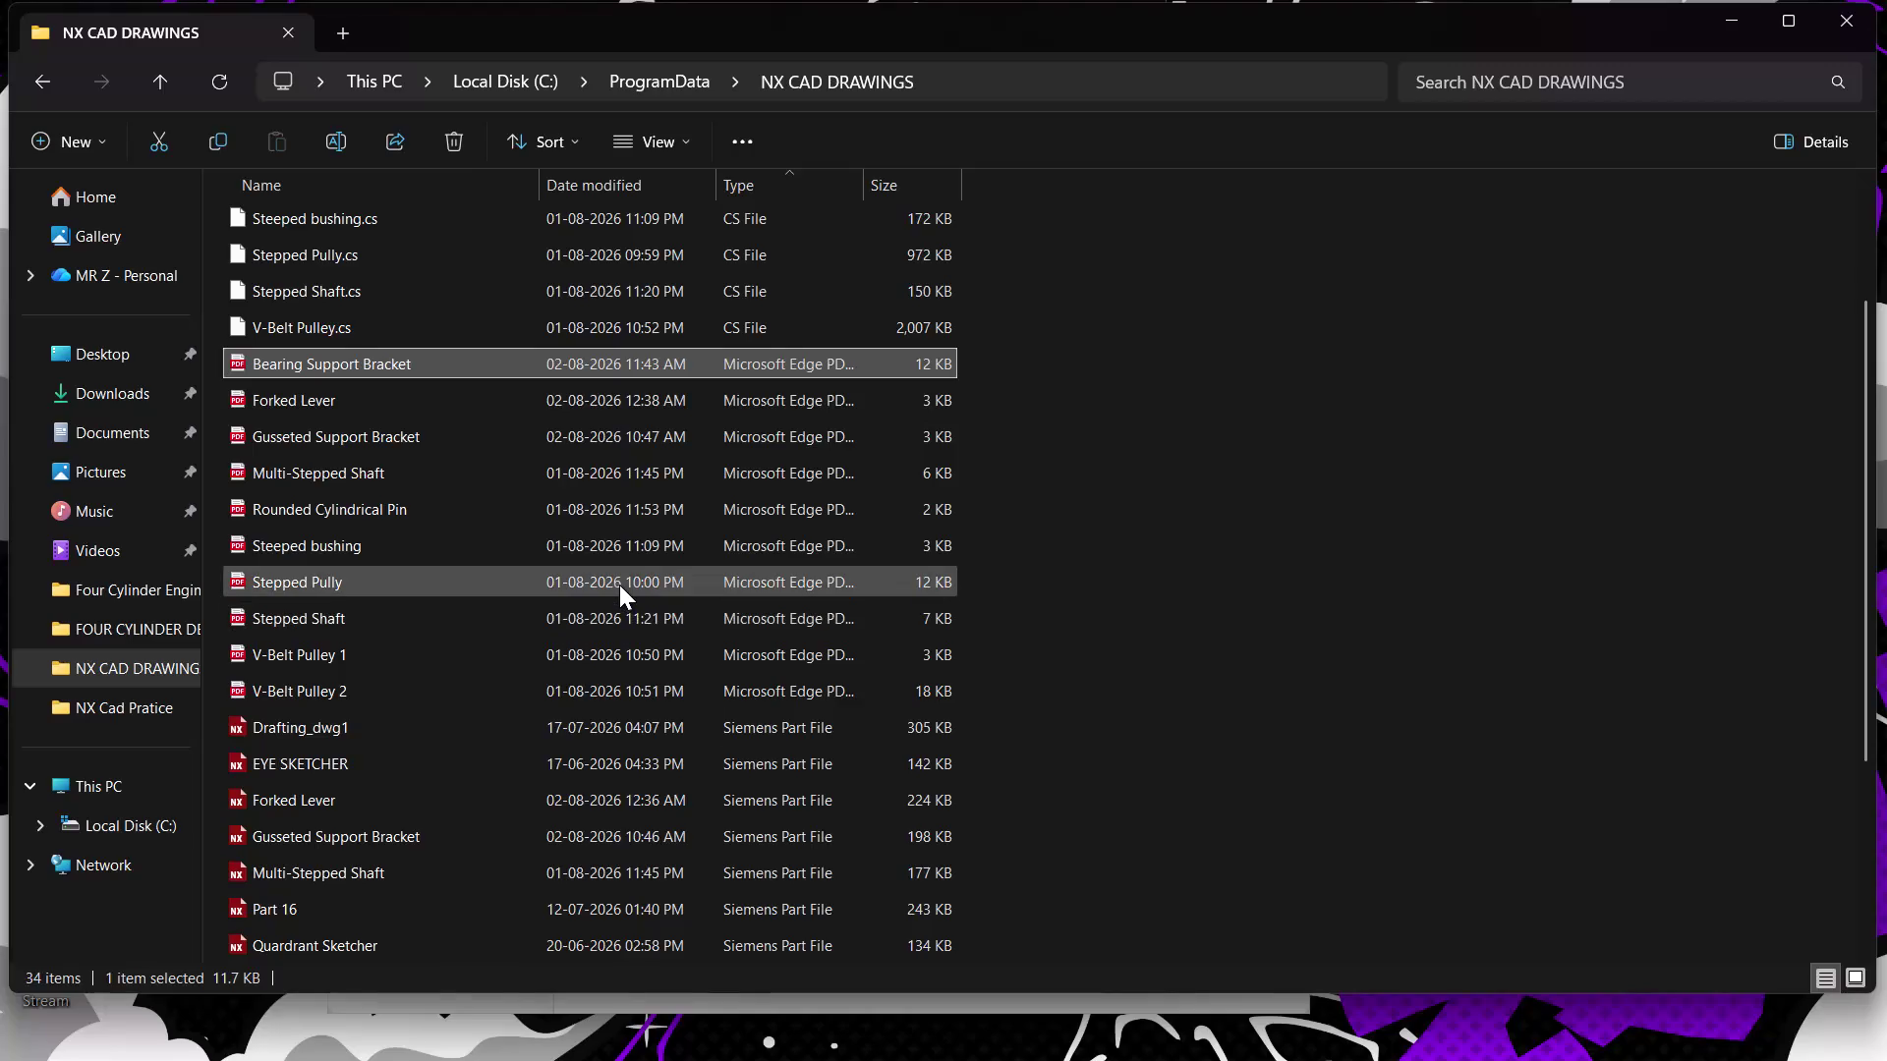
Switch to the NX window and expand the Today history group.
scroll(down, 3)
scroll(up, 3)
scroll(down, 3)
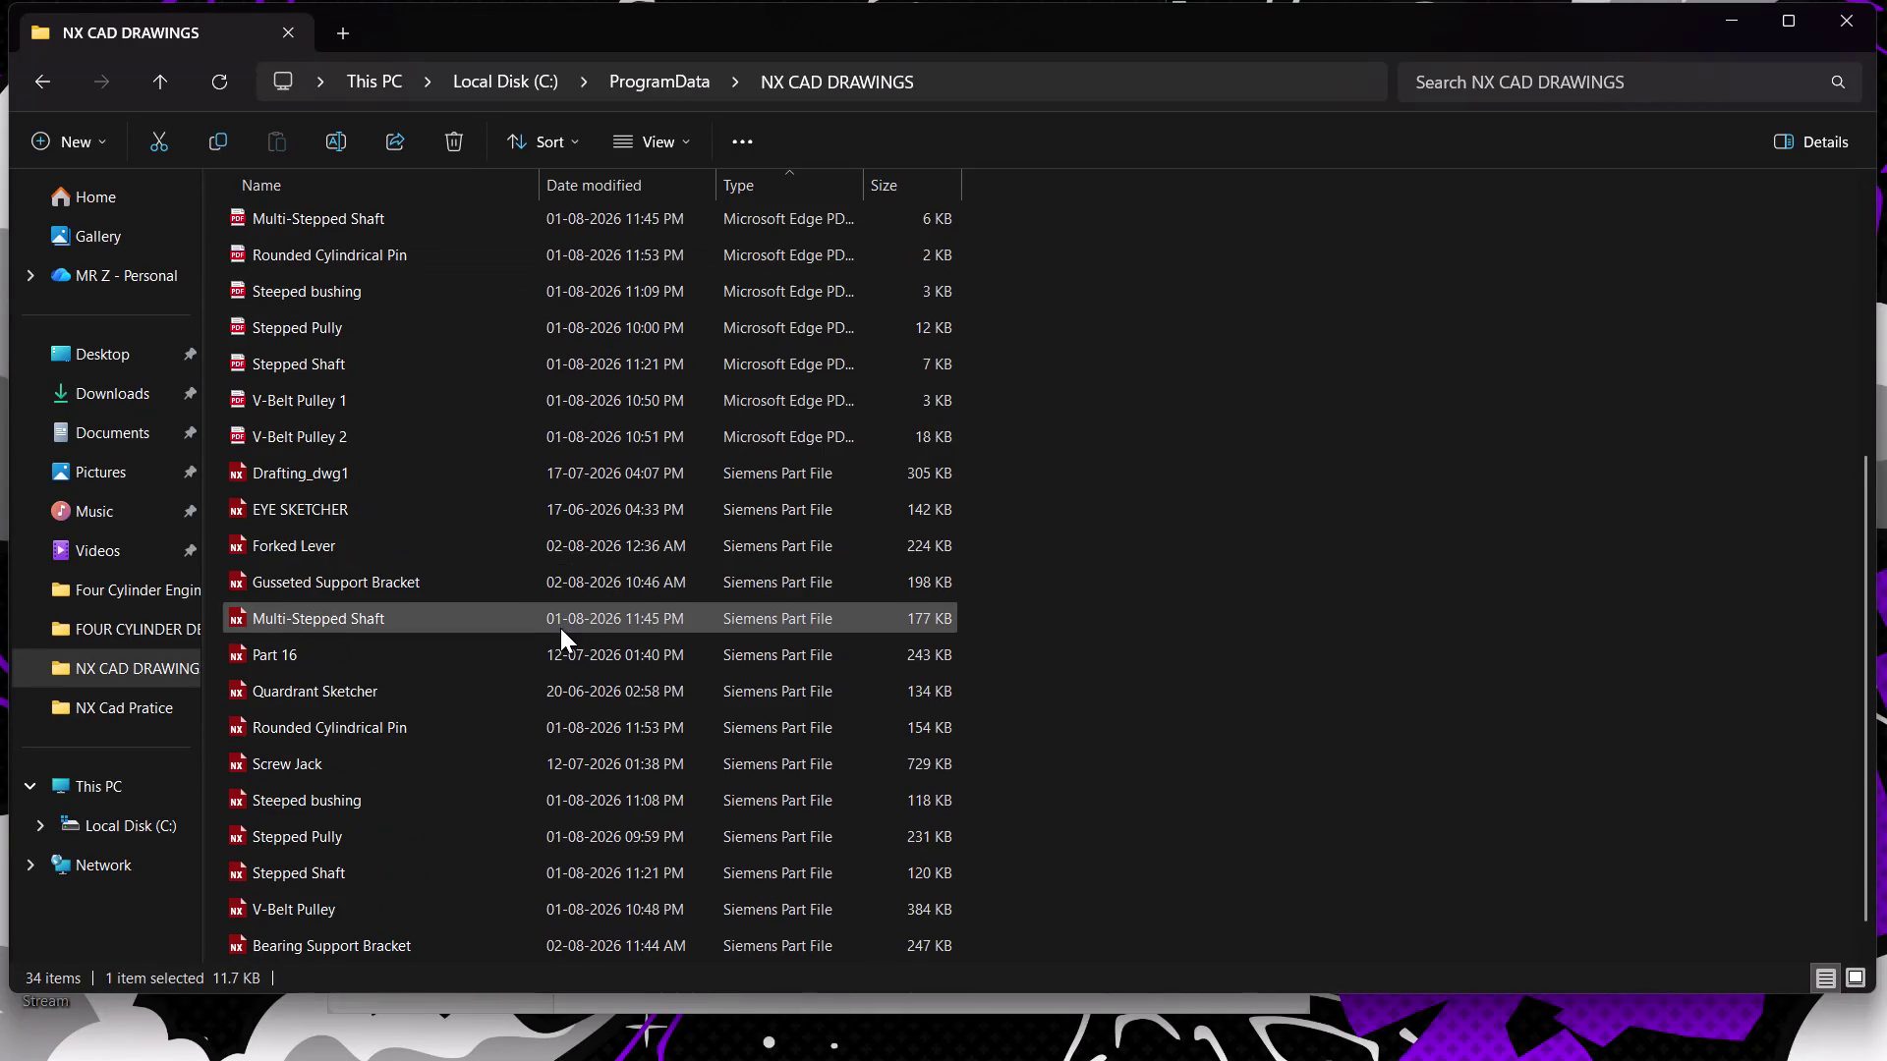
scroll(down, 3)
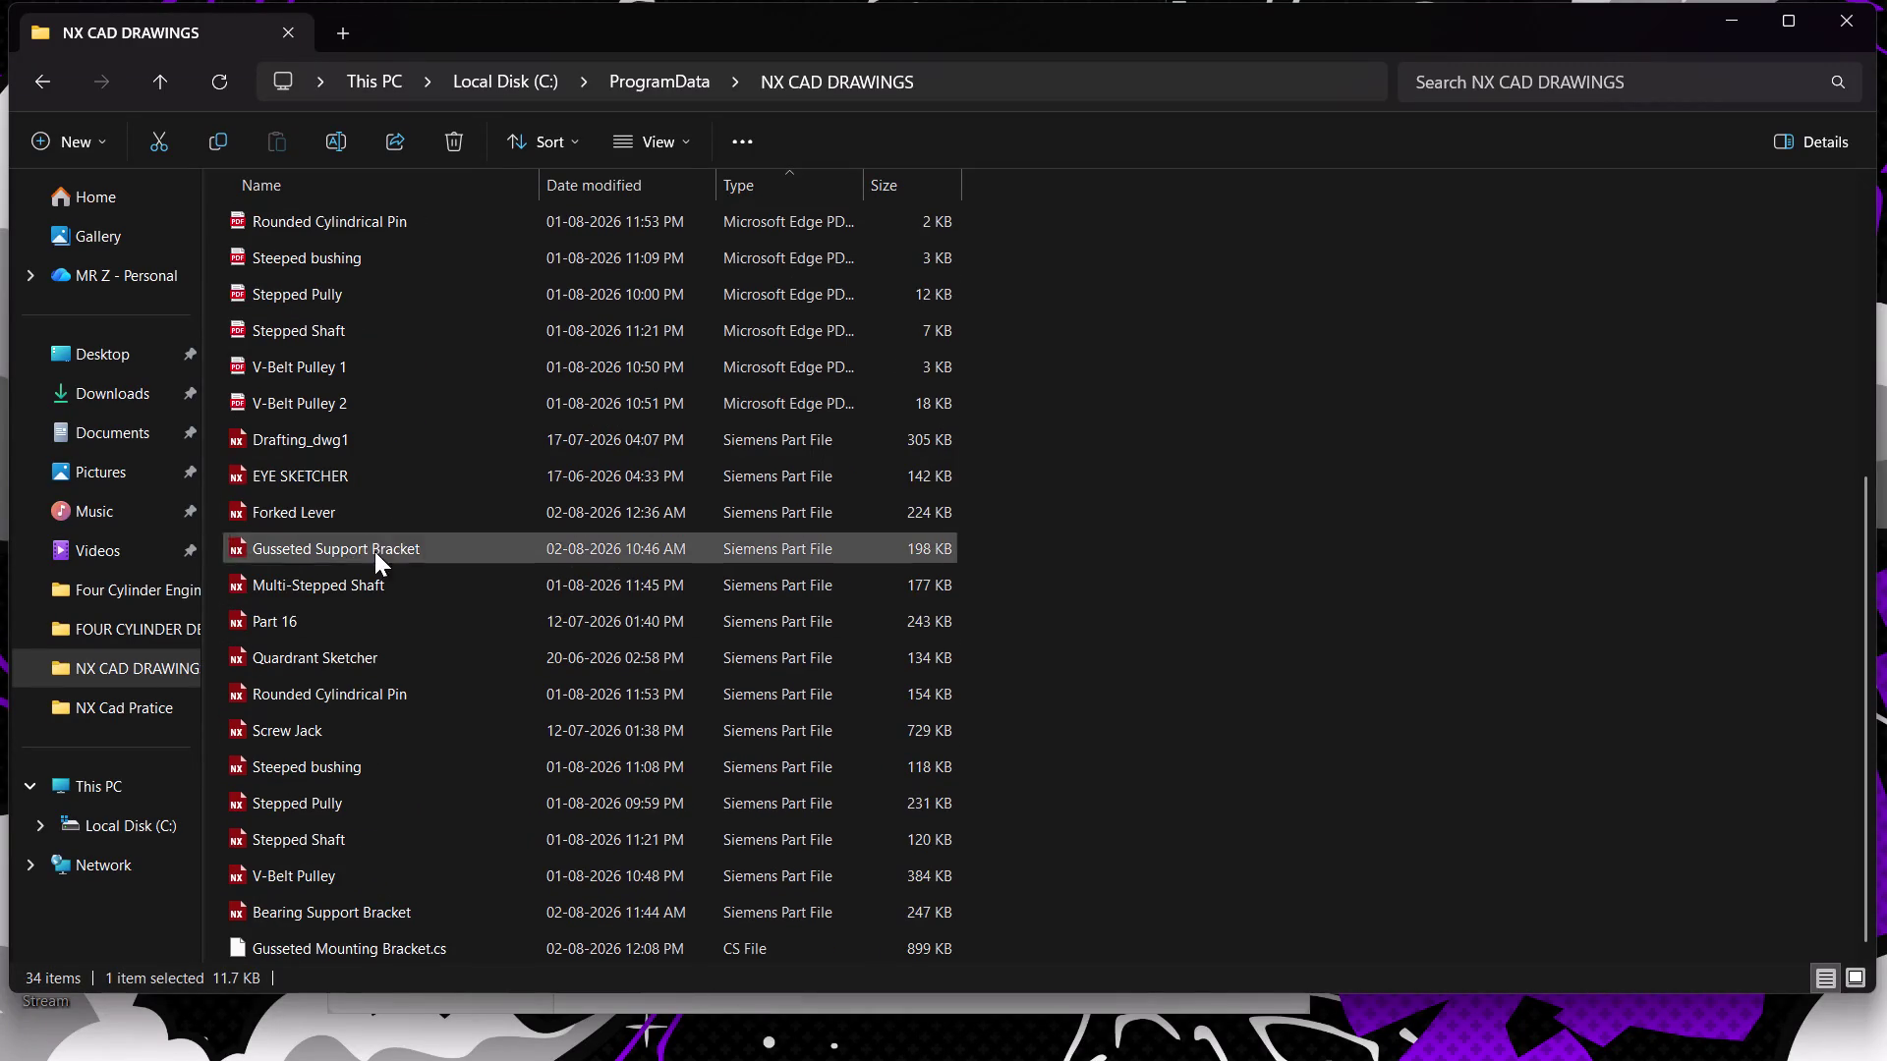
scroll(down, 3)
scroll(down, 3)
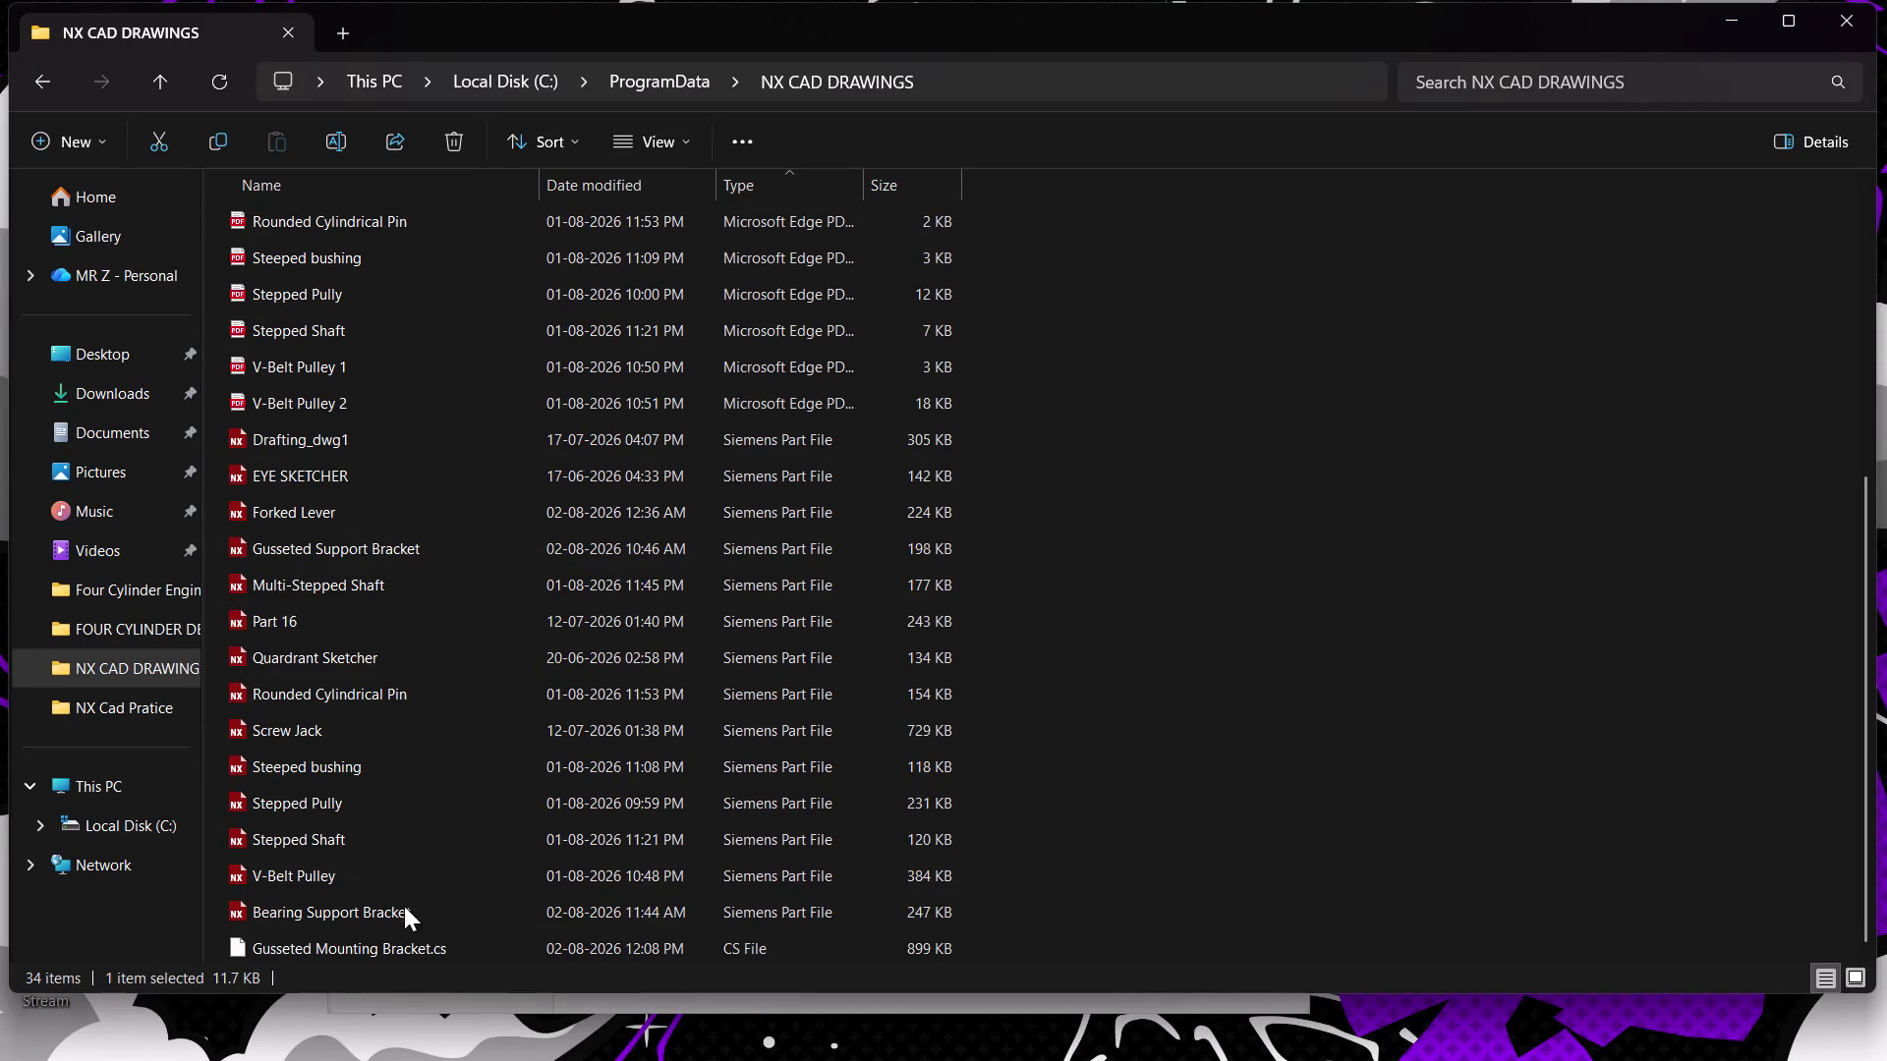
scroll(down, 3)
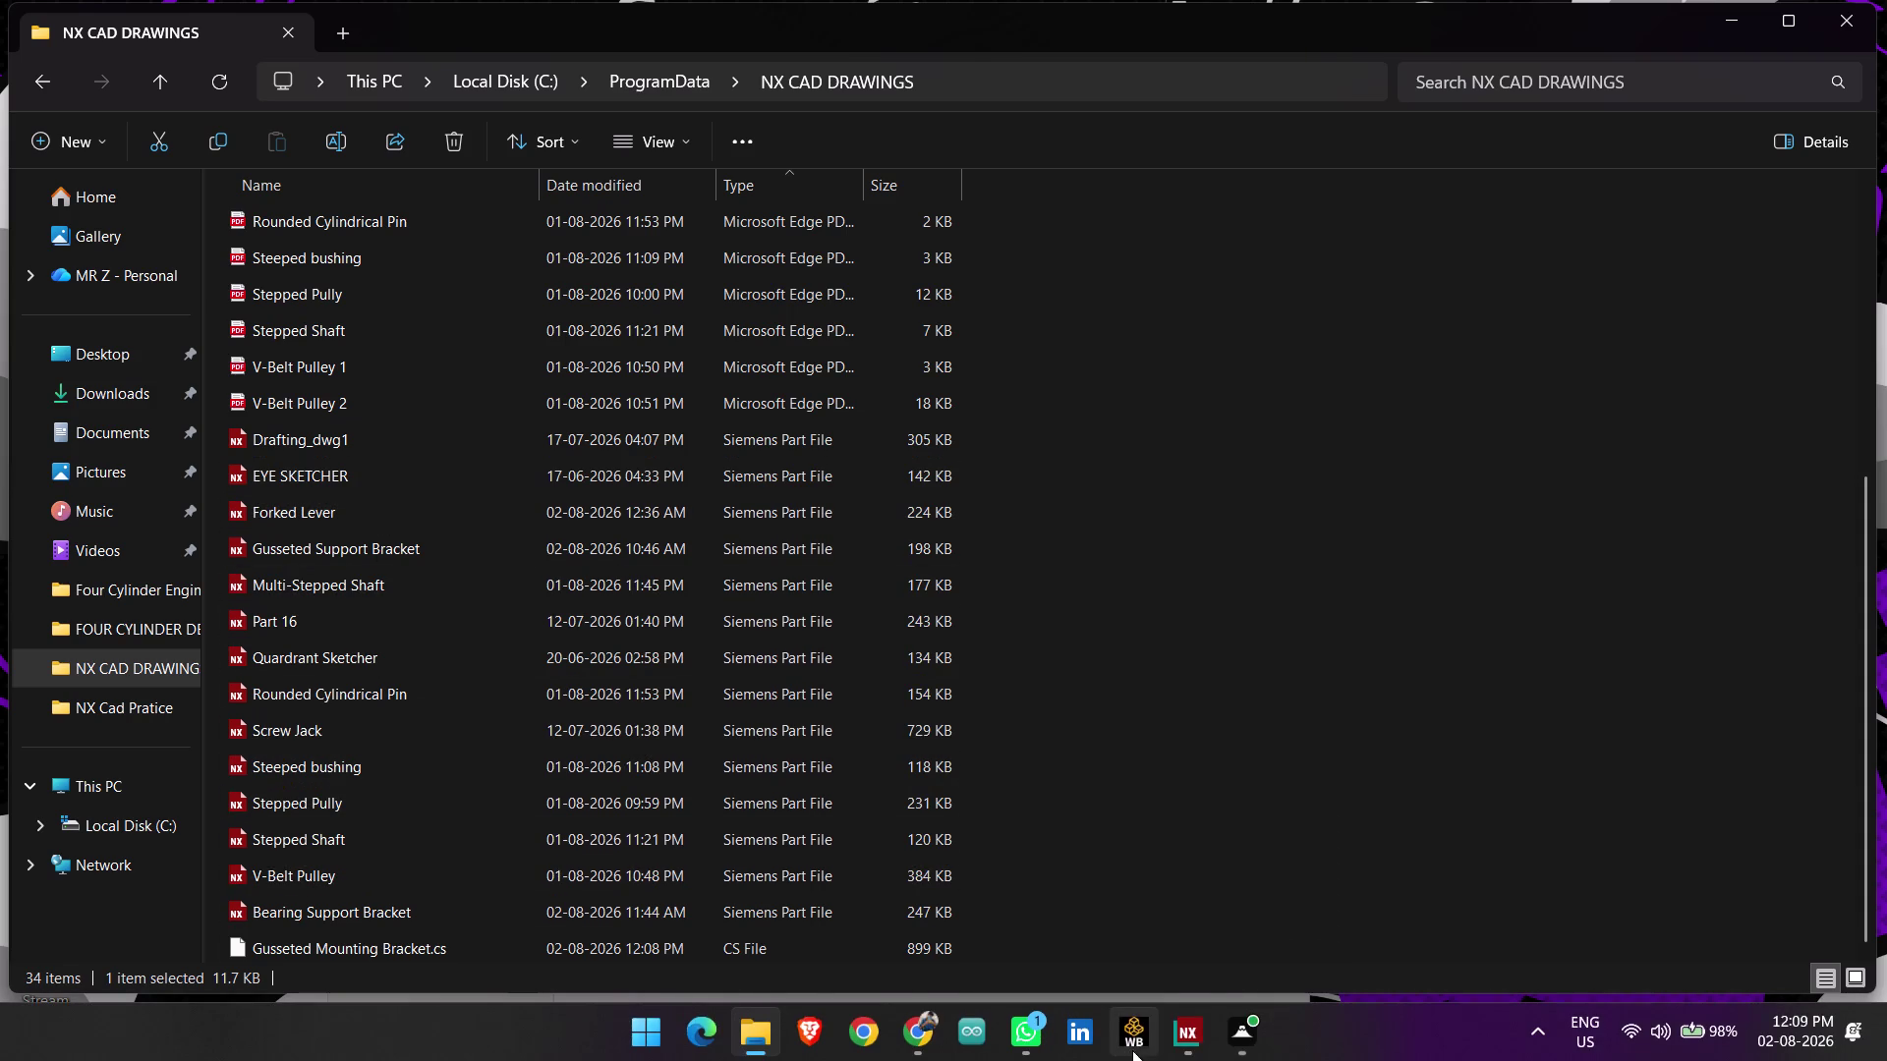
click(1195, 904)
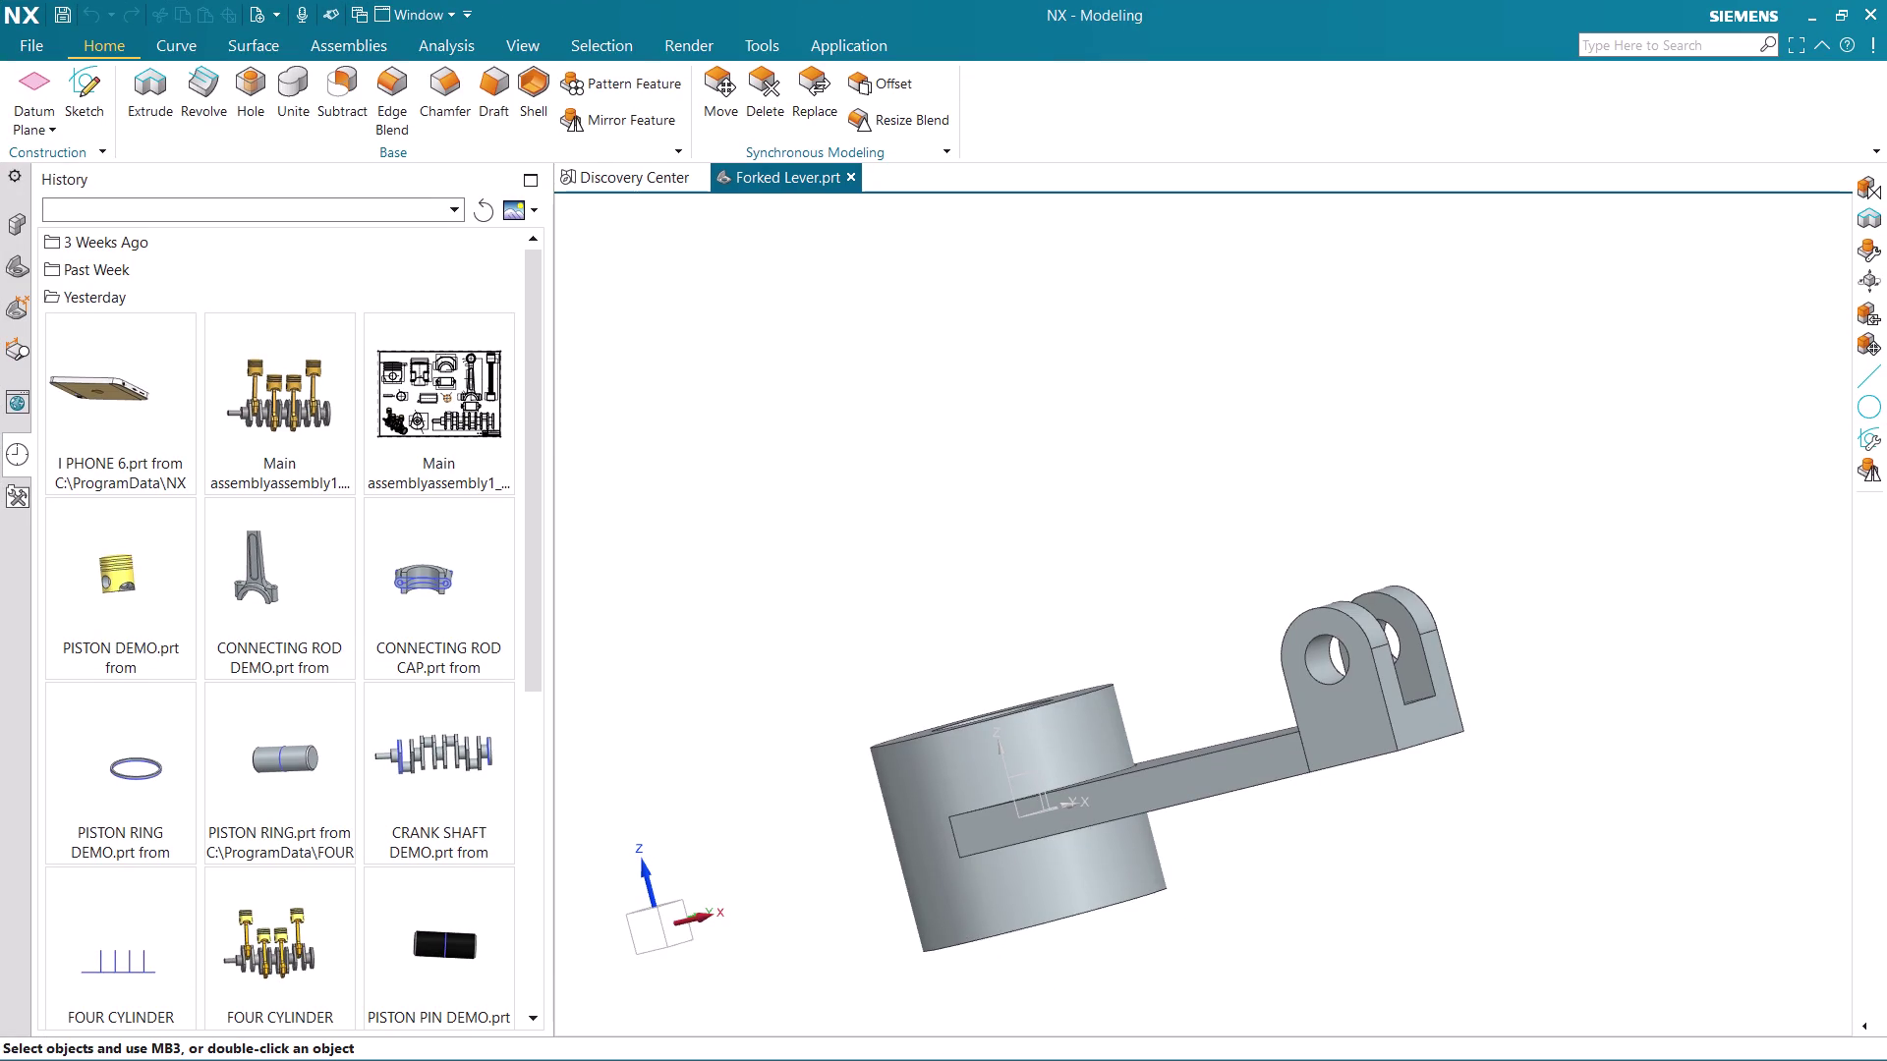
click(1682, 47)
scroll(down, 3)
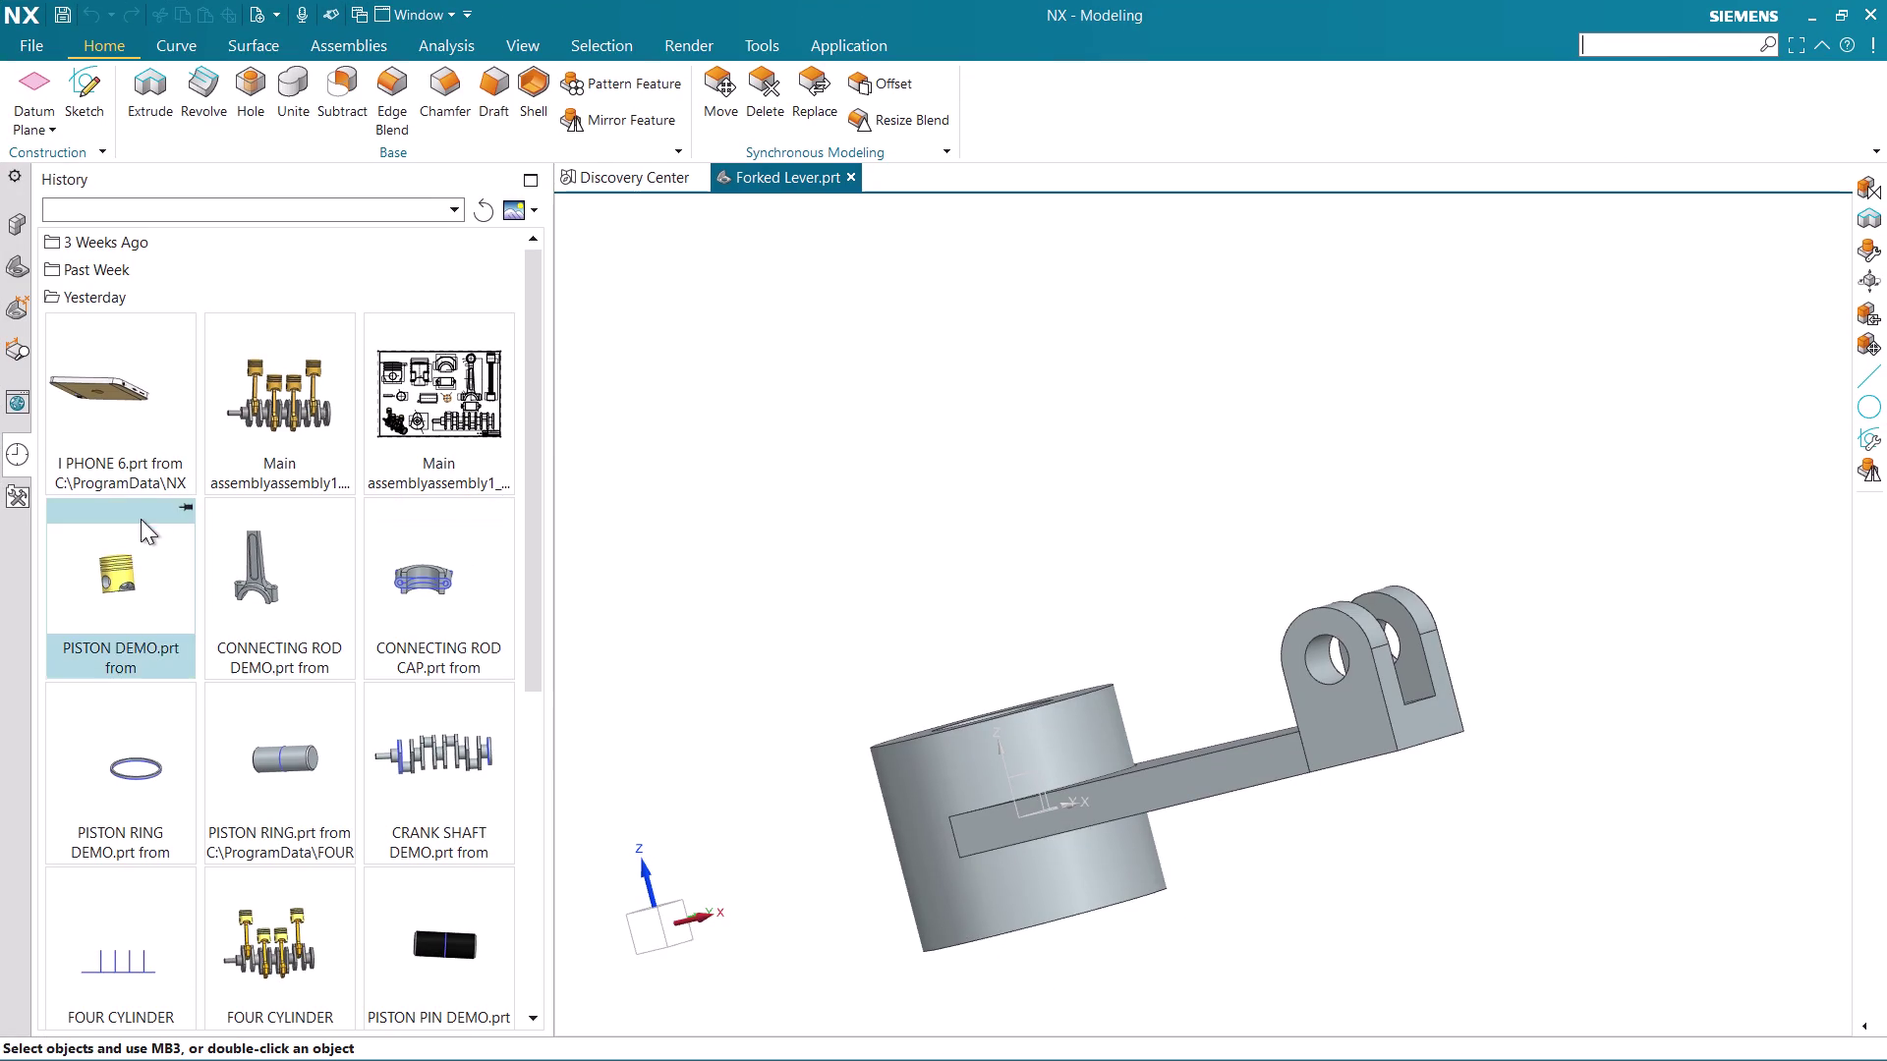
scroll(down, 3)
click(109, 298)
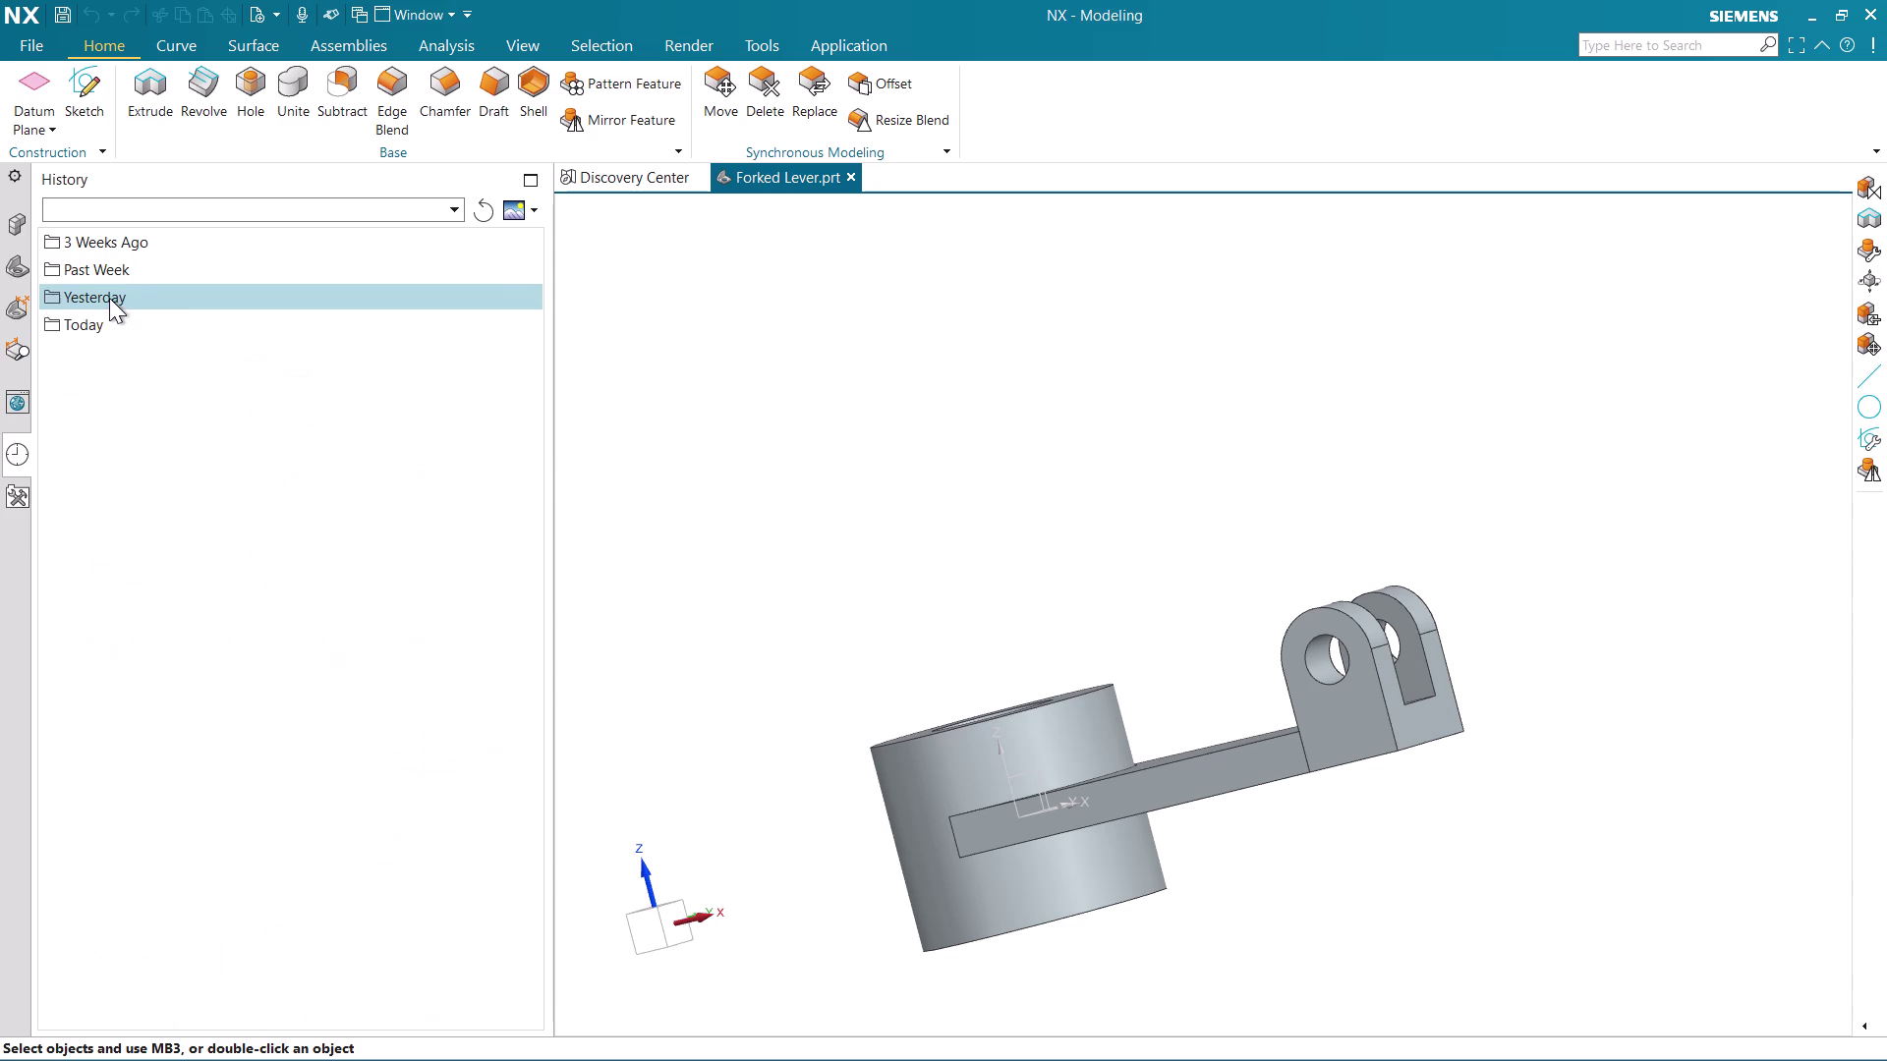
click(114, 321)
Search Command Finder for 'journal' and browse results such as Stop Journal Recording.
click(1725, 53)
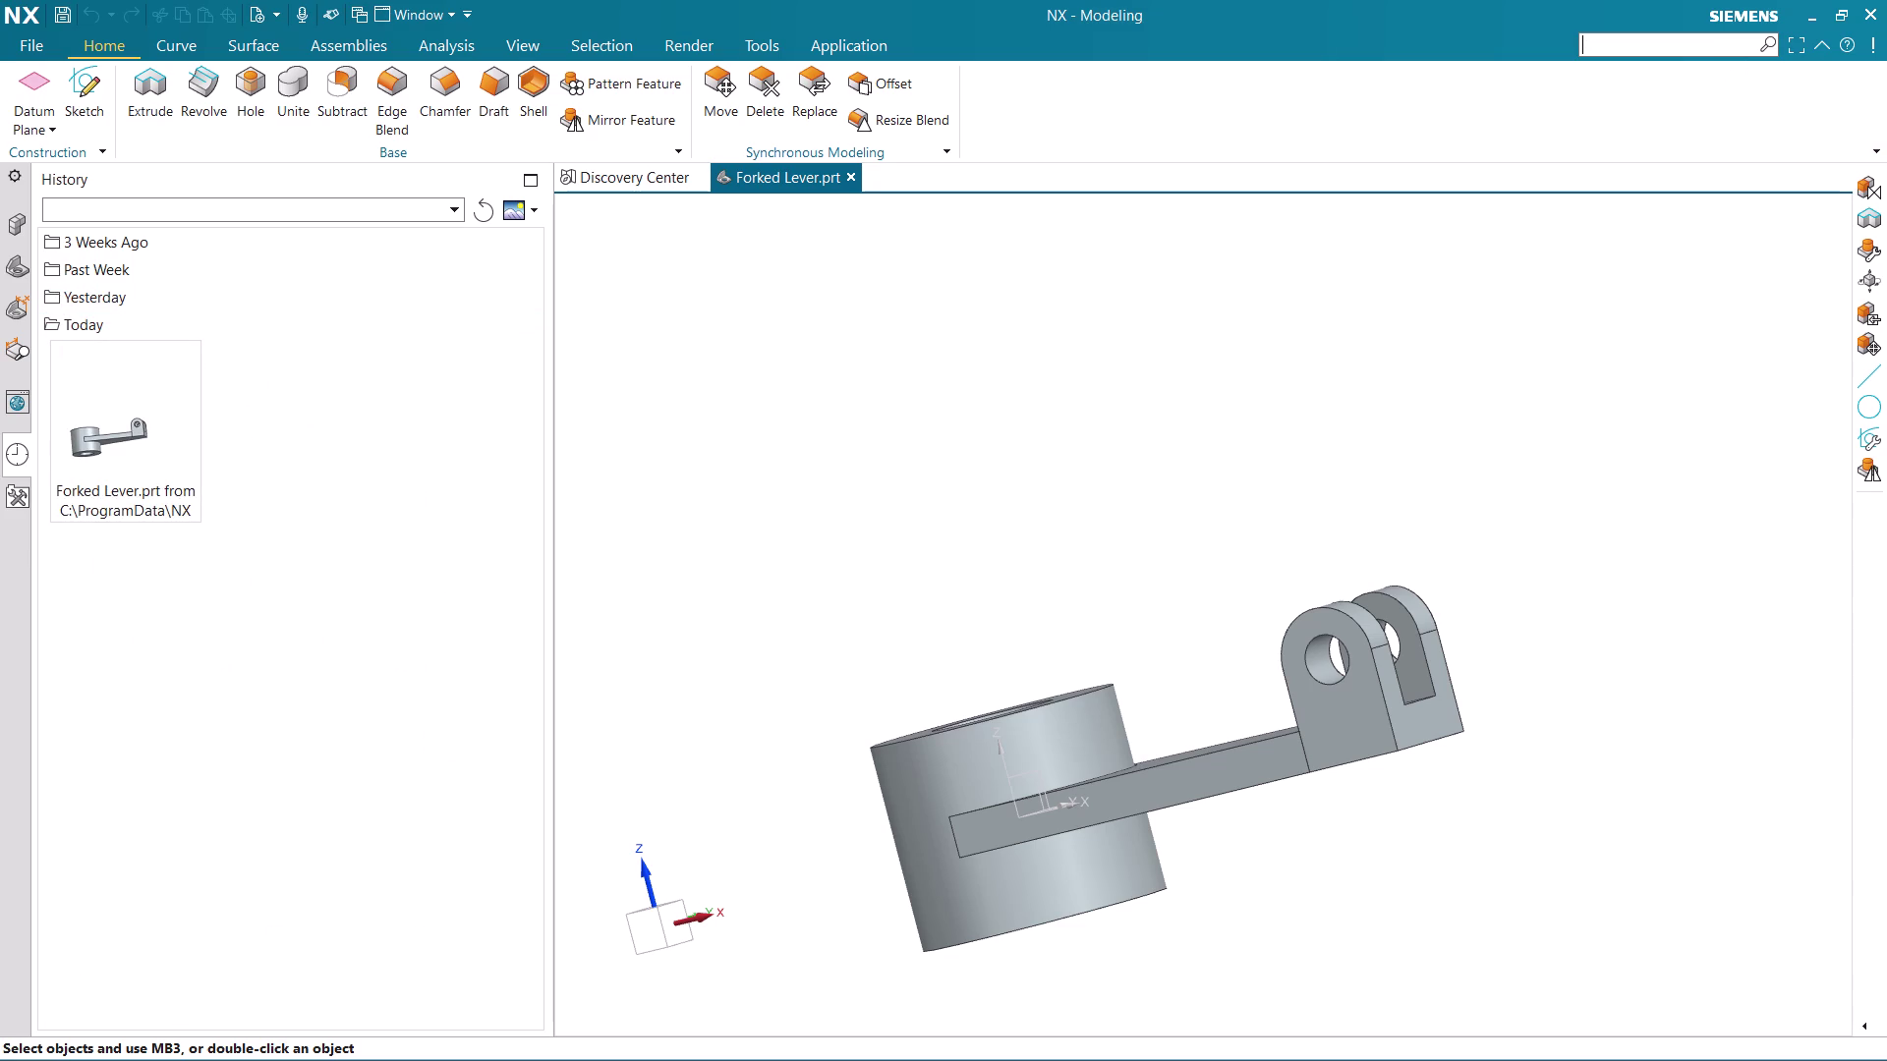
key(j)
key(o)
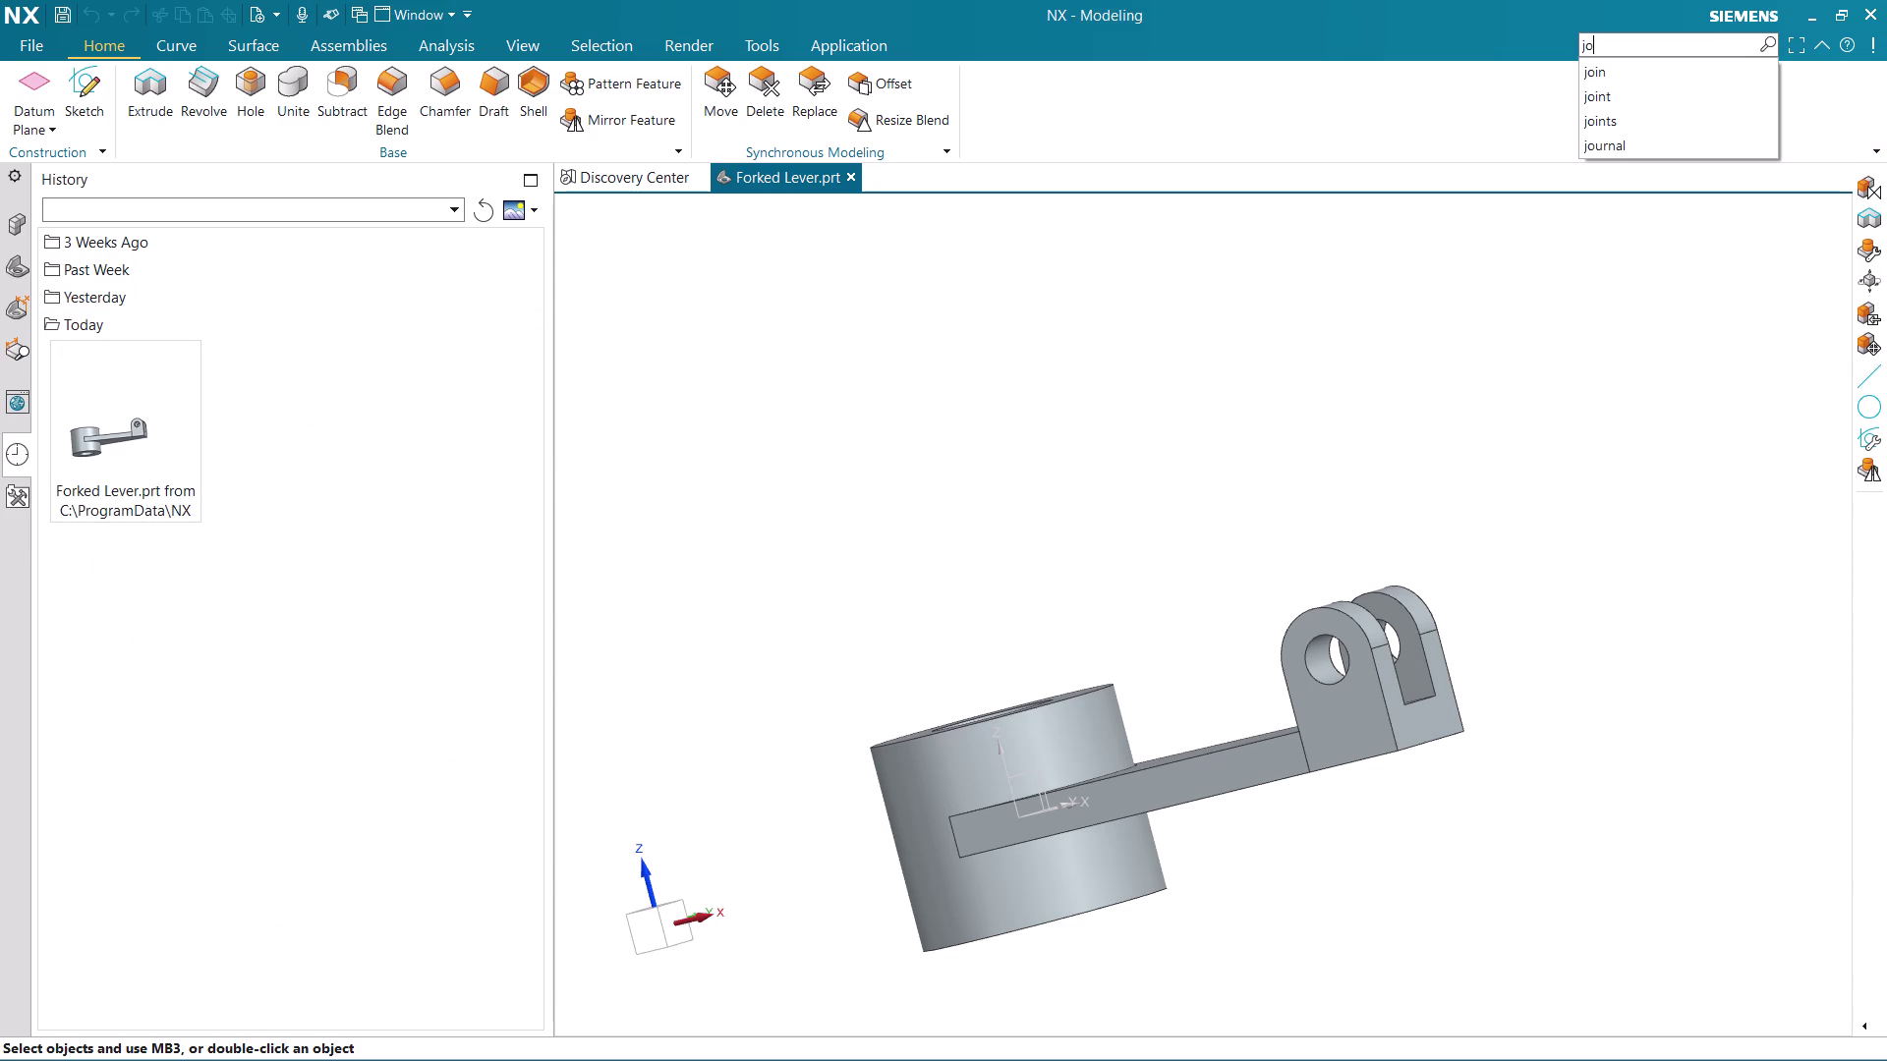
click(1706, 139)
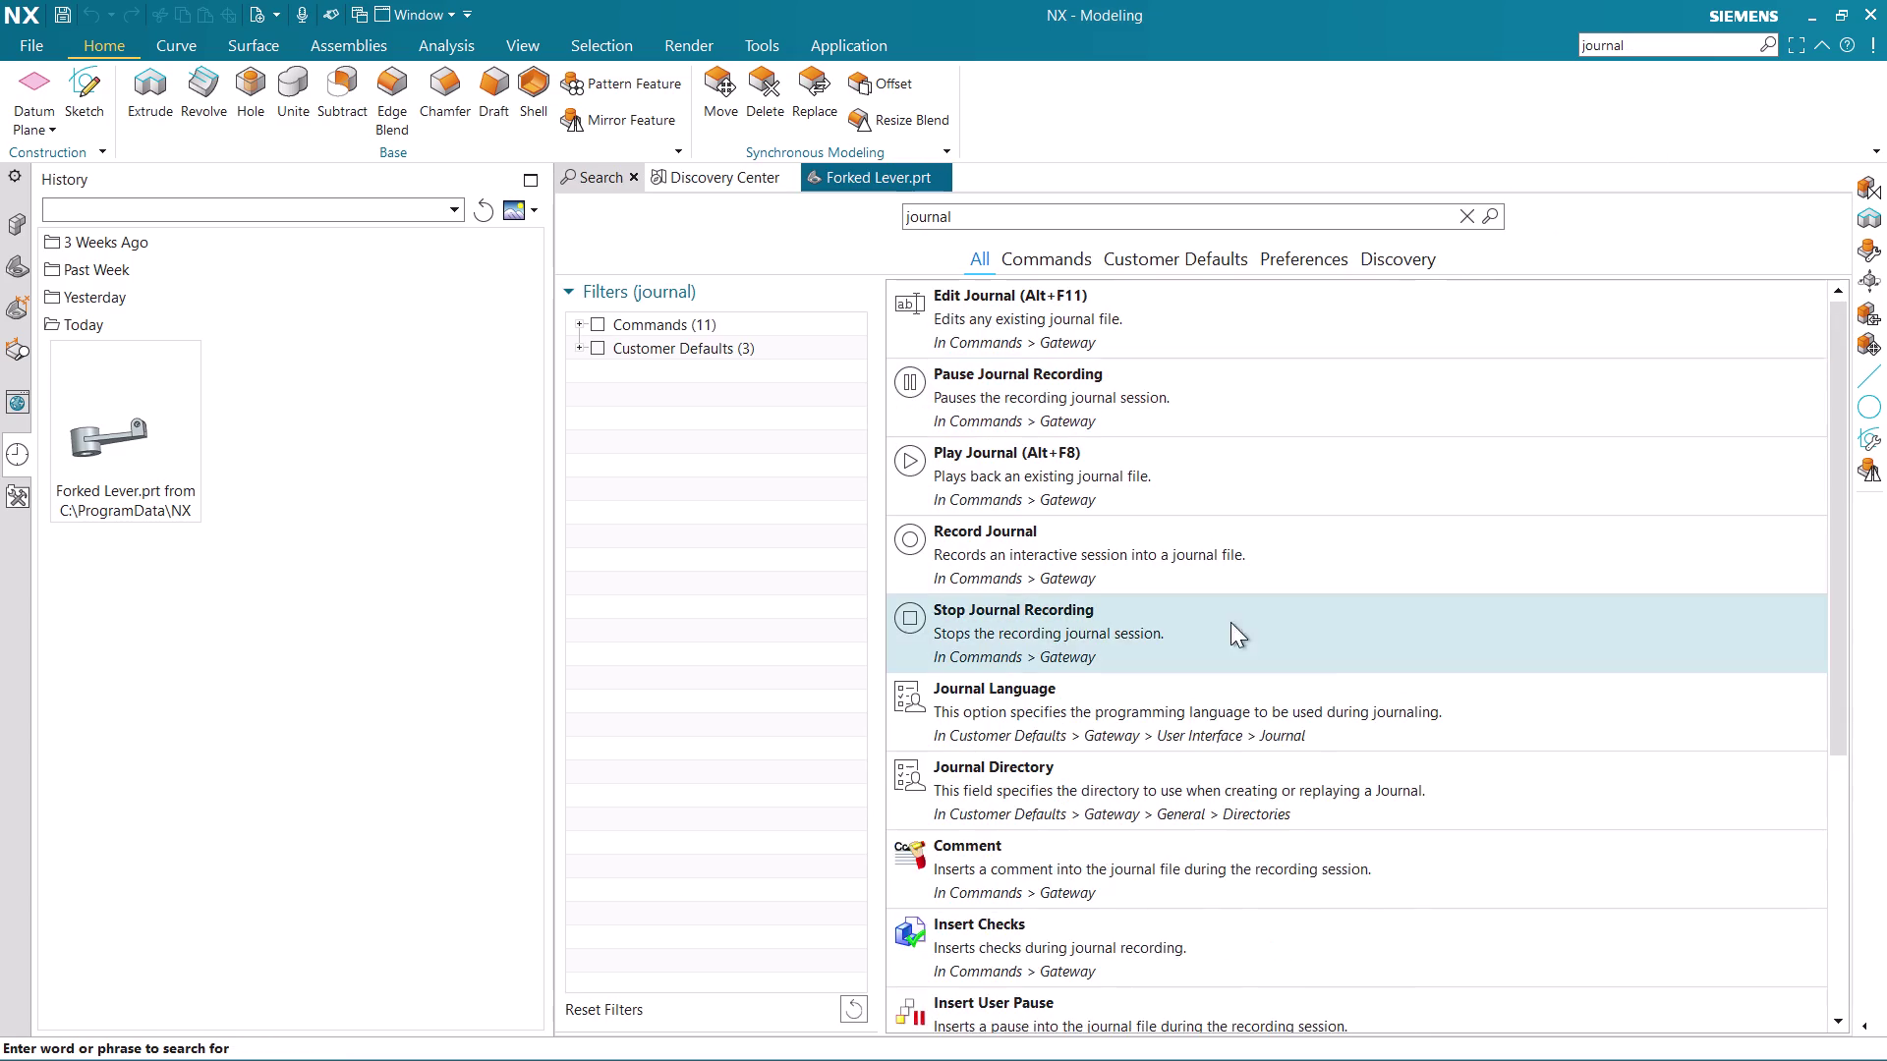
click(1030, 689)
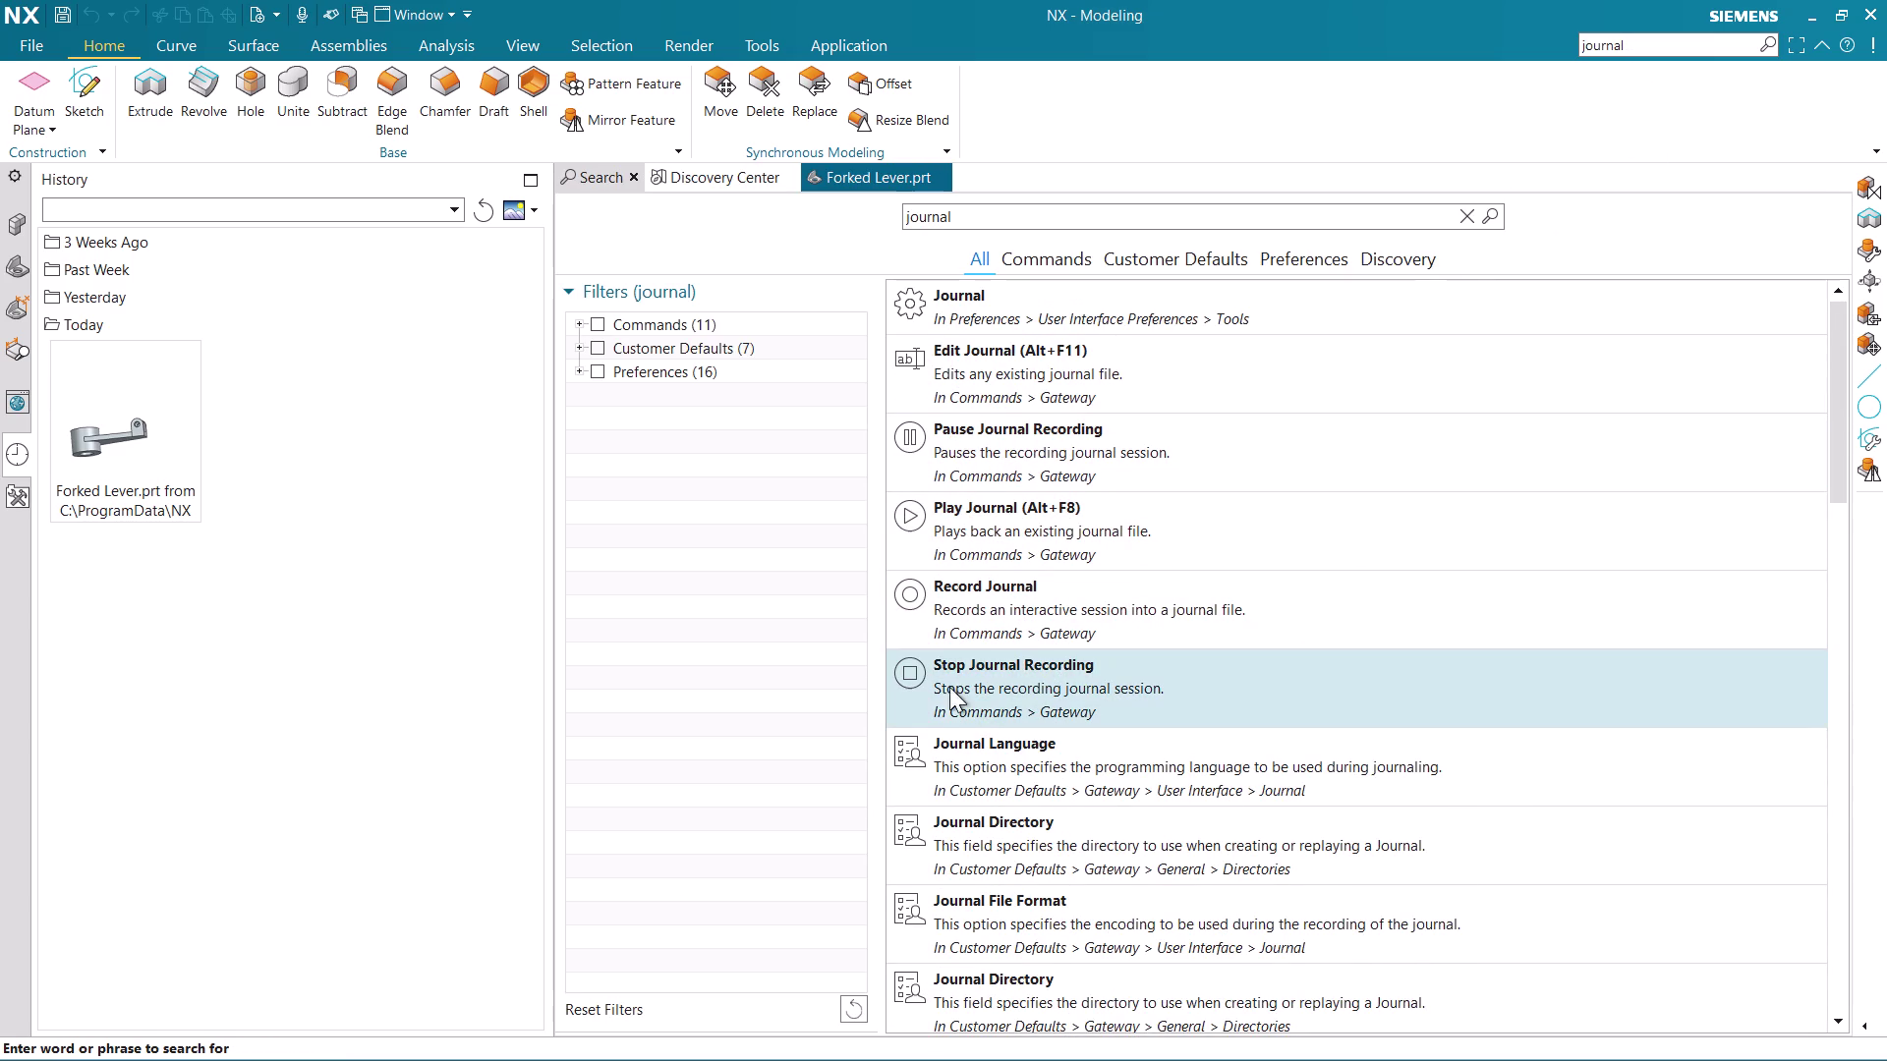
click(919, 683)
click(1473, 217)
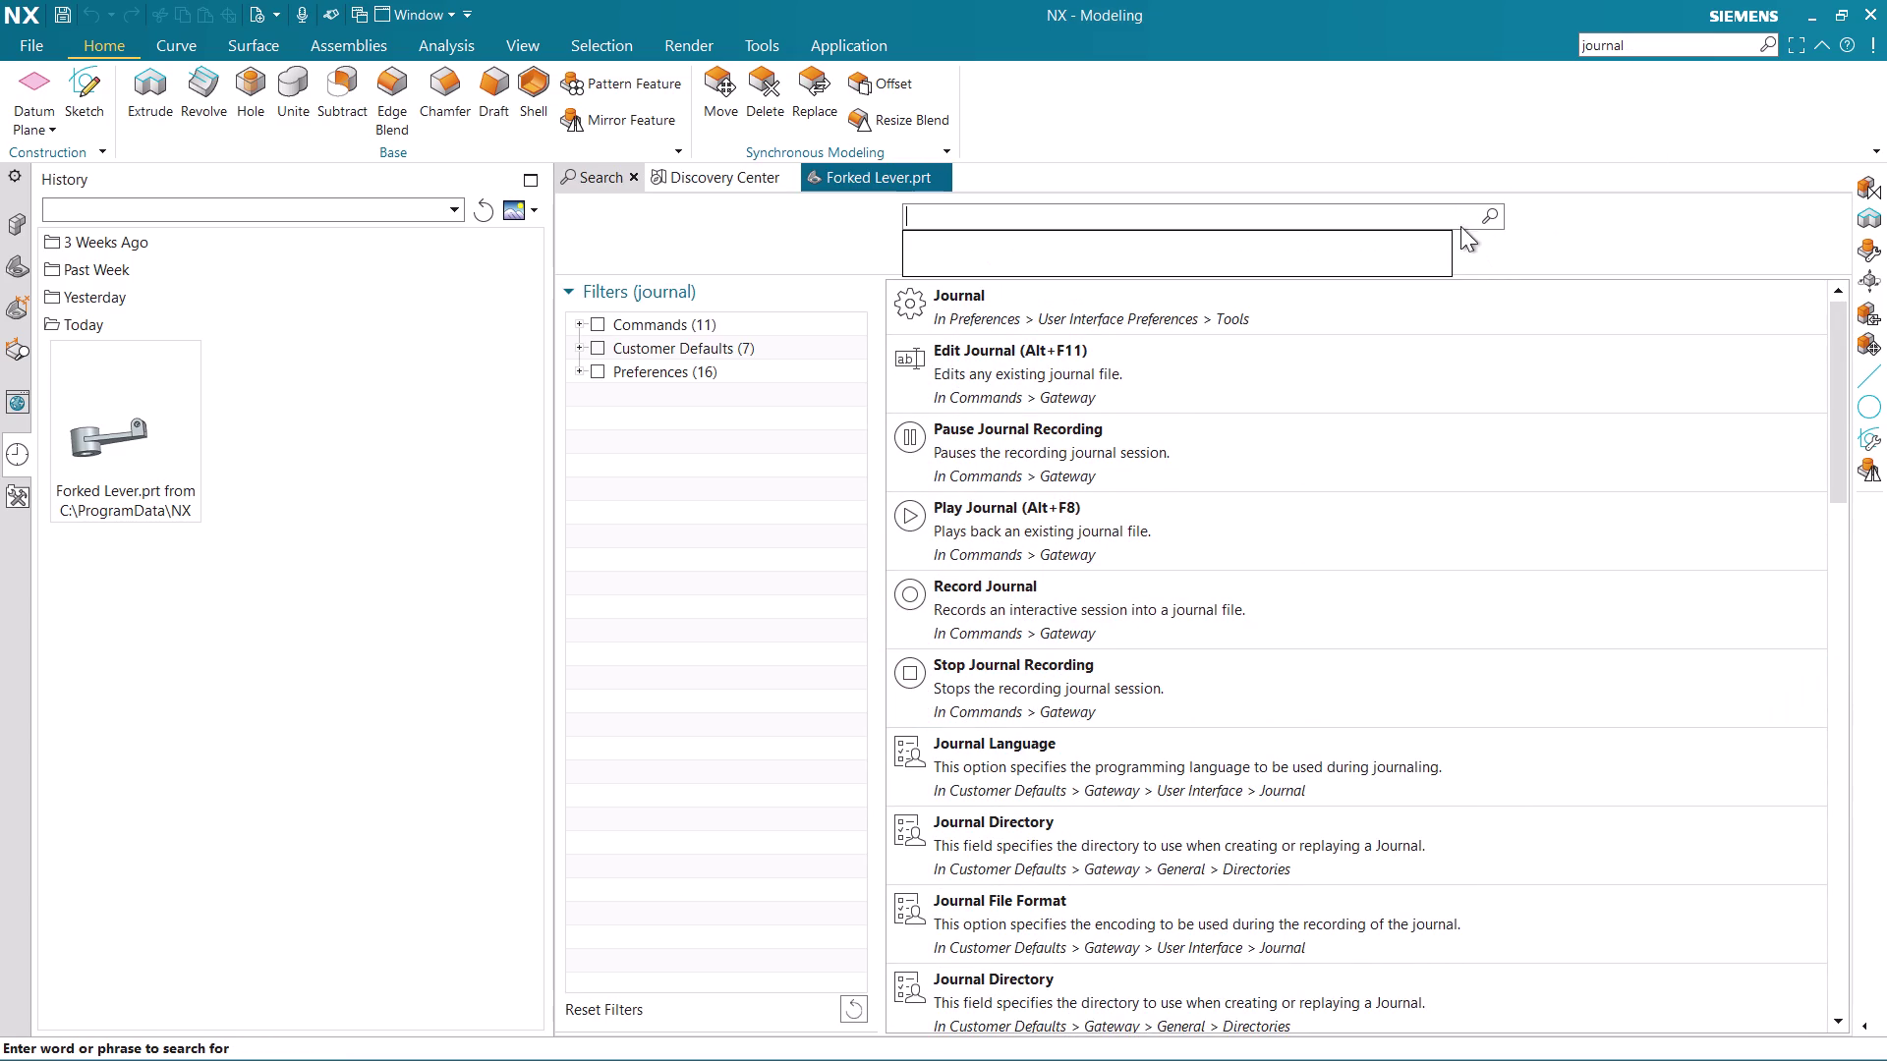
click(842, 181)
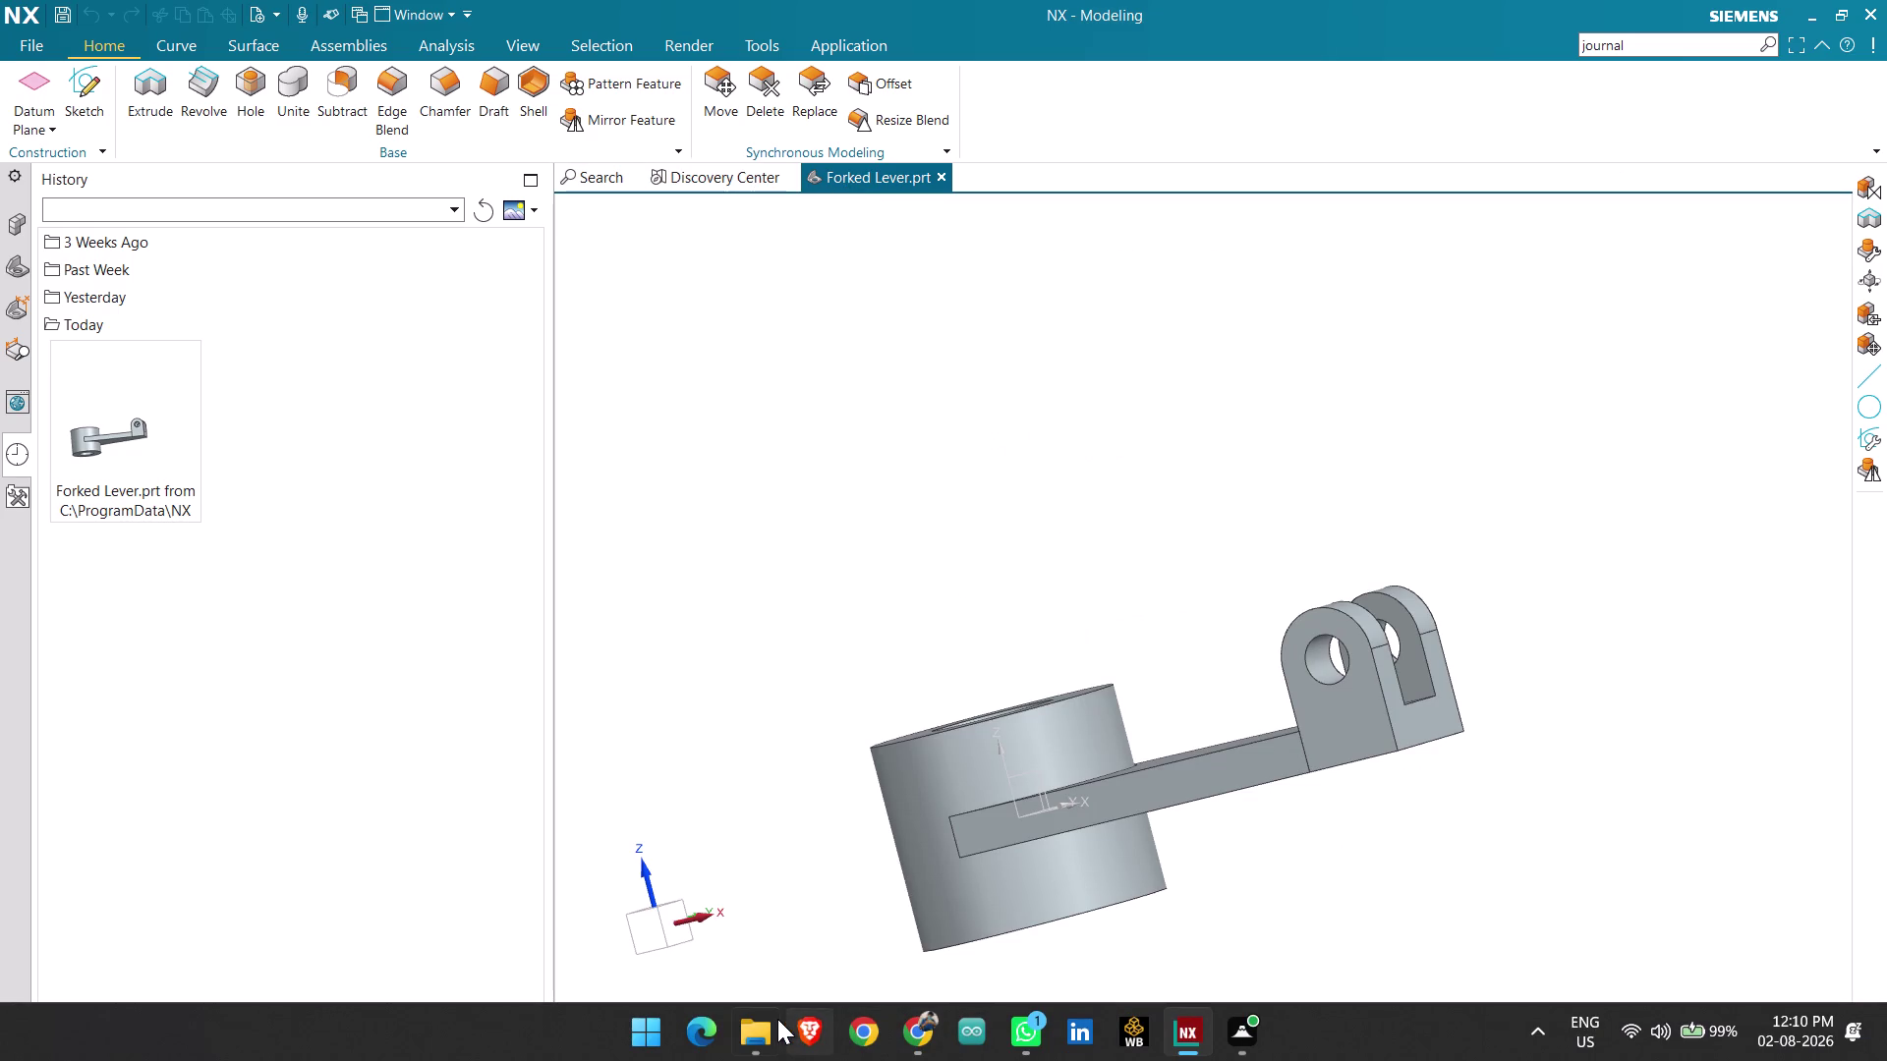
Delete Gusseted Mounting Bracket.cs from NX CAD DRAWINGS, restoring once before deleting it again.
click(741, 938)
scroll(down, 3)
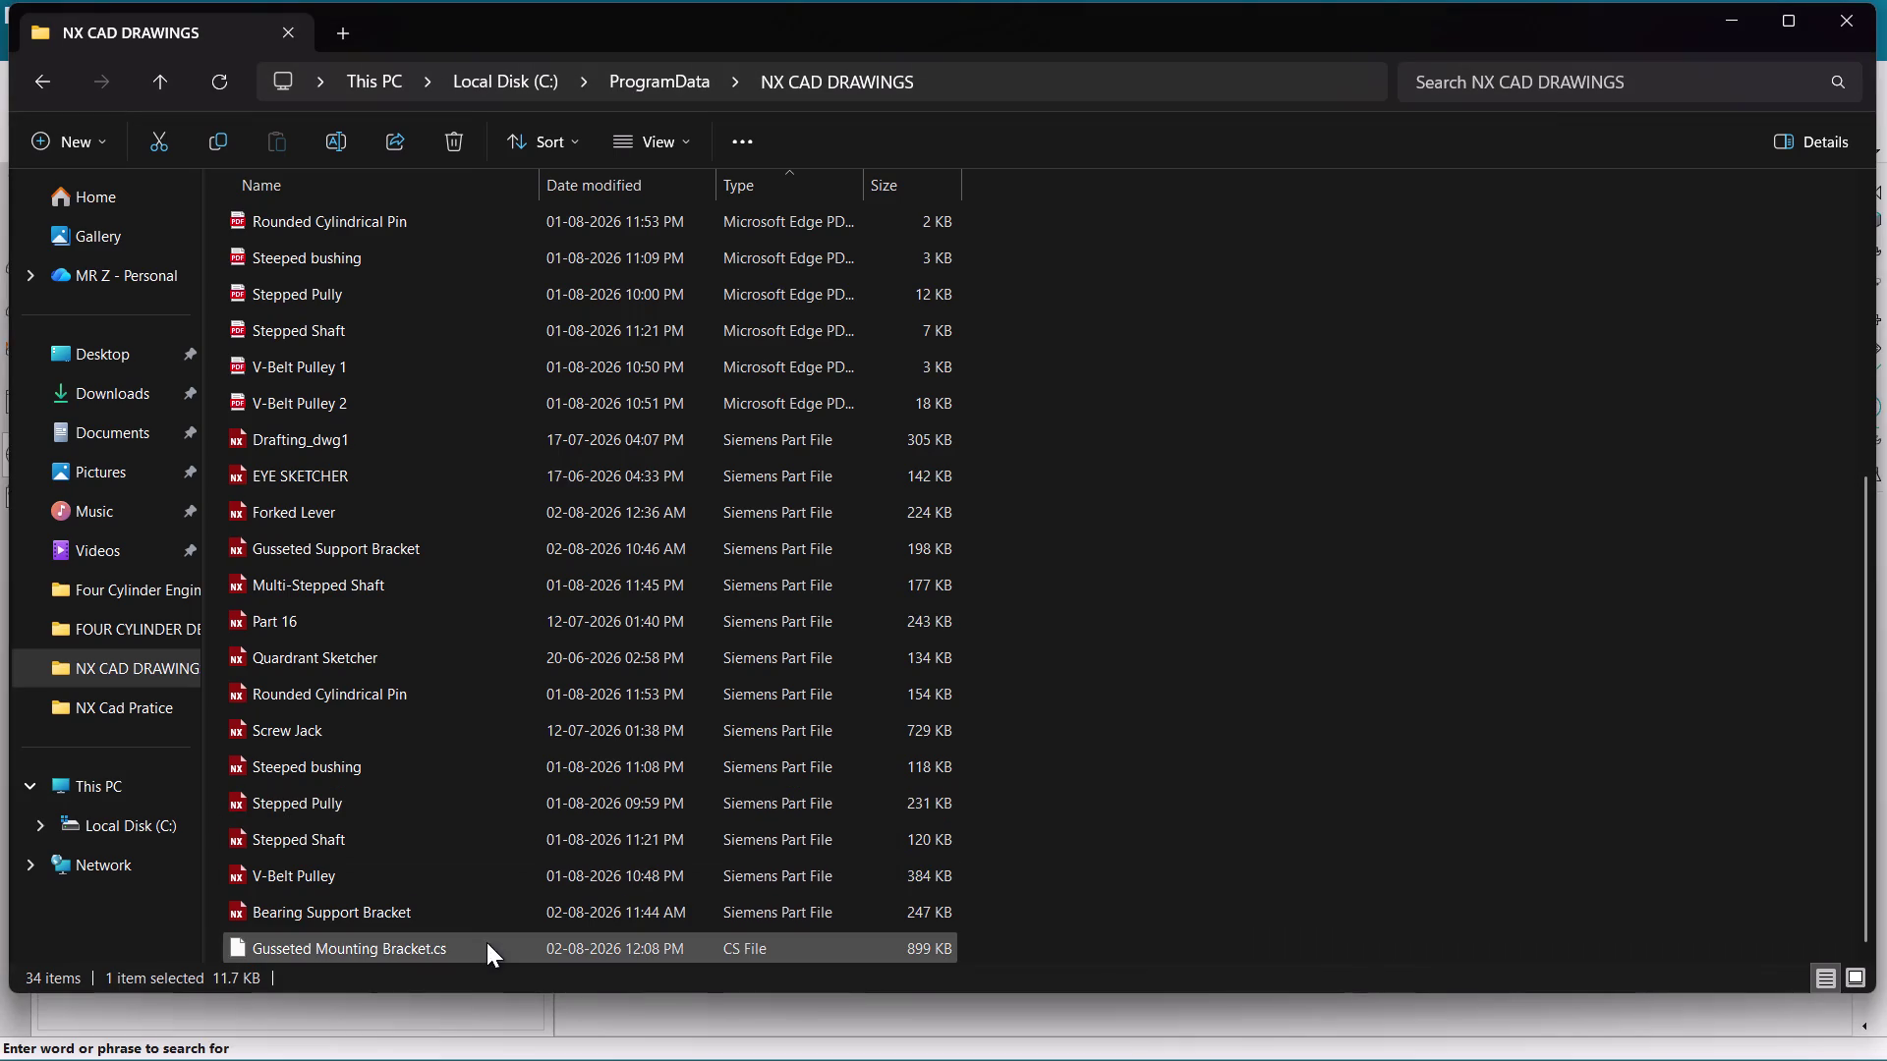
click(486, 942)
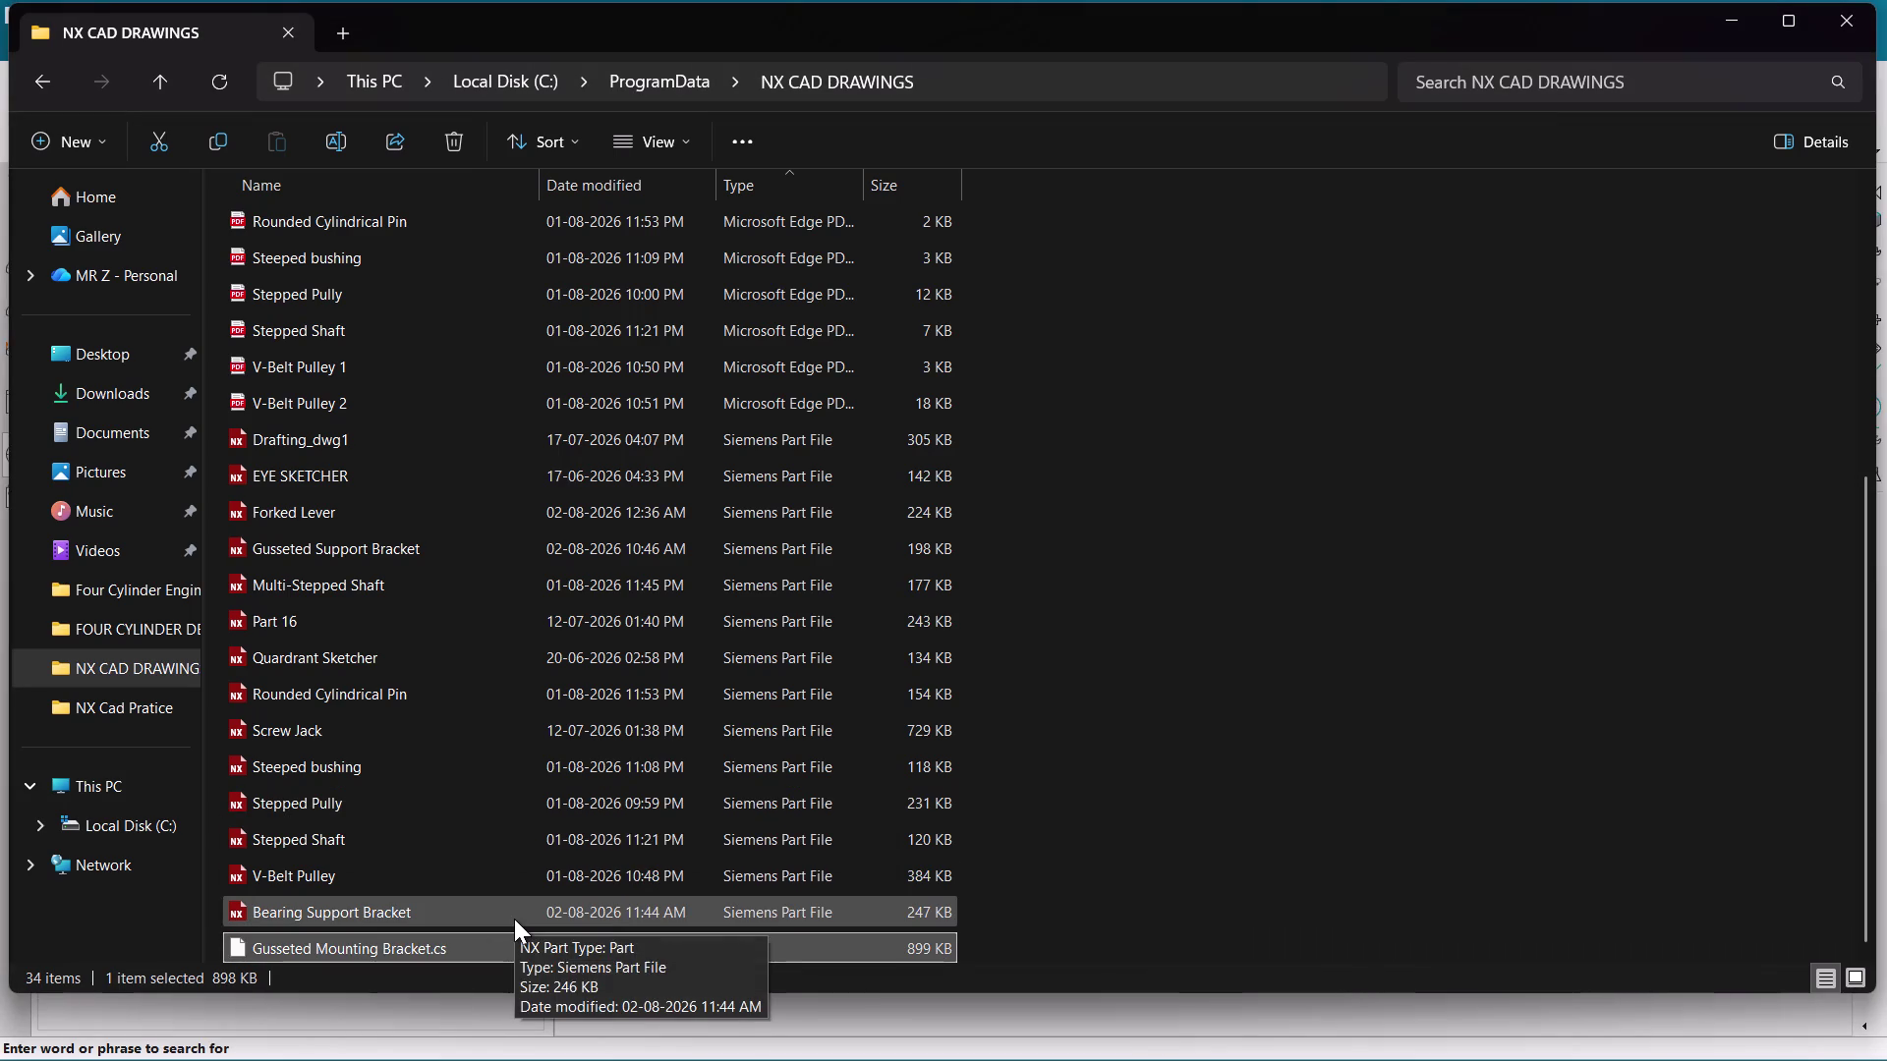
key(Delete)
click(1432, 466)
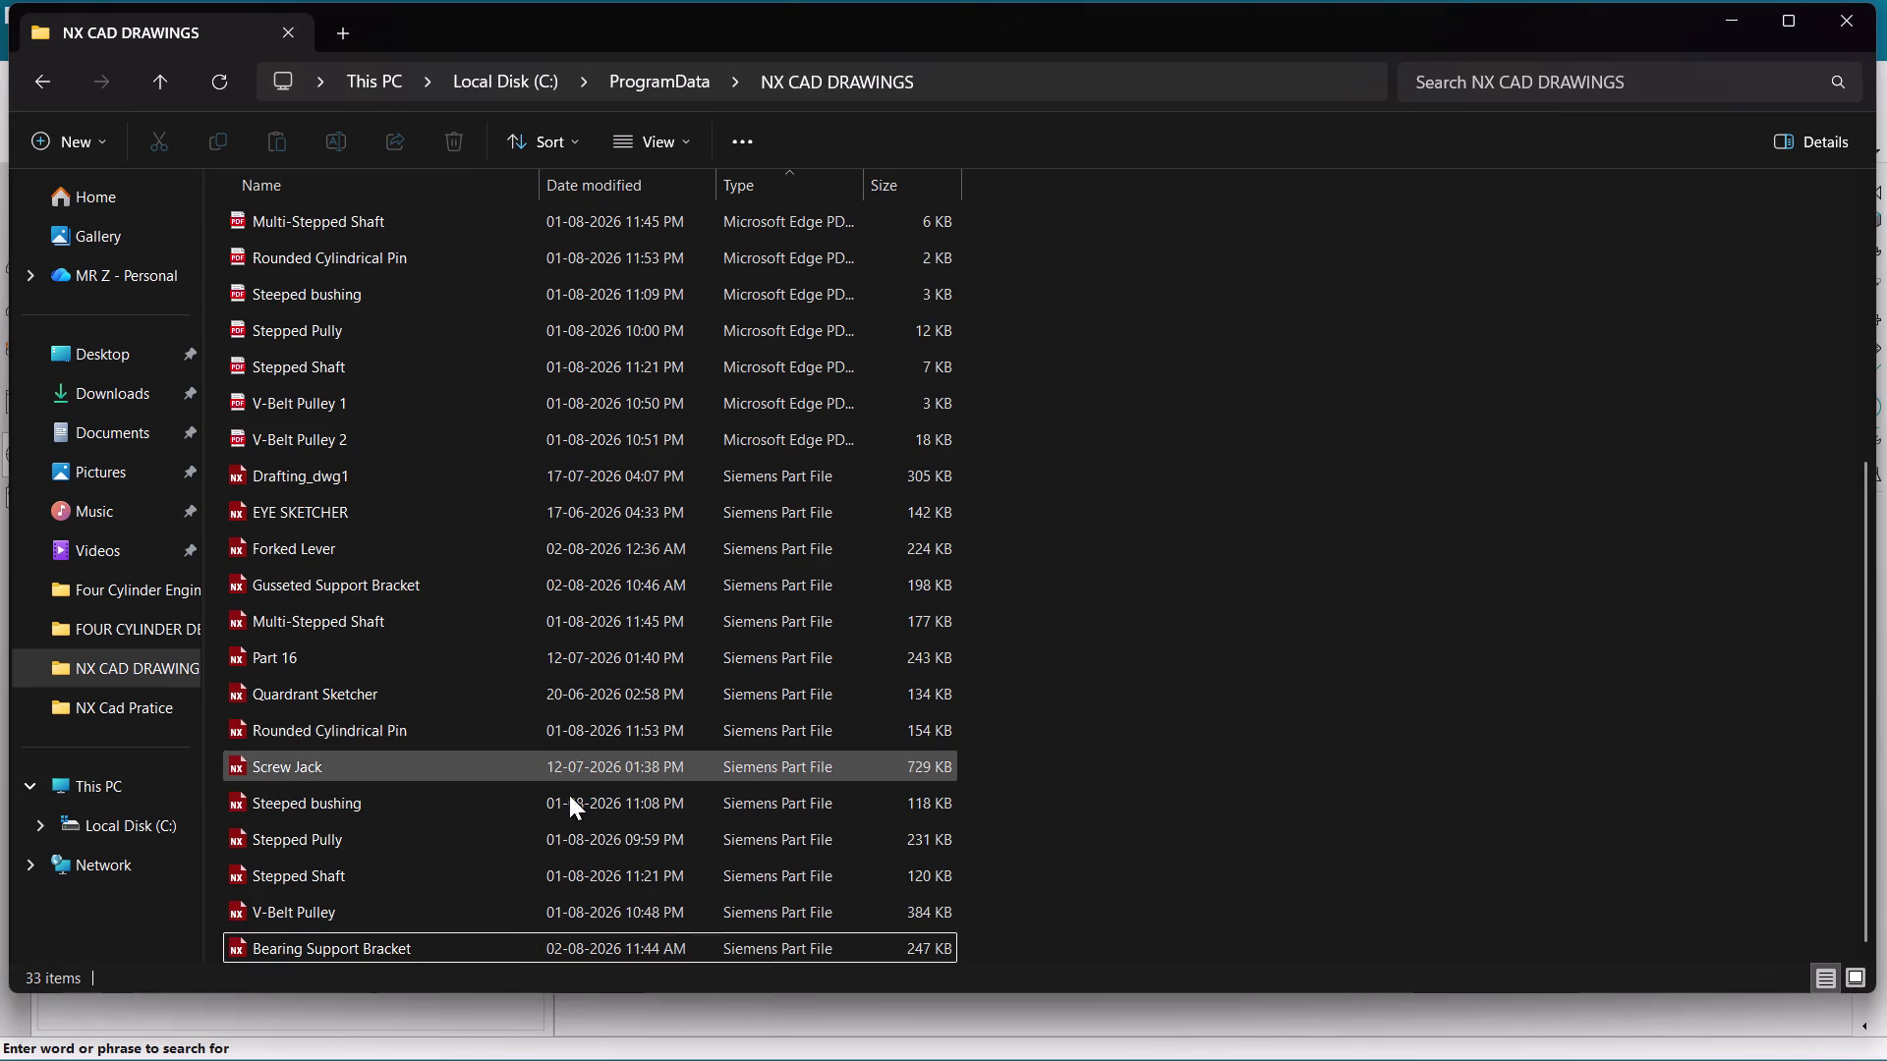
key(ctrl+z)
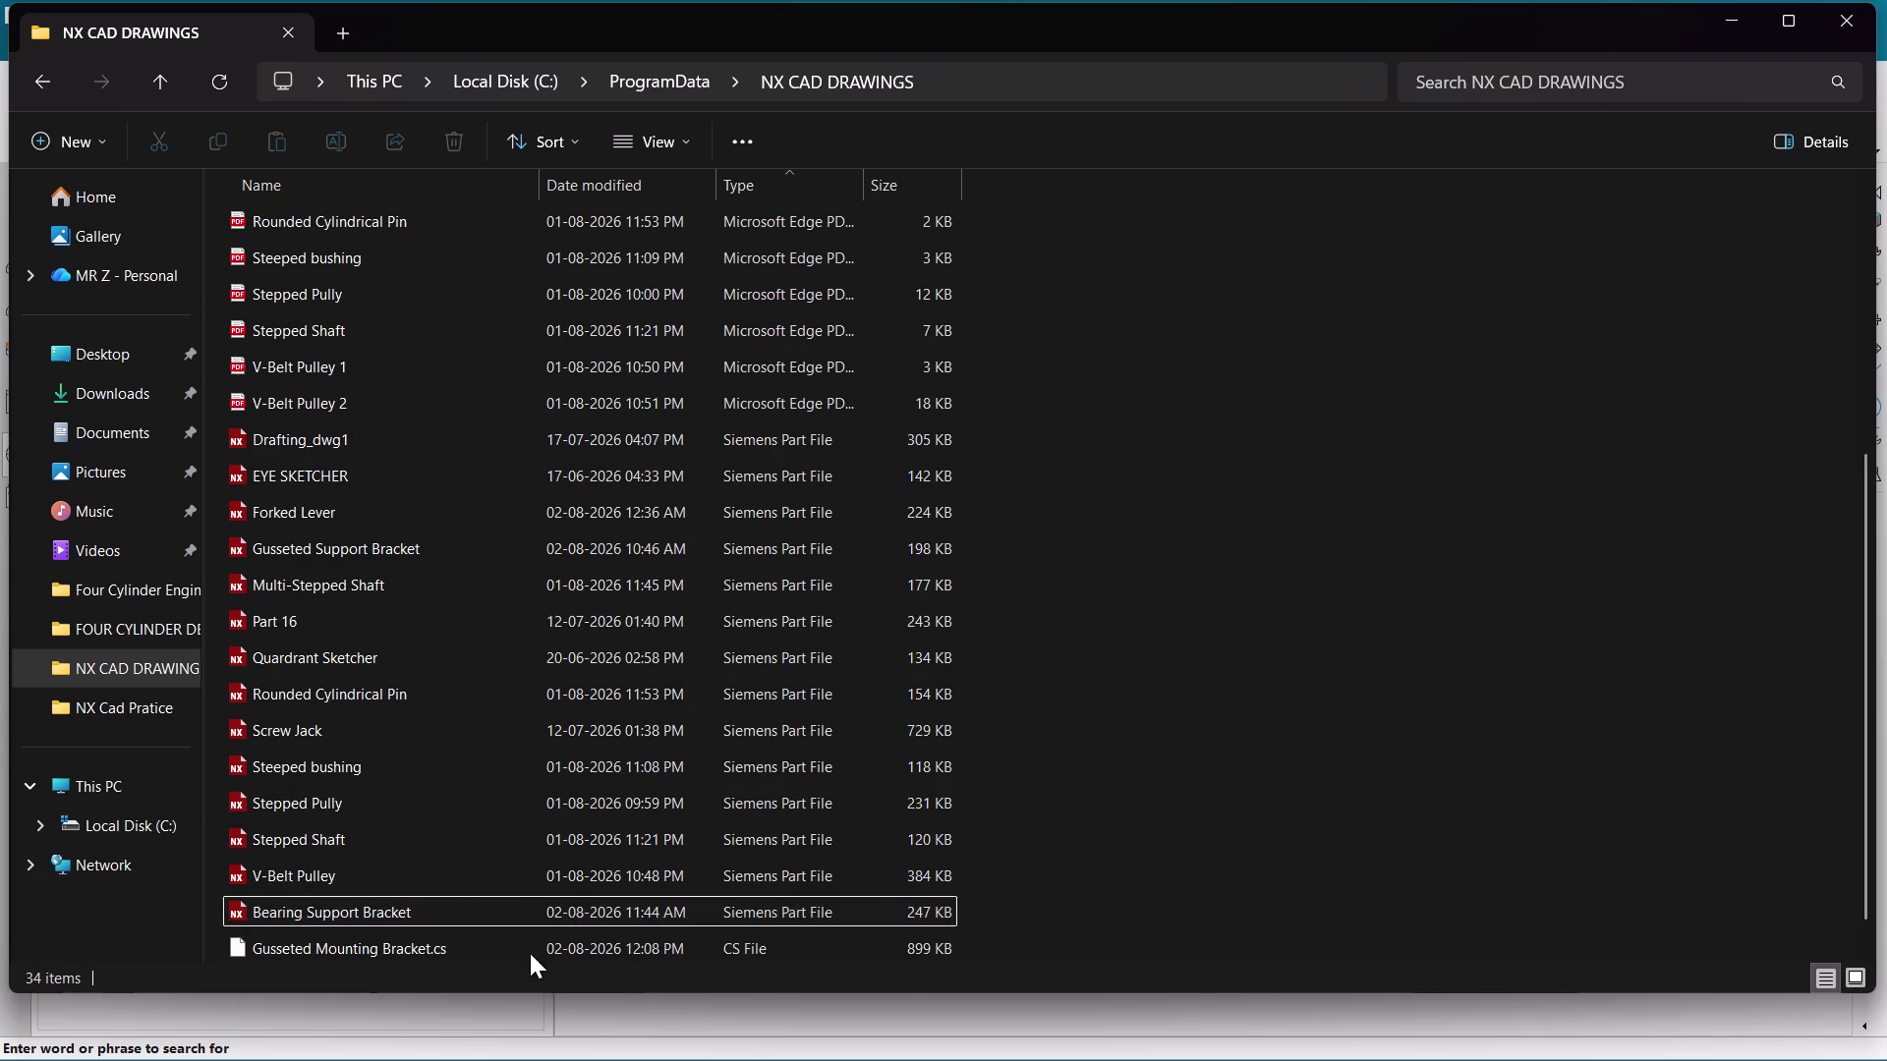
click(529, 953)
key(Delete)
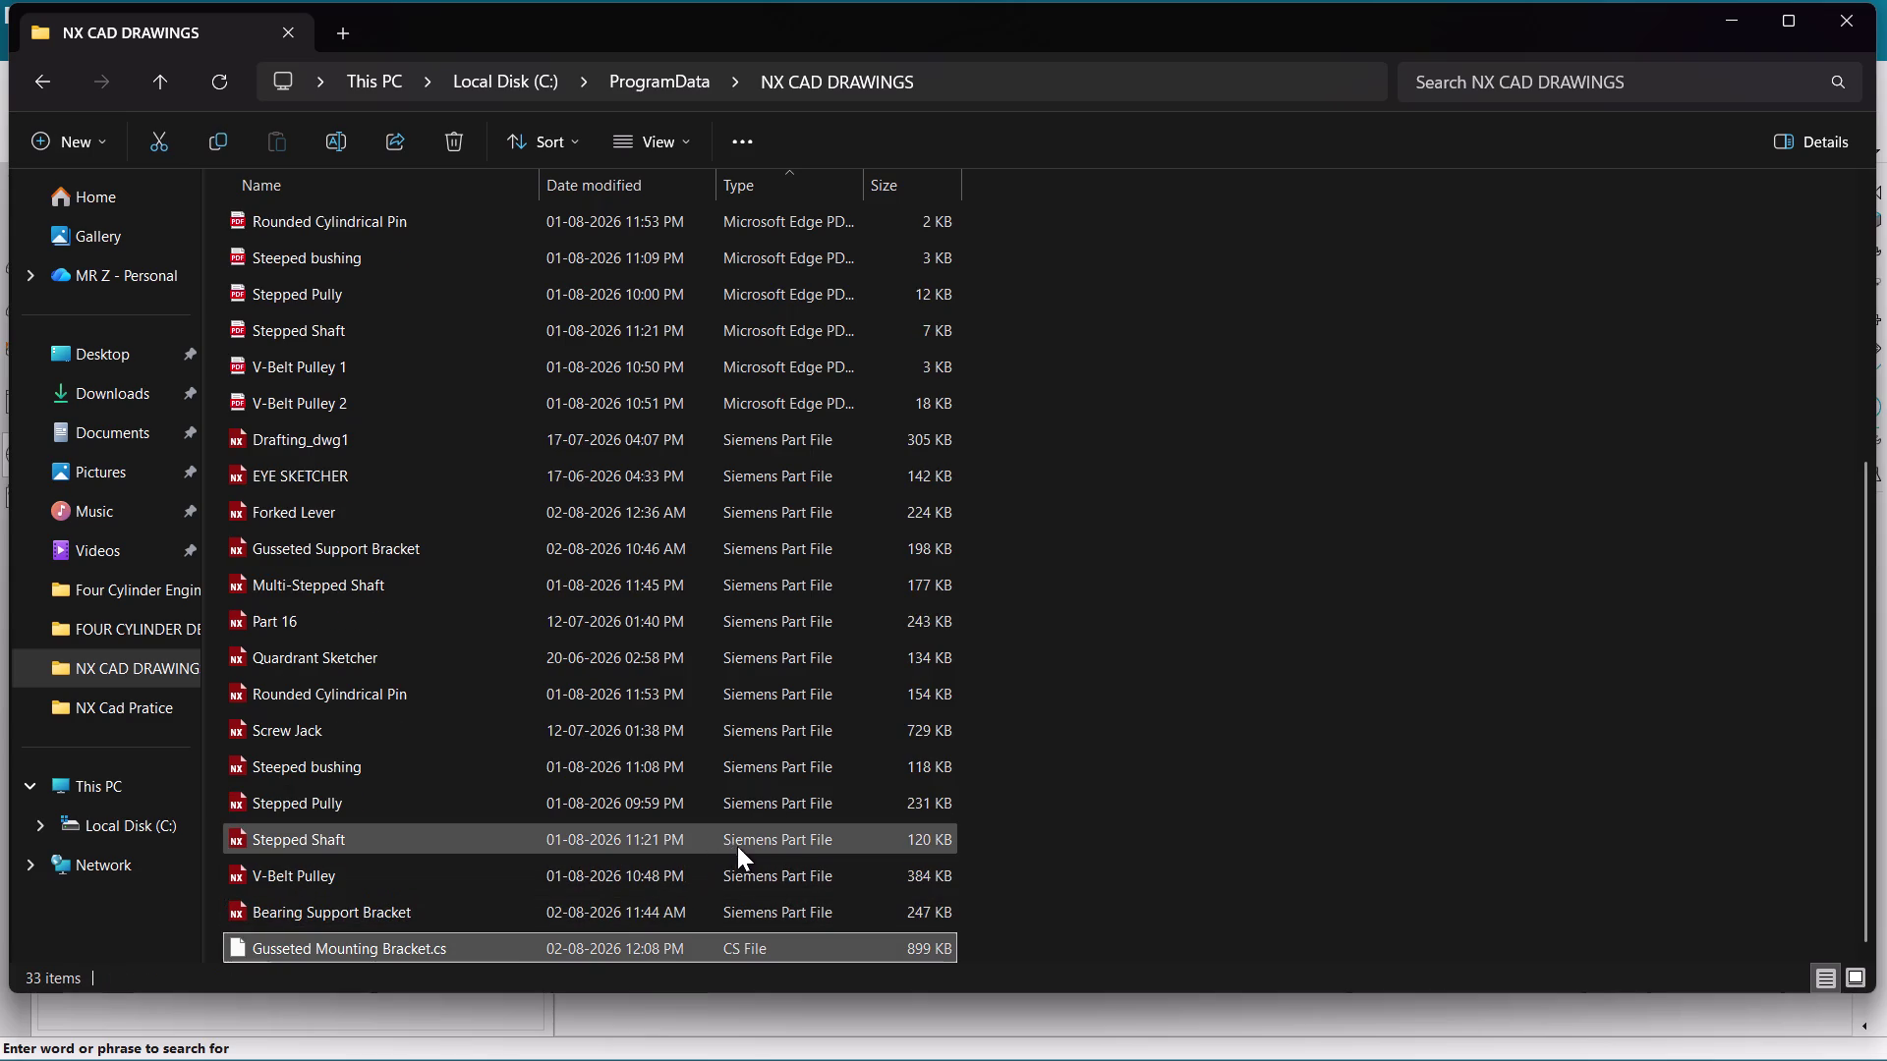
click(1725, 30)
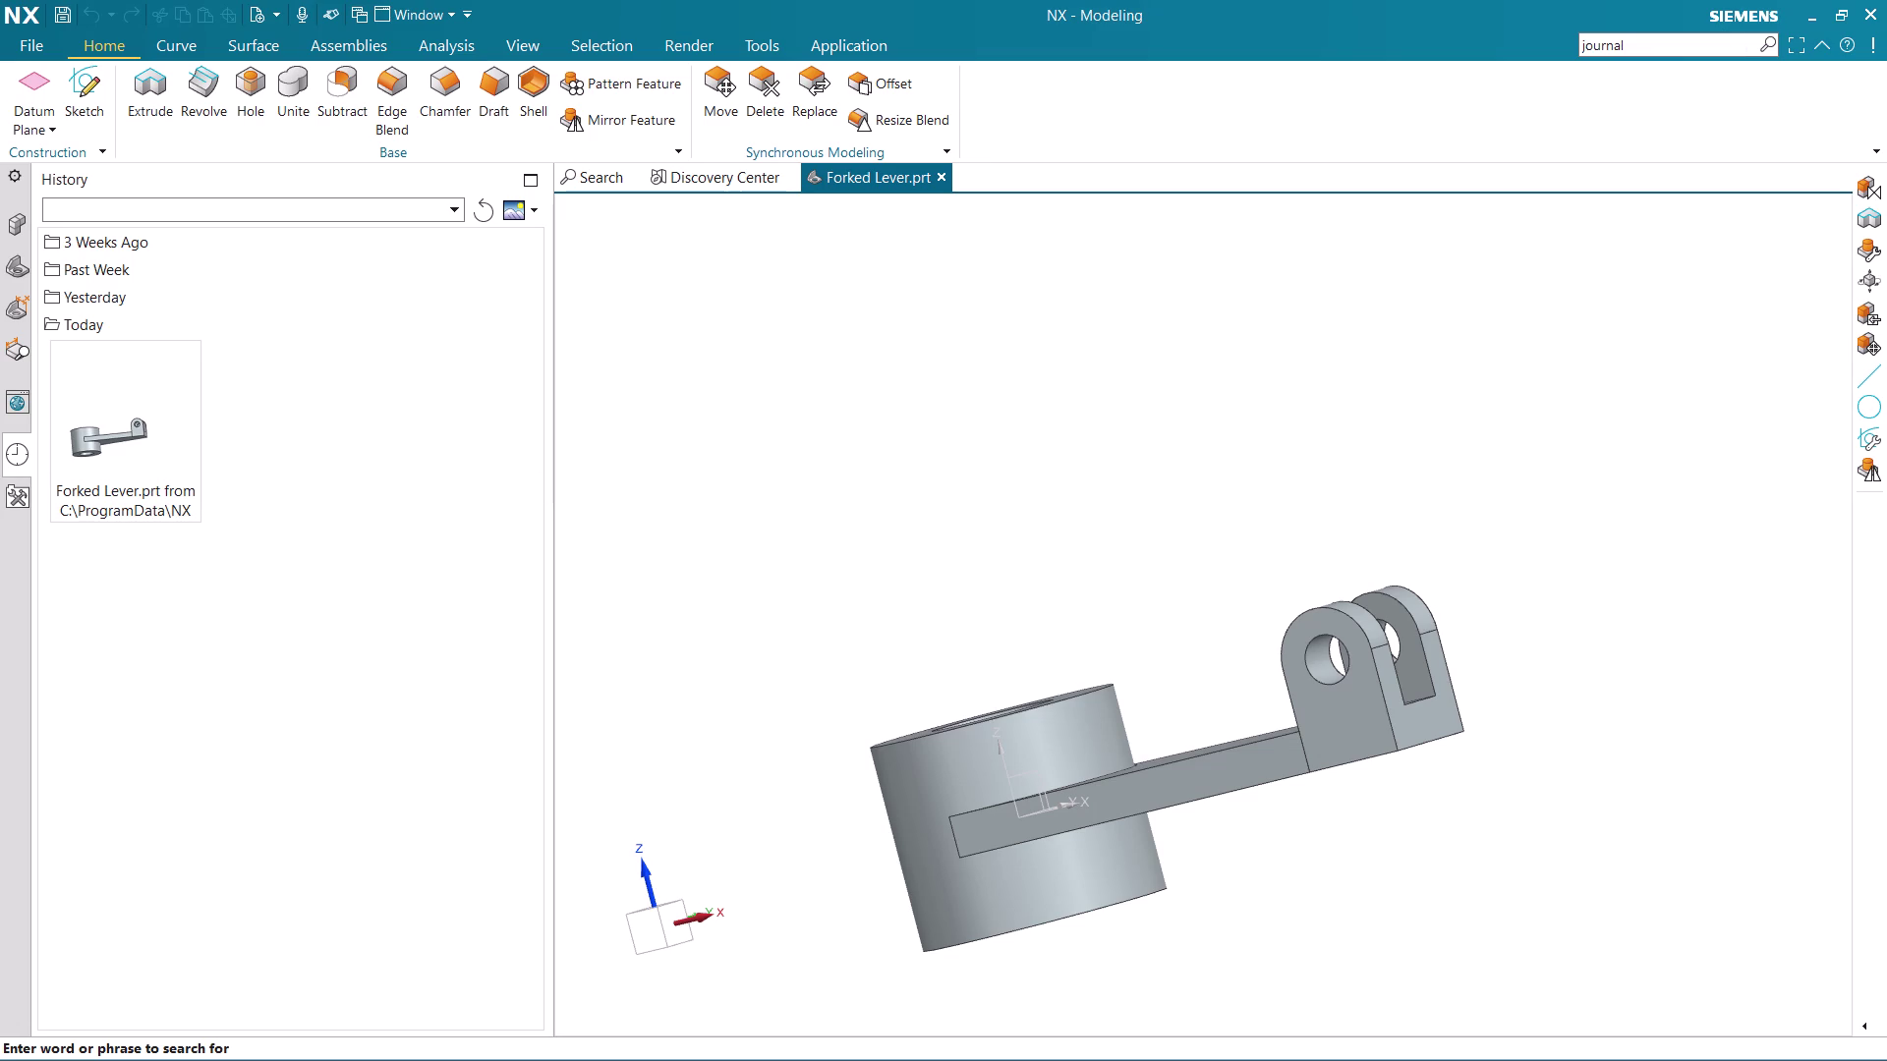
Create a new Model part named 'Gusseted Mounting Bracket'.
key(ctrl+n)
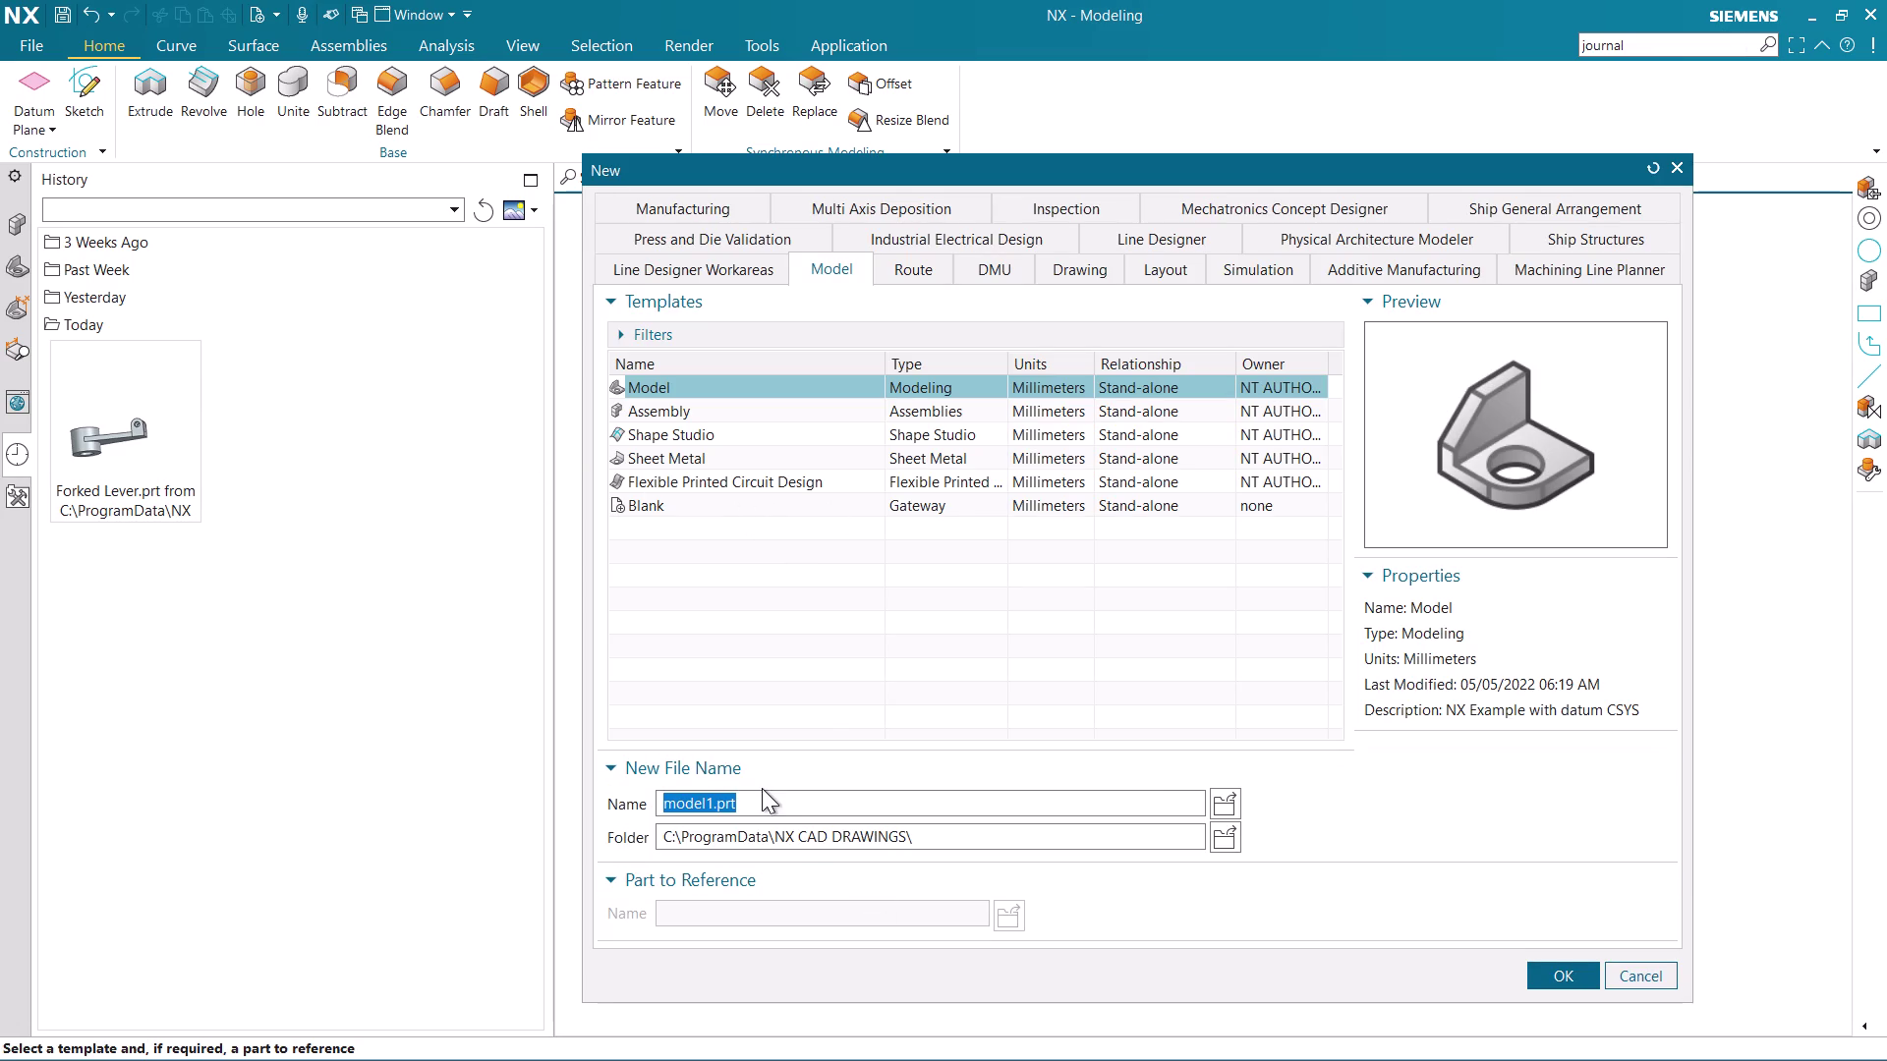
key(BackSpace)
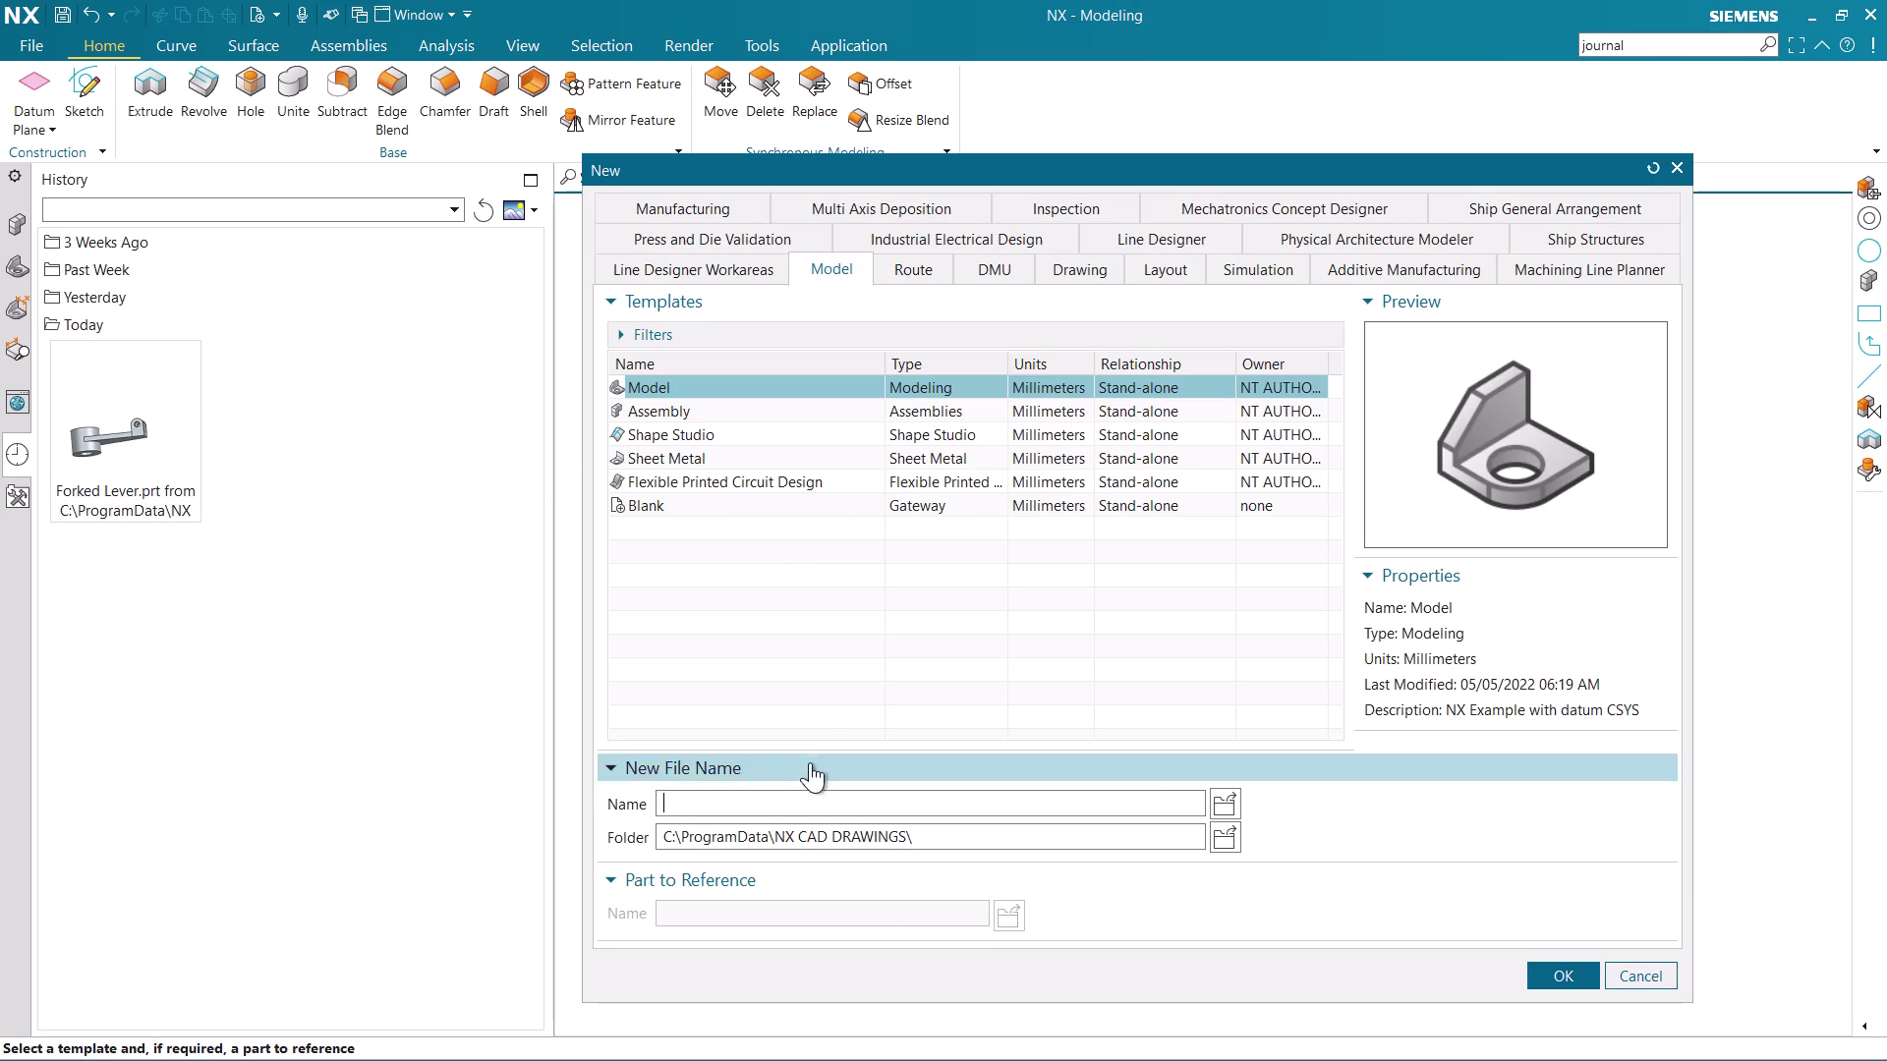
key(super+v)
click(799, 632)
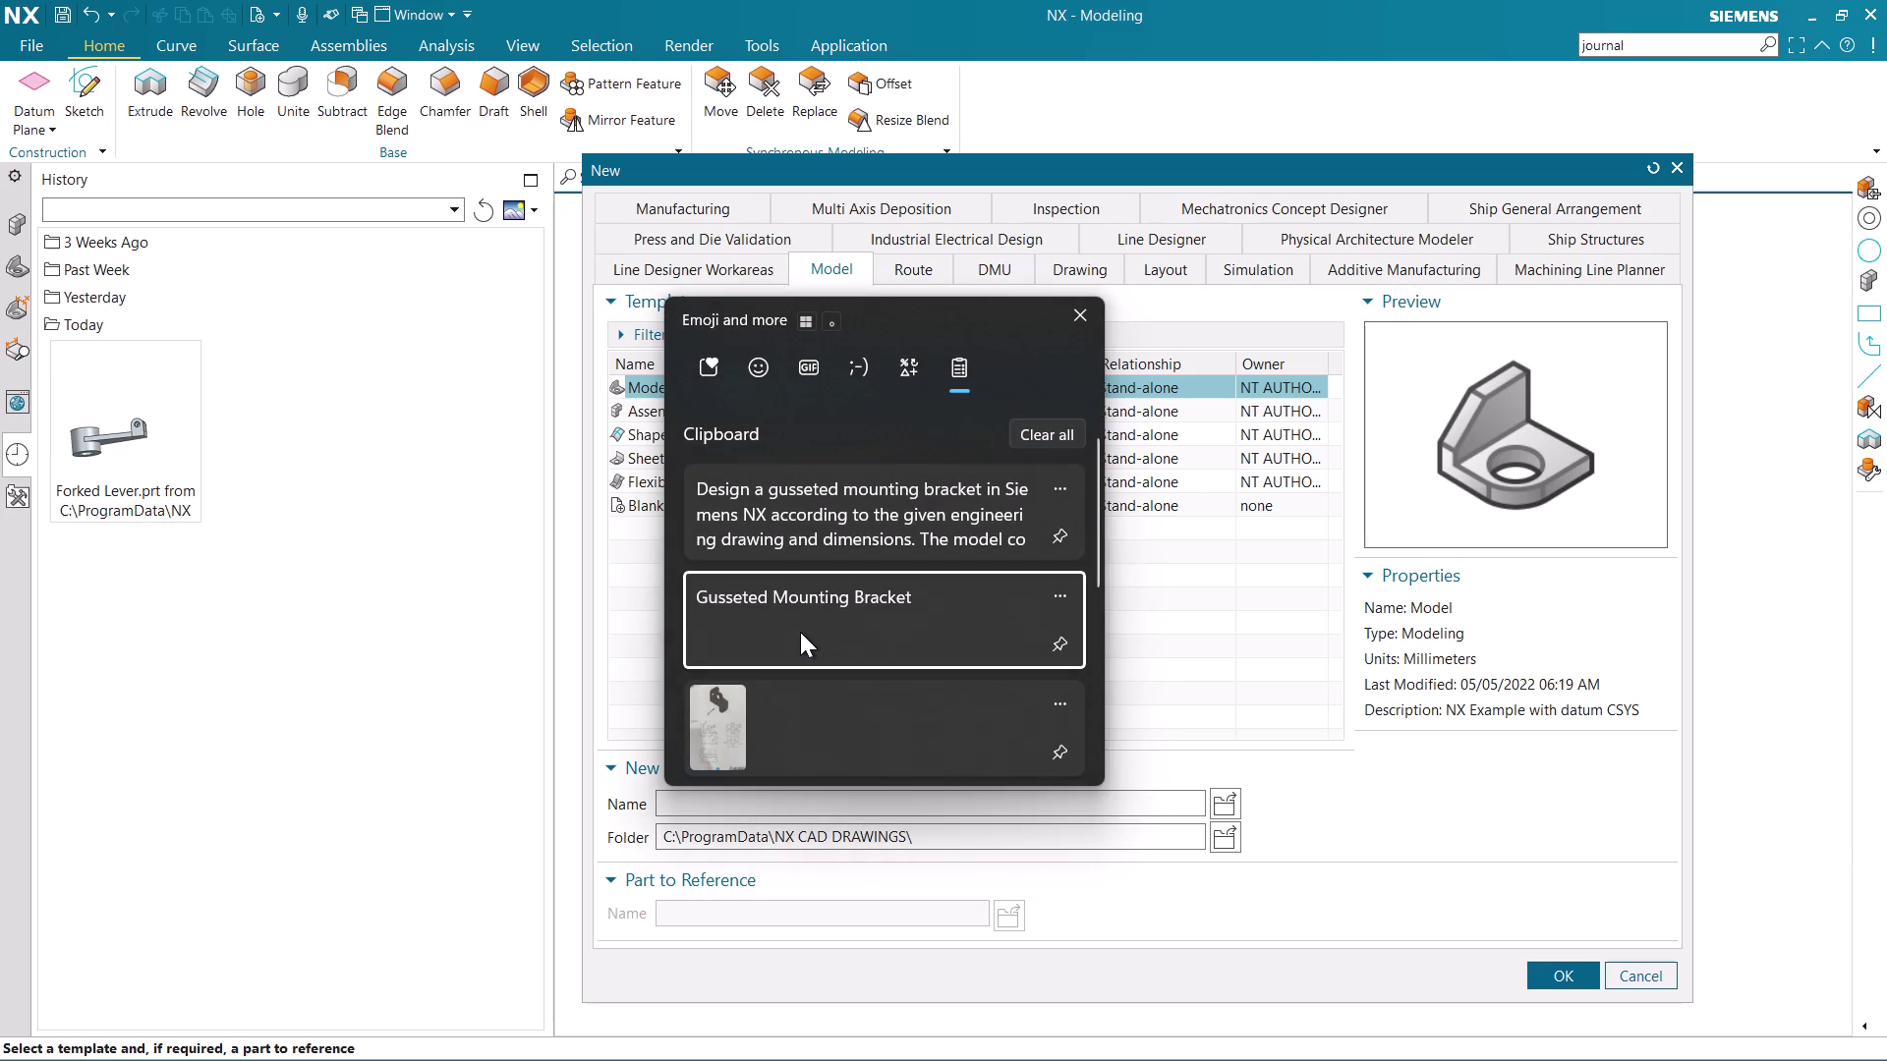
key(ctrl+v)
click(1542, 982)
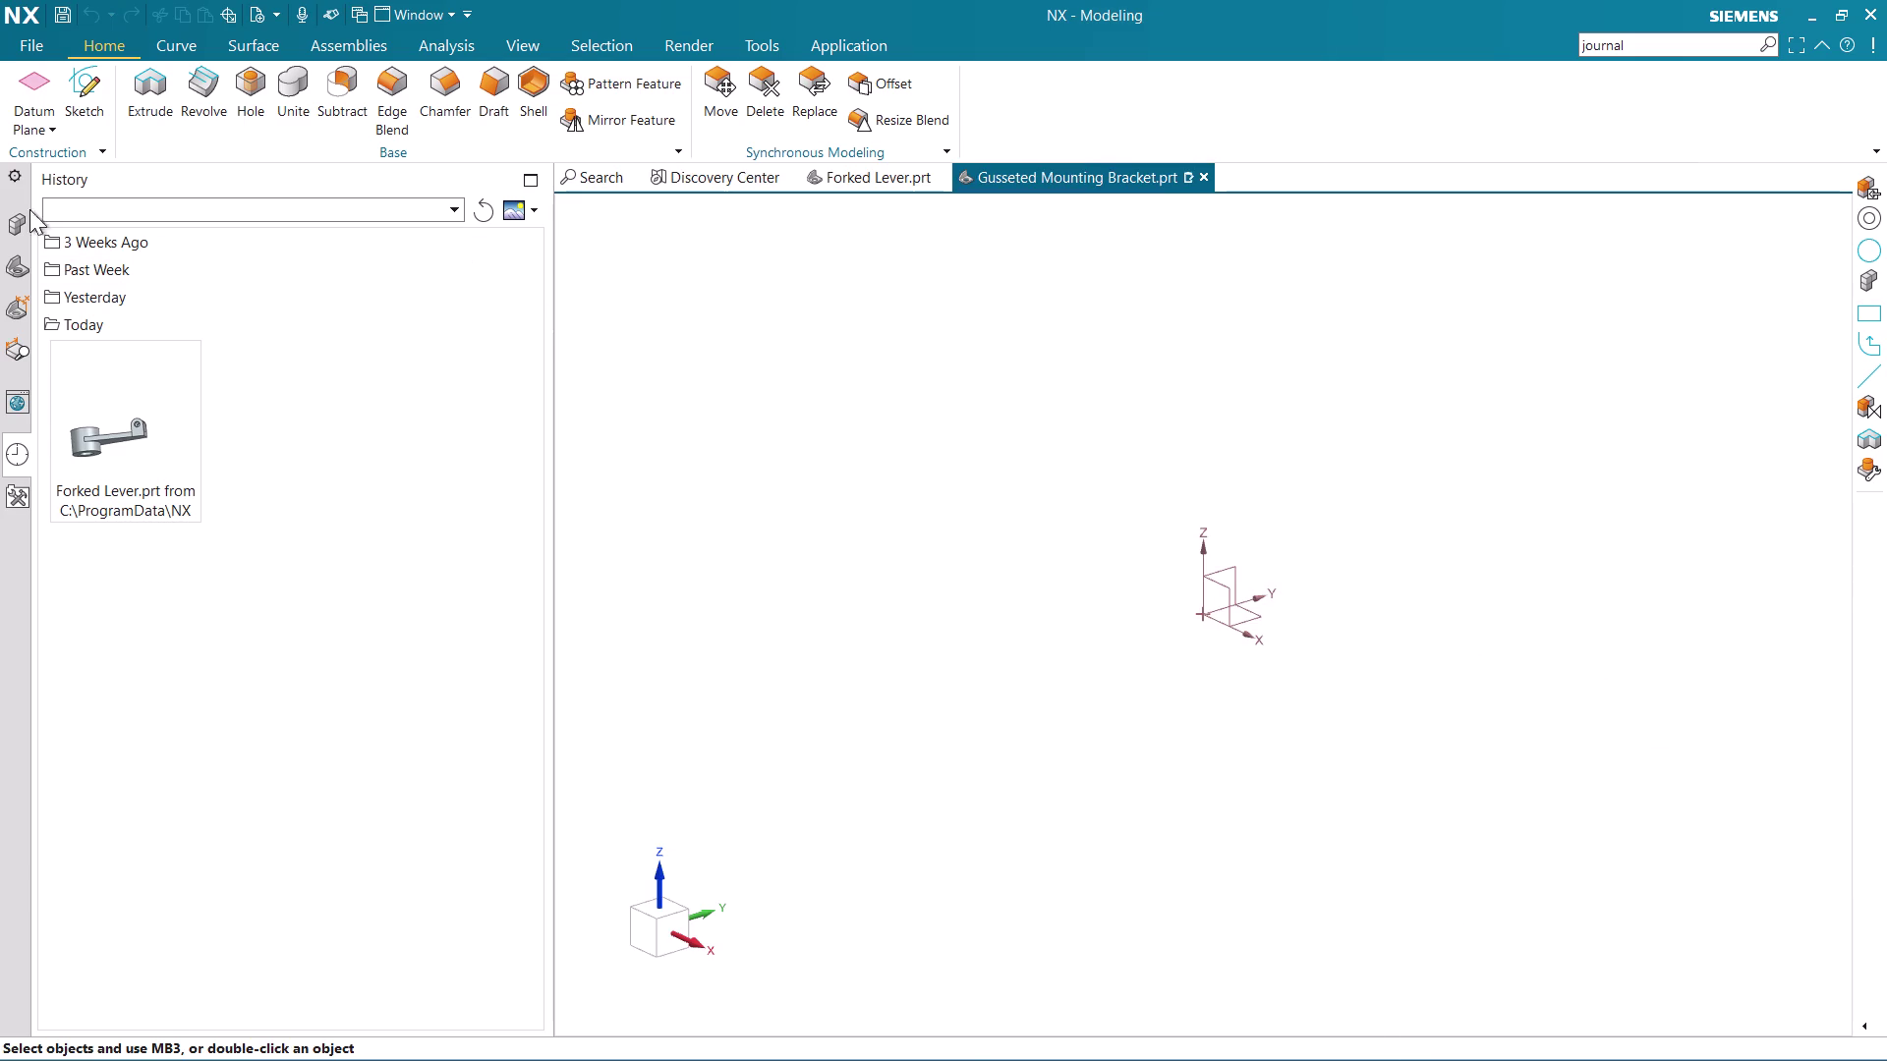
Start a sketch on the XZ front plane.
click(90, 89)
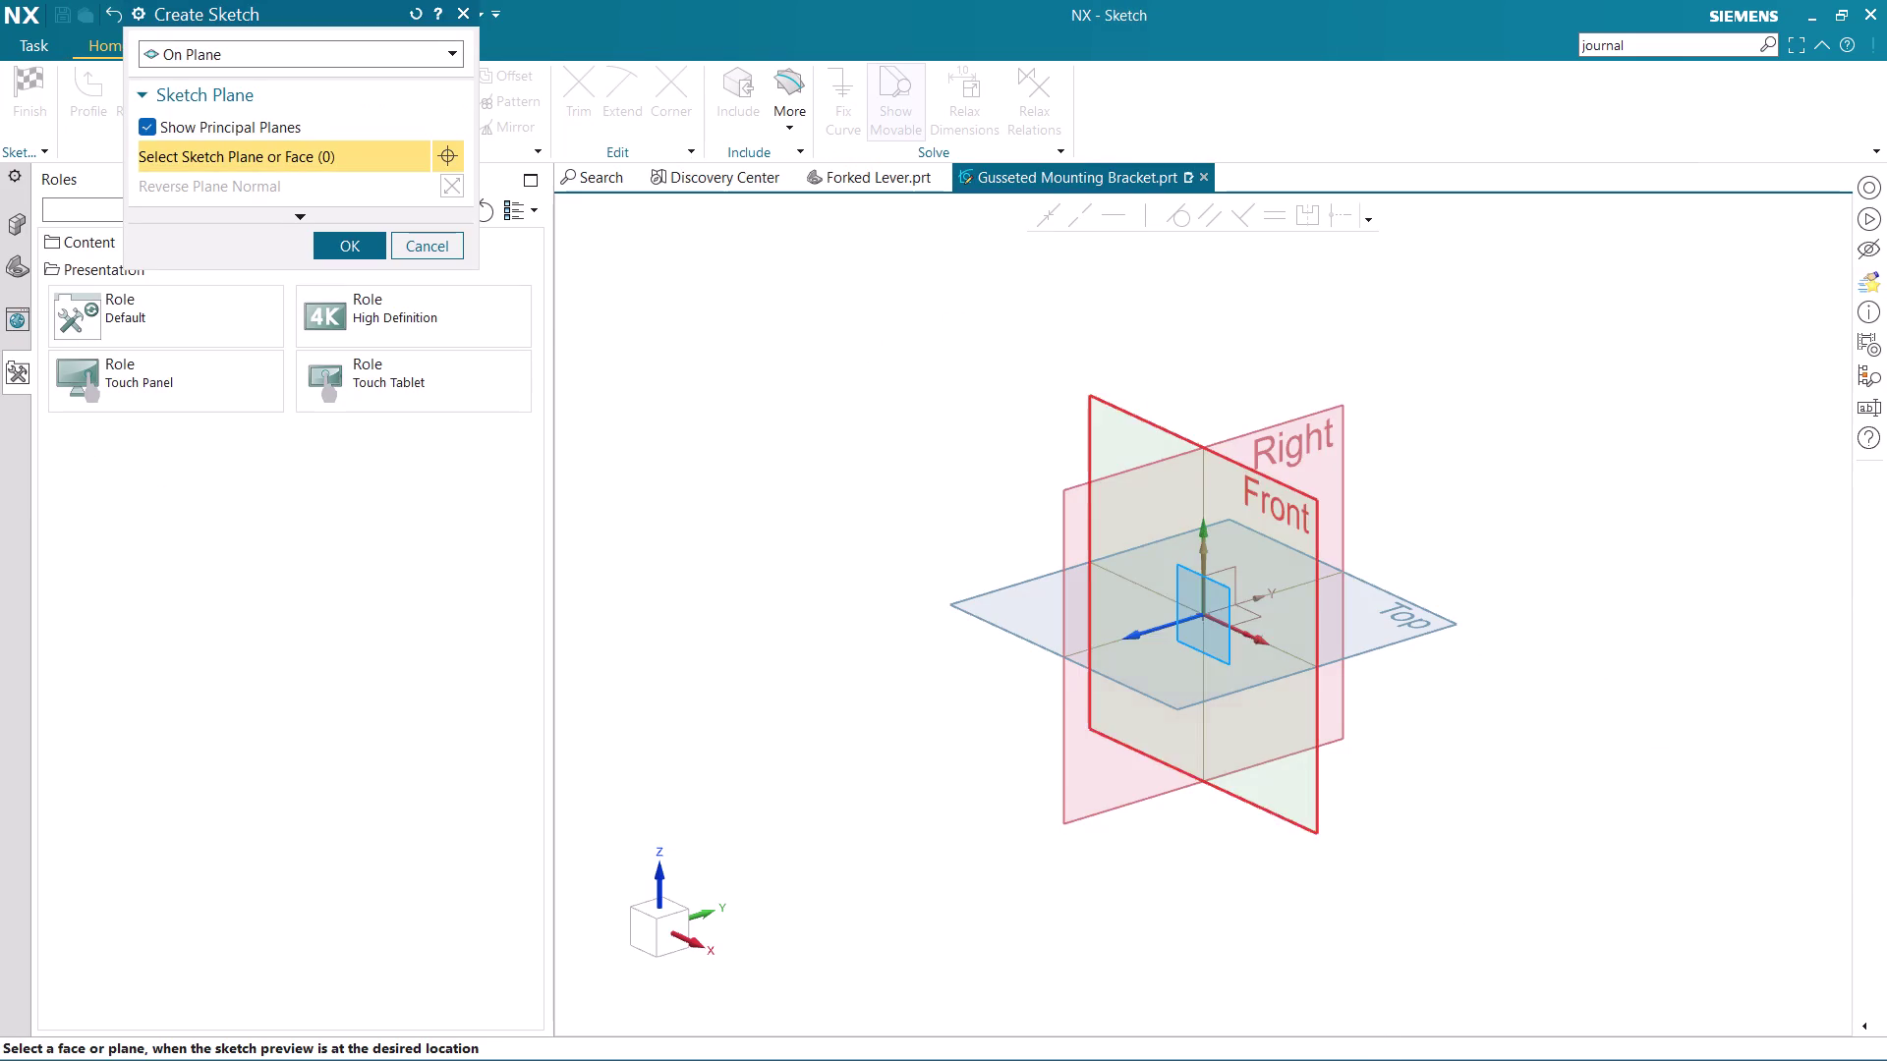
click(1156, 425)
middle_click(1134, 414)
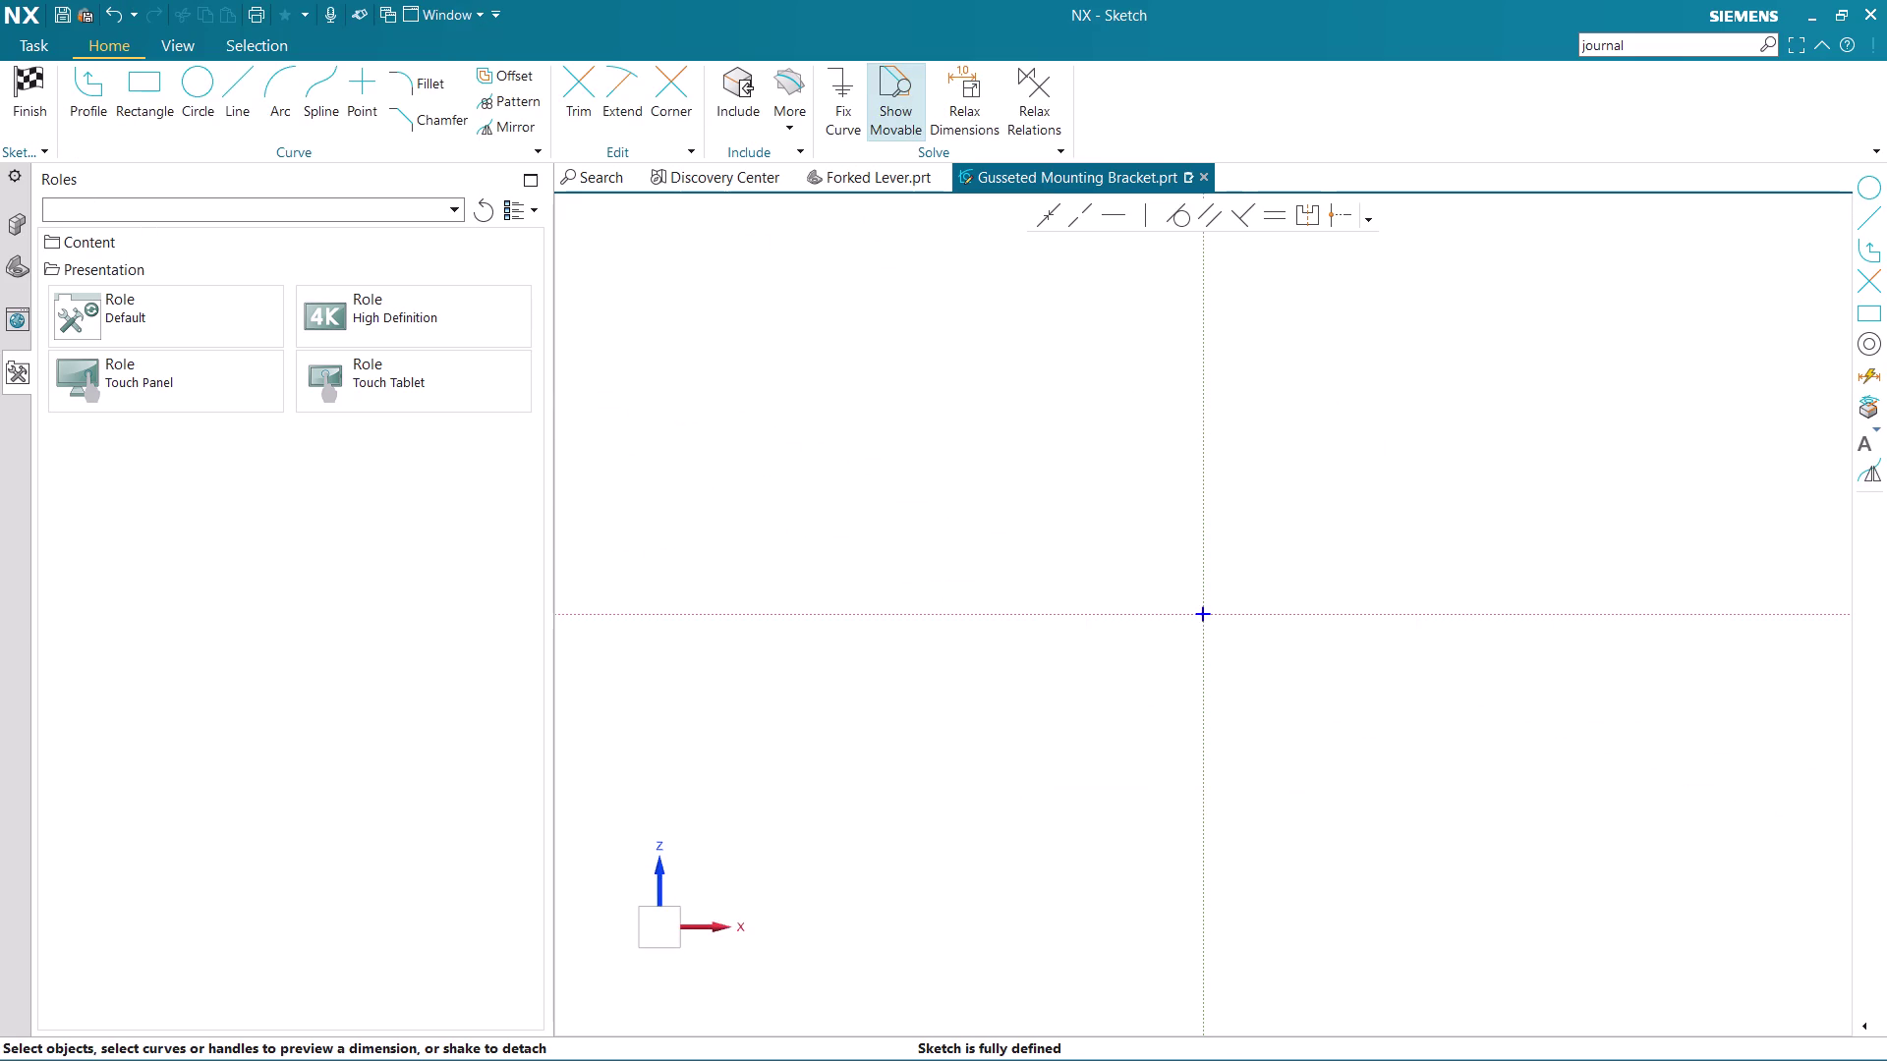
Draw the profile from the origin around the stepped base, undoing the wrong diagonal.
click(6, 225)
click(16, 253)
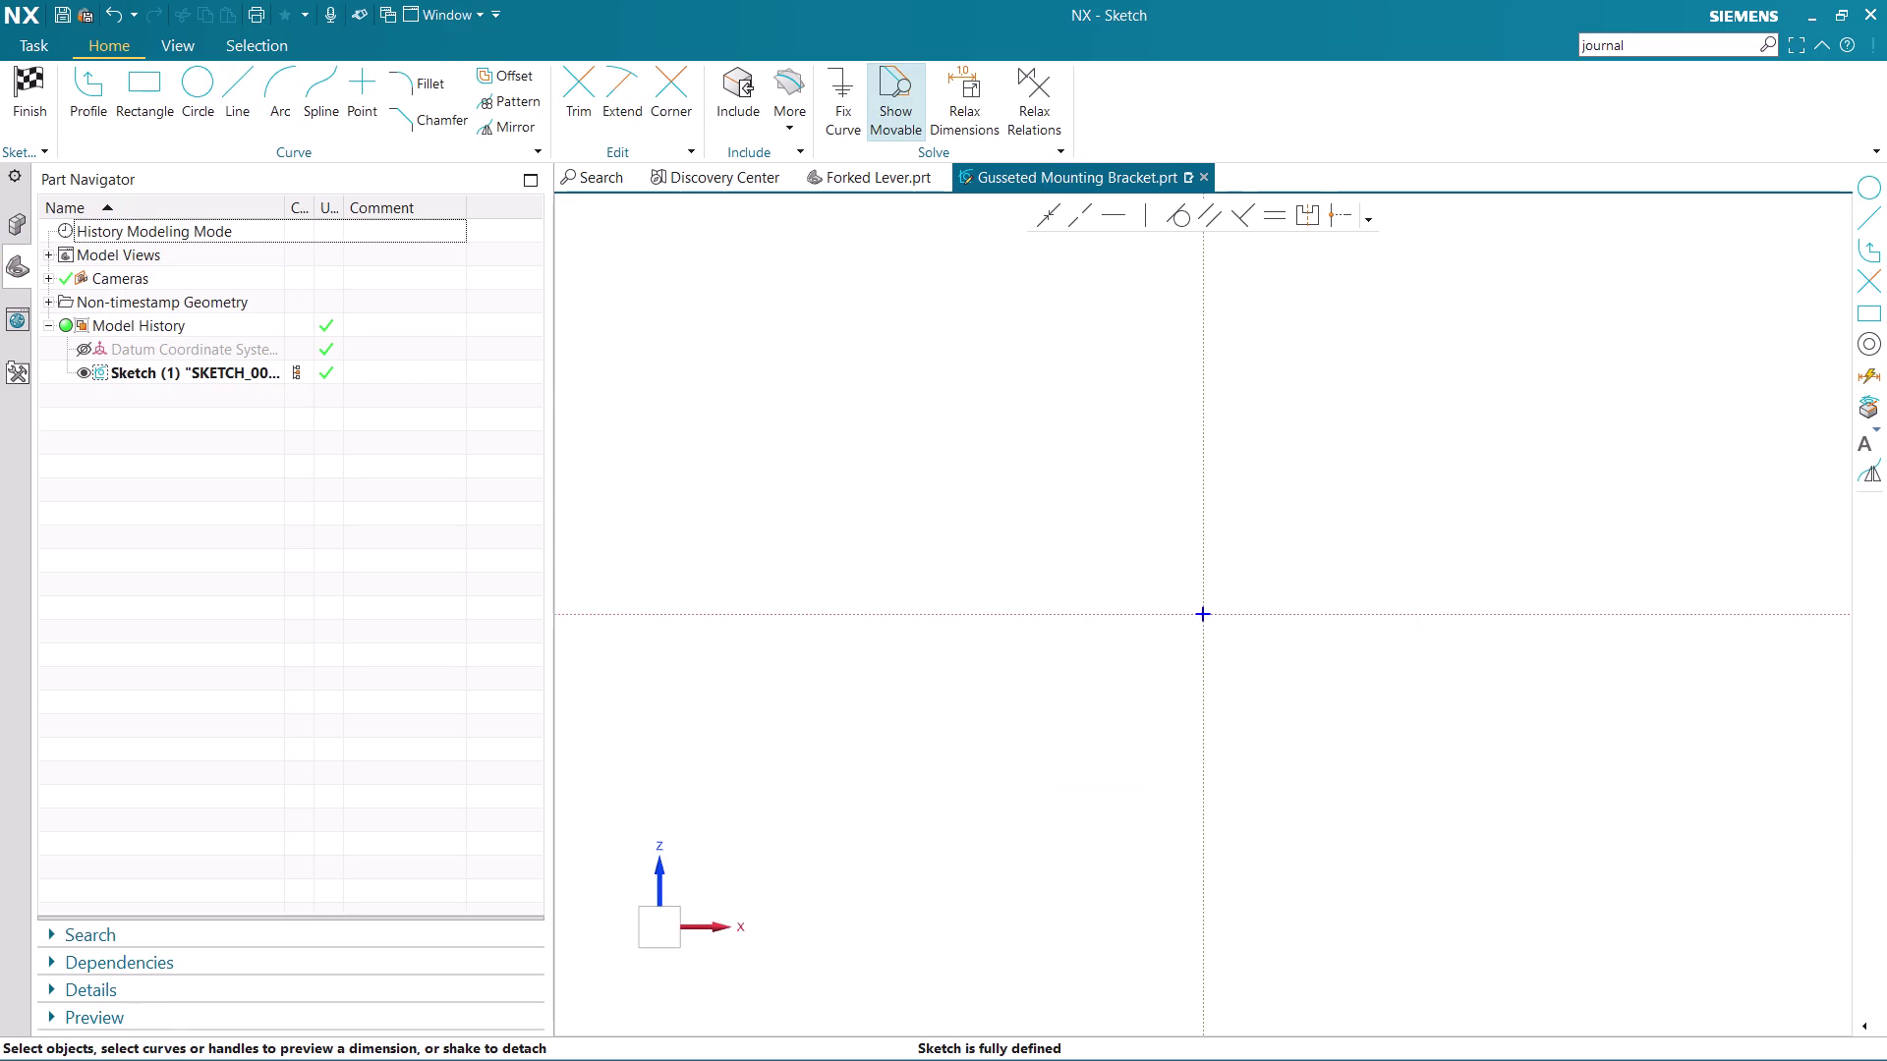
click(93, 93)
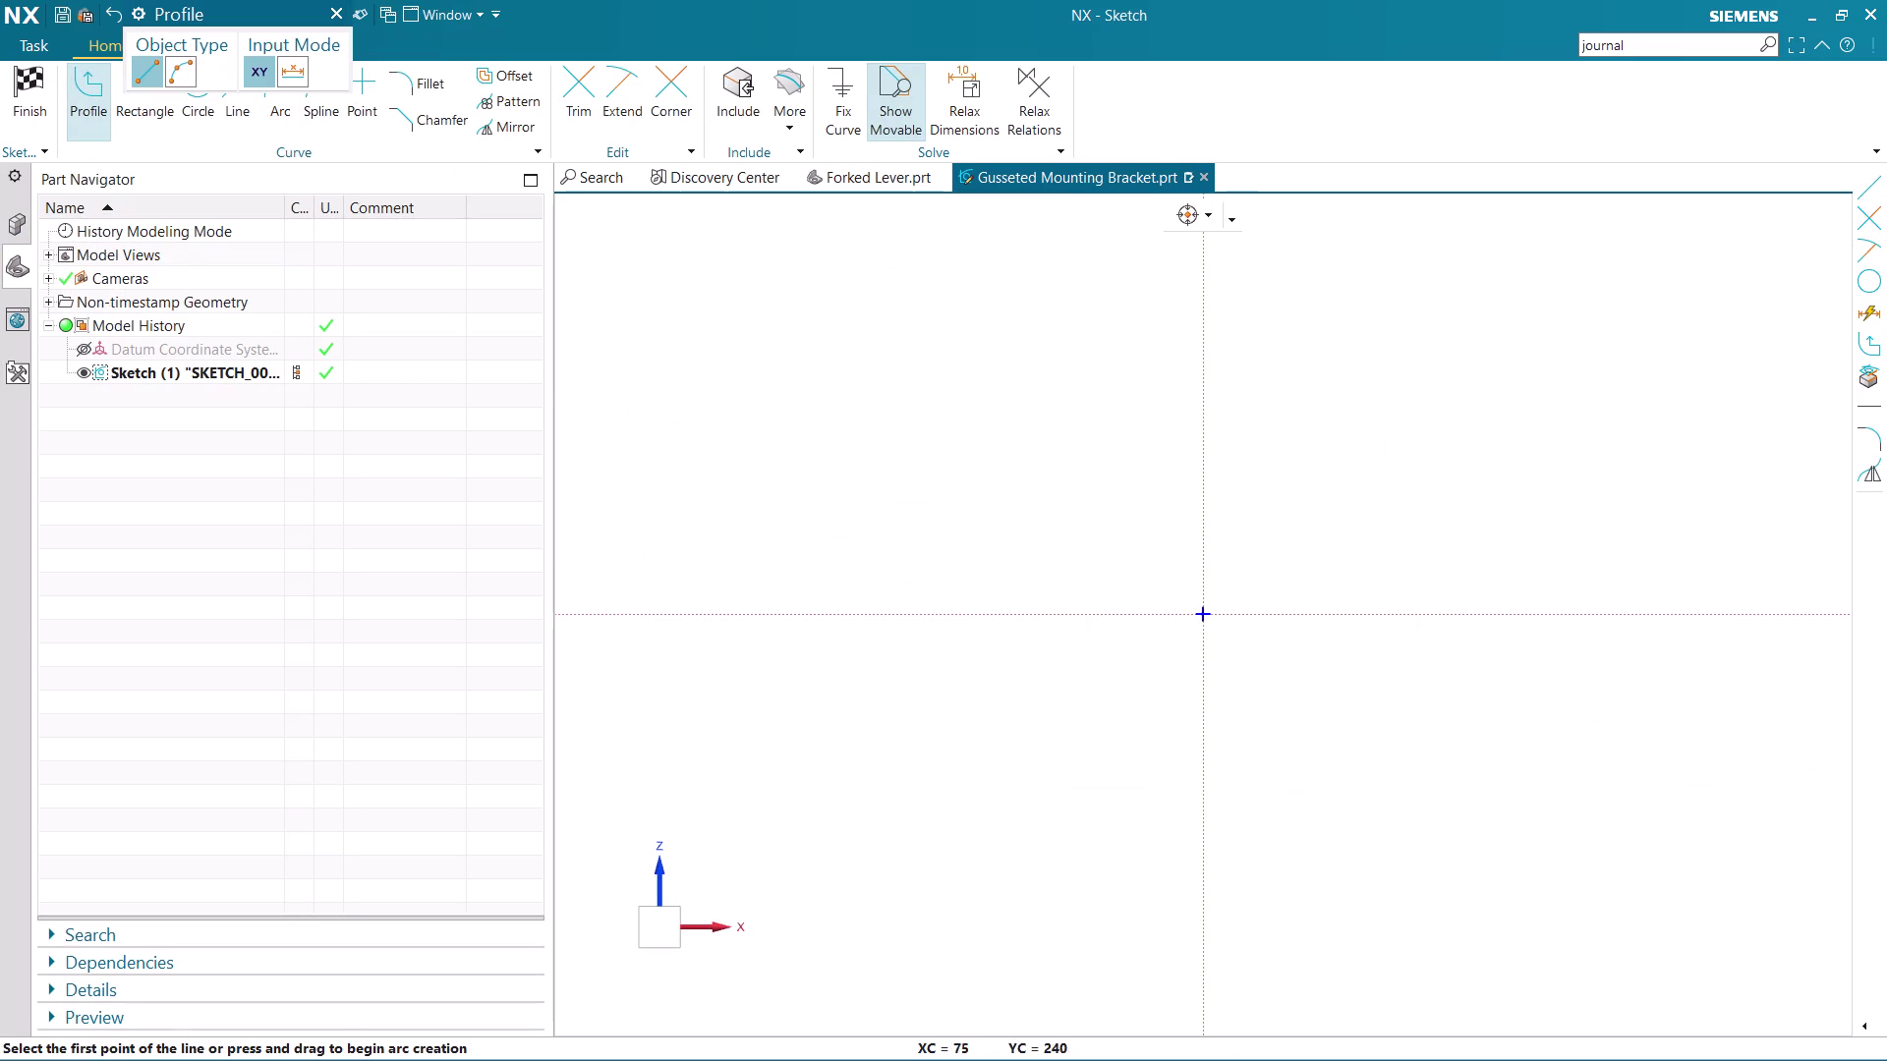
click(1203, 446)
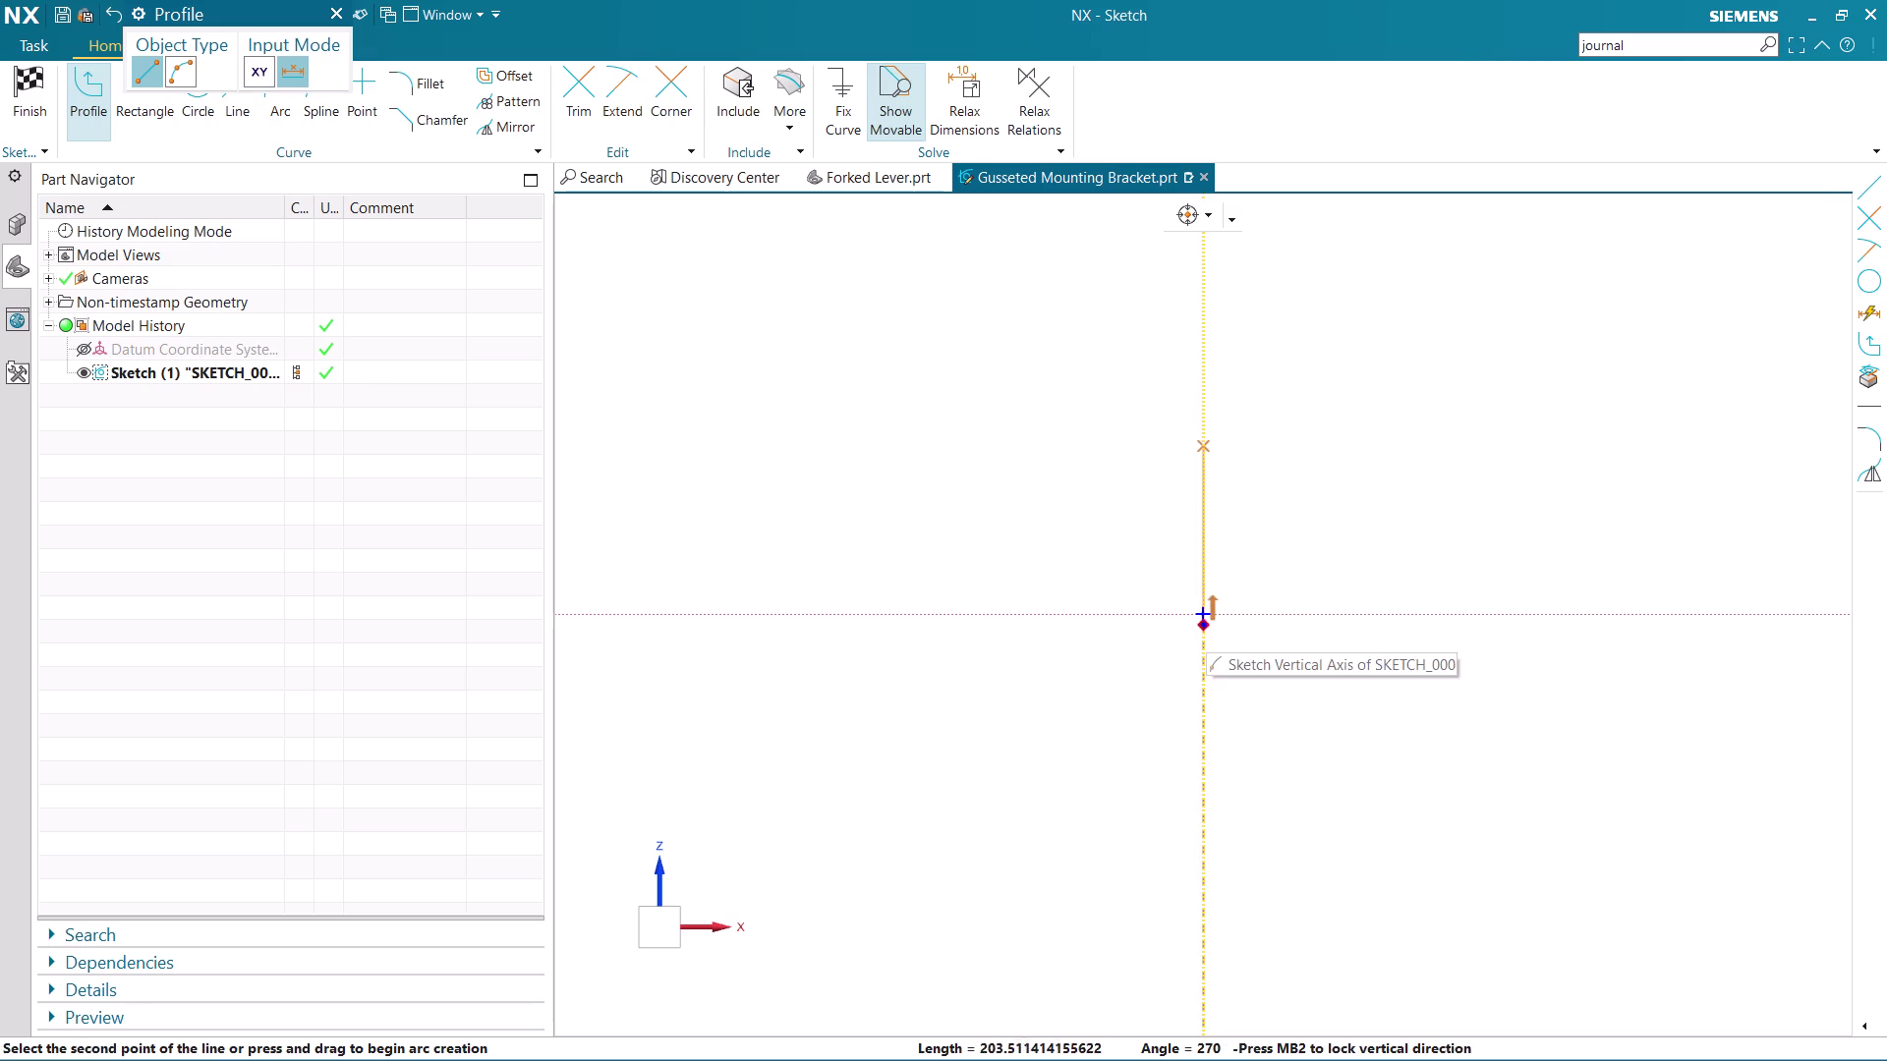
click(1202, 614)
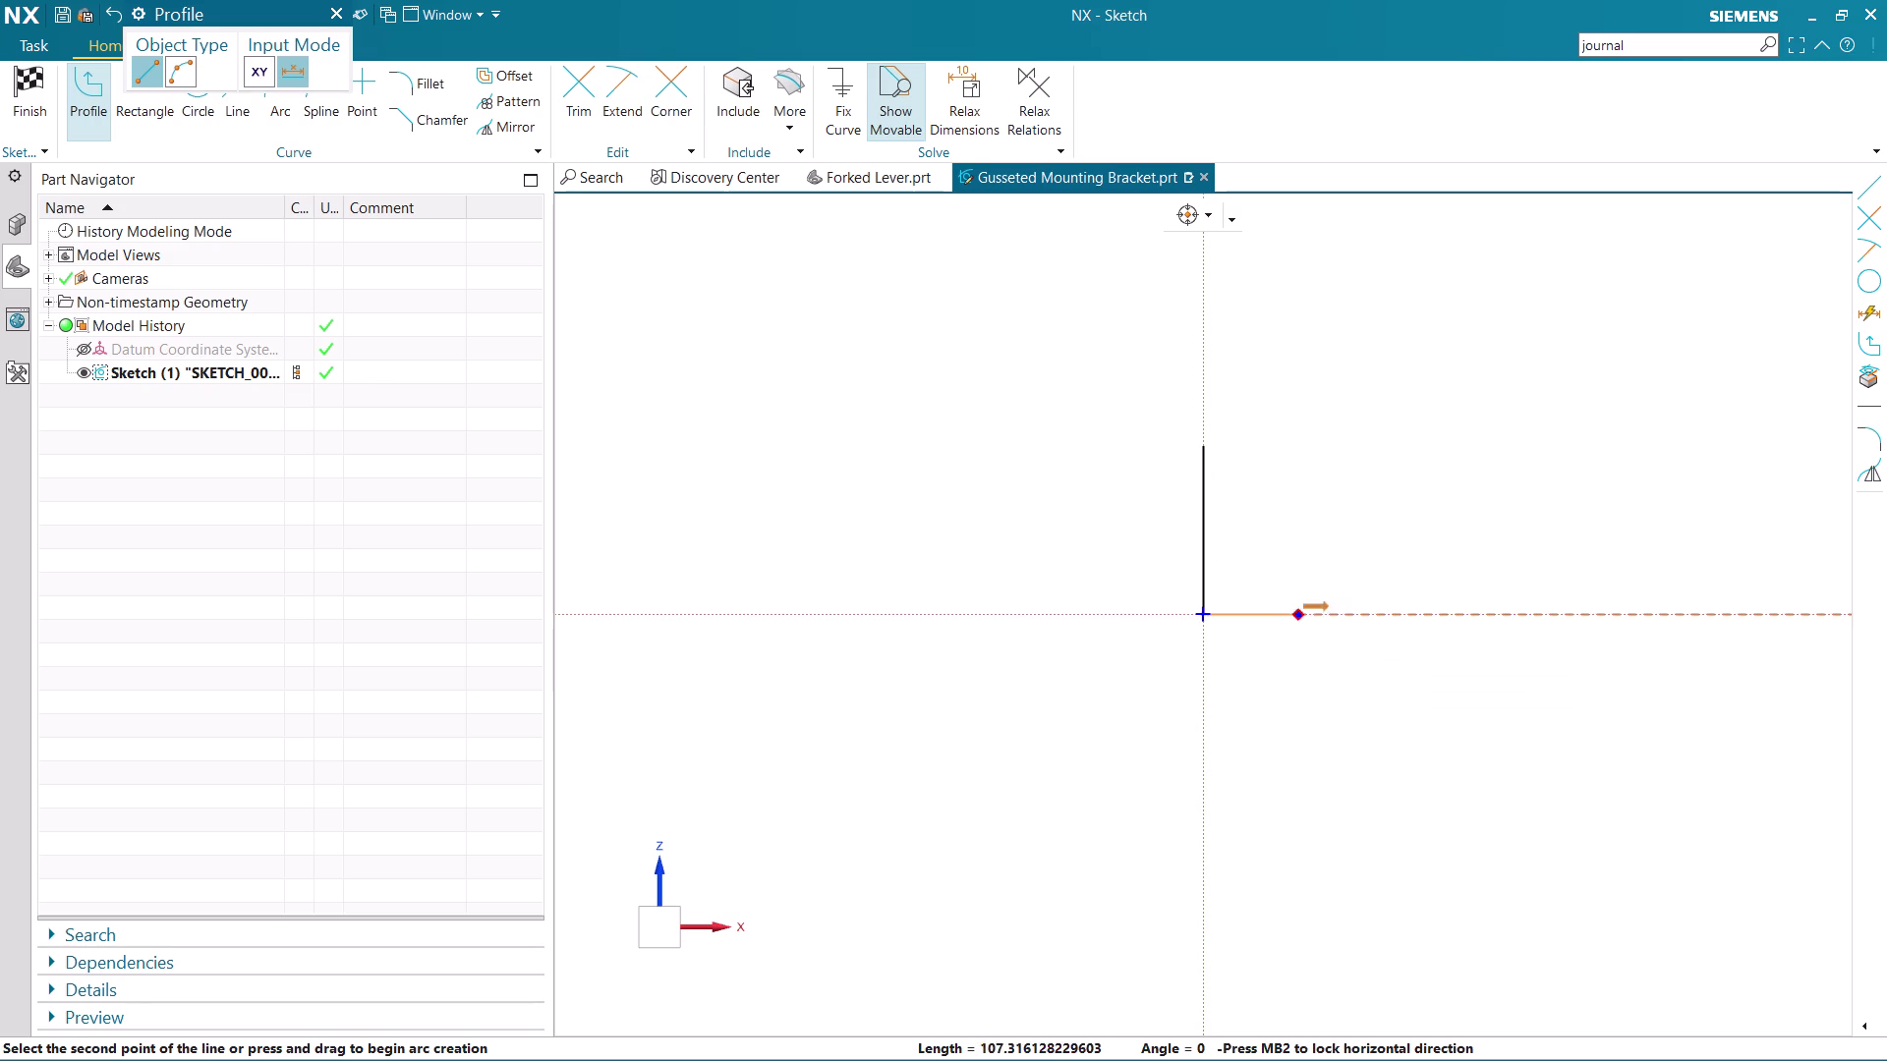
scroll(up, 3)
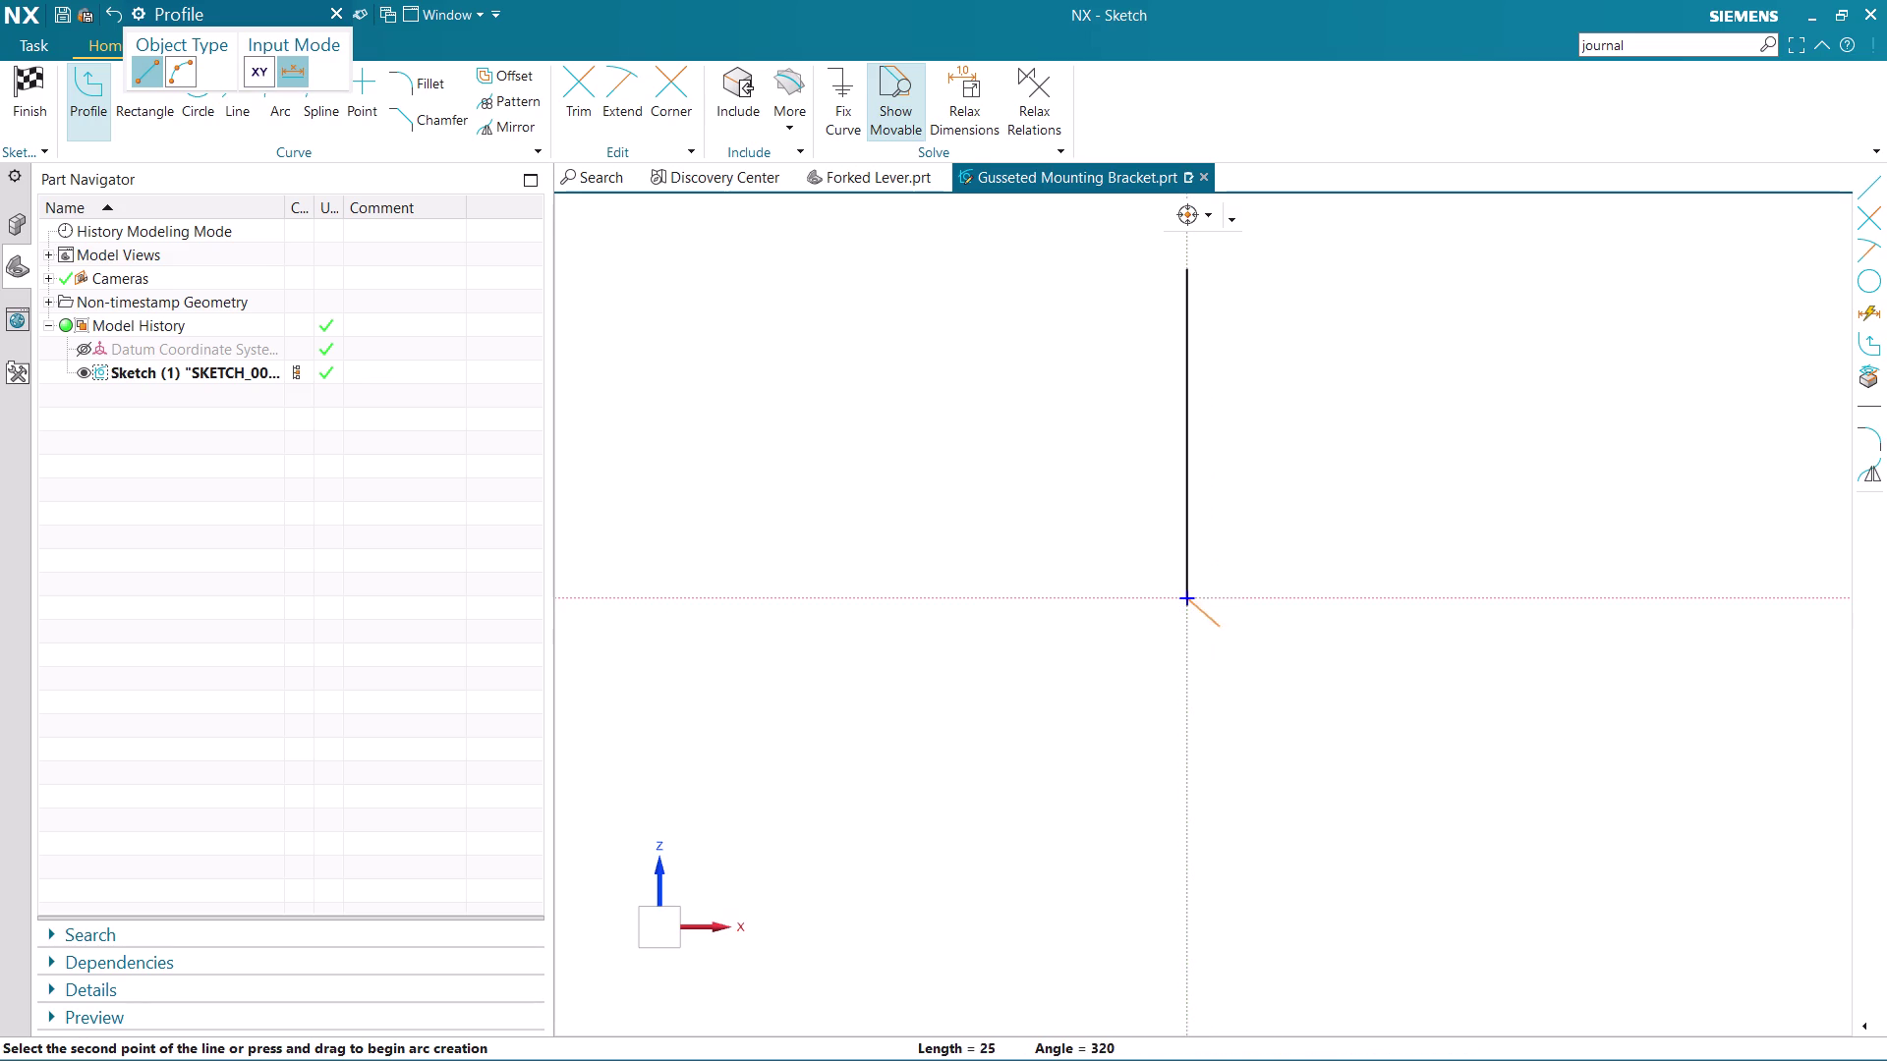
click(1451, 595)
click(1452, 563)
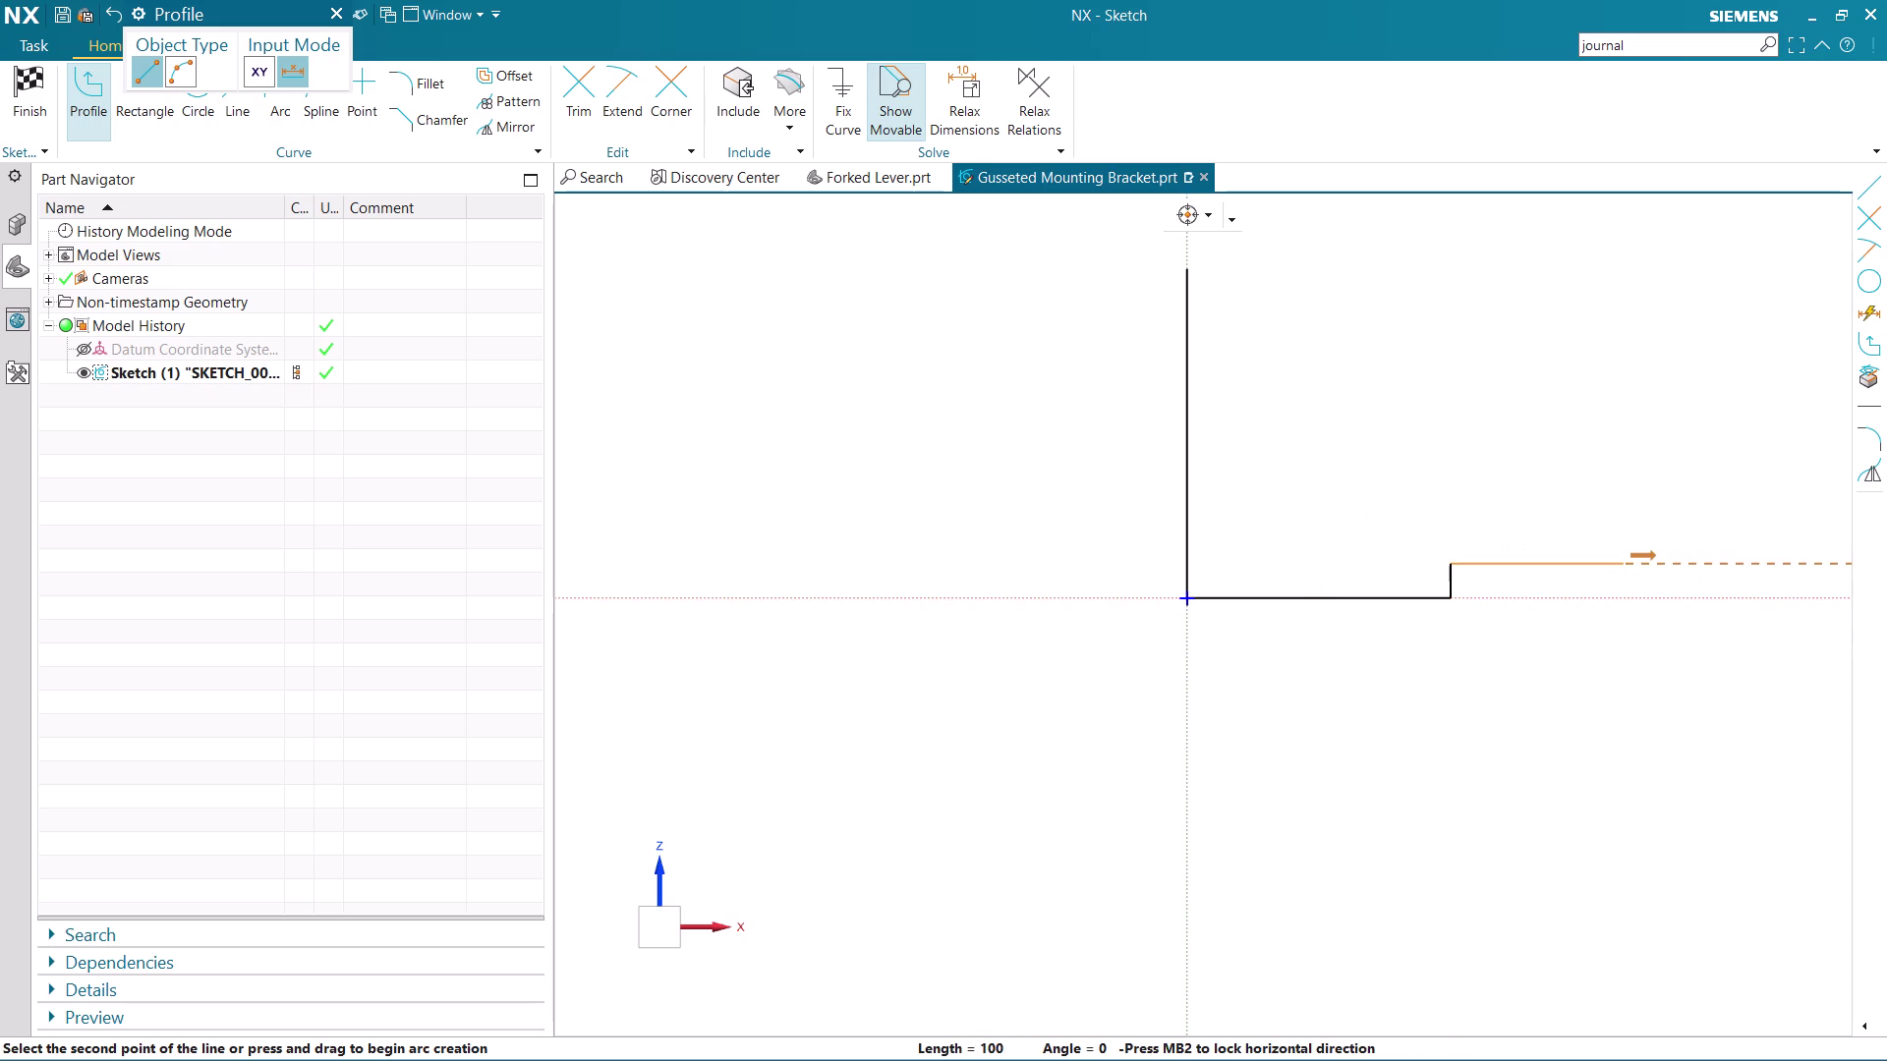
click(1625, 569)
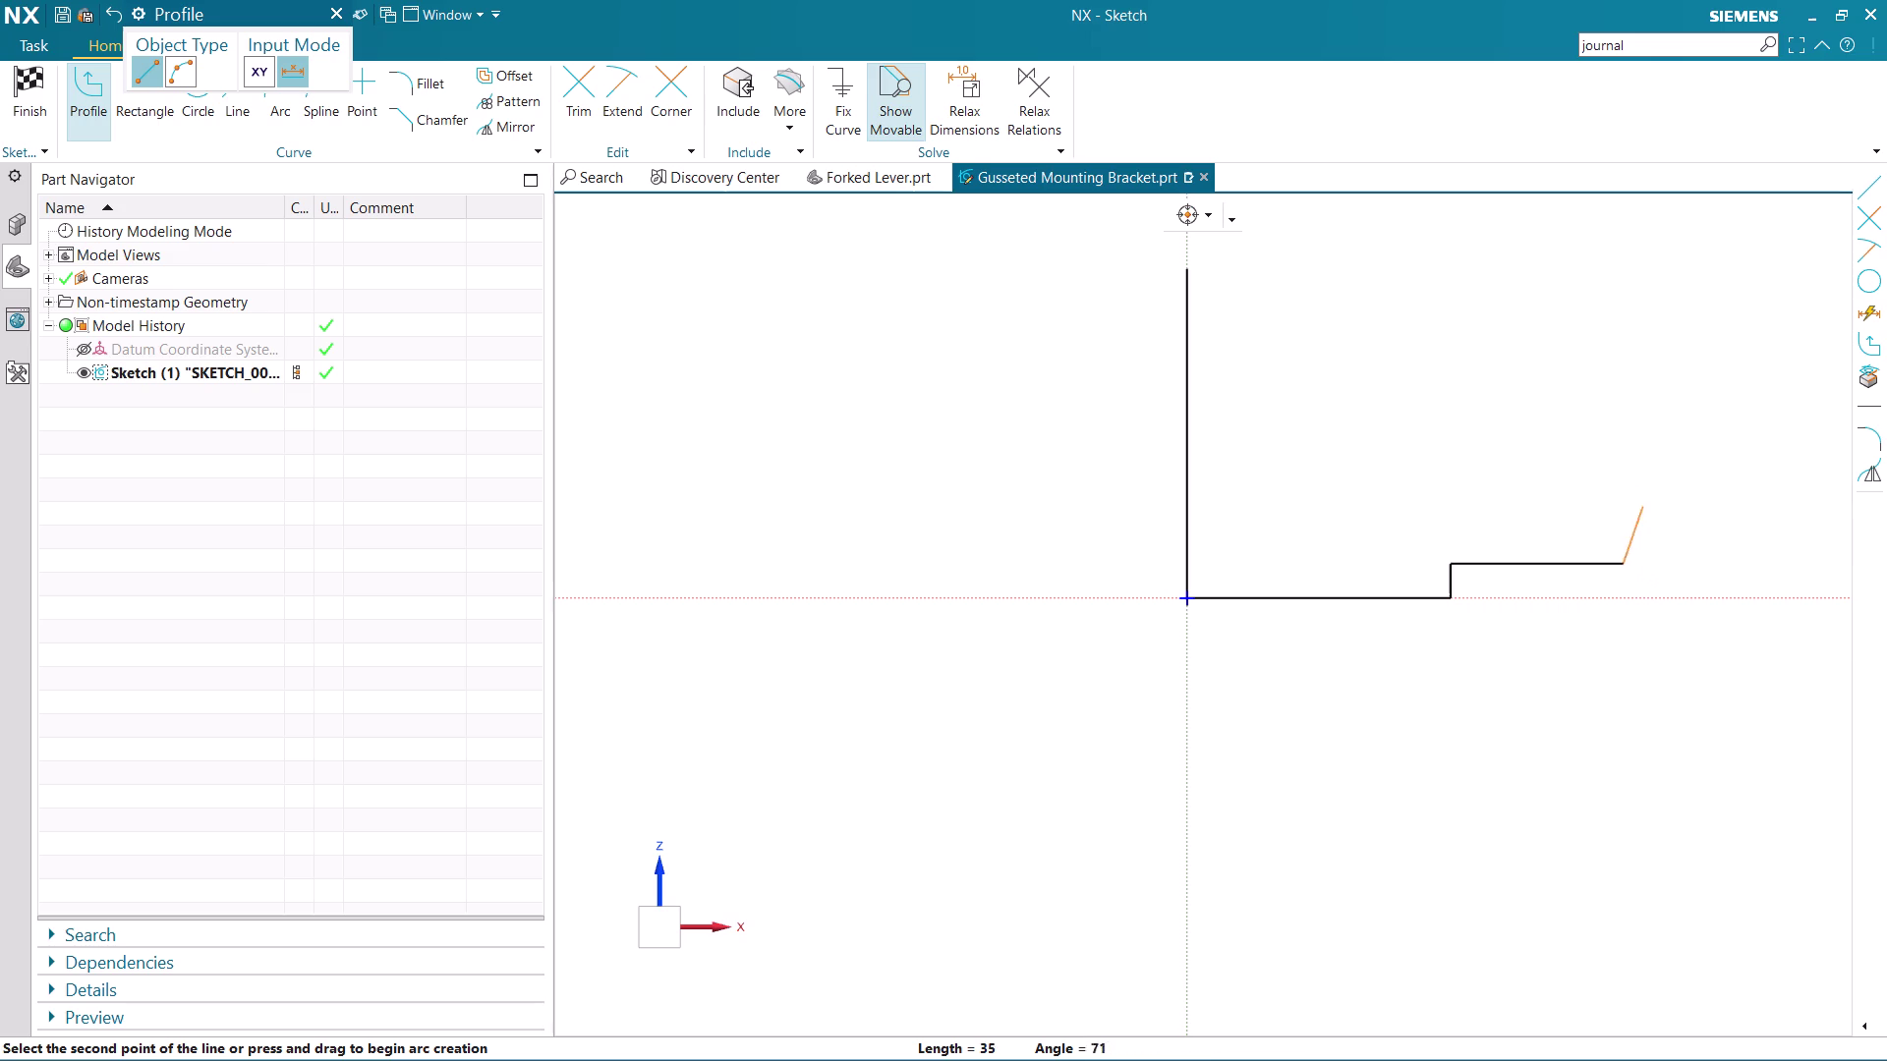
click(1620, 511)
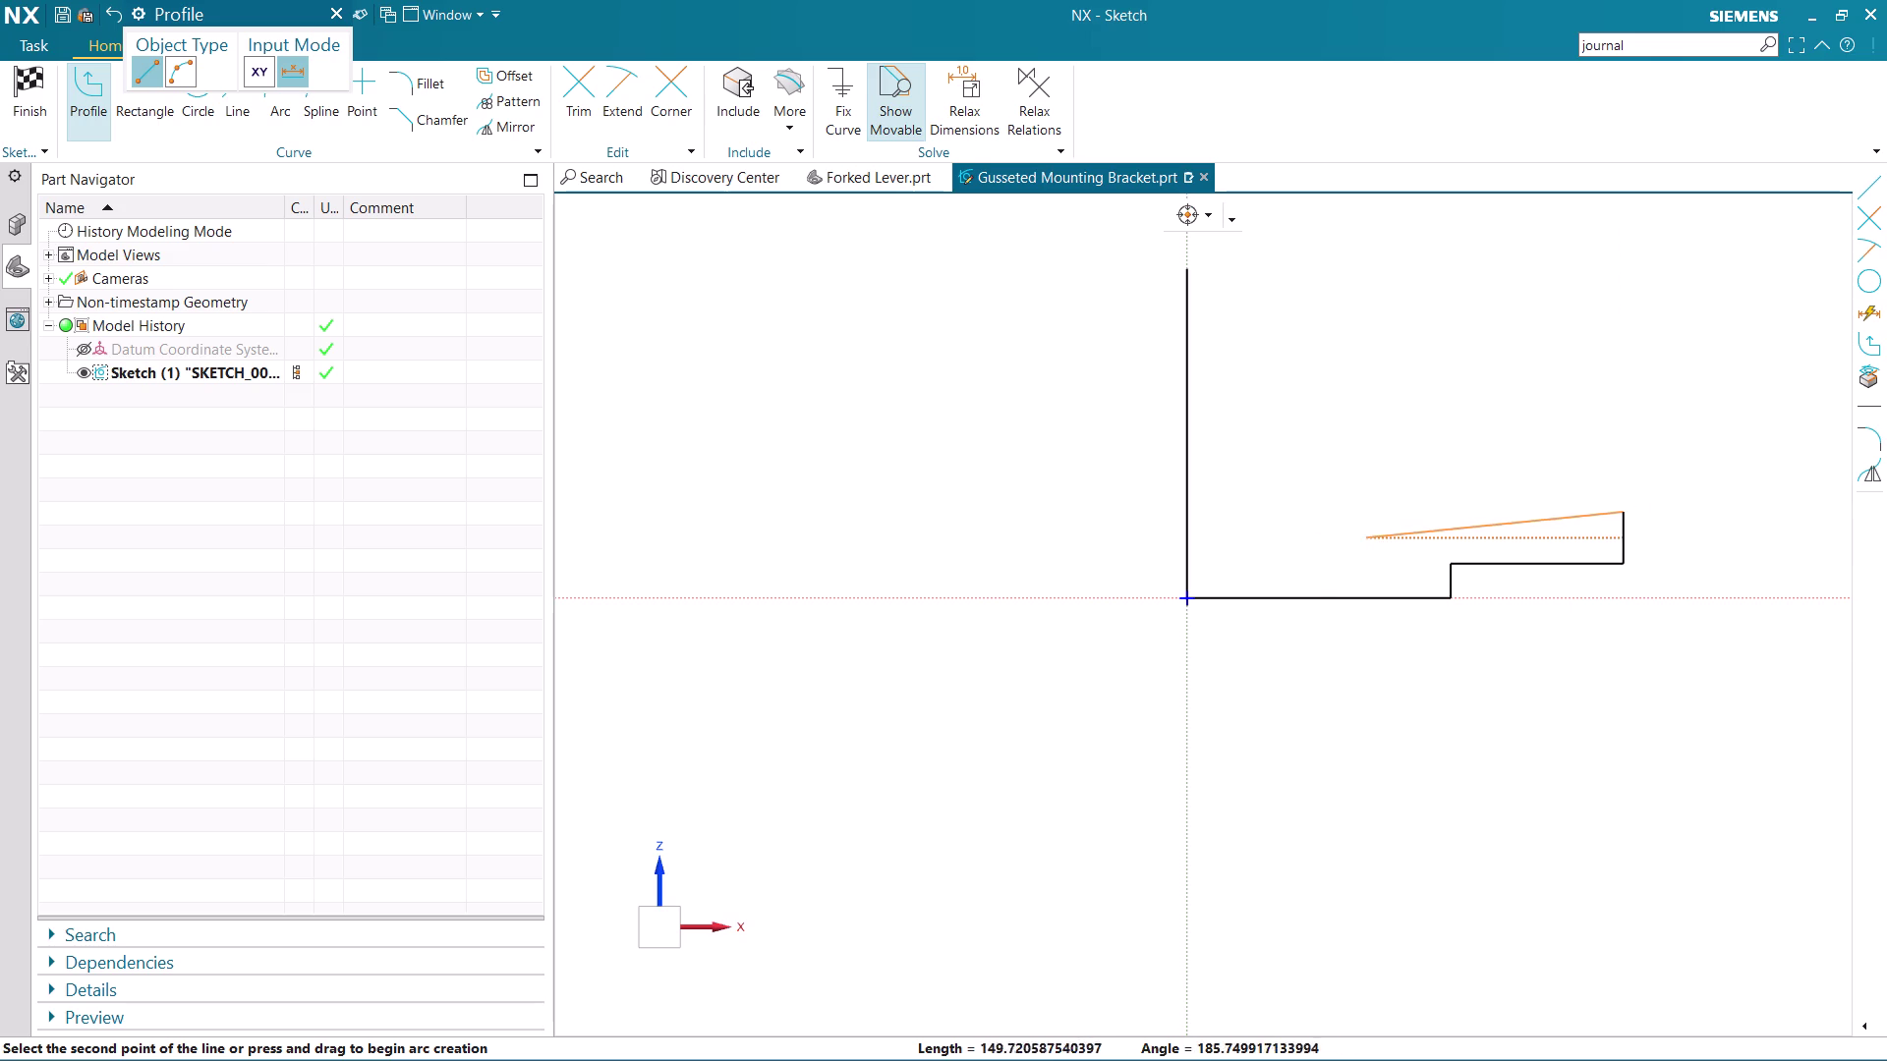
click(1229, 272)
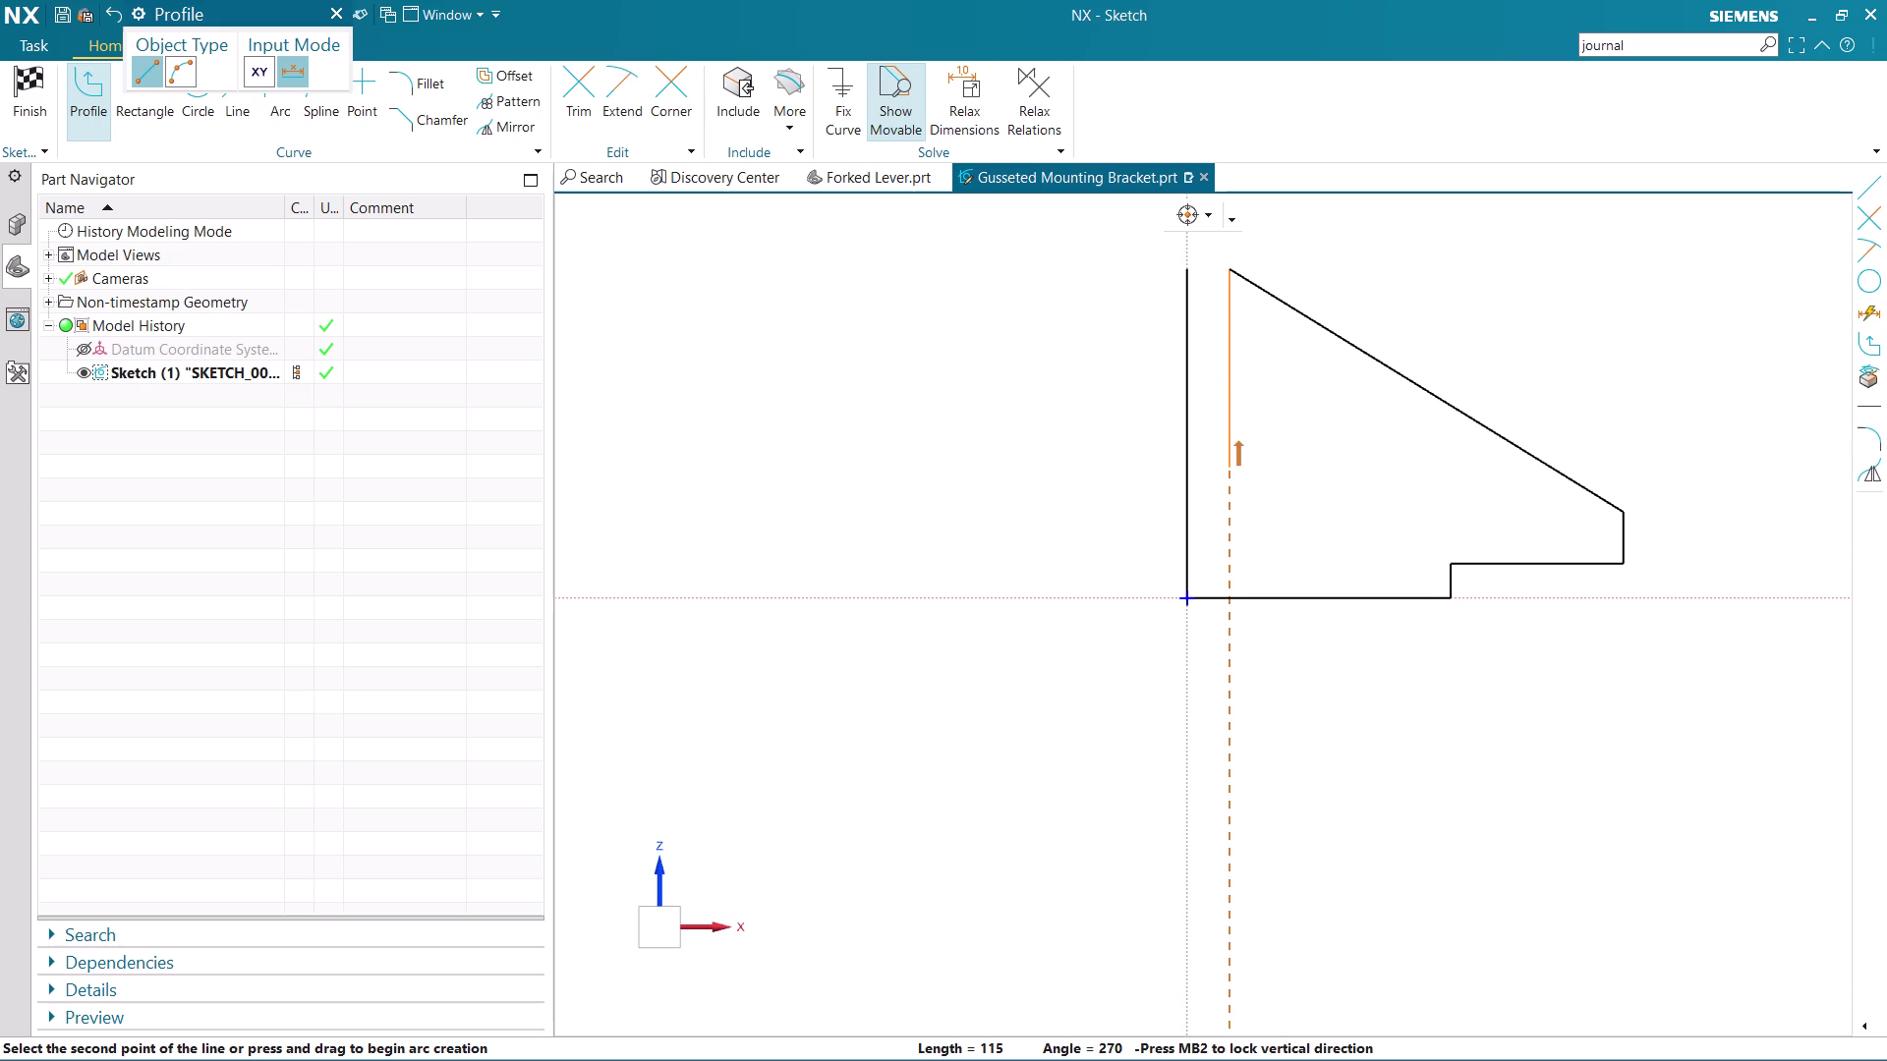
key(ctrl+z)
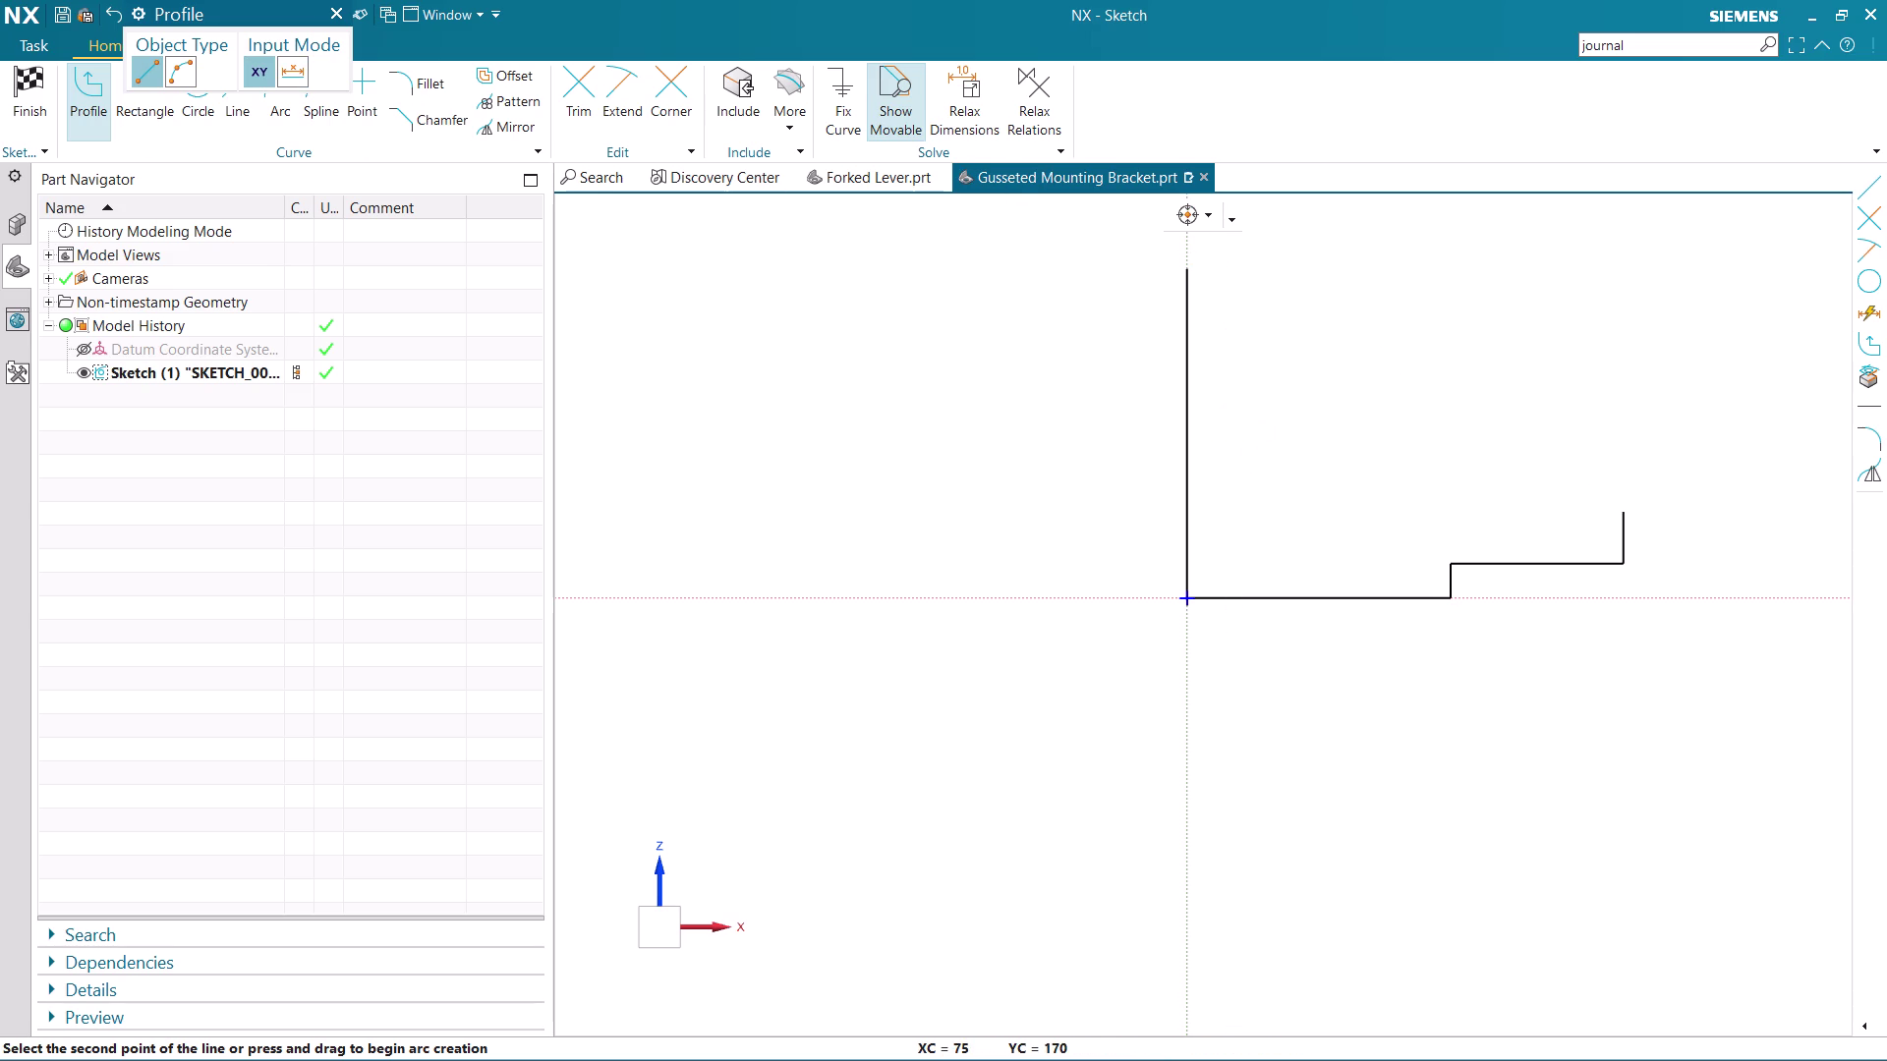
Draw the top edge and slanted inner edge to close the outline.
click(1188, 272)
click(1228, 271)
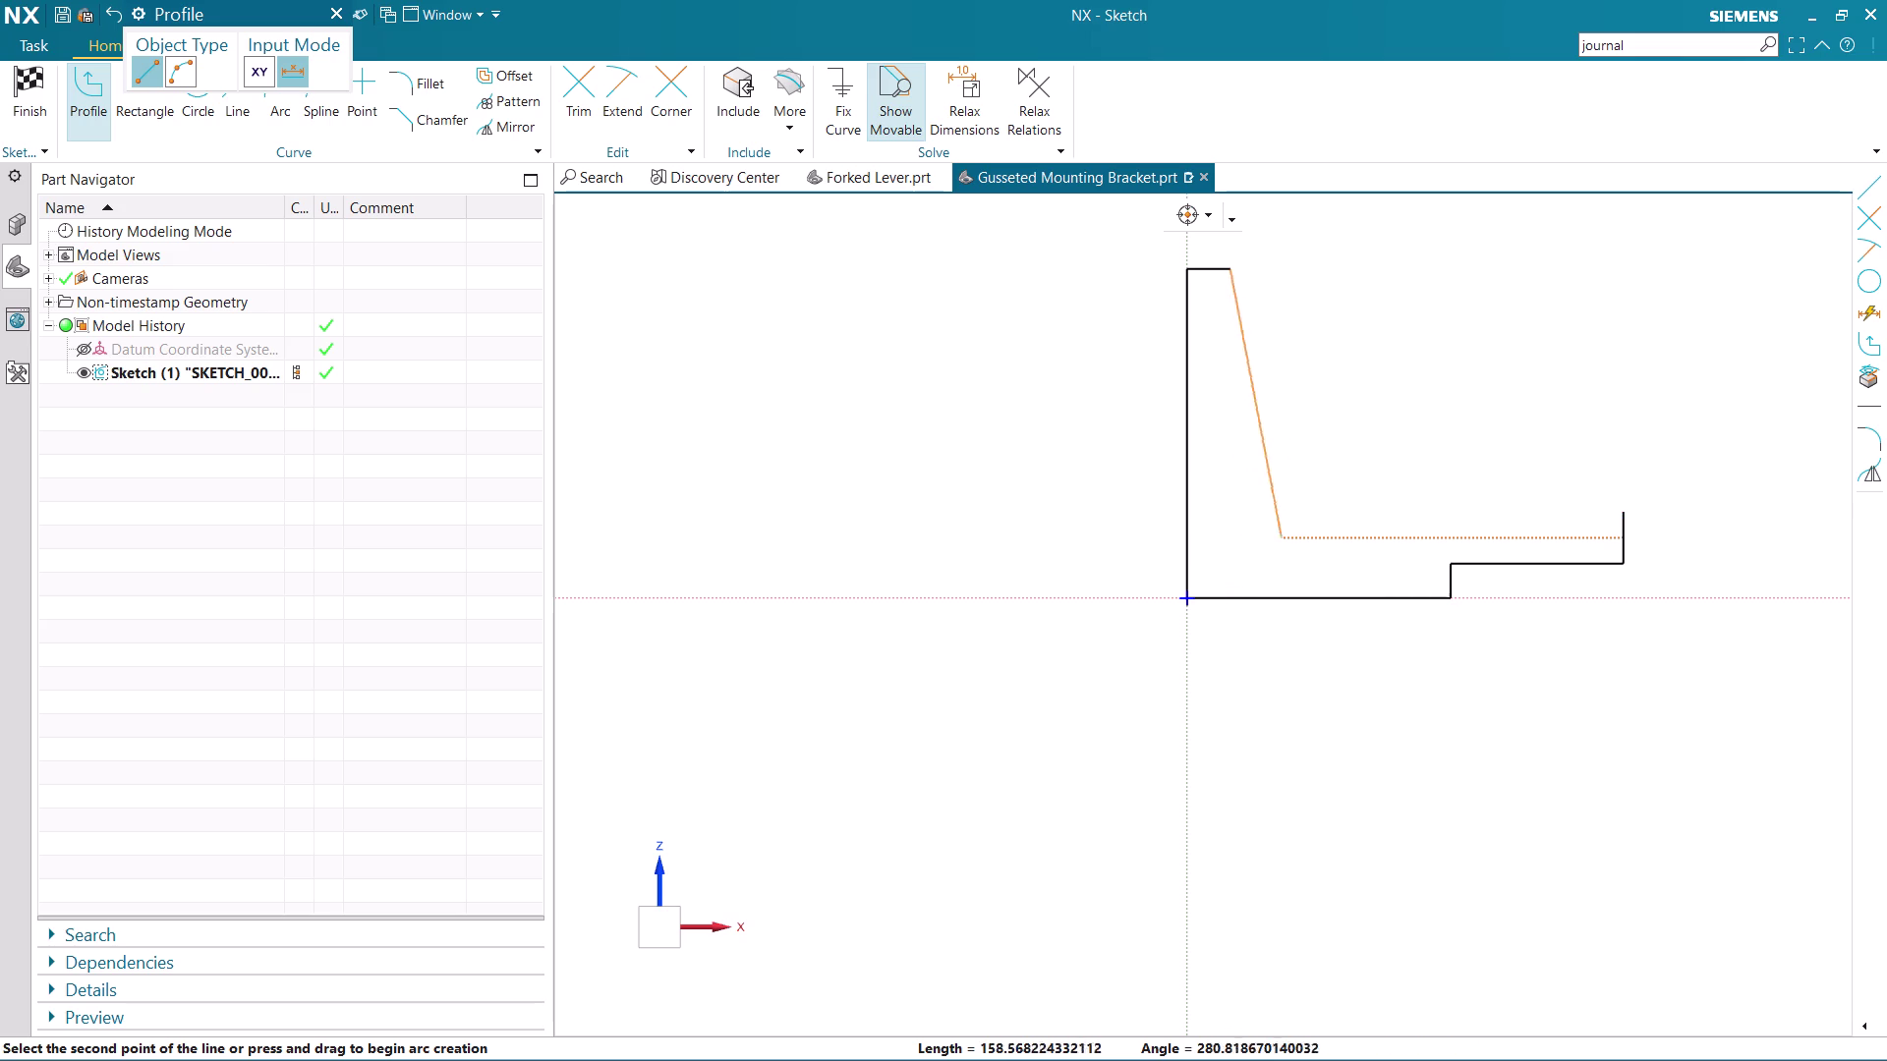
click(1248, 539)
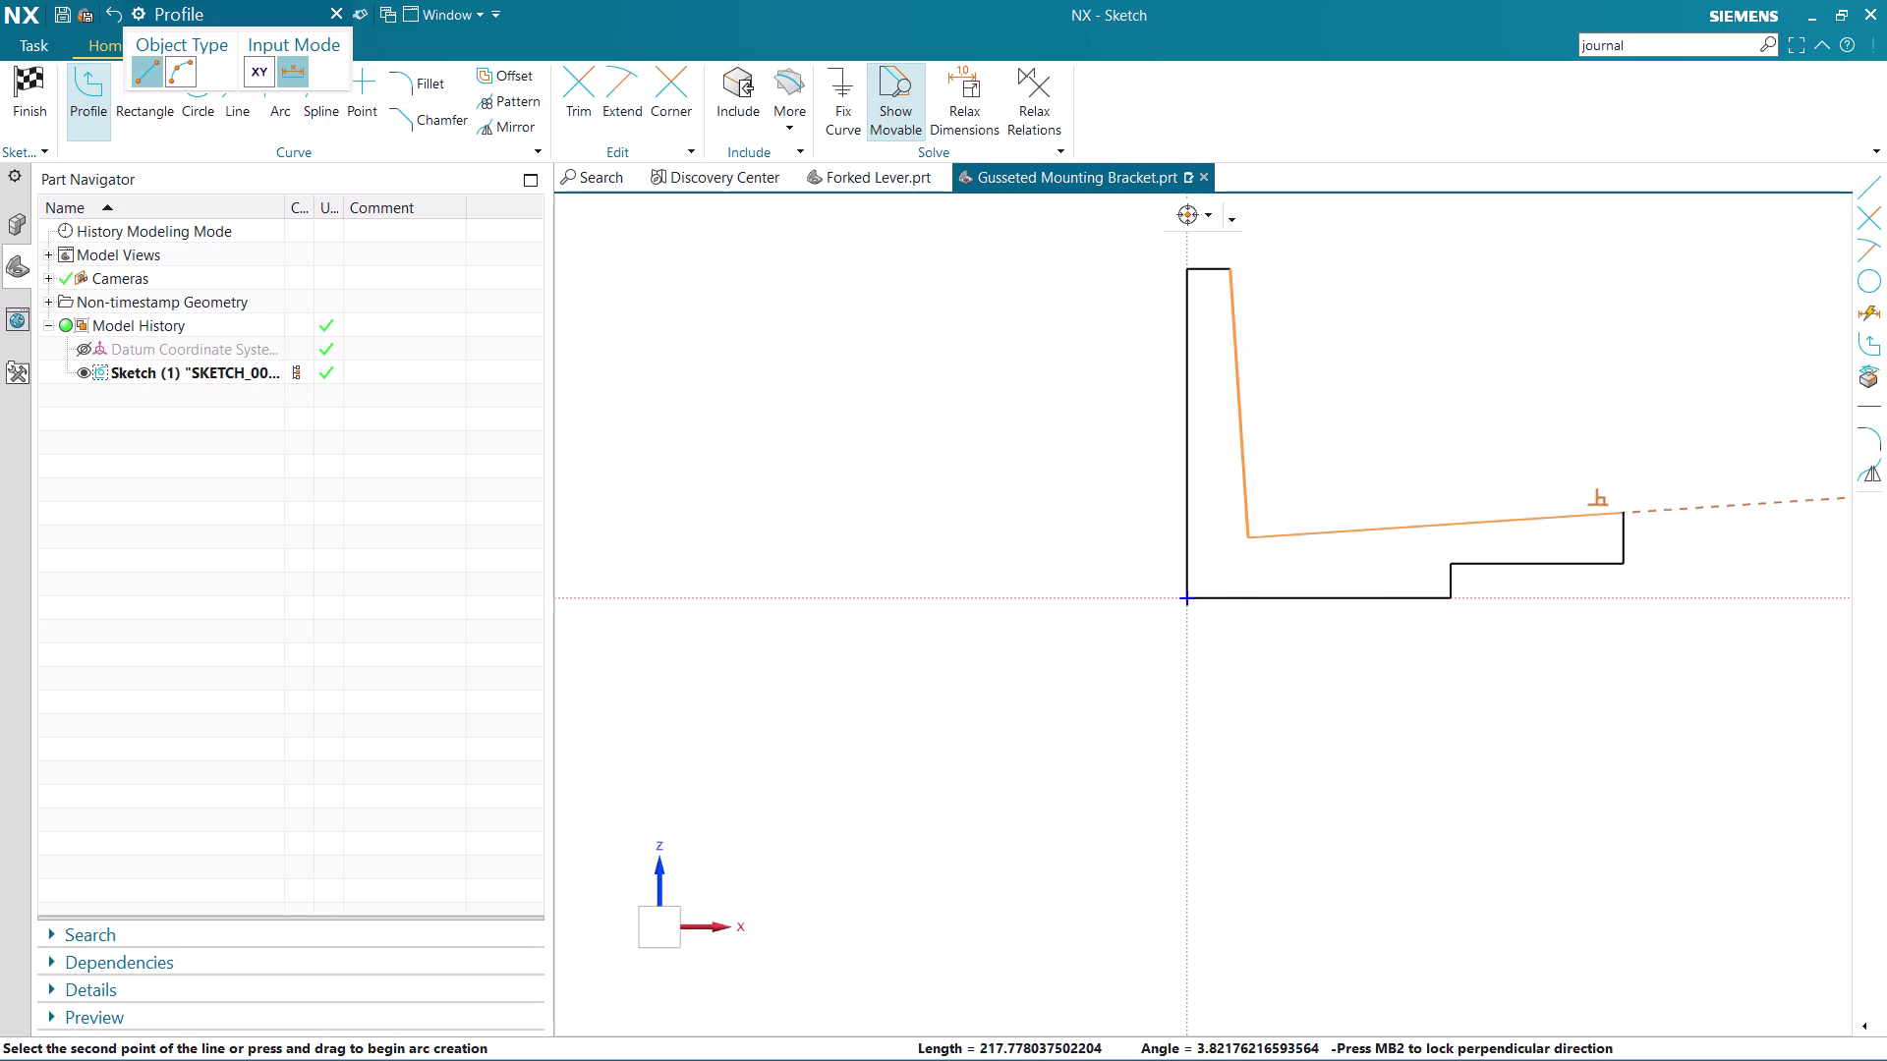
click(1629, 521)
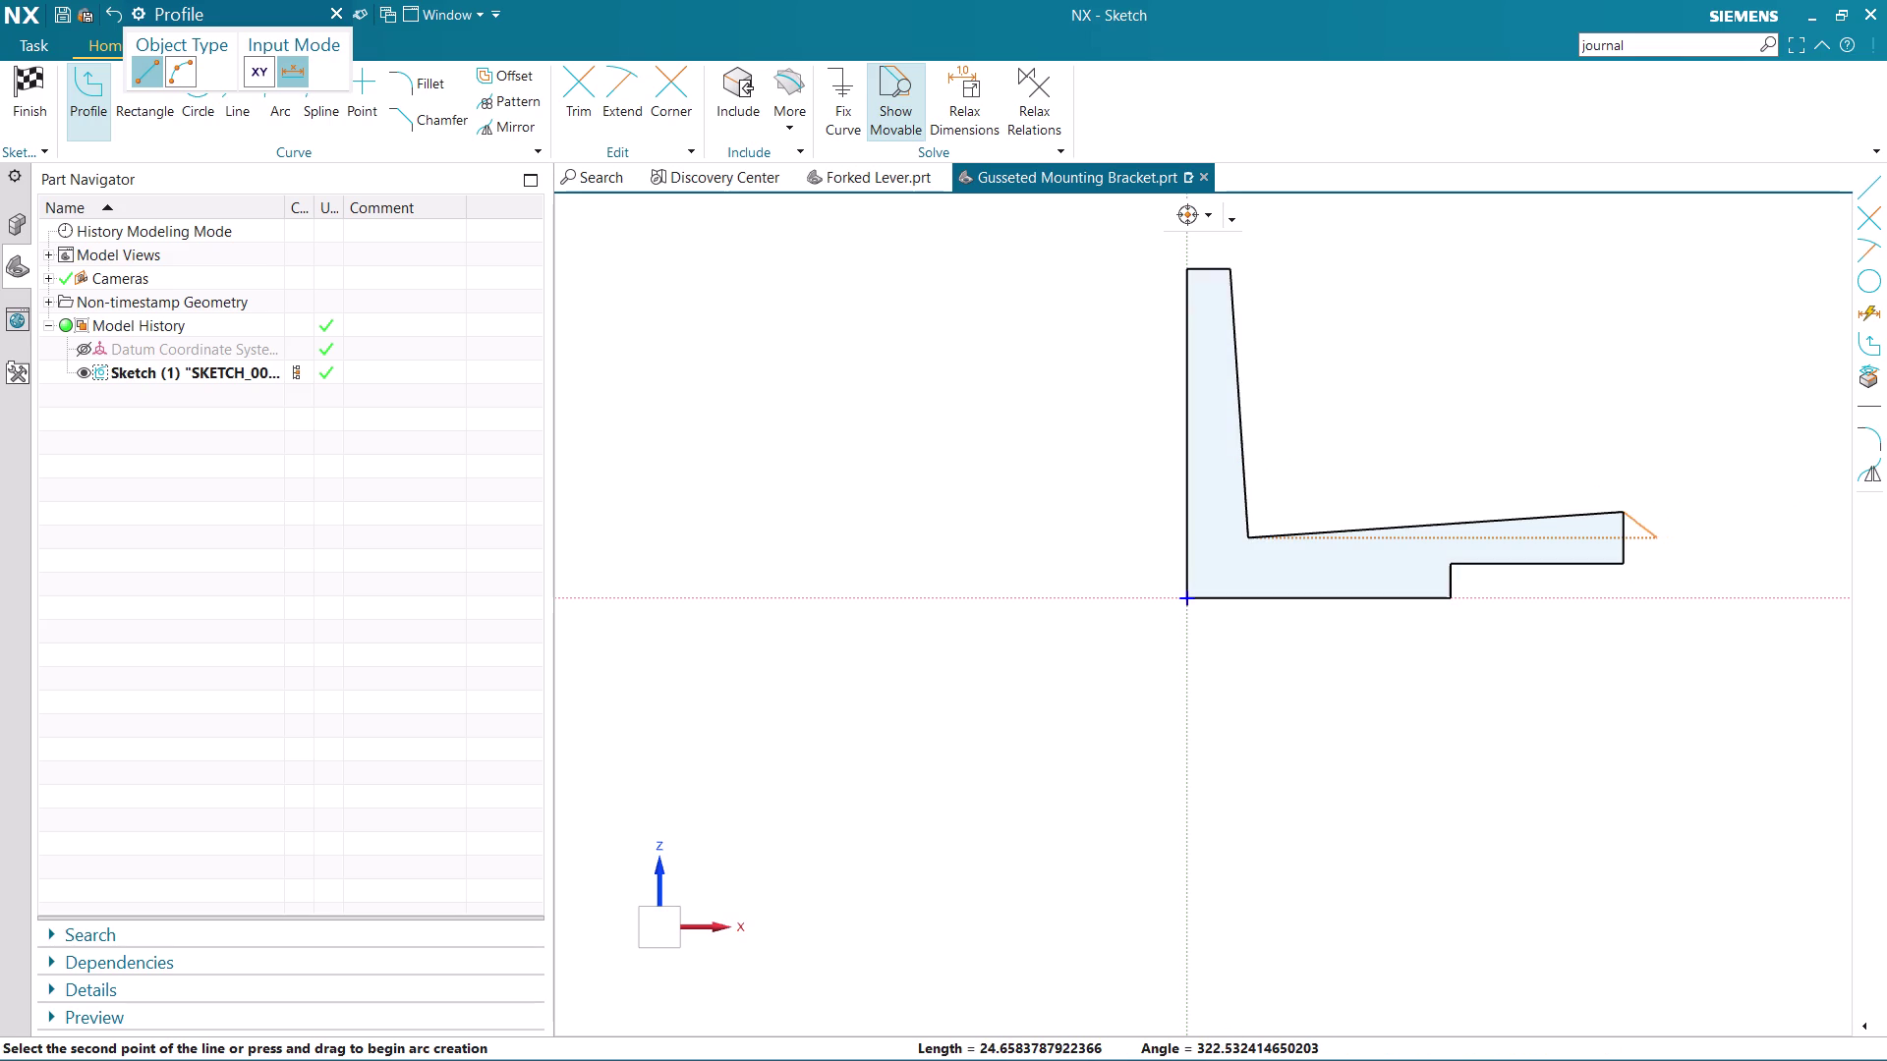
key(Escape)
scroll(up, 3)
key(Escape)
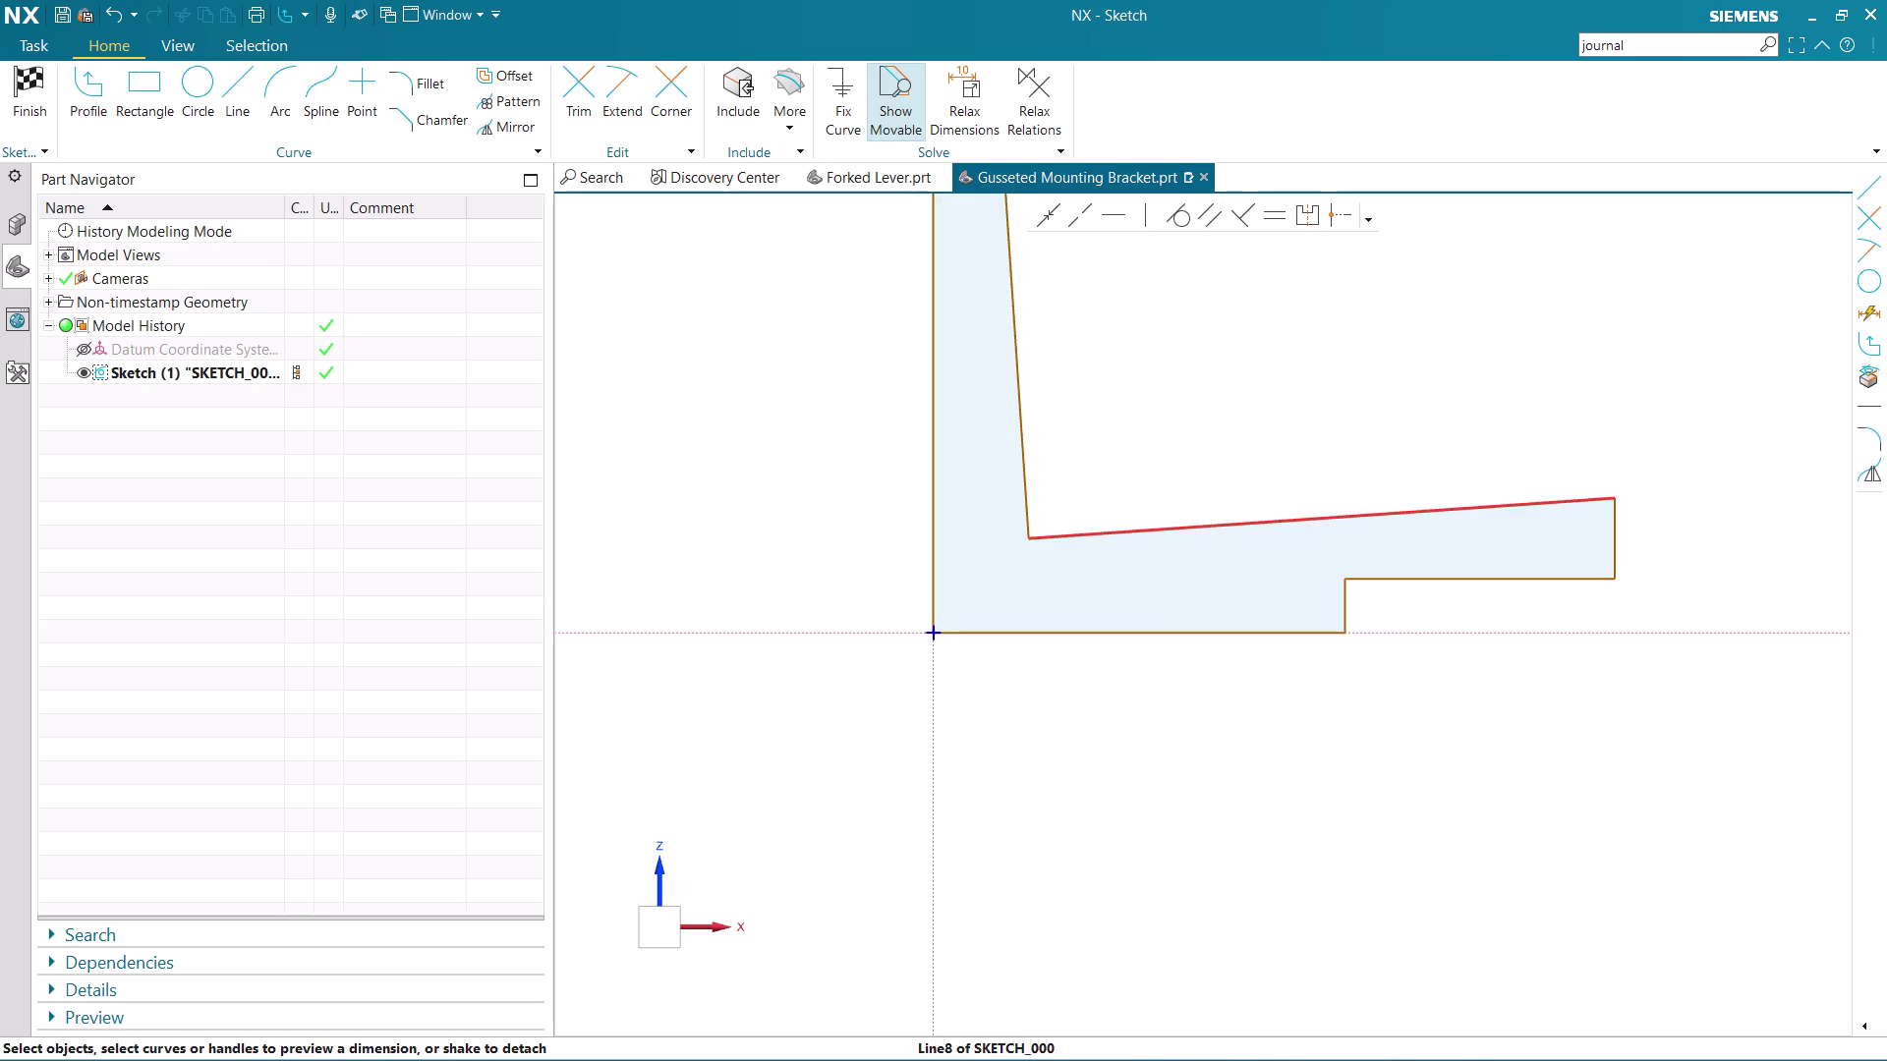
Remove the two slanted inner edges from the outline.
key(ctrl+z)
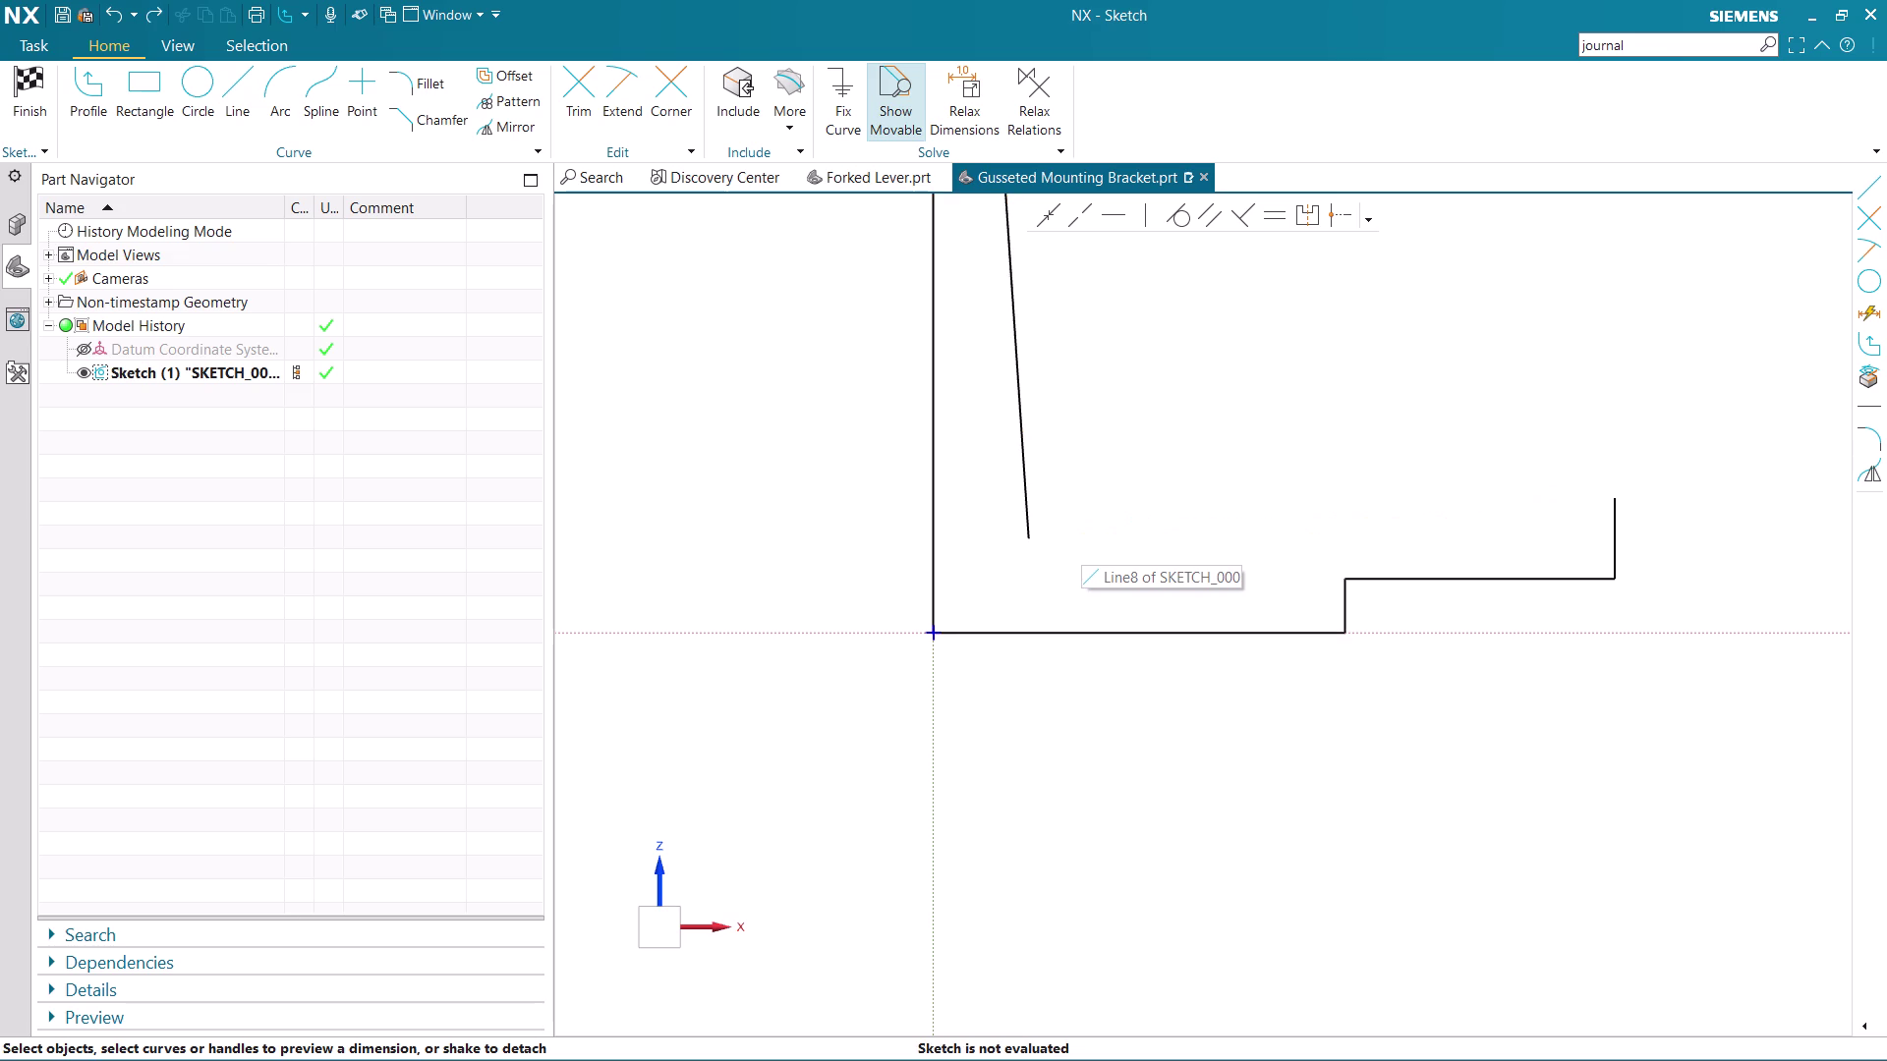
key(ctrl+z)
scroll(down, 3)
scroll(up, 3)
click(74, 97)
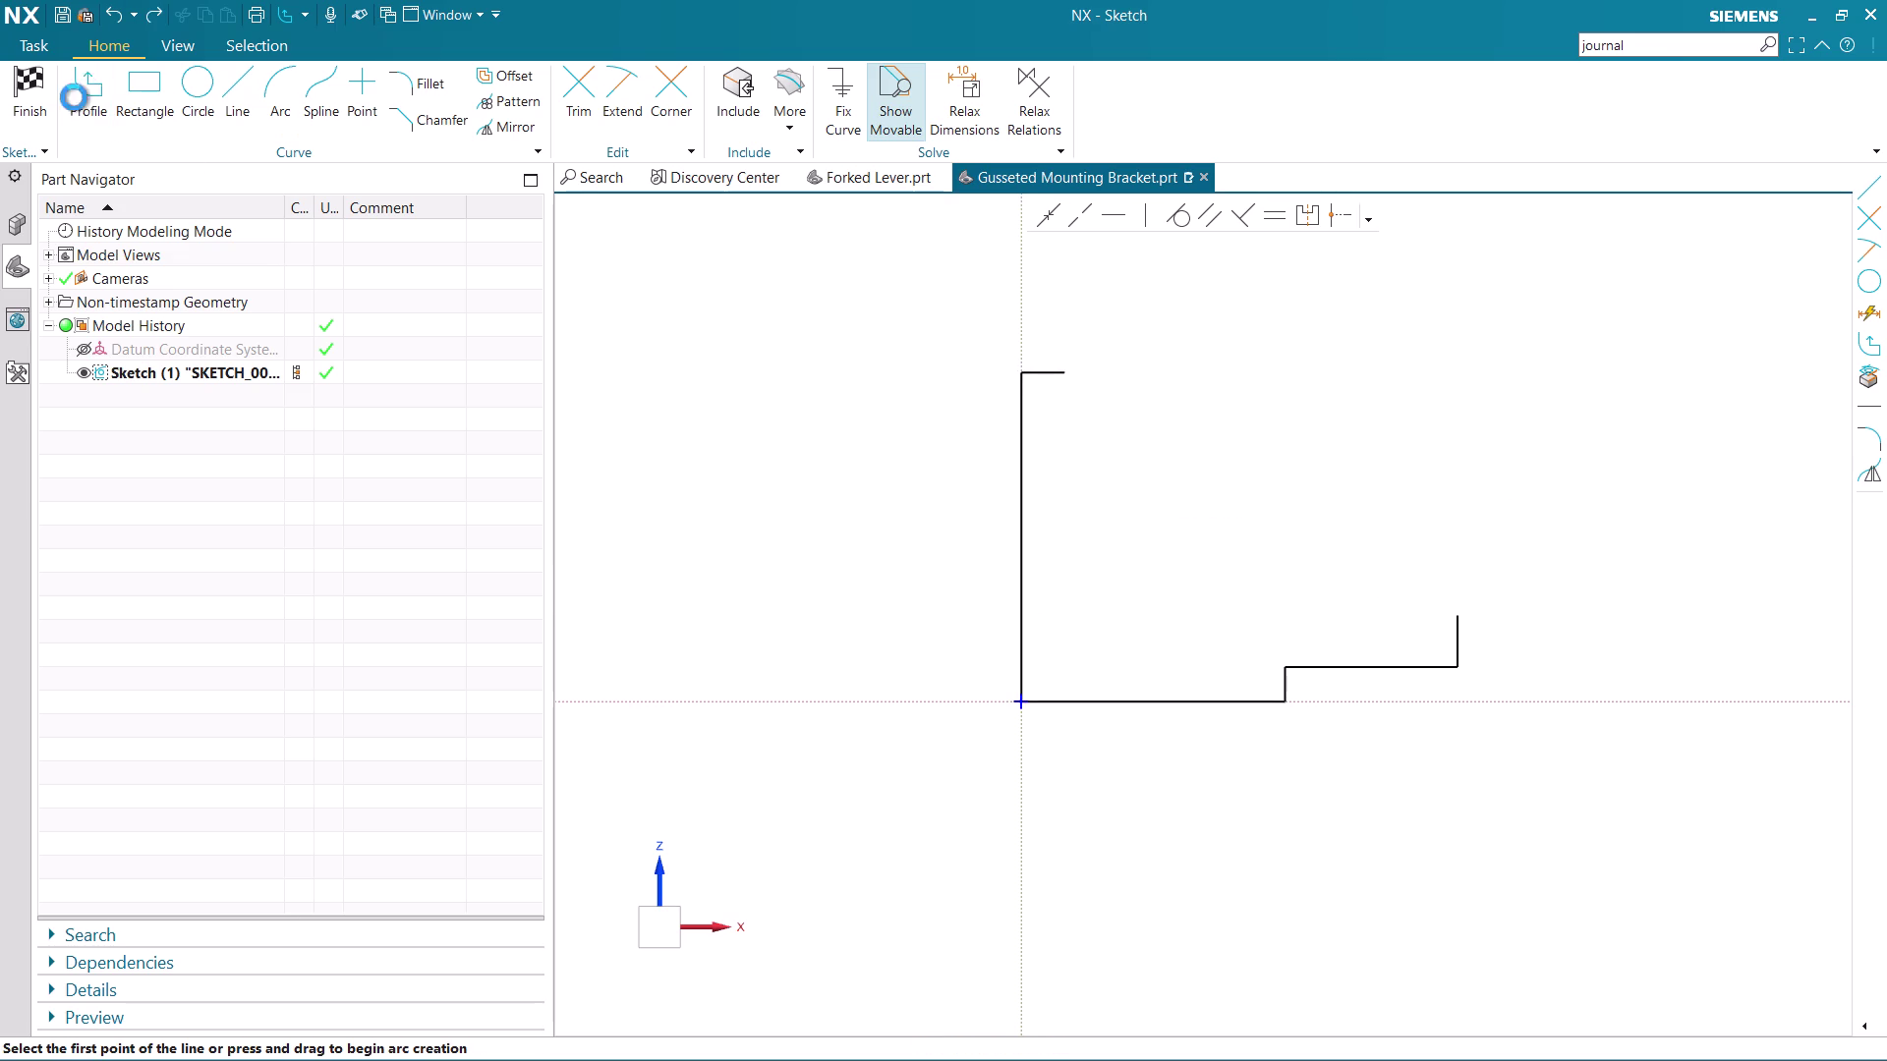
key(Escape)
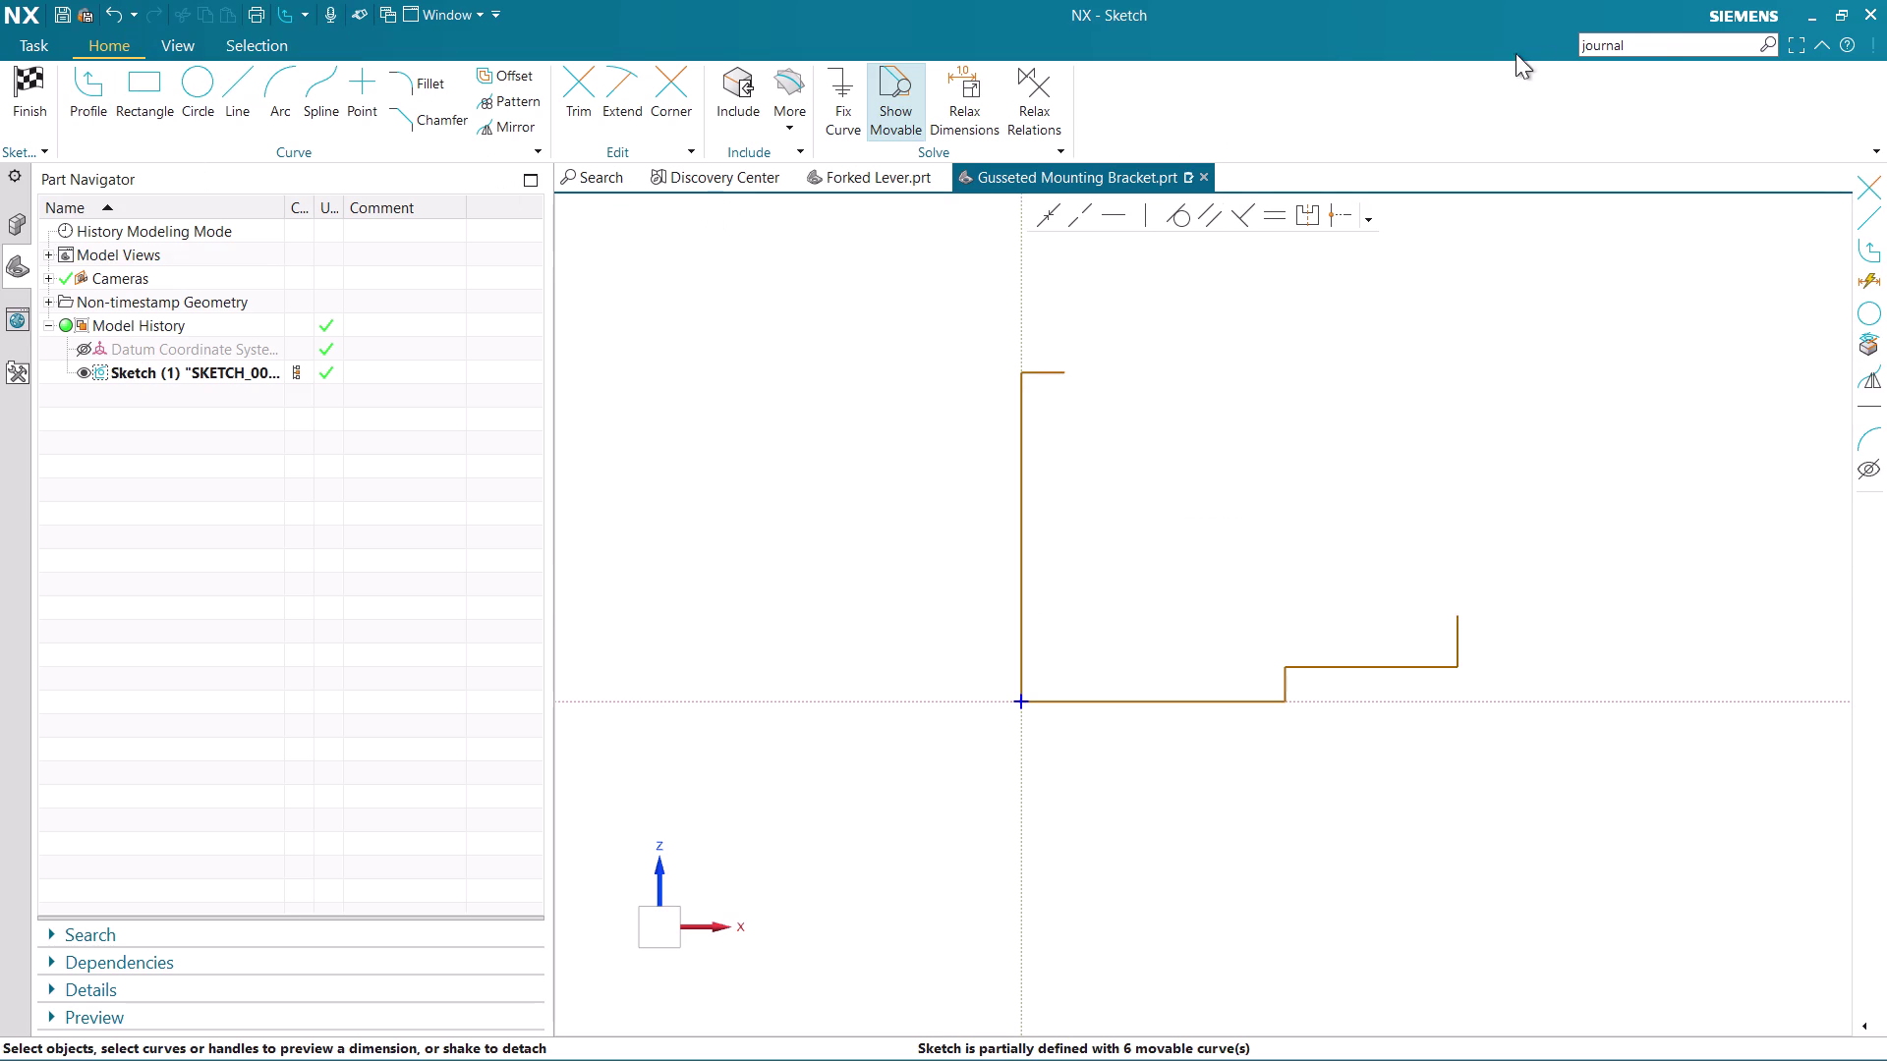
Record a journal named 'Gusseted Mounting Bracket' in the NX CAD DRAWINGS folder.
click(1638, 56)
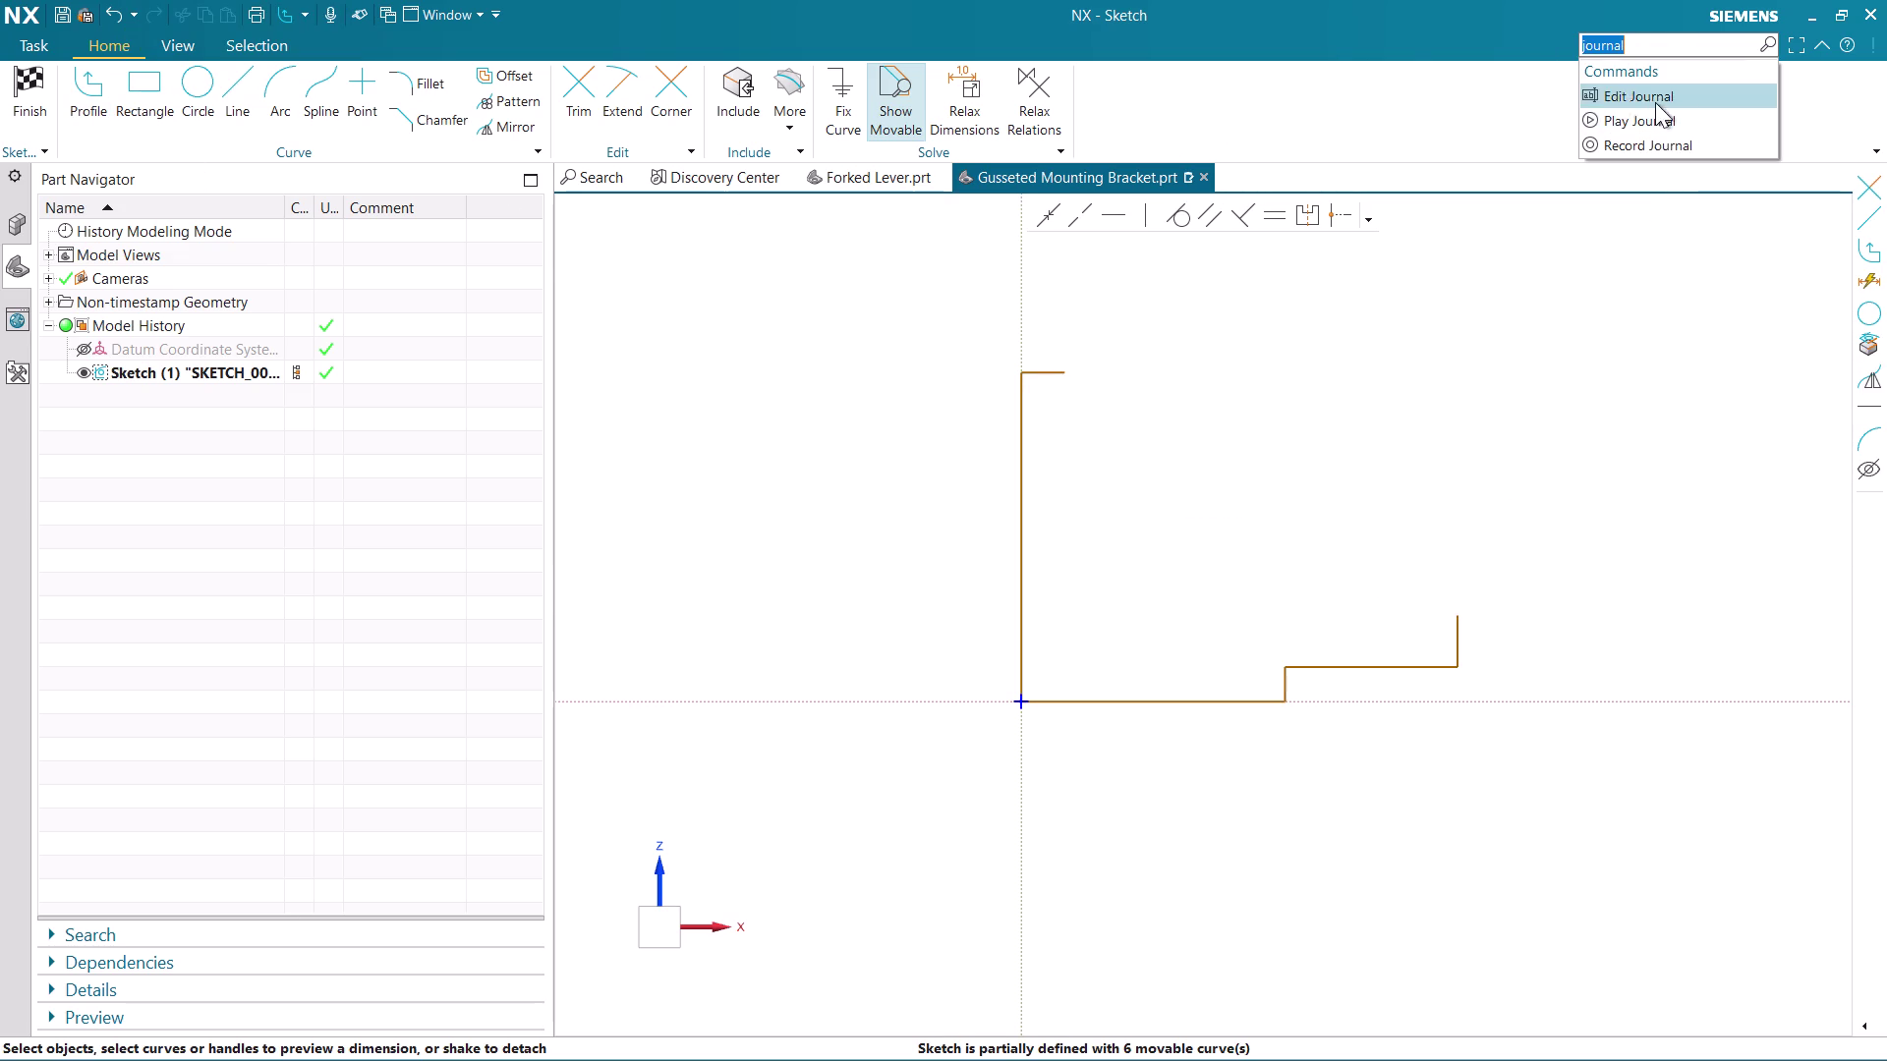
click(1637, 135)
click(550, 647)
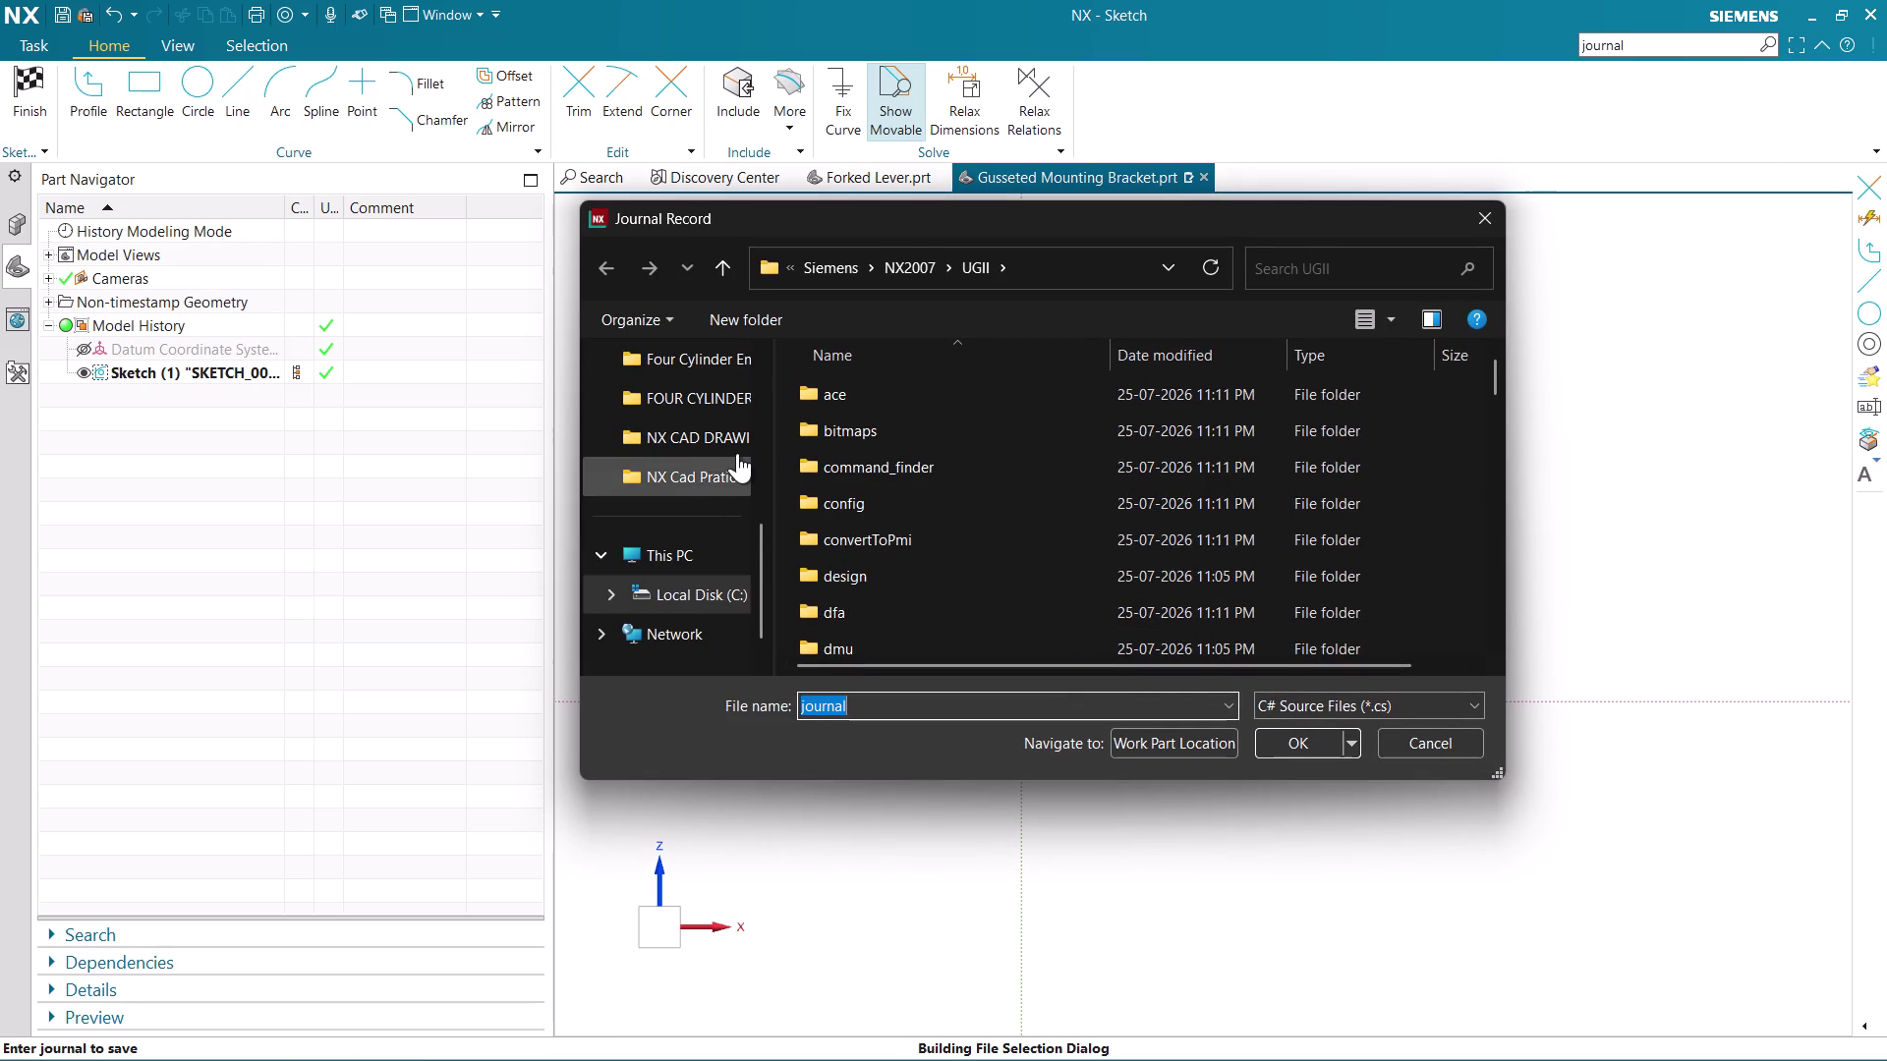
click(664, 440)
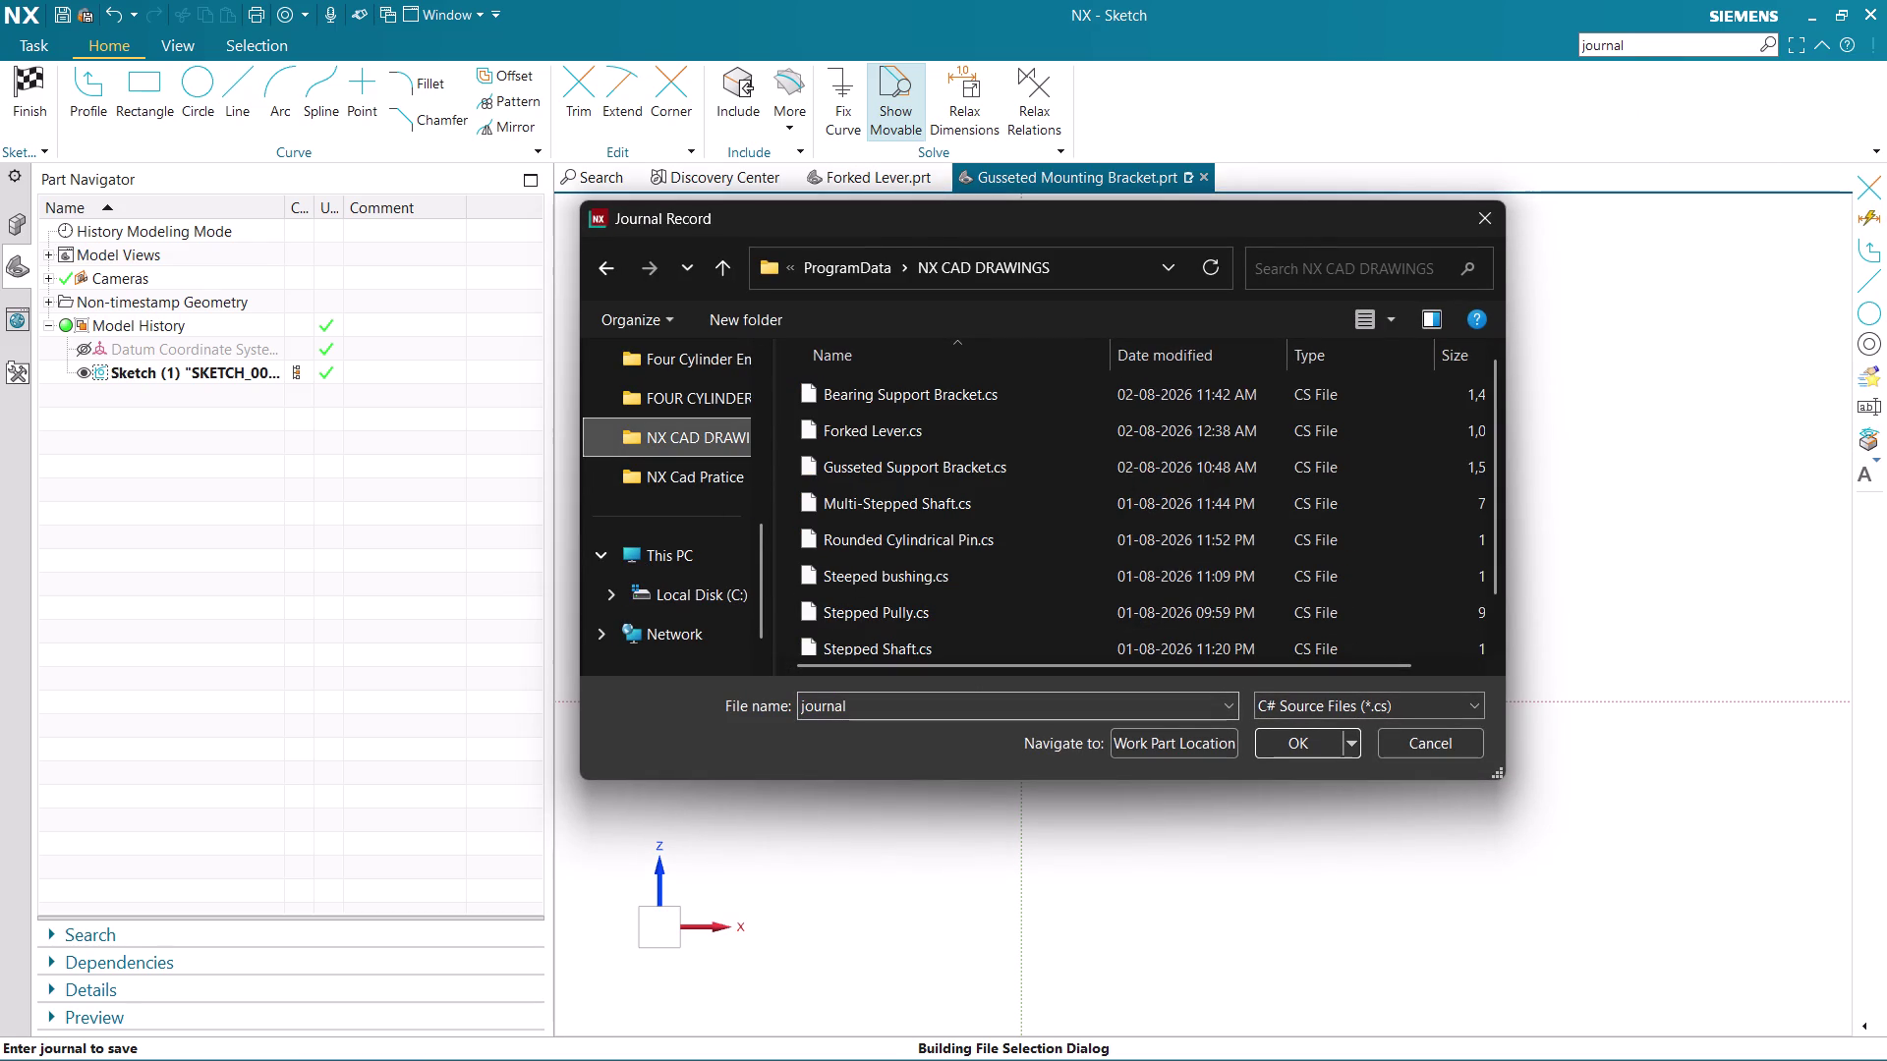
key(BackSpace)
key(super+v)
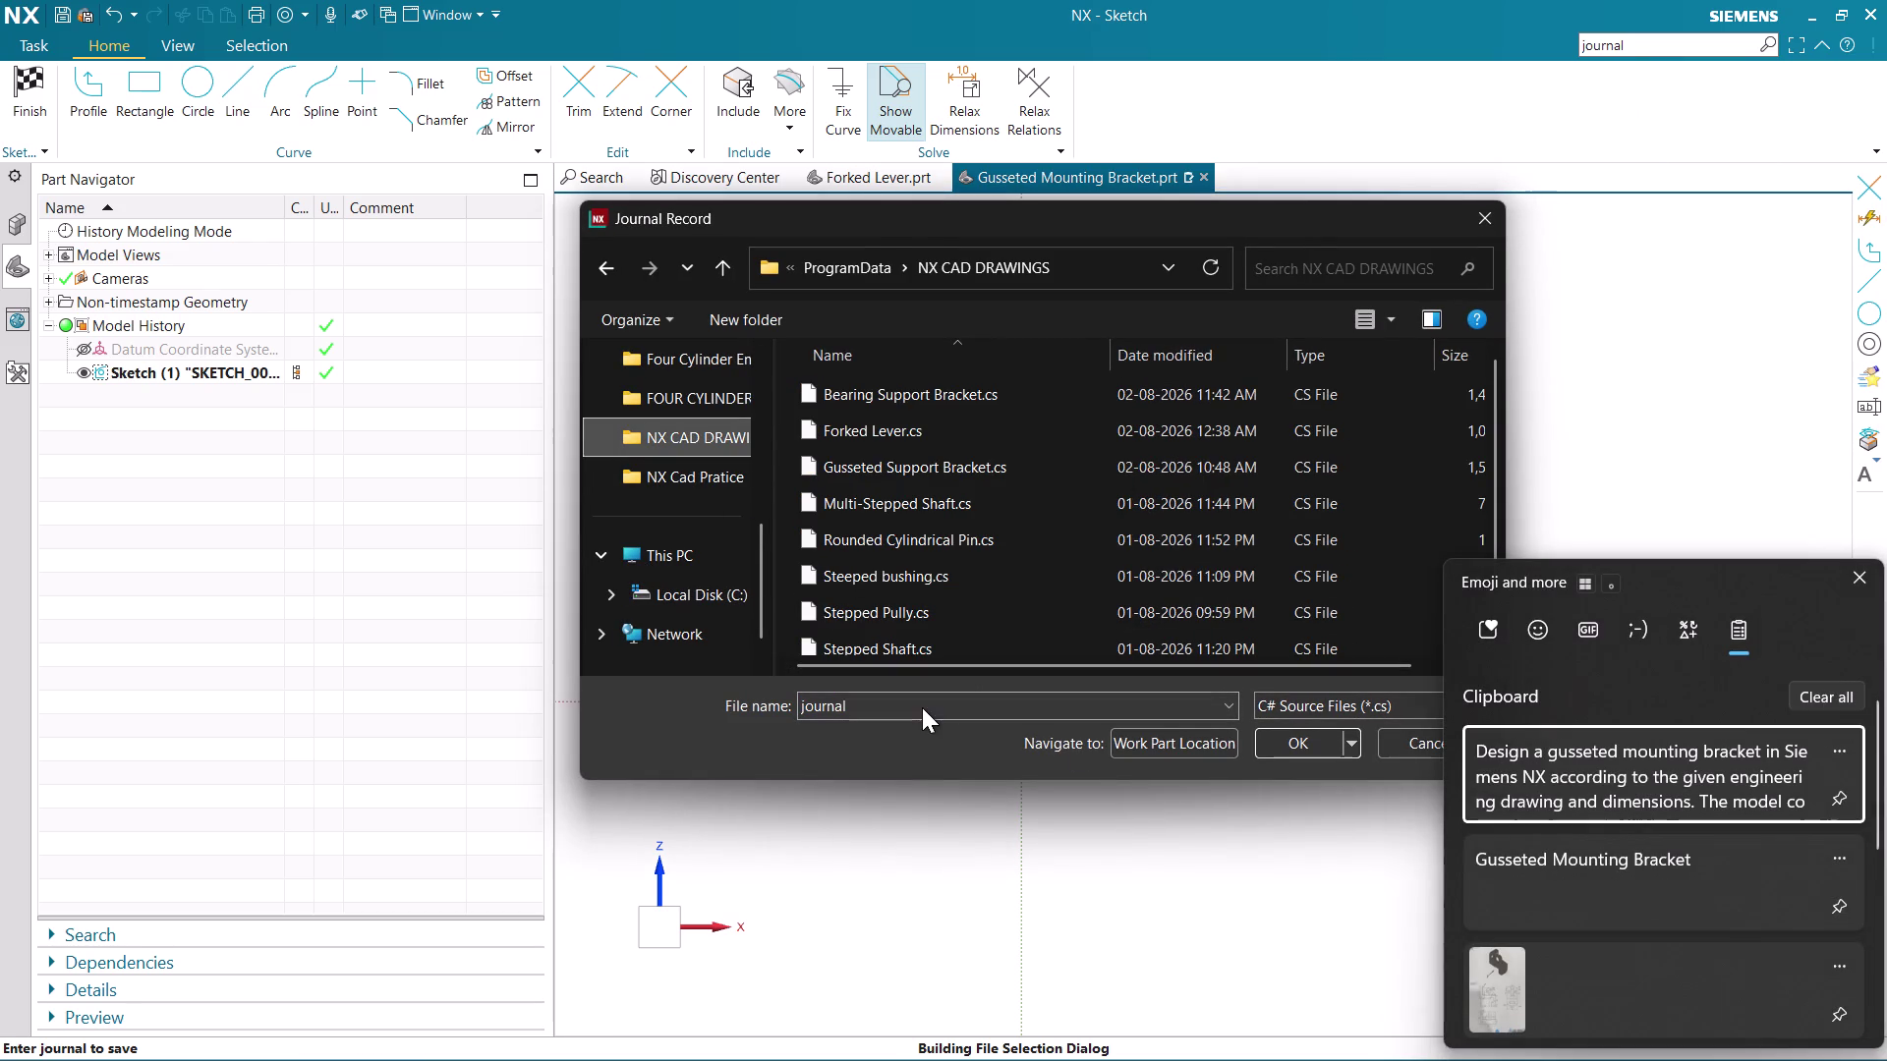
click(1610, 868)
key(ctrl+v)
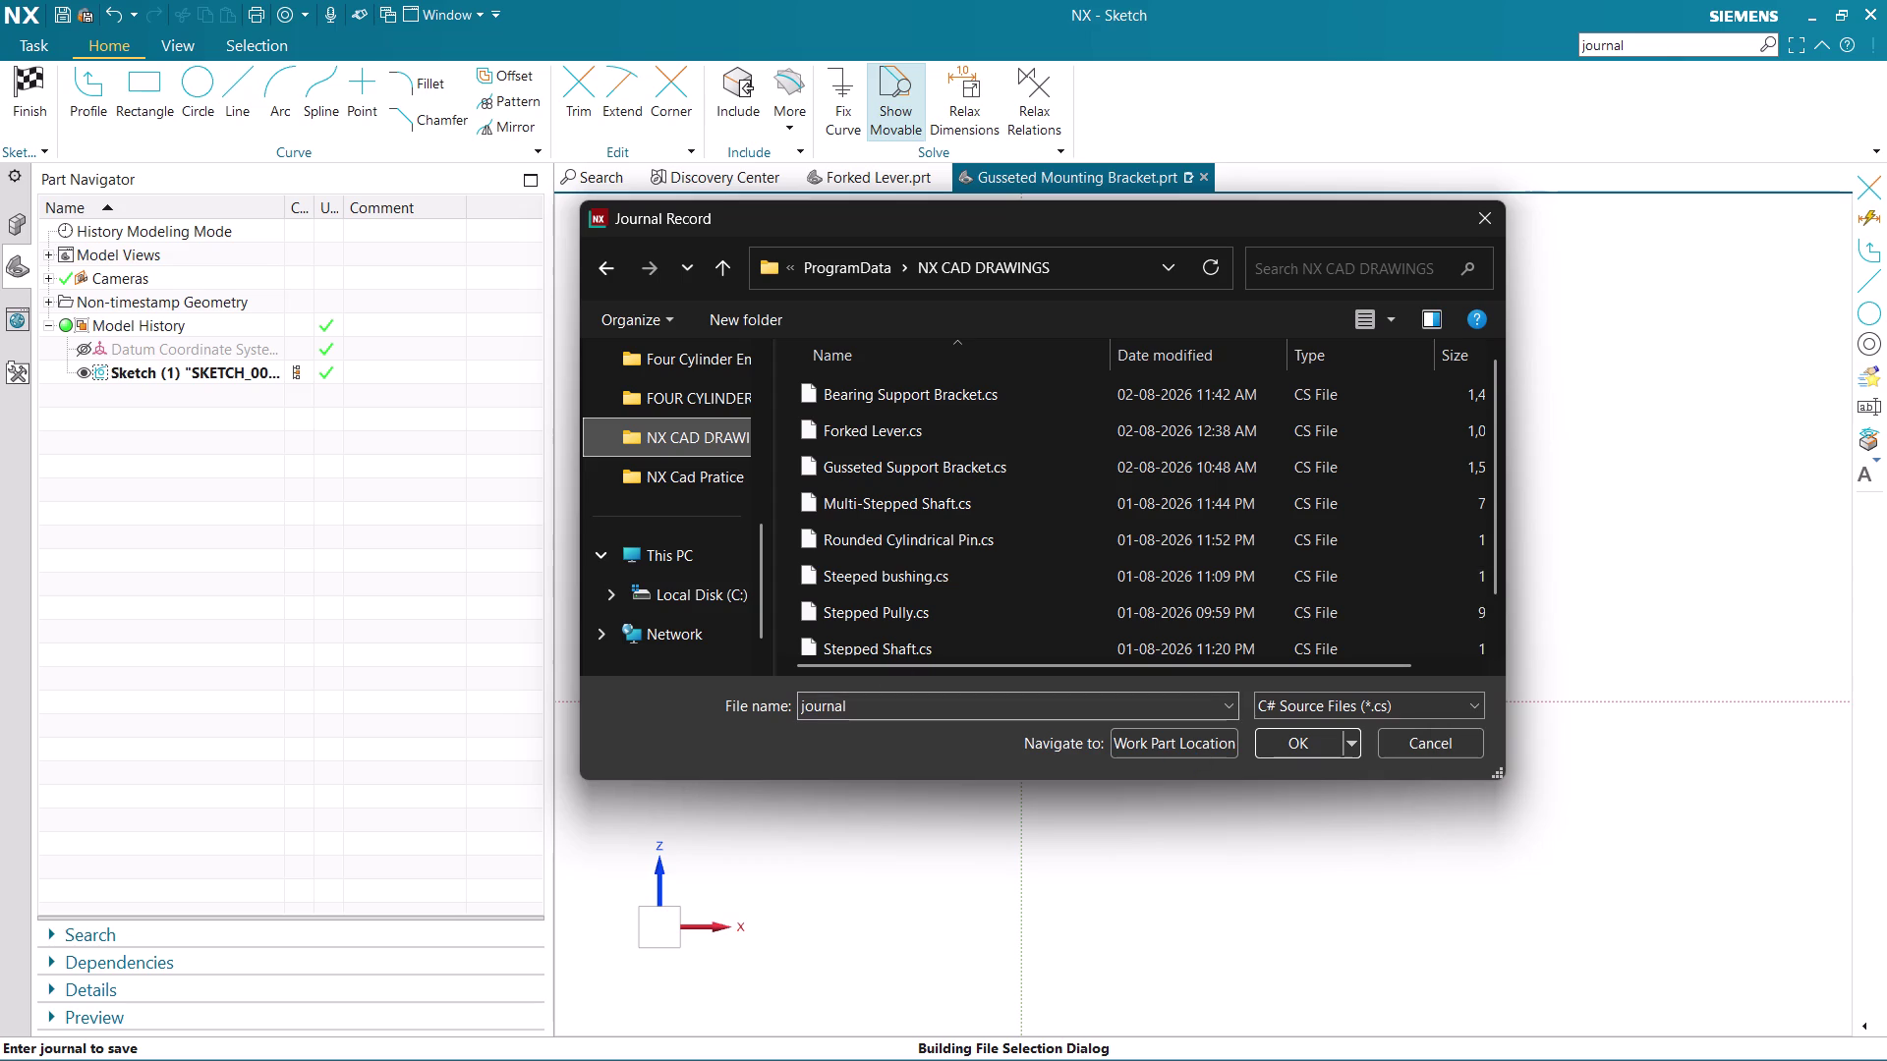
drag(869, 703, 744, 710)
key(BackSpace)
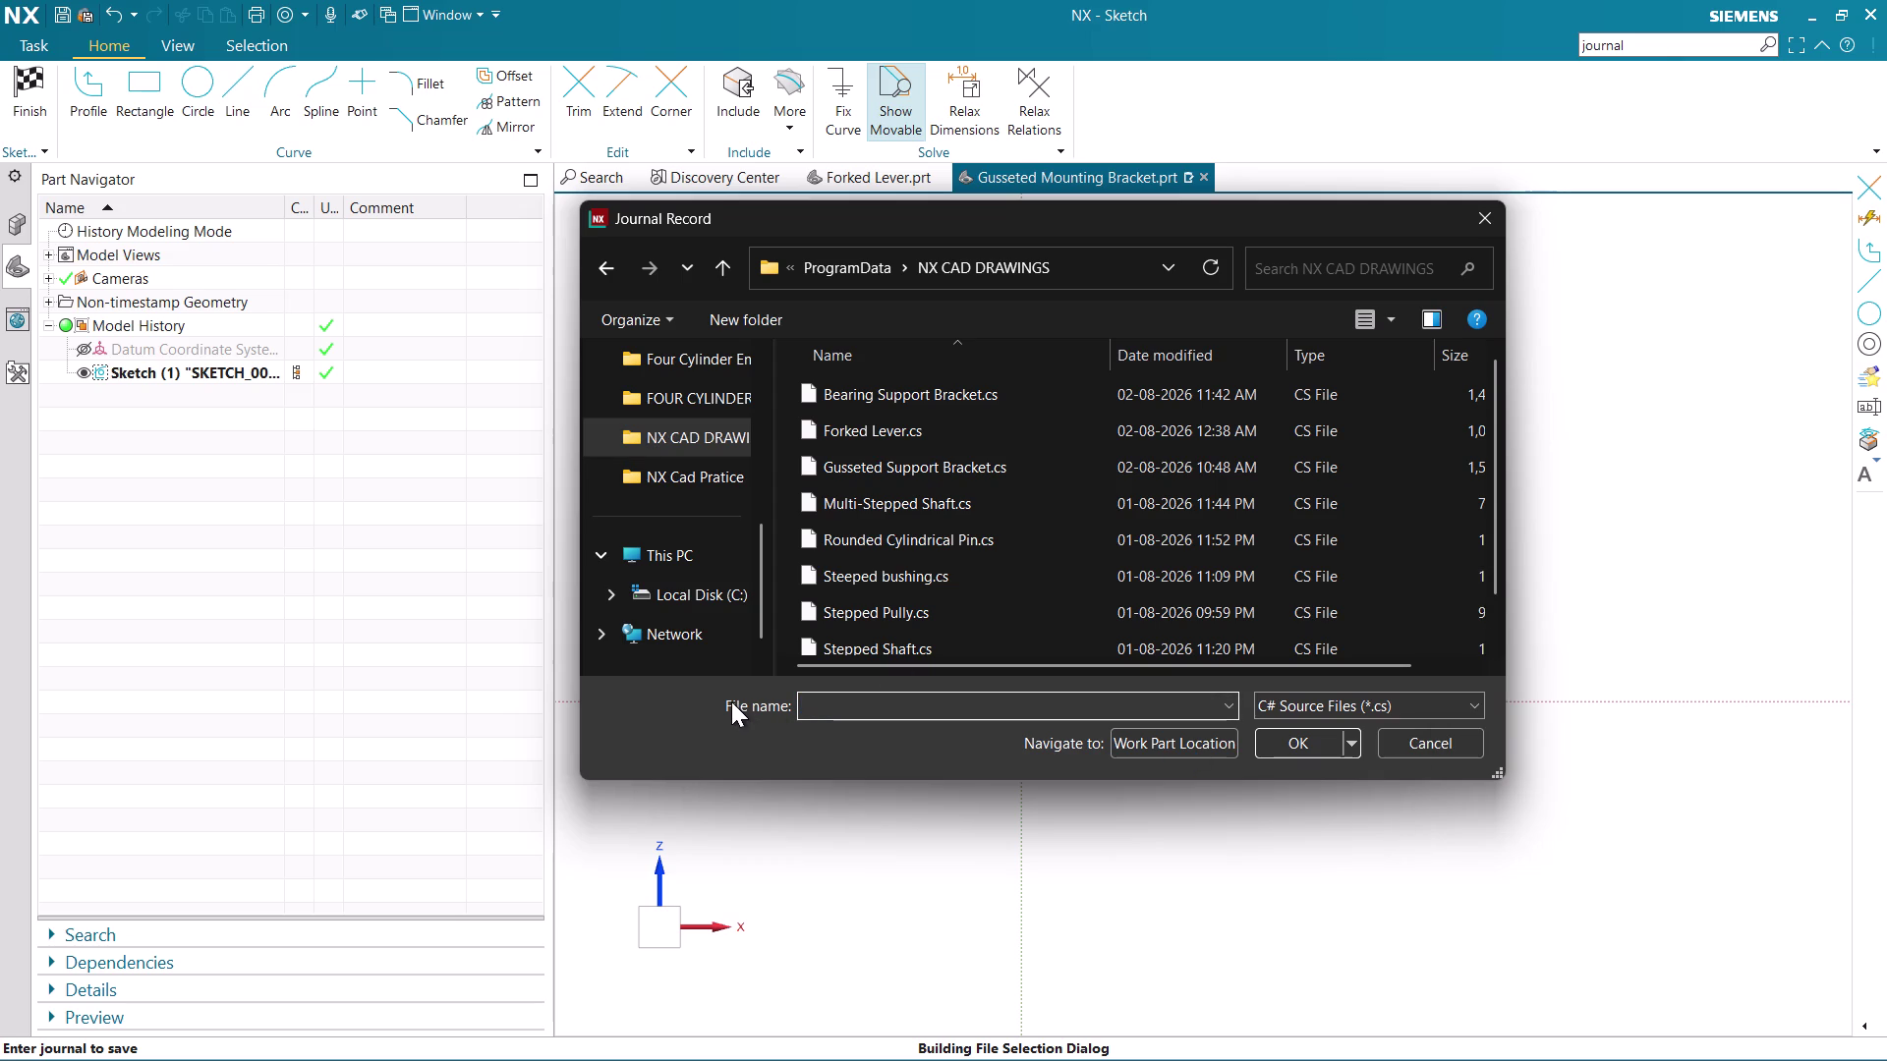
key(super+v)
click(988, 503)
key(ctrl+v)
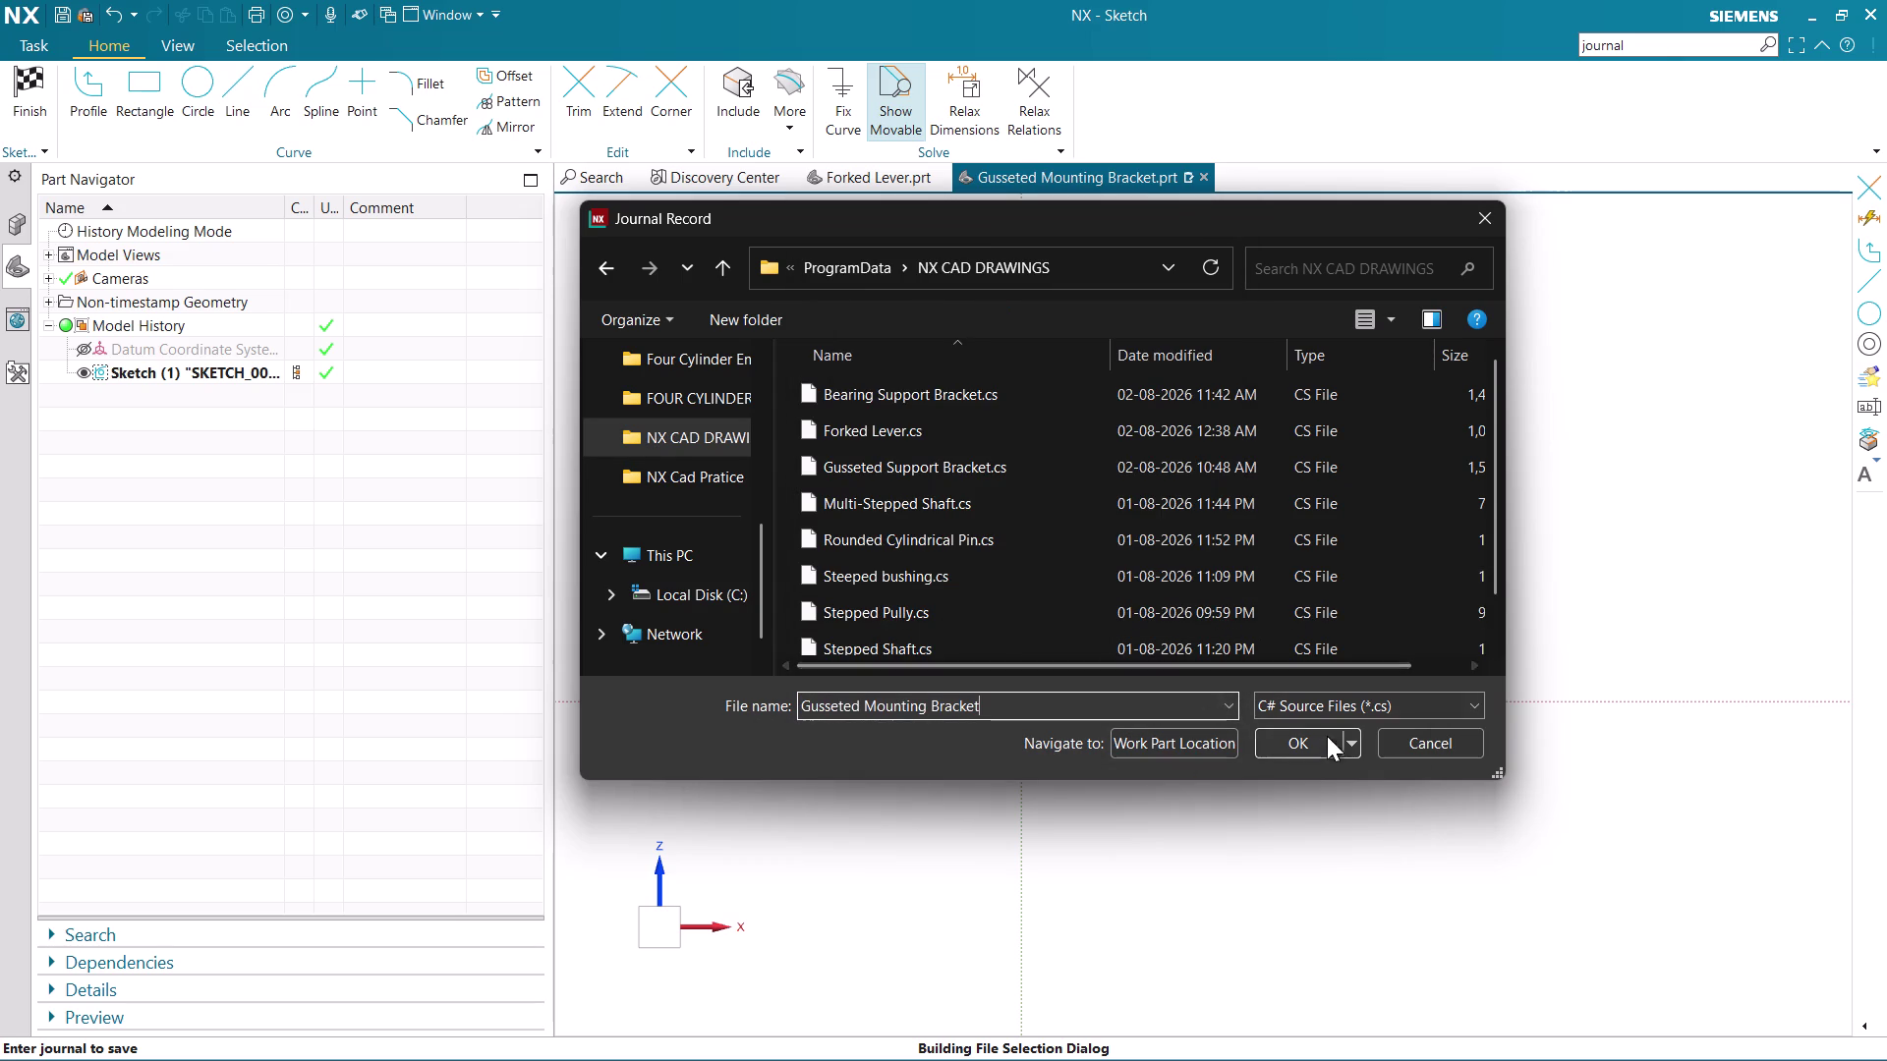
click(1294, 746)
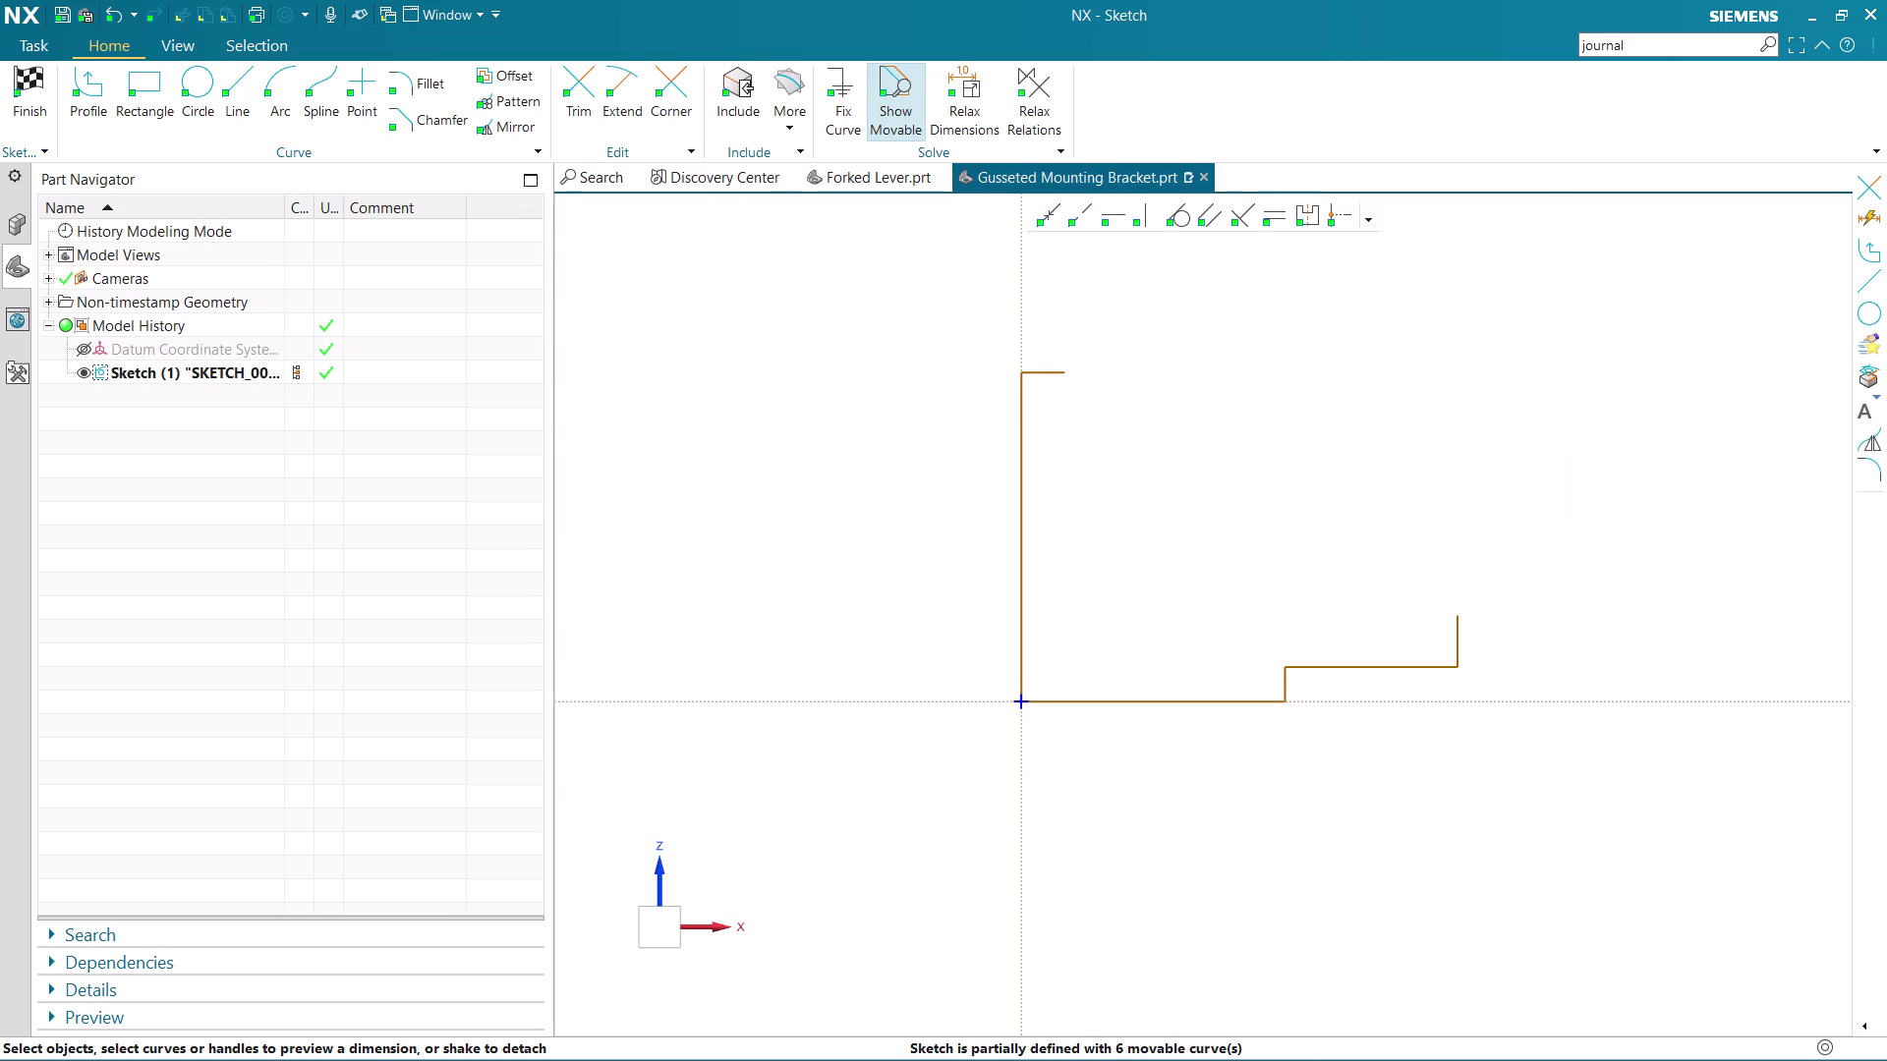
Draw a vertical inner edge down from the top edge and a horizontal edge to the right end.
key(ctrl+s)
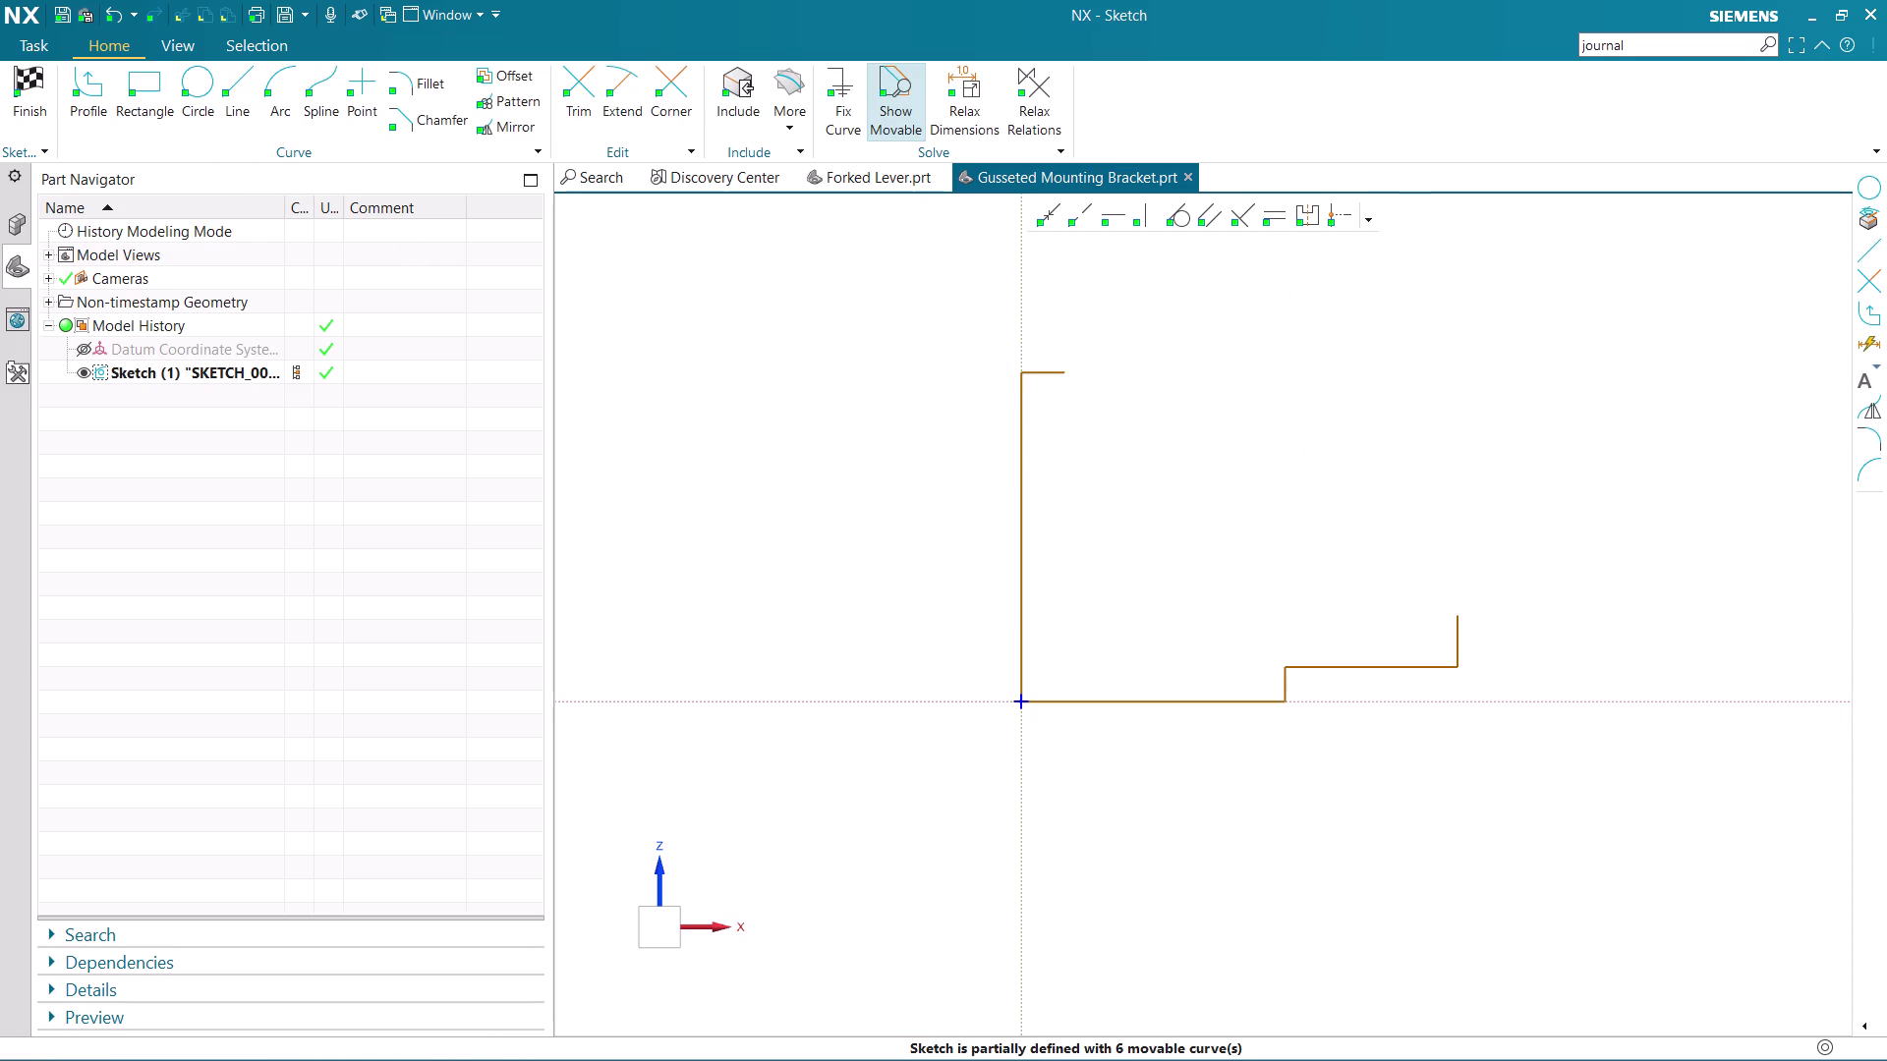
click(86, 78)
click(1066, 375)
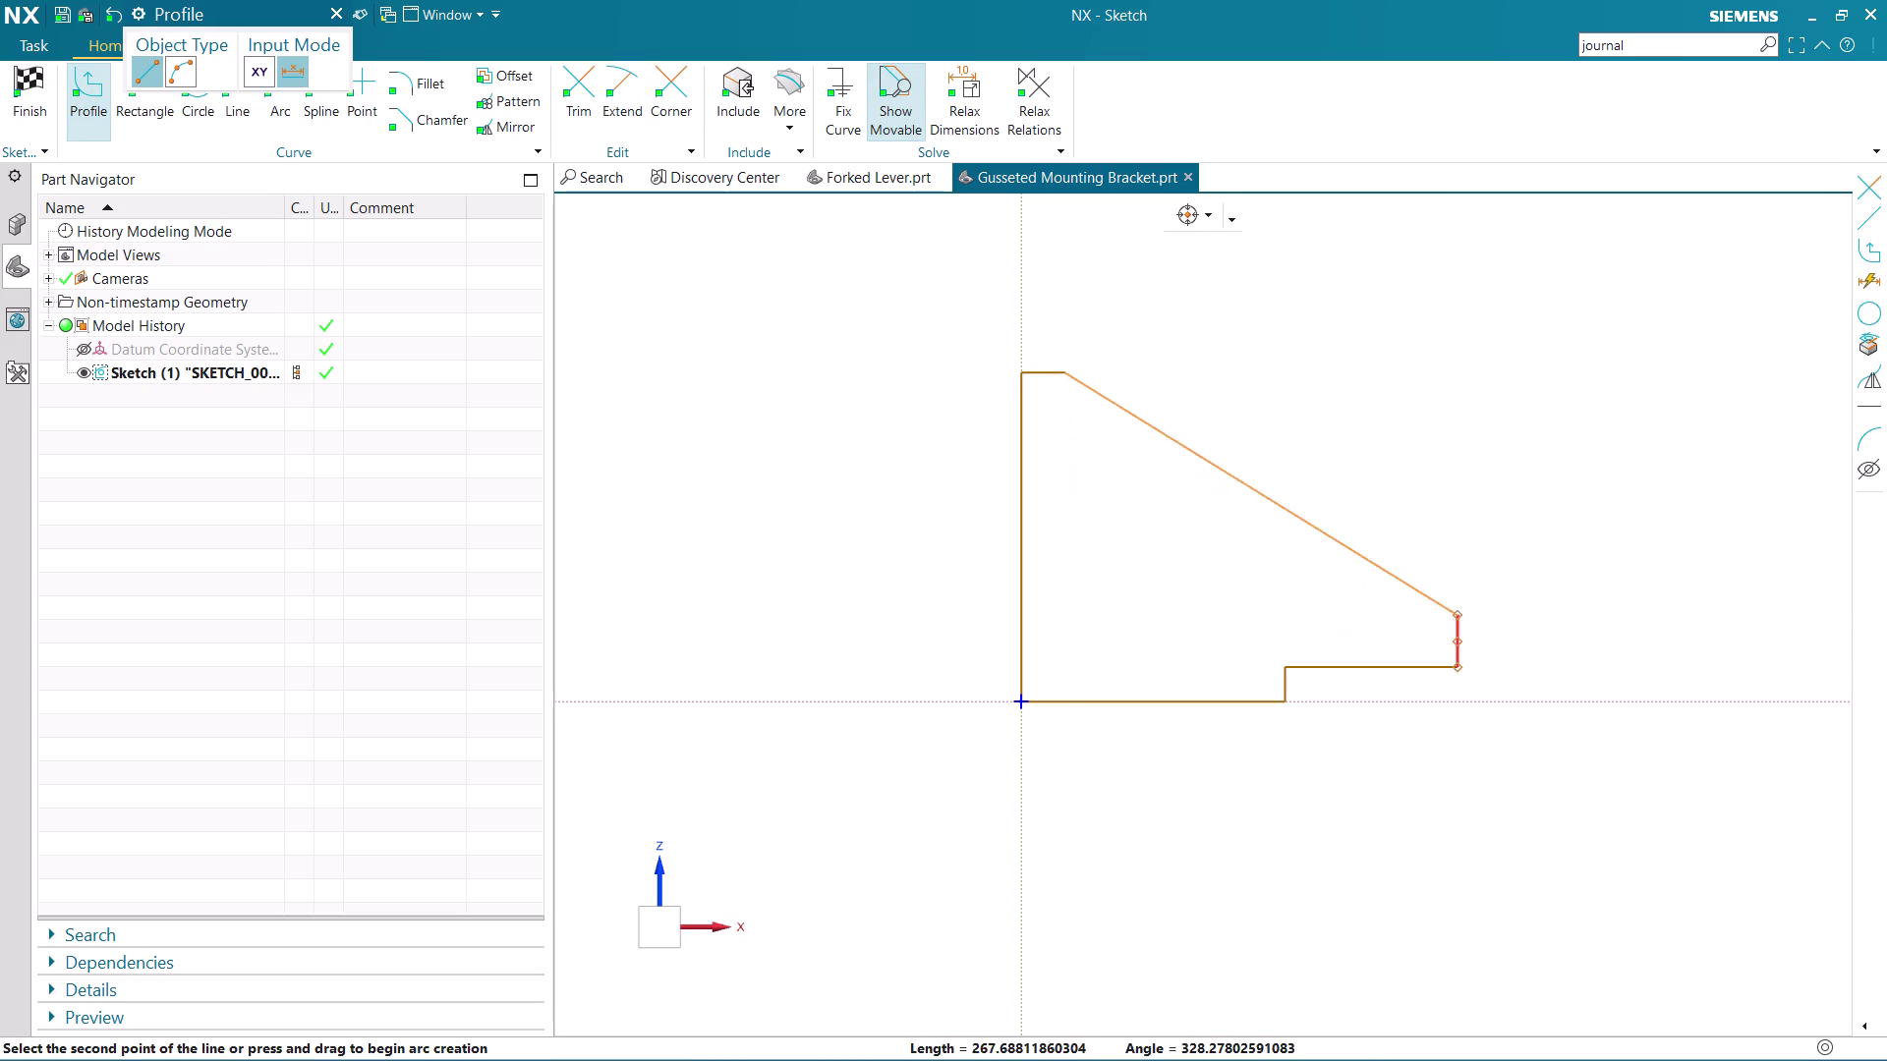
click(1067, 613)
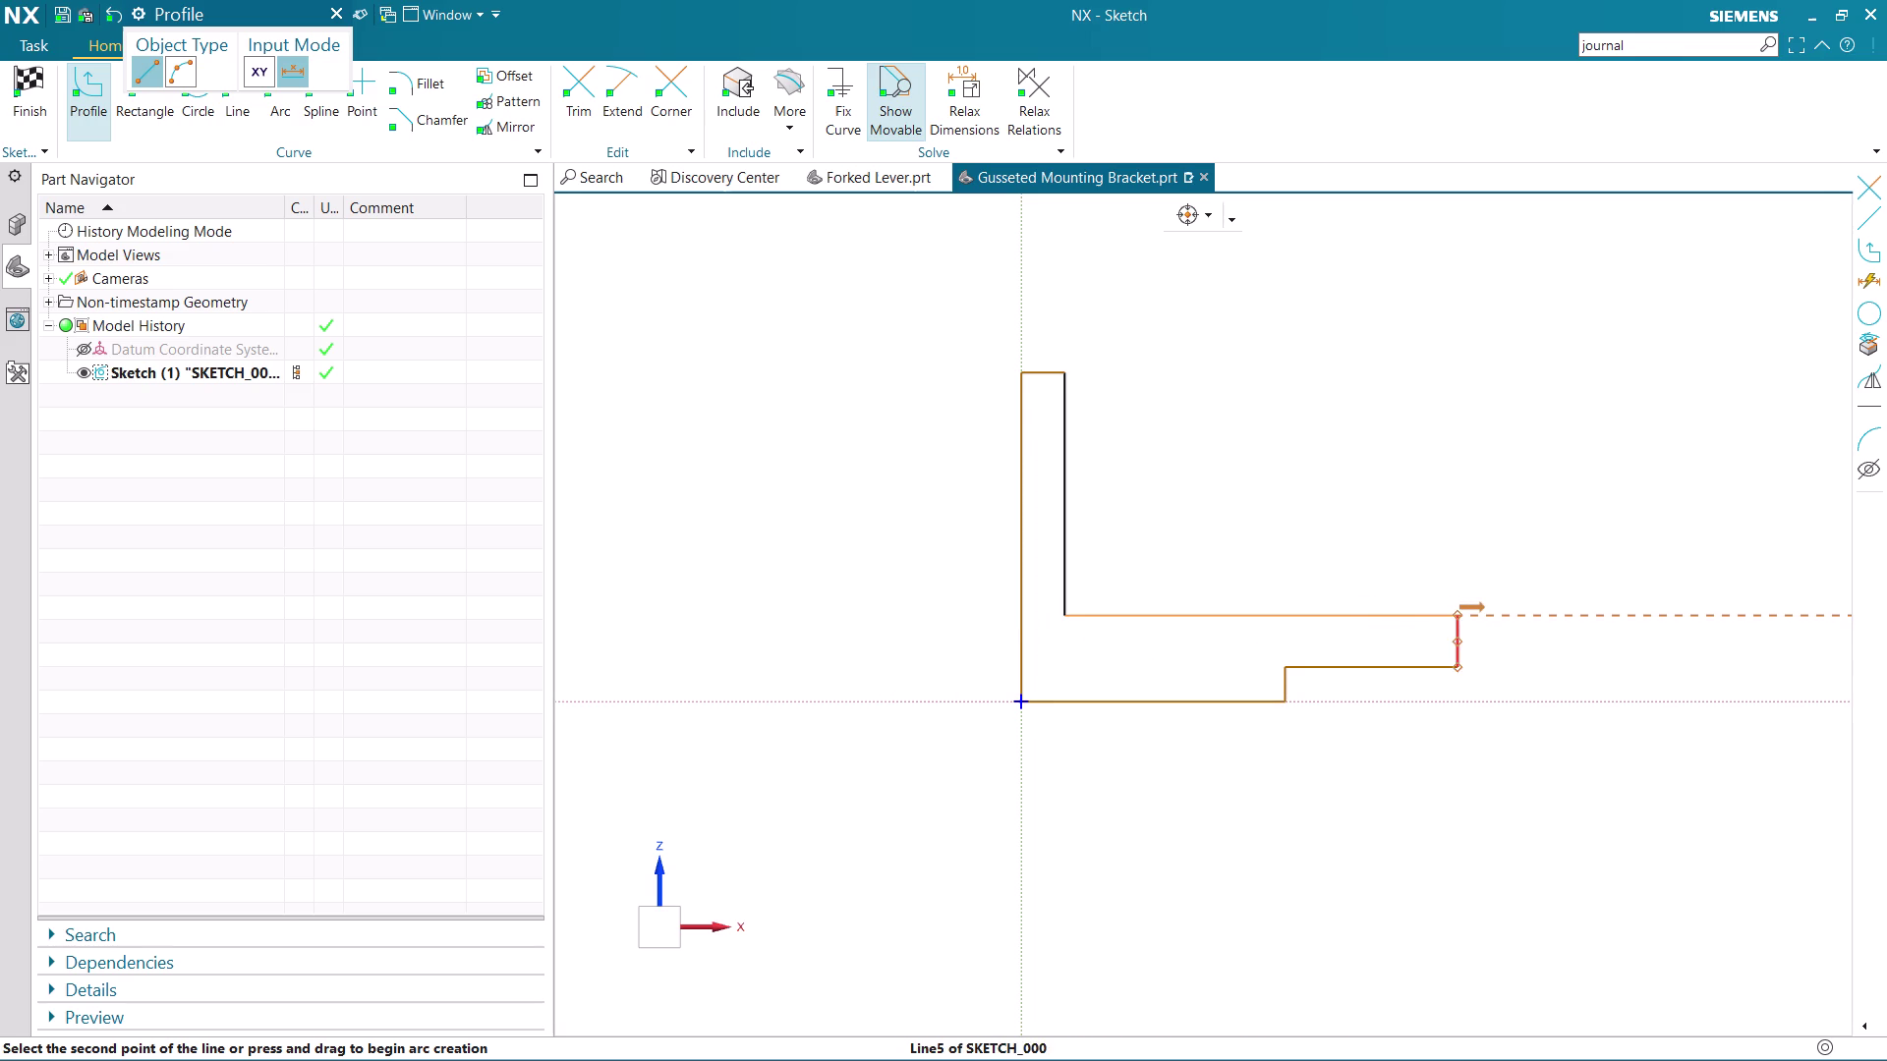
click(1458, 613)
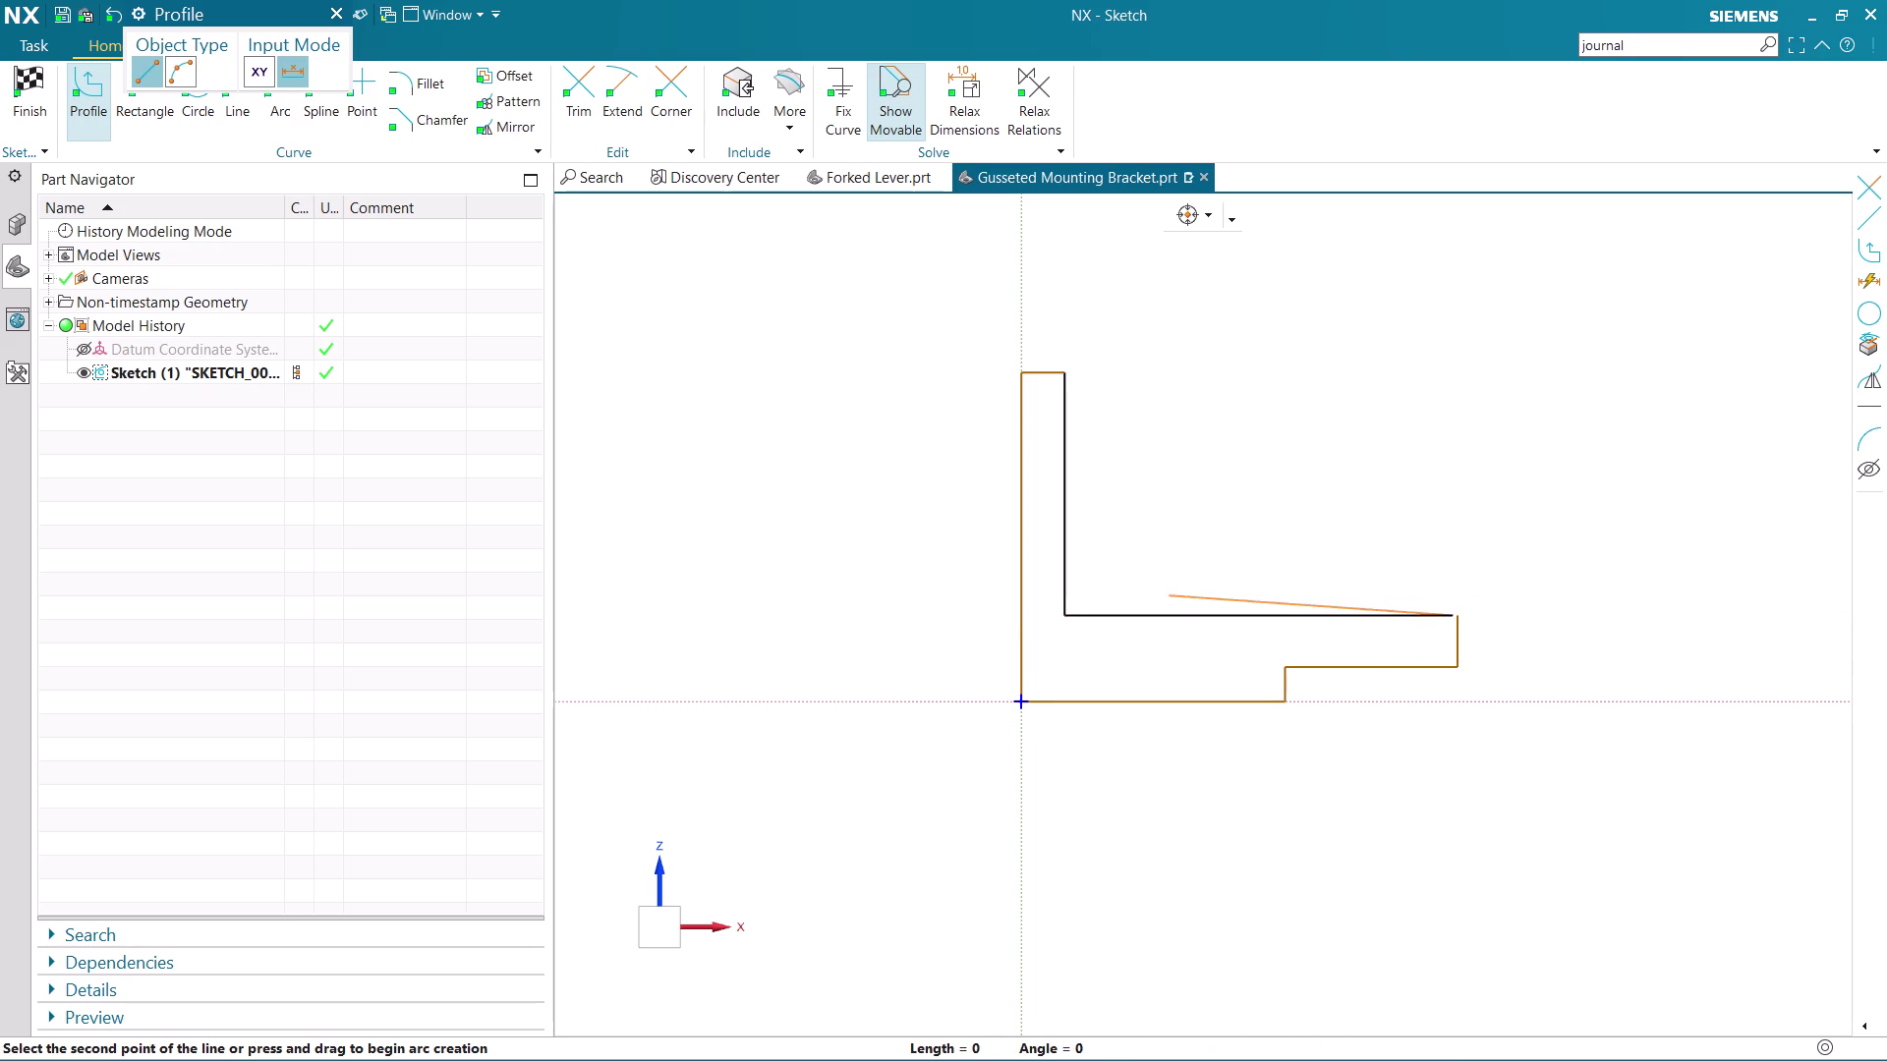
key(ctrl+z)
click(1068, 615)
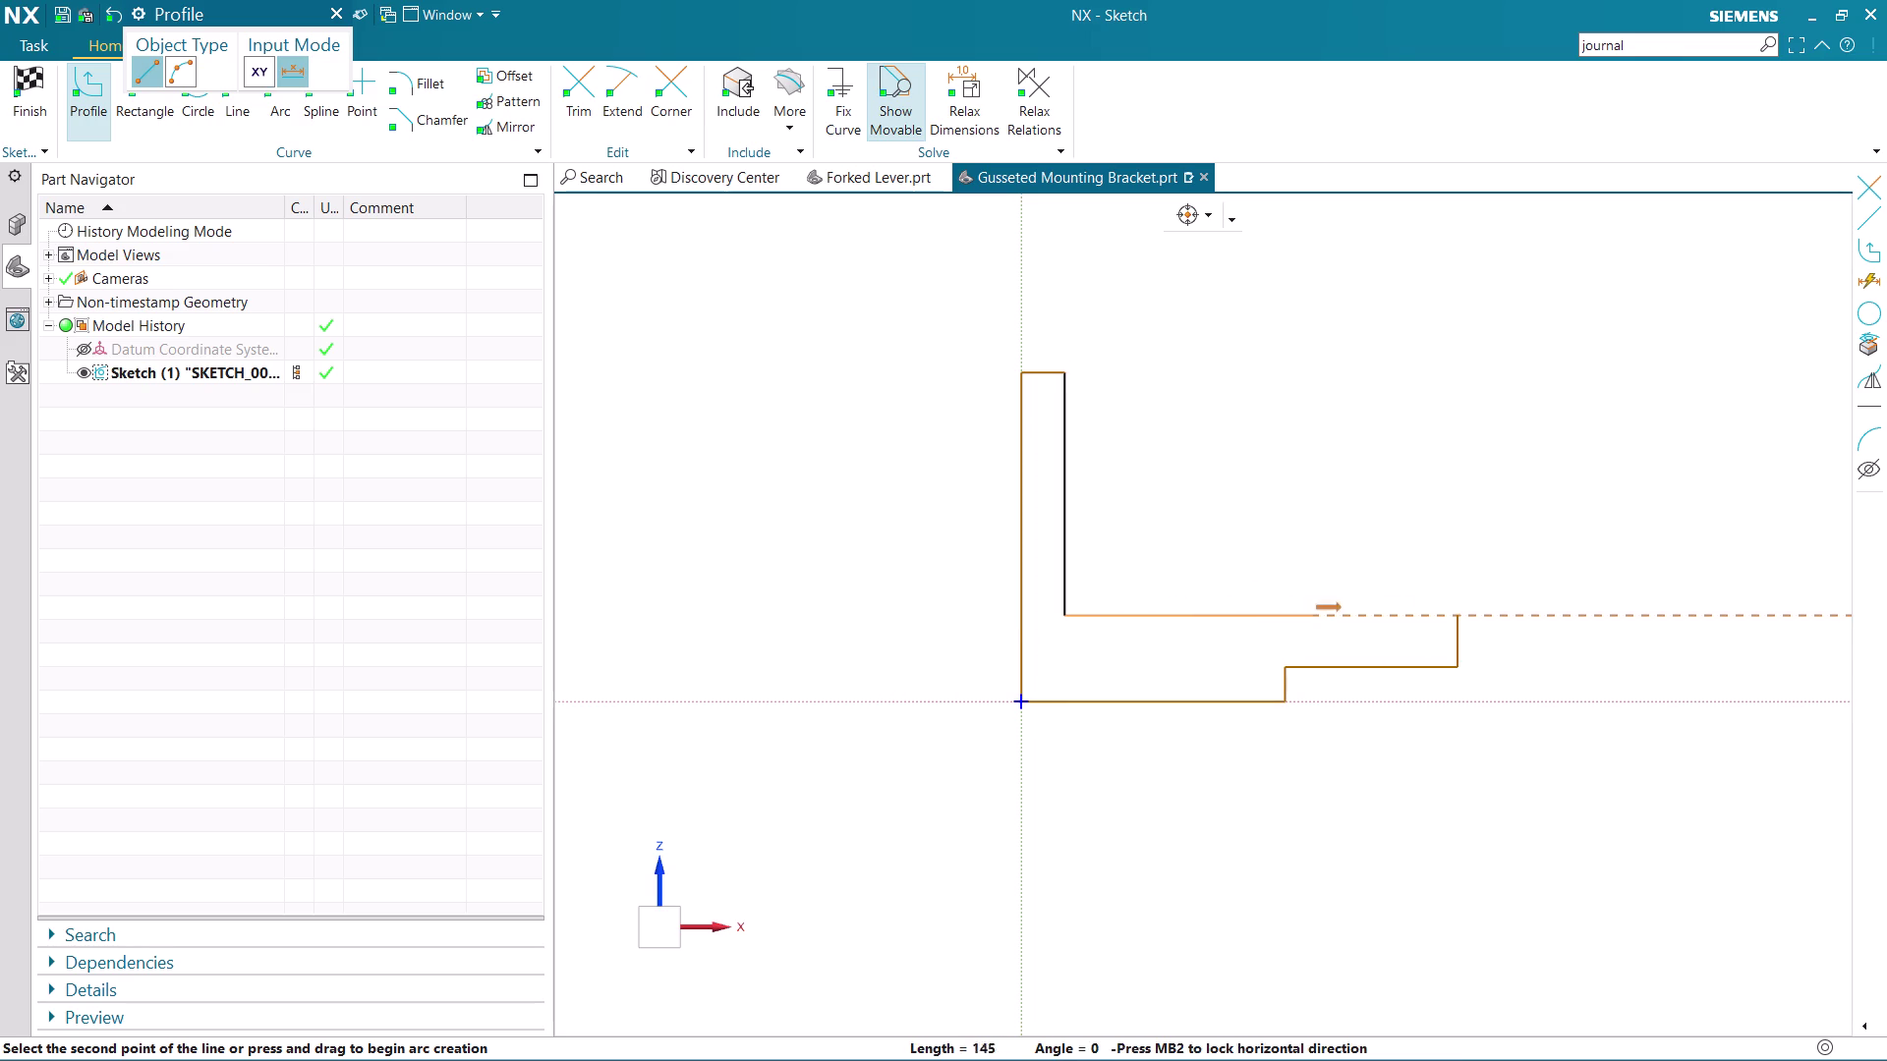
click(1456, 615)
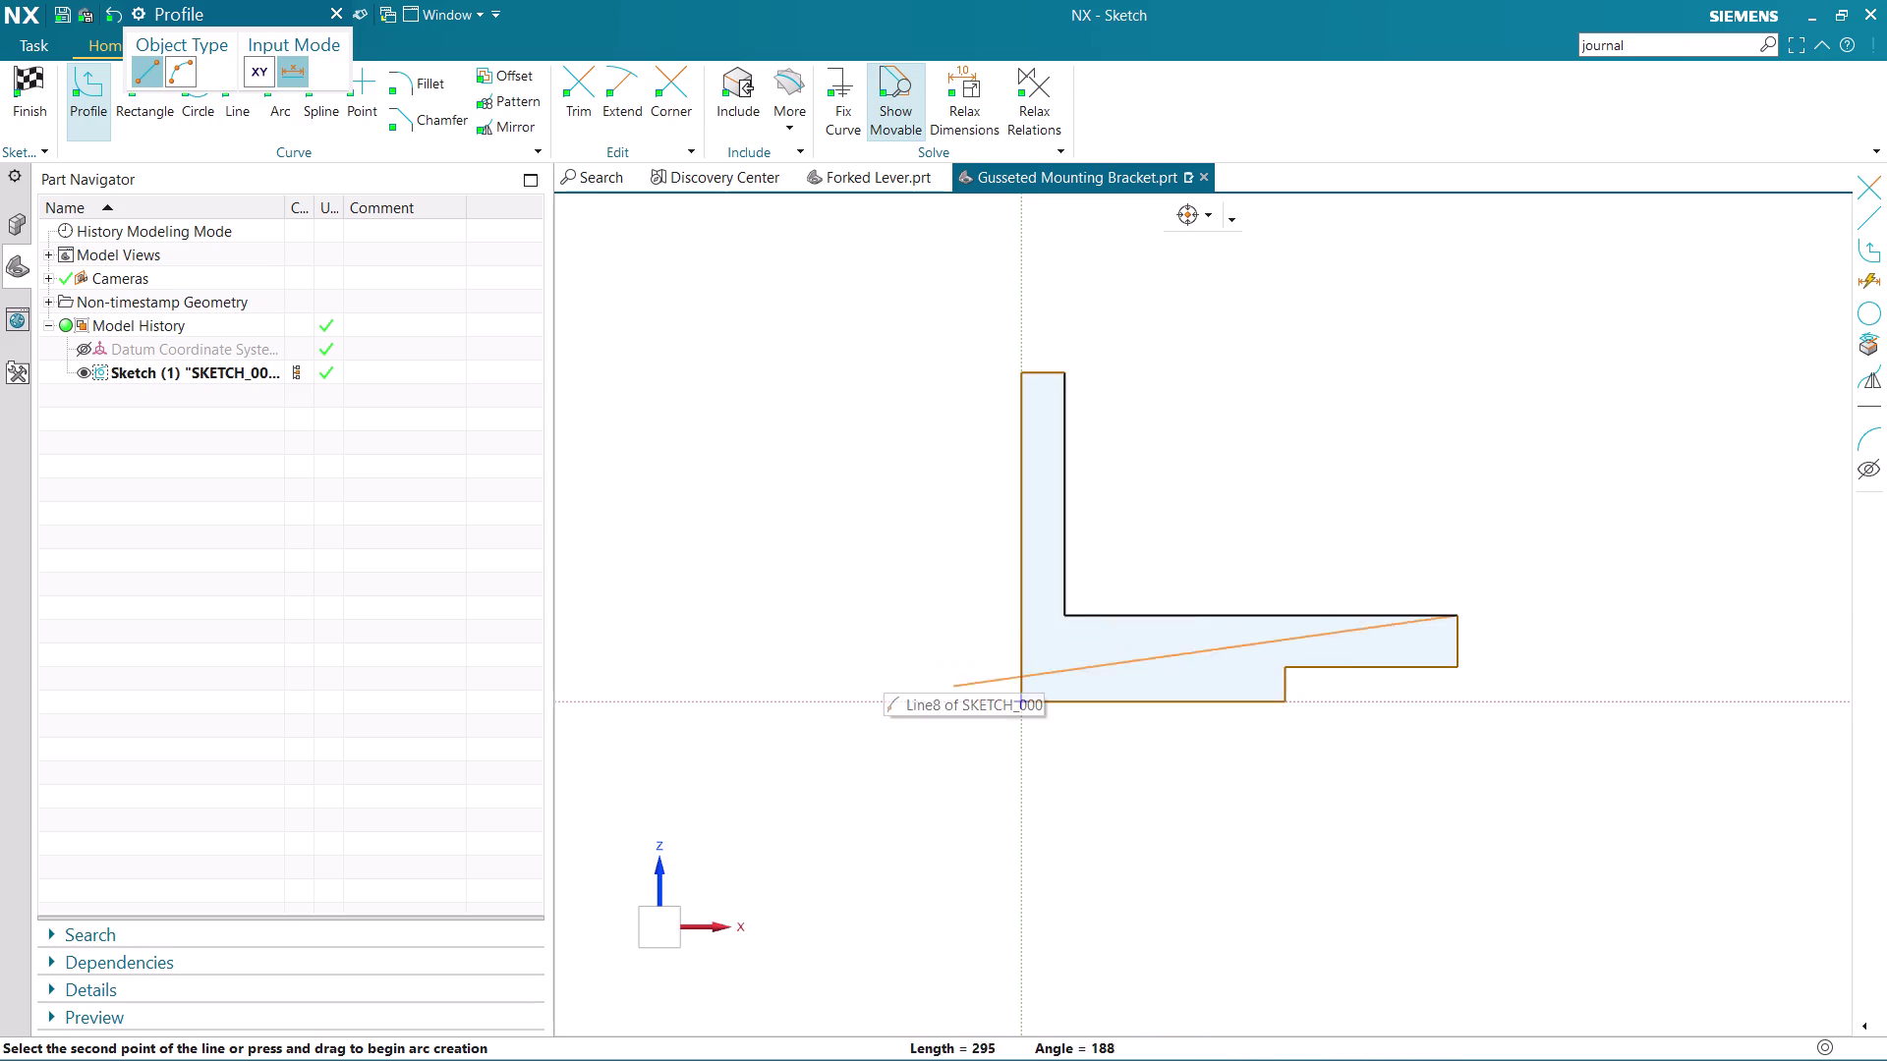
key(Escape)
key(Escape)
click(1214, 620)
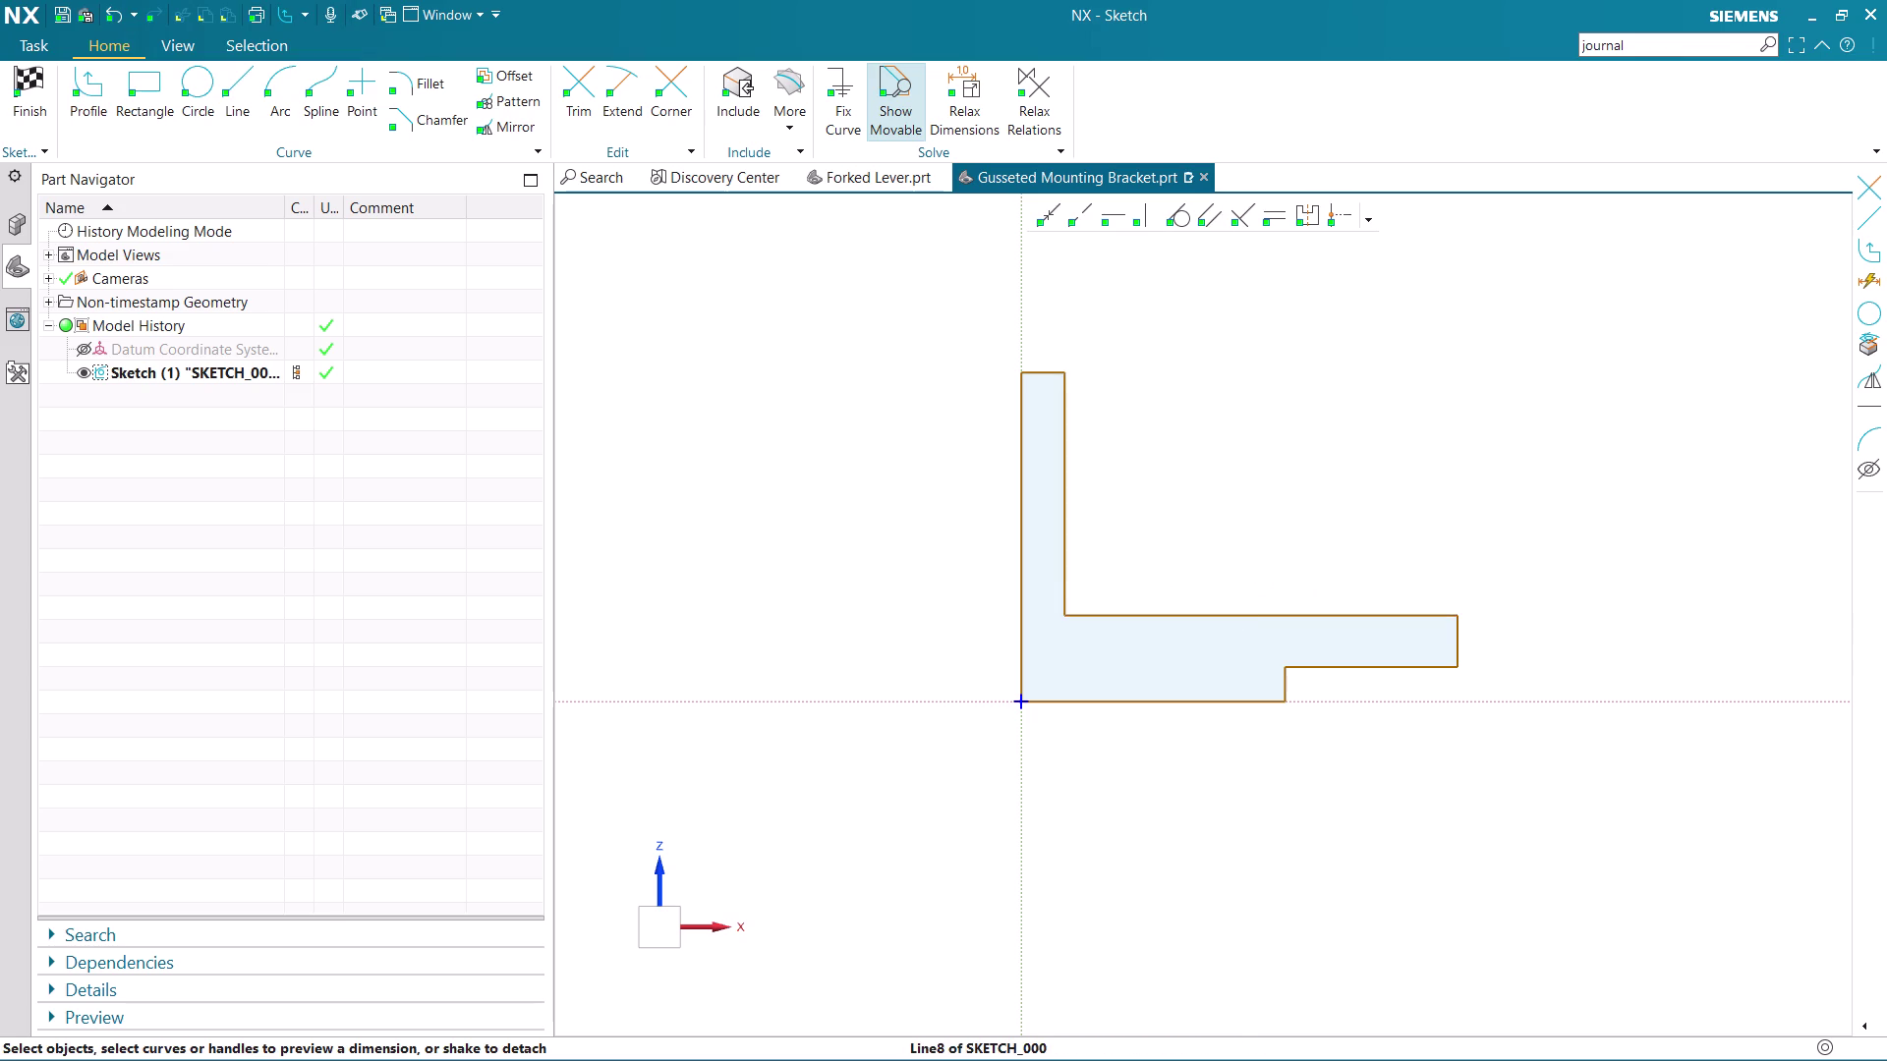
click(1120, 218)
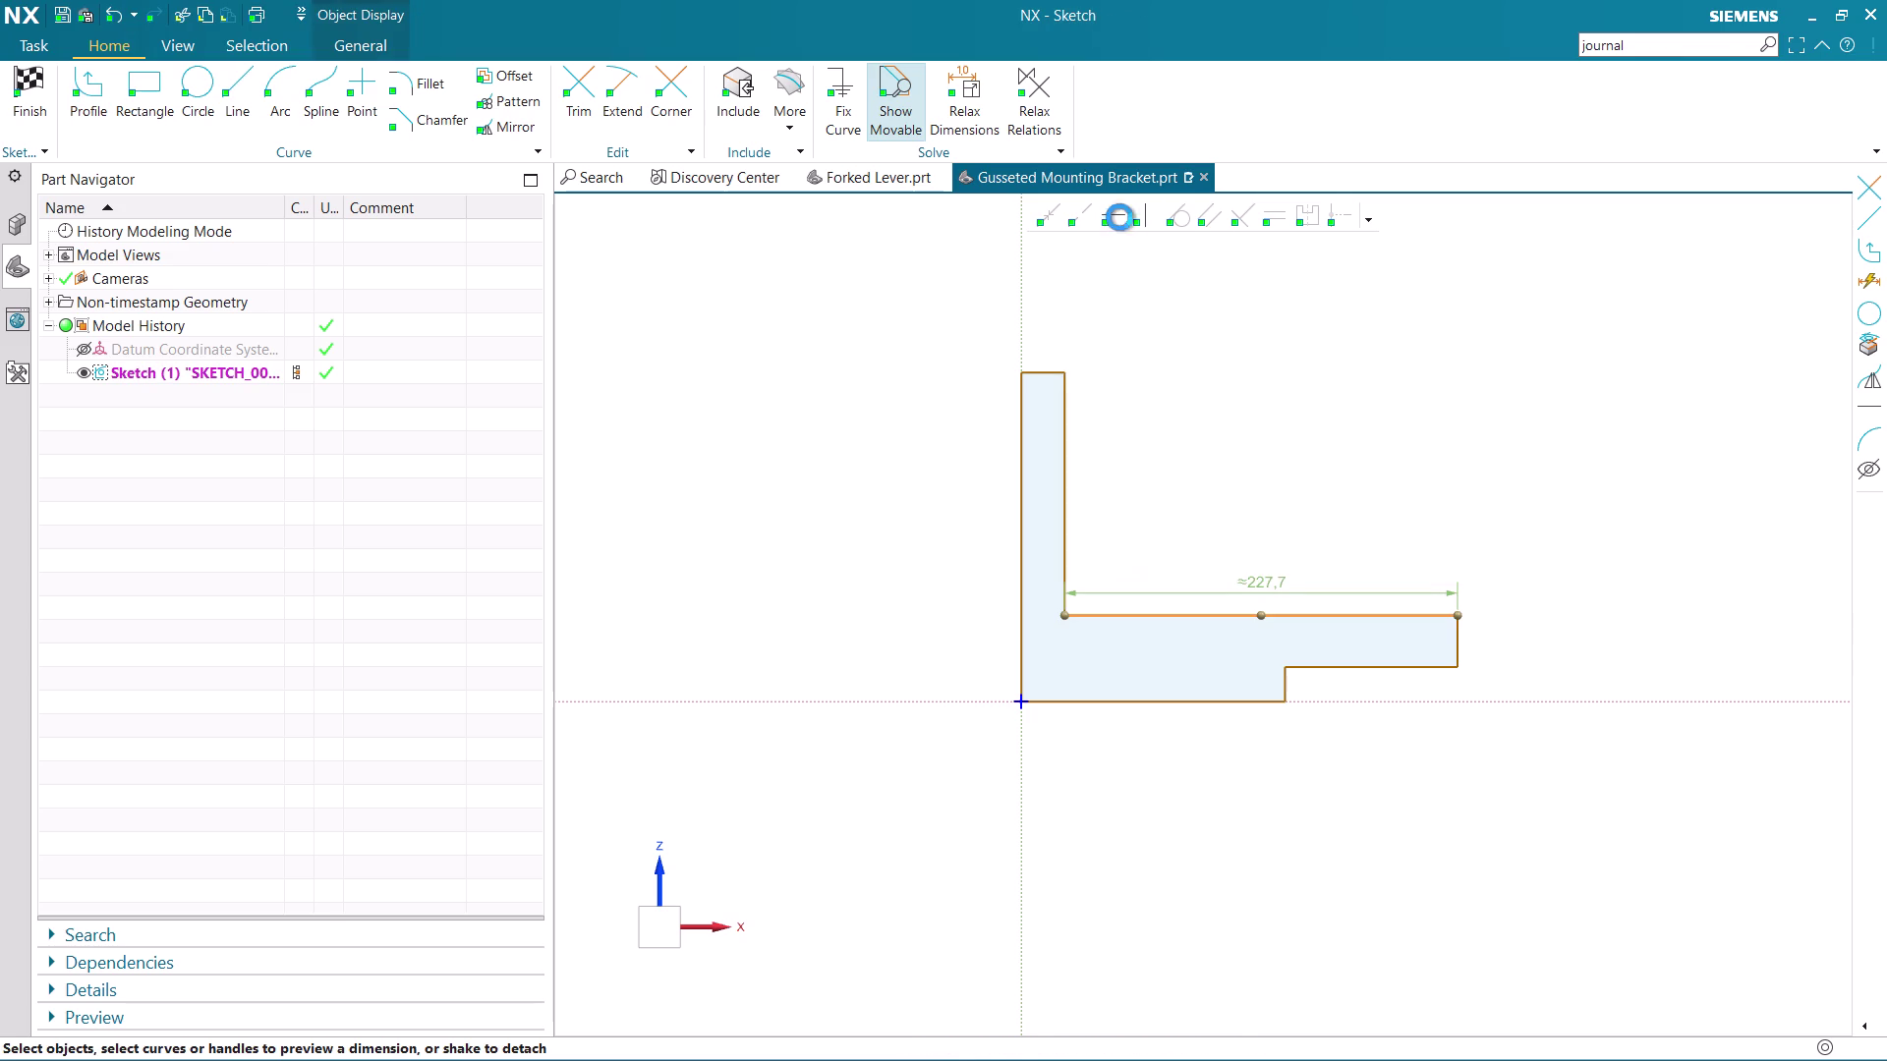
Dimension the tall left edge to 50, scaling the whole sketch to fit.
click(1063, 513)
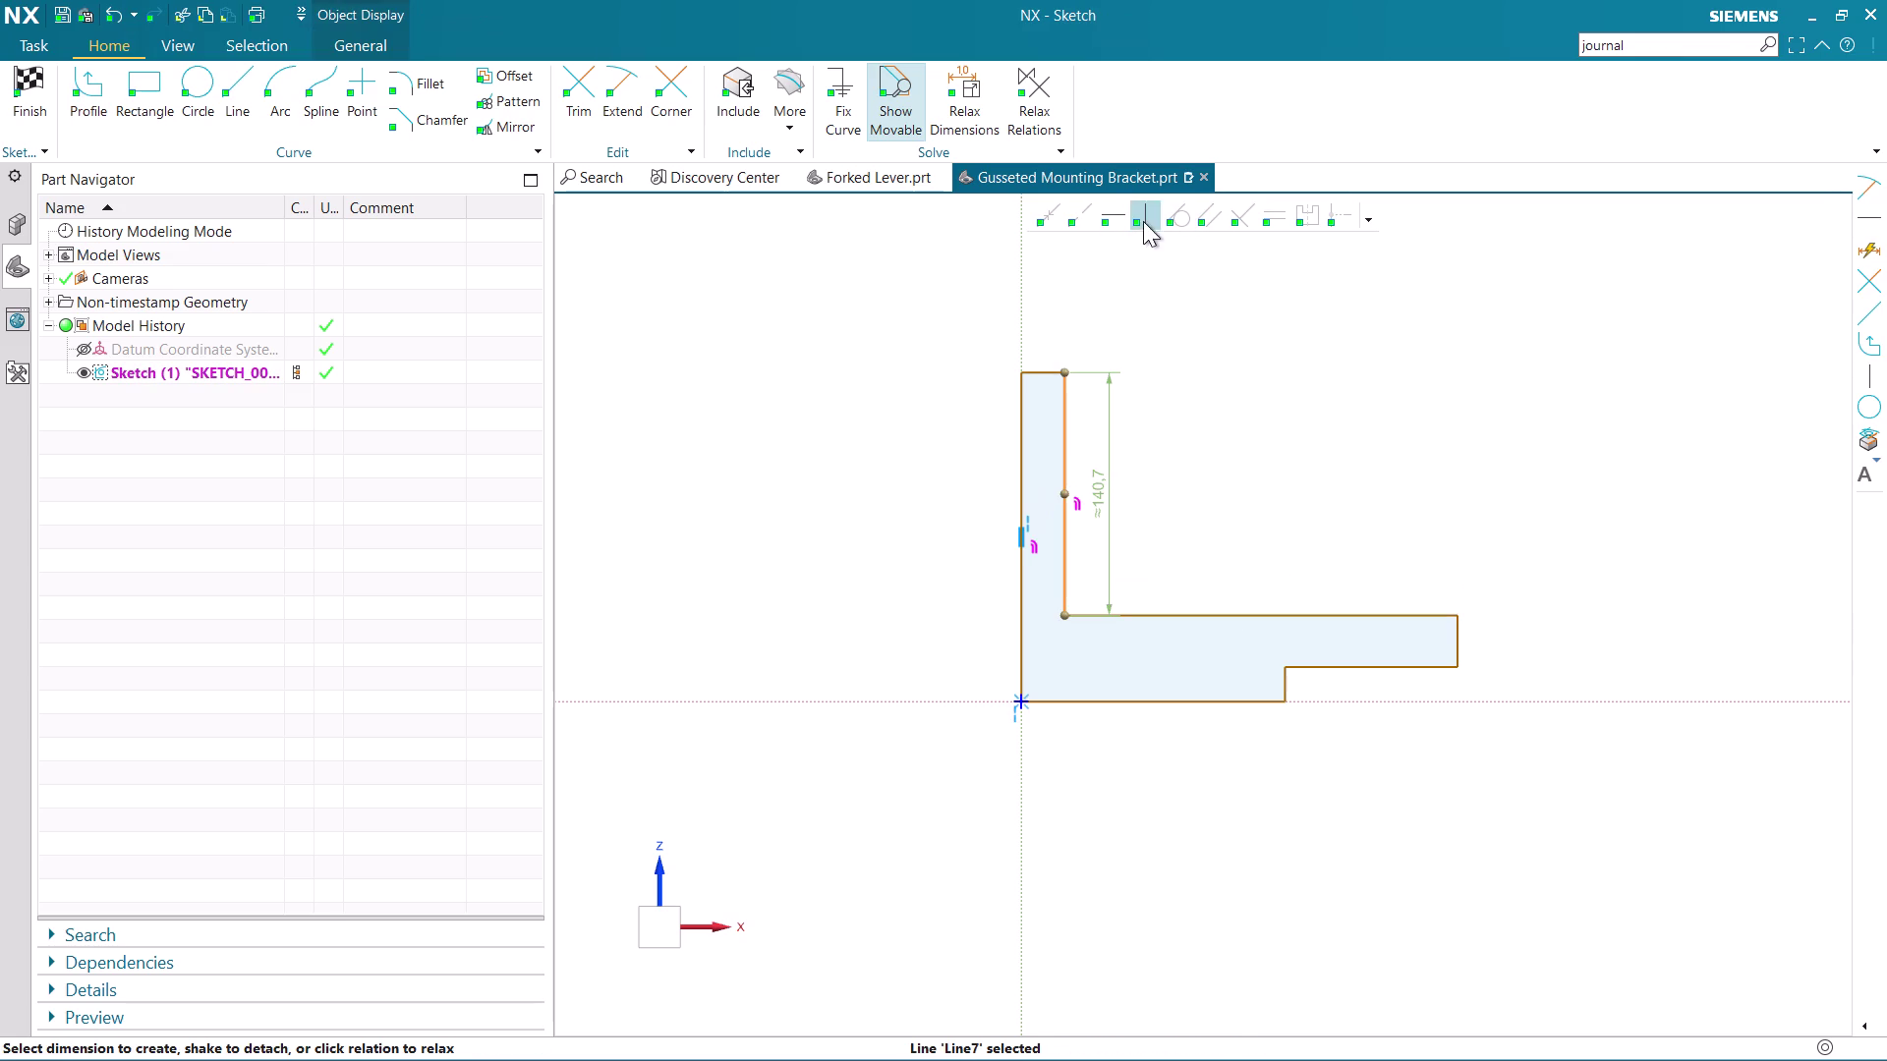
click(1143, 222)
key(Escape)
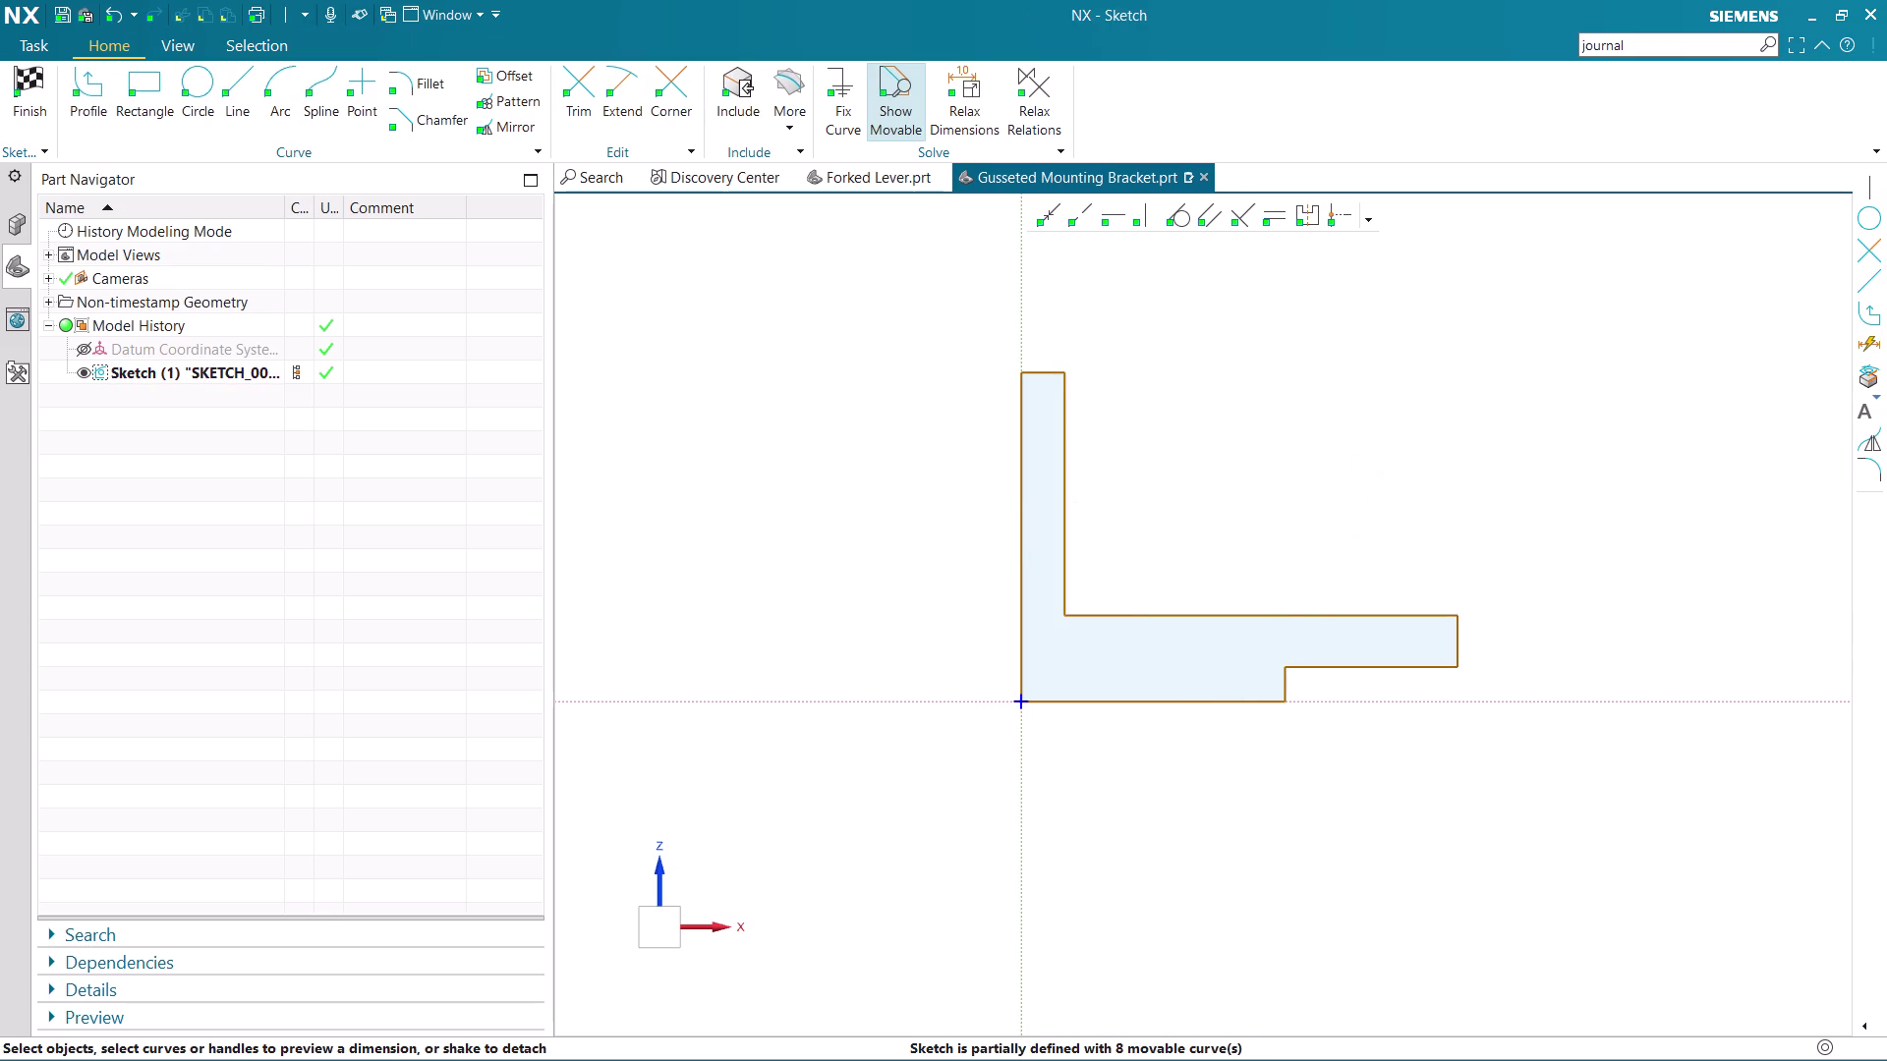
scroll(up, 3)
scroll(down, 3)
scroll(up, 3)
click(973, 504)
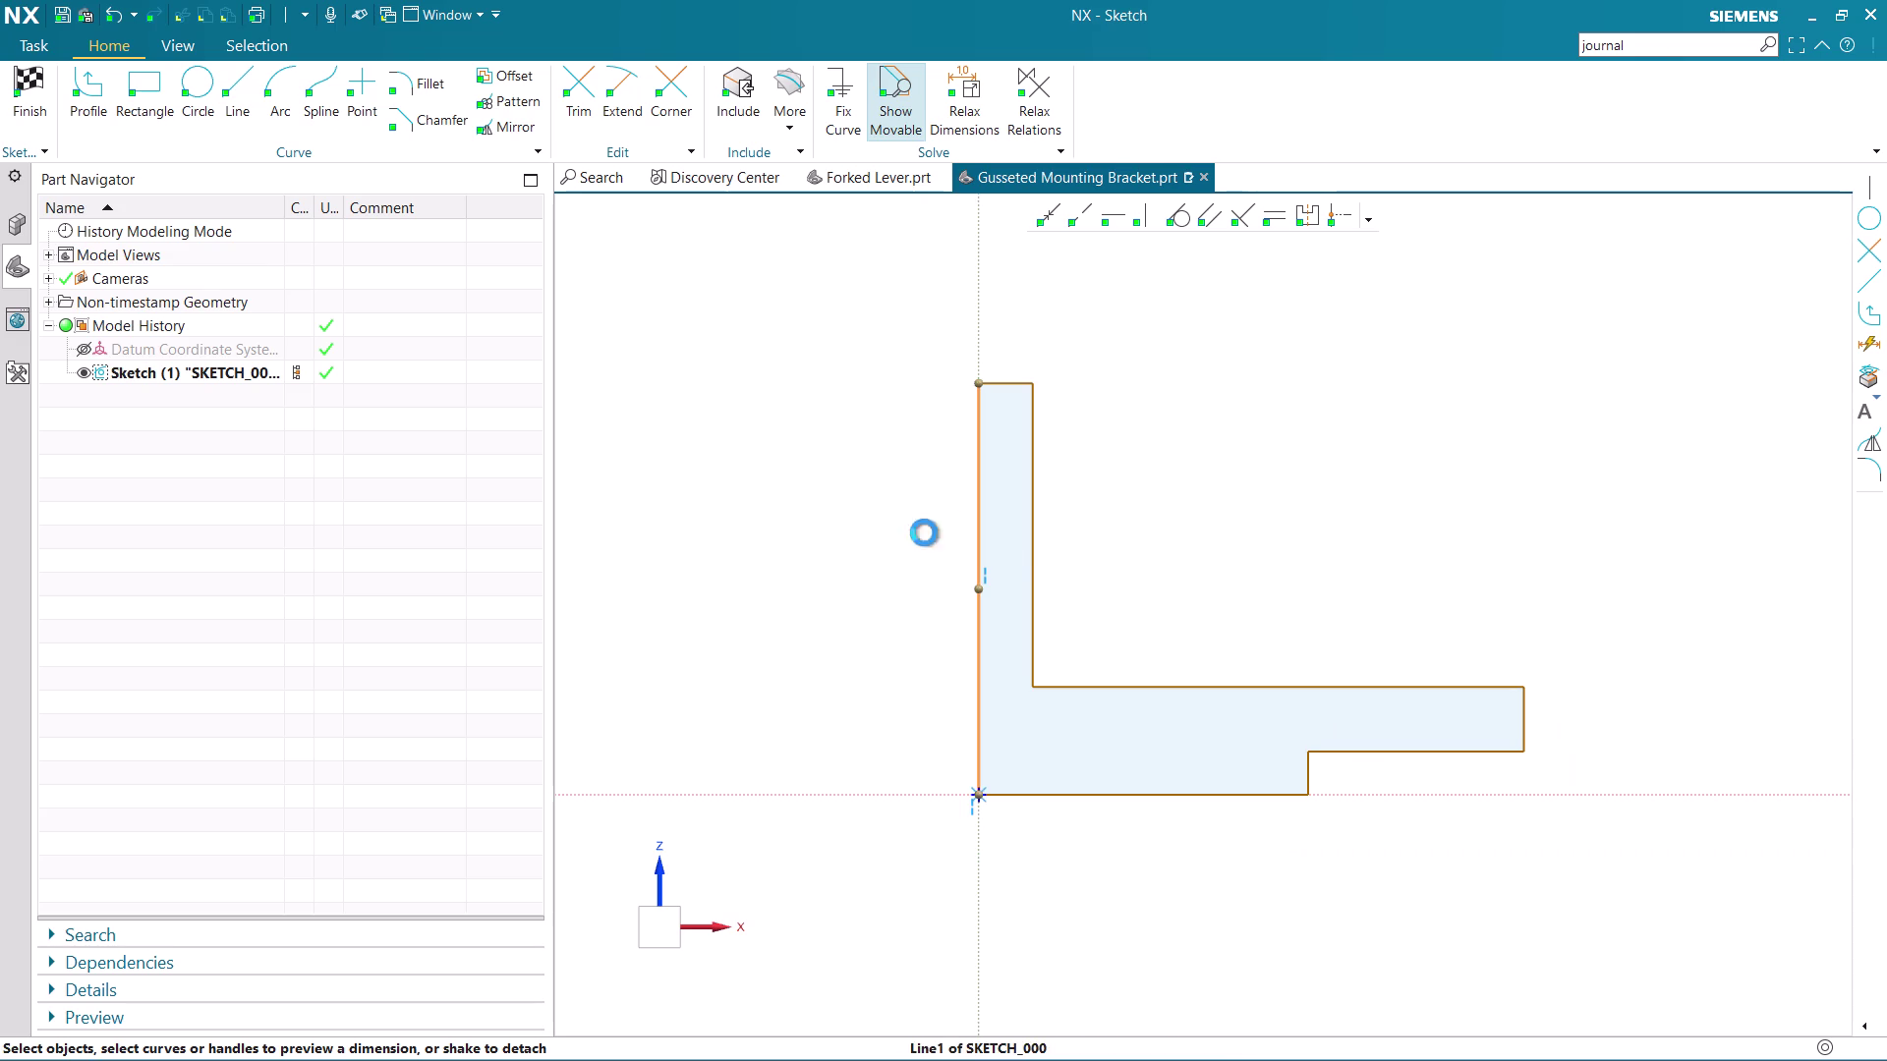
double_click(947, 587)
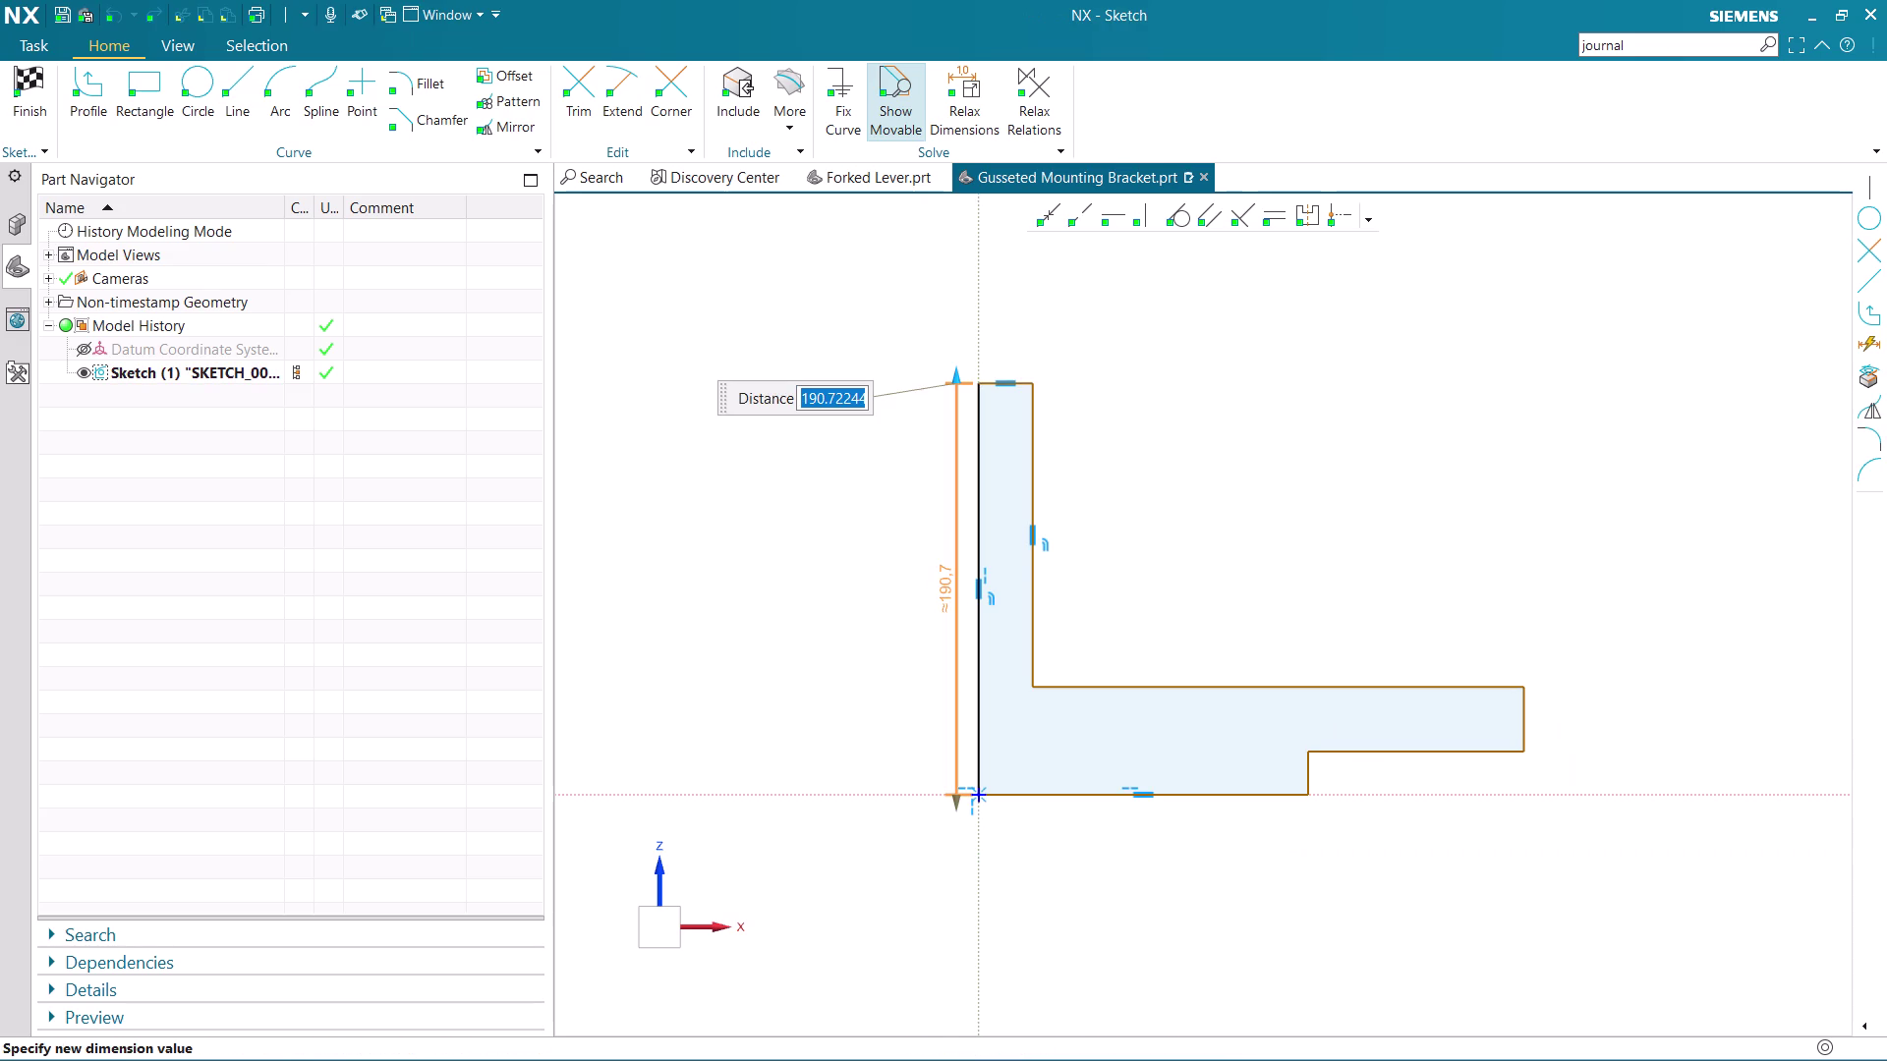
text(5)
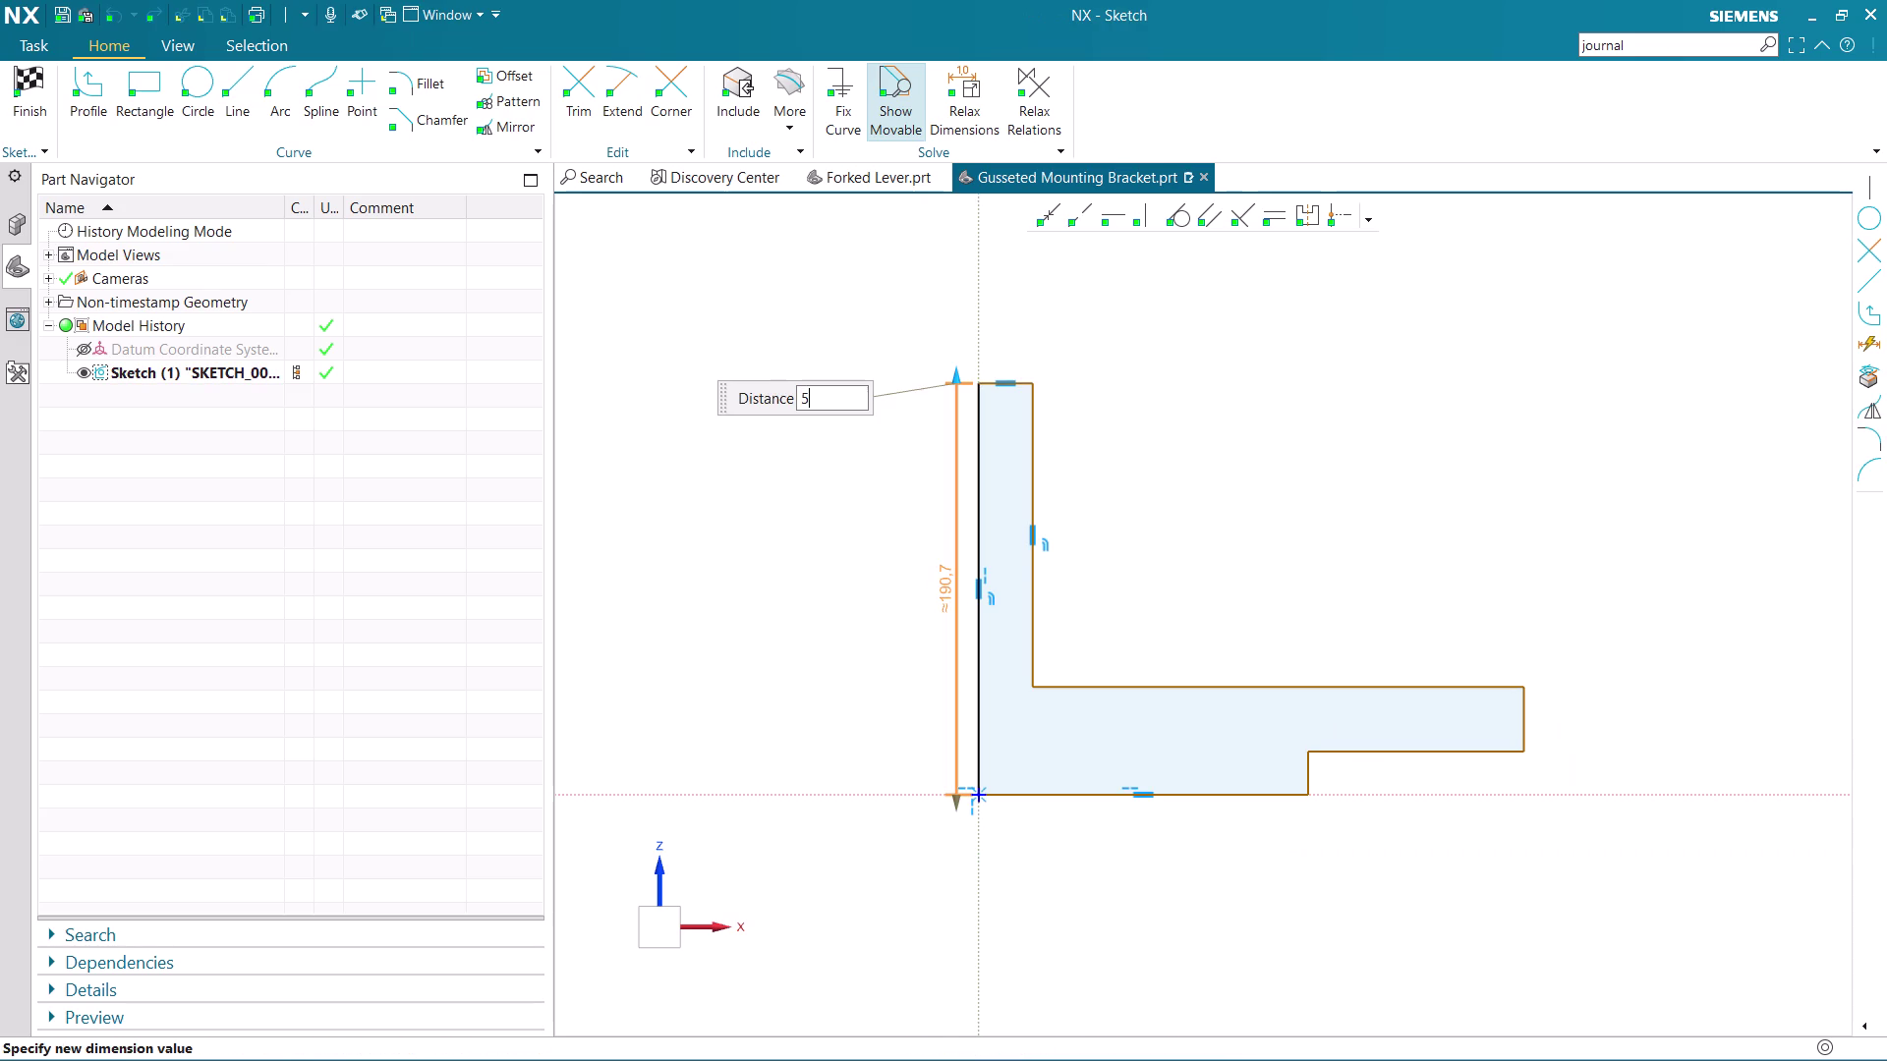
text(0)
key(Return)
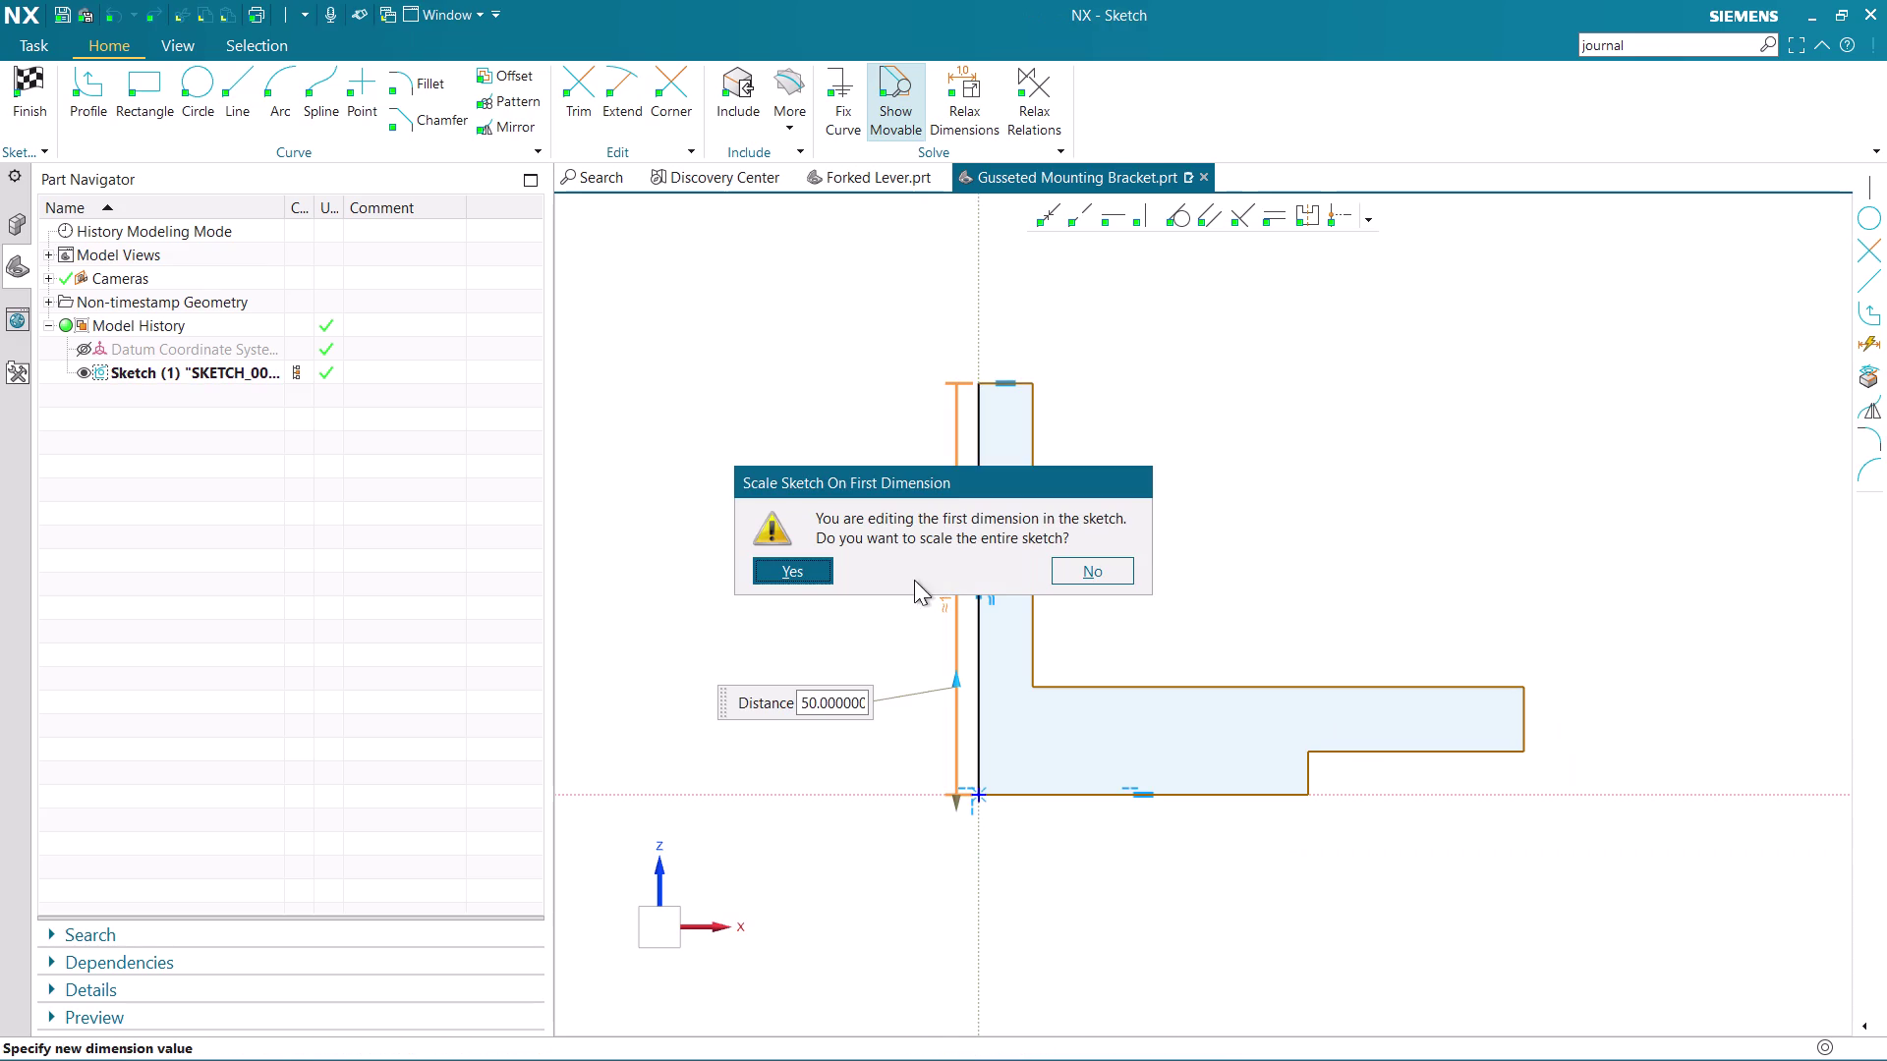
click(799, 583)
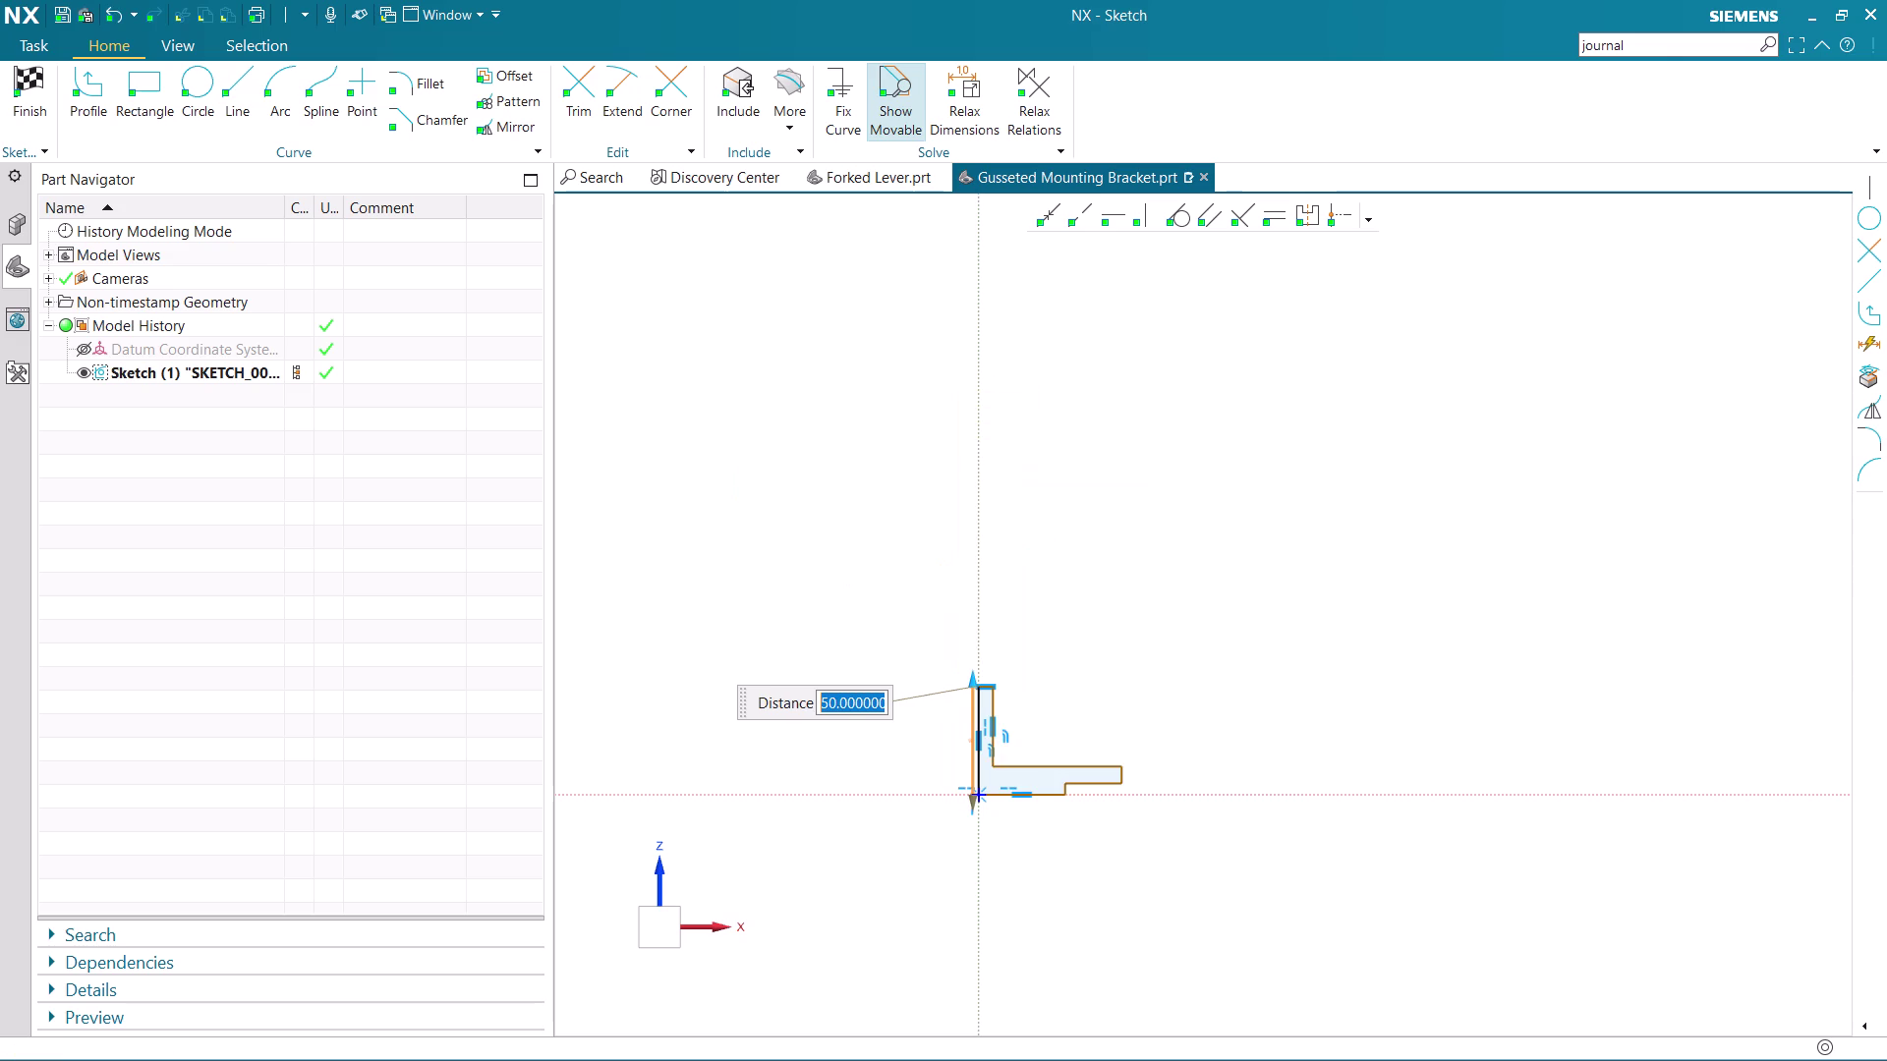
scroll(up, 3)
scroll(up, 3)
click(813, 707)
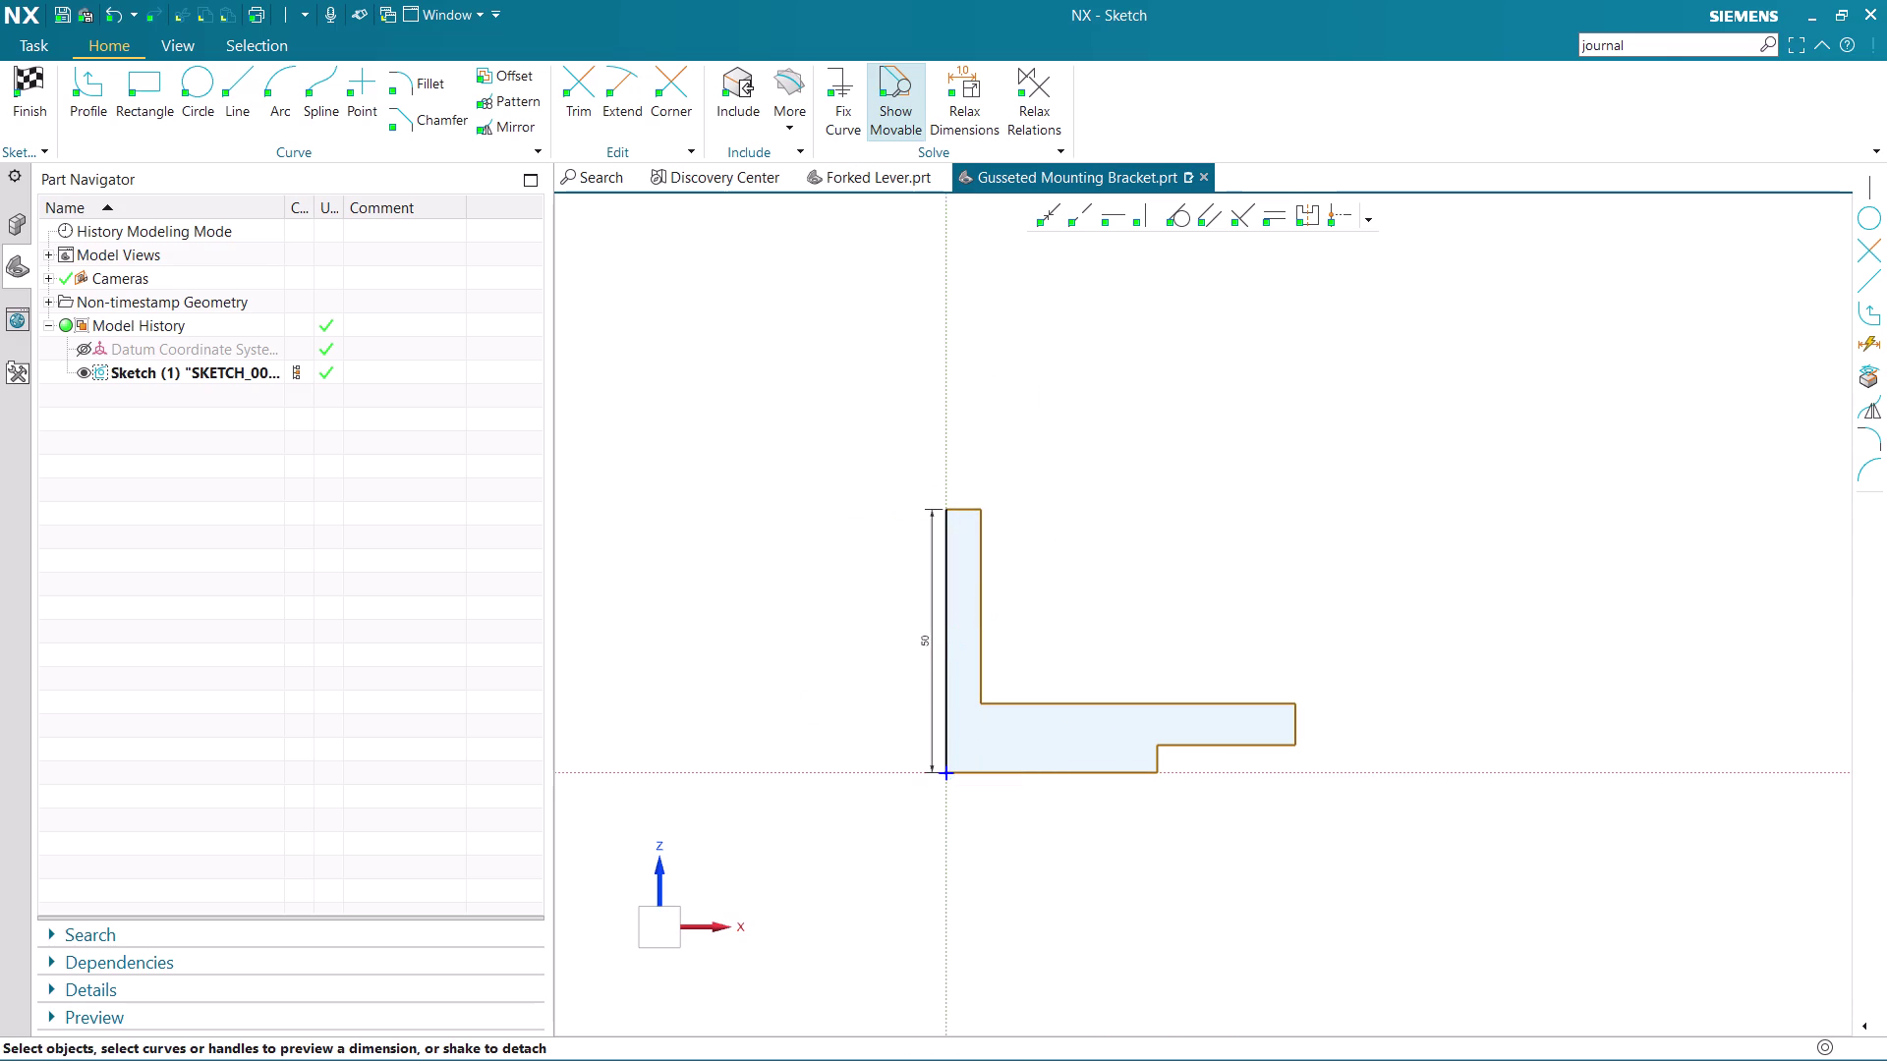
Dimension the bottom edge of the profile to 39.
scroll(up, 3)
click(1030, 810)
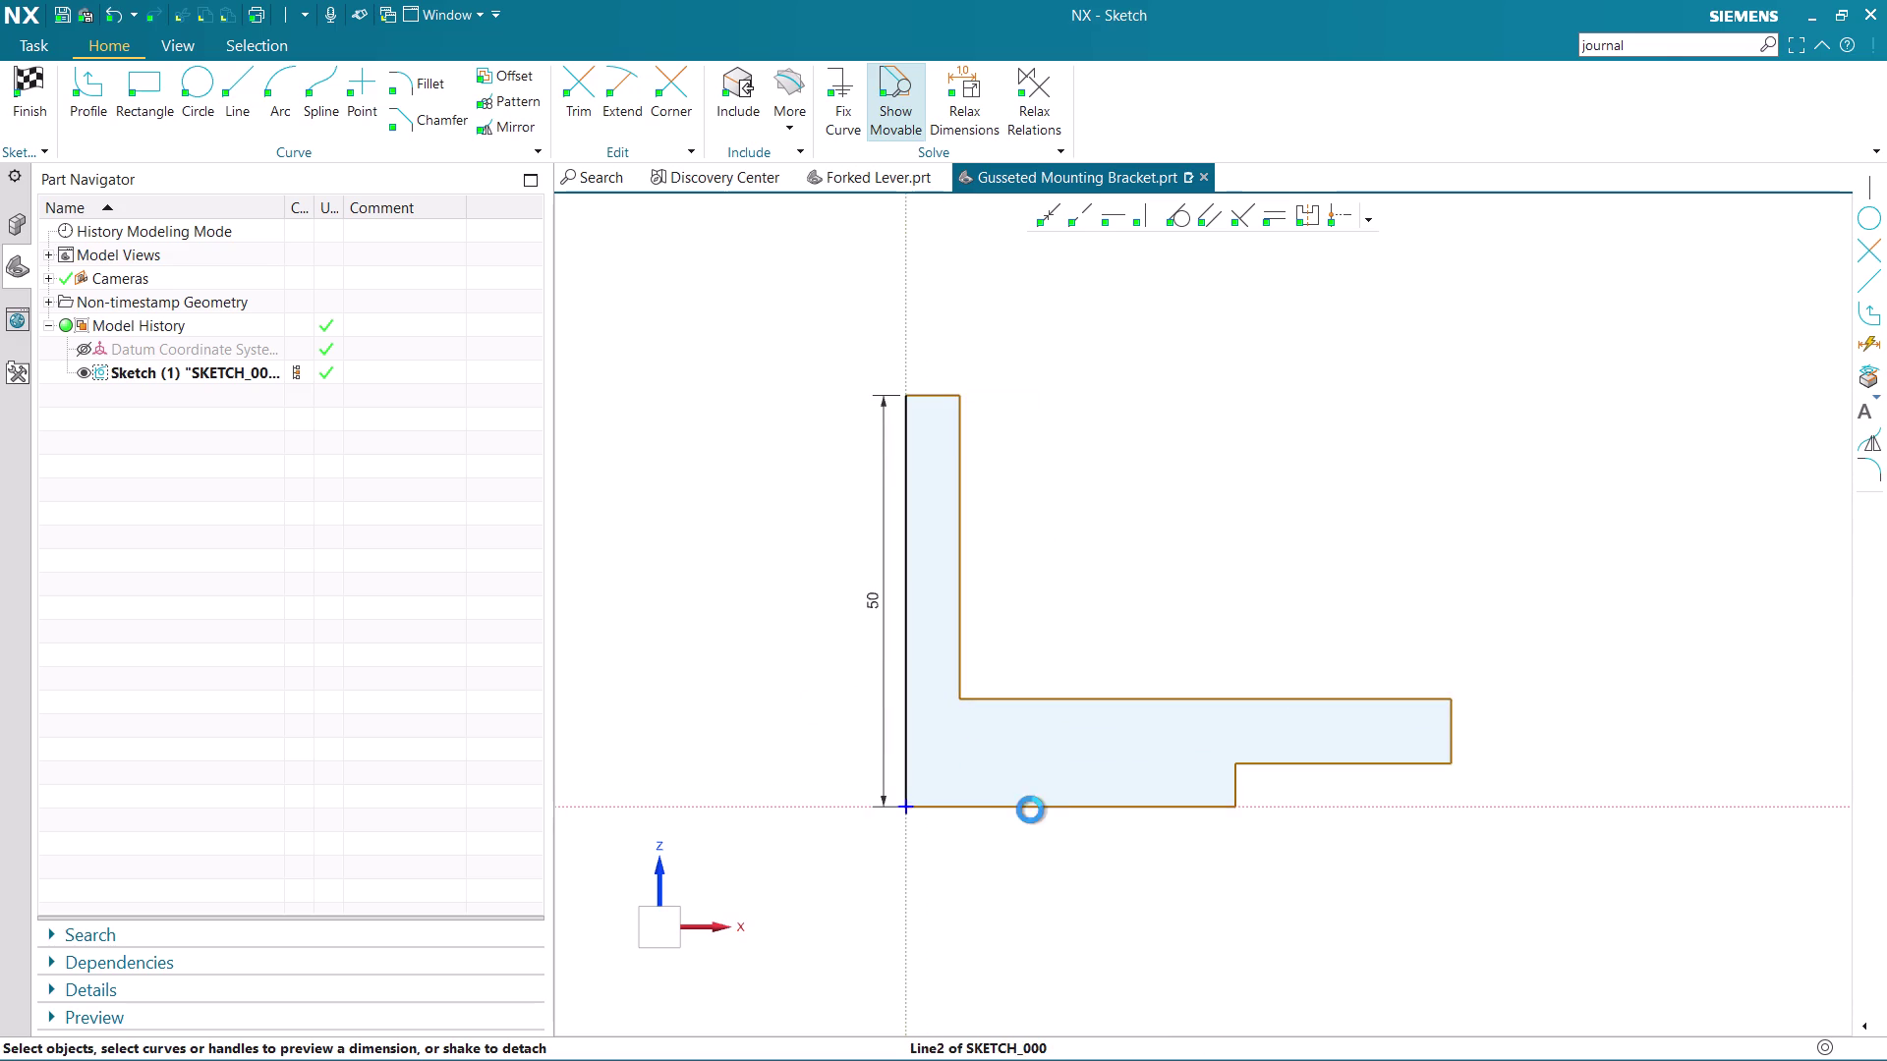
double_click(1088, 847)
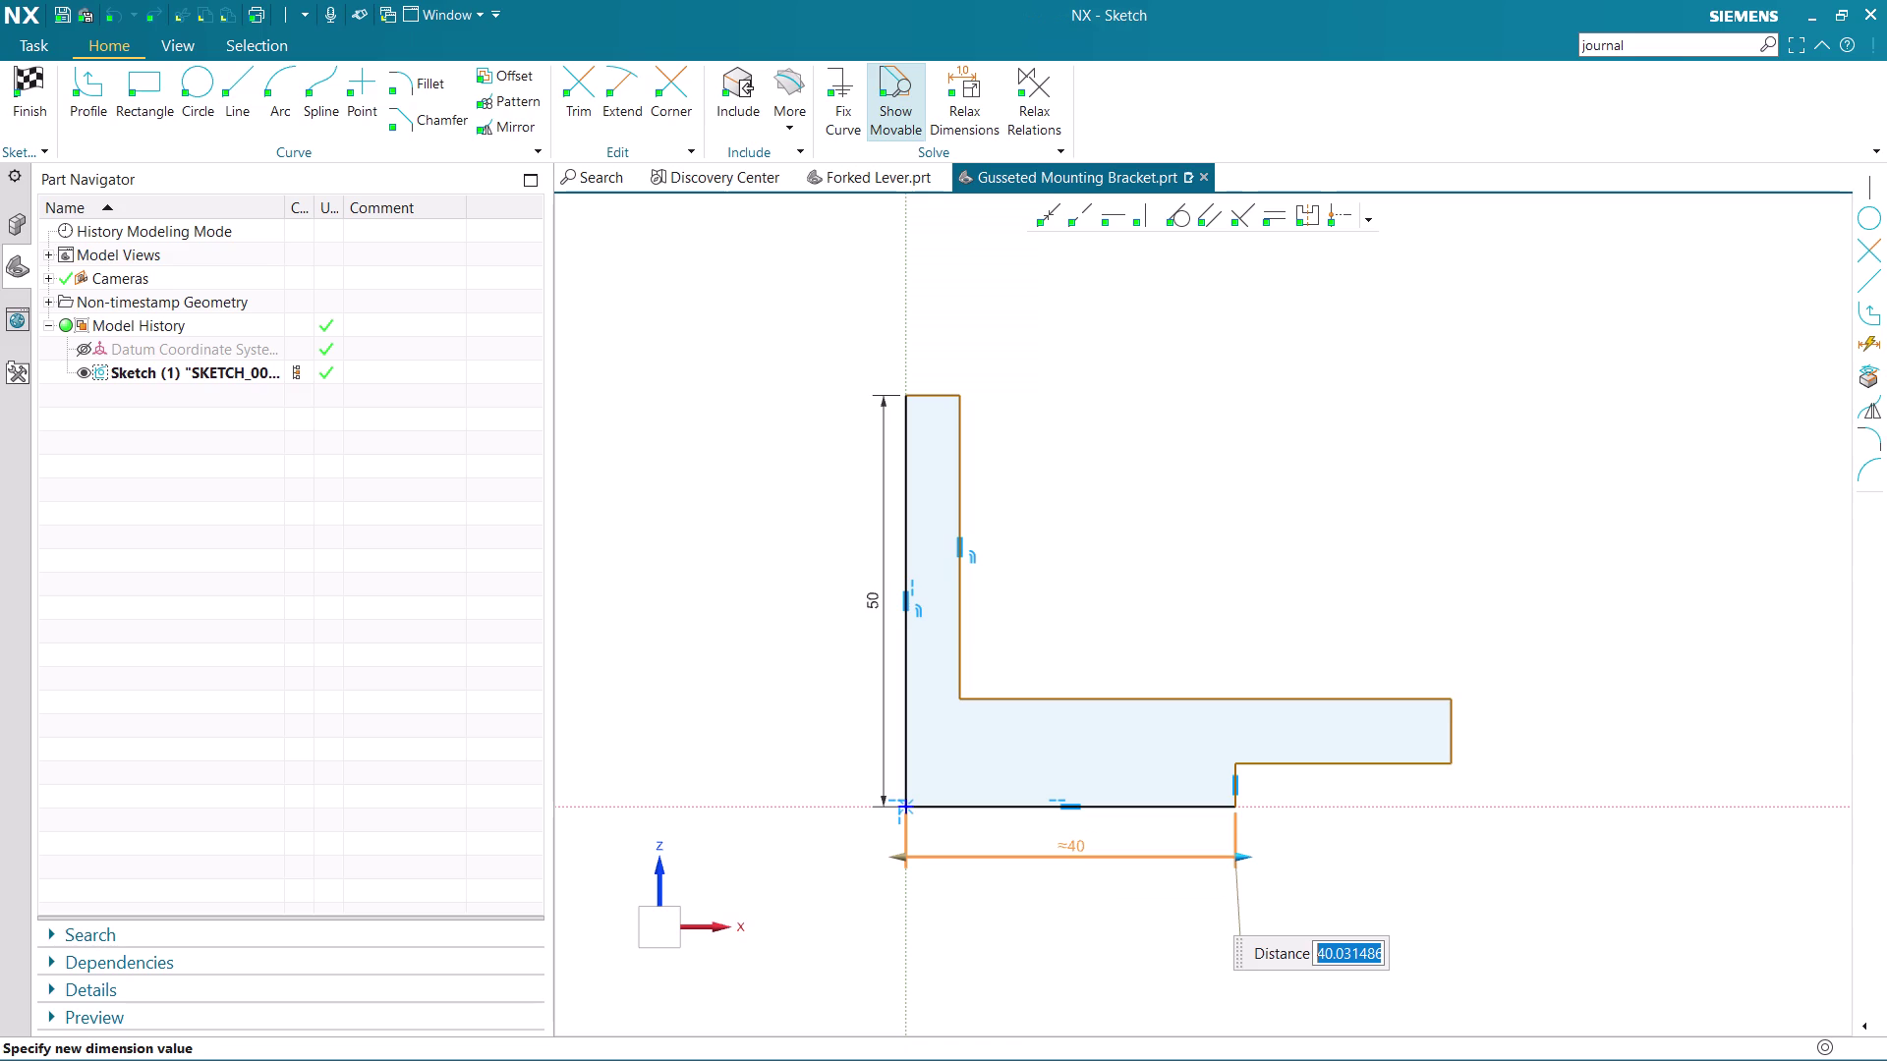
text(3)
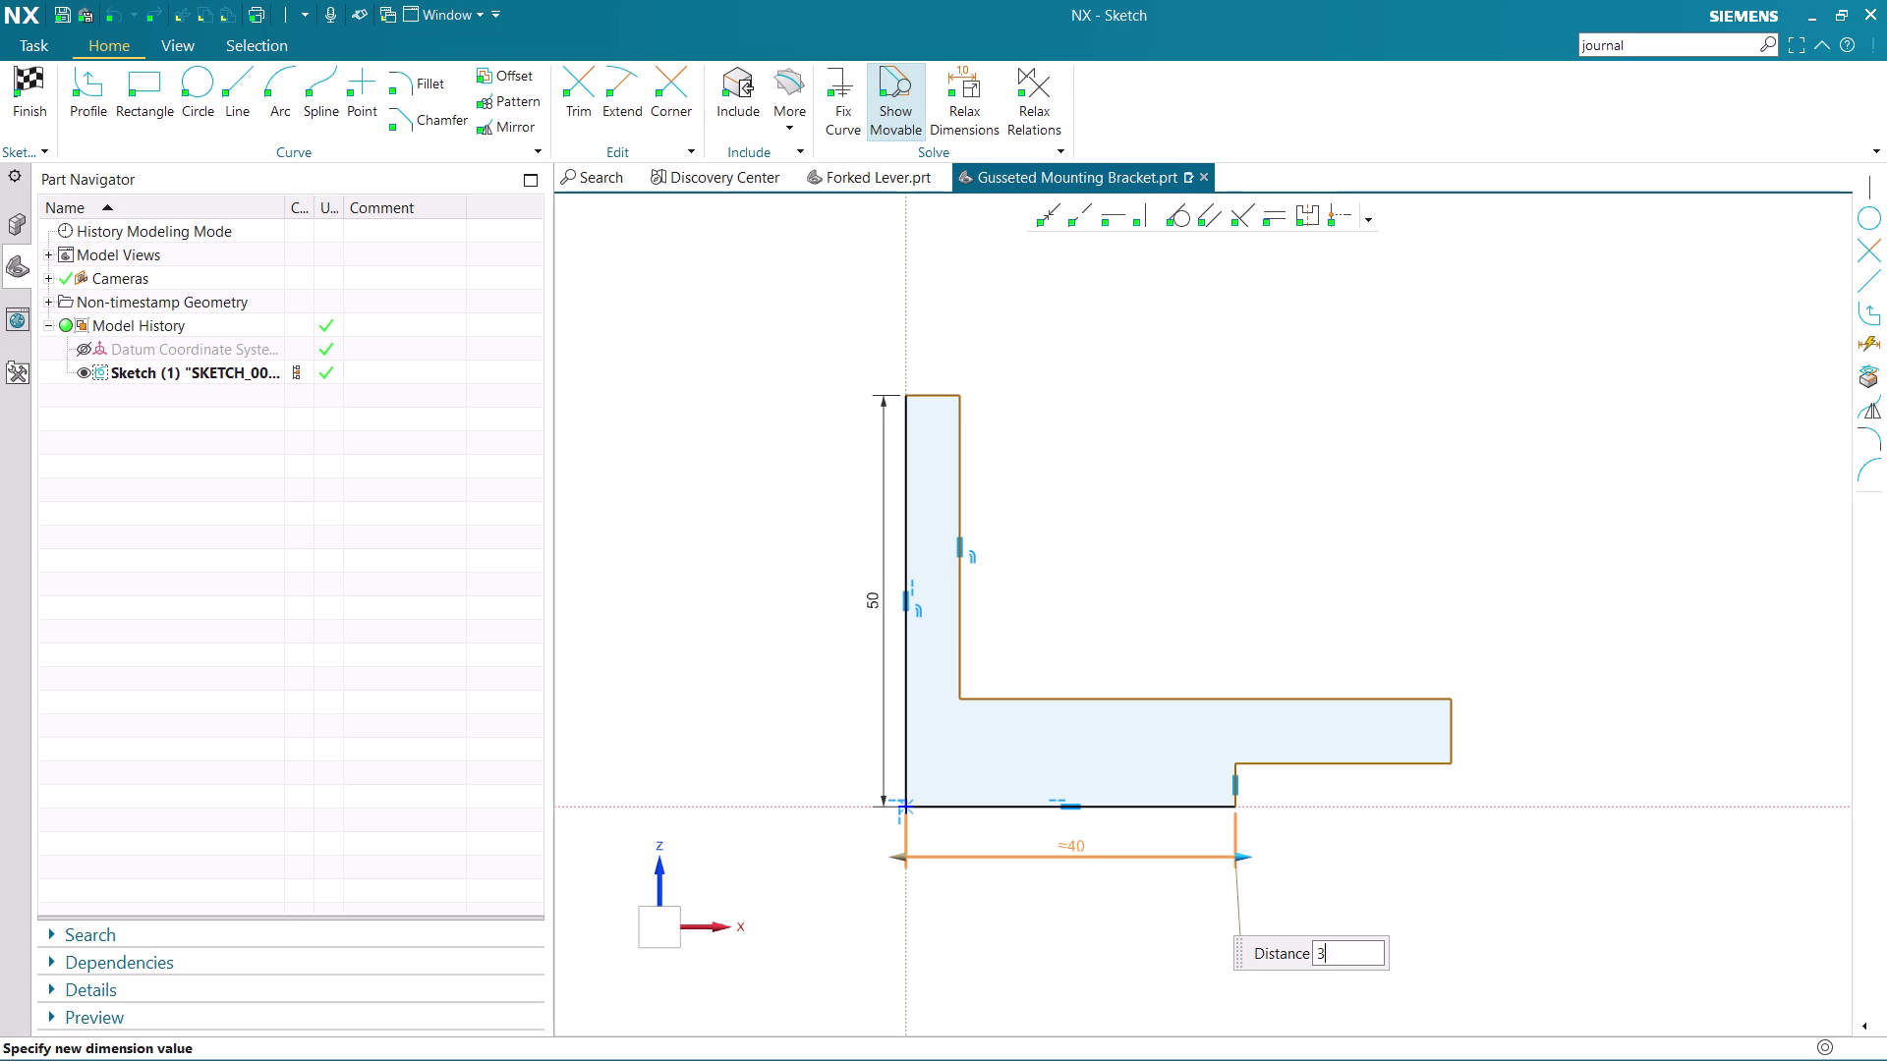
text(9)
key(Return)
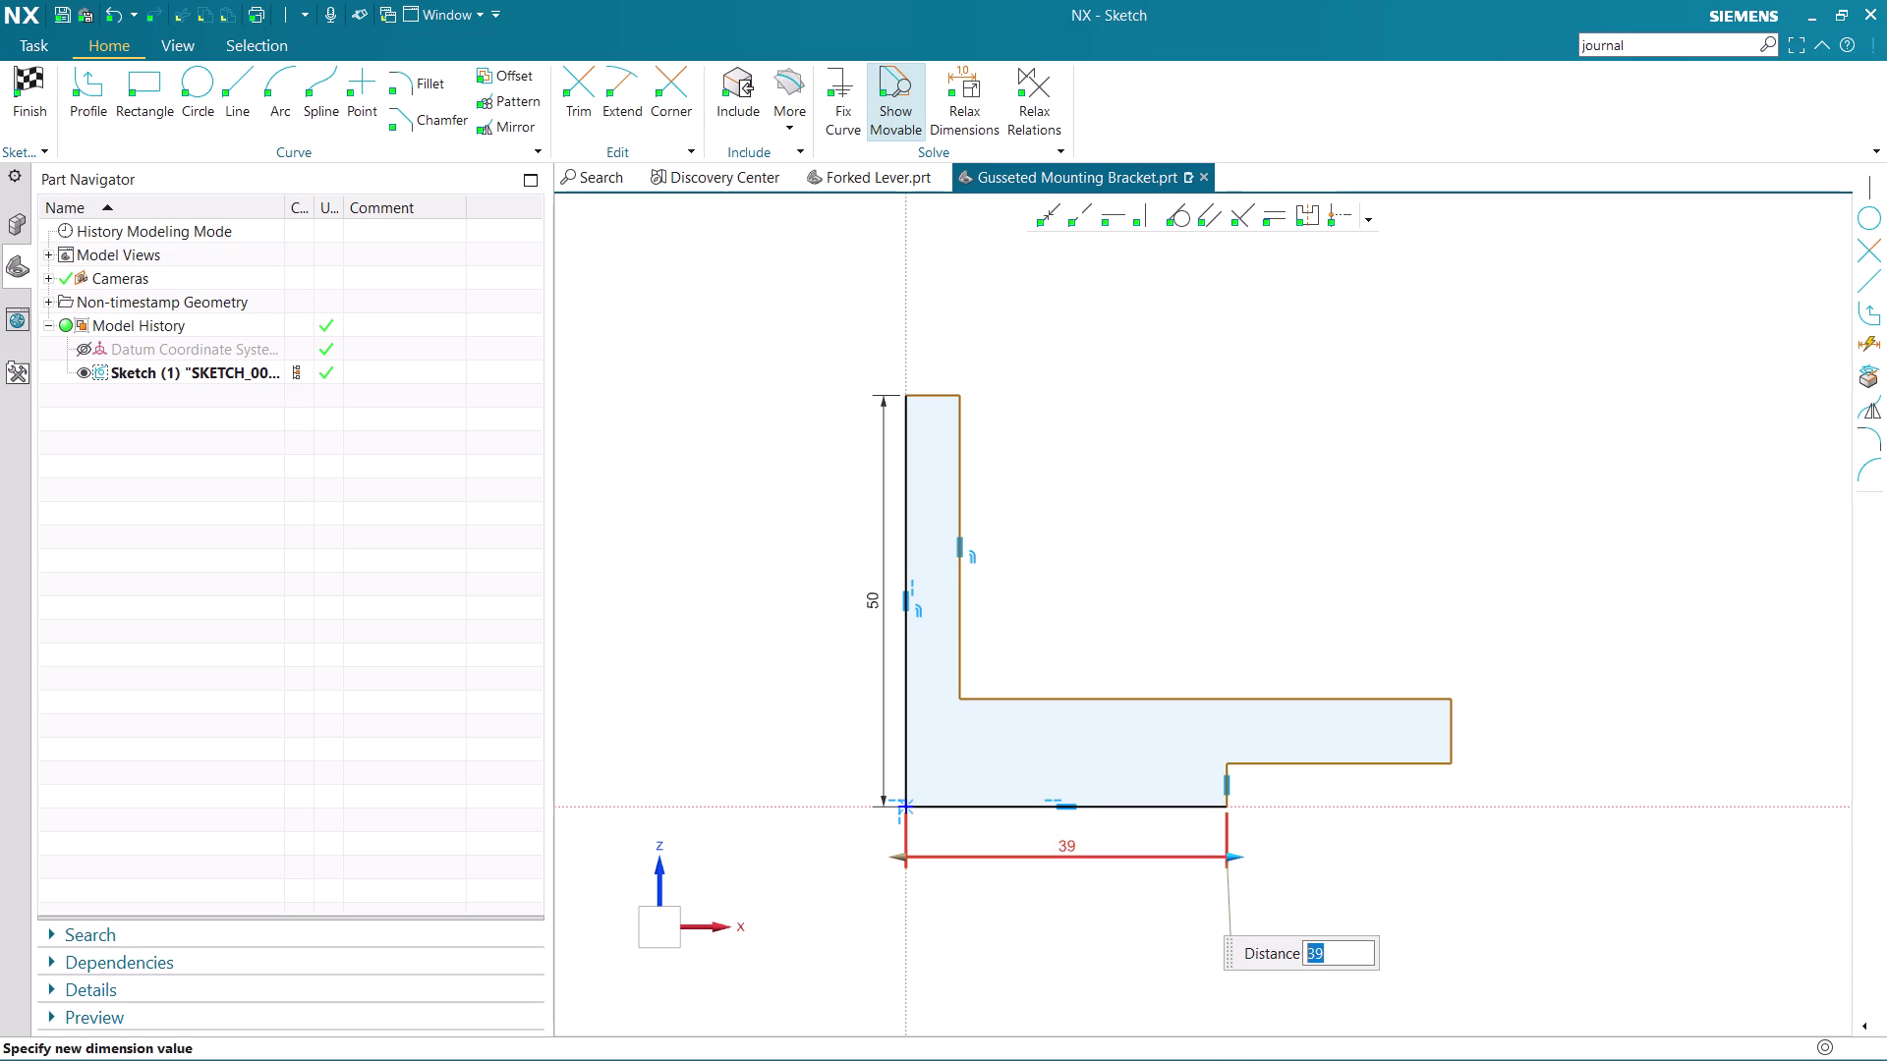
middle_click(1199, 864)
scroll(up, 3)
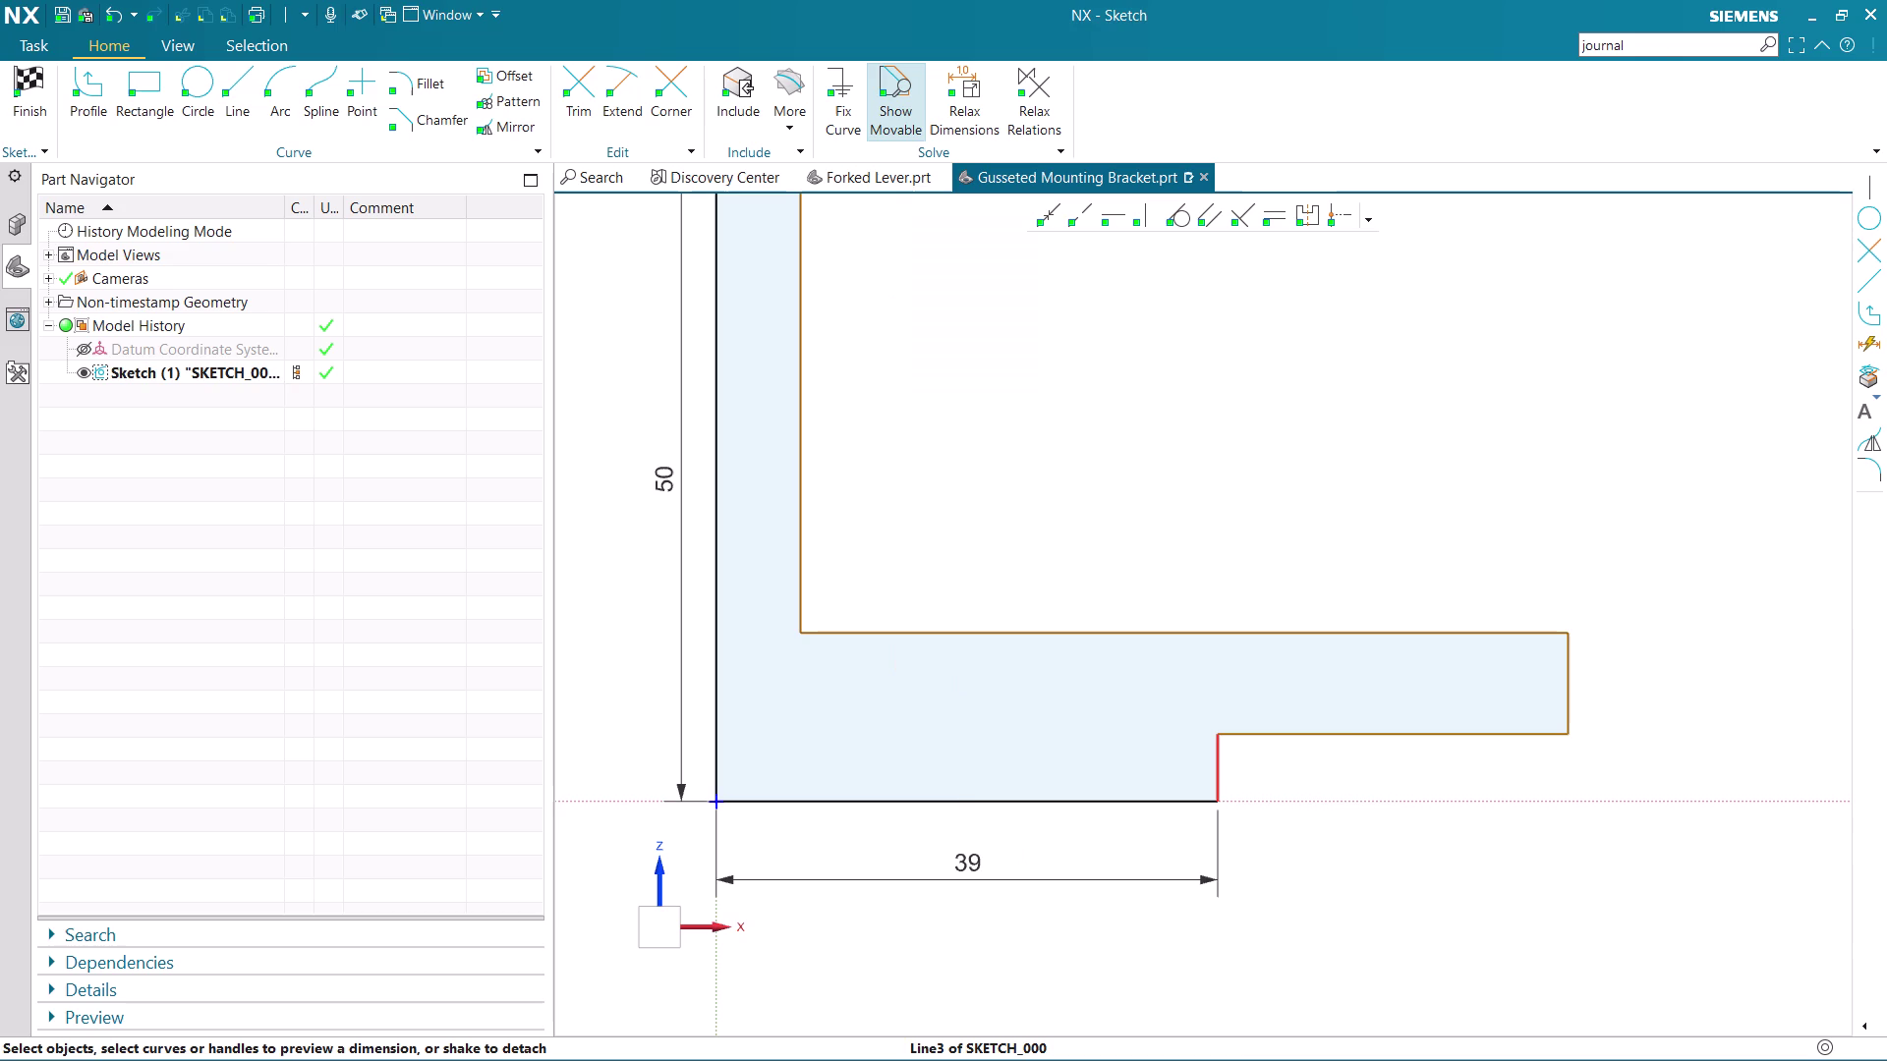
Dimension the short vertical step edge to a height of 3.
click(1224, 764)
double_click(1273, 774)
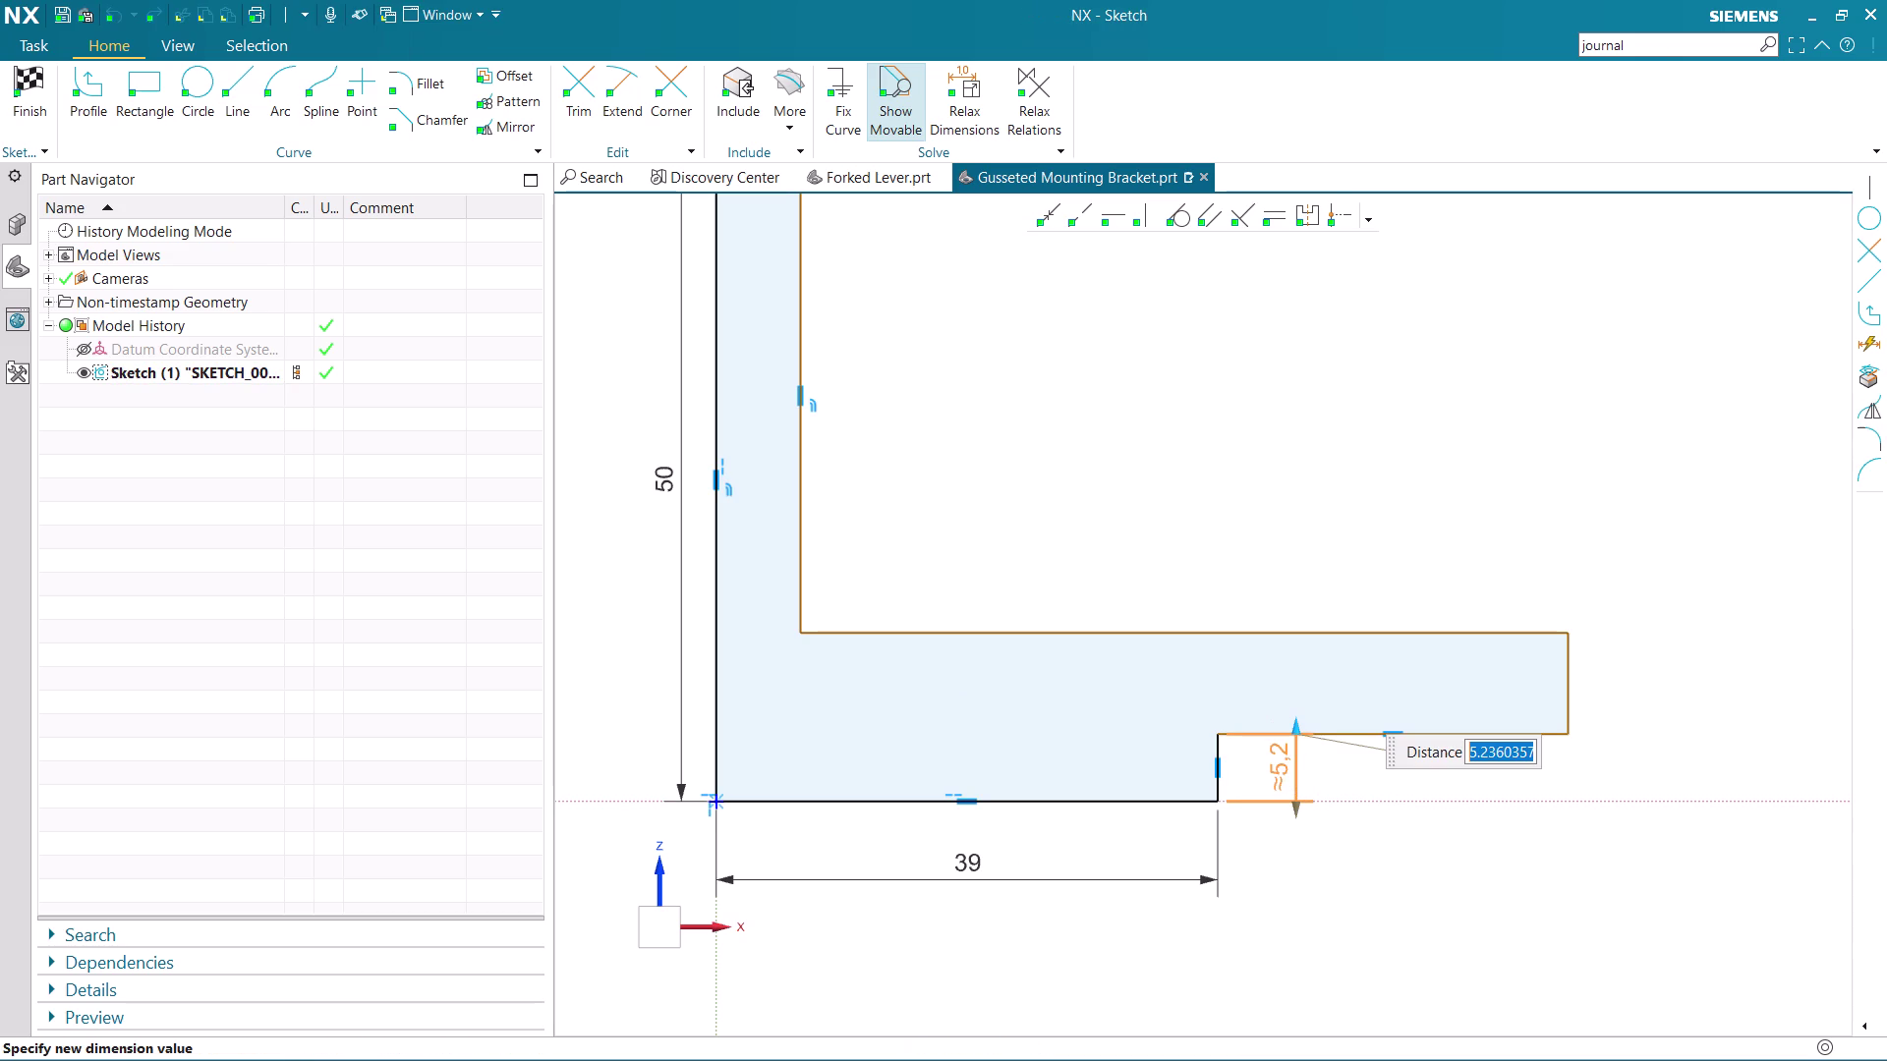
key(5)
key(BackSpace)
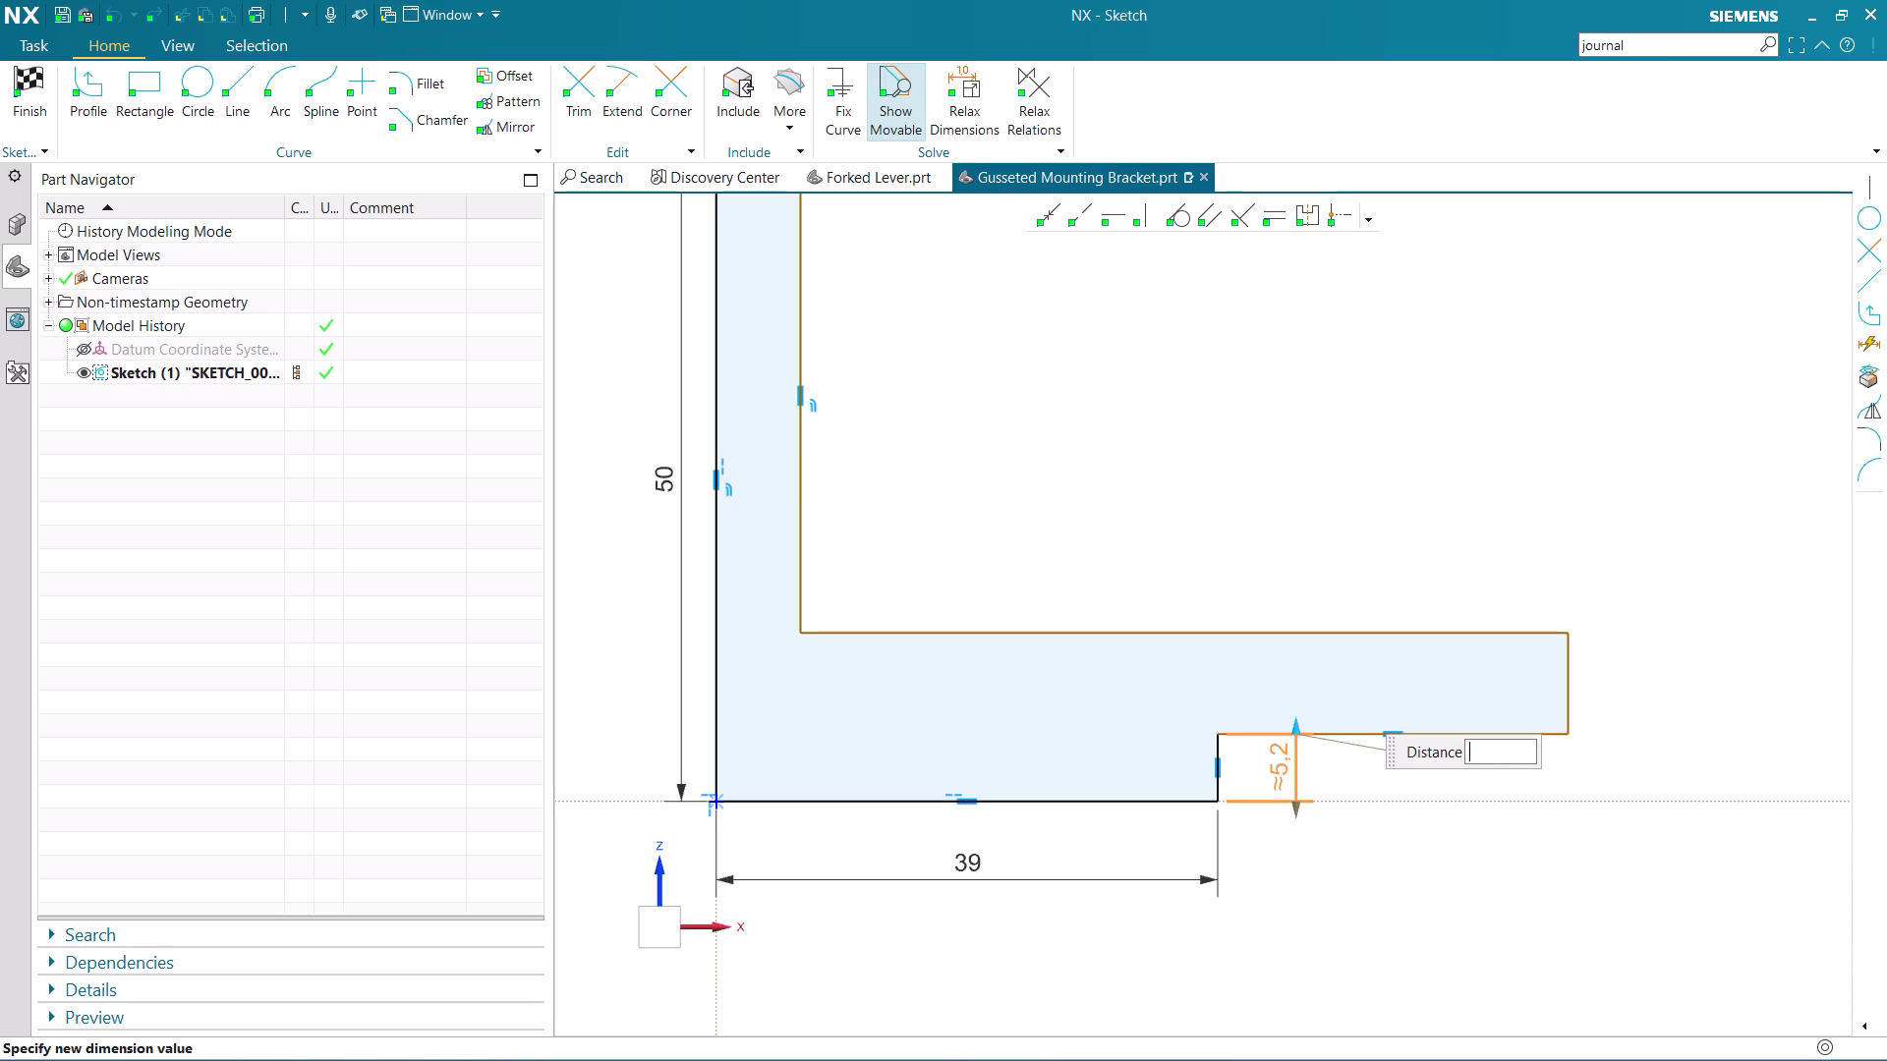
key(3)
key(Return)
scroll(up, 3)
middle_click(1274, 774)
click(1419, 834)
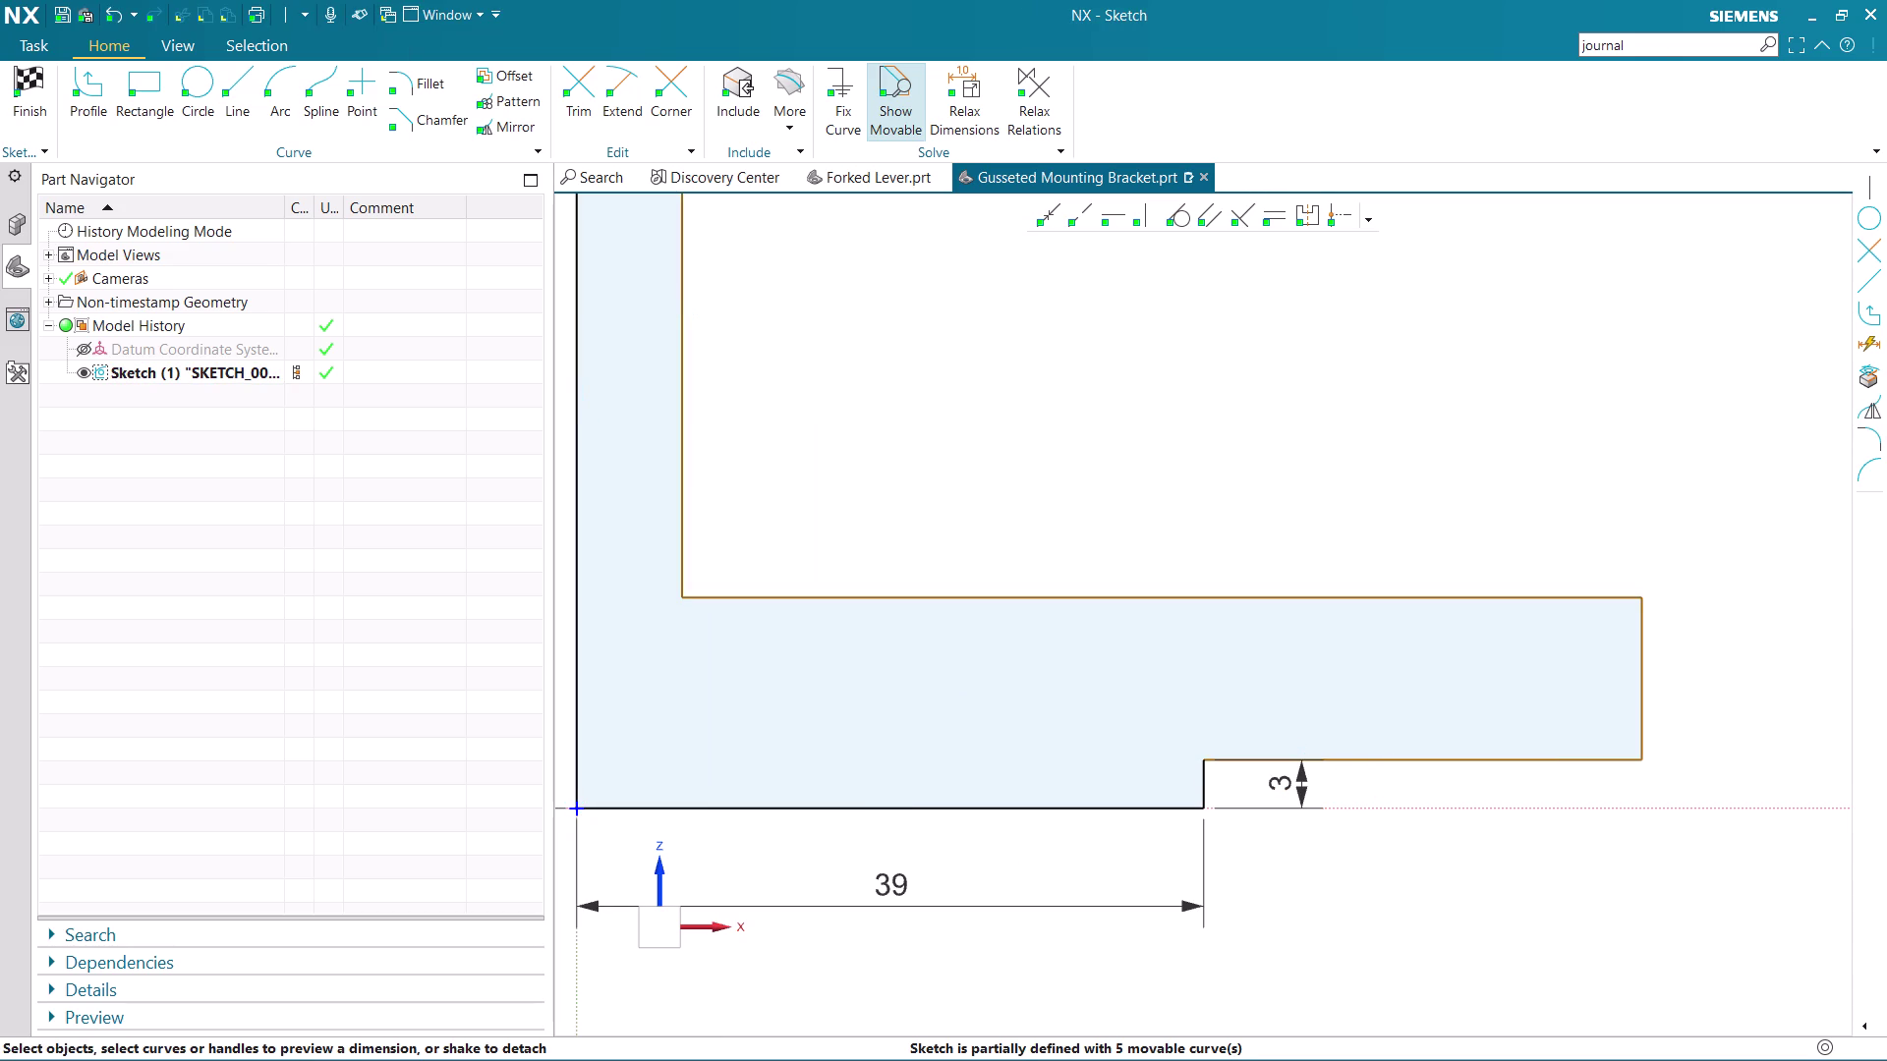
Dimension the foot's lower edge to 21 and its right end thickness to 9.
click(1409, 757)
double_click(1455, 835)
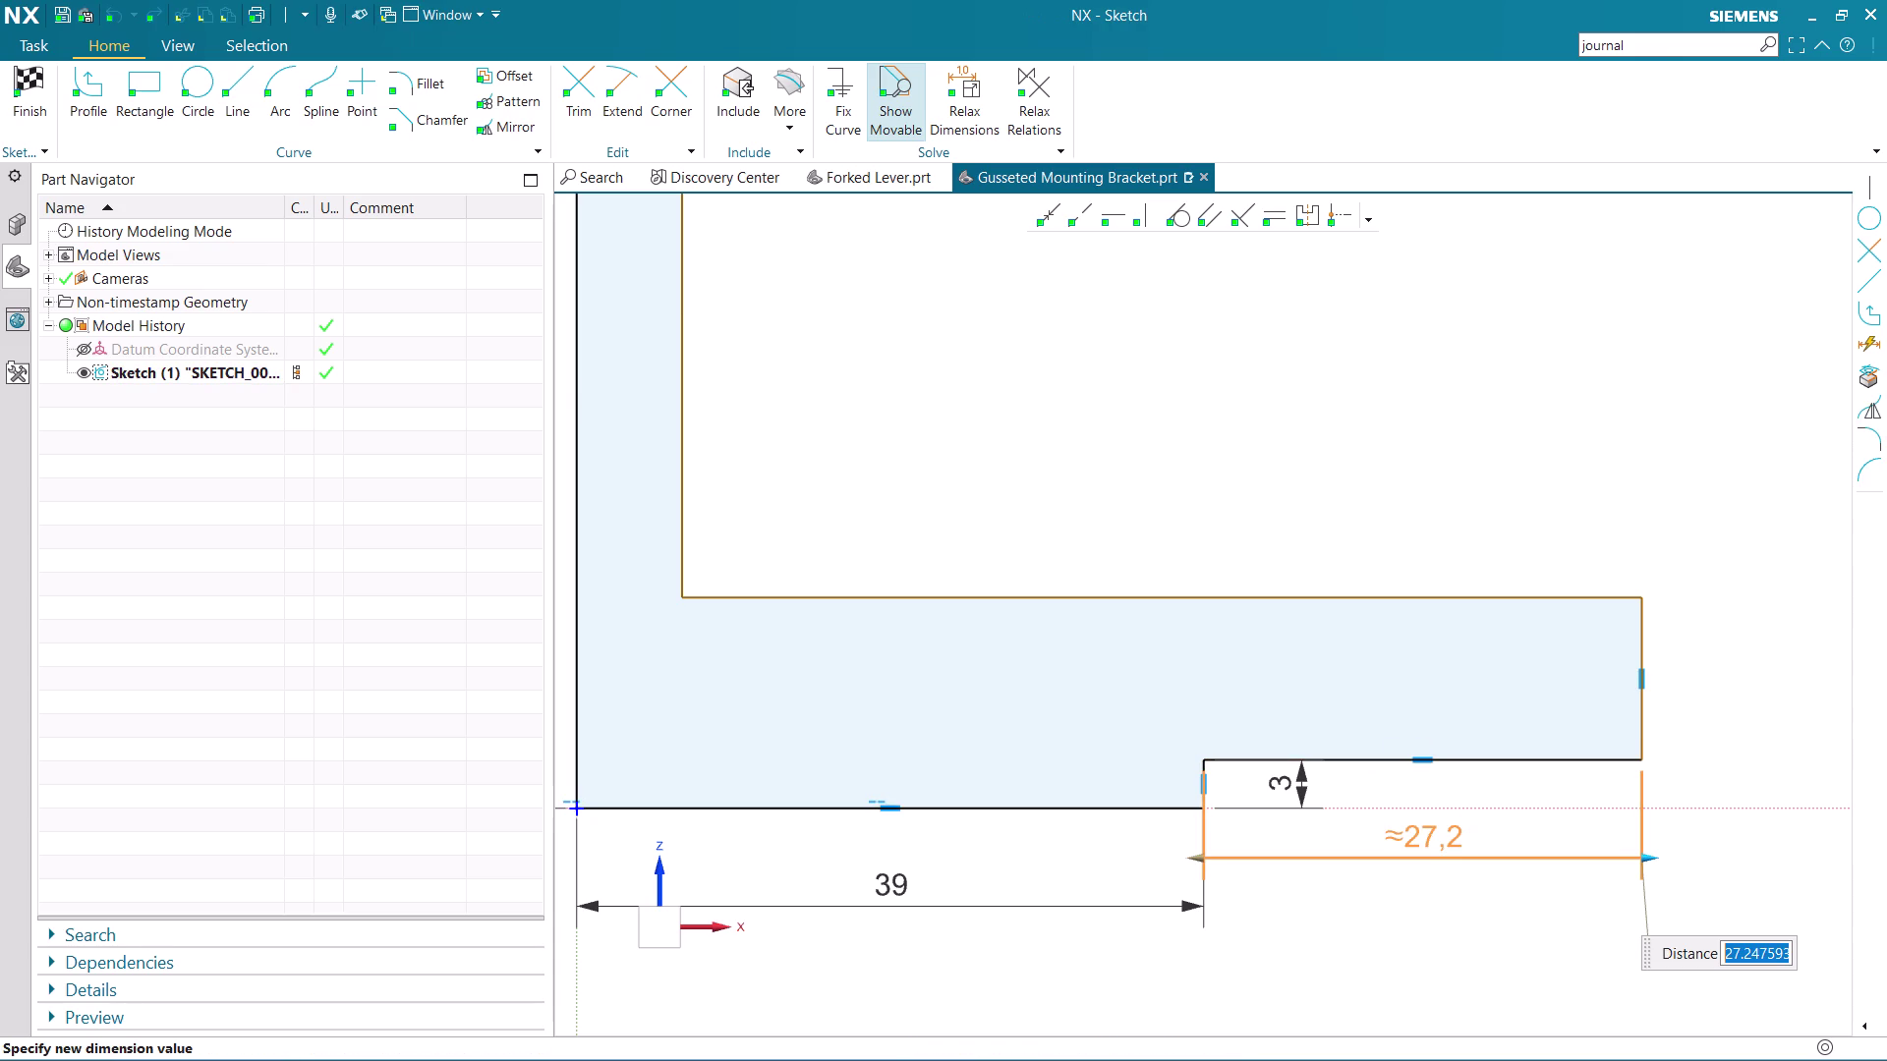
text(21)
key(Return)
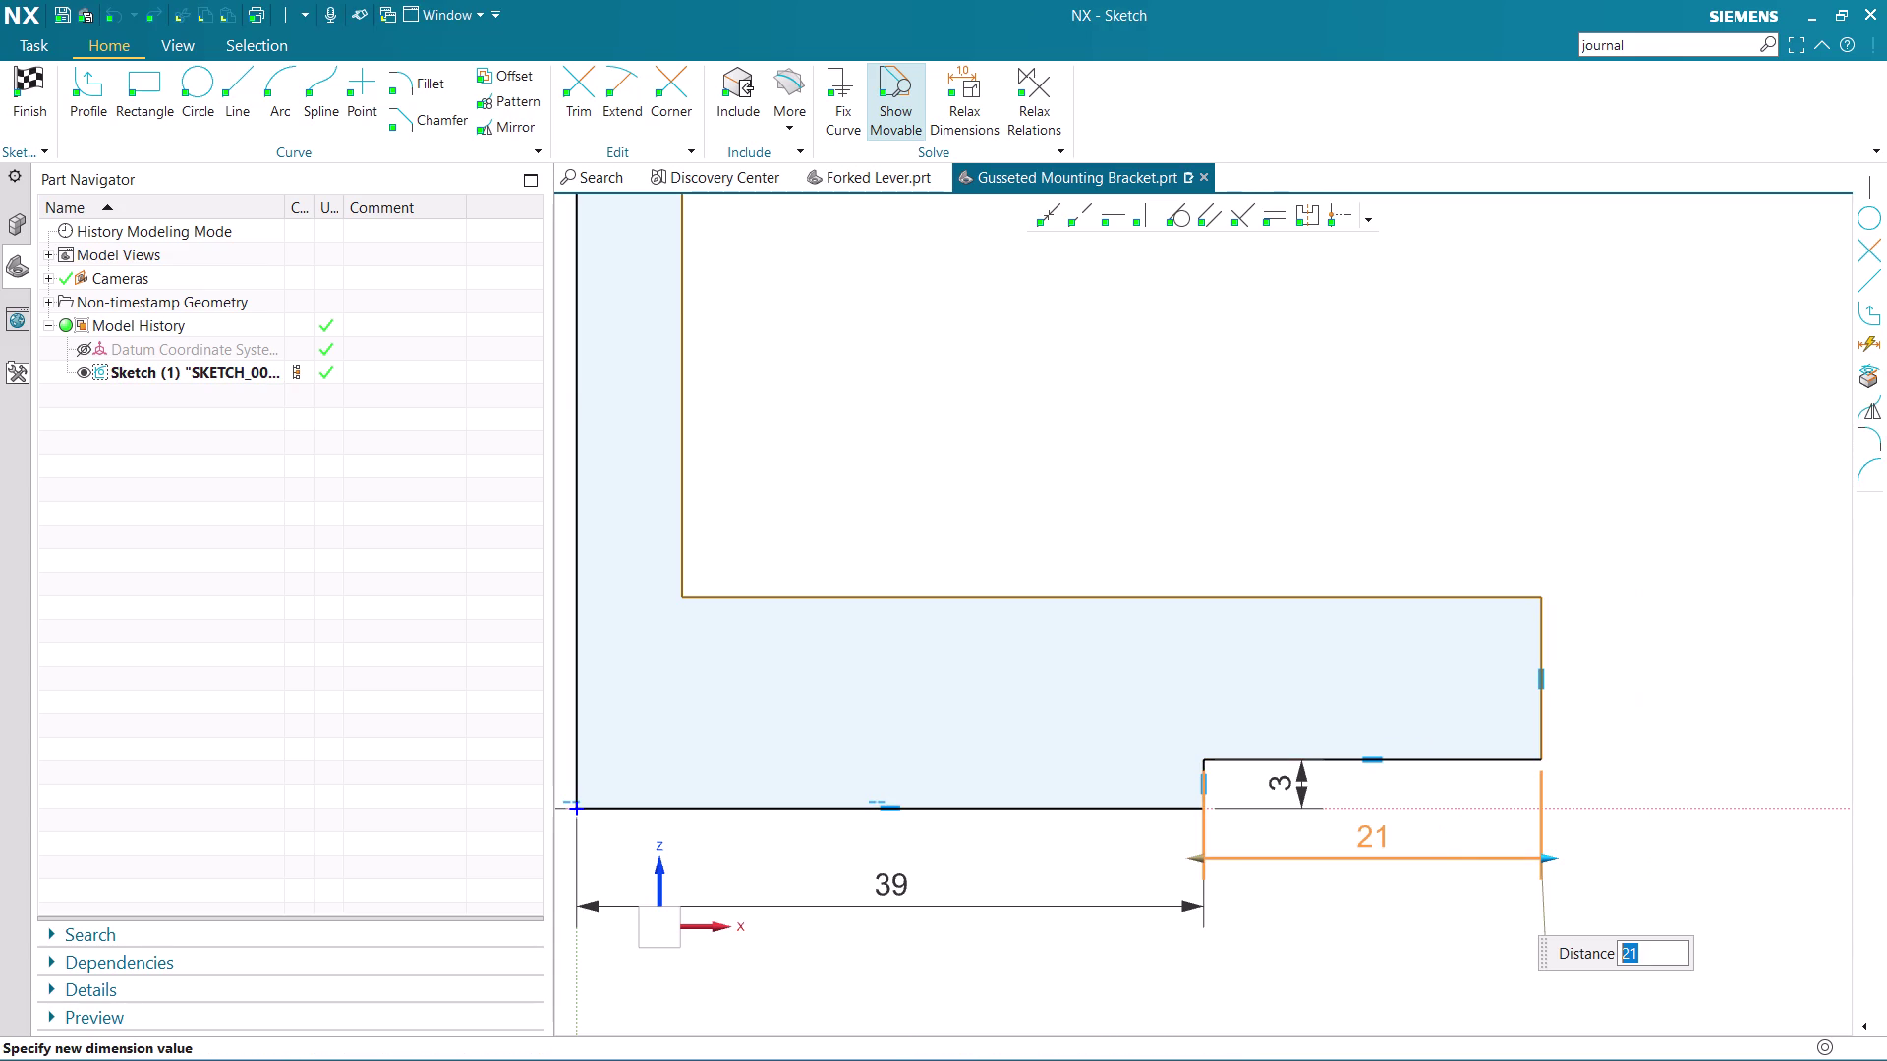
click(1455, 835)
click(1541, 661)
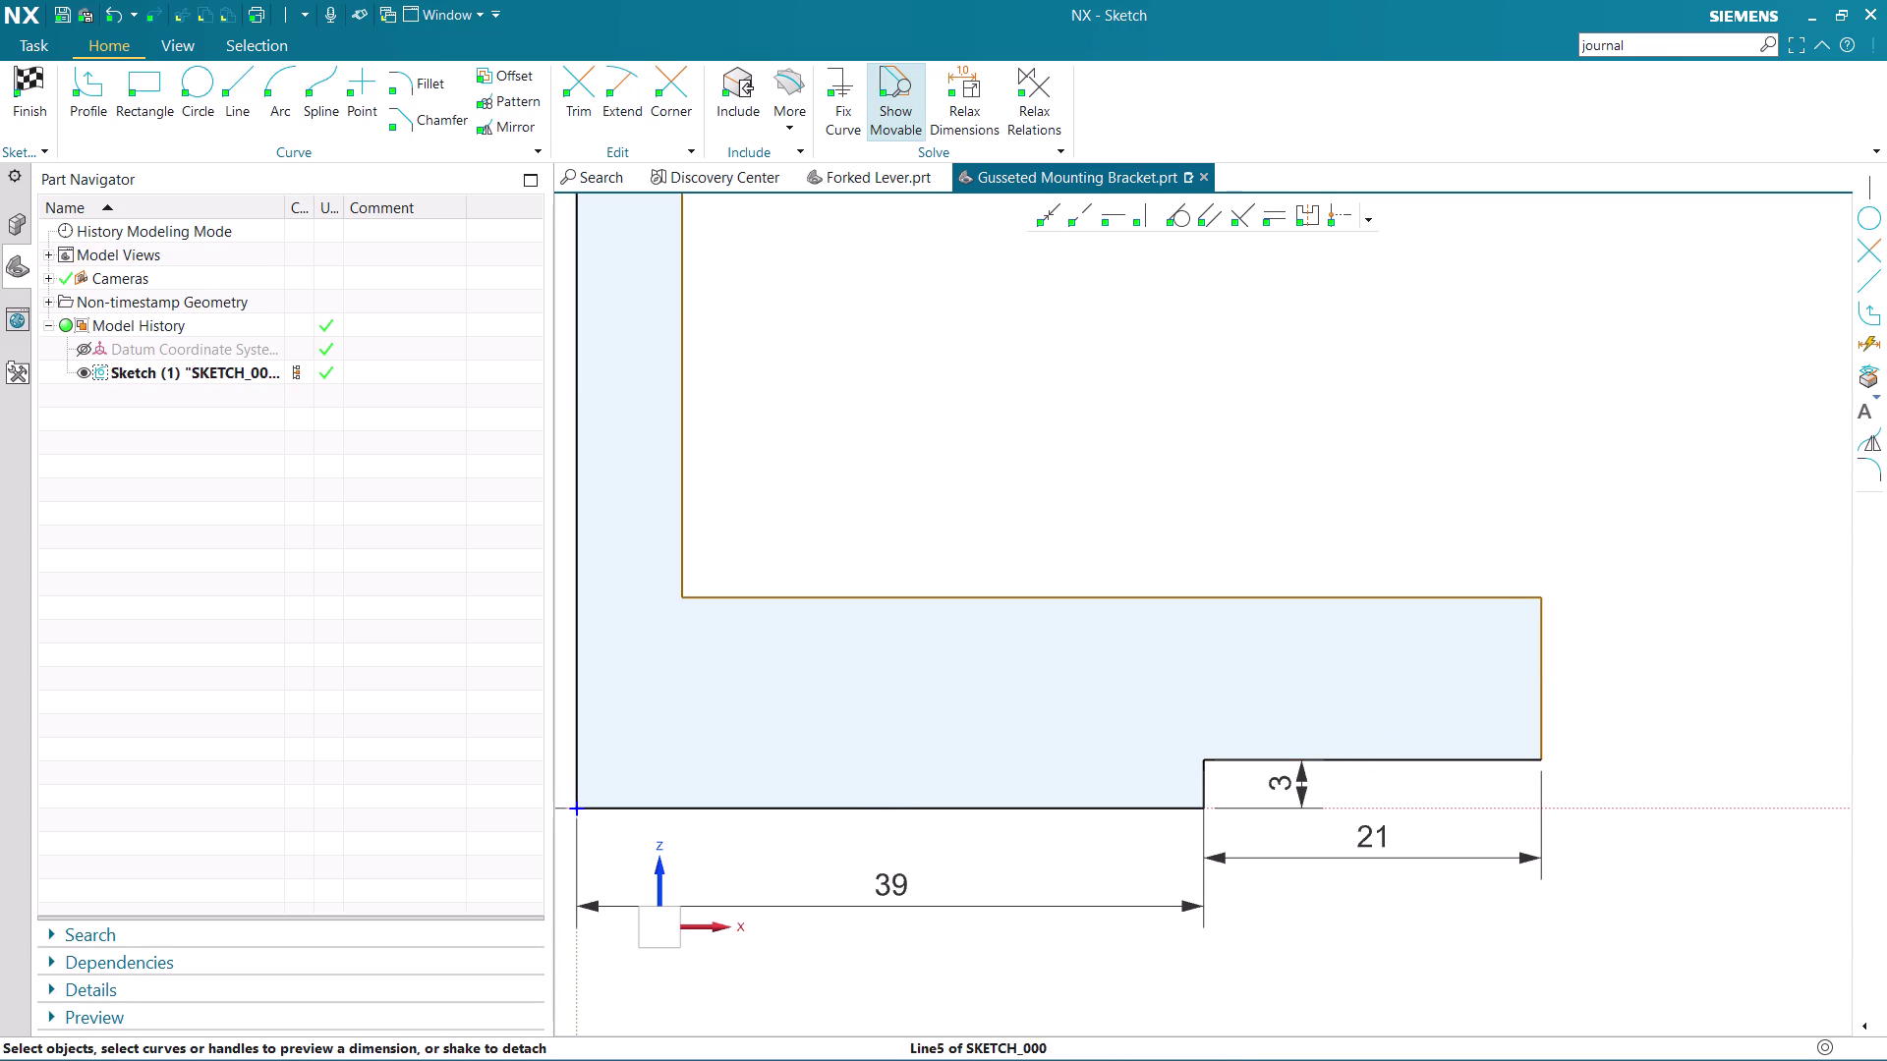
double_click(1608, 684)
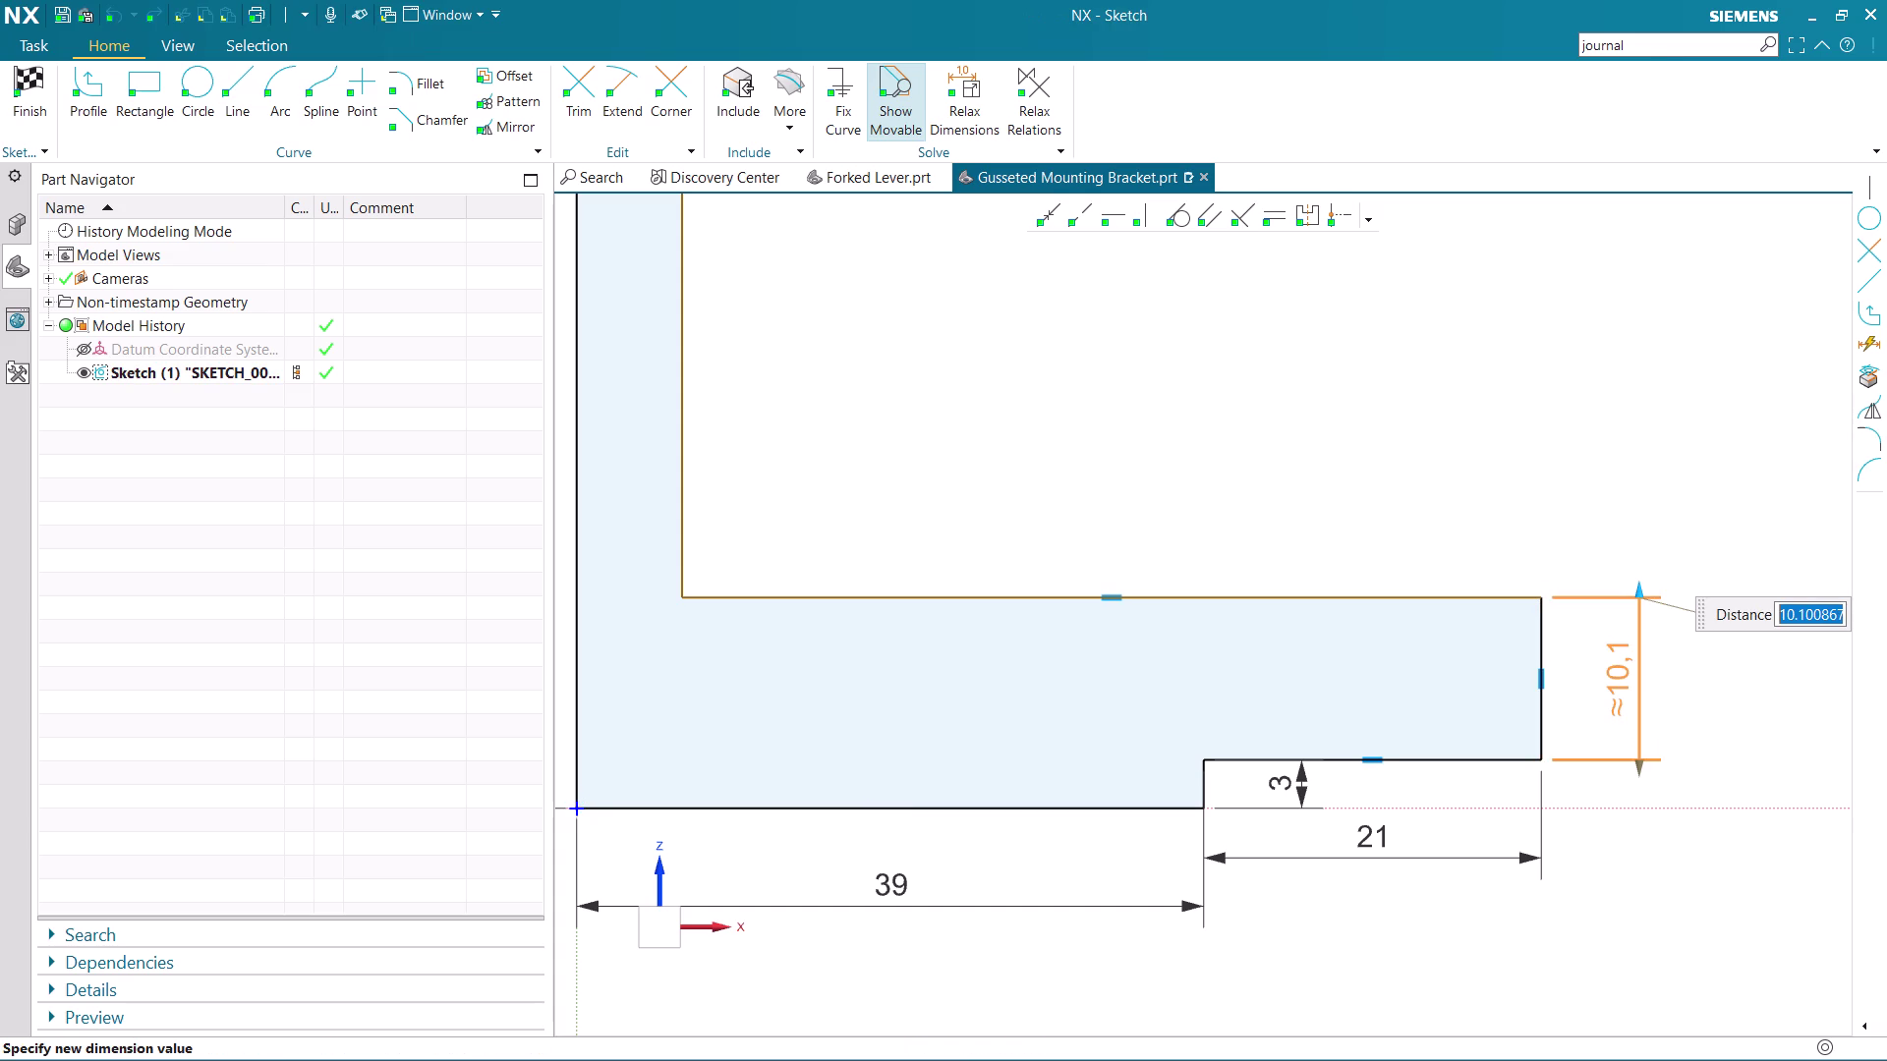
key(9)
key(Return)
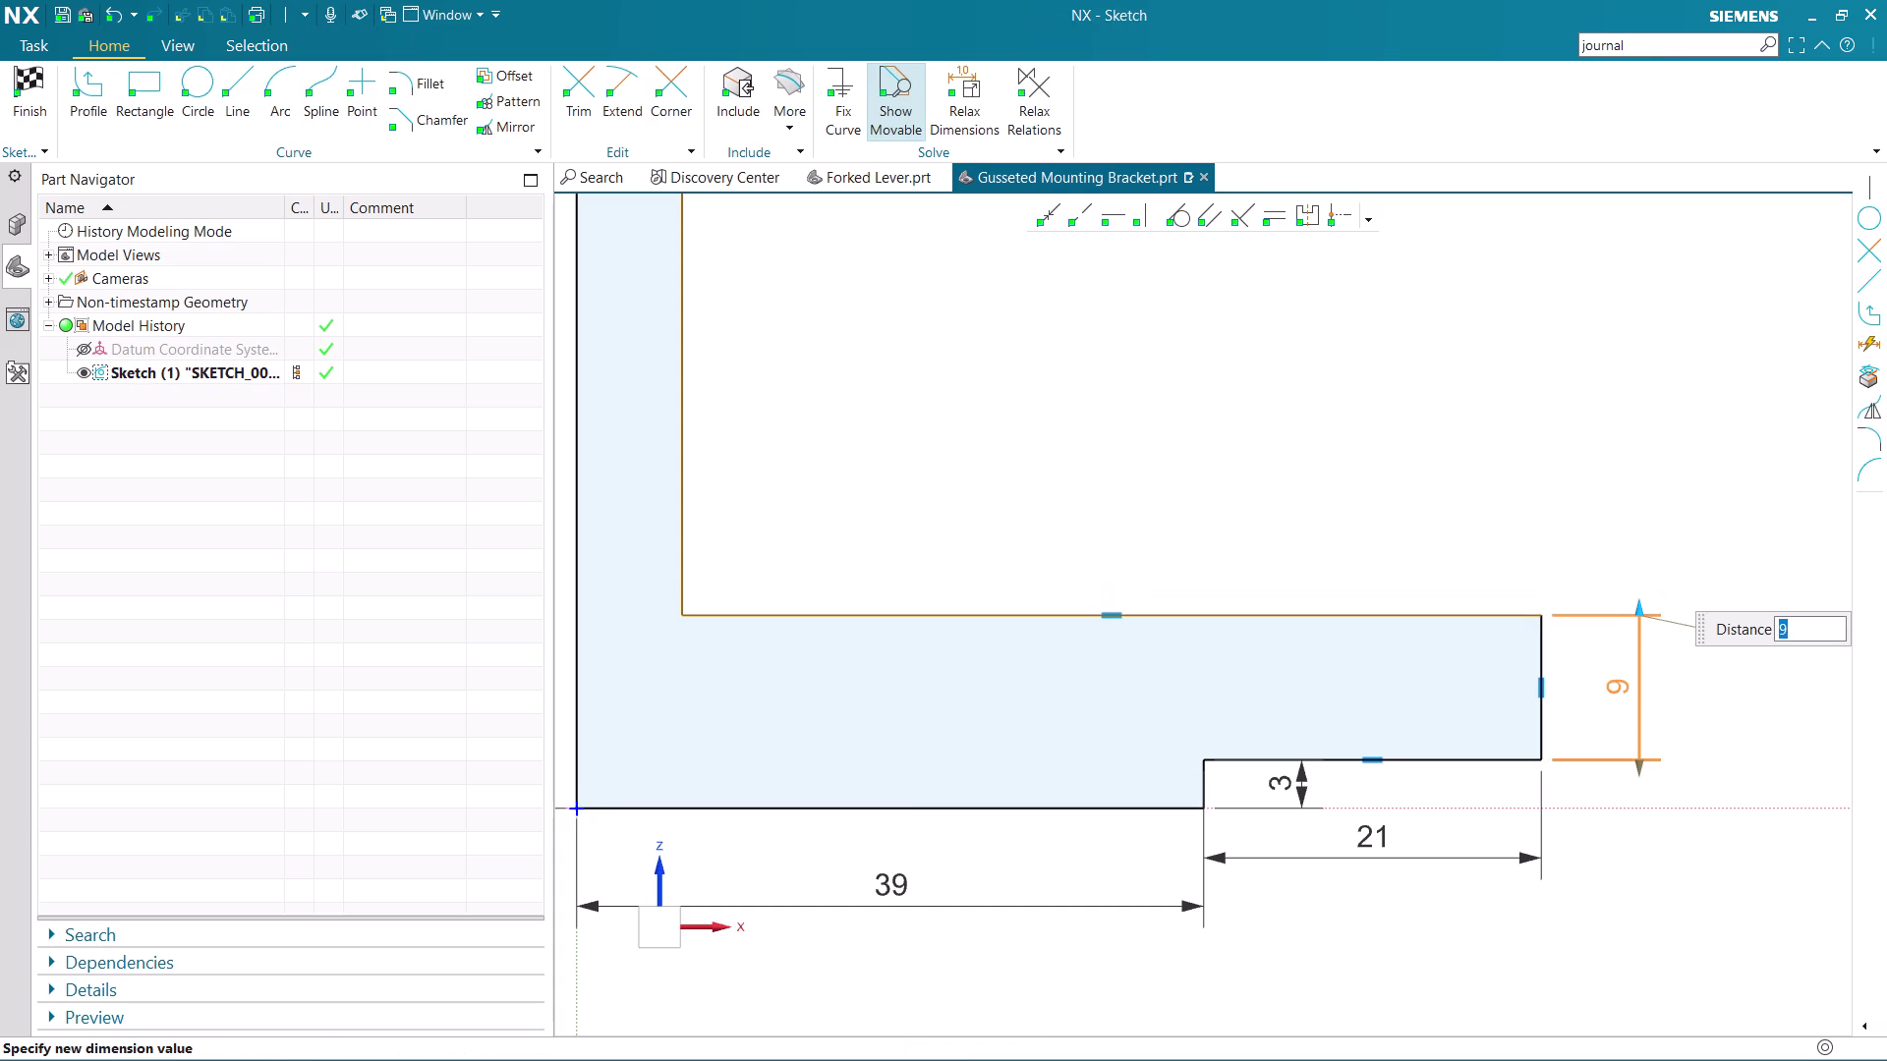
scroll(up, 3)
middle_click(1610, 684)
scroll(down, 3)
click(1167, 638)
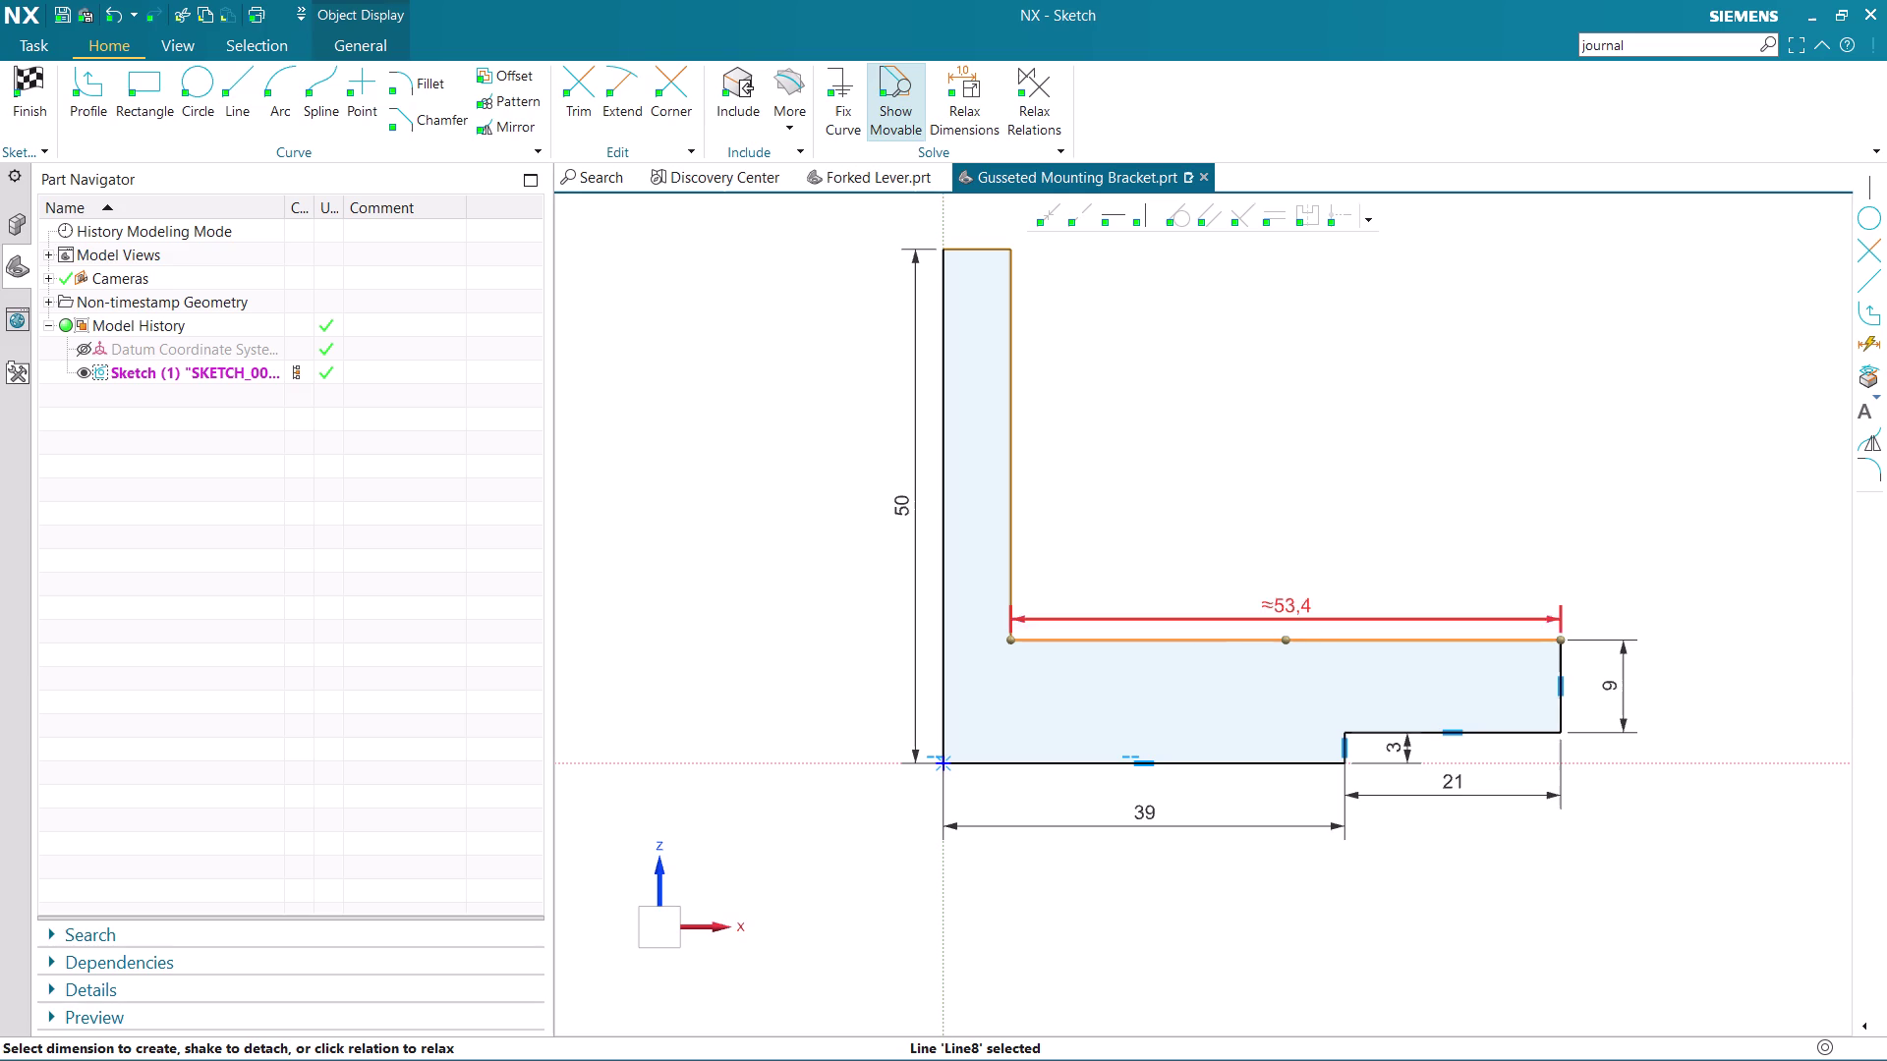
Try a new length on the 53.4 upper edge dimension, then undo the distorted profile.
double_click(1290, 604)
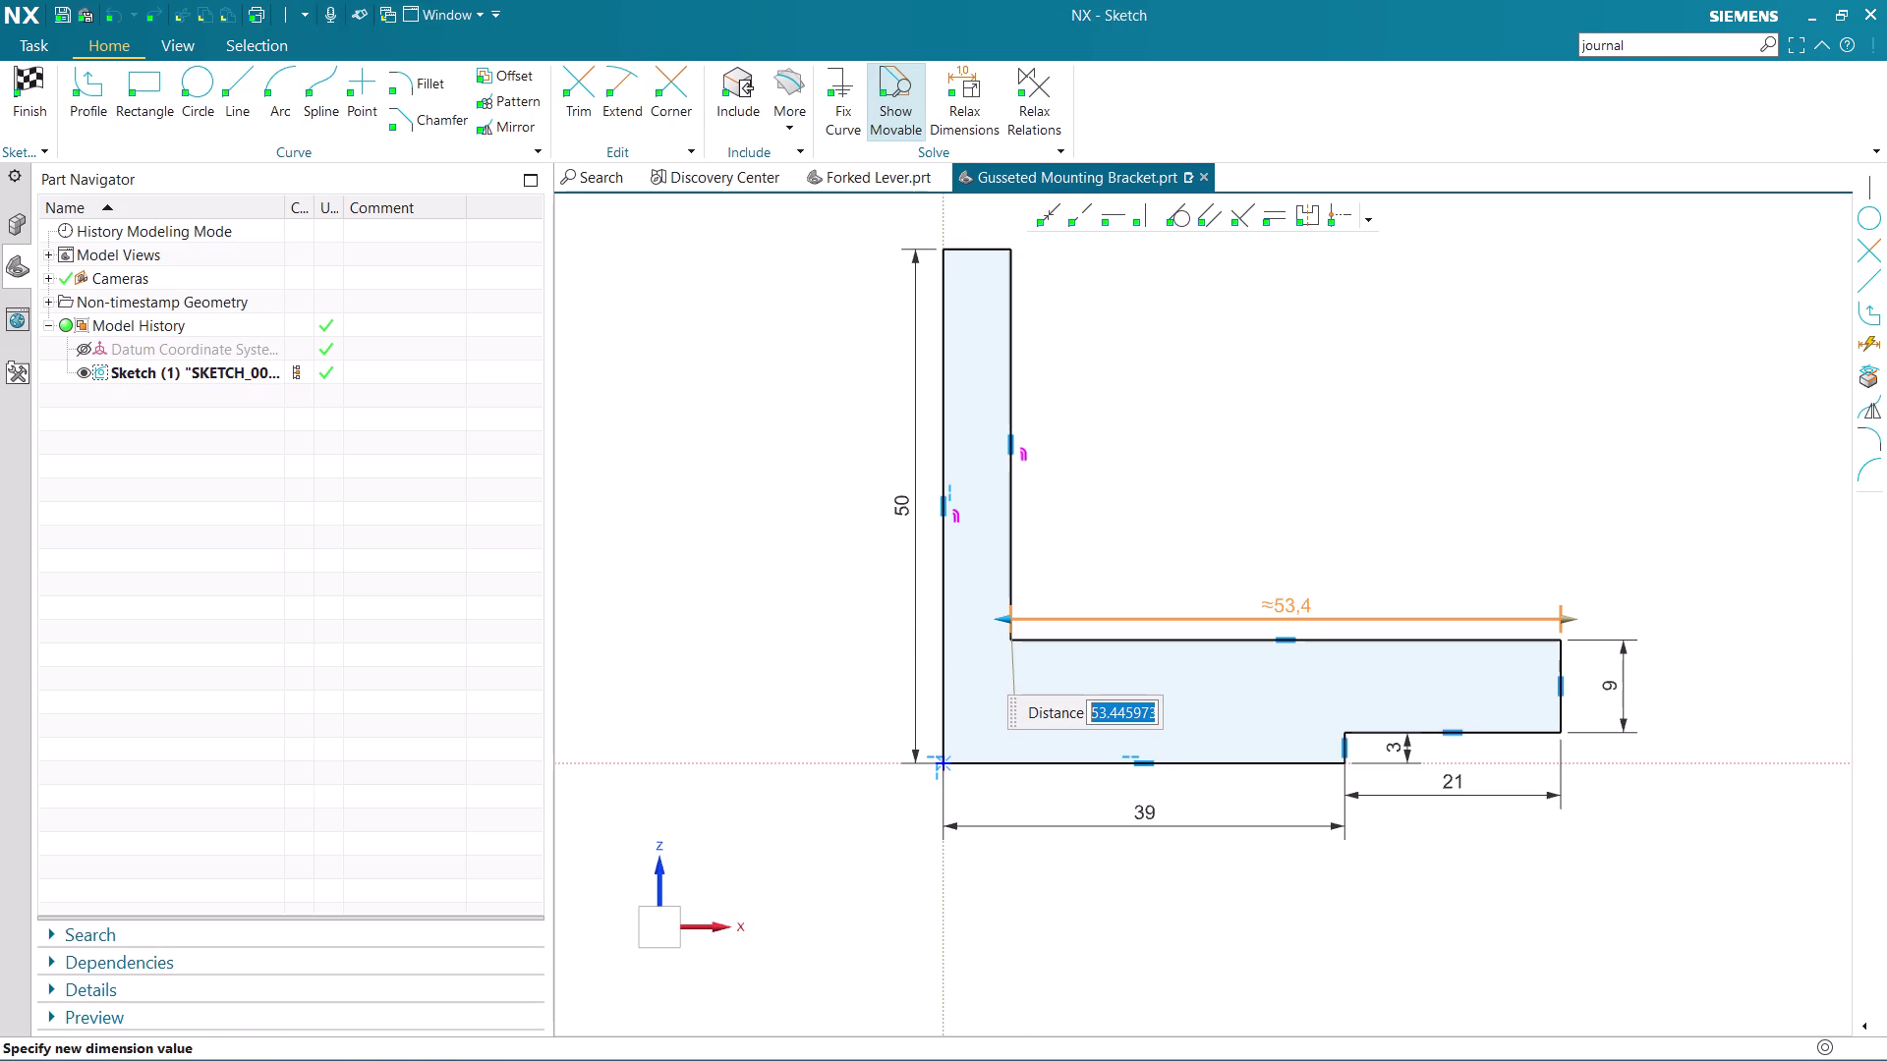
key(6)
key(Return)
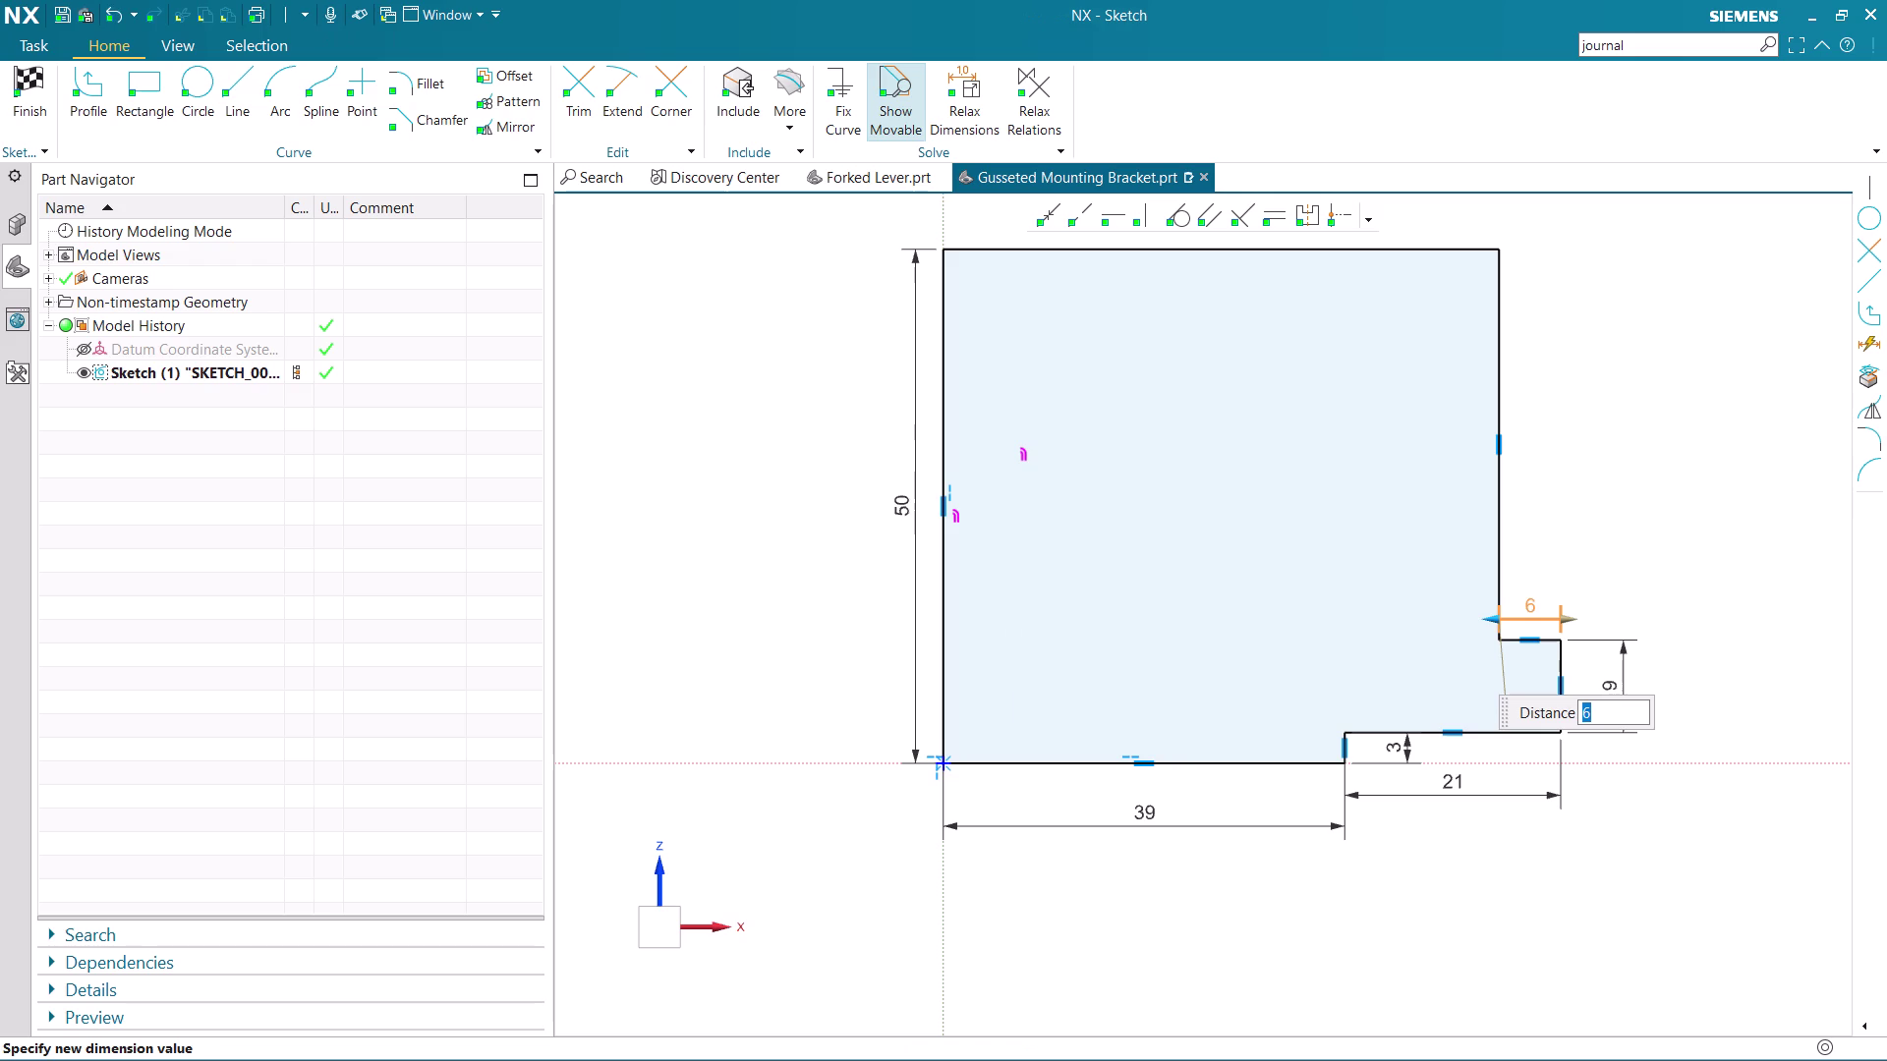
key(ctrl+z)
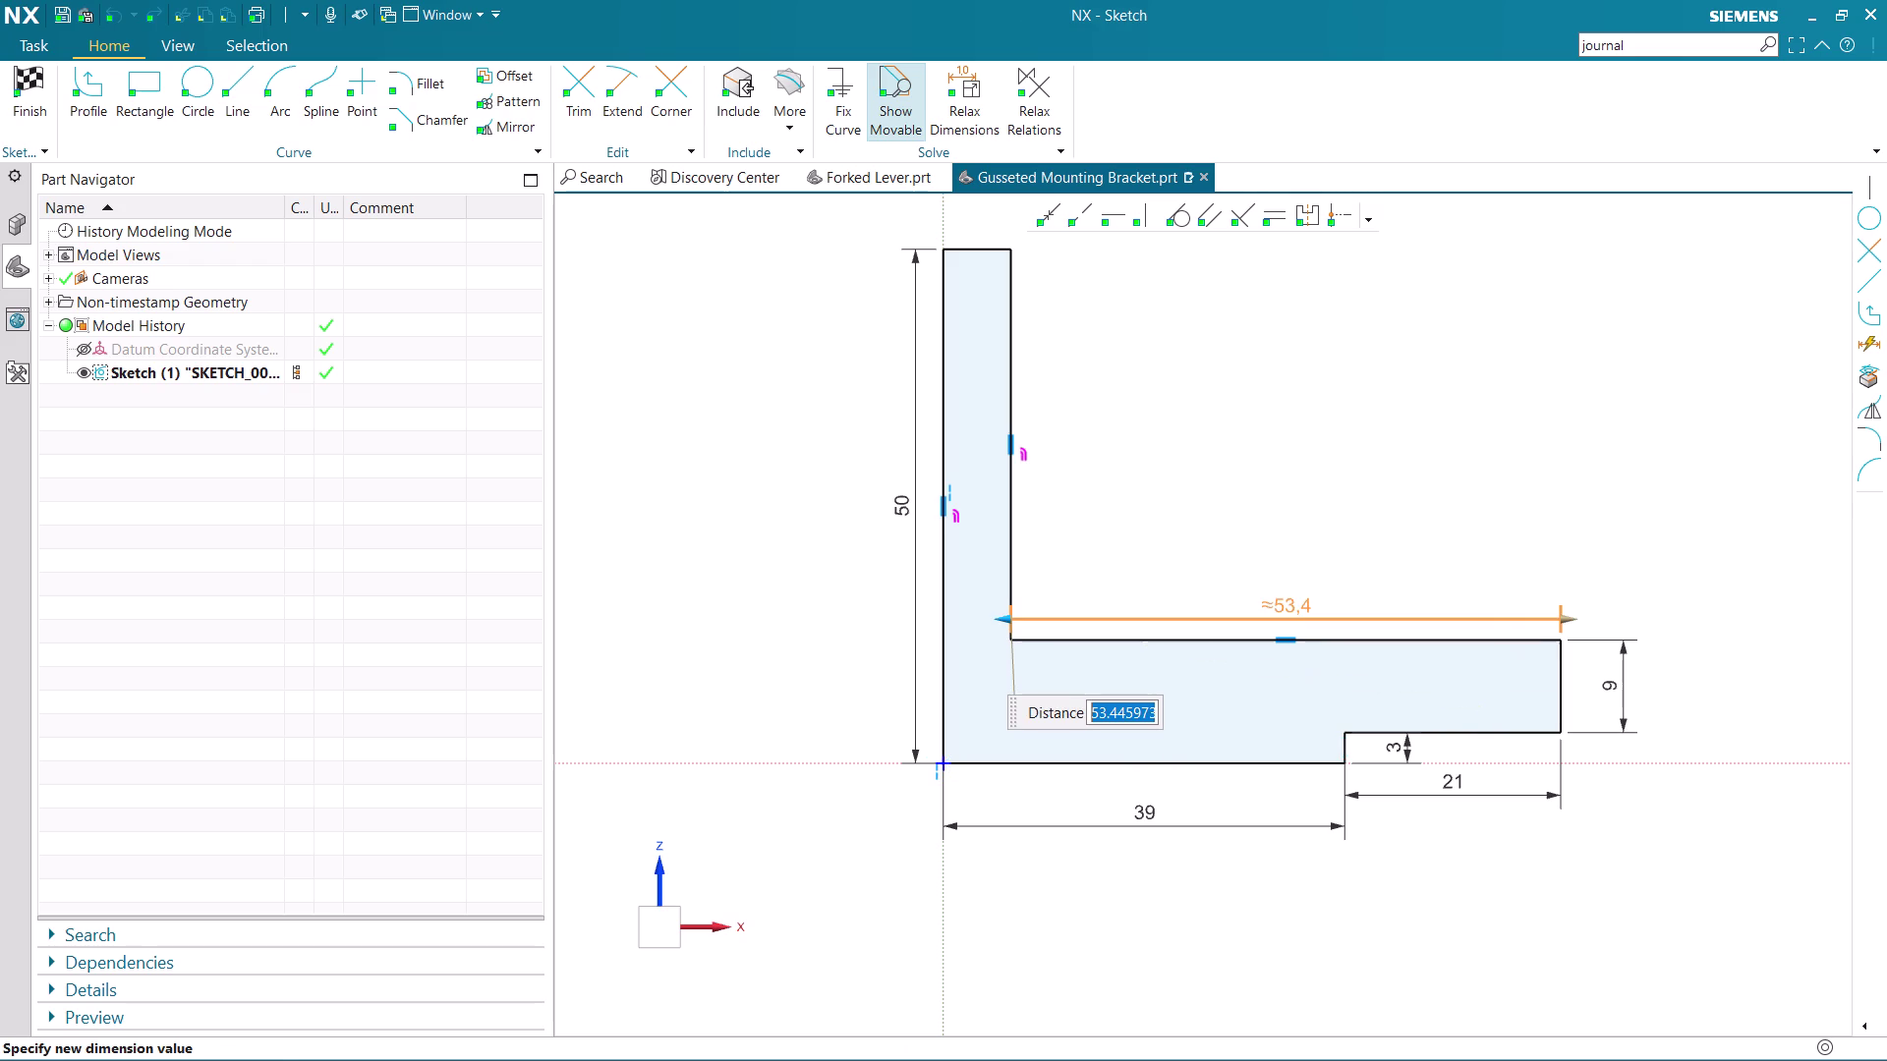
Set the upper foot edge to 60, accept the deleted-curves warning, then undo it.
double_click(1292, 602)
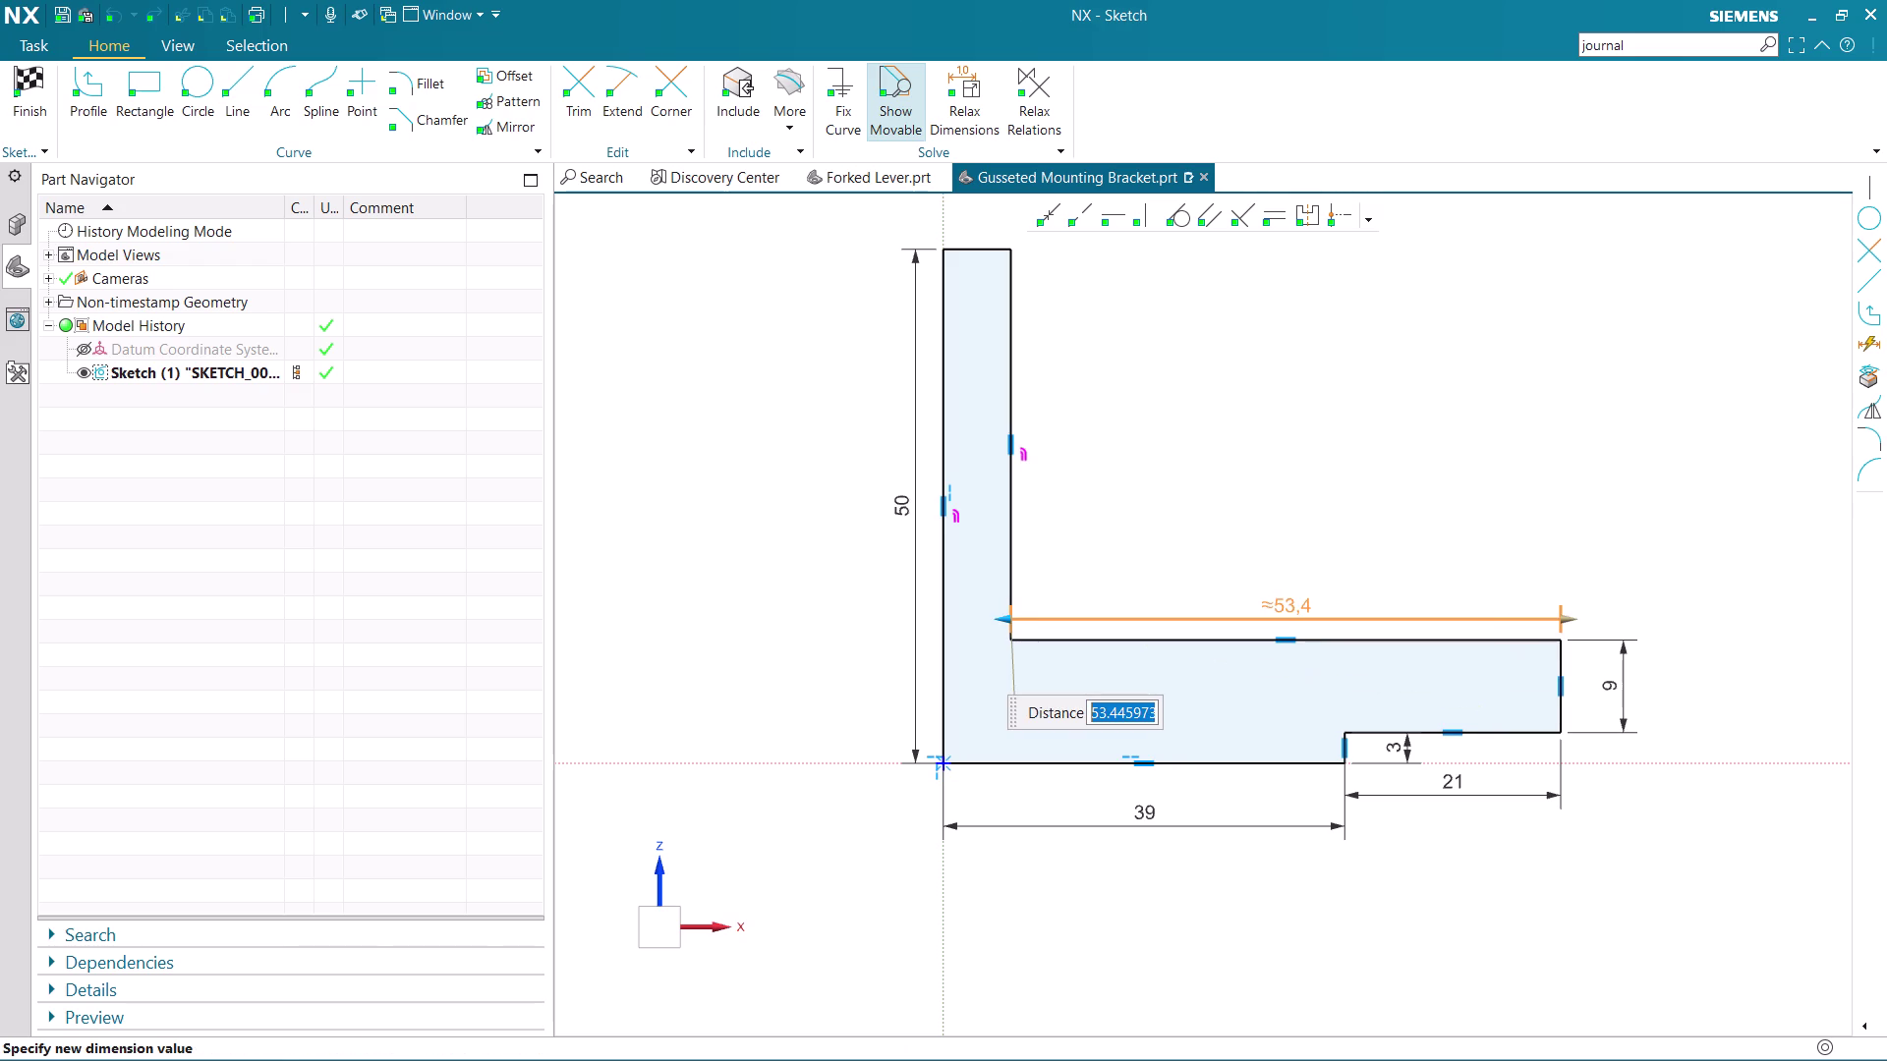
text(60)
key(Return)
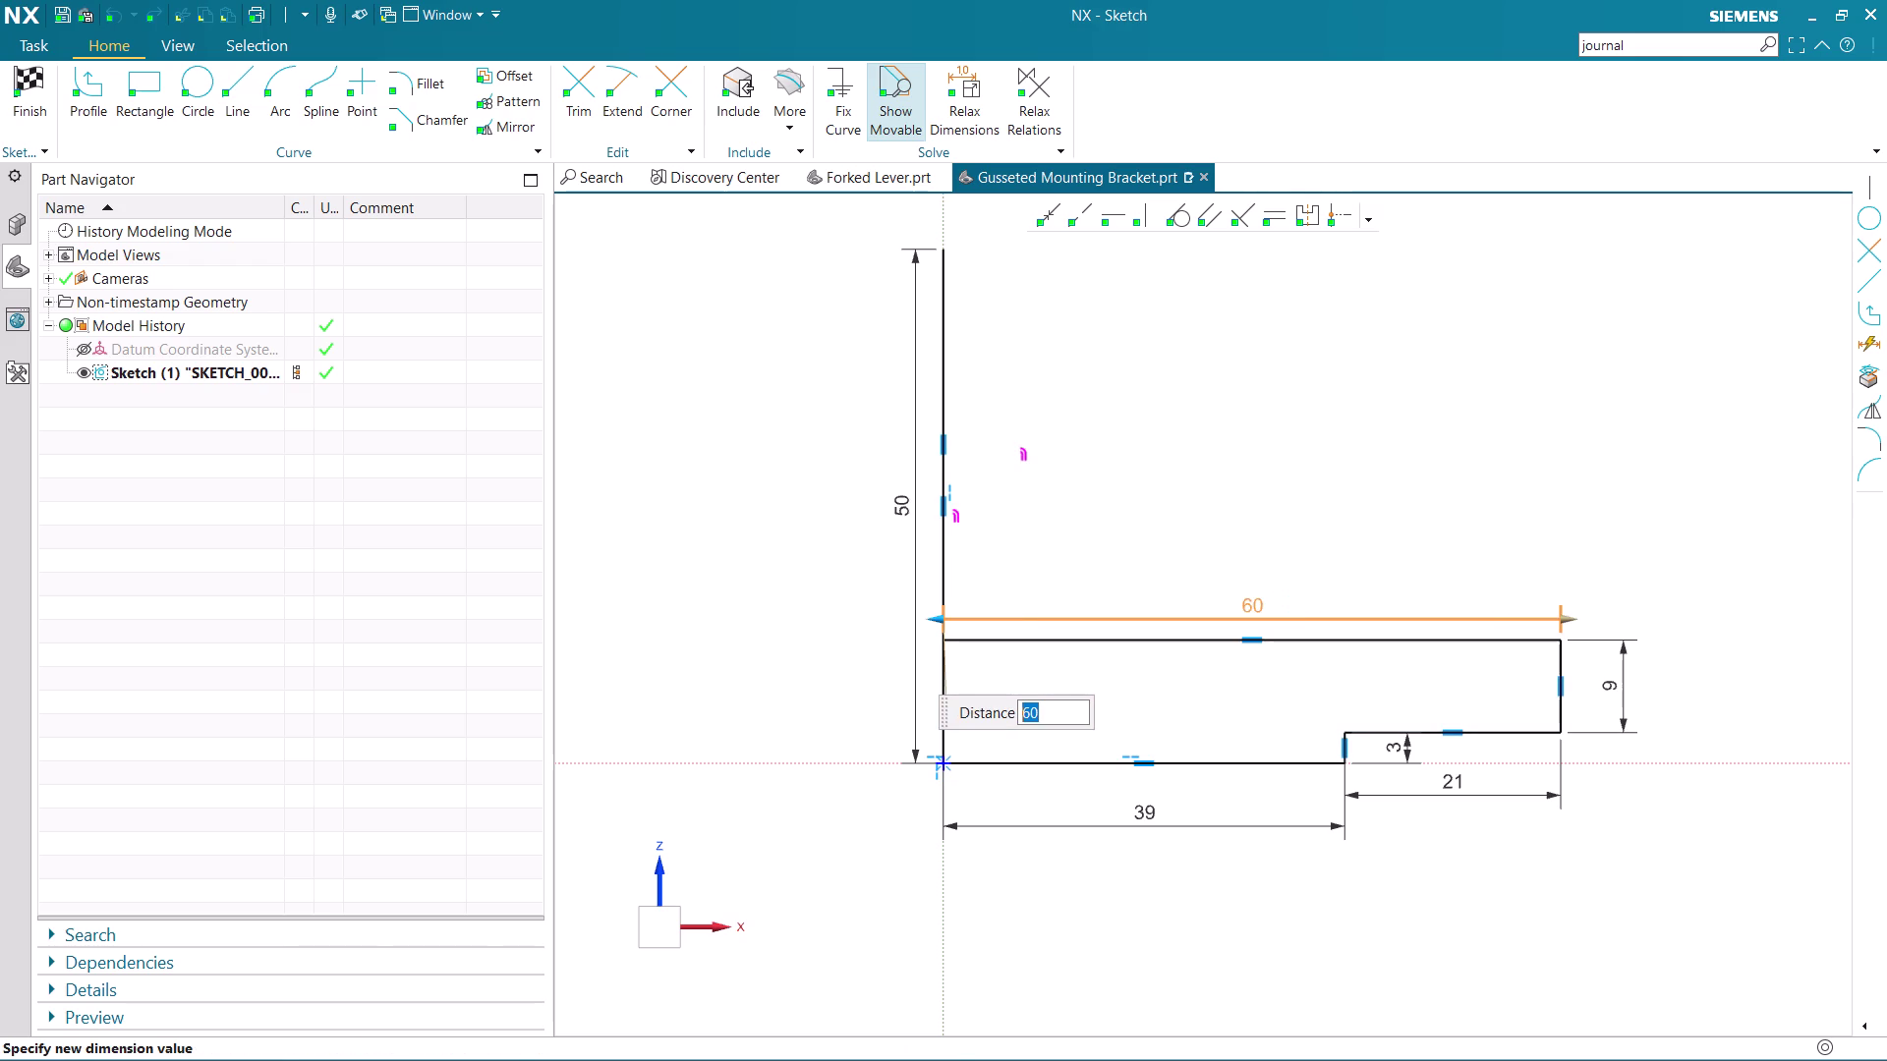
middle_click(1325, 572)
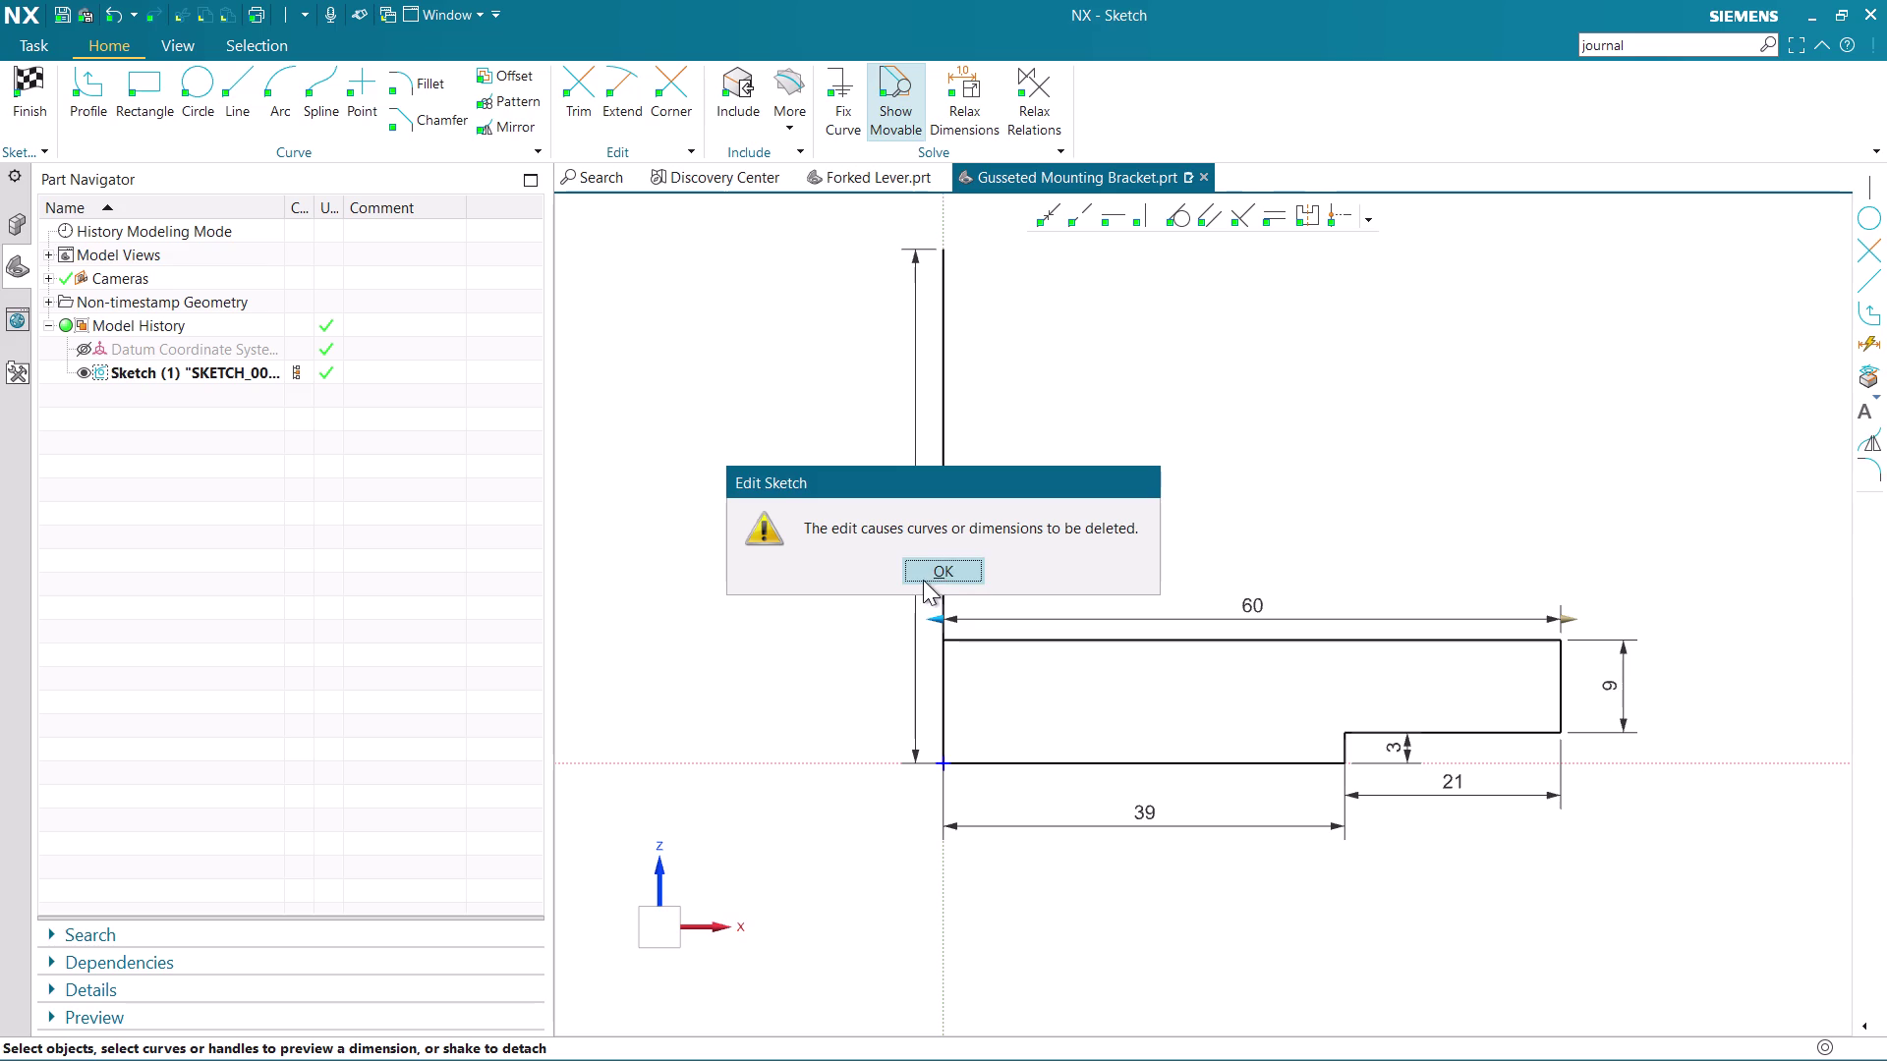
click(958, 580)
scroll(up, 3)
scroll(down, 3)
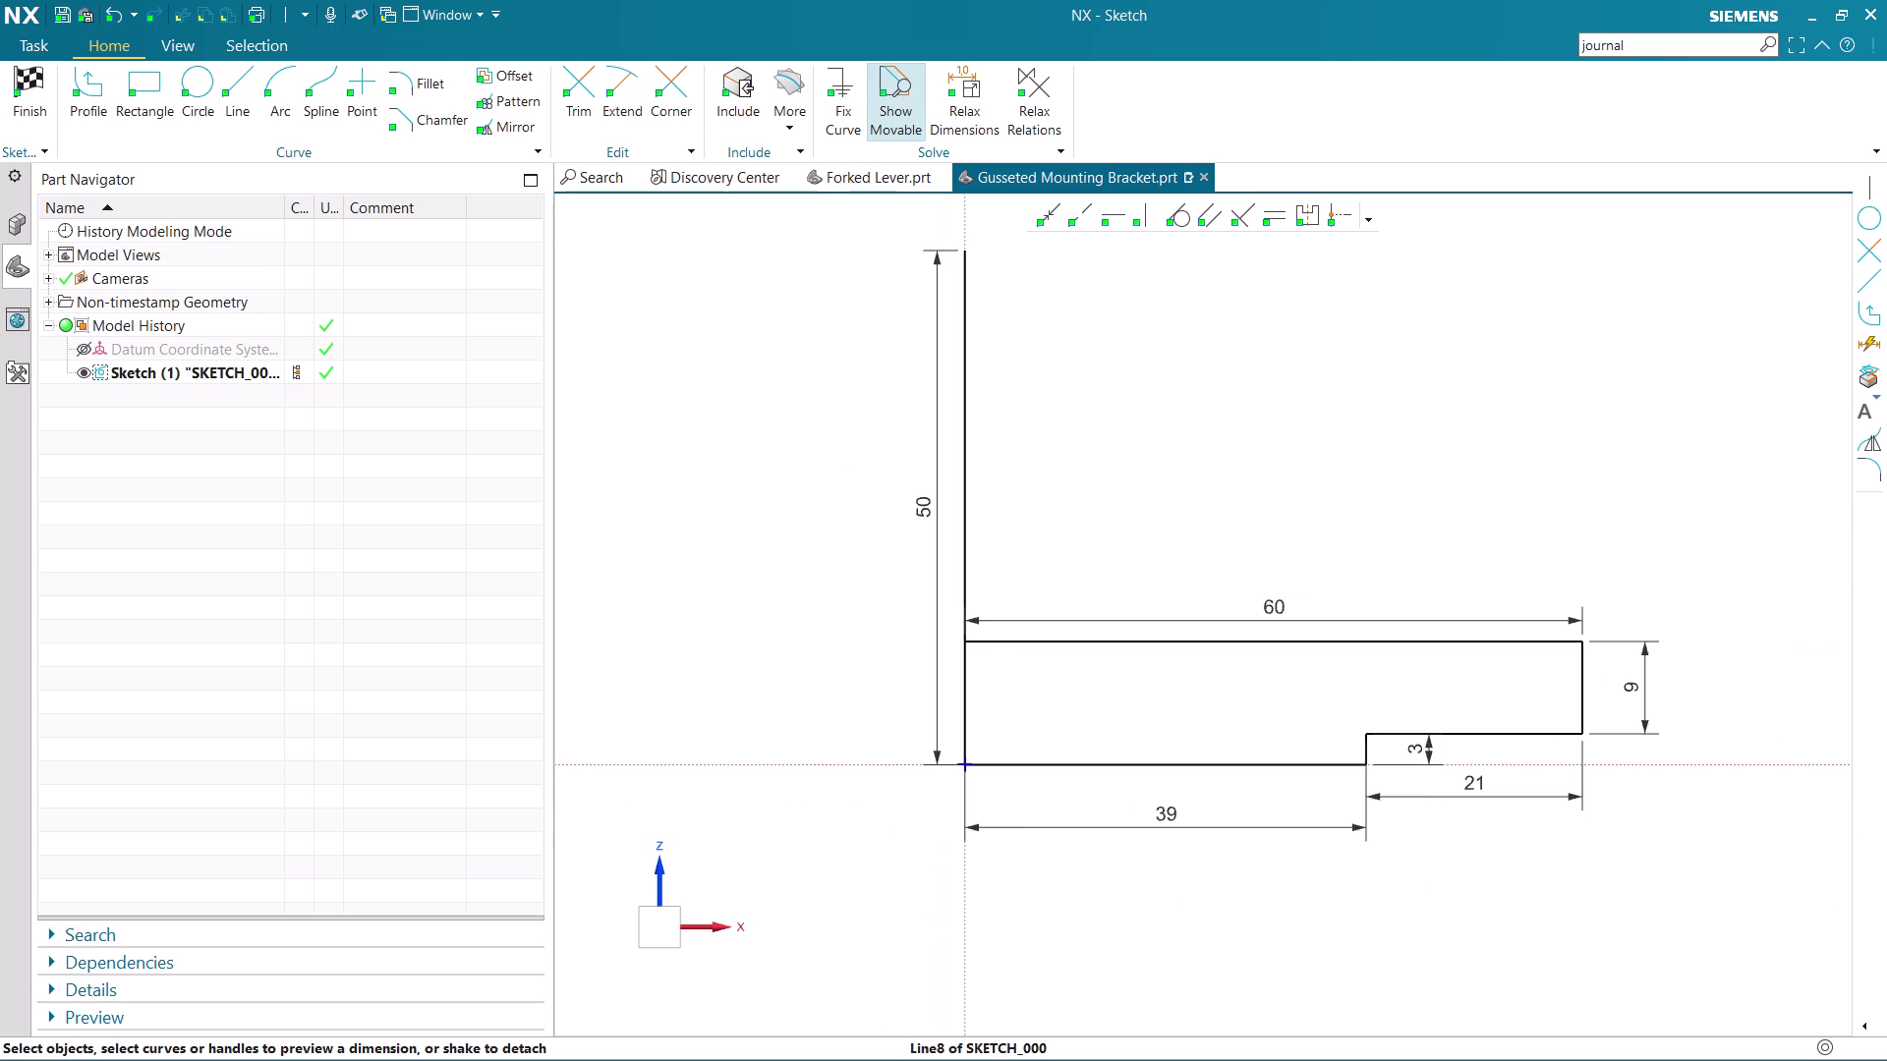
scroll(down, 3)
scroll(up, 3)
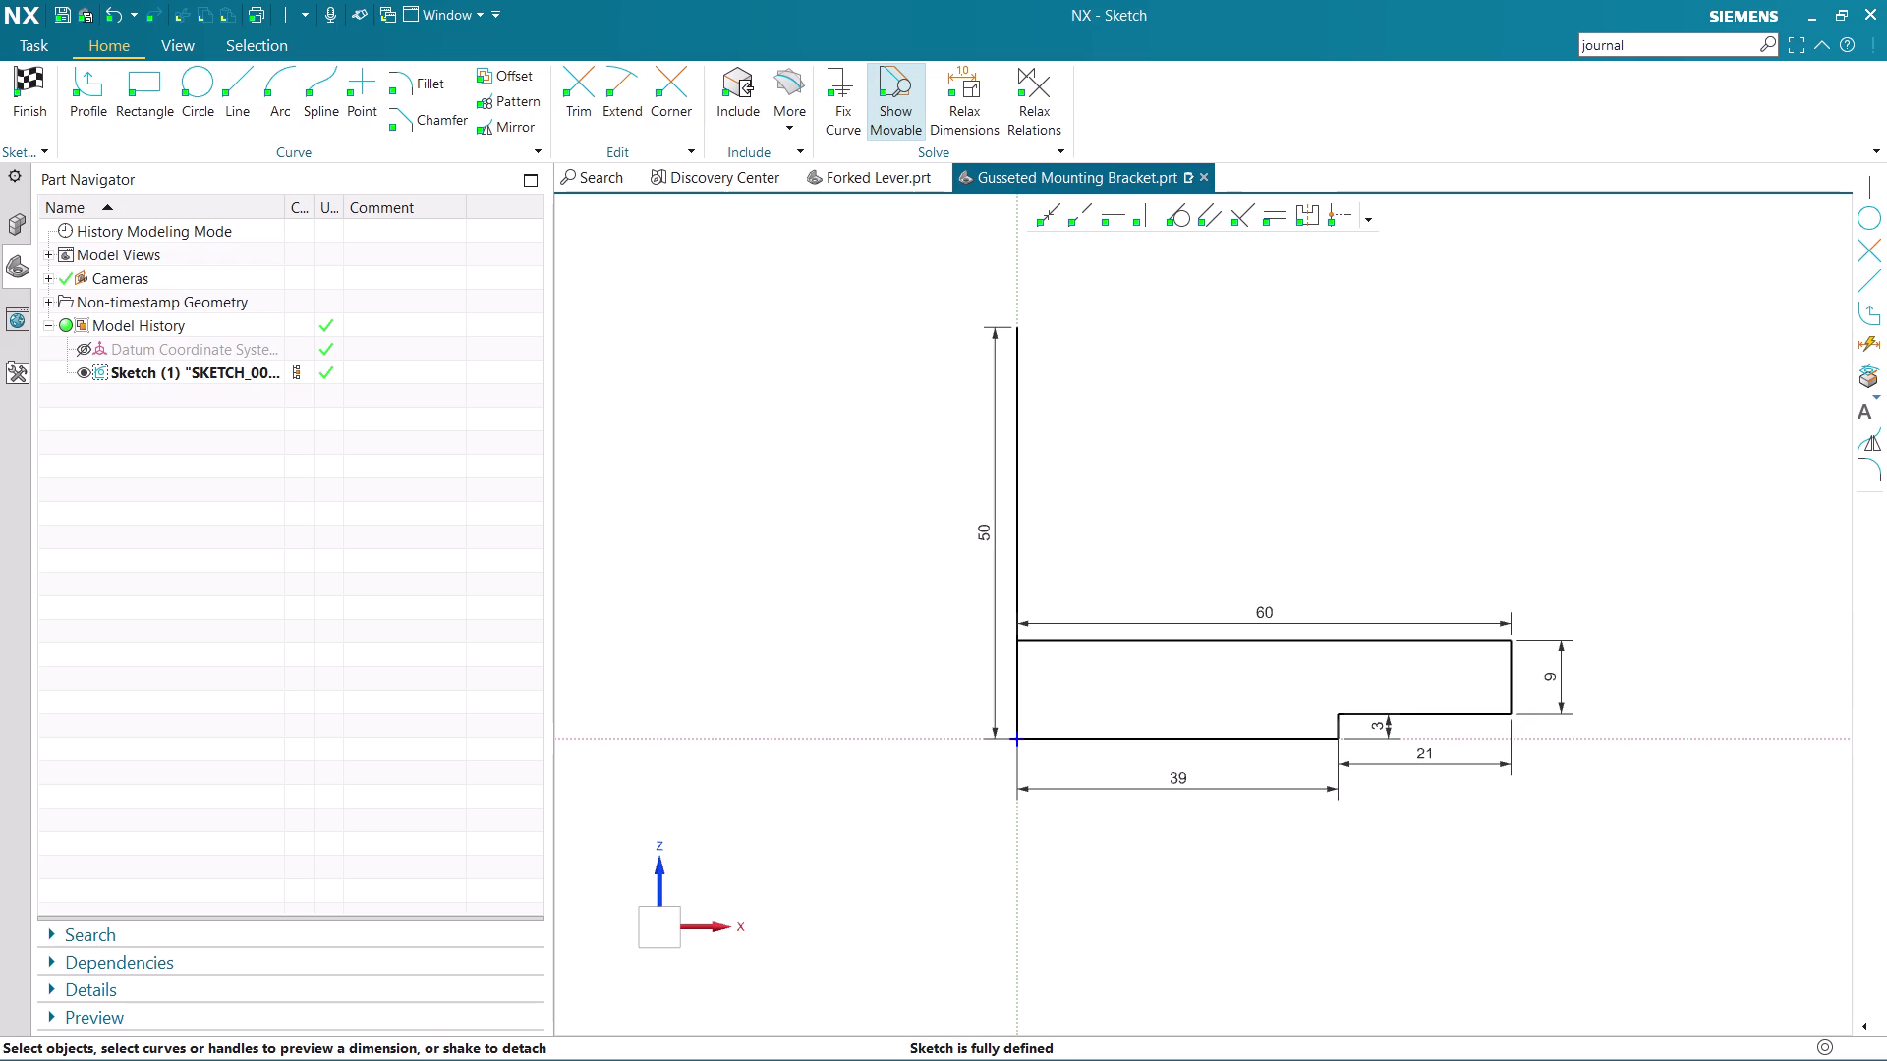
key(ctrl+z)
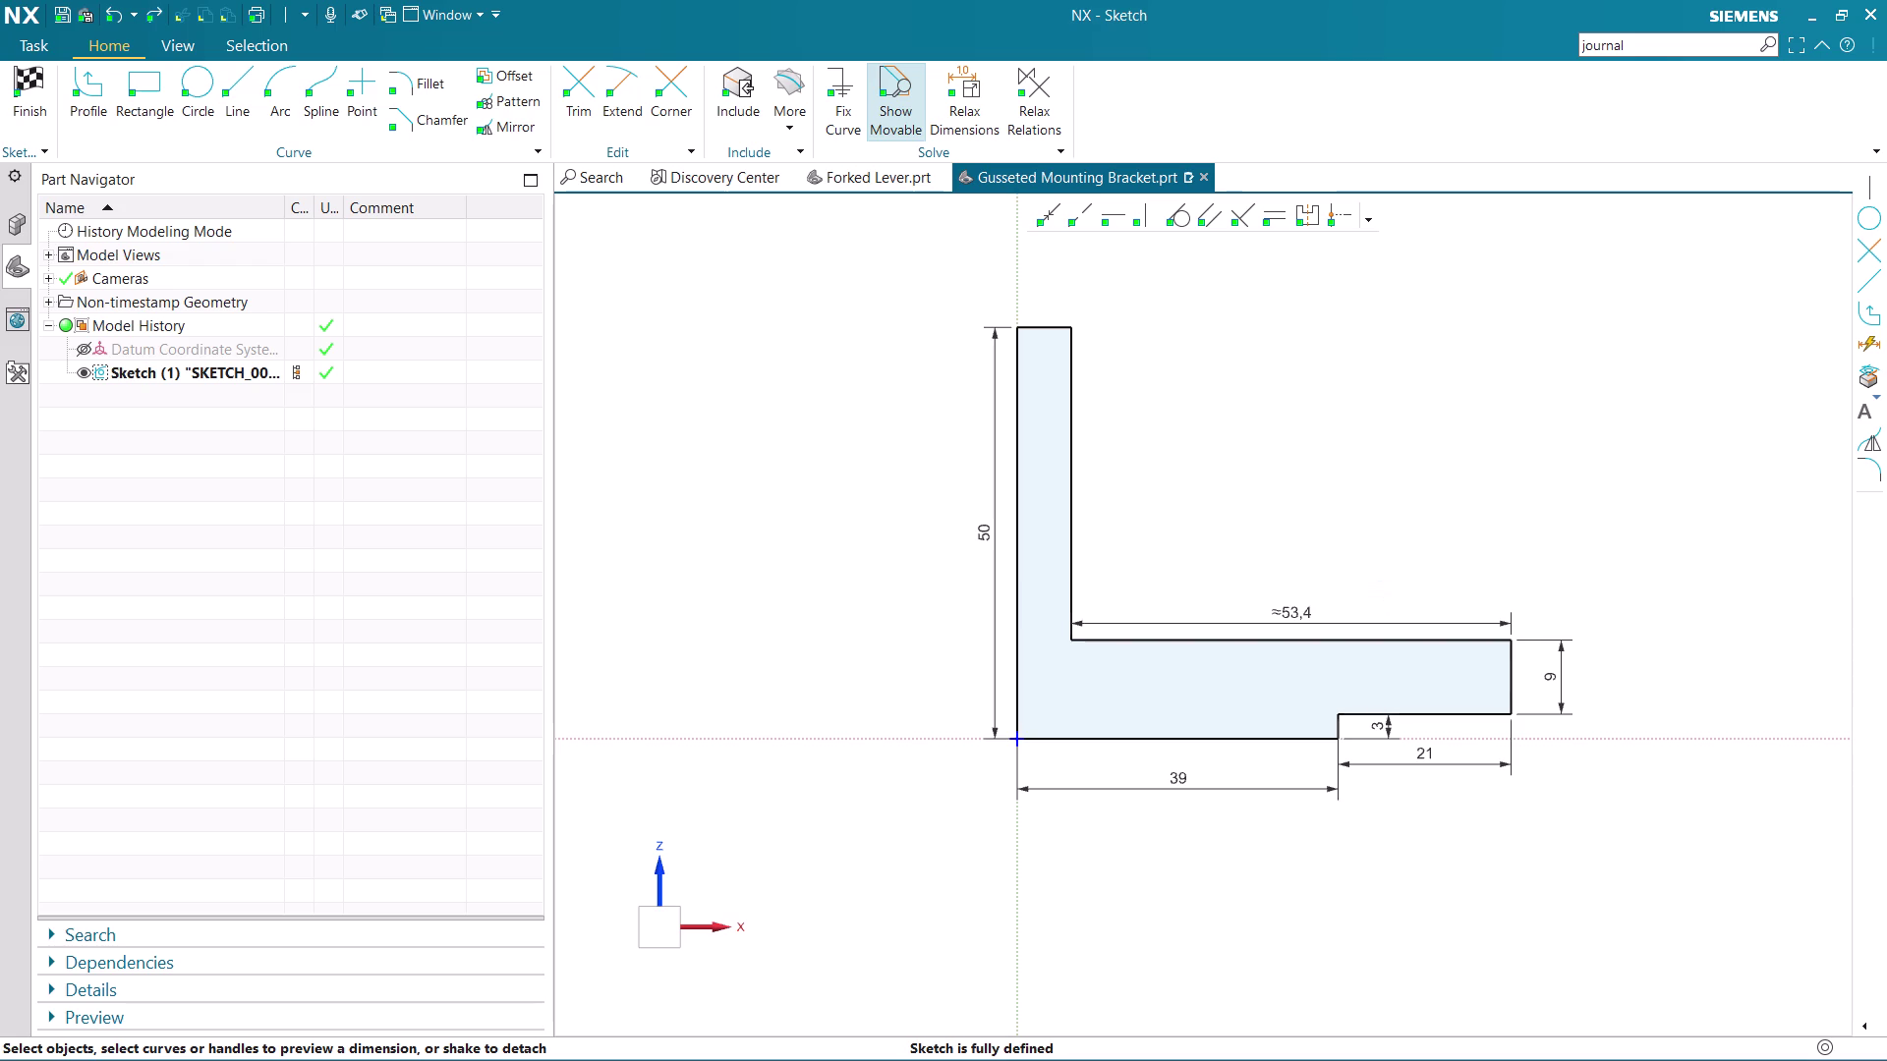
click(1057, 326)
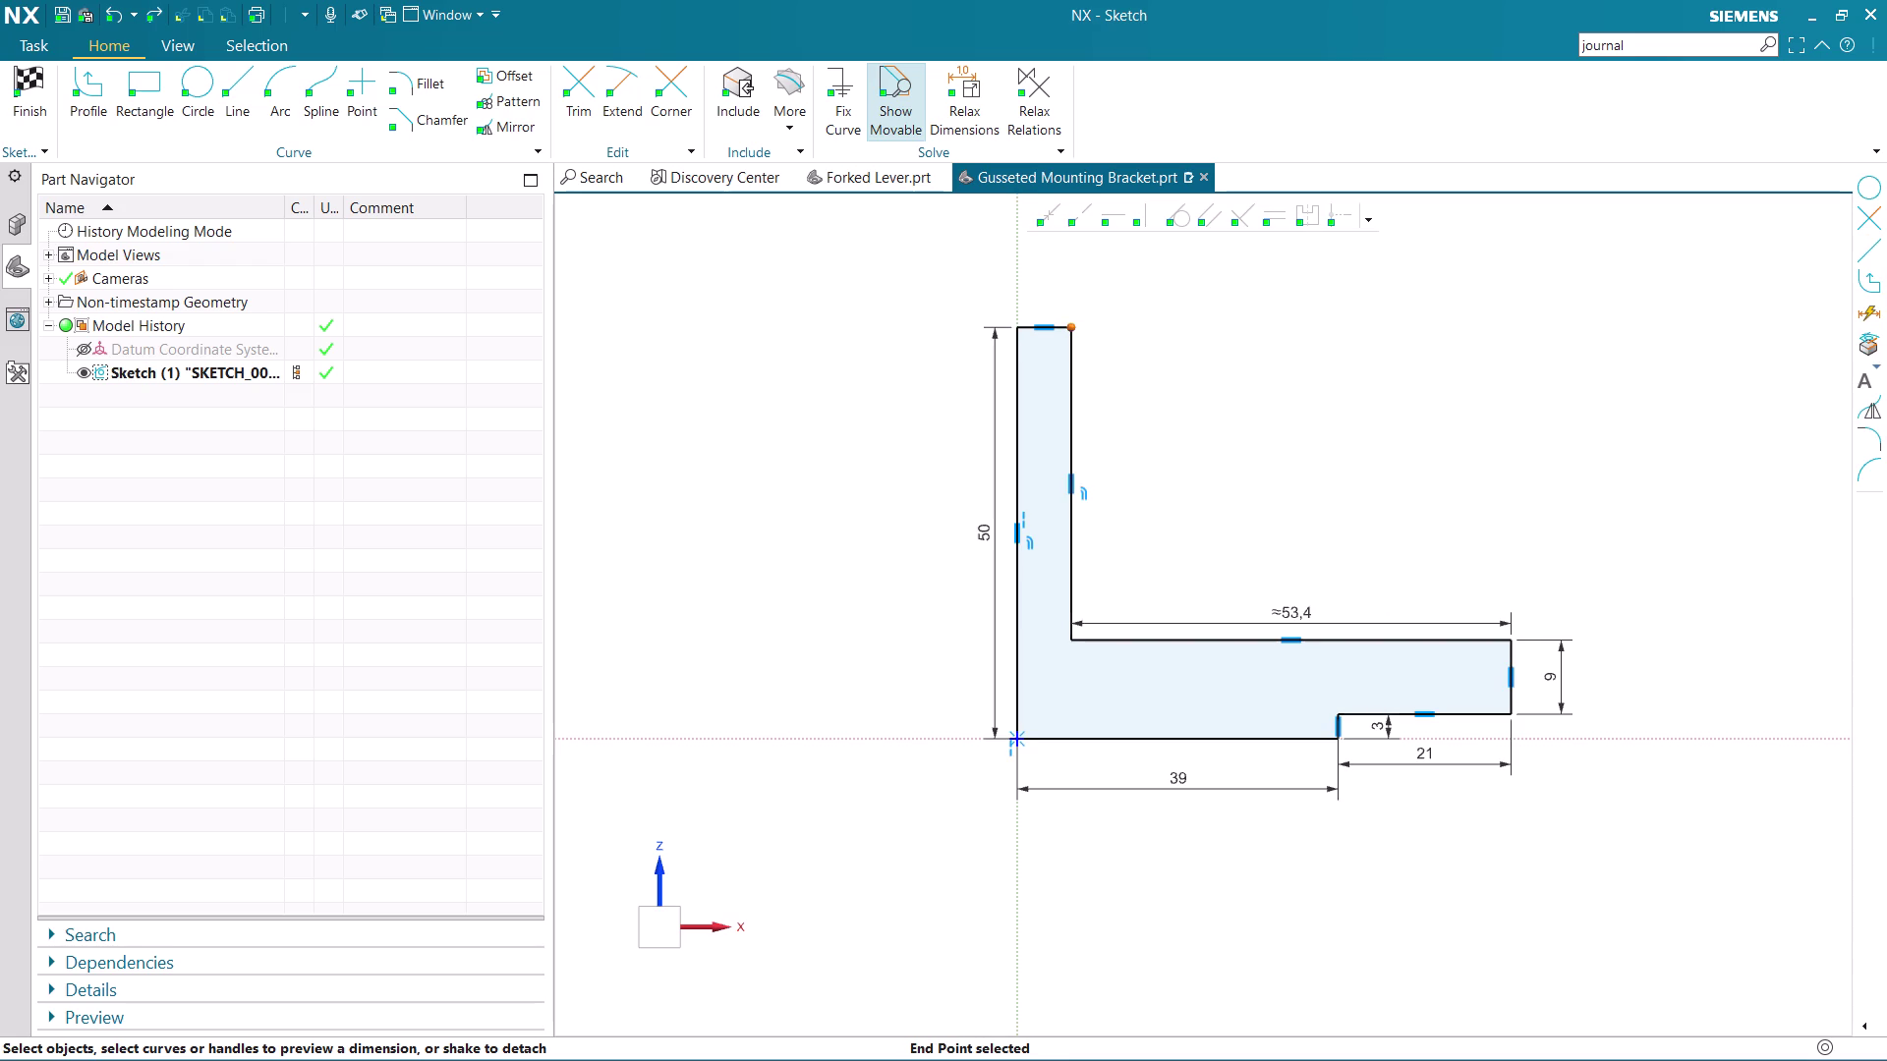
Change the upright leg's top width dimension to 9 mm.
scroll(up, 3)
key(Escape)
click(1043, 325)
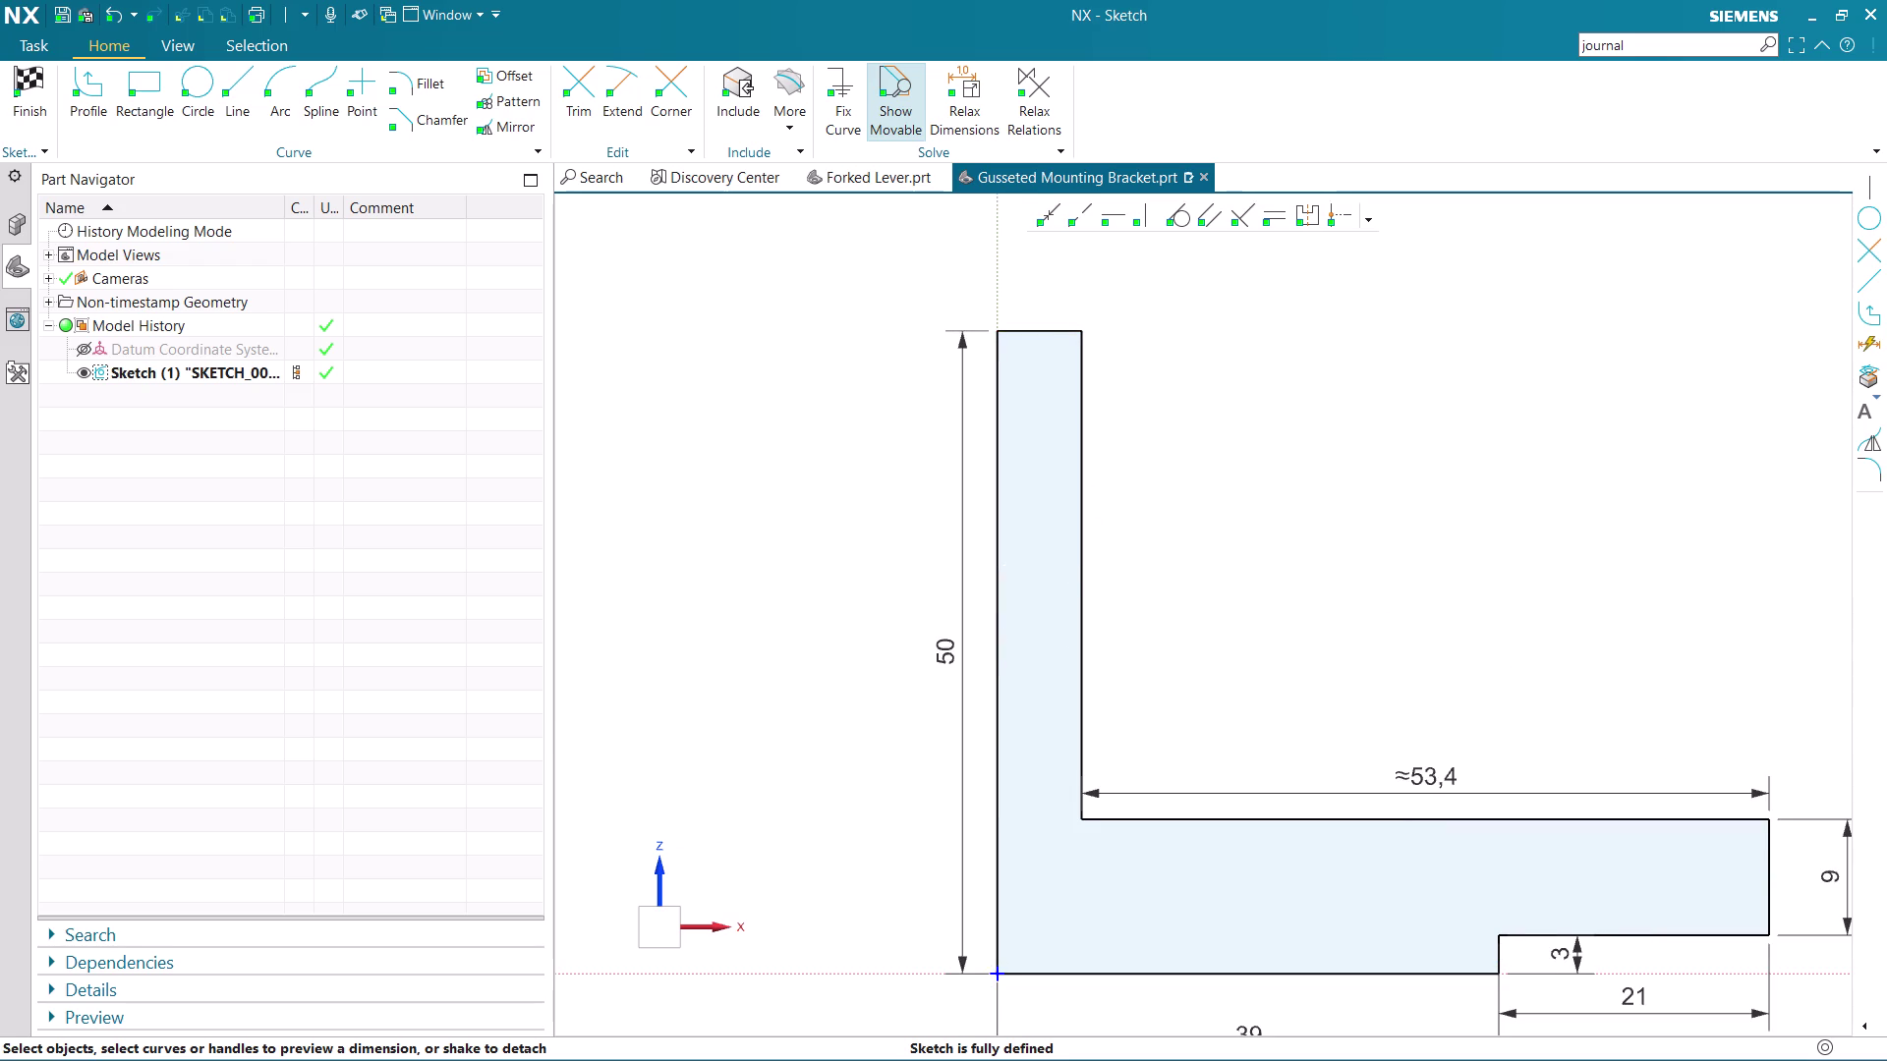
double_click(1054, 292)
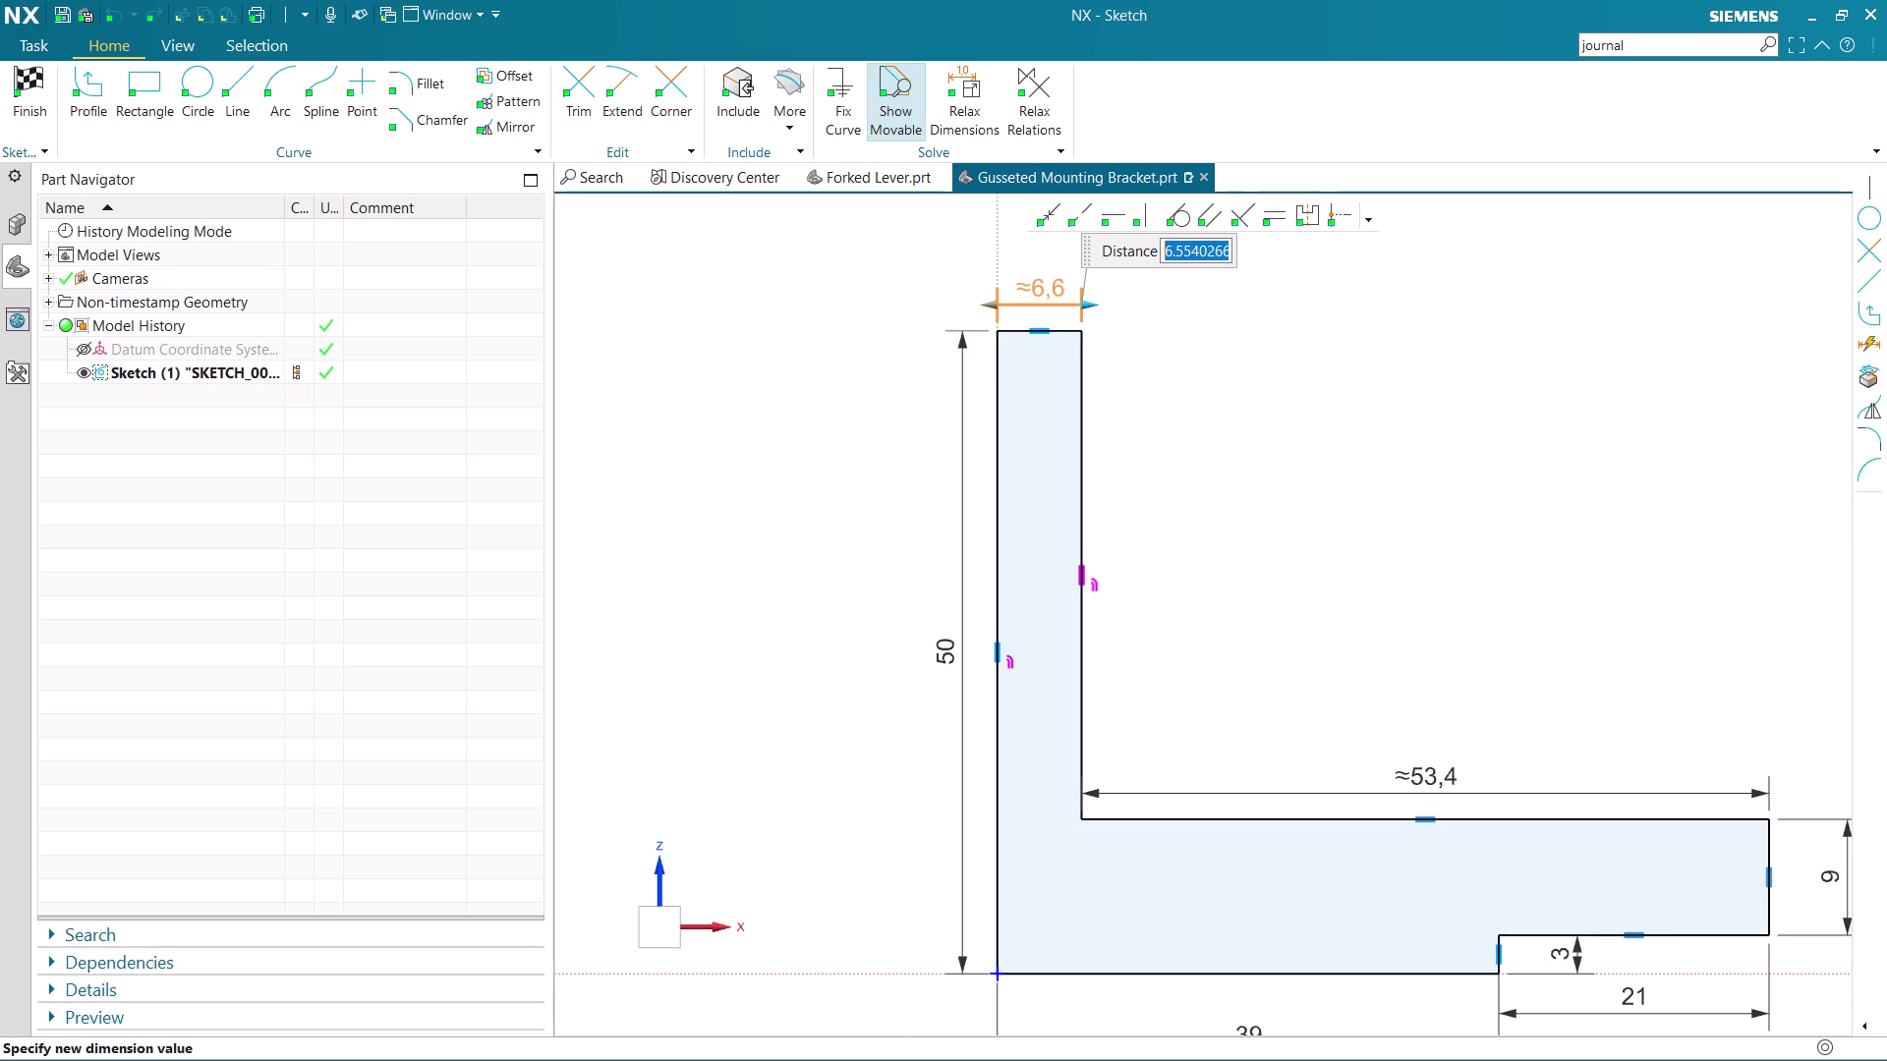
key(9)
key(Return)
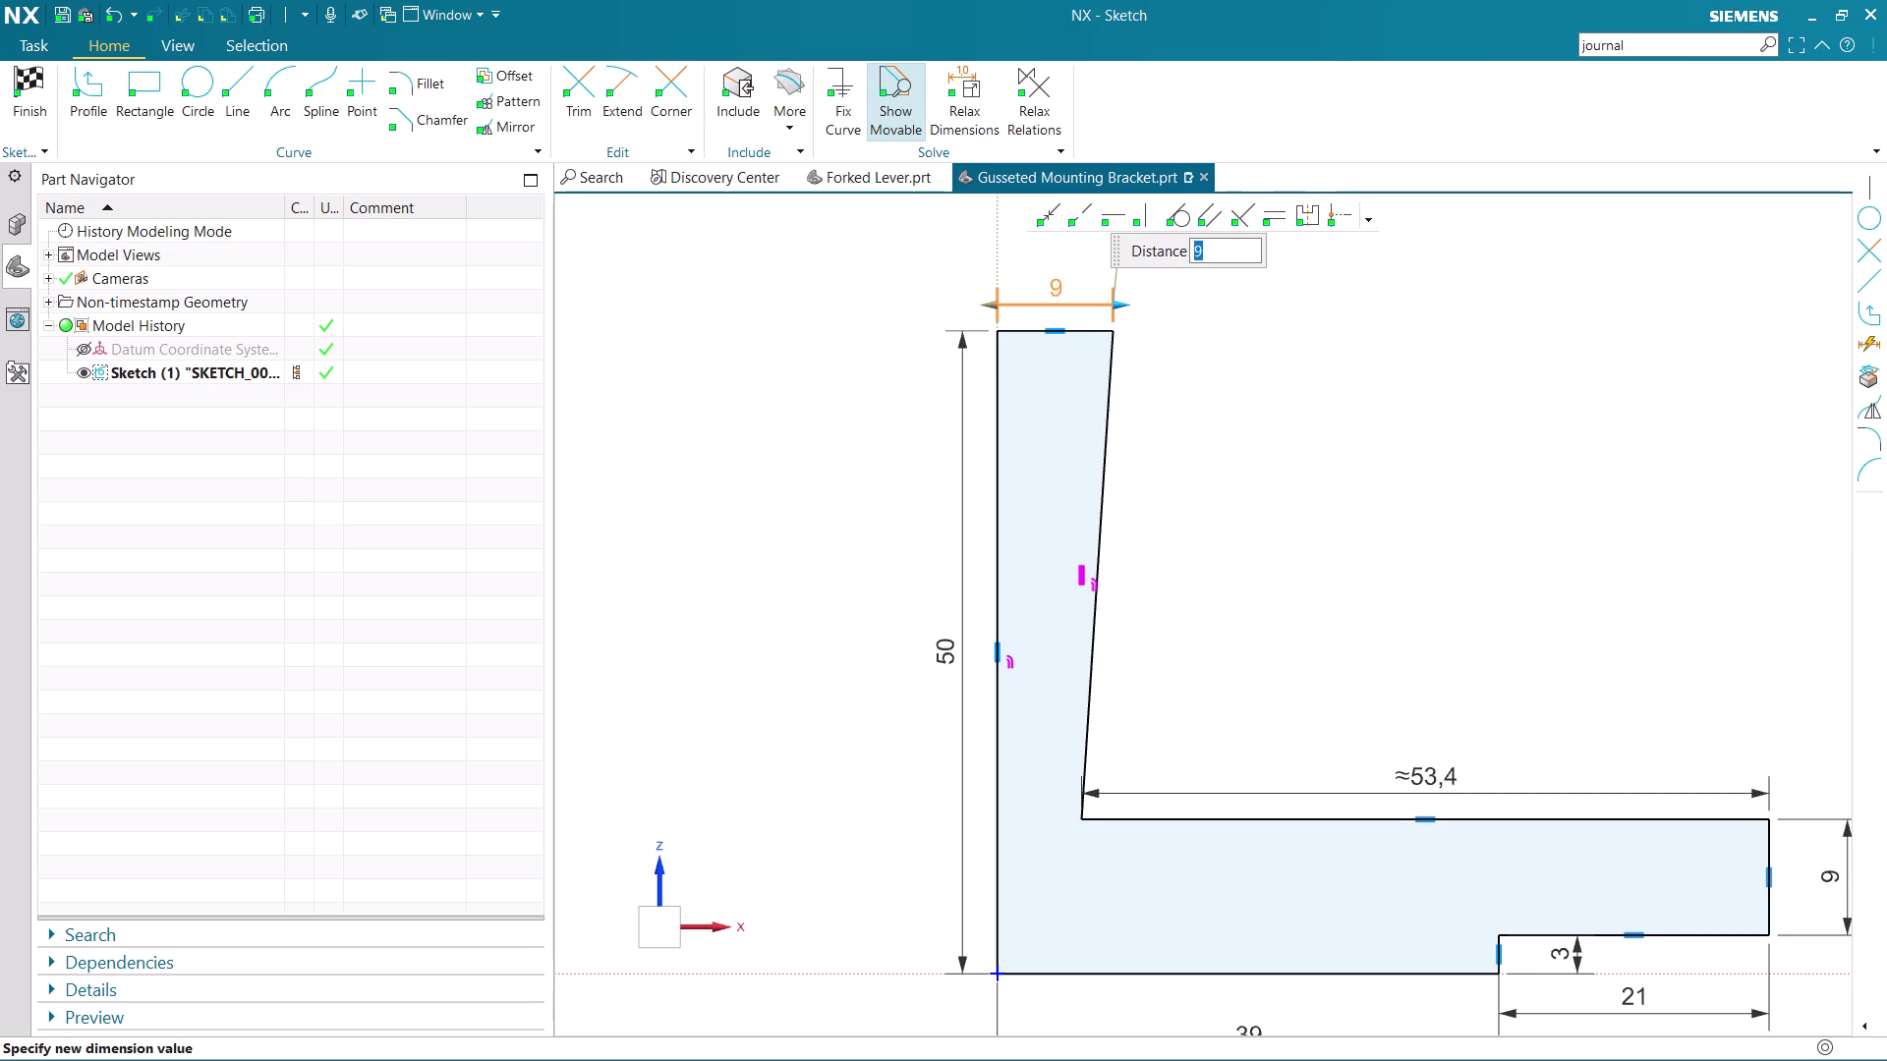
click(1387, 447)
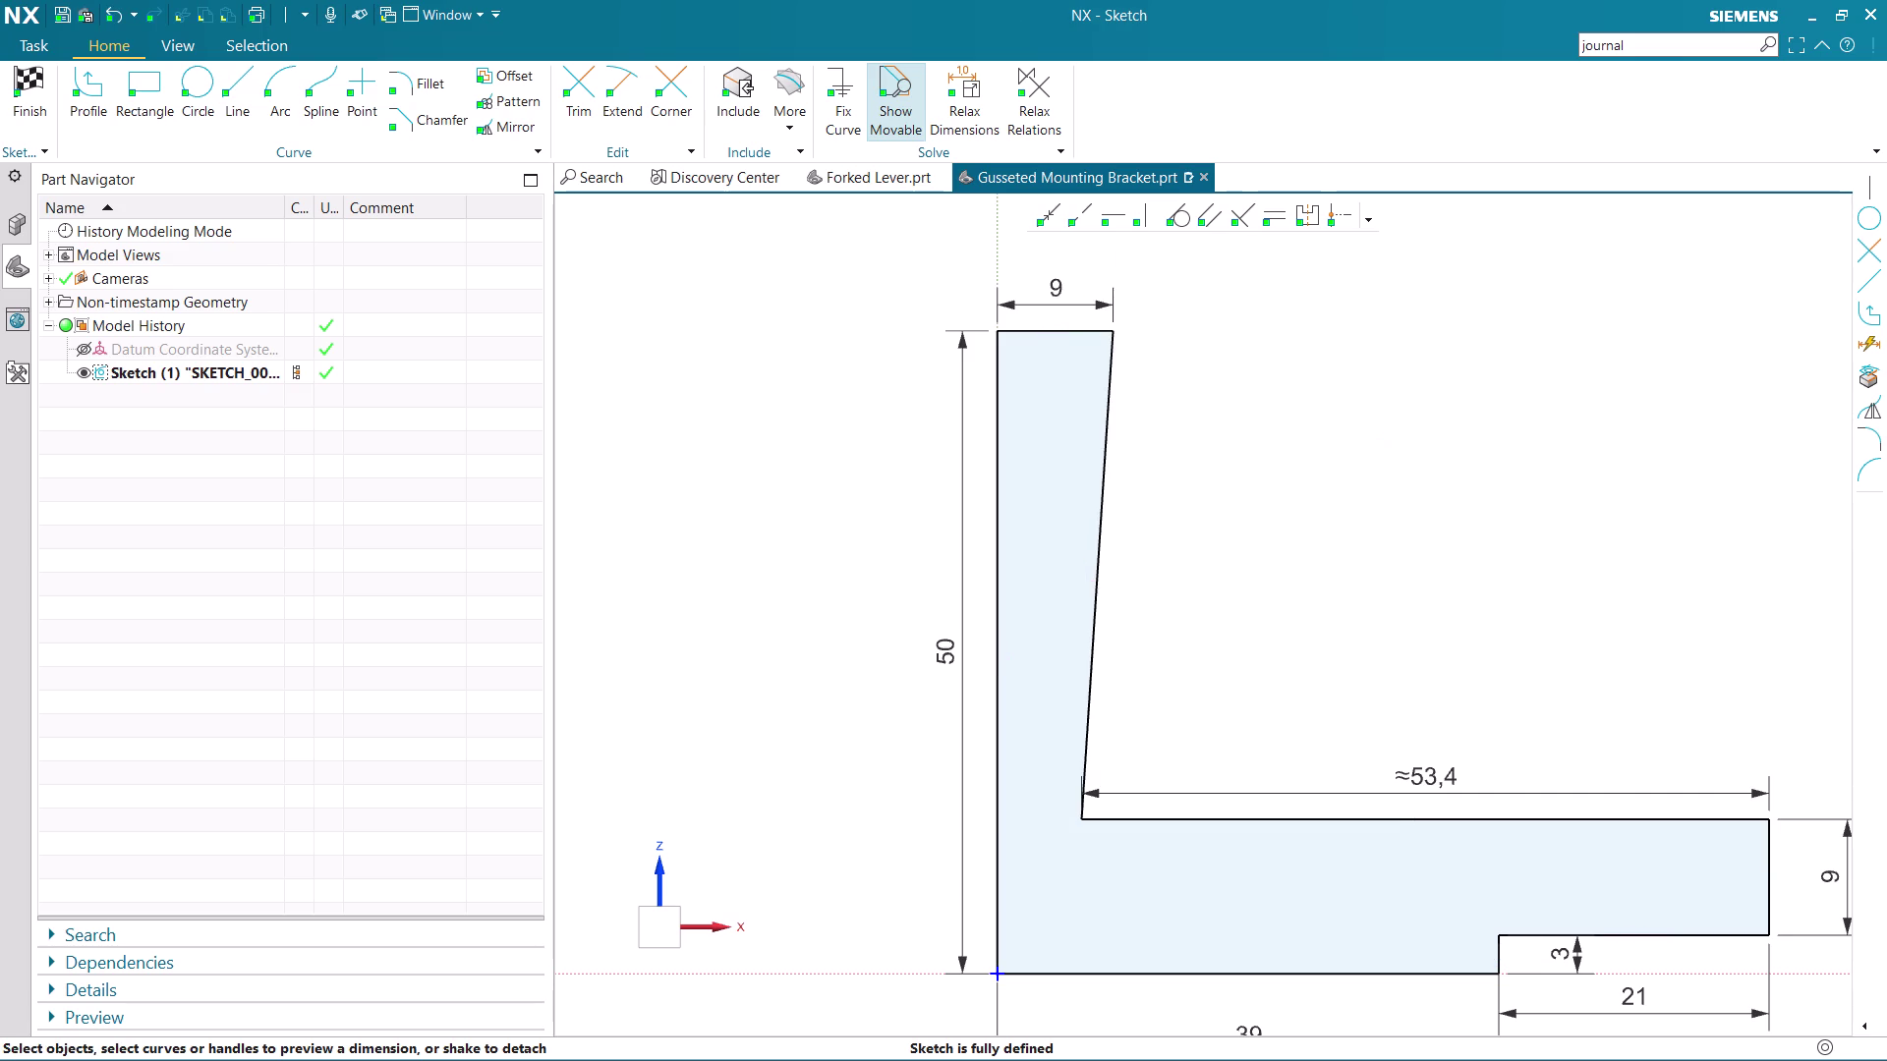
scroll(down, 3)
scroll(down, 3)
scroll(up, 3)
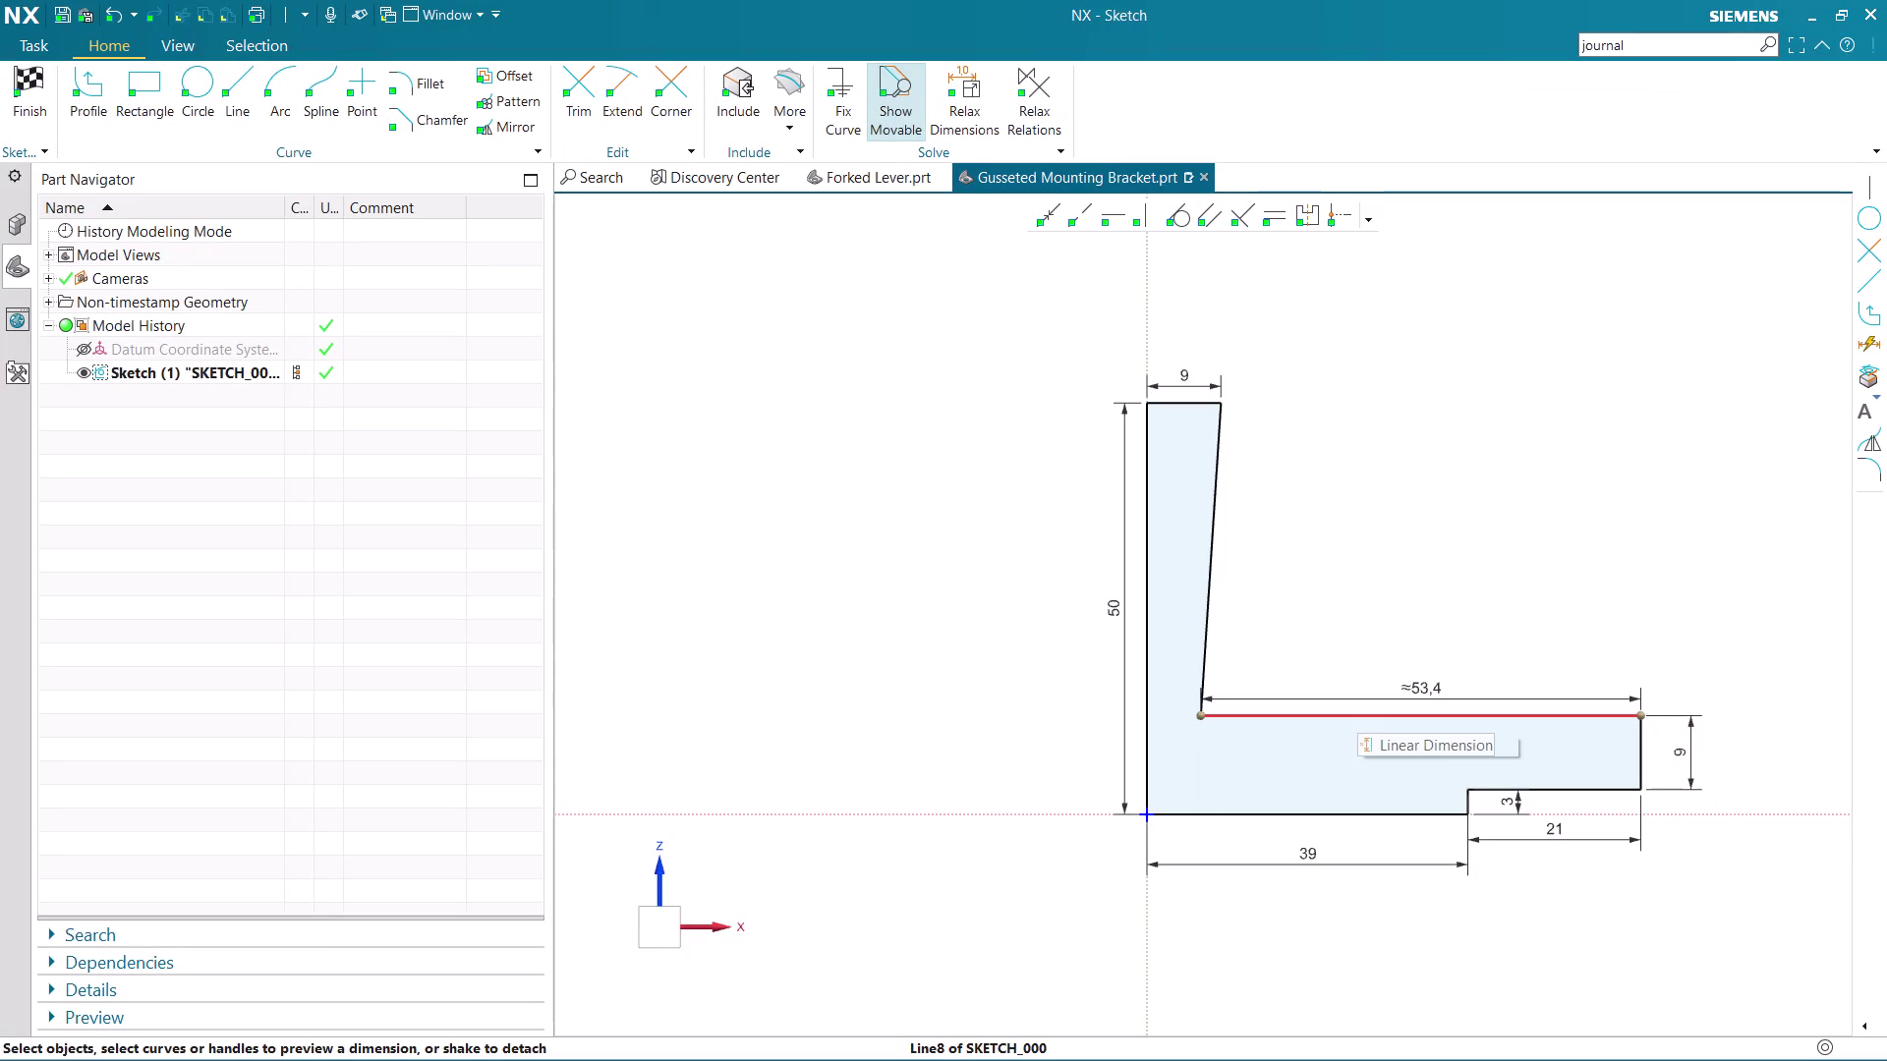
Undo the slanted leg and delete the approximate 53.4 length dimension.
key(ctrl+z)
click(1425, 685)
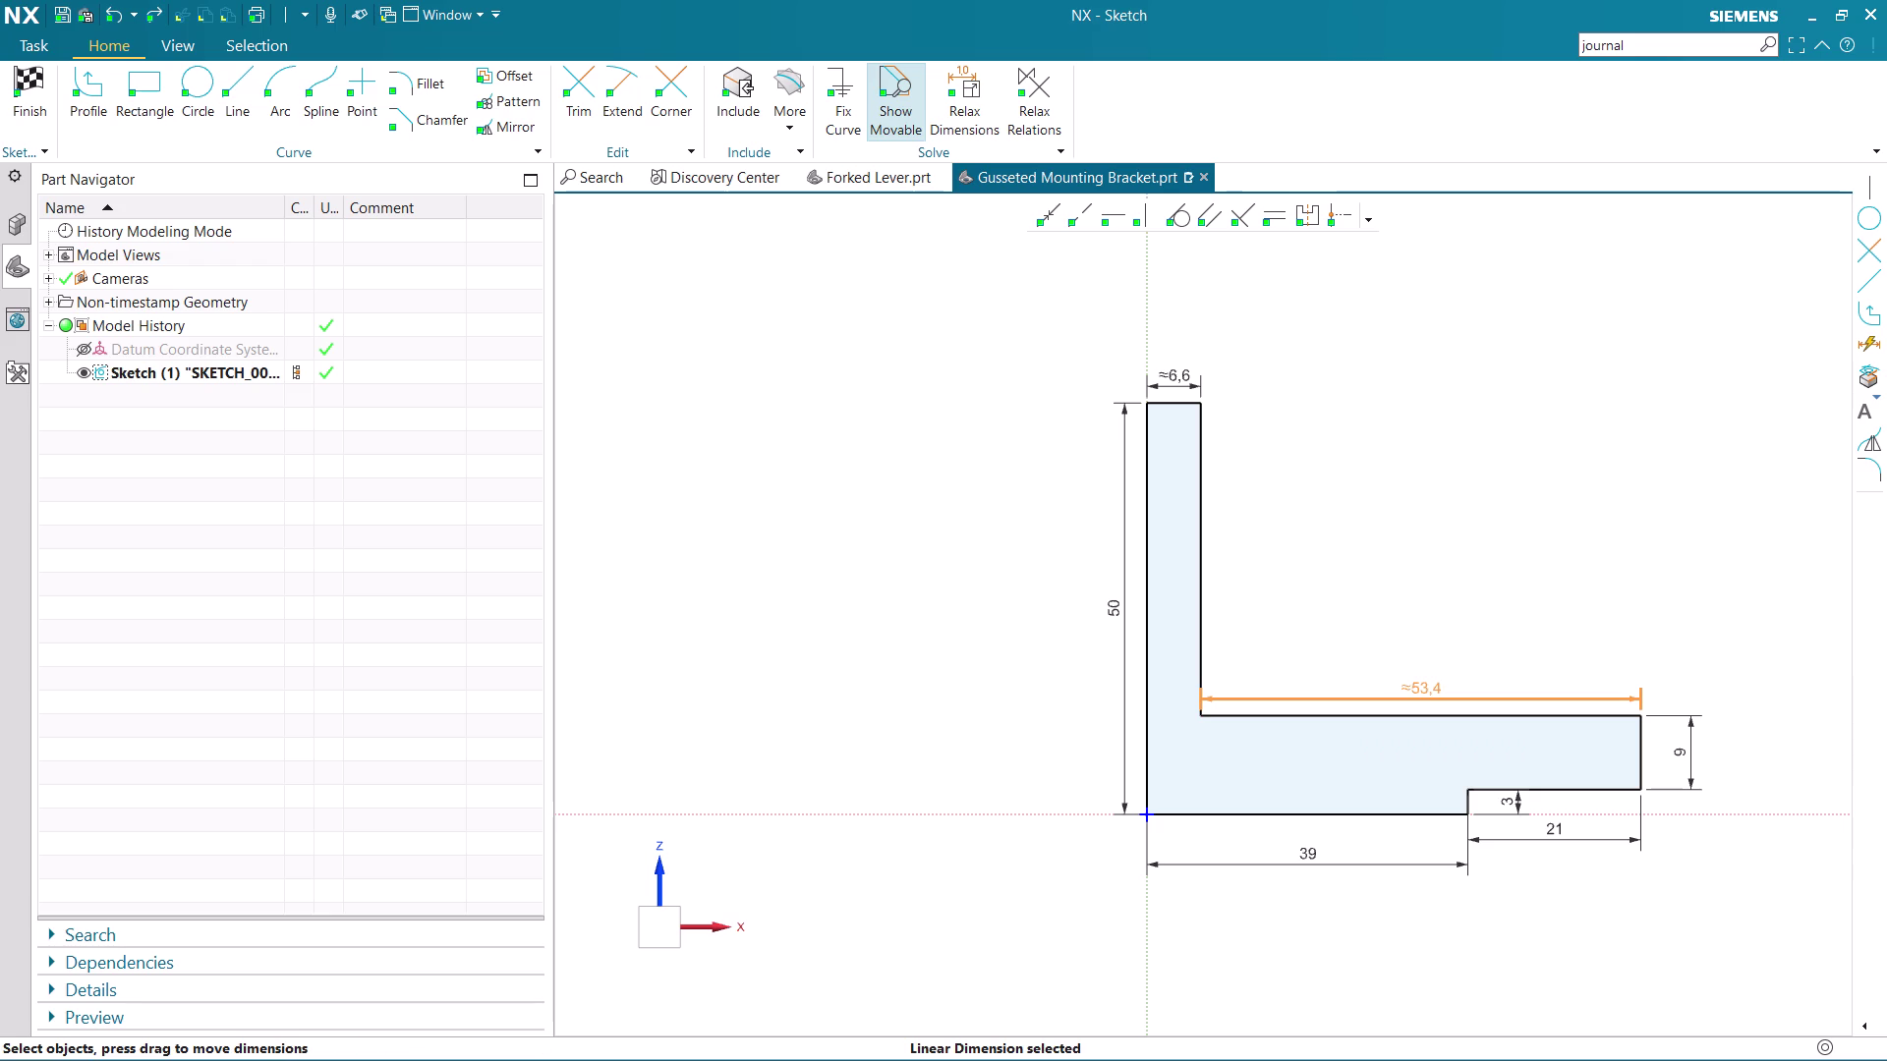
key(Delete)
Set the upright leg's top width to 9 mm again, keeping the inner edge vertical.
double_click(1181, 388)
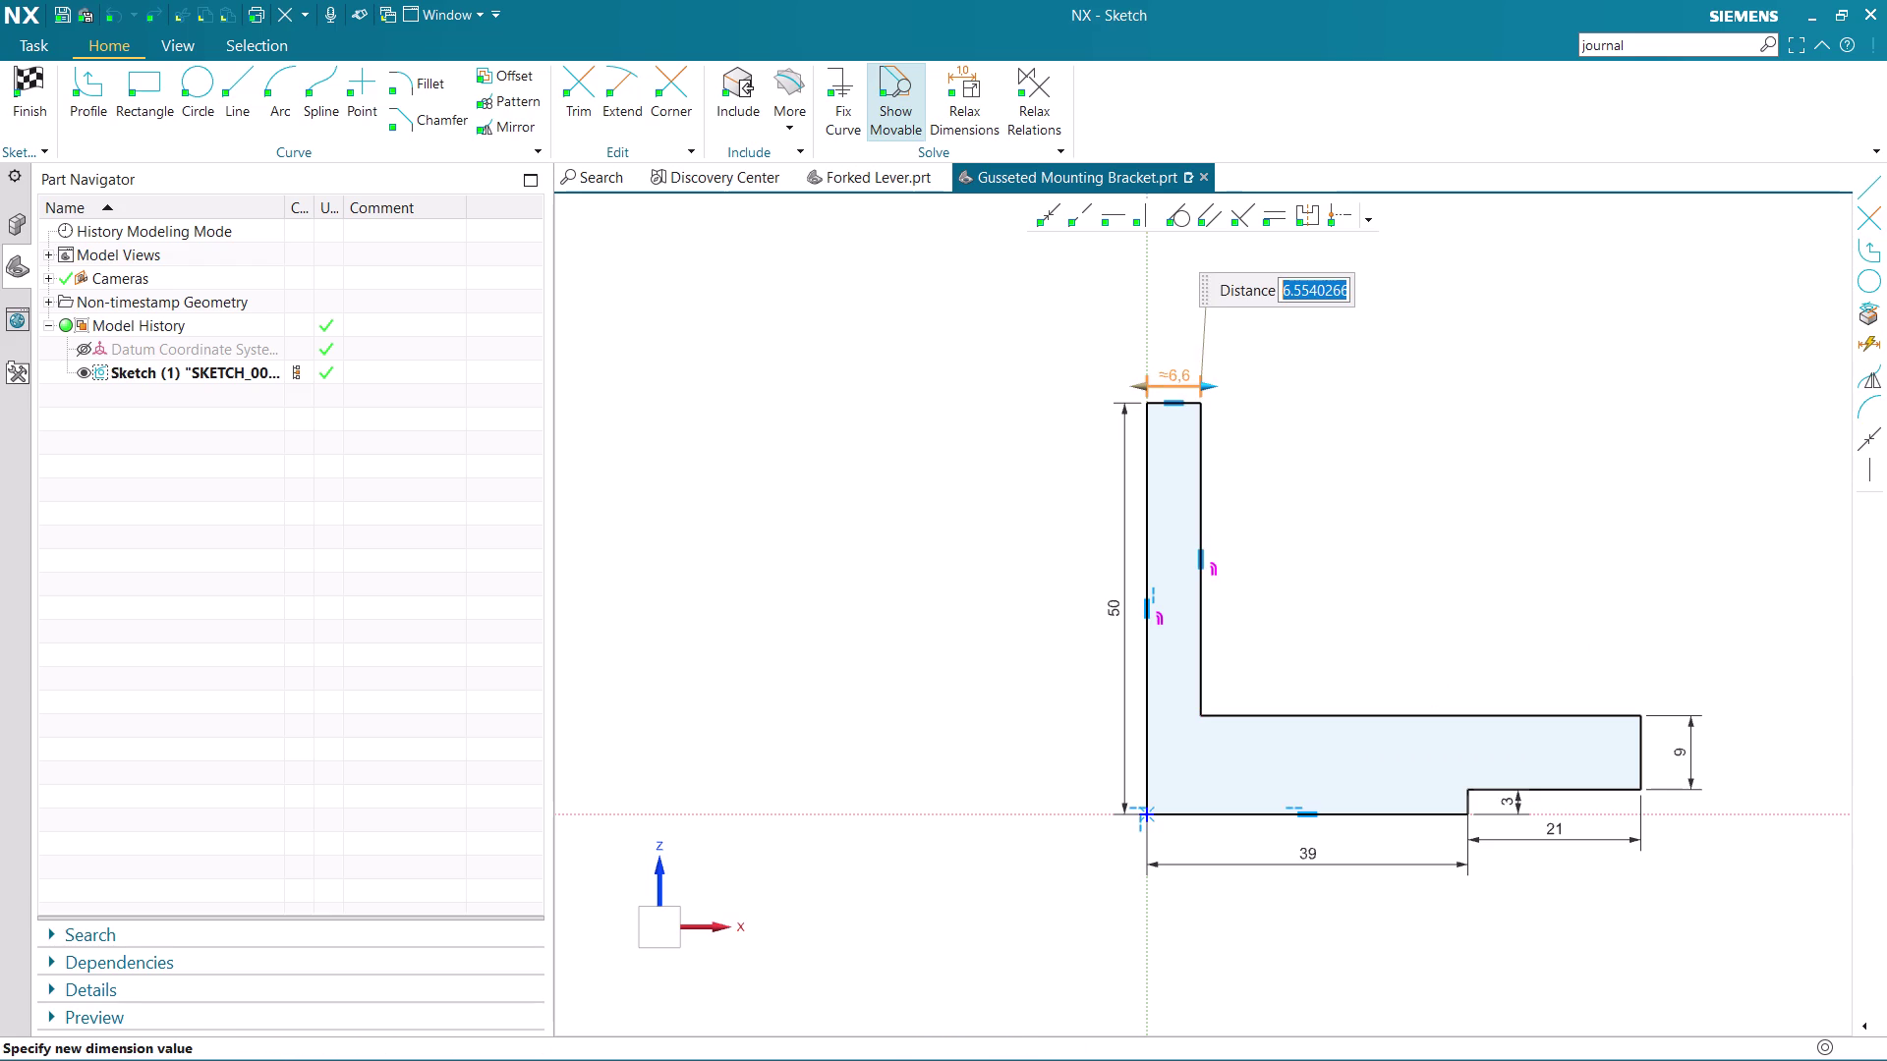
key(9)
key(Return)
scroll(up, 3)
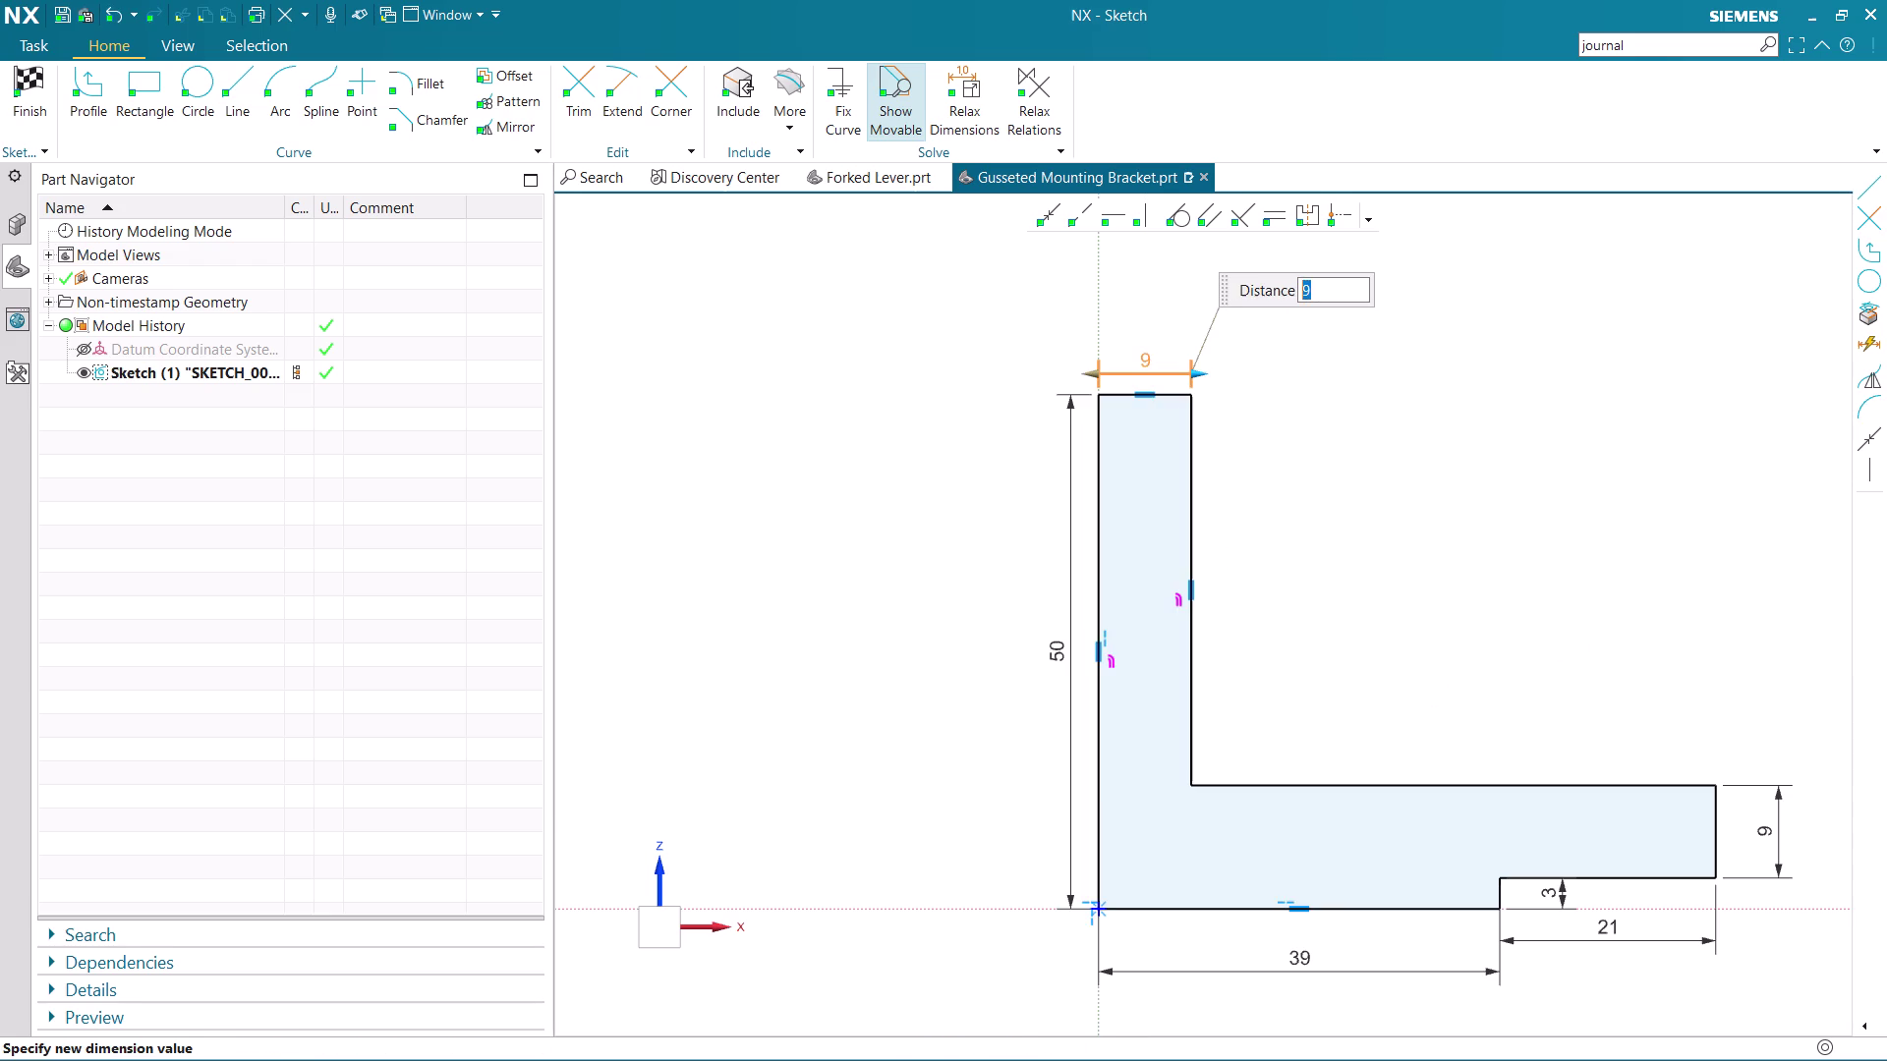
click(1340, 436)
scroll(down, 3)
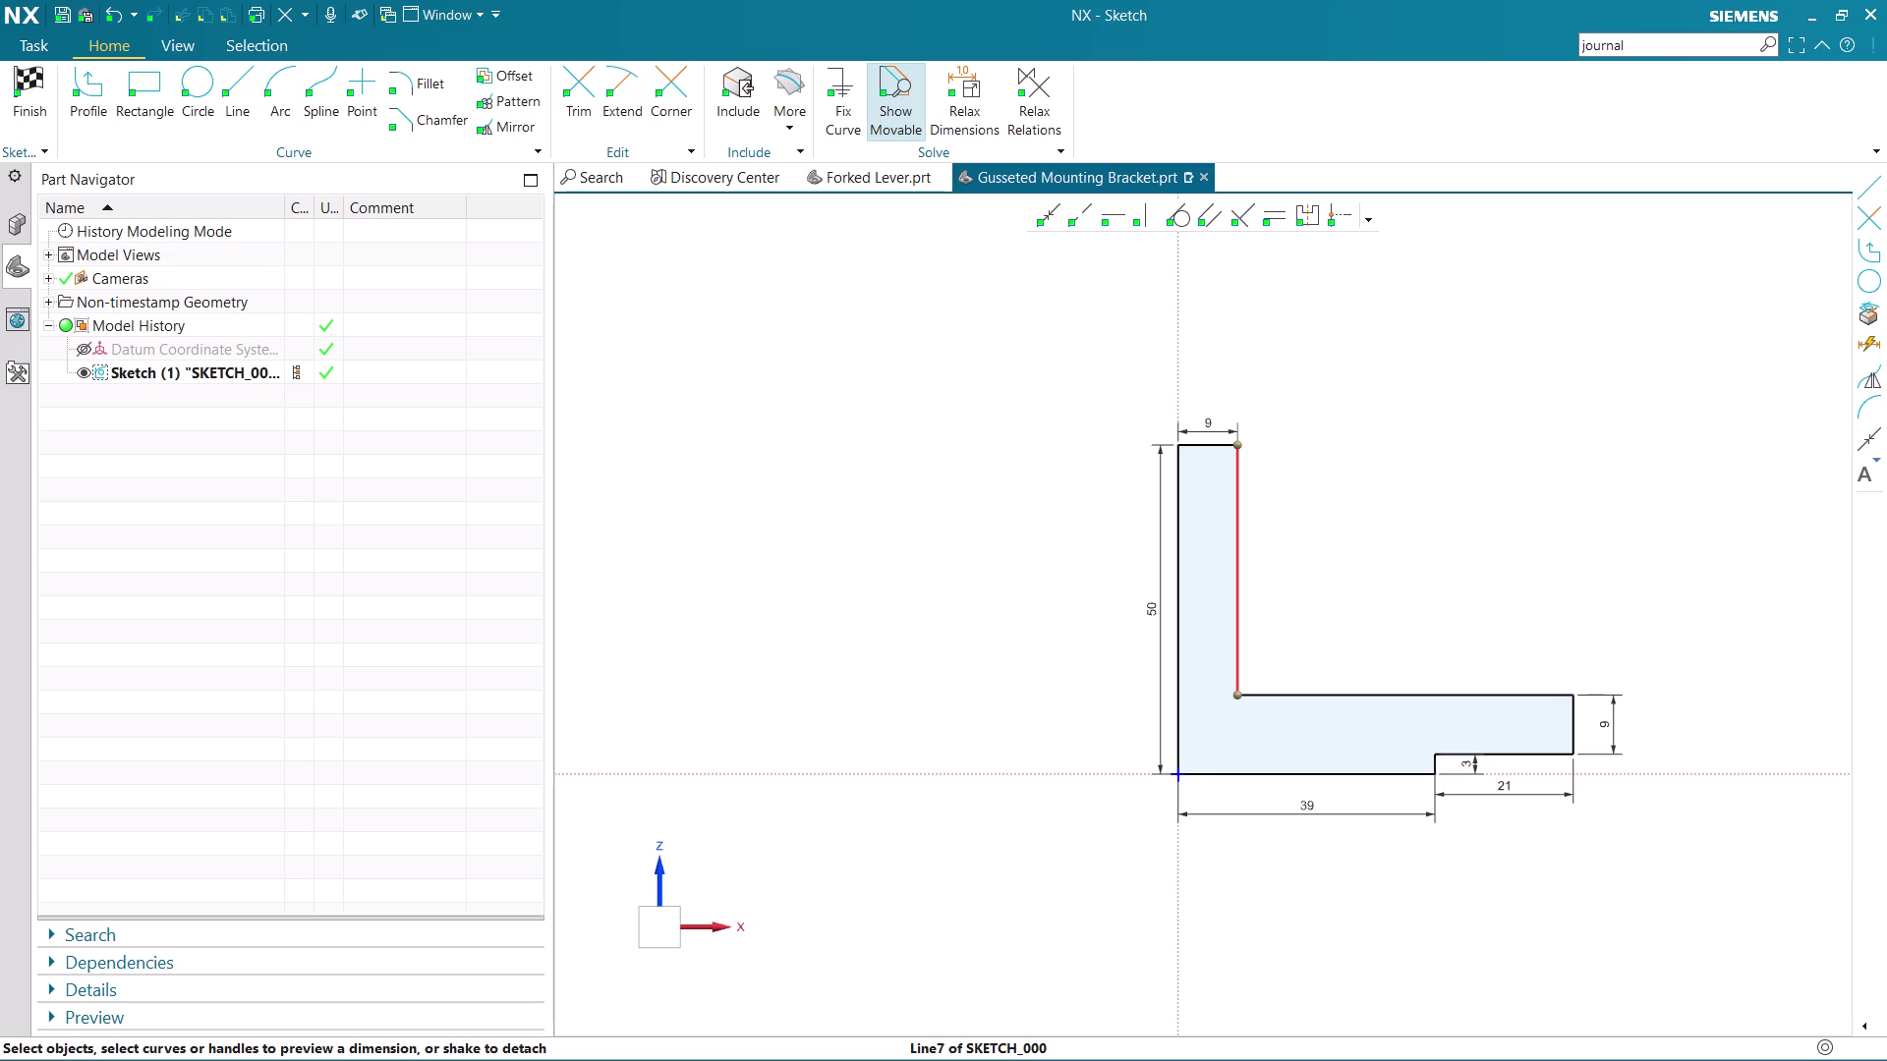
click(1379, 700)
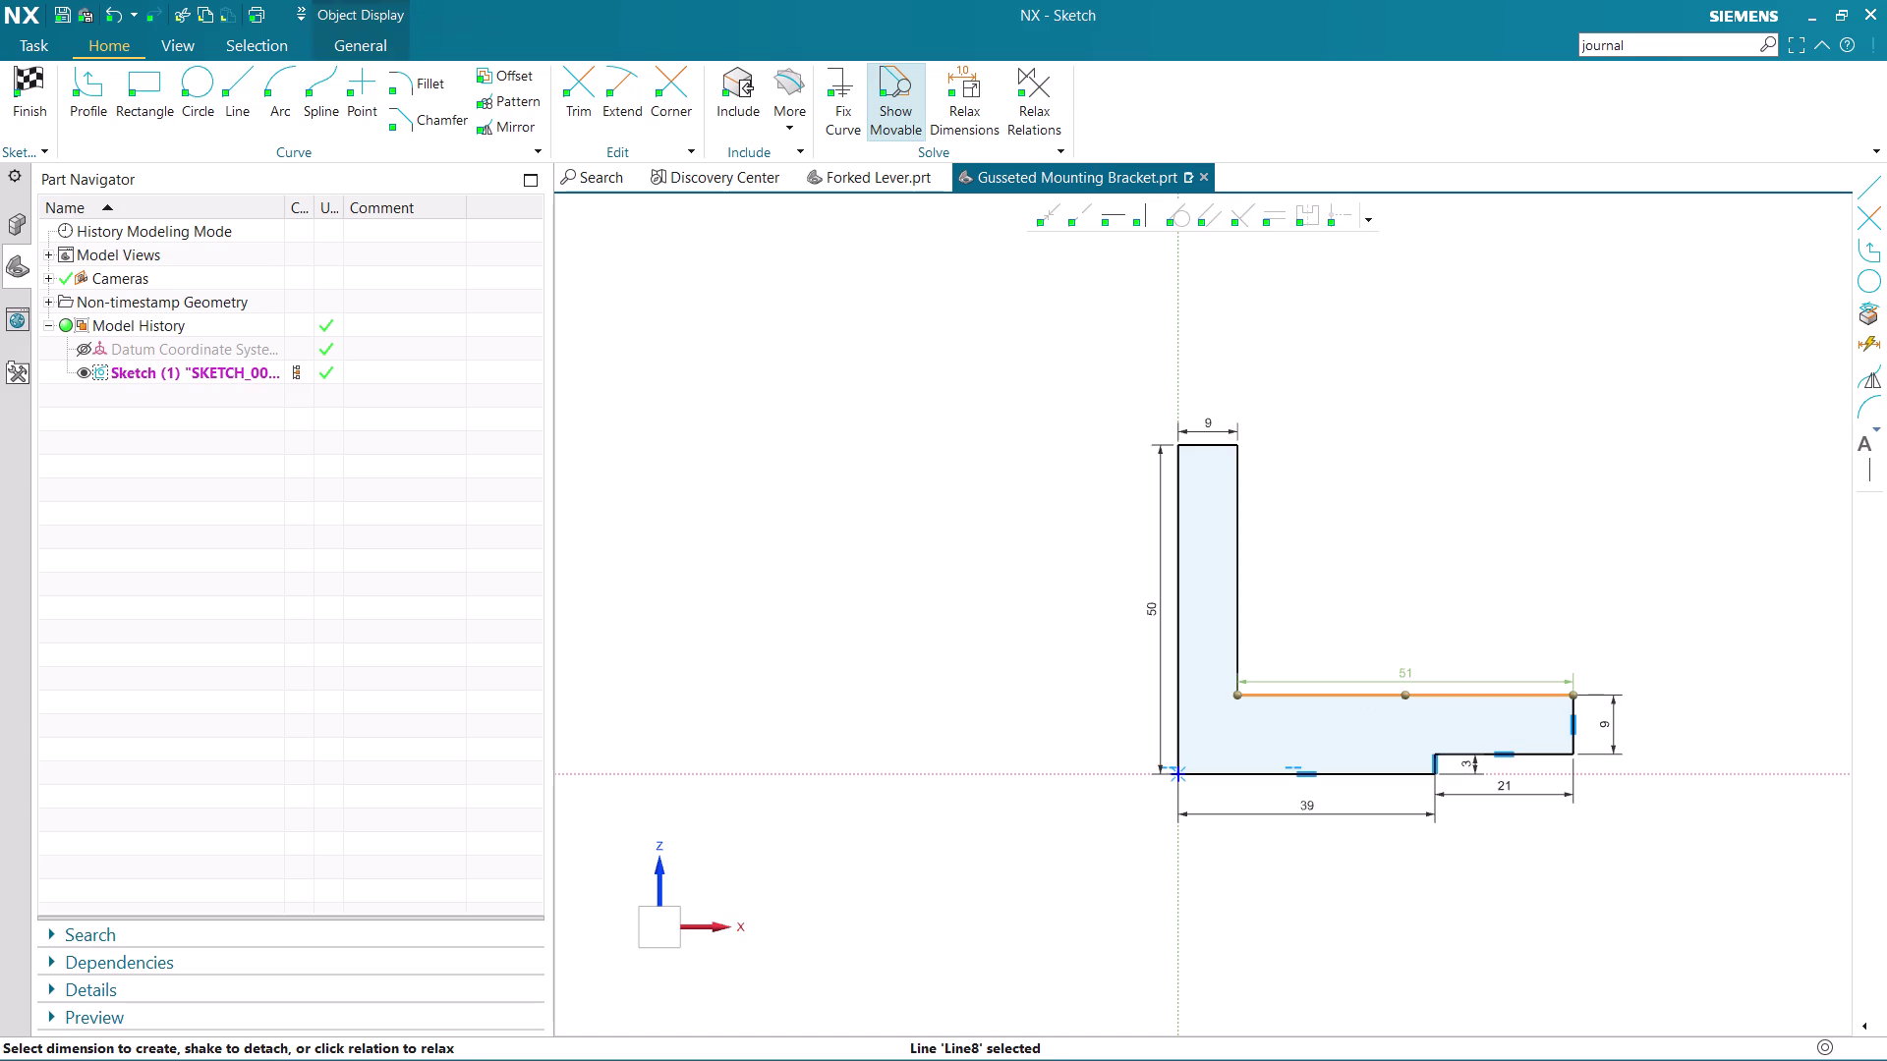
Dimension the inner foot edge at 51 mm and finish the sketch.
double_click(1418, 671)
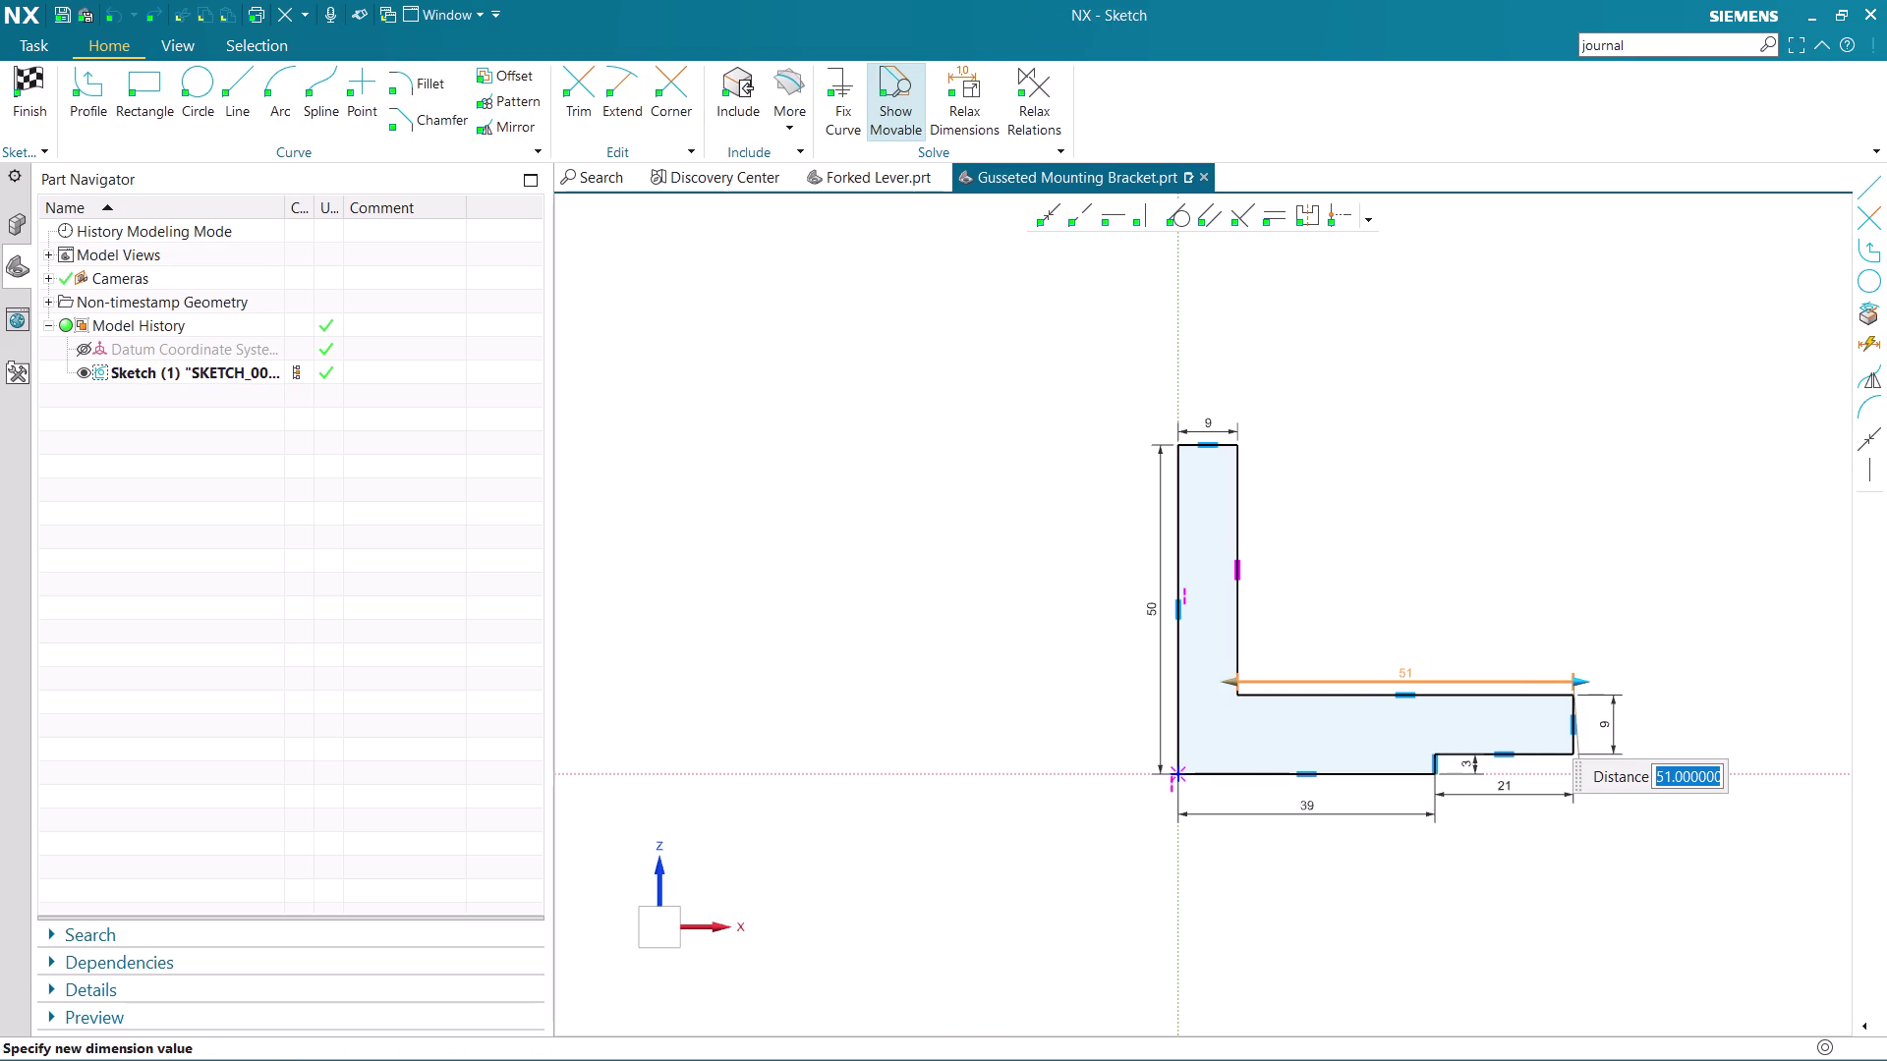
key(Escape)
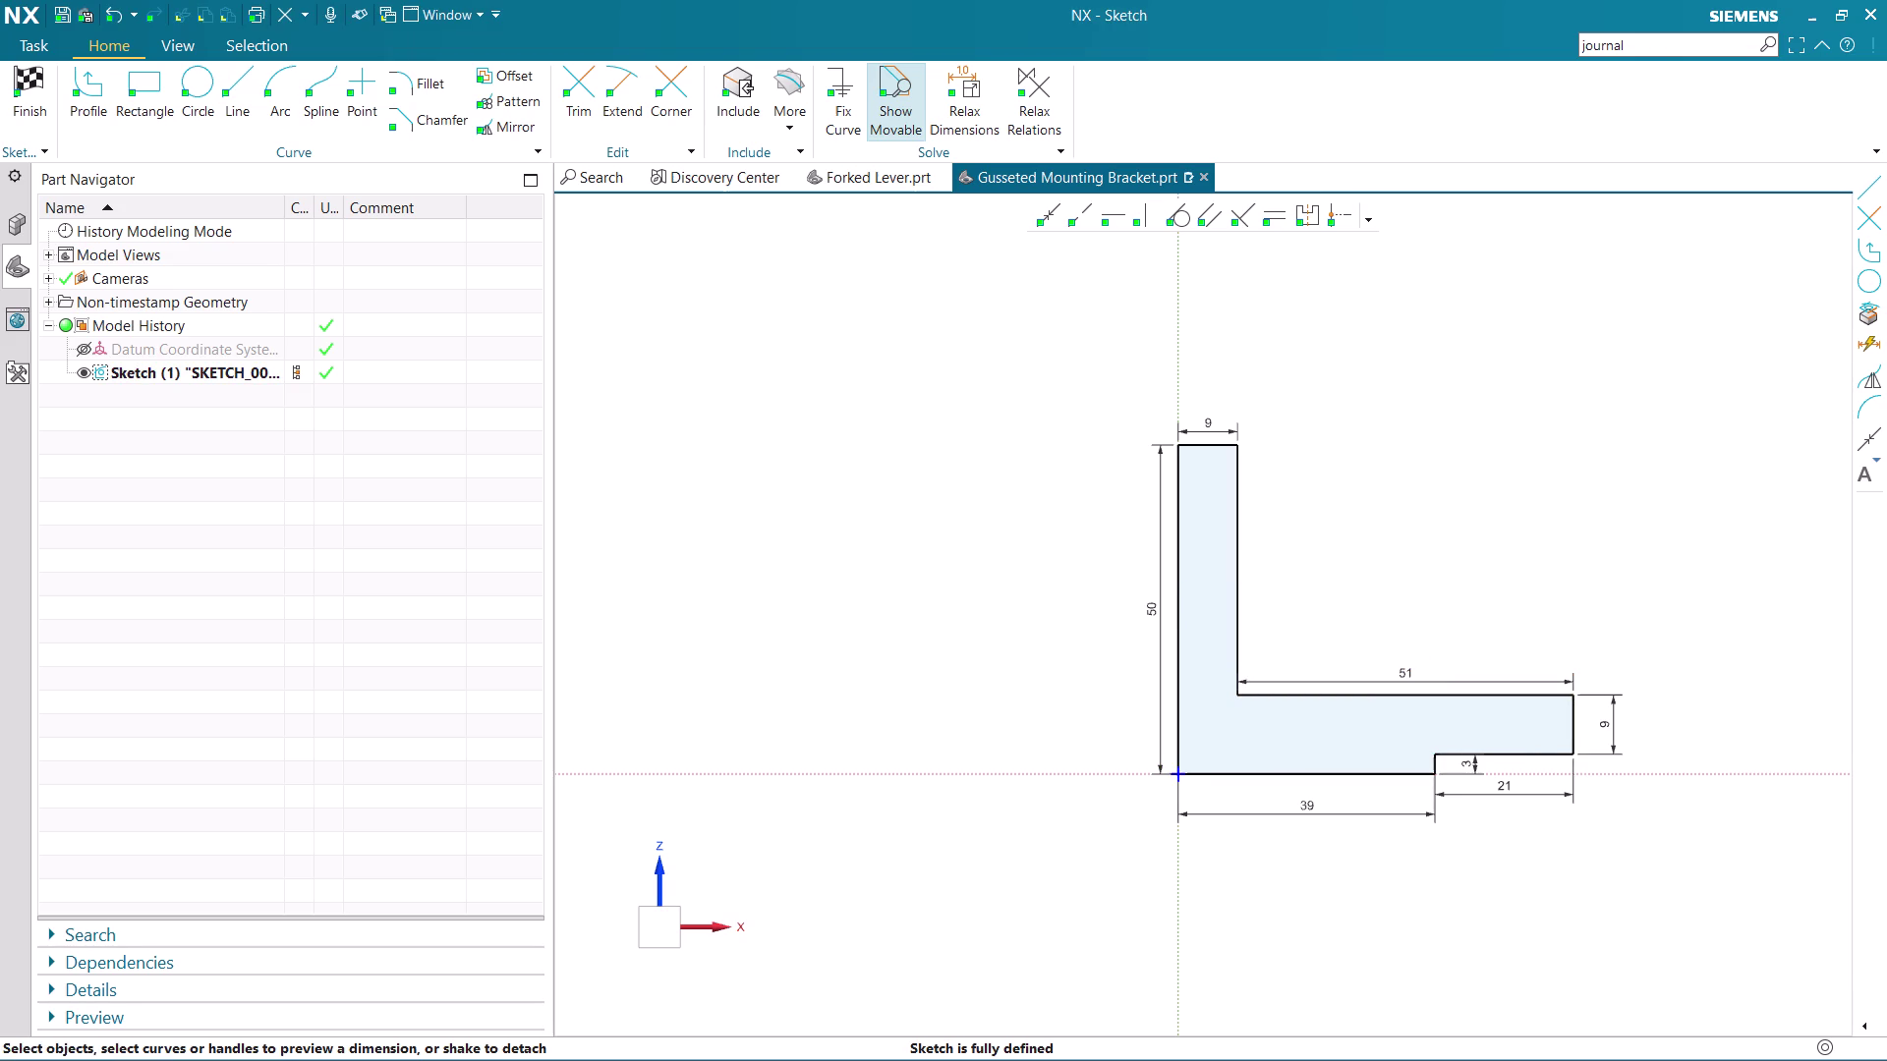
scroll(up, 3)
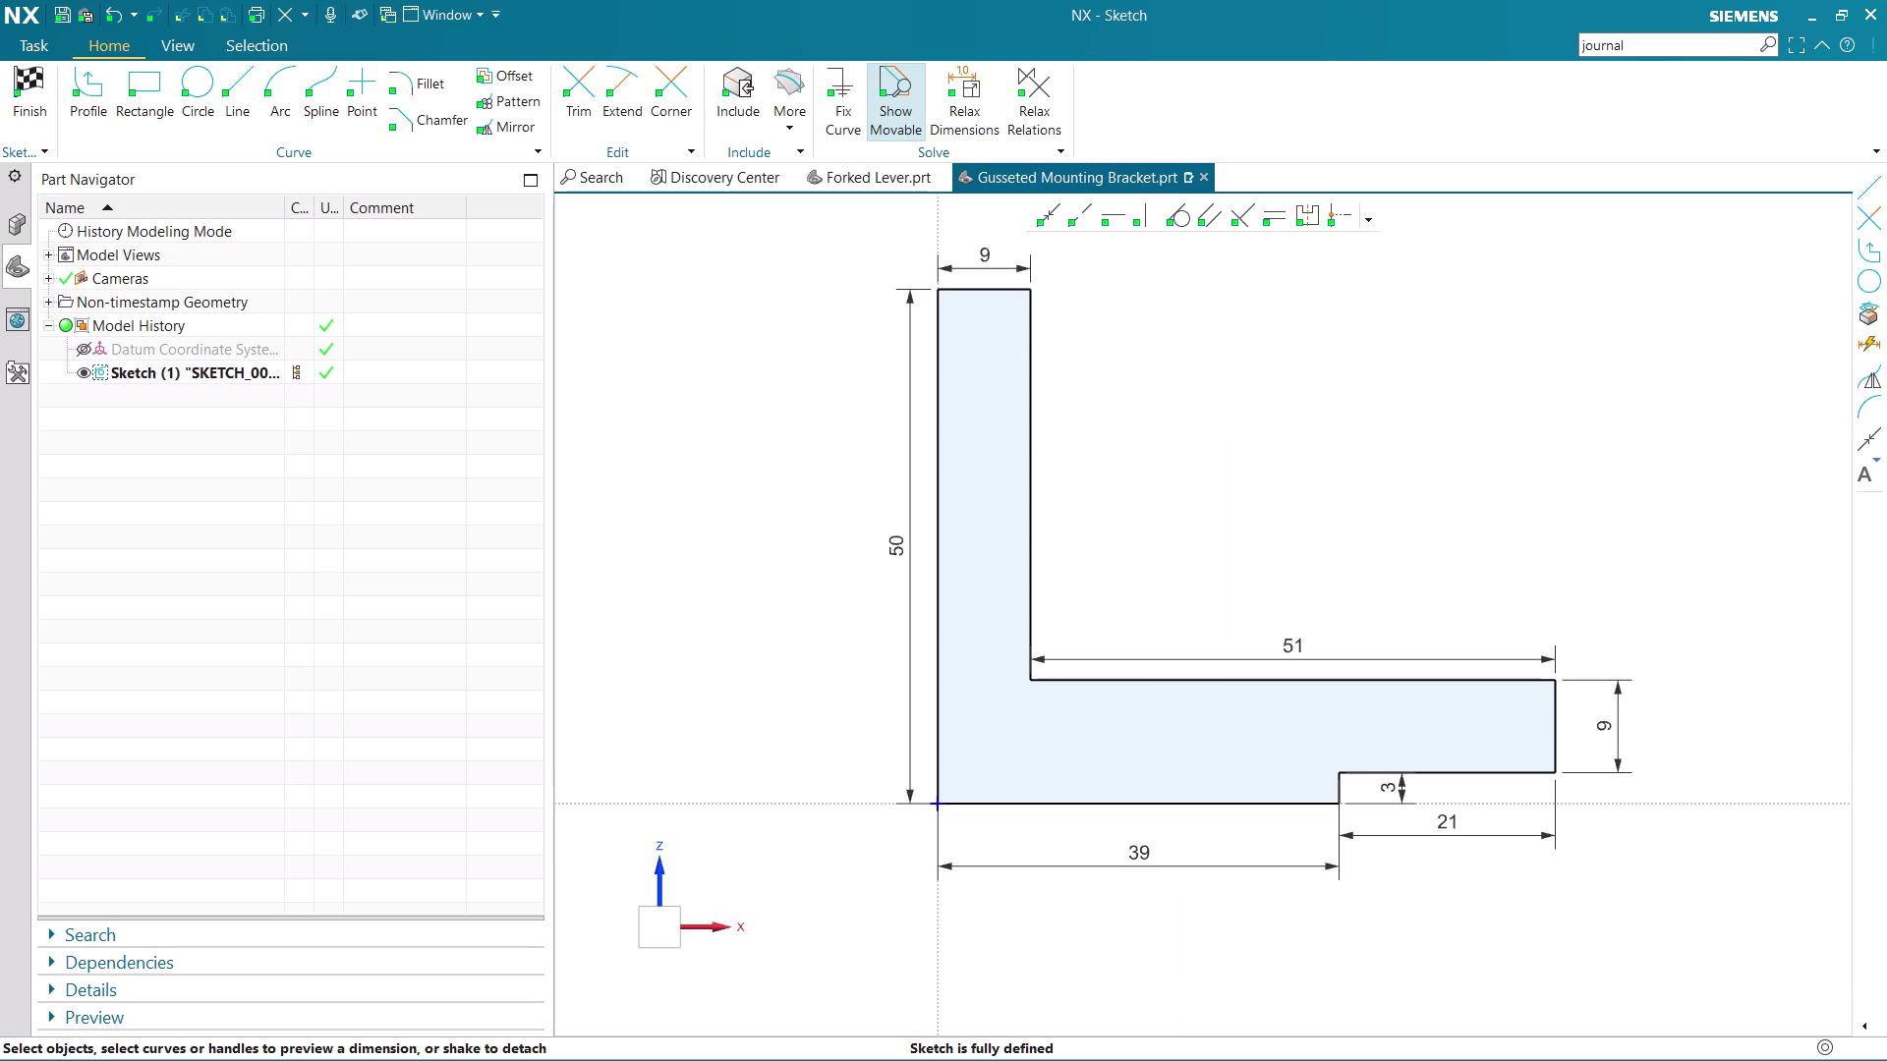
click(23, 99)
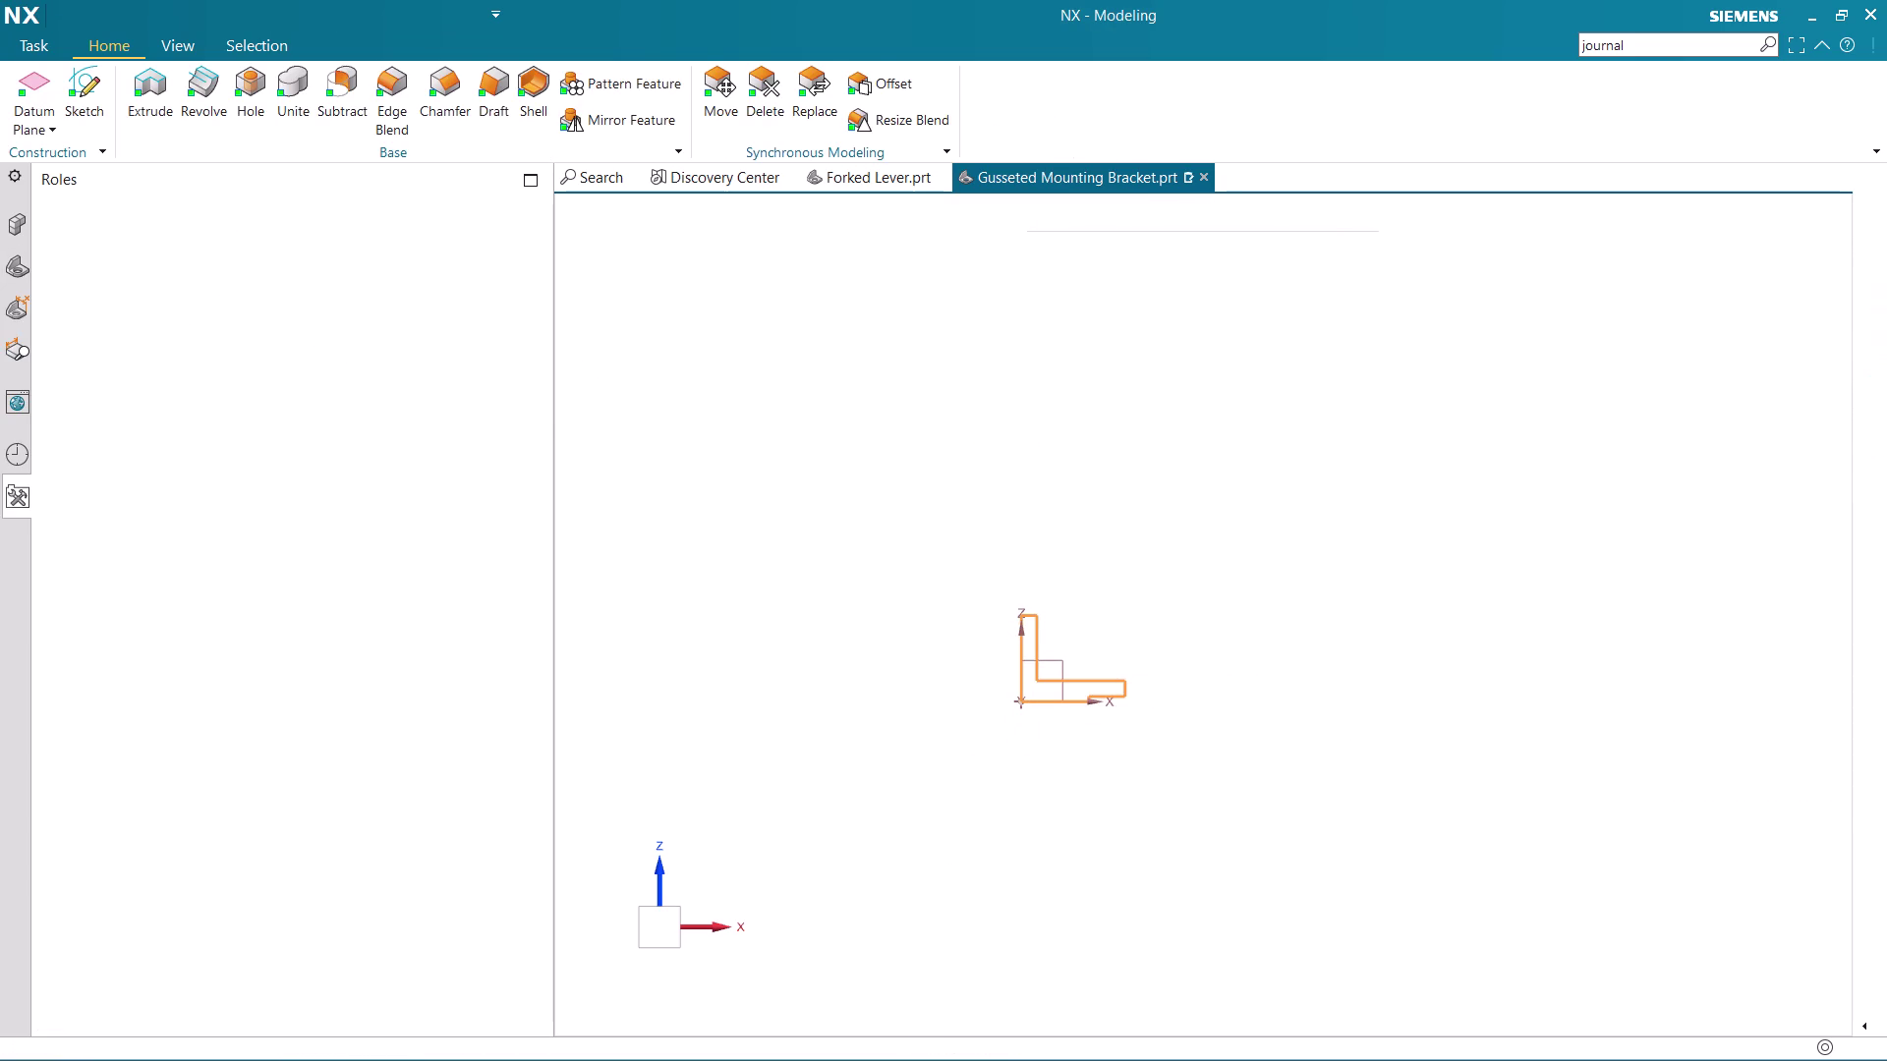
Extrude the bracket profile with Symmetric Value limits and a 50 mm distance.
click(151, 97)
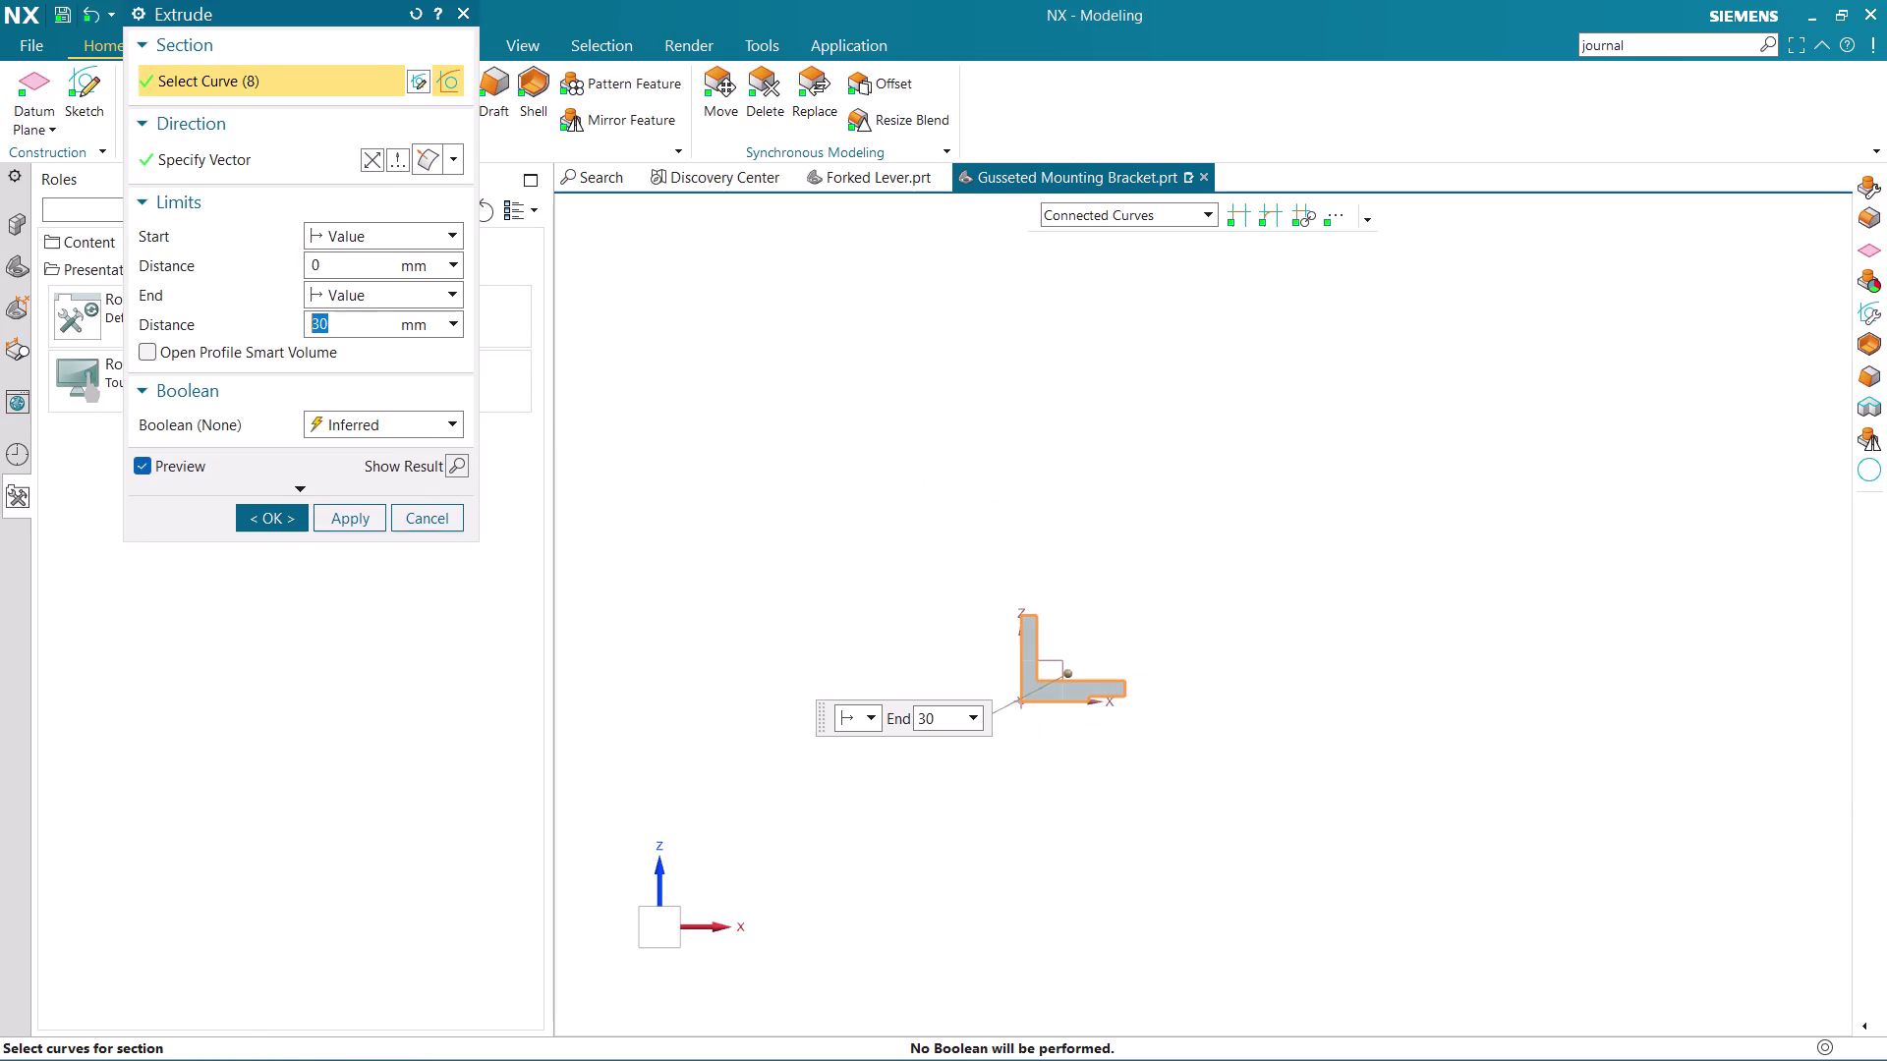
click(391, 237)
click(396, 280)
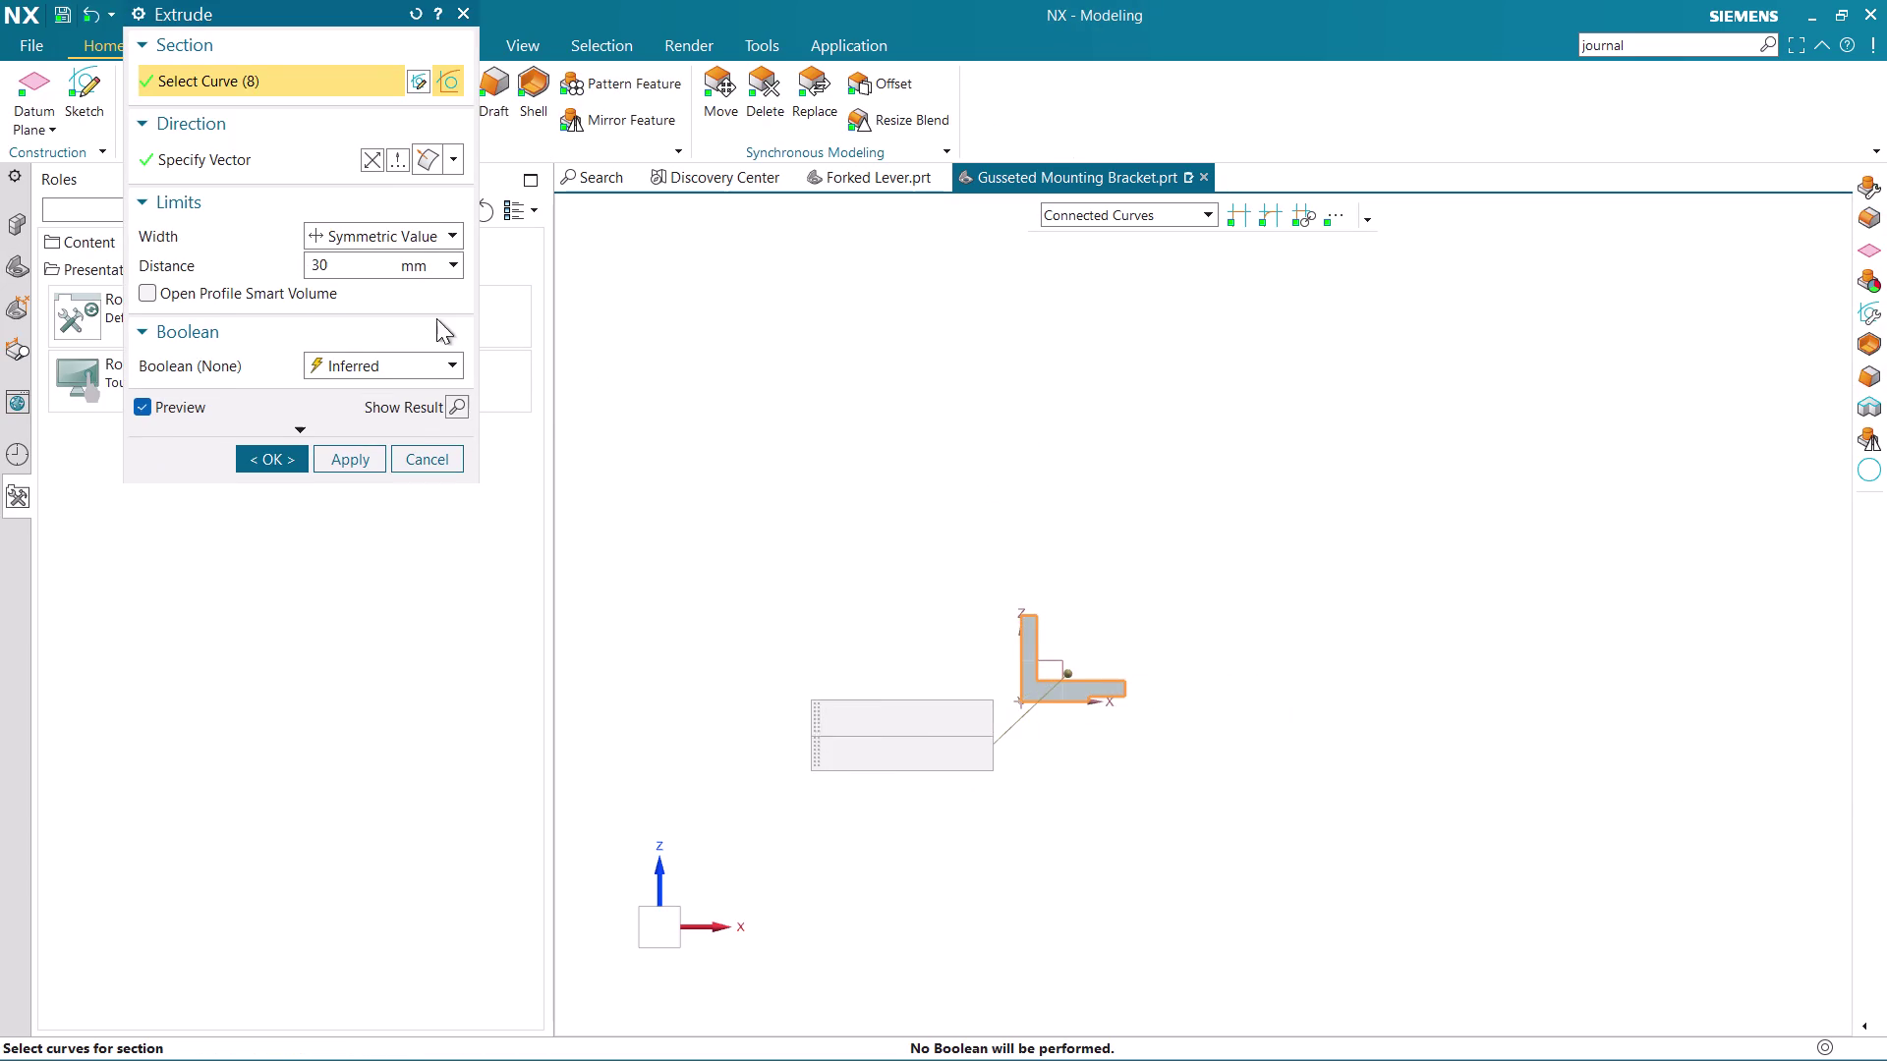
scroll(up, 3)
middle_drag(1182, 643, 1121, 710)
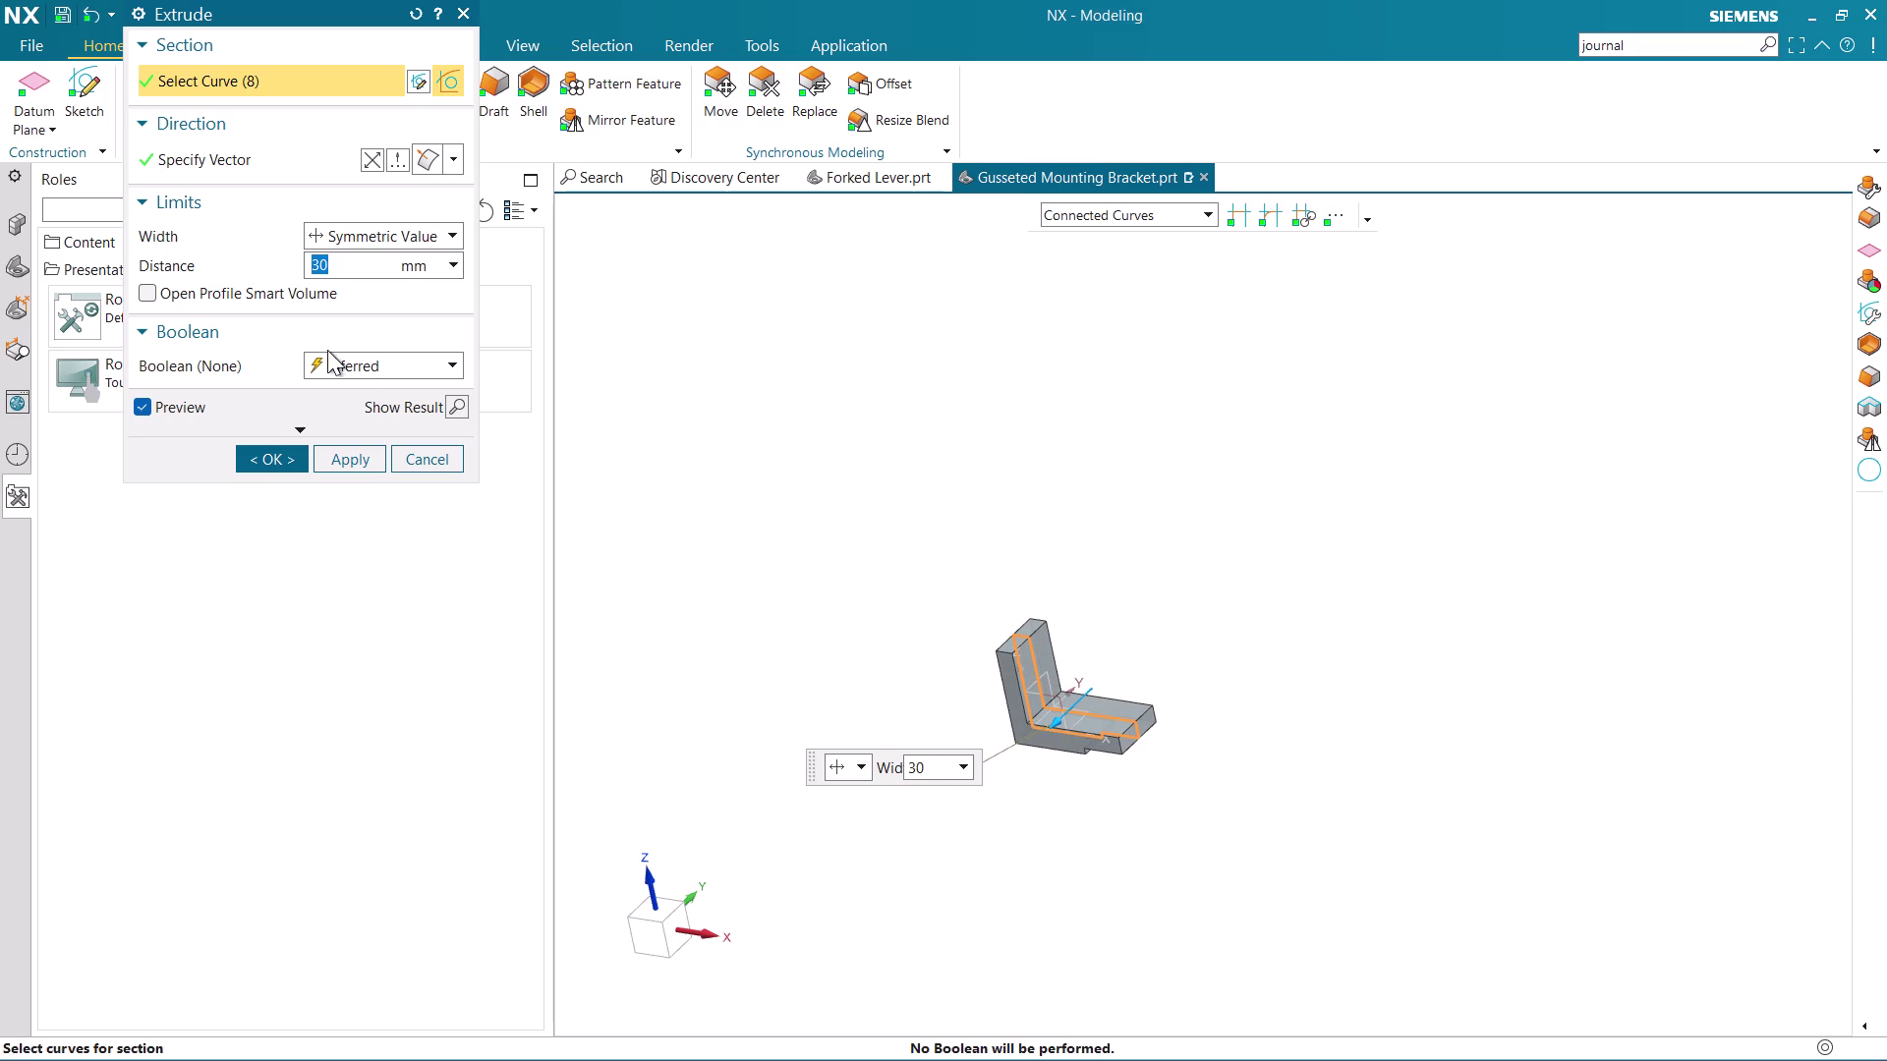
key(BackSpace)
text(5)
text(0)
key(Return)
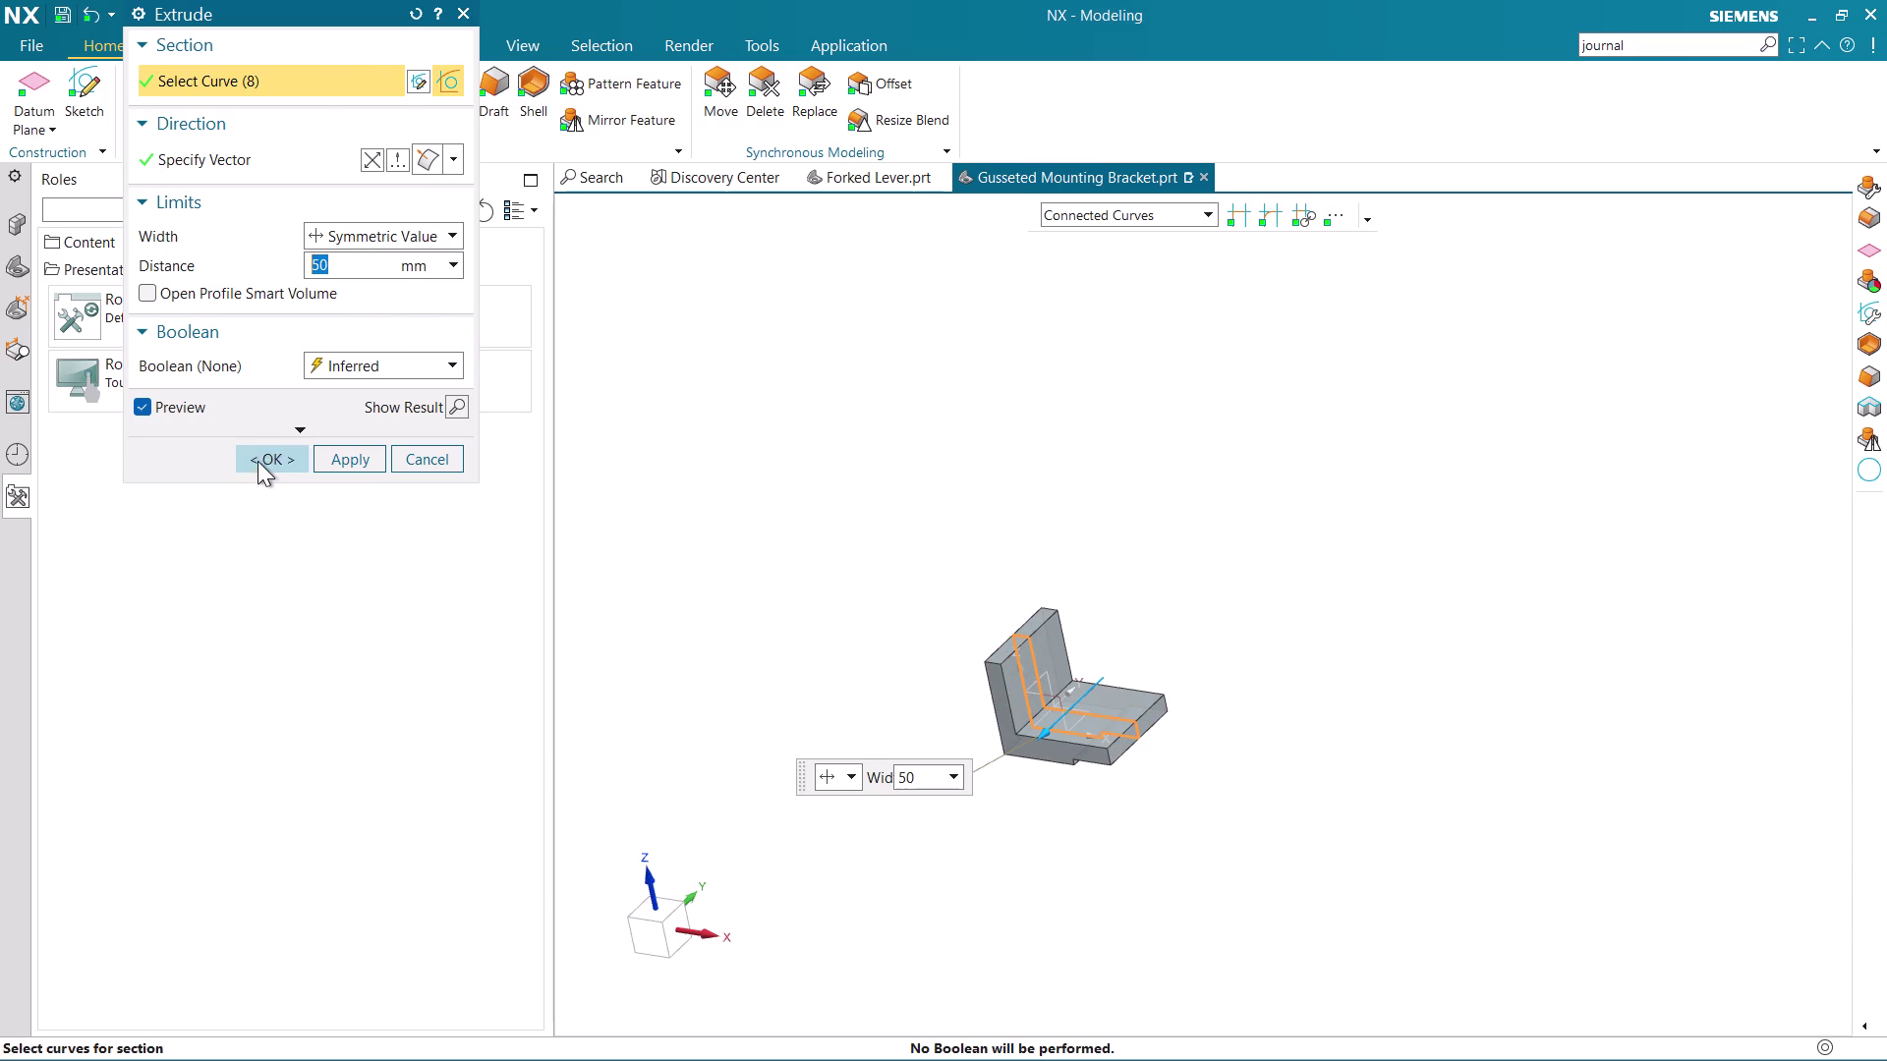
click(257, 461)
Orbit the new solid and show the model history to inspect it.
middle_drag(753, 668, 856, 588)
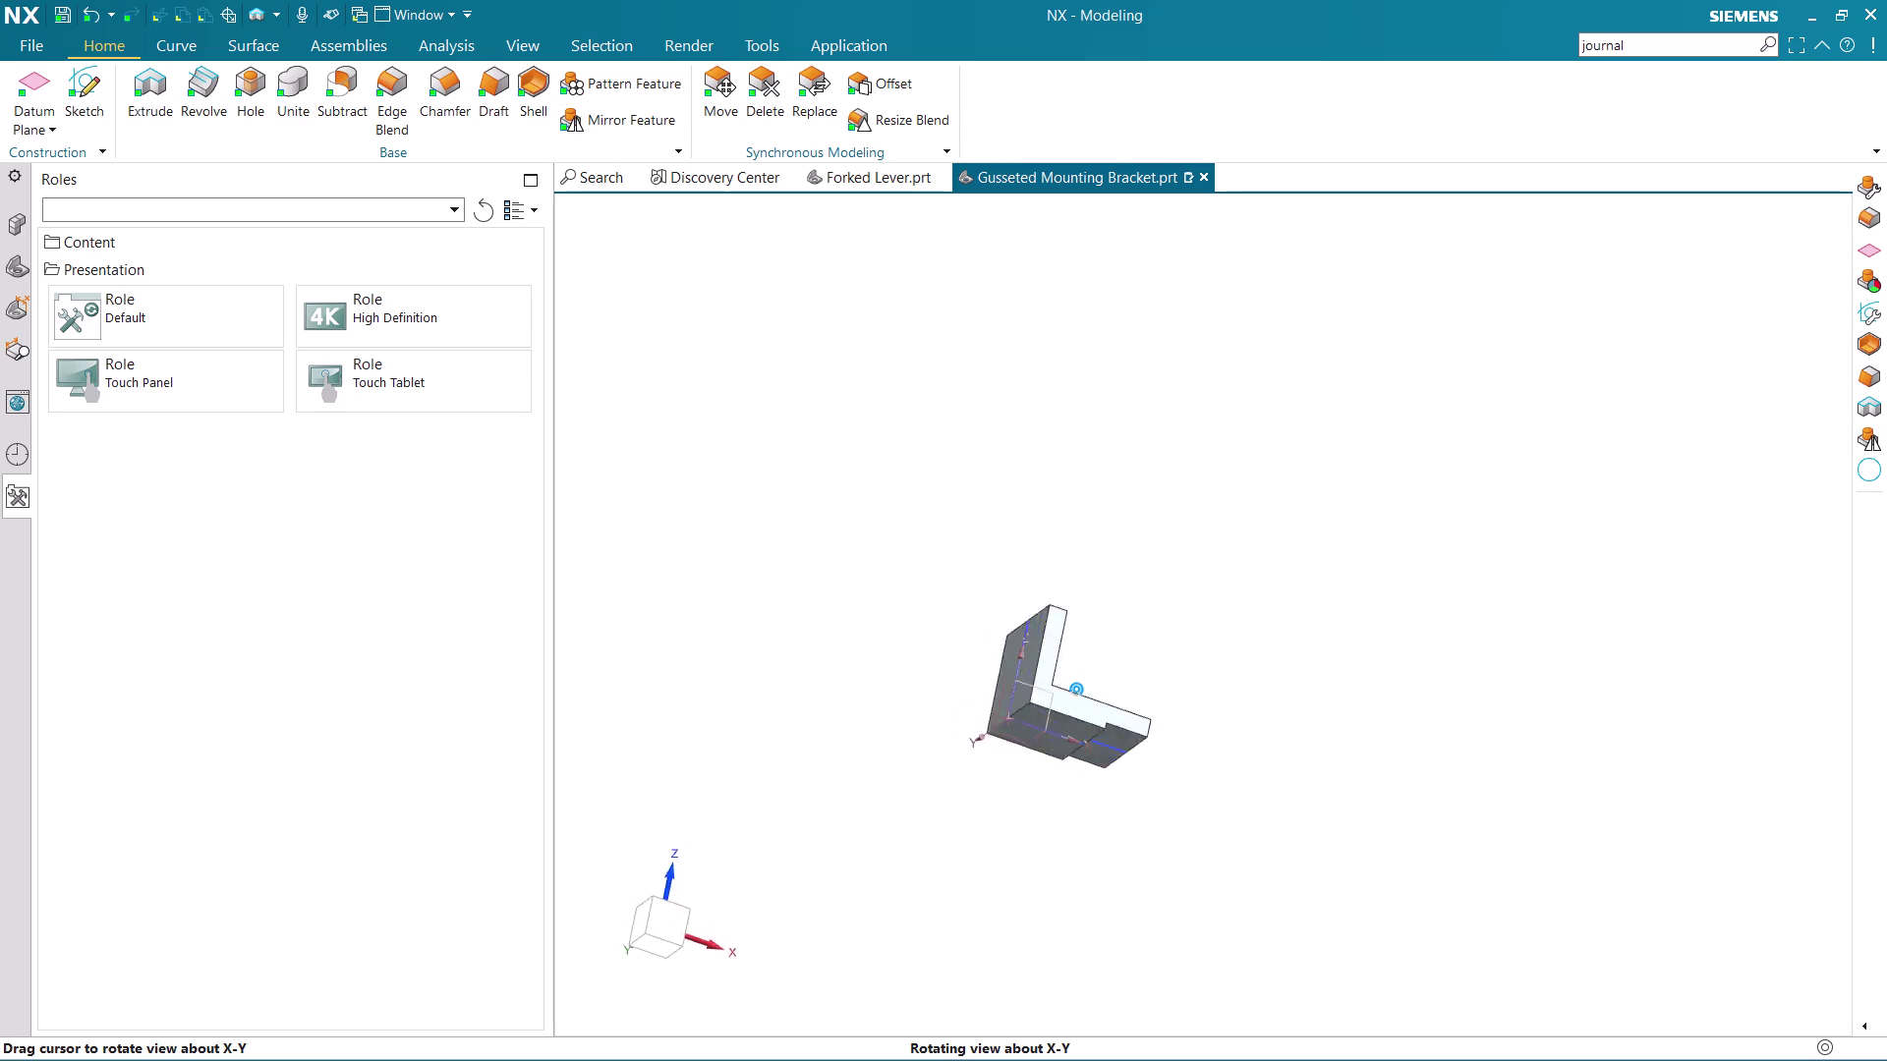
middle_drag(856, 587, 800, 627)
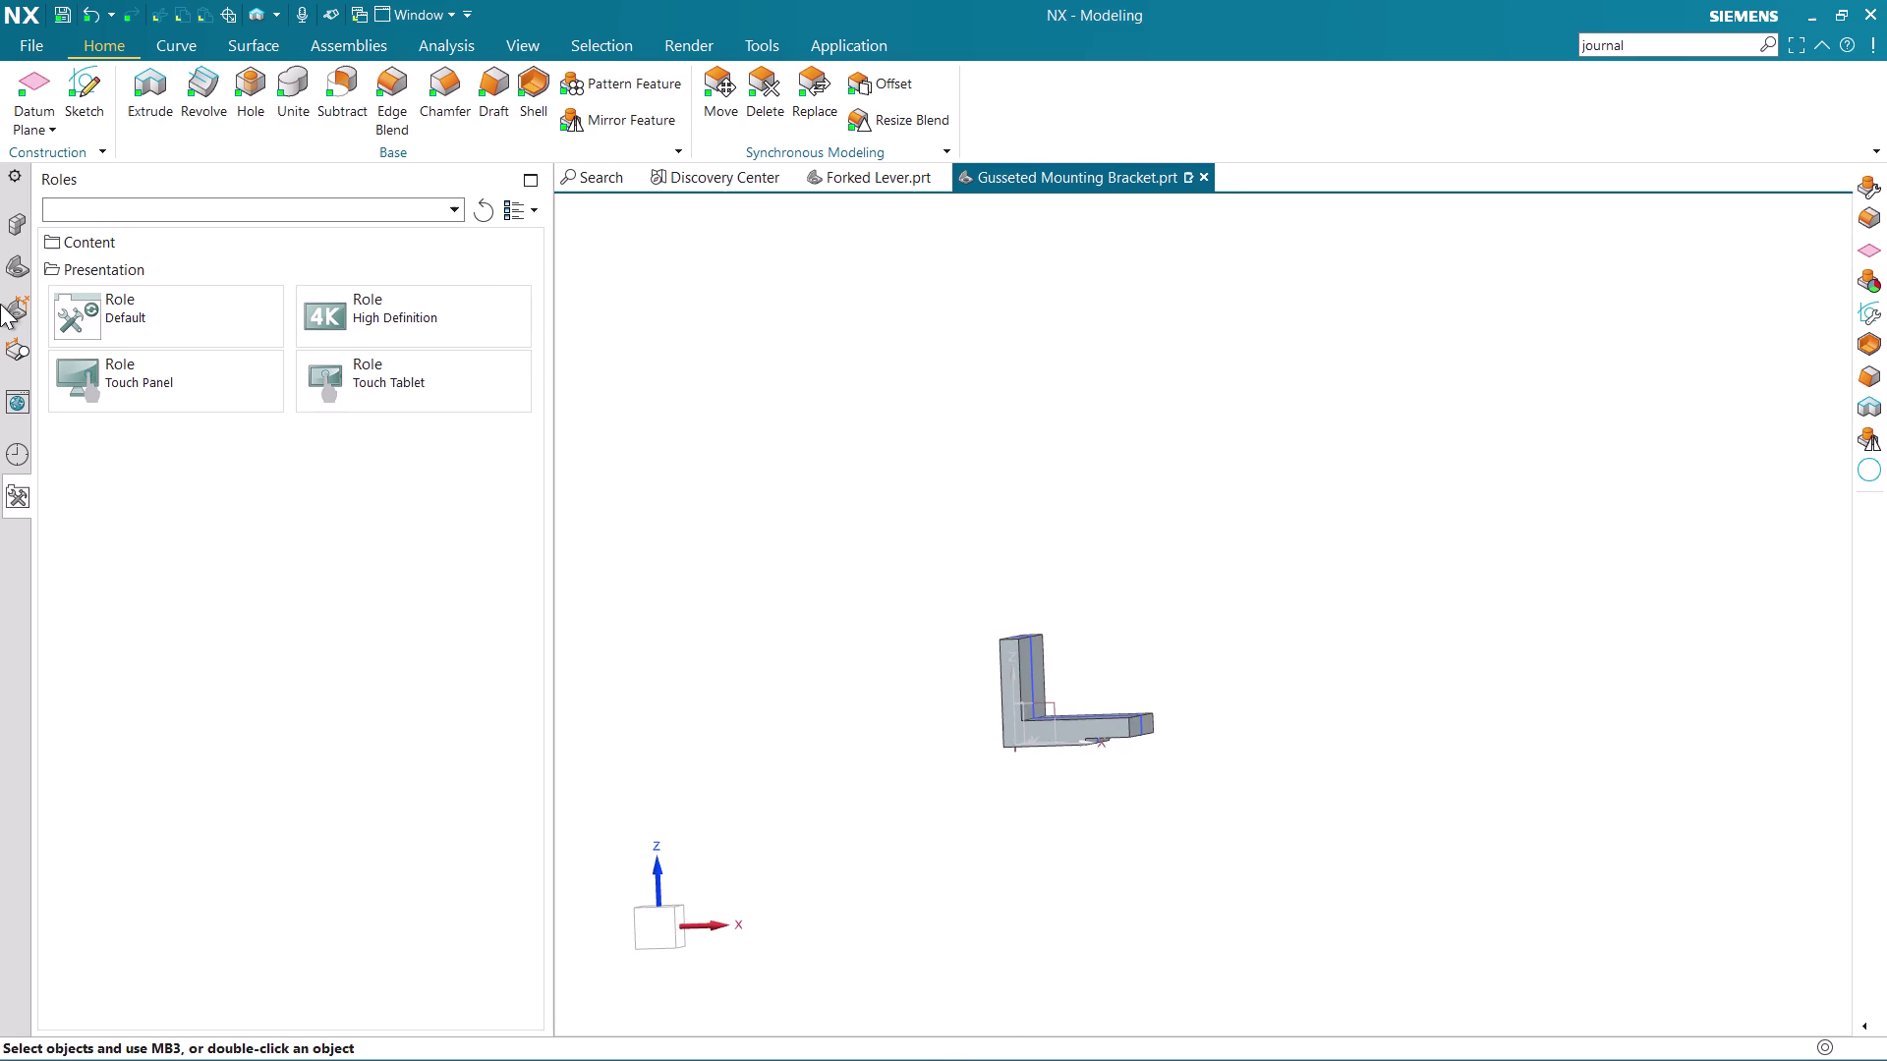
click(13, 271)
scroll(up, 3)
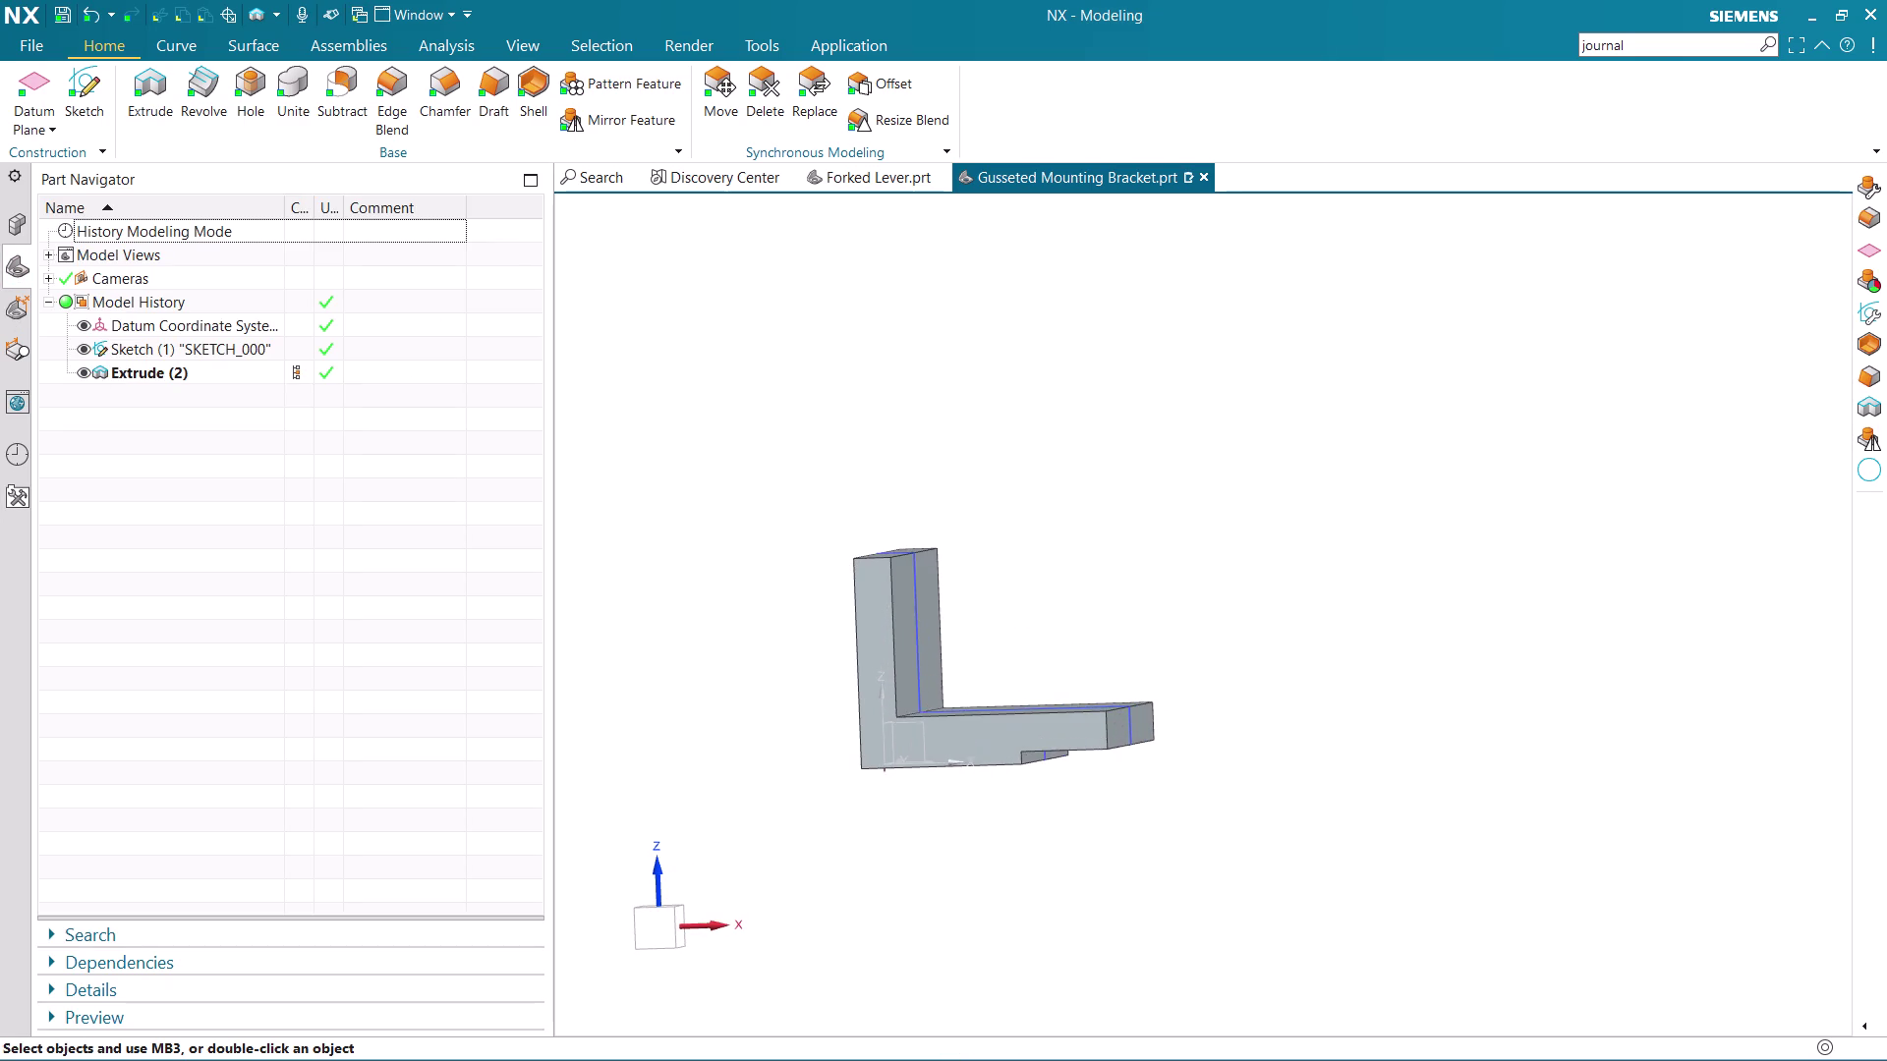
scroll(up, 3)
middle_drag(968, 756, 883, 759)
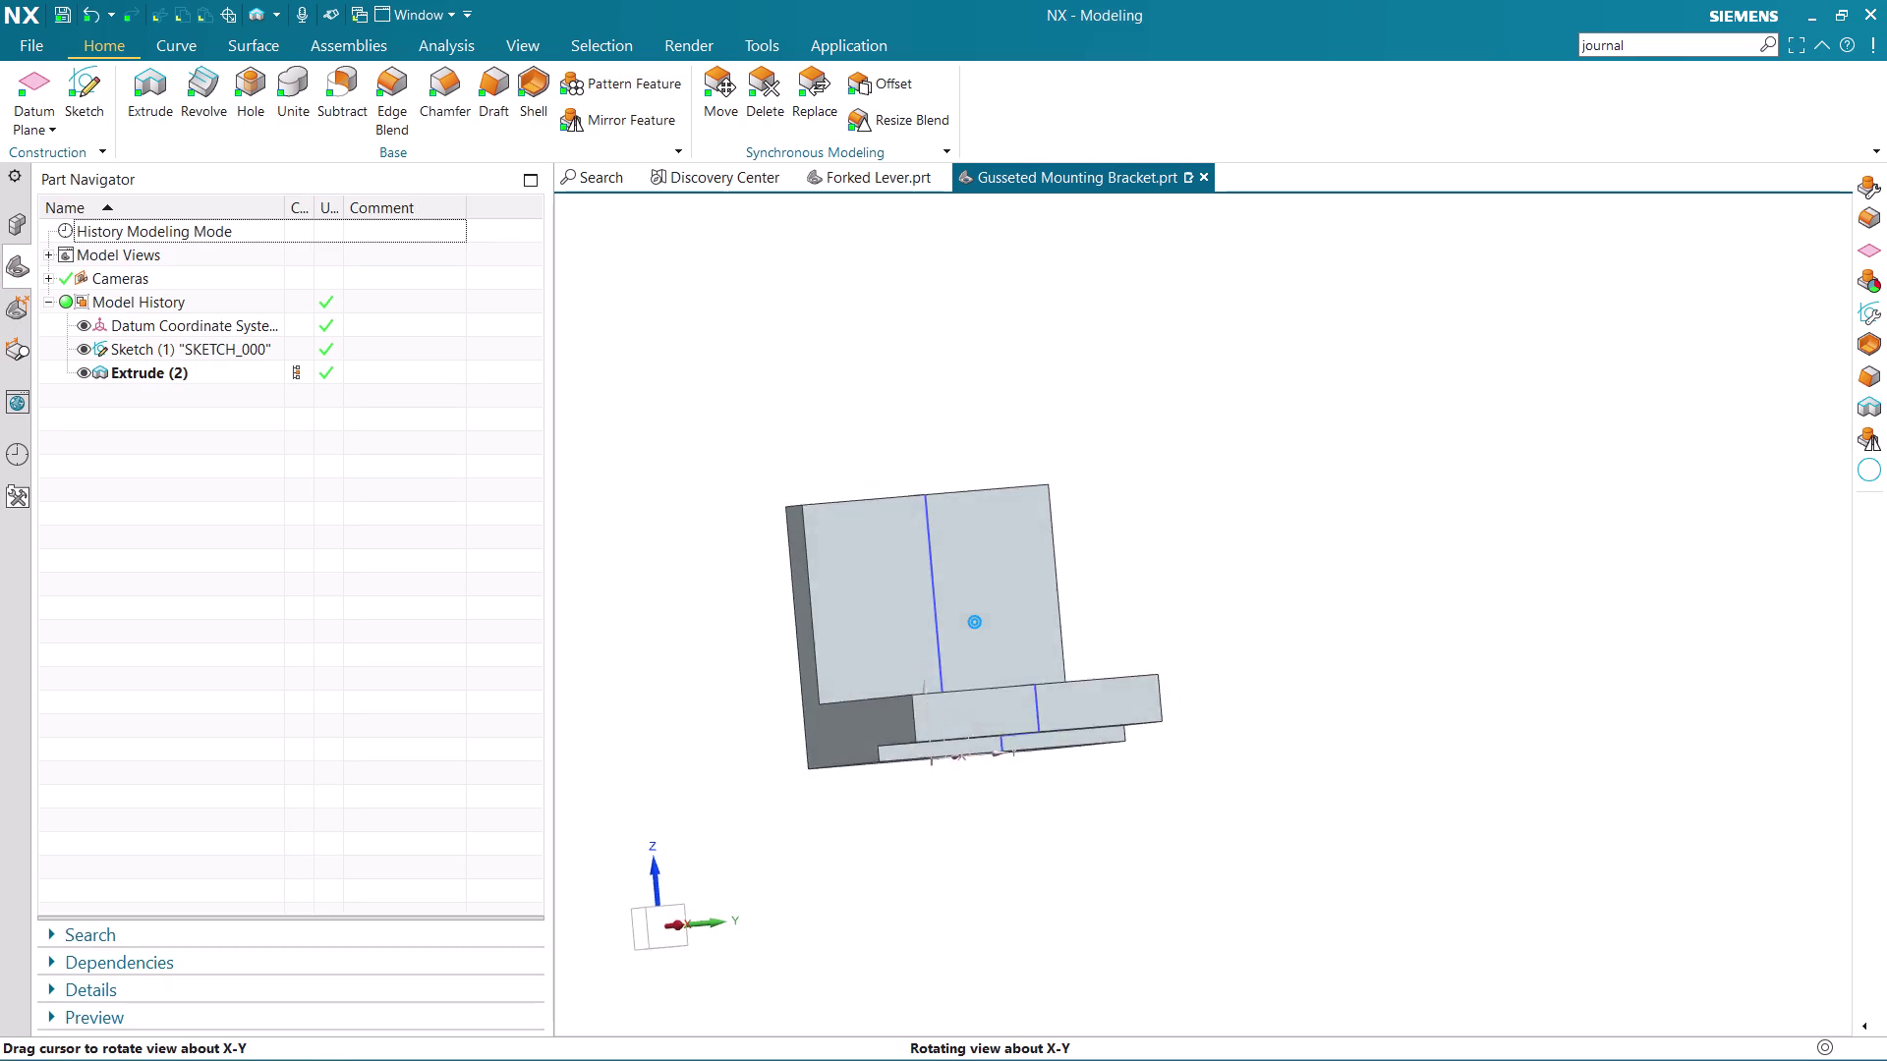
middle_drag(884, 758, 874, 770)
click(393, 76)
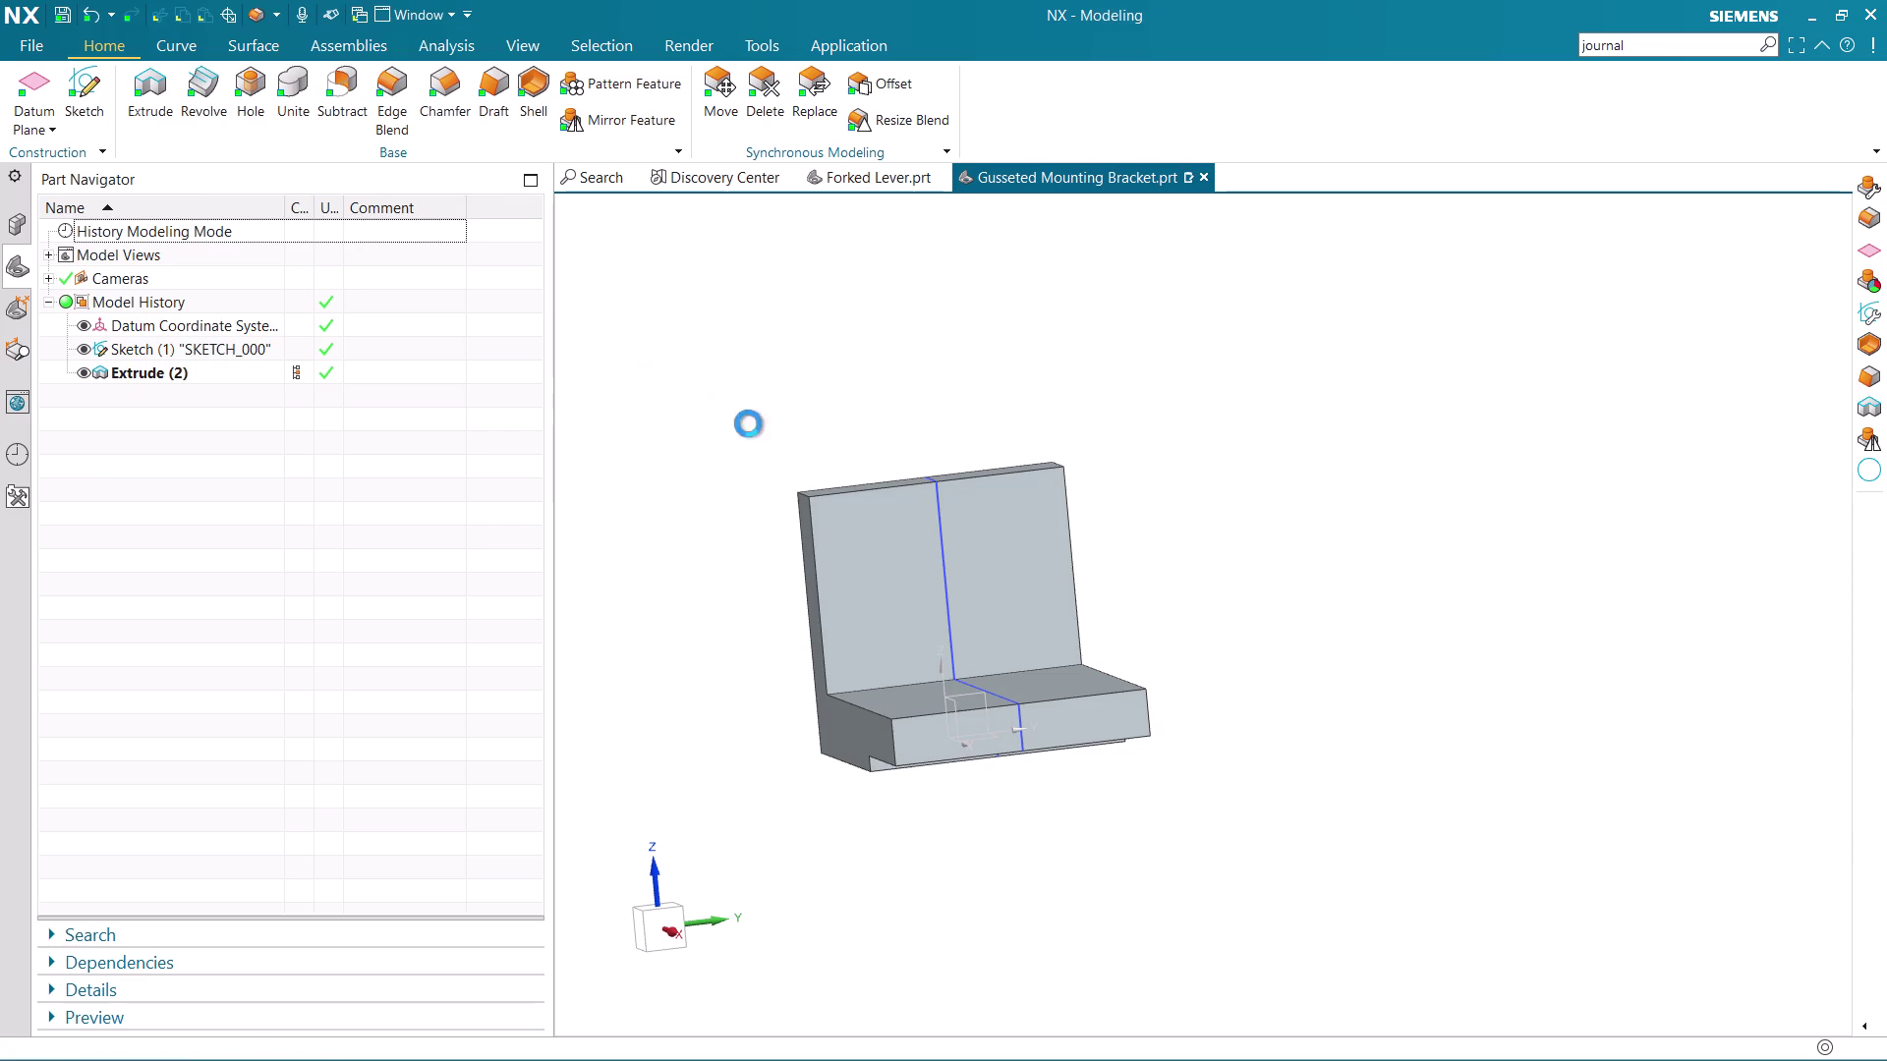
scroll(up, 3)
Blend the bracket's two top corner edges with a 9 mm radius.
click(809, 506)
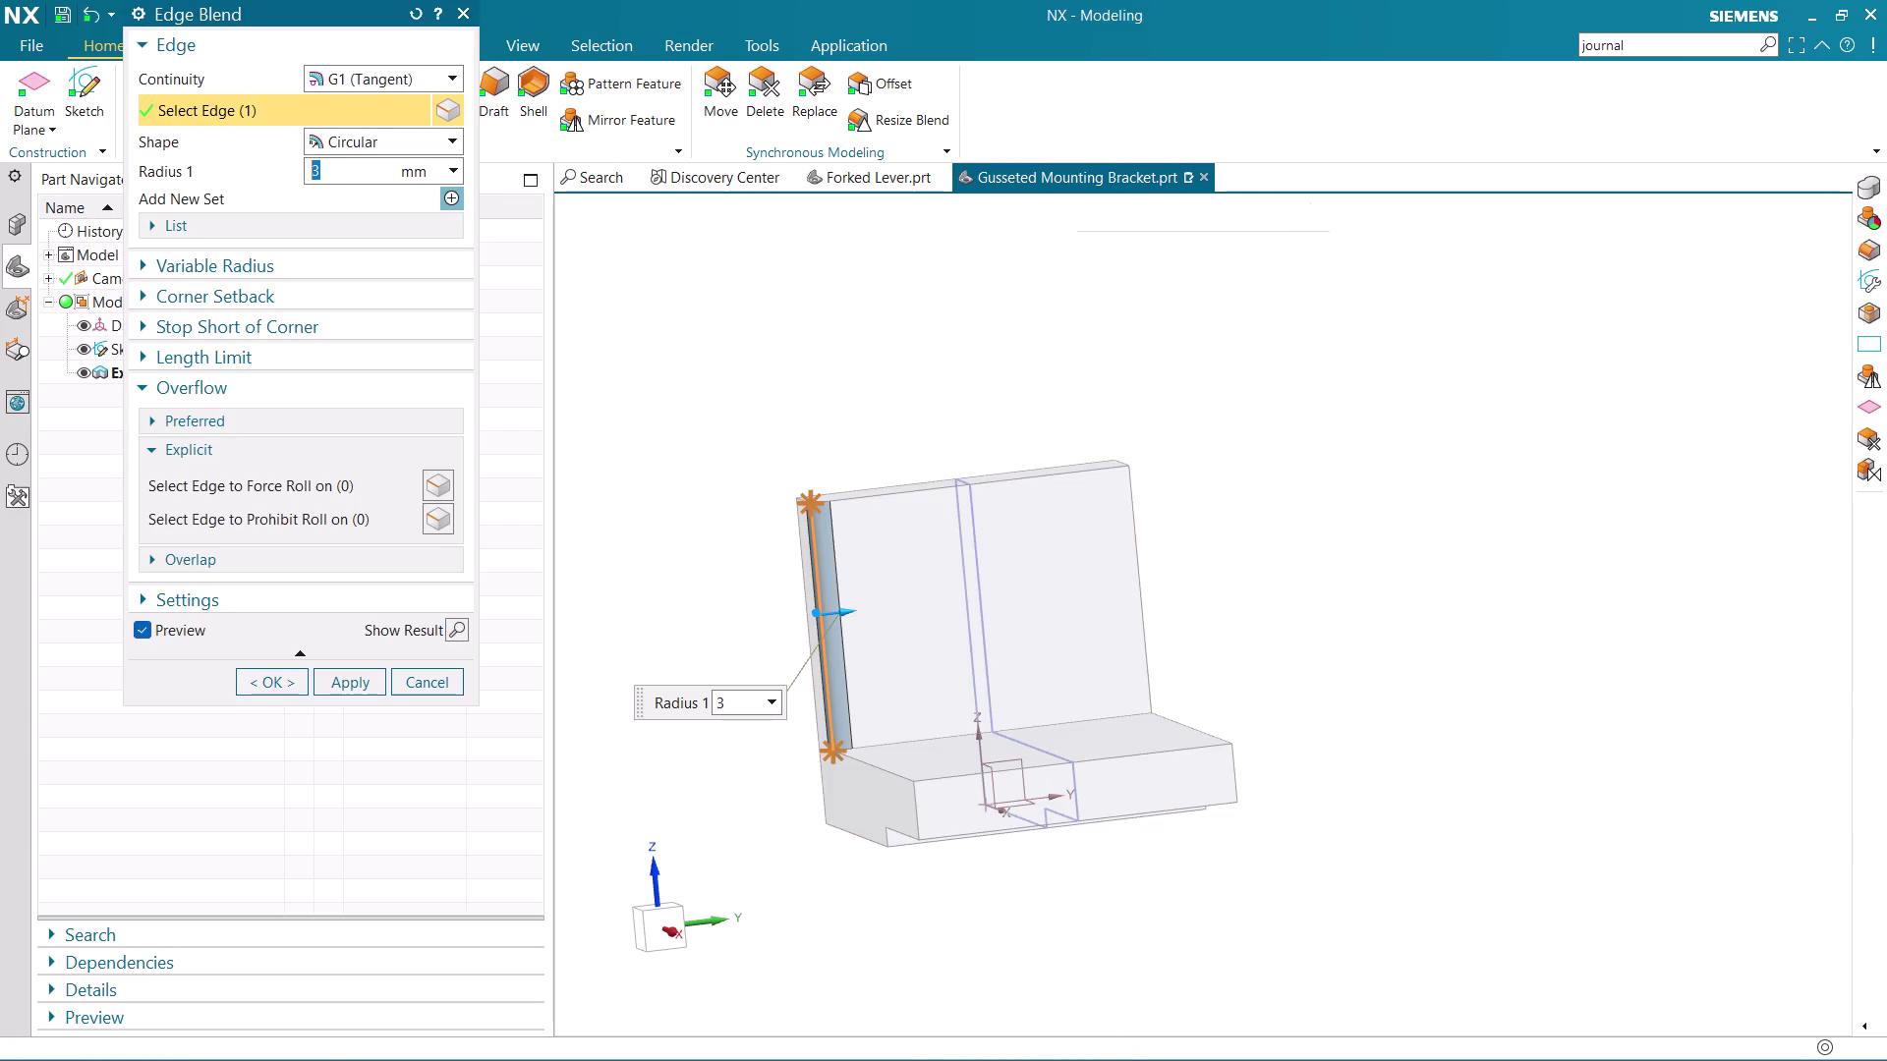
click(790, 370)
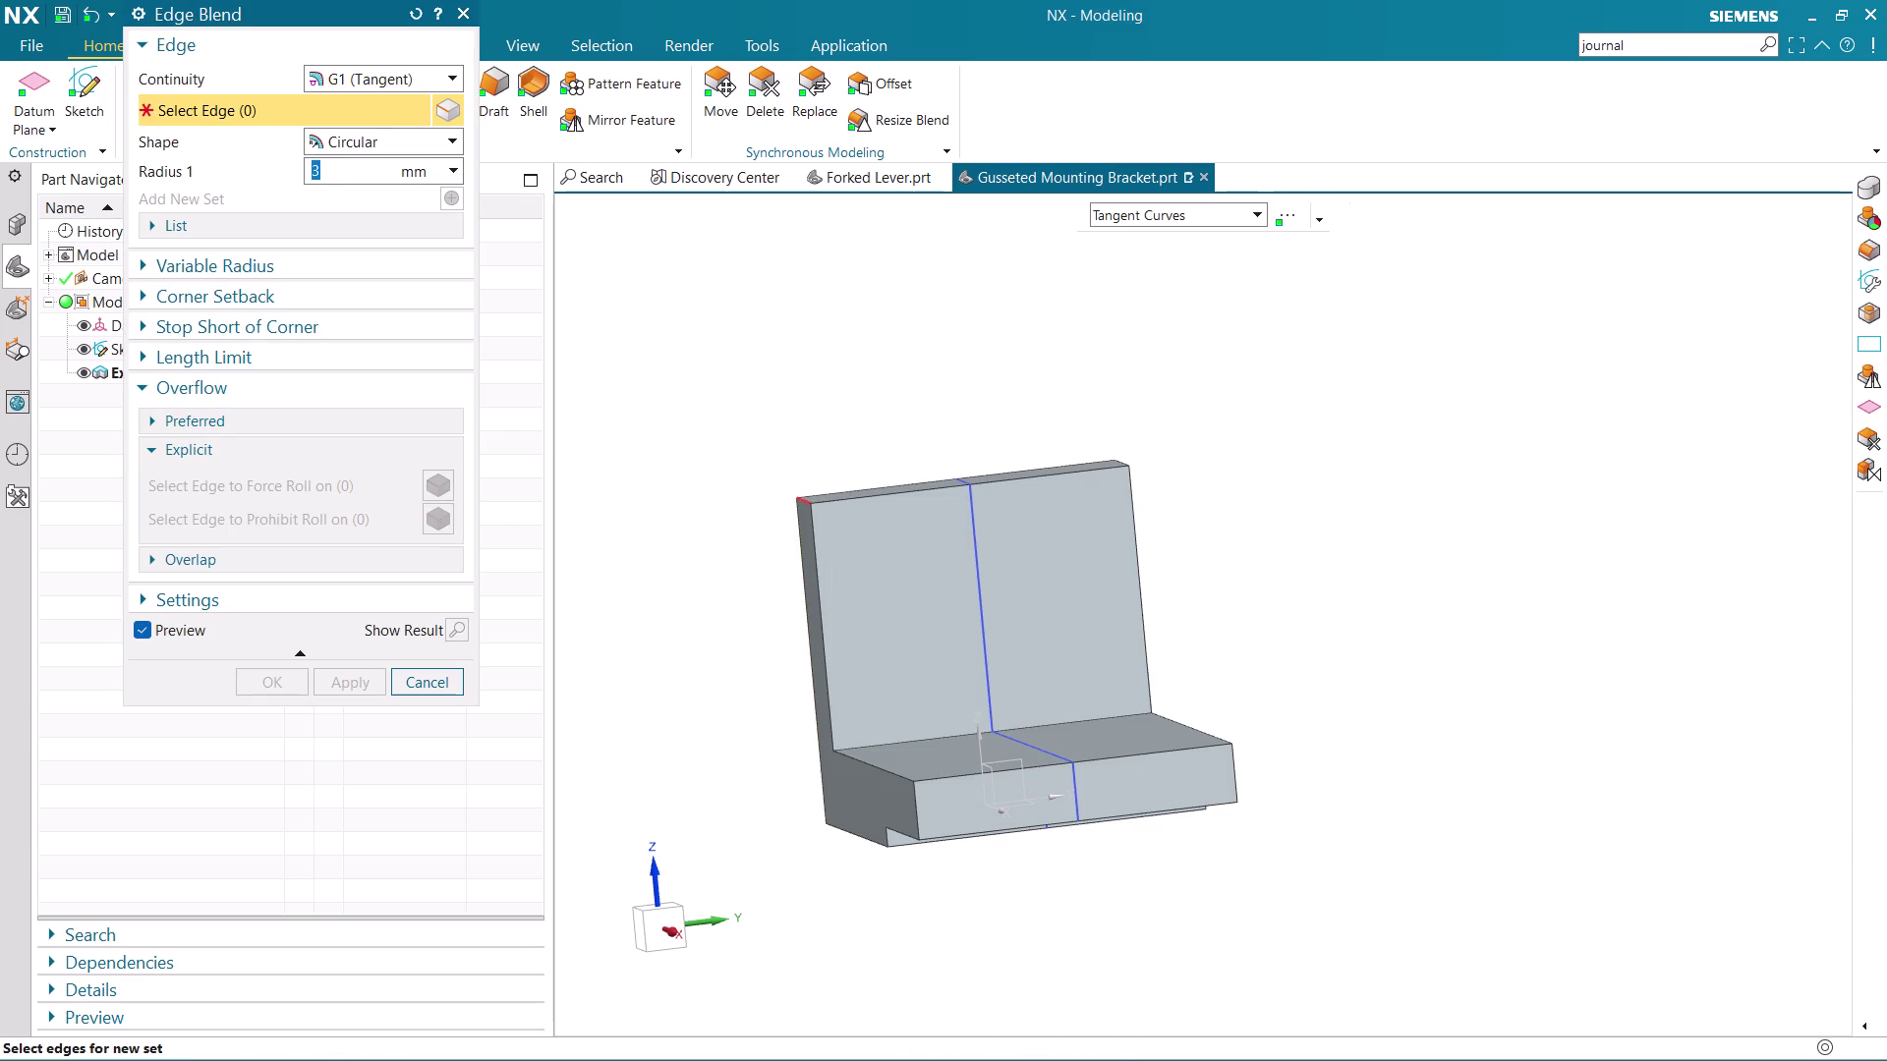
click(808, 504)
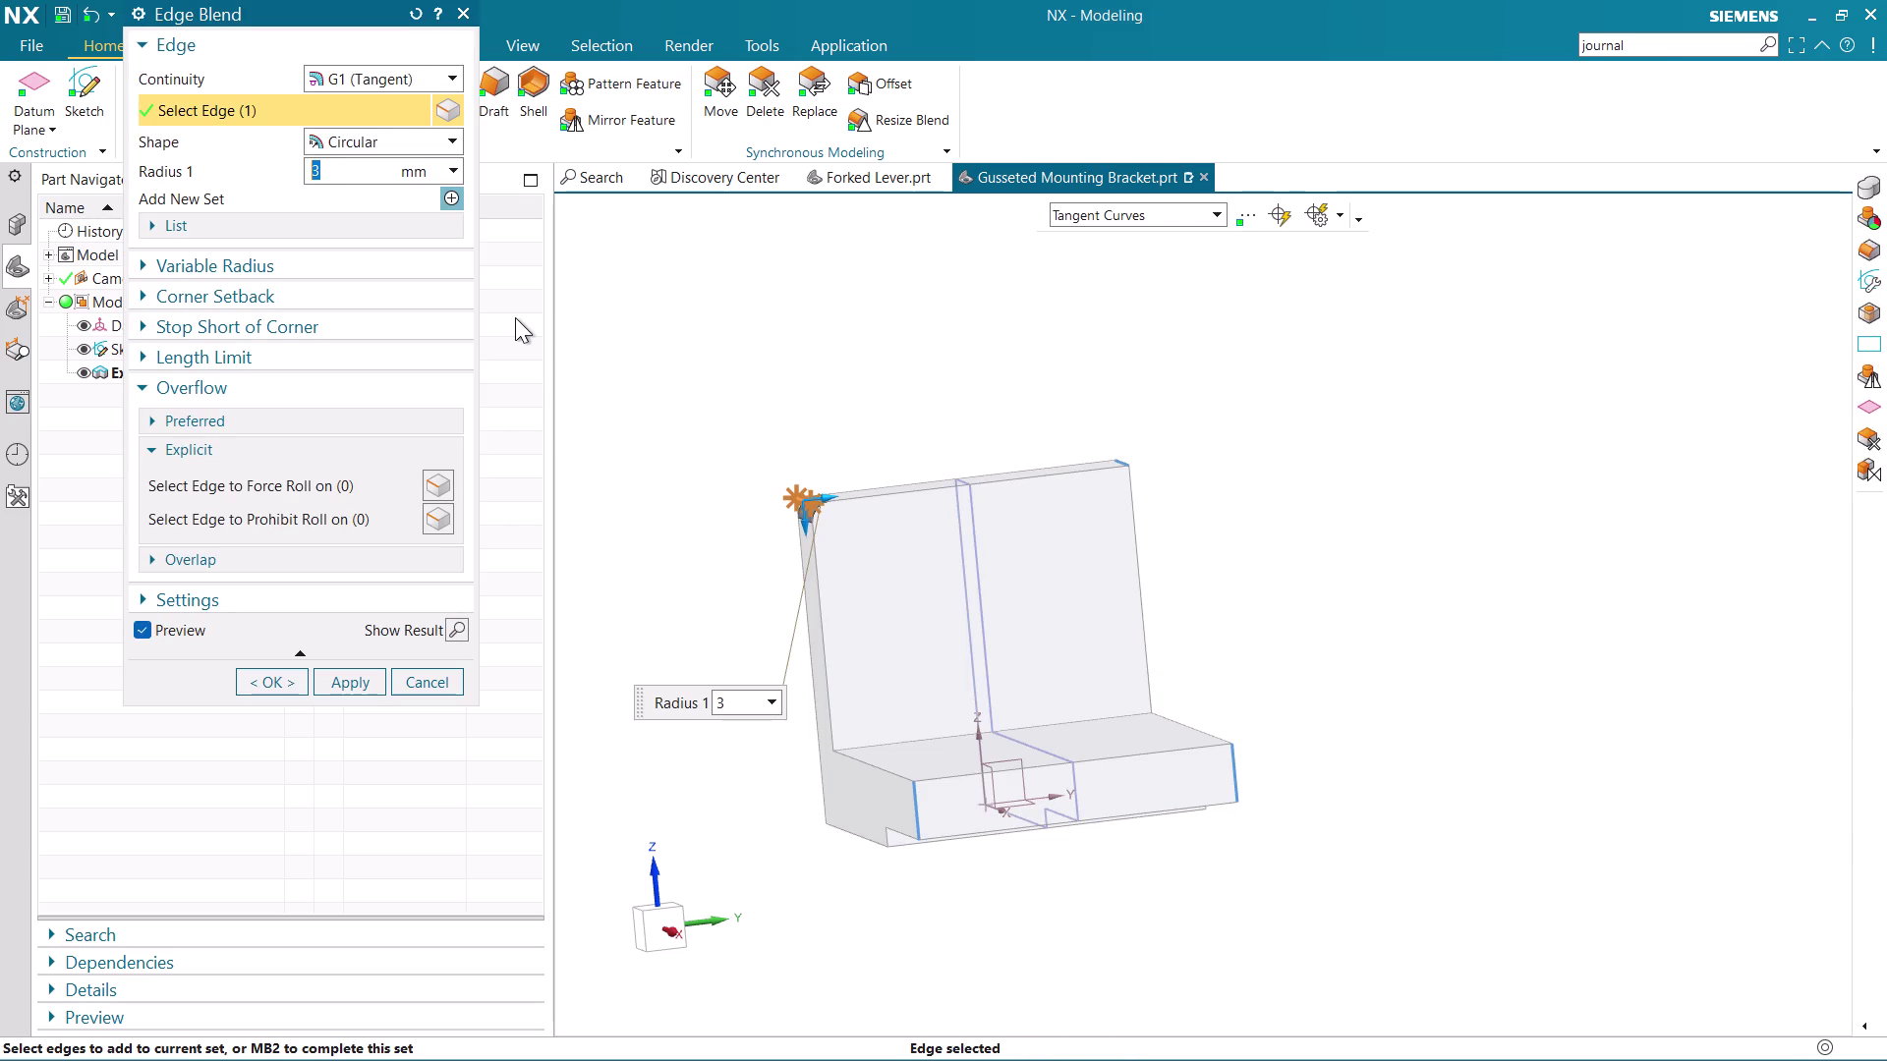
key(9)
key(Return)
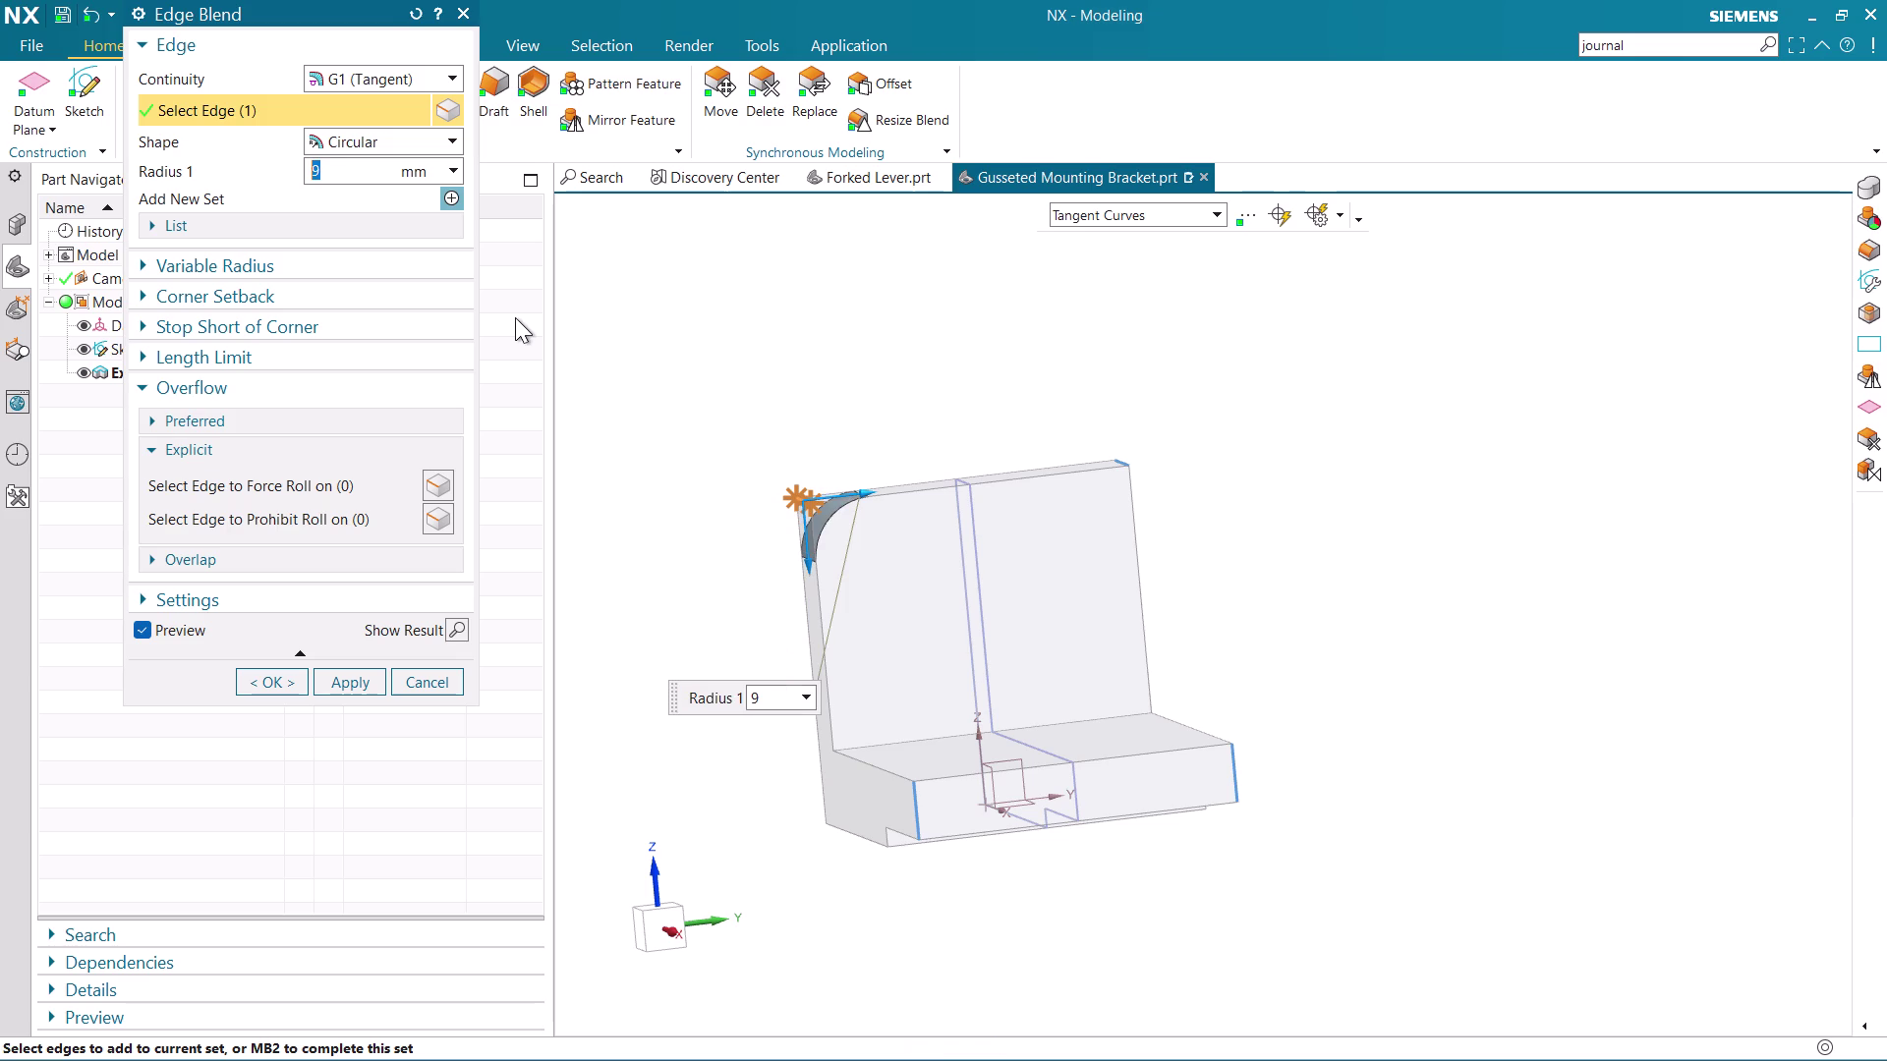
scroll(up, 3)
middle_drag(1430, 615, 1359, 636)
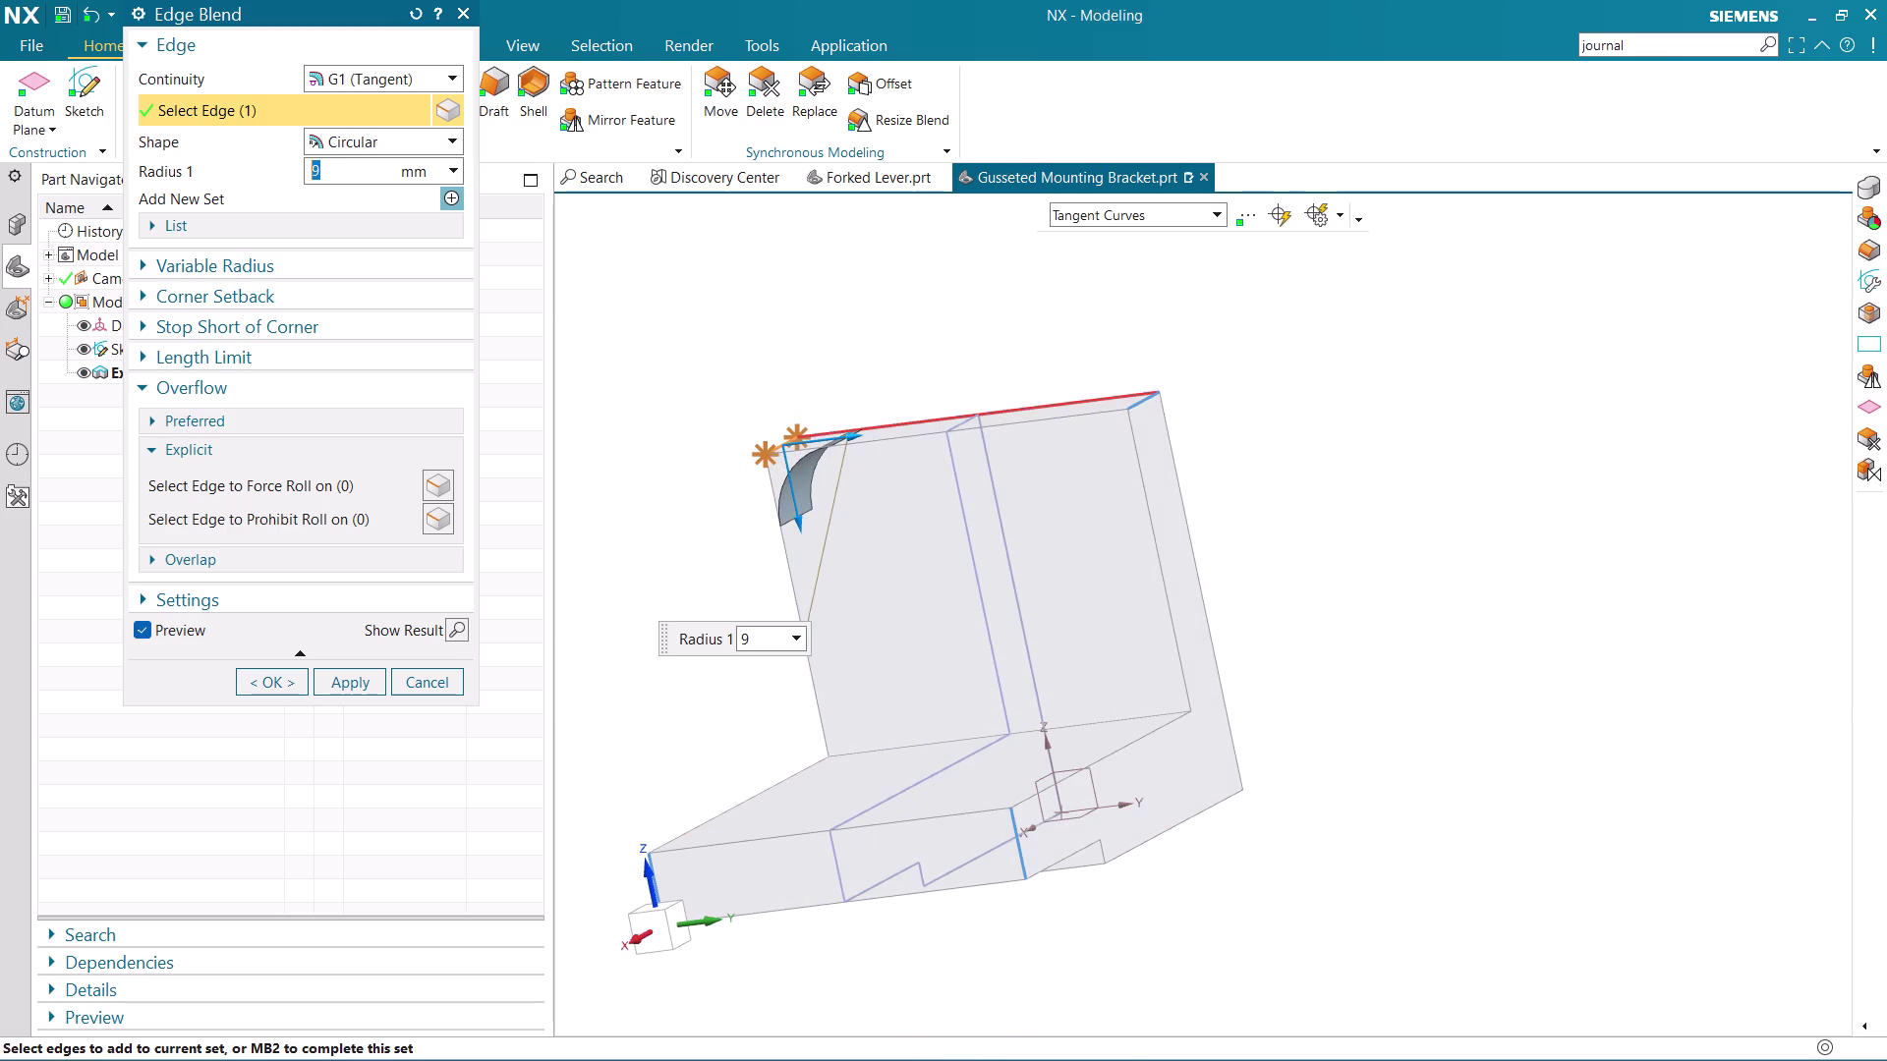
click(1143, 407)
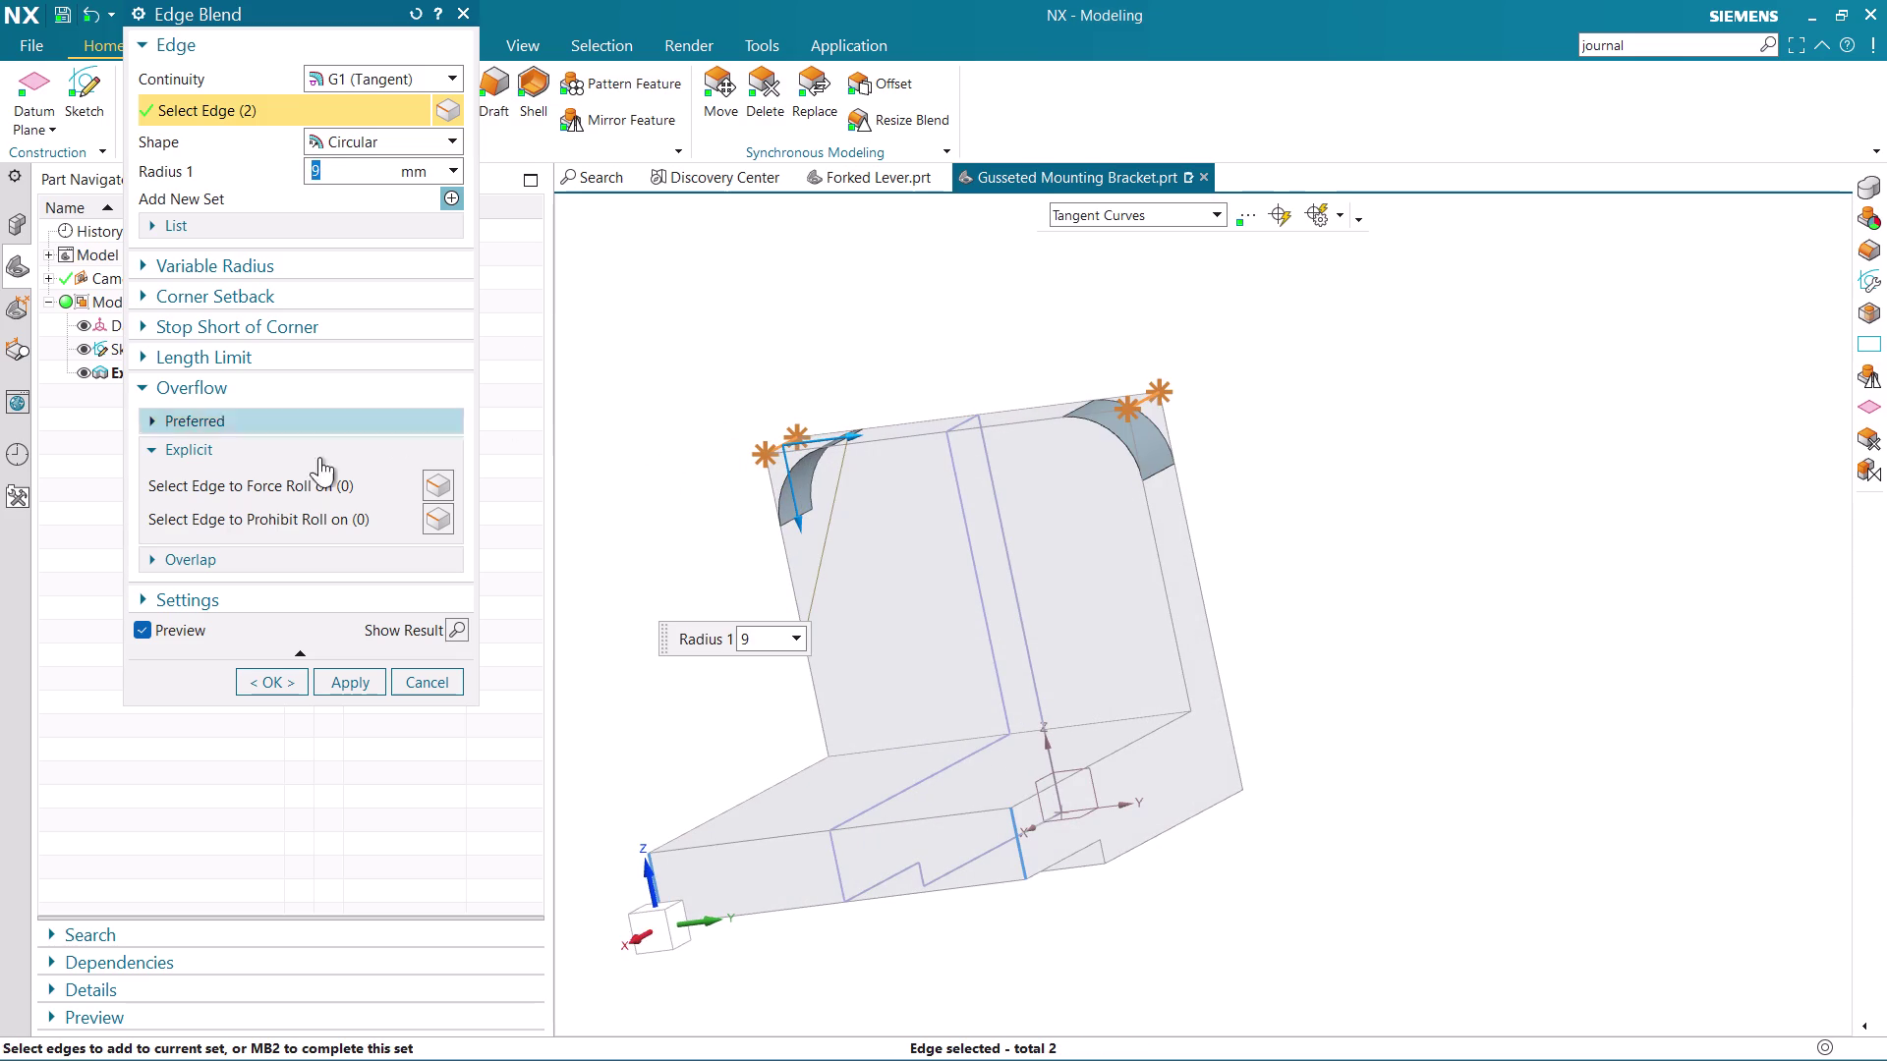
click(268, 680)
Orbit around the bracket and orient the view normal to its side face.
middle_drag(995, 598, 1046, 593)
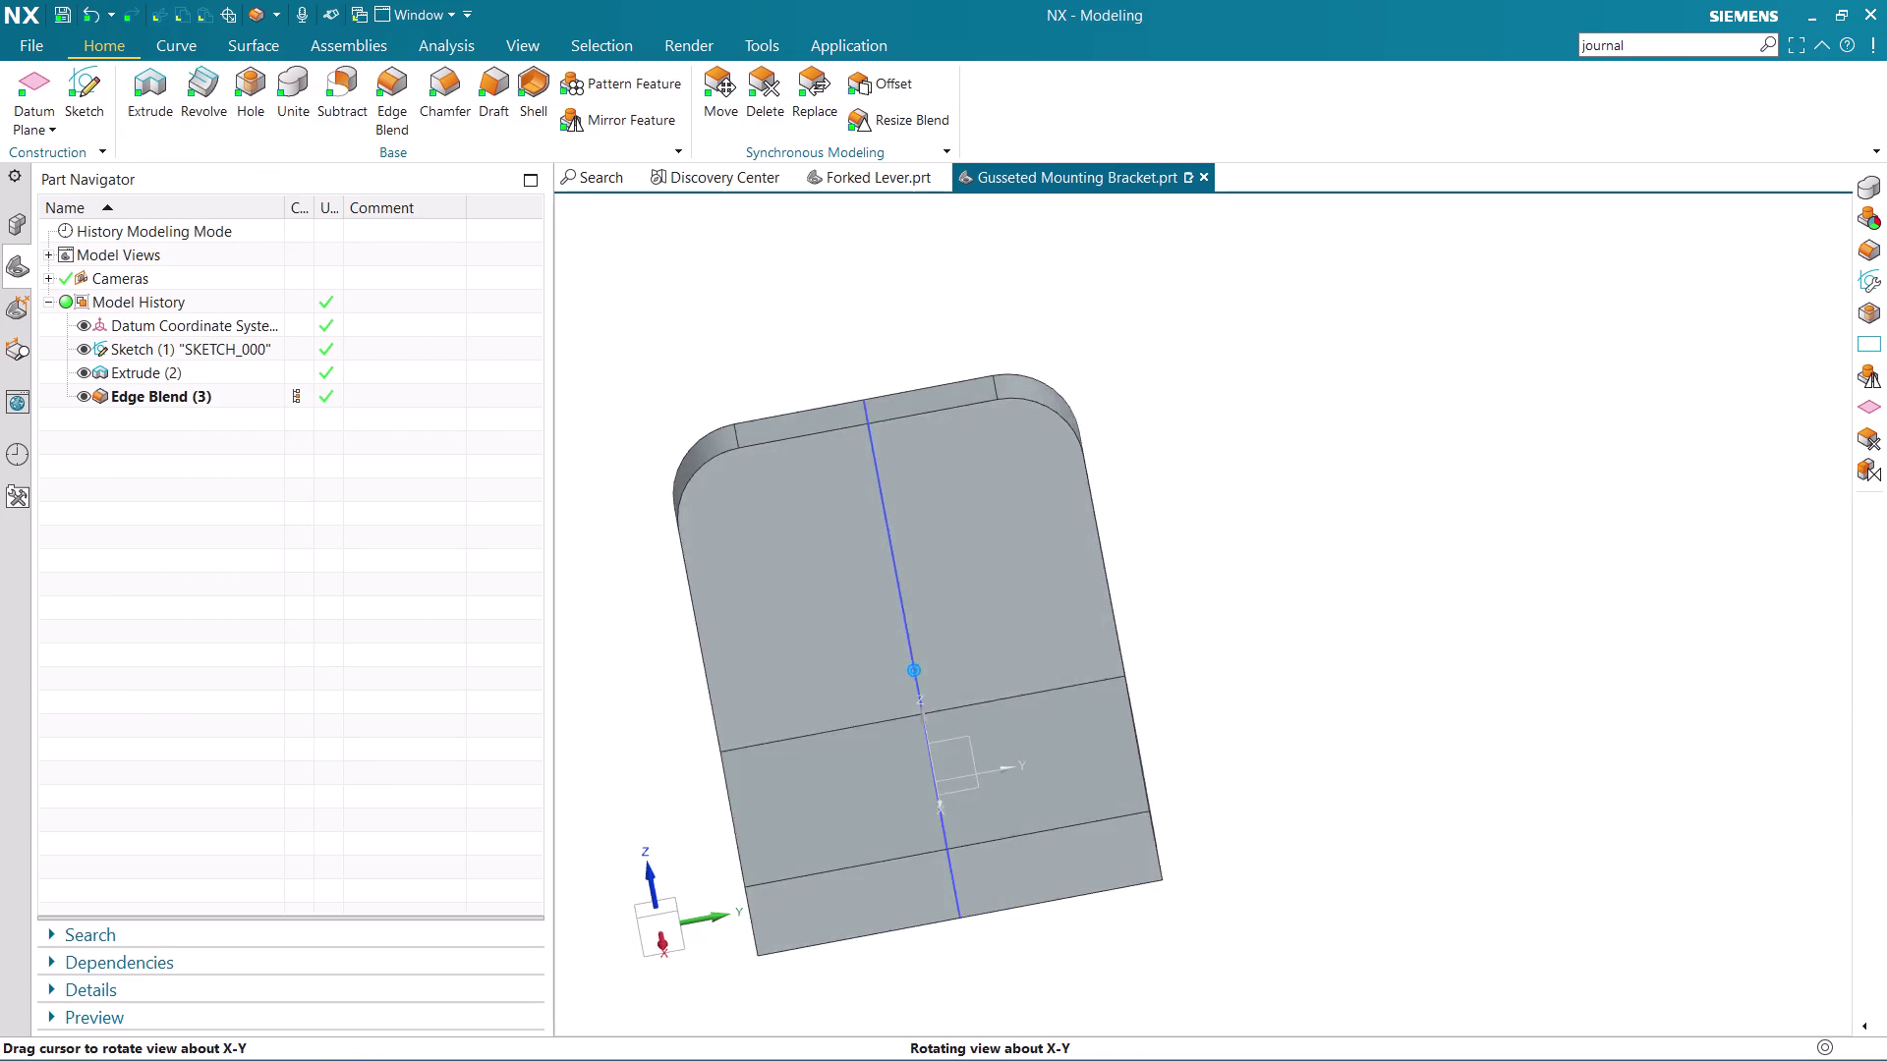
middle_drag(1045, 593, 1038, 586)
scroll(down, 3)
scroll(up, 3)
scroll(up, 3)
middle_drag(1189, 612, 1210, 589)
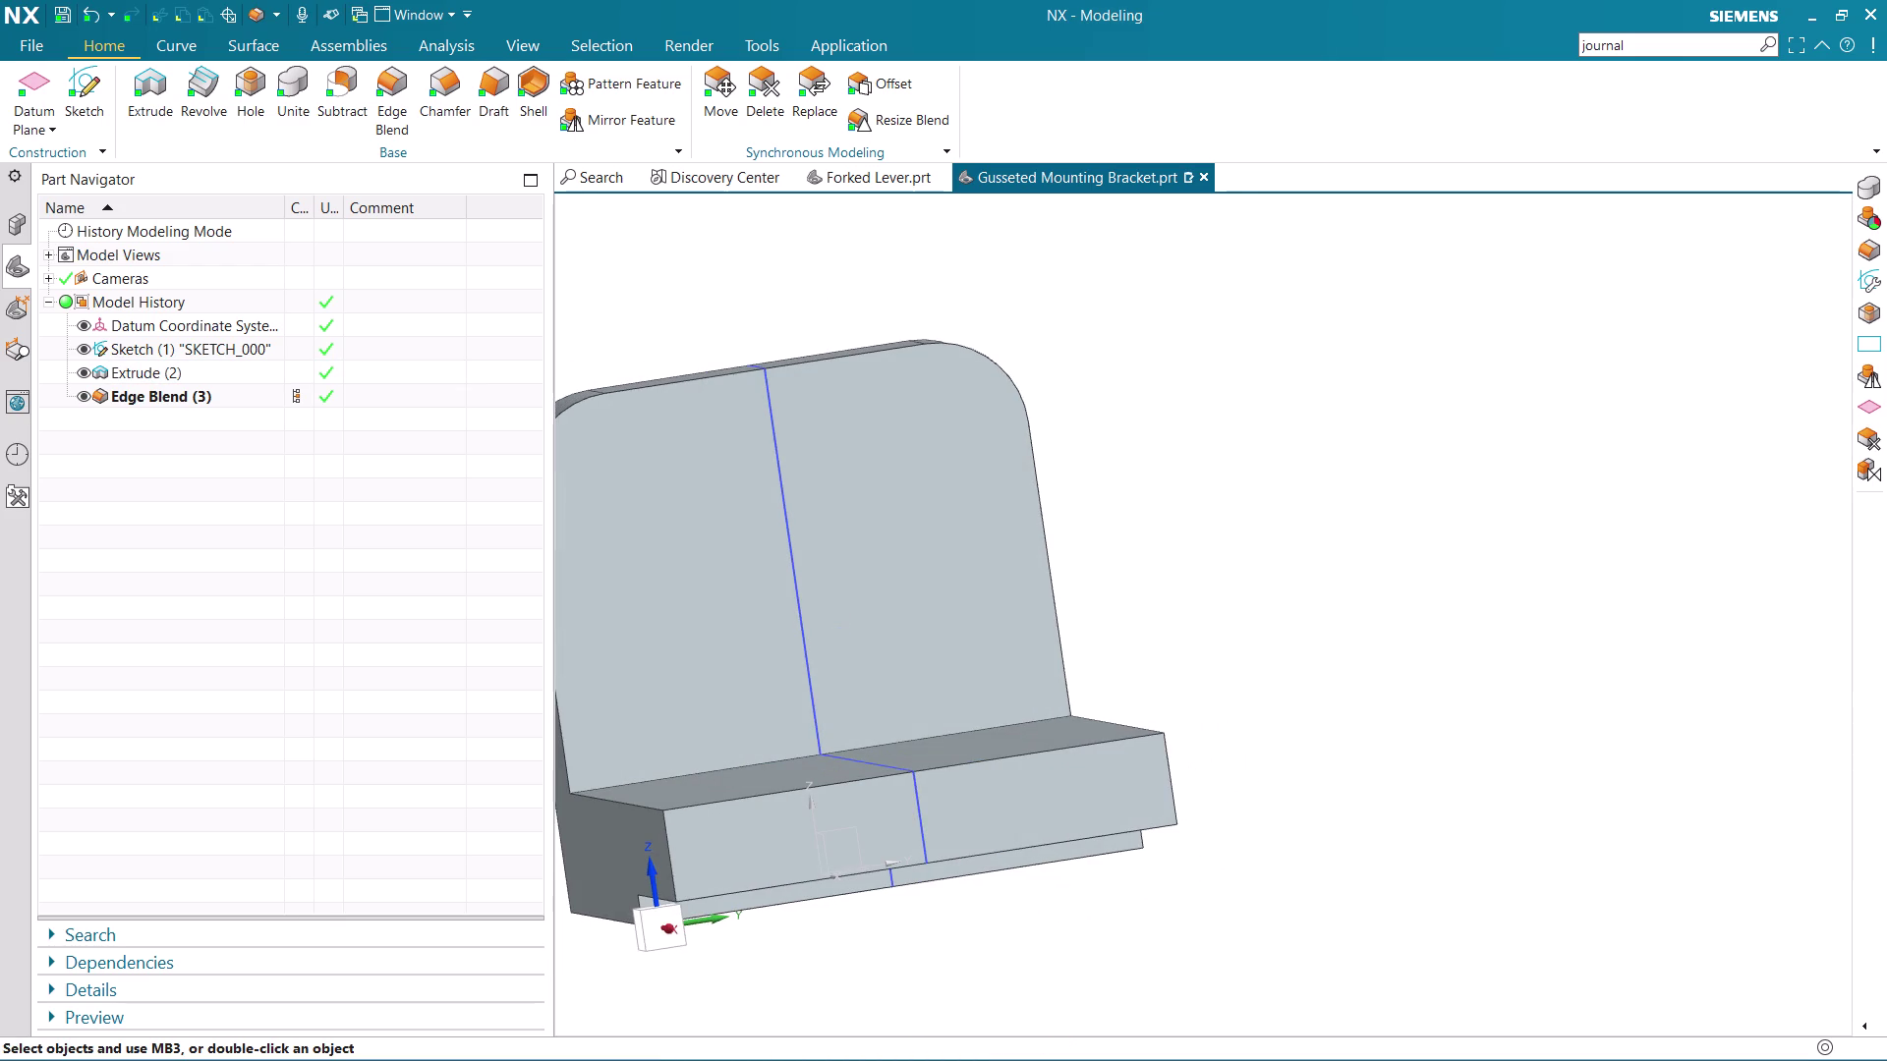
middle_drag(1356, 671, 1332, 675)
scroll(down, 3)
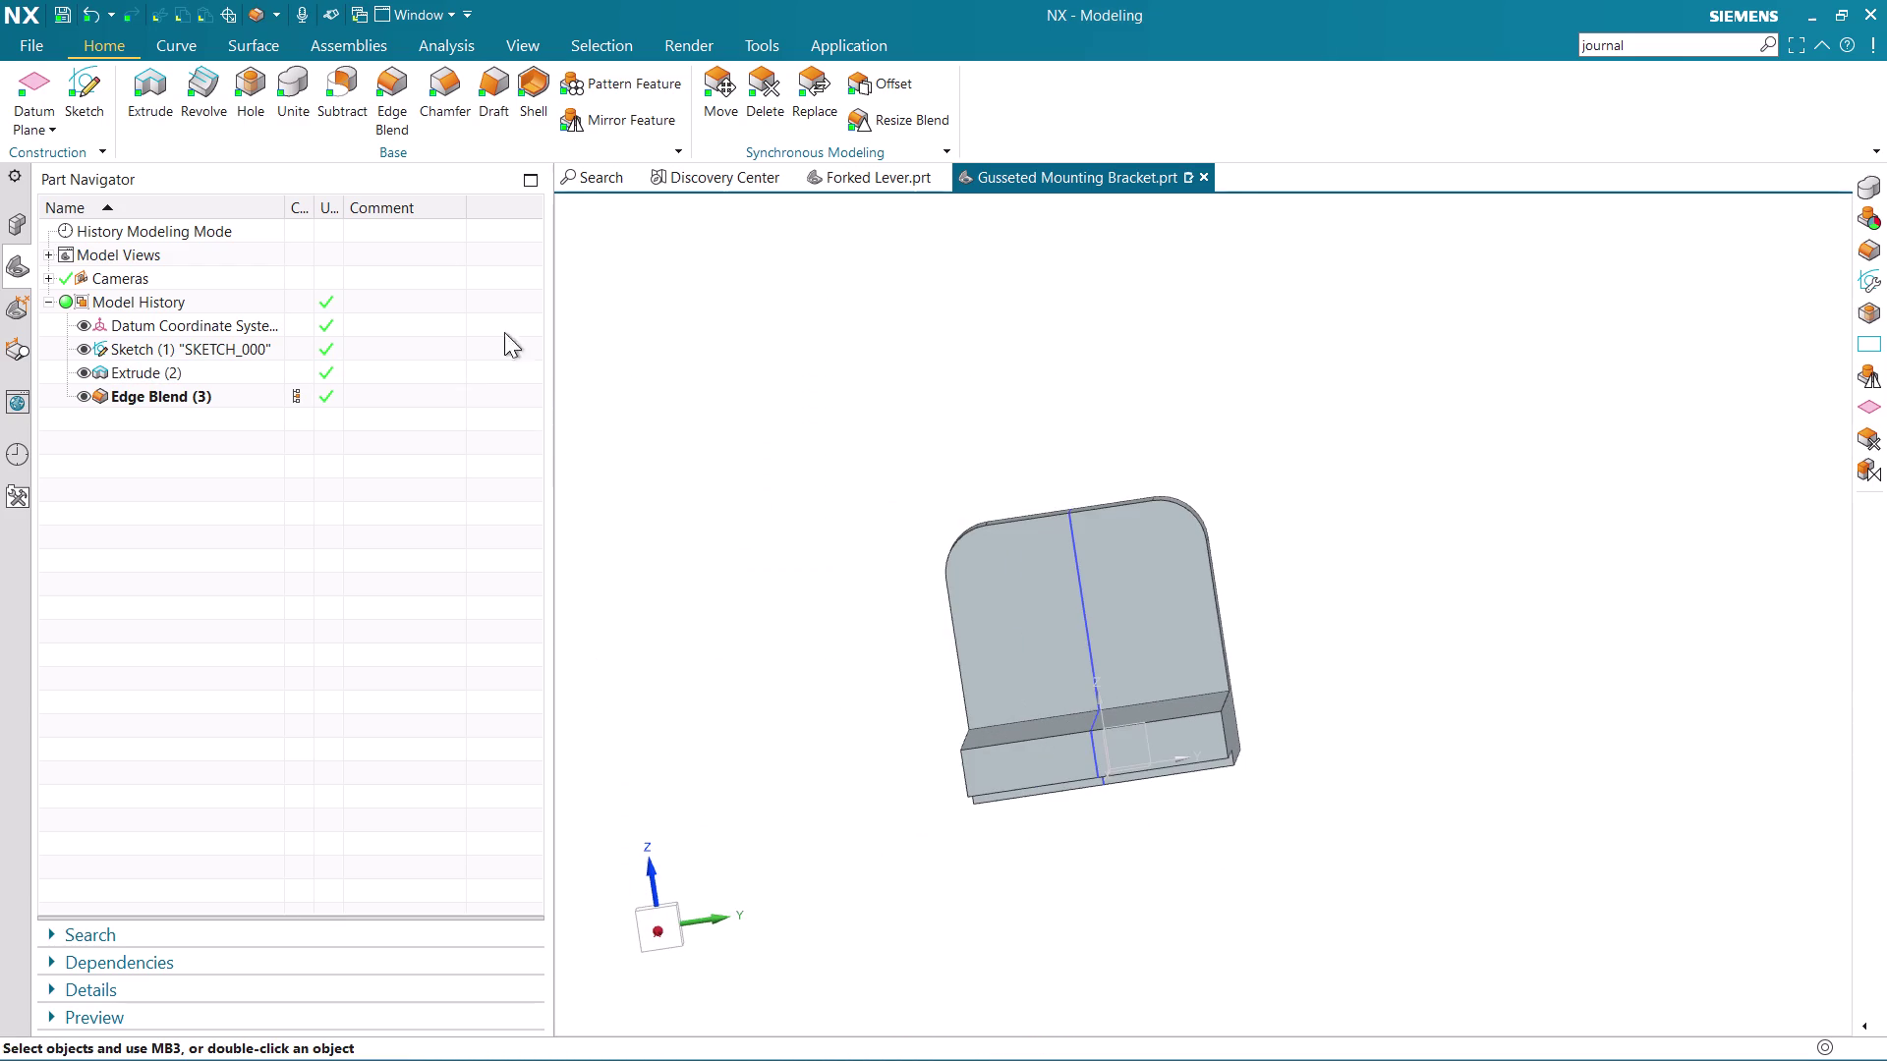
click(662, 923)
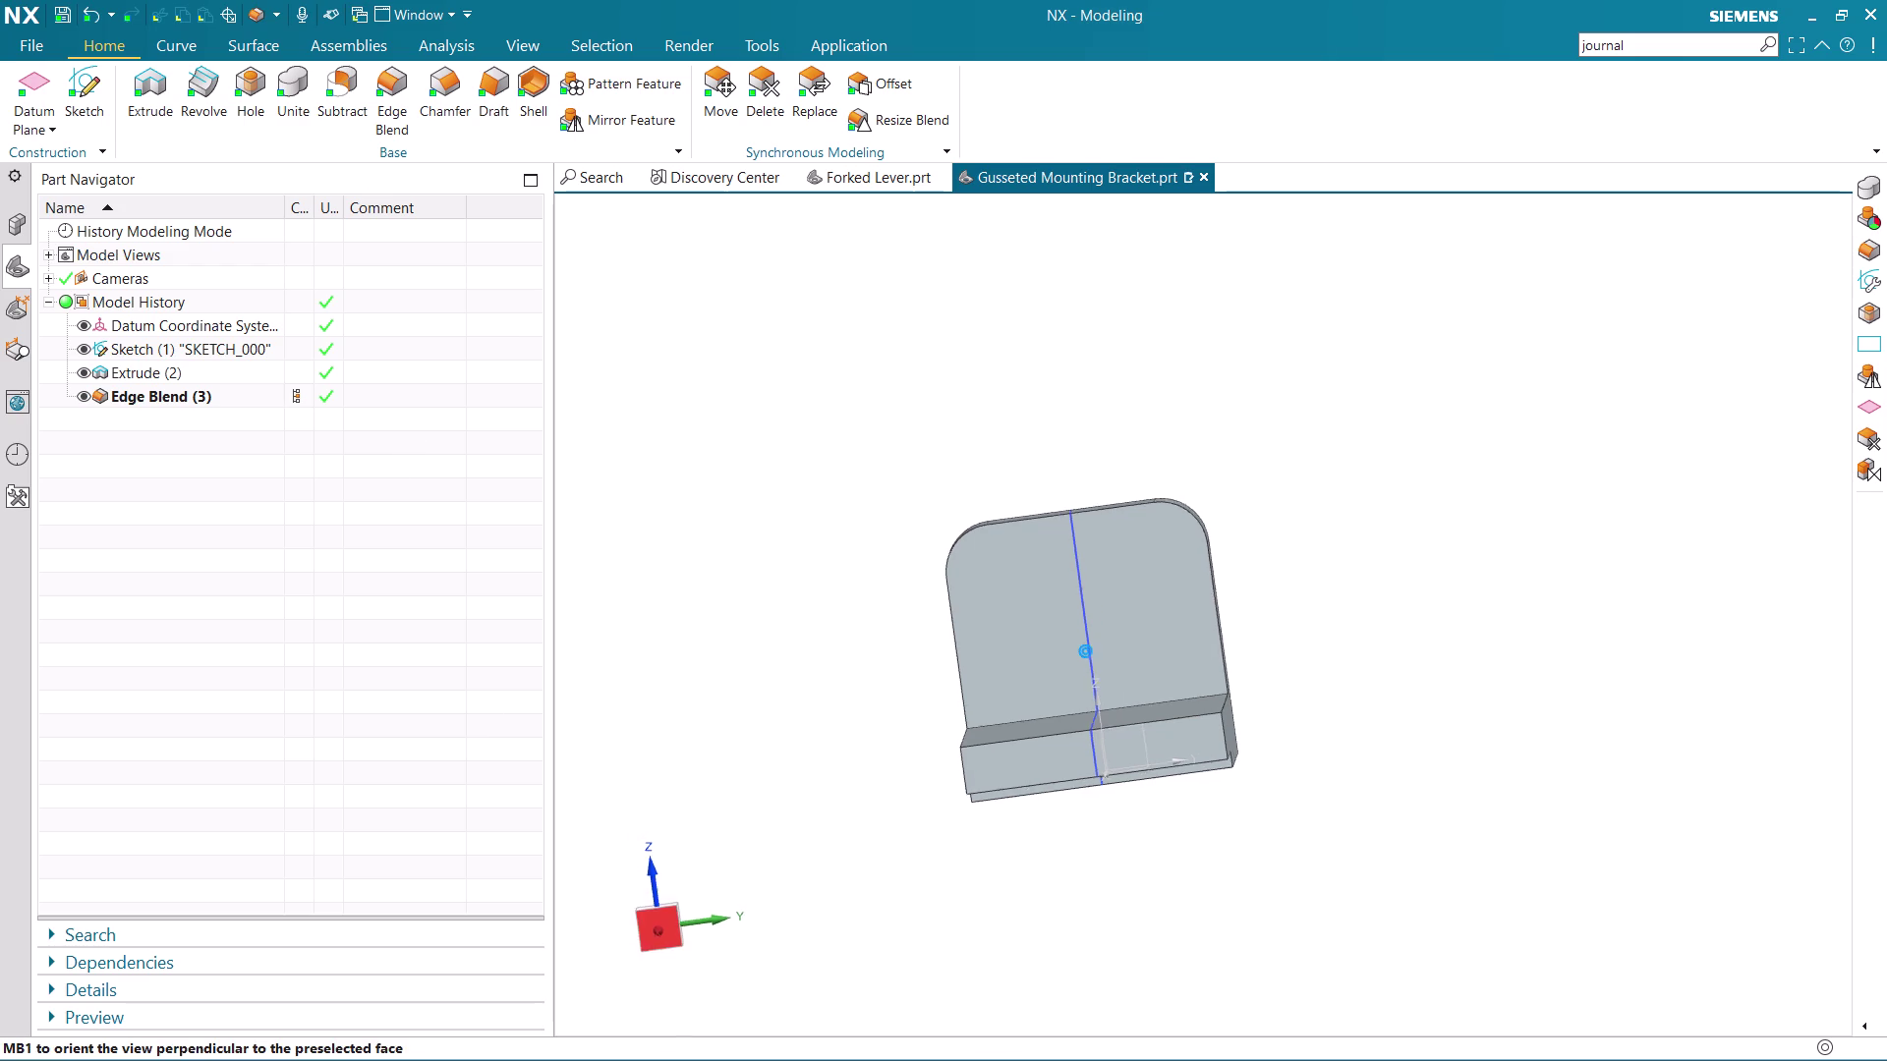
scroll(up, 3)
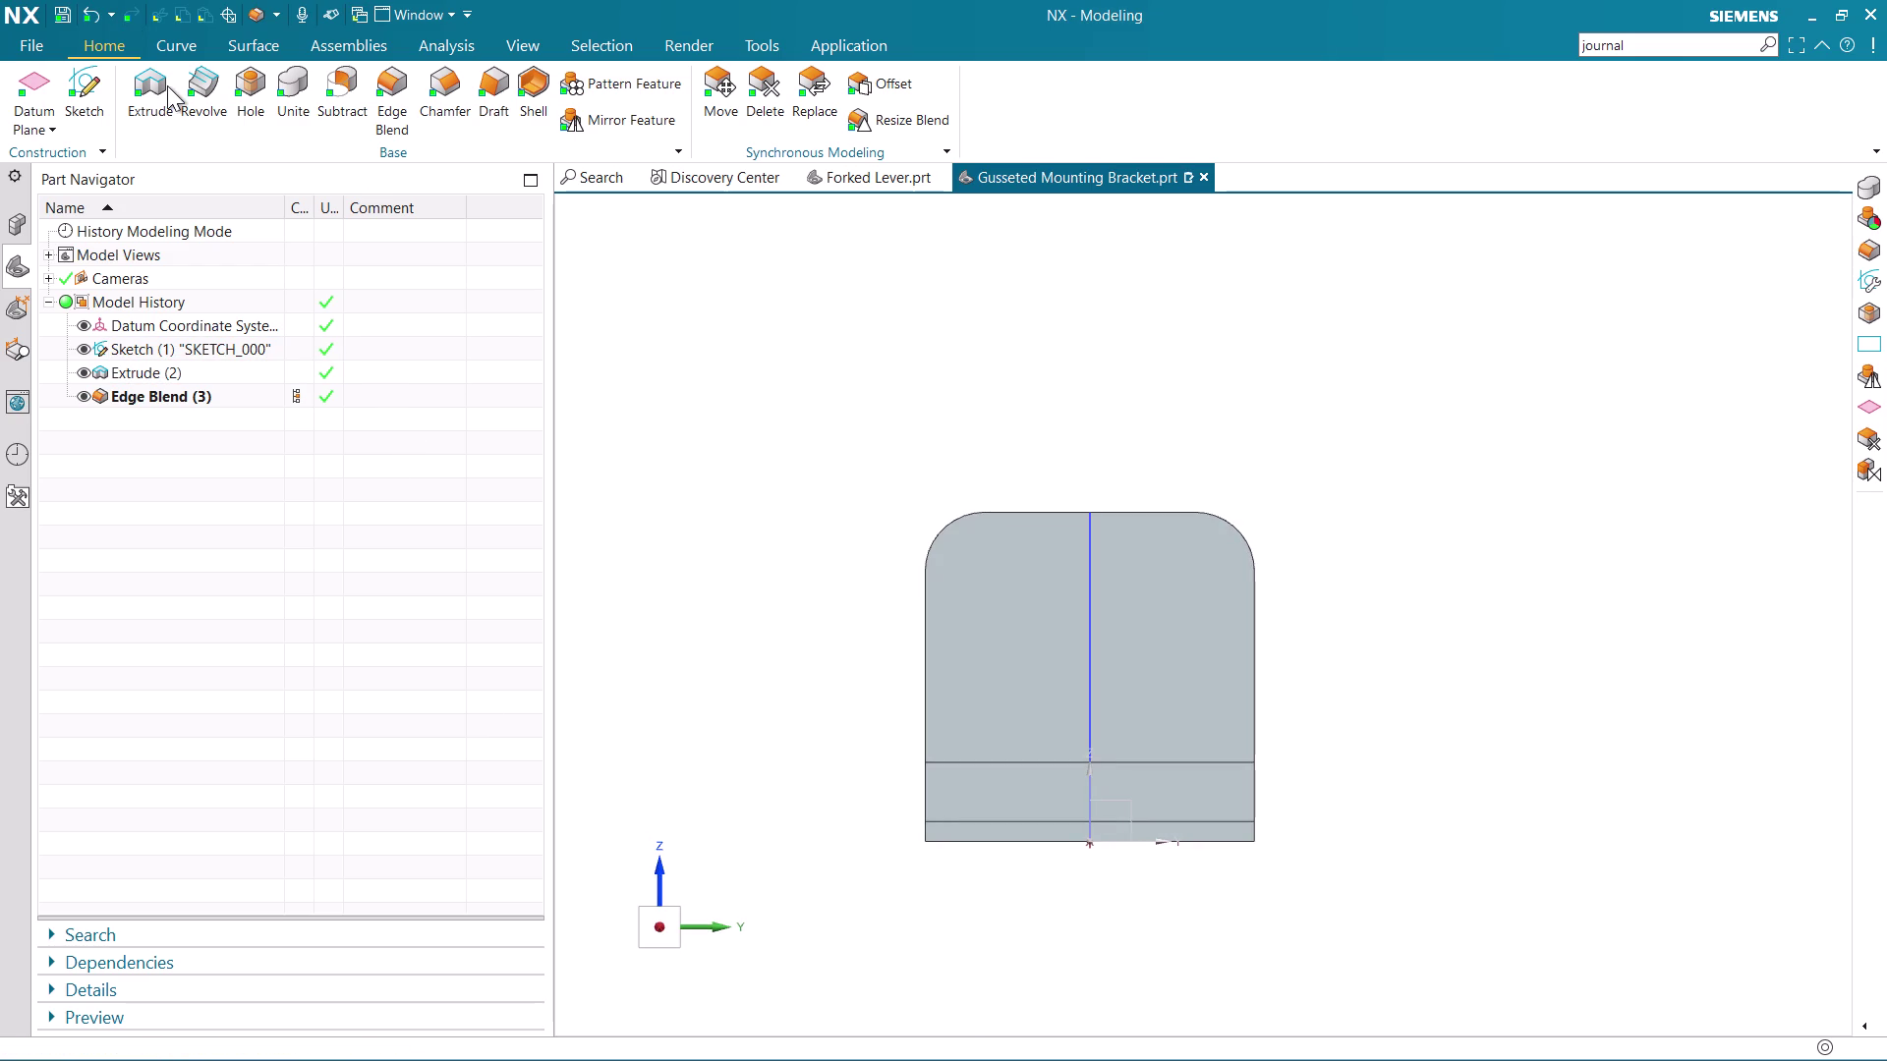
click(96, 68)
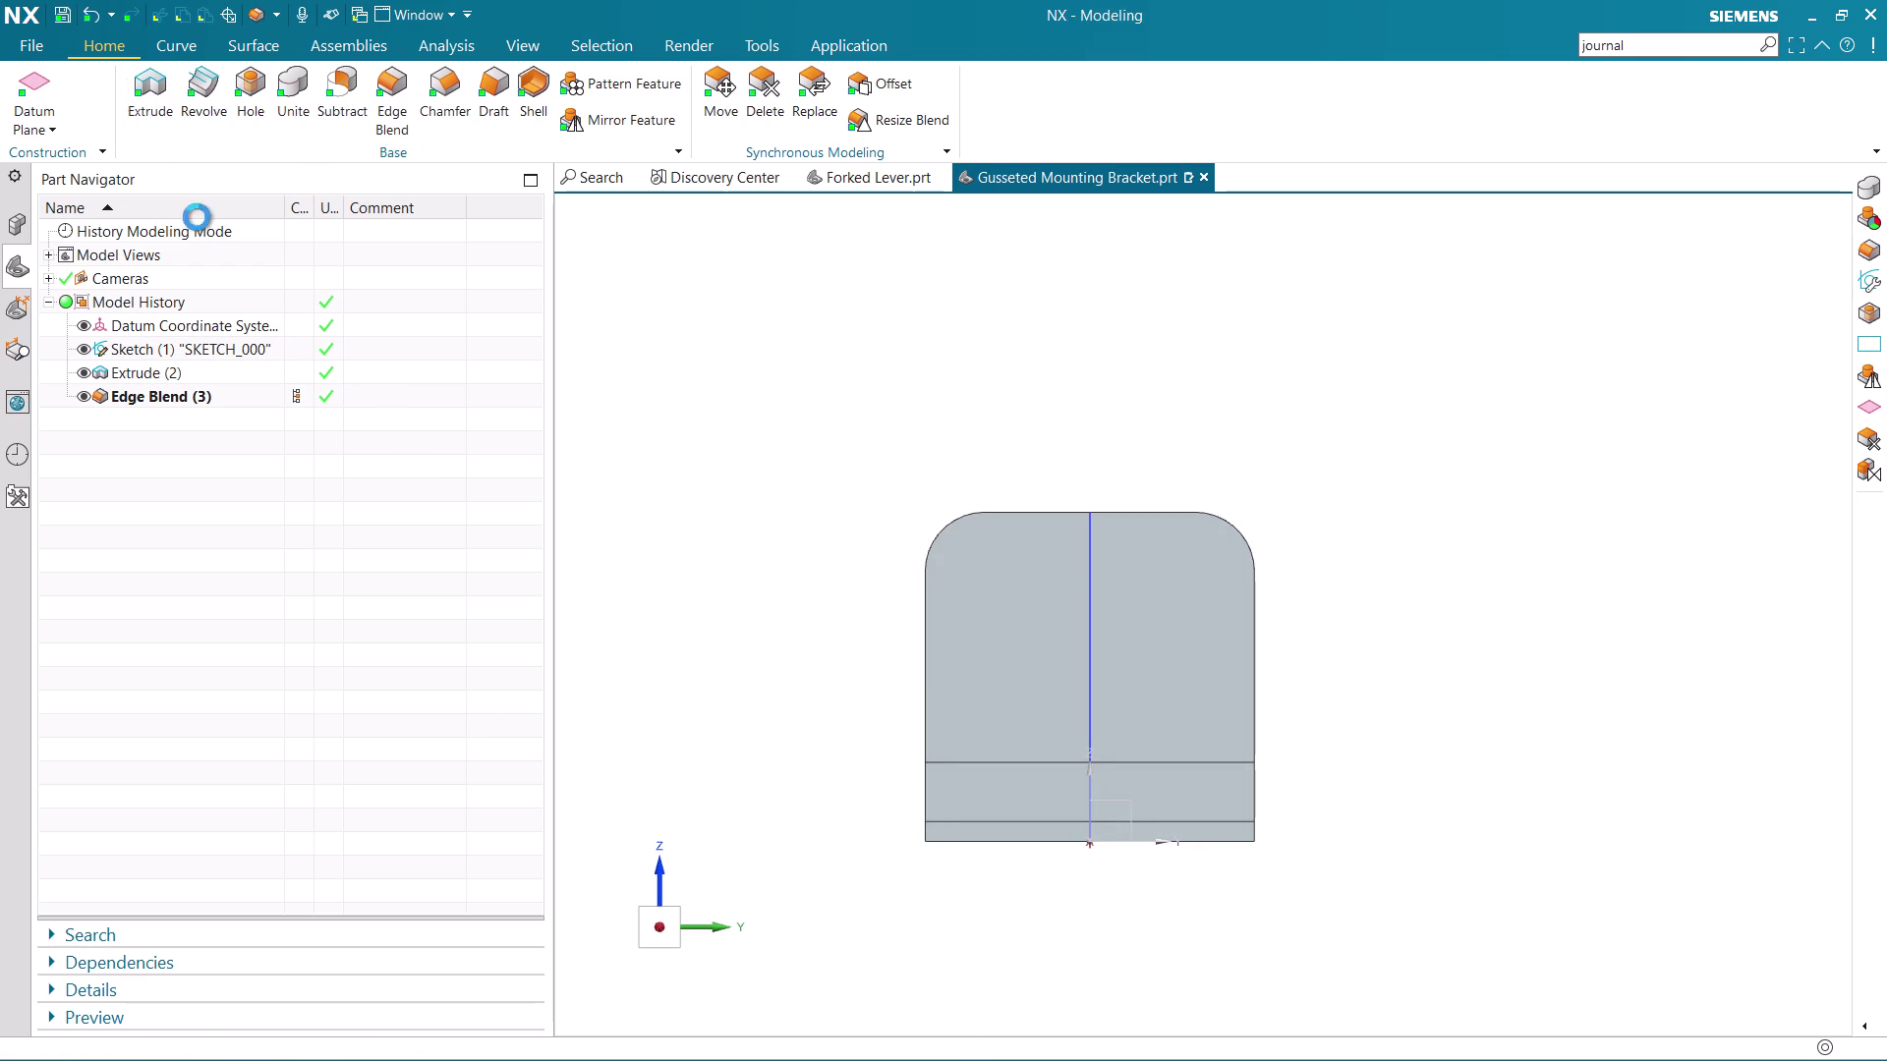
Place the new sketch on the base's front face and project the upright's bottom edge.
click(1034, 792)
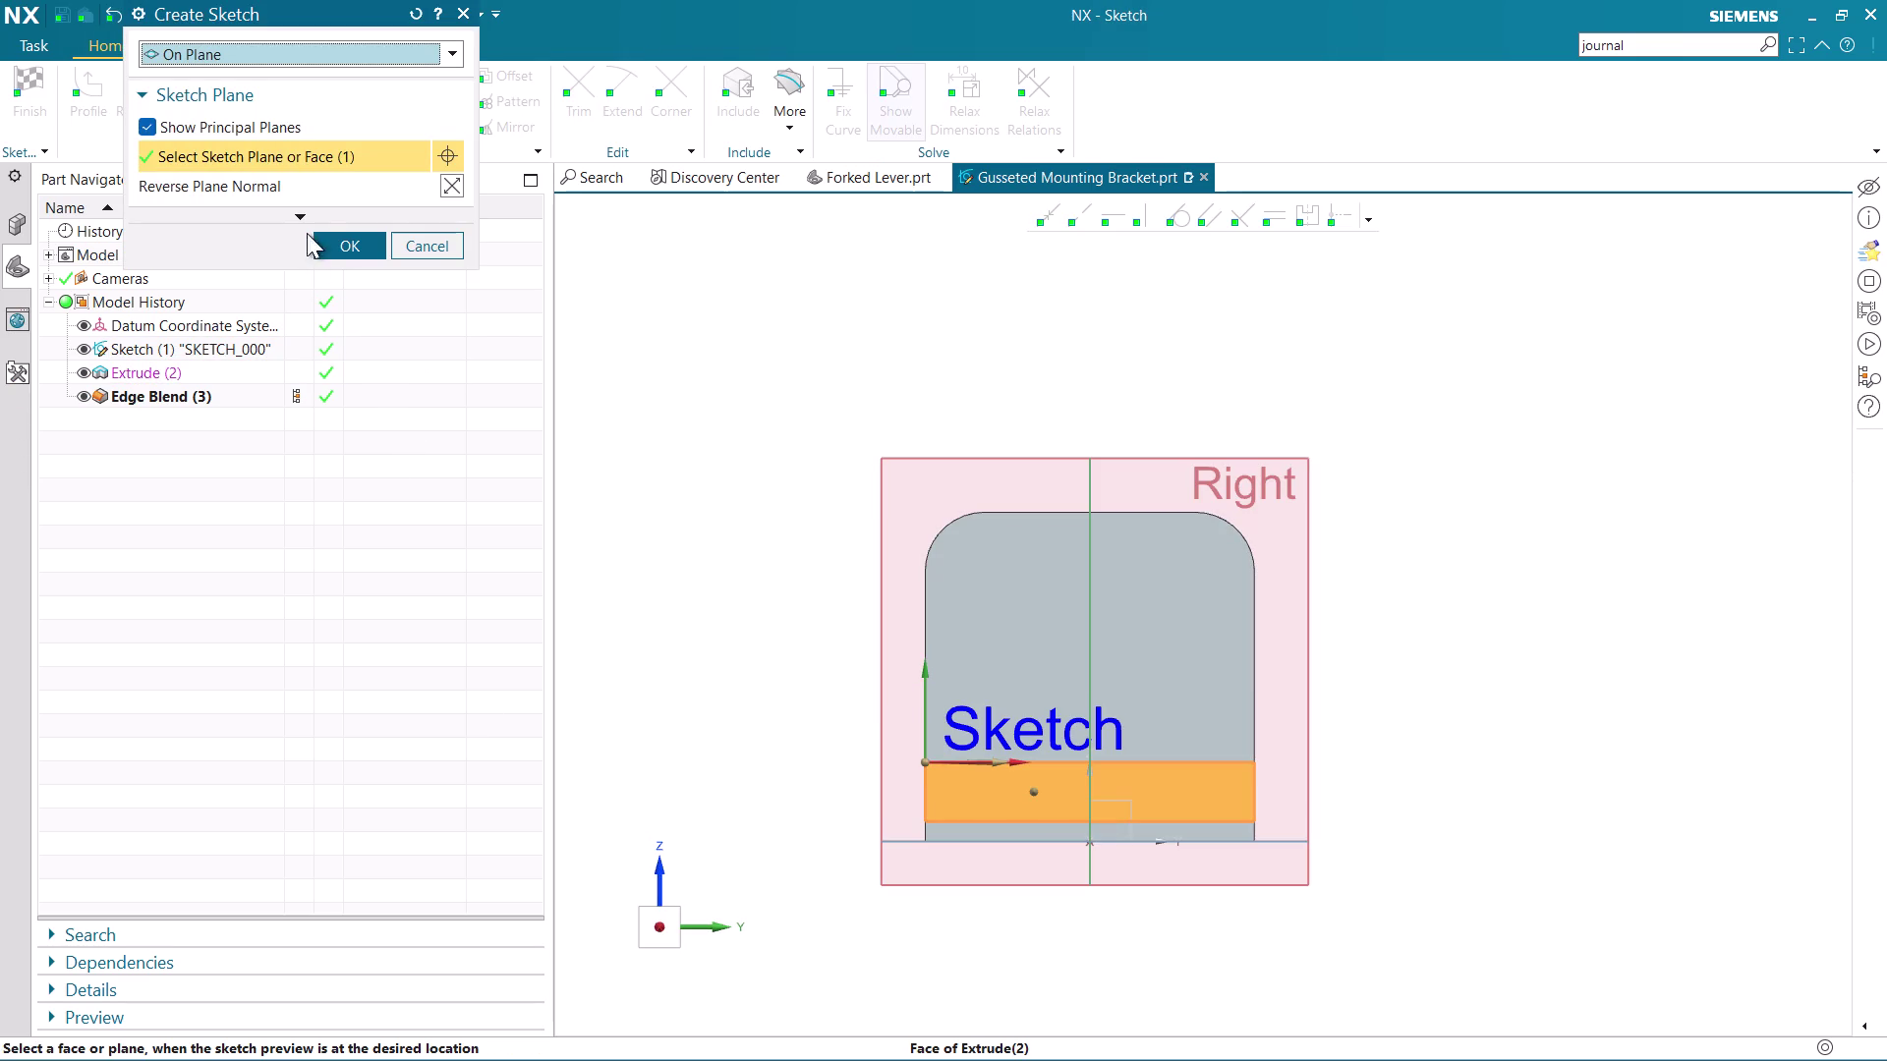
click(338, 242)
scroll(up, 3)
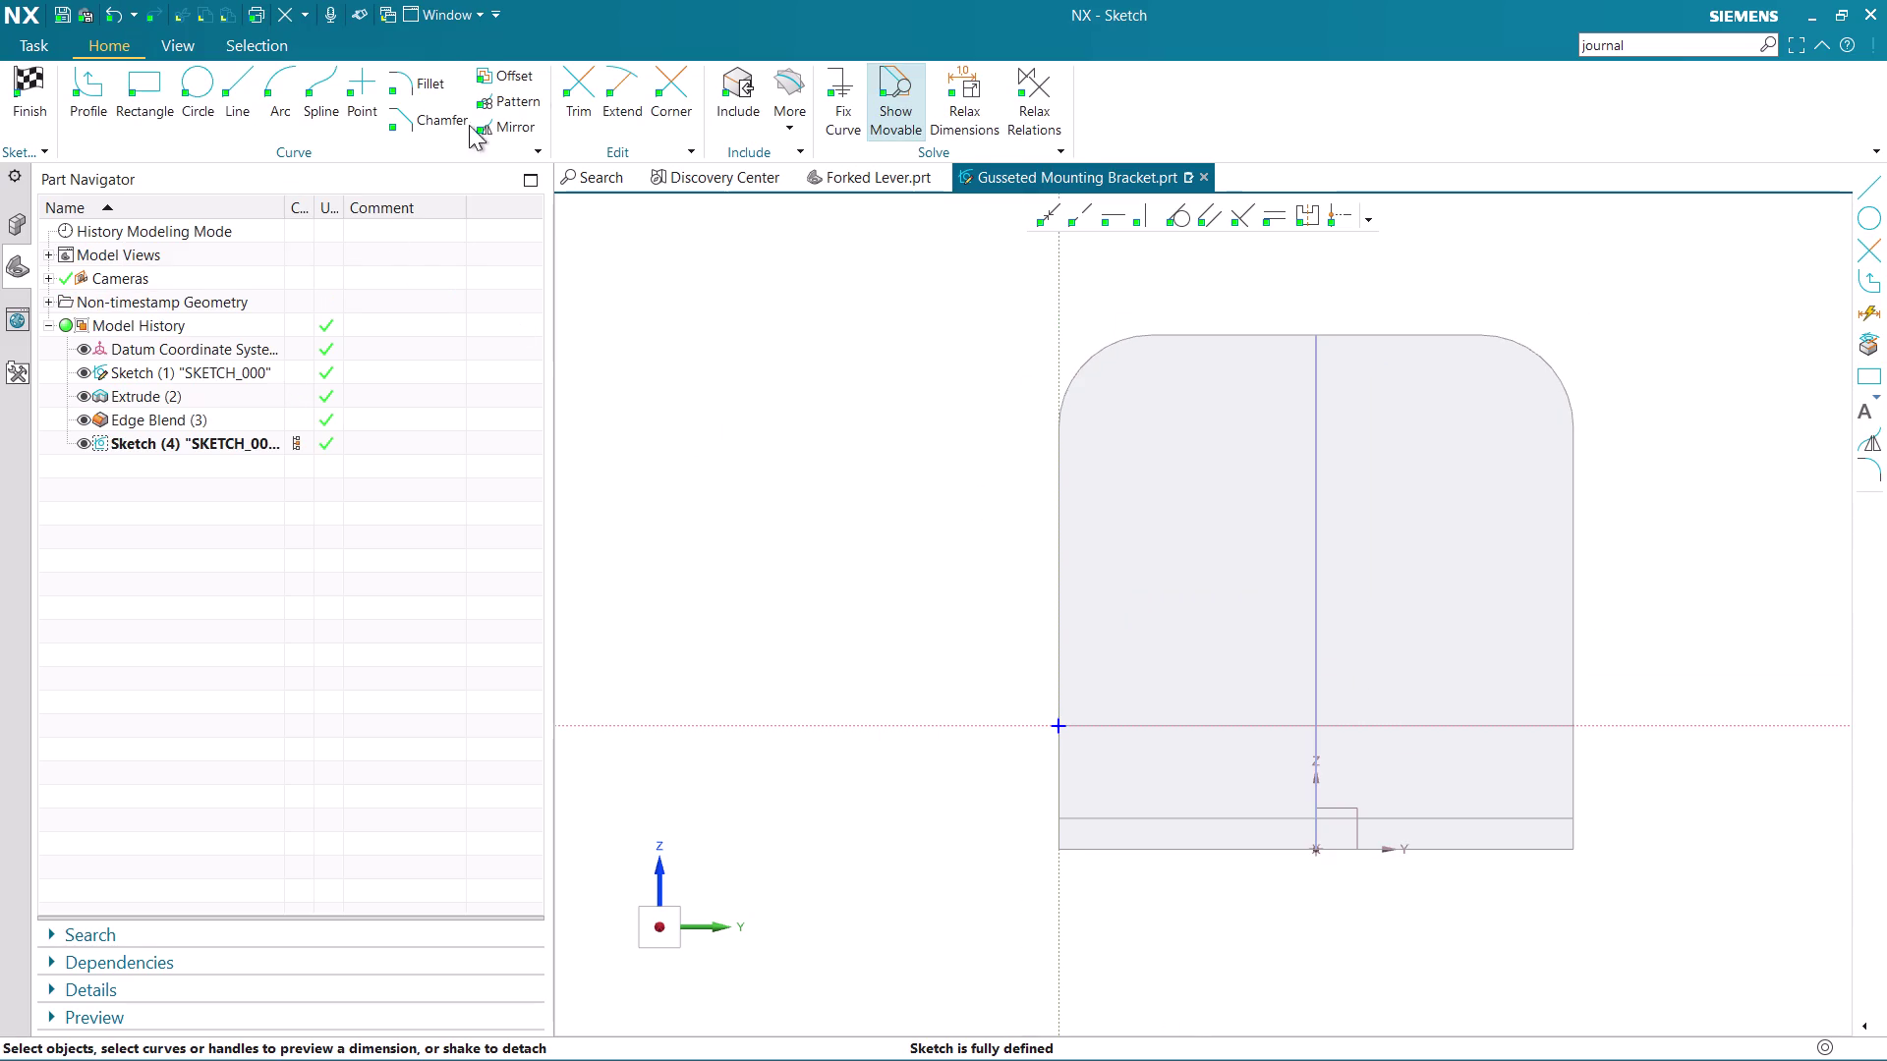
click(779, 81)
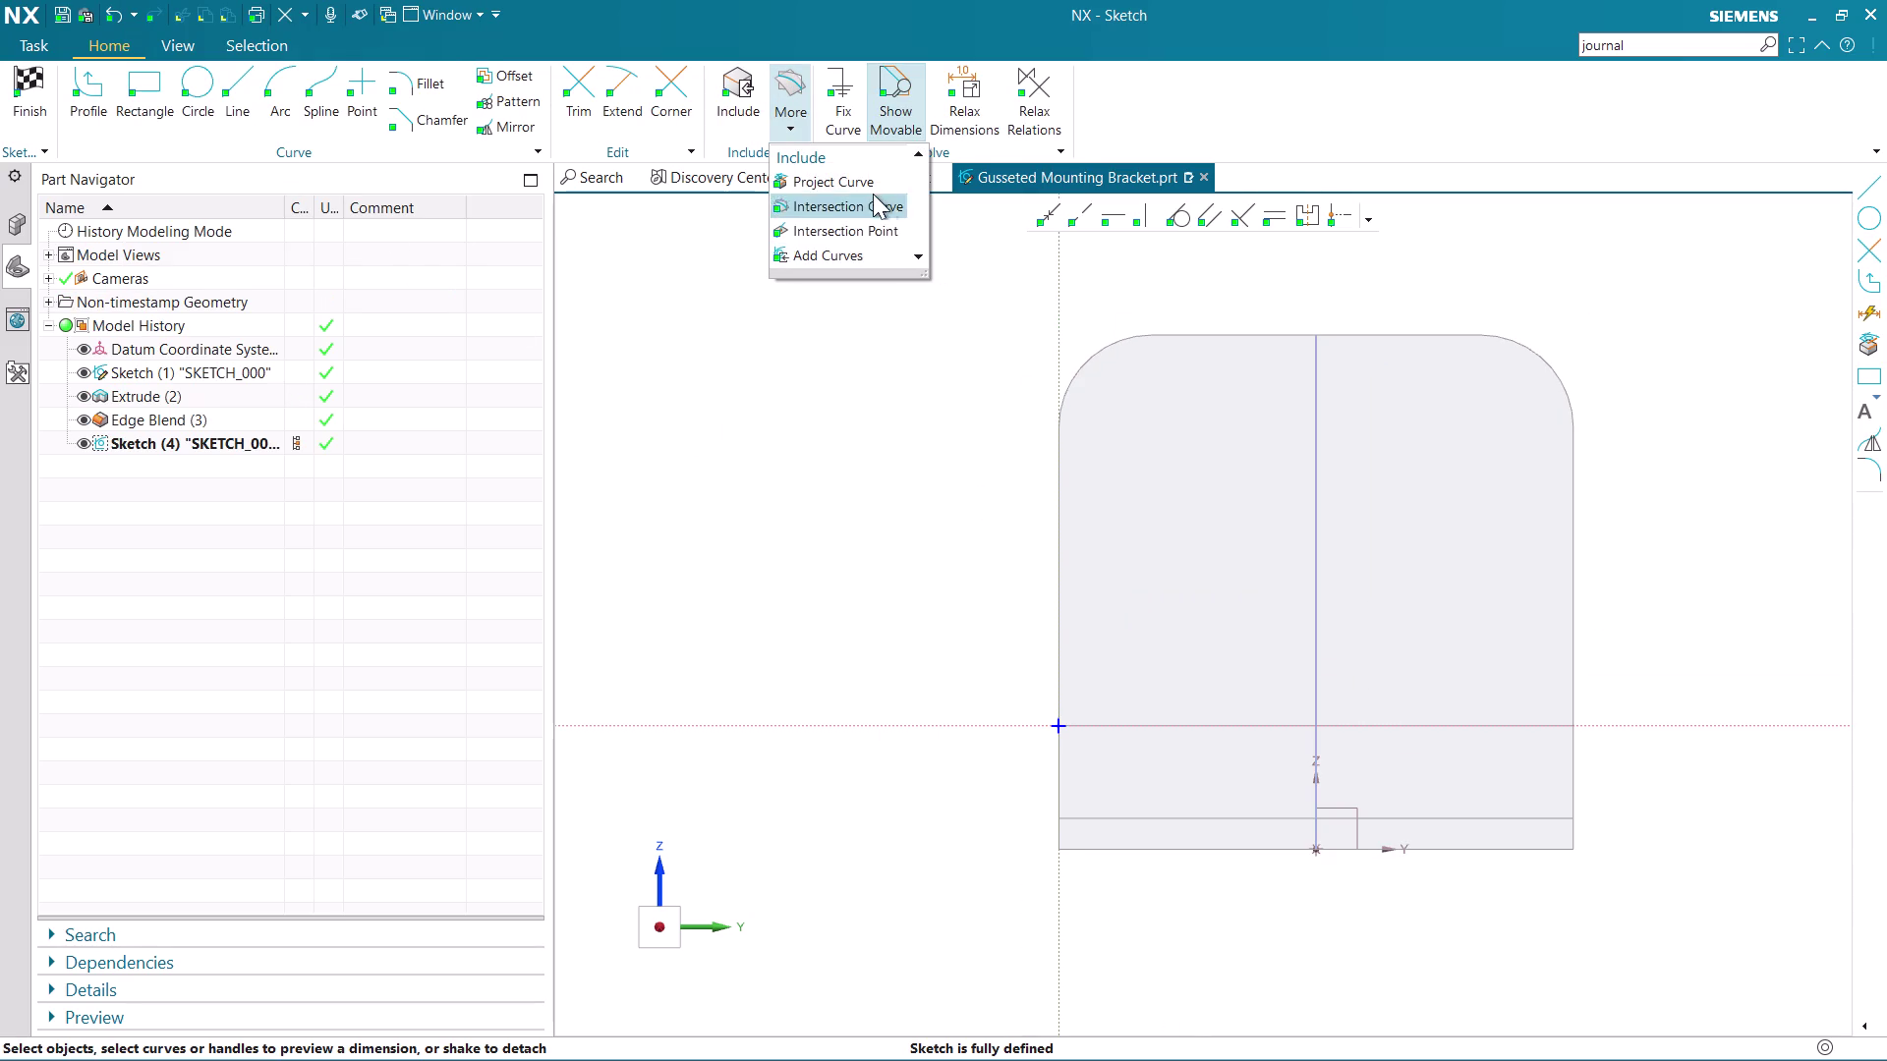
click(870, 192)
click(1159, 724)
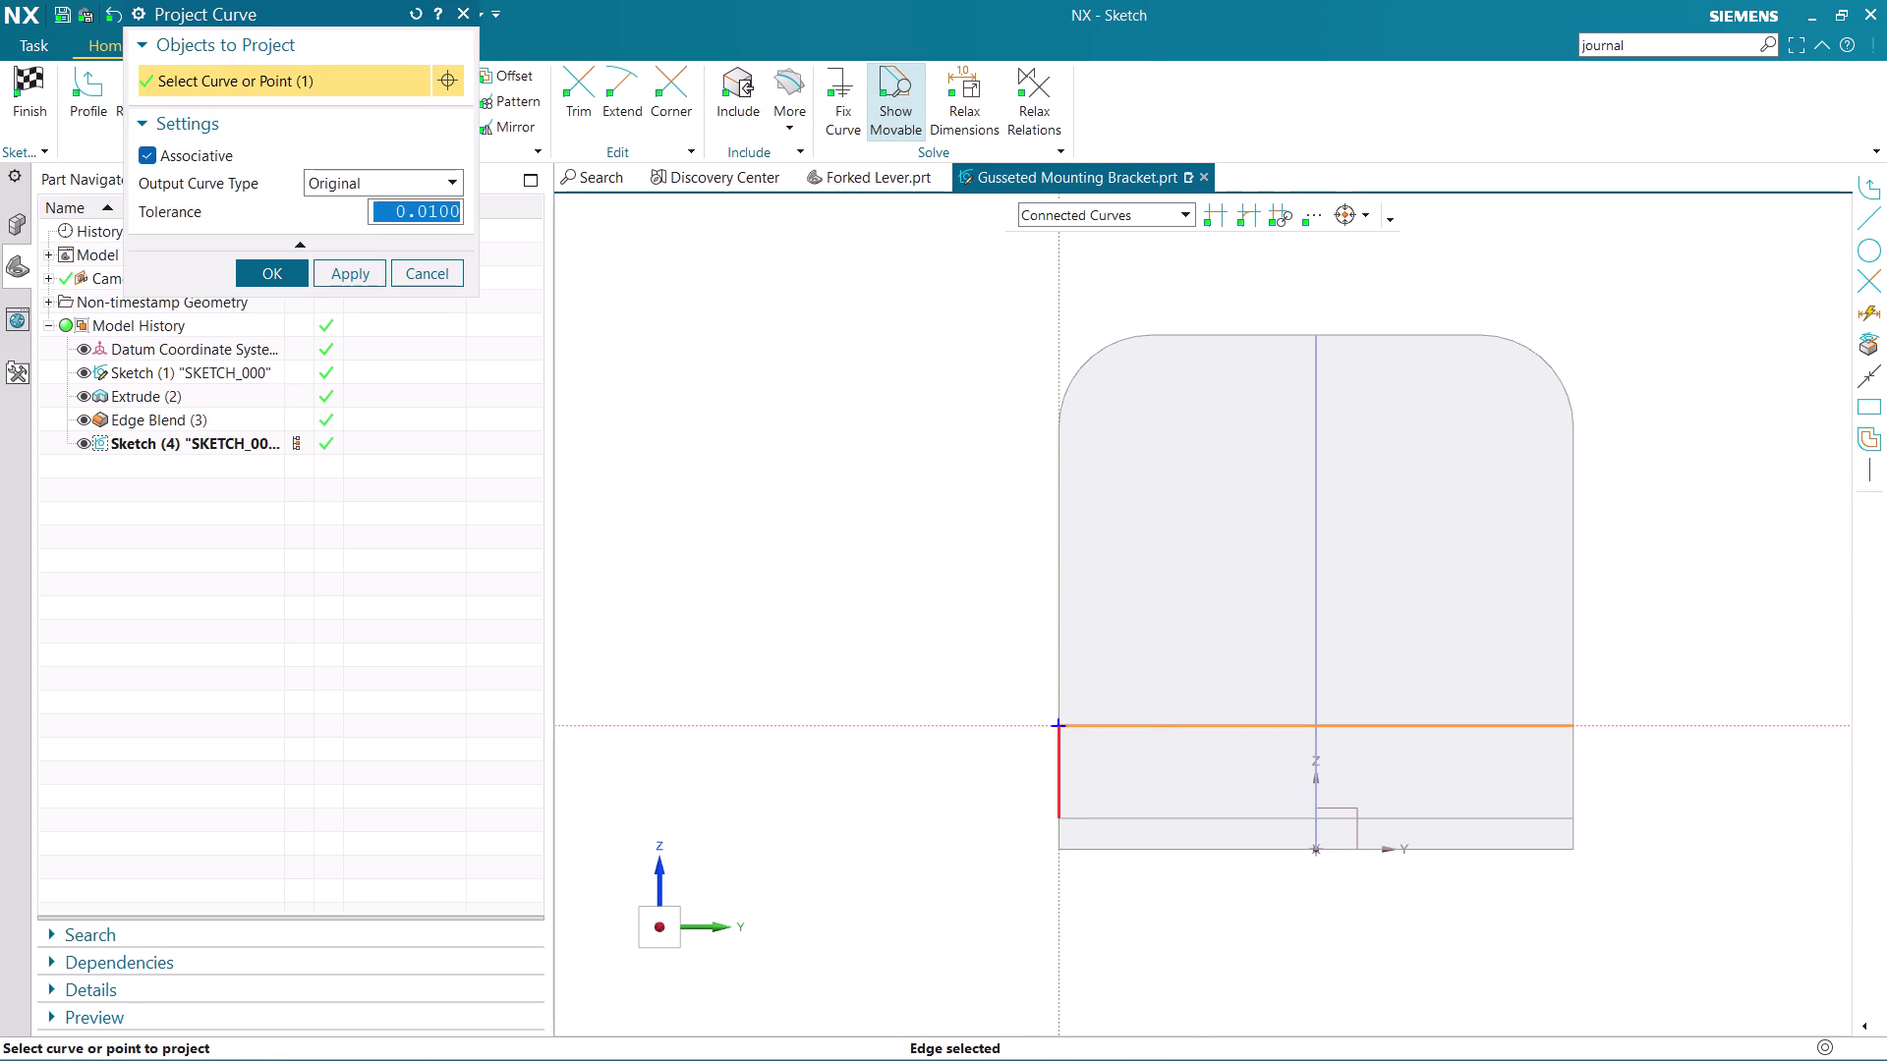
click(272, 278)
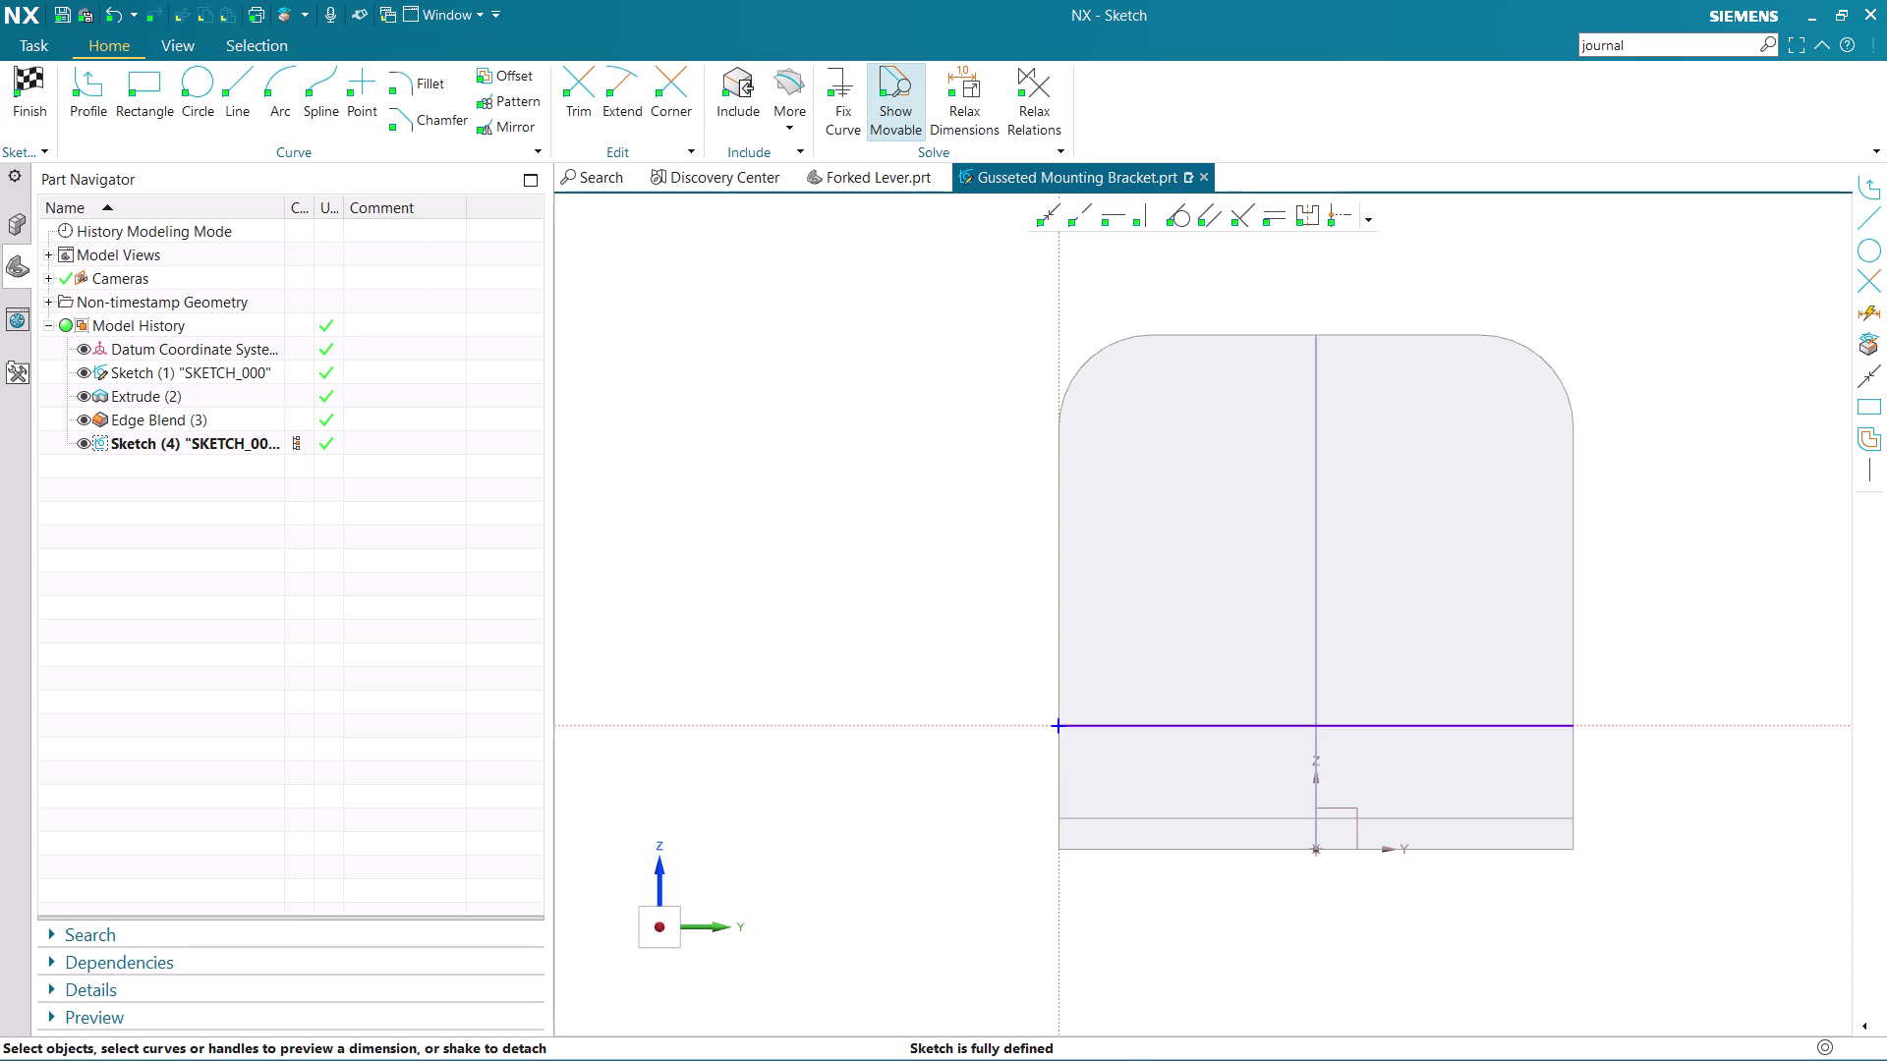
Project the upright's left and right outline edges, including the rounded corners.
click(799, 88)
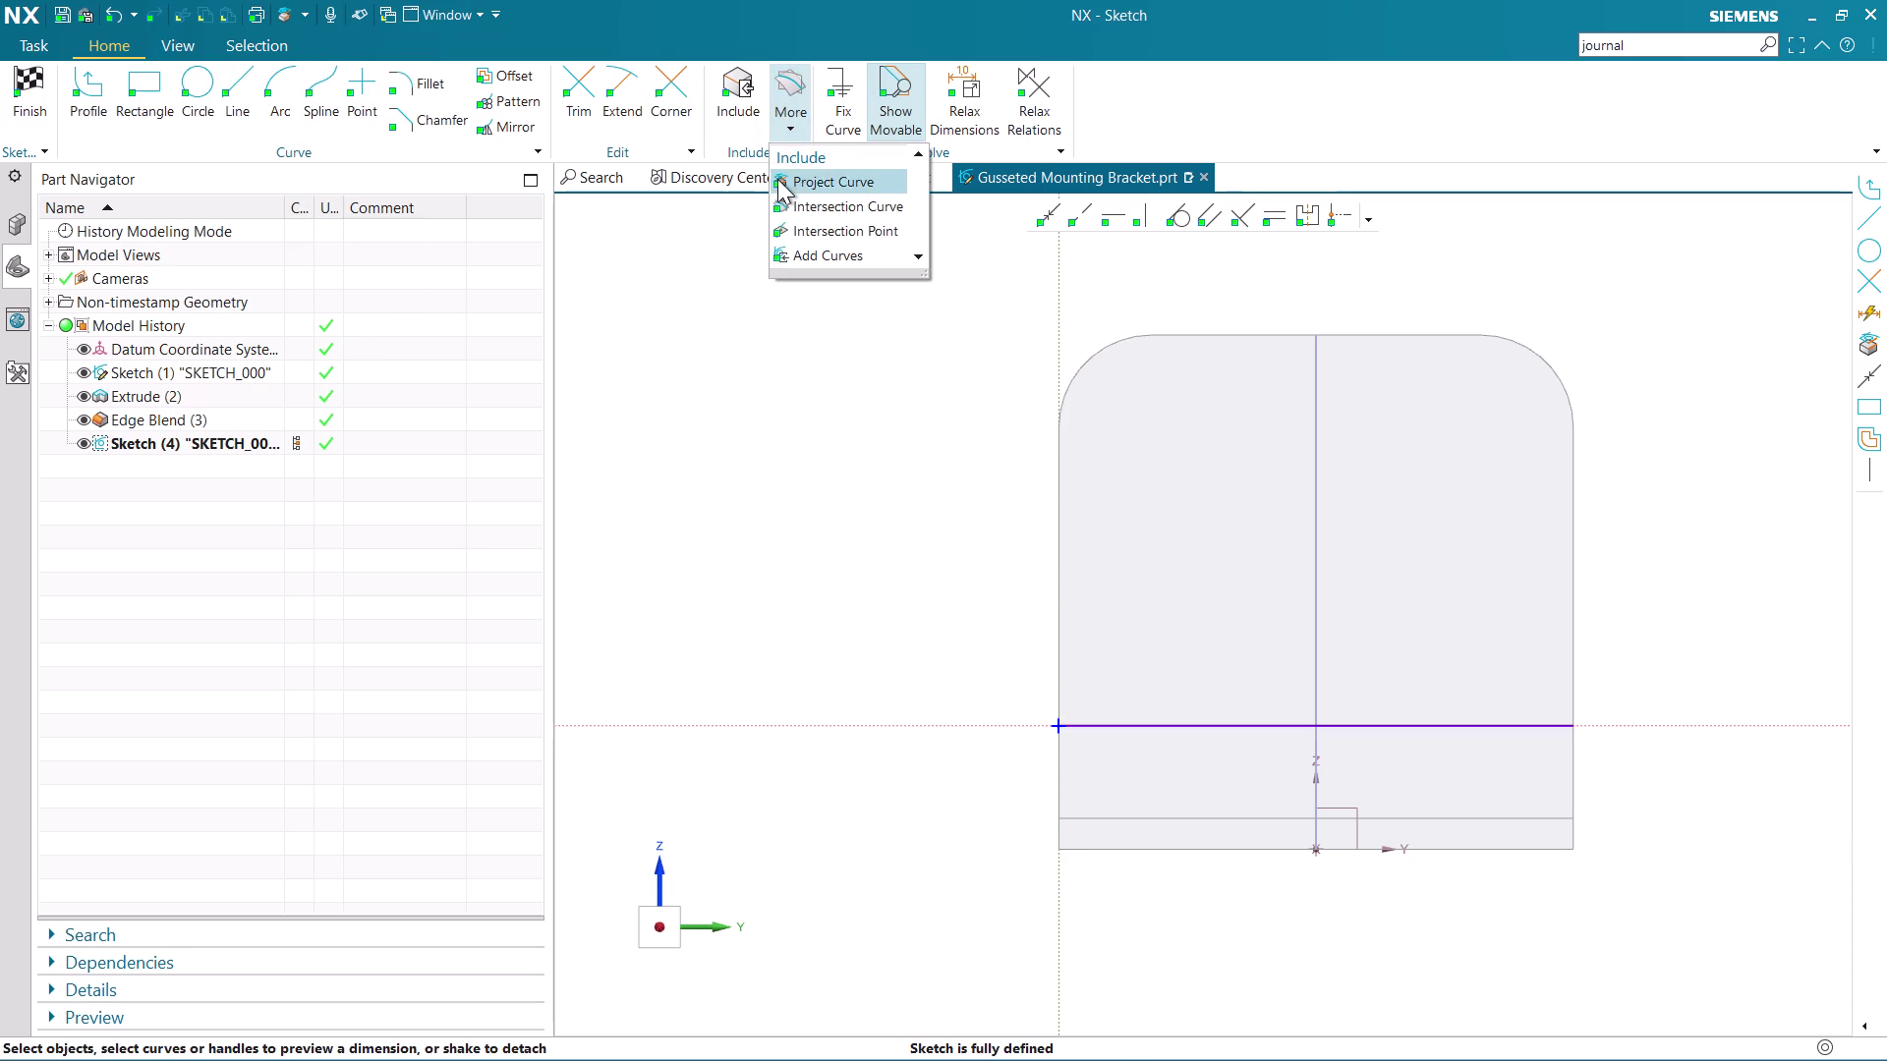
click(778, 178)
click(1081, 371)
click(1067, 468)
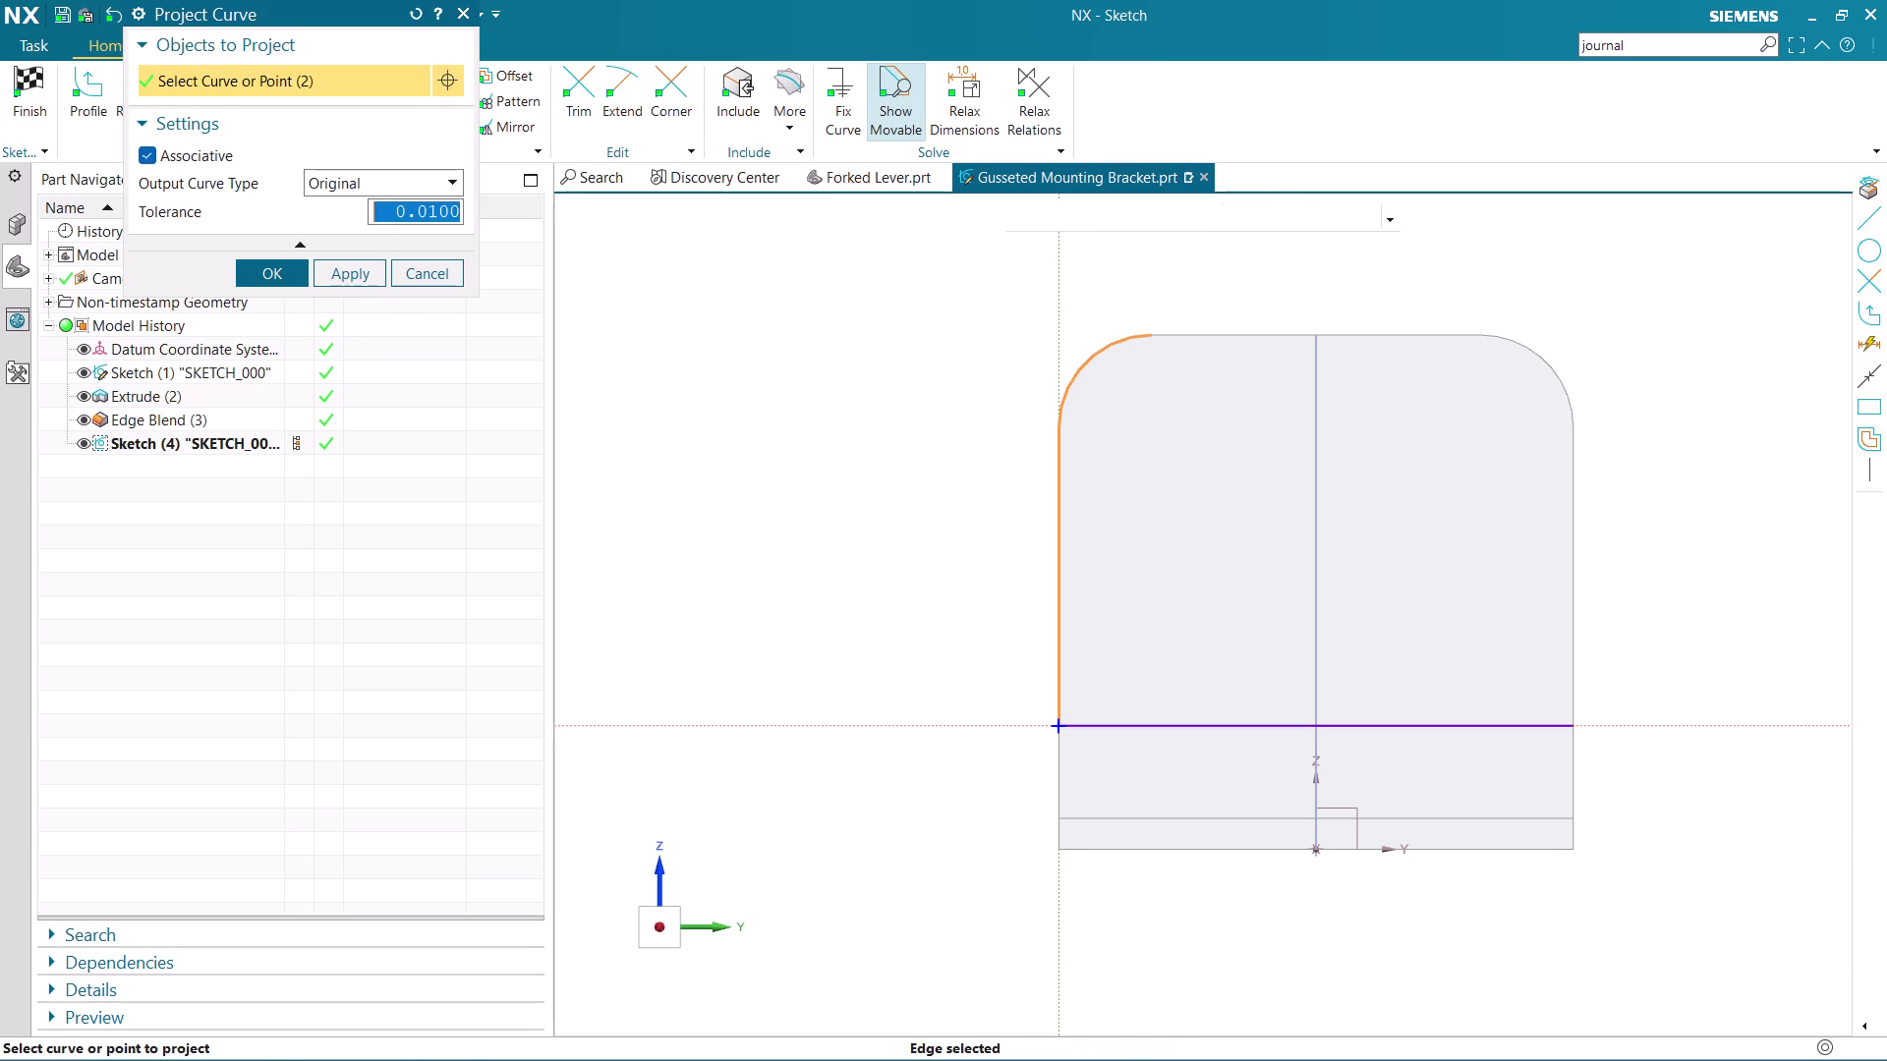
click(1518, 348)
click(1572, 496)
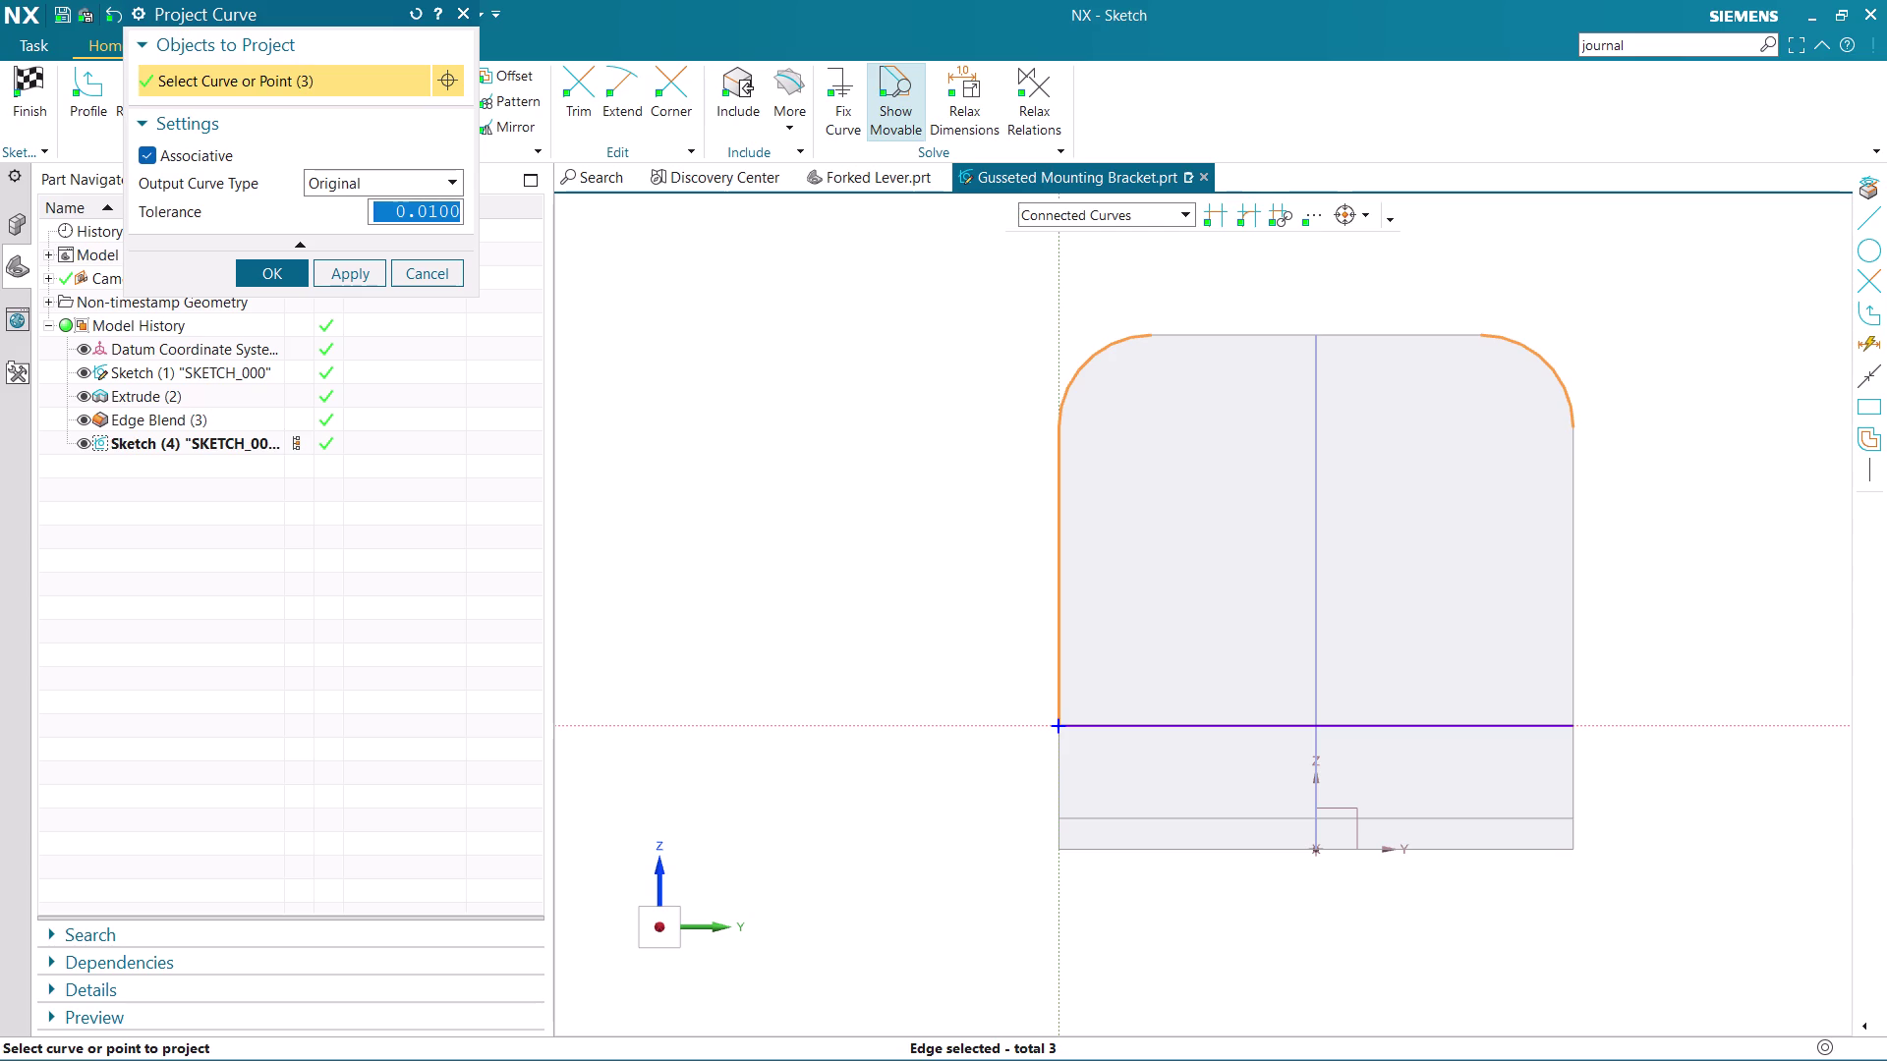
click(287, 277)
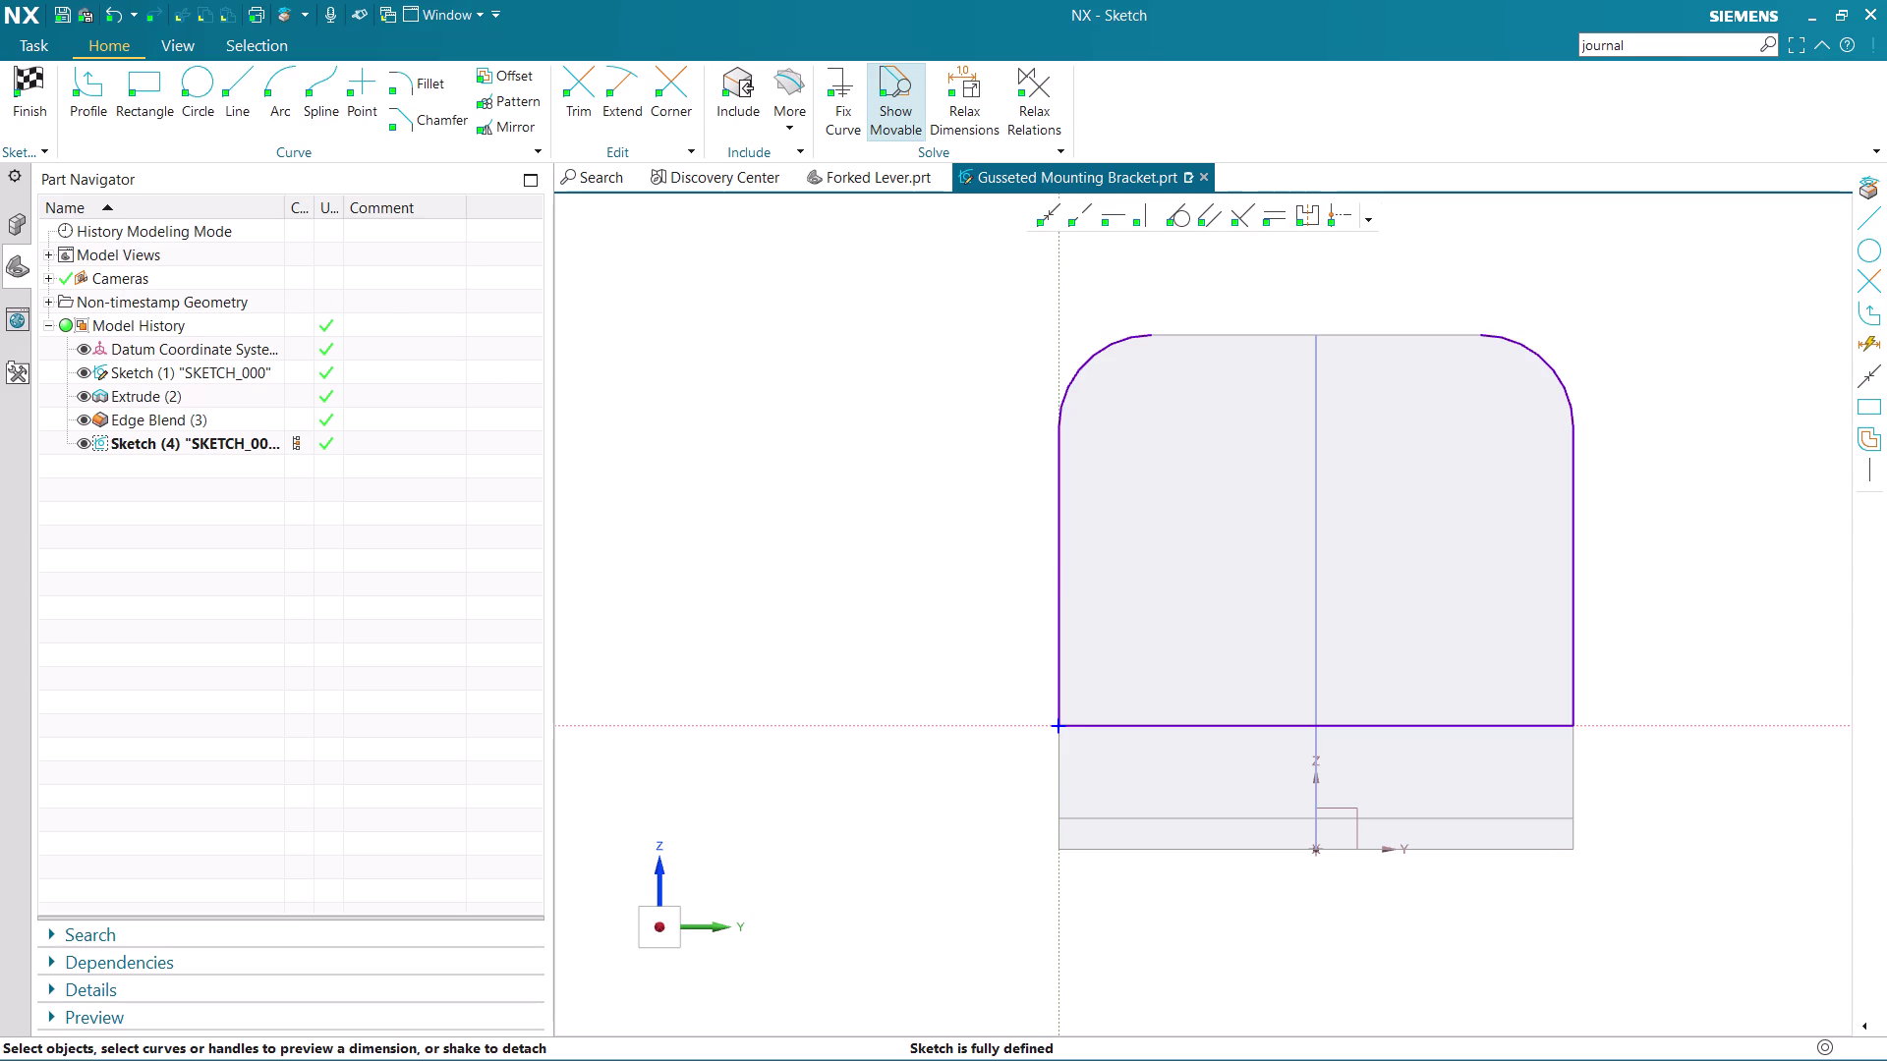
Project the bracket's vertical centre line and change an option from its context menu.
click(781, 83)
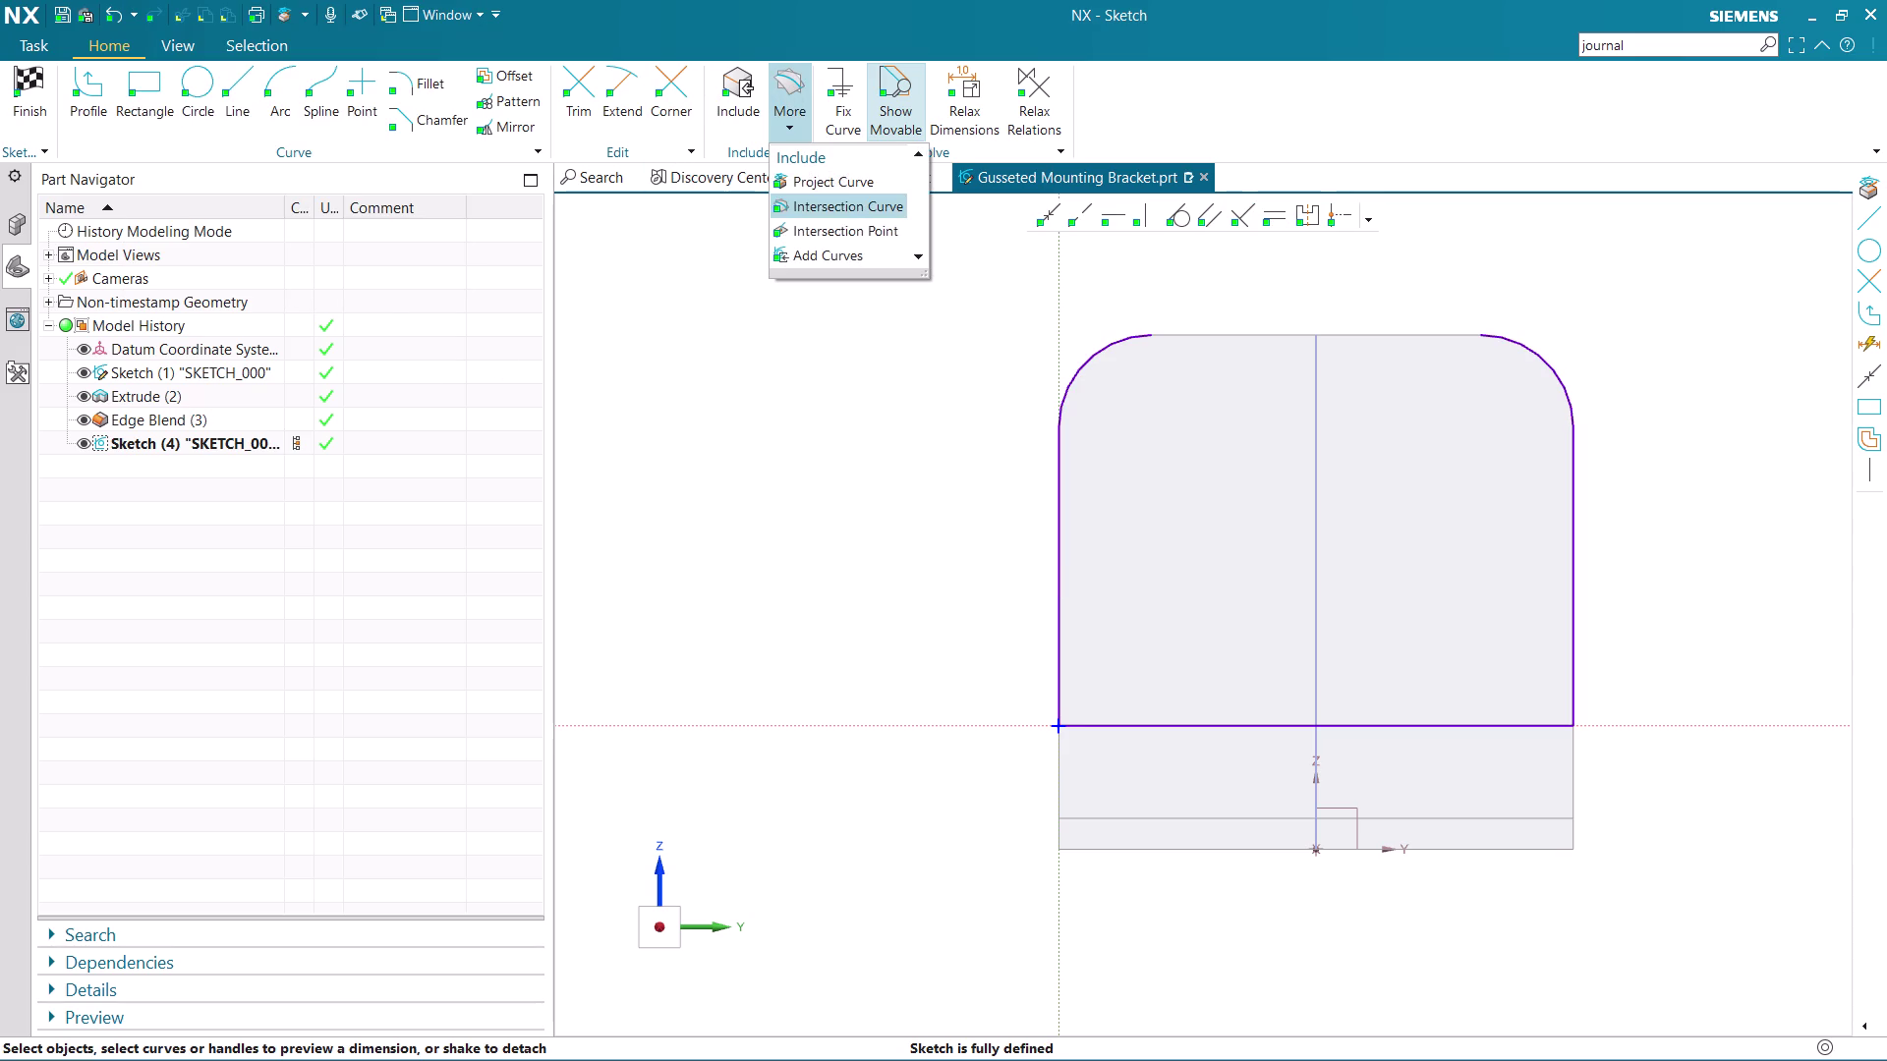
click(896, 178)
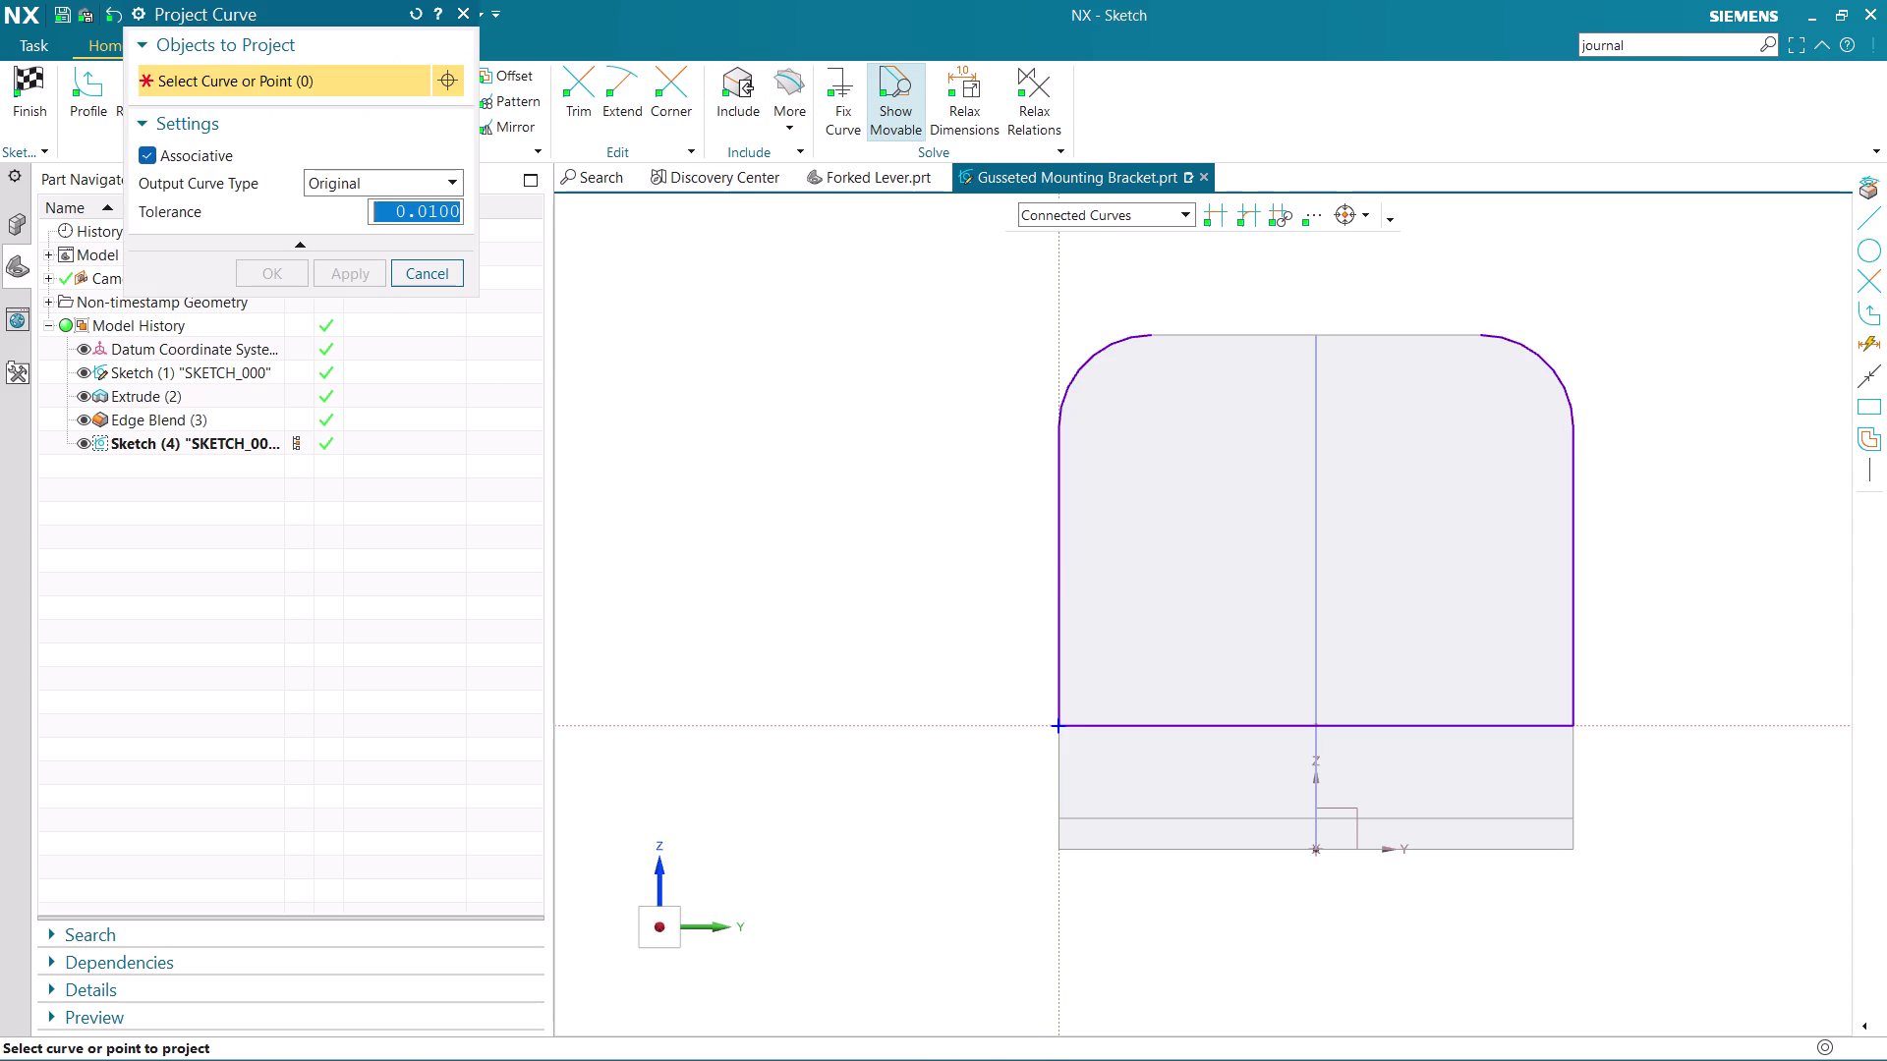
click(1319, 474)
click(266, 271)
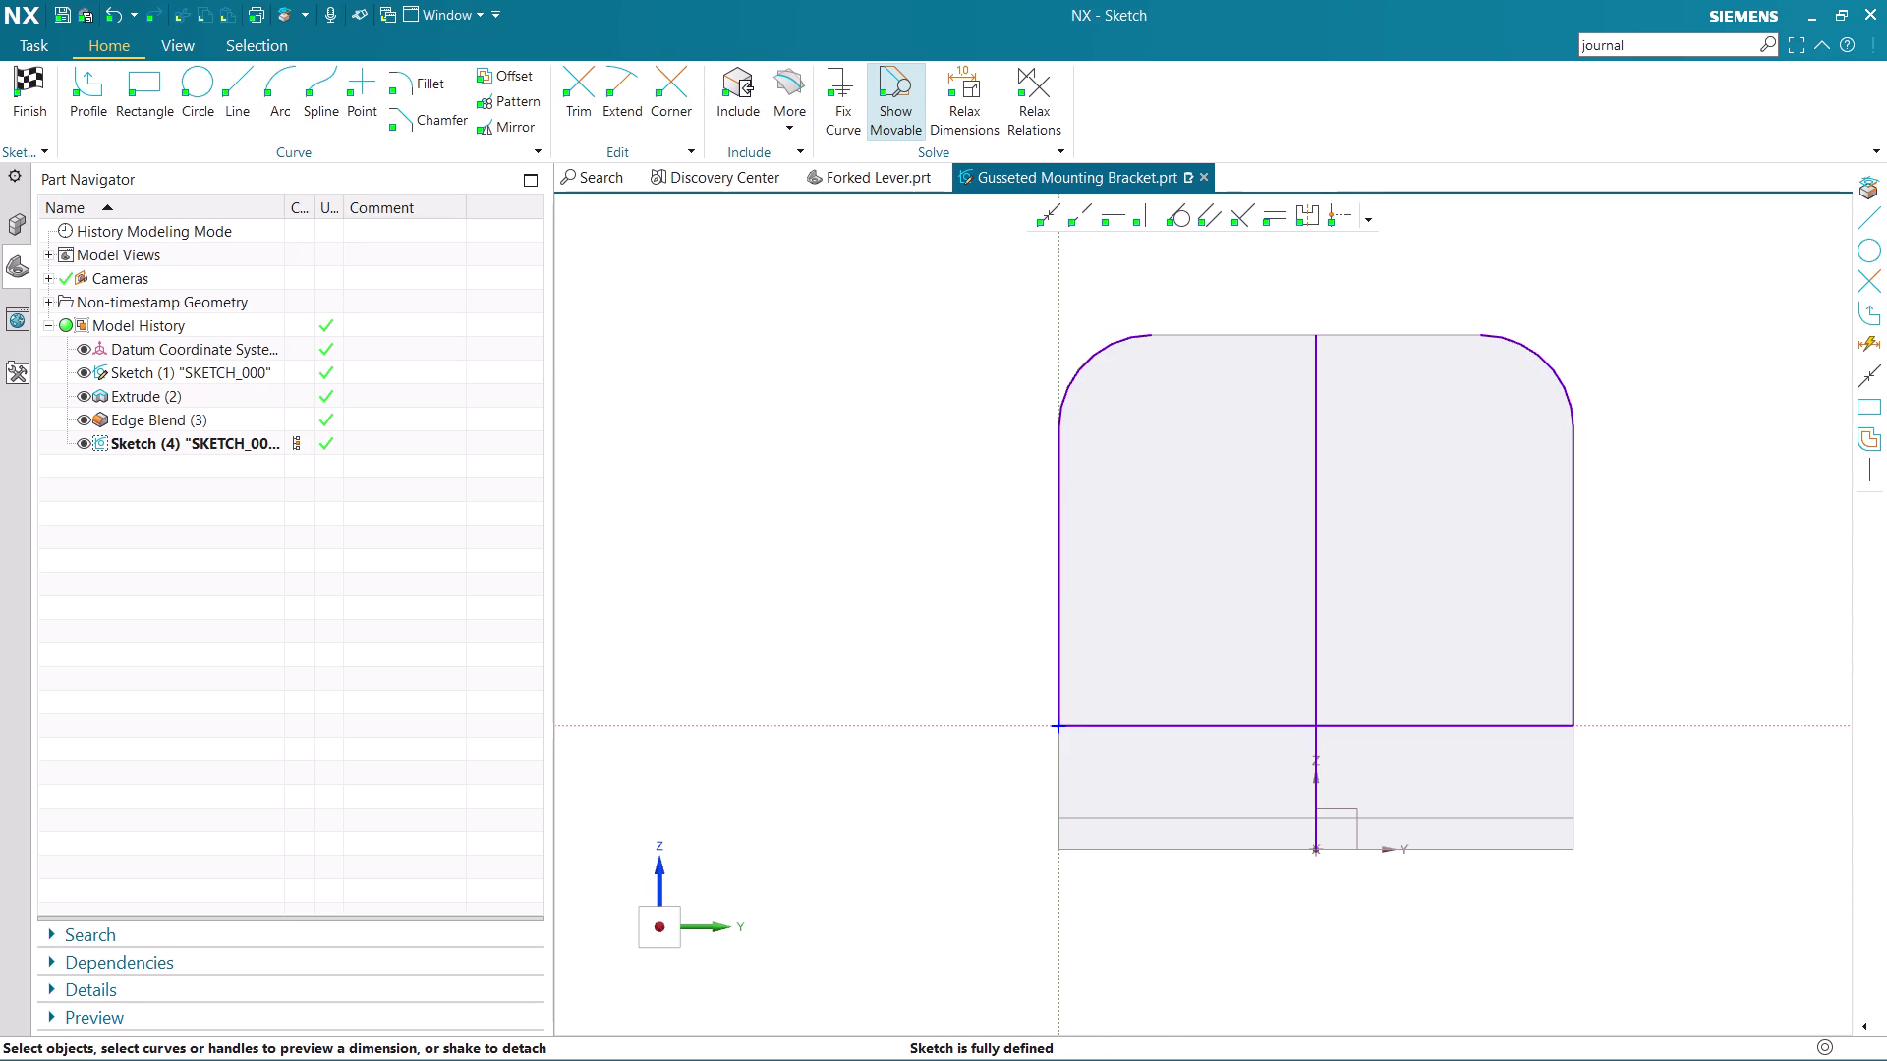
scroll(down, 3)
scroll(up, 3)
scroll(up, 3)
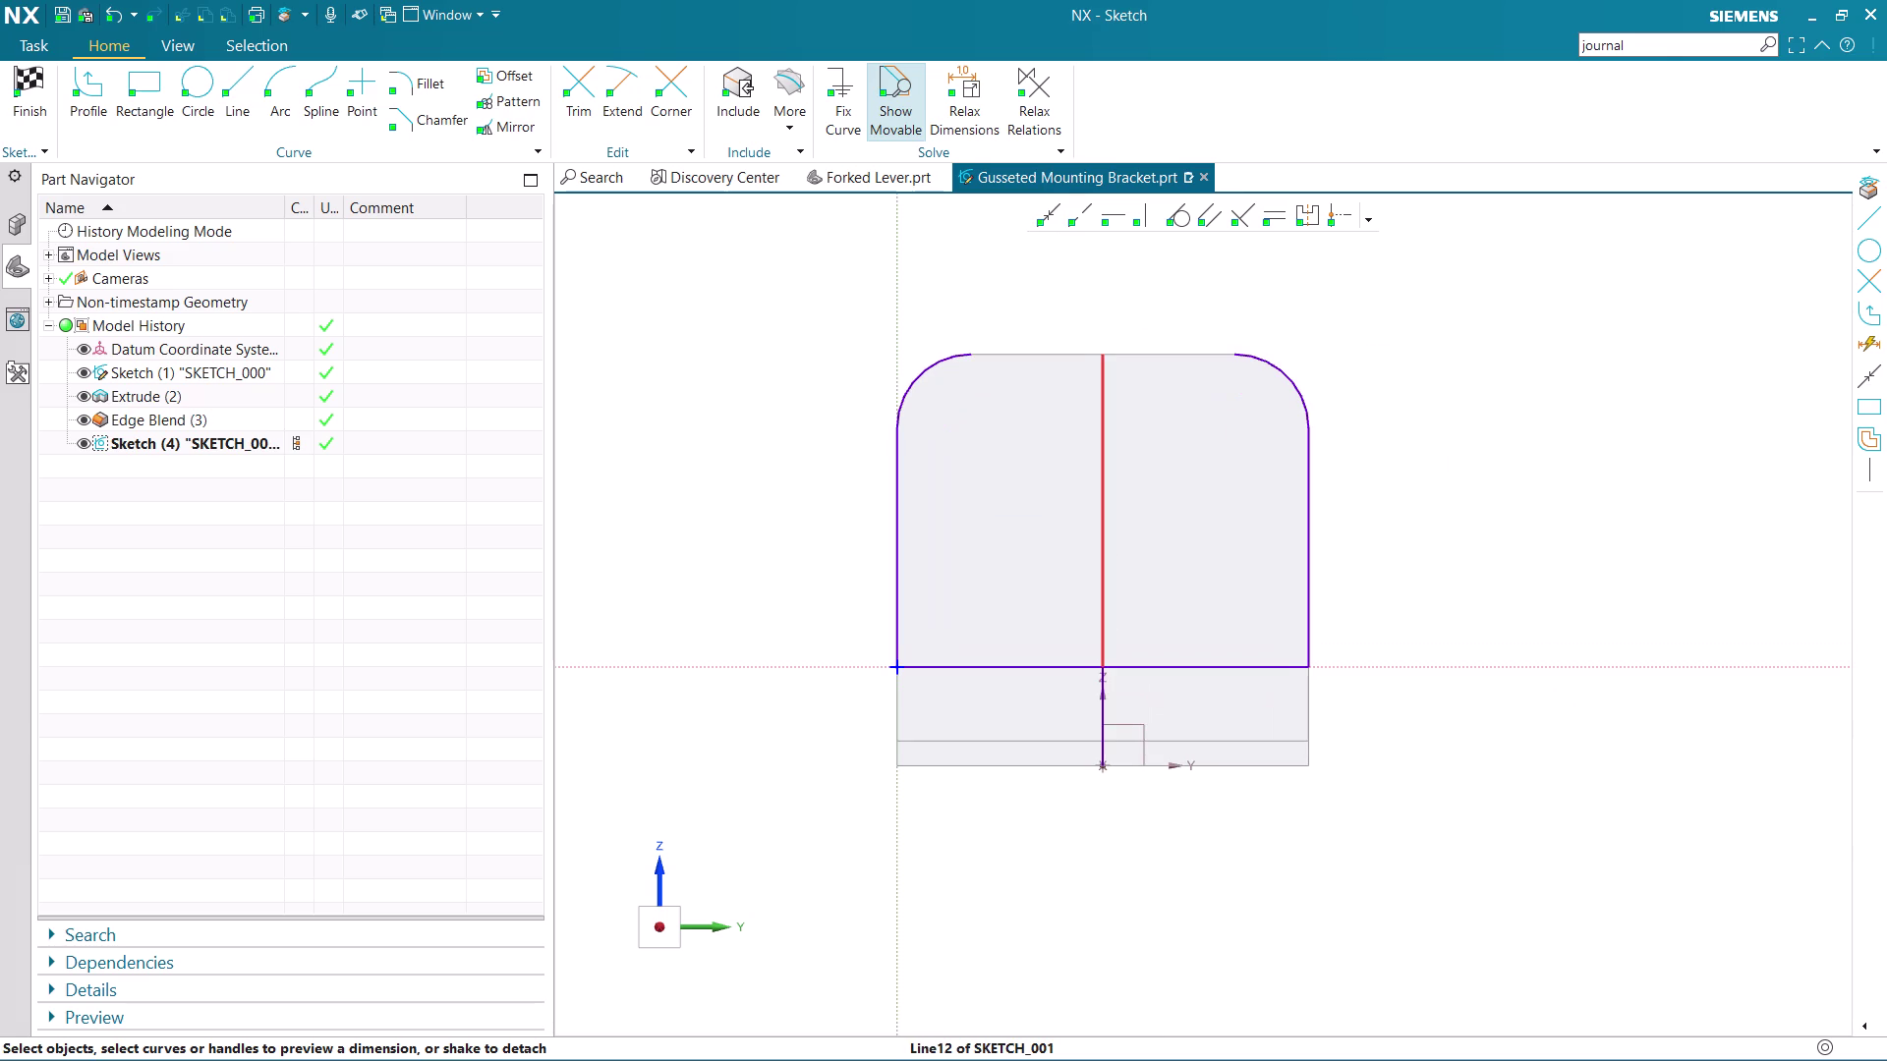
right_click(1106, 480)
click(1136, 449)
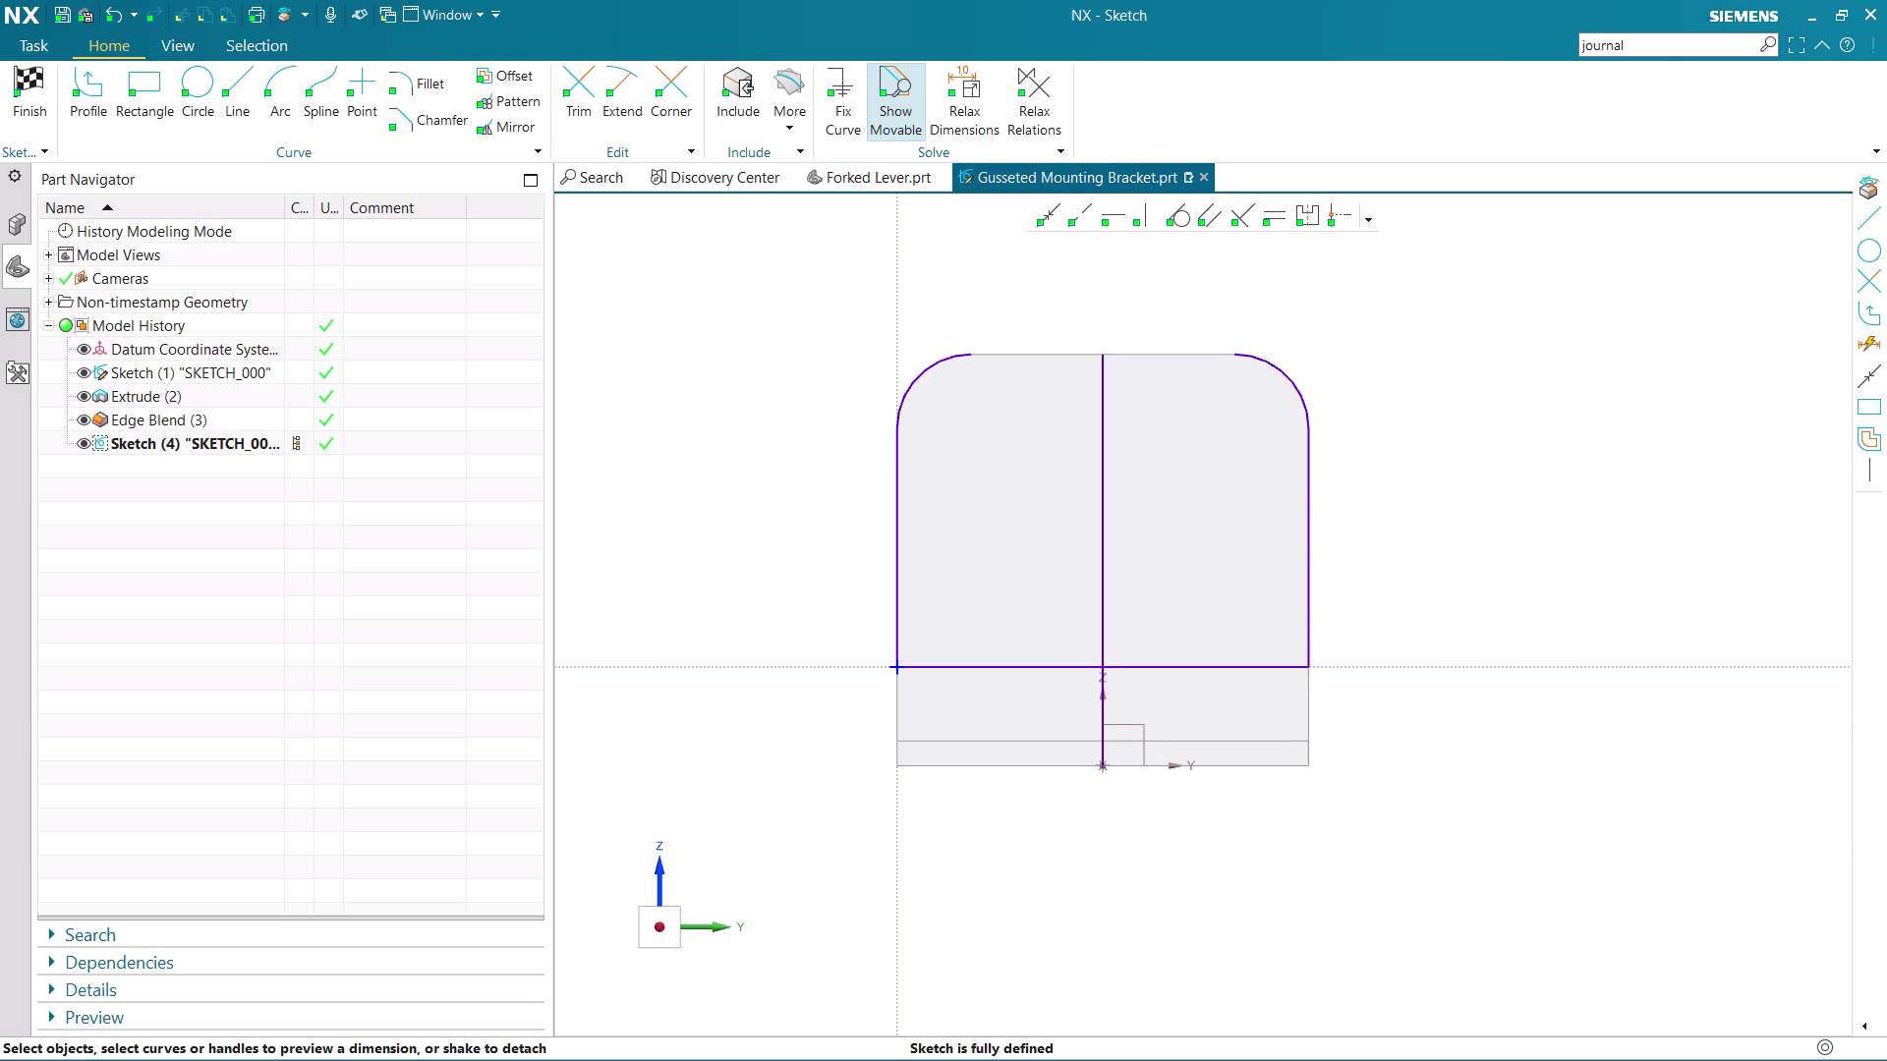
scroll(up, 3)
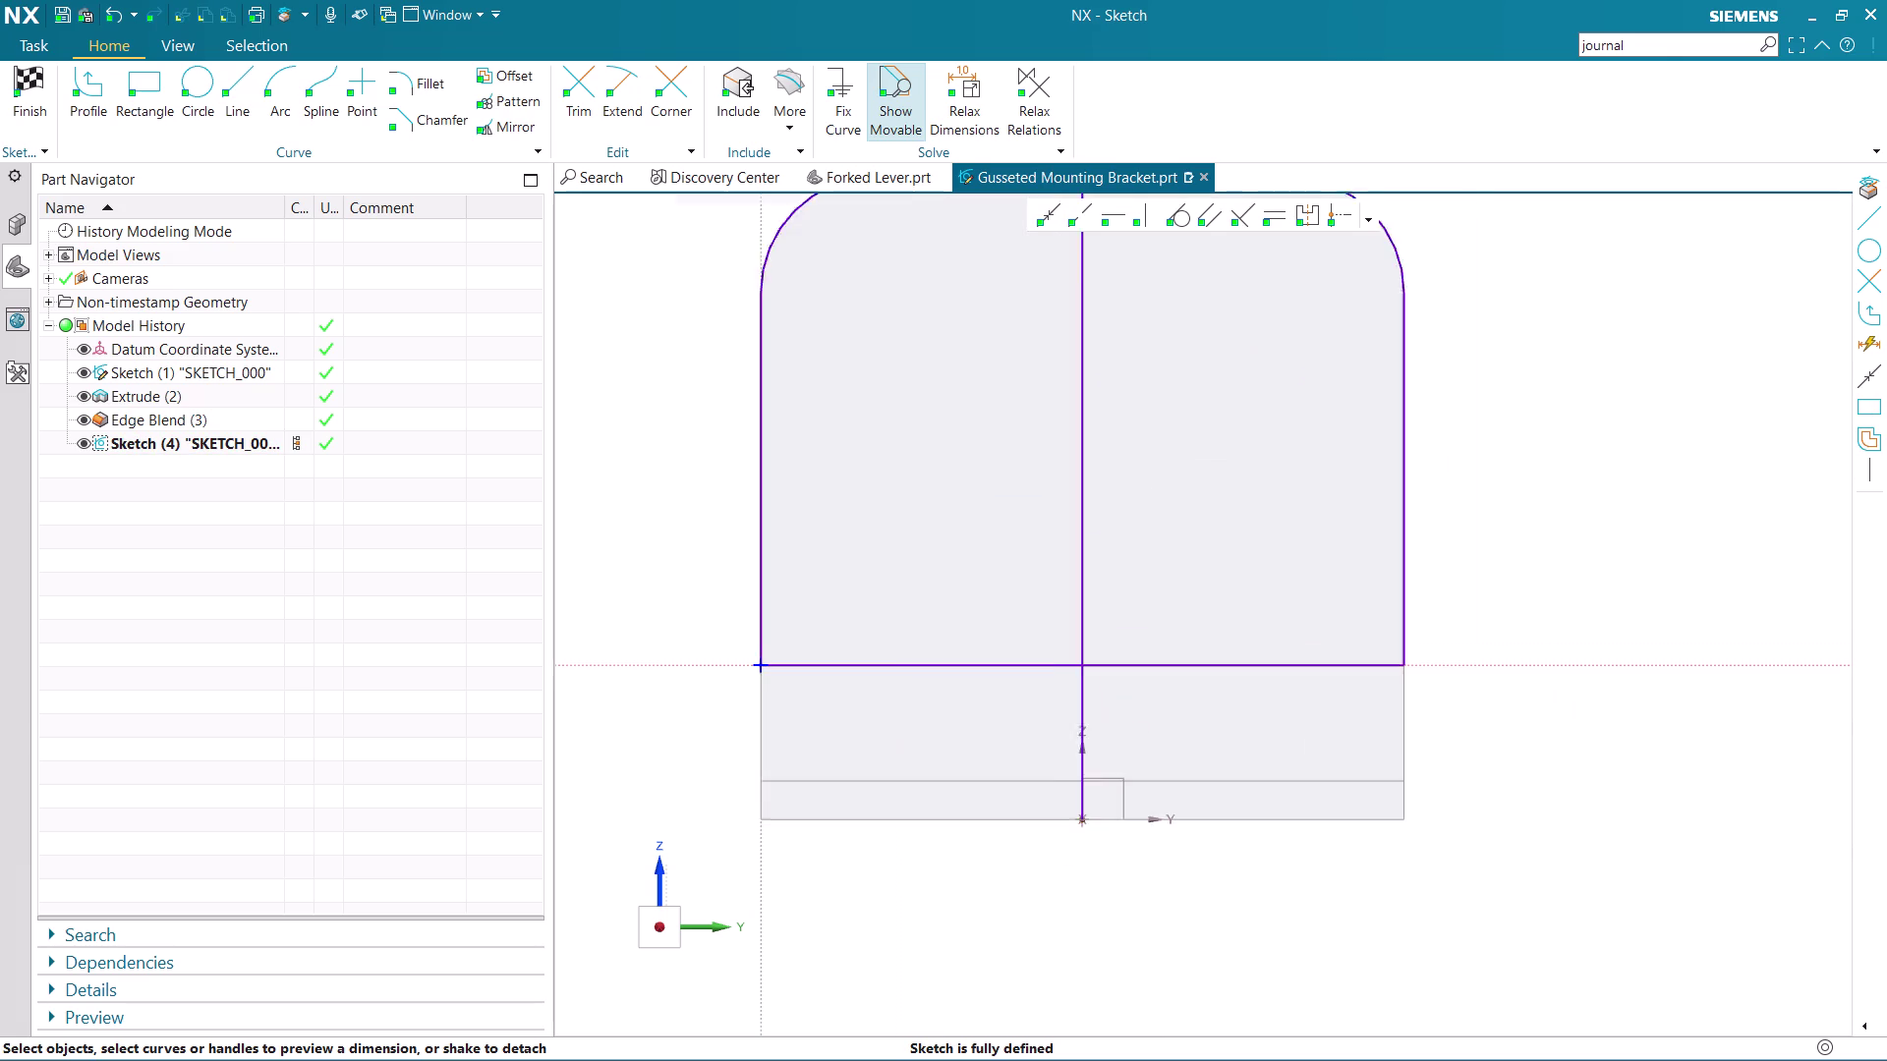
scroll(down, 3)
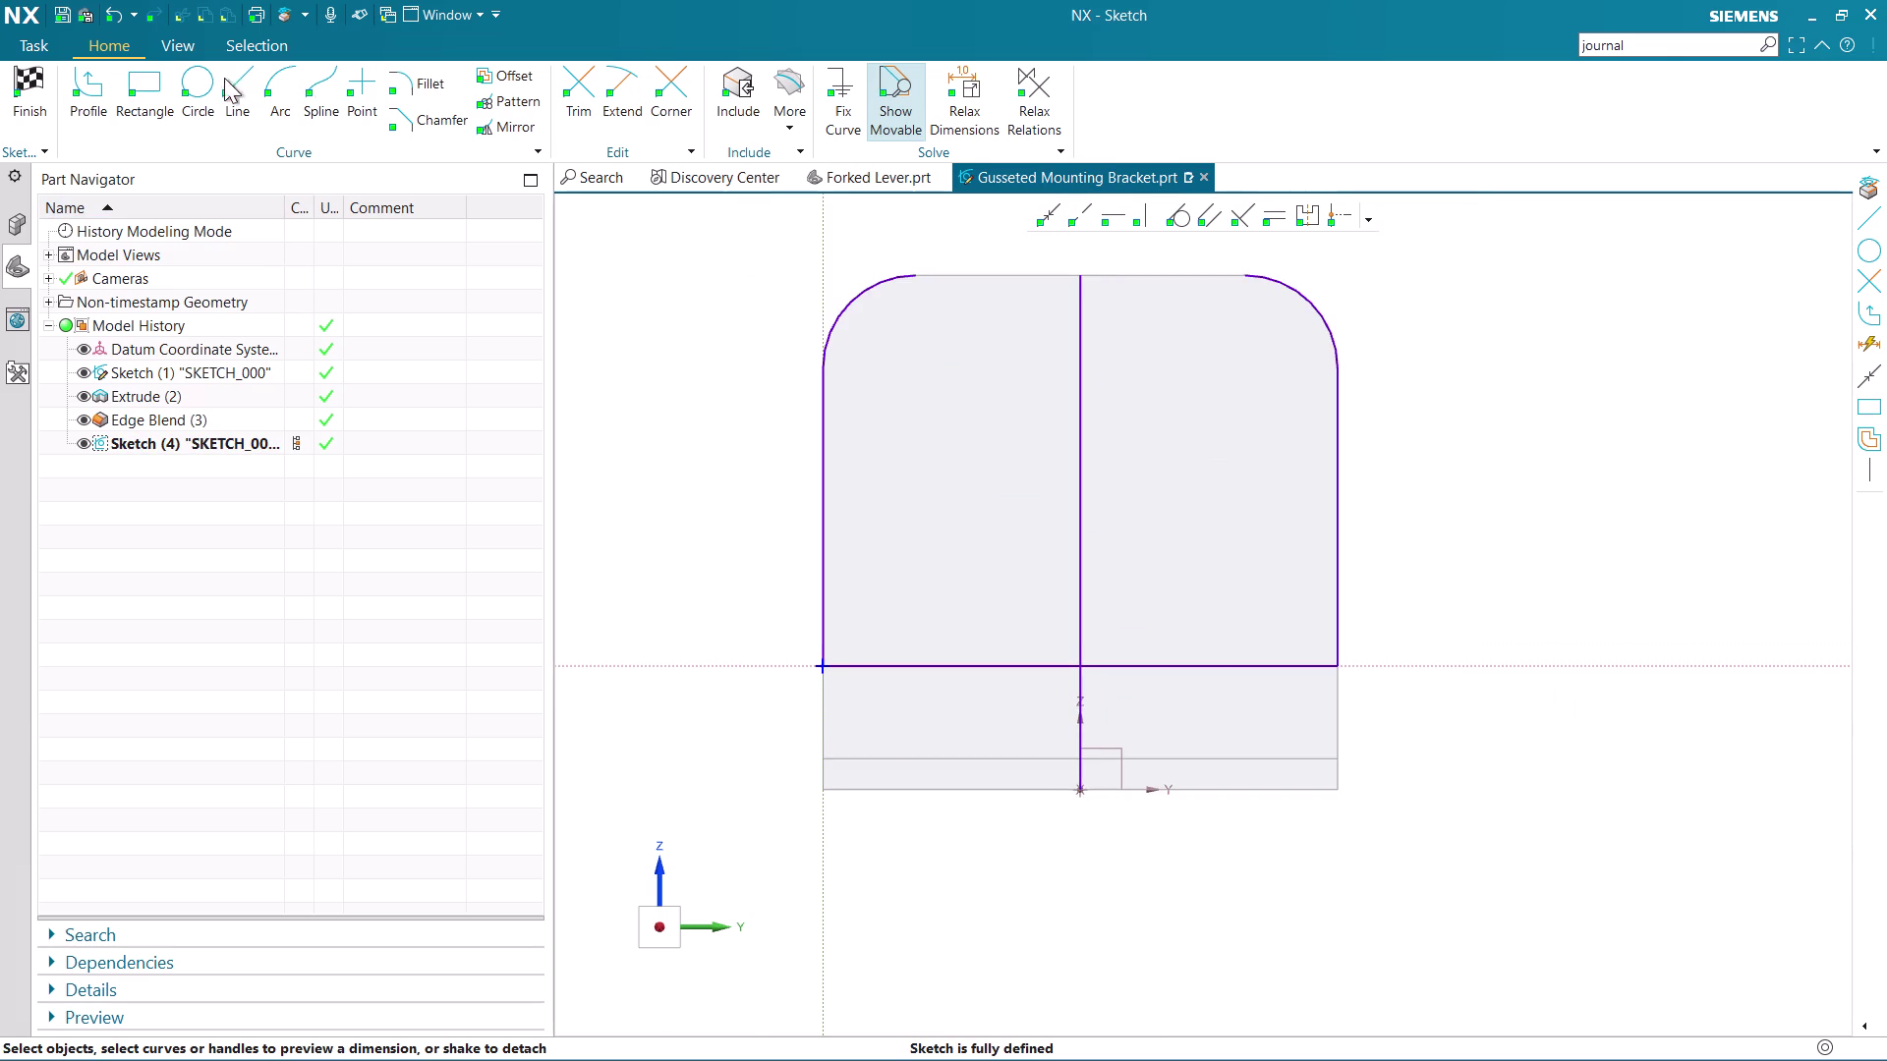
click(91, 98)
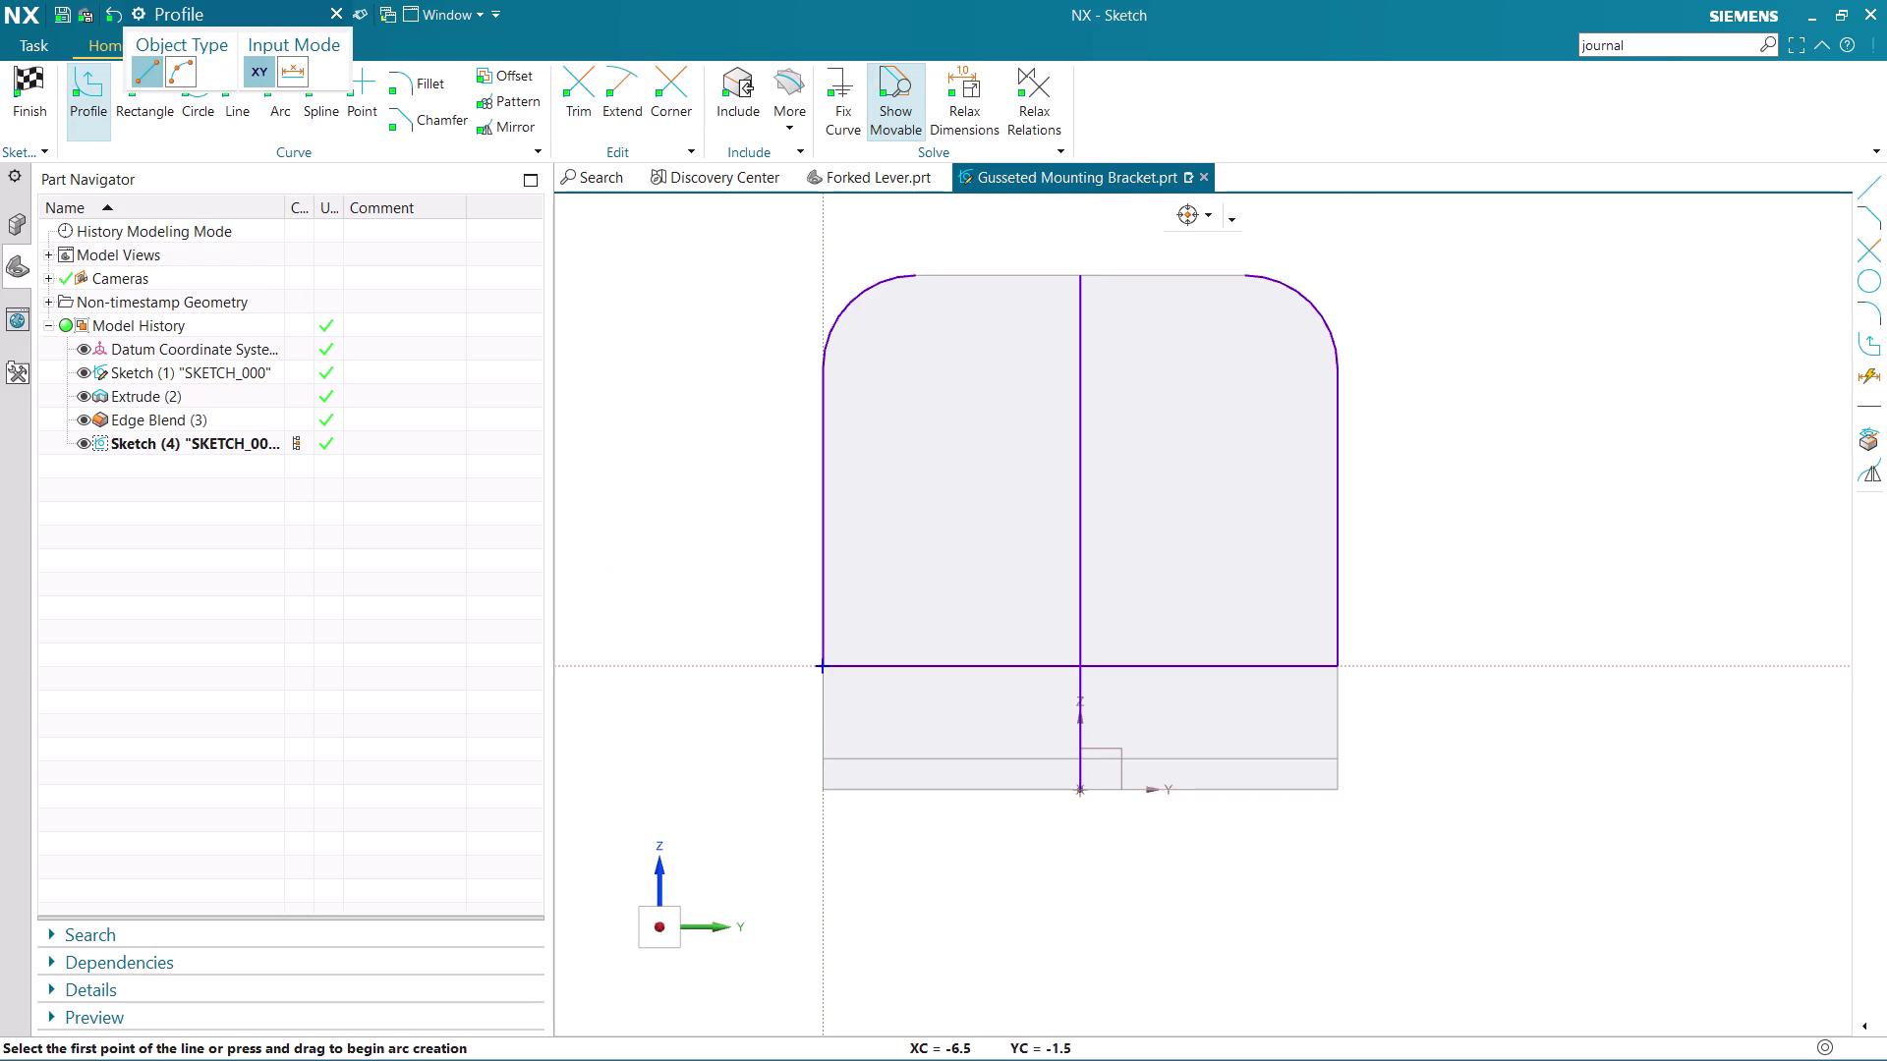
Draw a 40 mm line downward from the upright's lower-left corner.
click(829, 665)
scroll(down, 3)
scroll(up, 3)
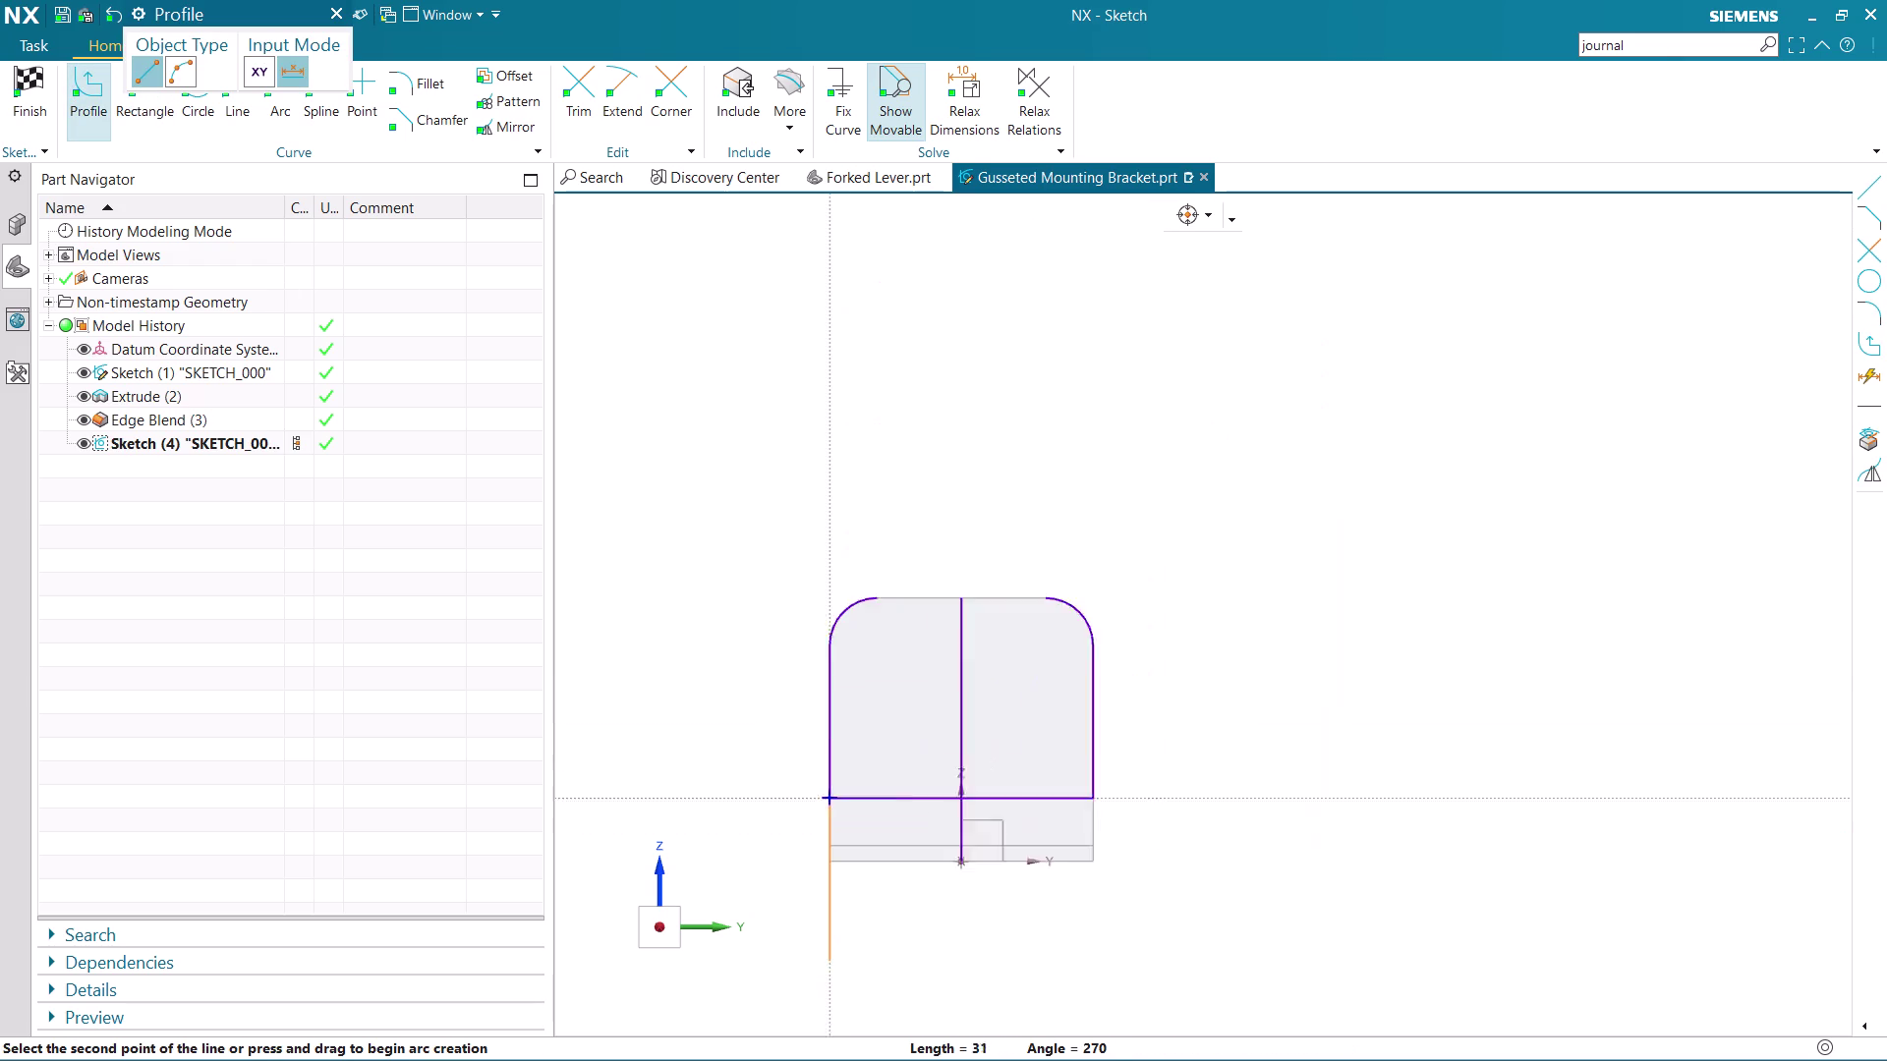
scroll(up, 3)
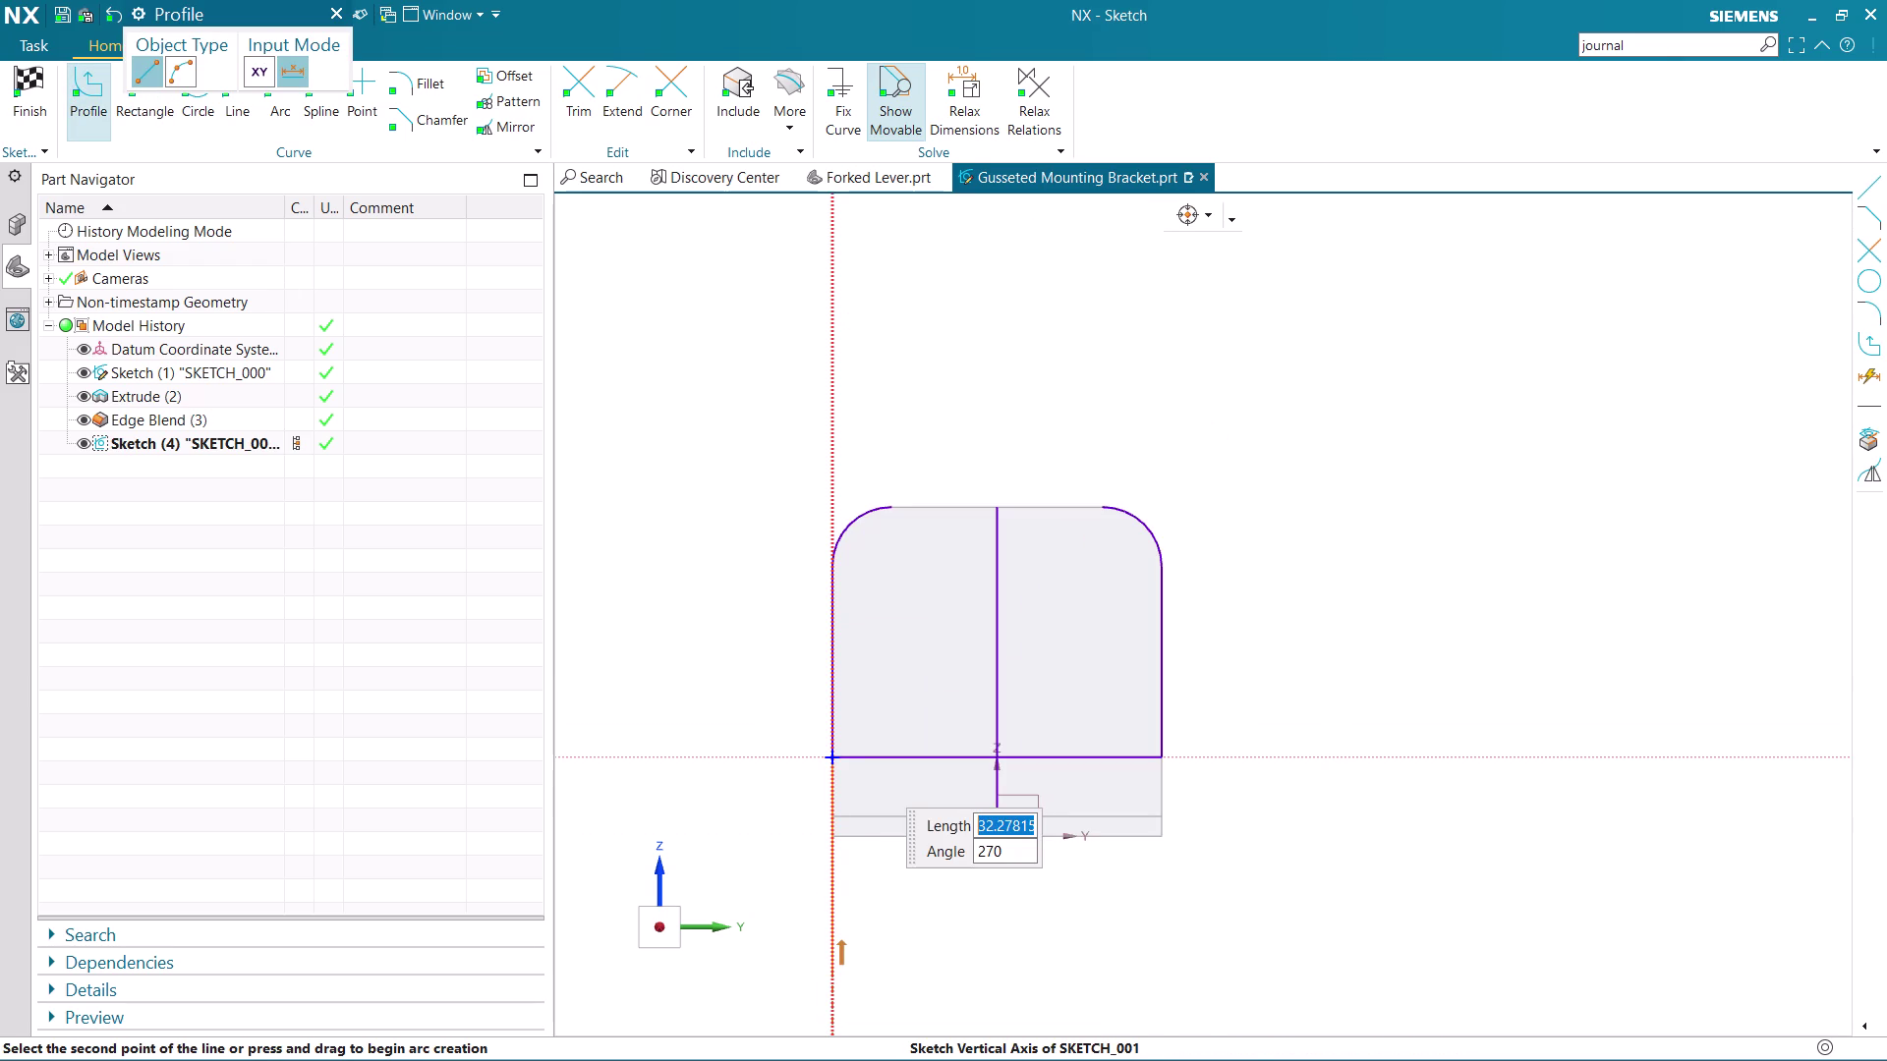
text(40)
key(Return)
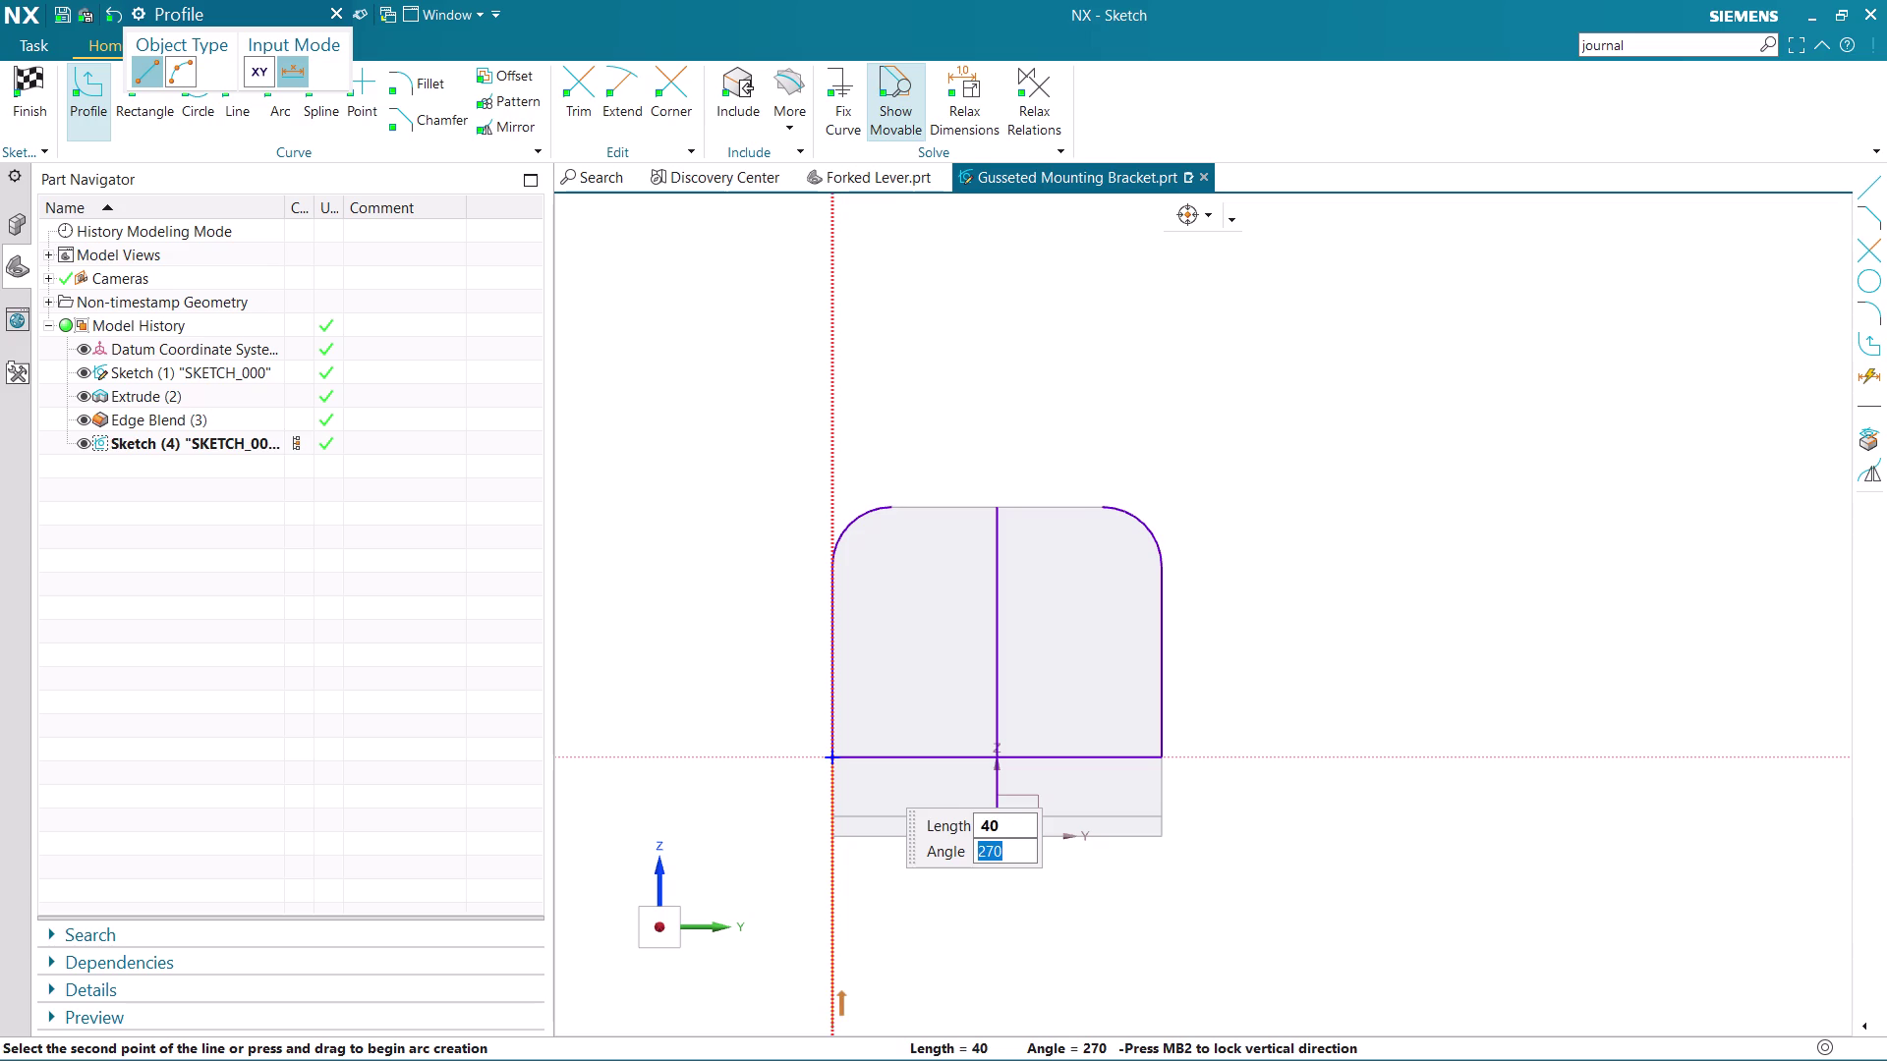
click(838, 972)
Draw the bottom edge and close the rectangle at the upright's right corner.
scroll(down, 3)
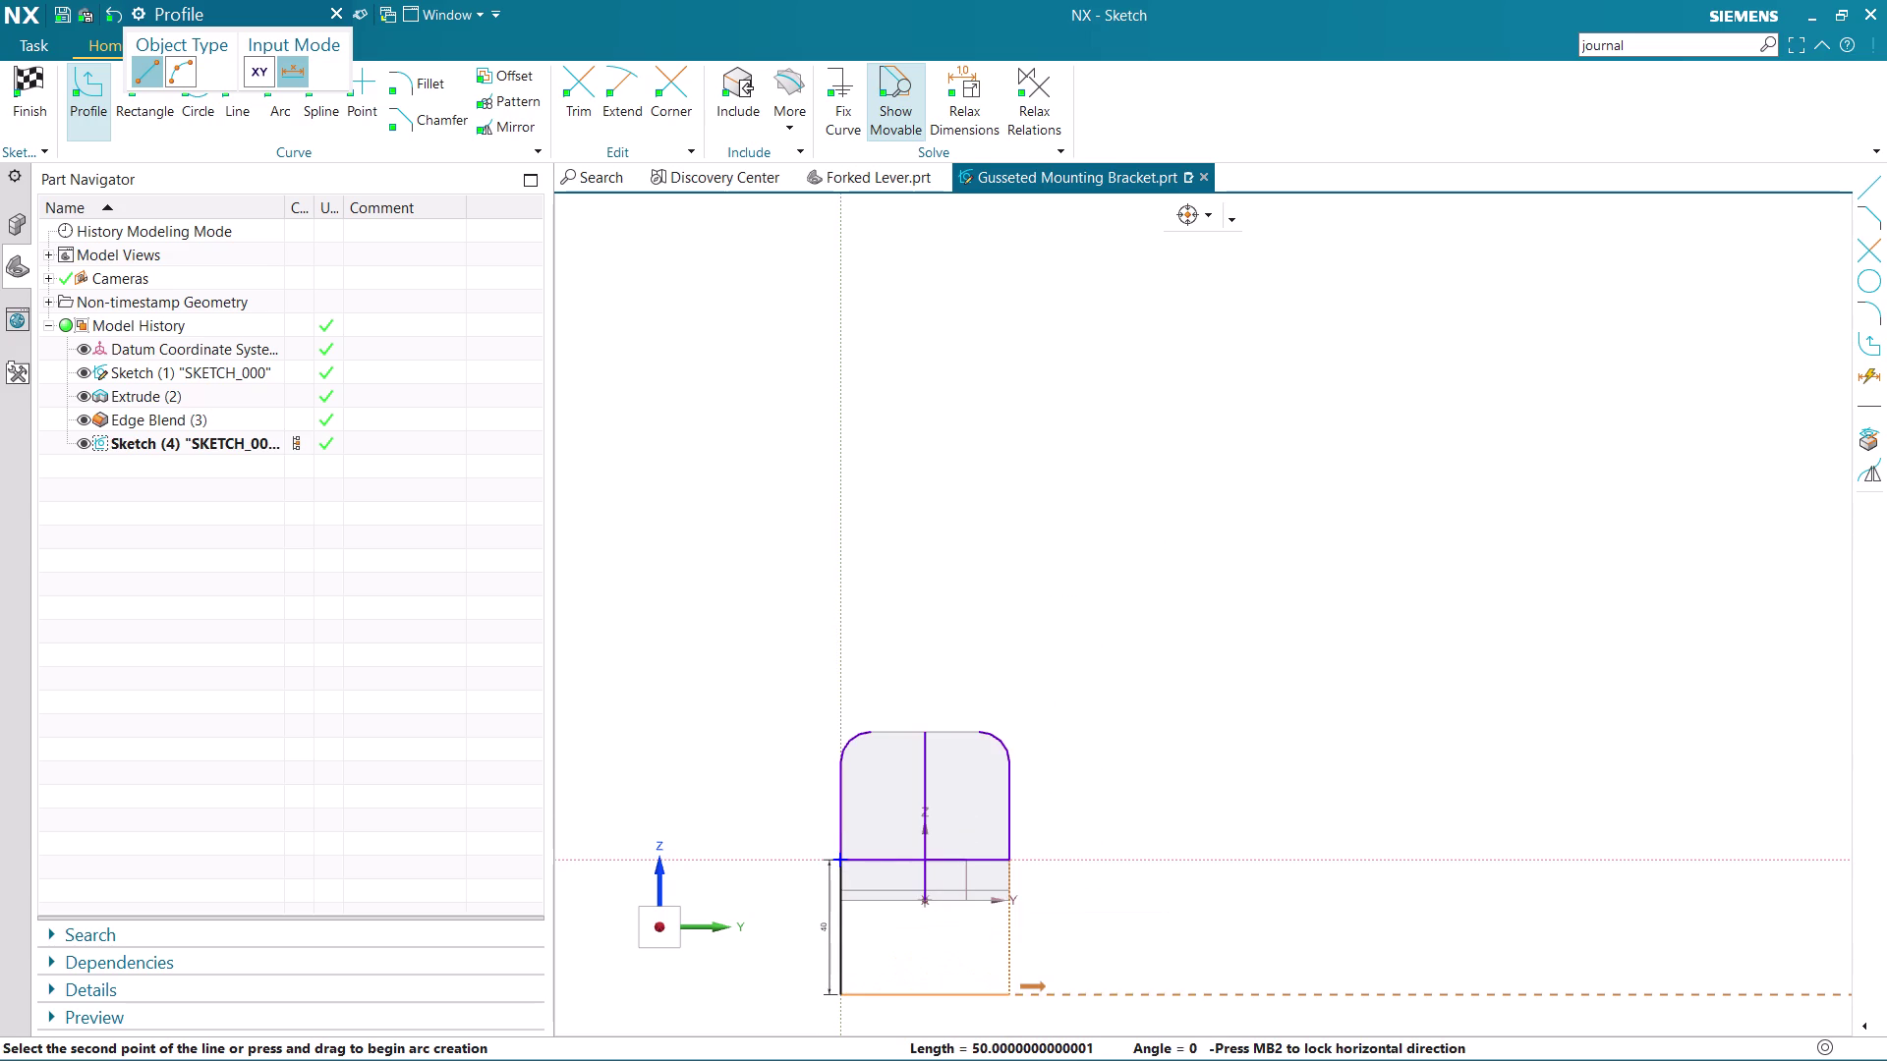
click(1015, 1000)
click(1006, 860)
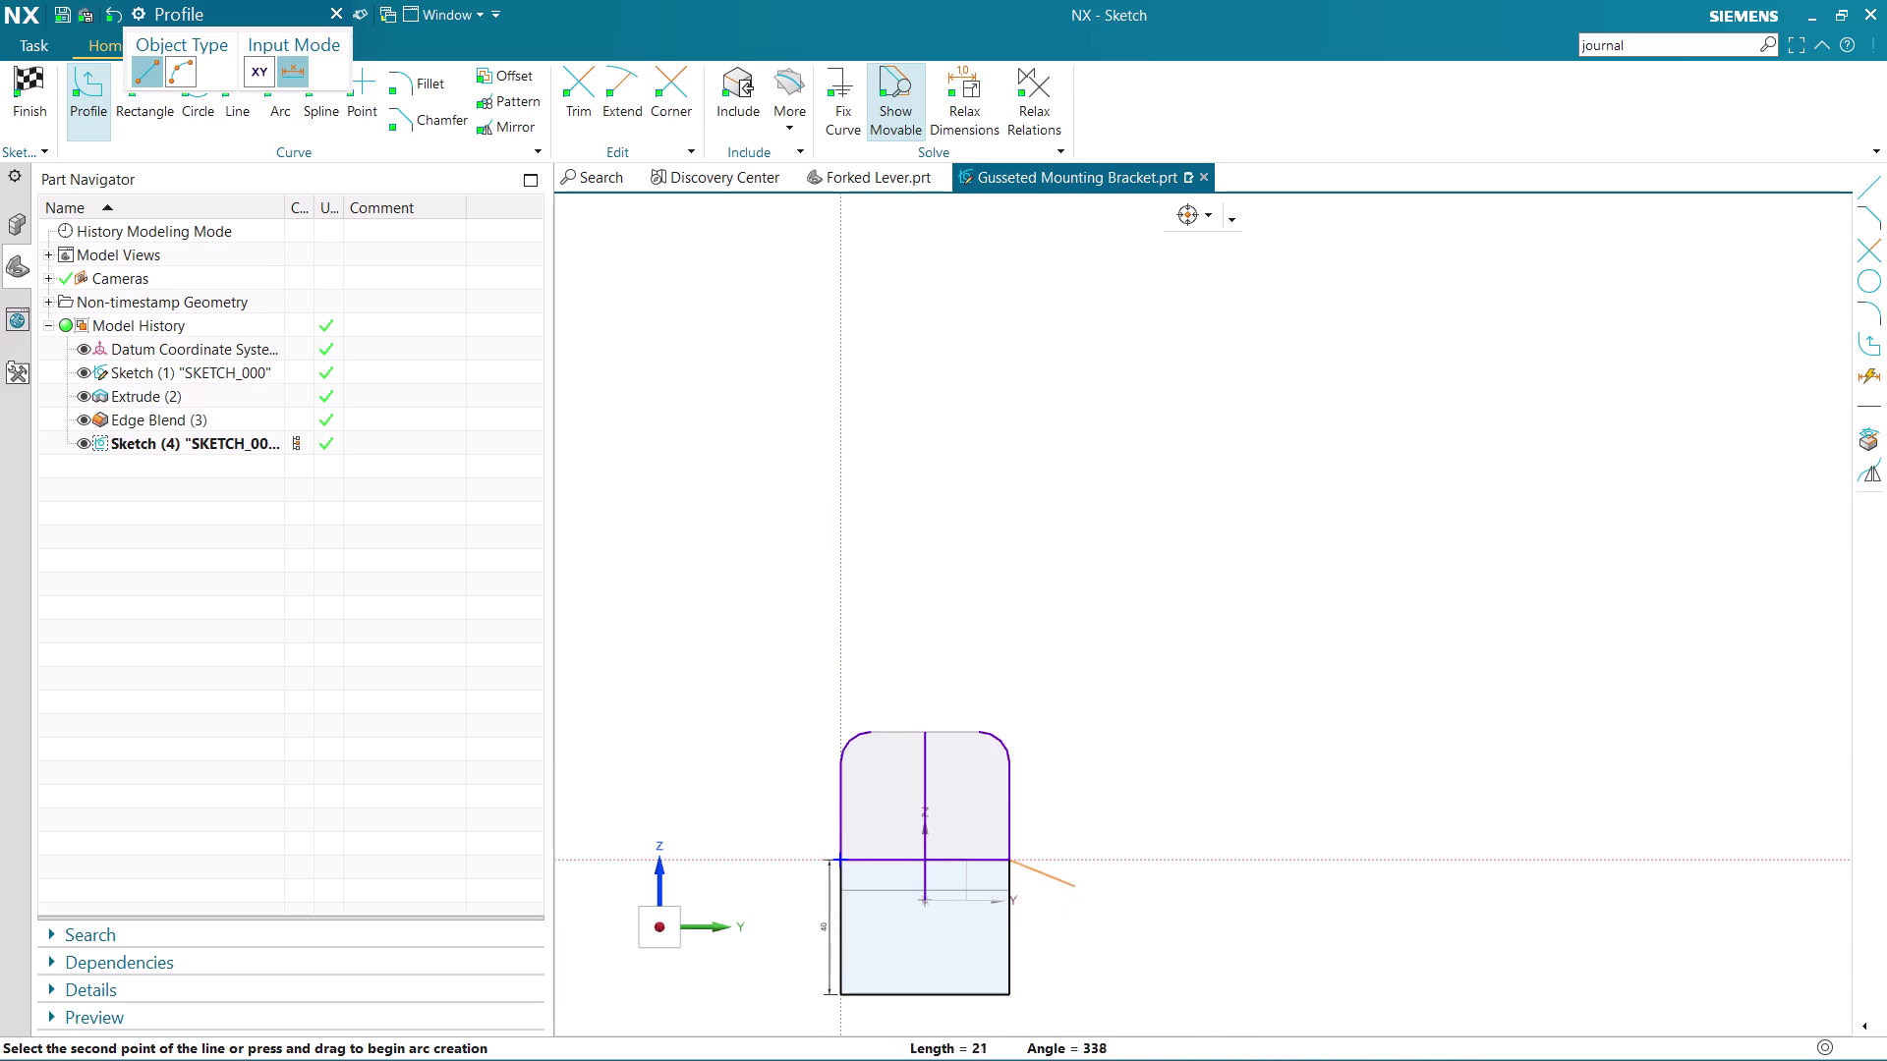
key(Escape)
scroll(down, 3)
scroll(up, 3)
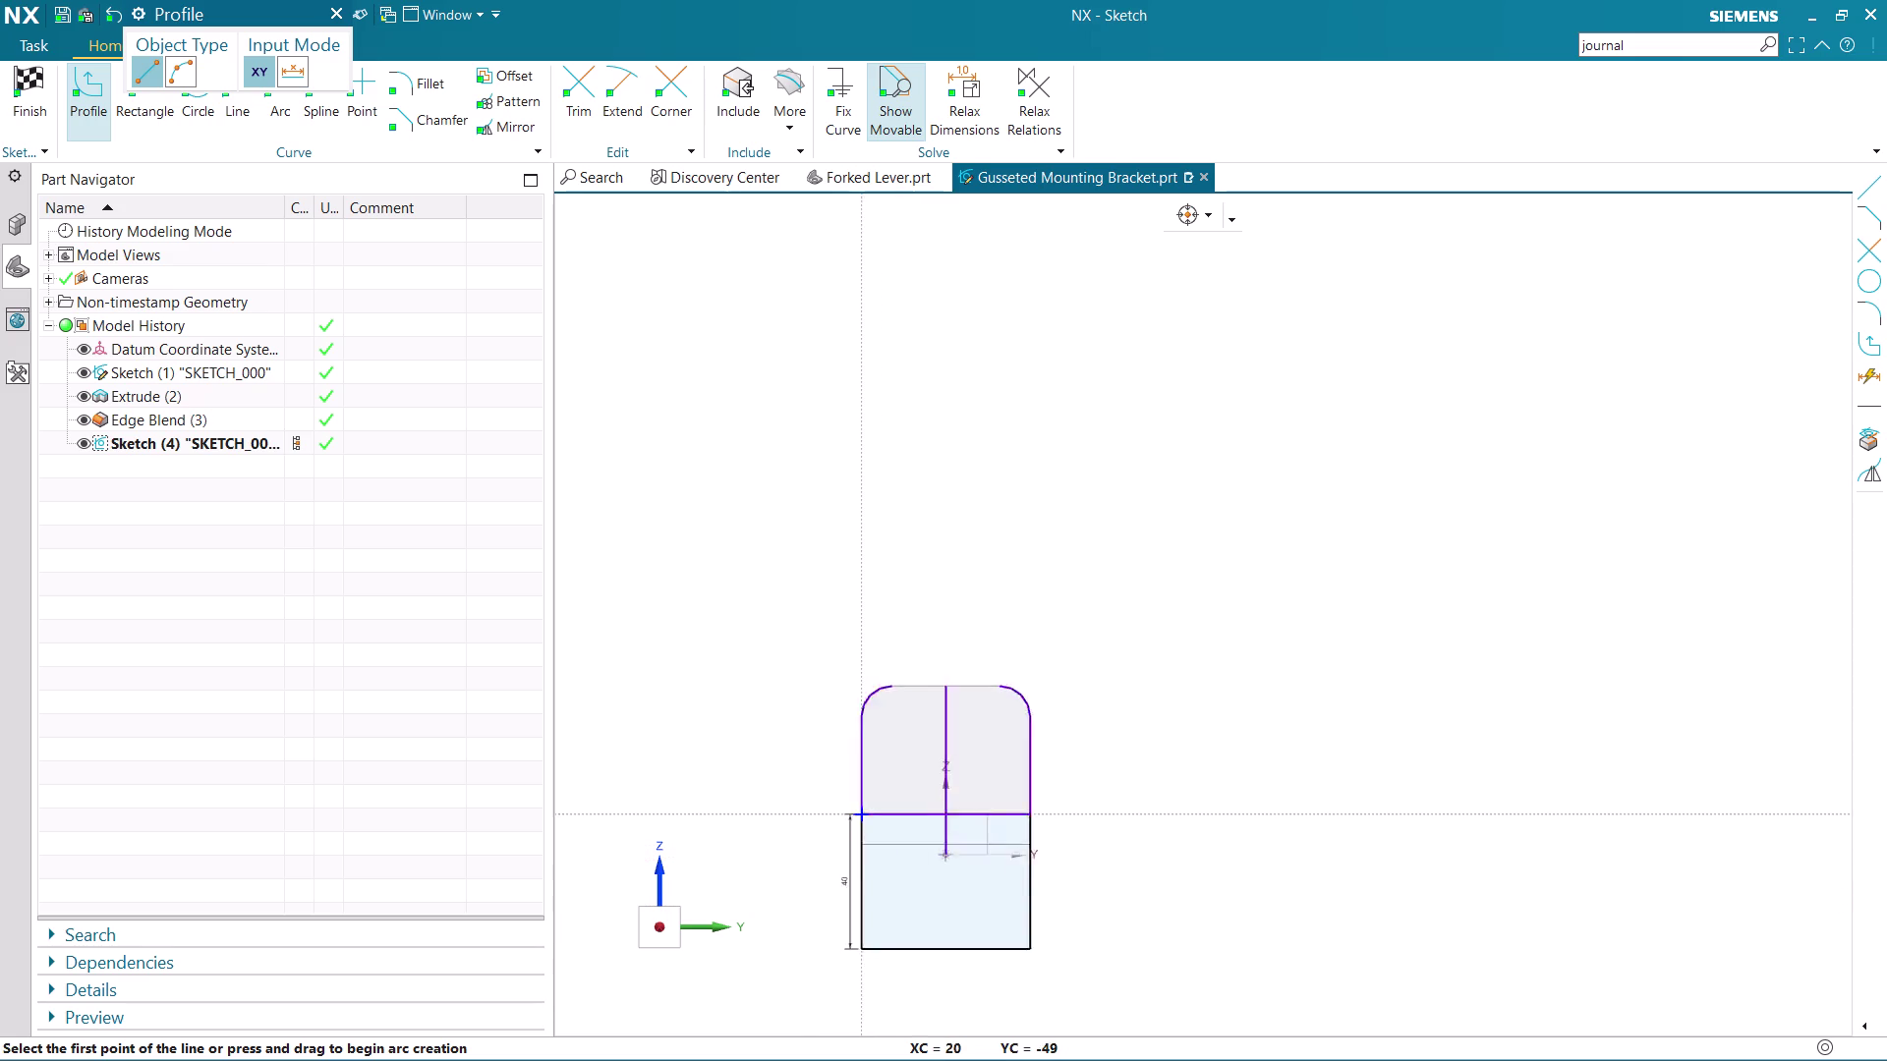
scroll(up, 3)
key(Escape)
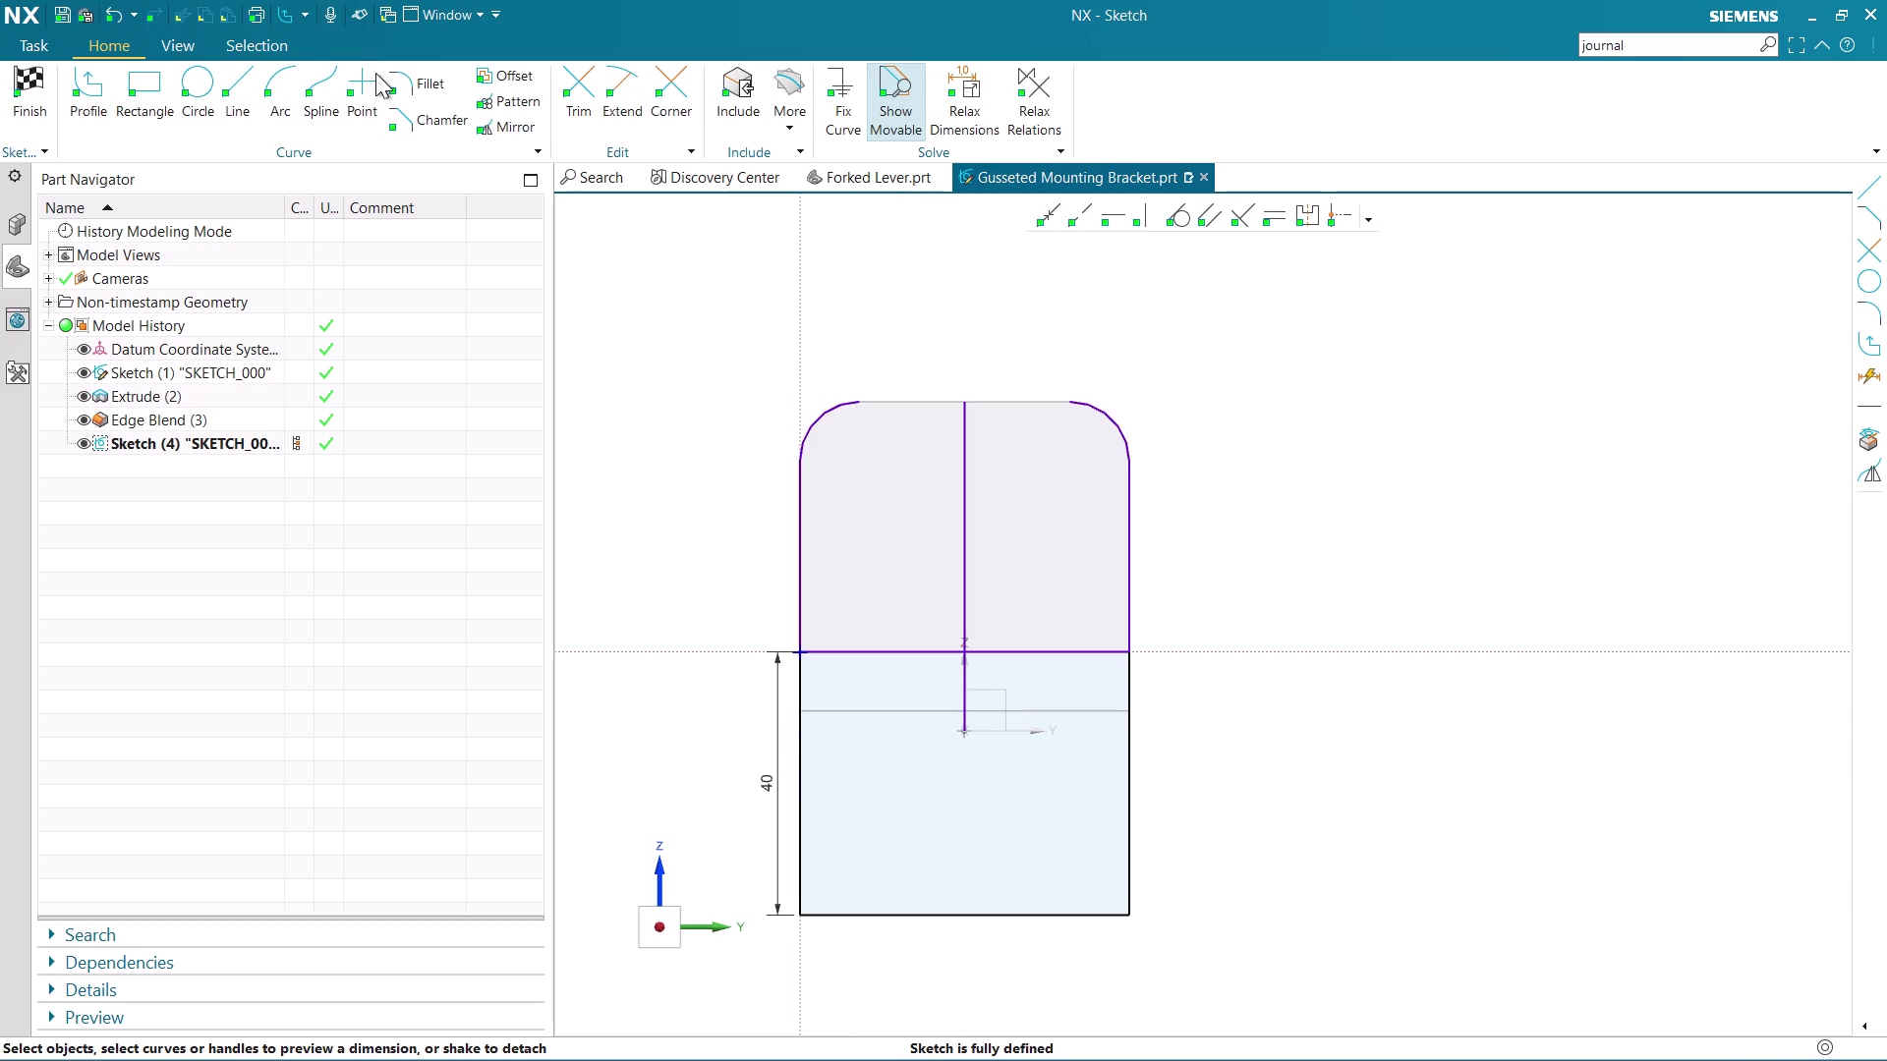
click(429, 92)
Fillet the rectangle's bottom-left and bottom-right corners with 16 mm radius.
click(805, 878)
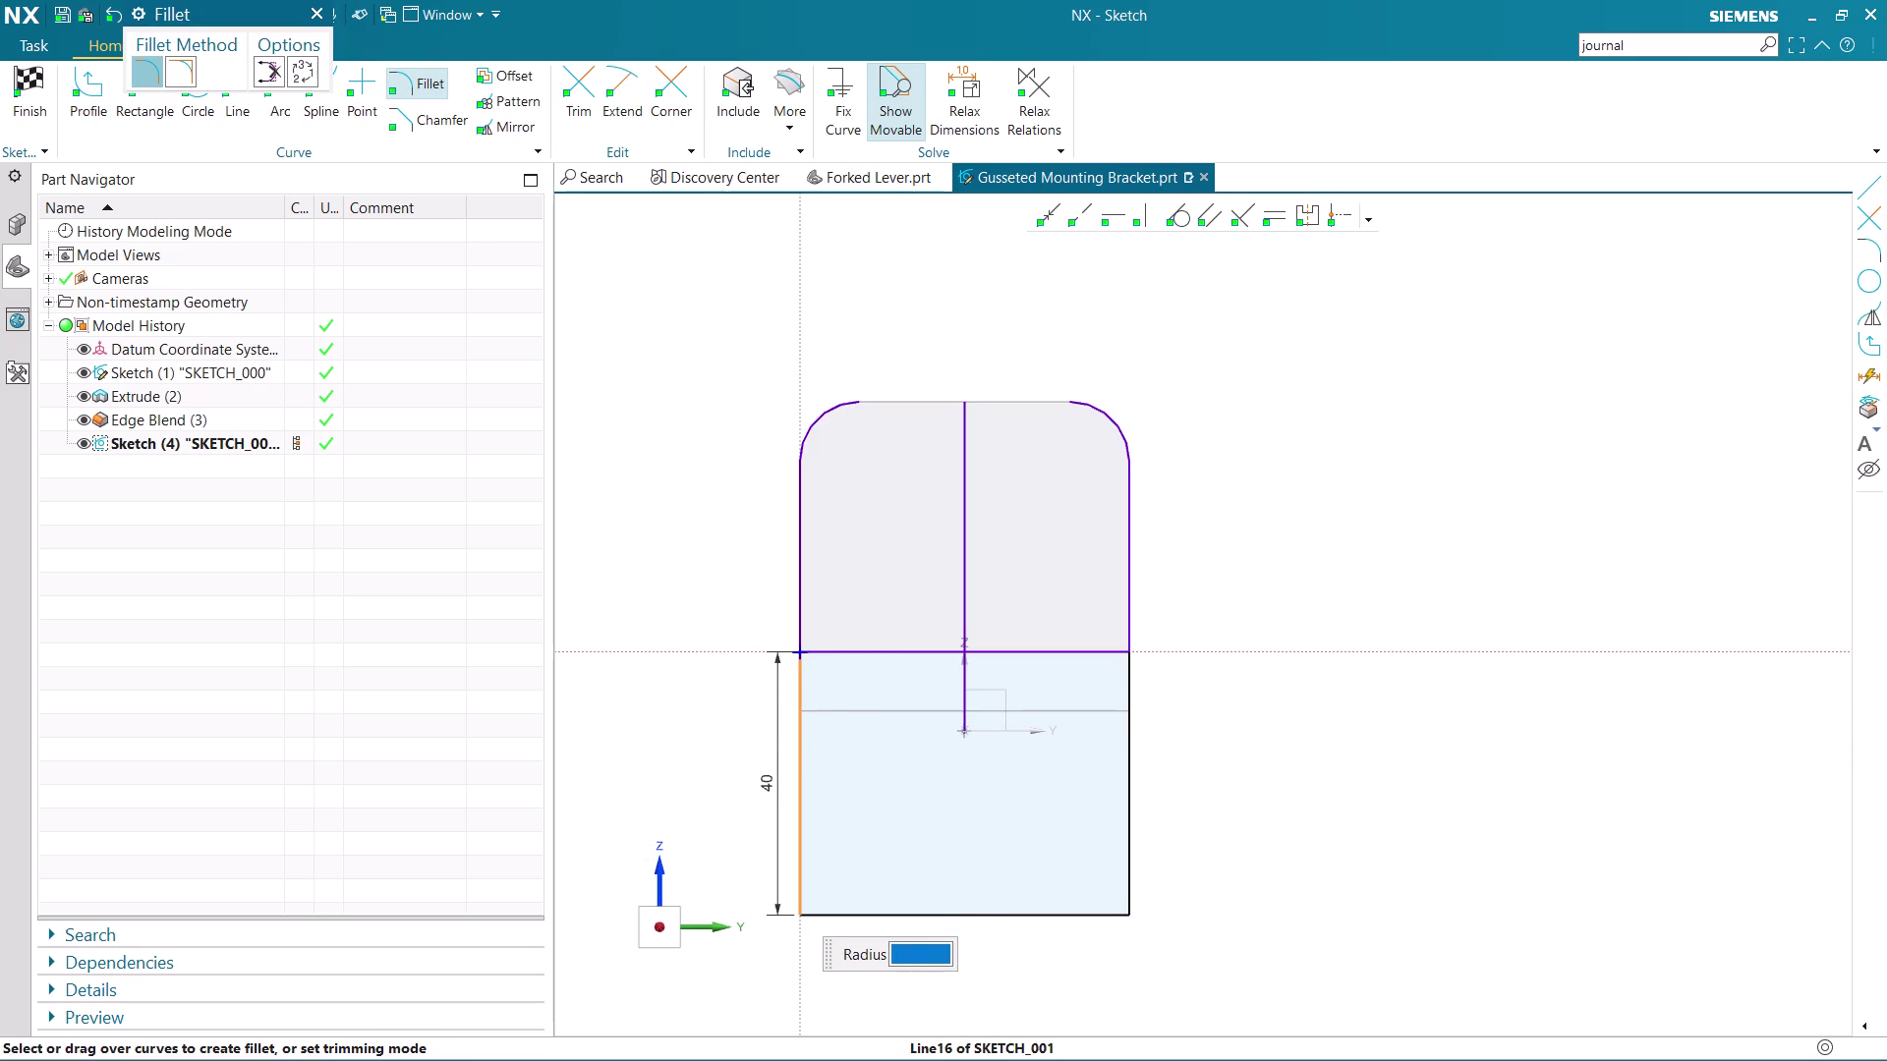
click(833, 918)
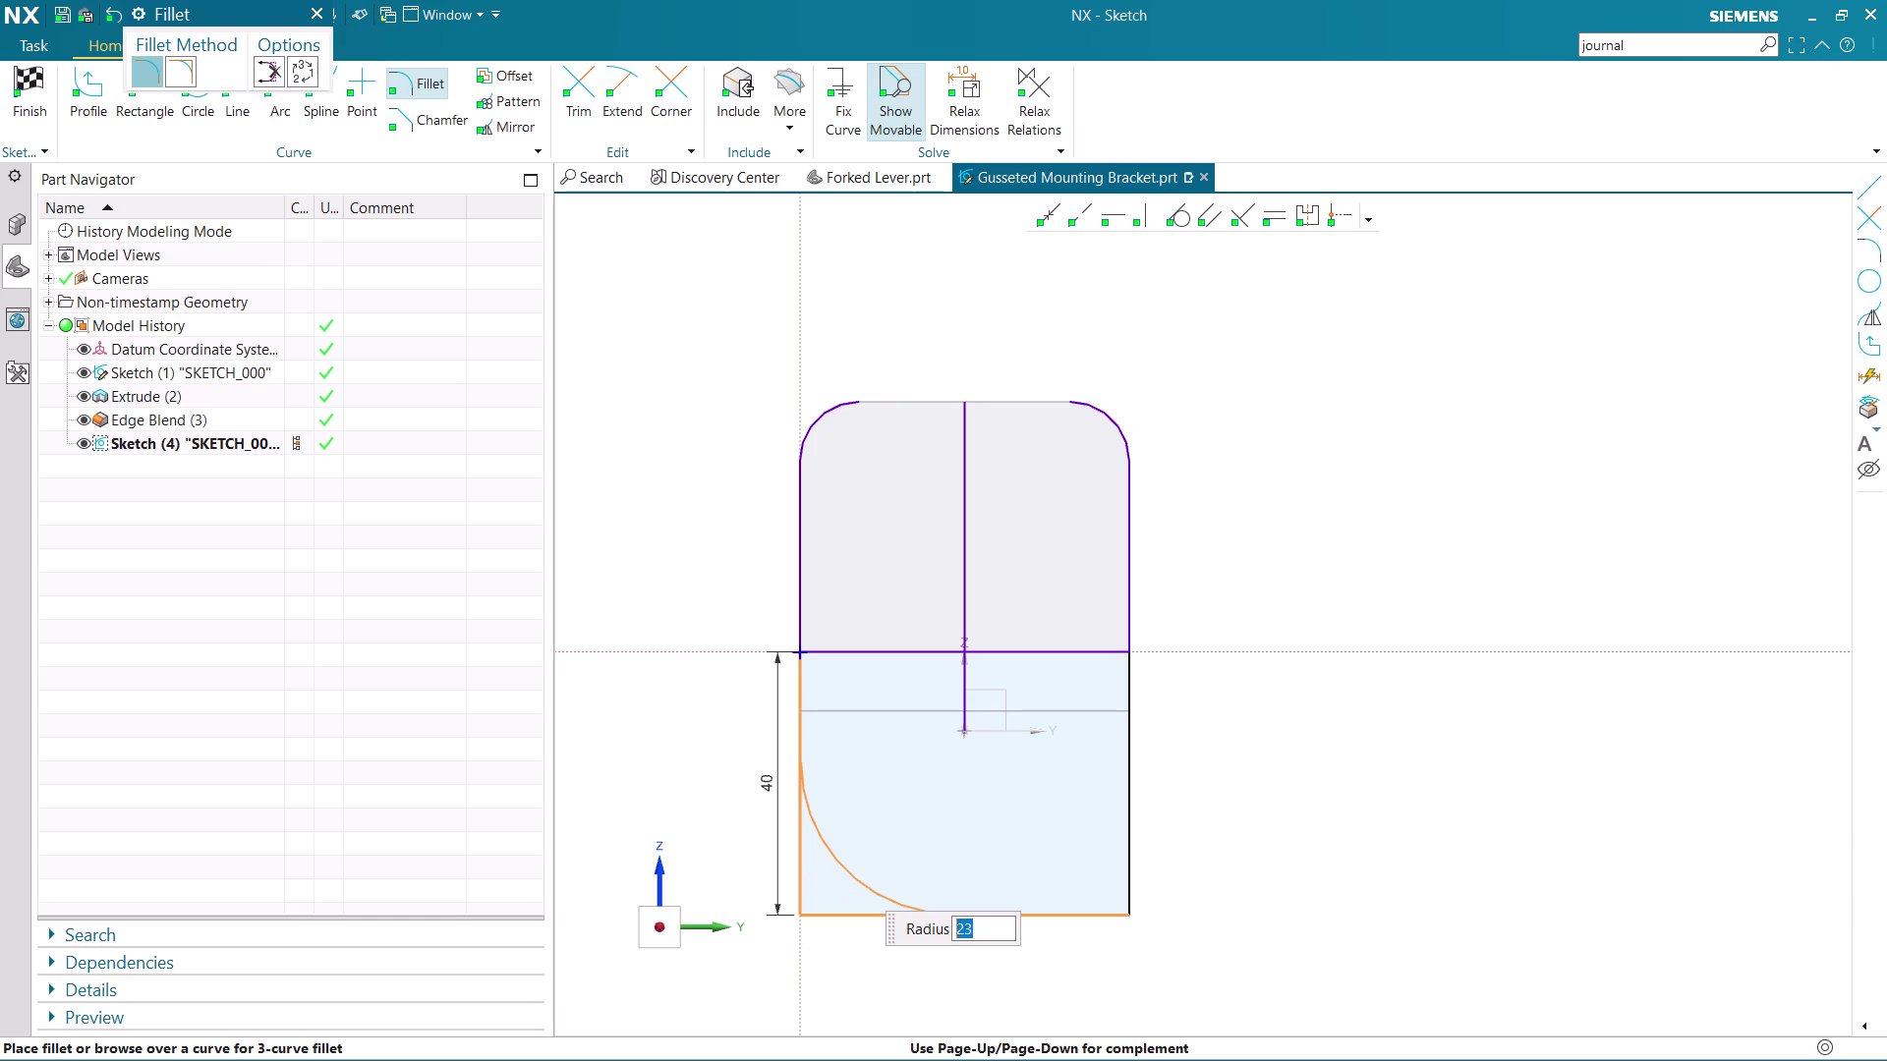
text(16)
key(Return)
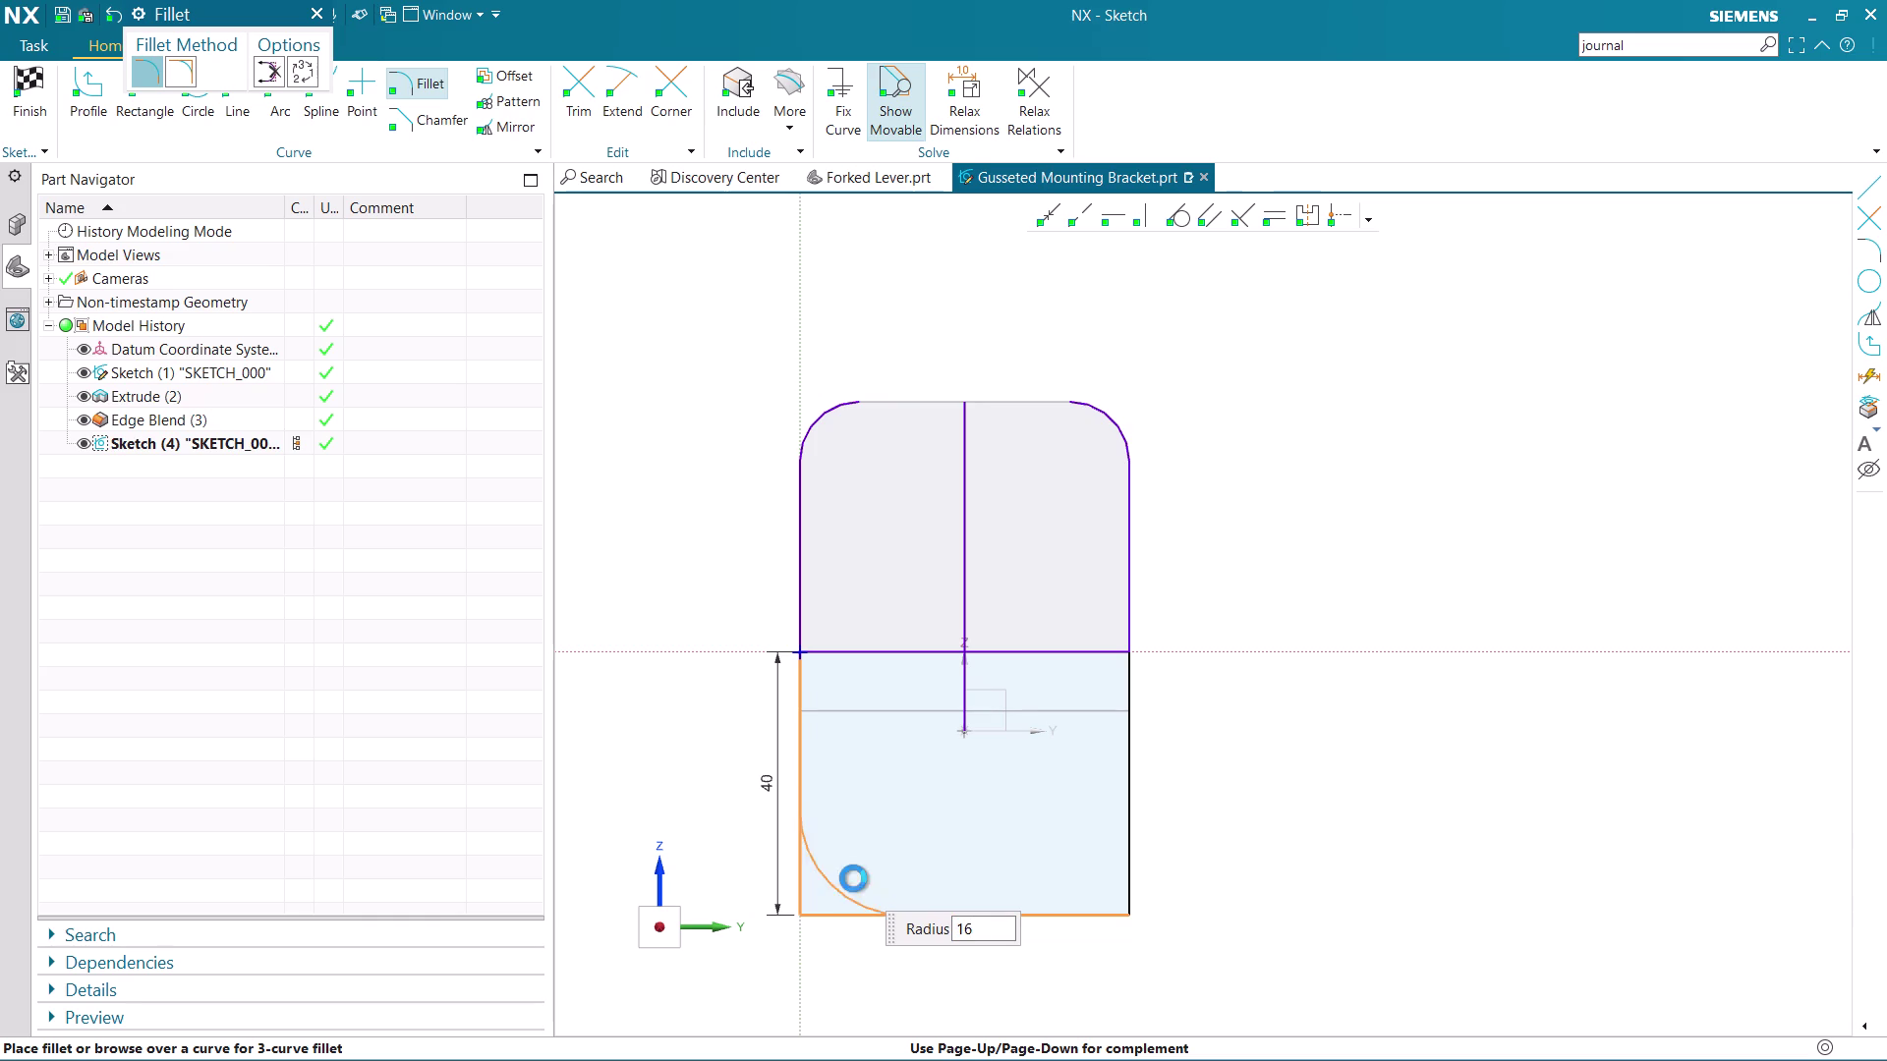
scroll(up, 3)
click(1104, 925)
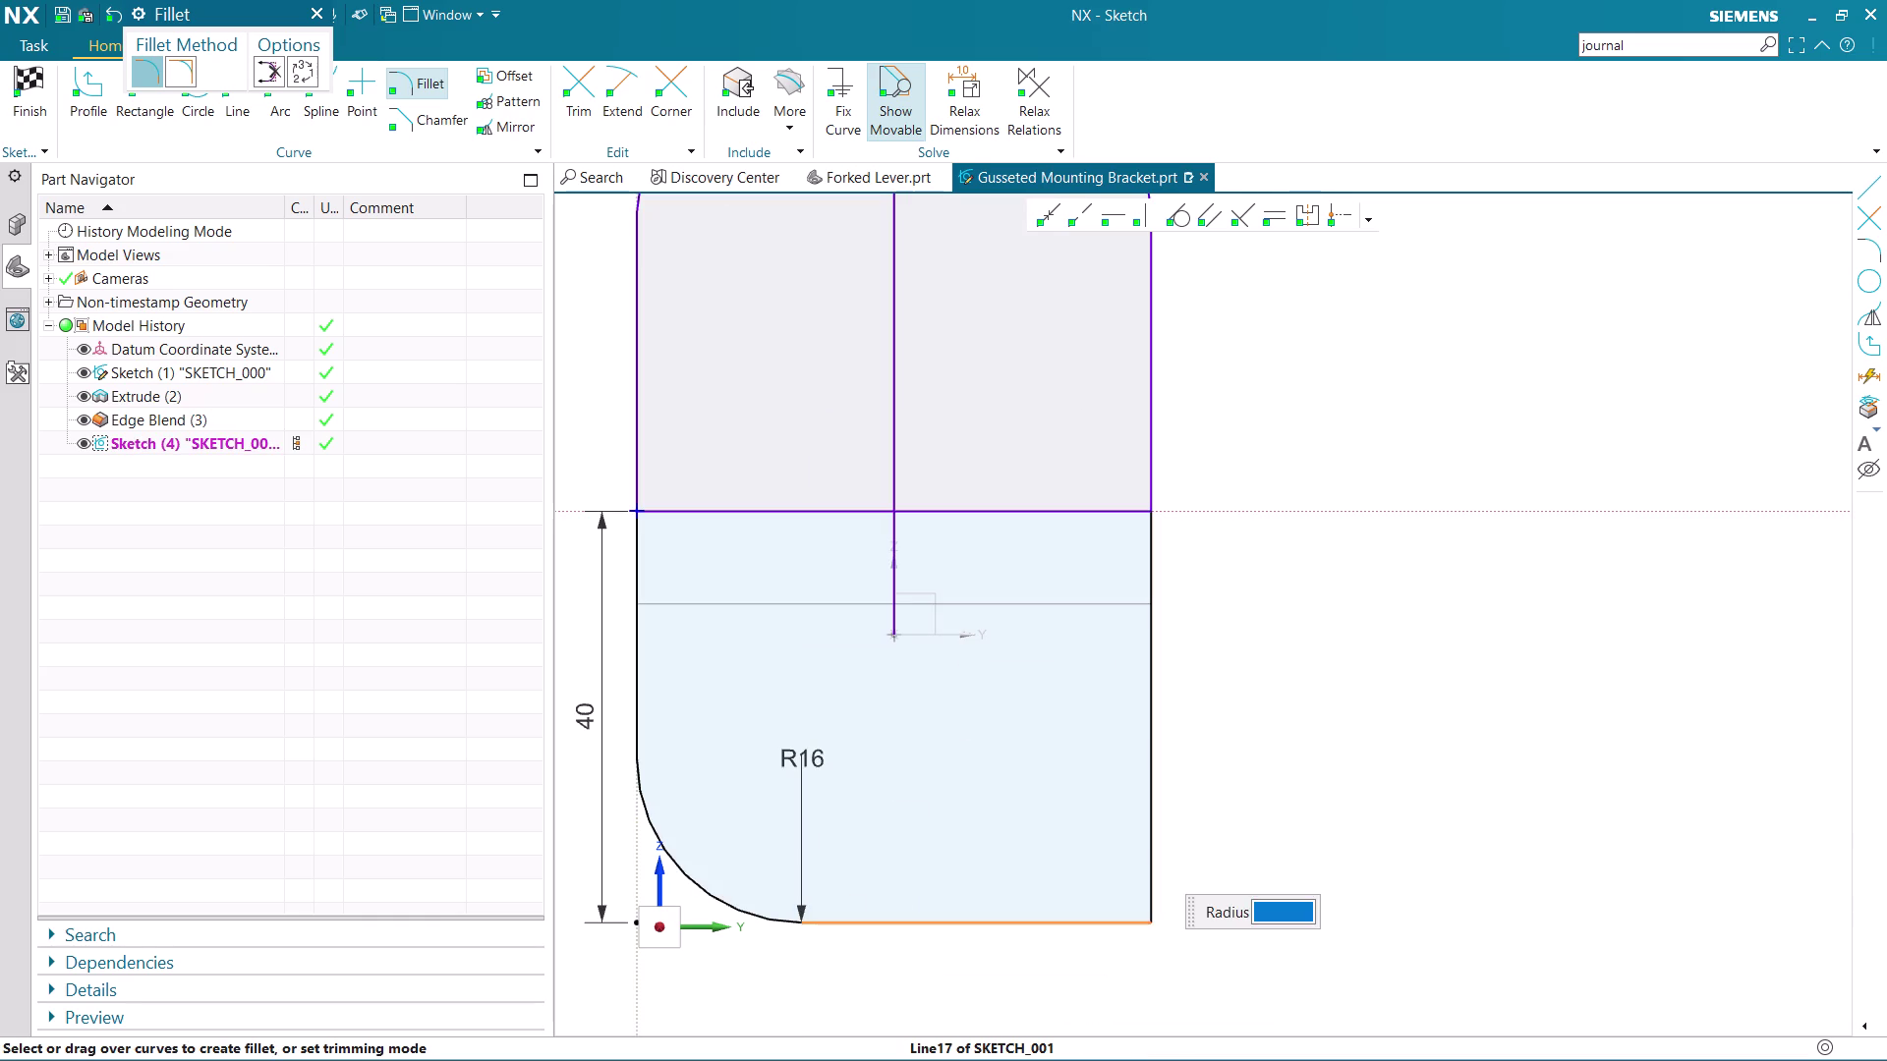
click(1153, 858)
key(1)
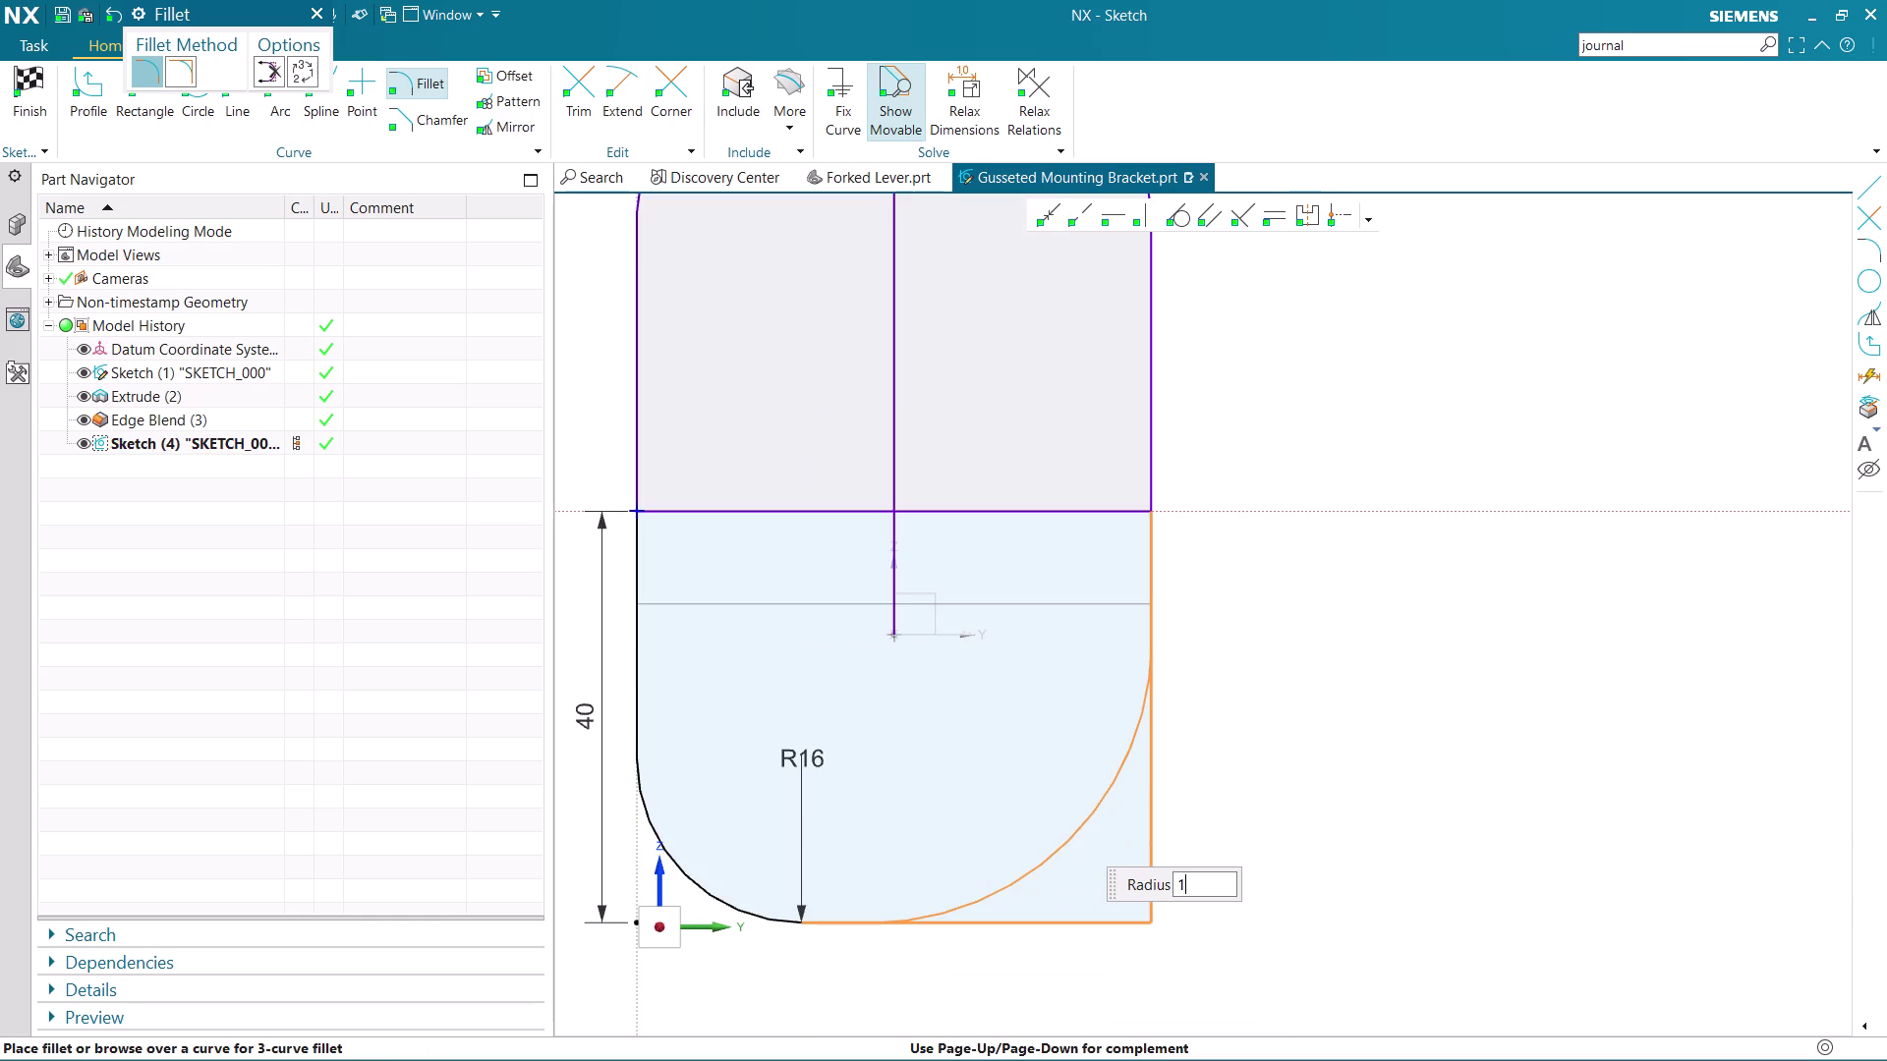
key(6)
key(Return)
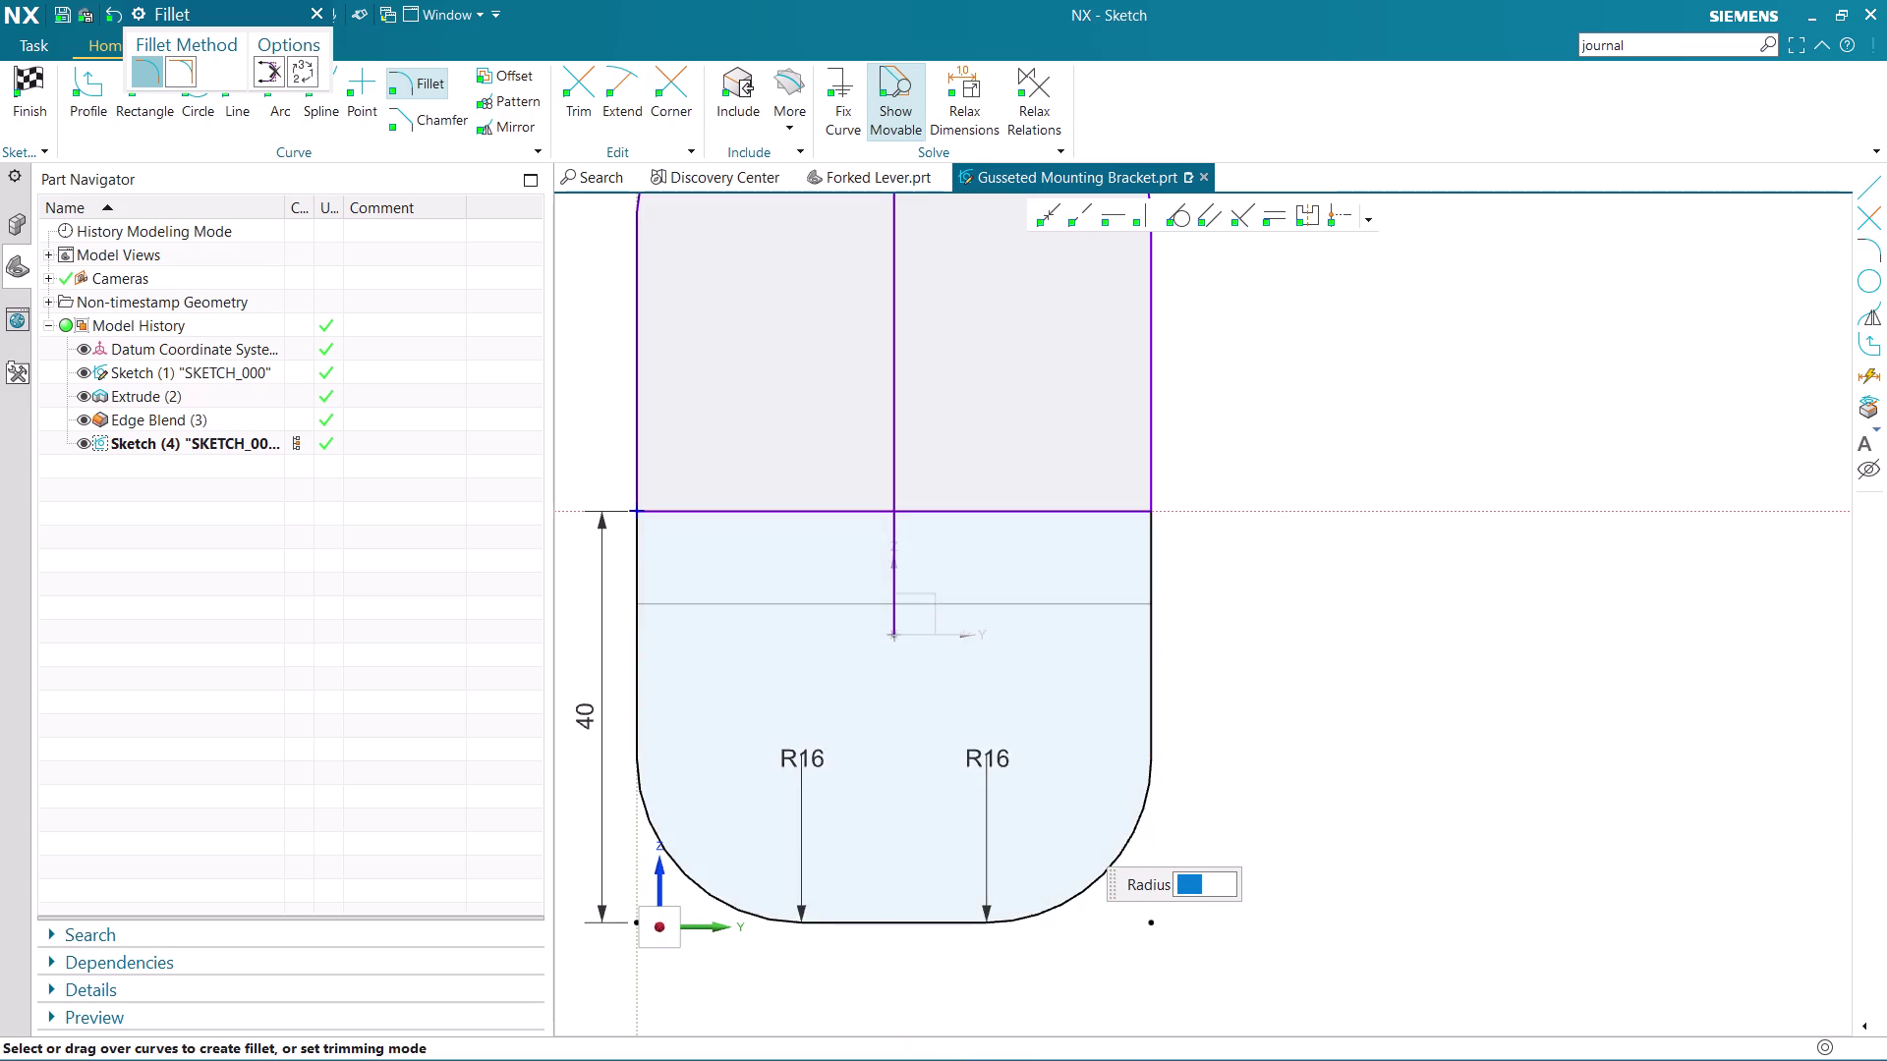
scroll(down, 3)
scroll(up, 3)
scroll(down, 3)
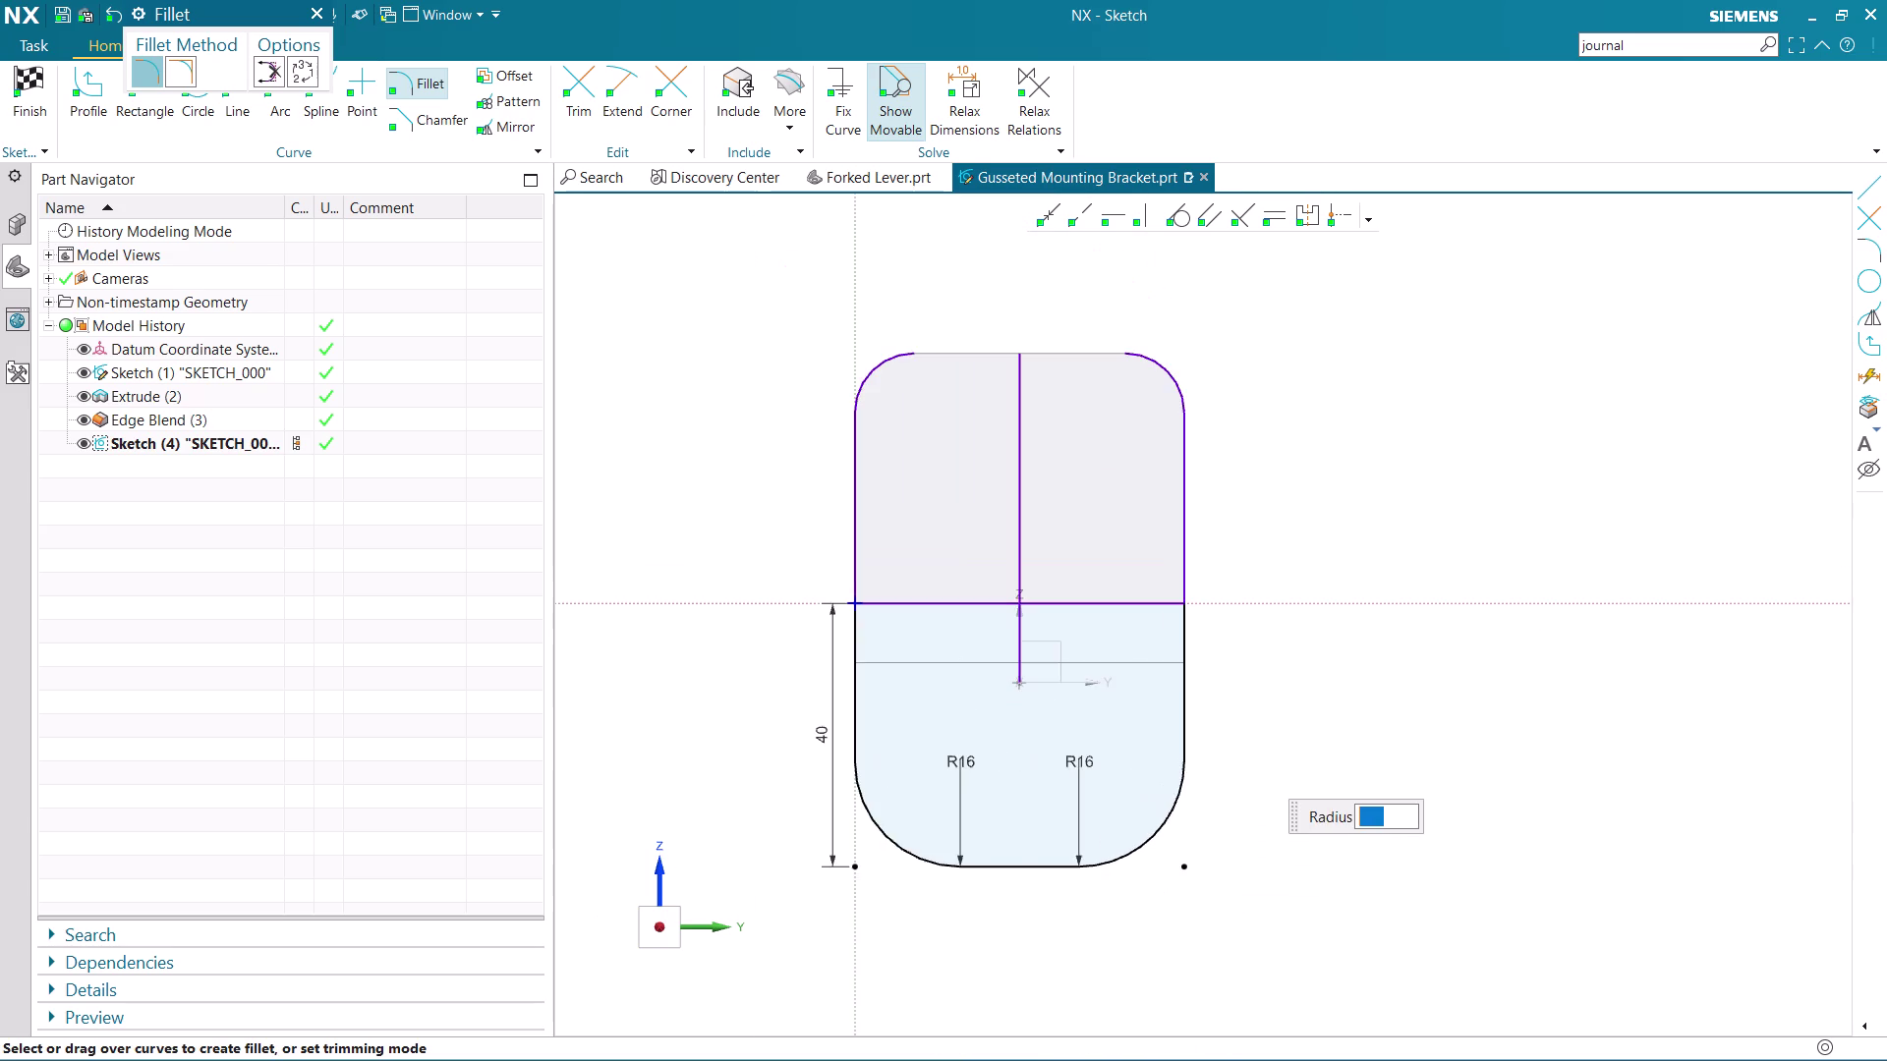
scroll(up, 3)
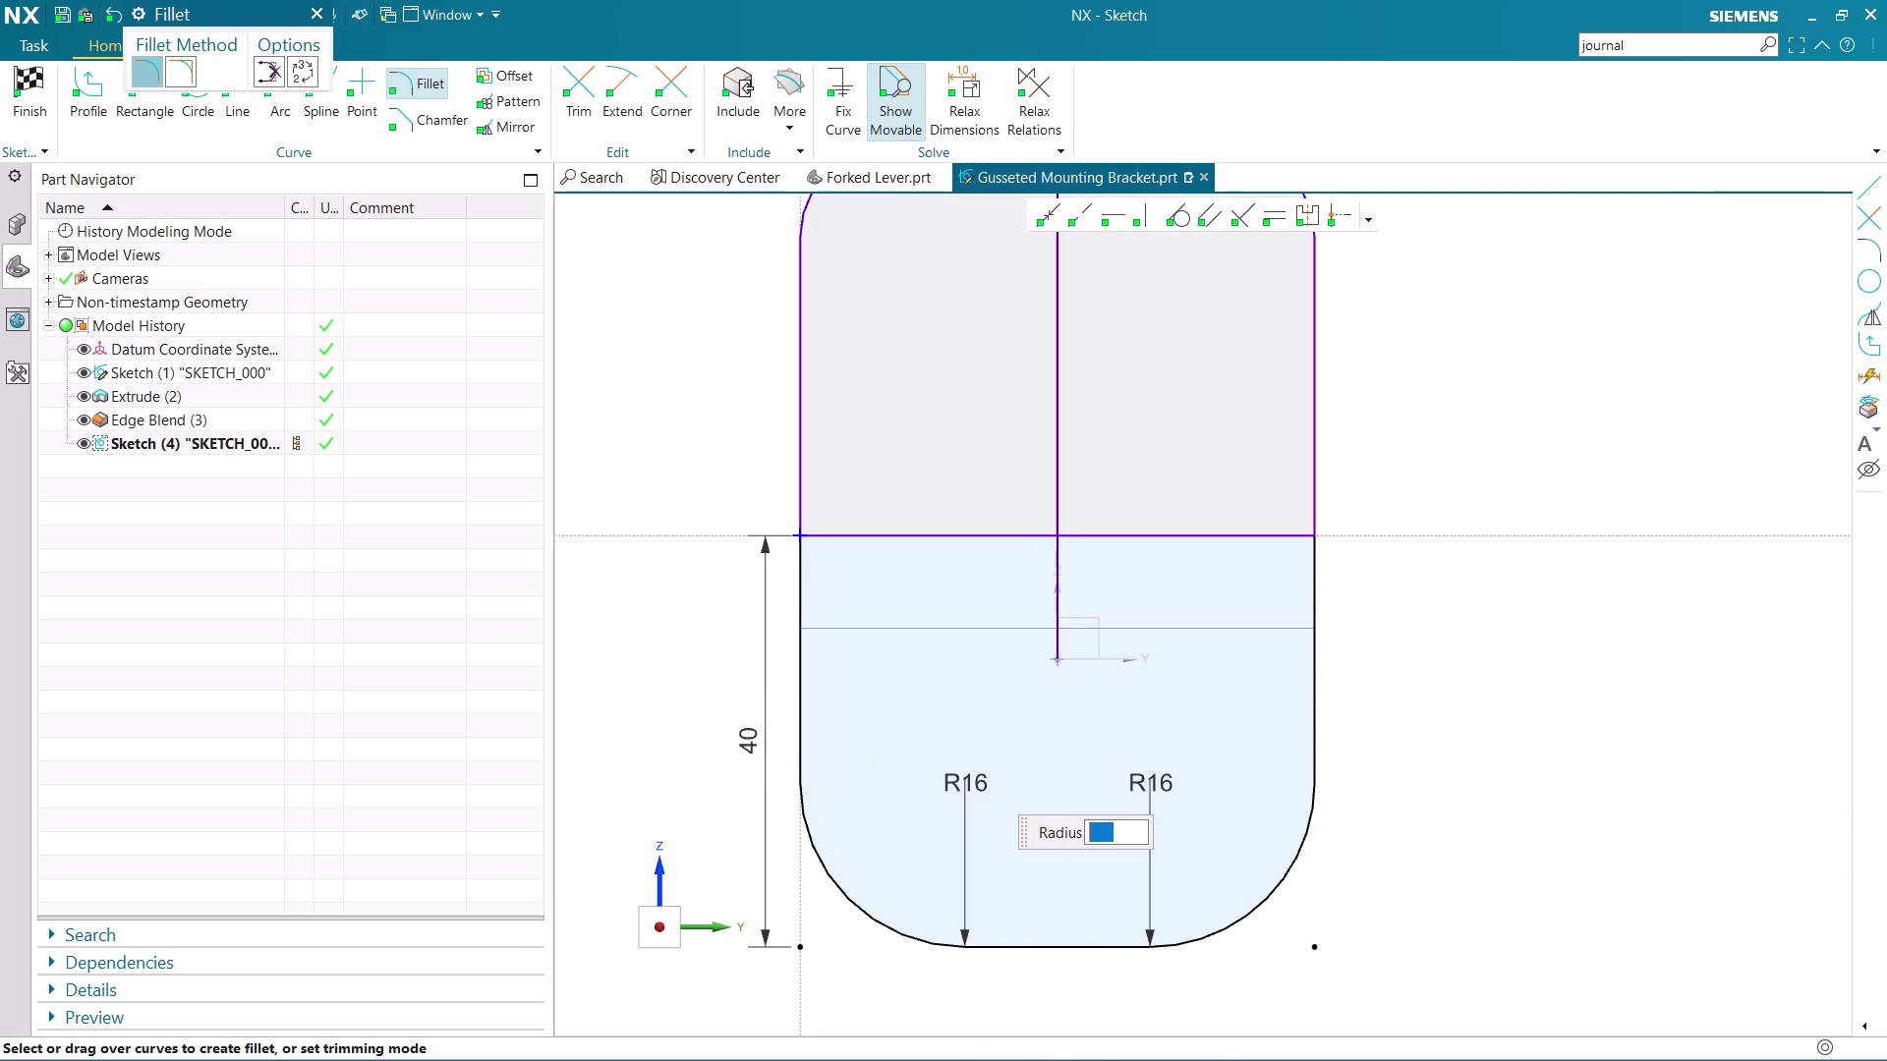
key(Escape)
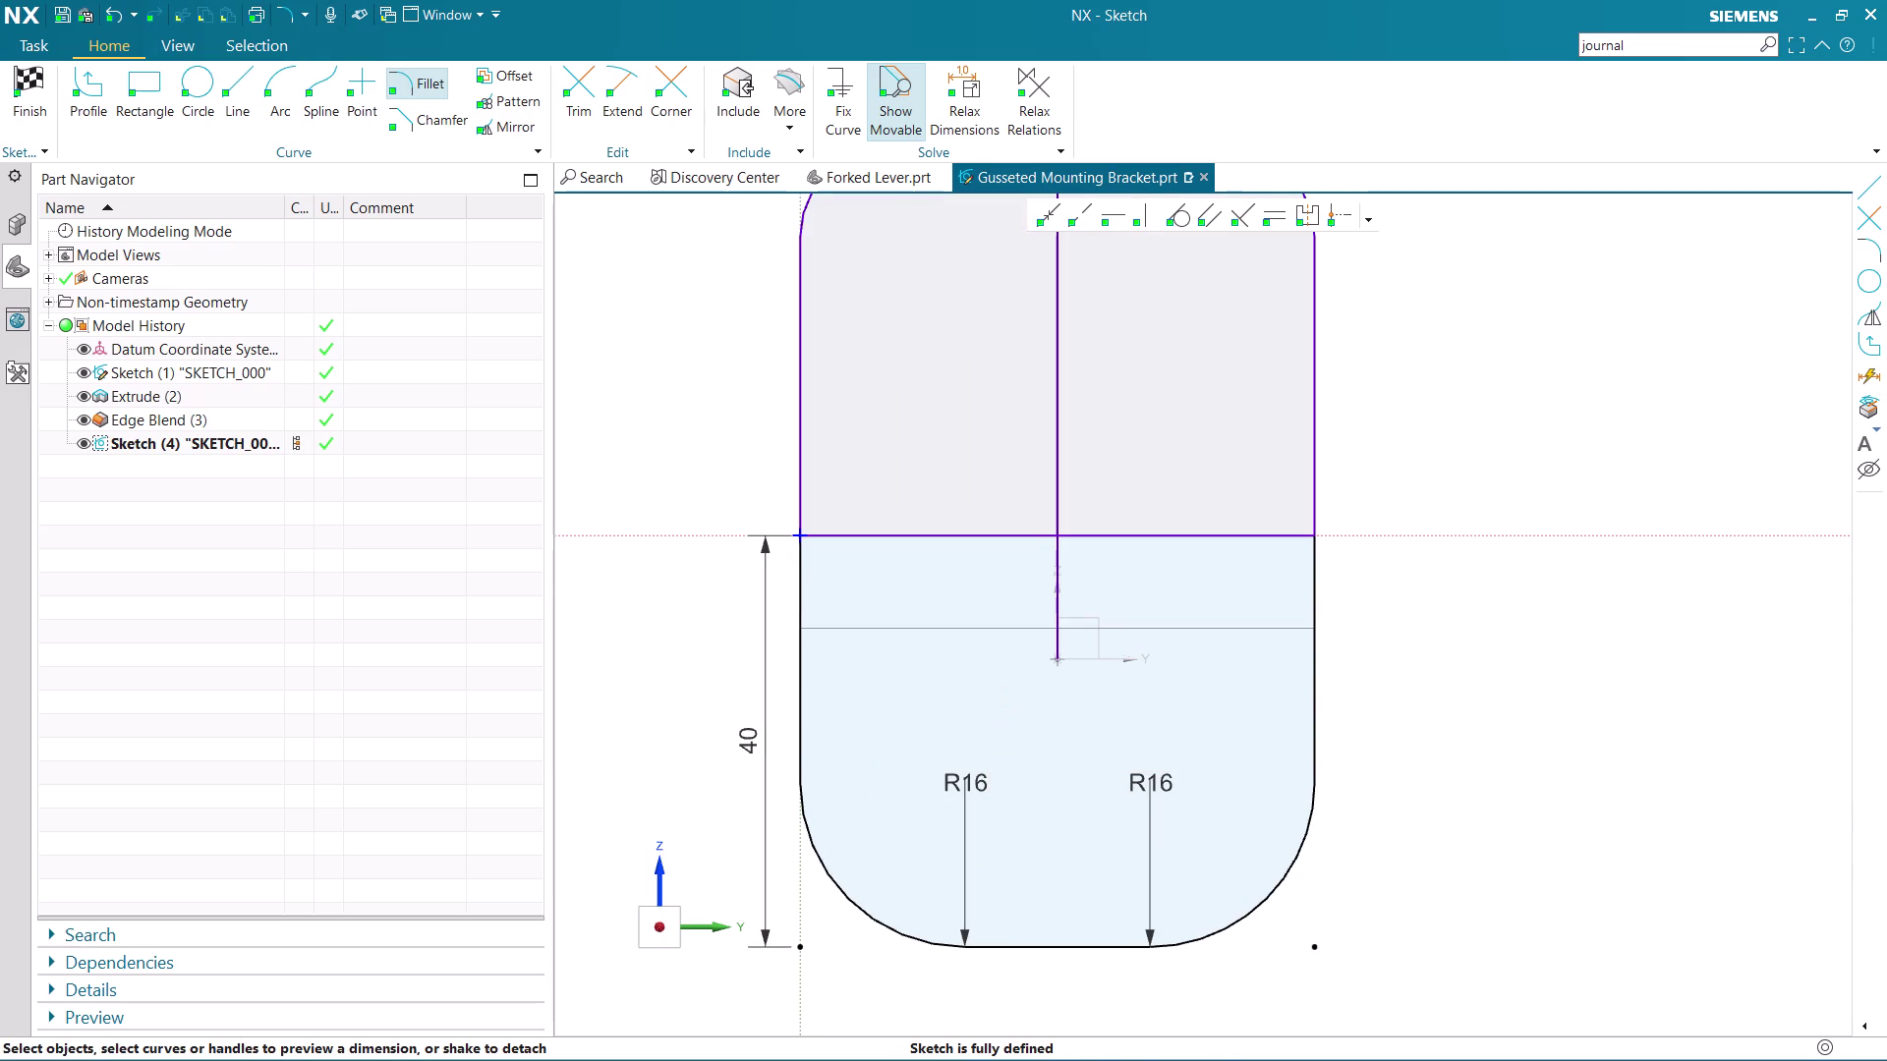
Drag the two R16 dimension labels onto their corners.
drag(970, 781, 965, 782)
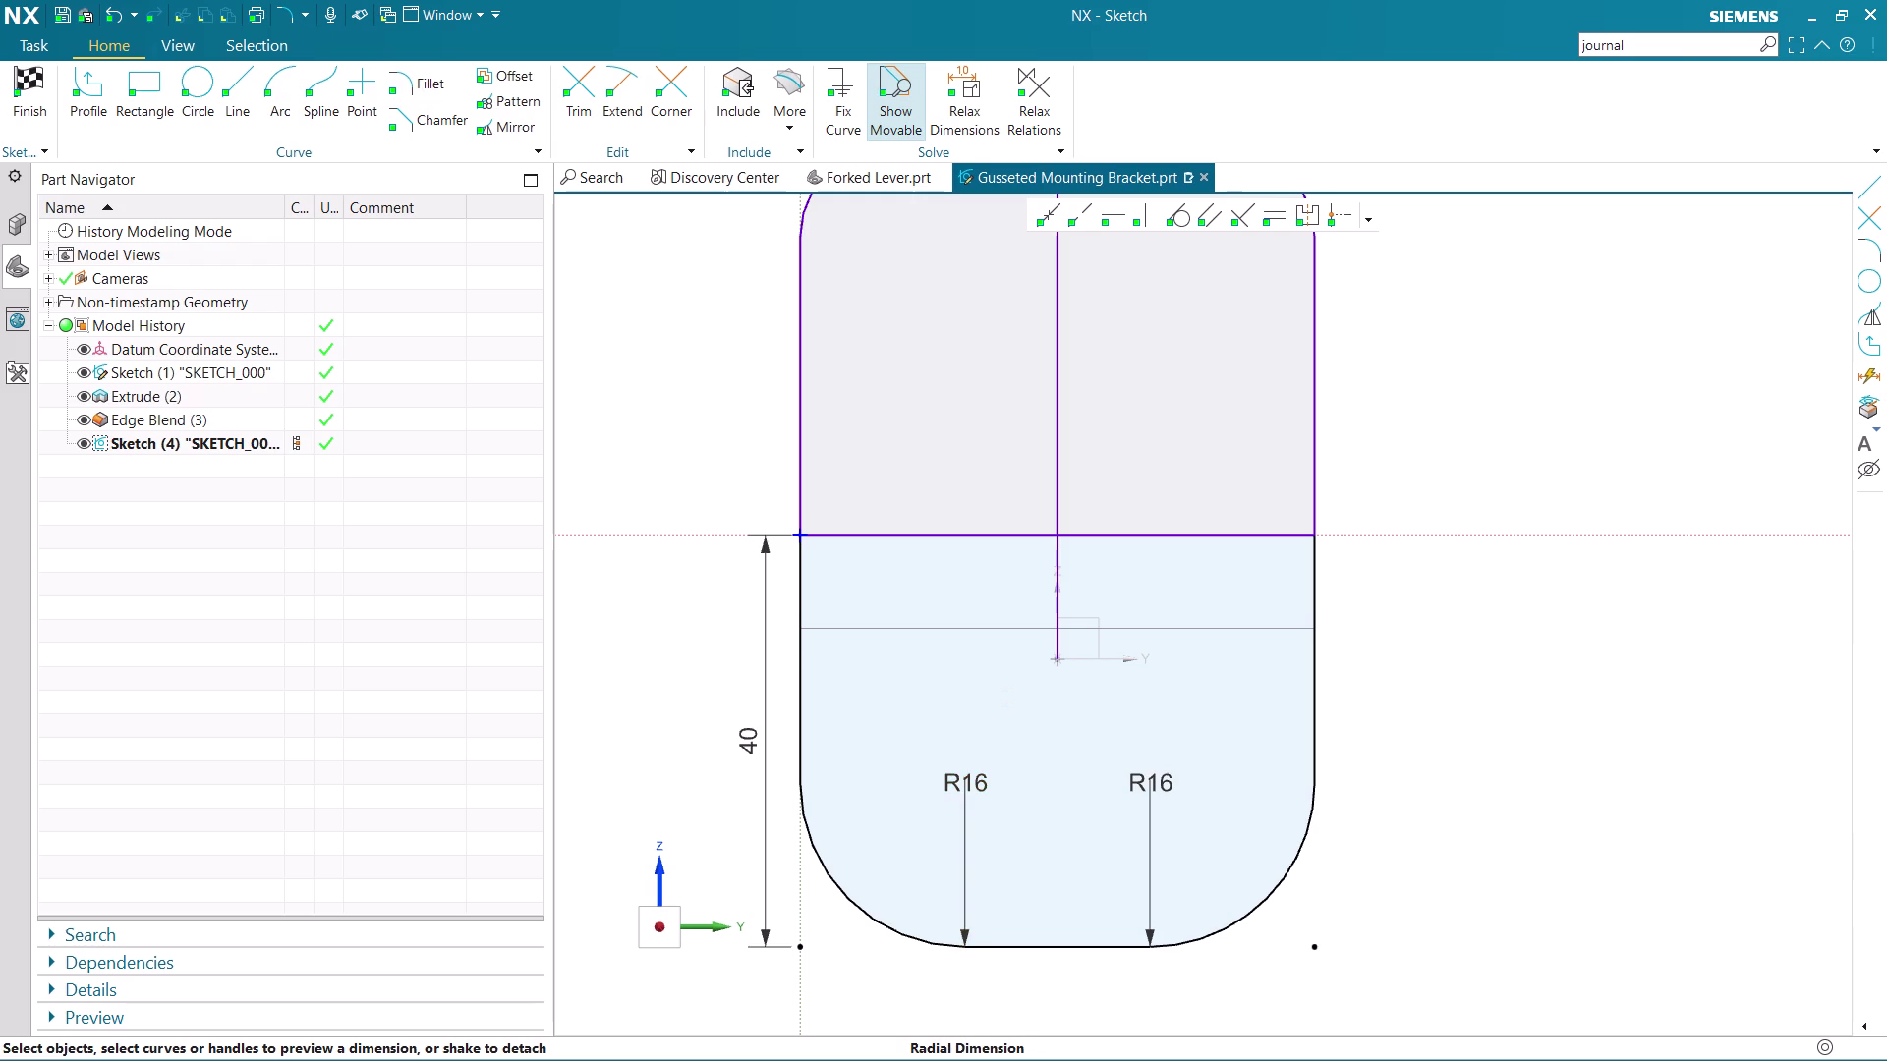
drag(965, 783, 812, 931)
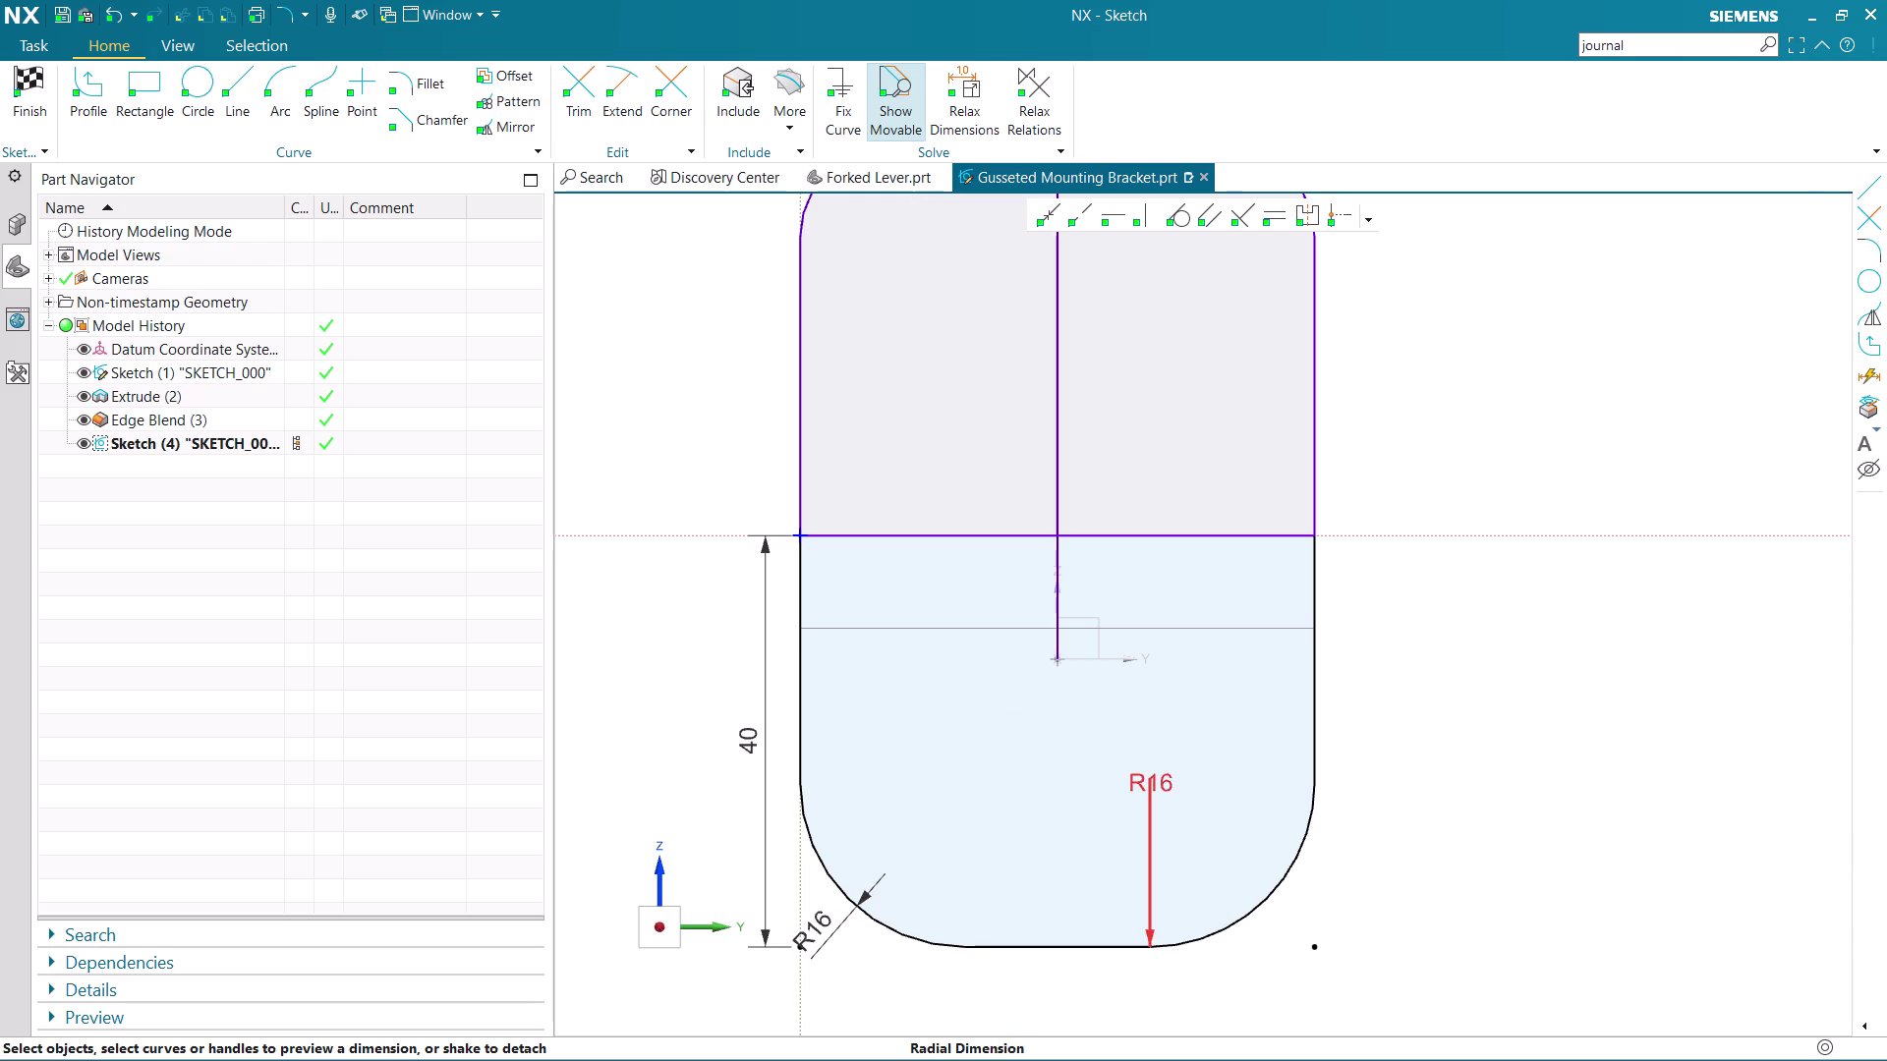
drag(1142, 787, 1362, 922)
scroll(down, 3)
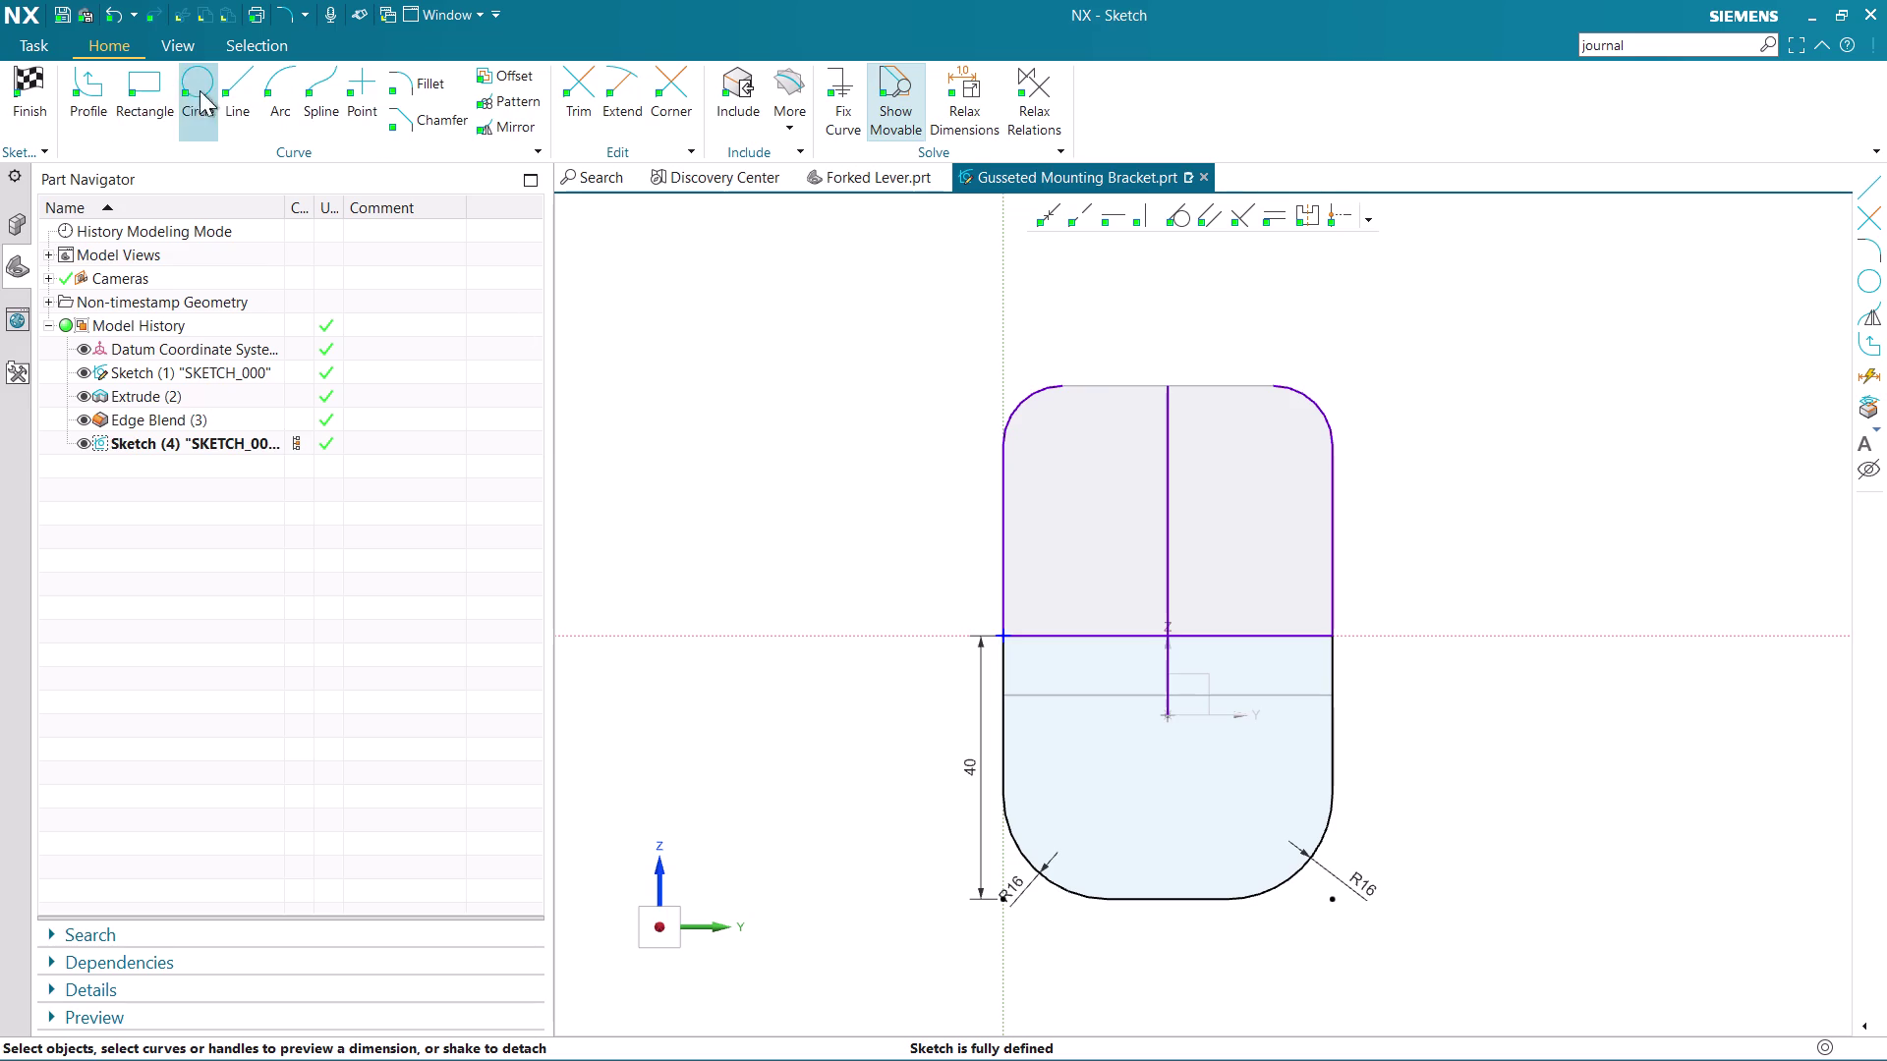
click(241, 78)
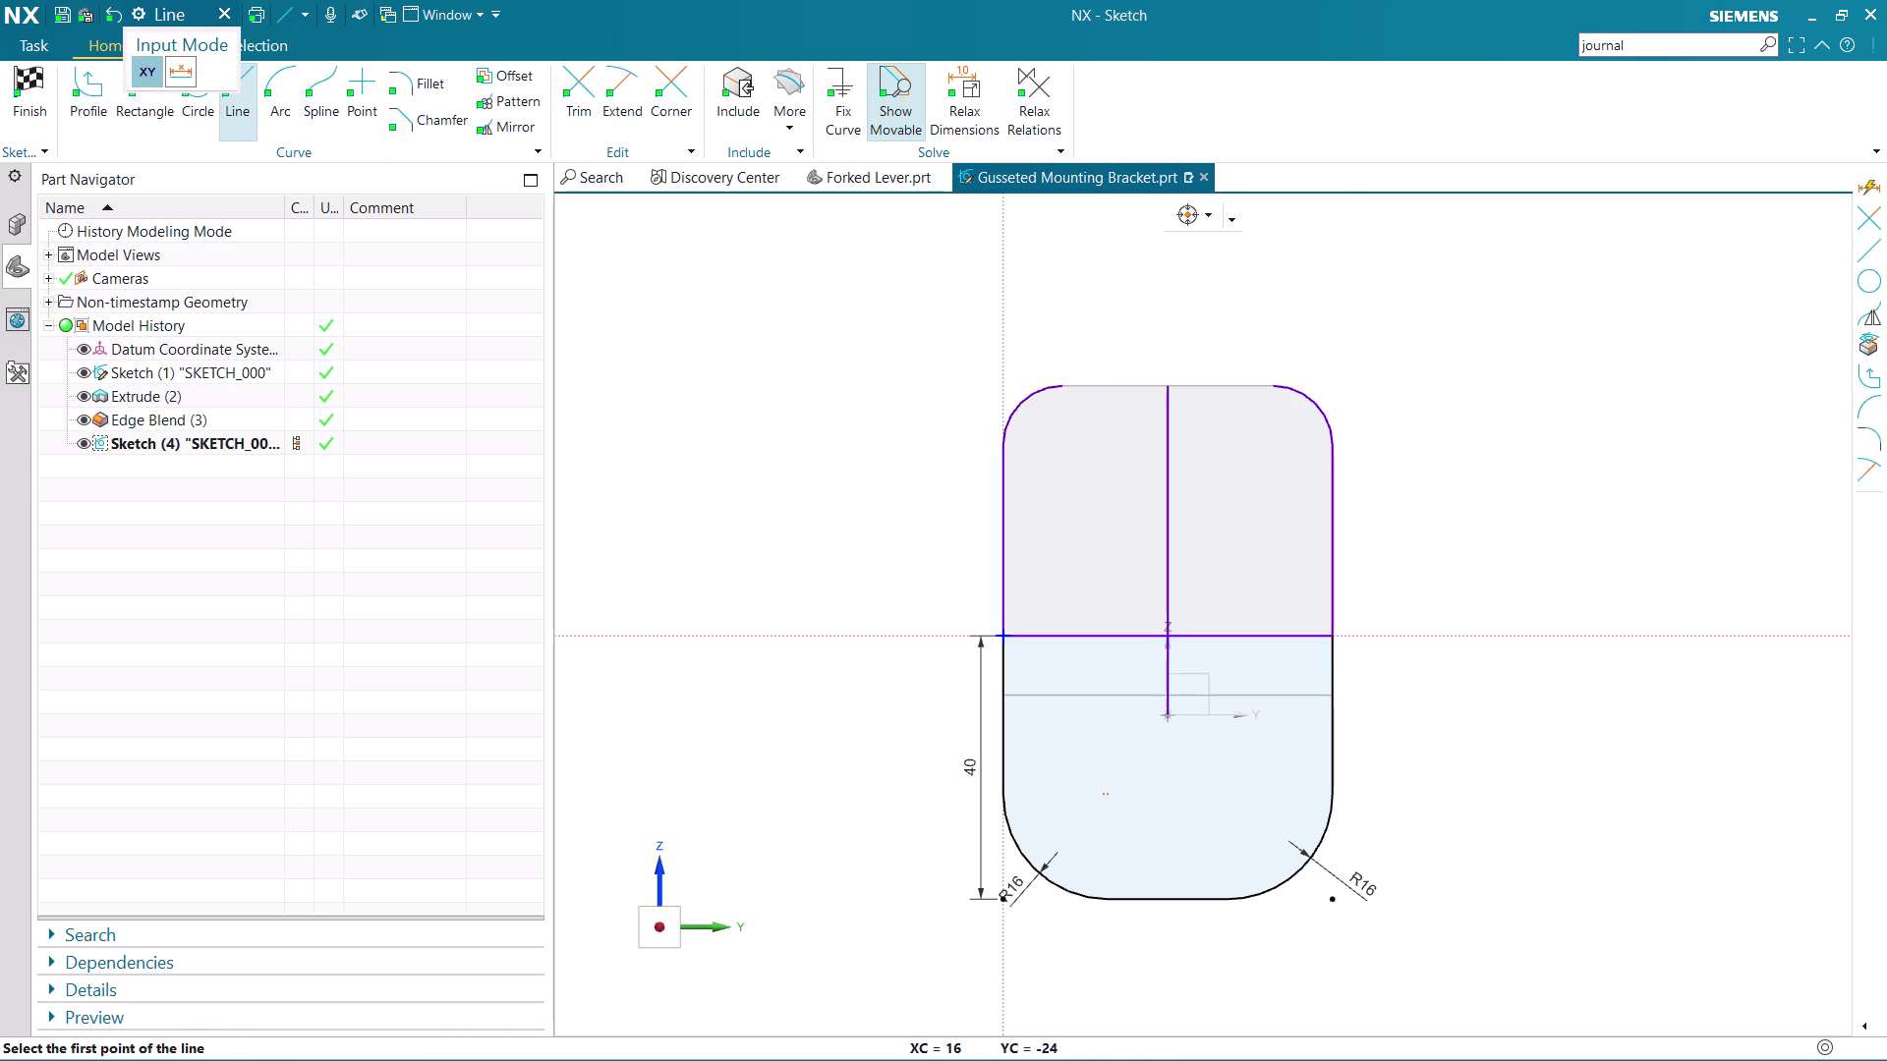
click(1104, 799)
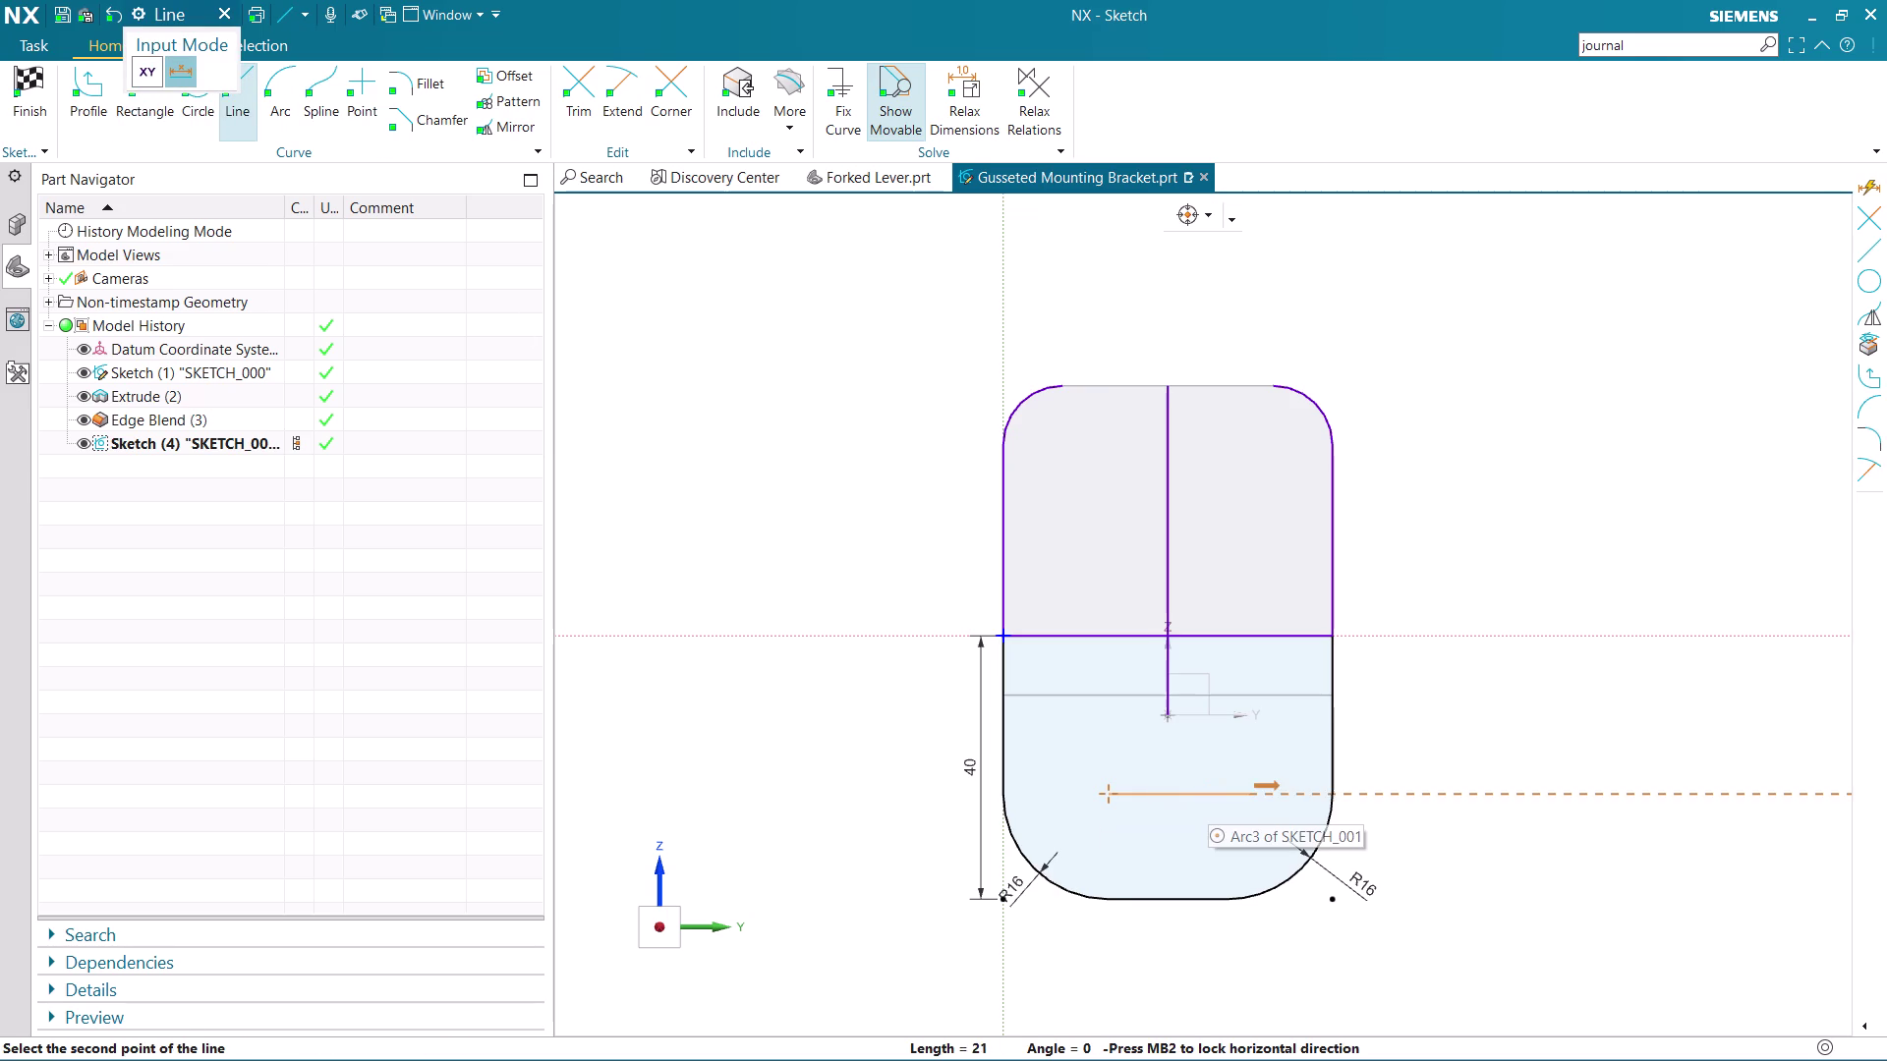
click(1248, 799)
key(Escape)
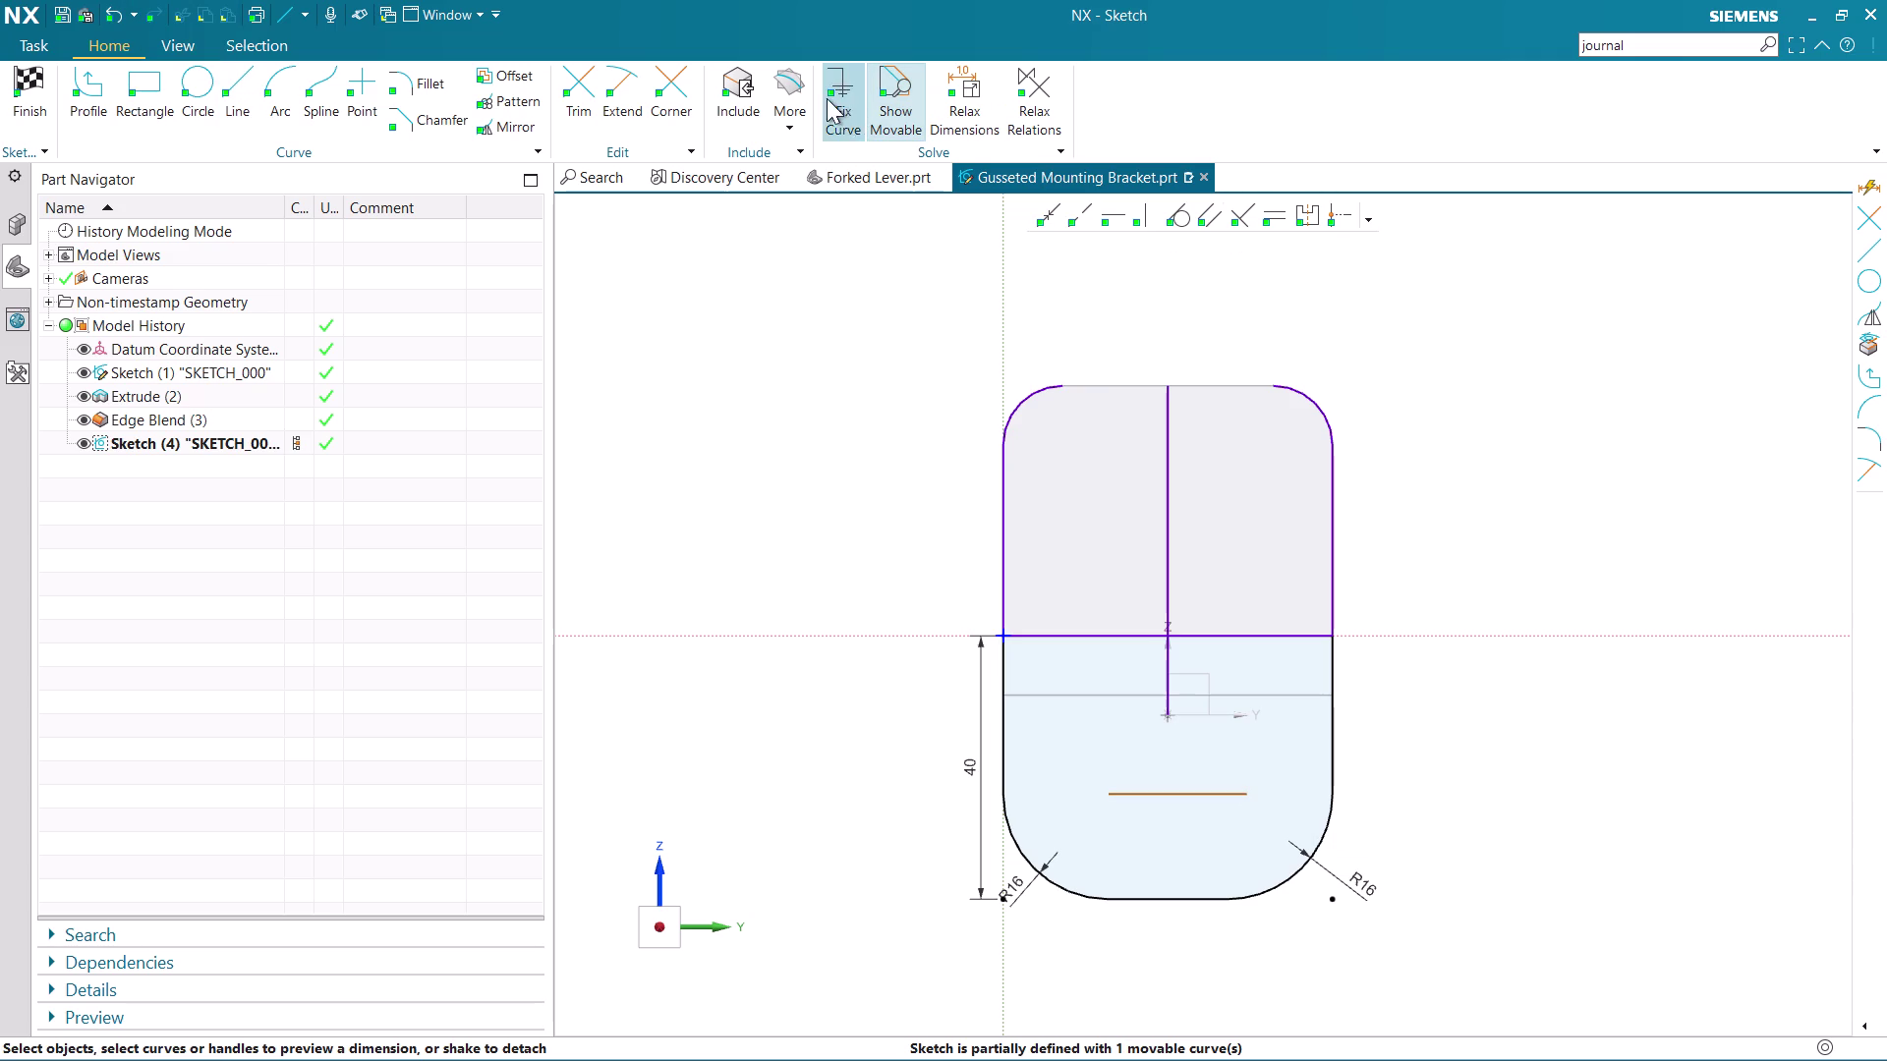
click(1053, 224)
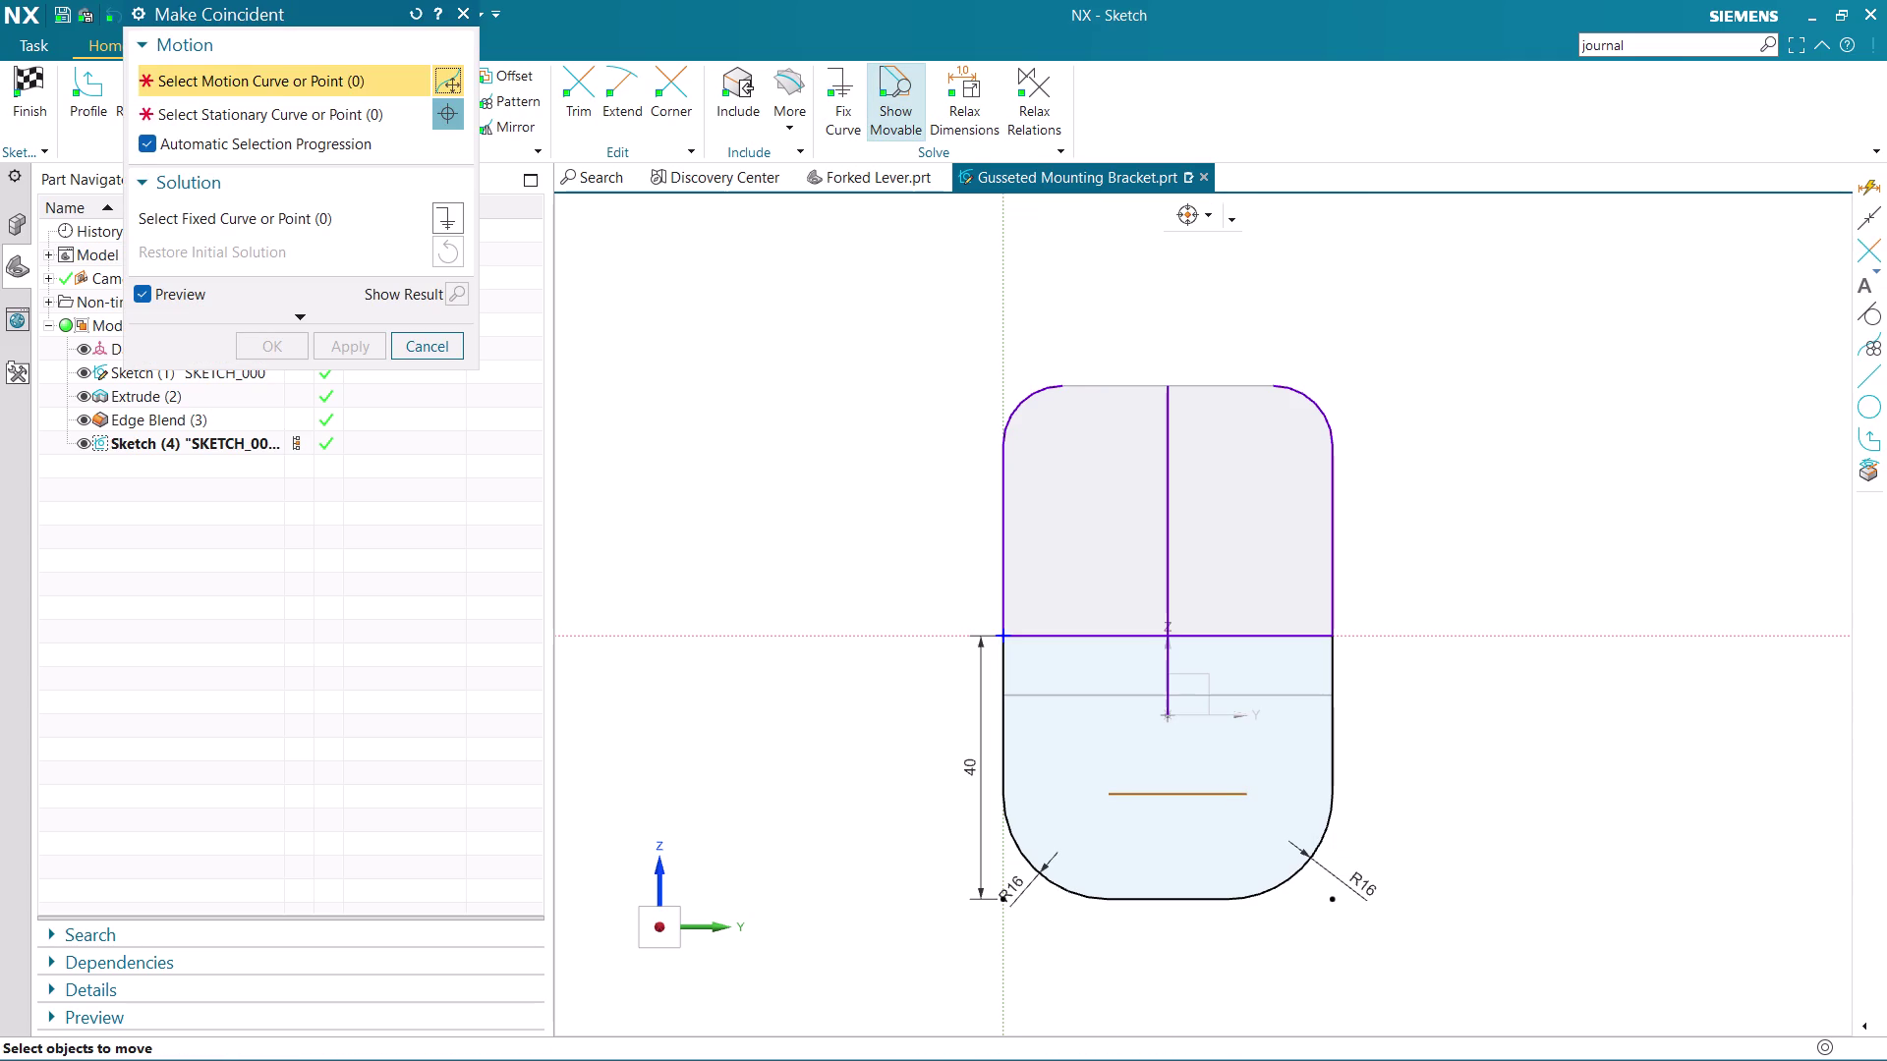
scroll(up, 3)
click(1166, 793)
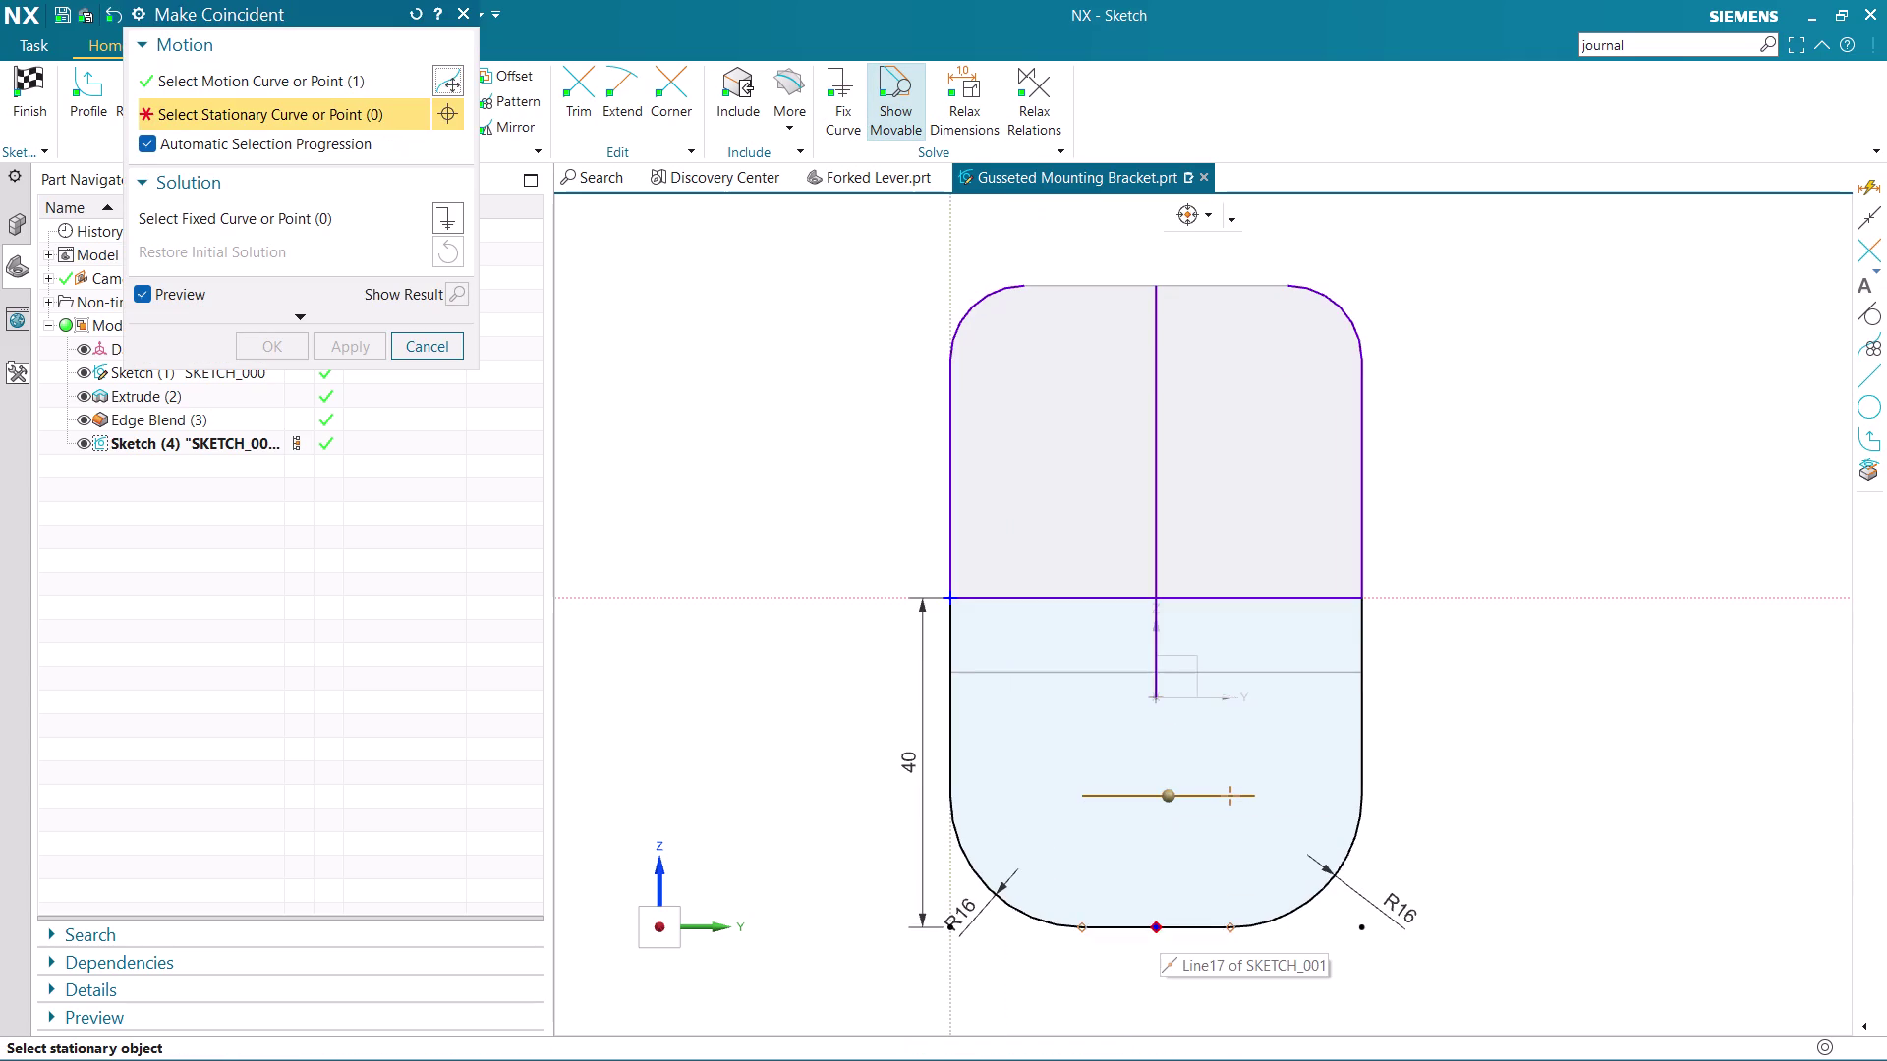
click(1155, 926)
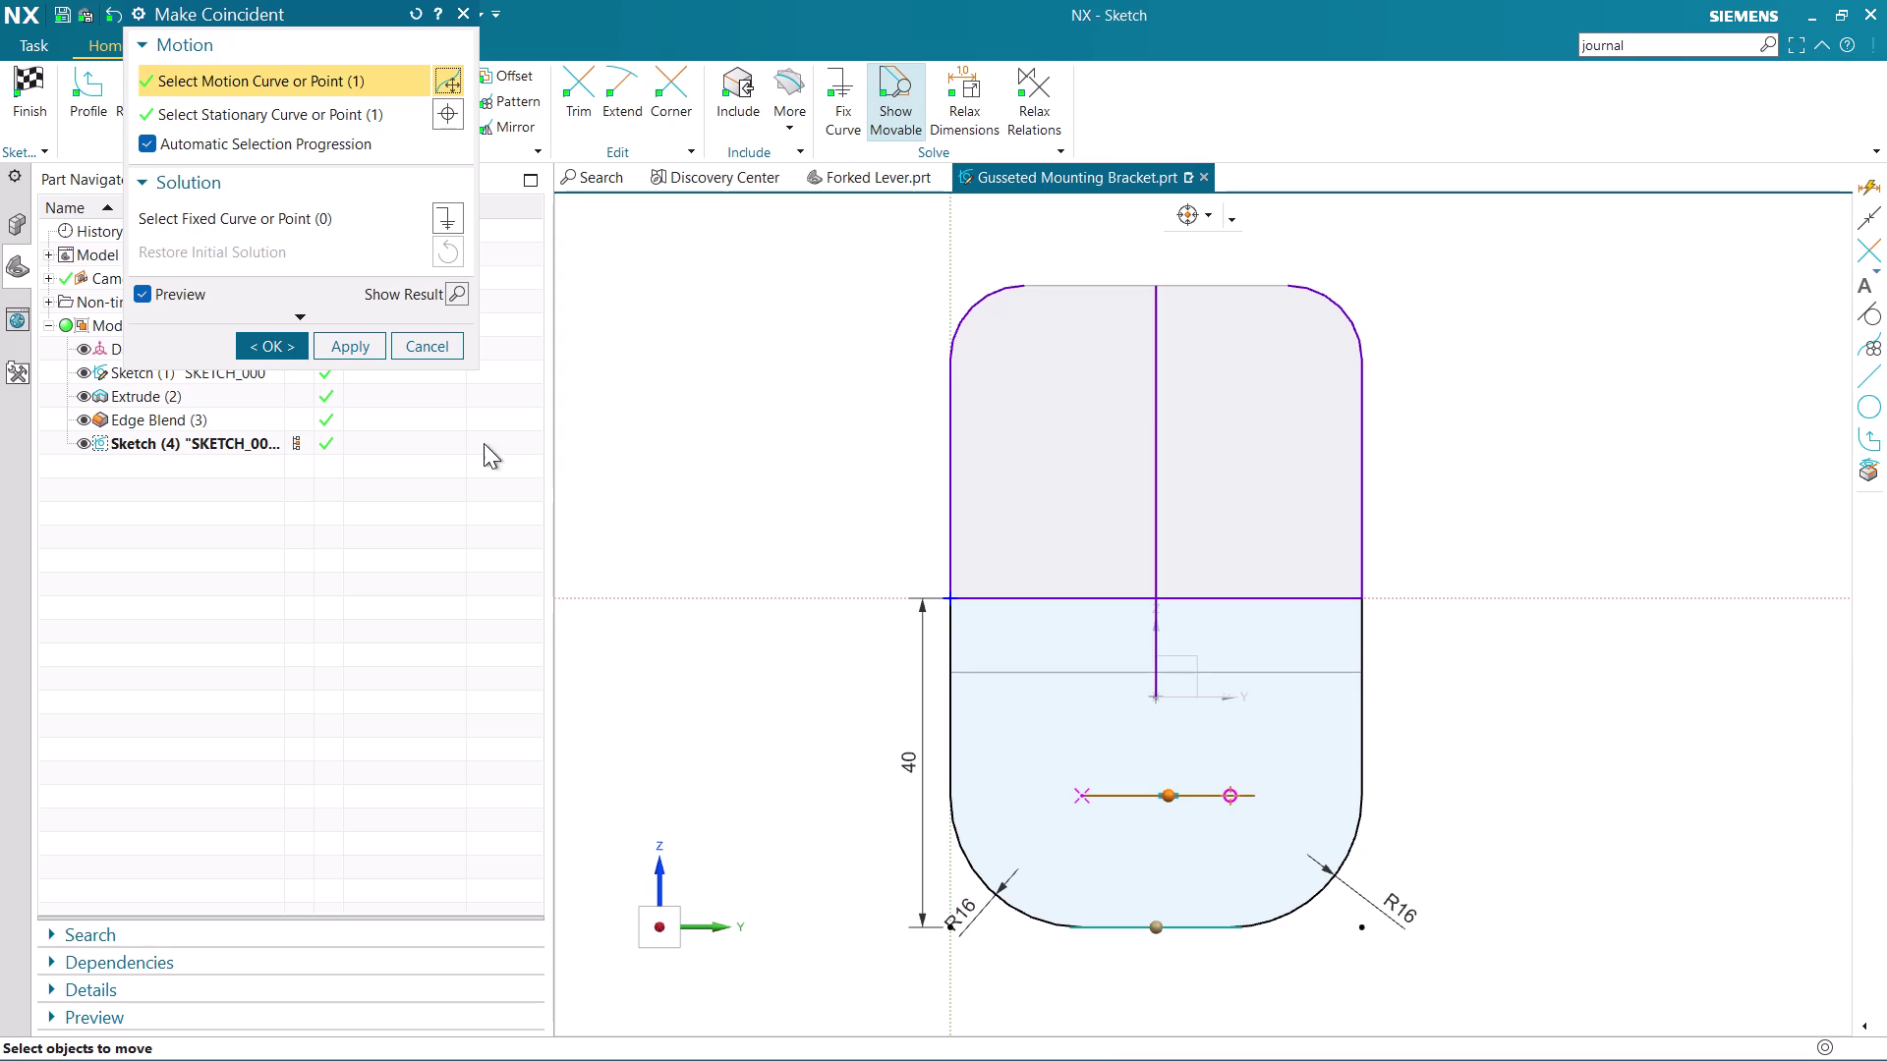
click(264, 340)
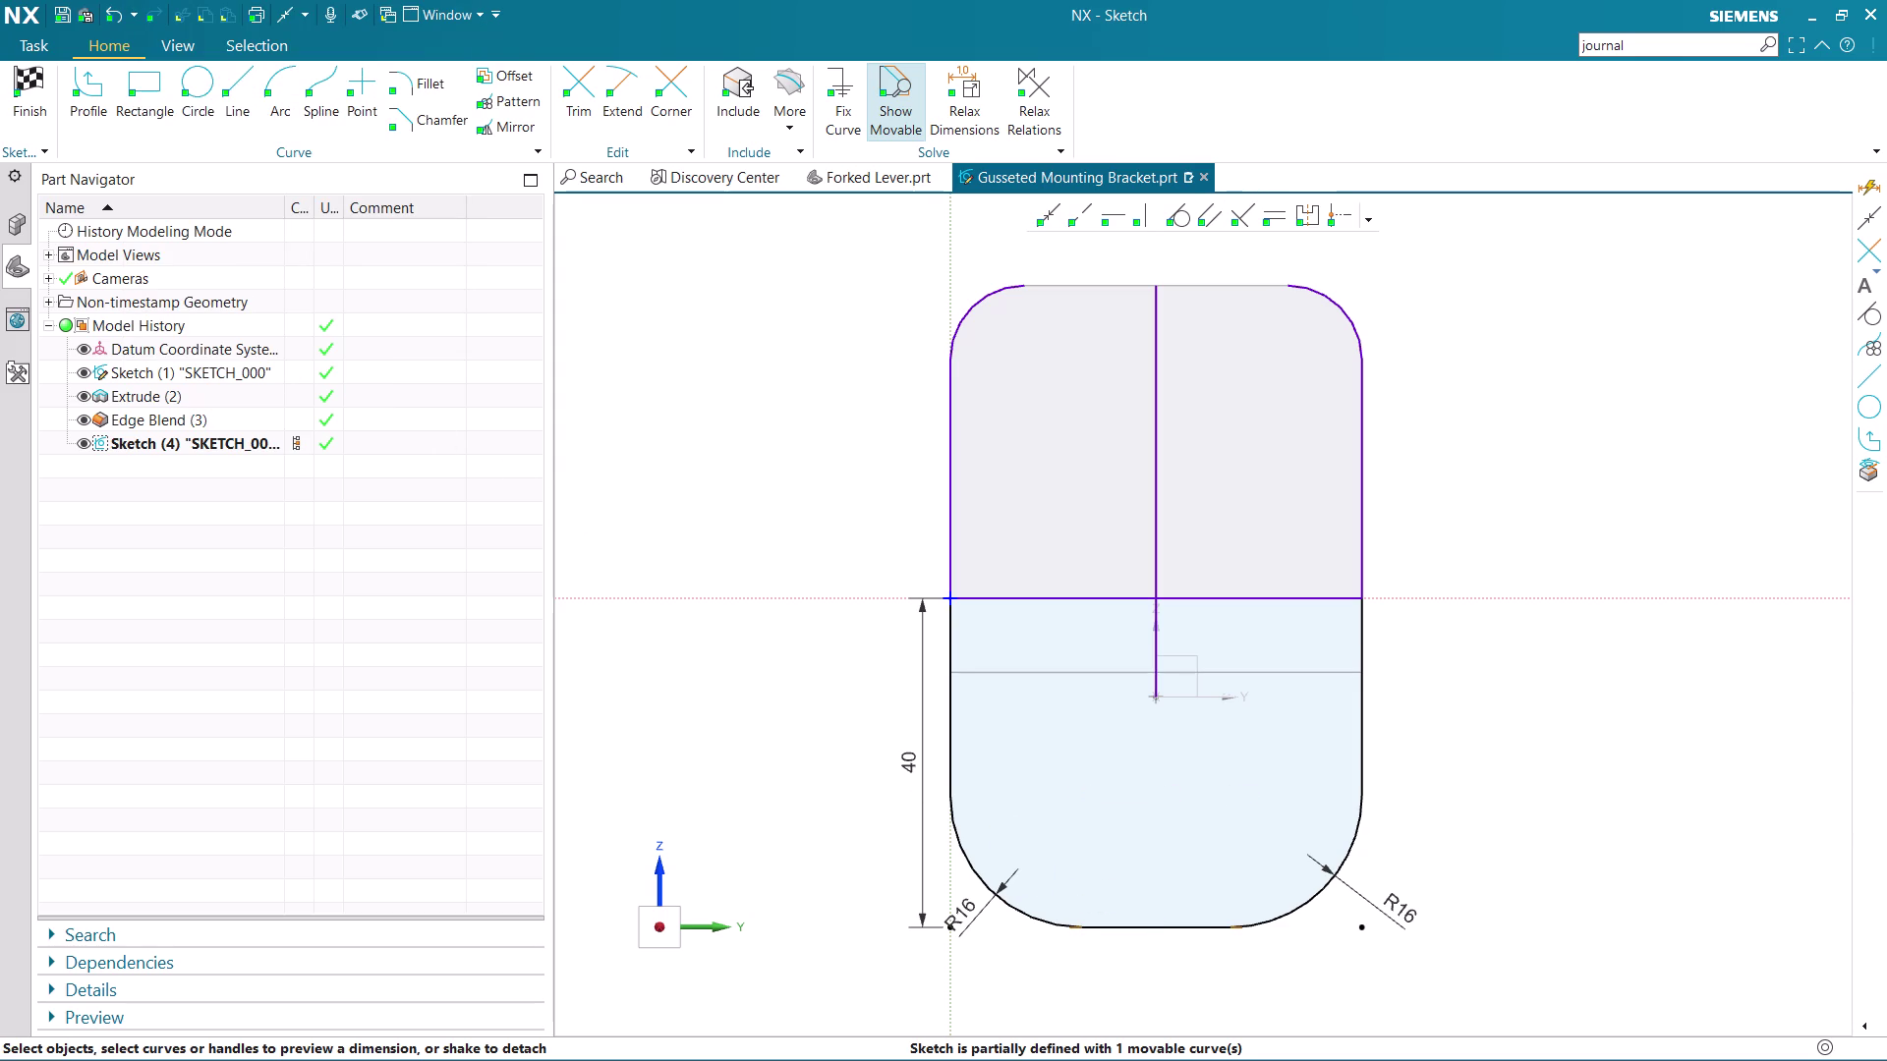
key(ctrl+z)
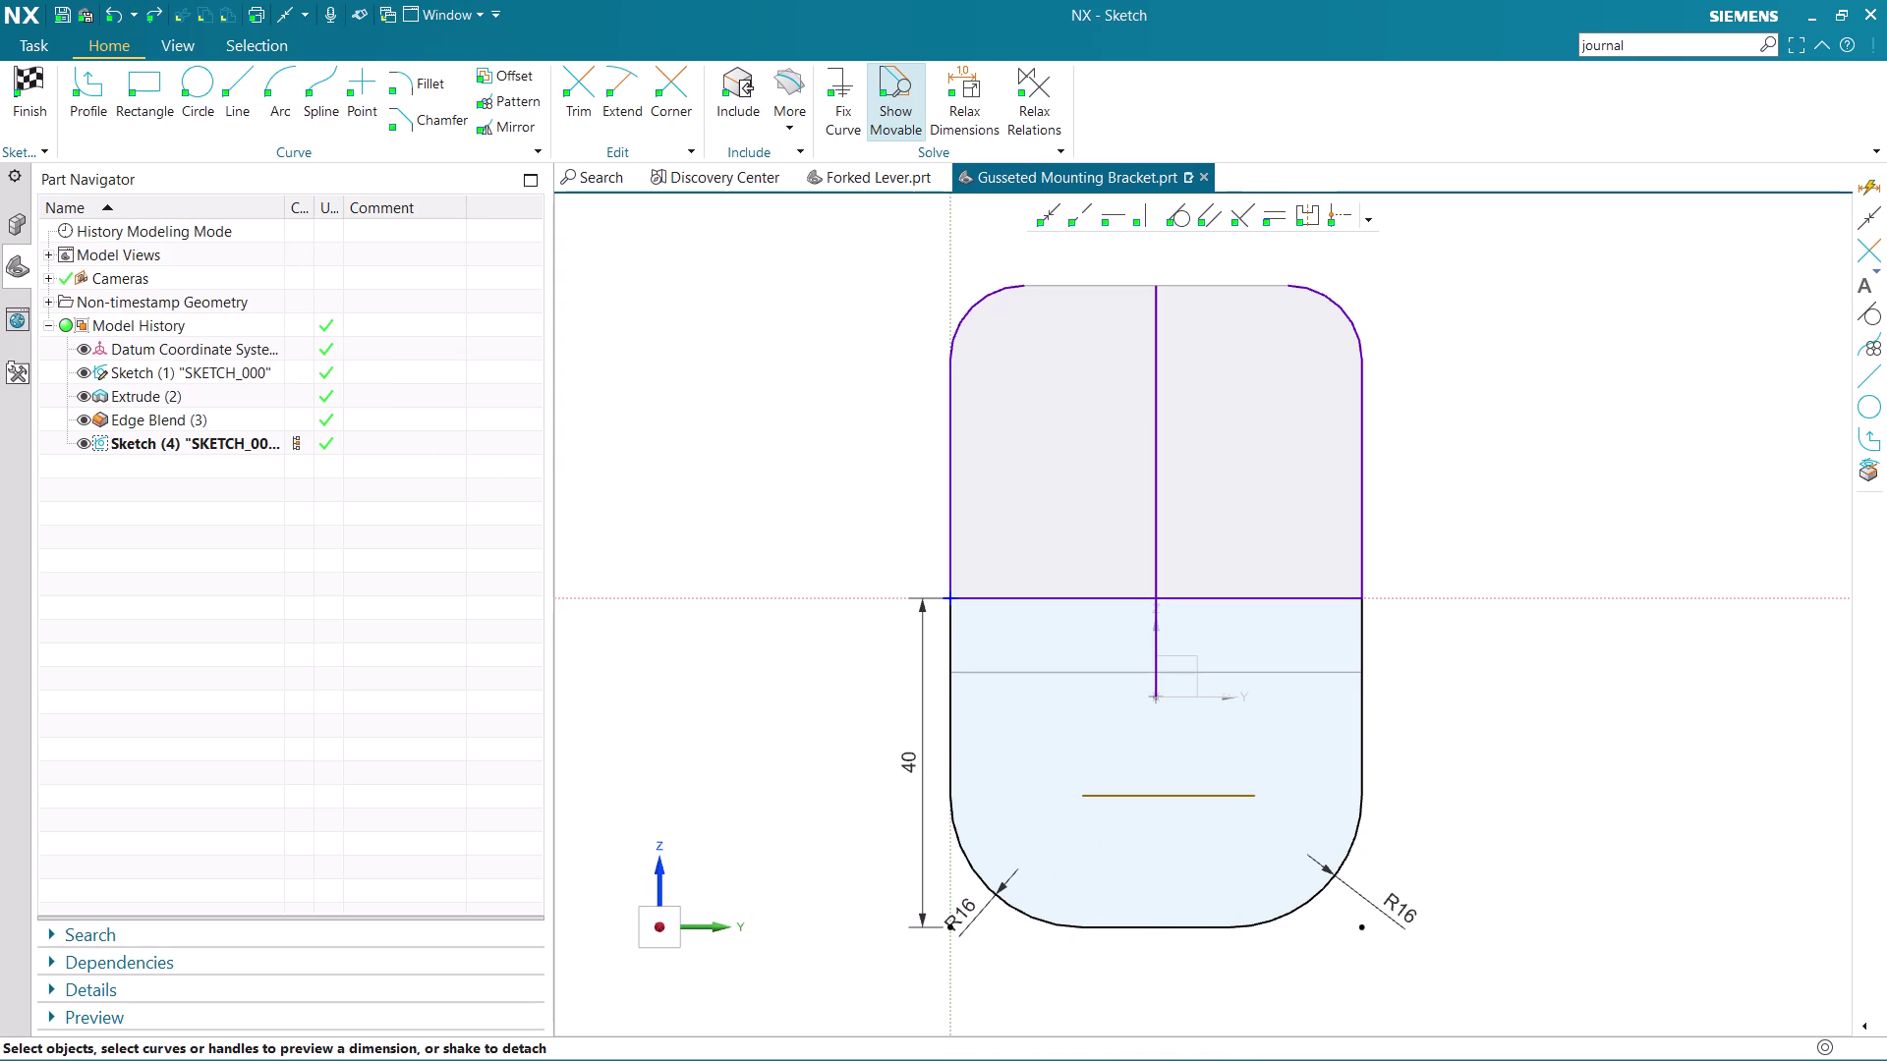
click(1180, 792)
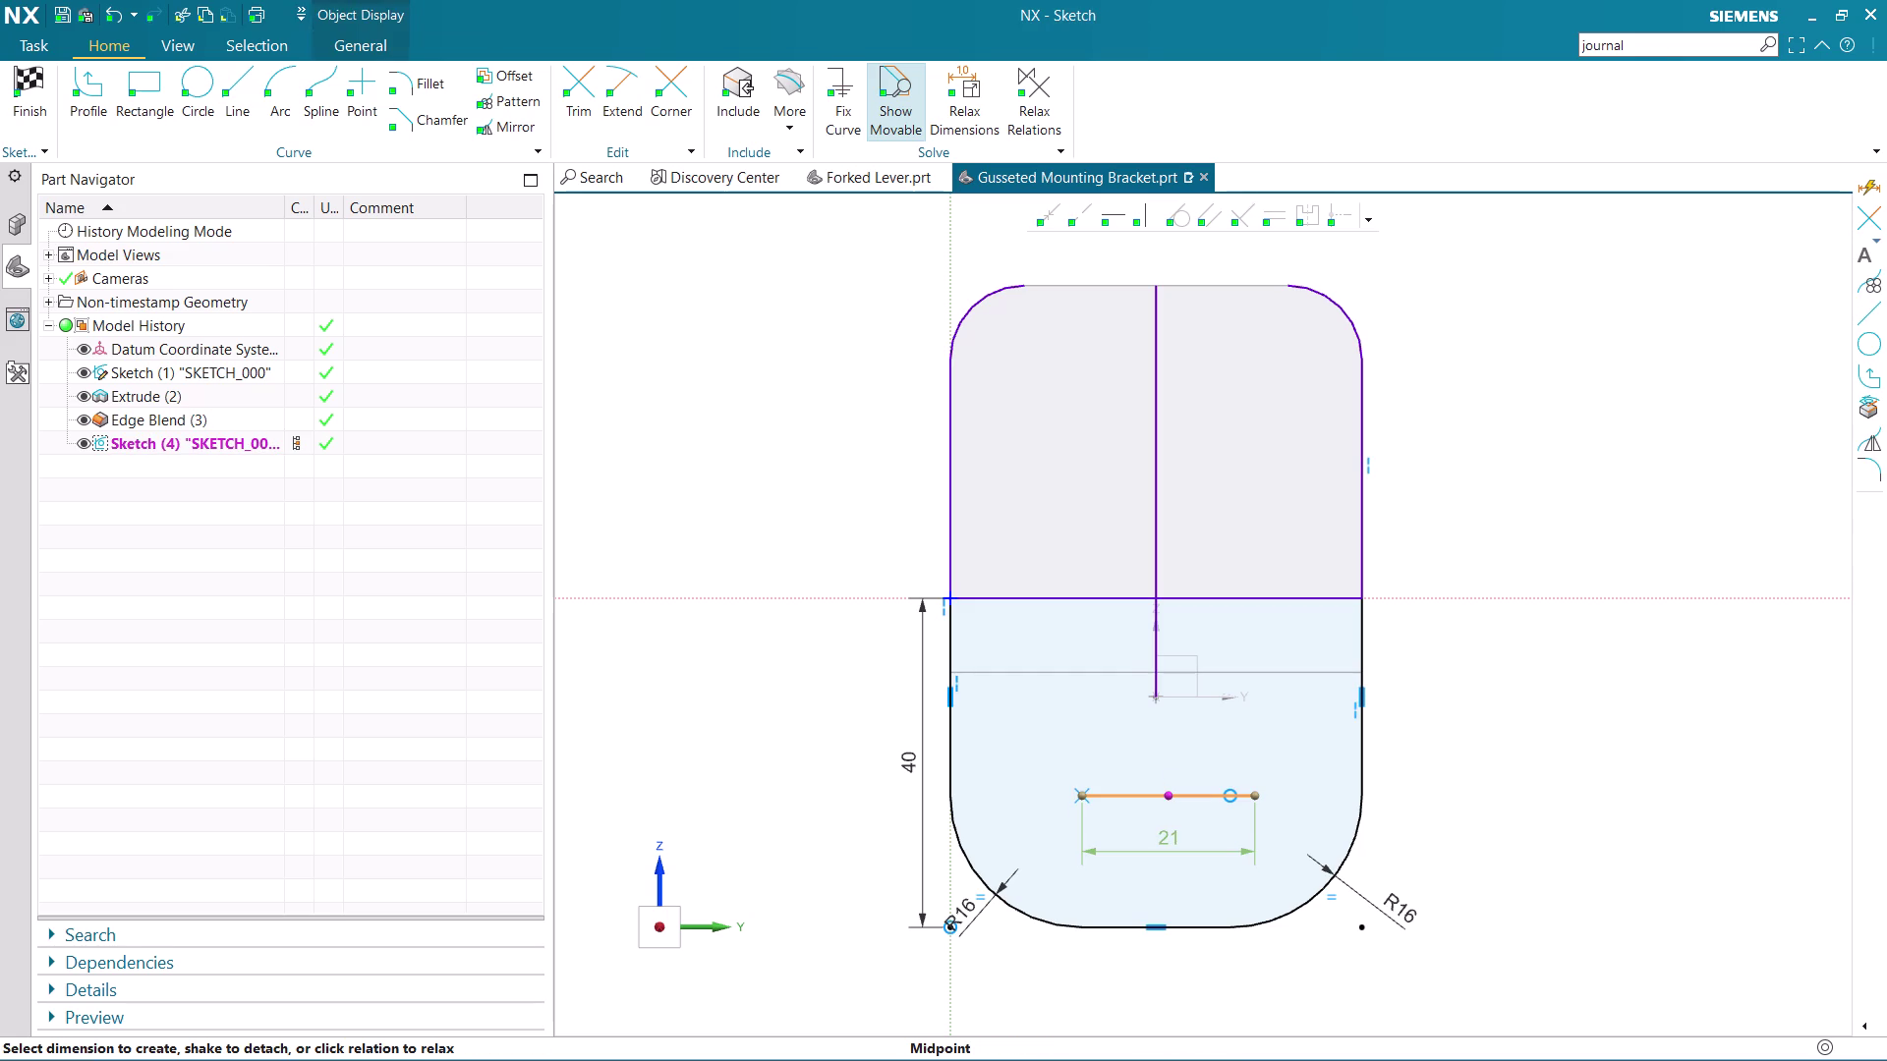
drag(1168, 797, 1140, 815)
key(ctrl+z)
key(ctrl+z)
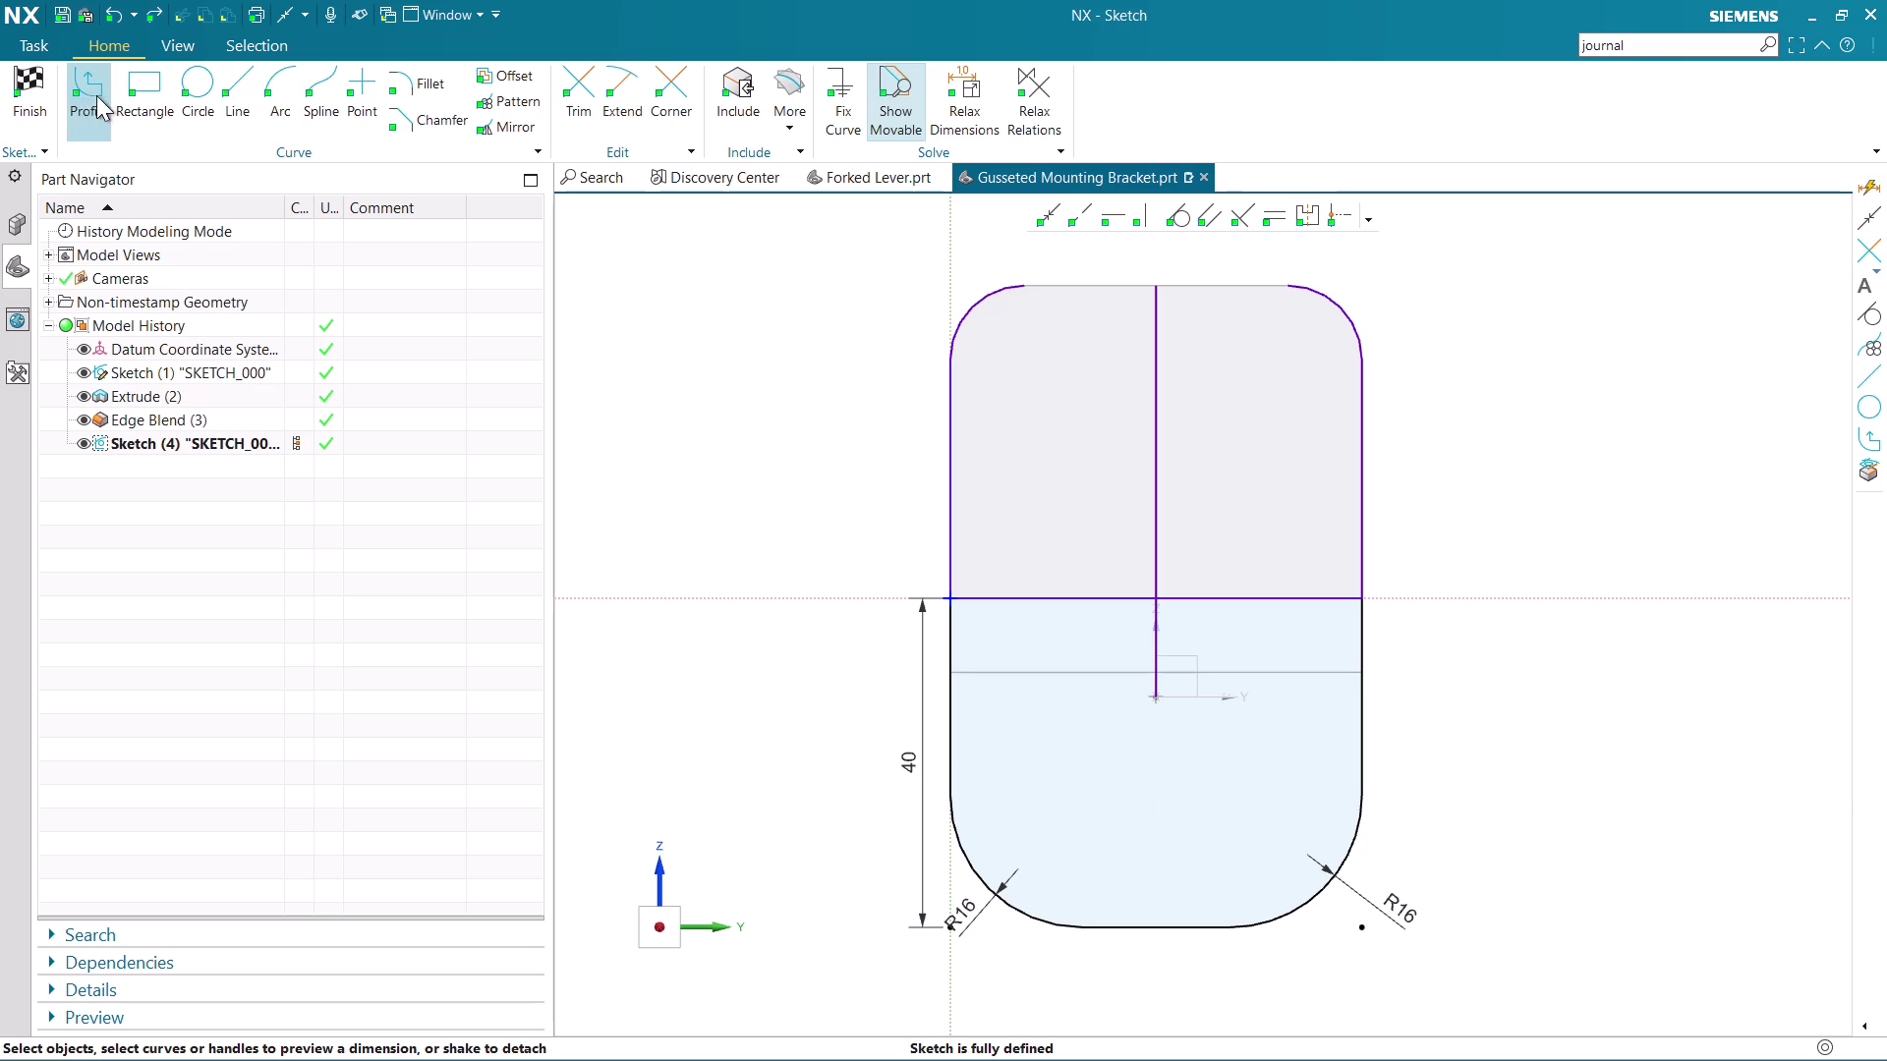
Draw a short horizontal line just above the sketch's bottom edge.
click(251, 78)
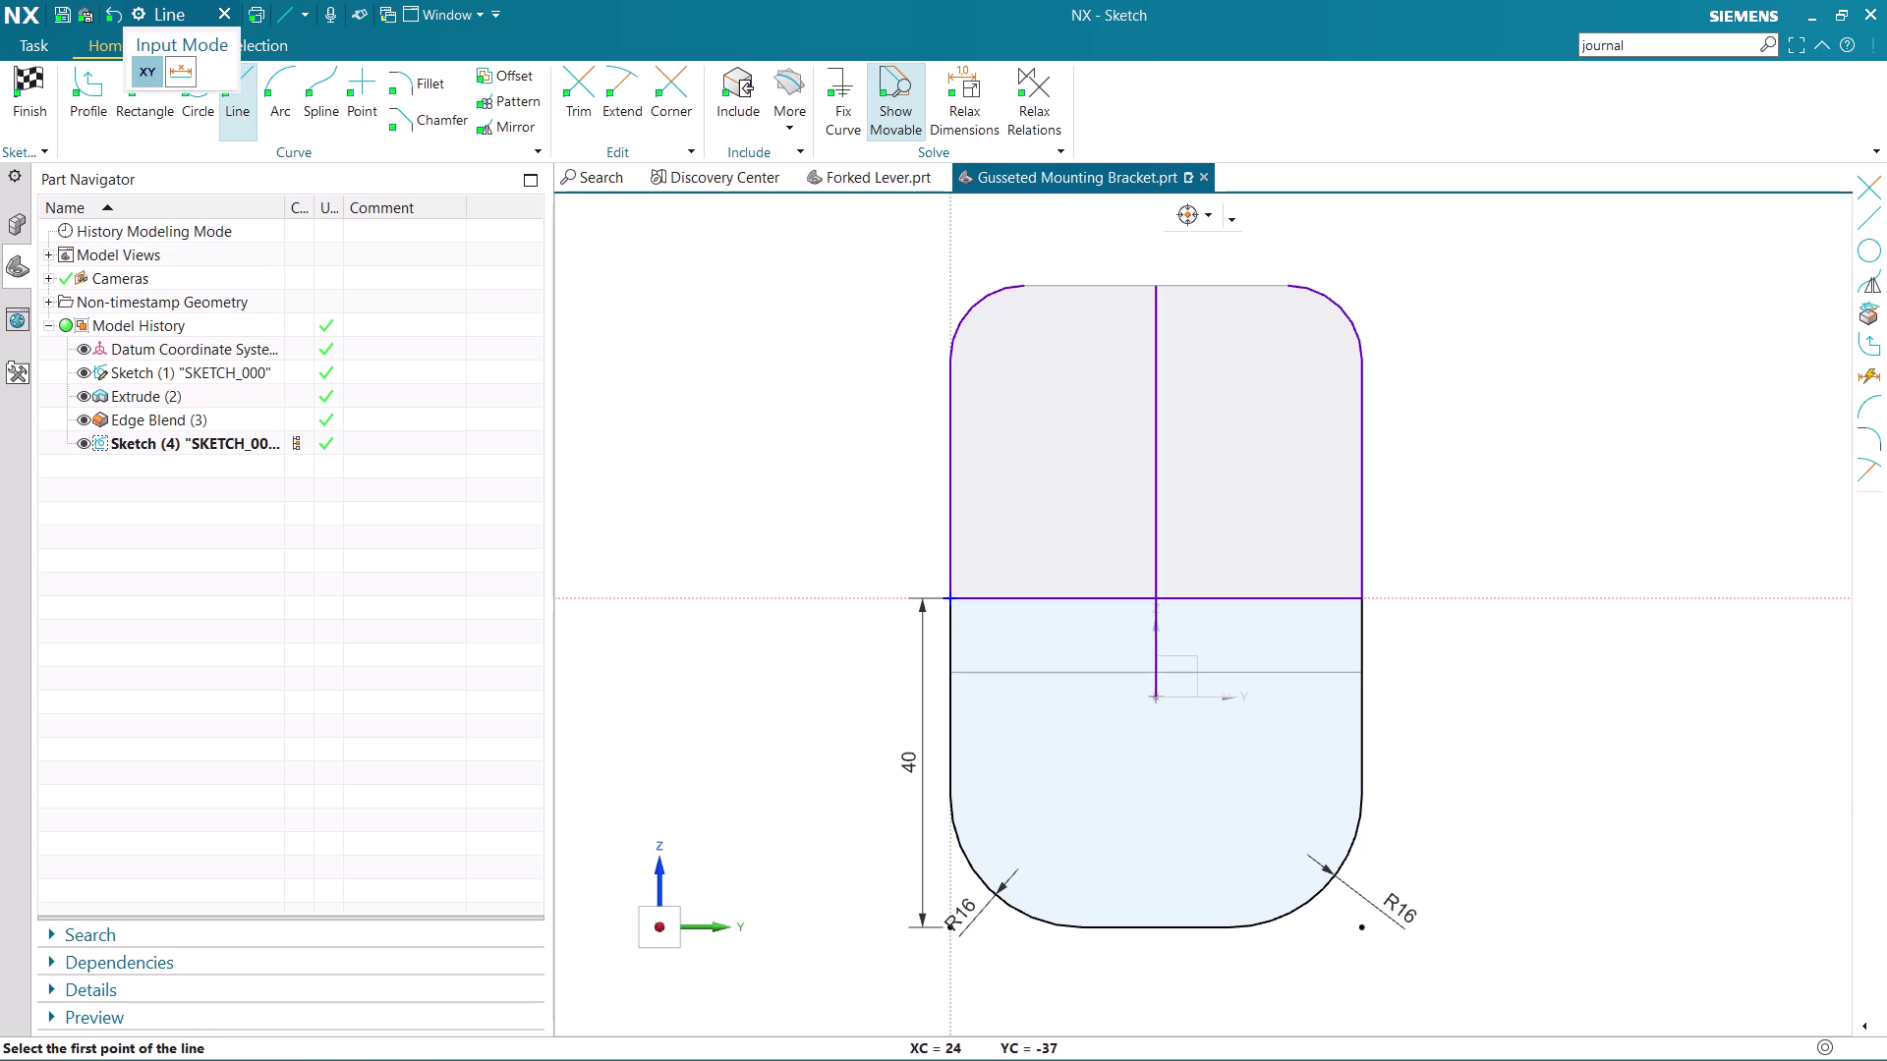
click(1091, 849)
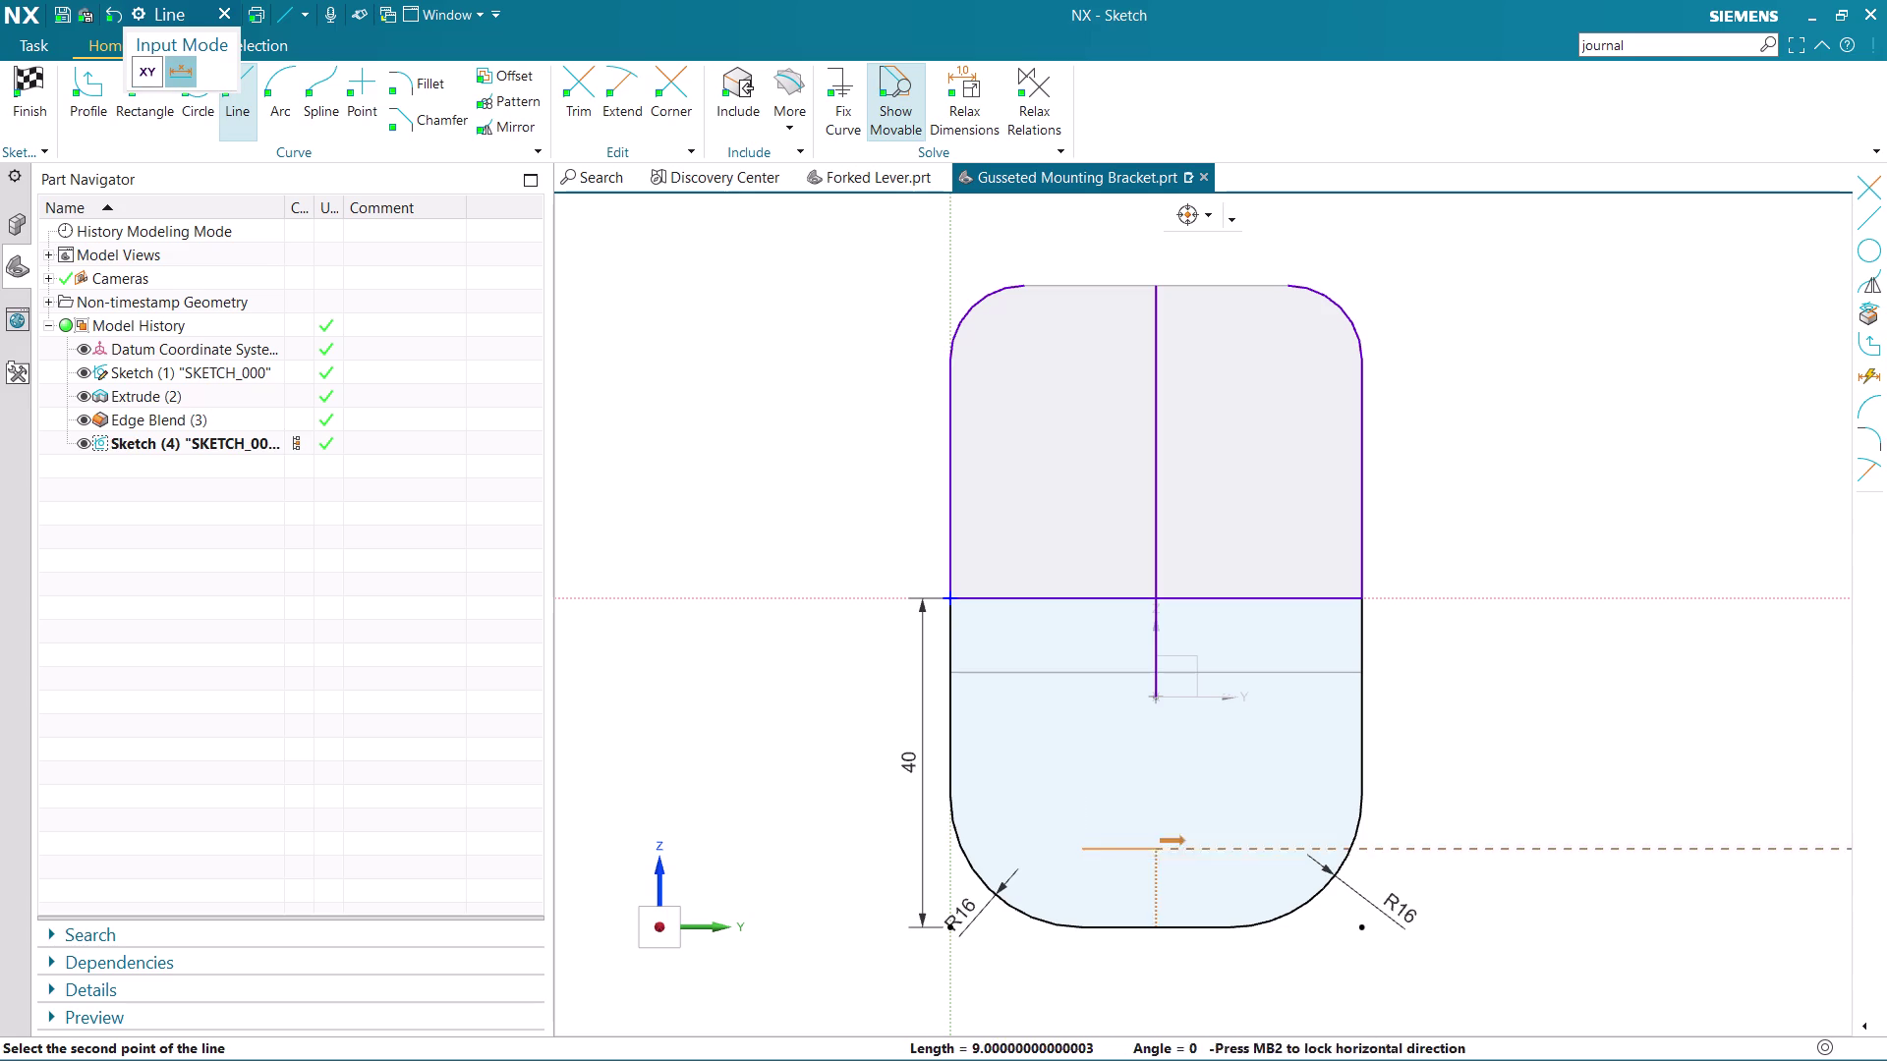
key(Escape)
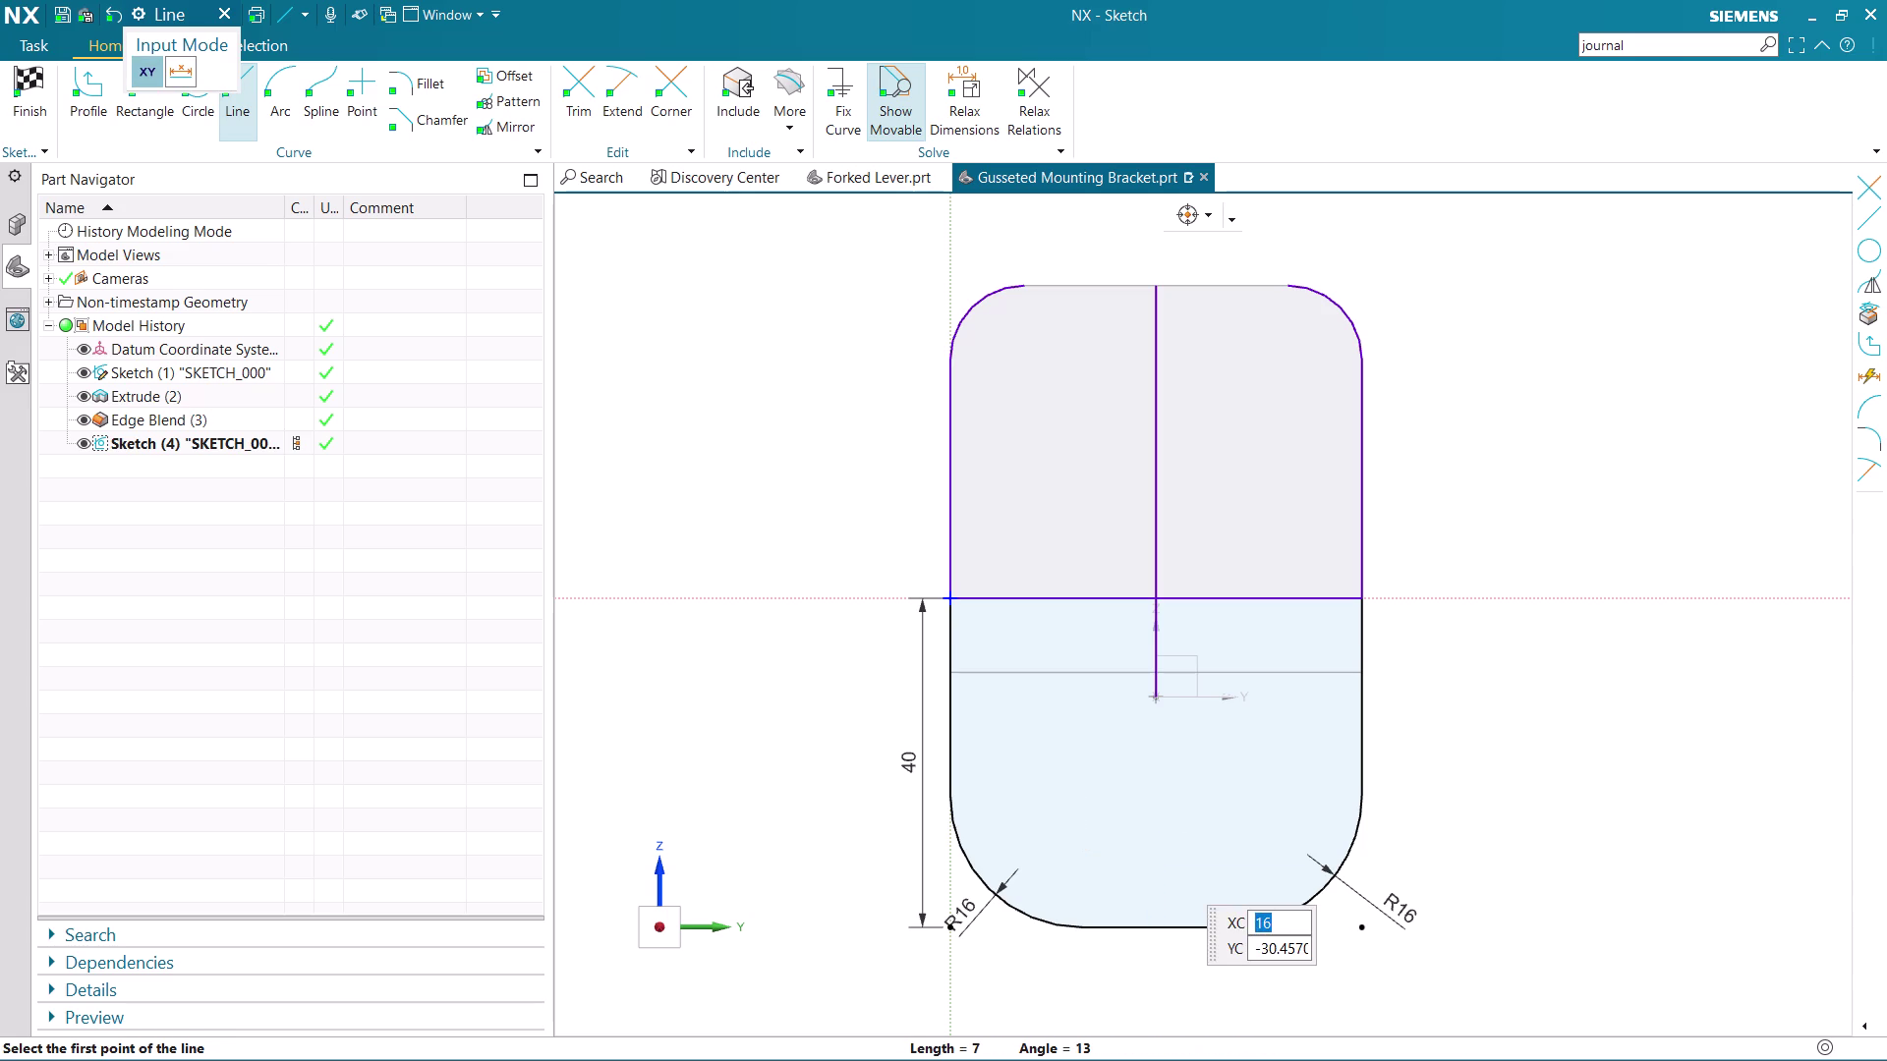
click(1098, 838)
click(1260, 829)
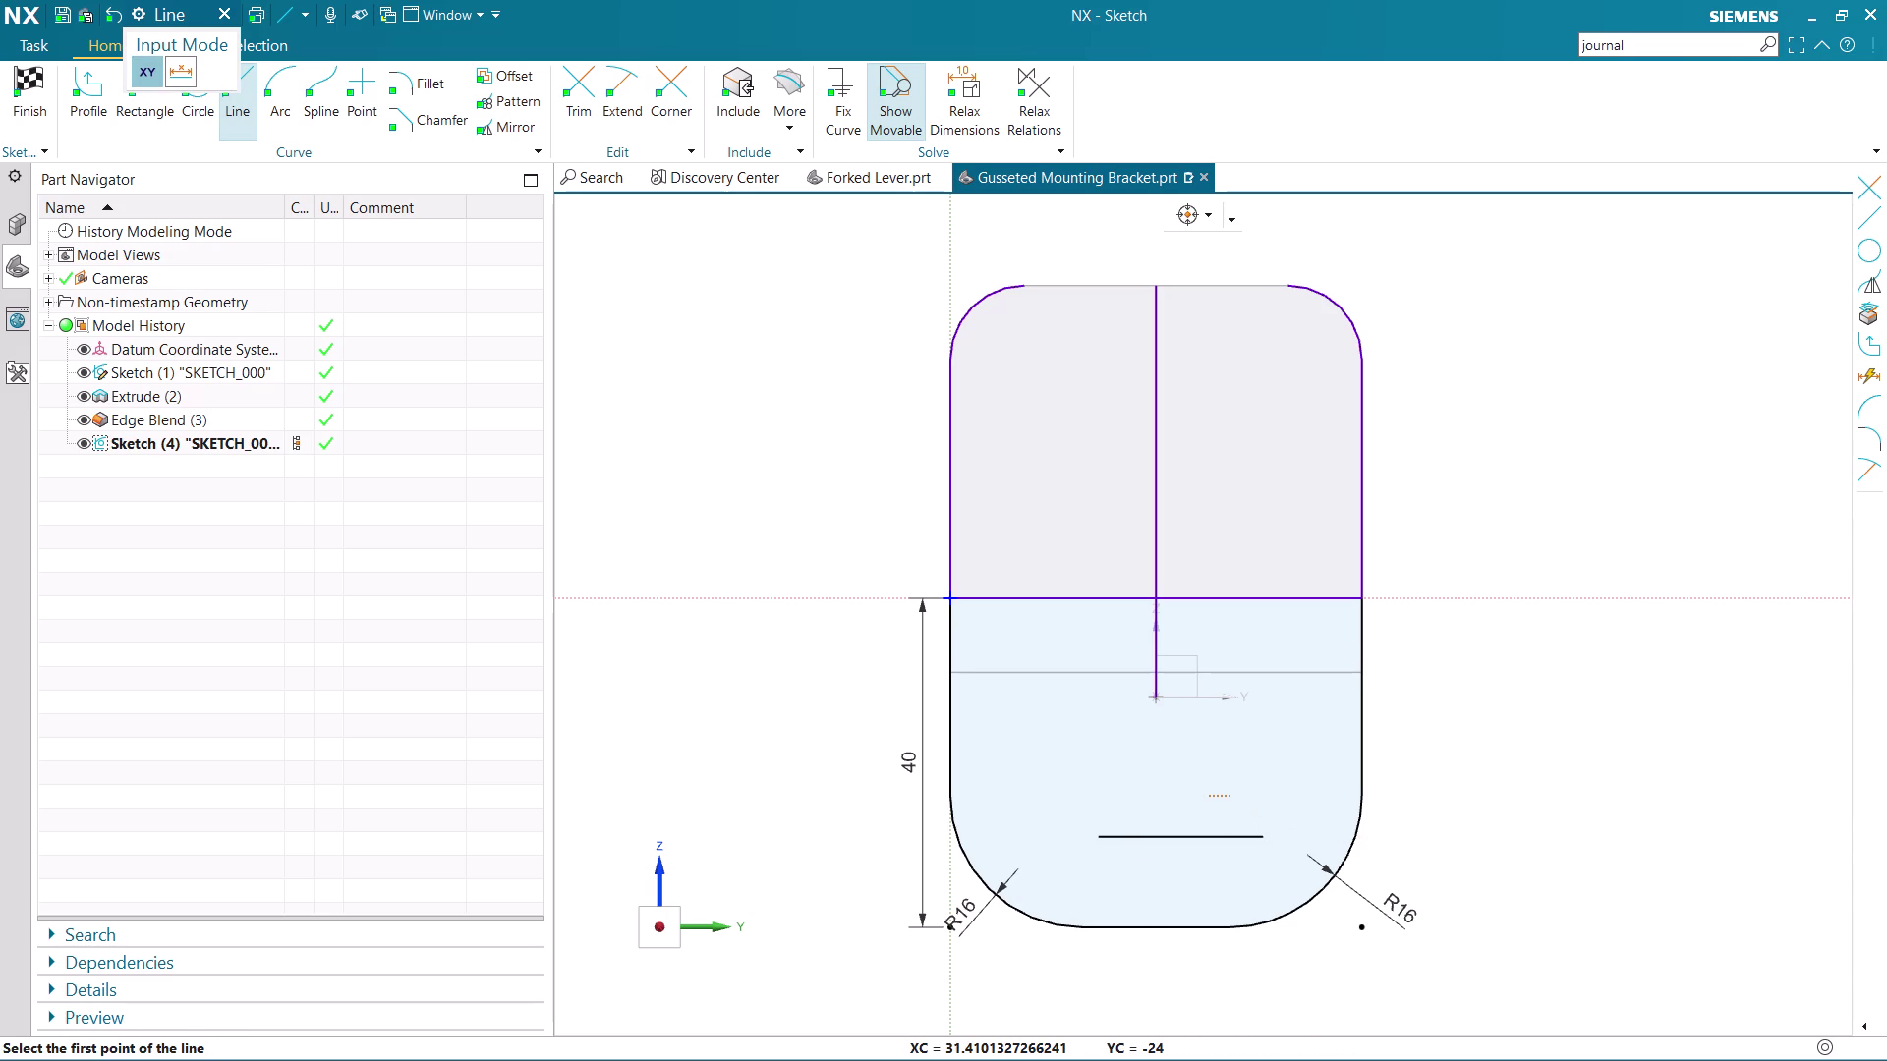
key(Escape)
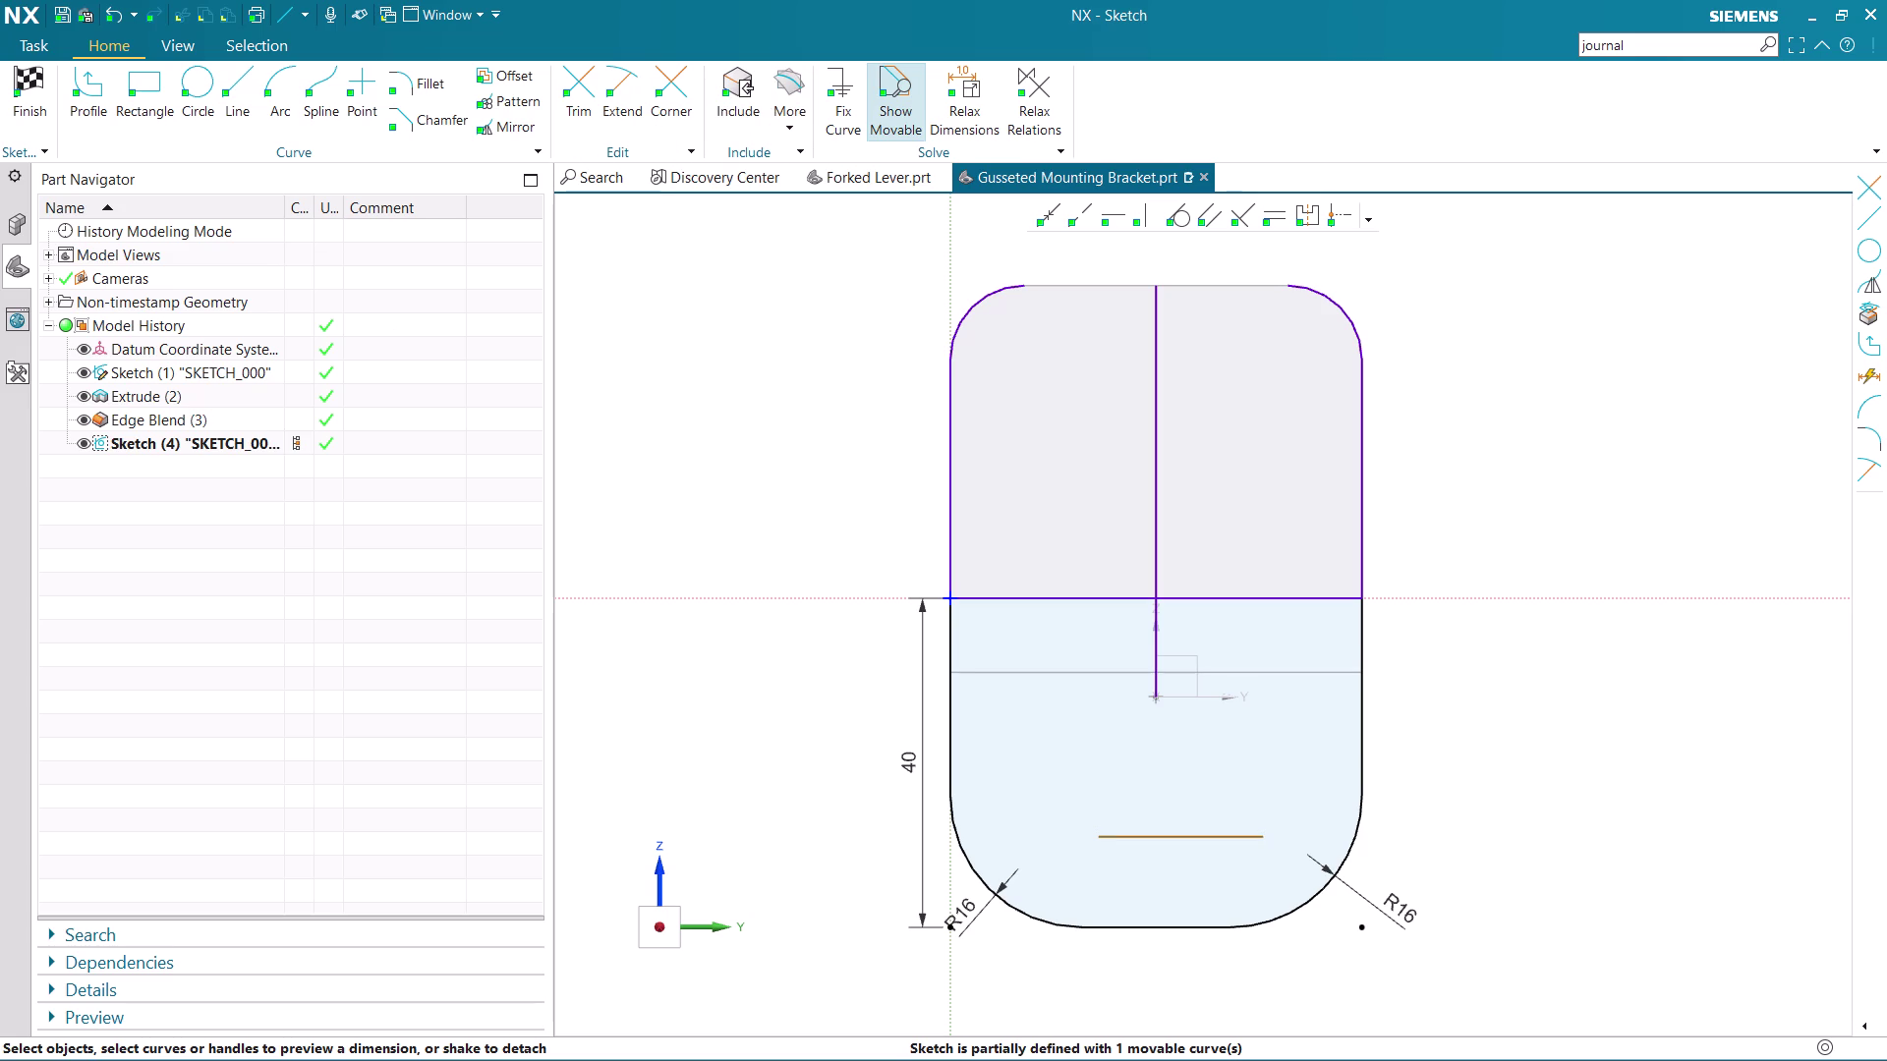
key(d)
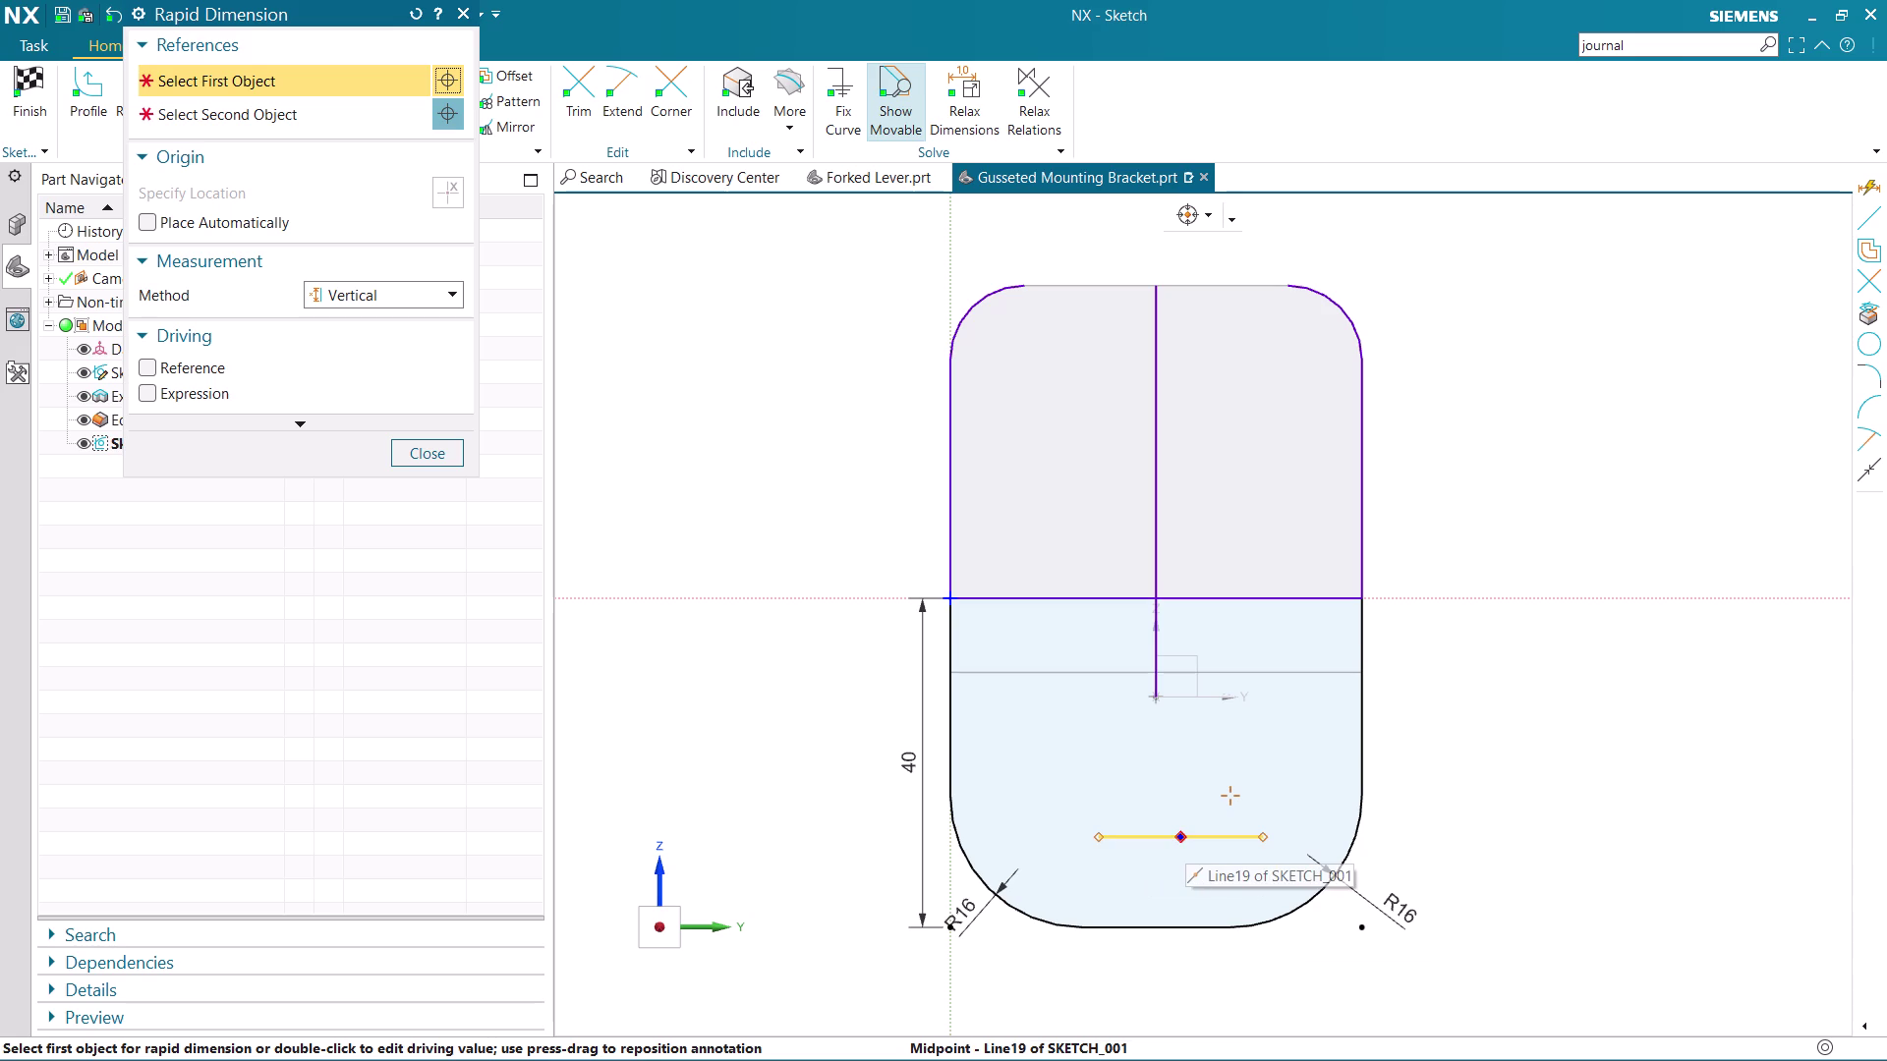
Dimension the short line's height above the bottom edge, changing 11 mm to 9 mm.
click(1188, 840)
click(1161, 926)
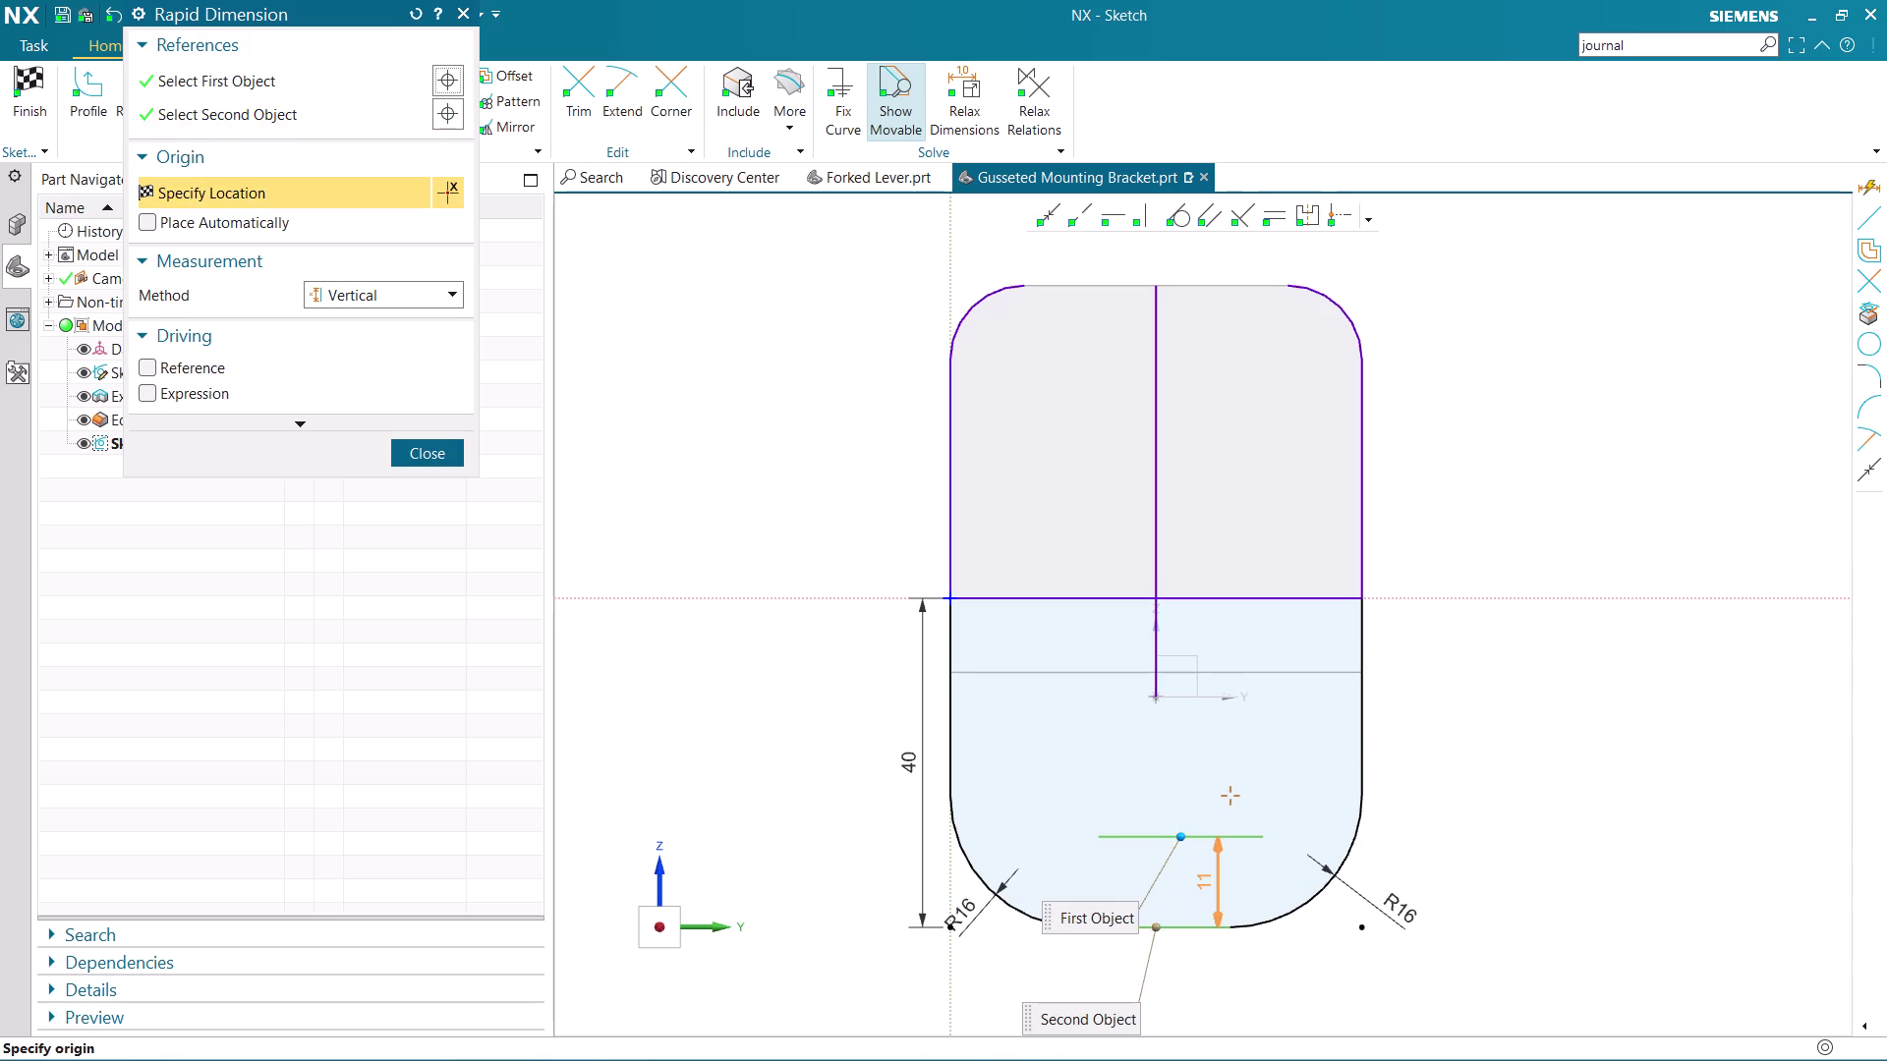
click(1204, 891)
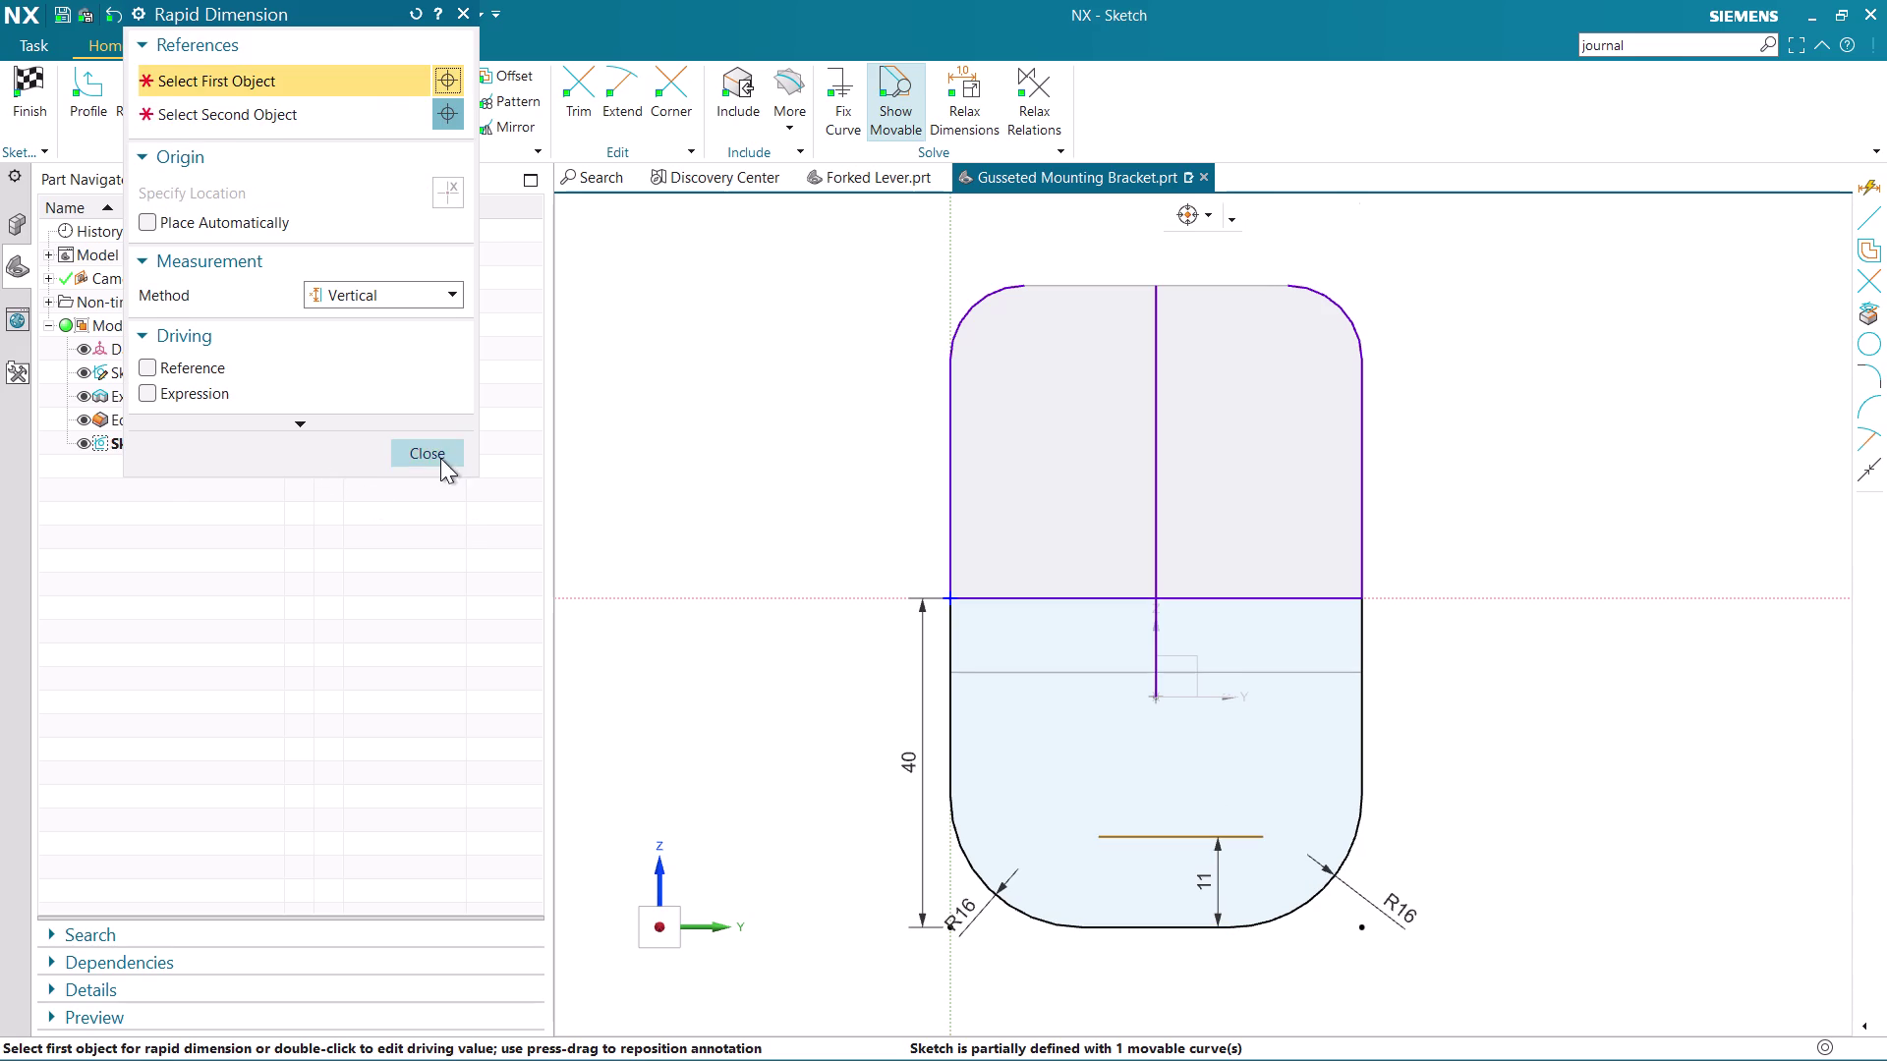
click(439, 456)
double_click(1212, 891)
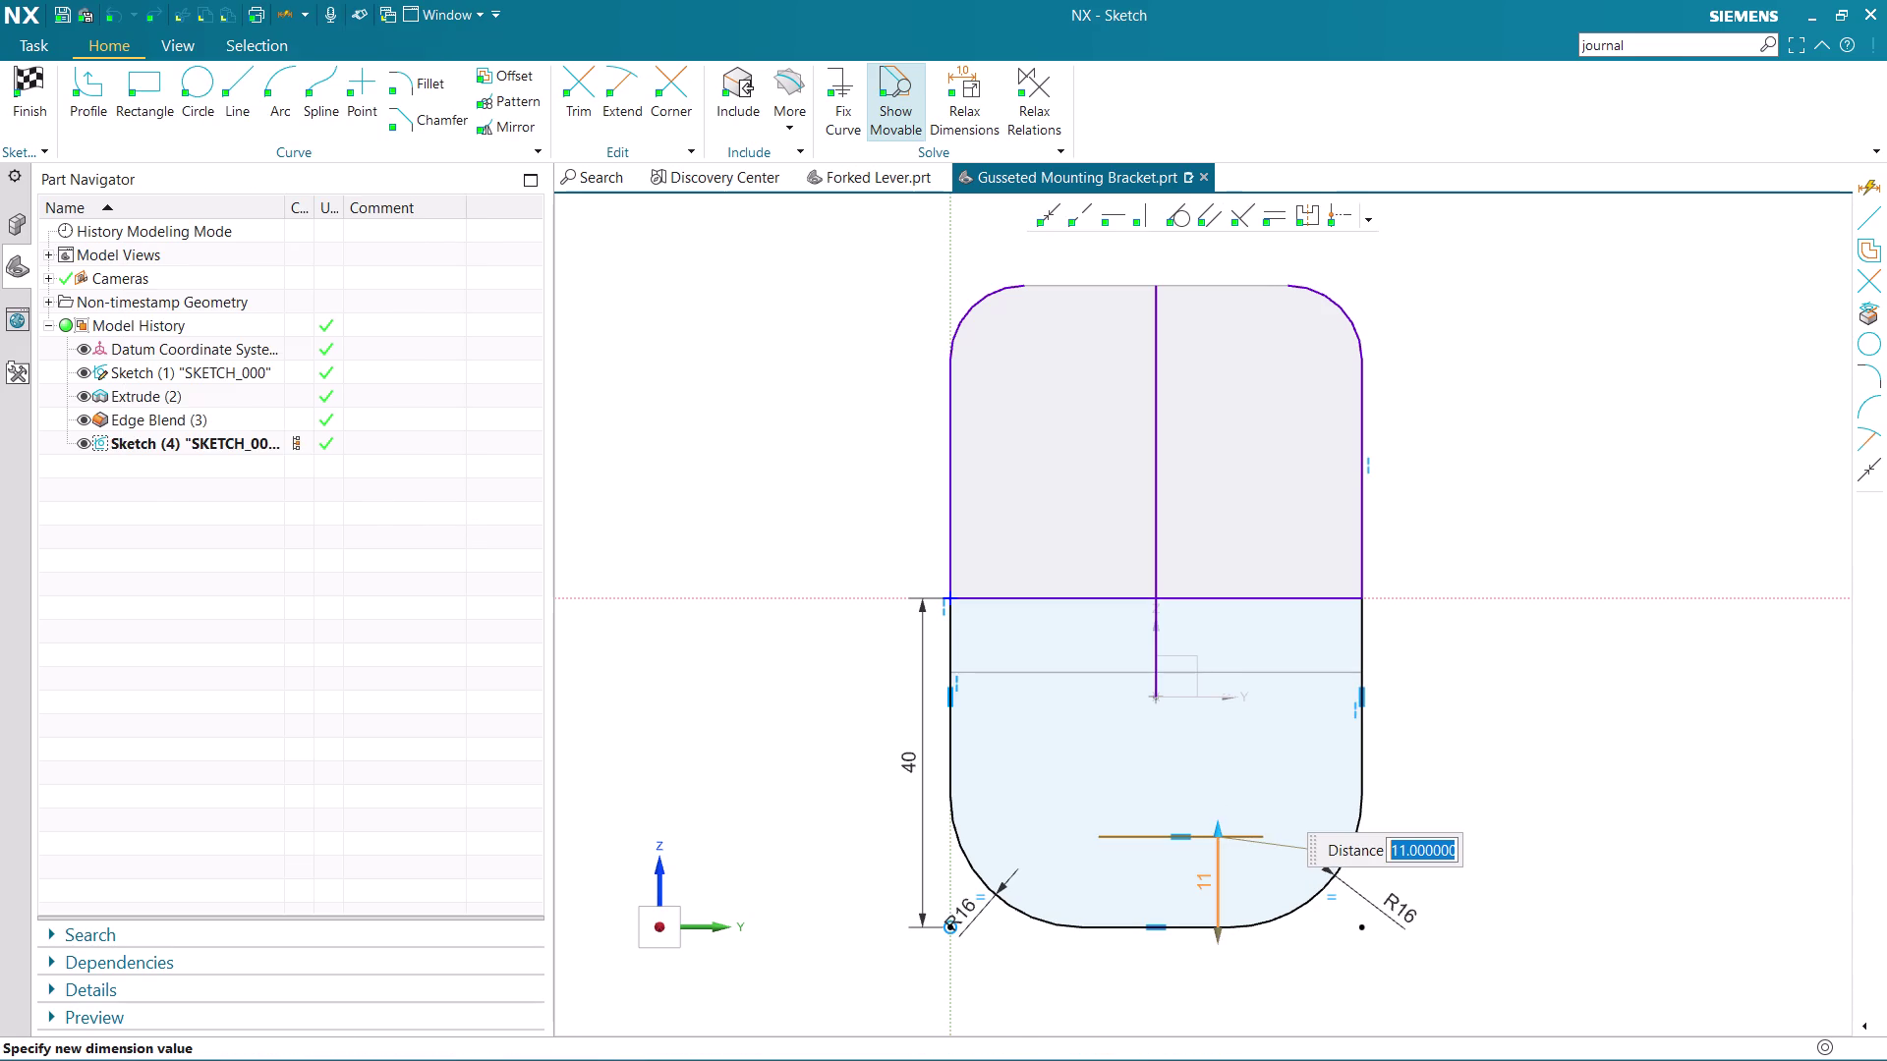
key(9)
key(Return)
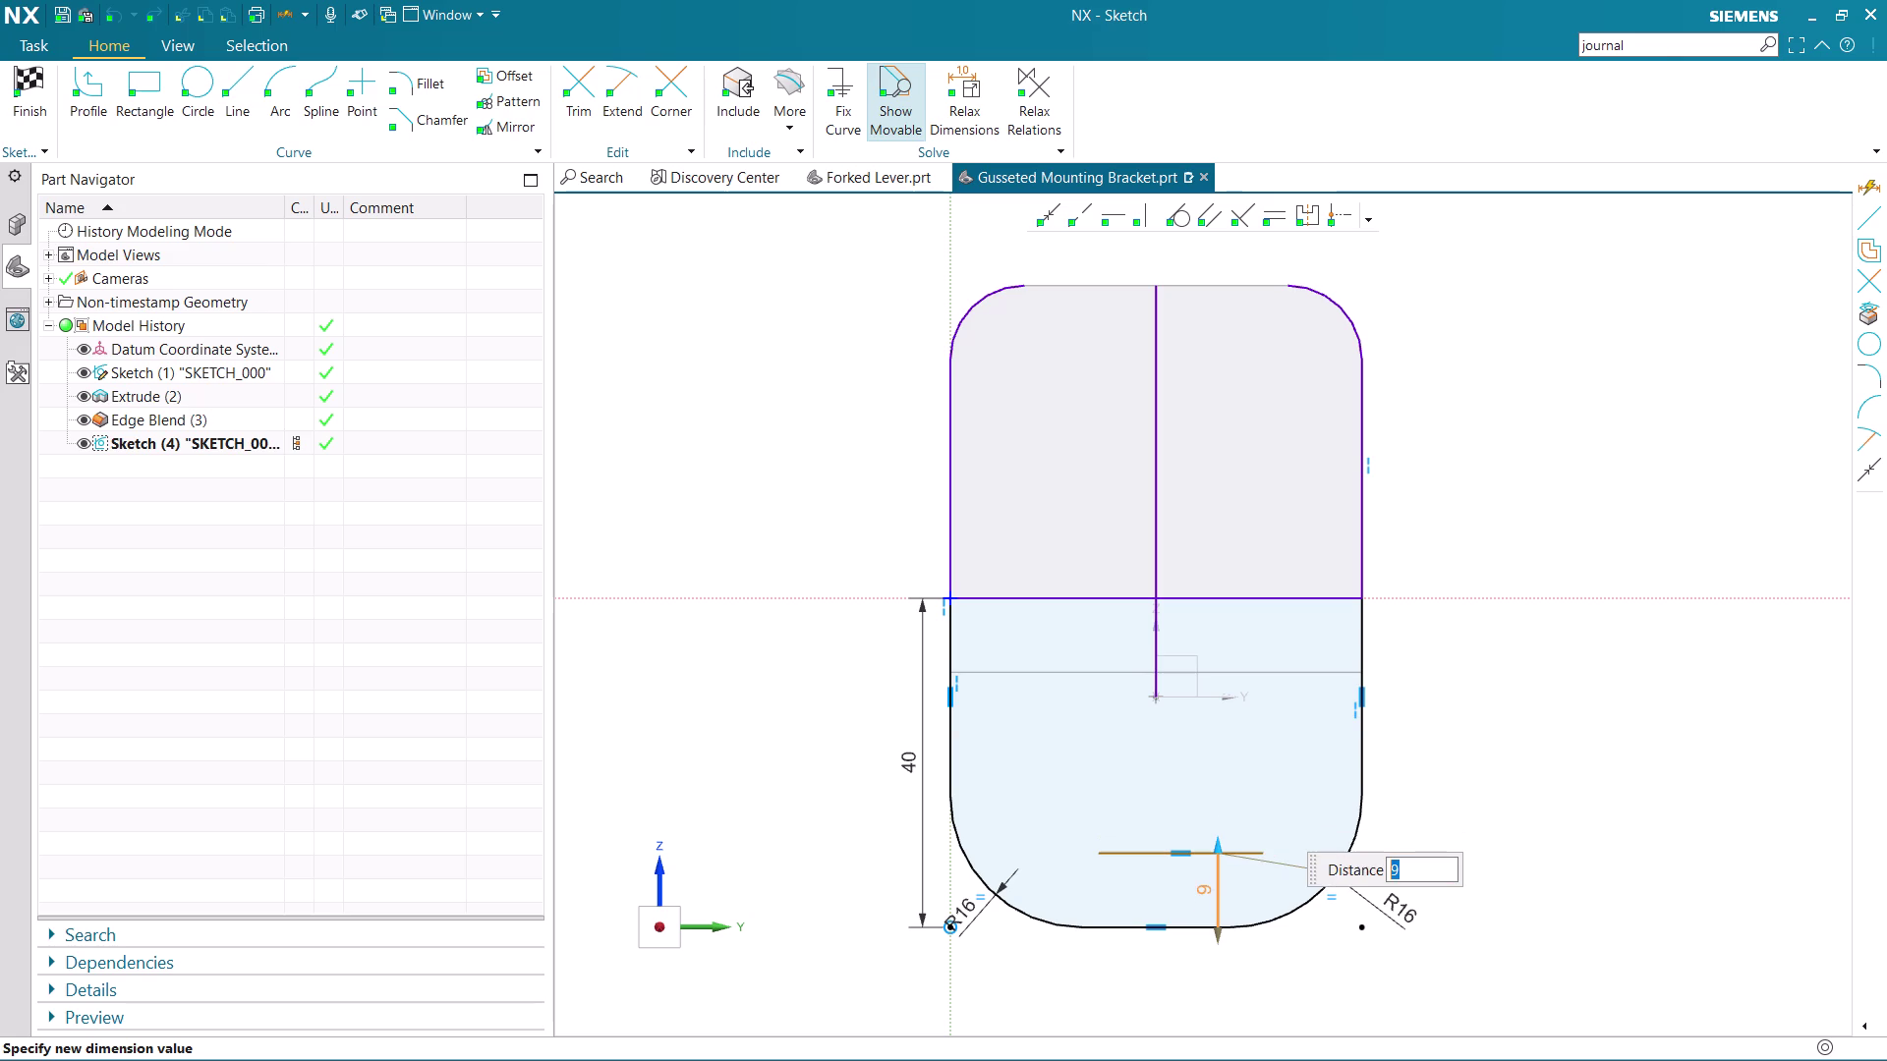
middle_click(1233, 876)
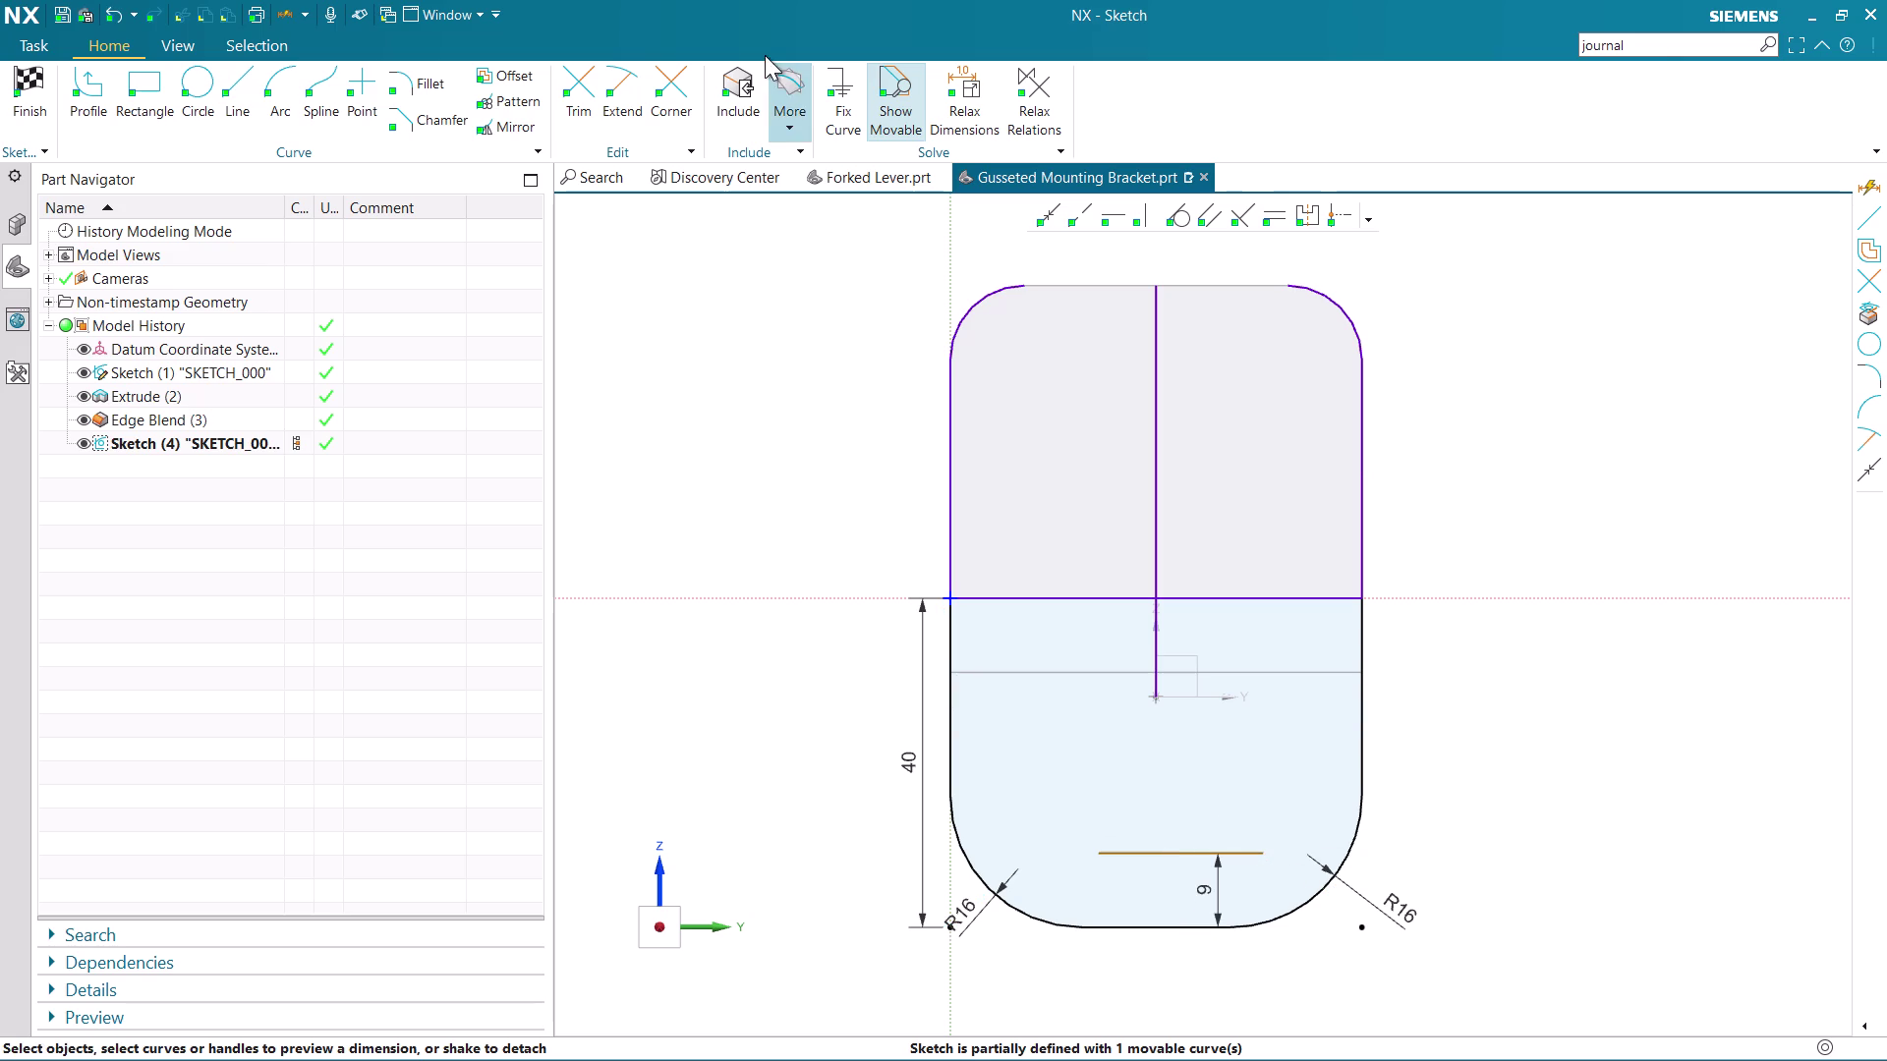
click(1058, 210)
scroll(up, 3)
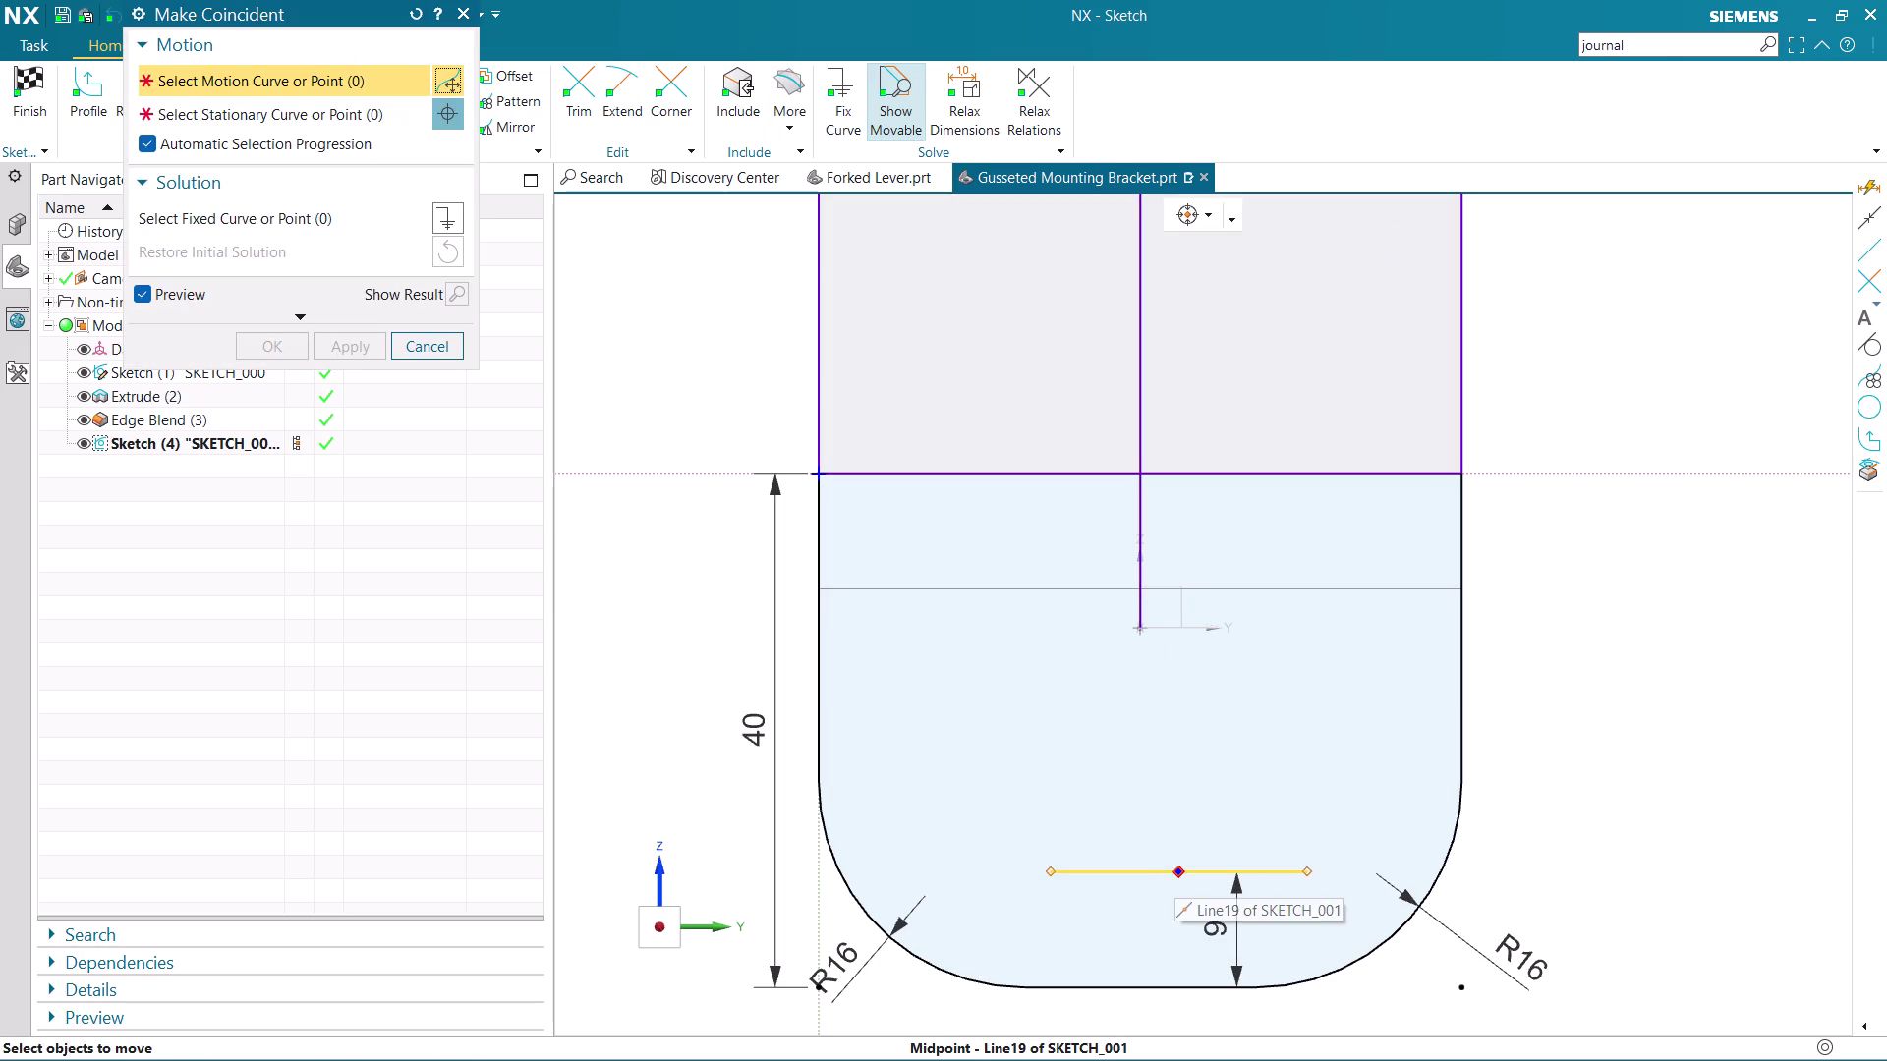
click(1174, 872)
click(1144, 990)
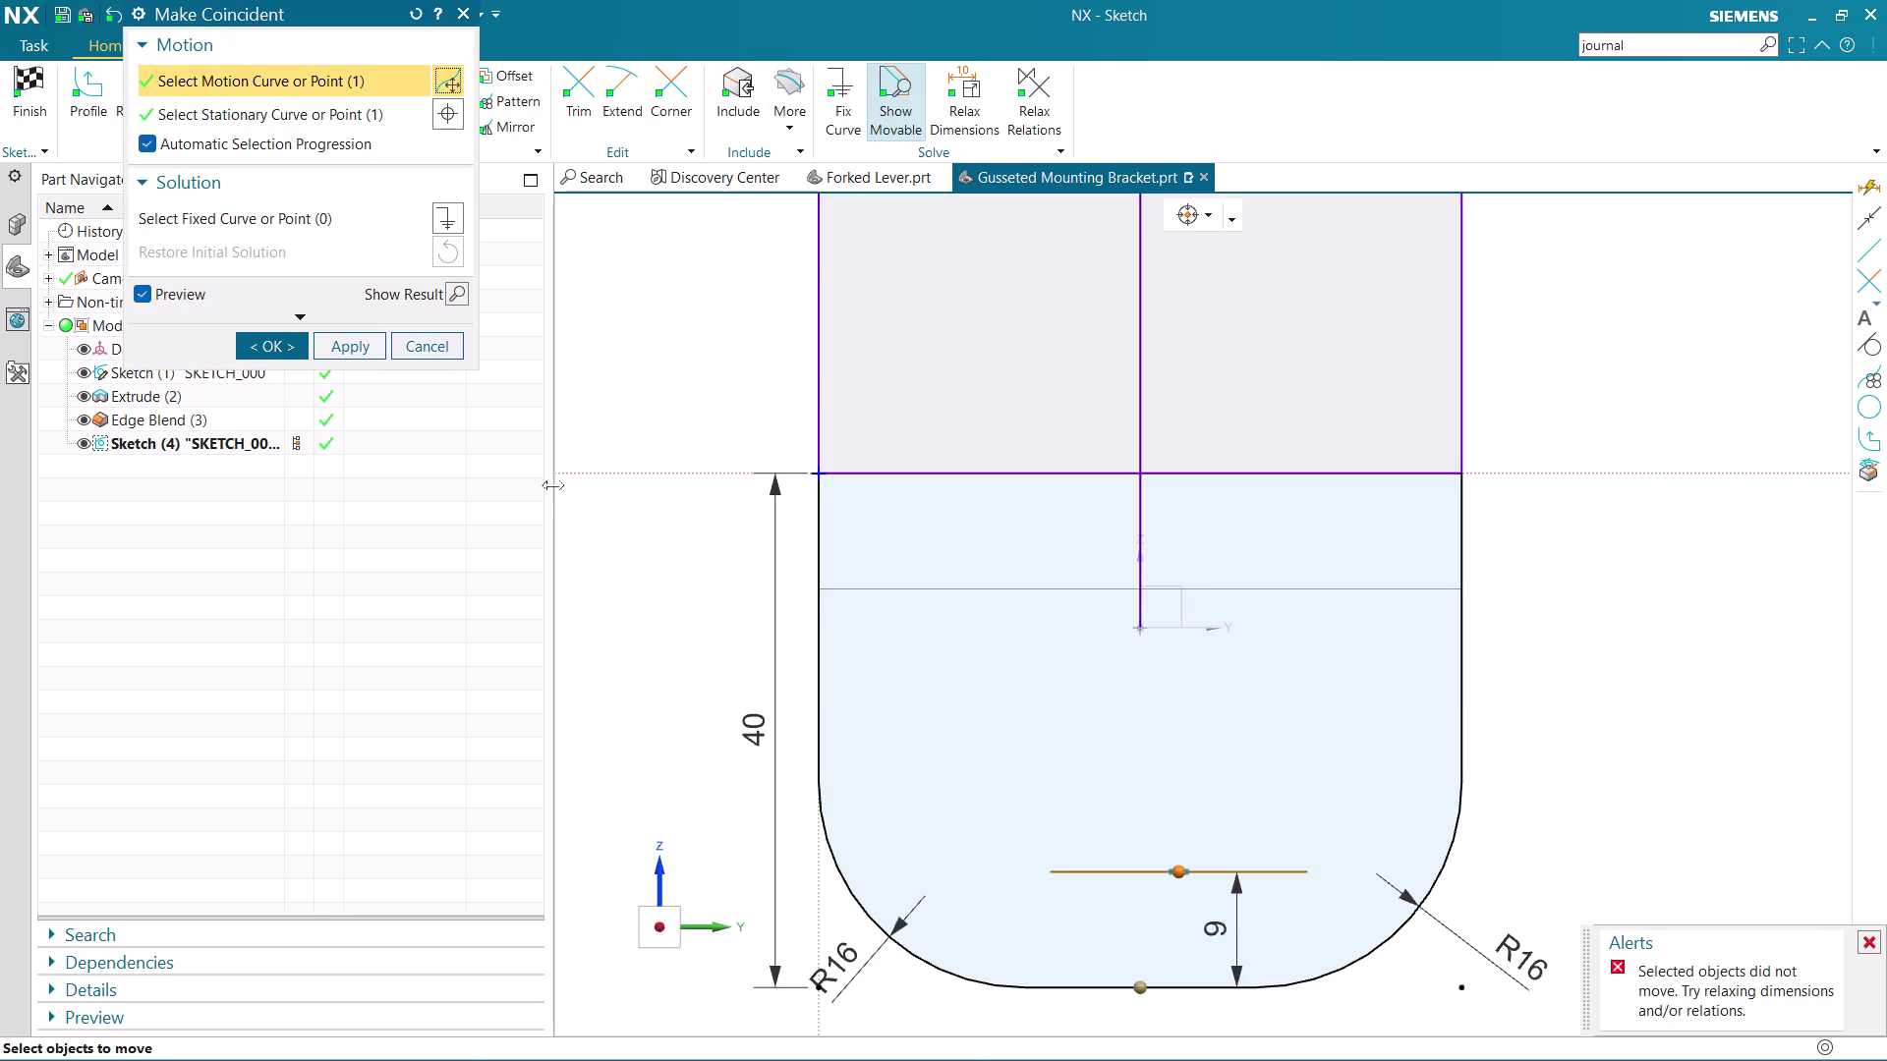
click(356, 341)
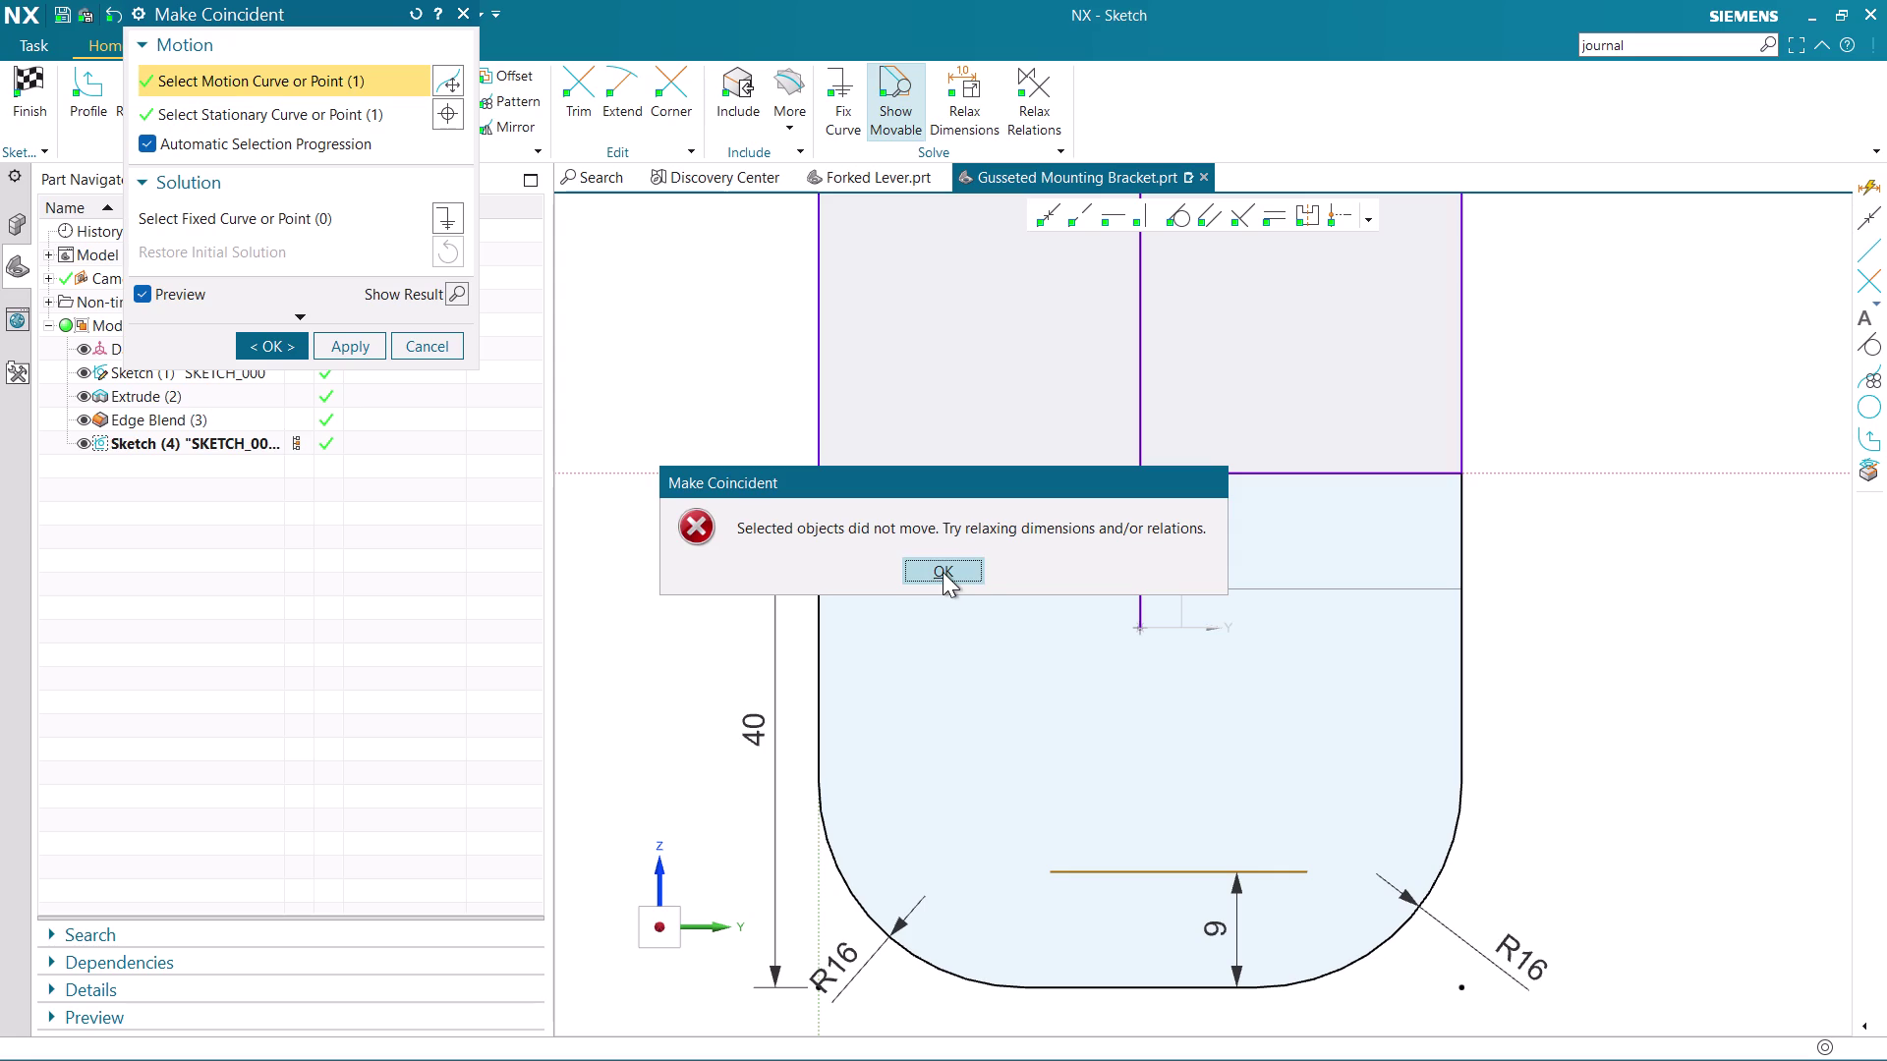
click(943, 572)
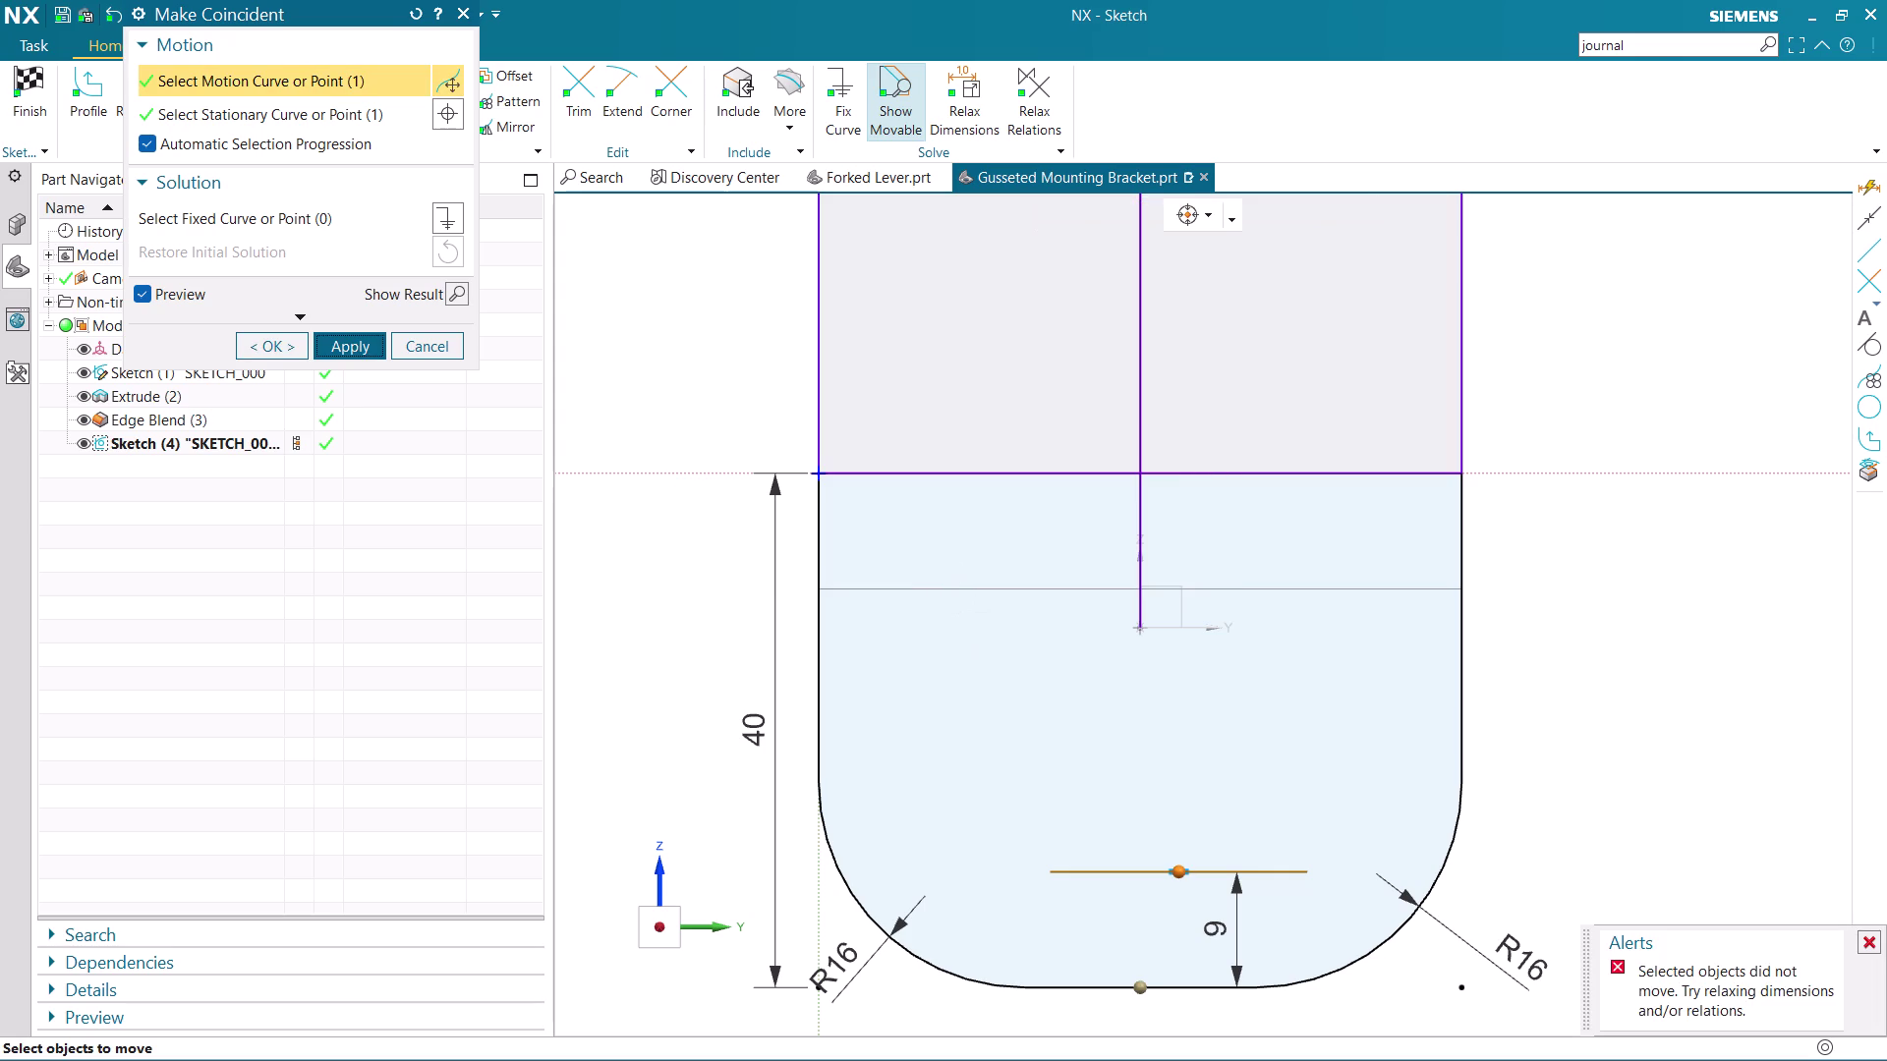
click(442, 348)
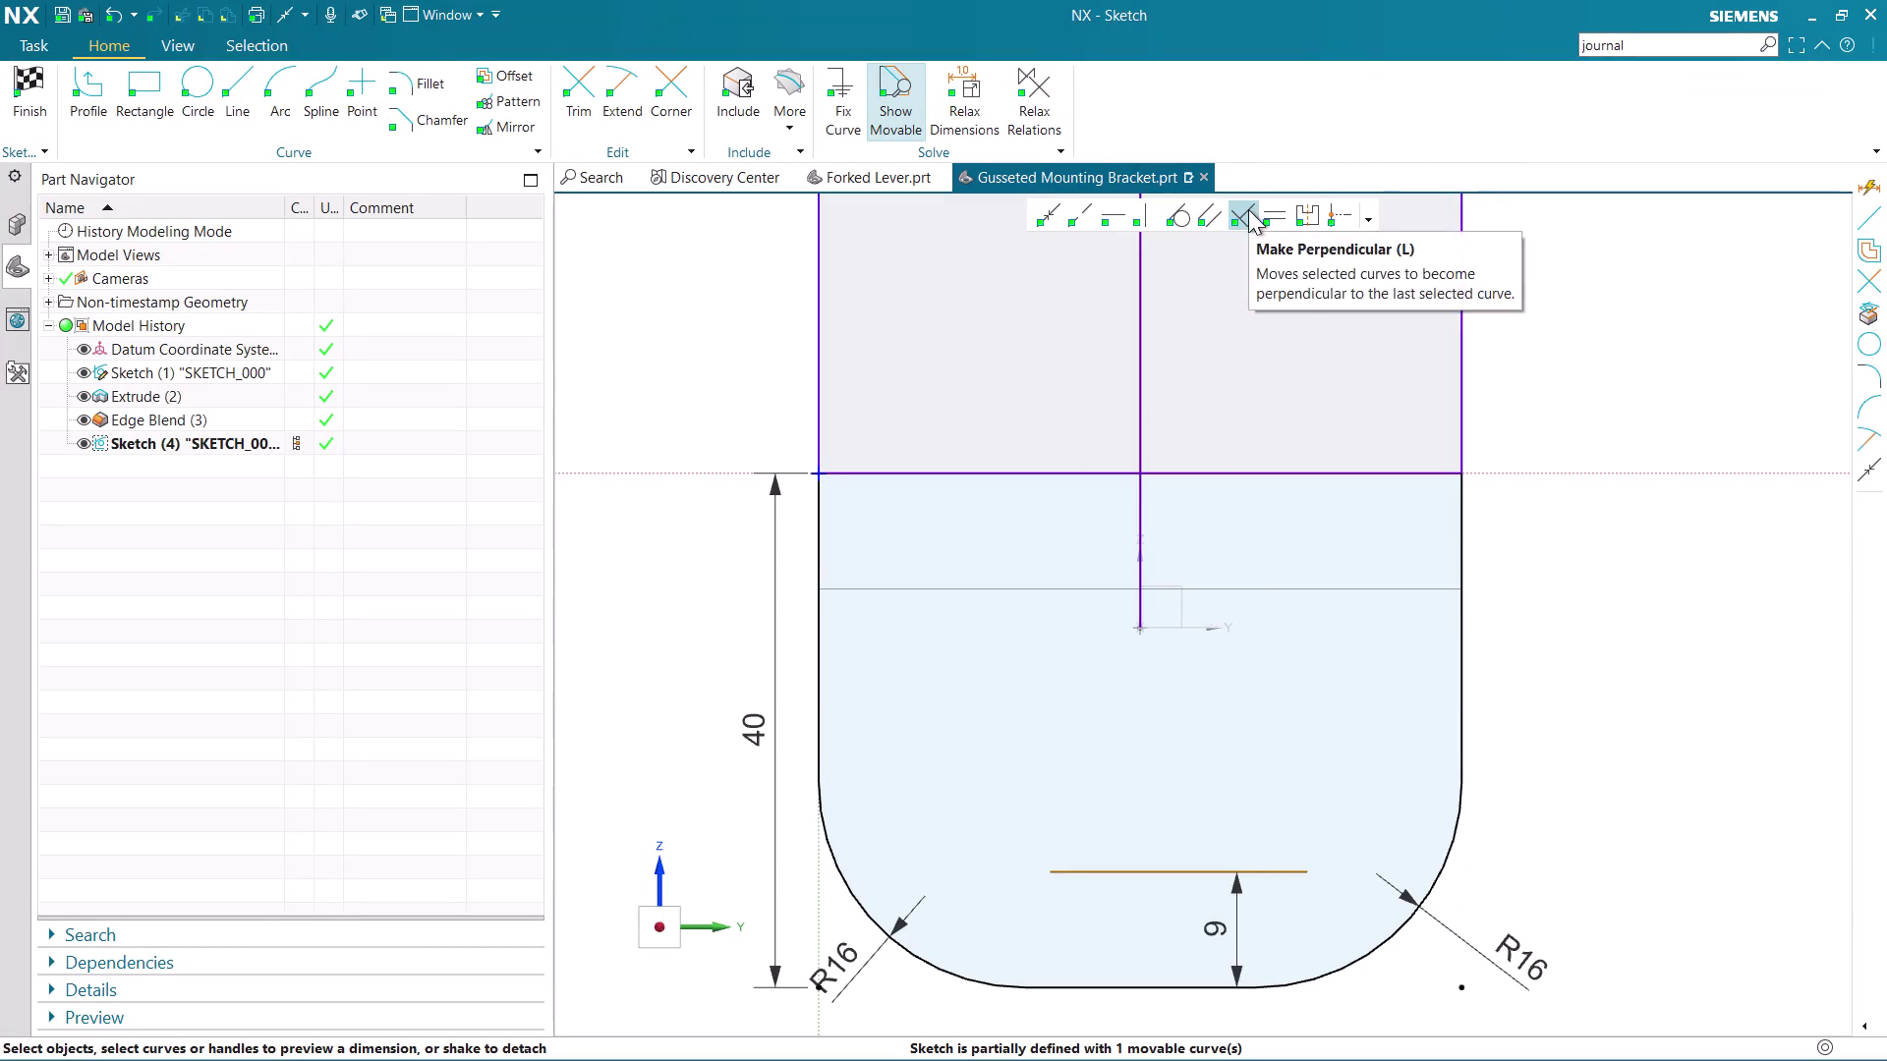
Make the short line's midpoint aligned with the bottom edge's midpoint.
click(1327, 214)
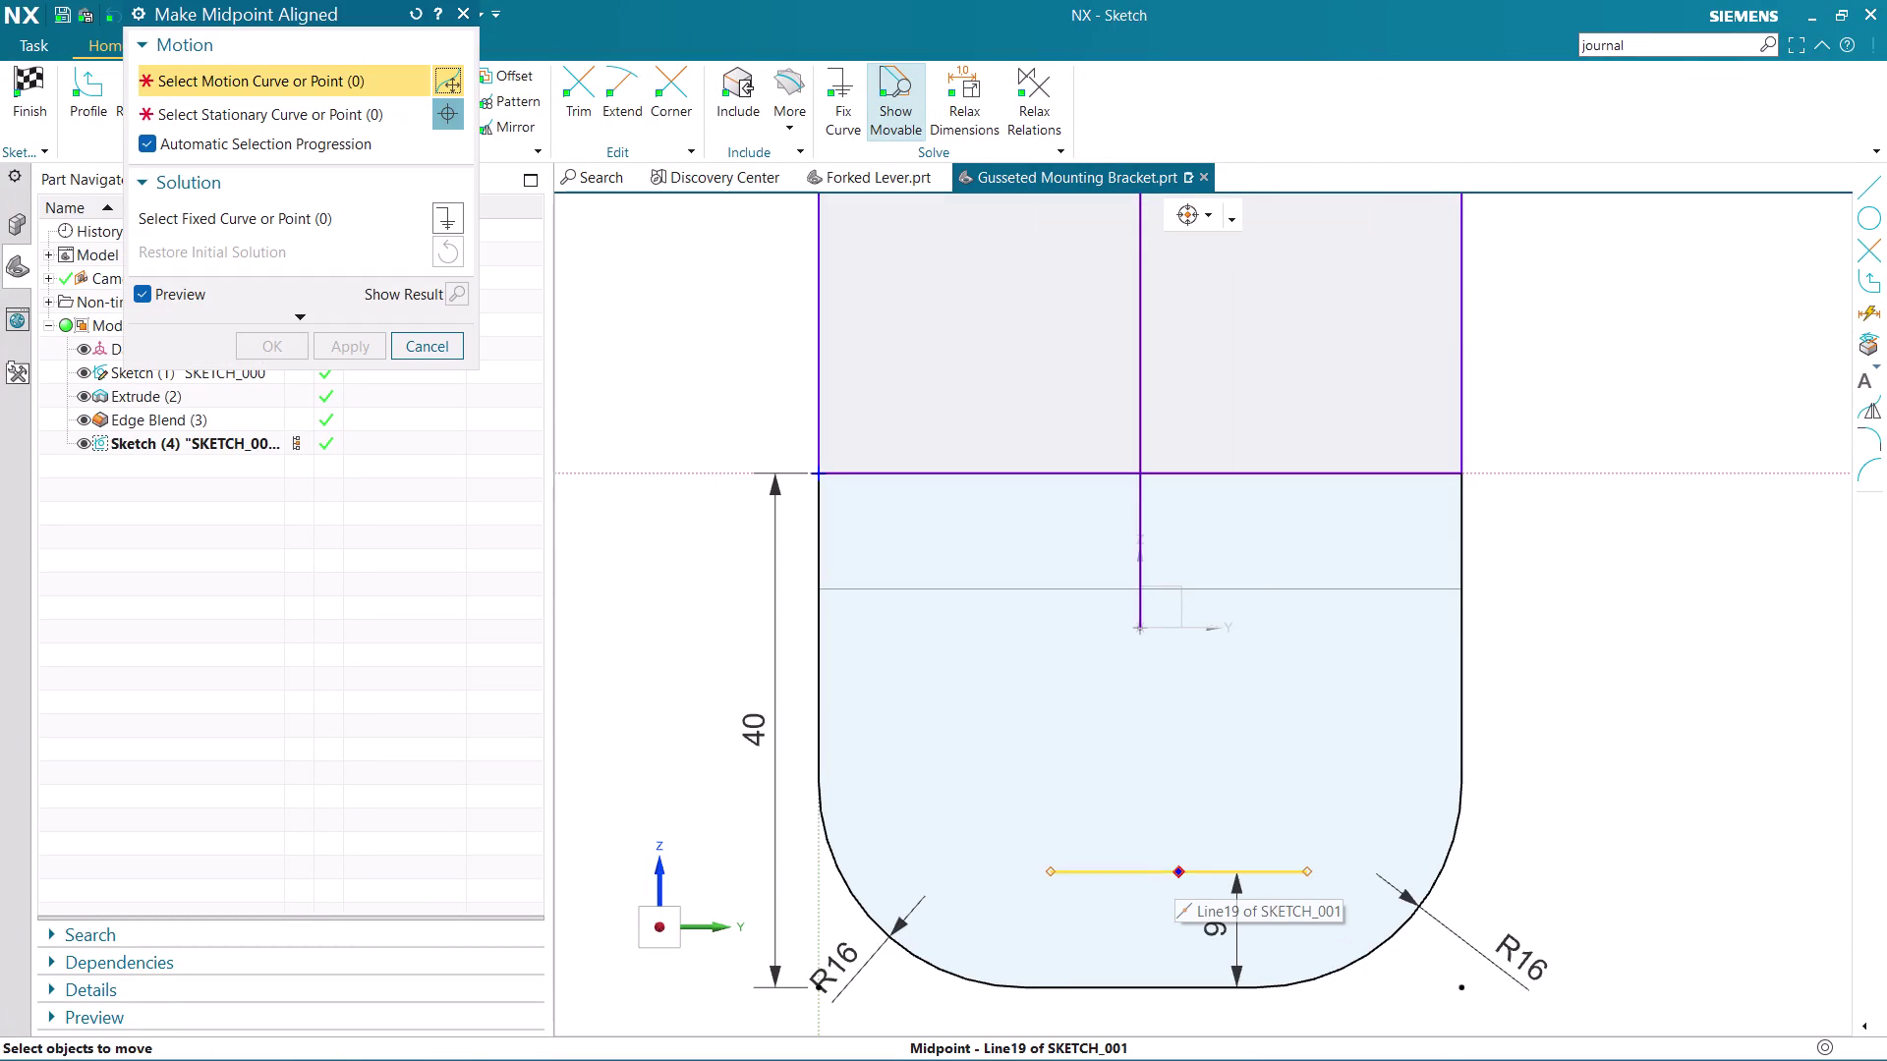
scroll(down, 3)
scroll(up, 3)
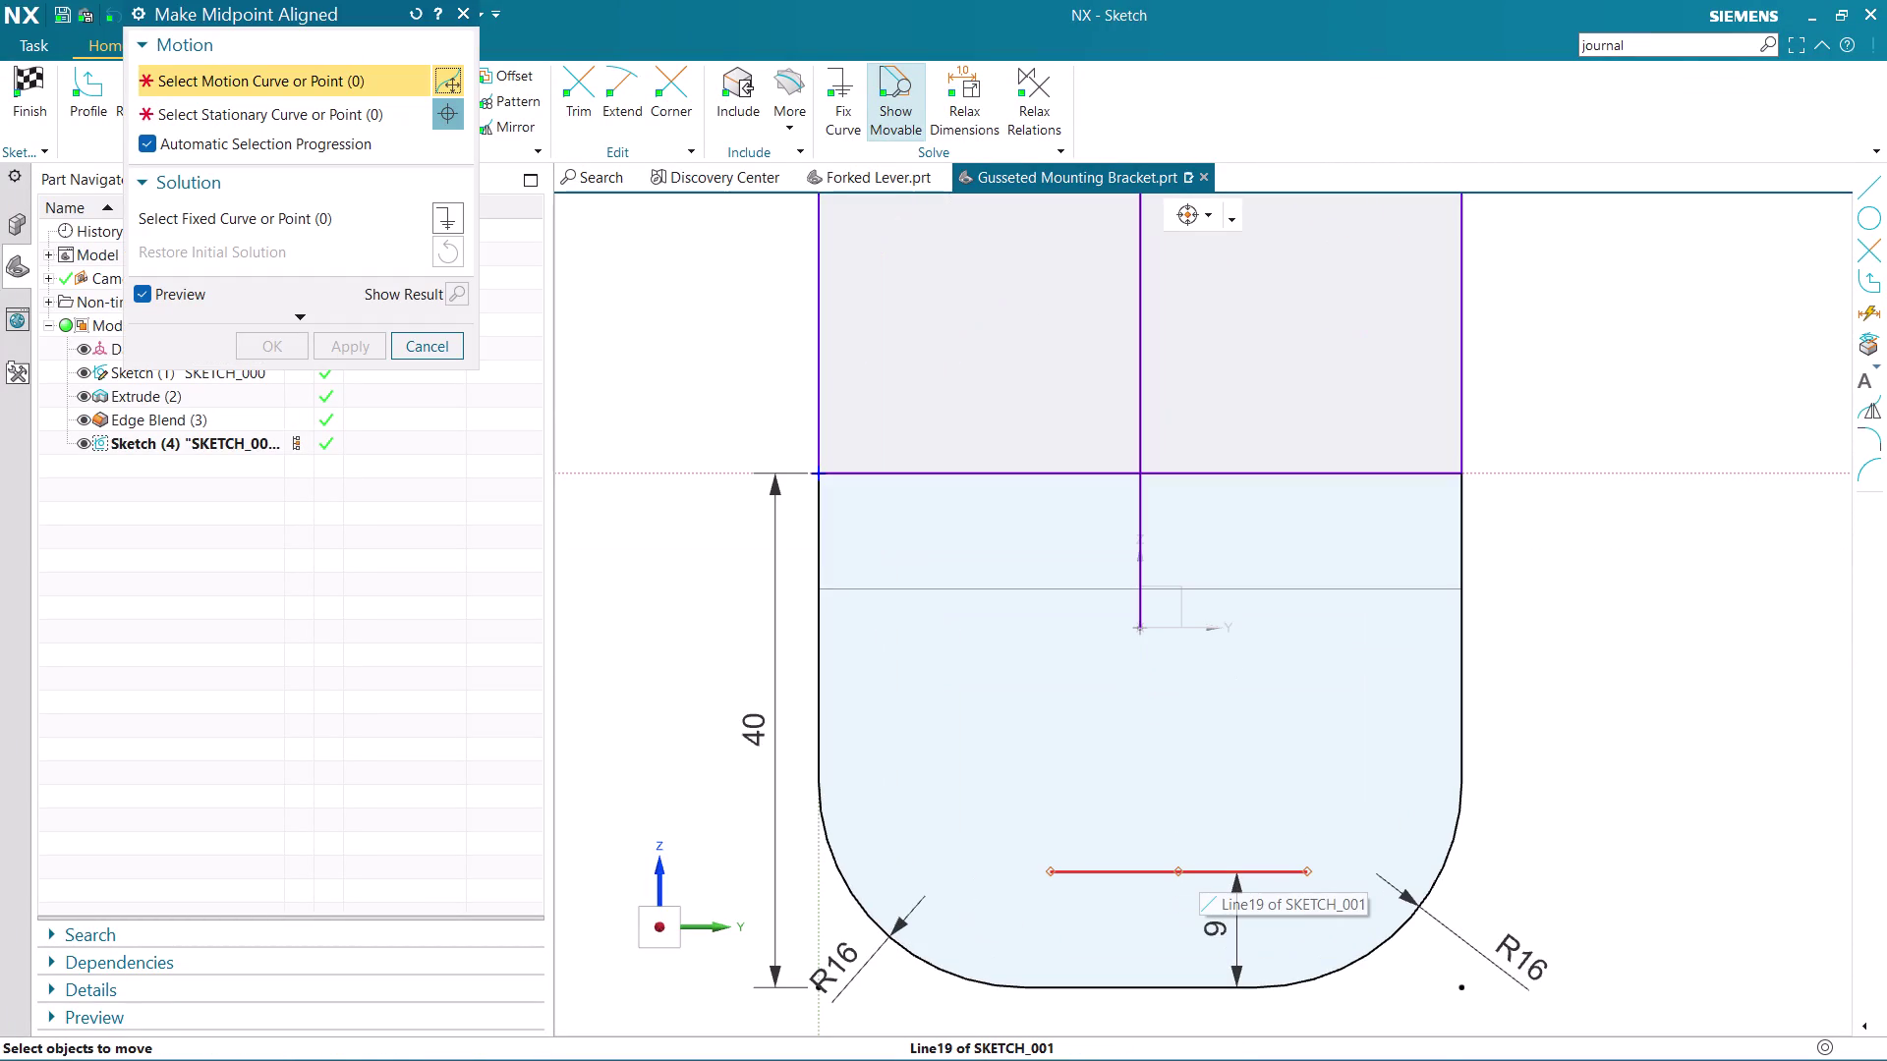
click(1174, 875)
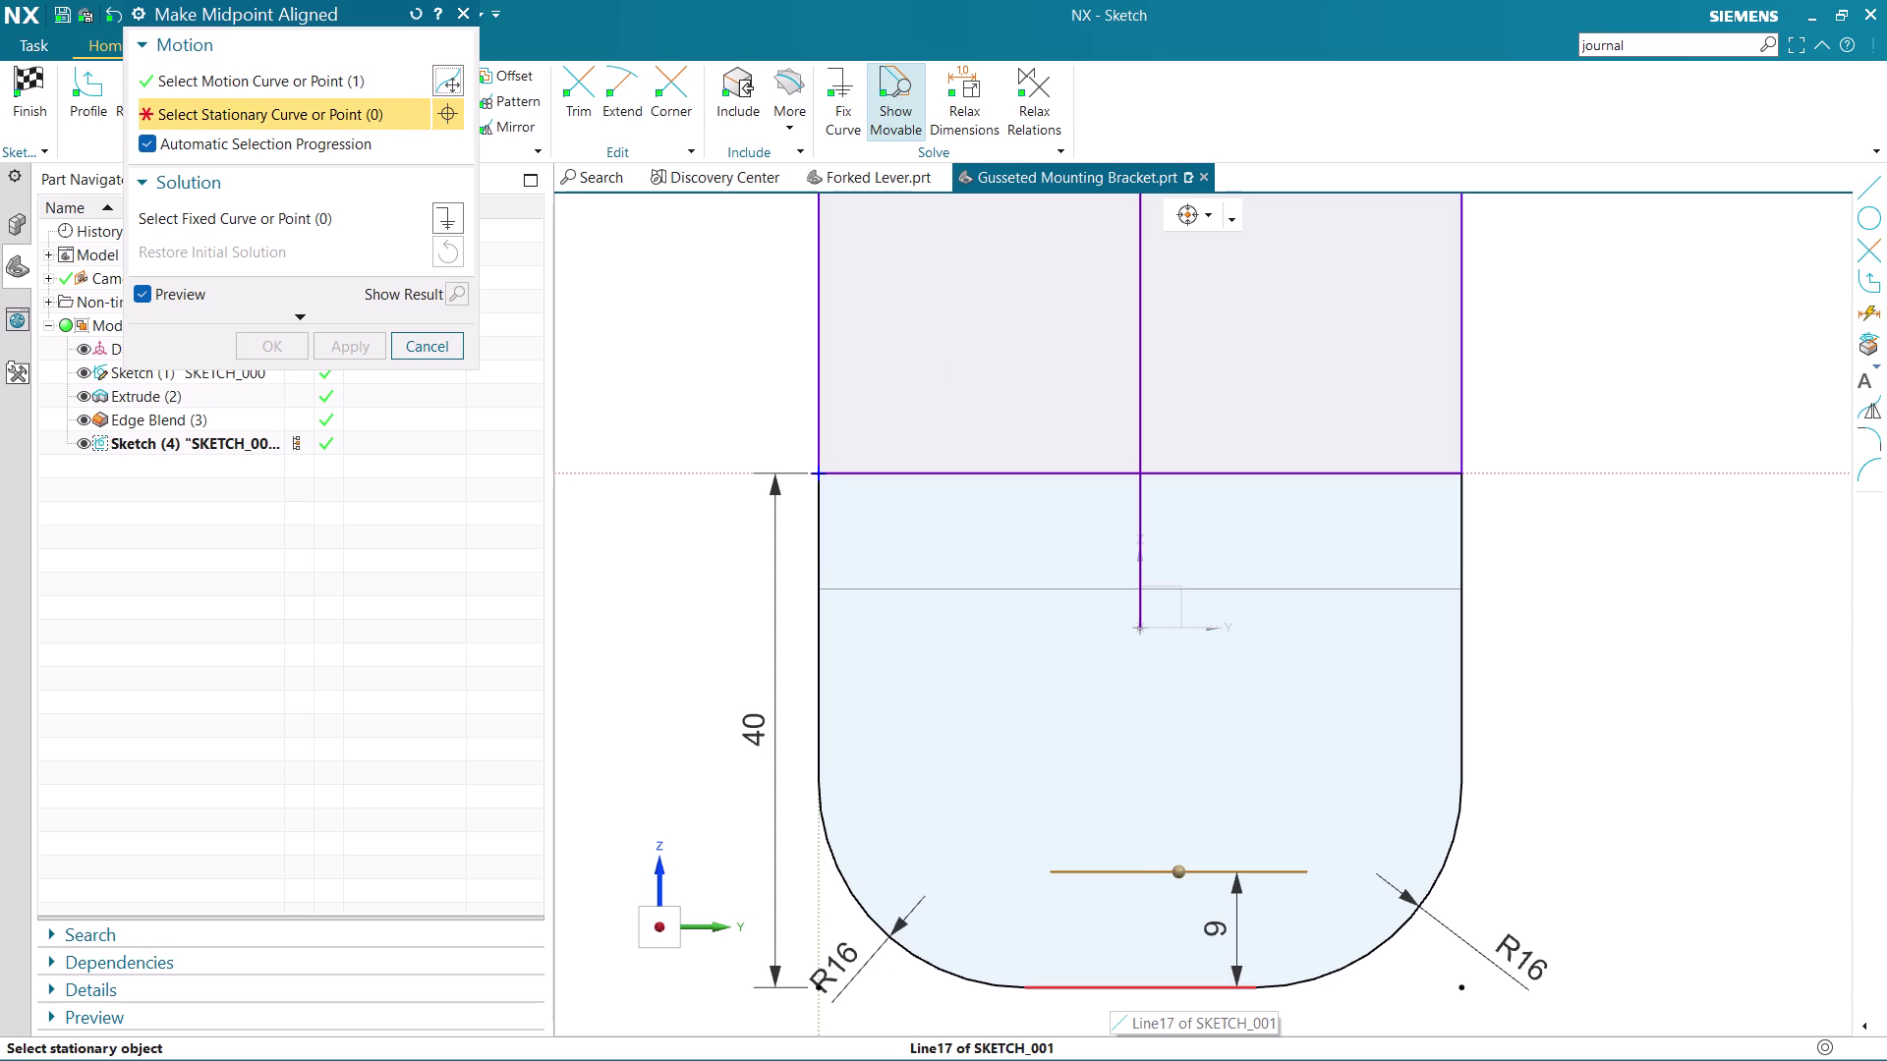
scroll(up, 3)
click(1147, 997)
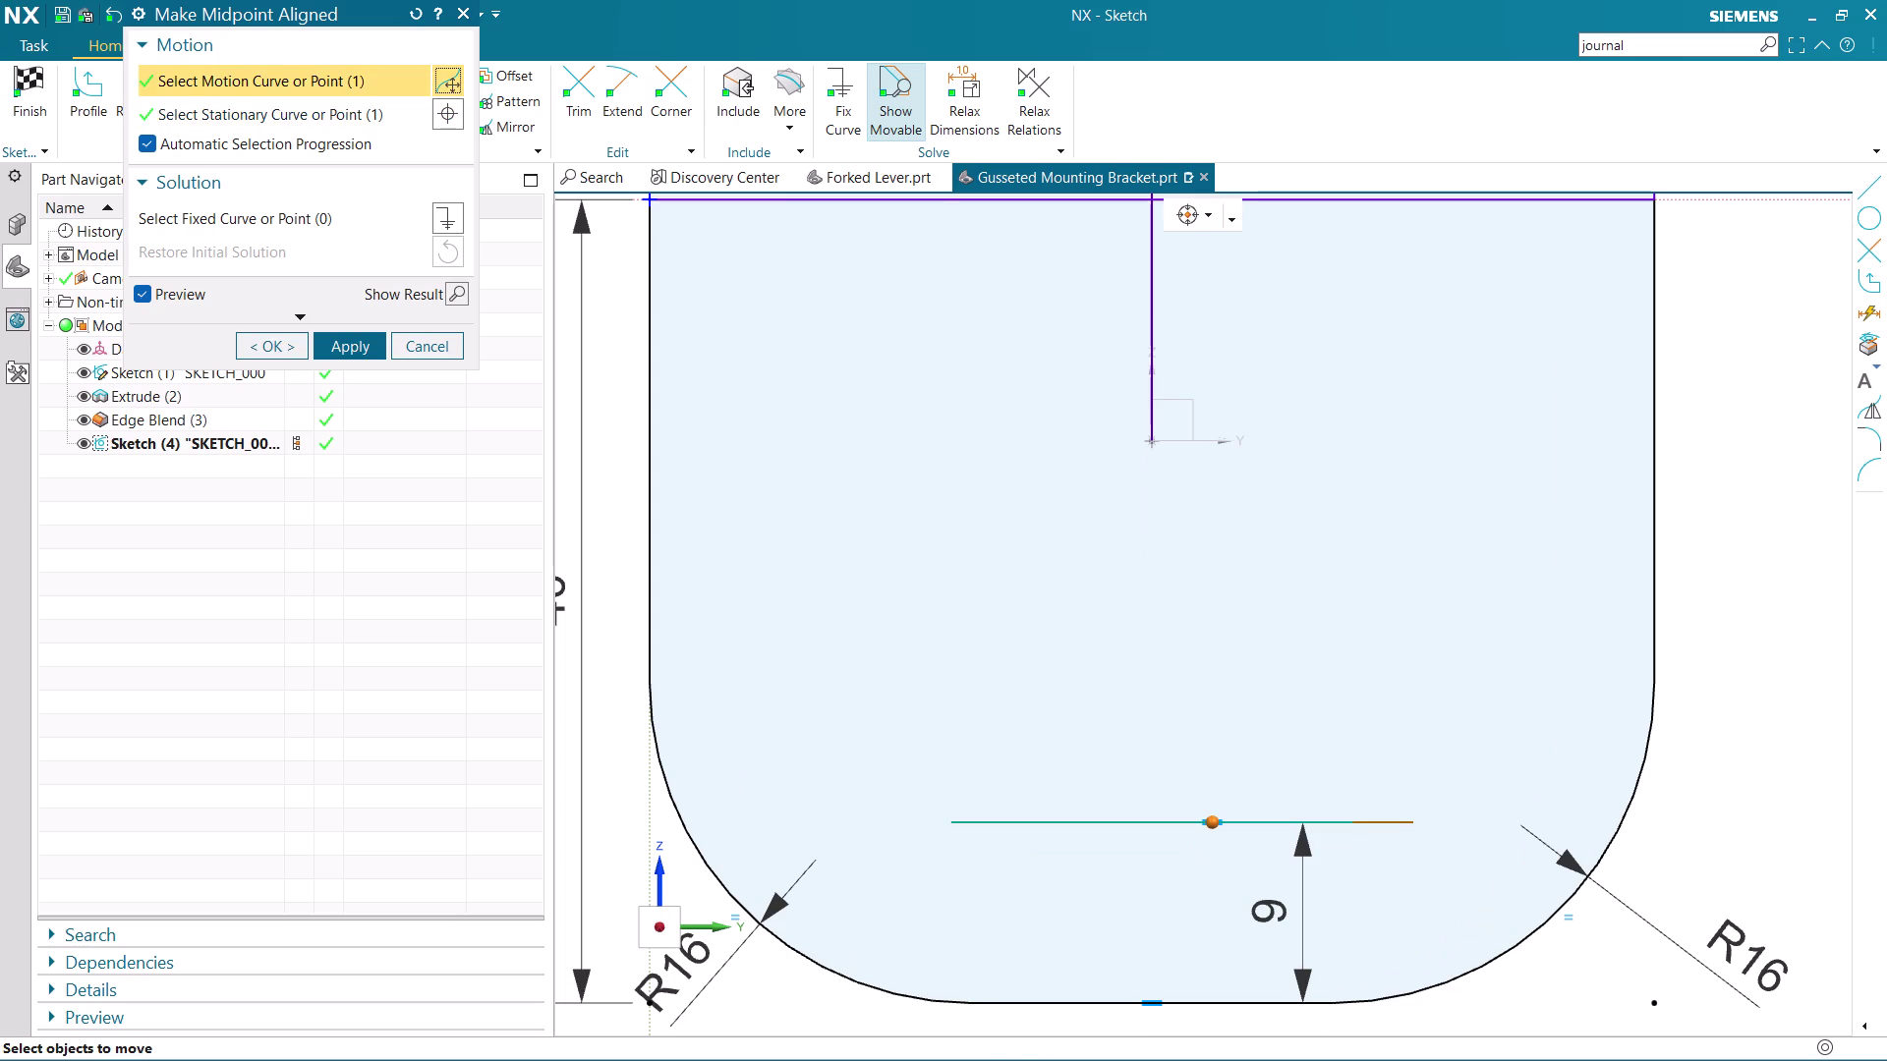
click(362, 346)
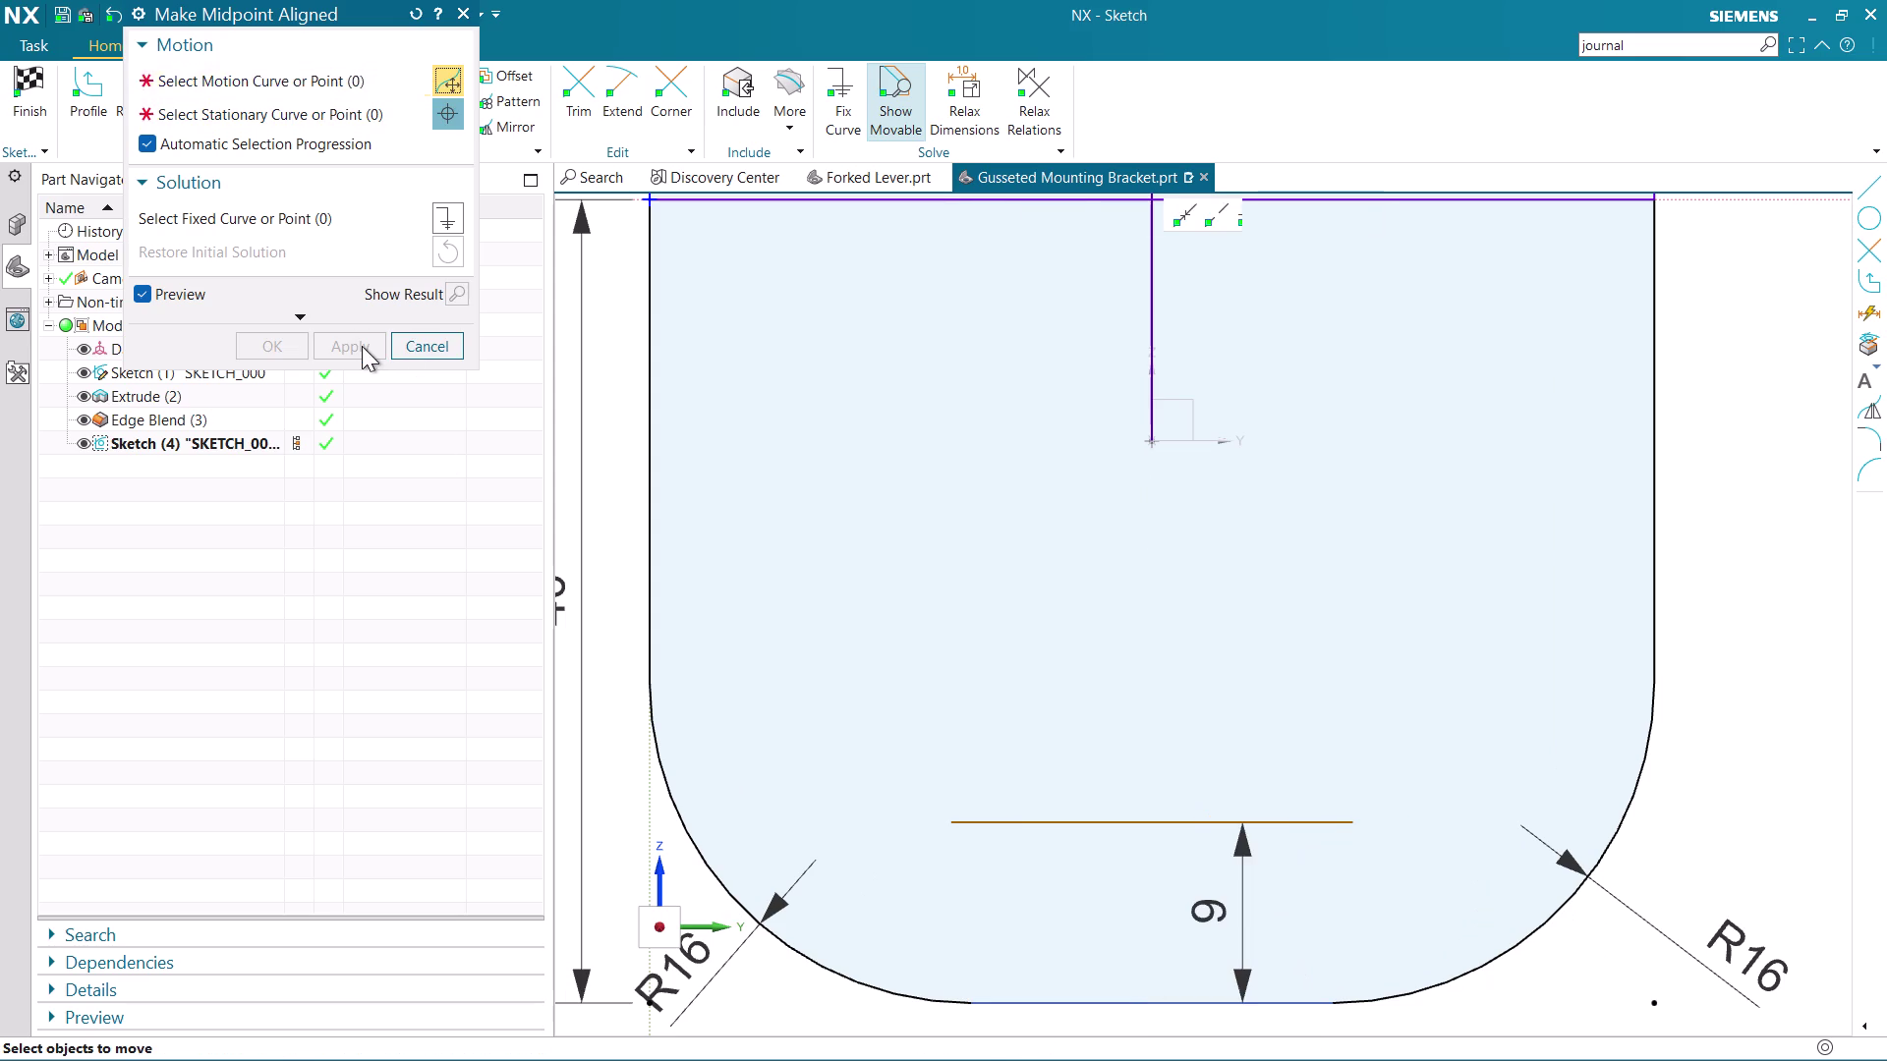
scroll(down, 3)
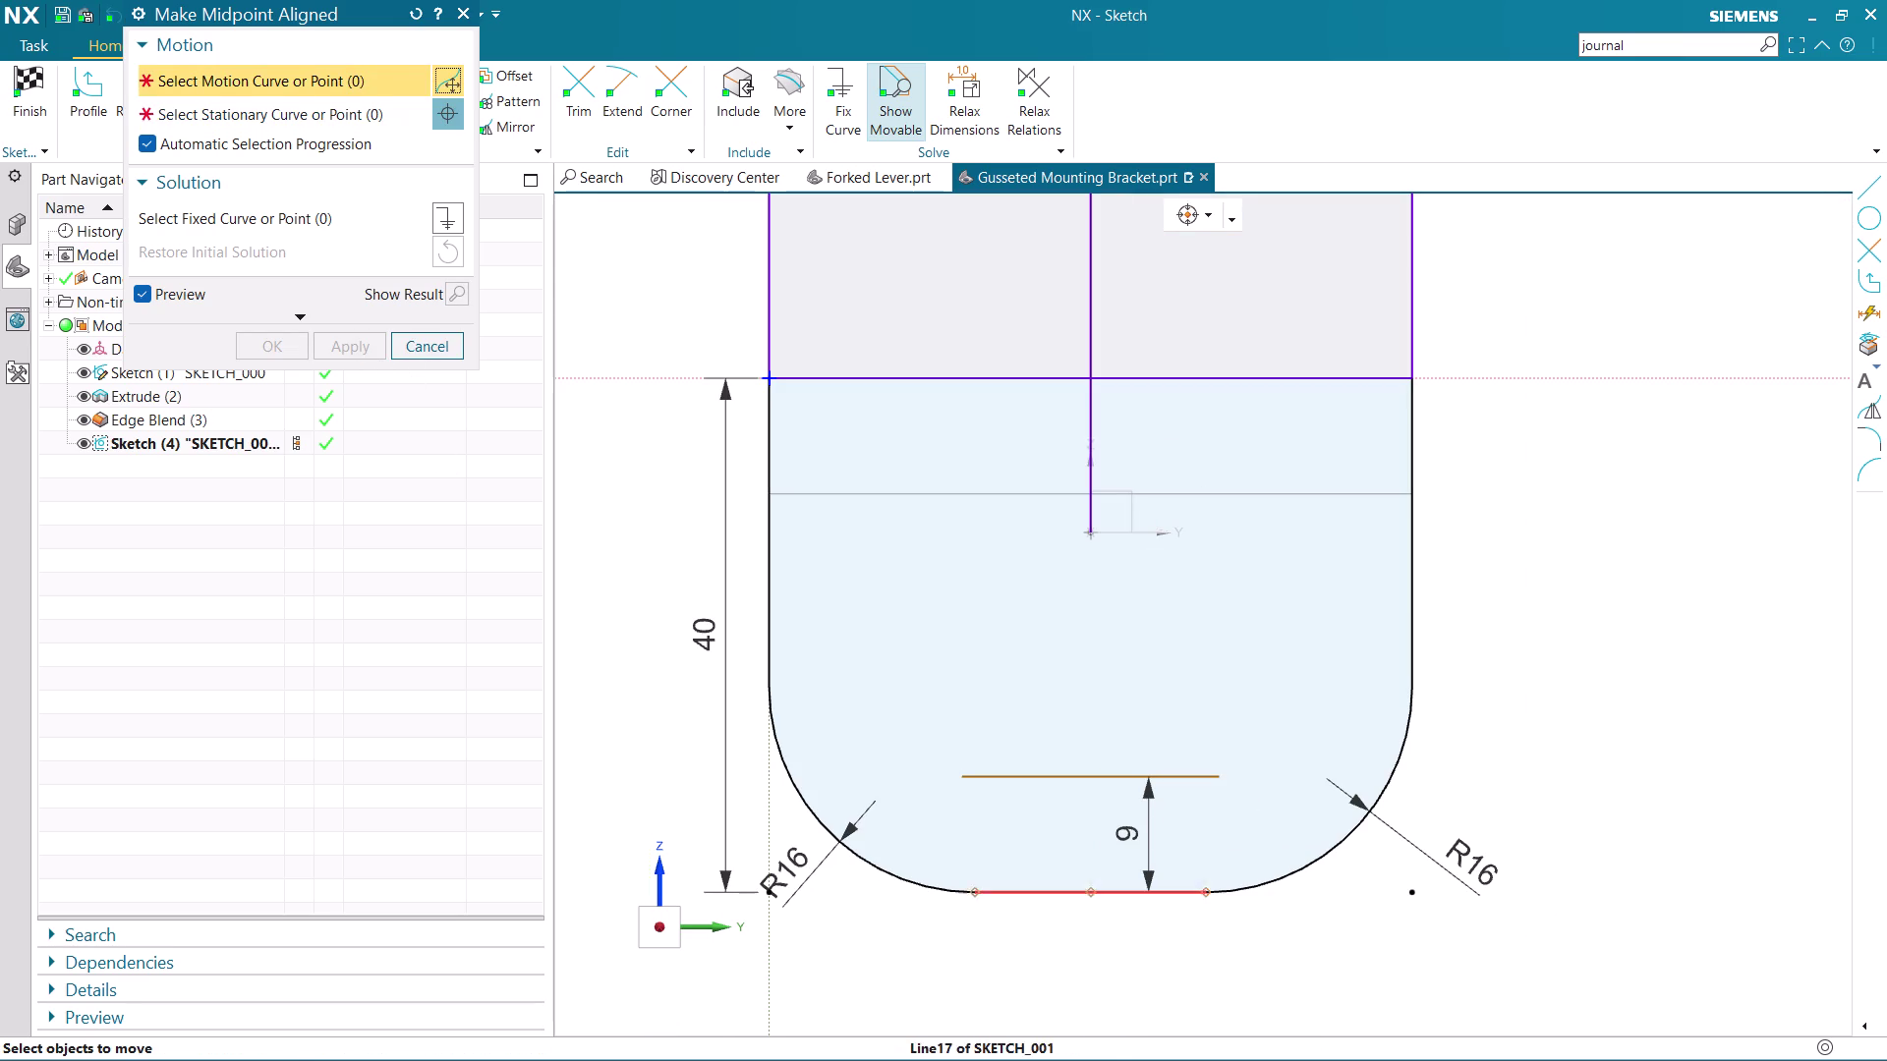
click(432, 350)
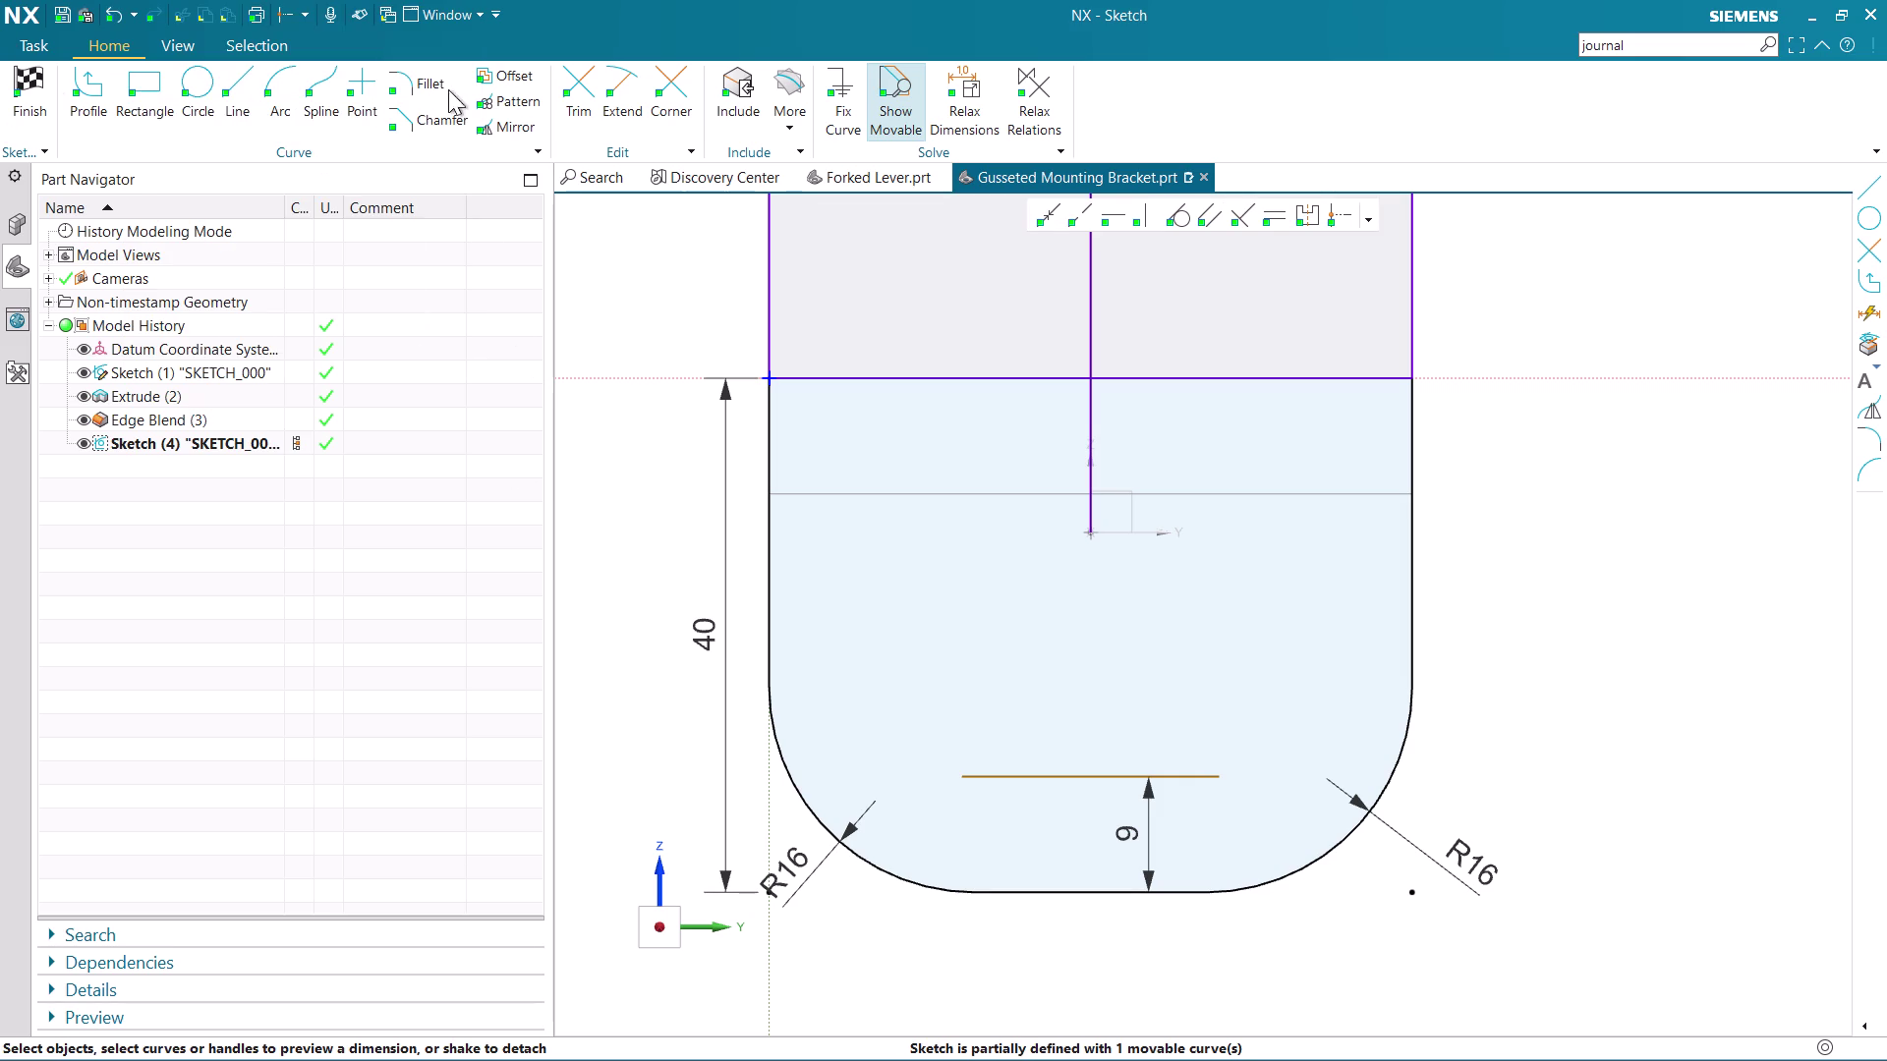
Offset the short line 9 mm upward to create a parallel copy.
click(495, 78)
click(986, 776)
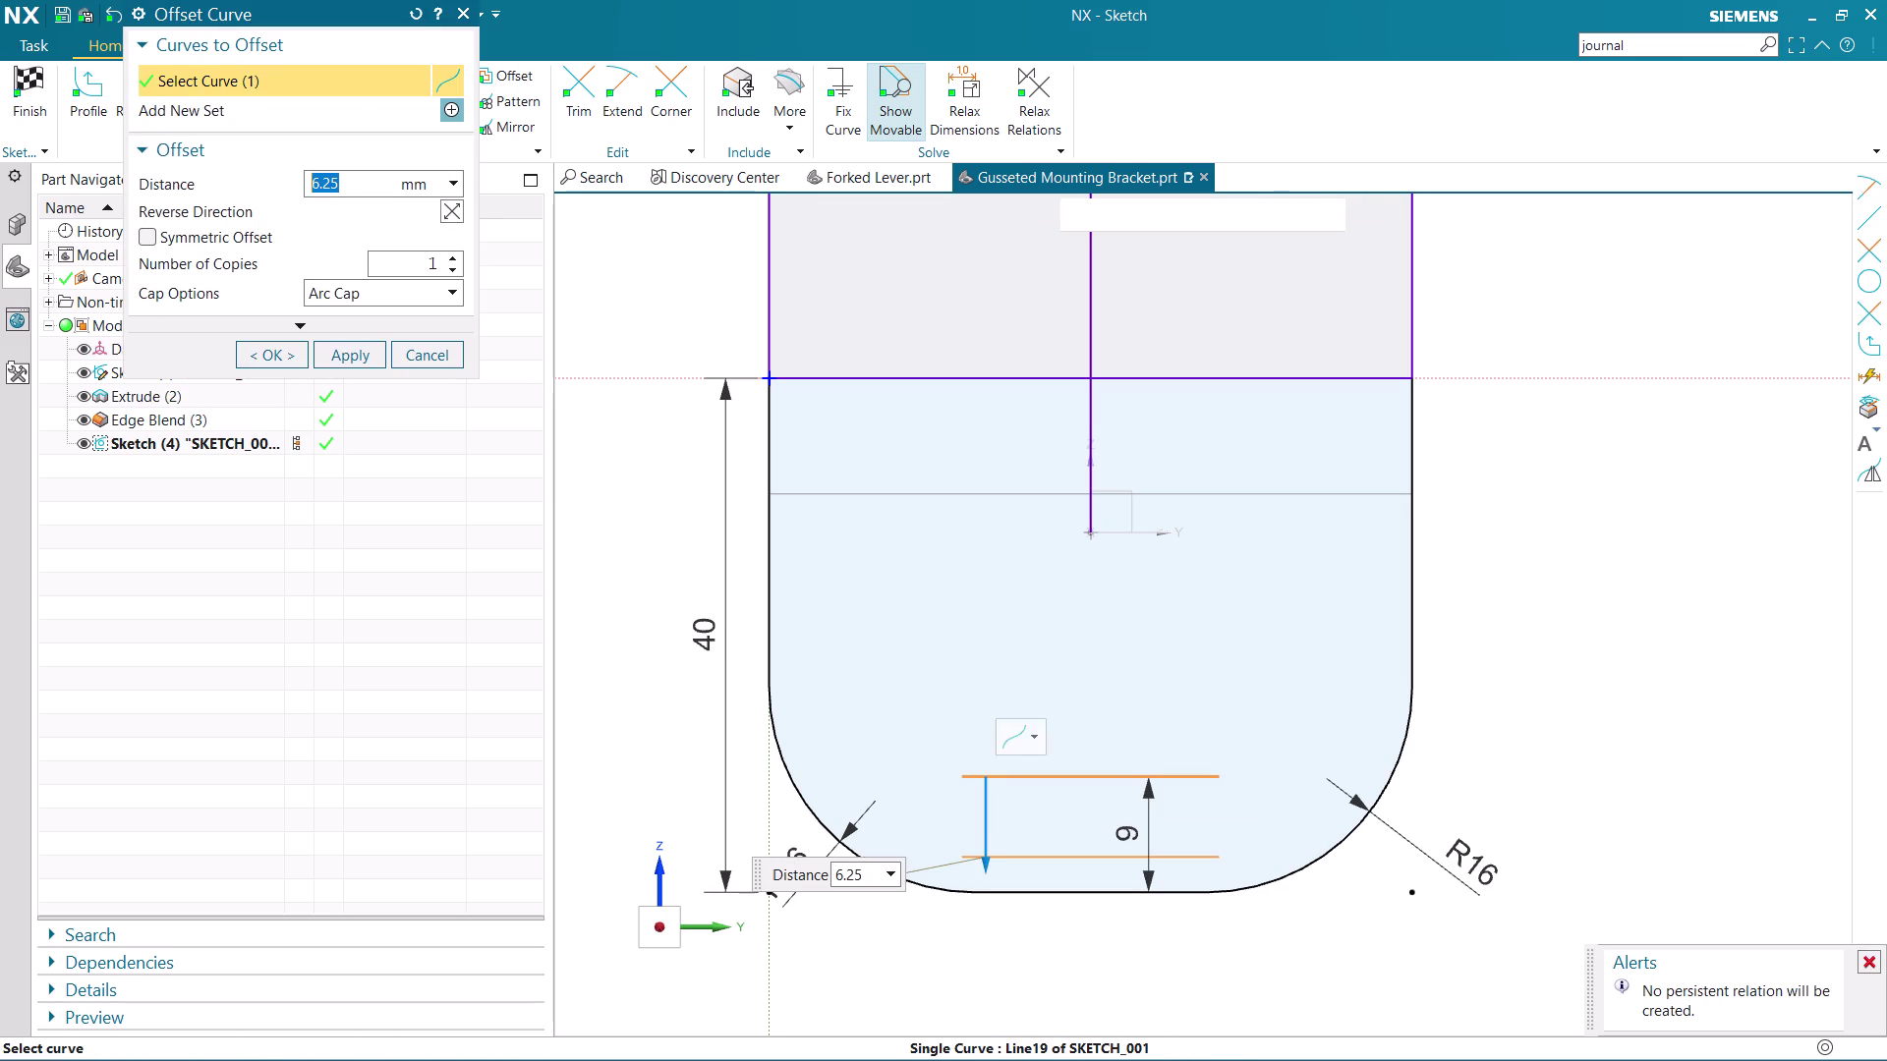
click(457, 219)
drag(345, 183, 276, 181)
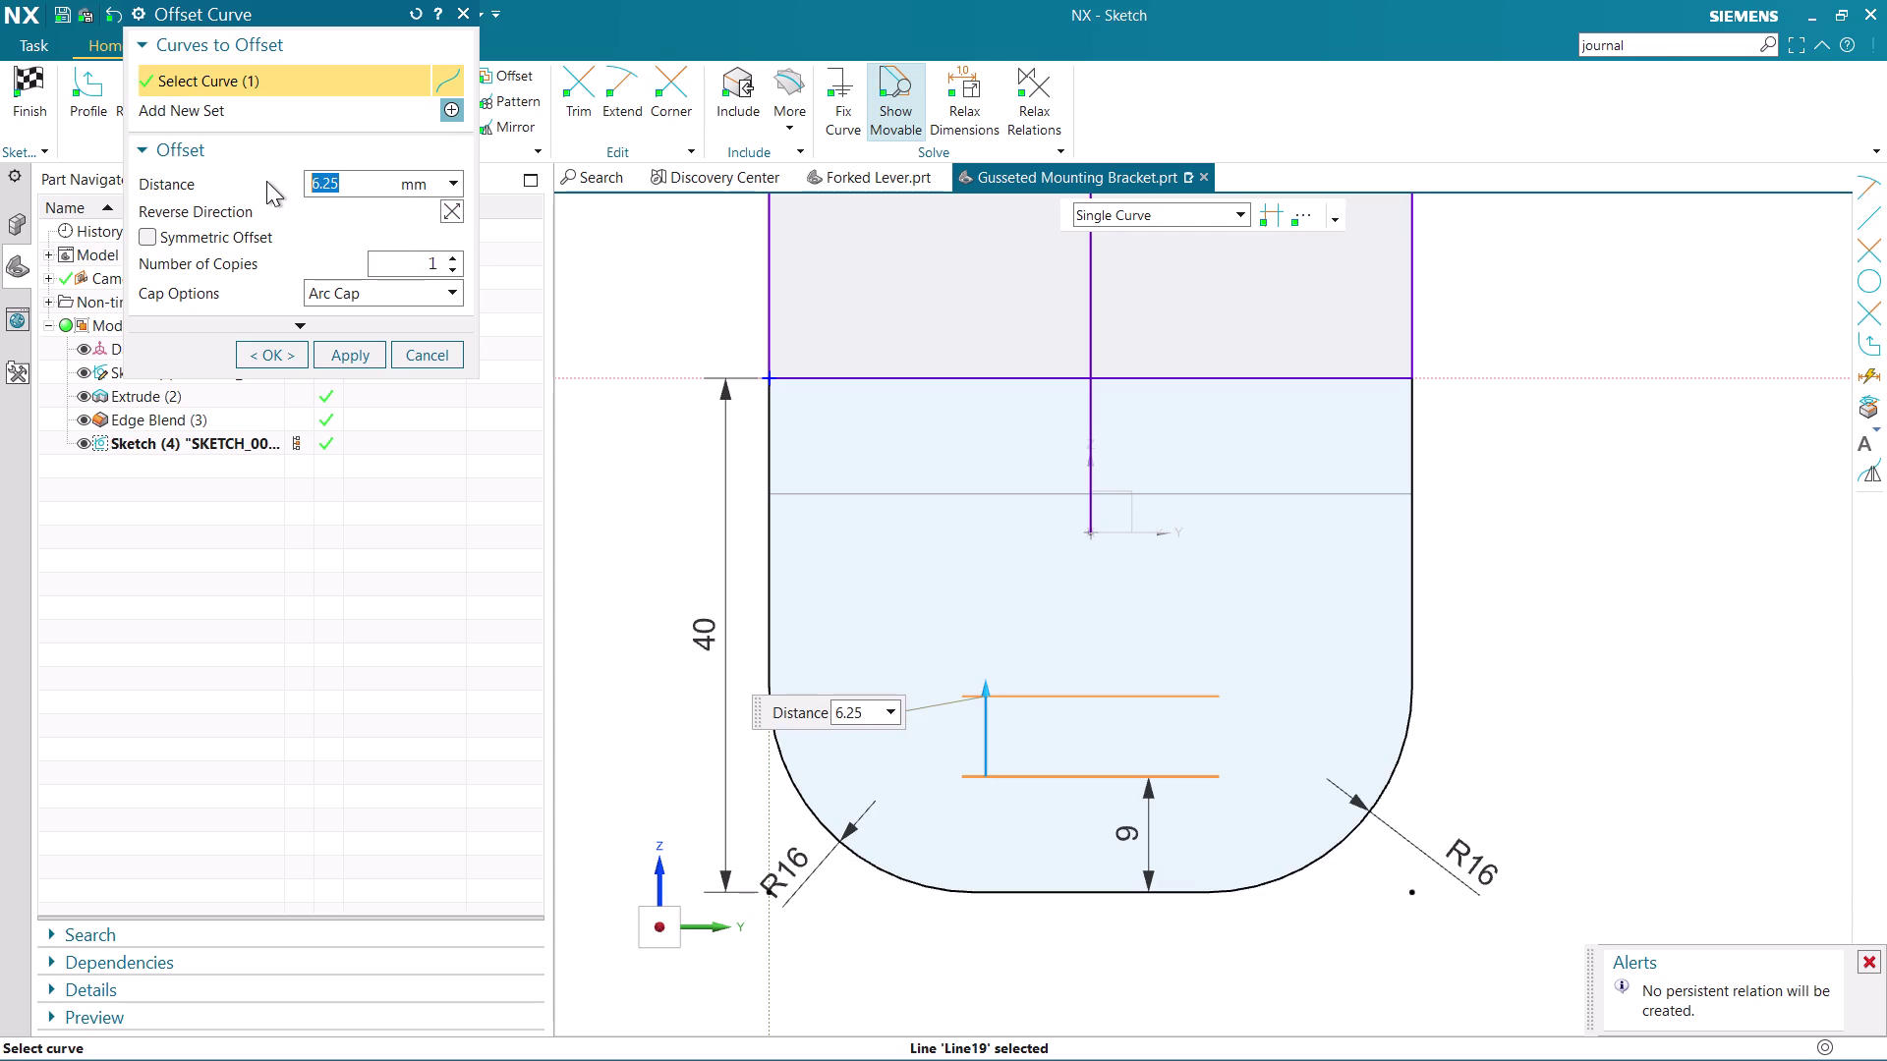
key(BackSpace)
key(9)
key(Return)
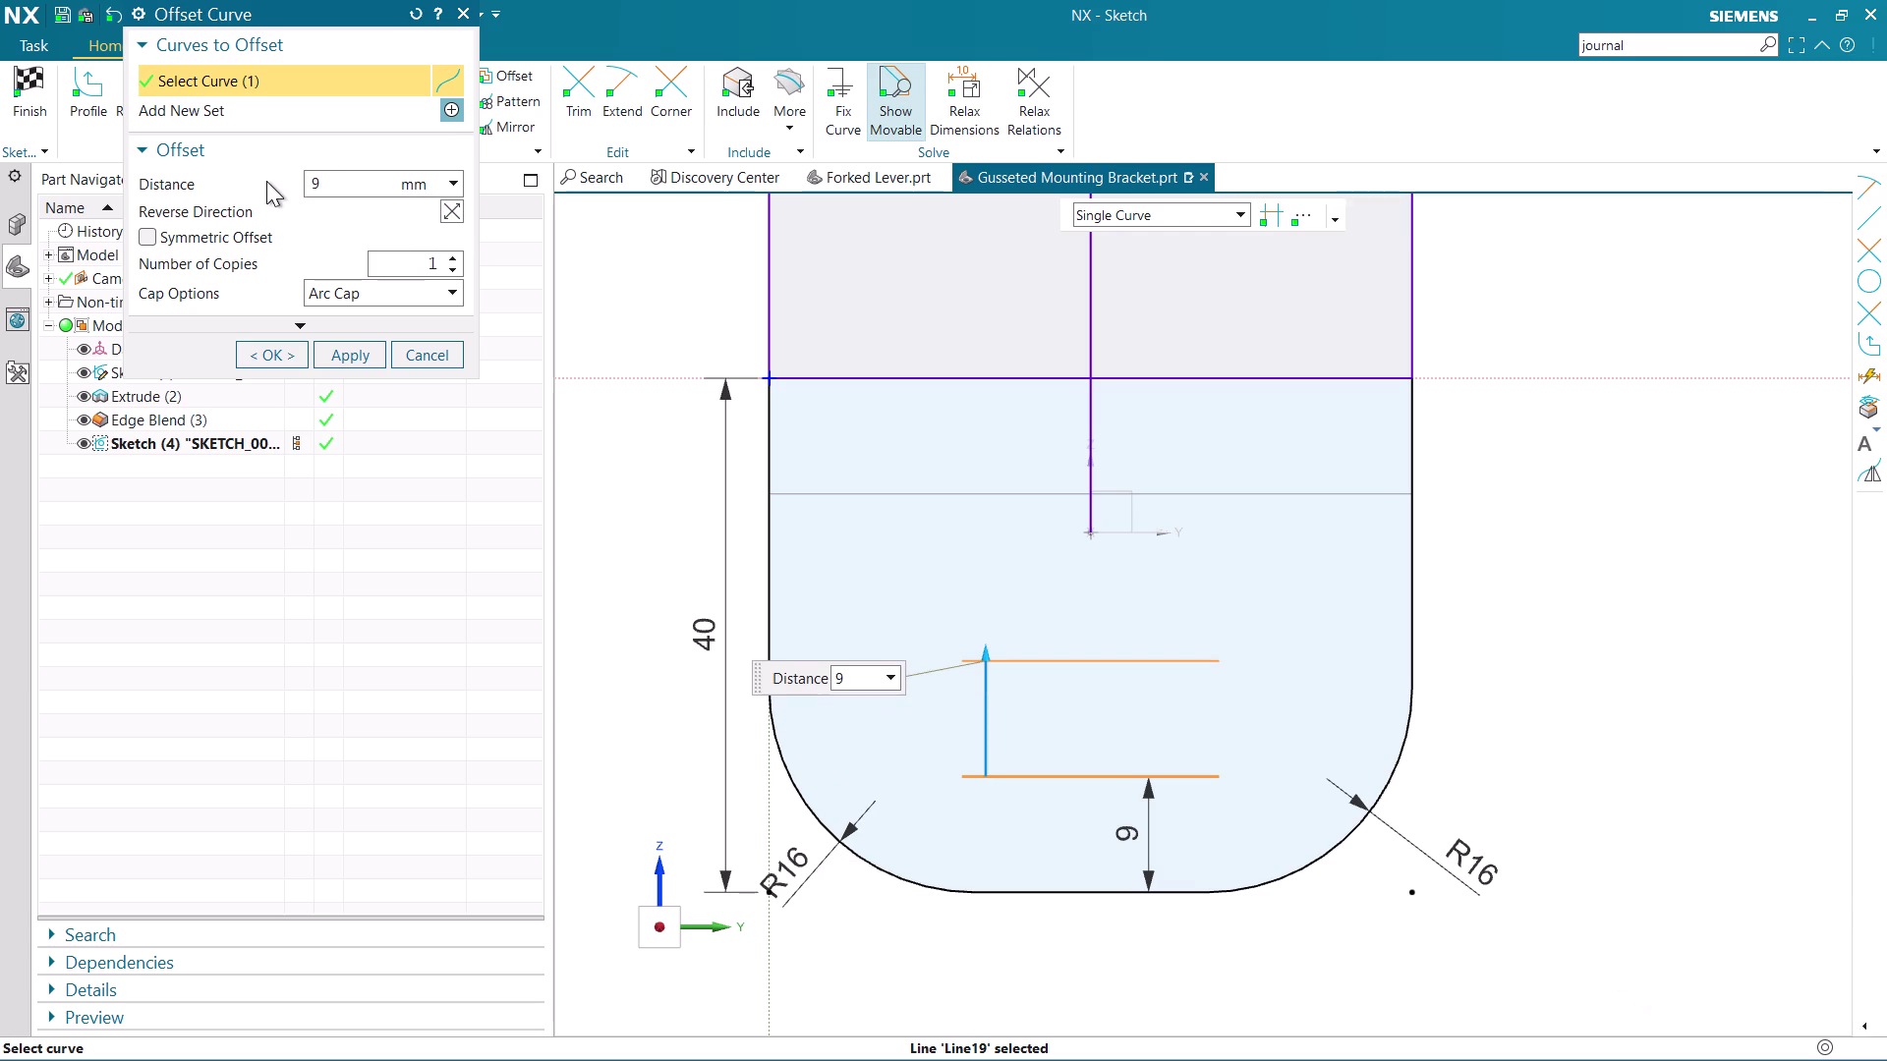
click(260, 357)
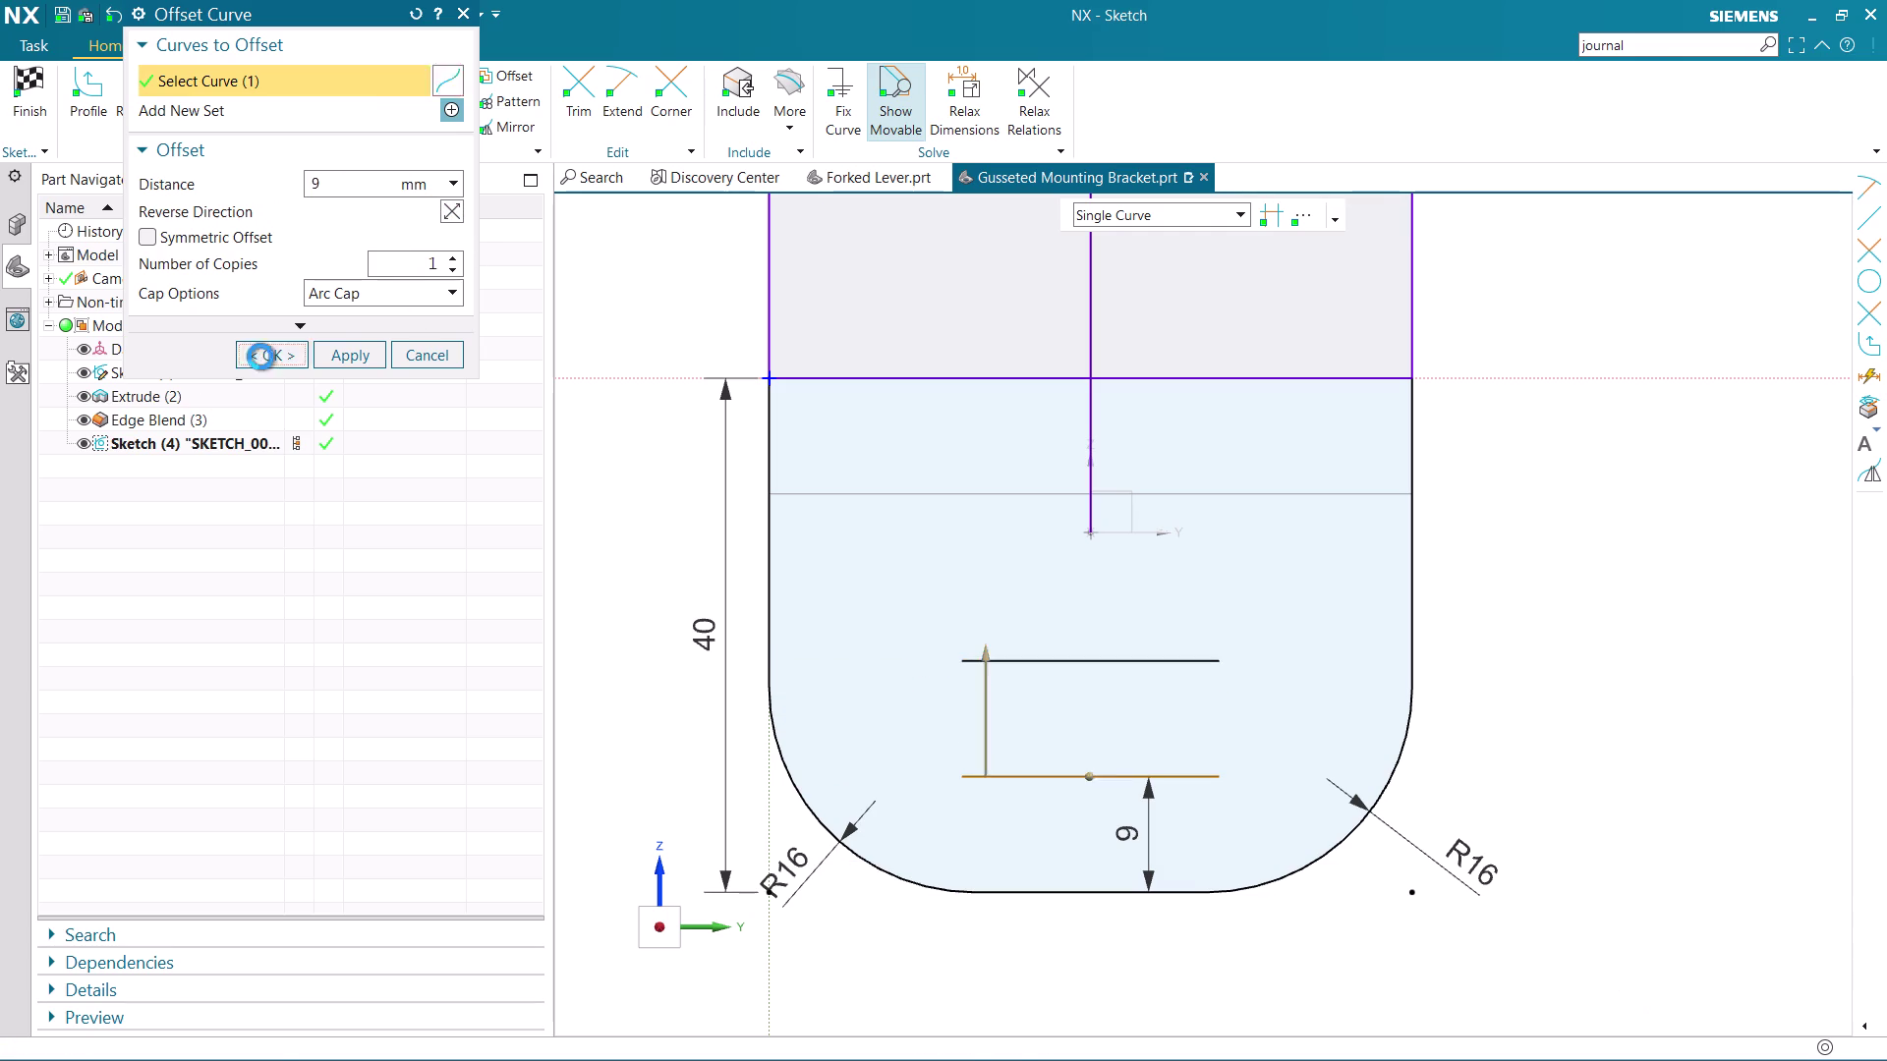
click(186, 79)
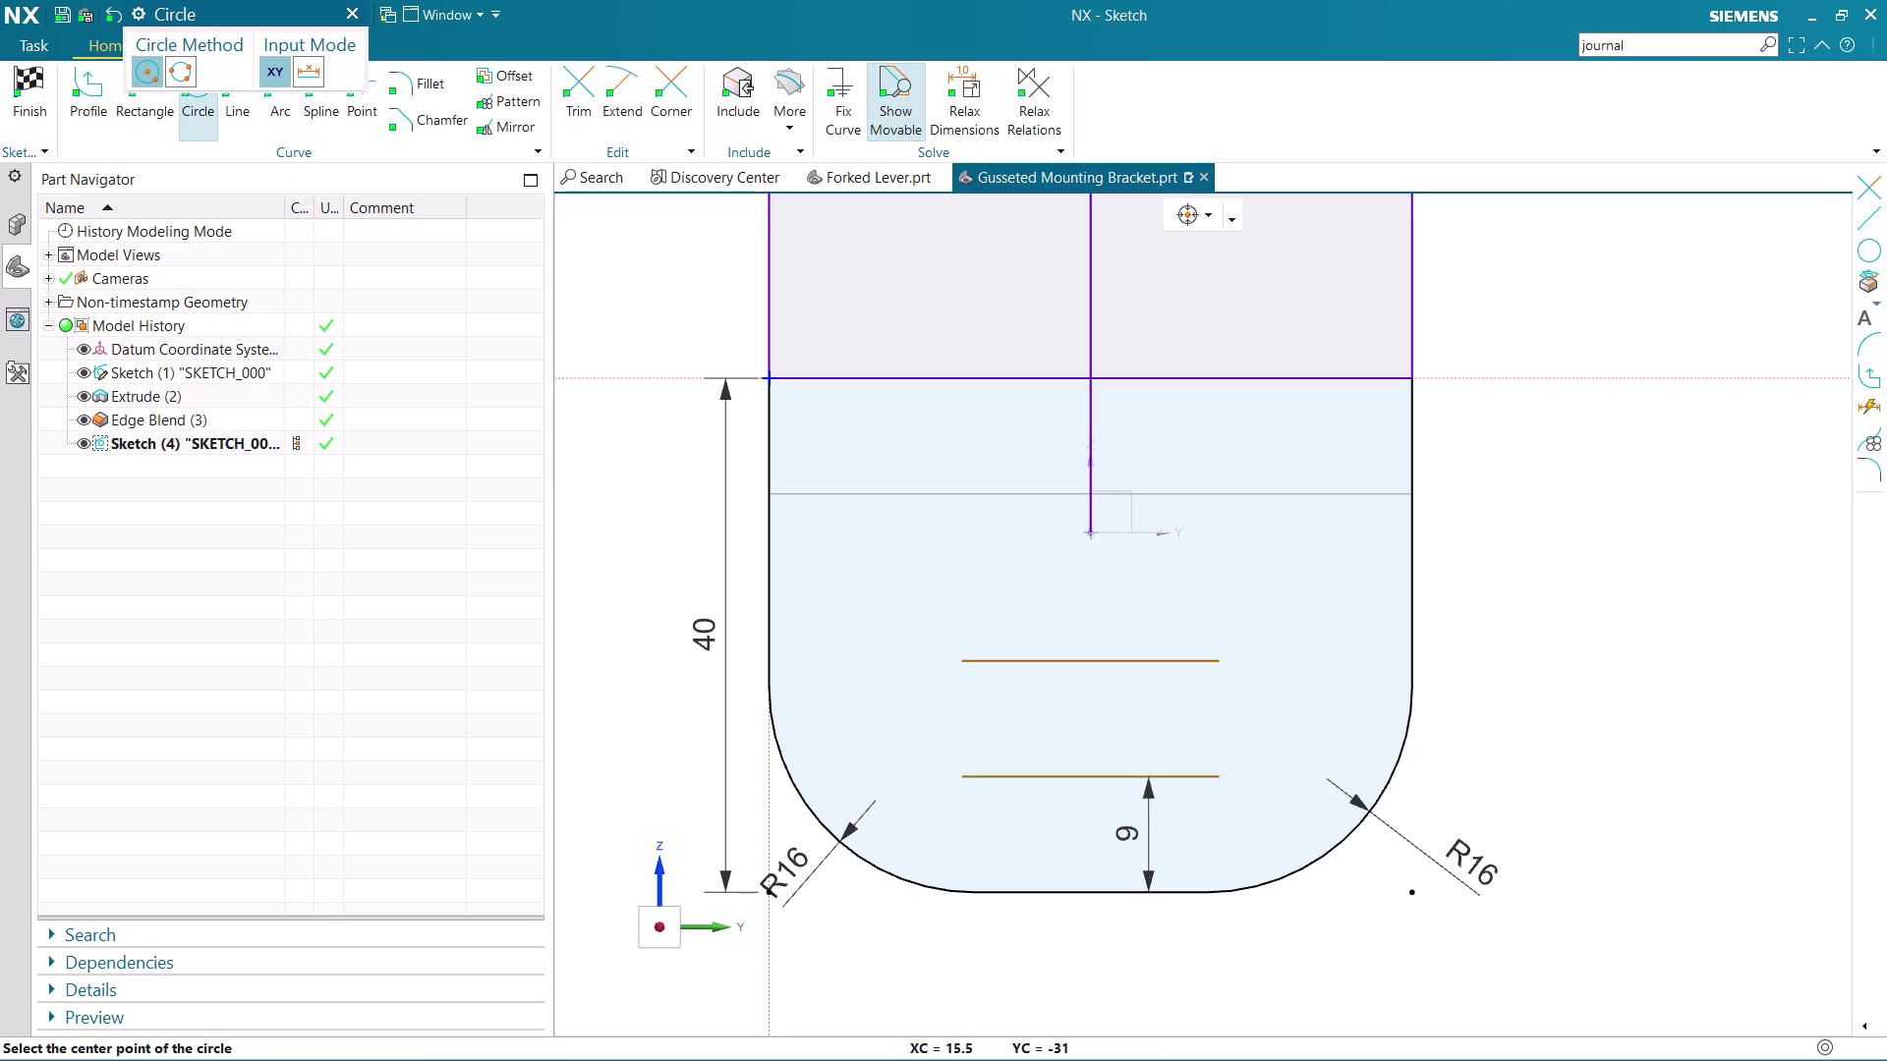
Draw three-point circles through the left and right ends of both lines.
click(182, 69)
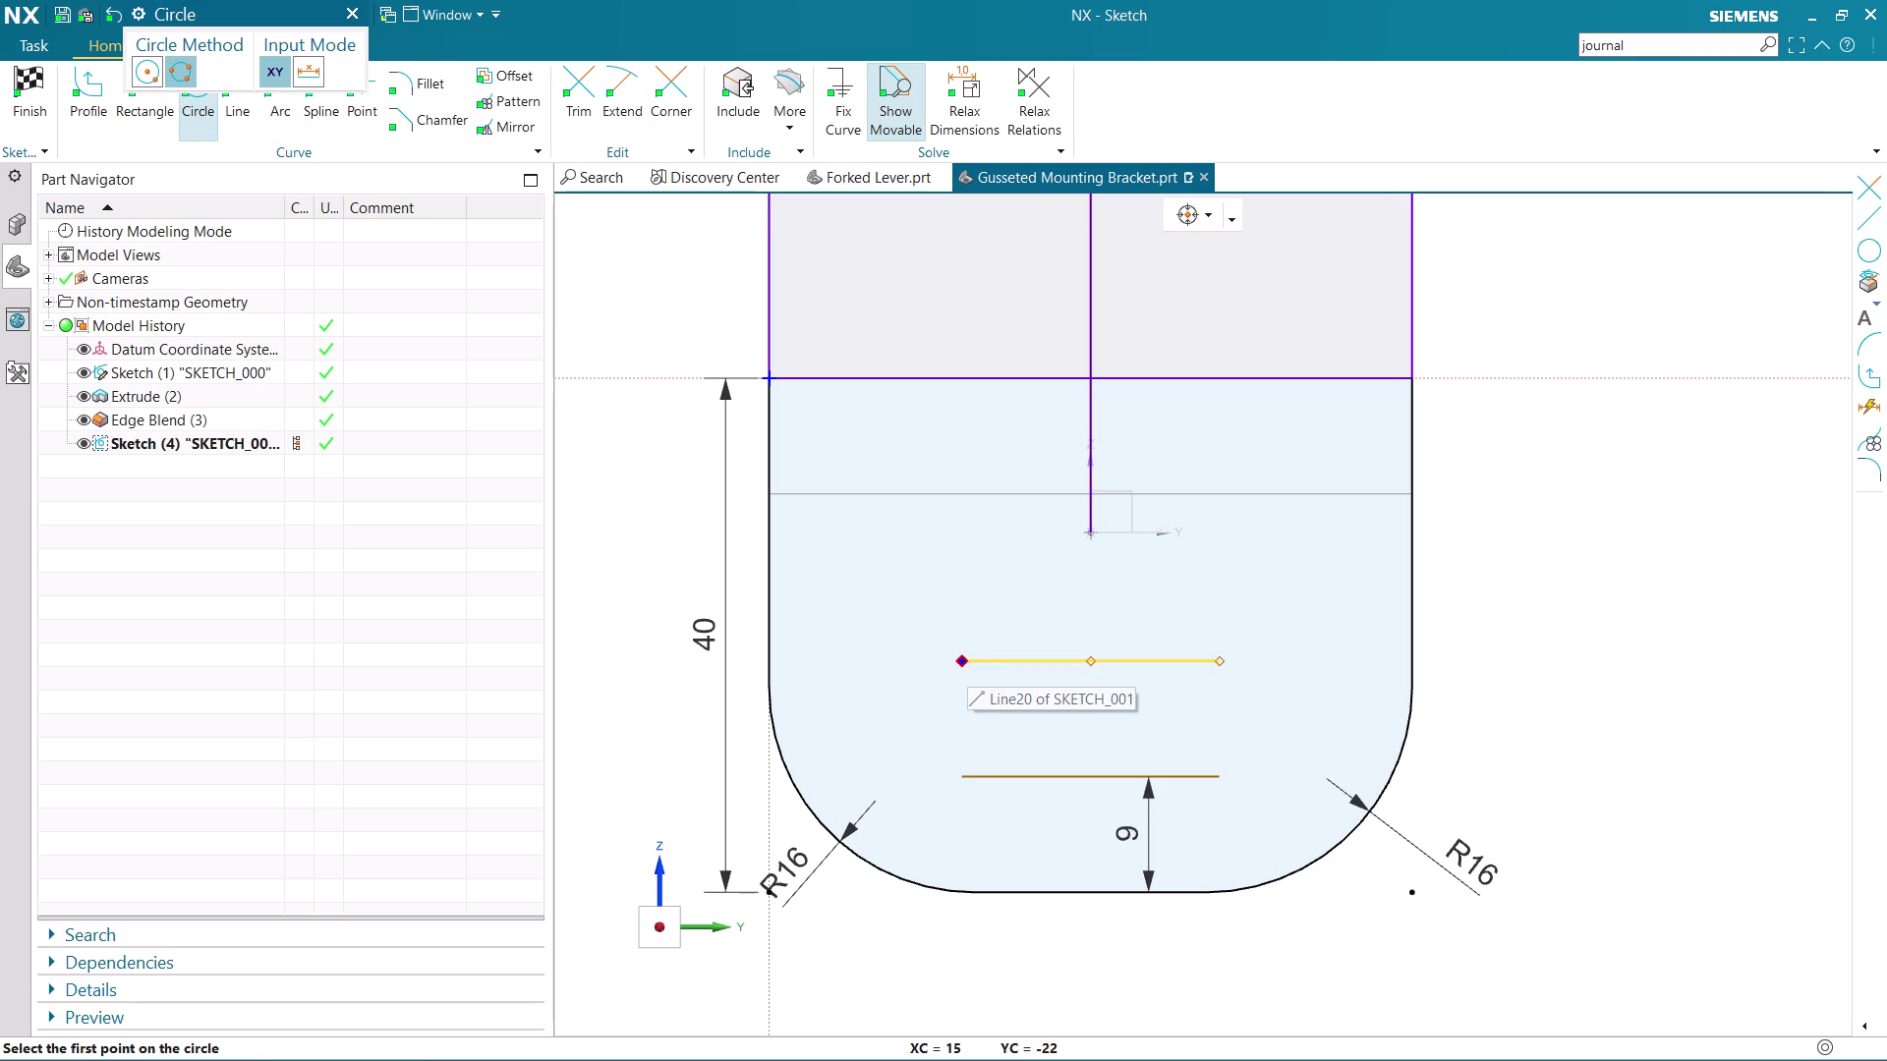
click(958, 658)
click(967, 775)
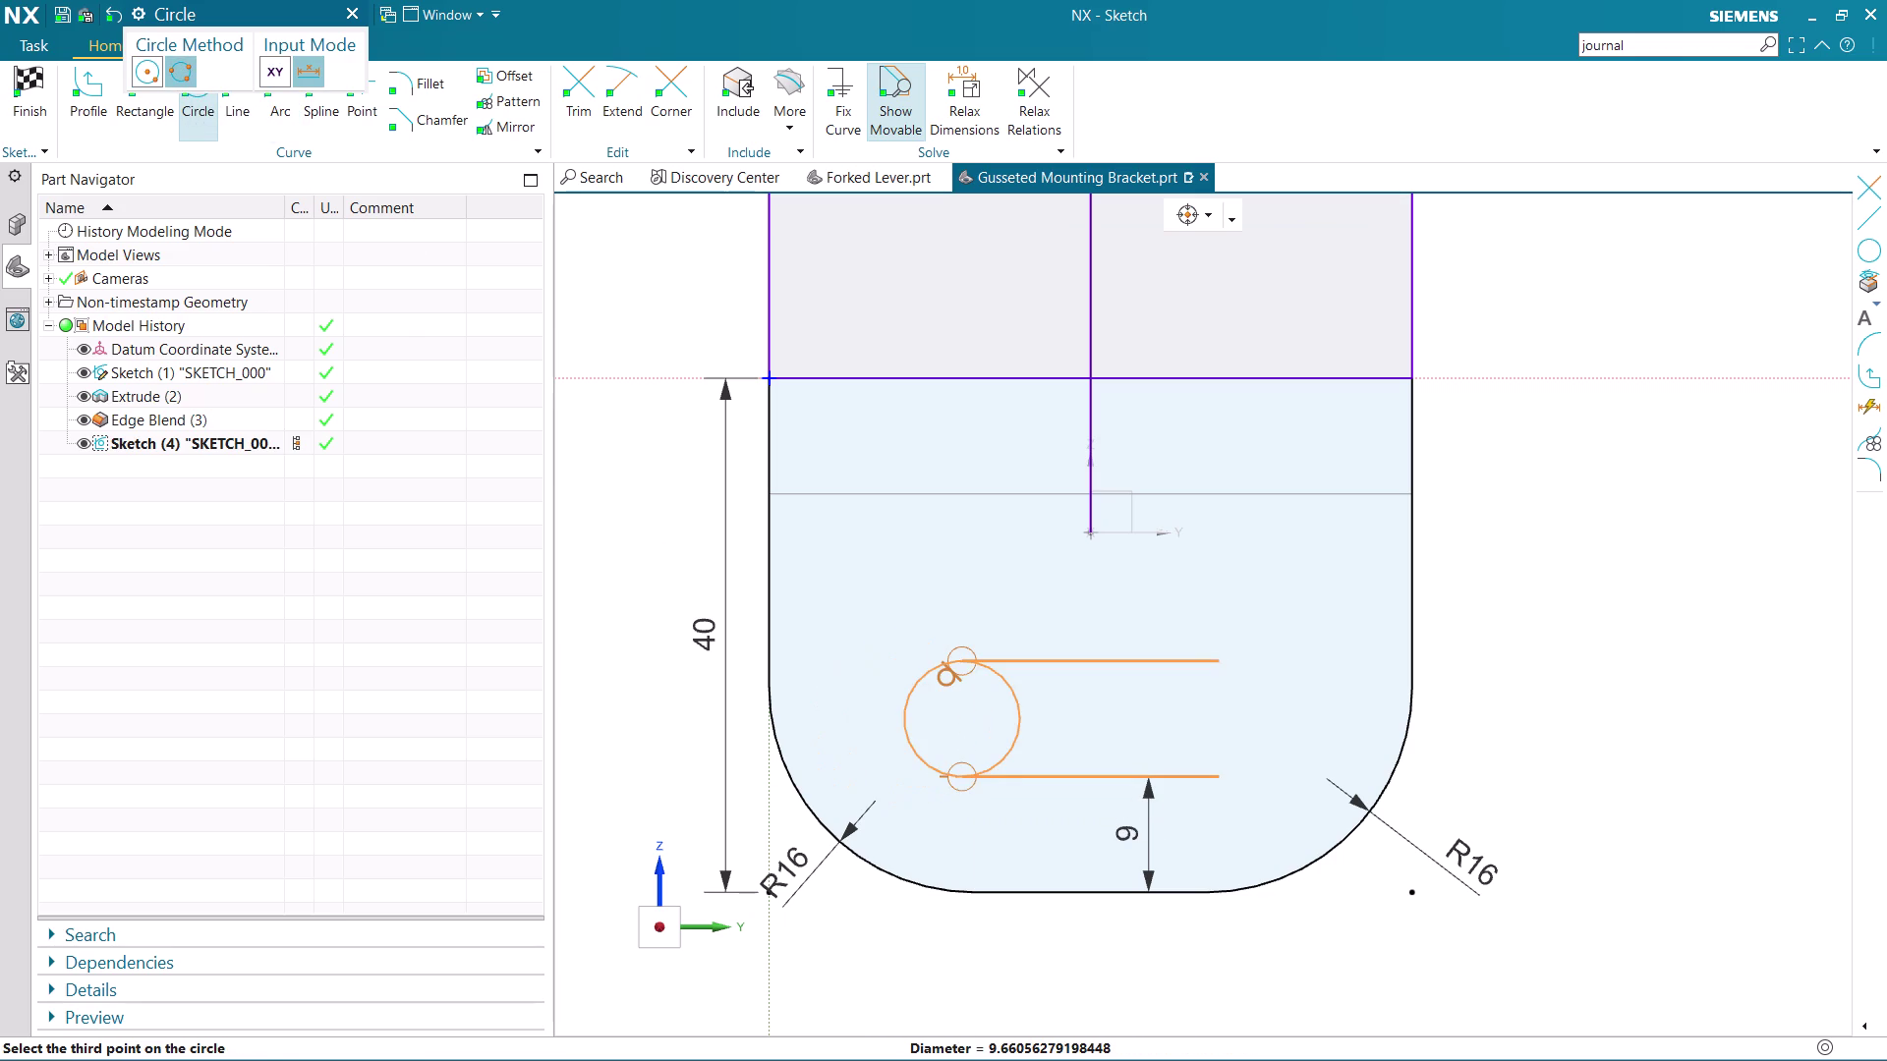
click(1001, 723)
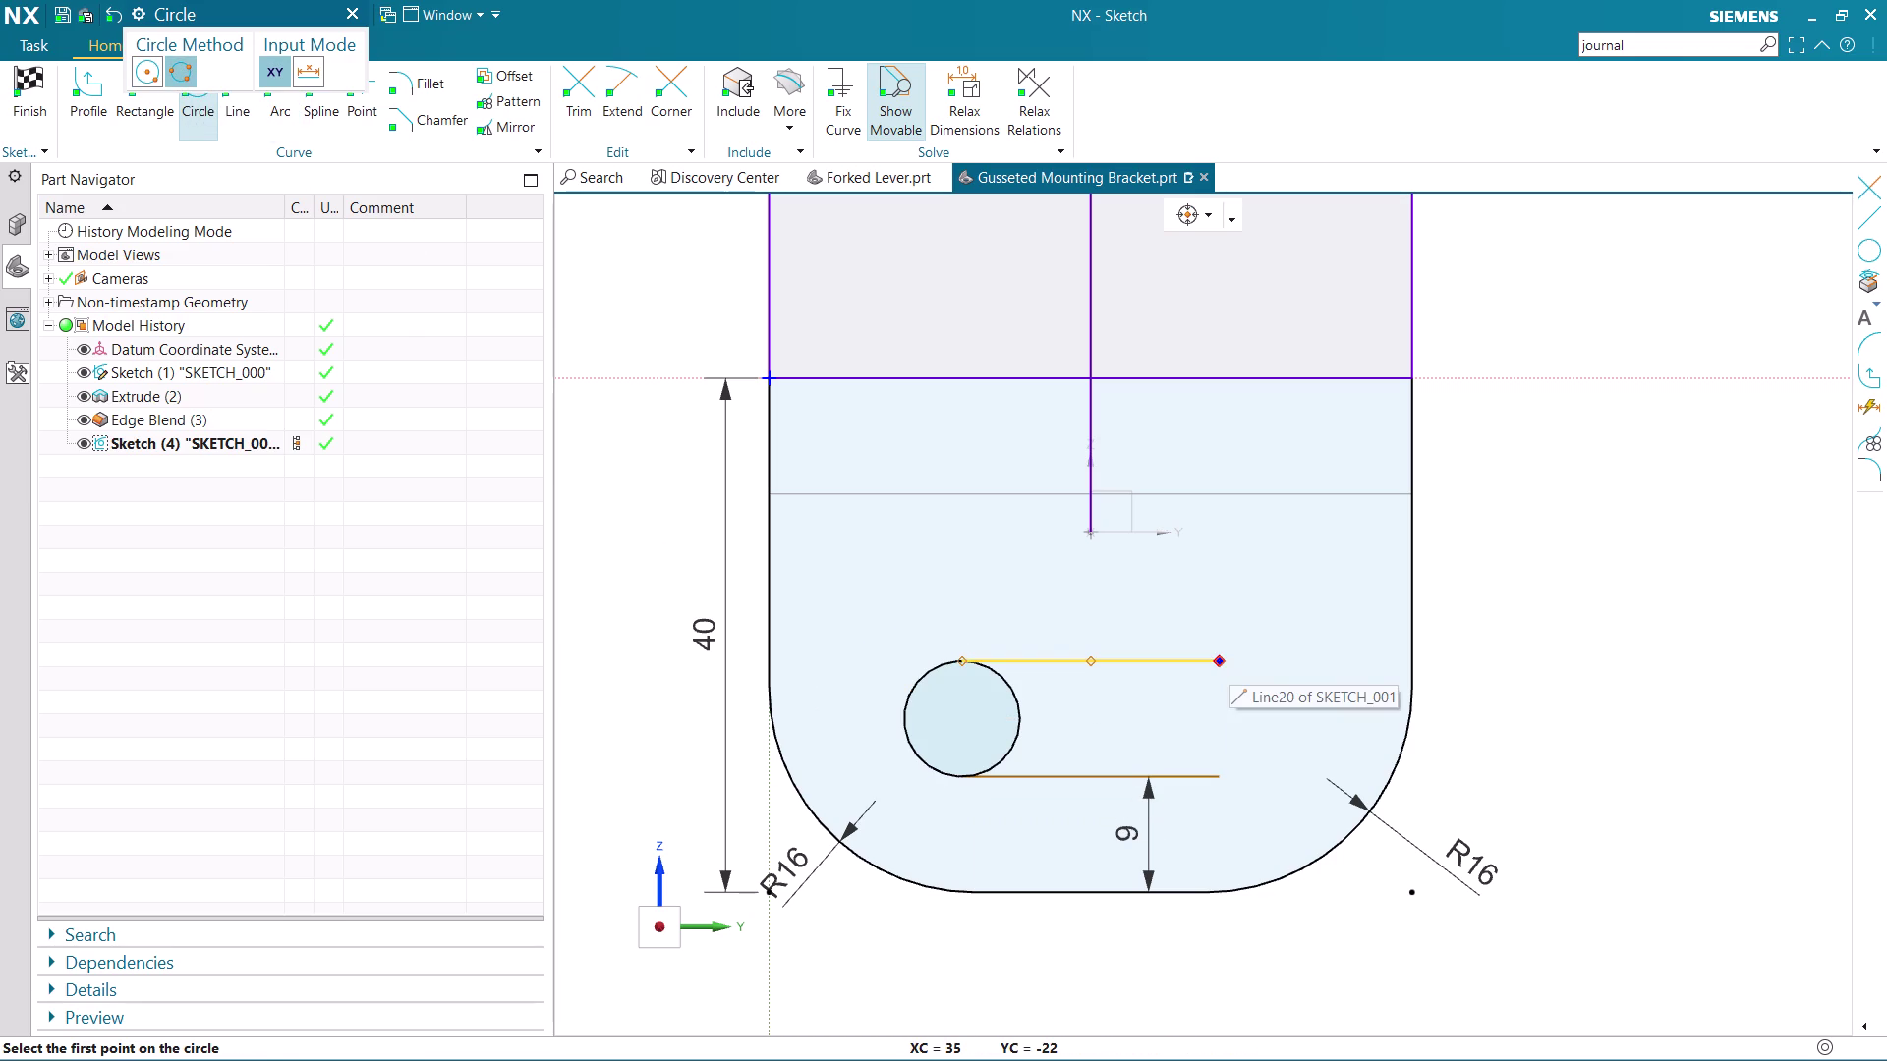
click(1214, 661)
click(1216, 773)
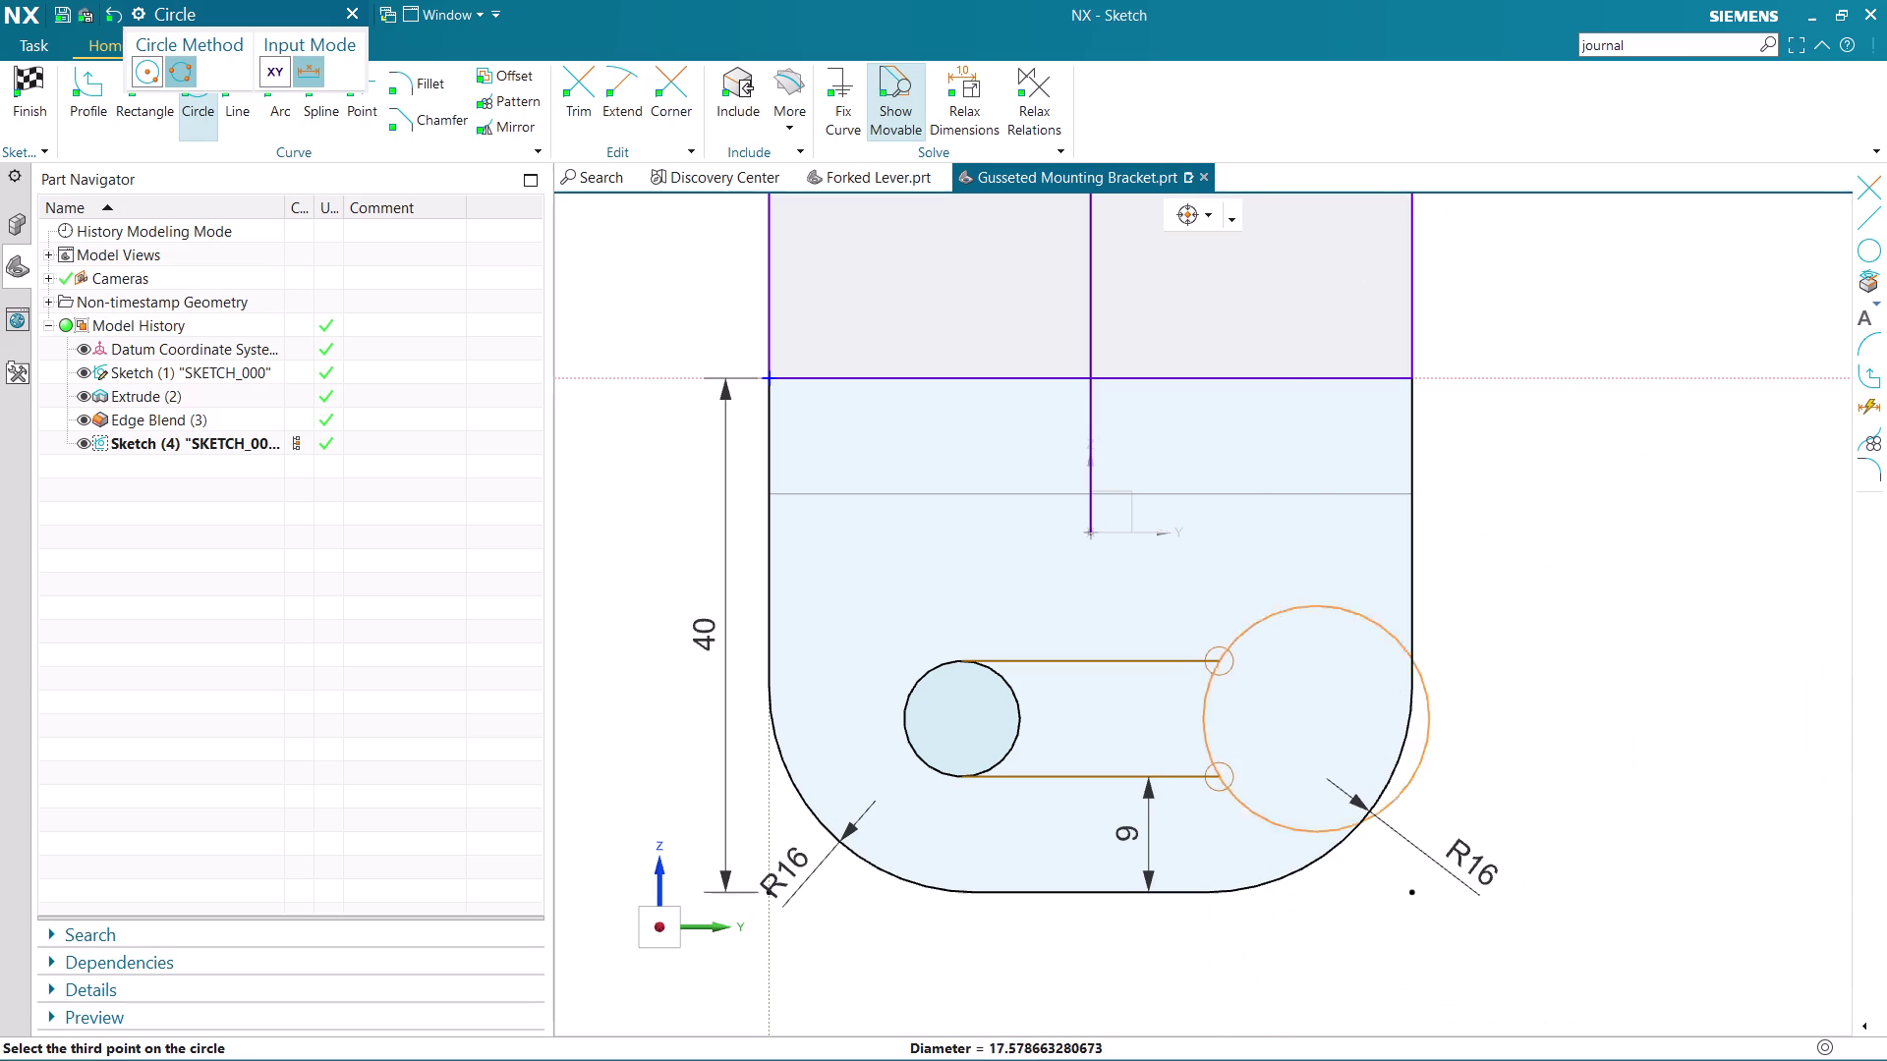
click(1171, 724)
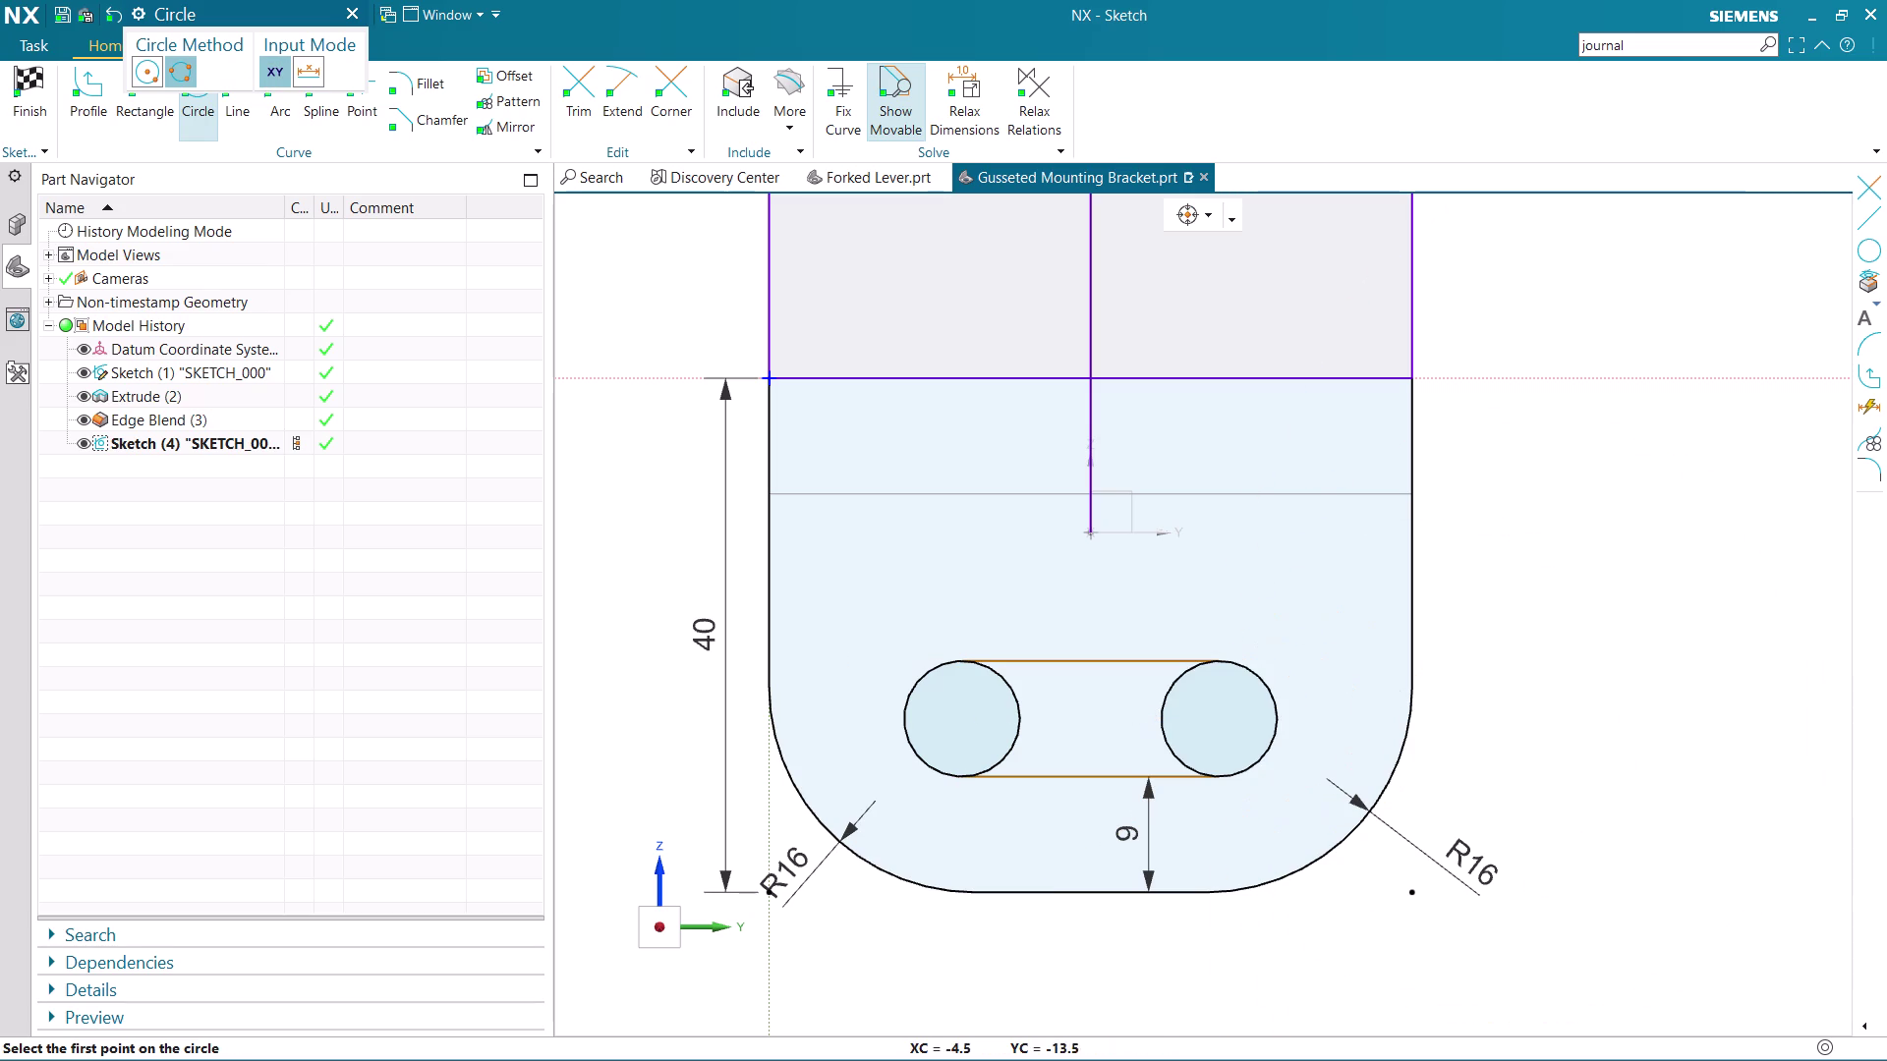
key(Escape)
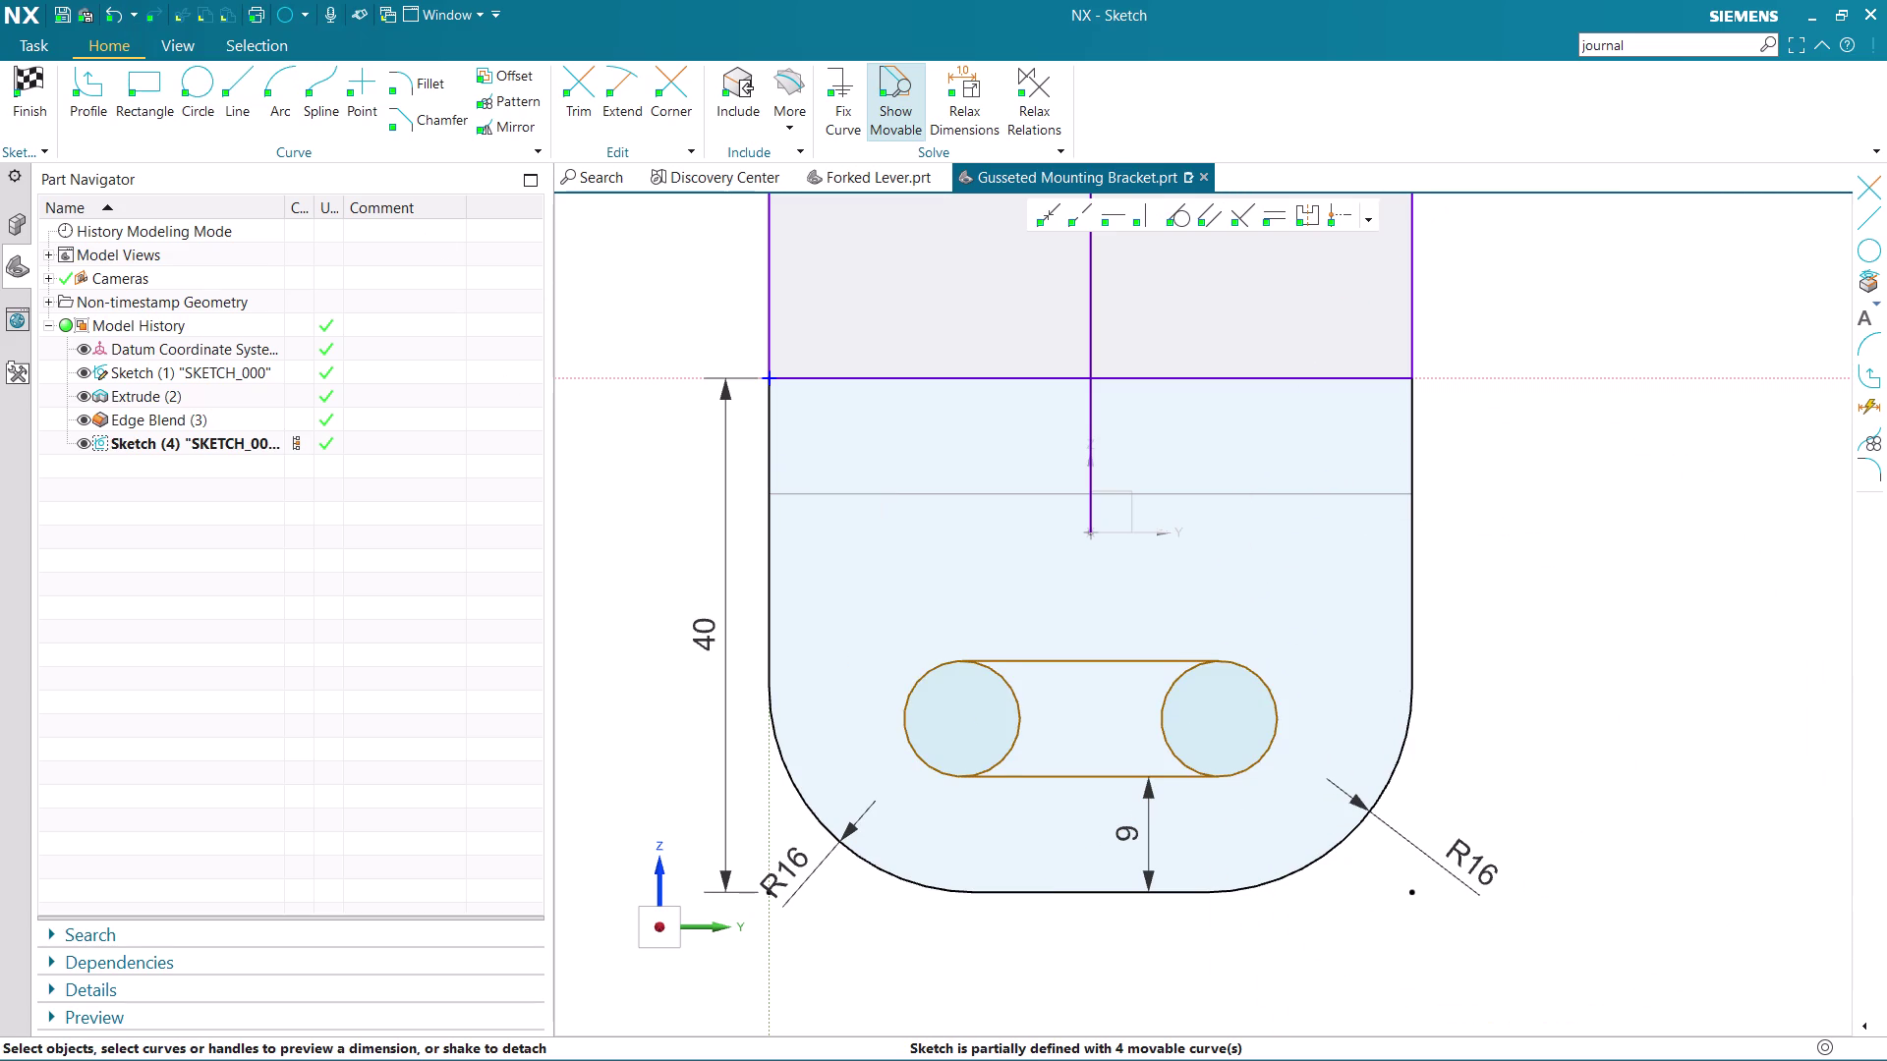
Trim the inner halves of both circles to form rounded slot ends.
click(588, 97)
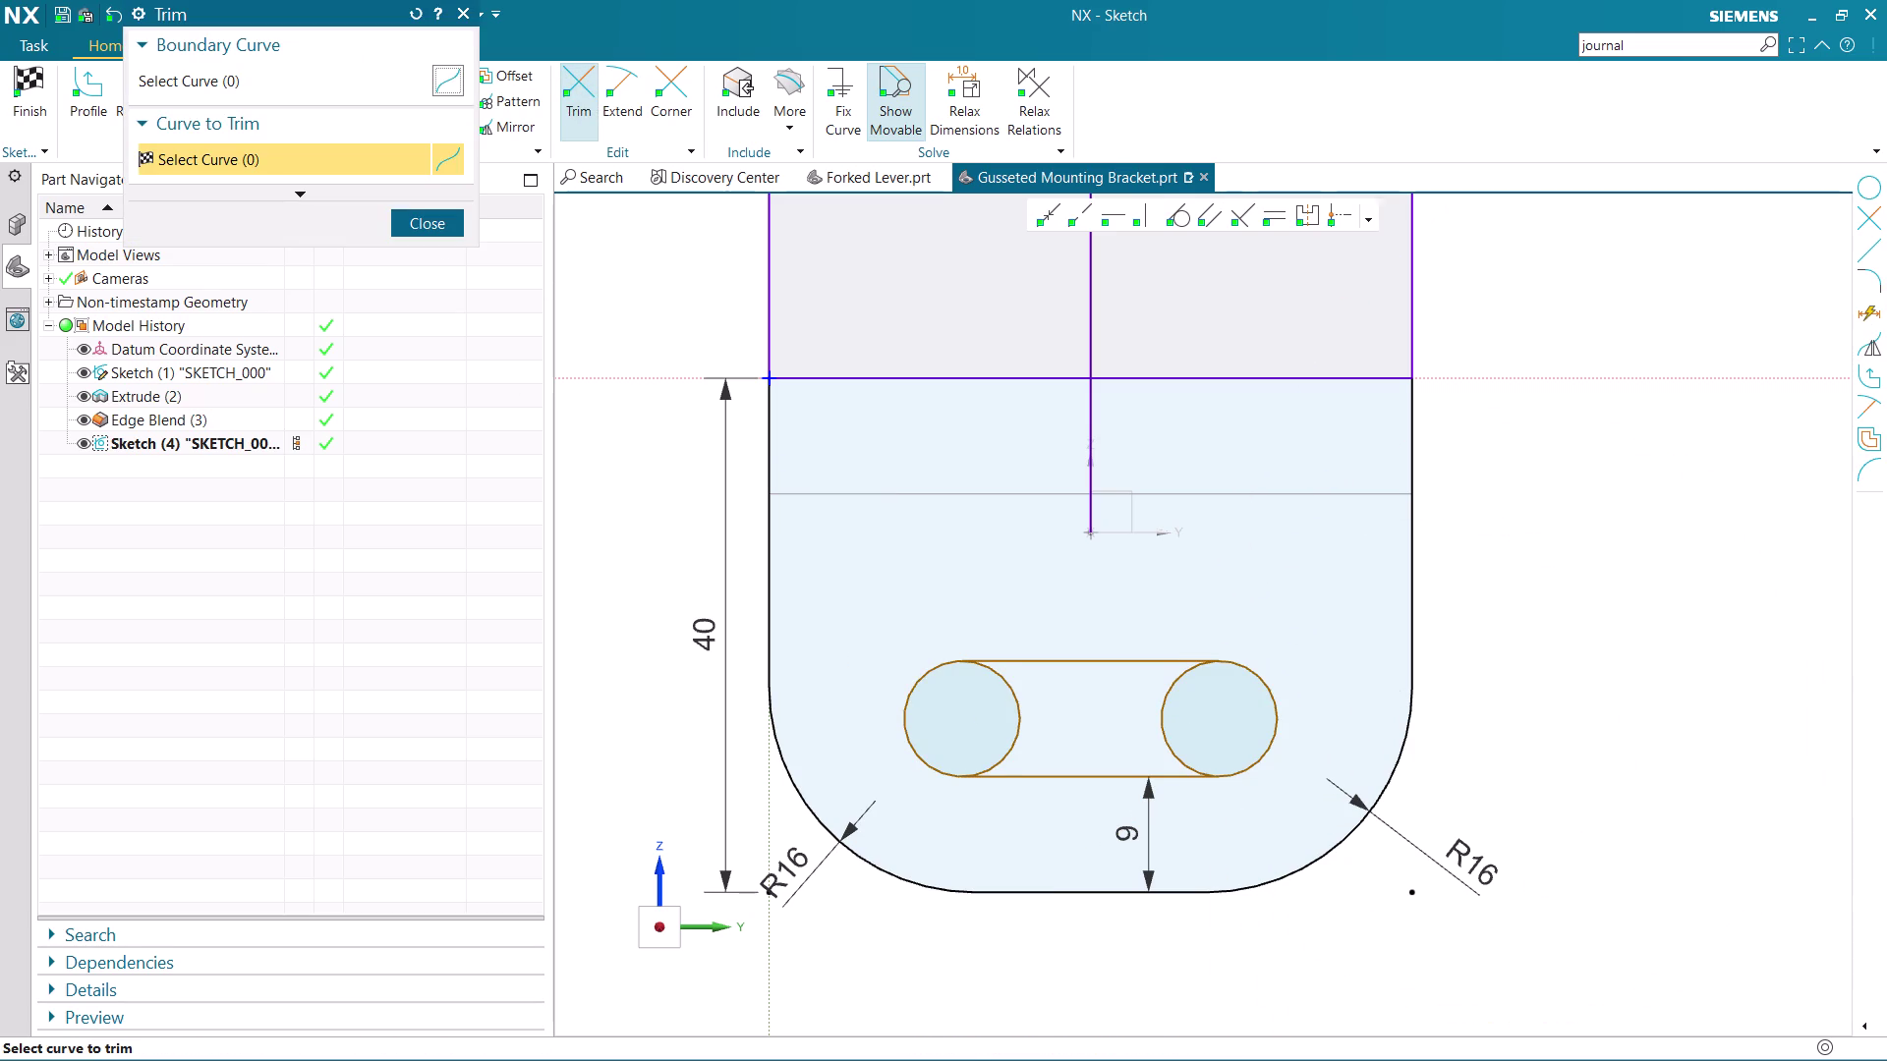
click(1021, 711)
click(1162, 731)
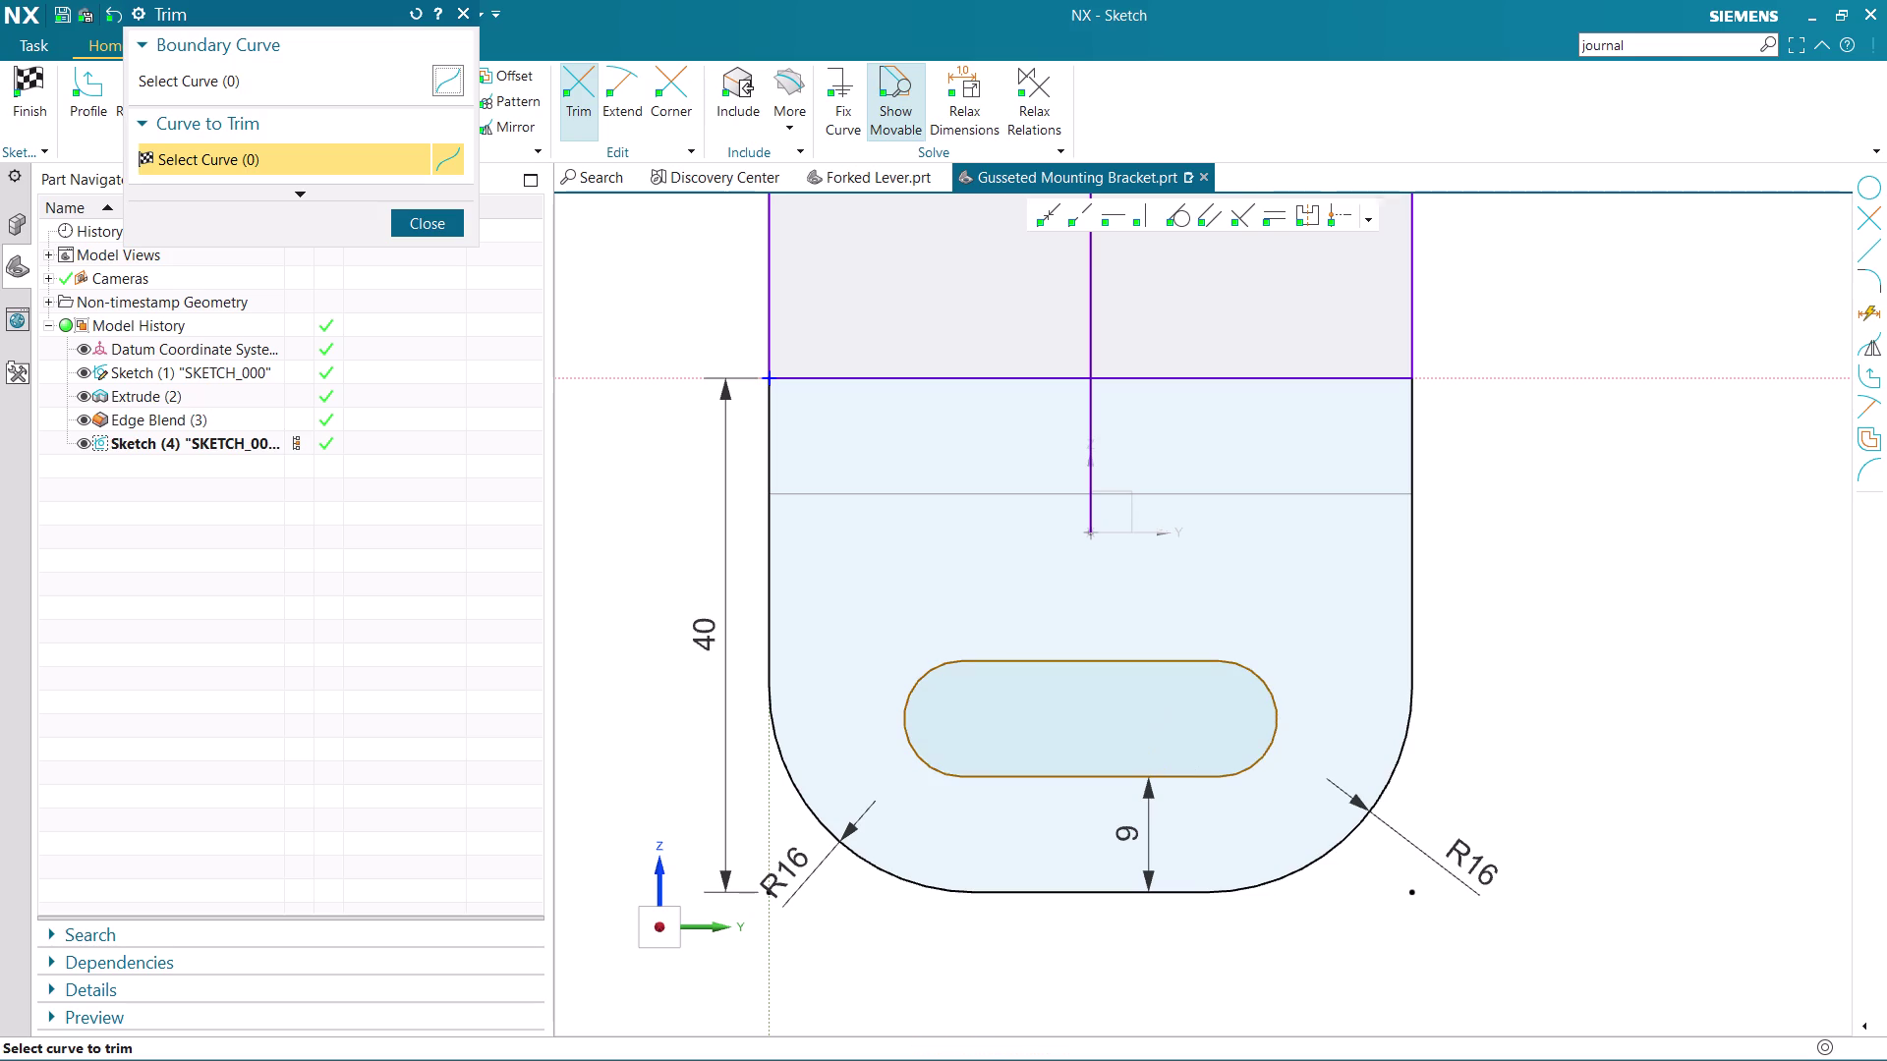
scroll(down, 3)
scroll(up, 3)
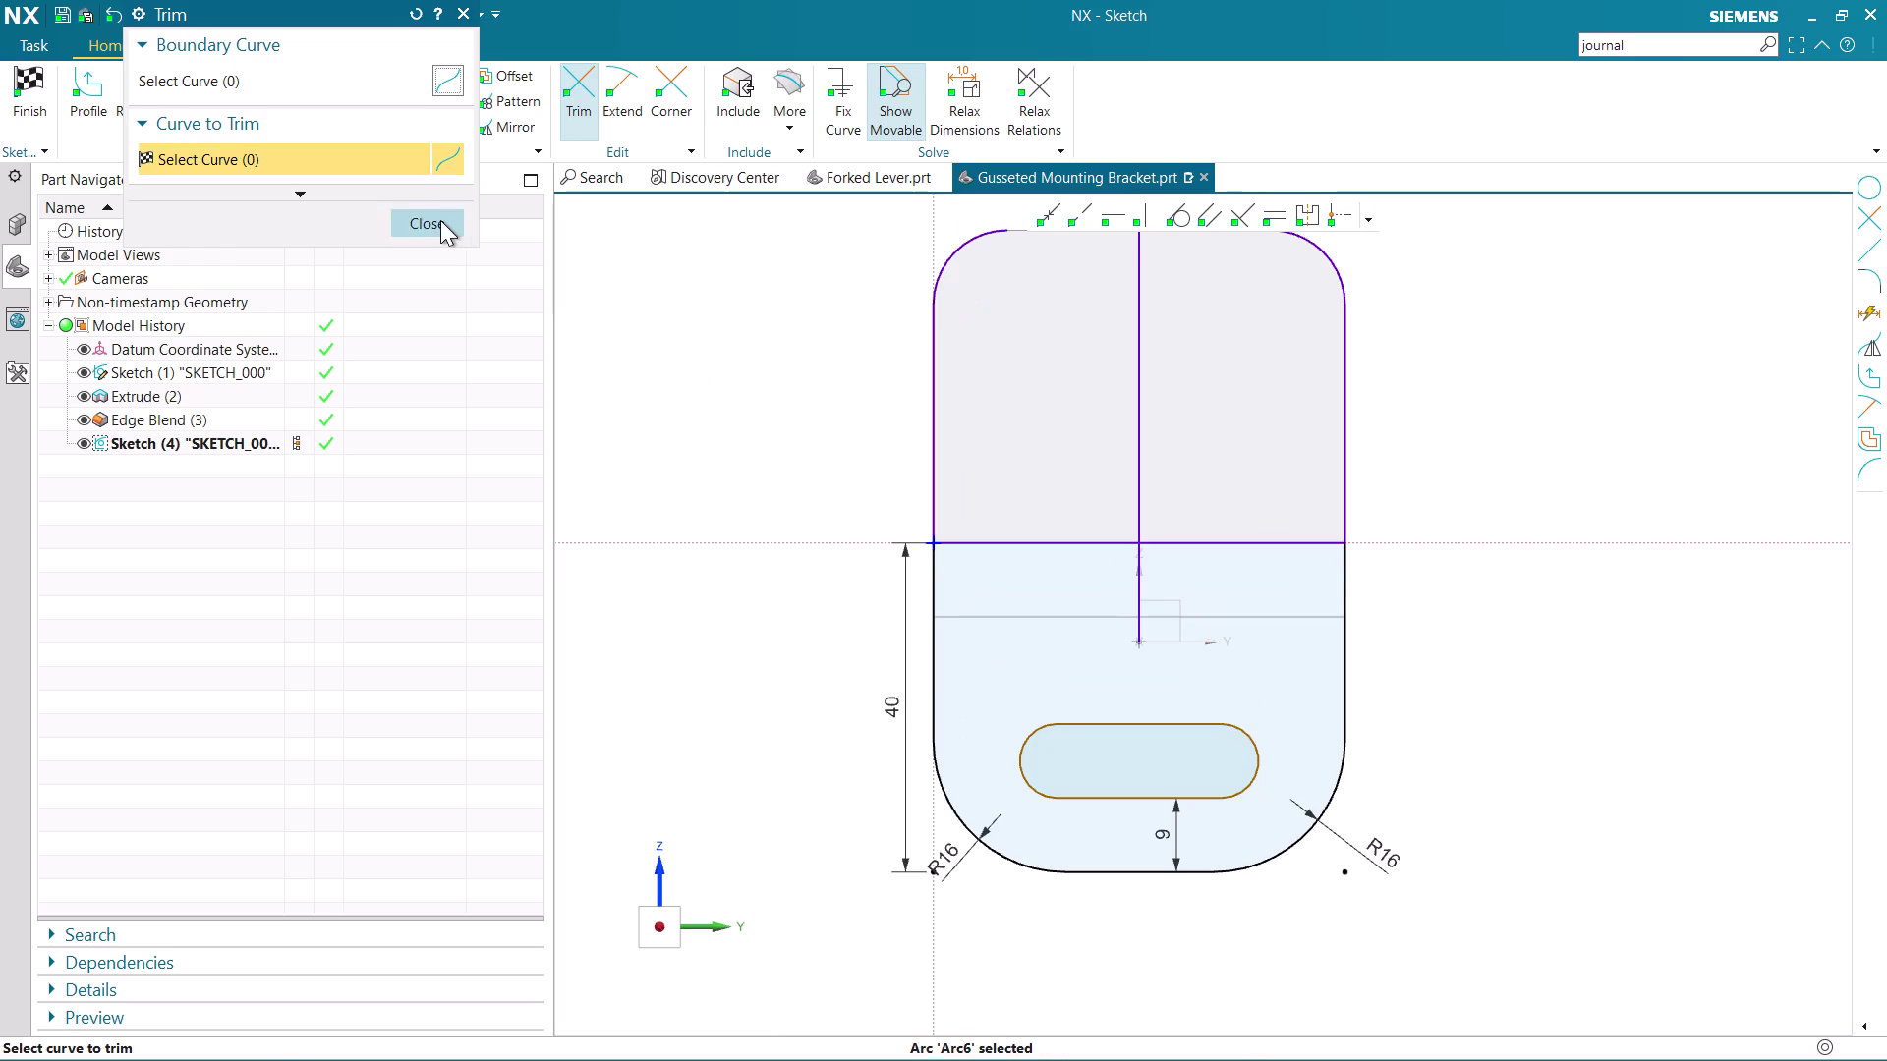
click(441, 220)
Place a centre-and-diameter circle in the upper-left area of the plate.
click(200, 79)
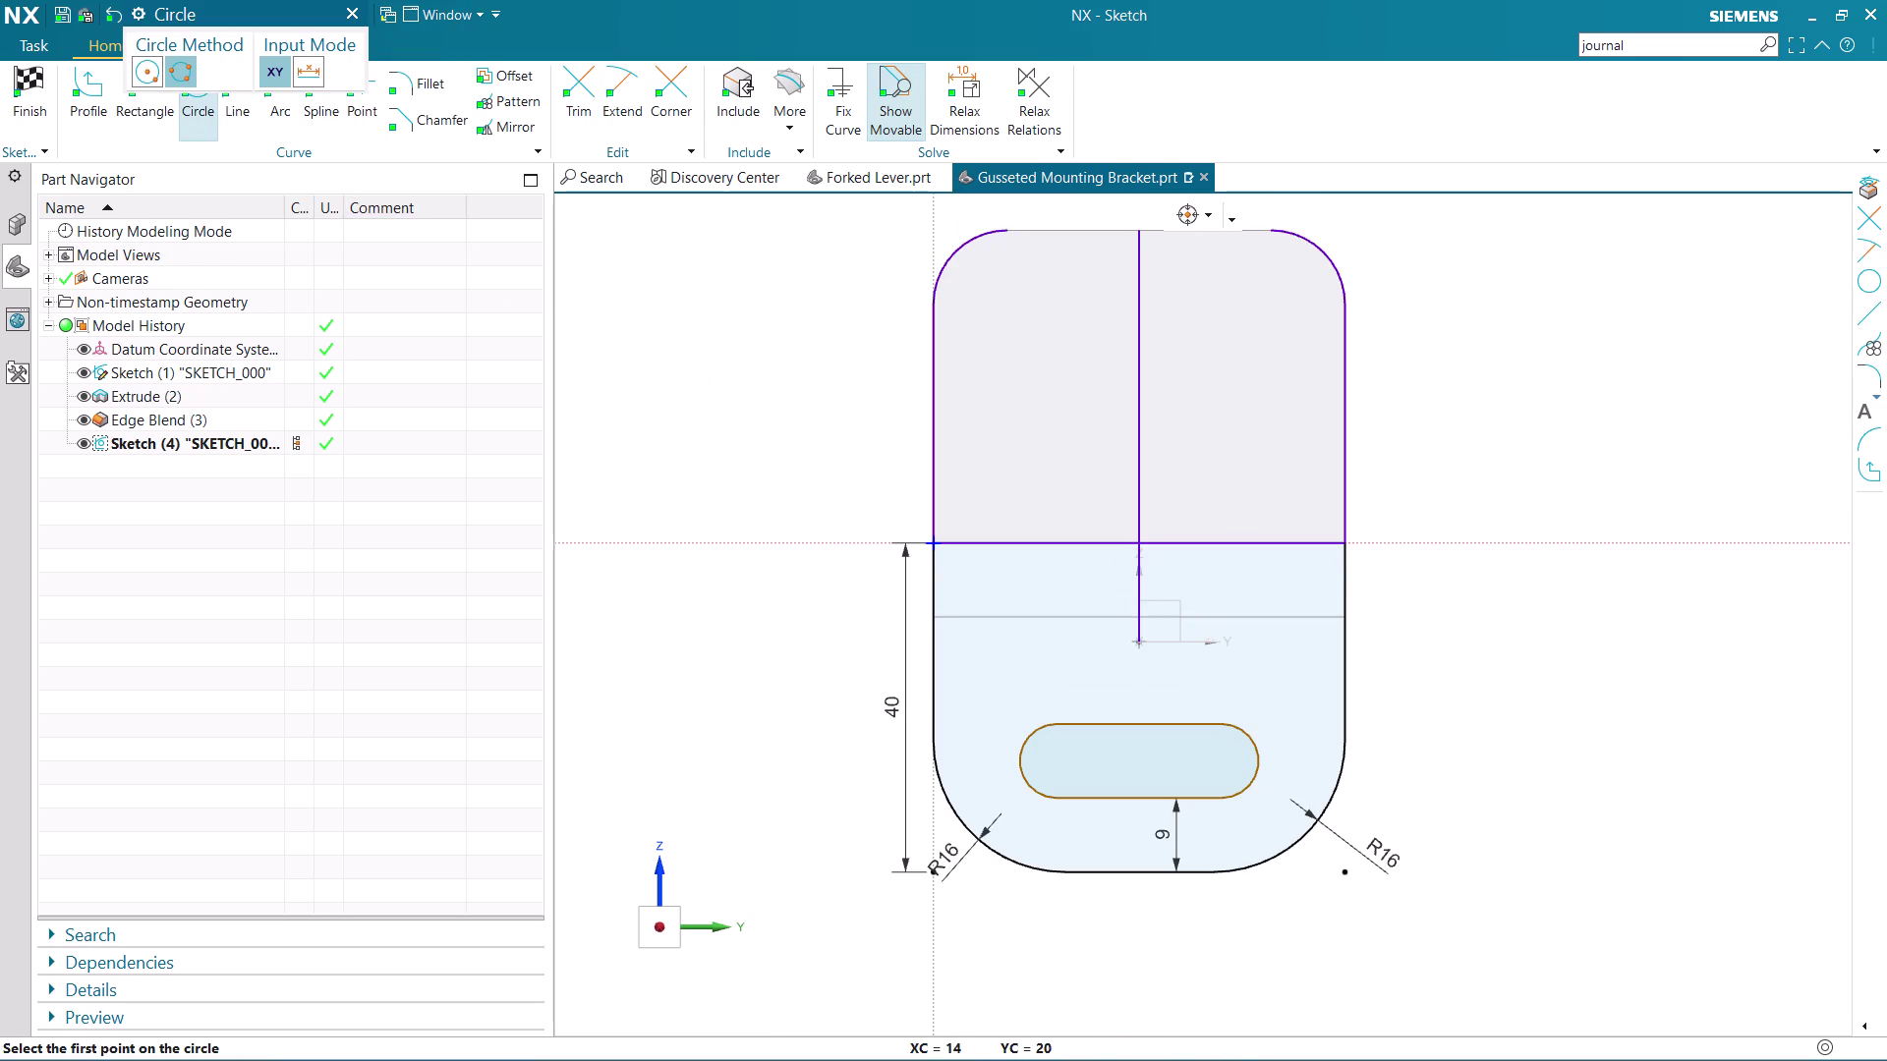
click(1004, 363)
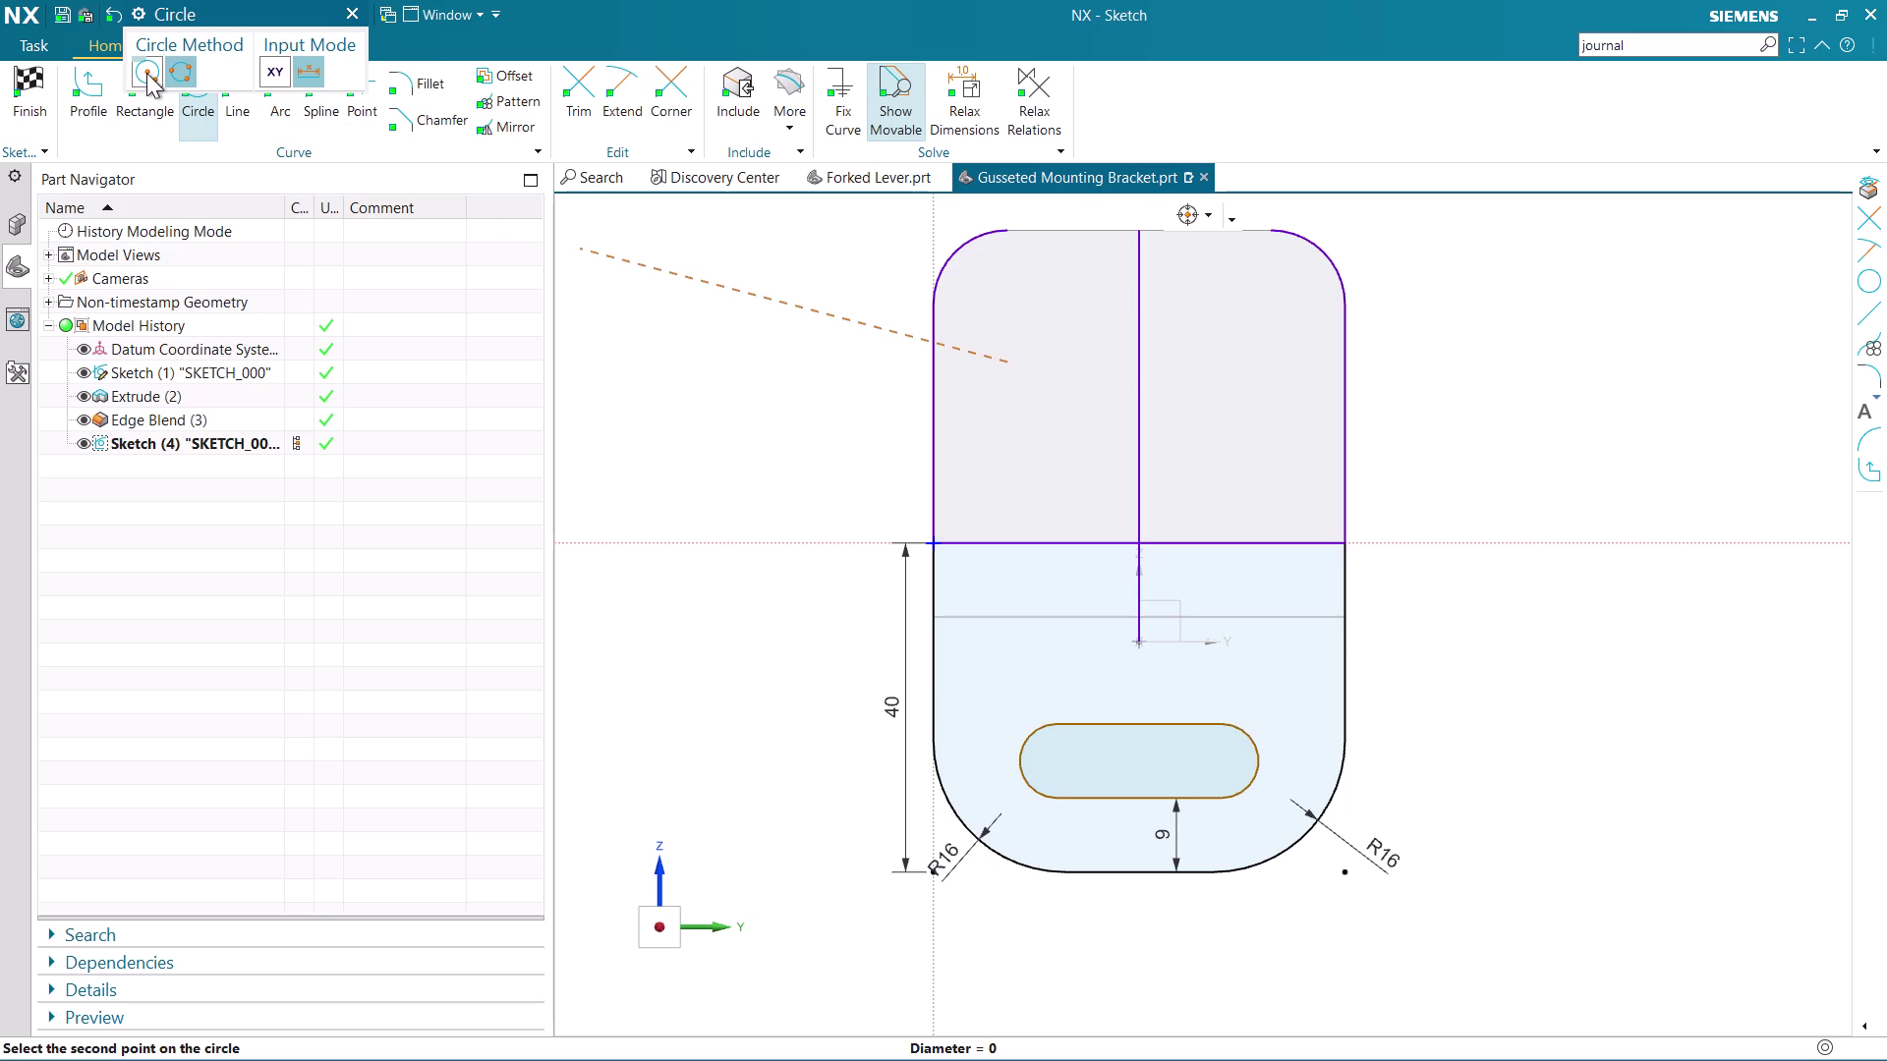
click(147, 73)
click(1028, 349)
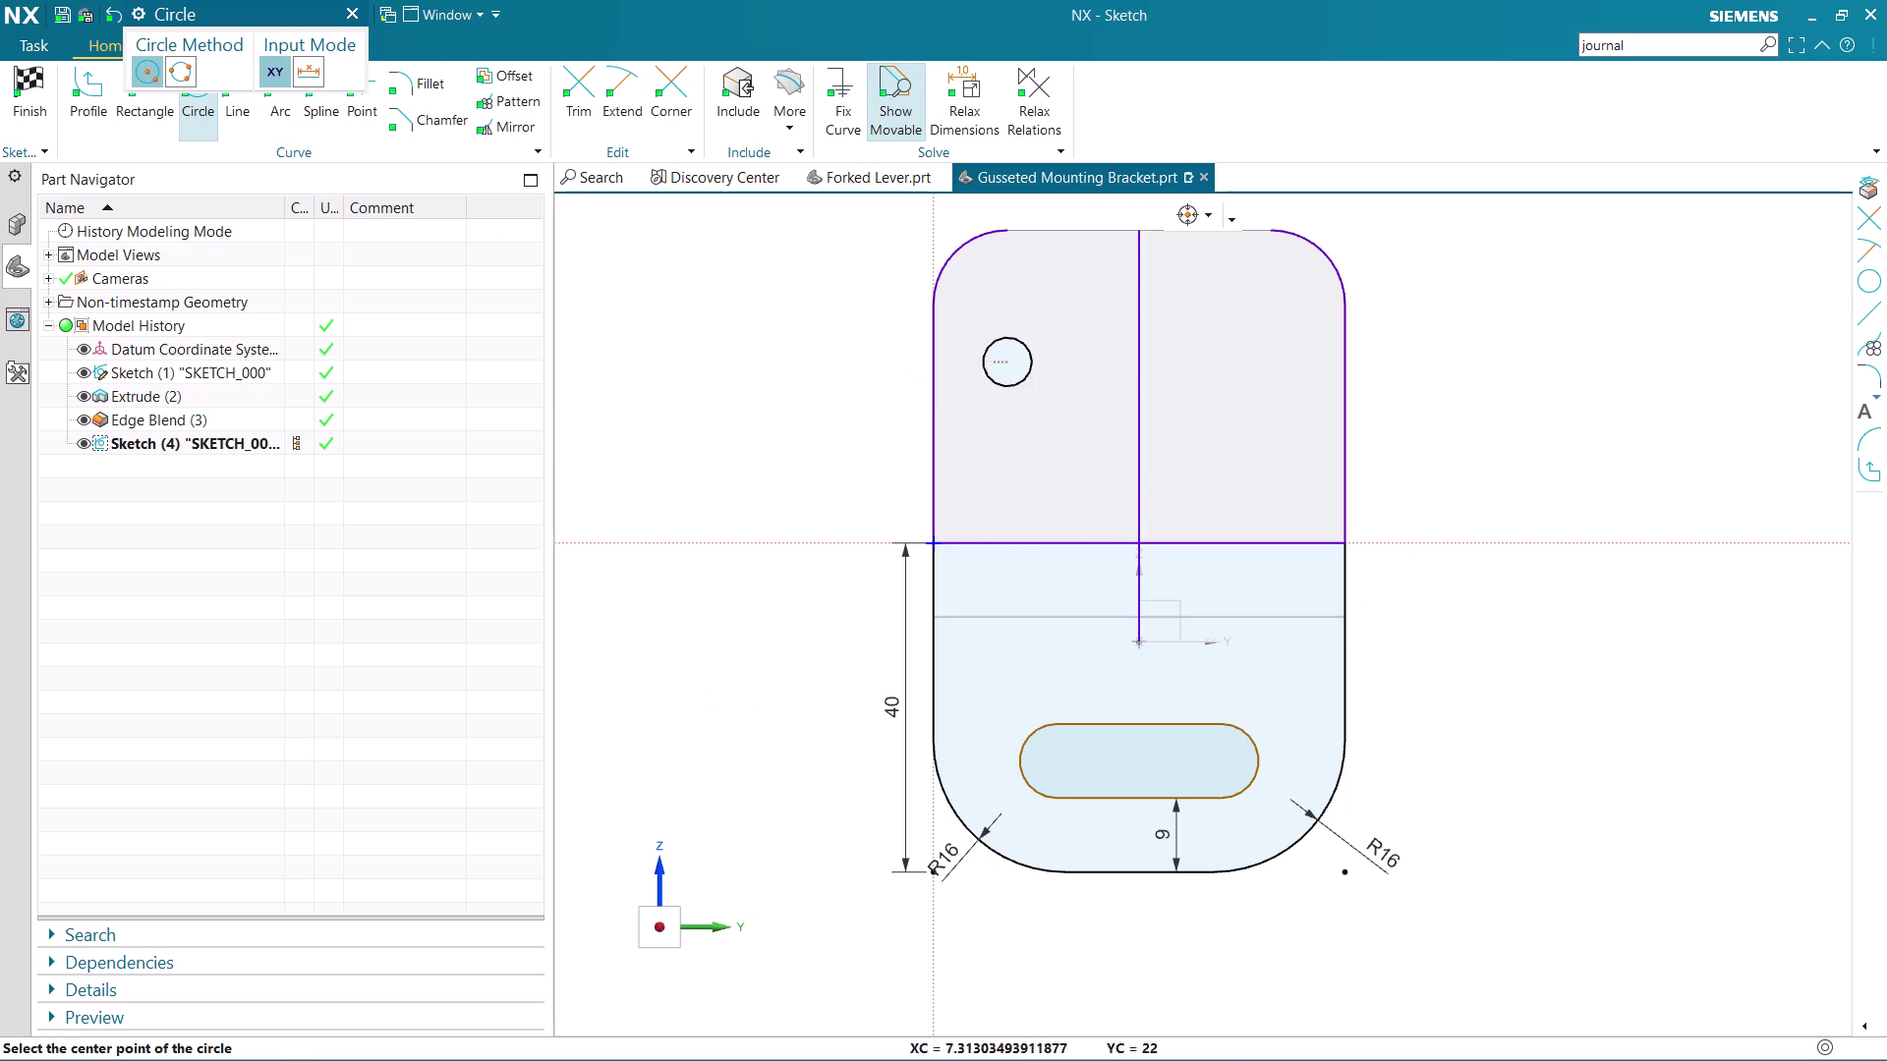
click(356, 5)
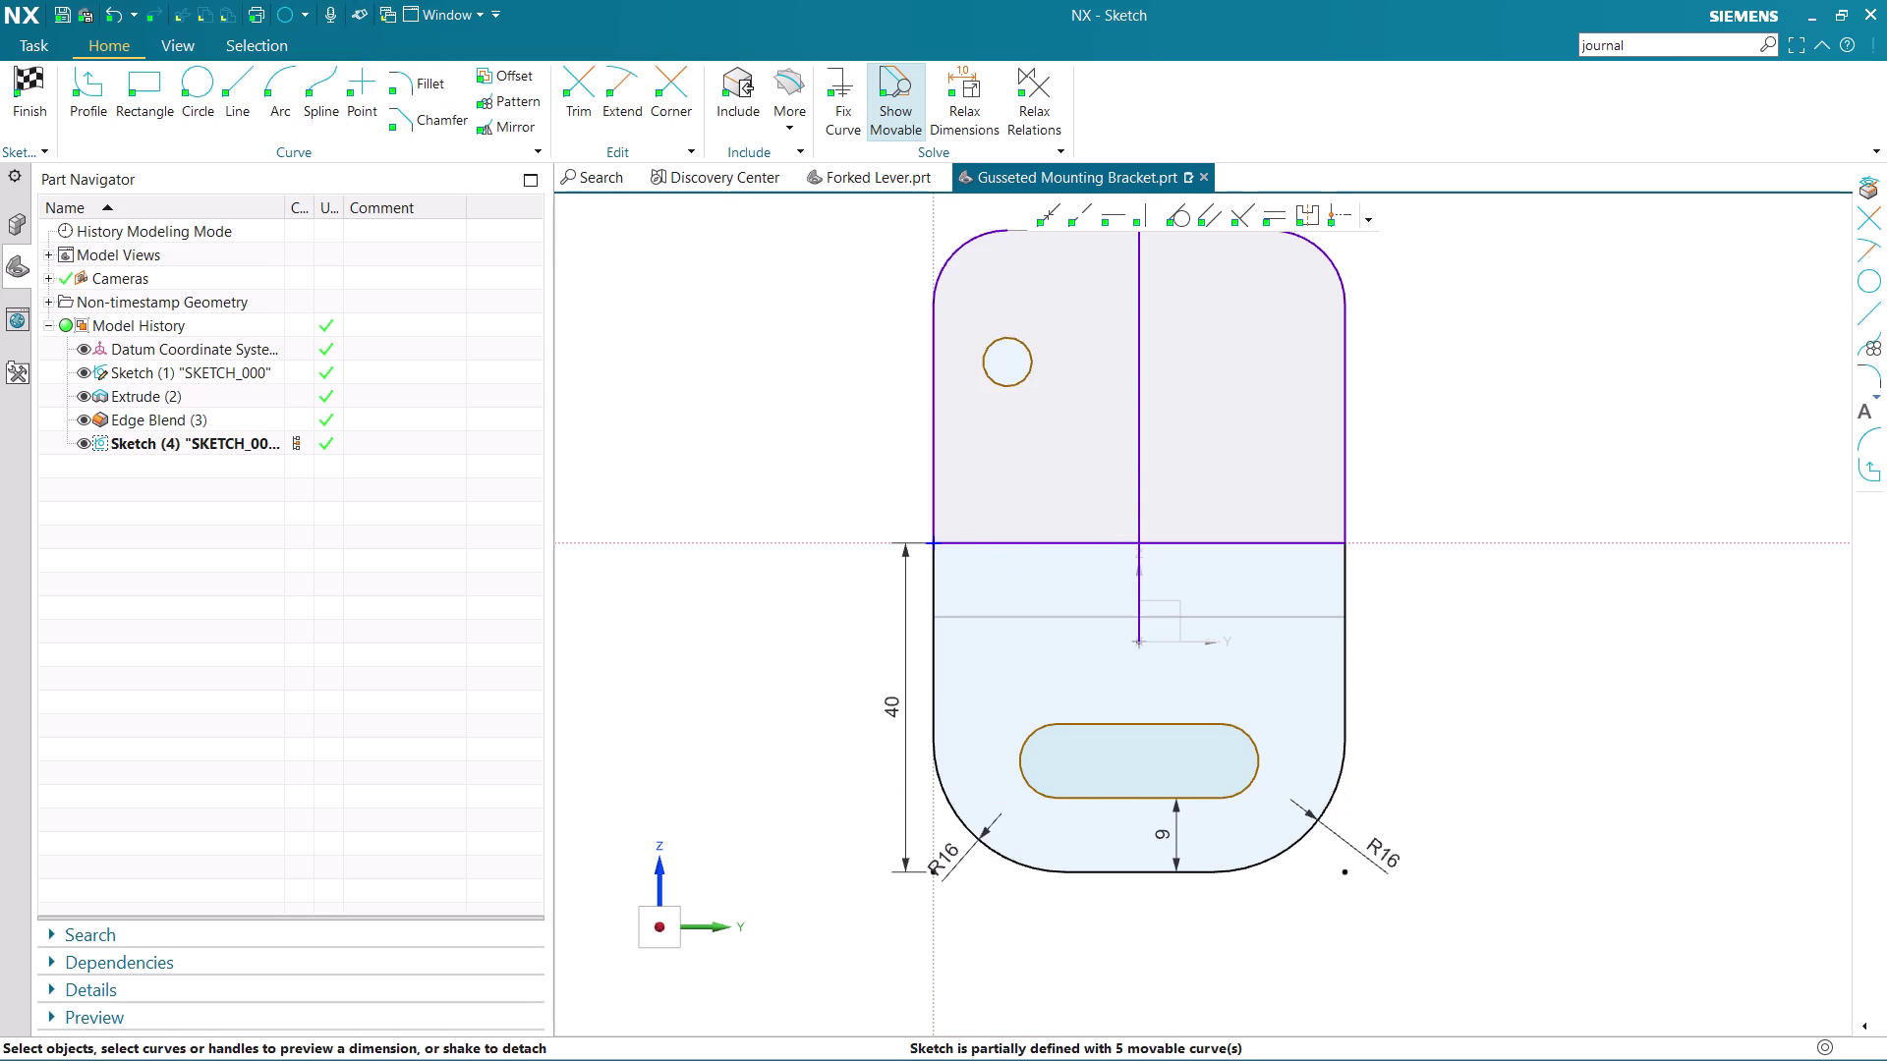
scroll(up, 3)
Change the circle's diameter dimension to 9 mm.
click(1020, 349)
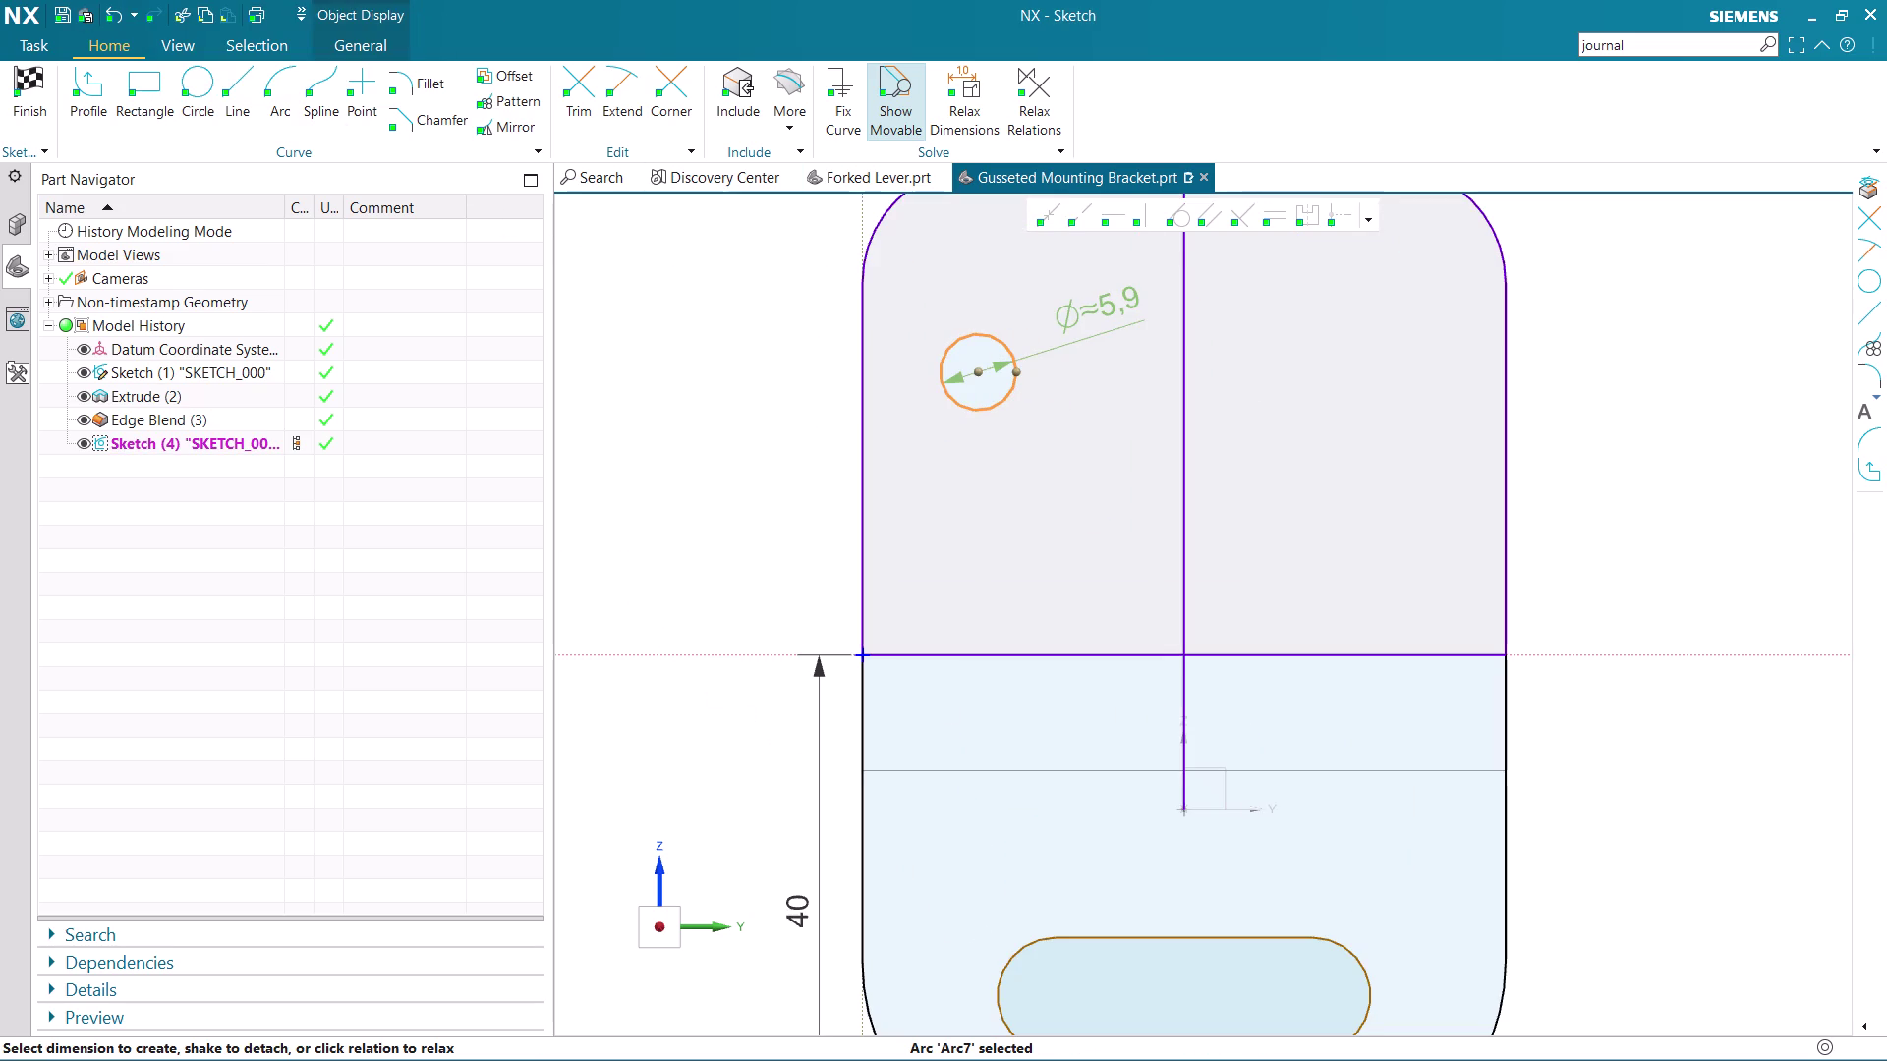
double_click(1102, 304)
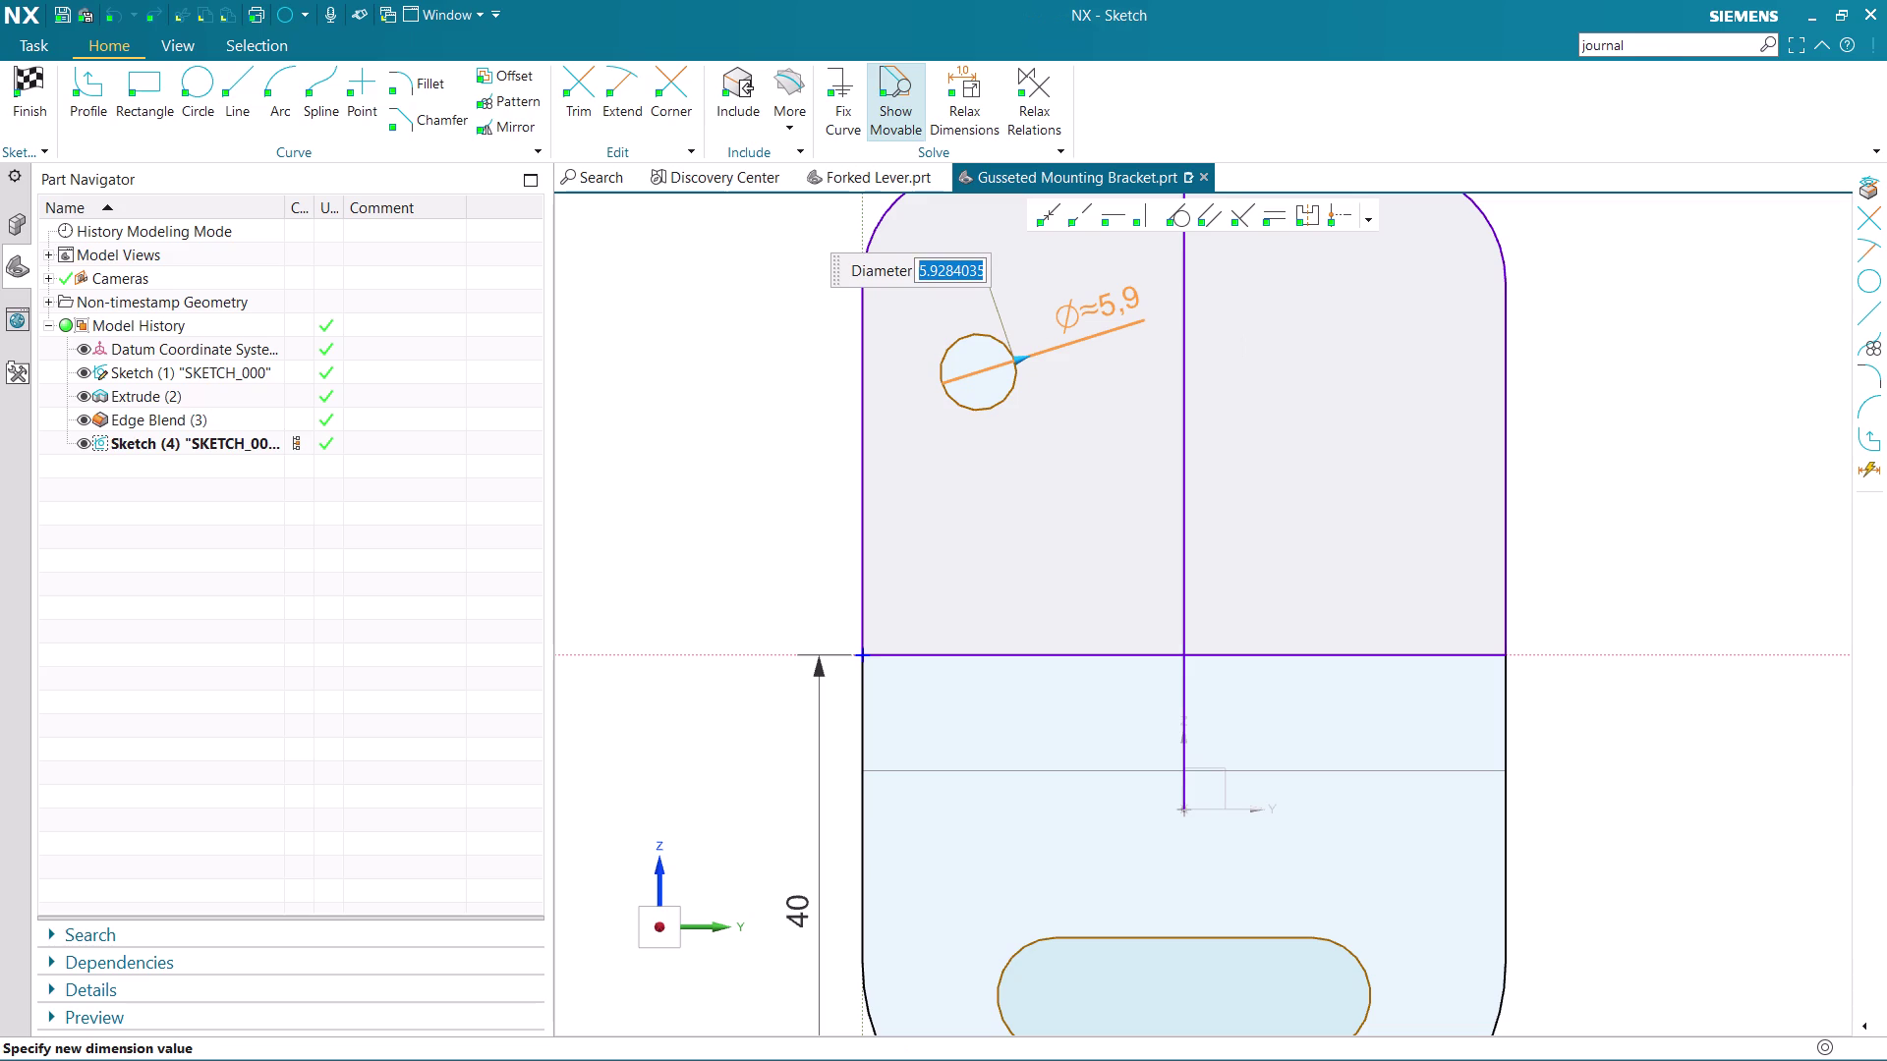
key(9)
key(Return)
scroll(up, 3)
middle_click(1103, 329)
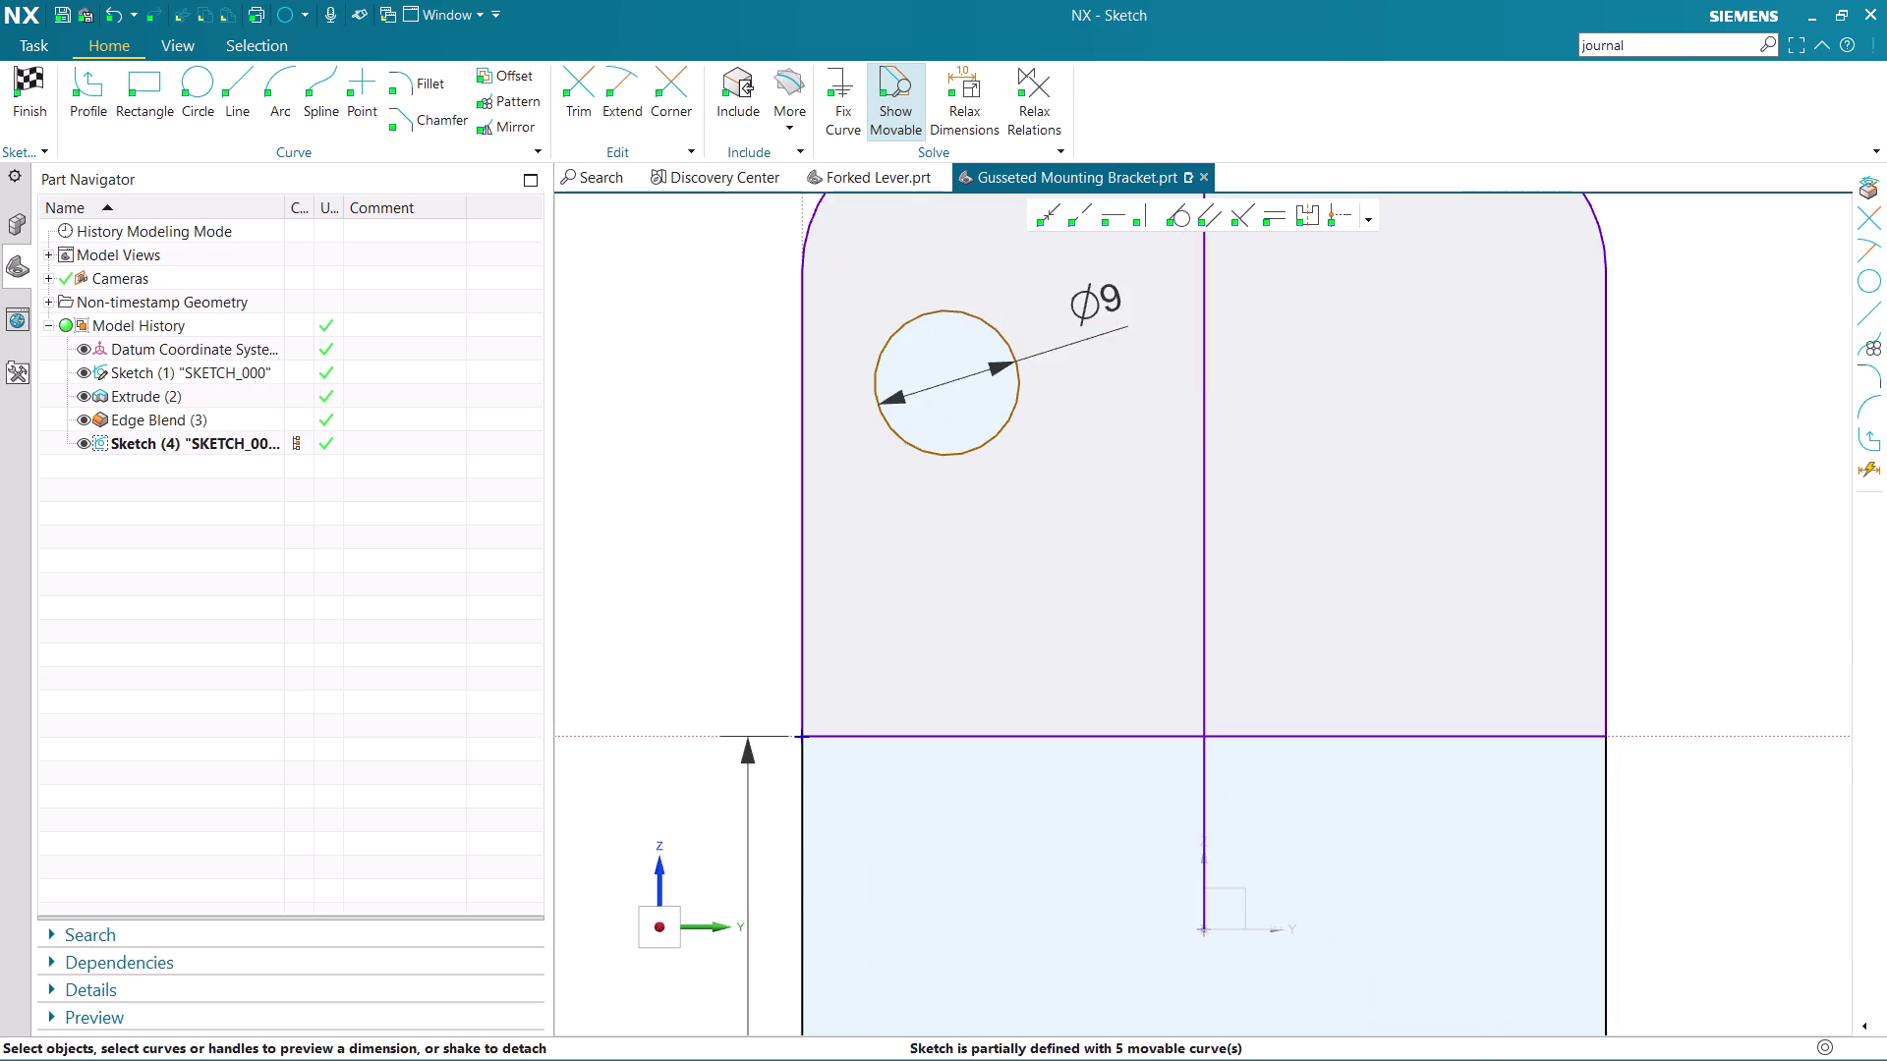
key(ctrl+s)
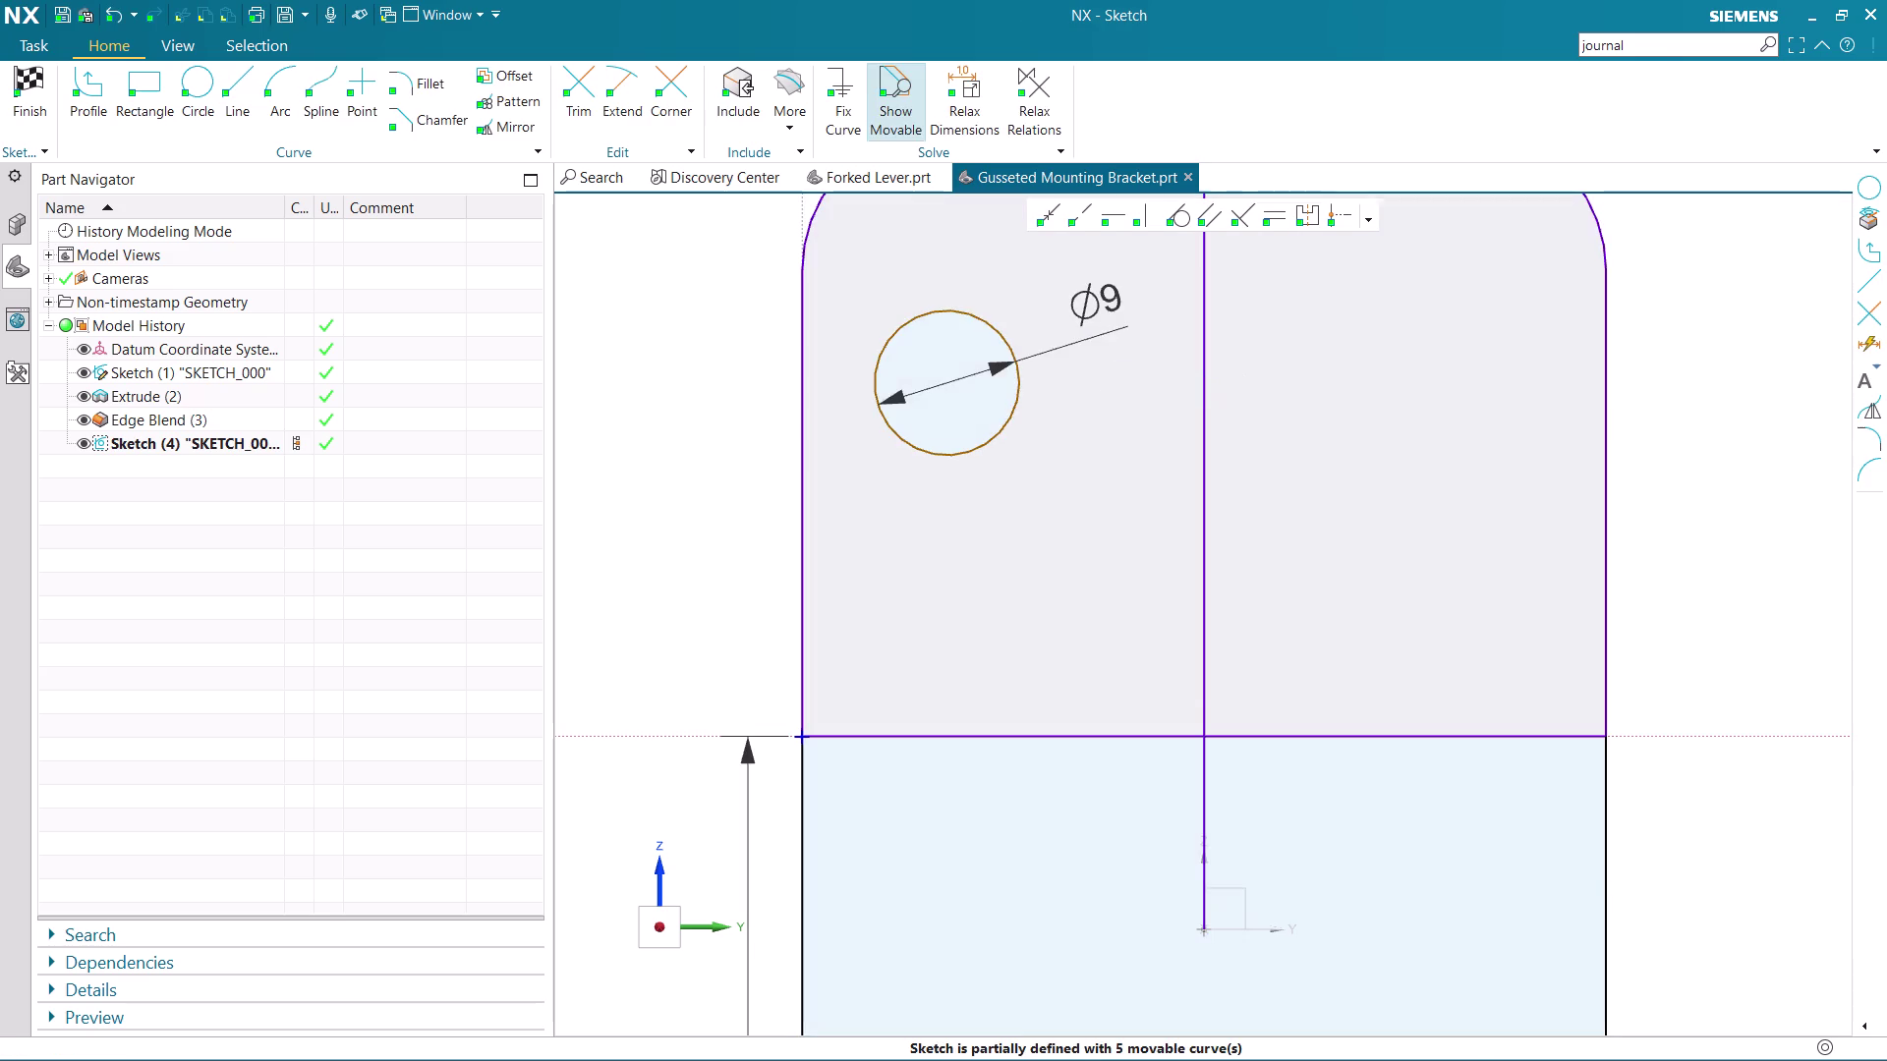
scroll(down, 3)
scroll(down, 3)
scroll(up, 3)
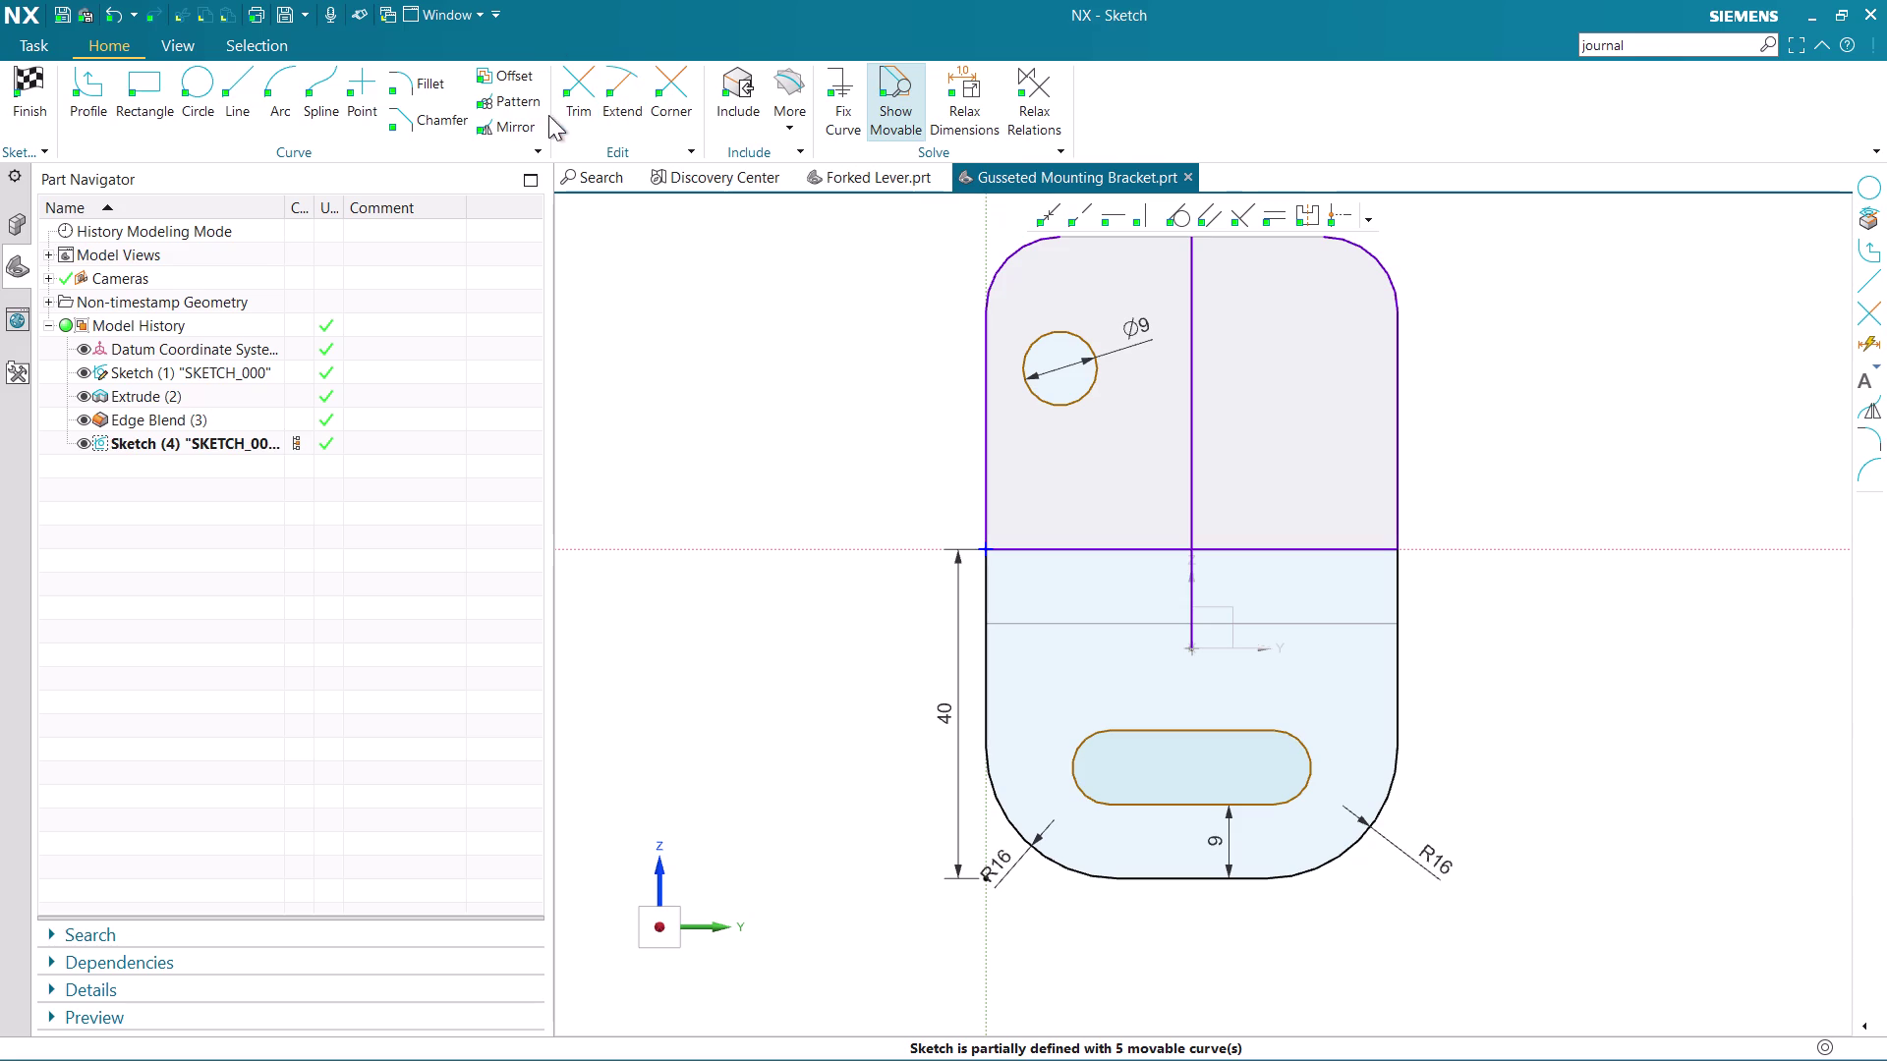
Add vertical and horizontal dimensions from the top and left edges to the circle centre.
key(d)
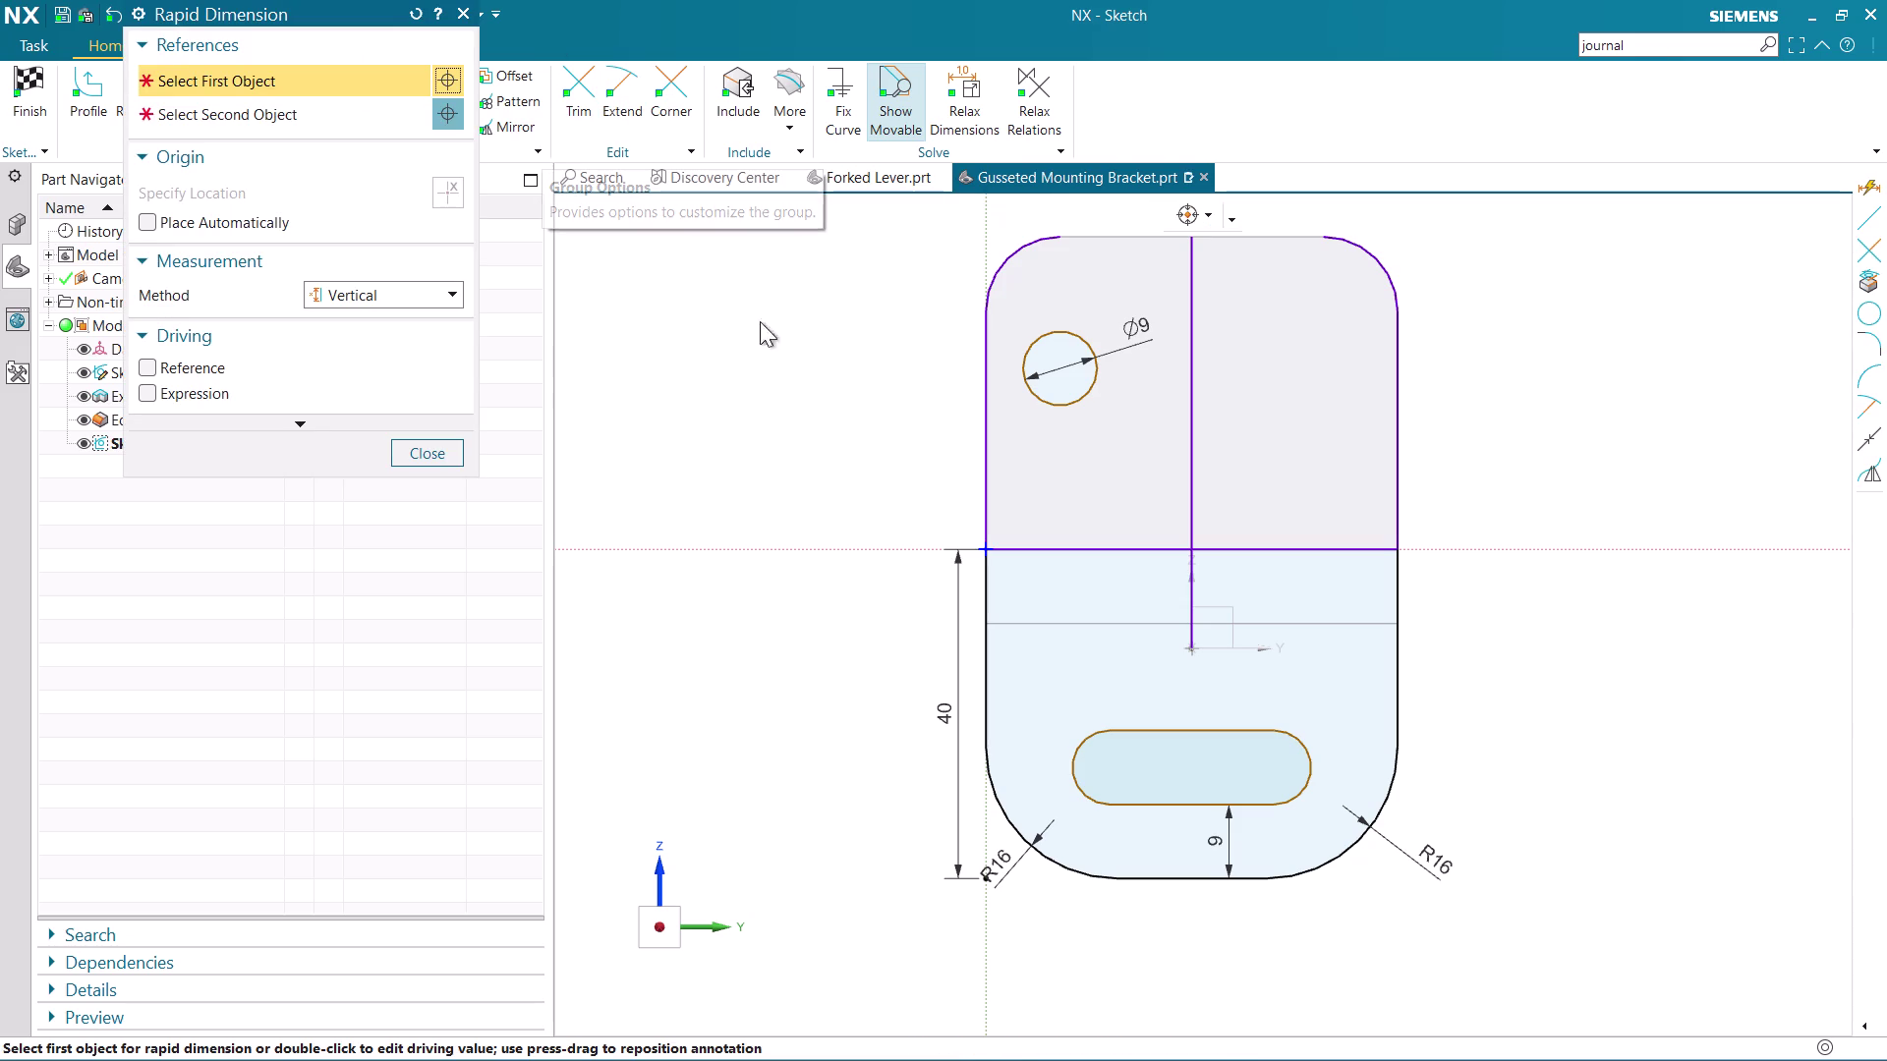
scroll(up, 3)
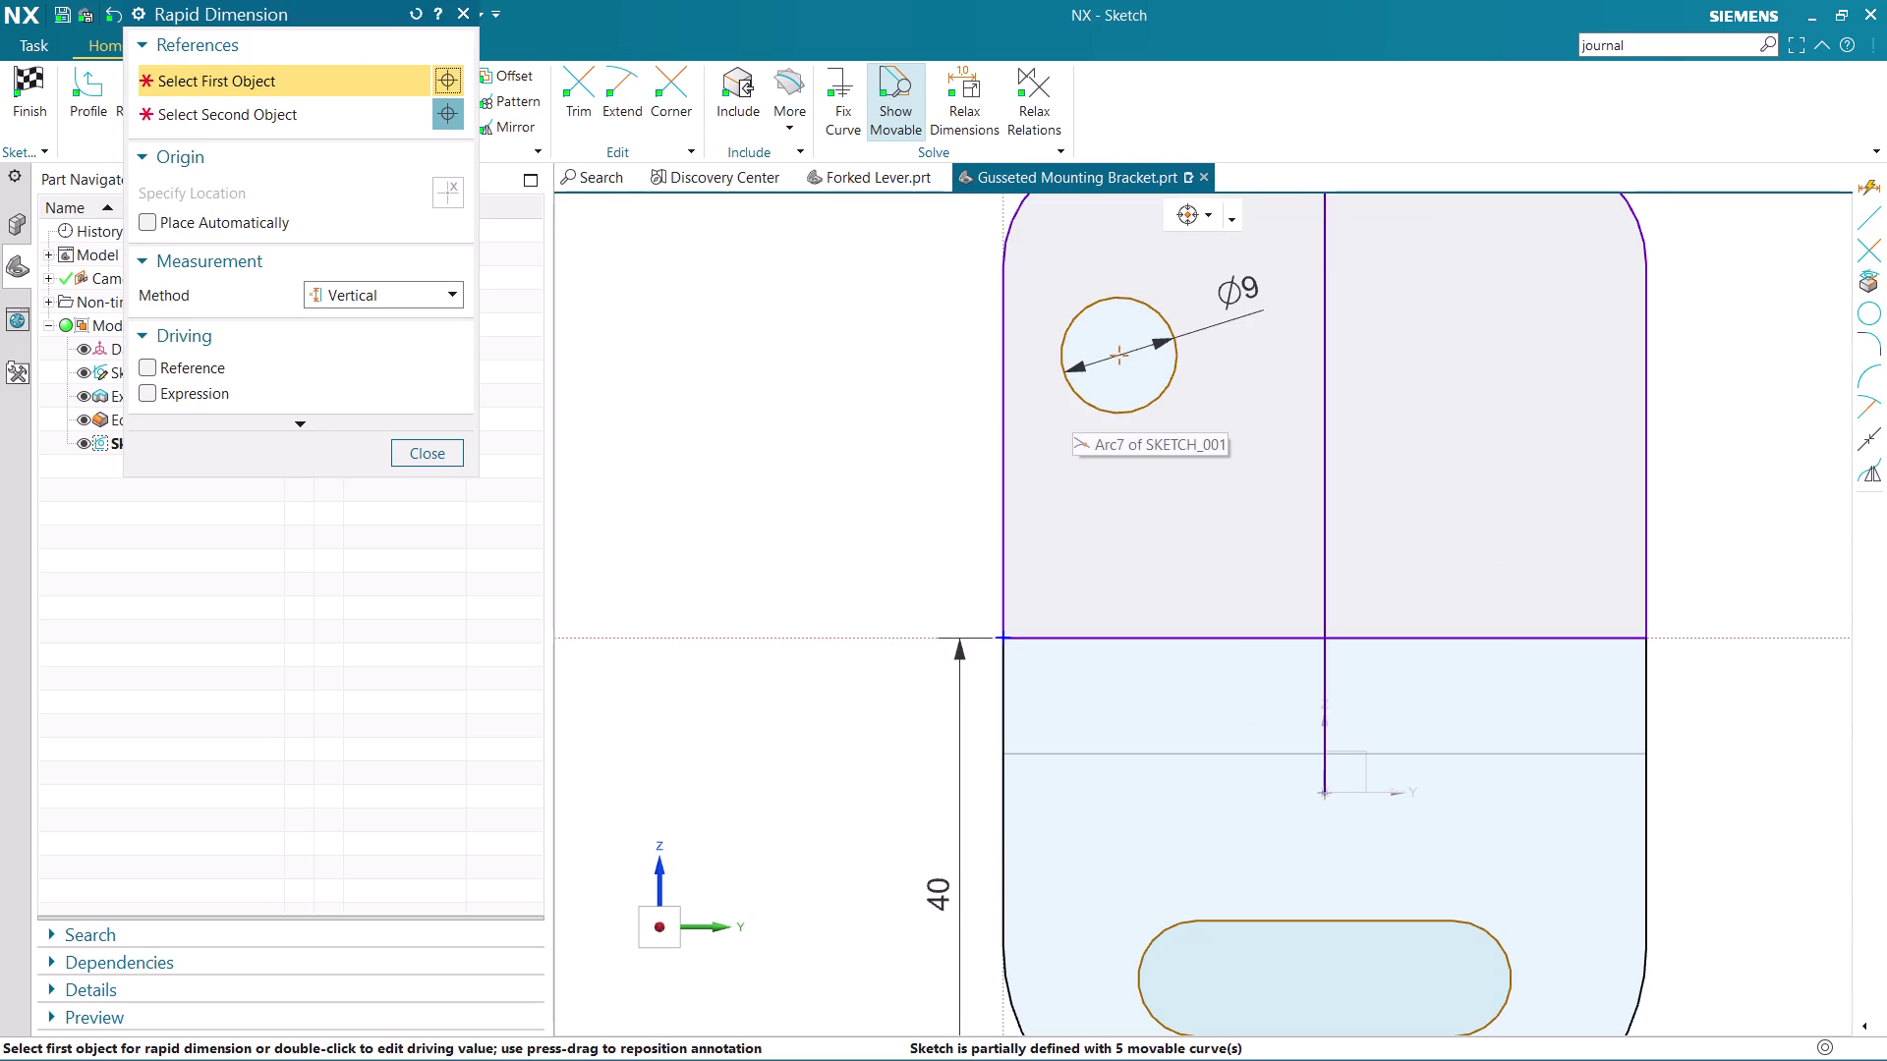
scroll(down, 3)
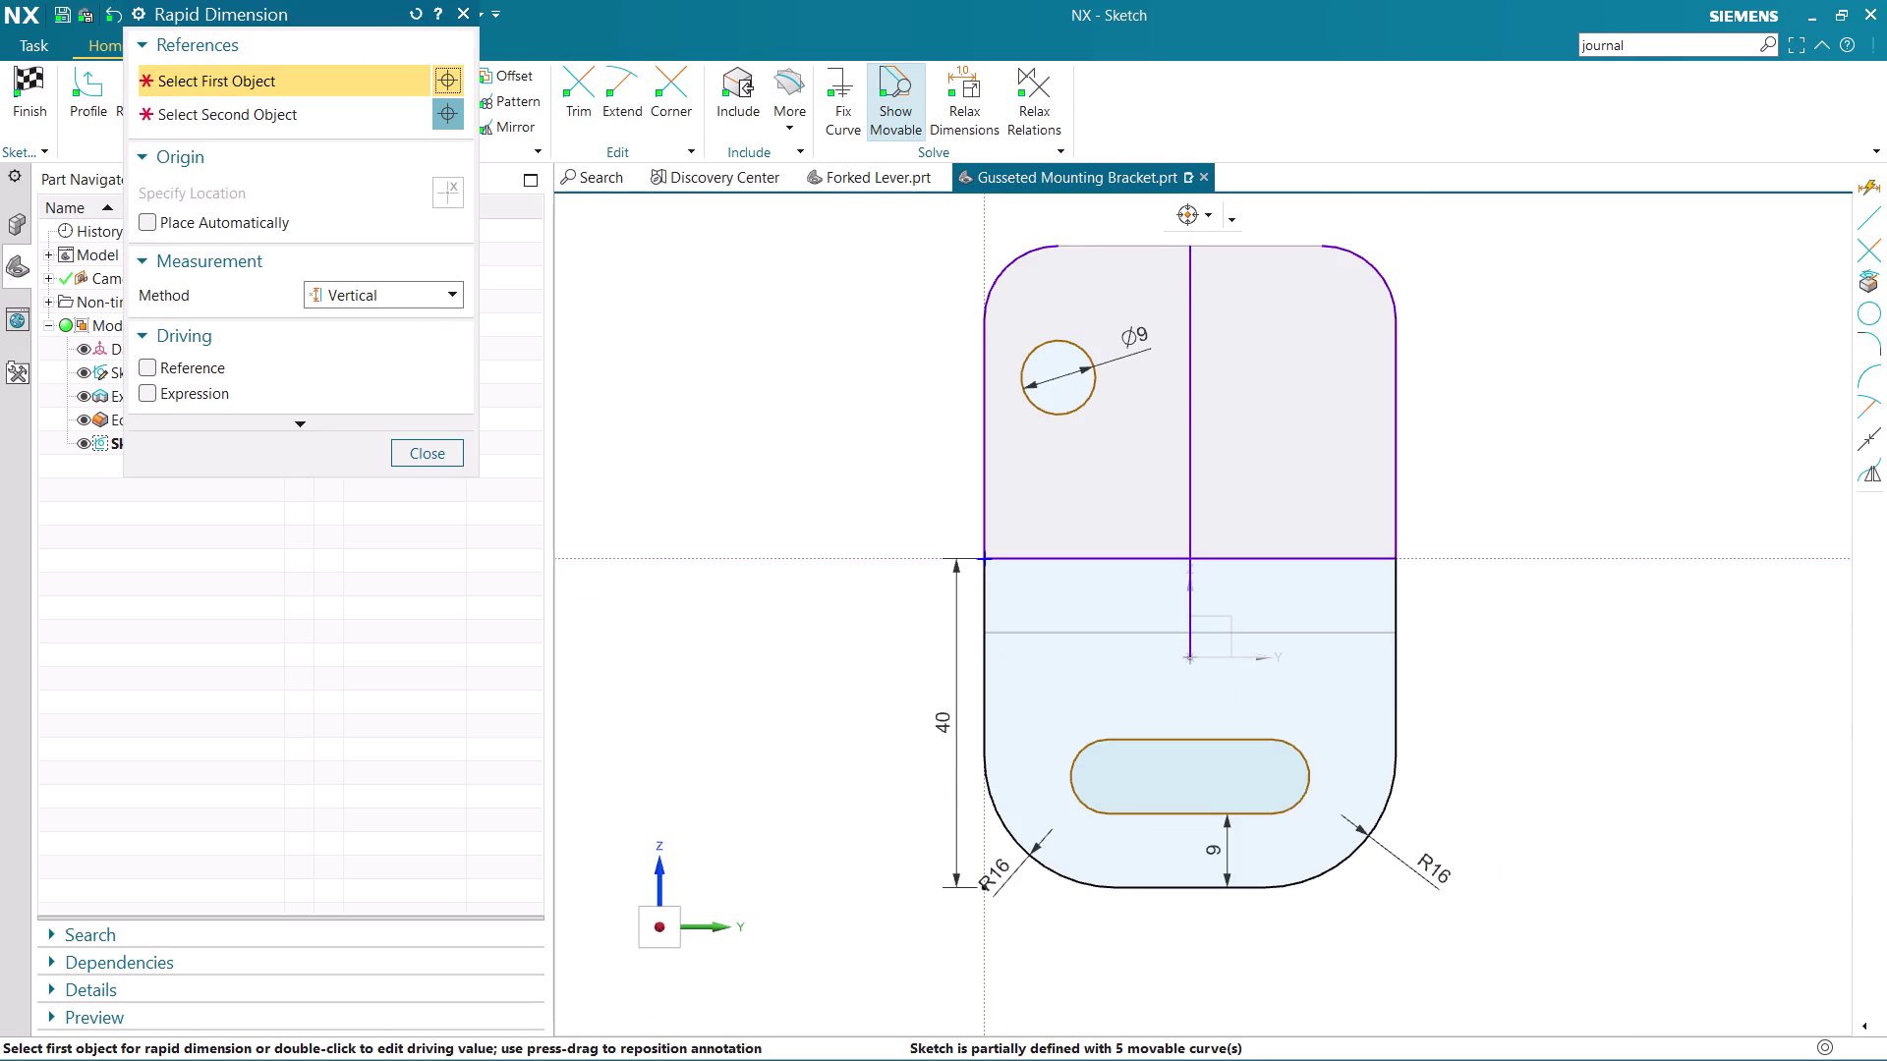
click(1057, 247)
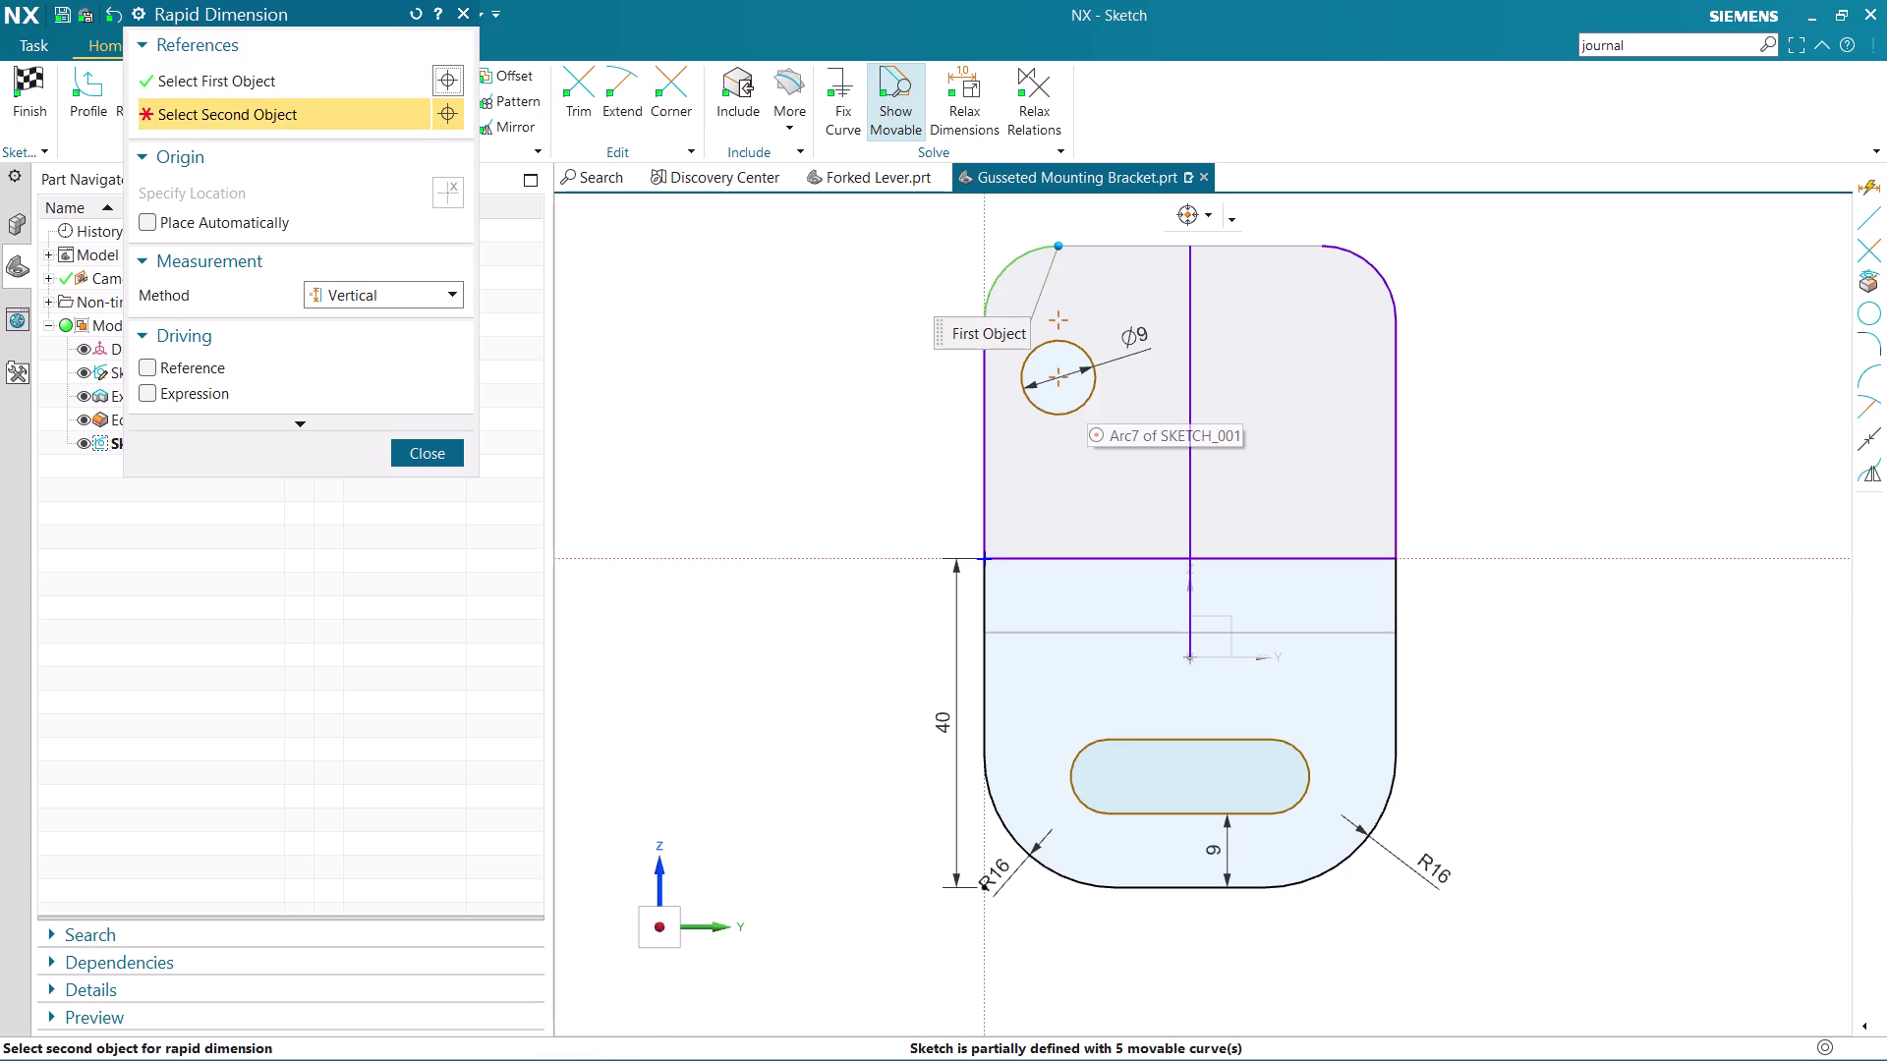
click(1056, 378)
click(834, 319)
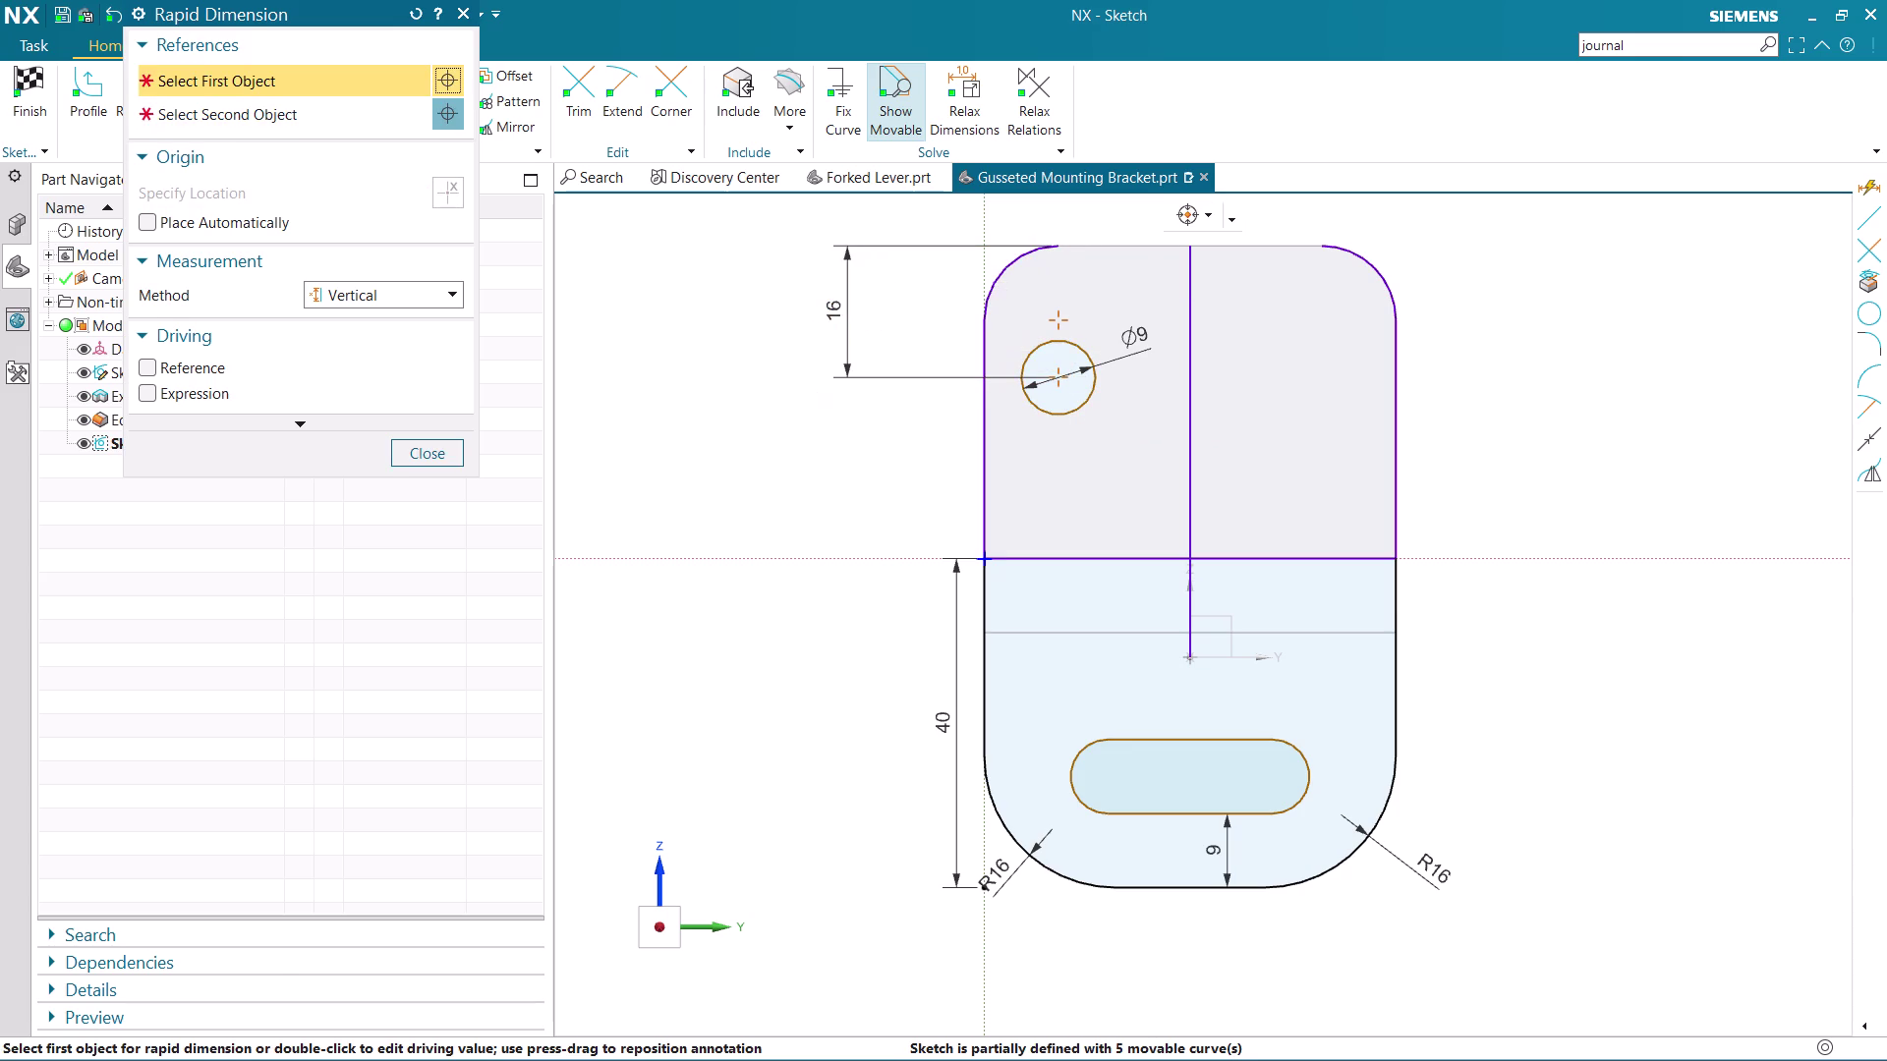
click(387, 289)
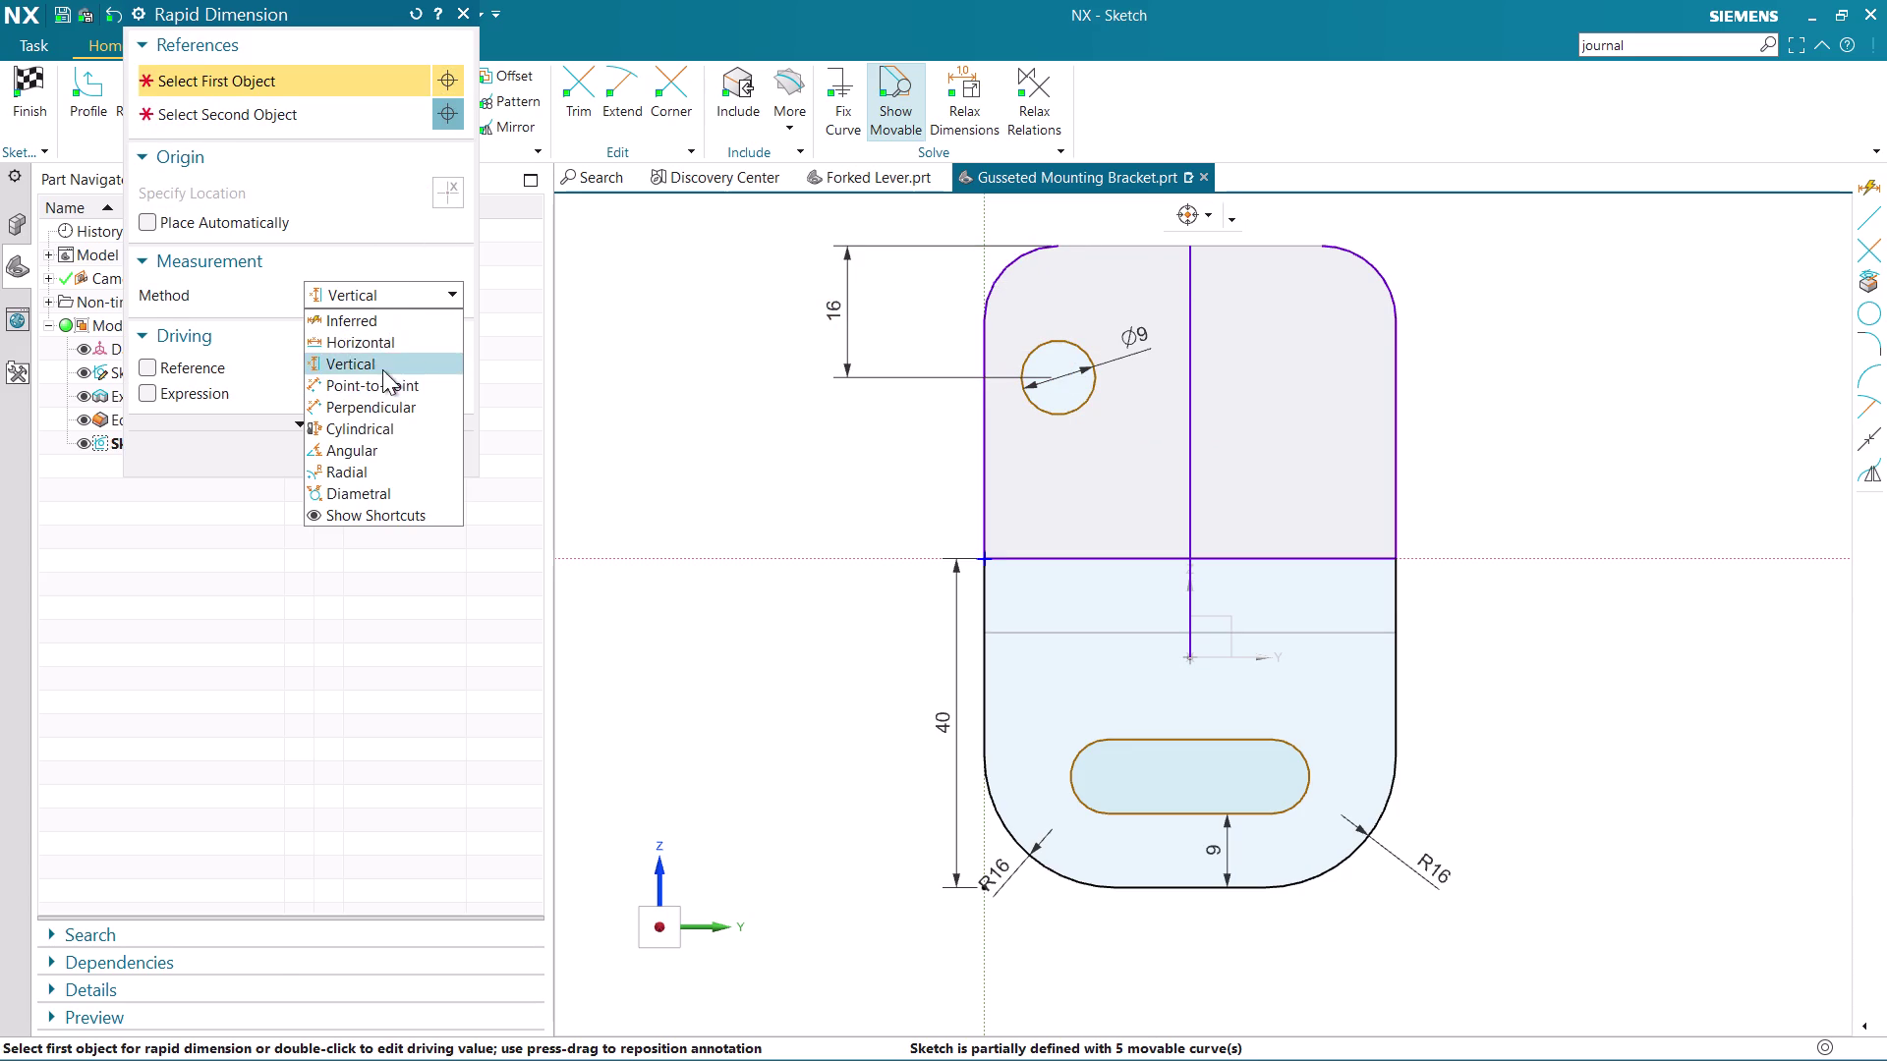
click(384, 335)
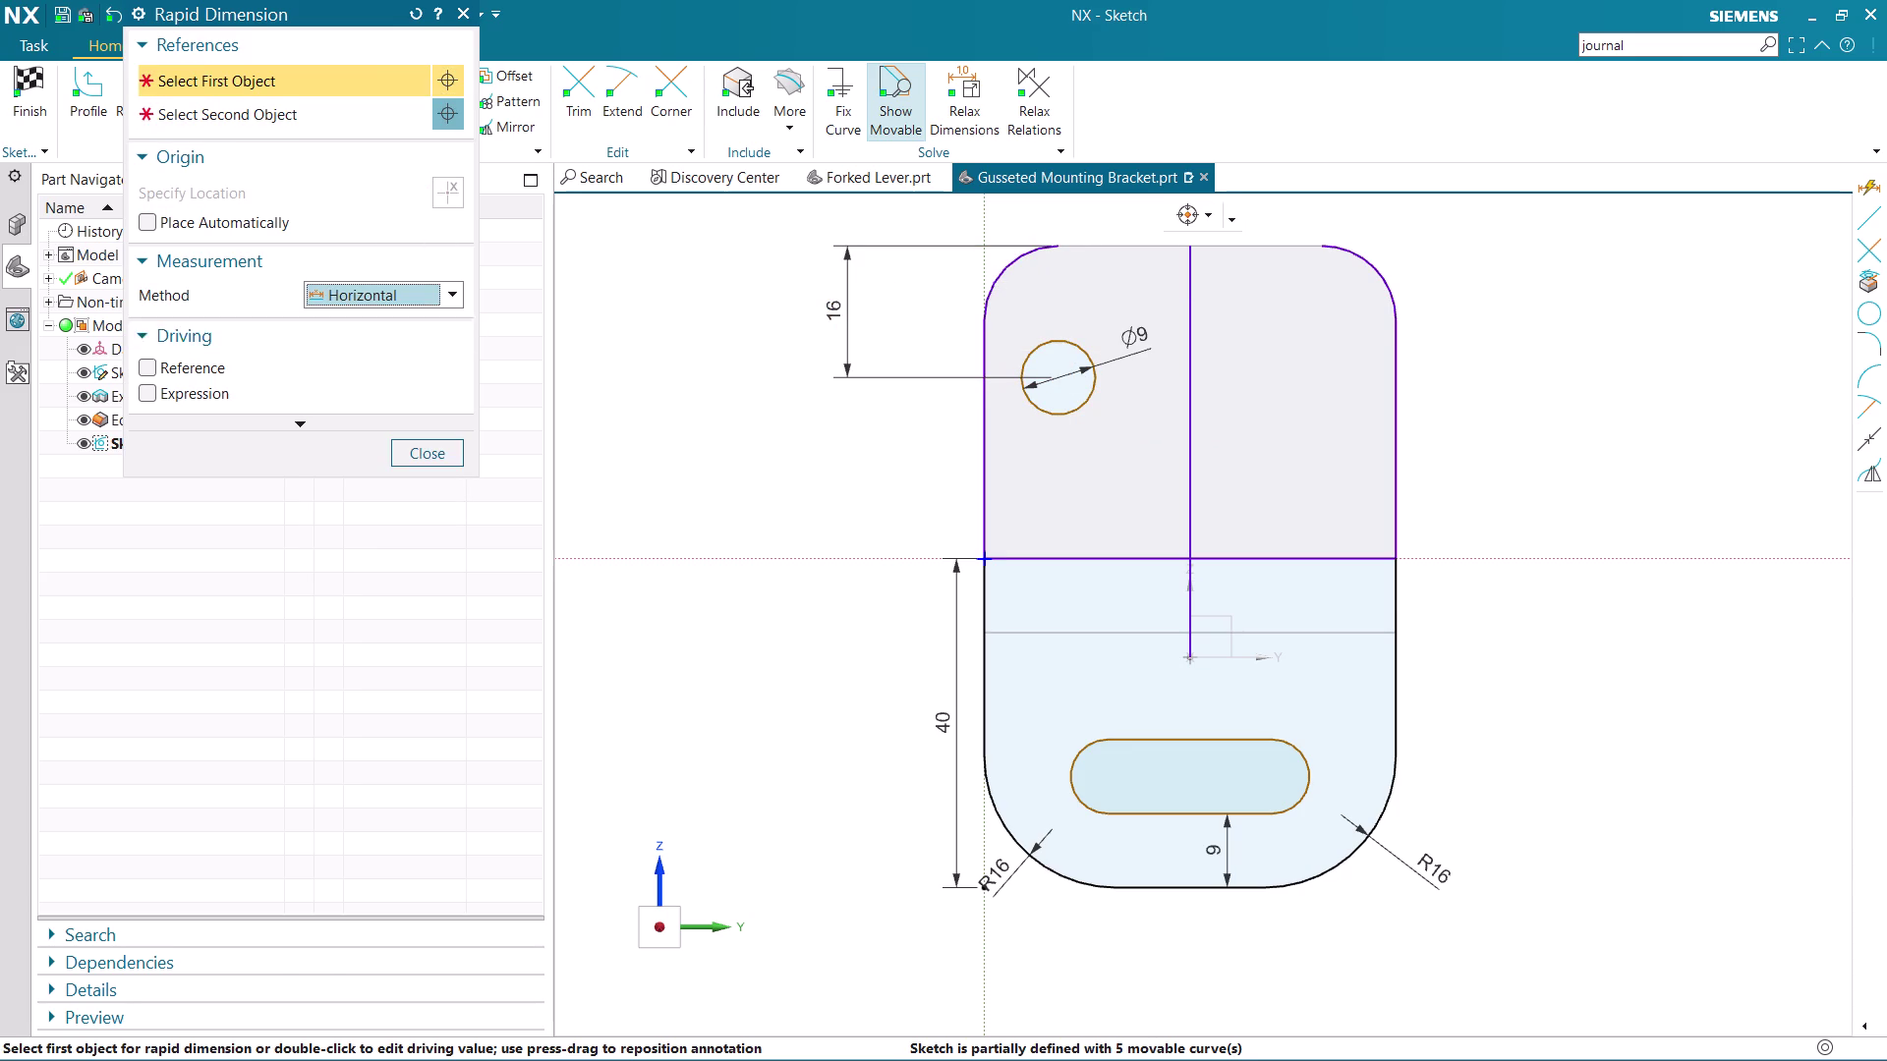
click(1055, 380)
click(980, 438)
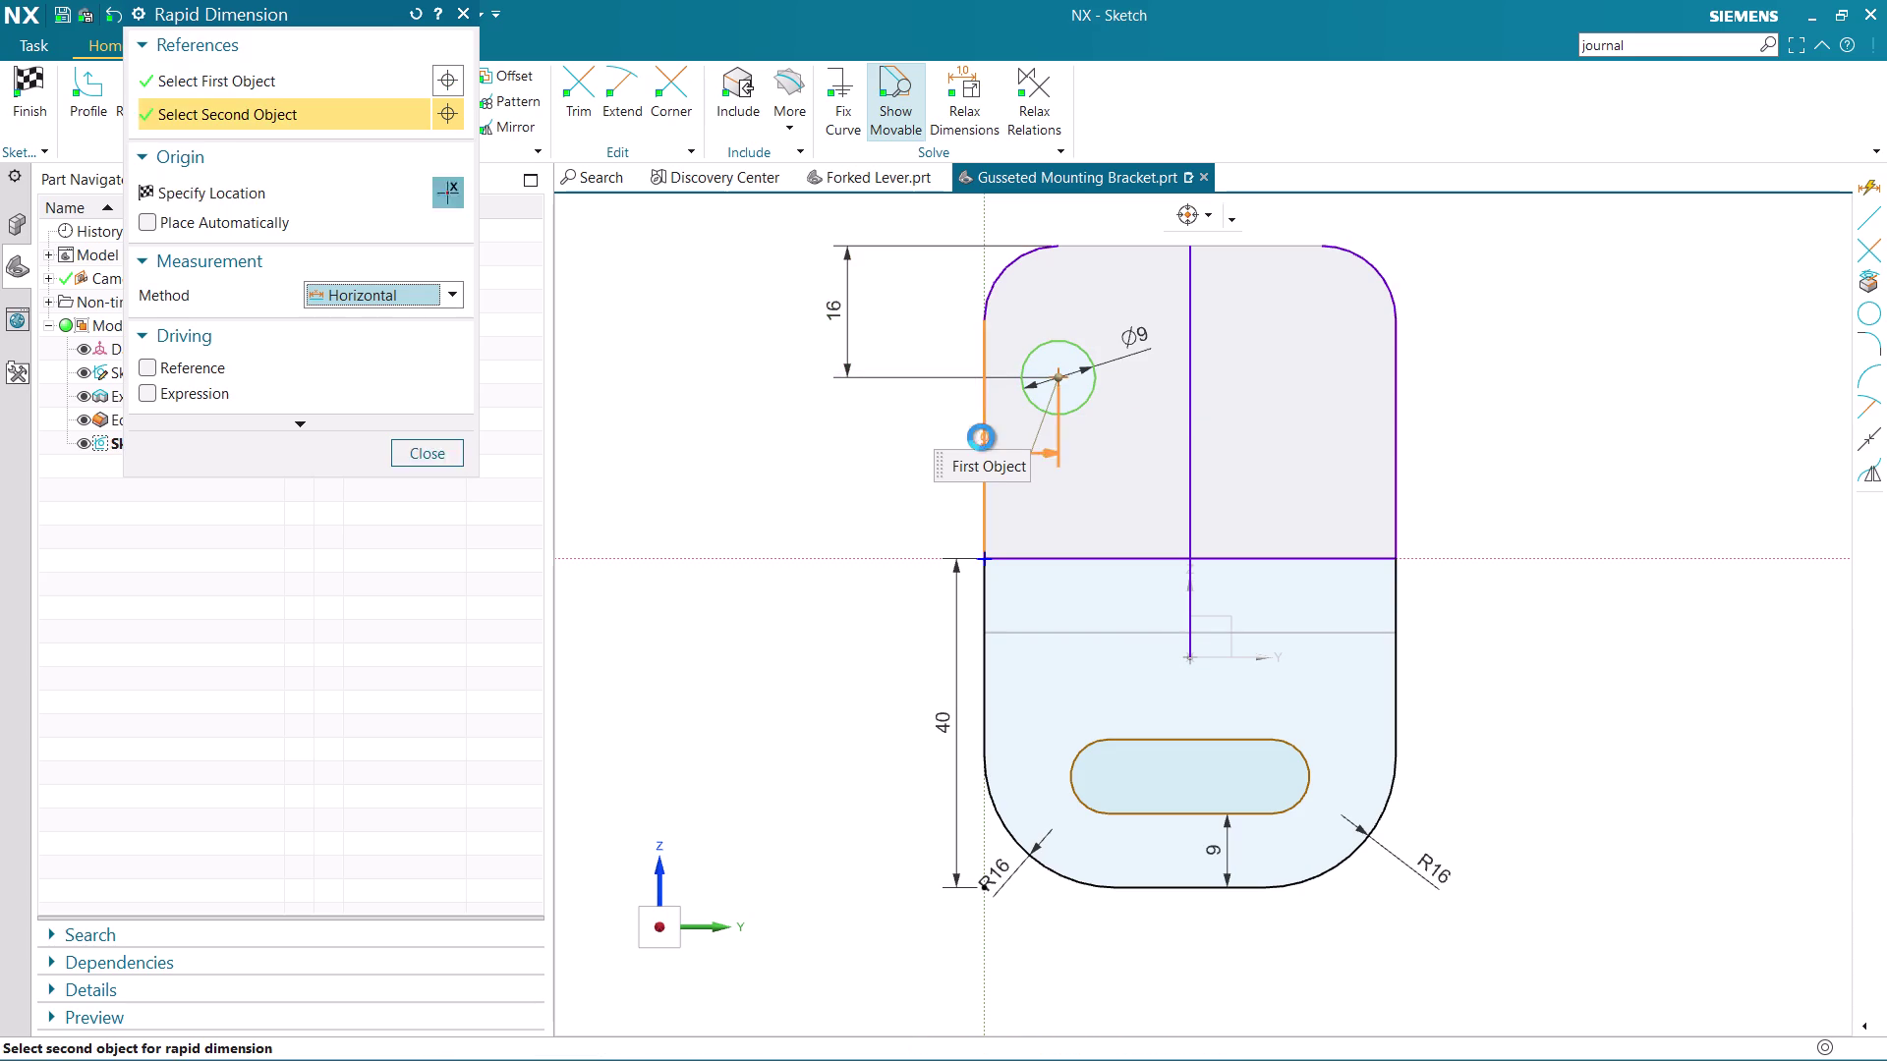
click(1062, 474)
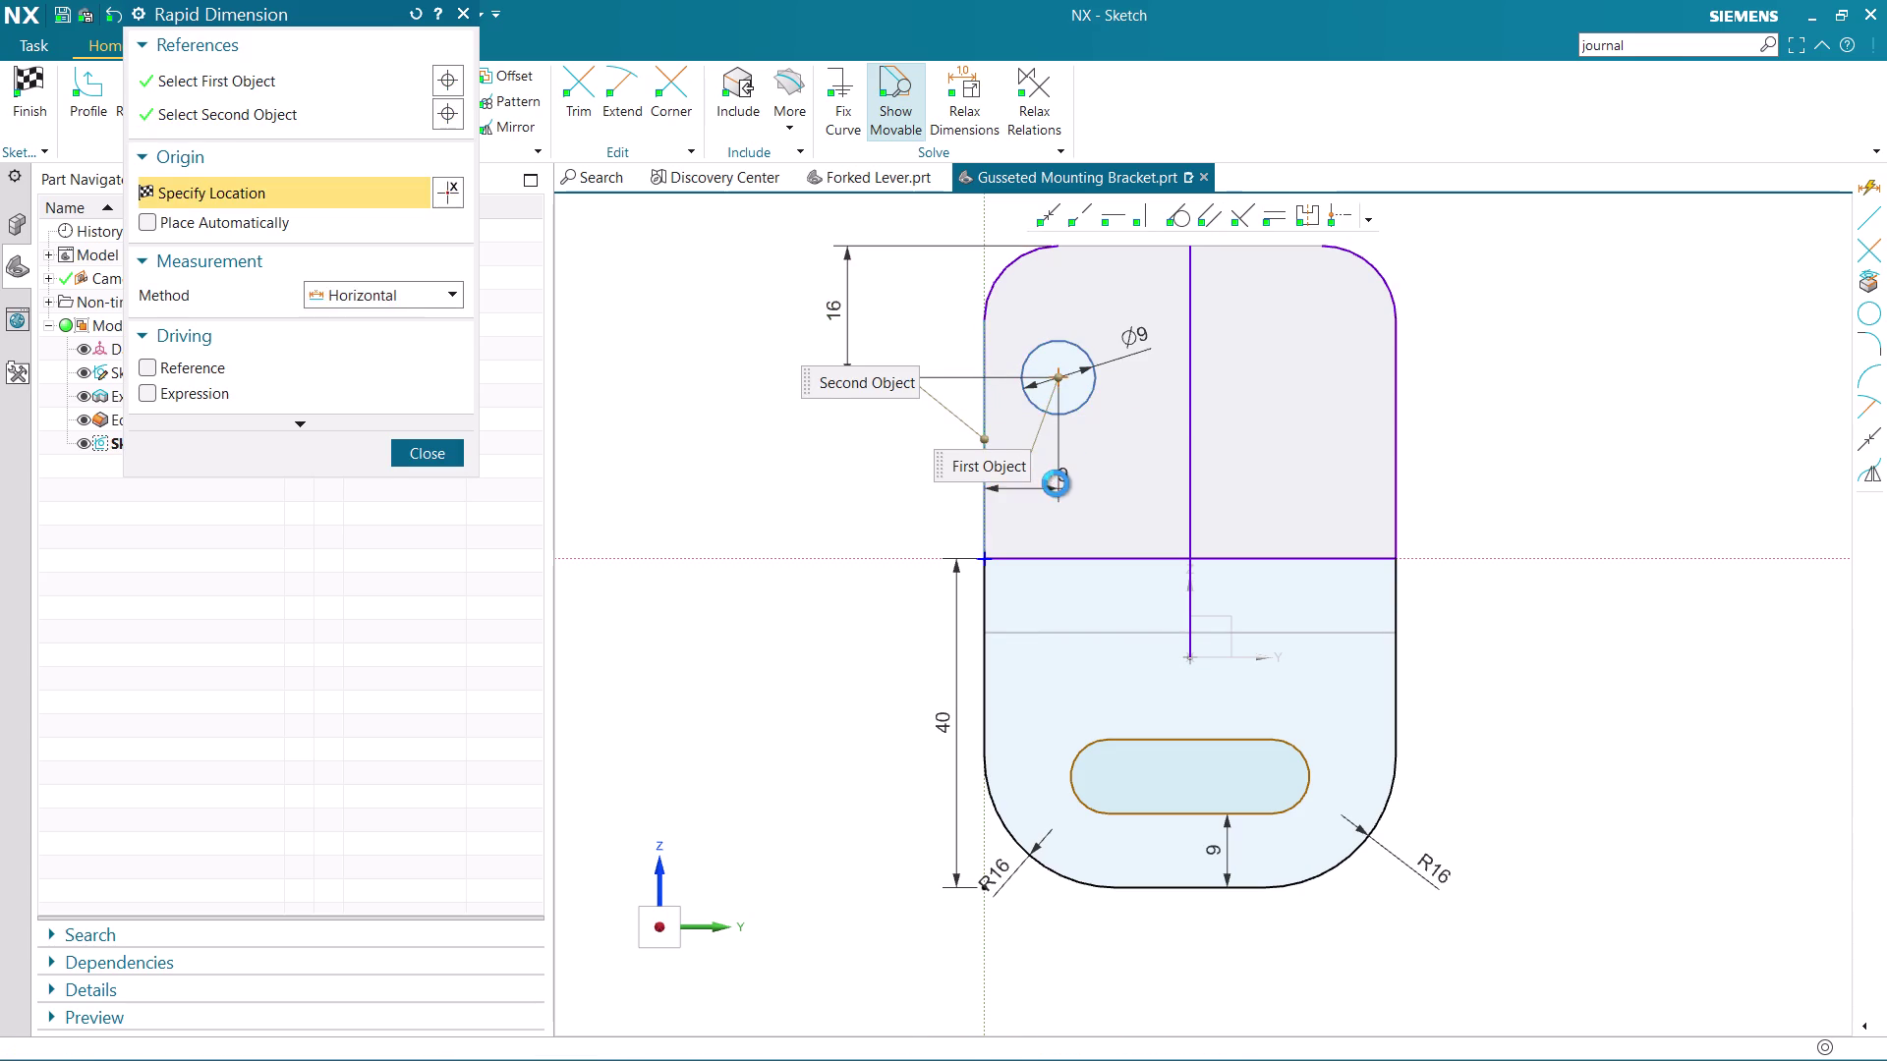
click(409, 457)
Set the circle centre 18 mm from the top and 10 mm from the left.
double_click(832, 309)
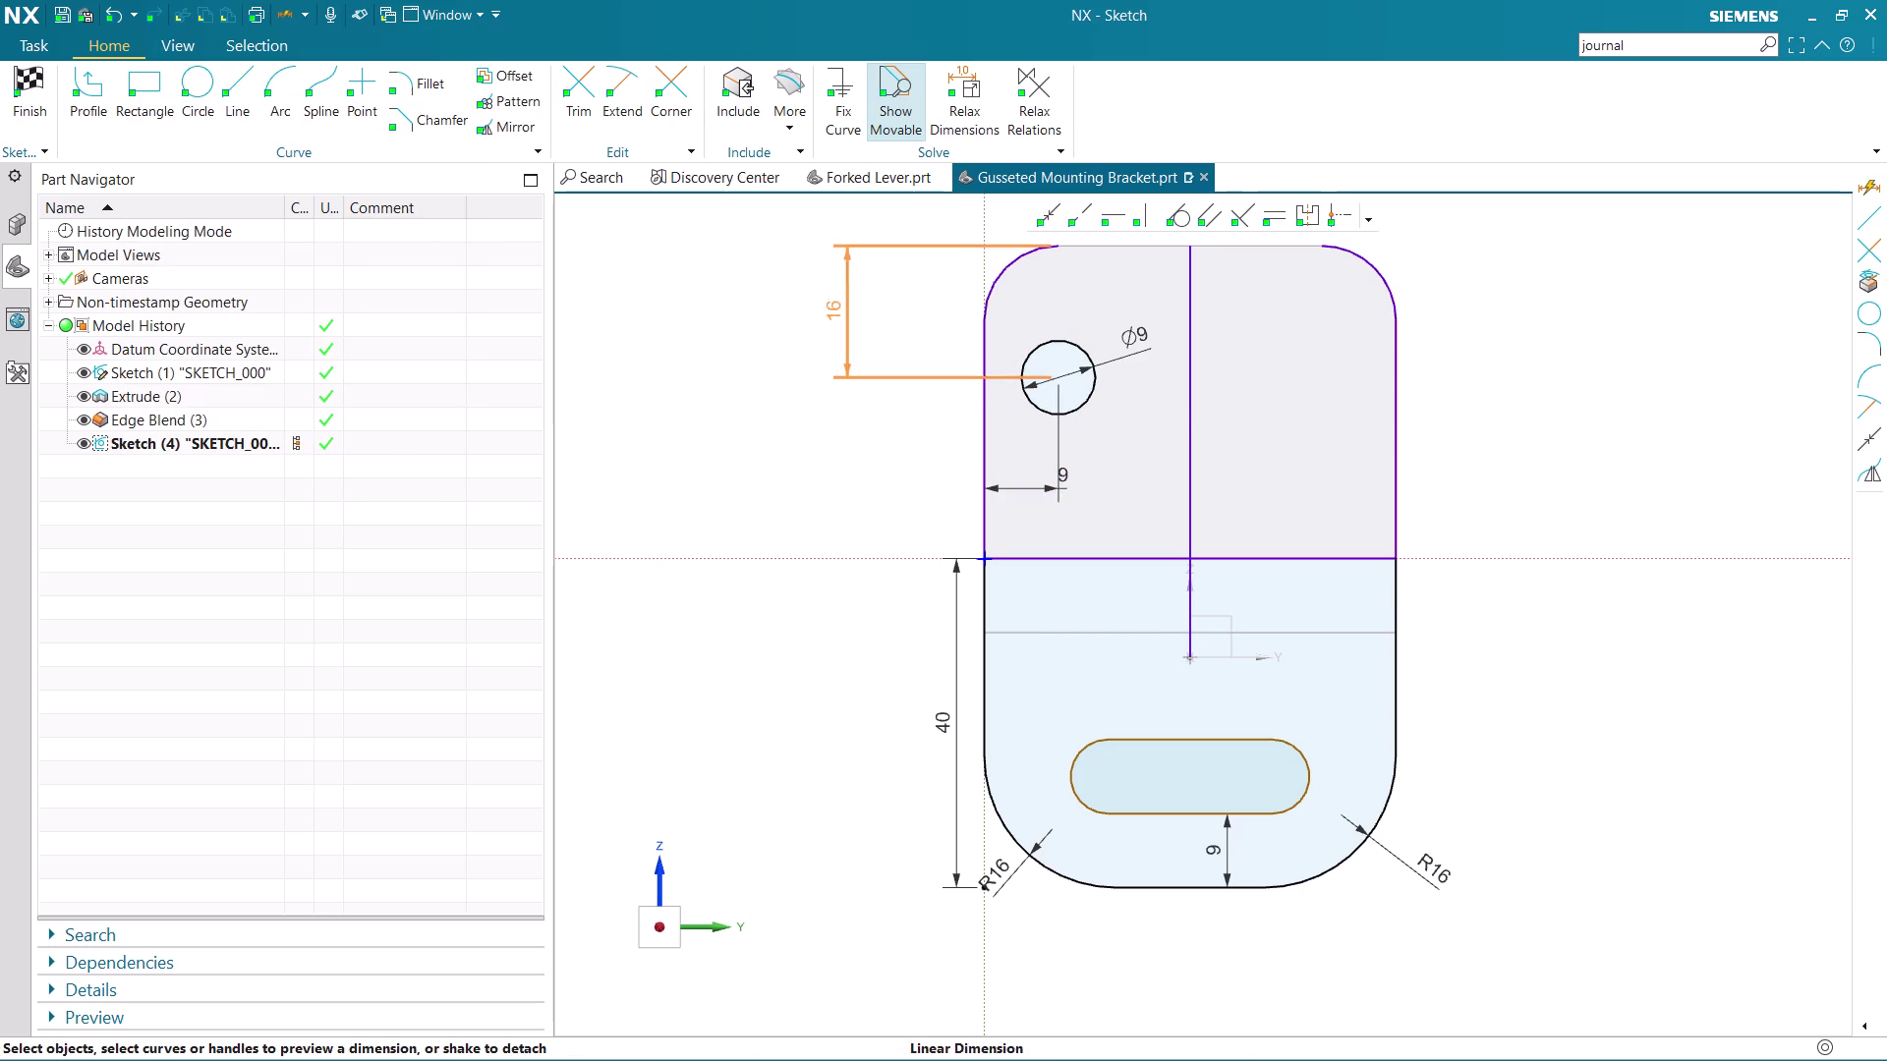
text(18)
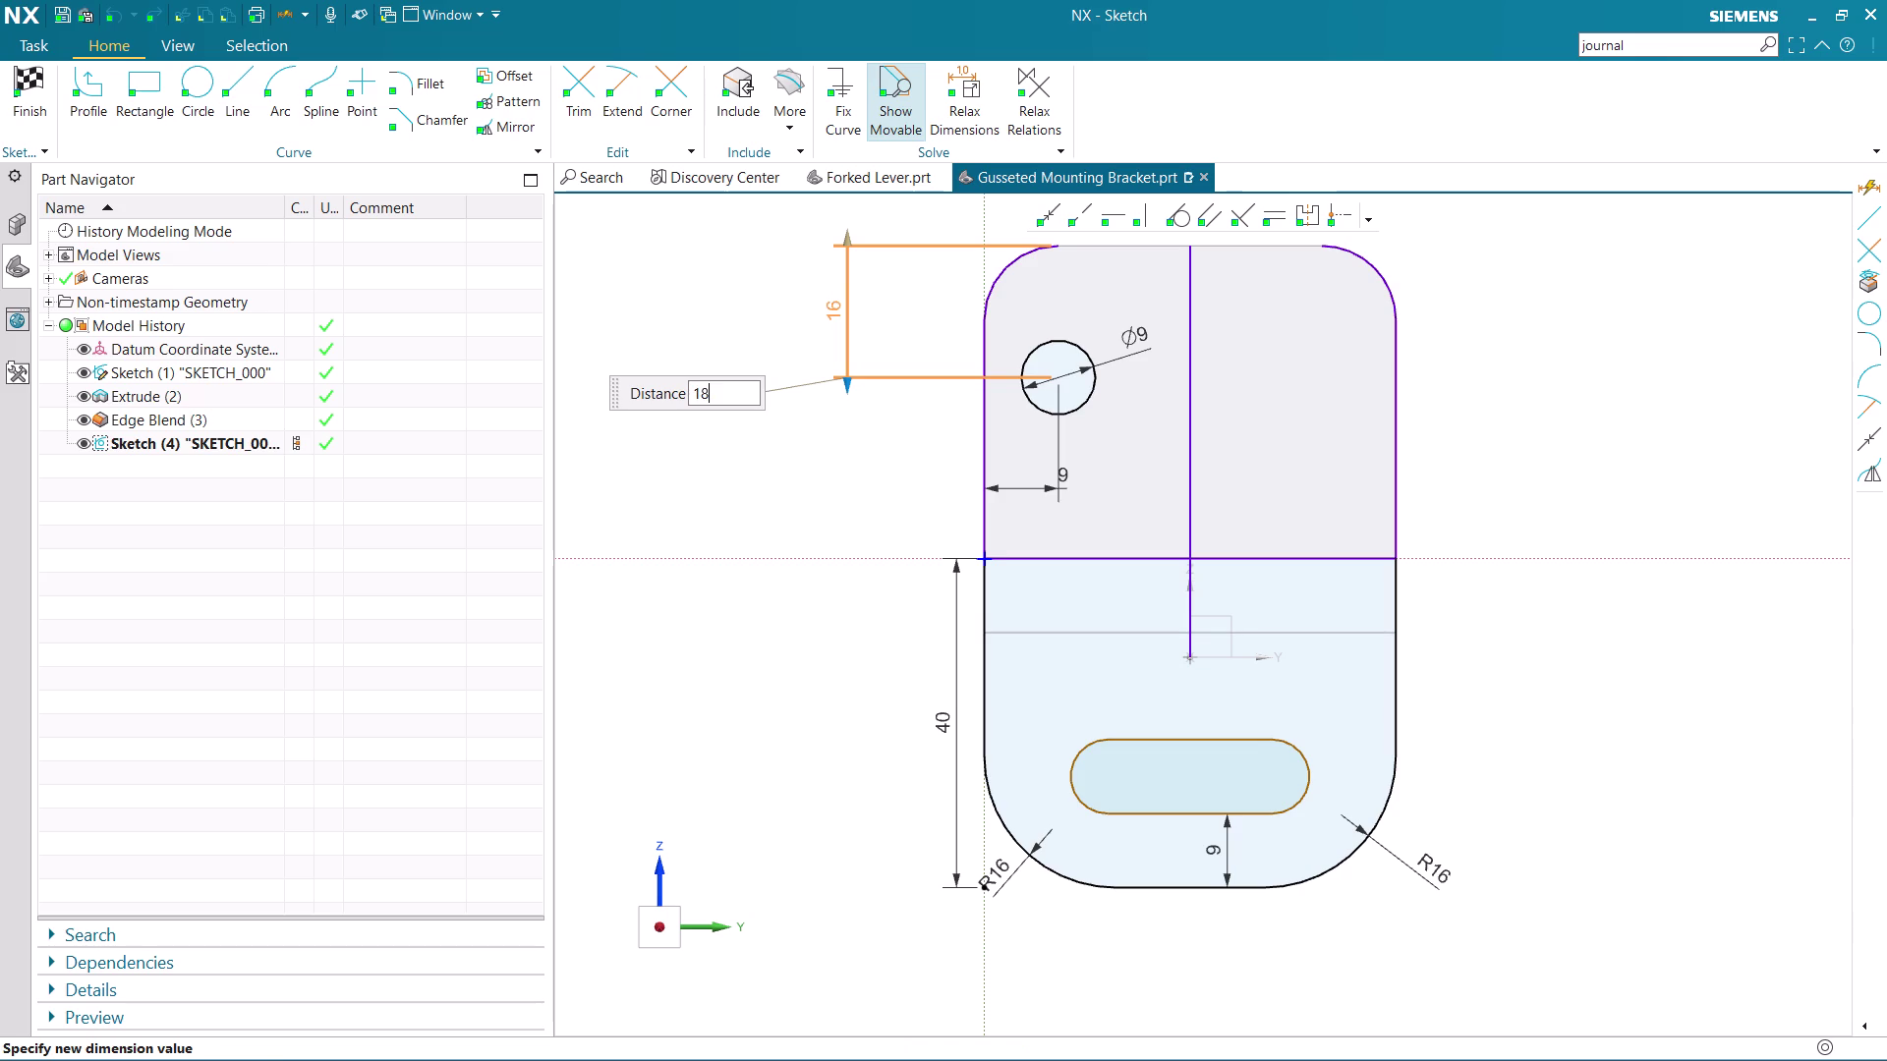
key(Return)
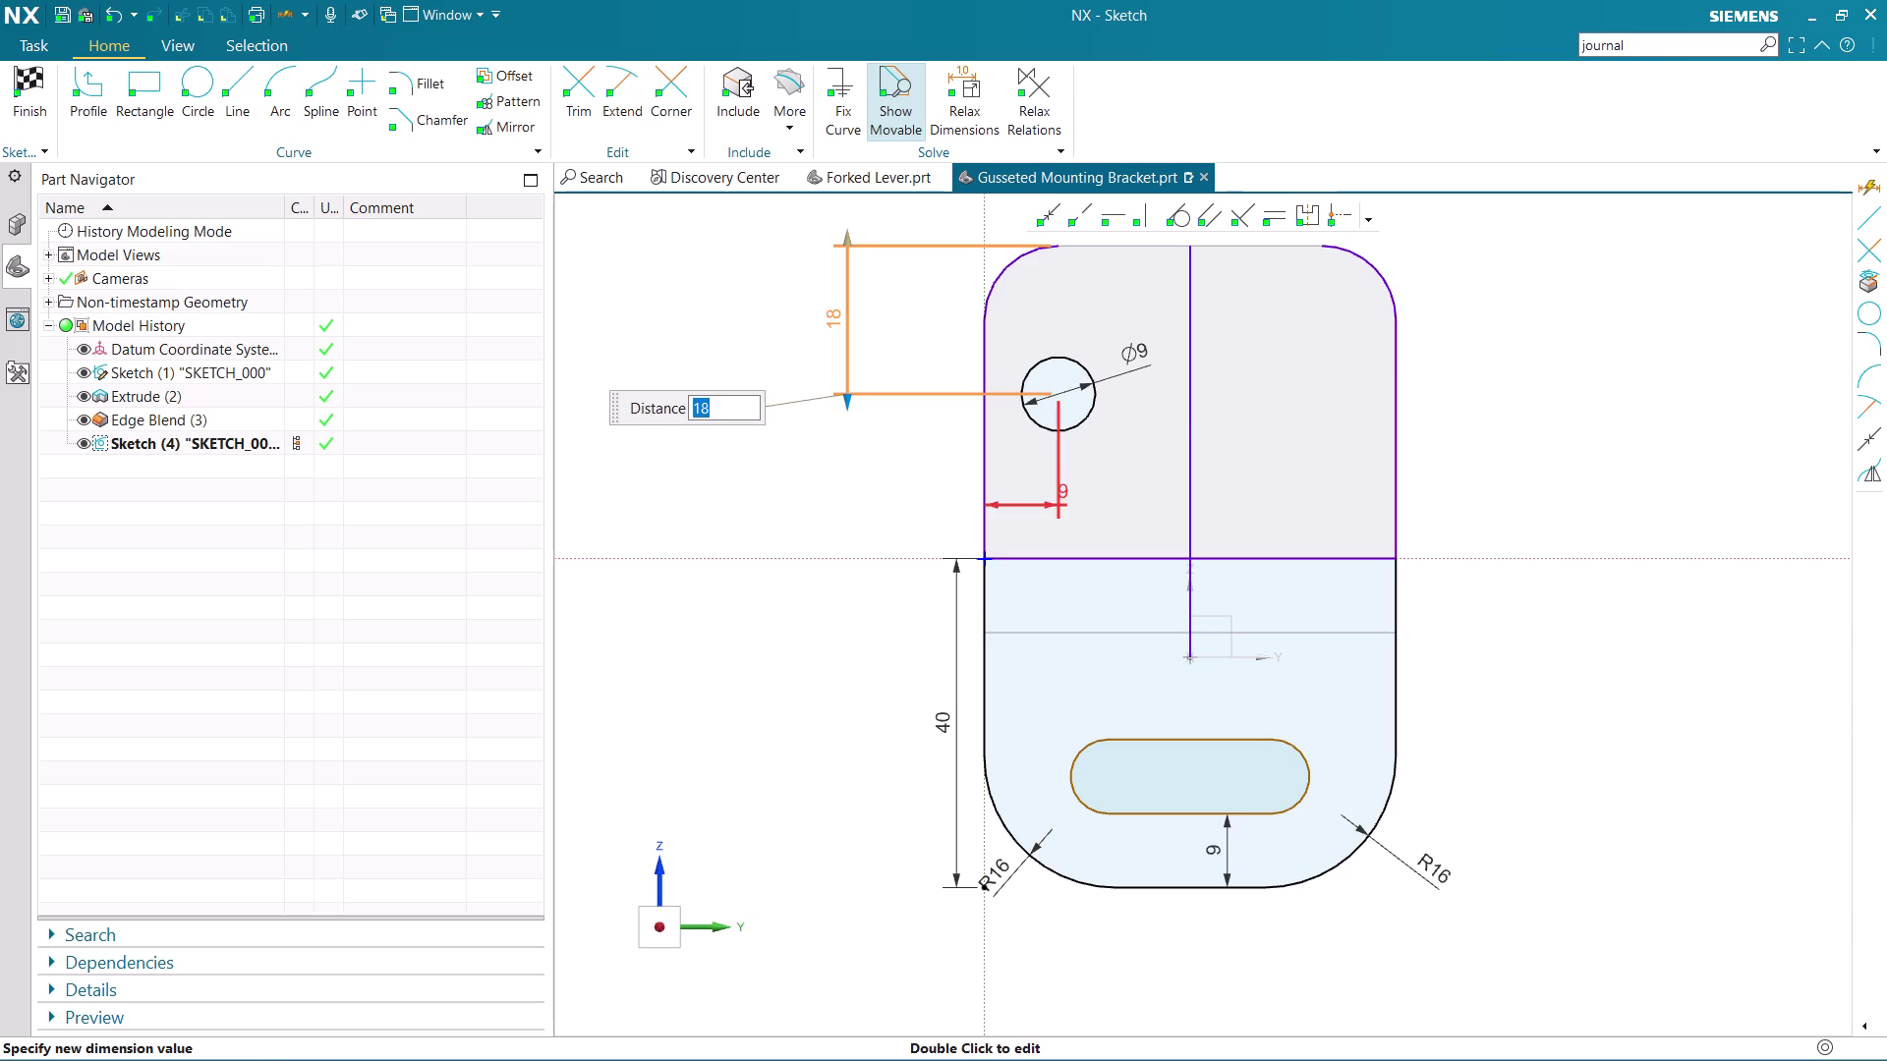
double_click(1069, 492)
text(1)
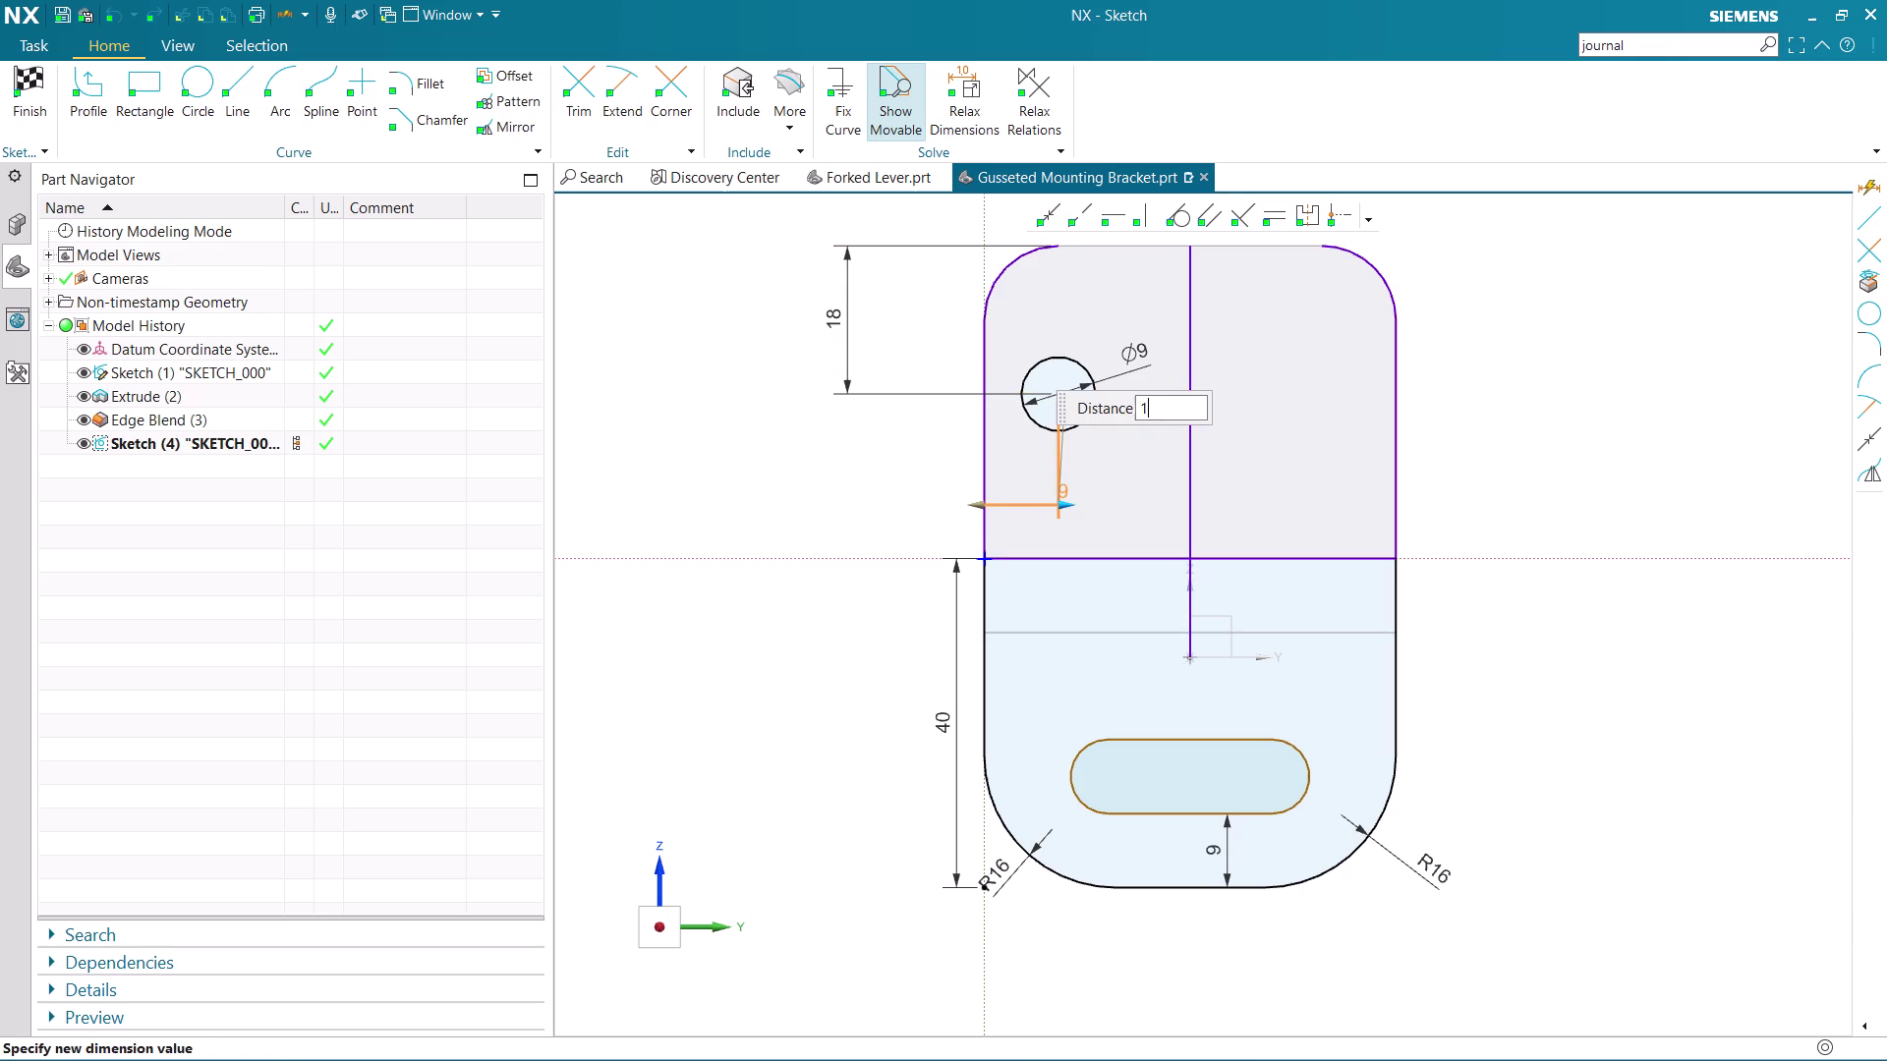
text(0)
key(Return)
middle_click(1072, 489)
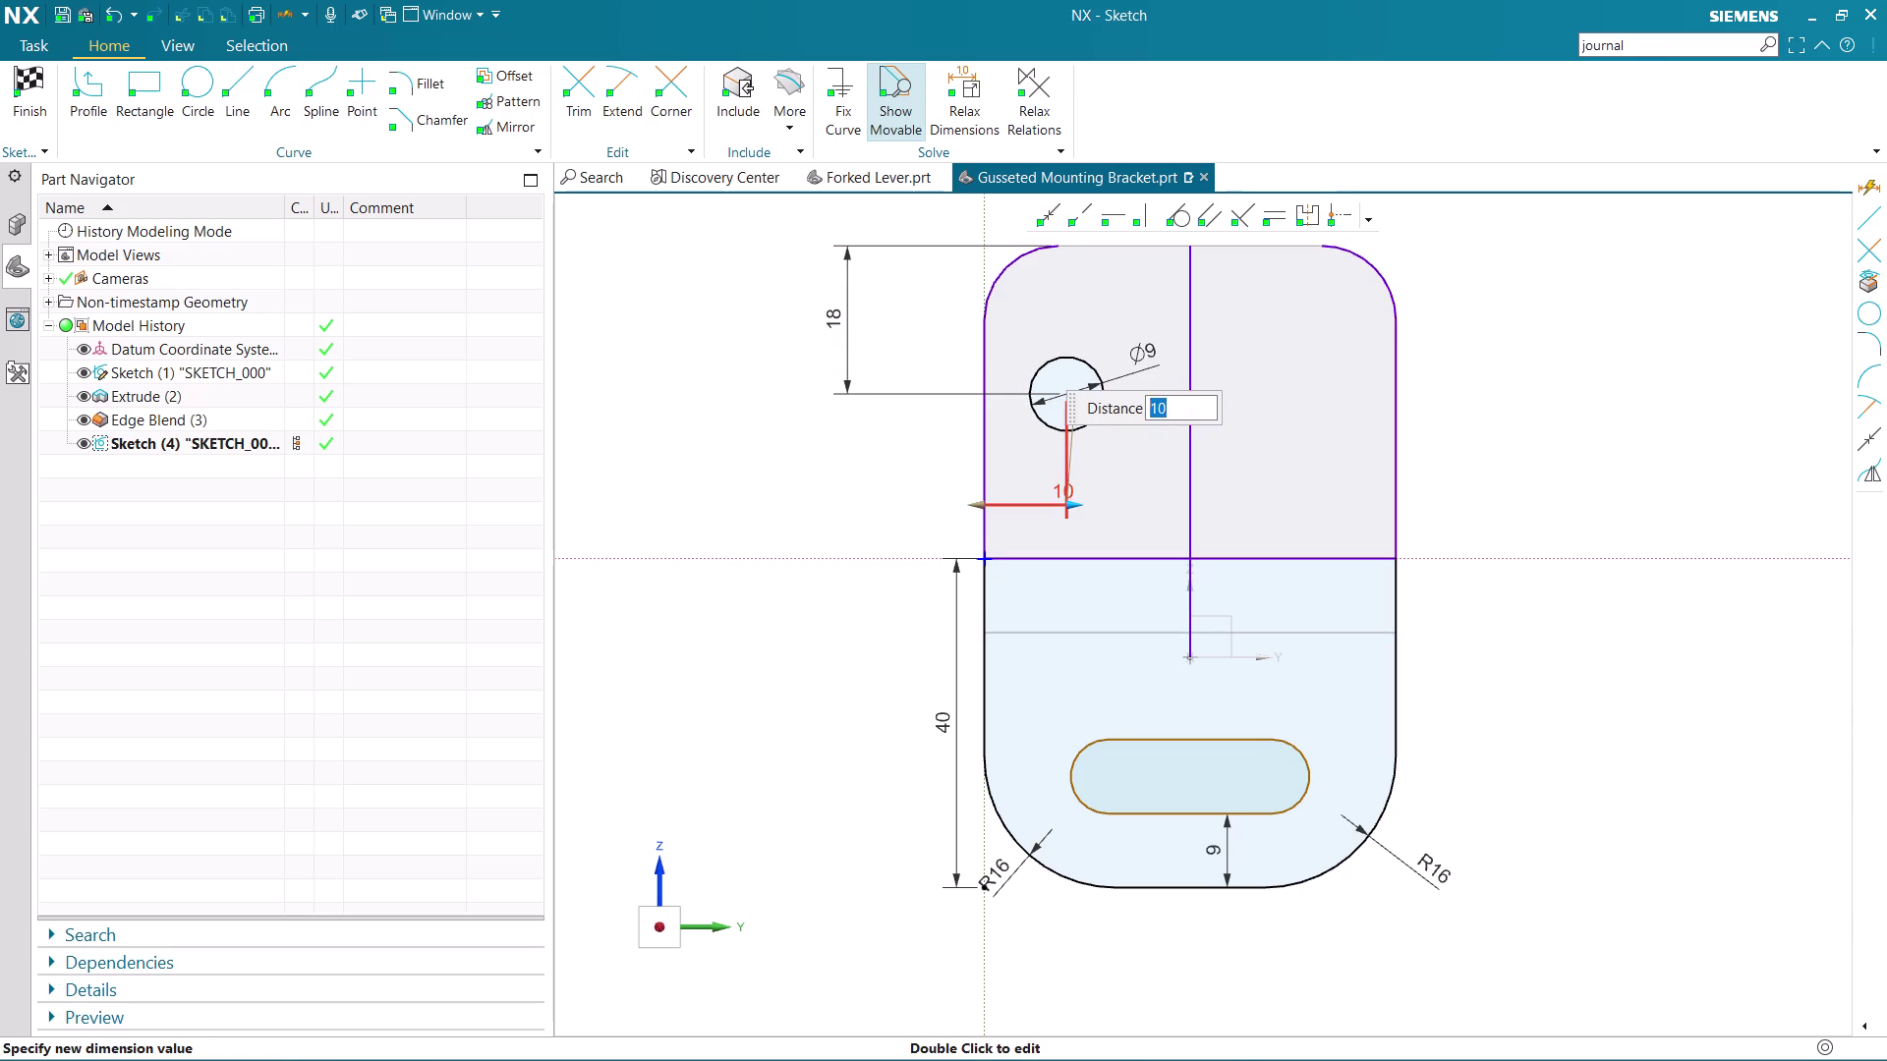
scroll(down, 3)
scroll(up, 3)
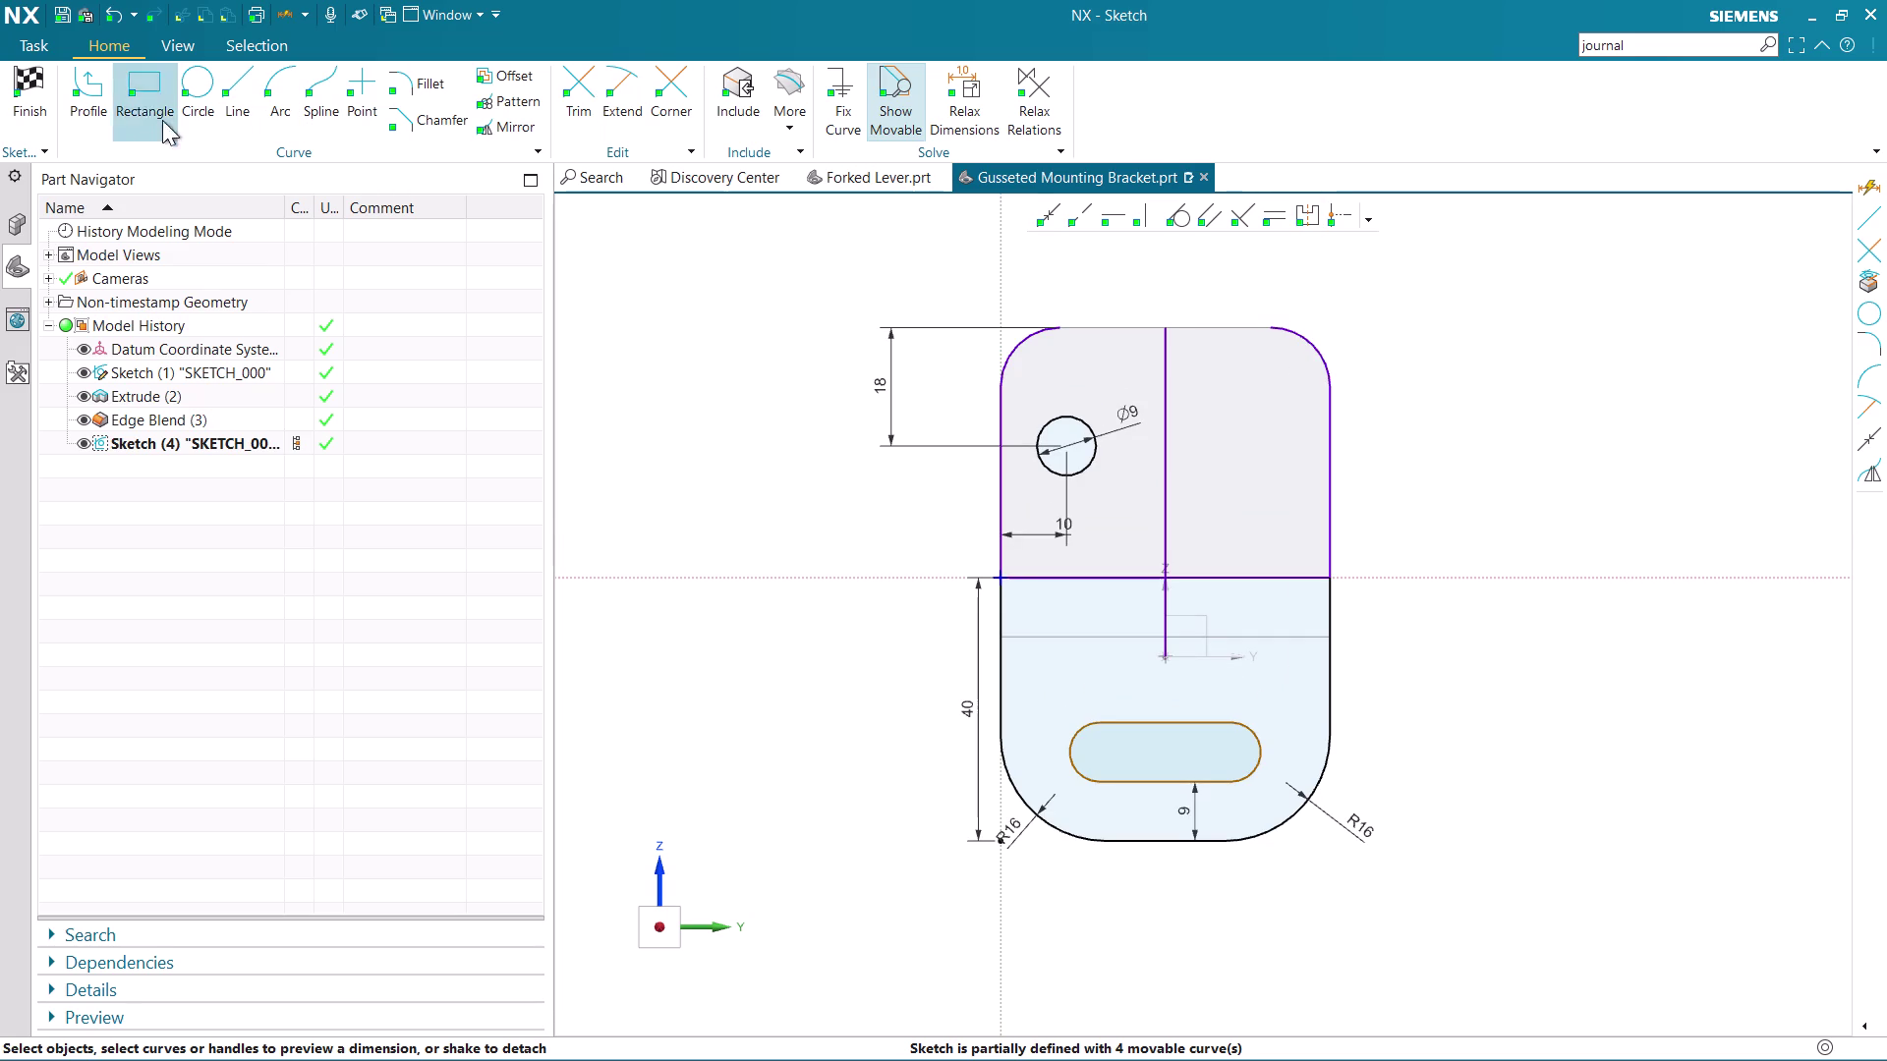
click(487, 126)
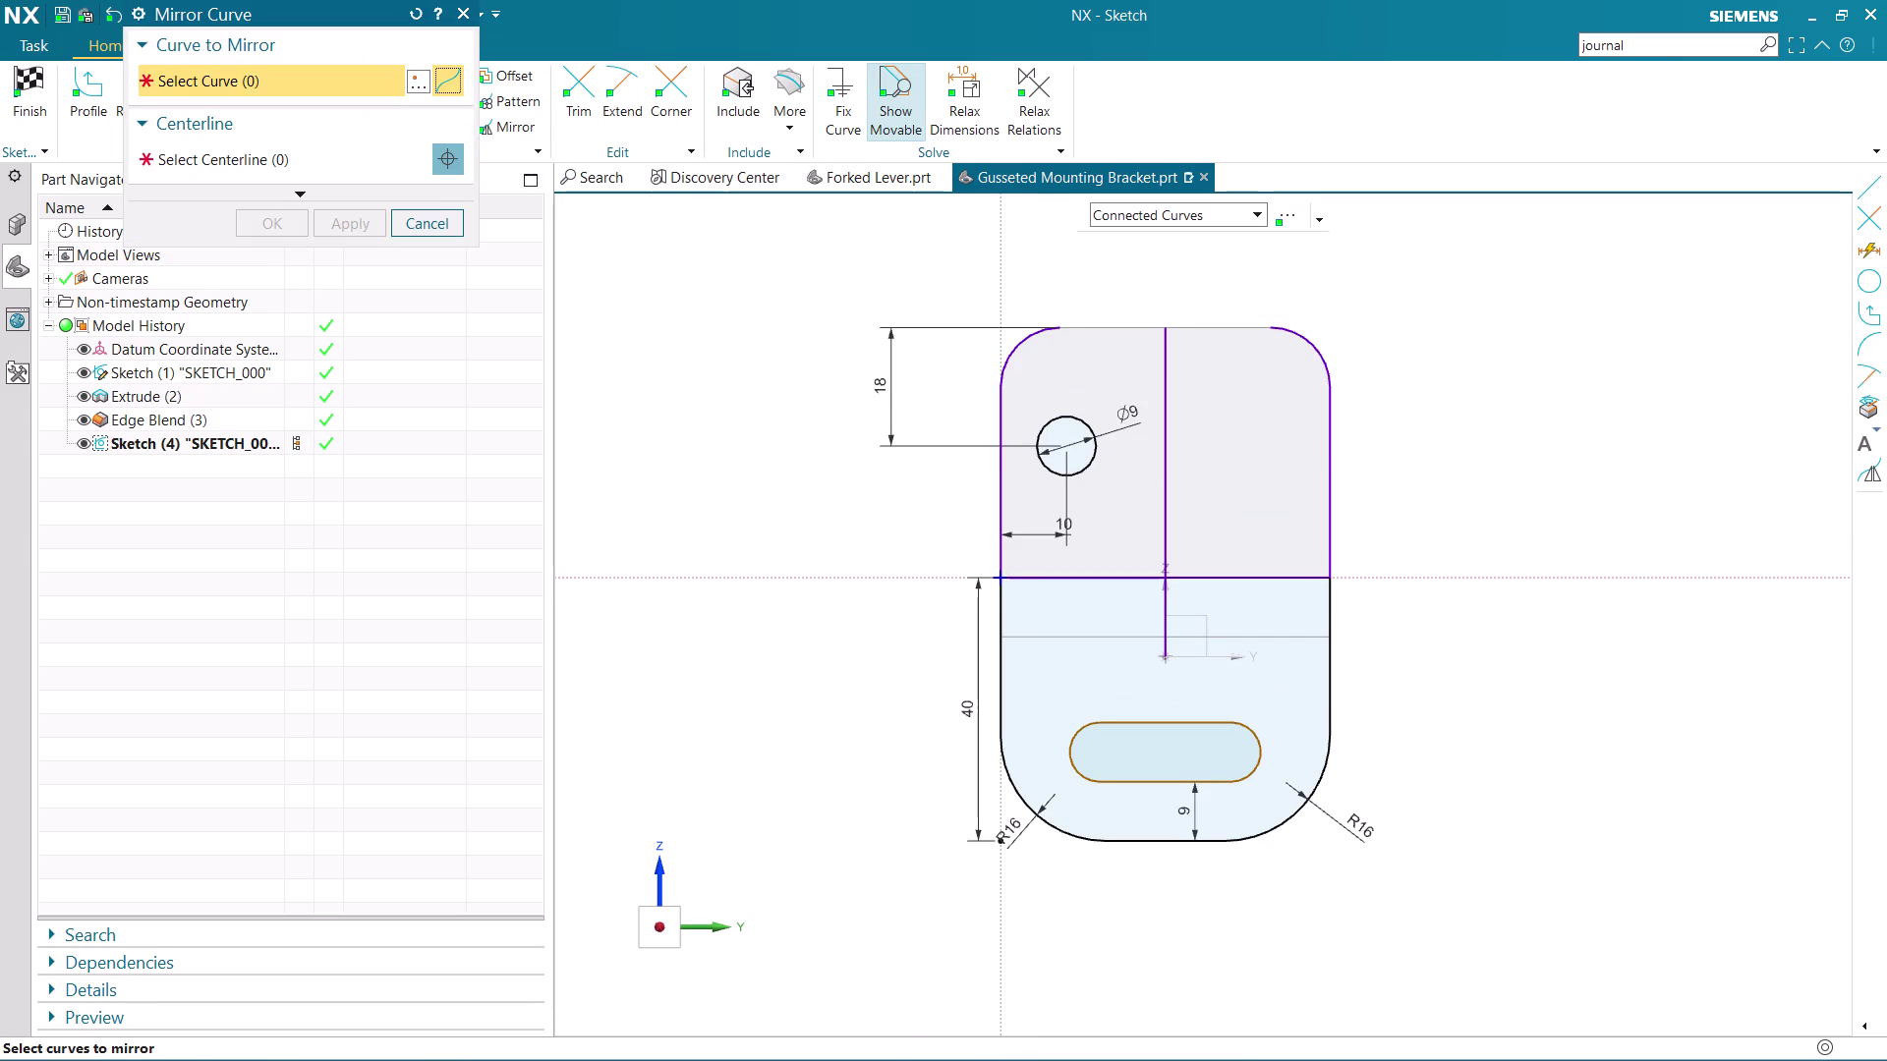
Mirror the 9 mm circle across the vertical centreline to the right side.
scroll(up, 3)
click(1089, 419)
click(371, 156)
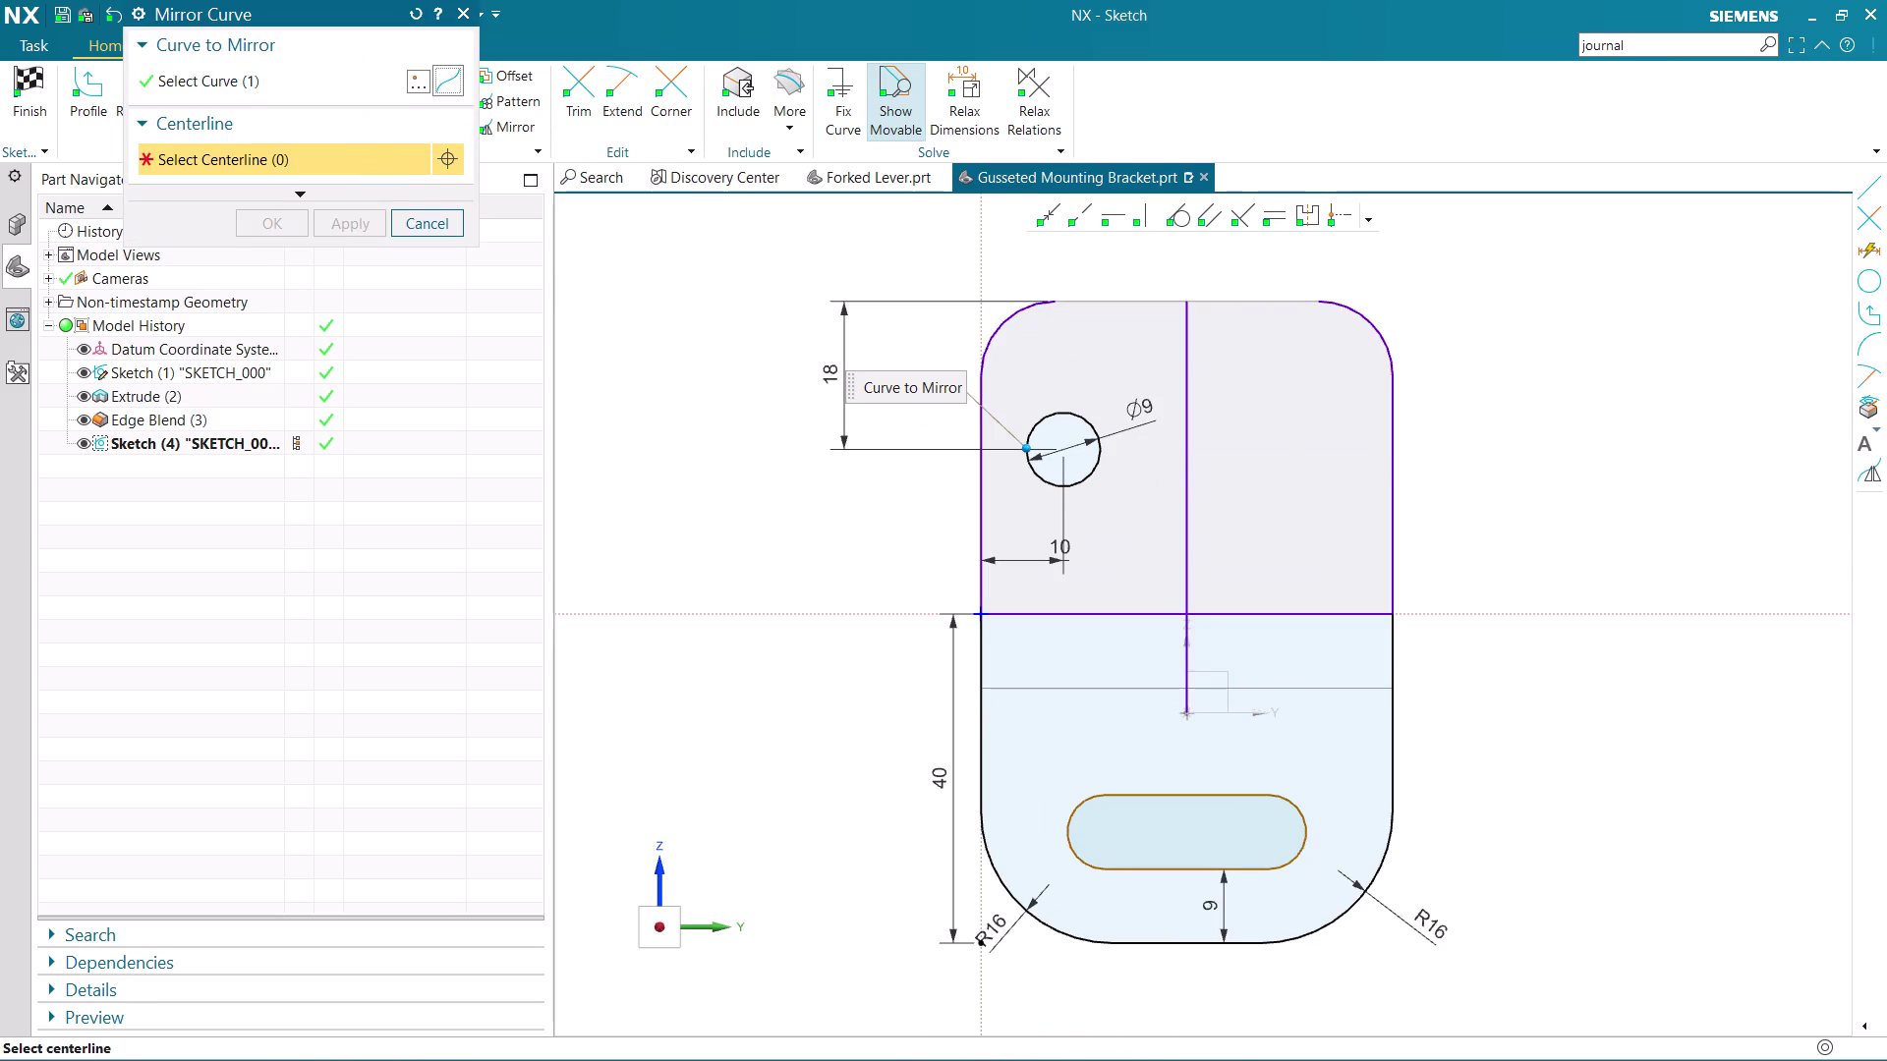
click(1194, 511)
click(261, 221)
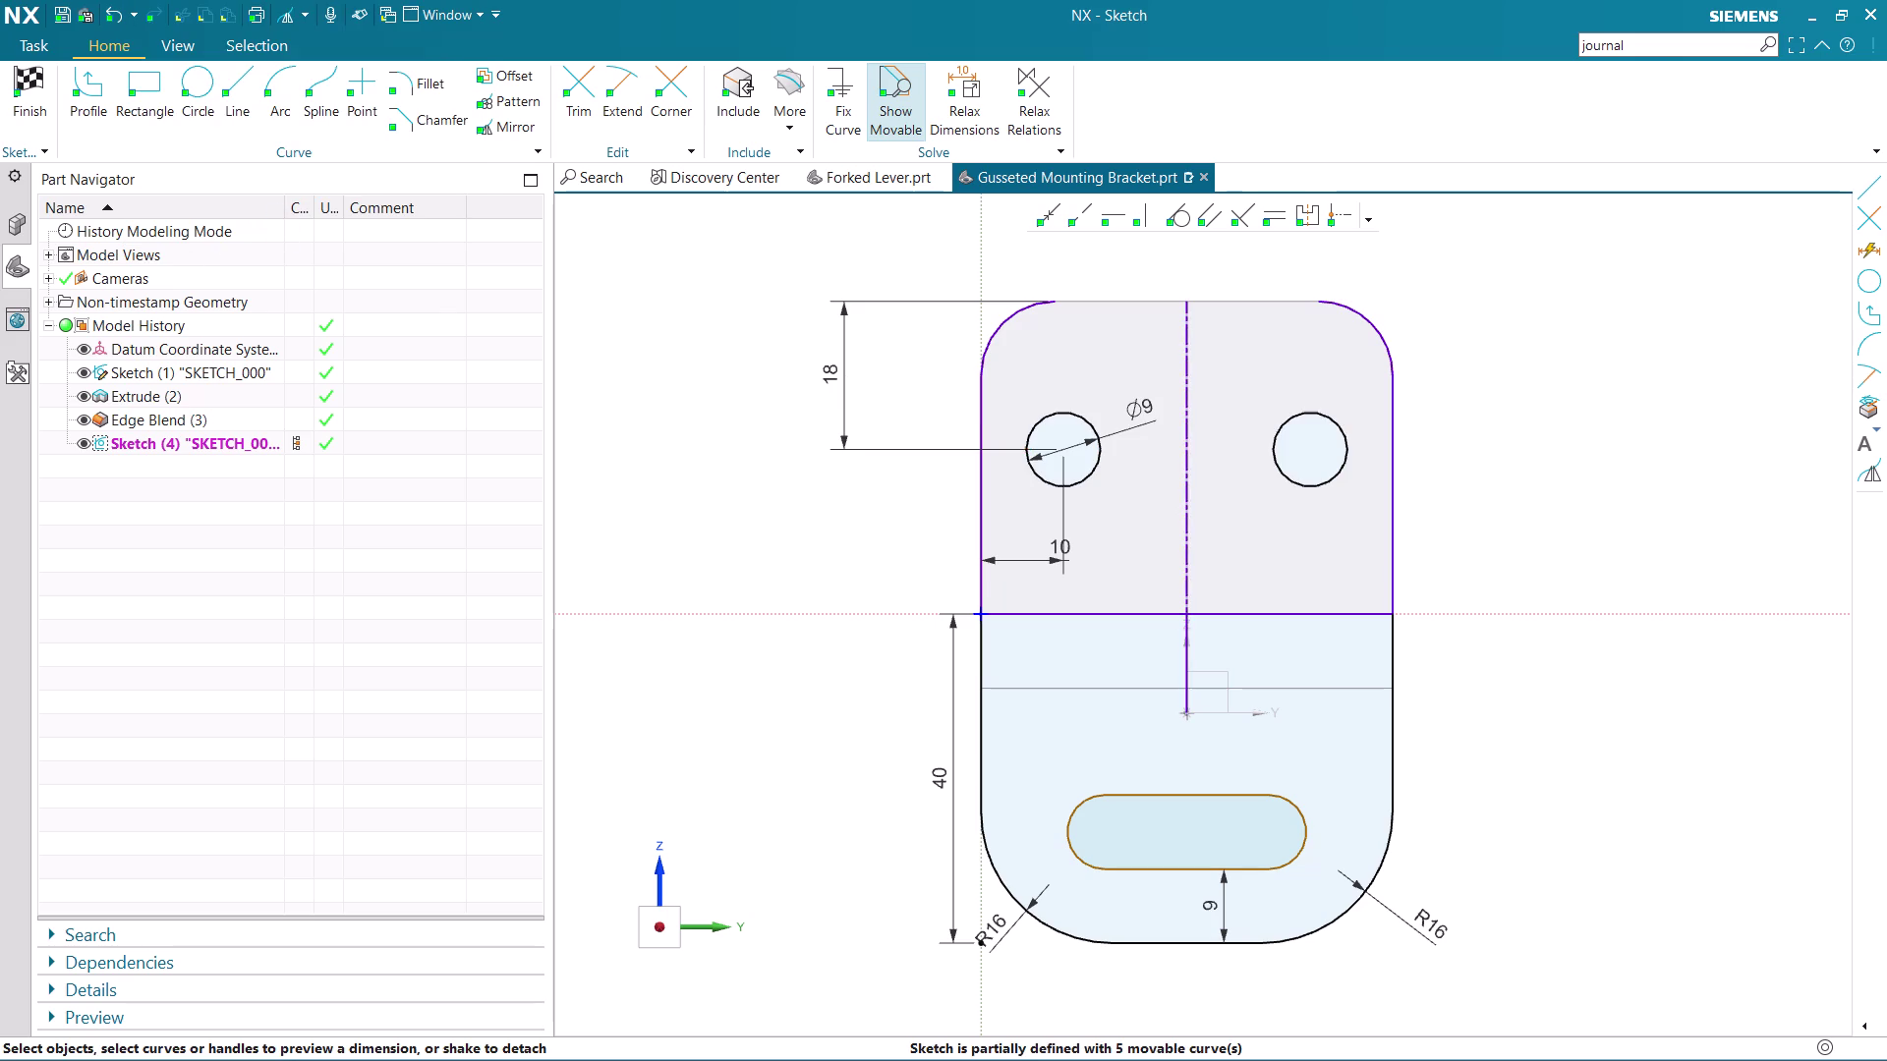
scroll(down, 3)
scroll(up, 3)
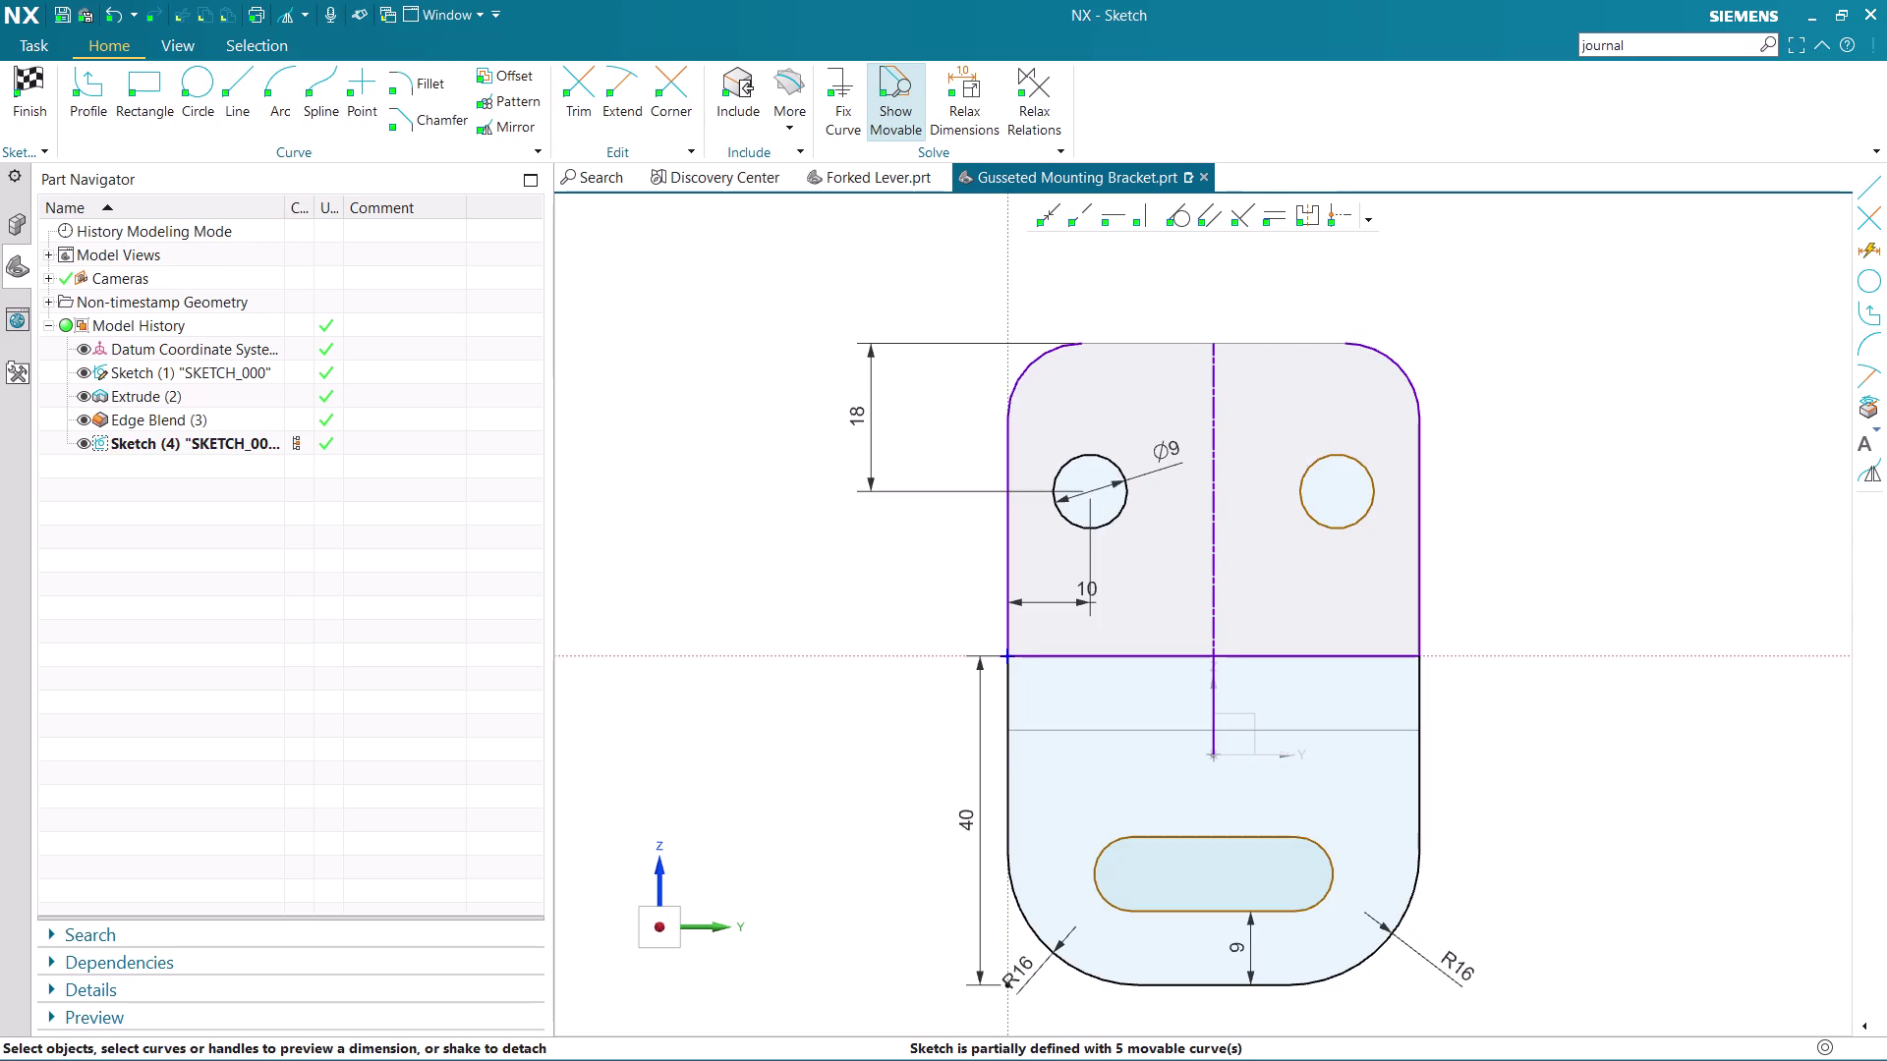
key(Escape)
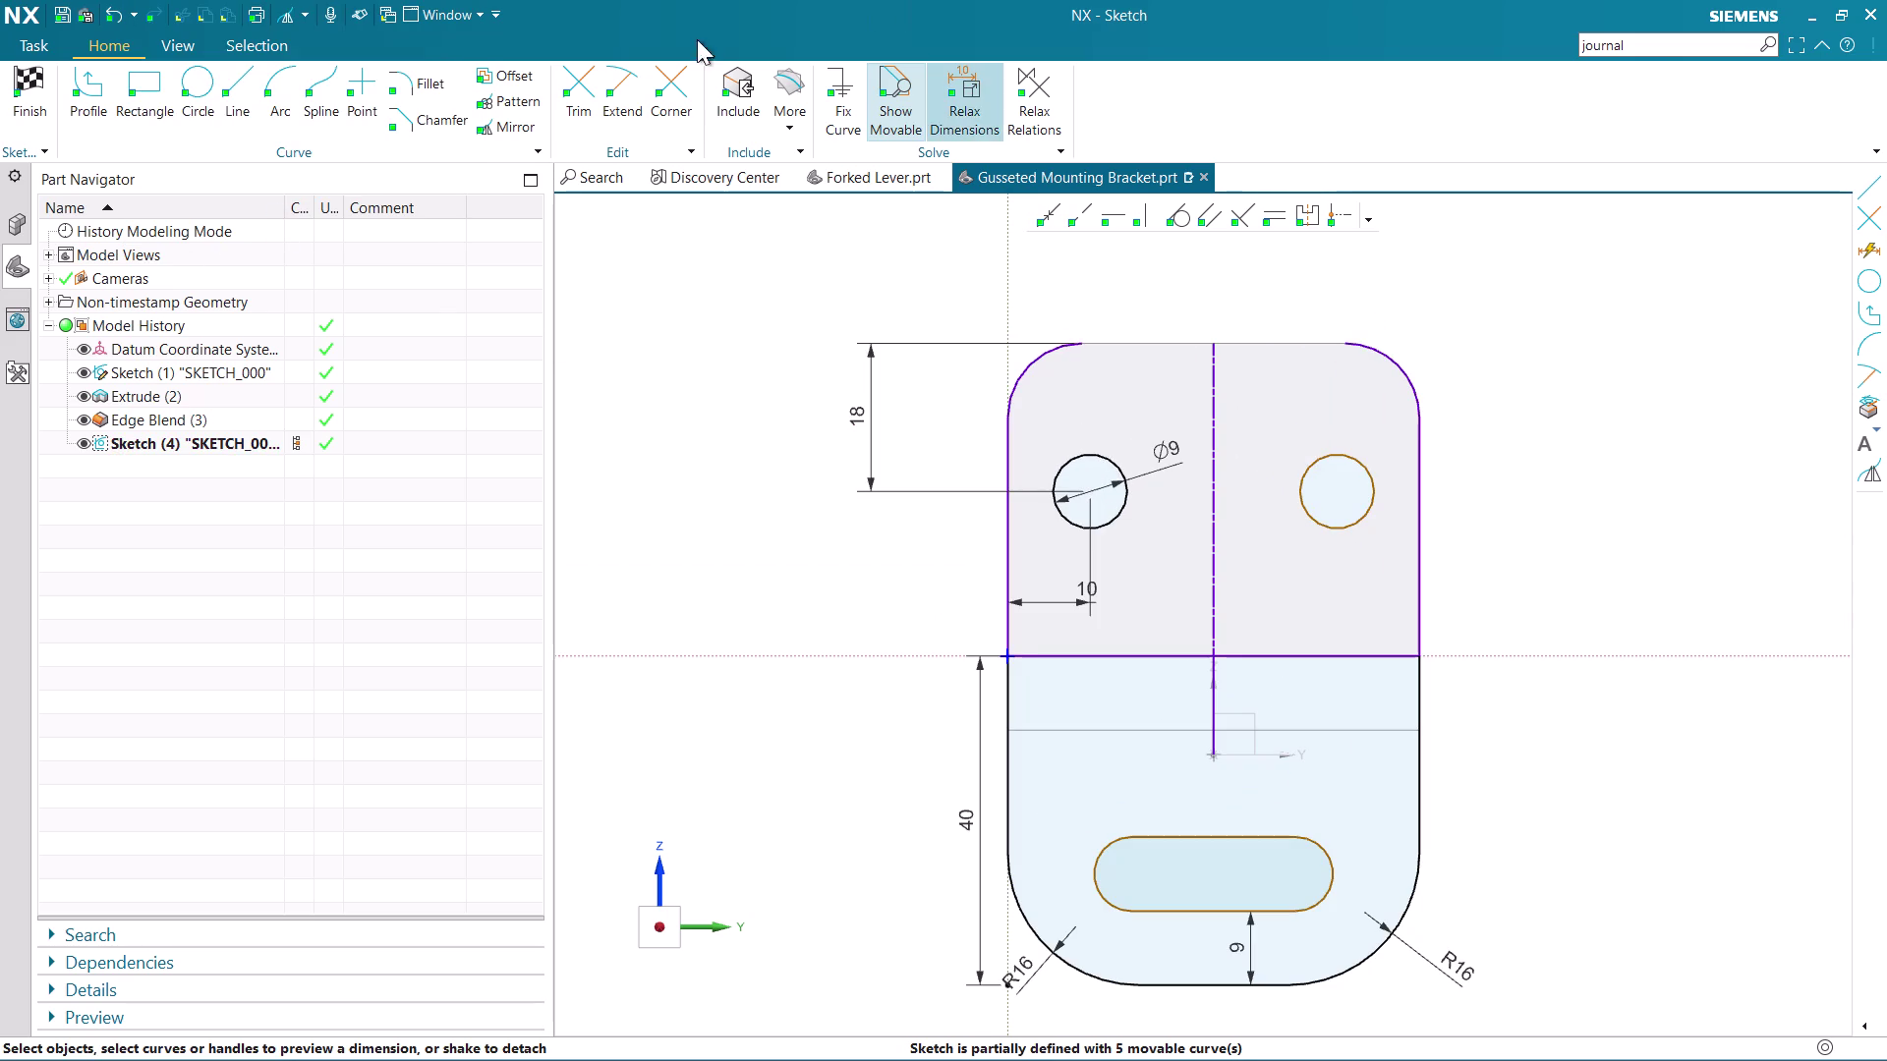
click(582, 81)
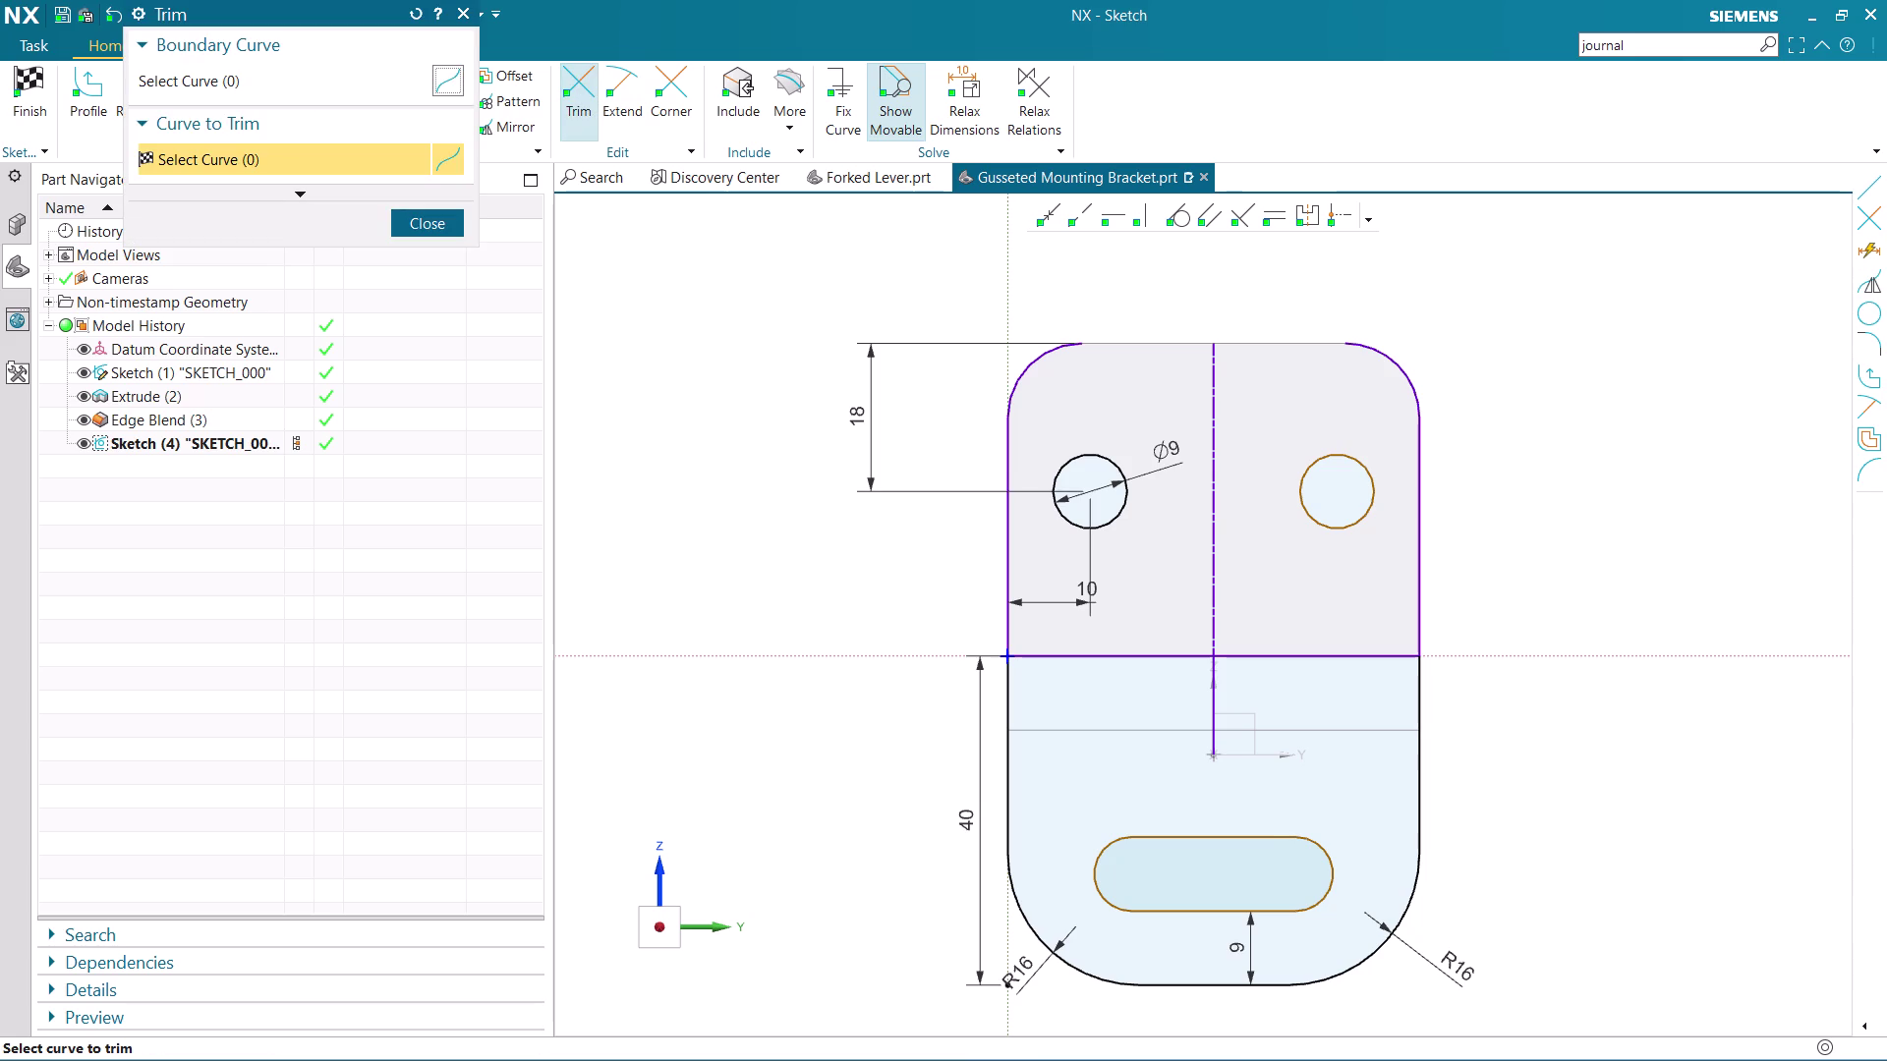
Attempt to trim the centreline and dismiss the associativity warning without trimming.
click(1023, 384)
click(709, 584)
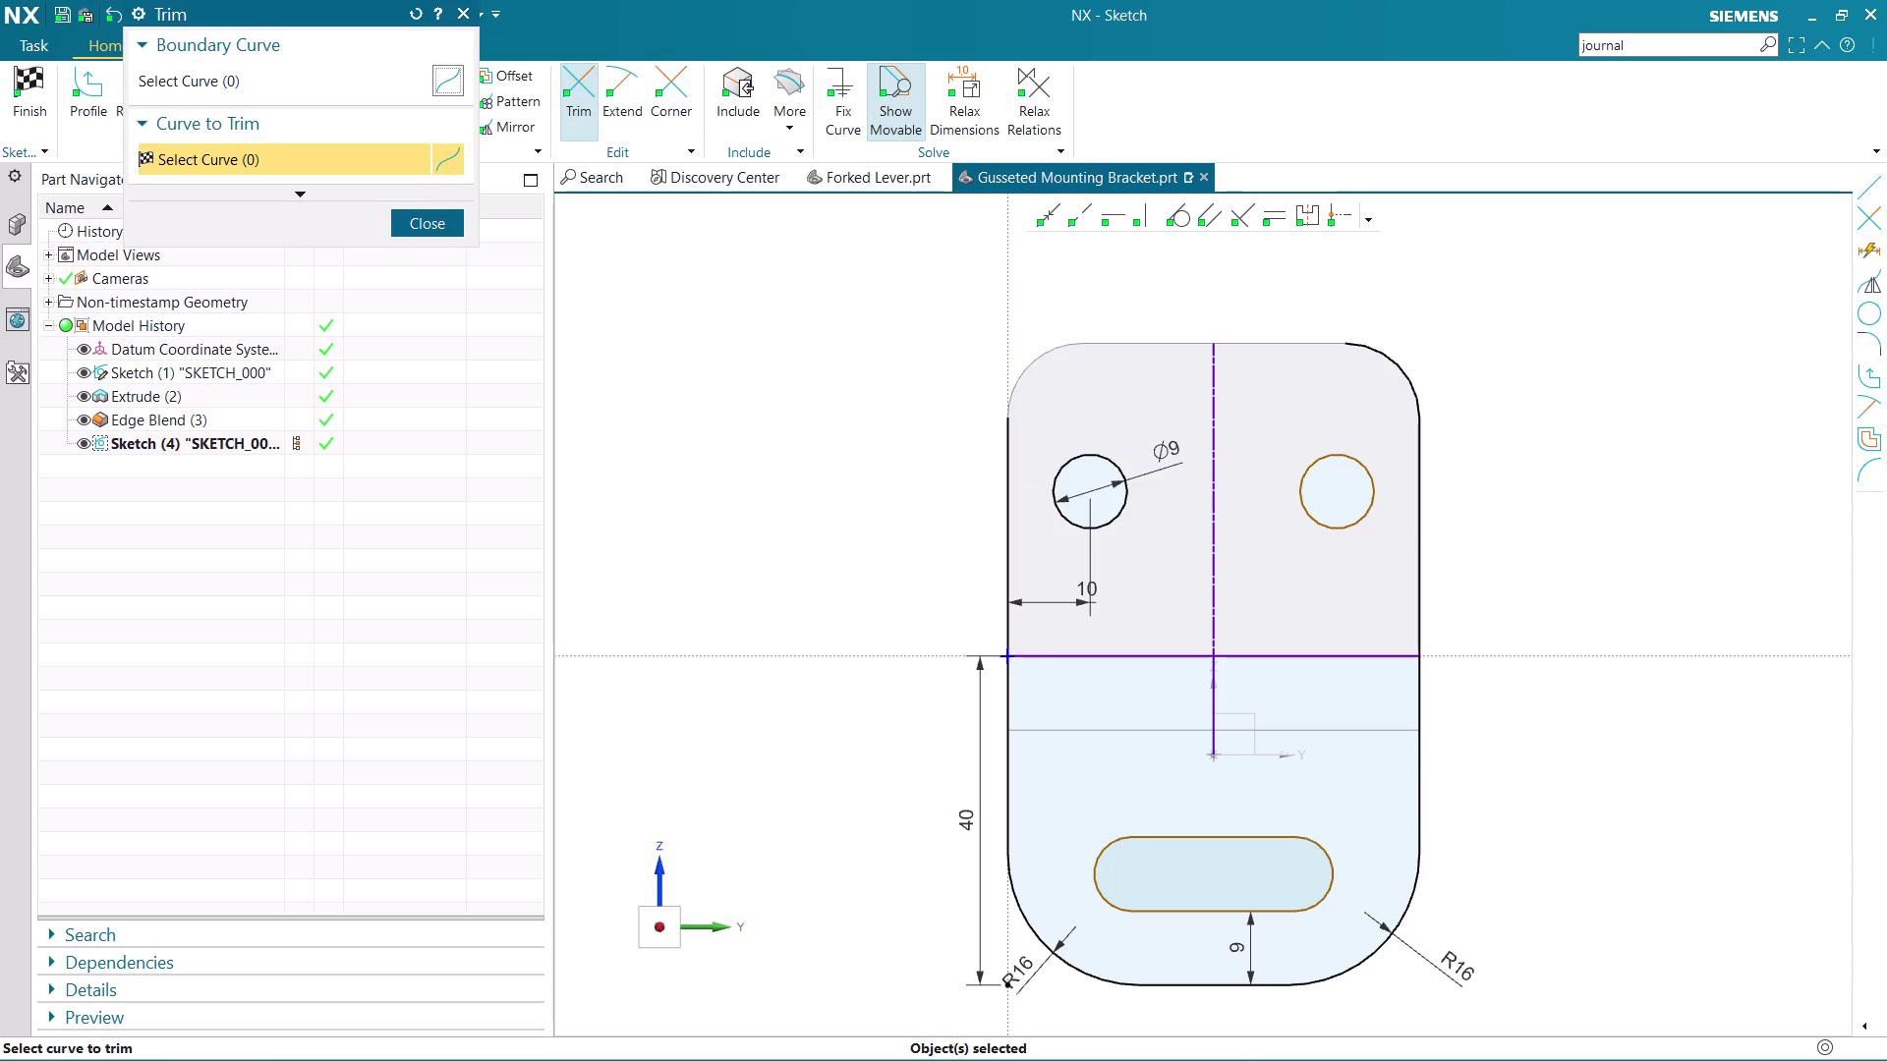
click(1003, 532)
click(1427, 587)
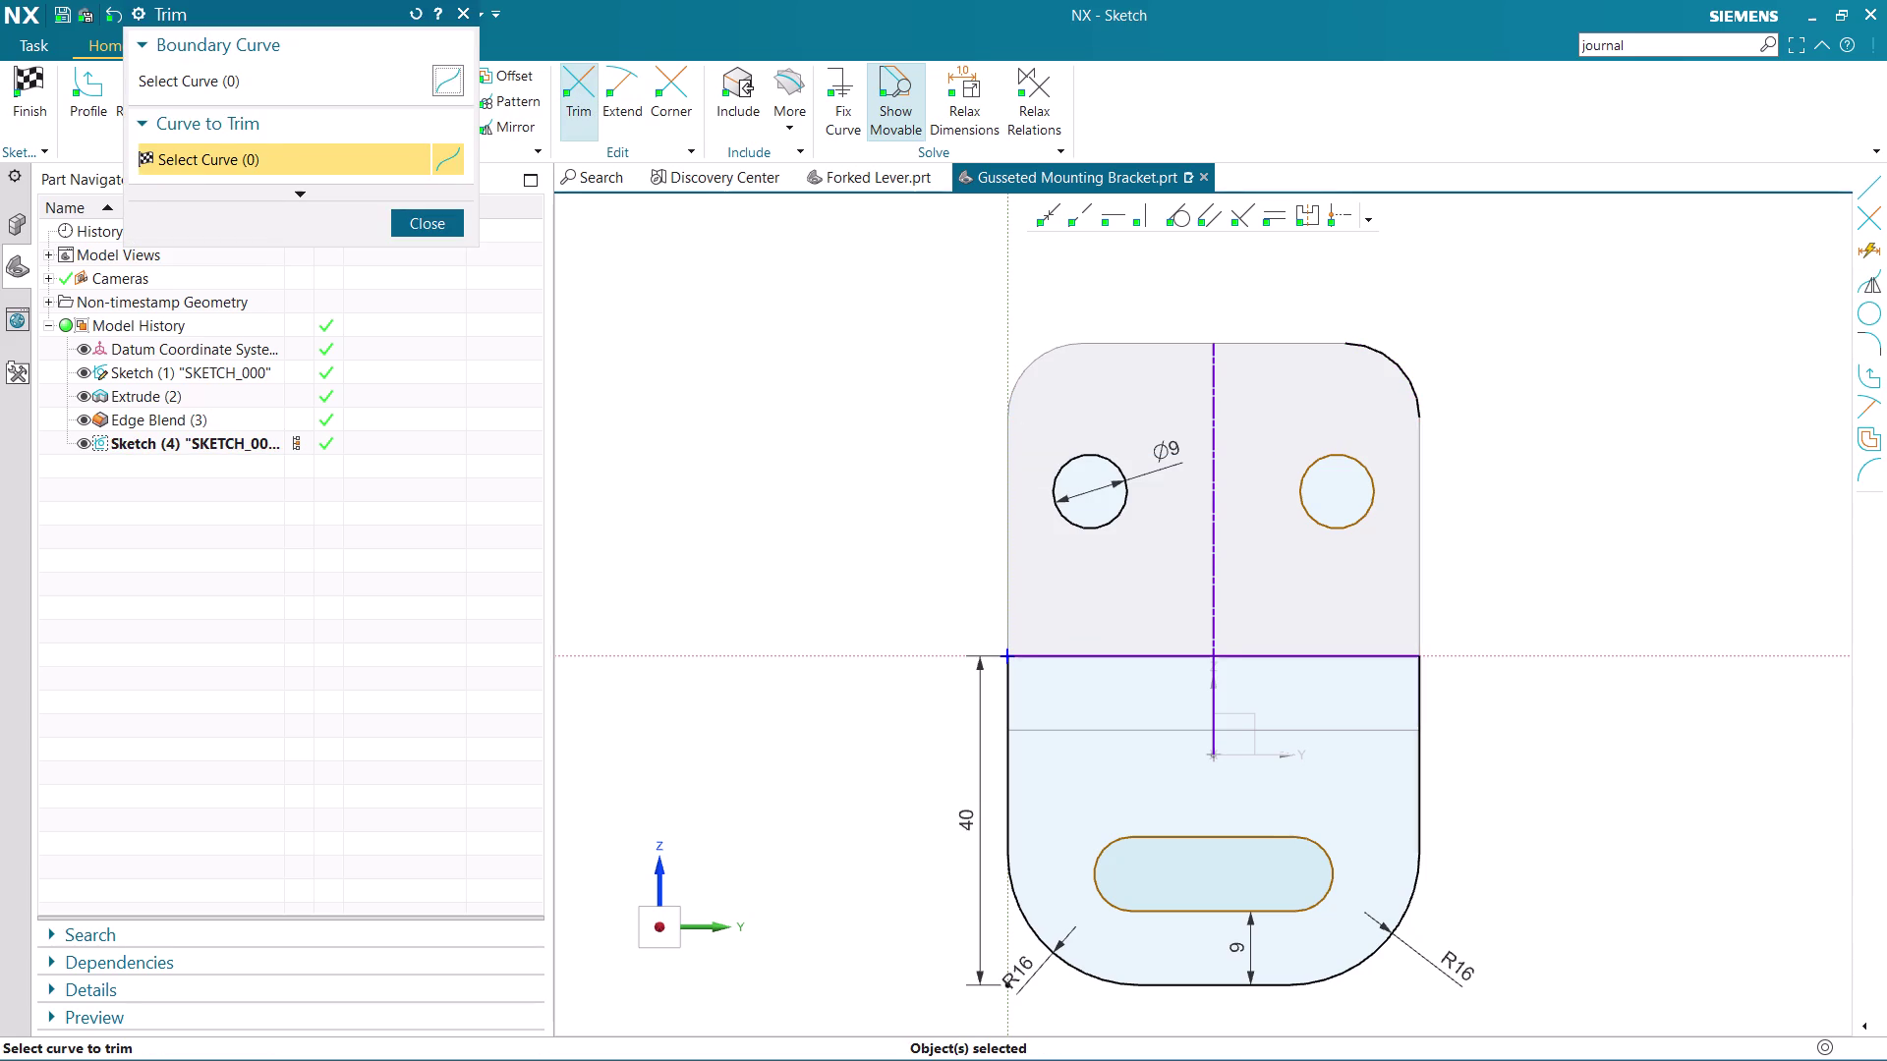
click(1399, 373)
click(1212, 476)
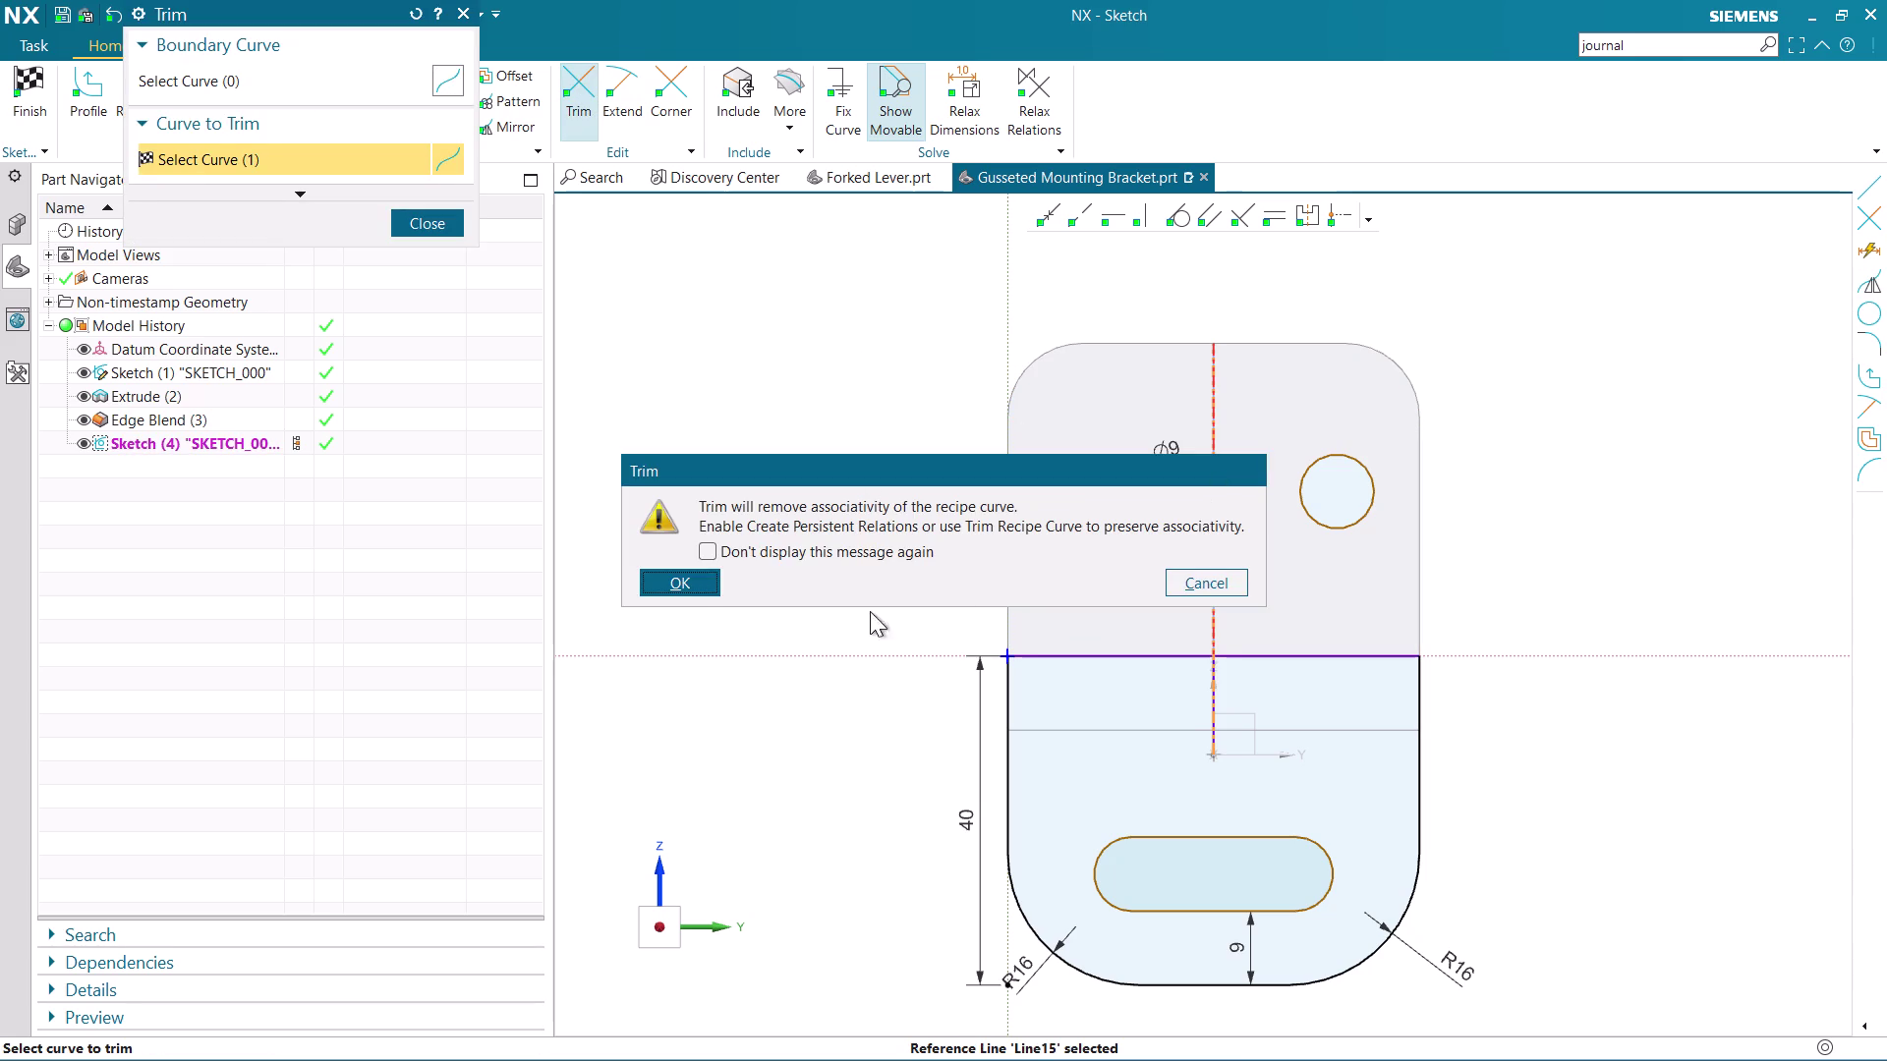
click(672, 582)
Close the Trim tool and finish the sketch to return to Modeling.
scroll(up, 3)
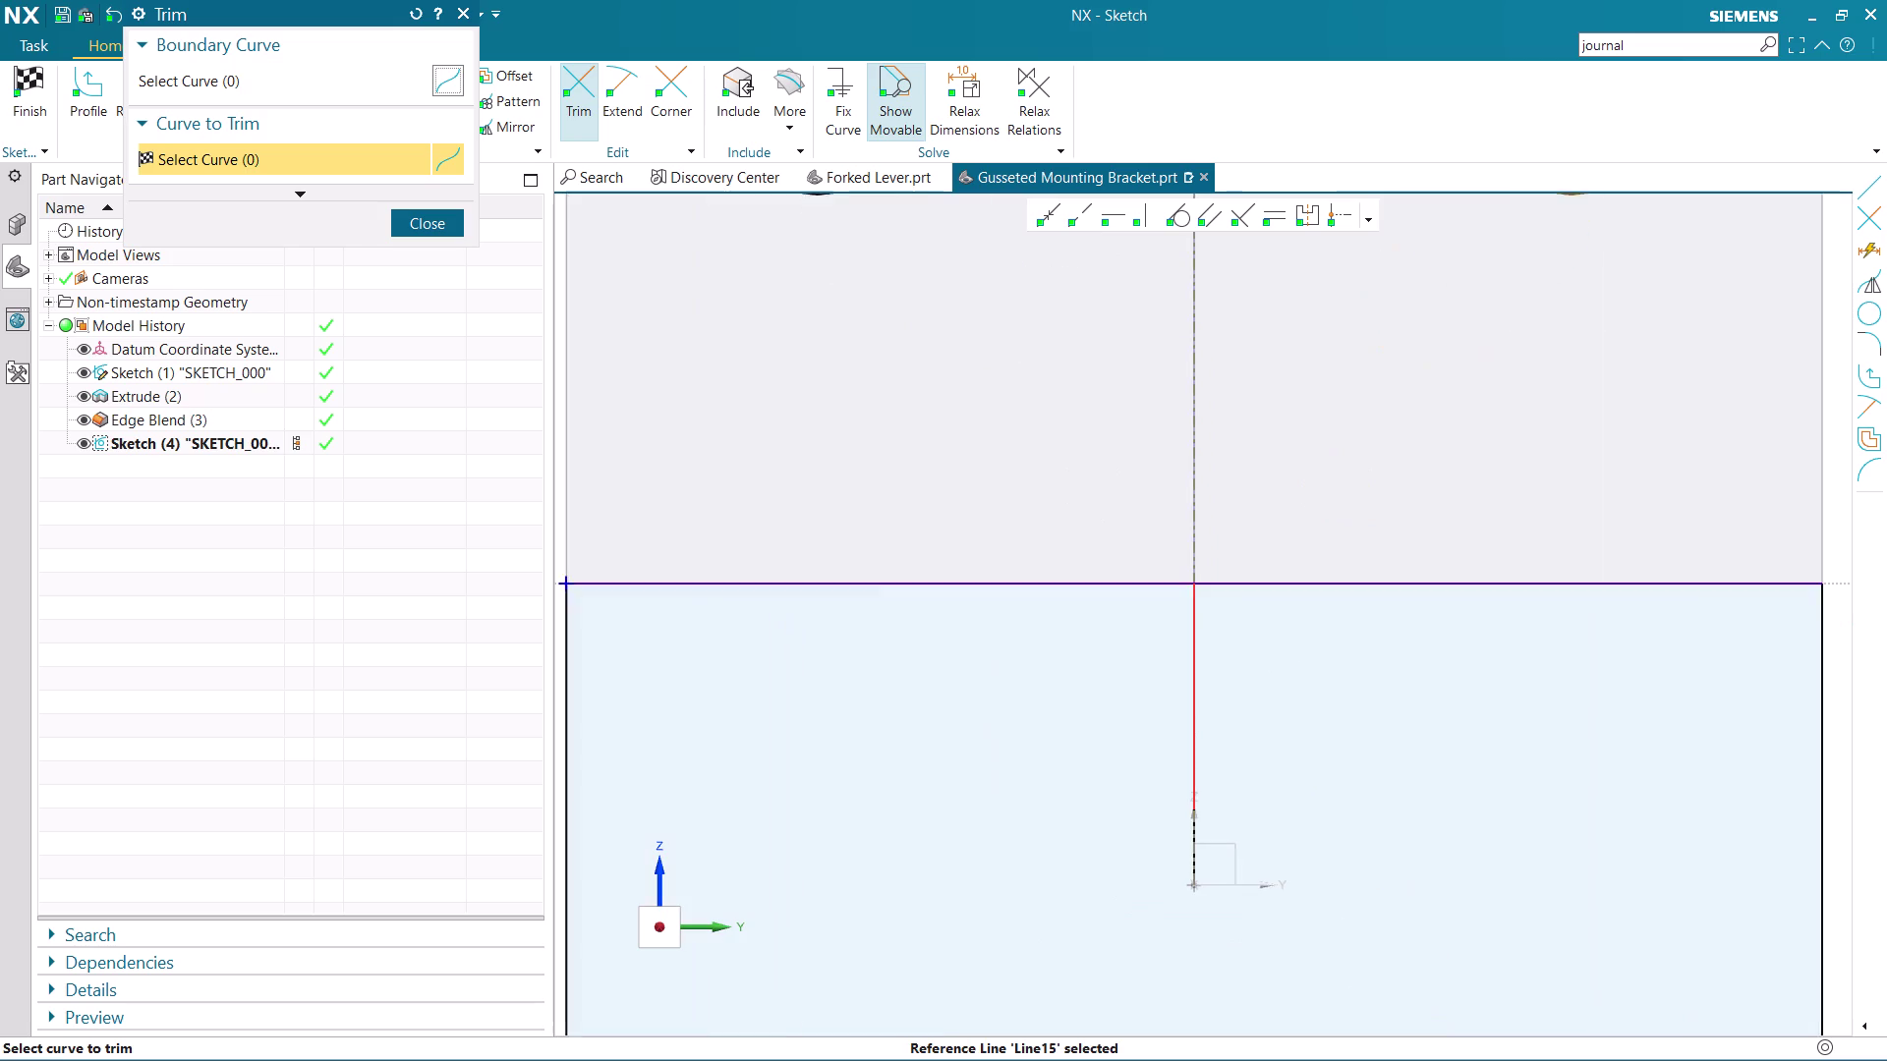
click(1195, 677)
scroll(down, 3)
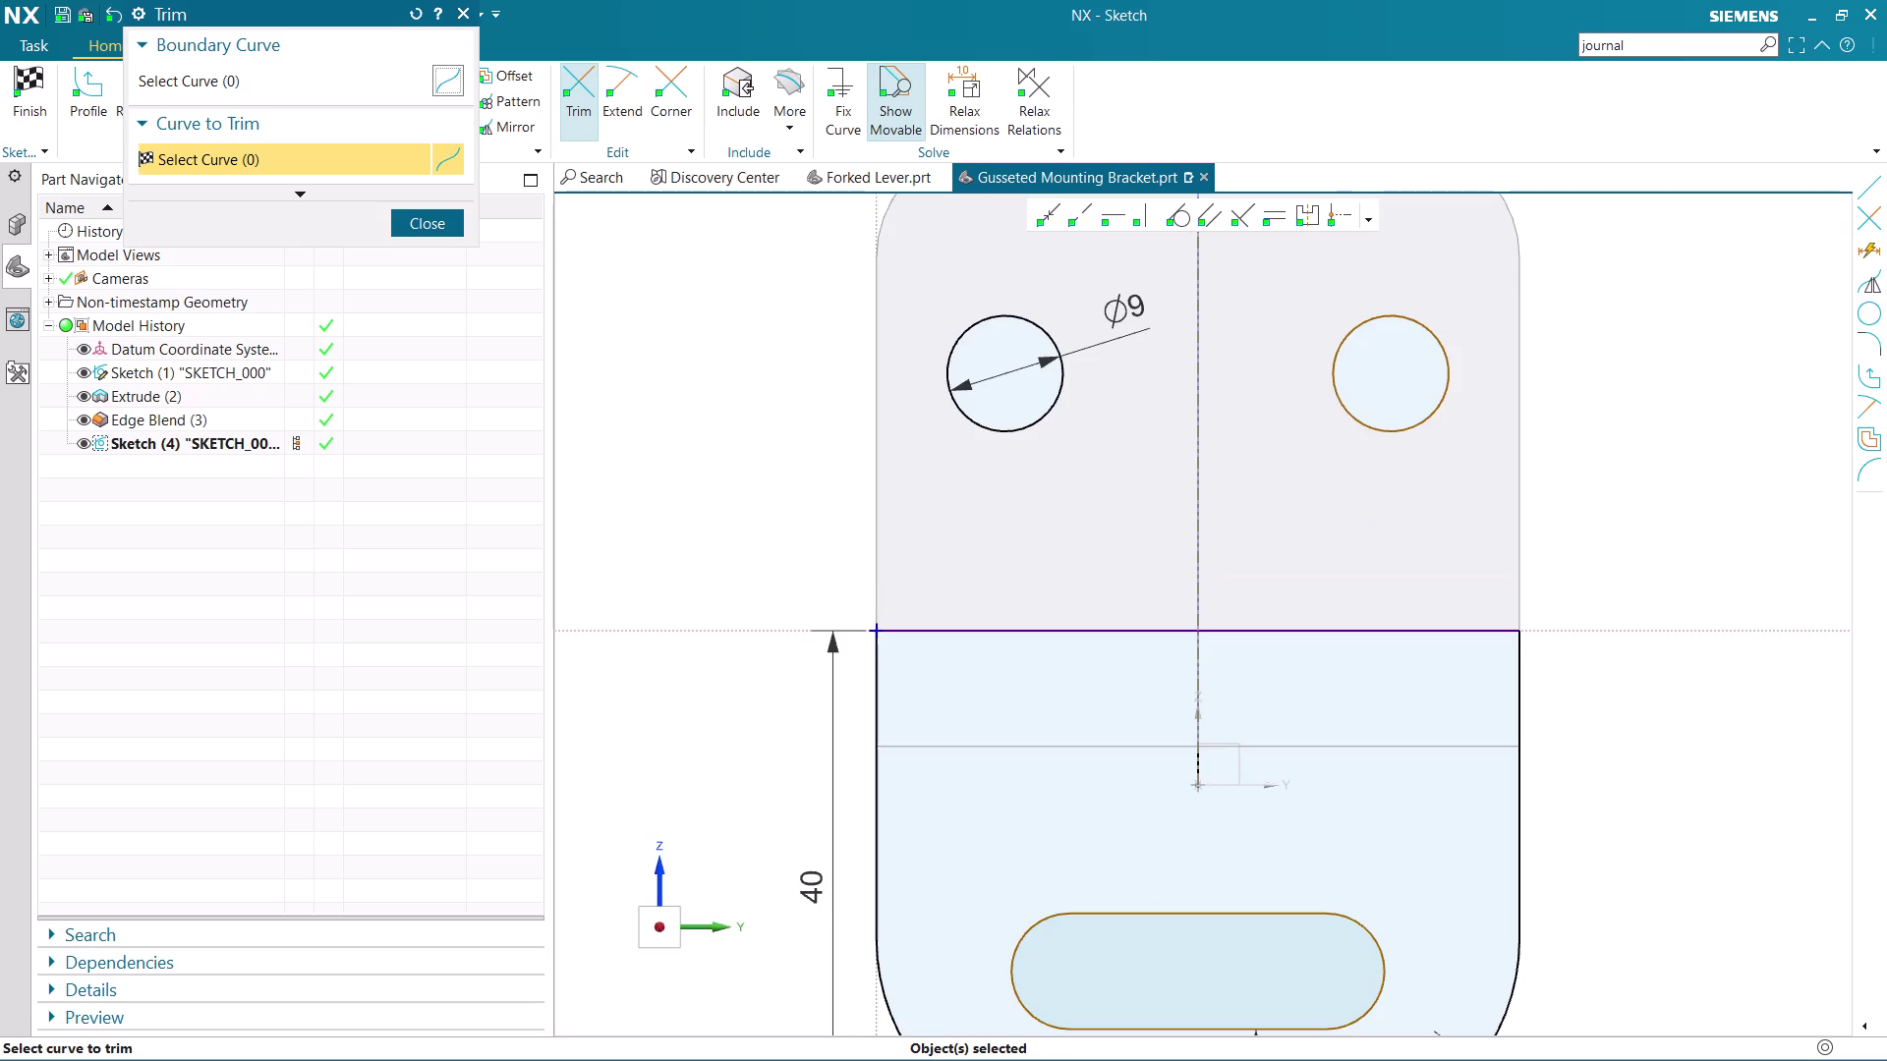
click(1198, 536)
scroll(up, 3)
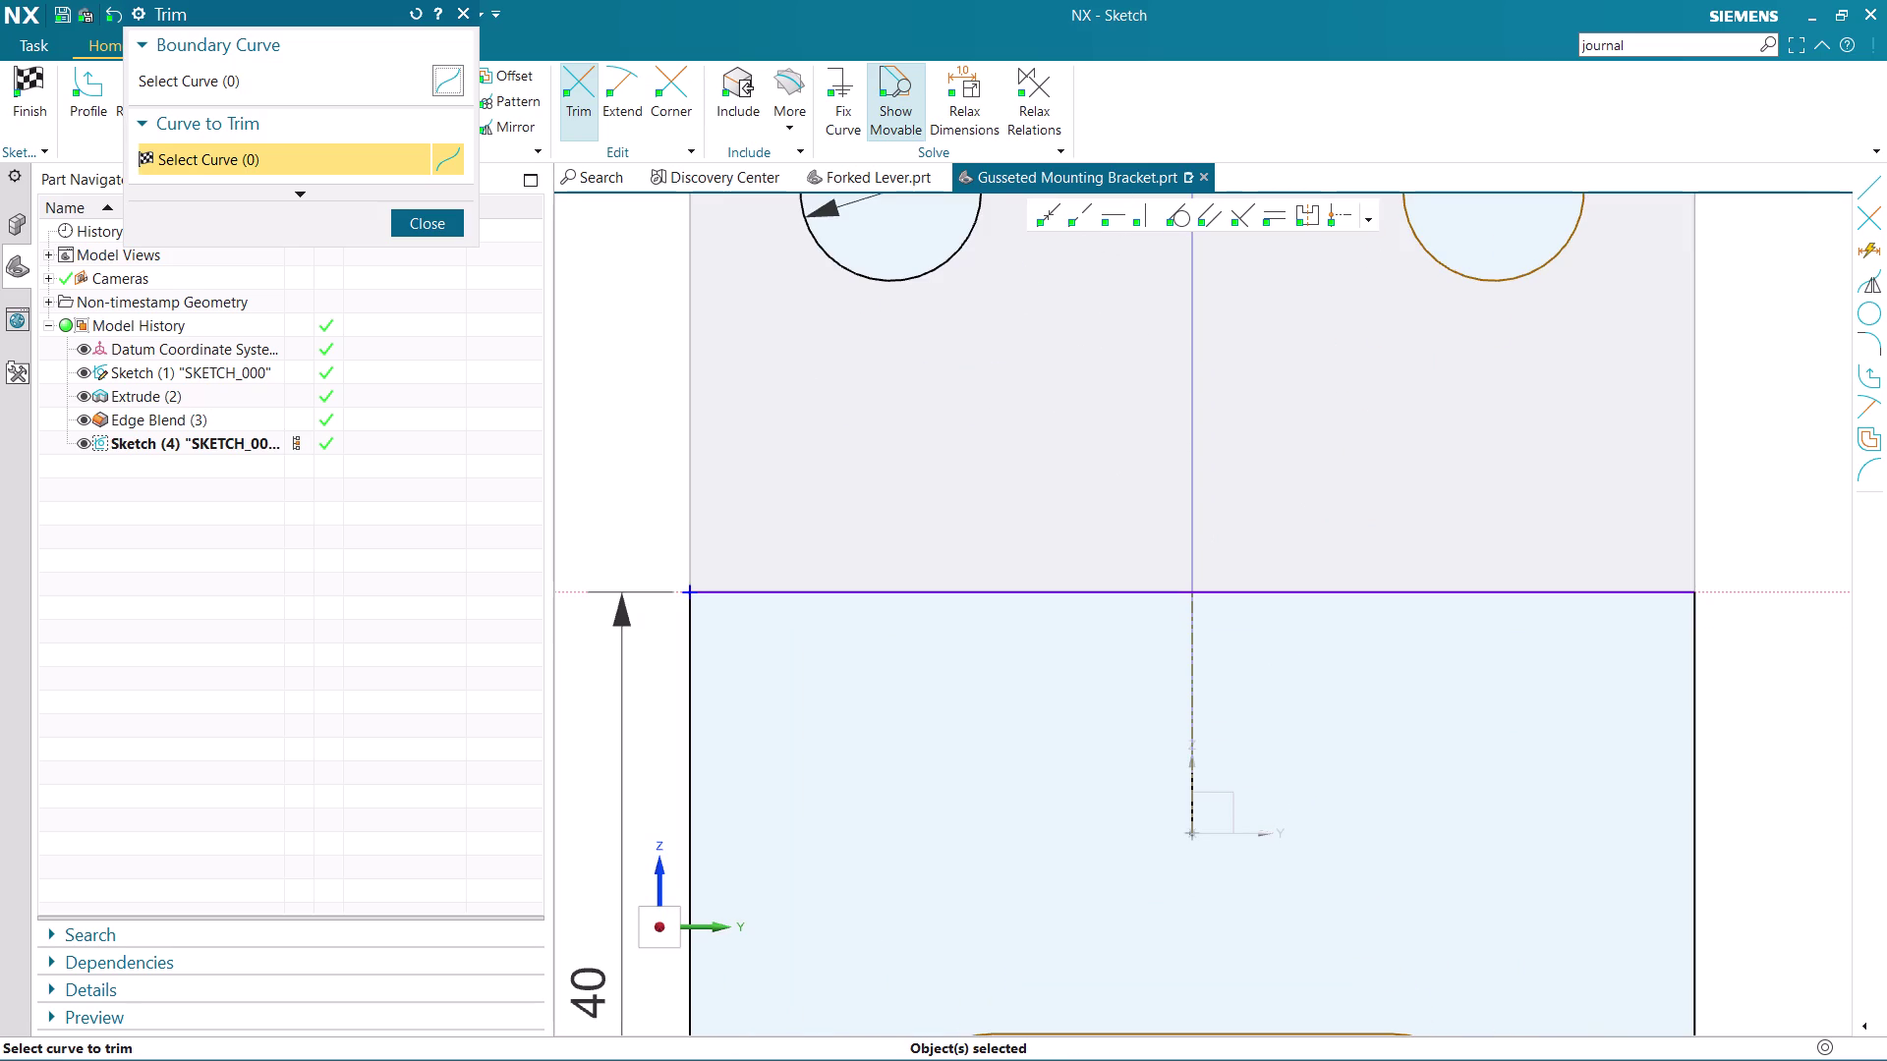
click(1192, 673)
scroll(down, 3)
scroll(up, 3)
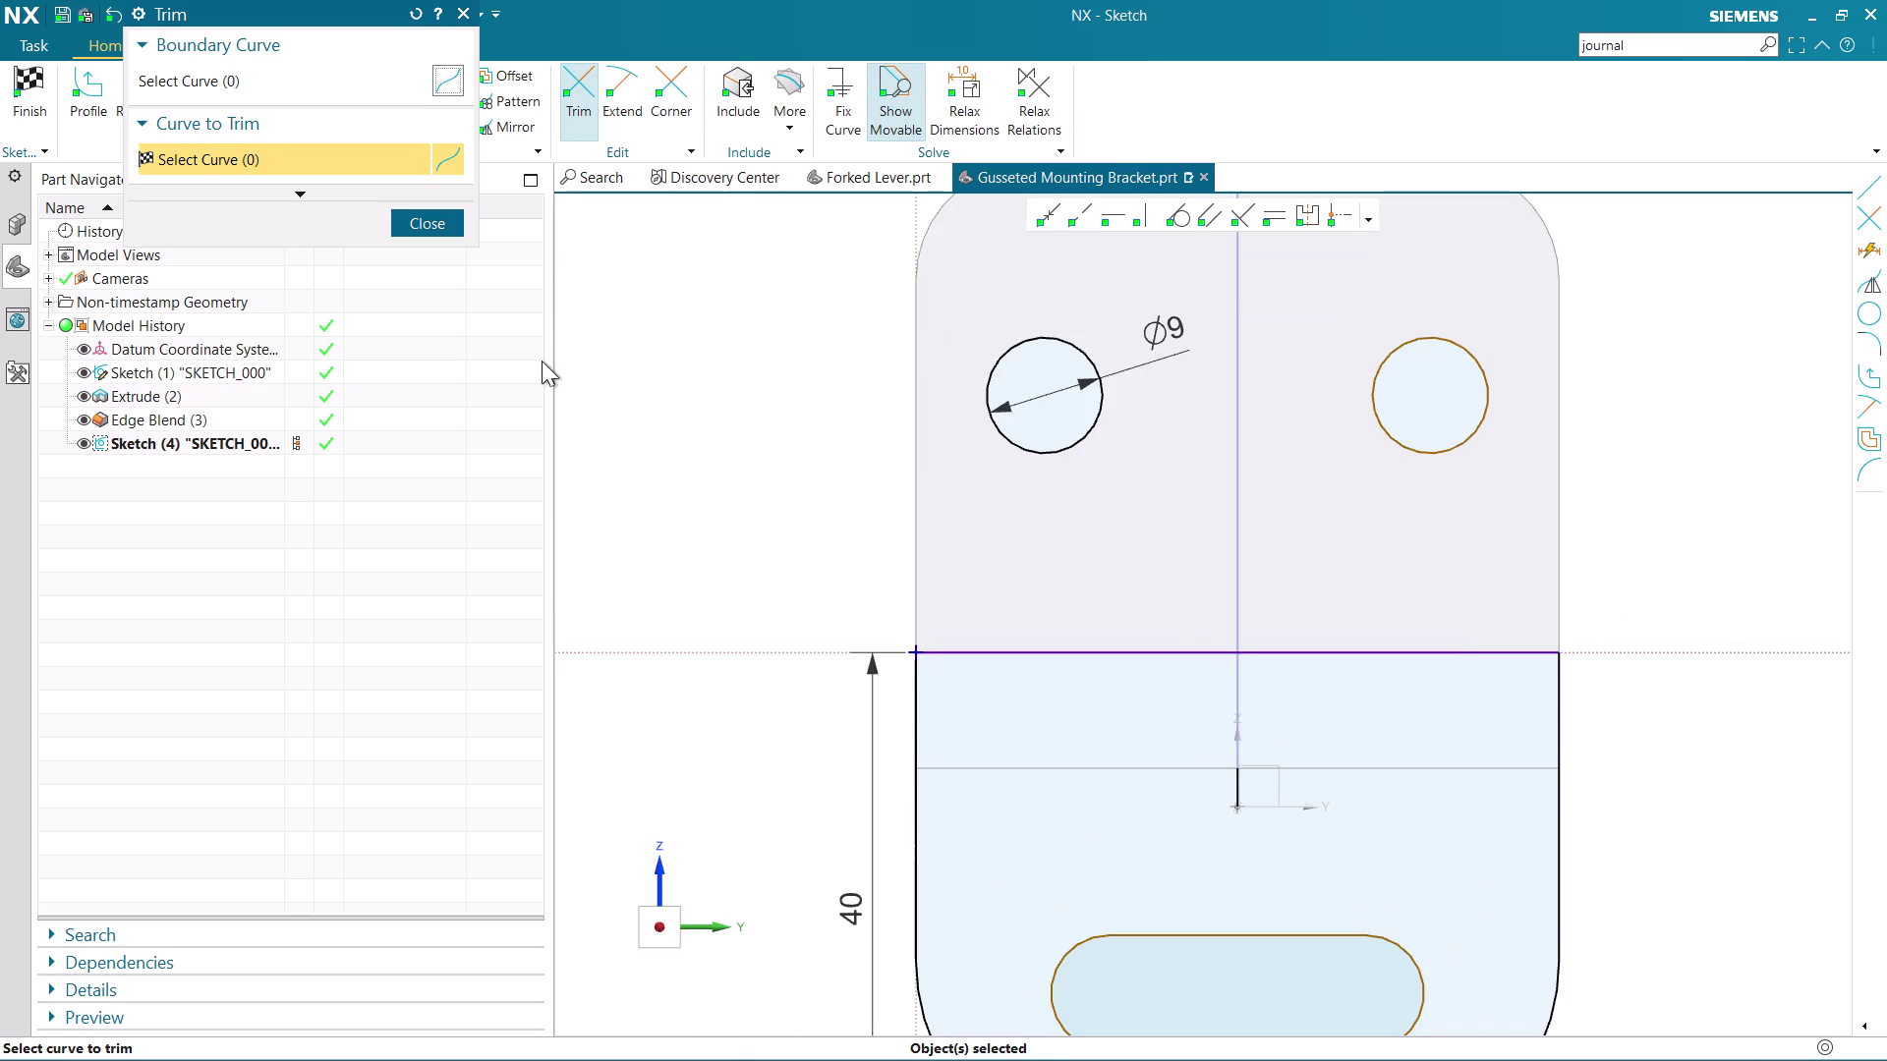
click(420, 233)
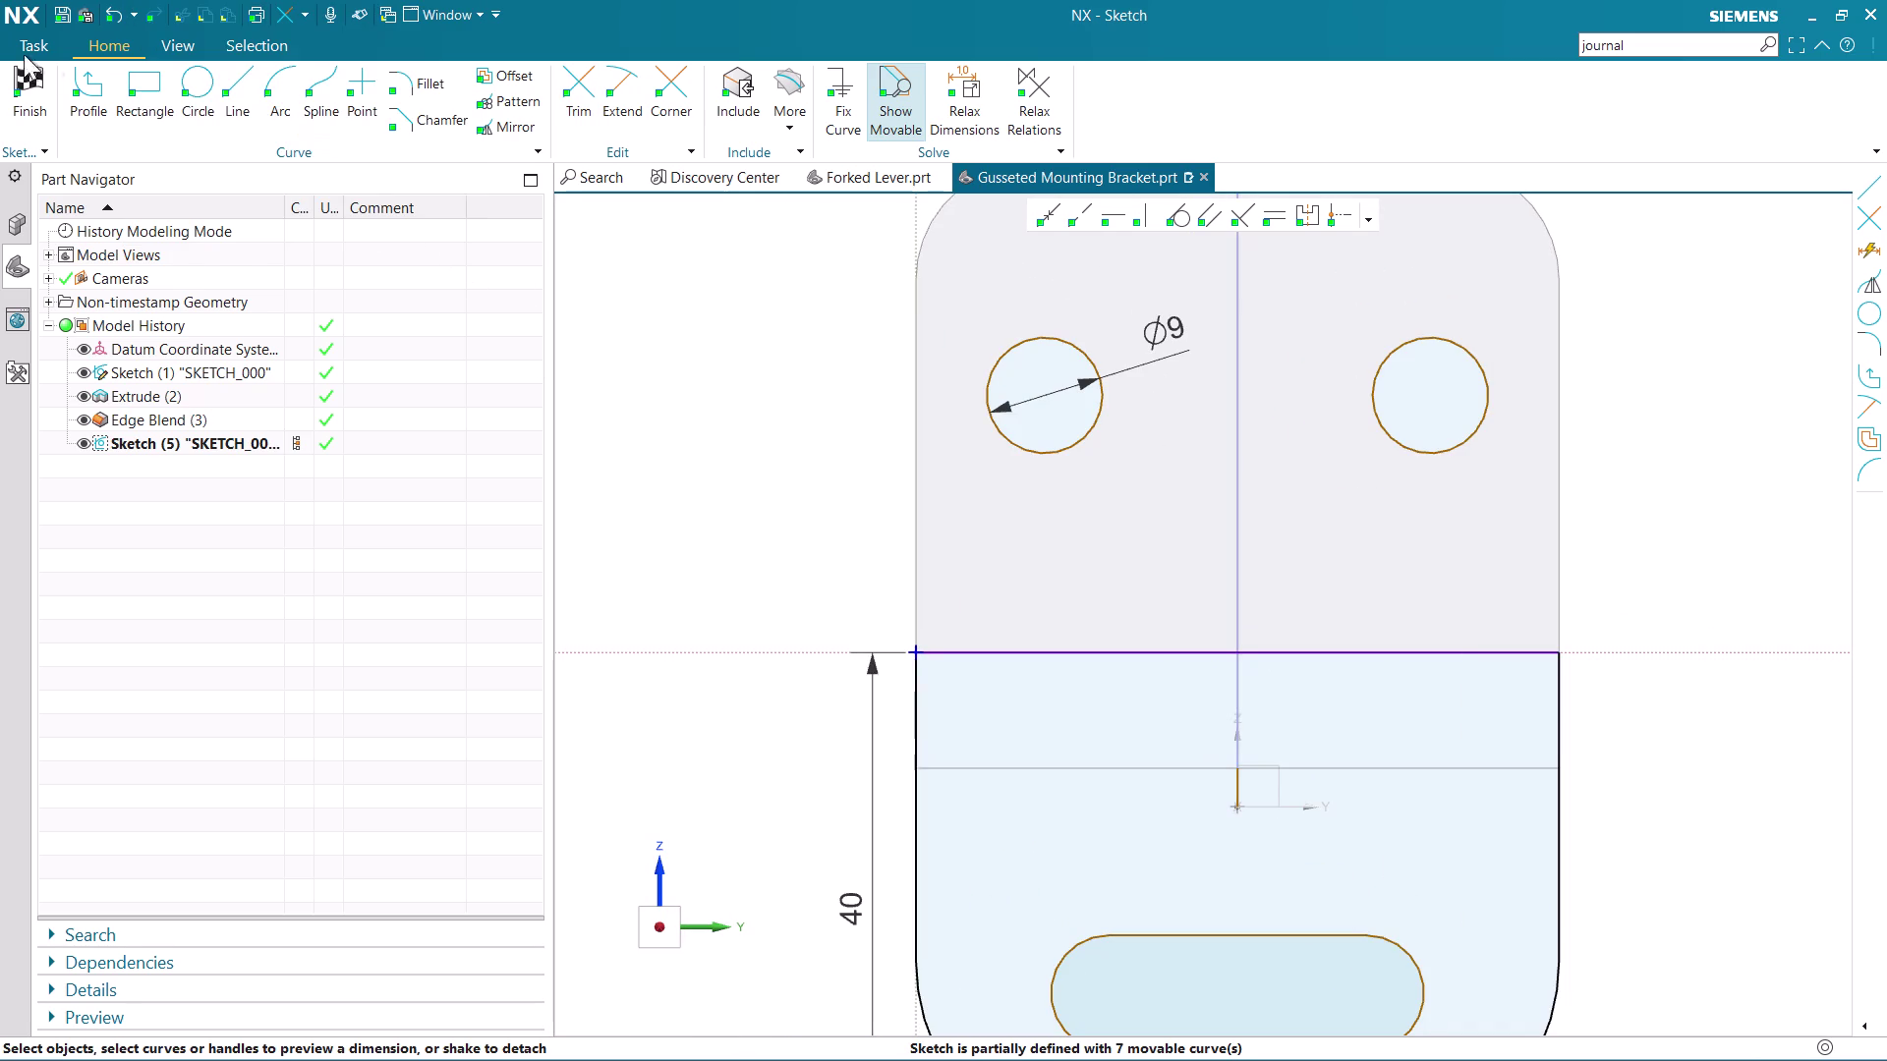
click(12, 80)
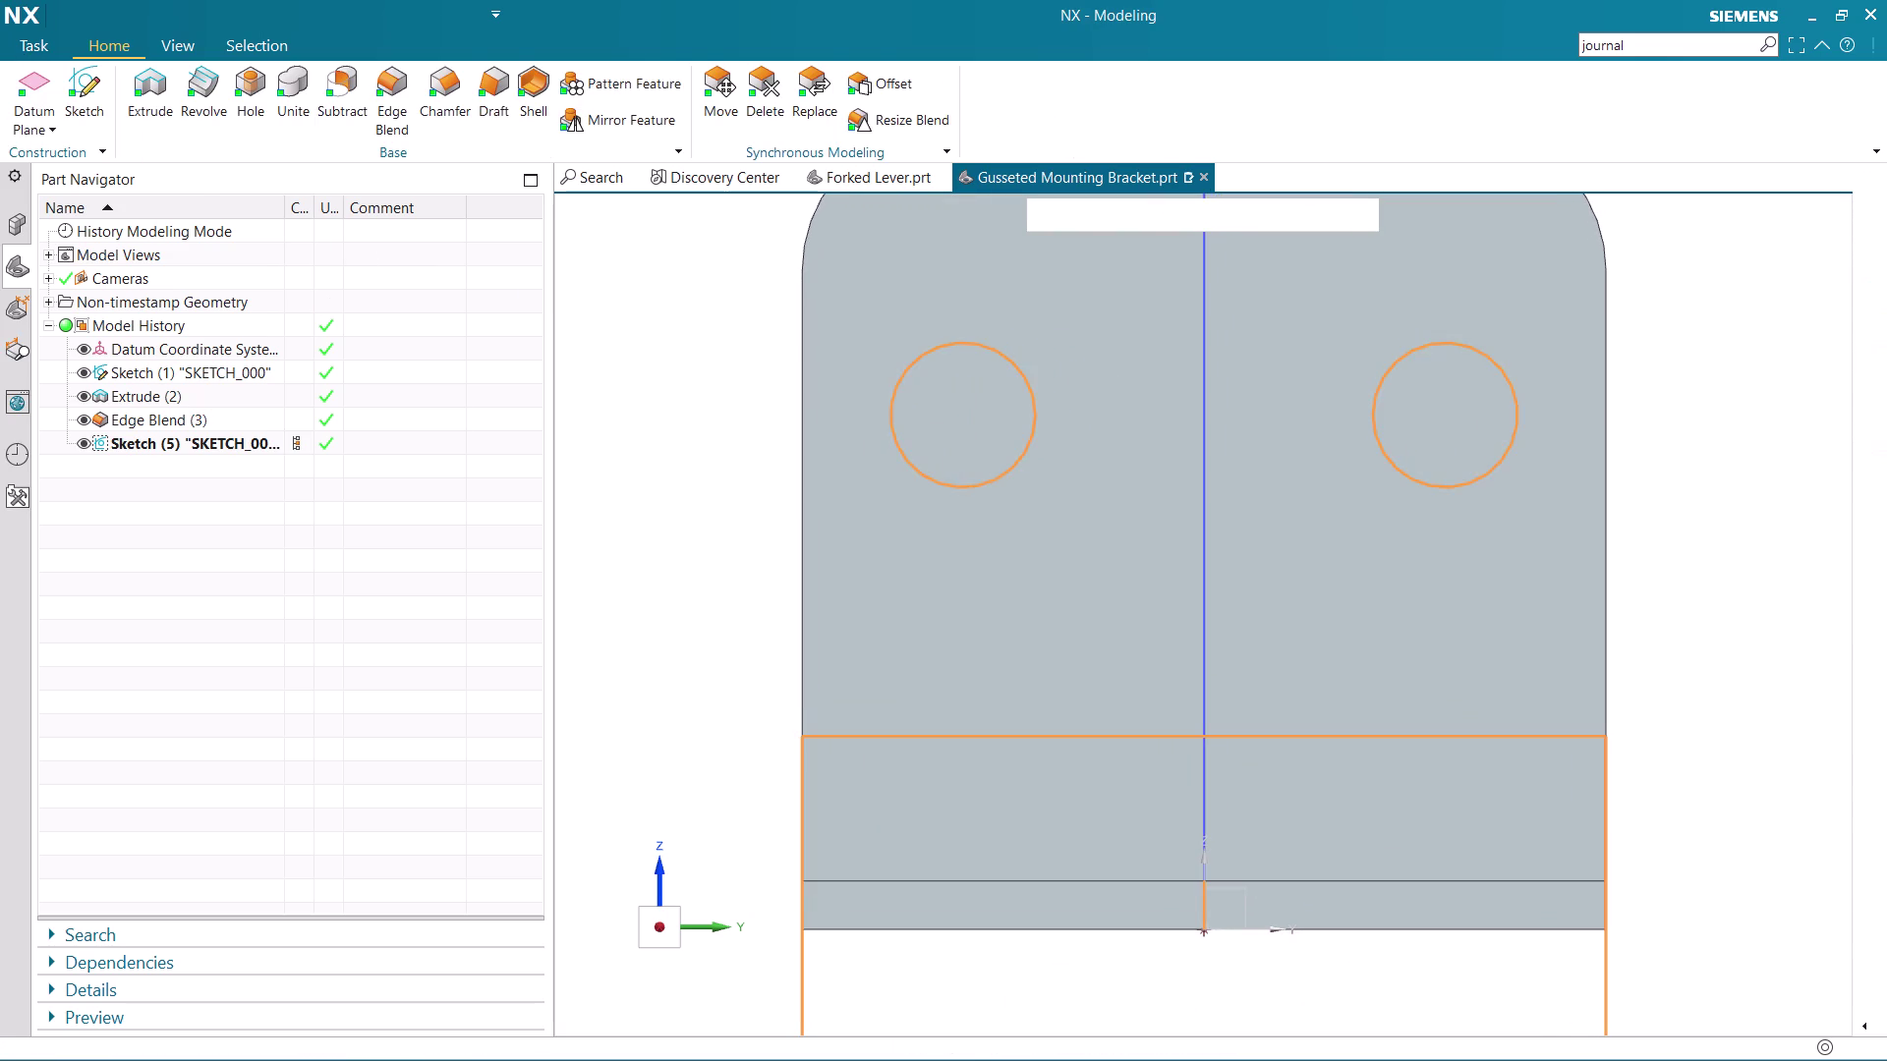
Start an extrusion selecting only the left and right hole circles as single curves.
scroll(down, 3)
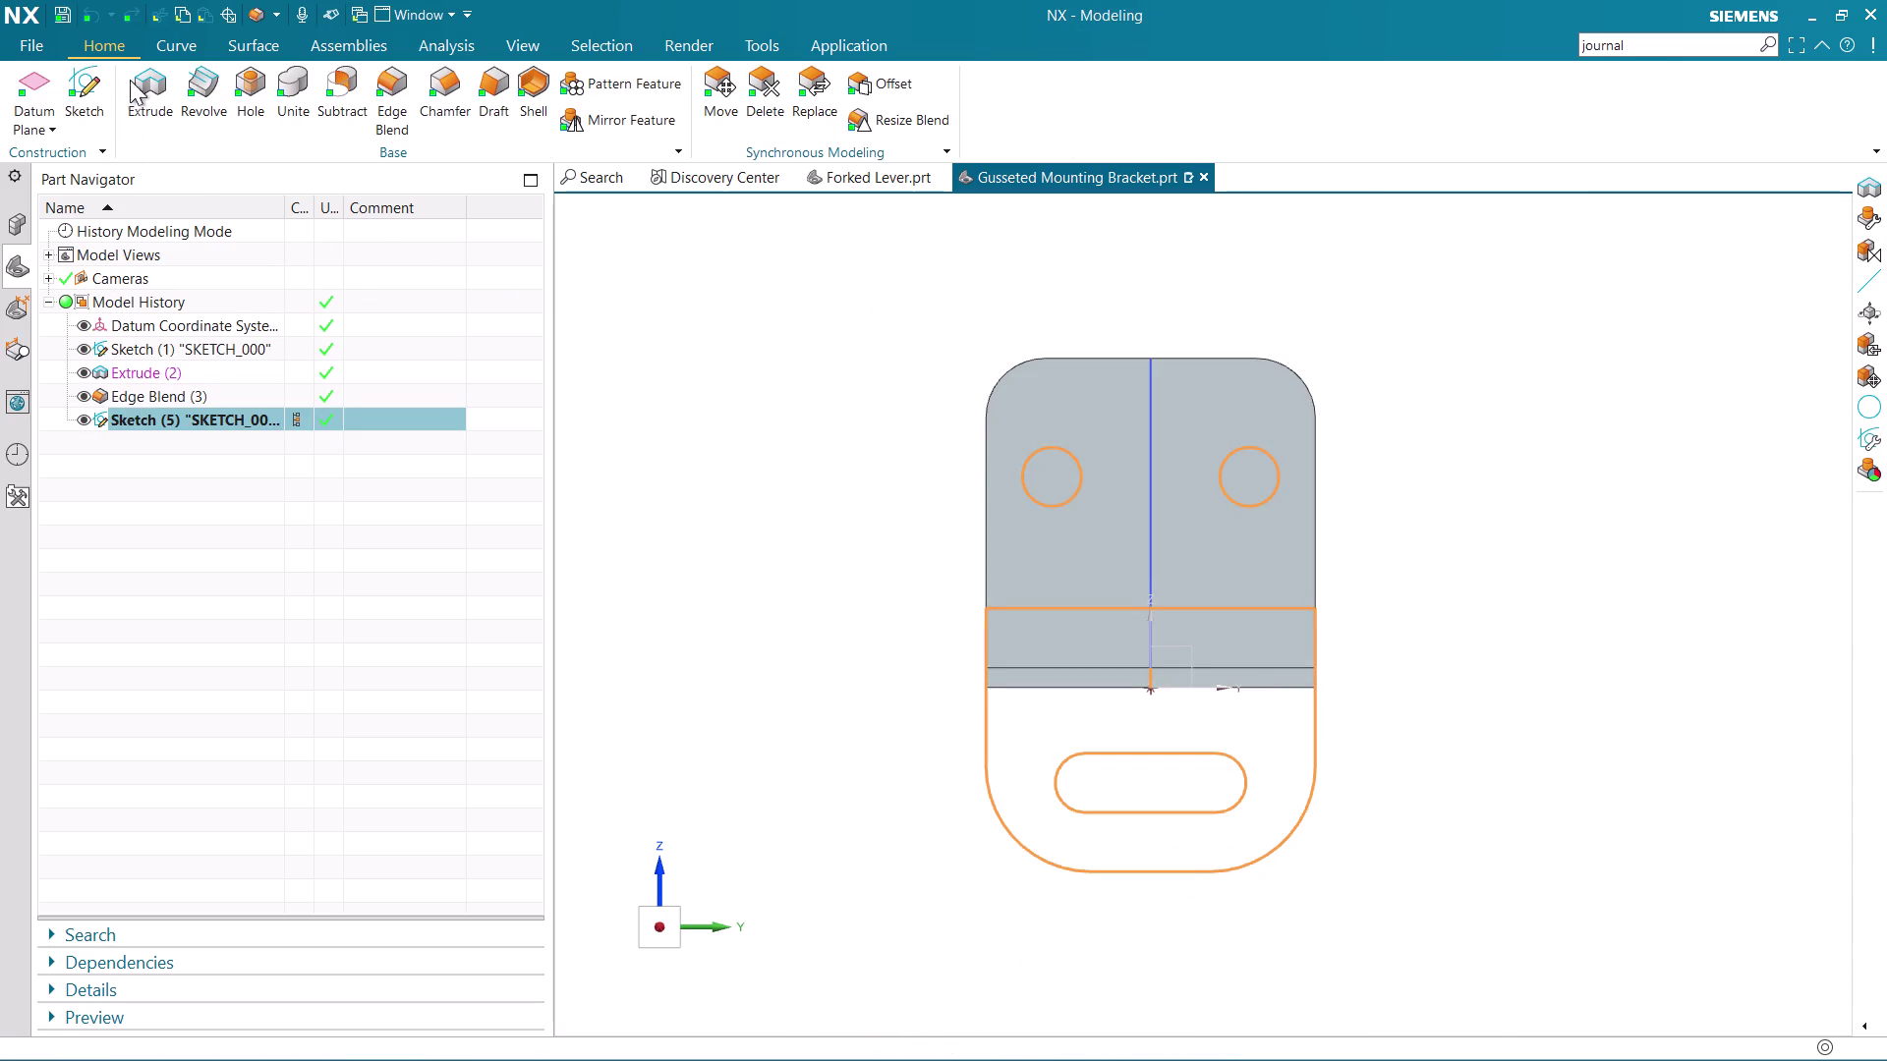
click(147, 86)
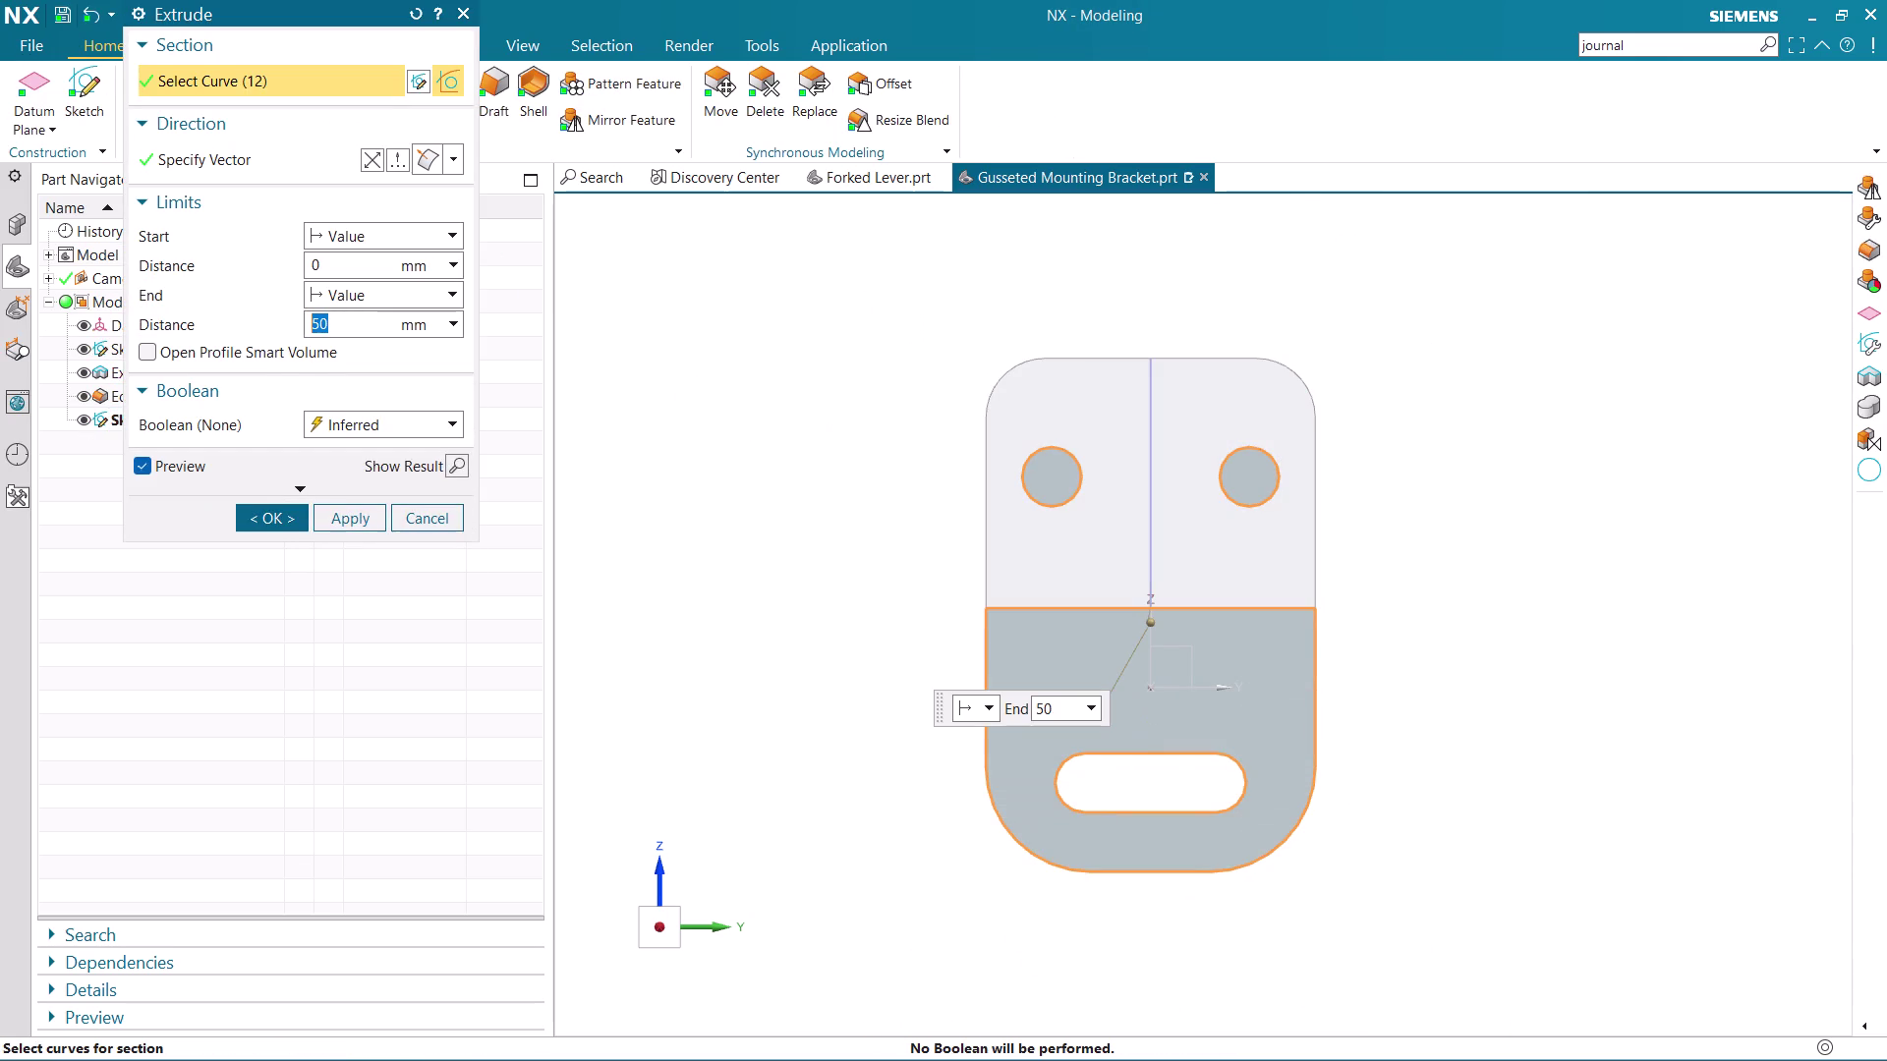
click(820, 277)
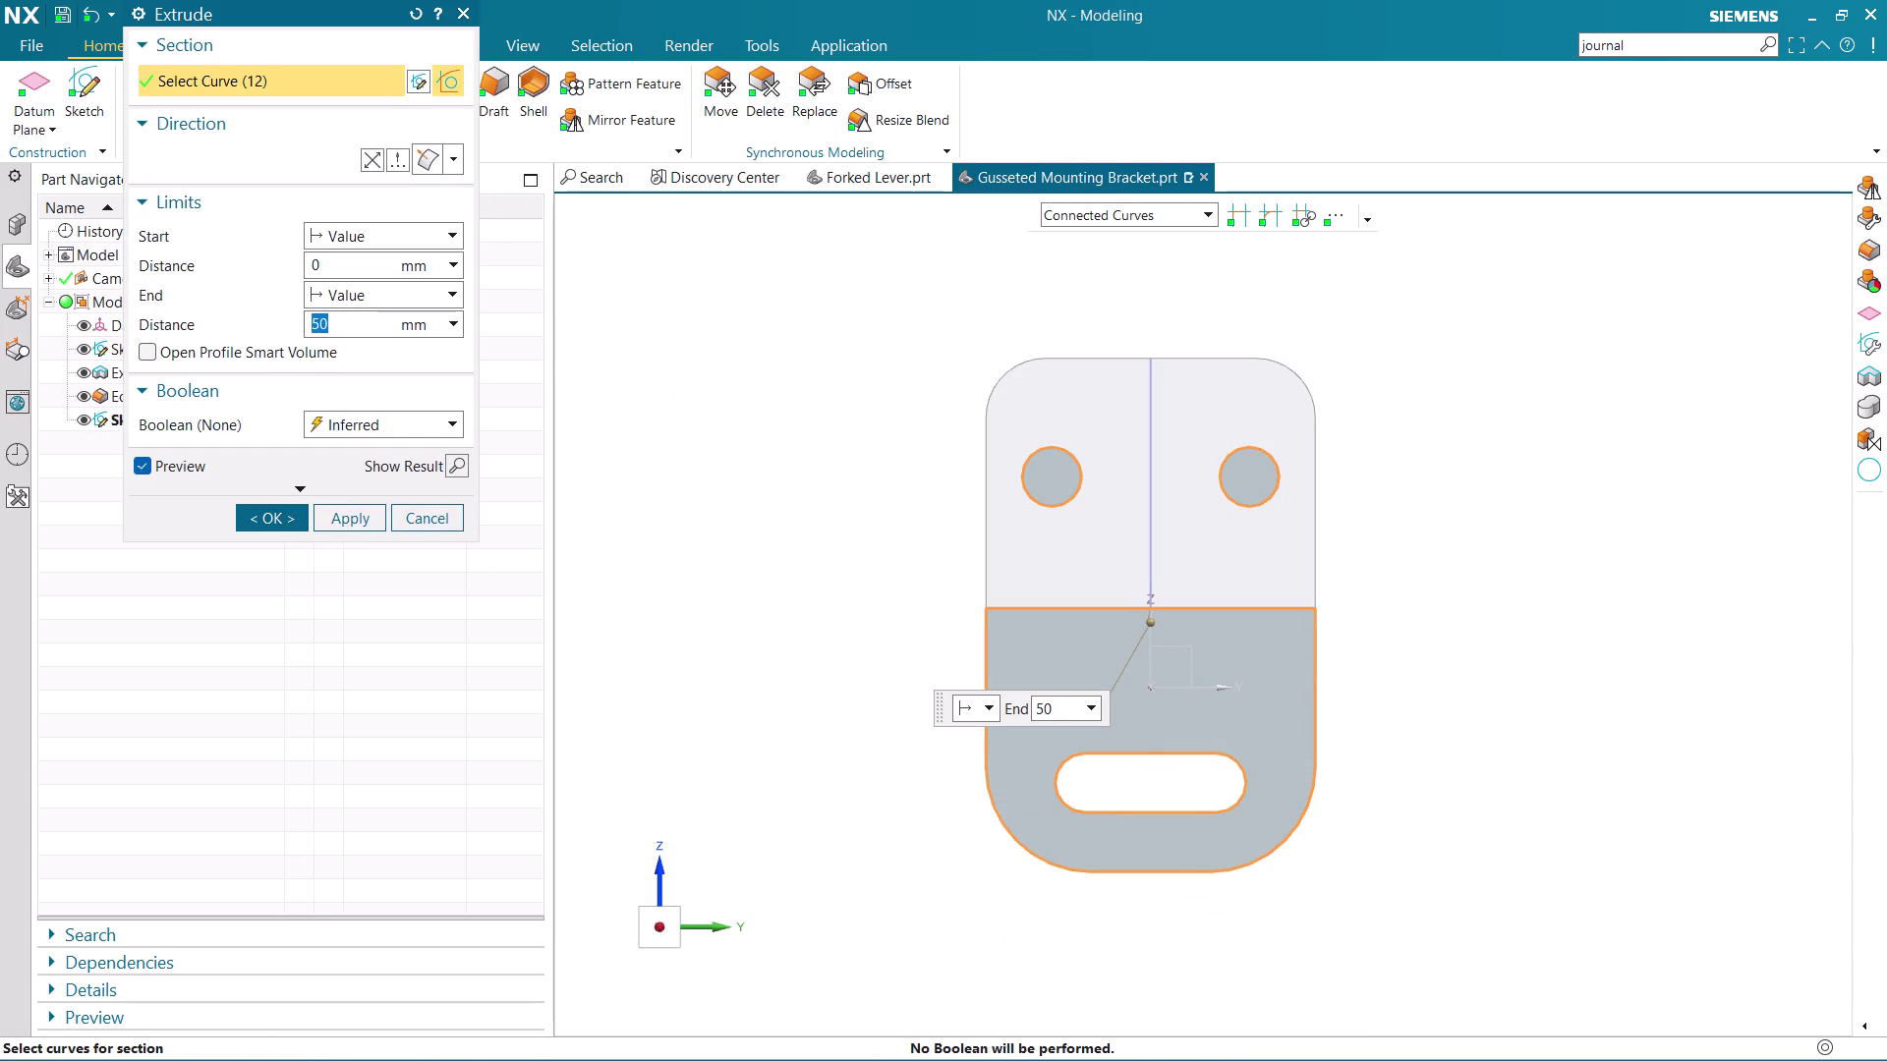
click(1112, 220)
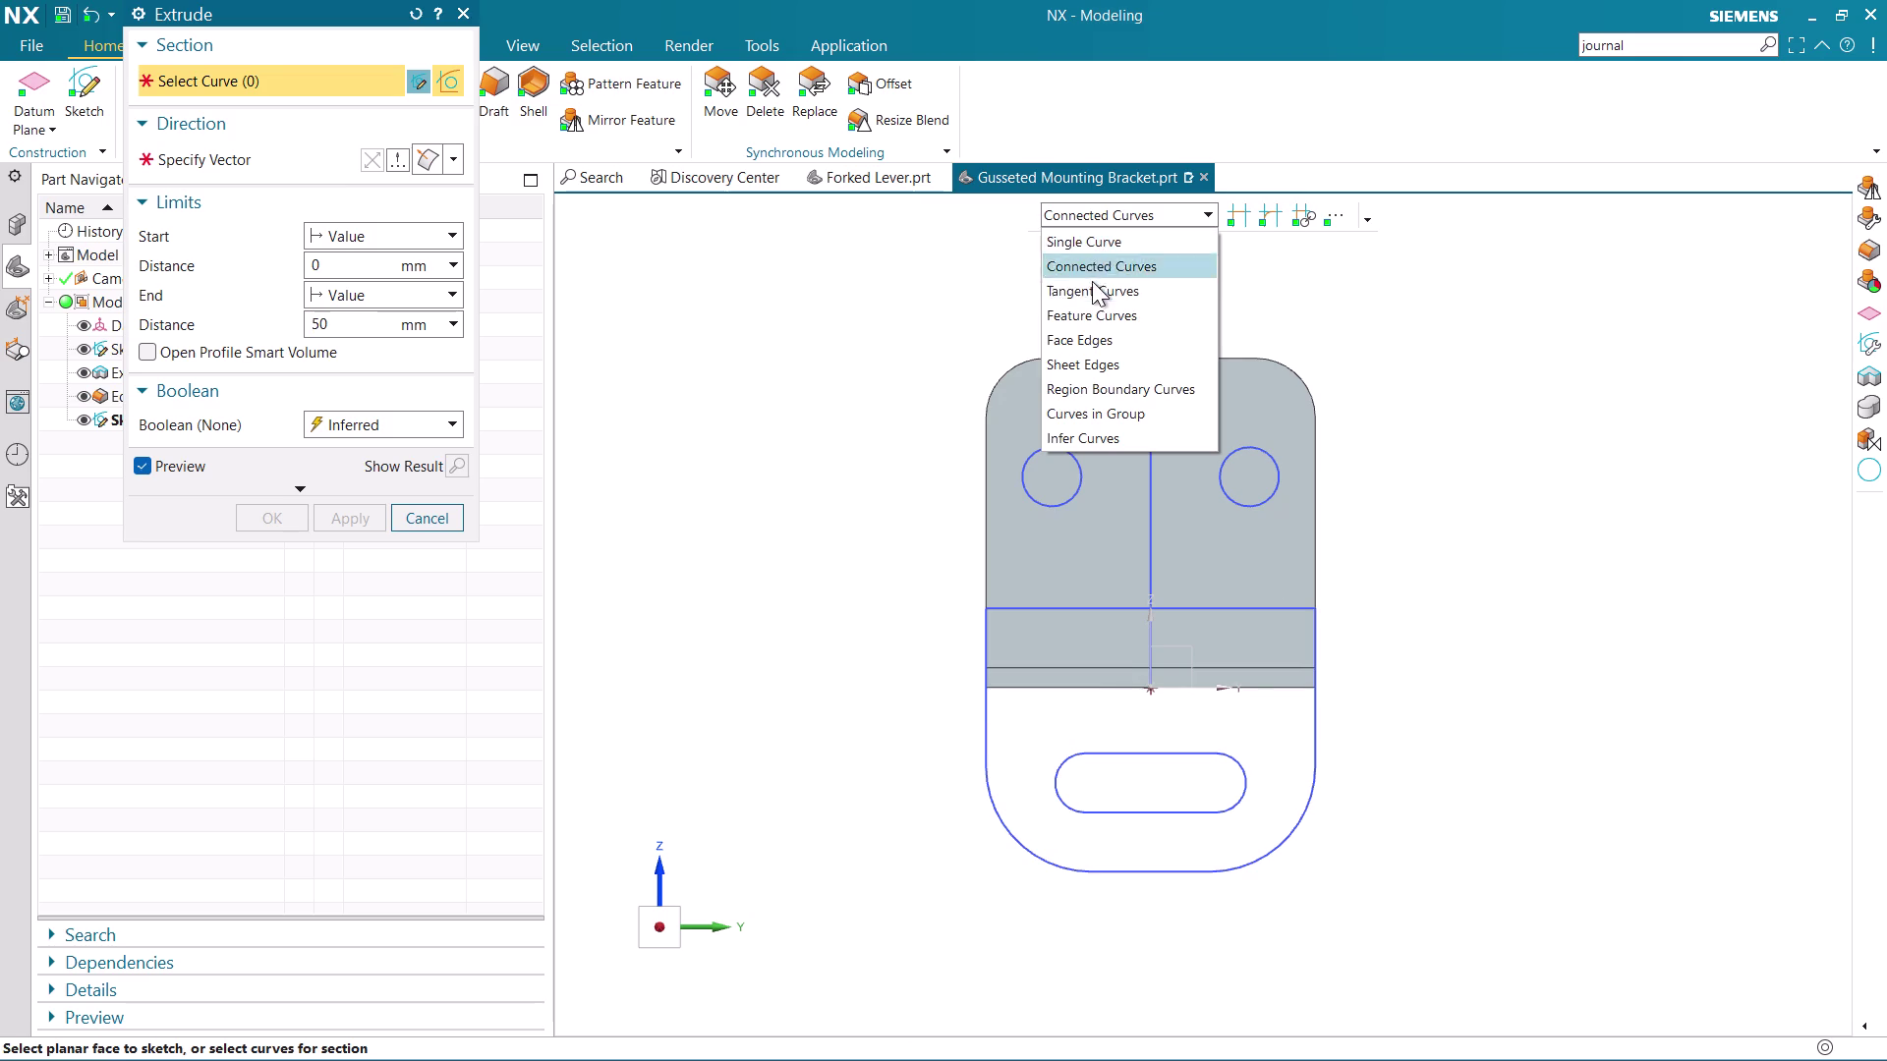
click(1095, 251)
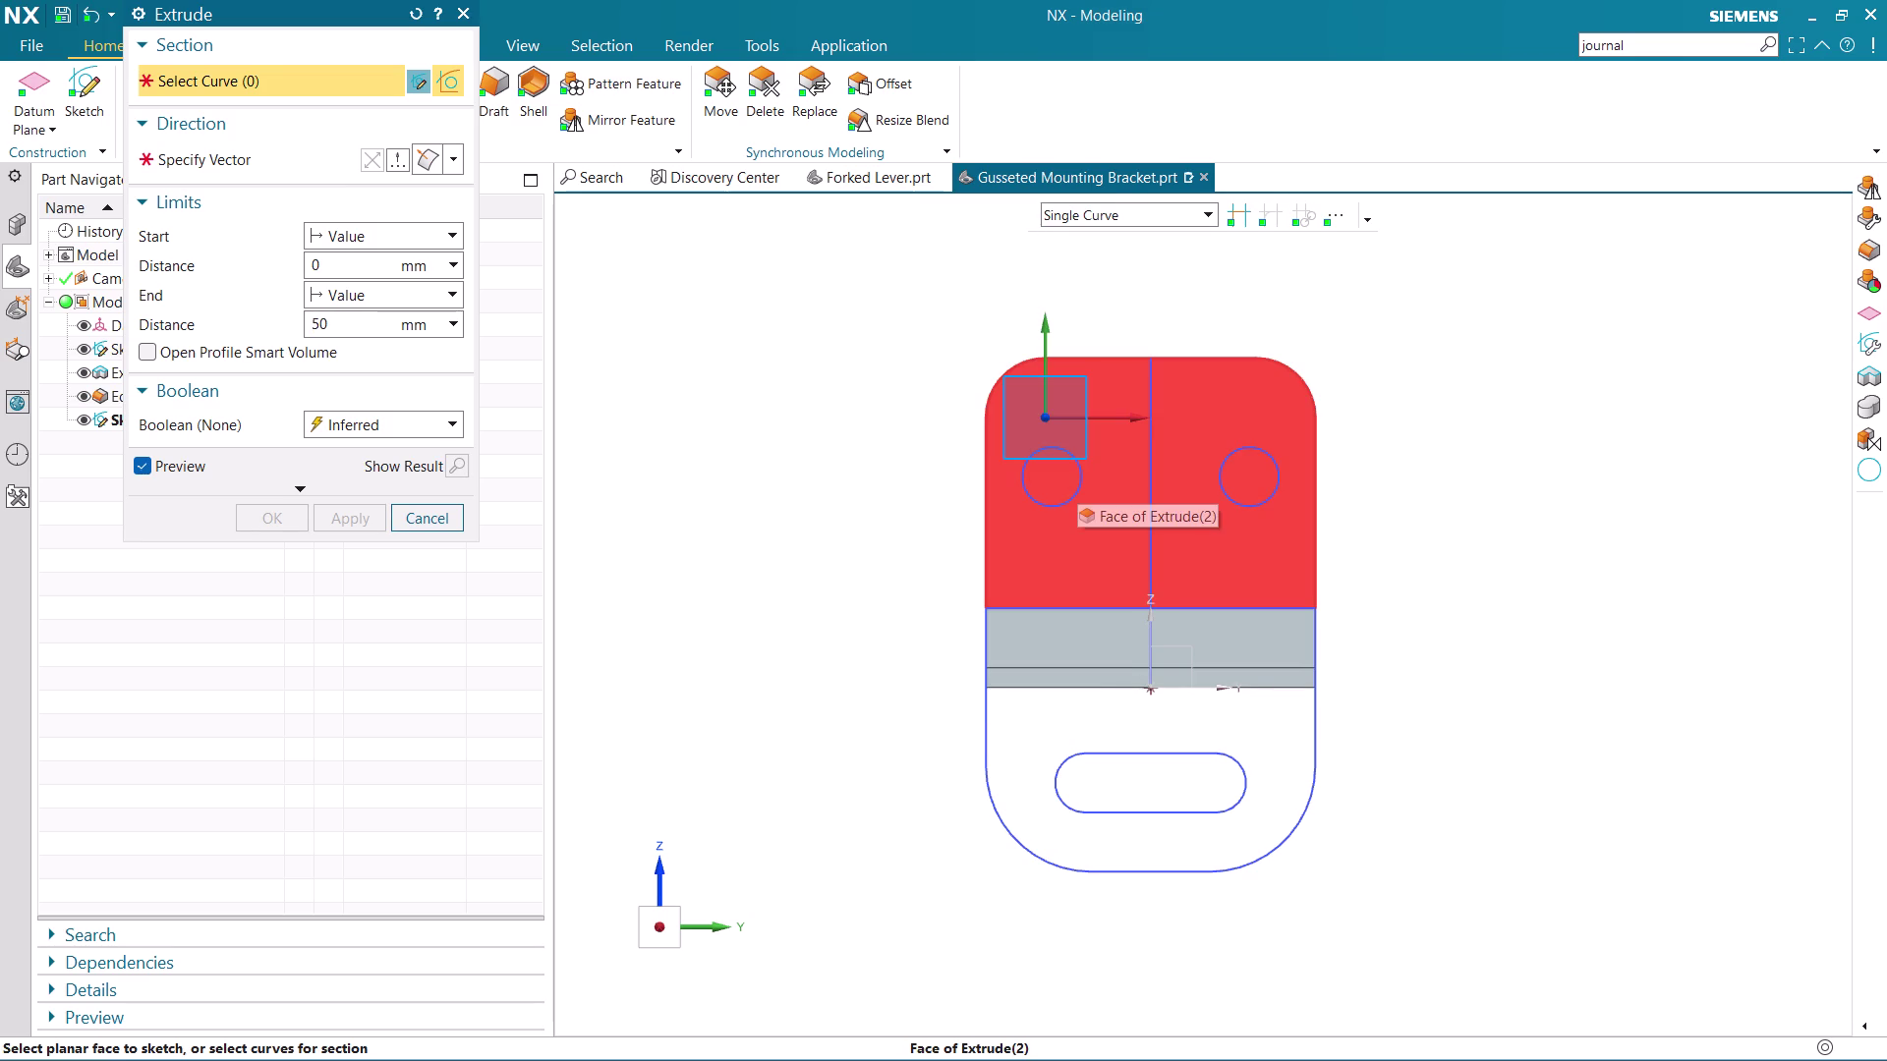
scroll(up, 3)
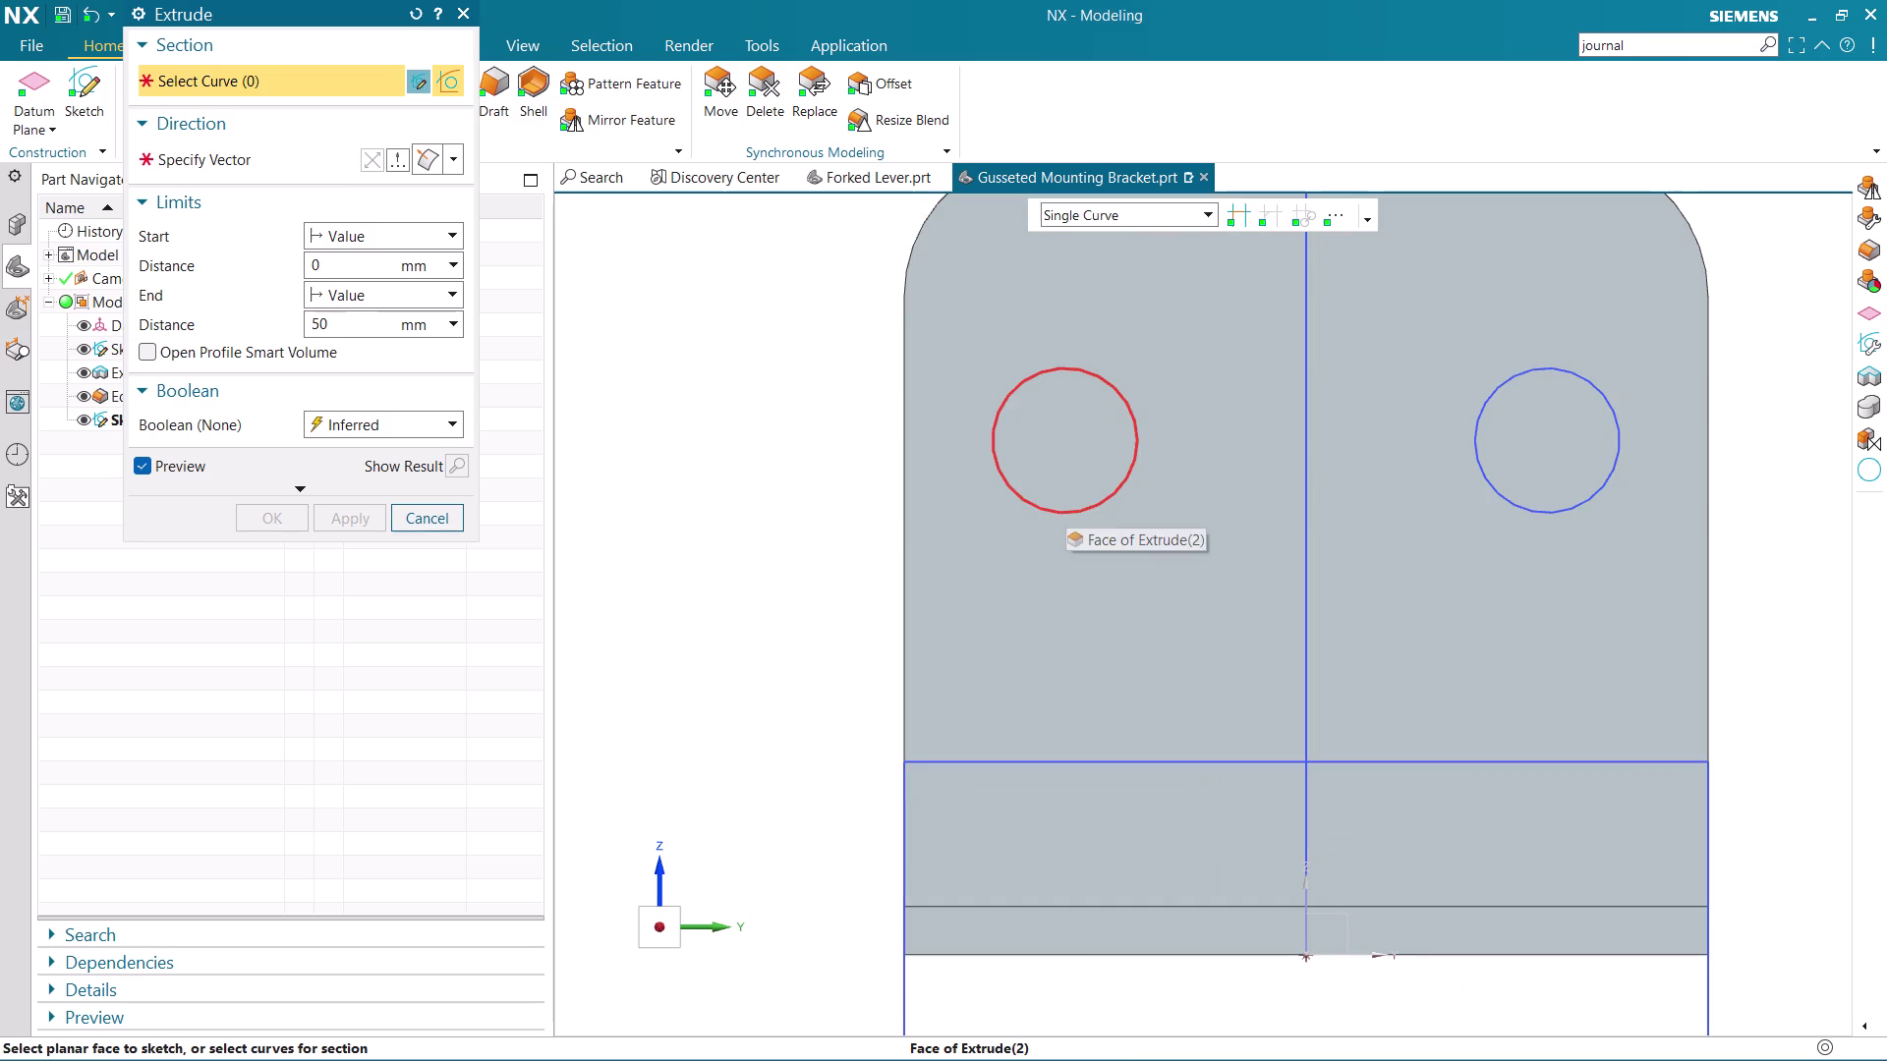
click(1099, 502)
click(1524, 511)
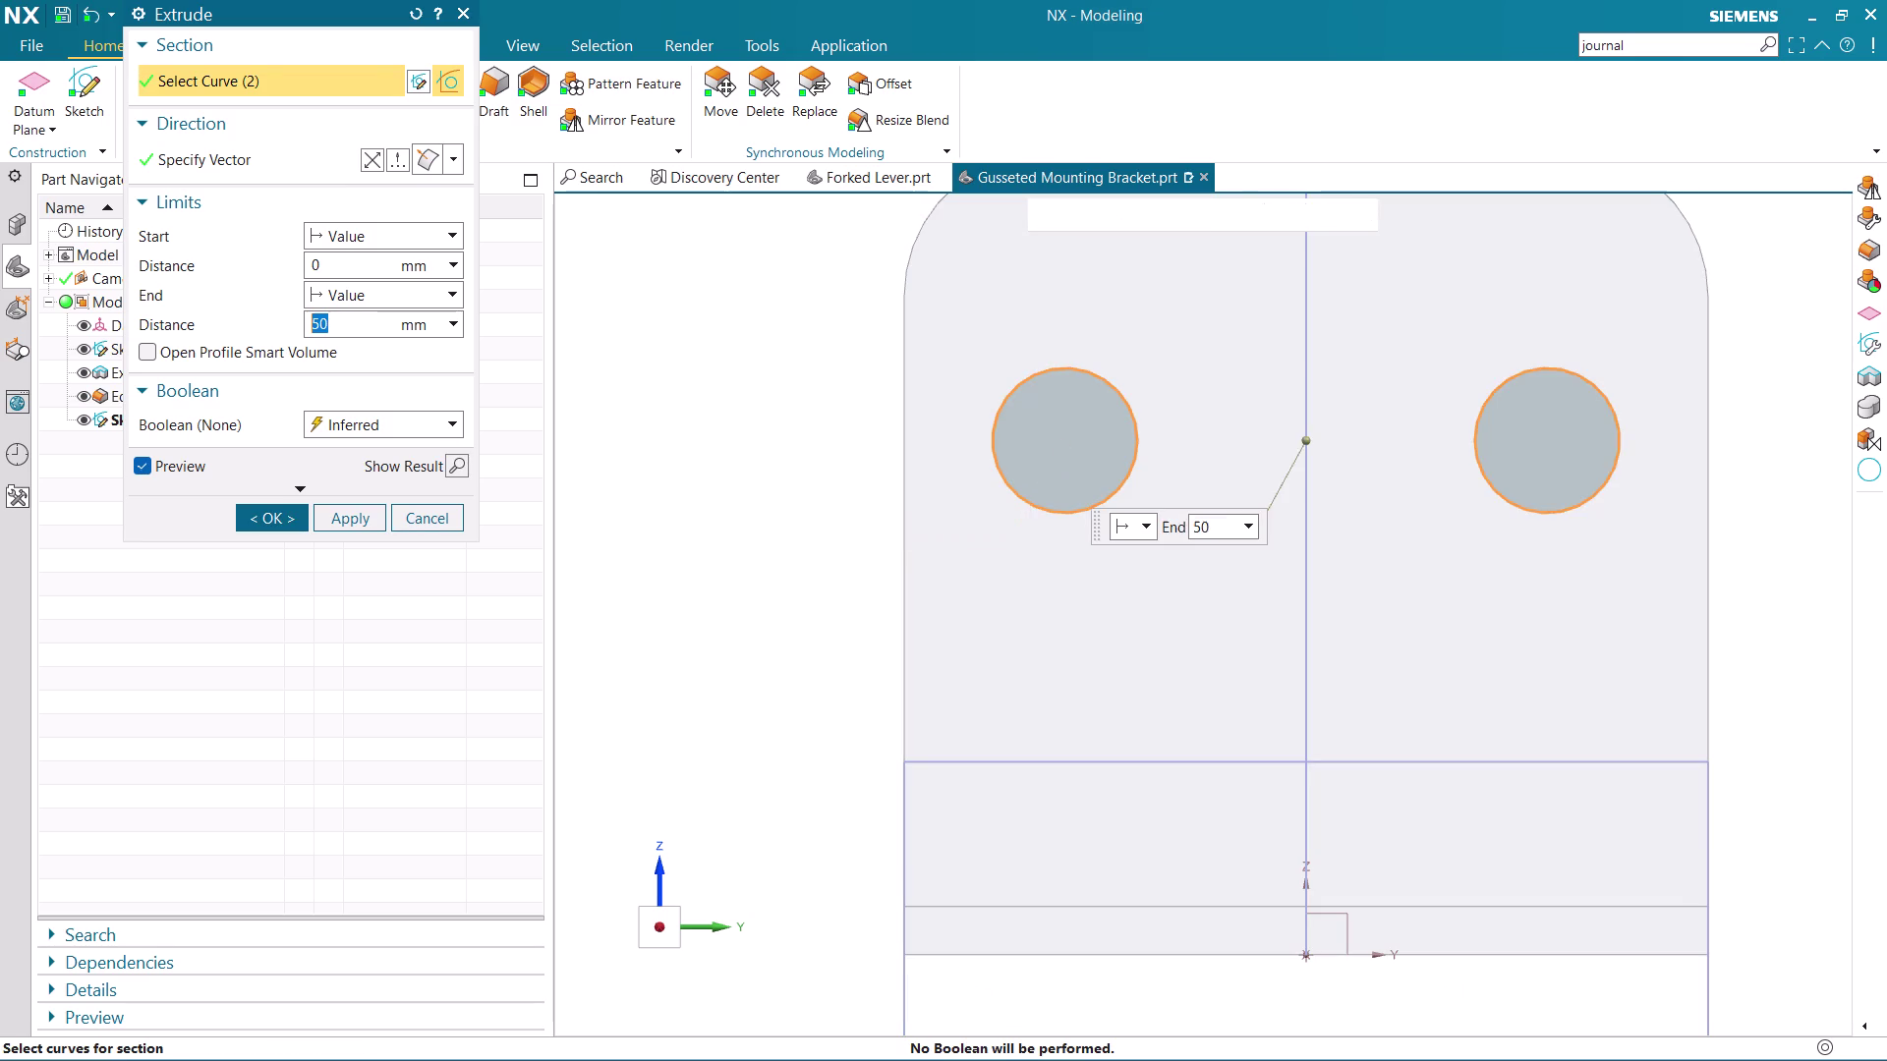
scroll(down, 3)
Set the extrusion end to Through All with Subtract and apply the cut.
click(368, 159)
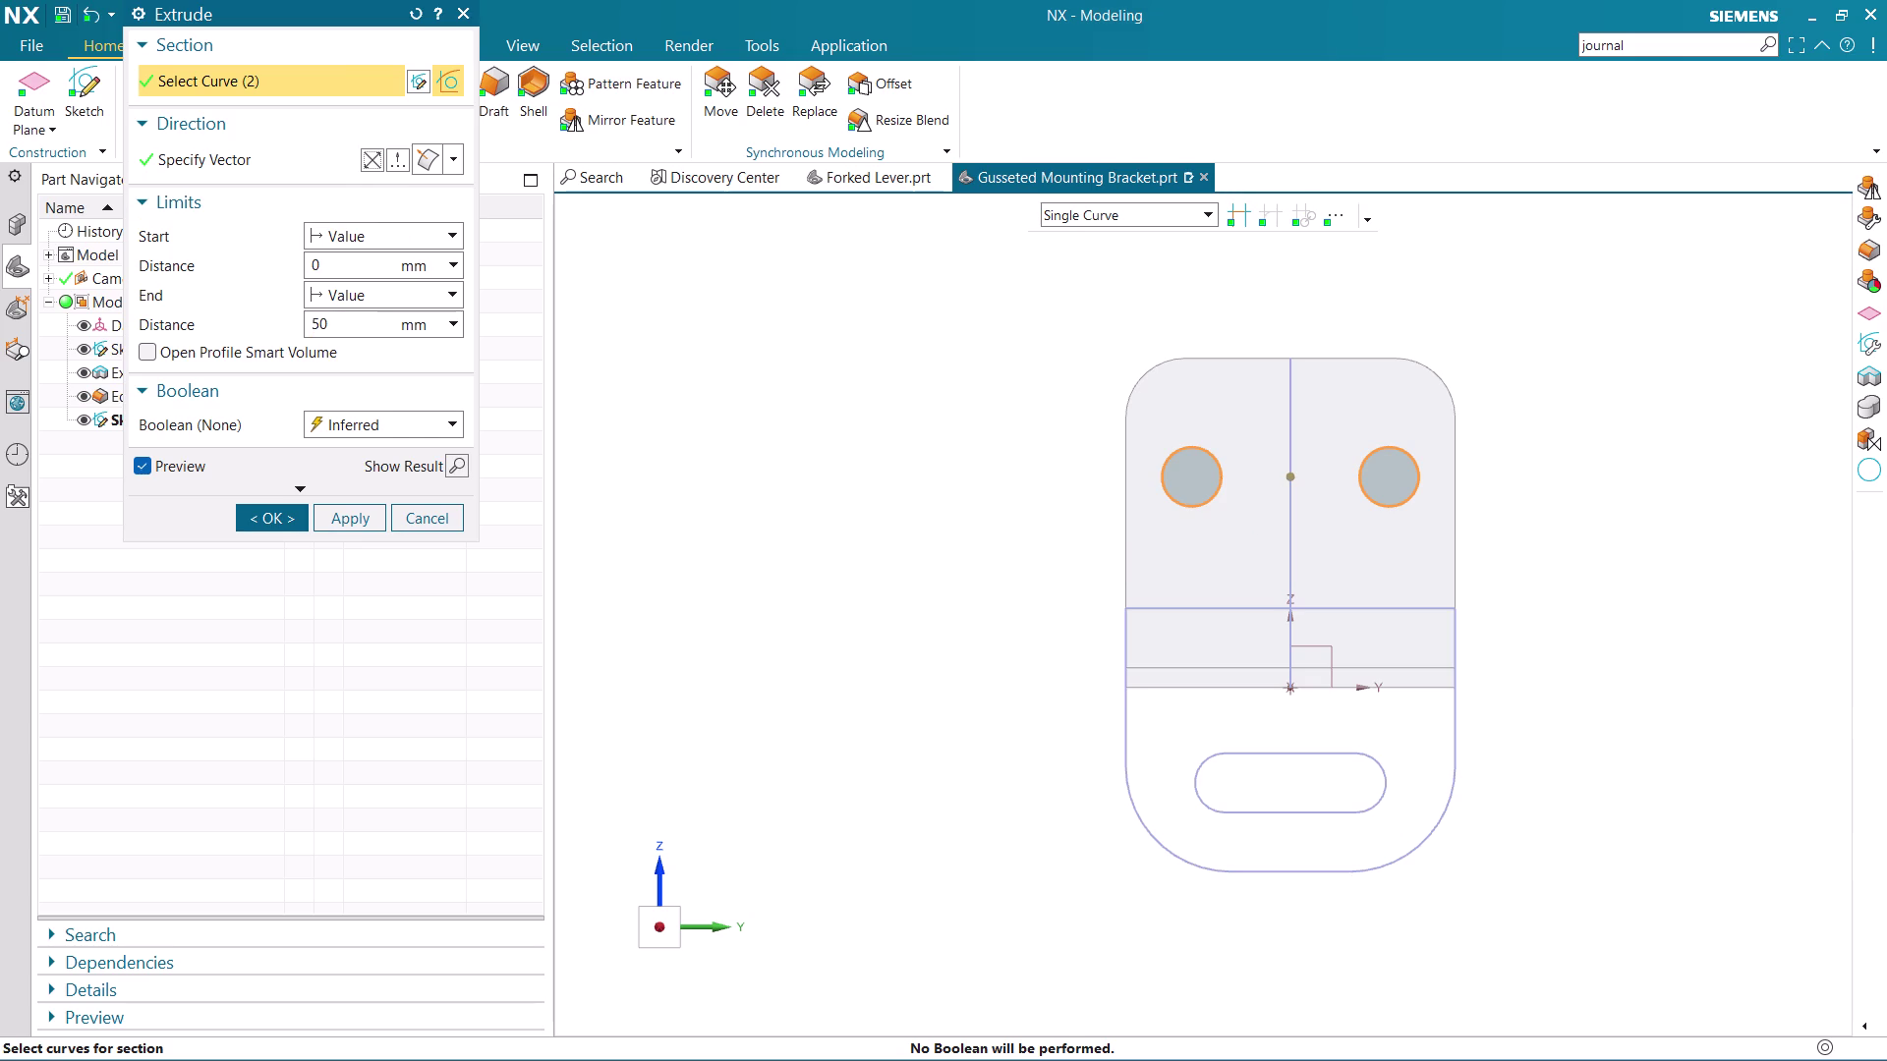
middle_drag(676, 403, 726, 412)
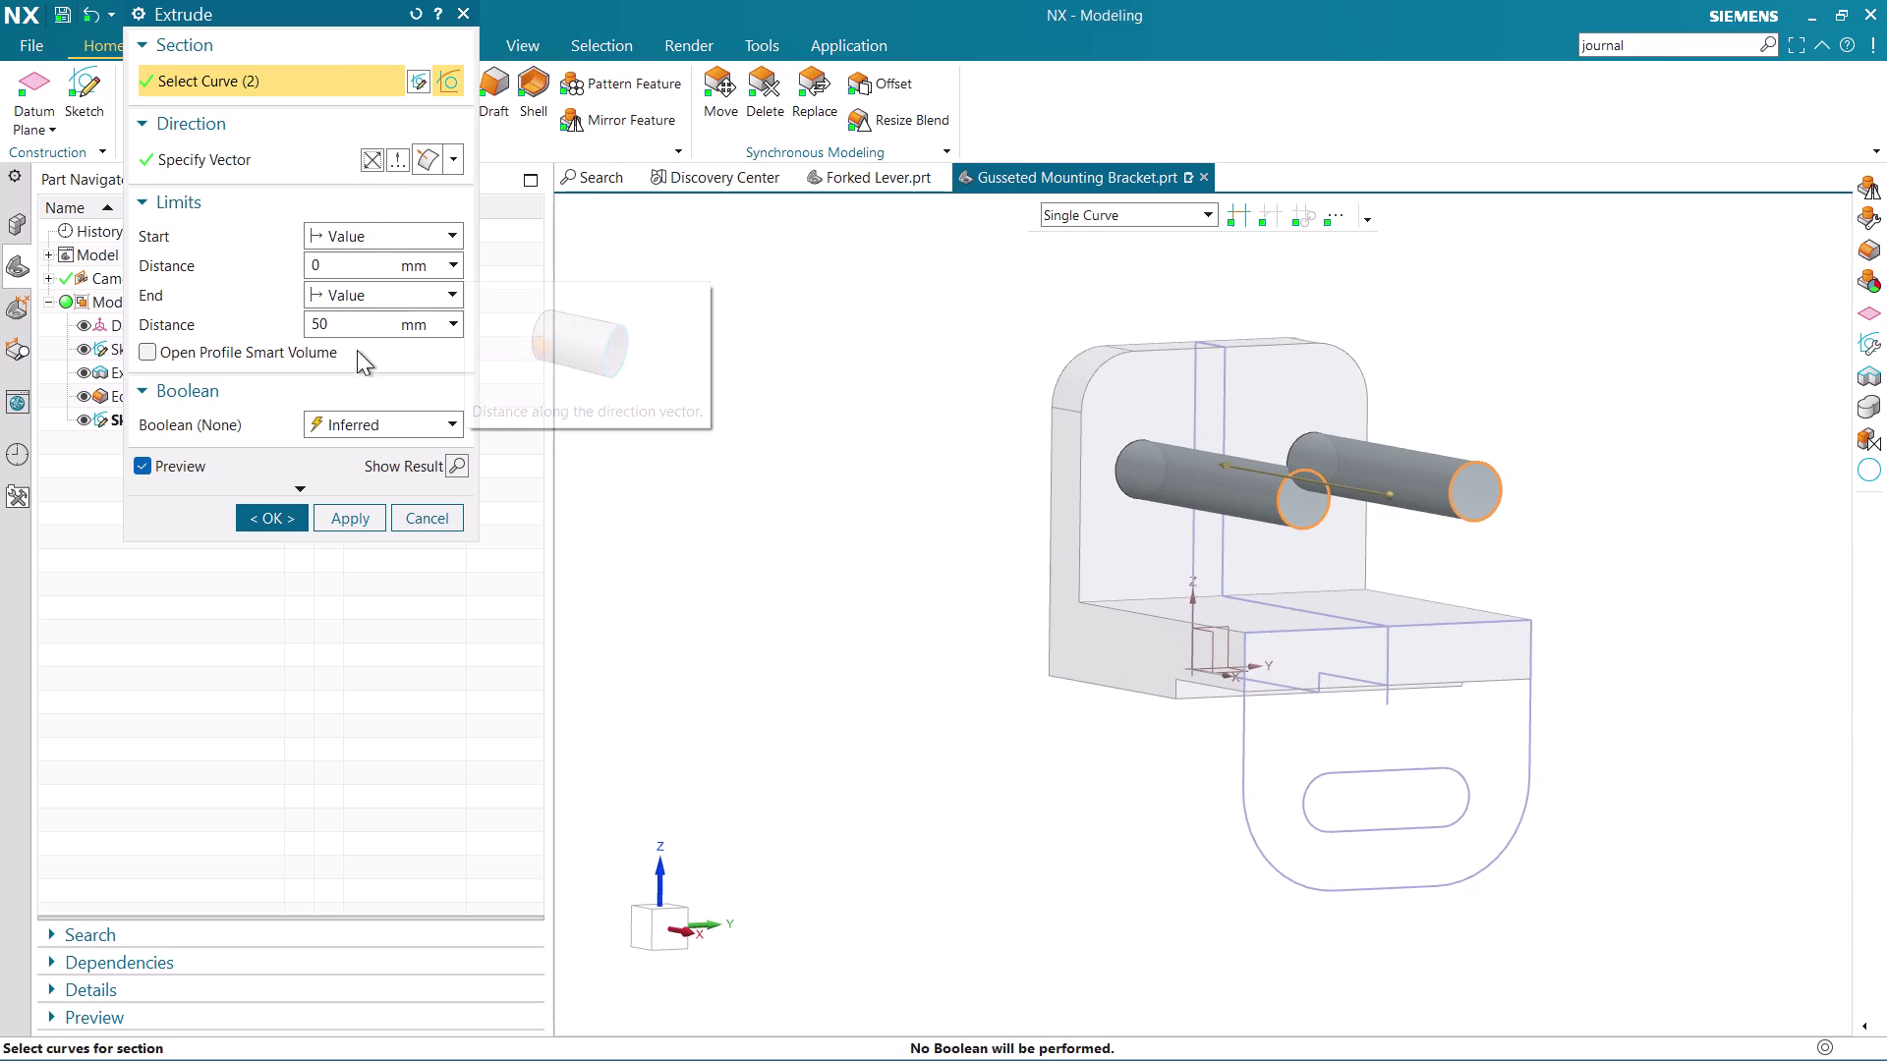
click(366, 300)
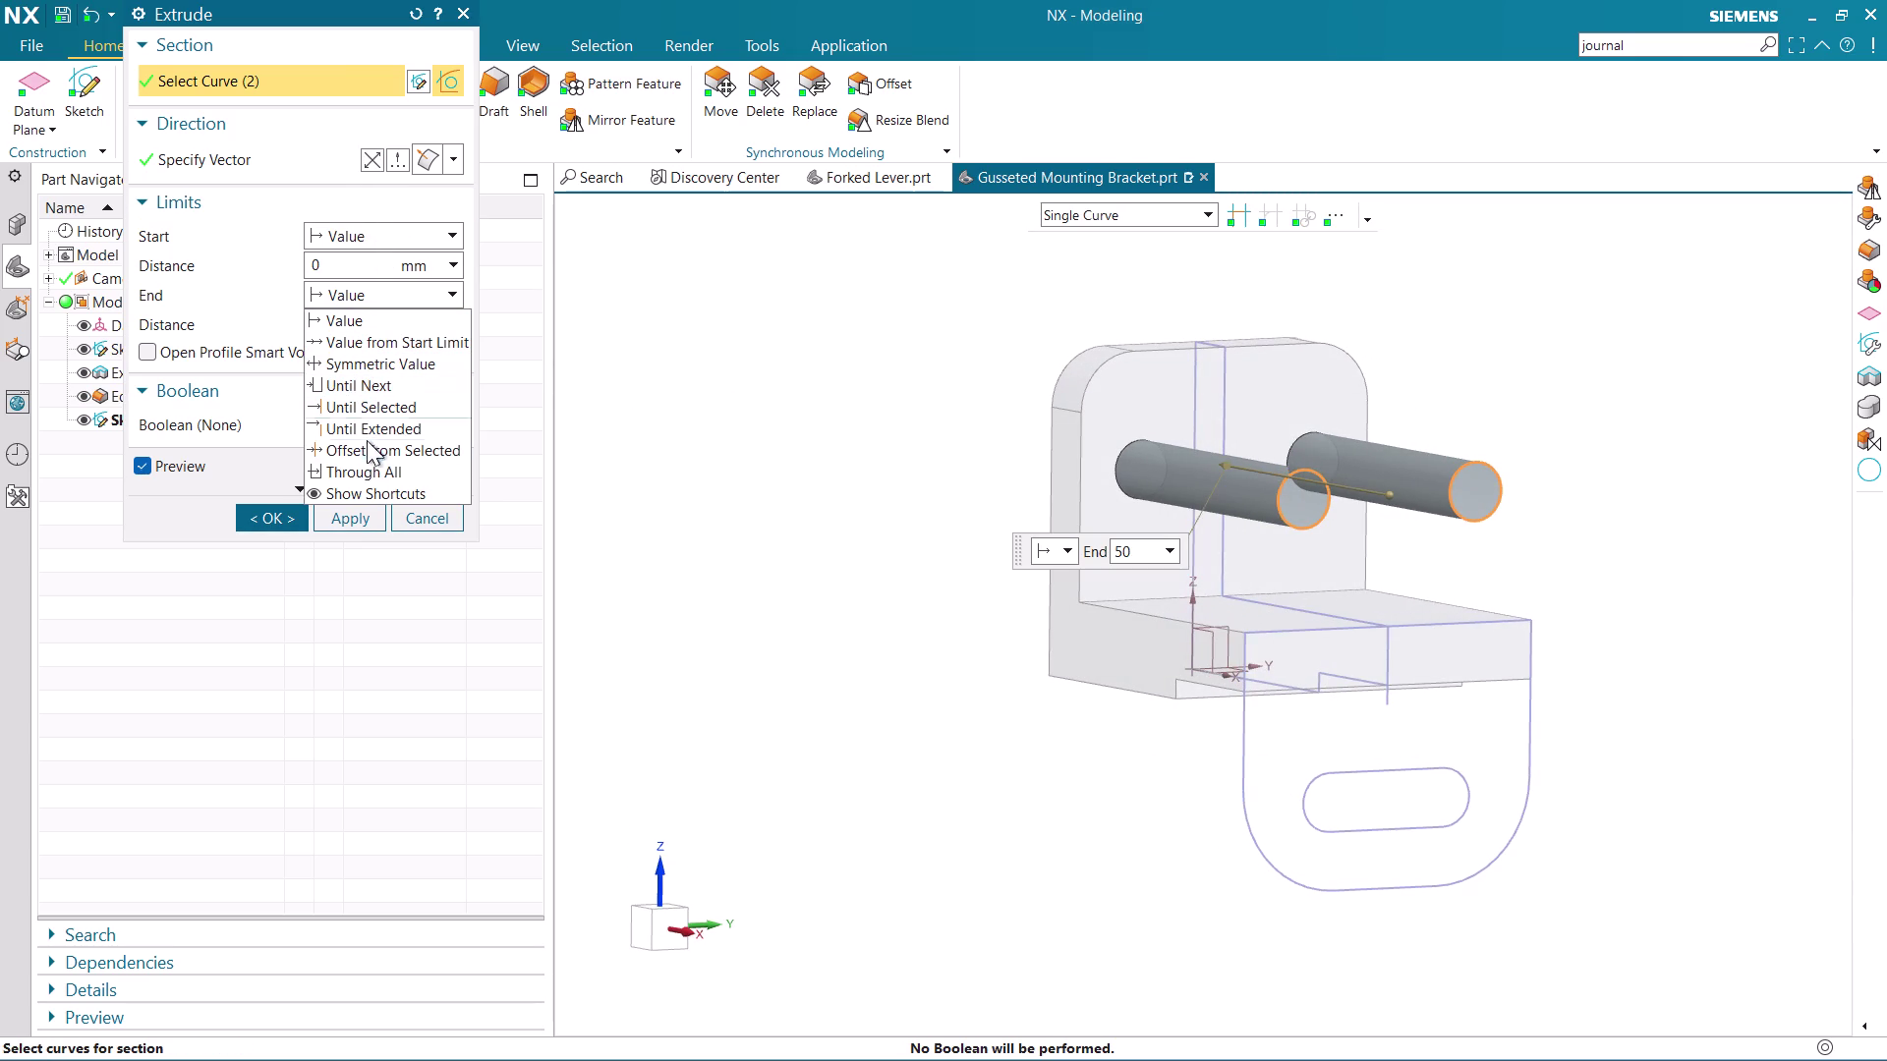
click(368, 480)
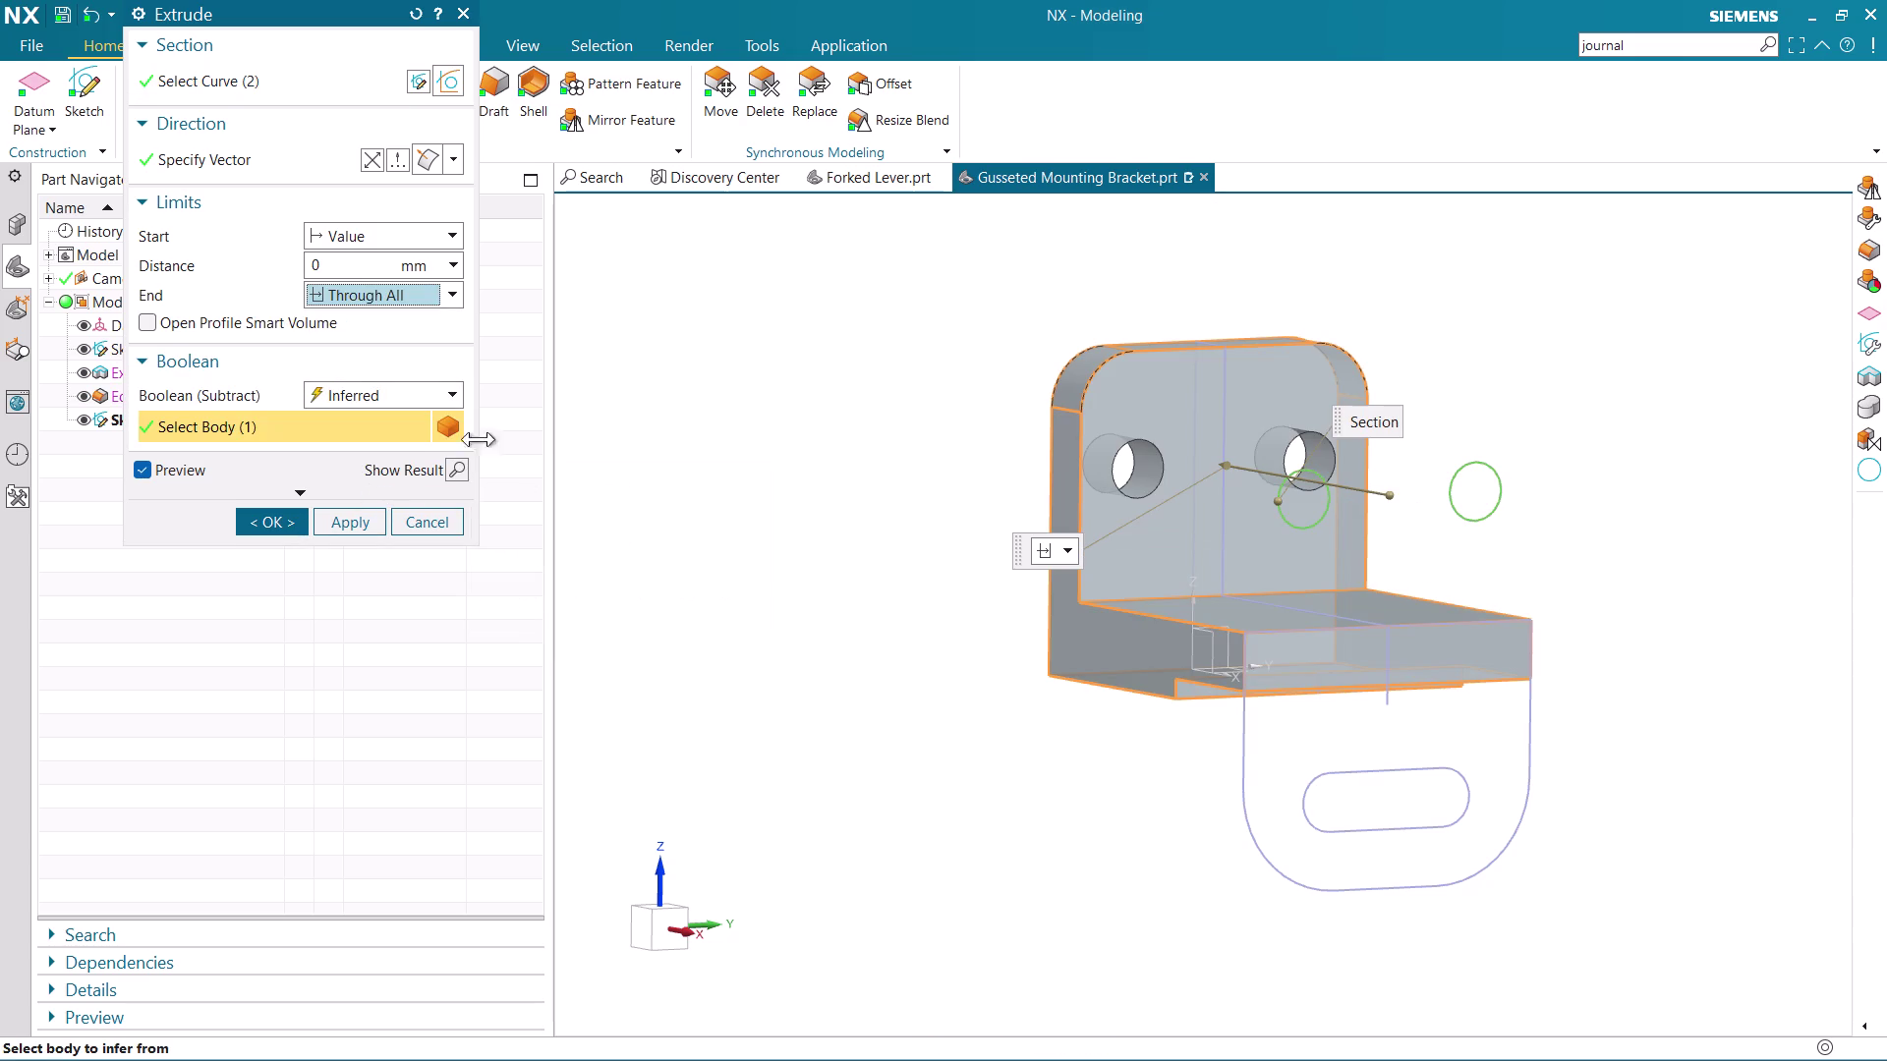
middle_drag(791, 467, 735, 468)
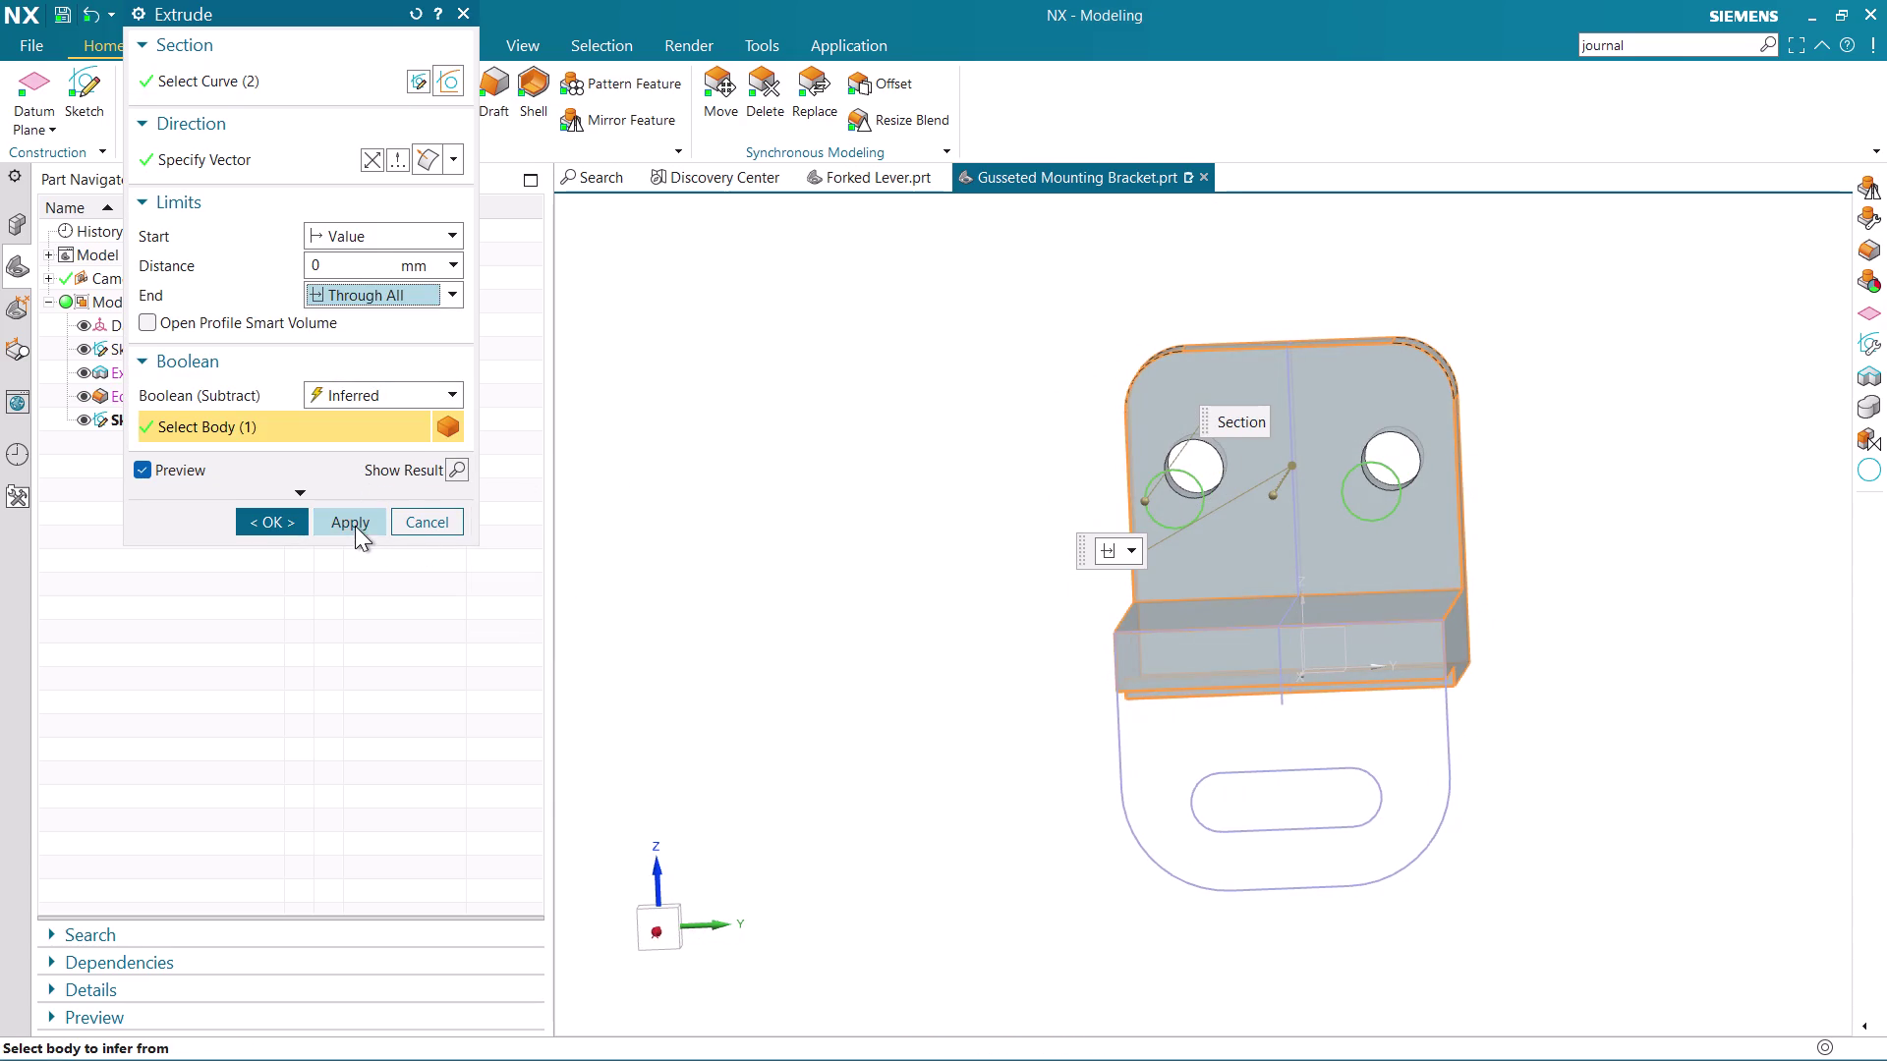
click(354, 526)
middle_drag(959, 653, 1003, 646)
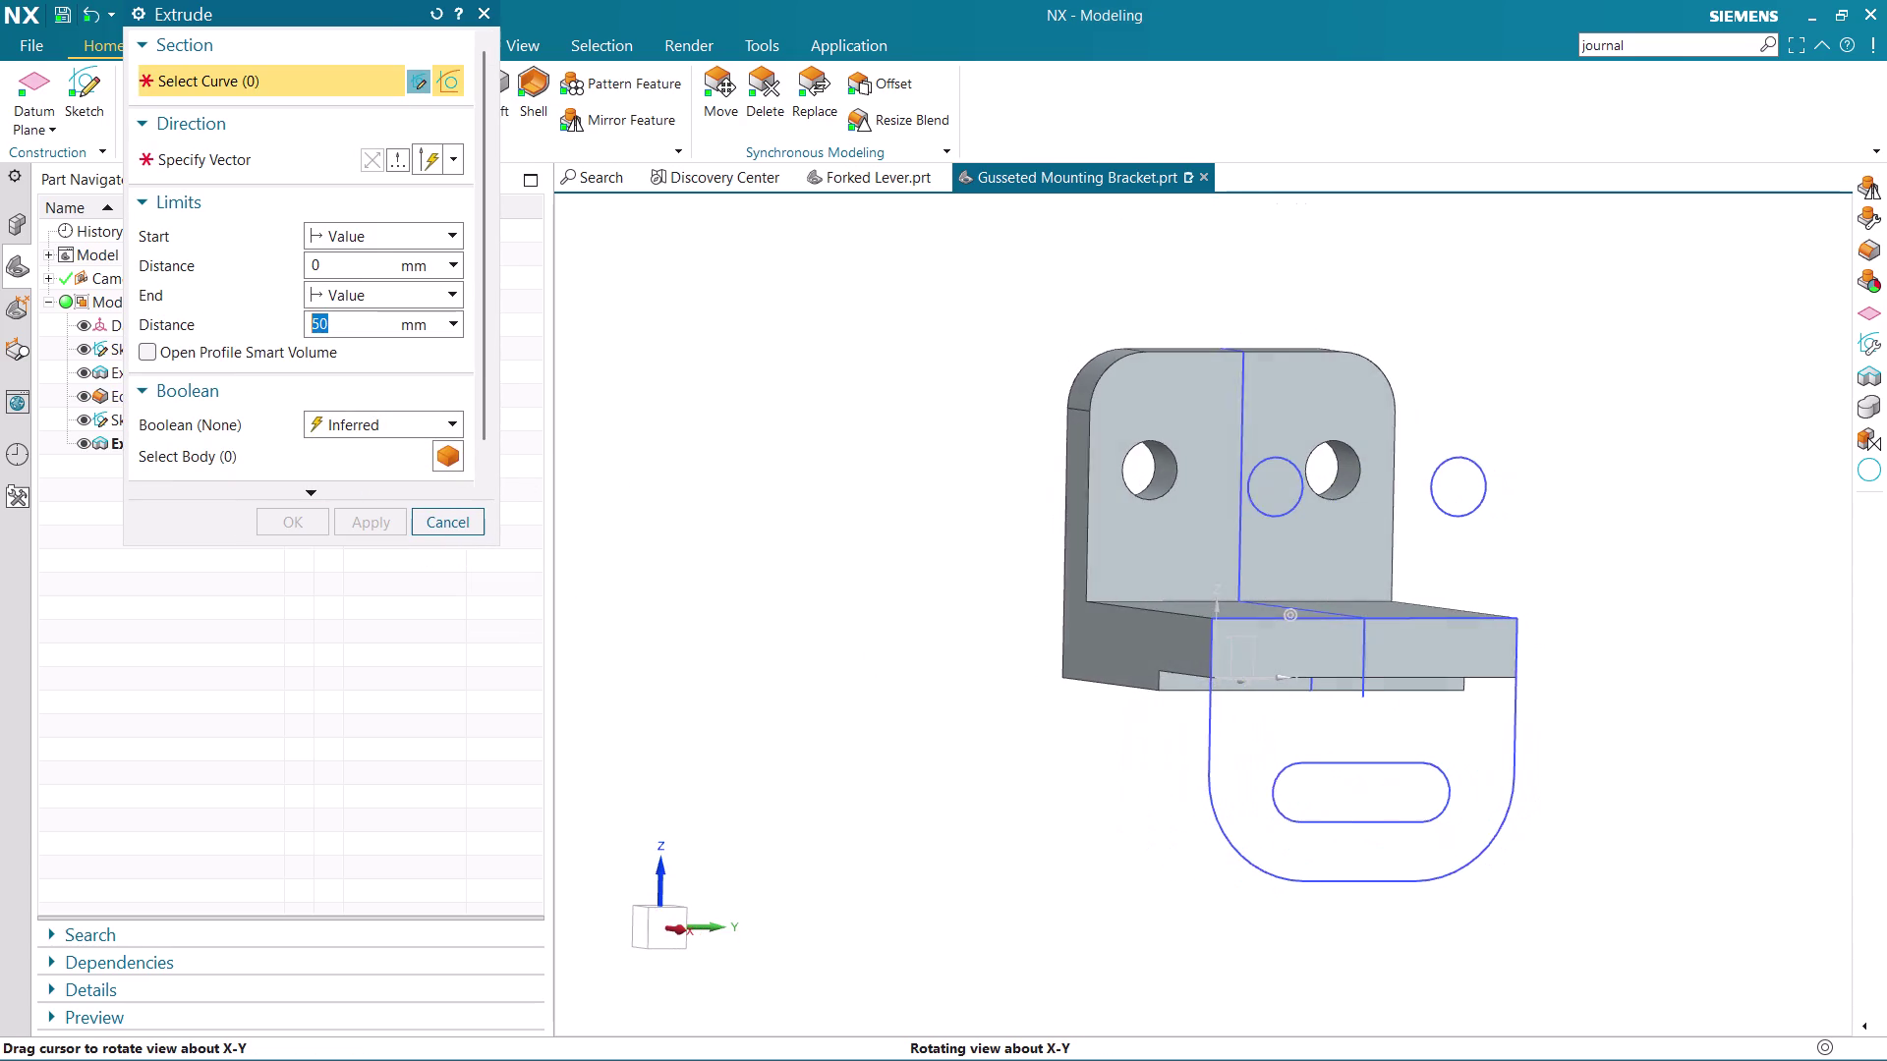
Extrude the tab outline and slot 9 mm, united with the bracket body.
middle_drag(1003, 646, 1001, 645)
click(1144, 223)
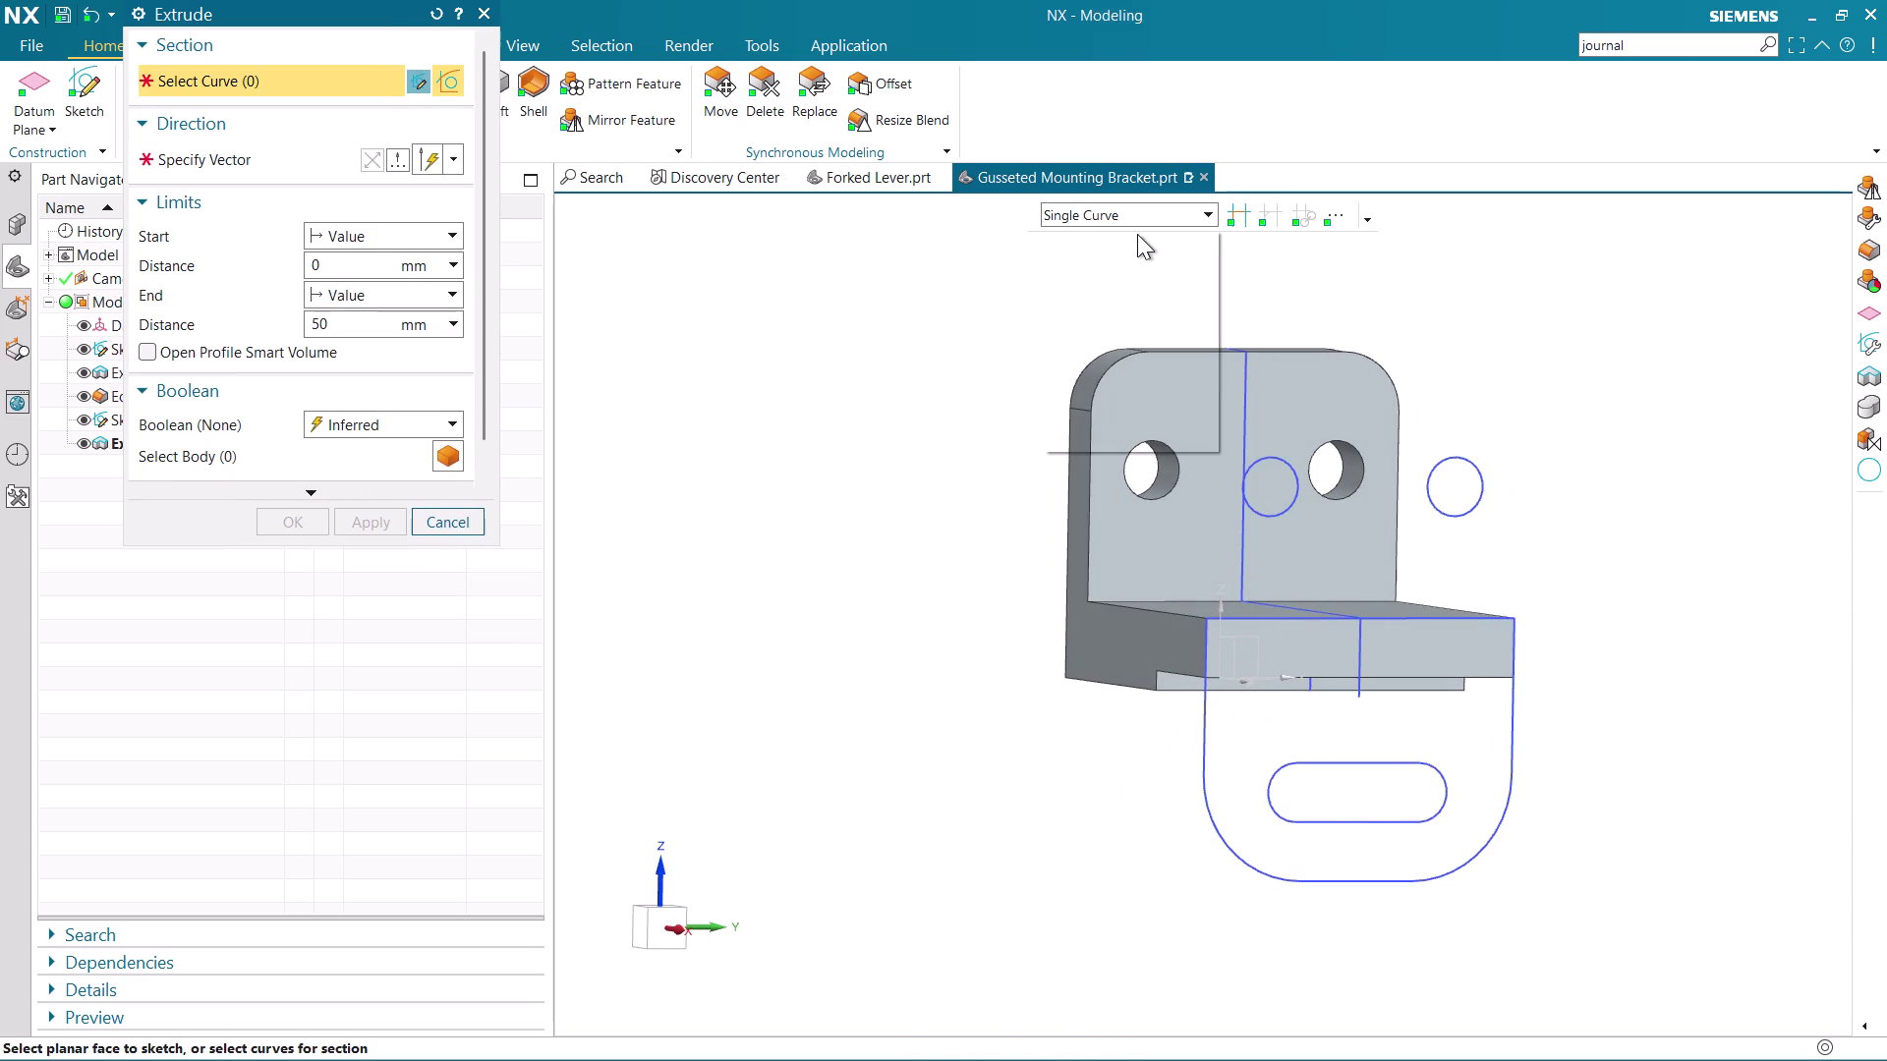
click(1129, 255)
click(1346, 824)
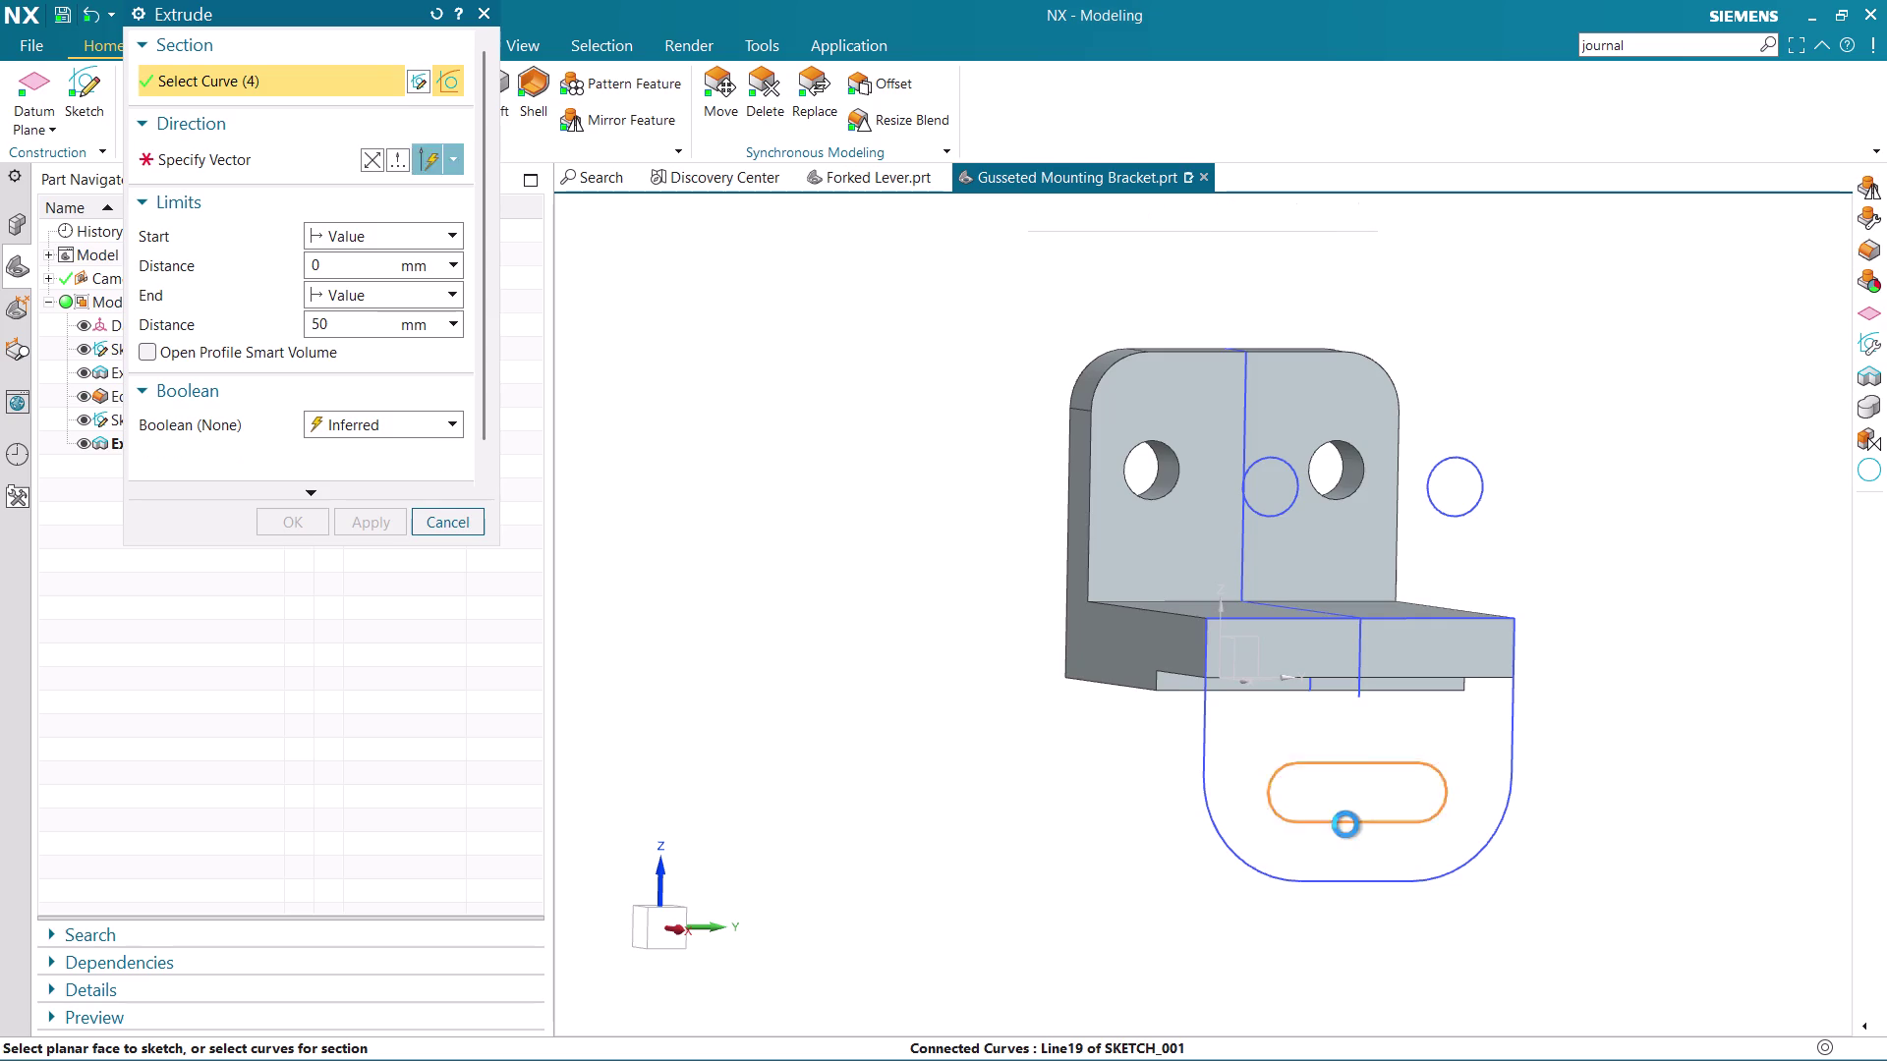
click(1210, 797)
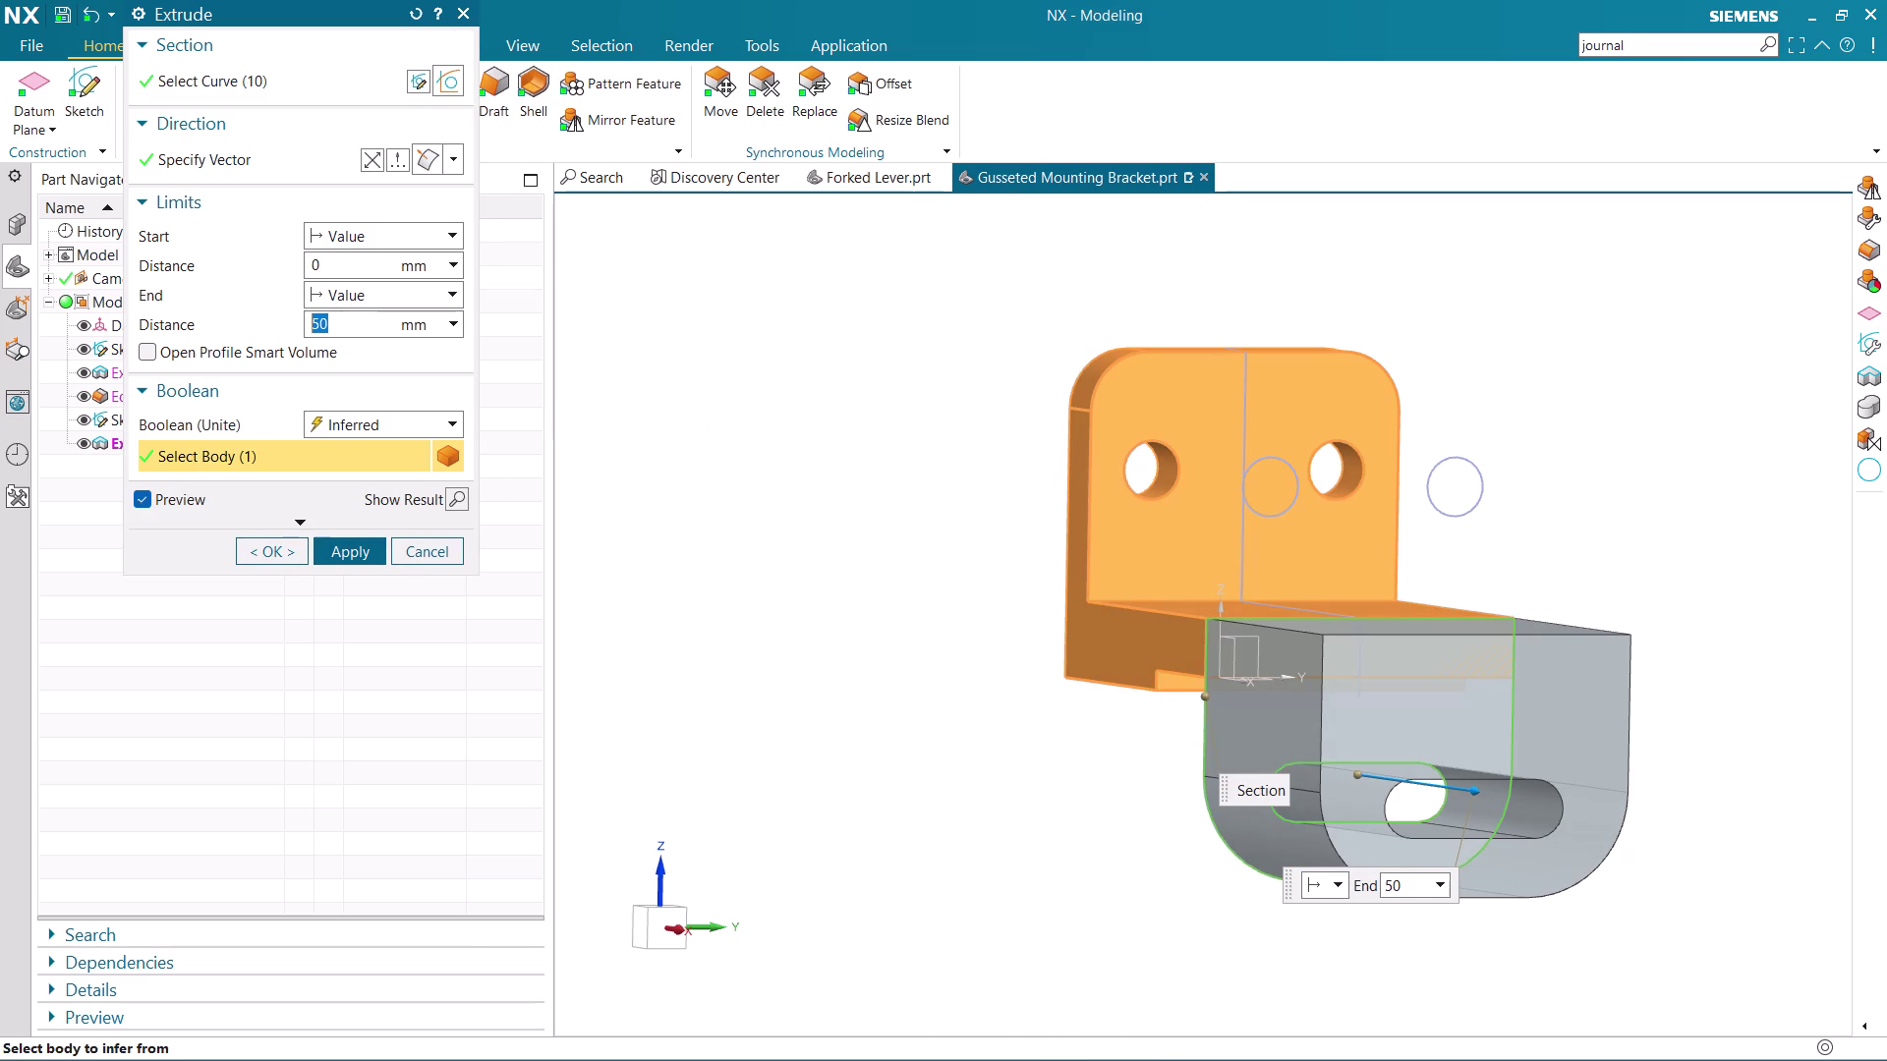
key(BackSpace)
key(9)
key(Return)
middle_drag(1052, 755, 1091, 744)
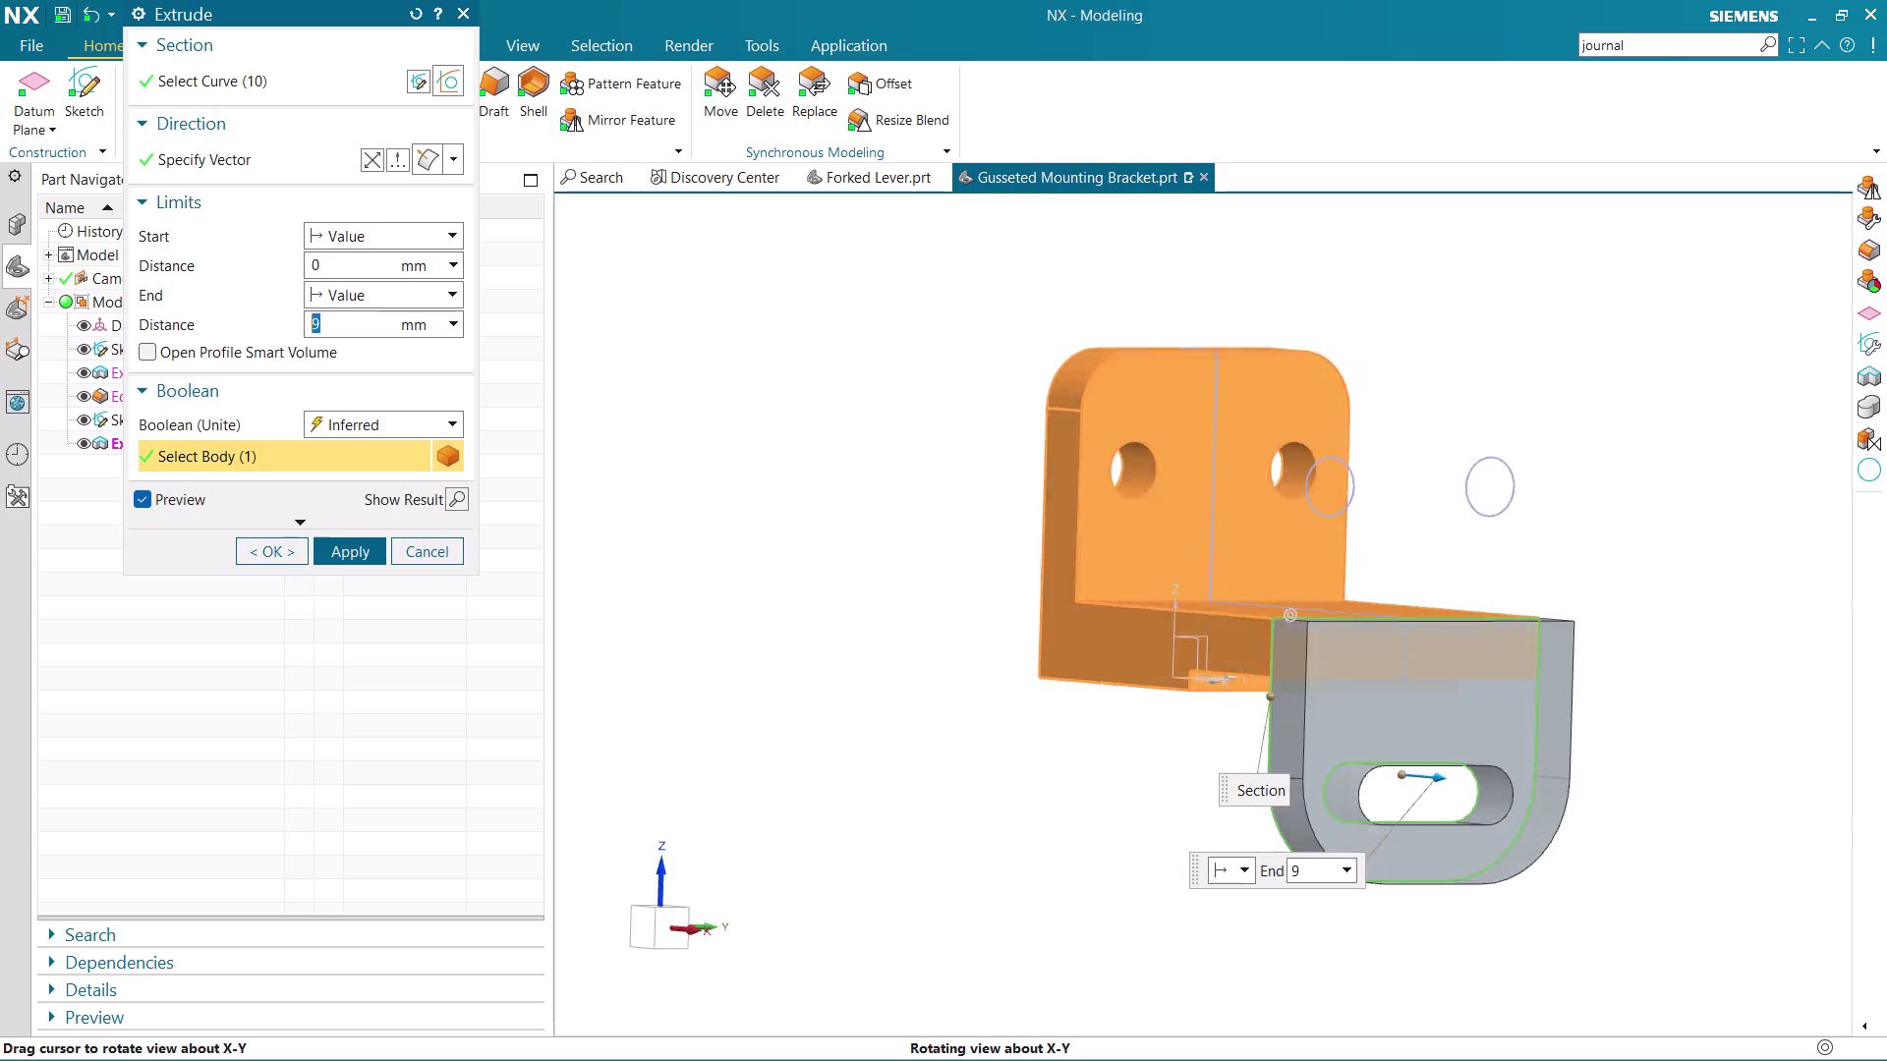
middle_drag(1091, 744, 1034, 764)
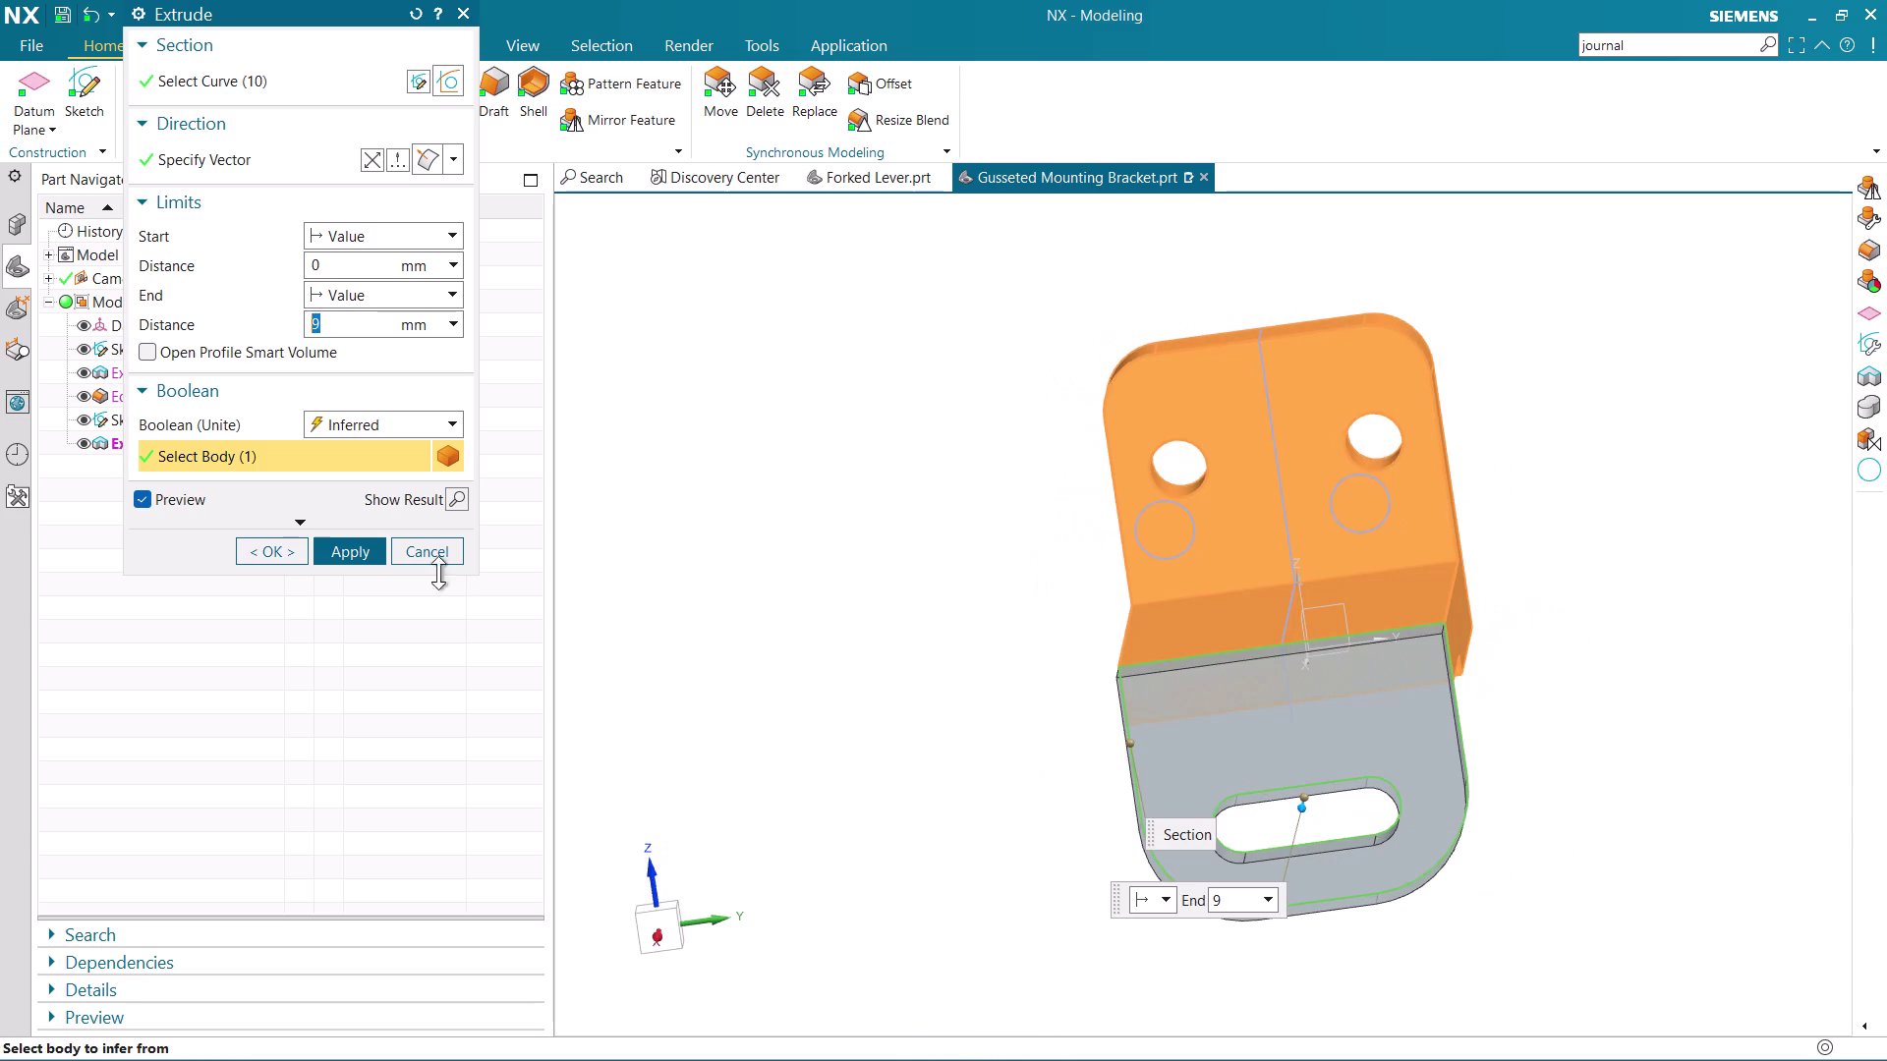
click(327, 550)
Finish the extrusion and hide the tab sketch's curves.
middle_drag(986, 753, 1139, 735)
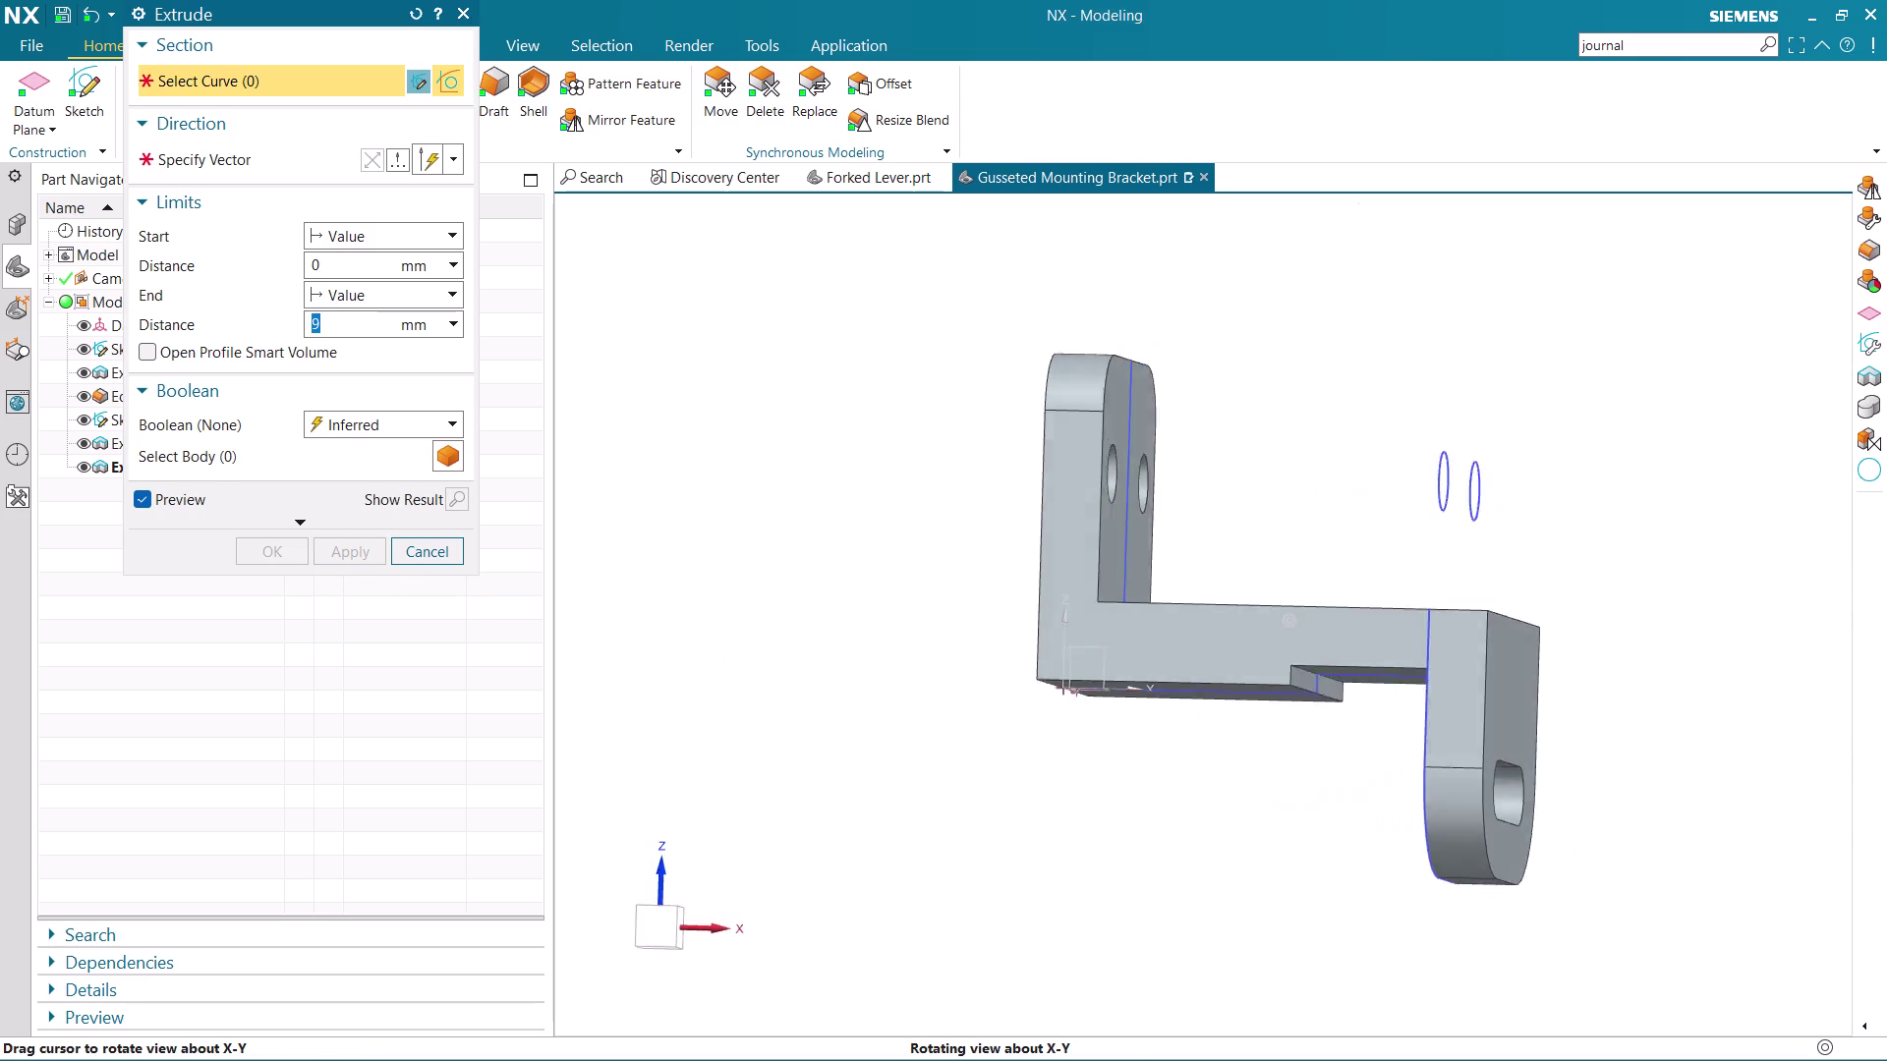
middle_drag(1139, 735, 1114, 823)
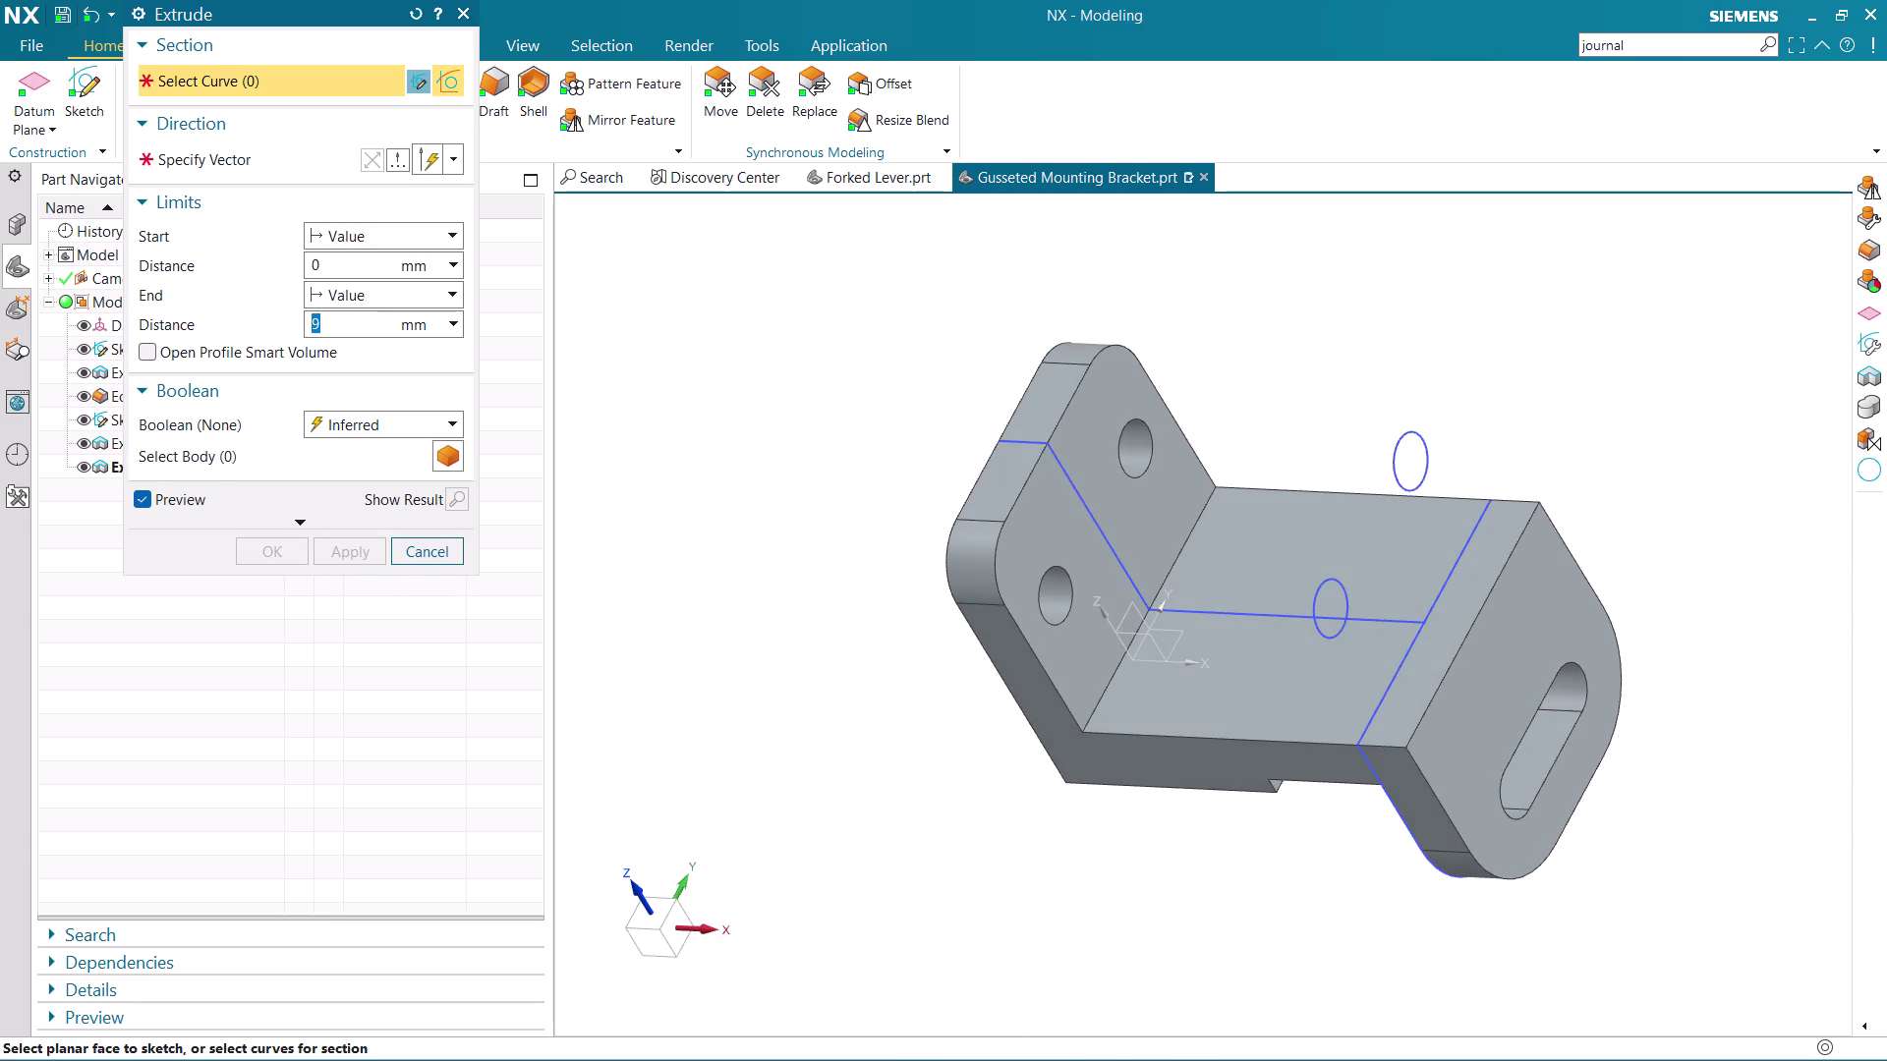
click(419, 544)
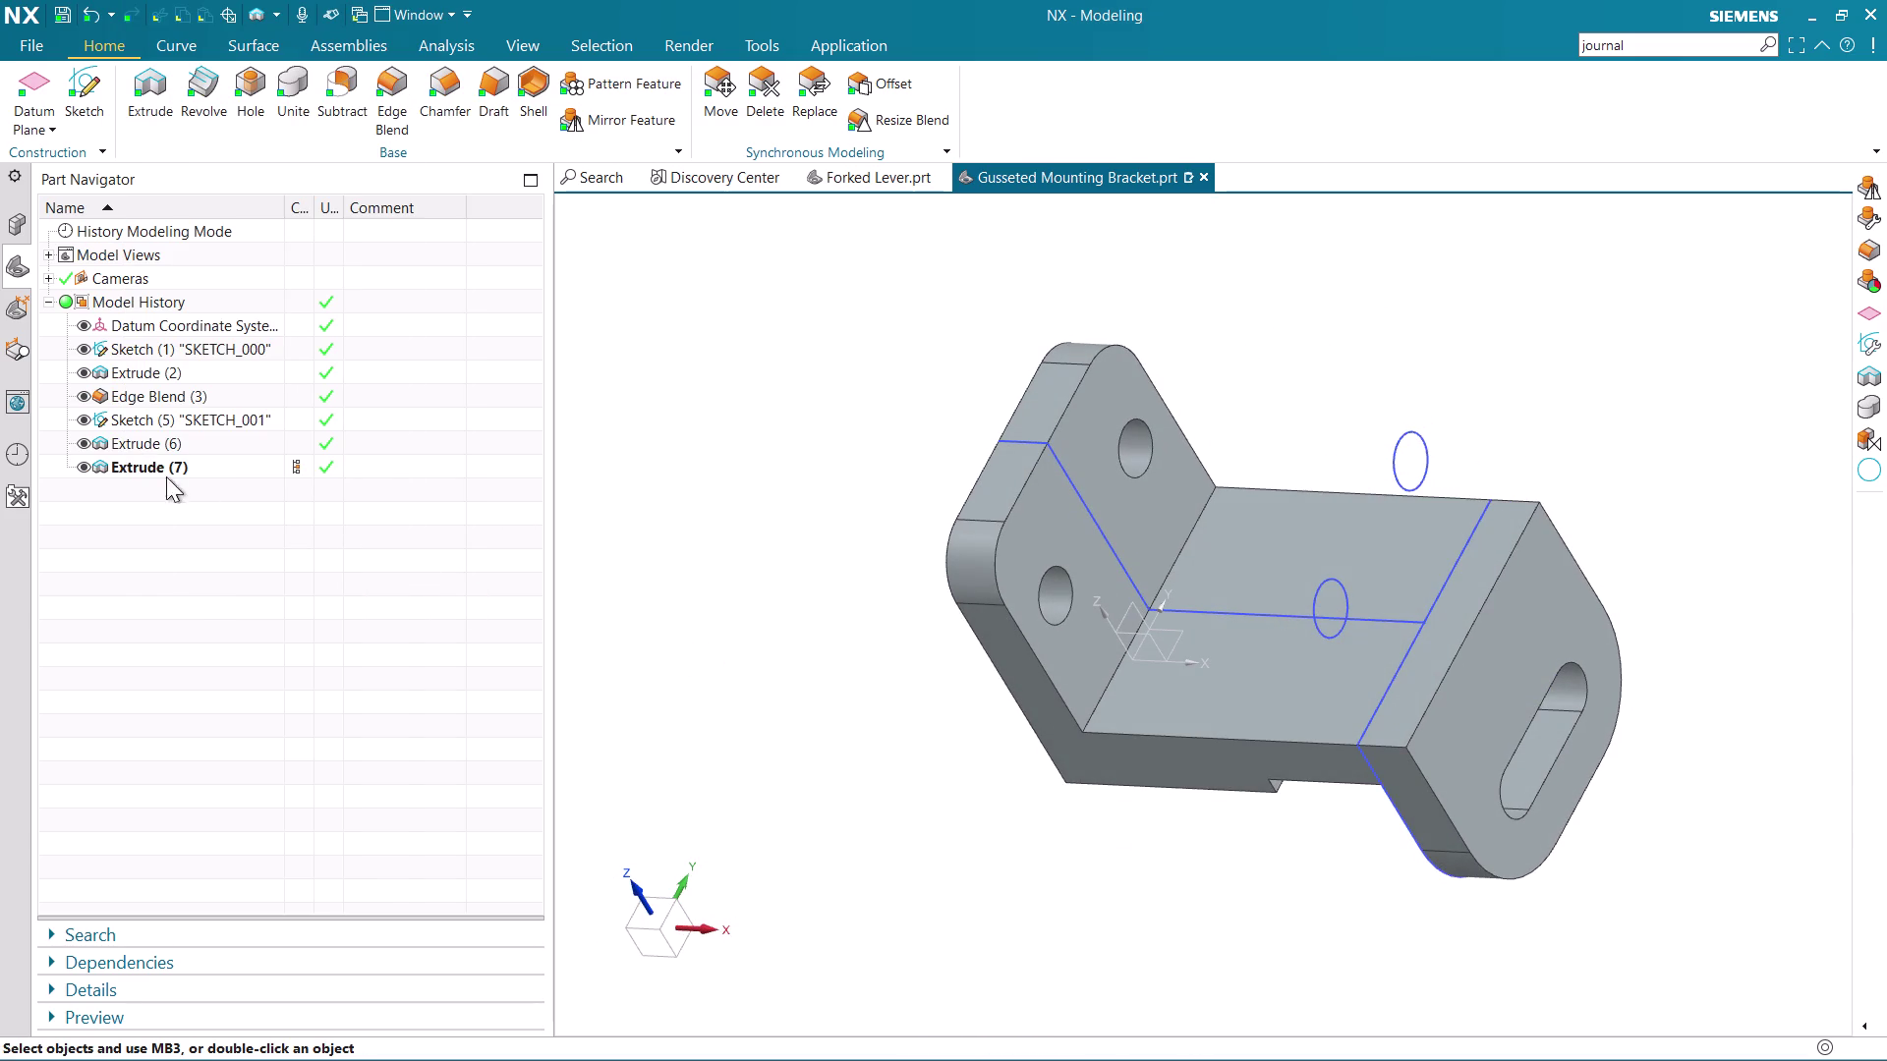
click(81, 418)
click(81, 349)
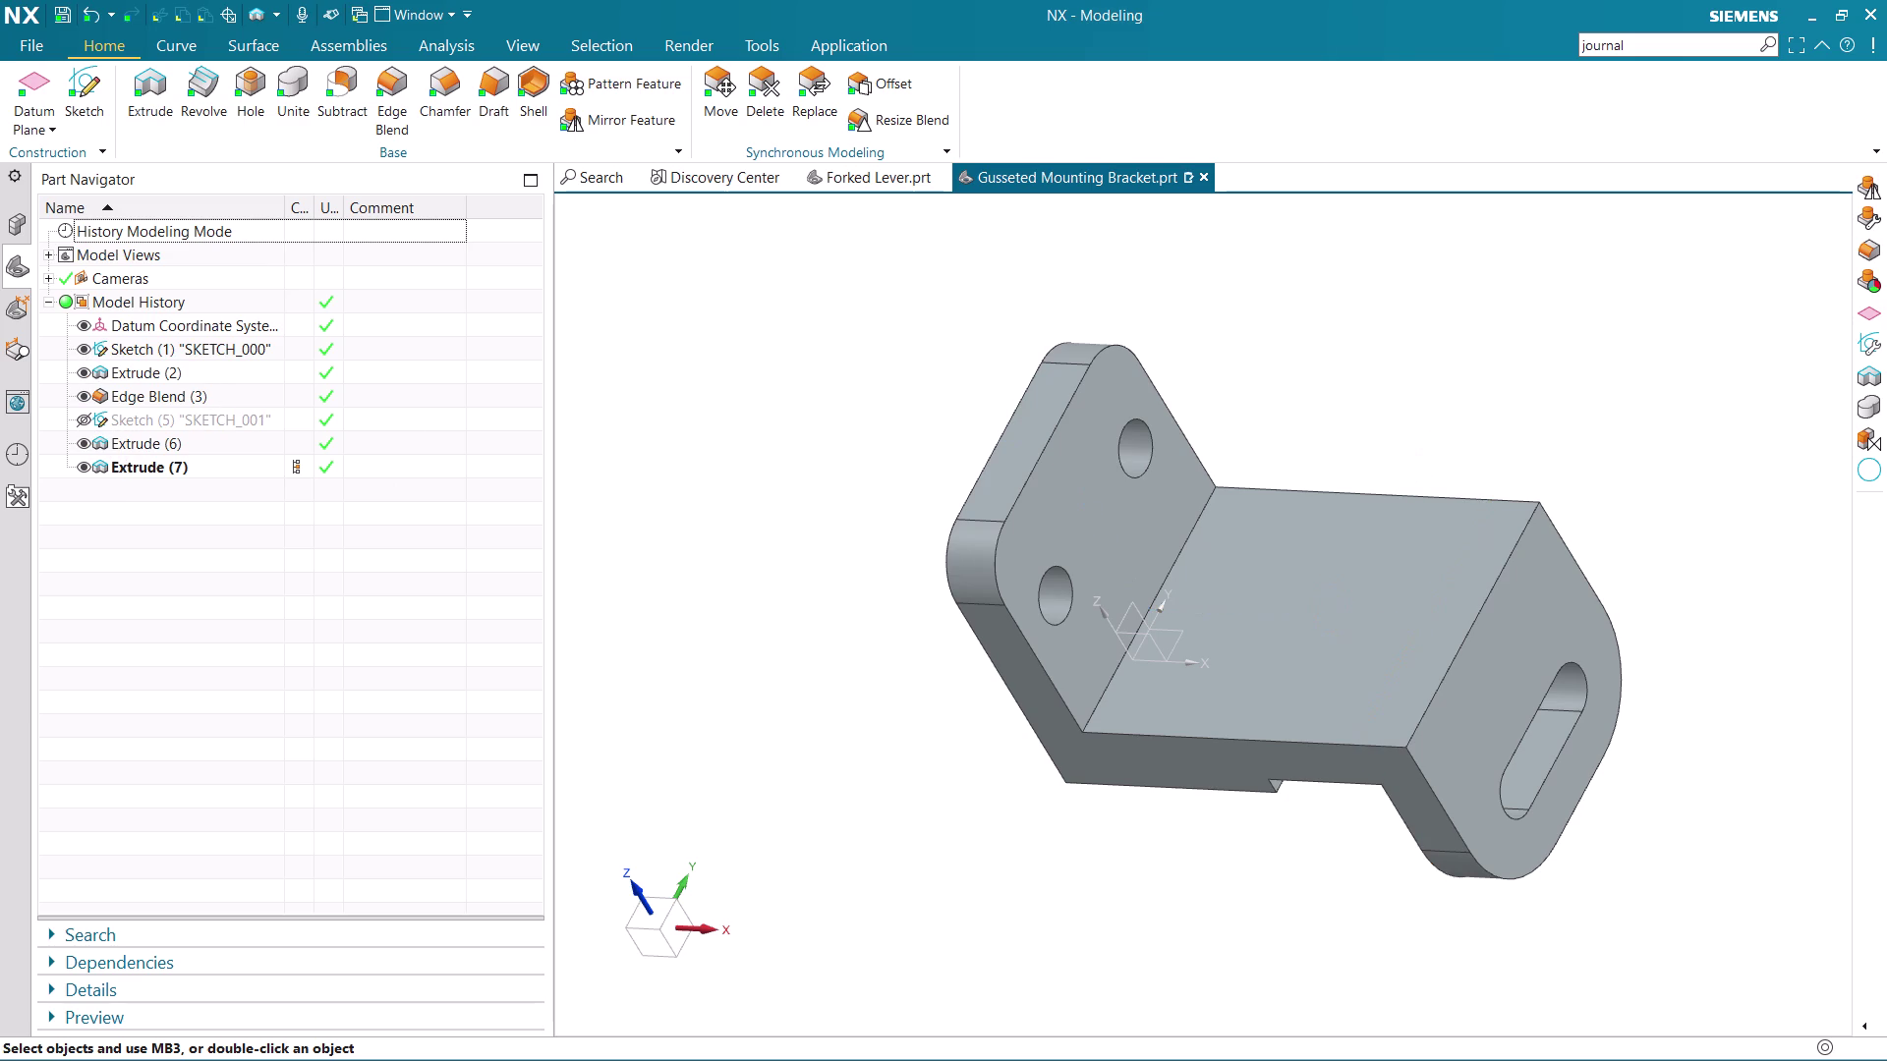
middle_drag(991, 747, 847, 684)
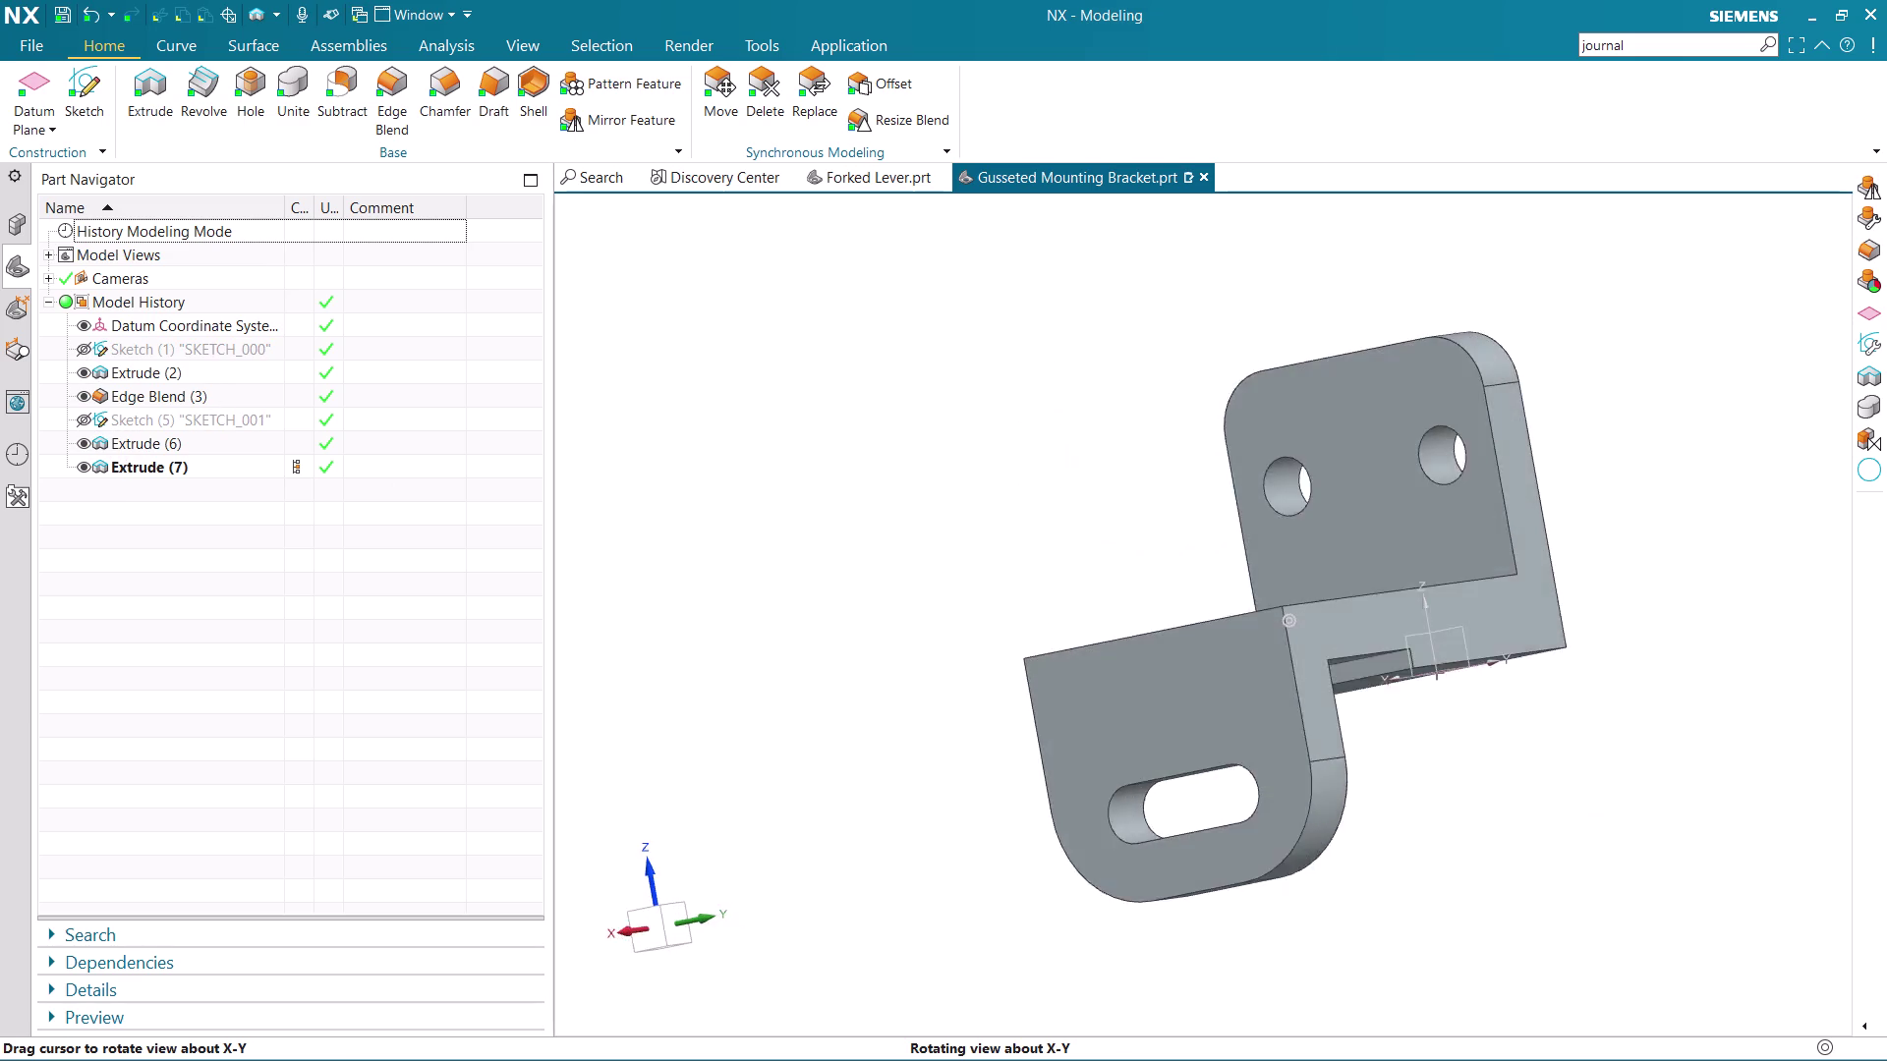
middle_drag(847, 684, 910, 708)
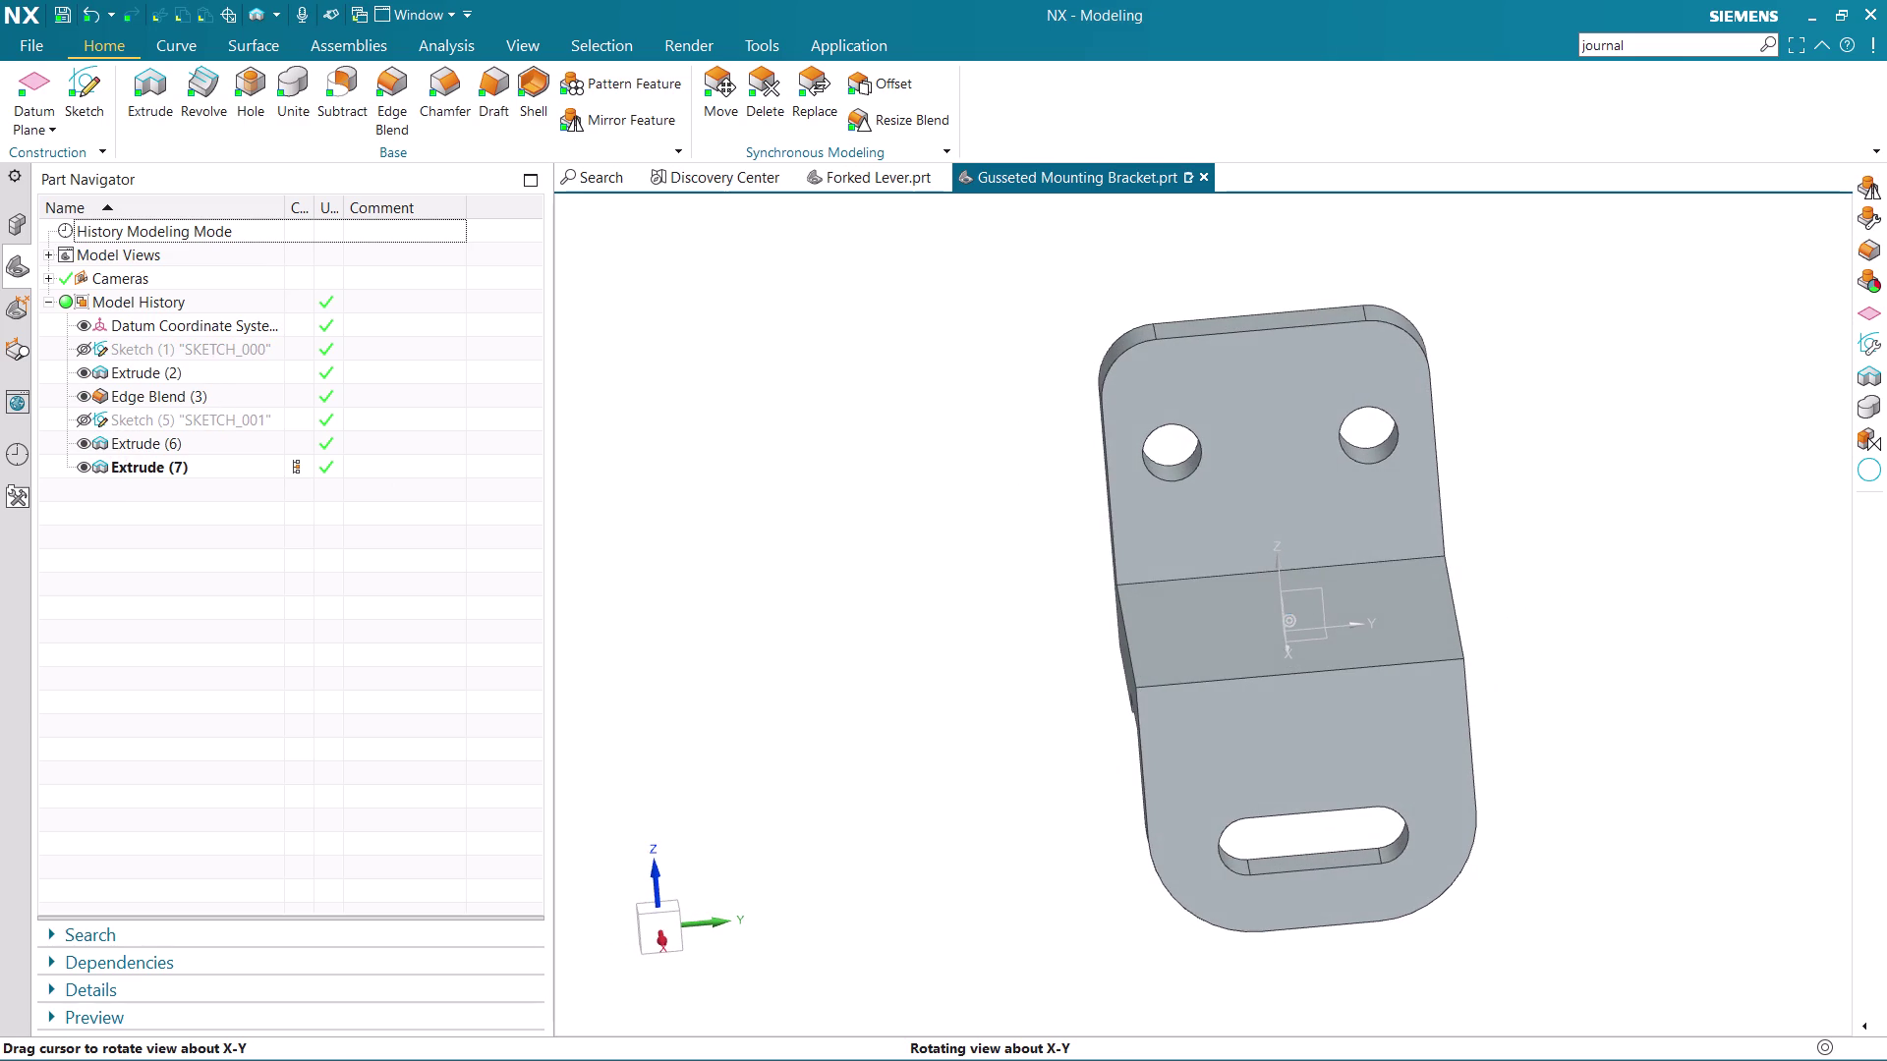
middle_drag(910, 707, 1010, 679)
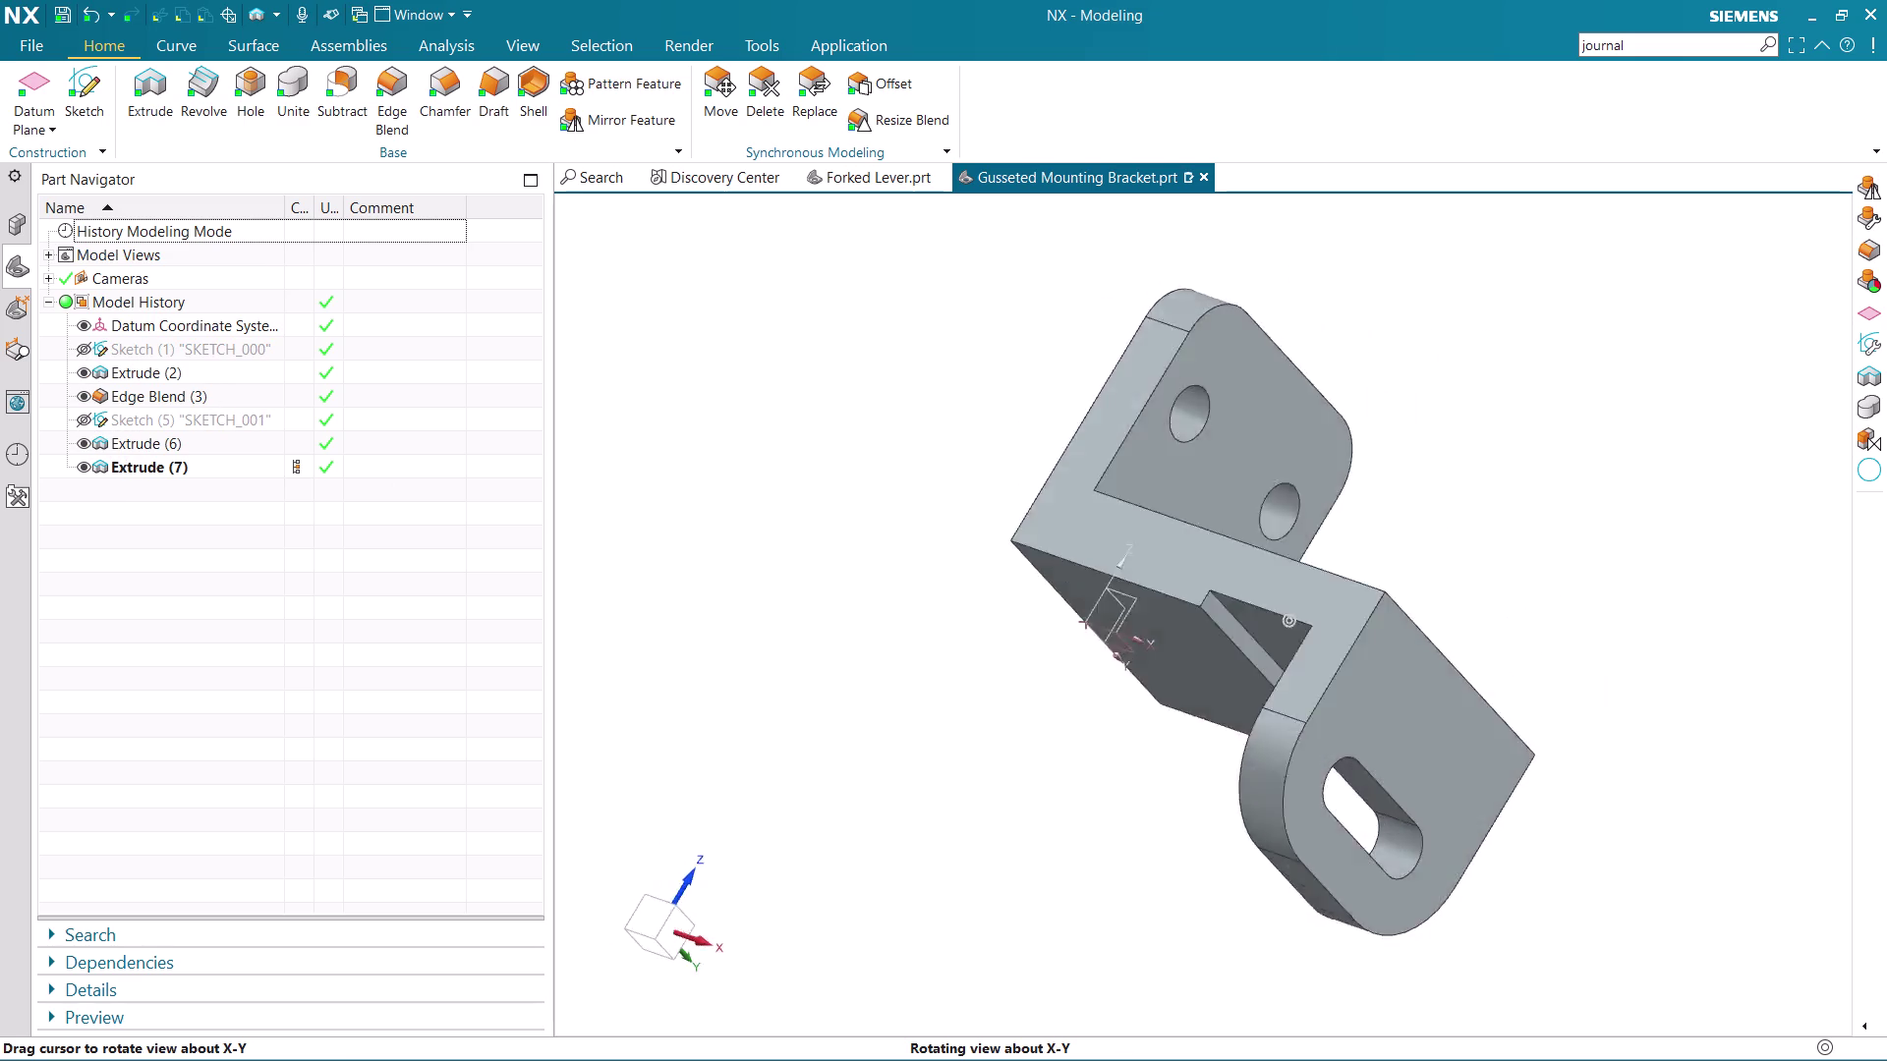
middle_drag(1009, 679, 1003, 734)
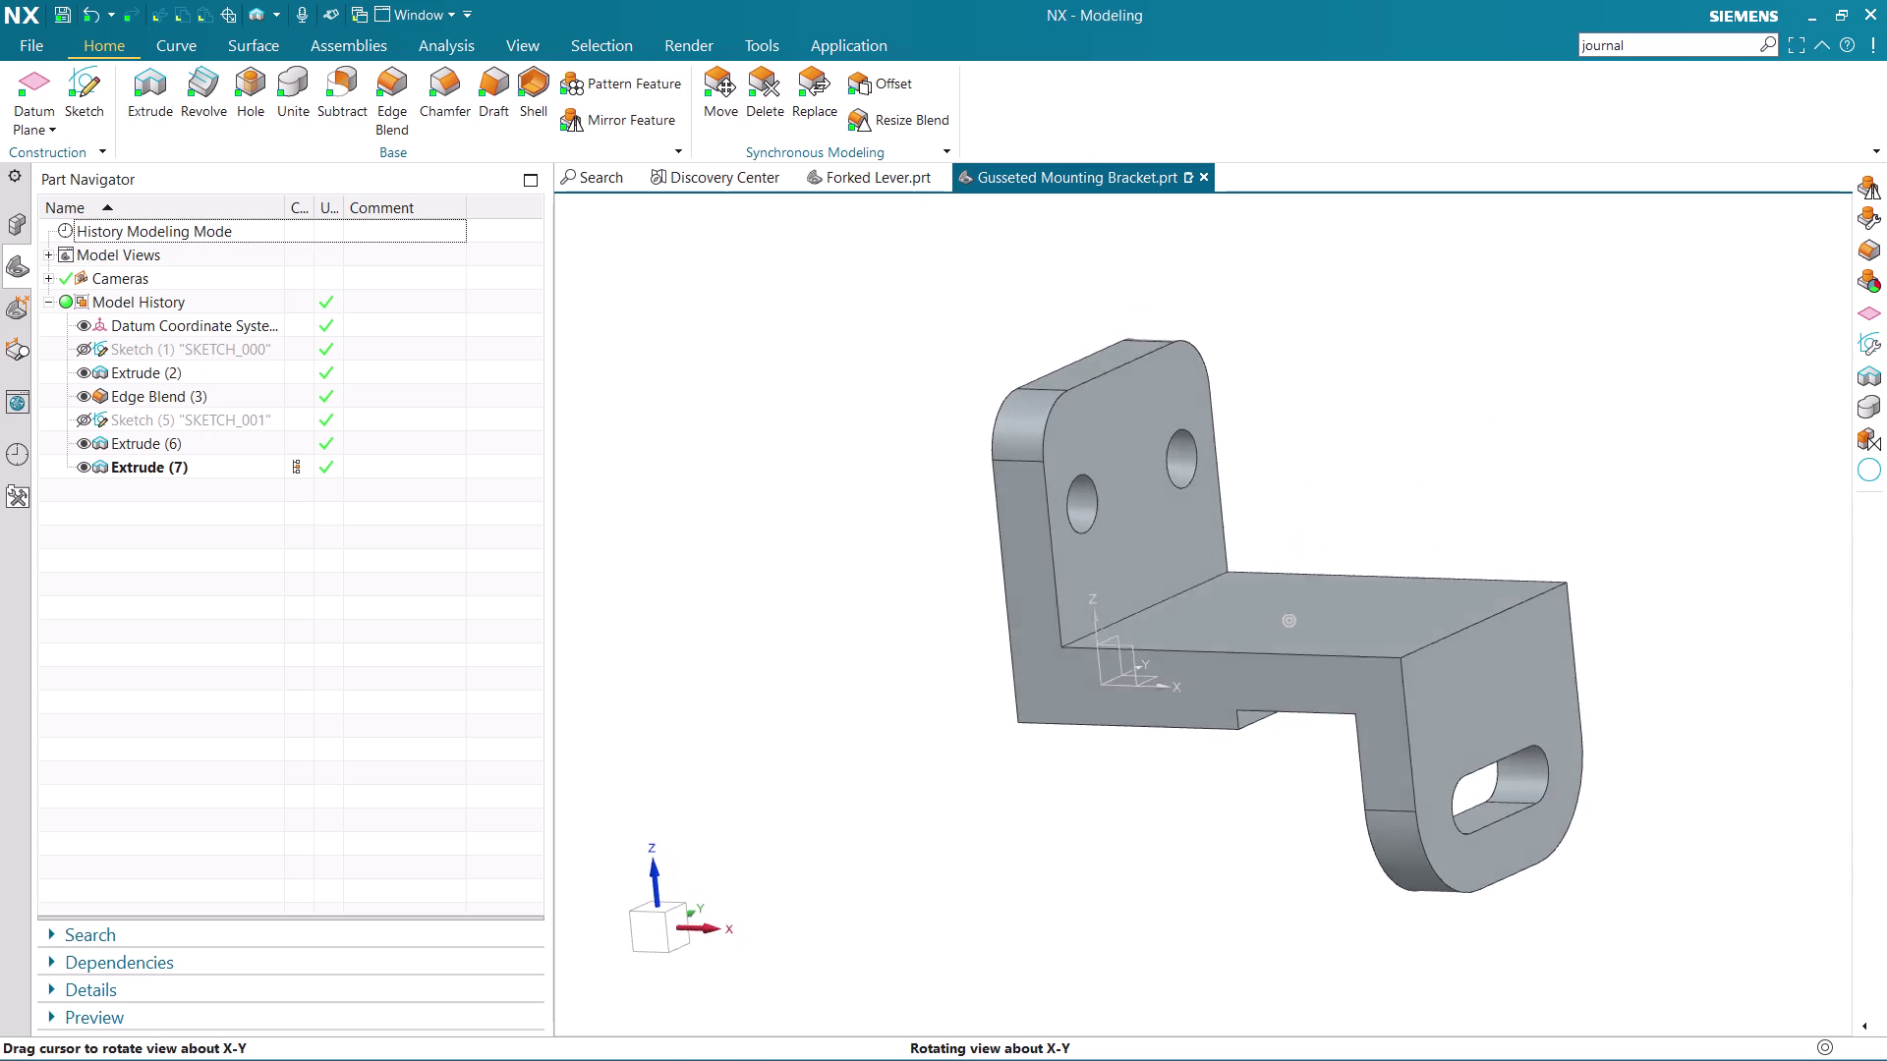
middle_drag(1003, 734, 929, 741)
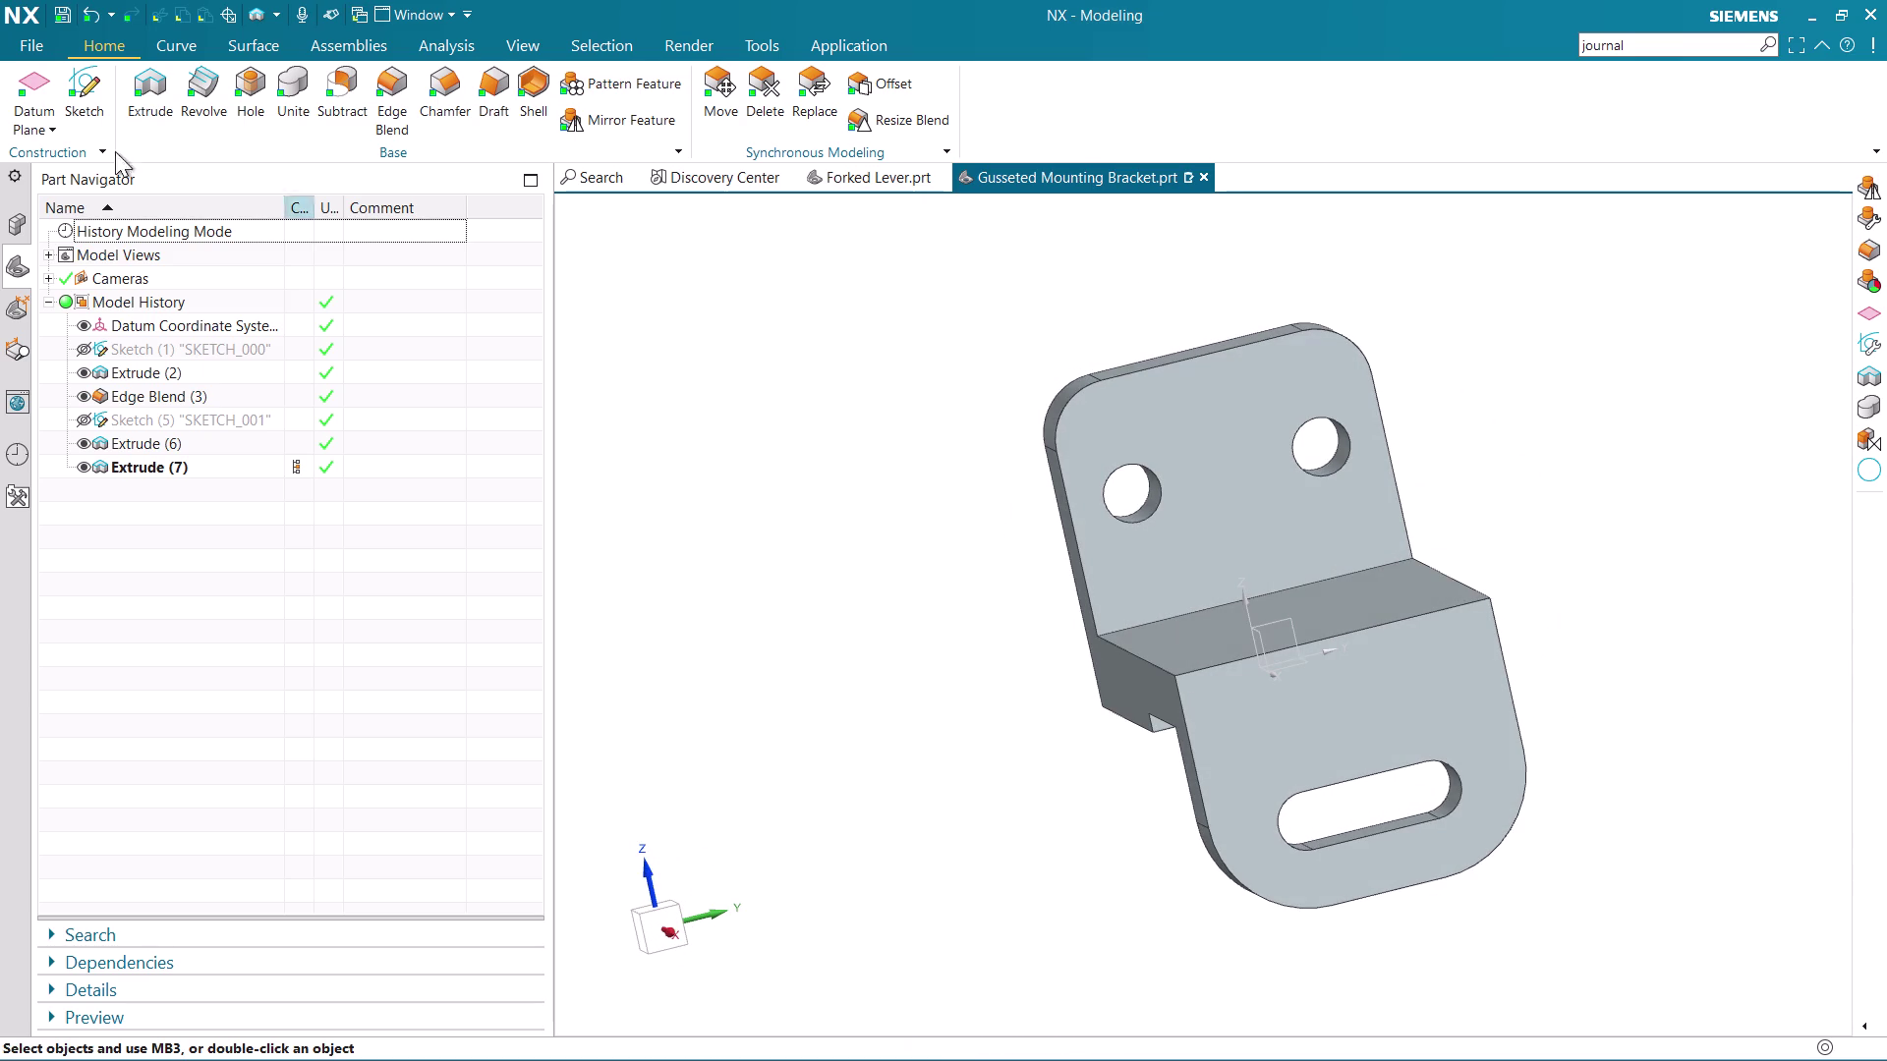
click(304, 93)
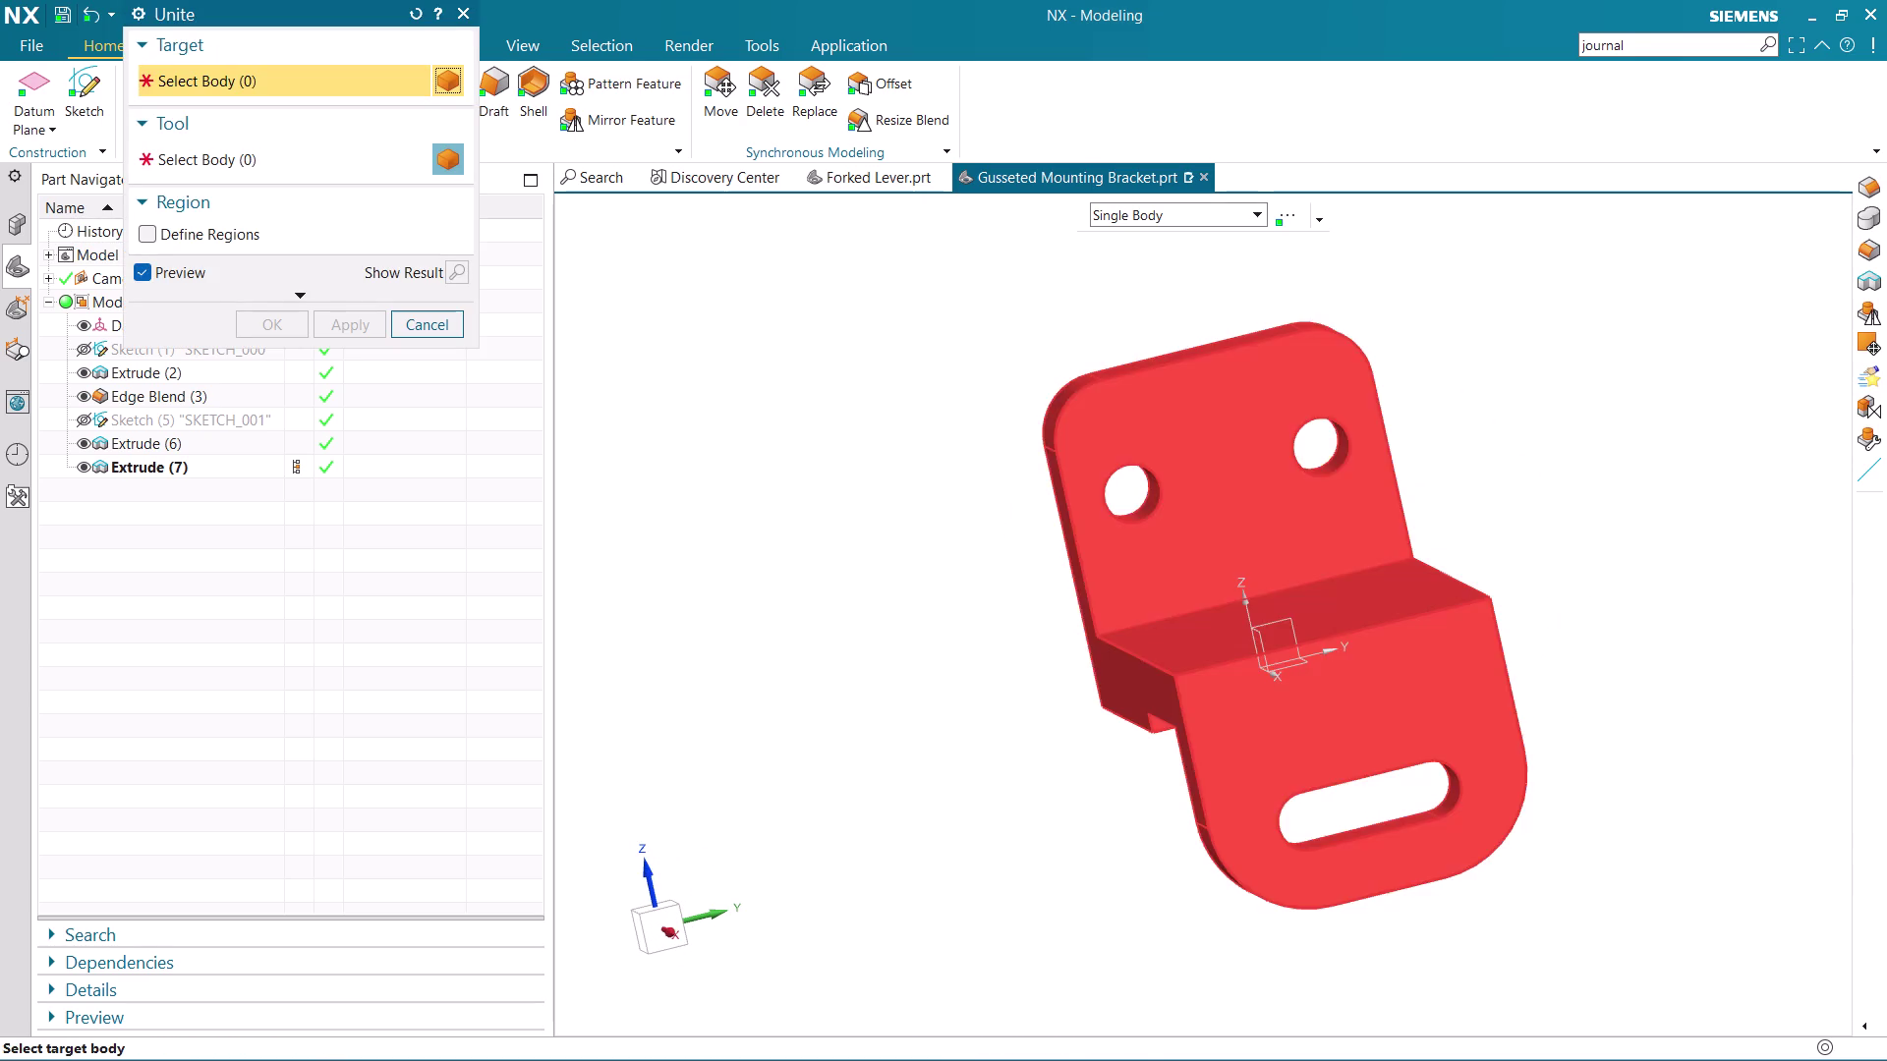
click(430, 329)
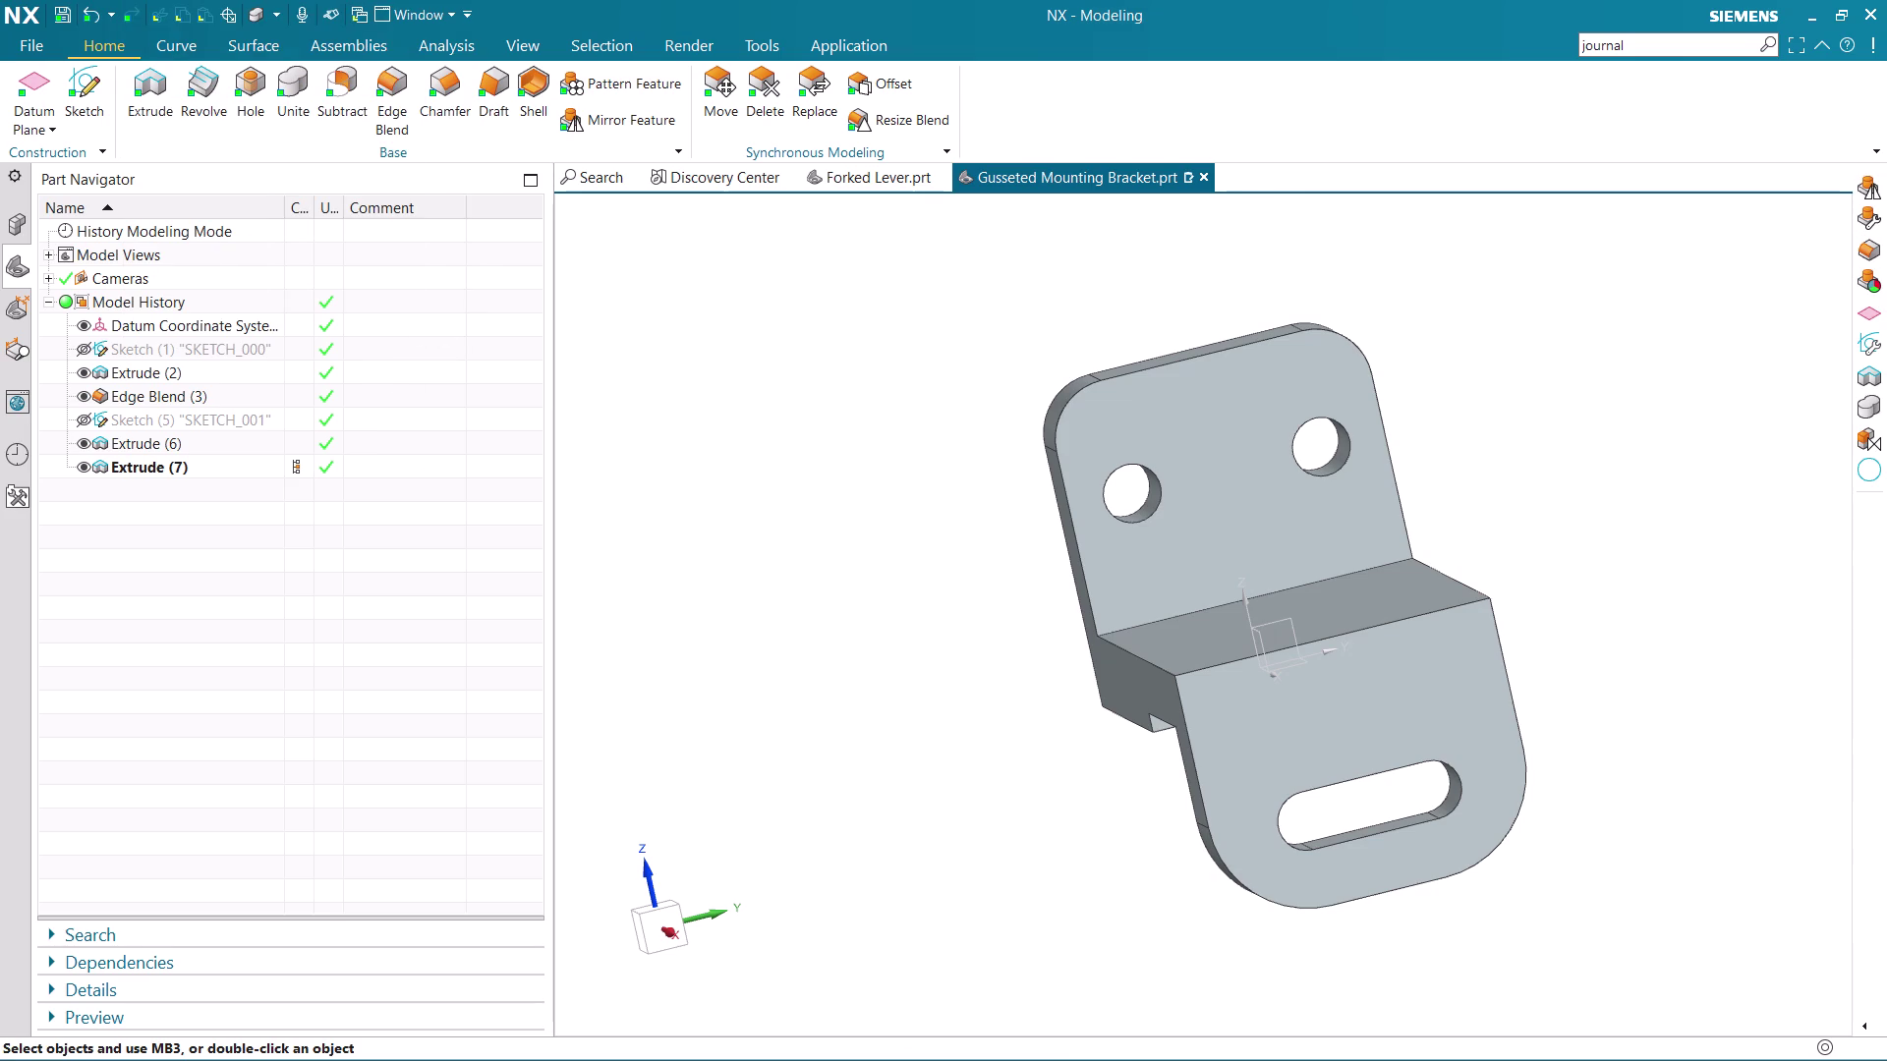
middle_drag(920, 587, 997, 550)
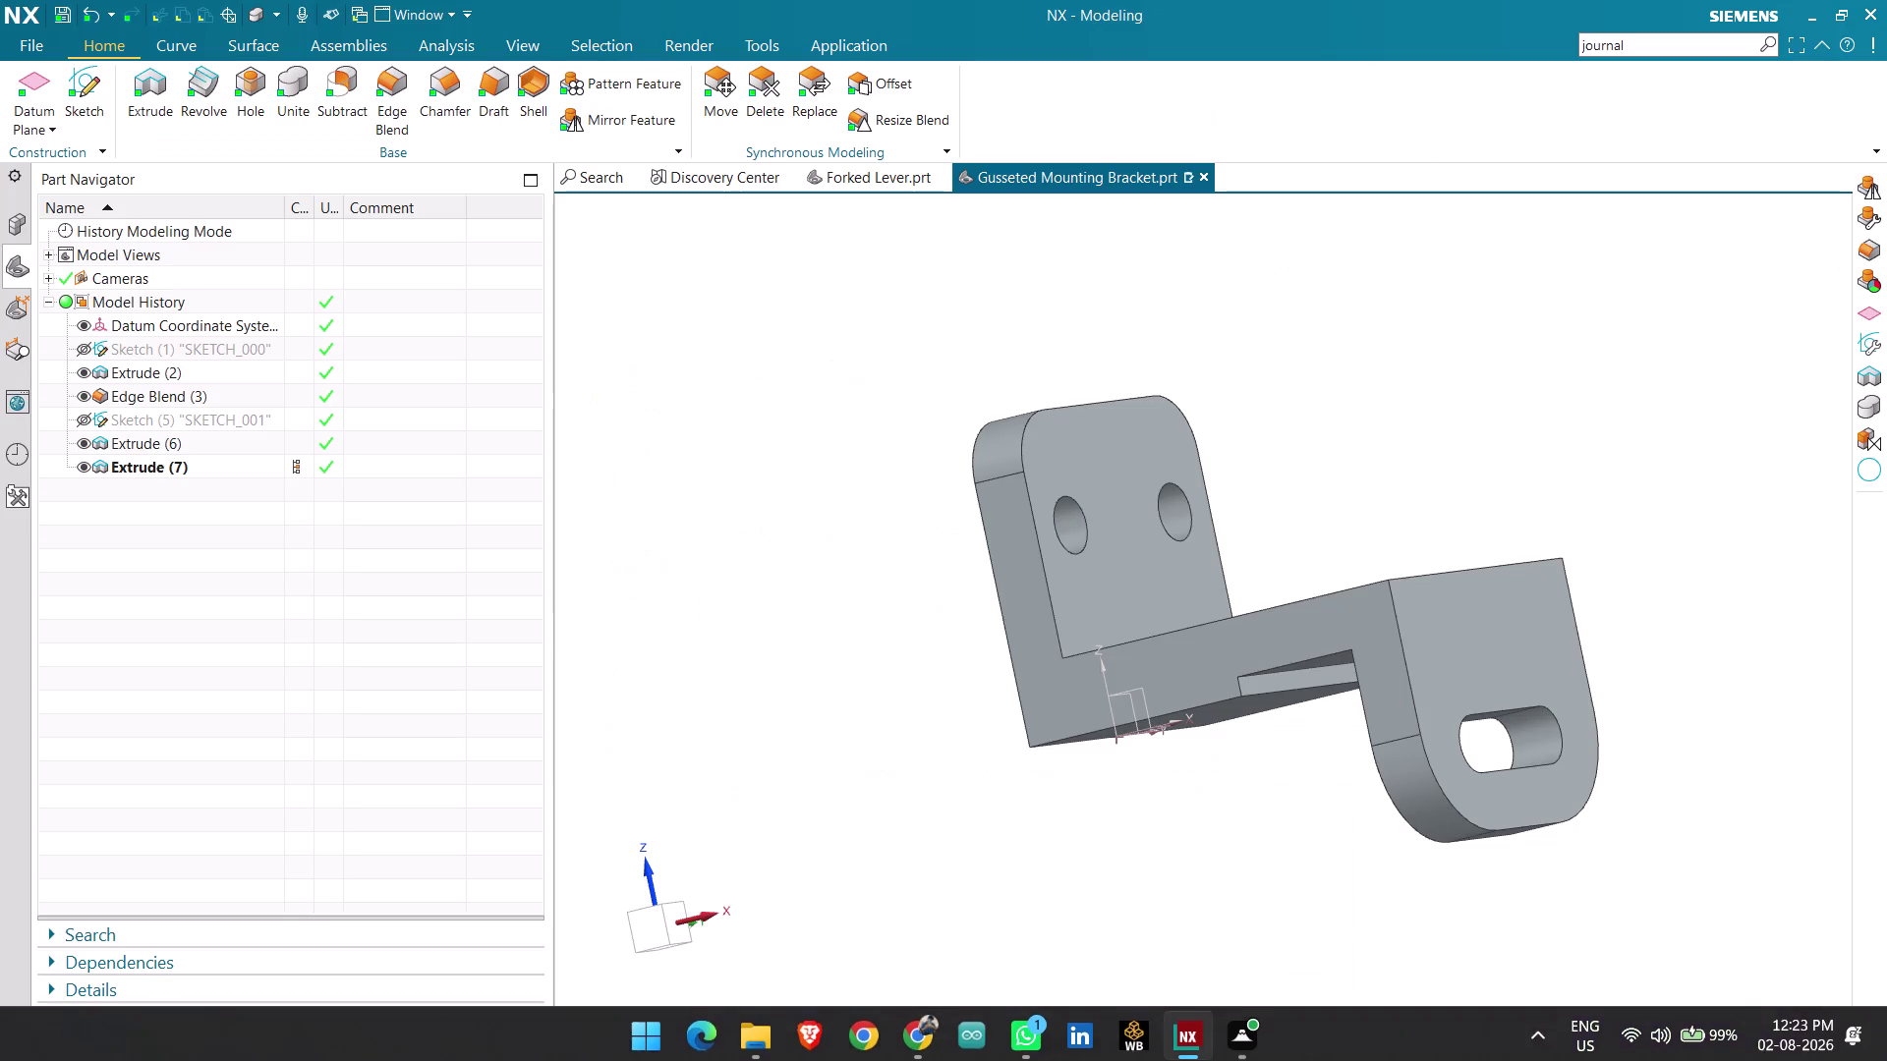
middle_drag(980, 712, 1027, 772)
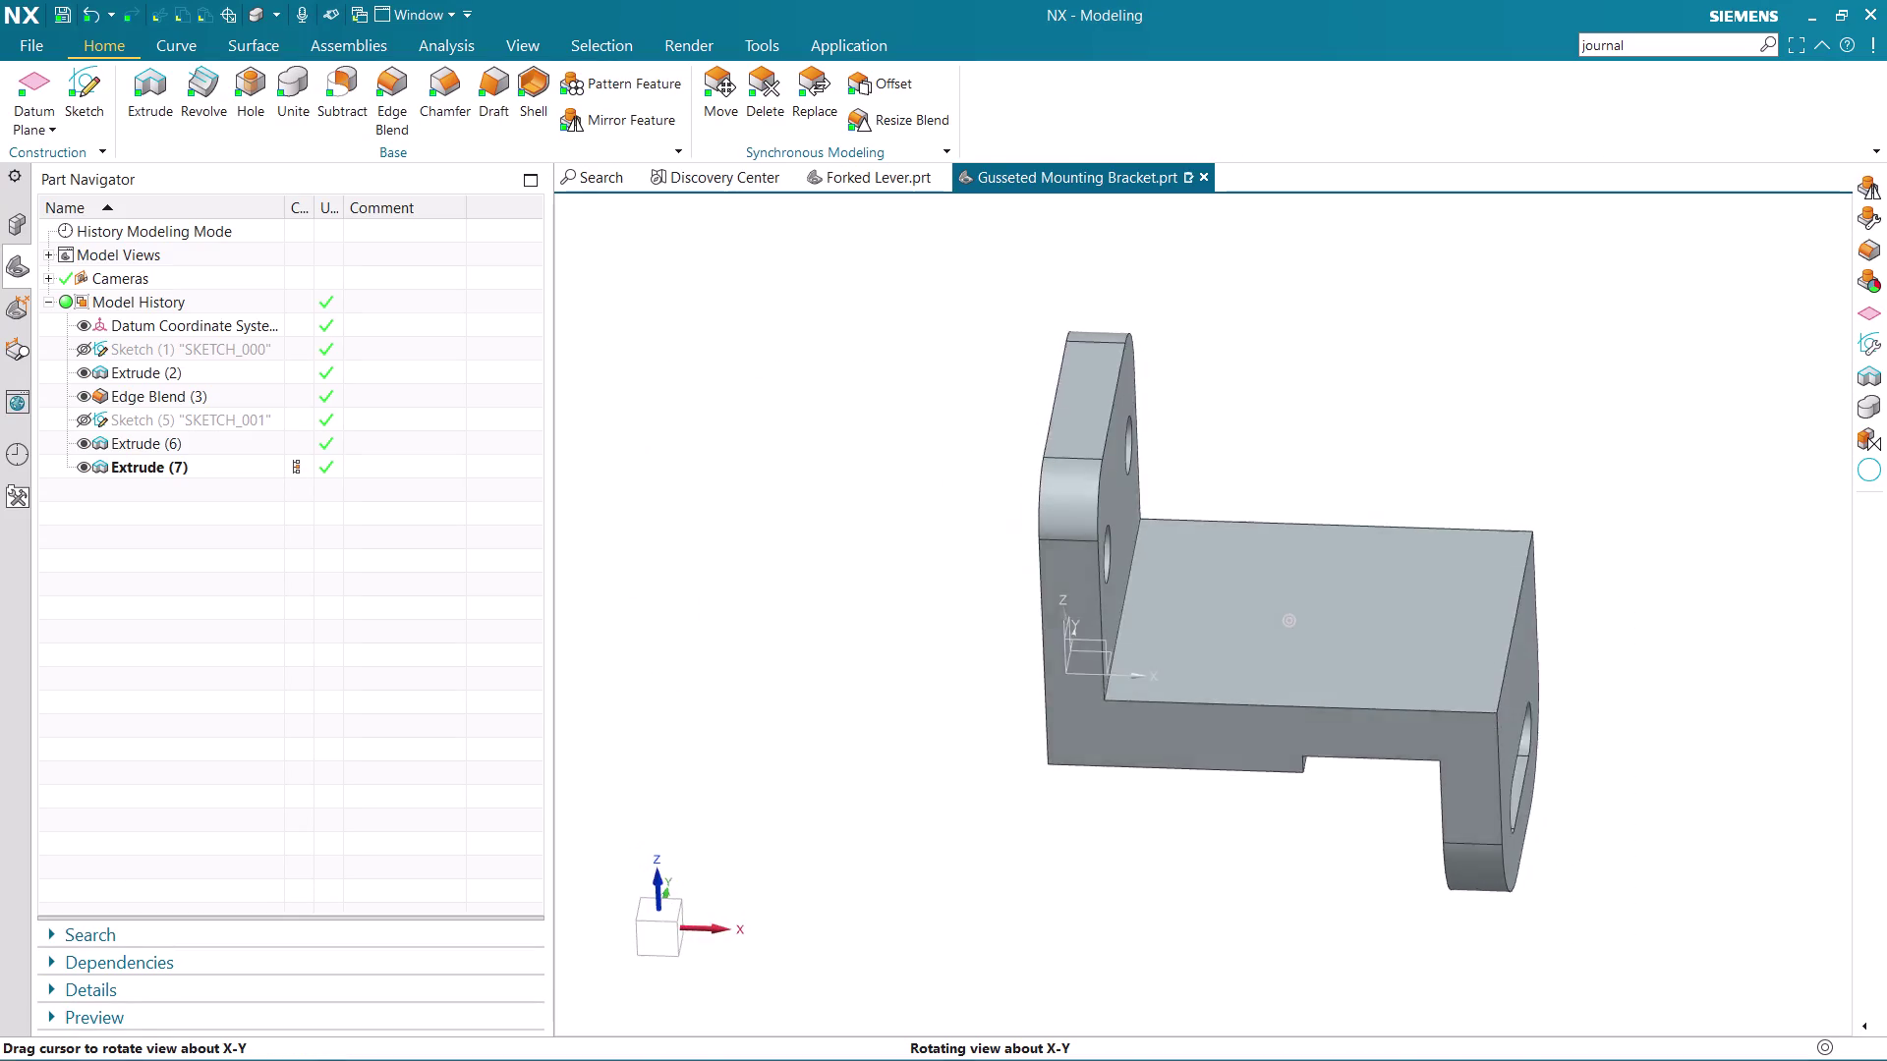
middle_drag(1028, 773, 987, 761)
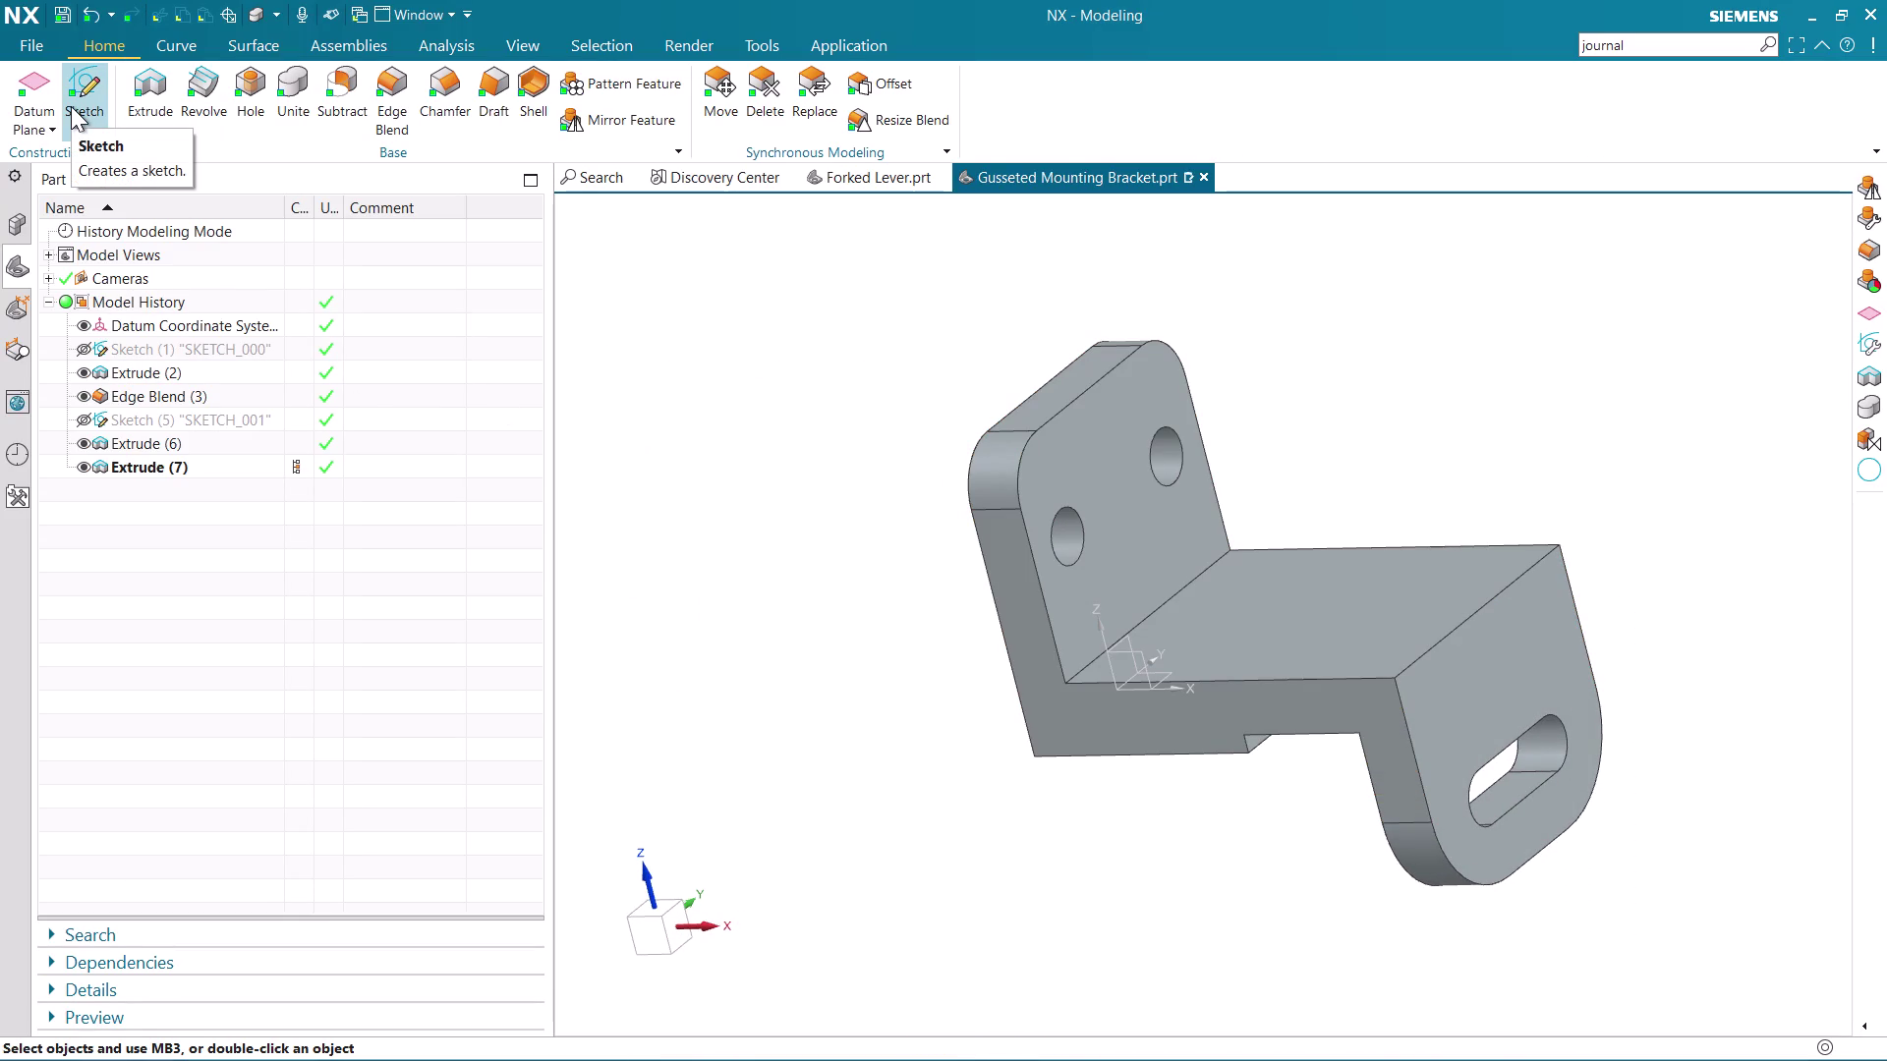
Start a new sketch on the Front datum plane.
click(101, 82)
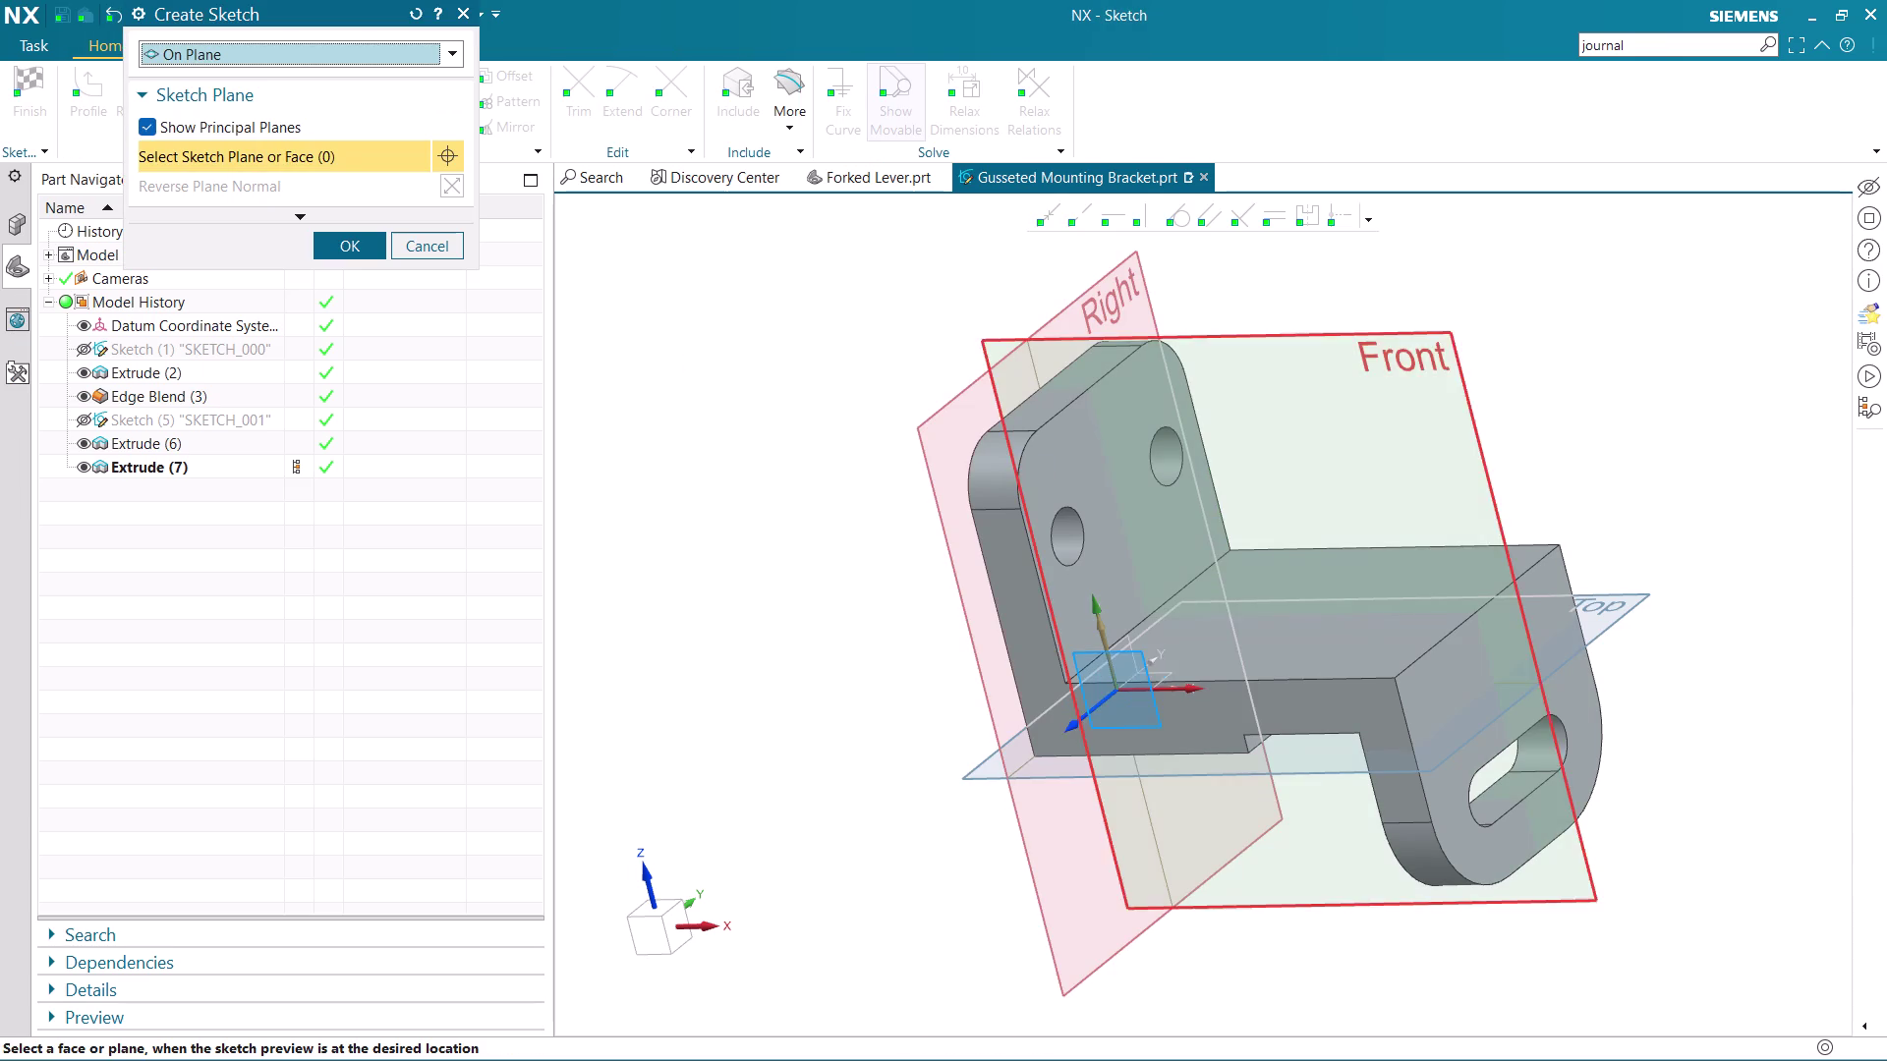
click(1301, 332)
middle_click(1292, 344)
scroll(down, 3)
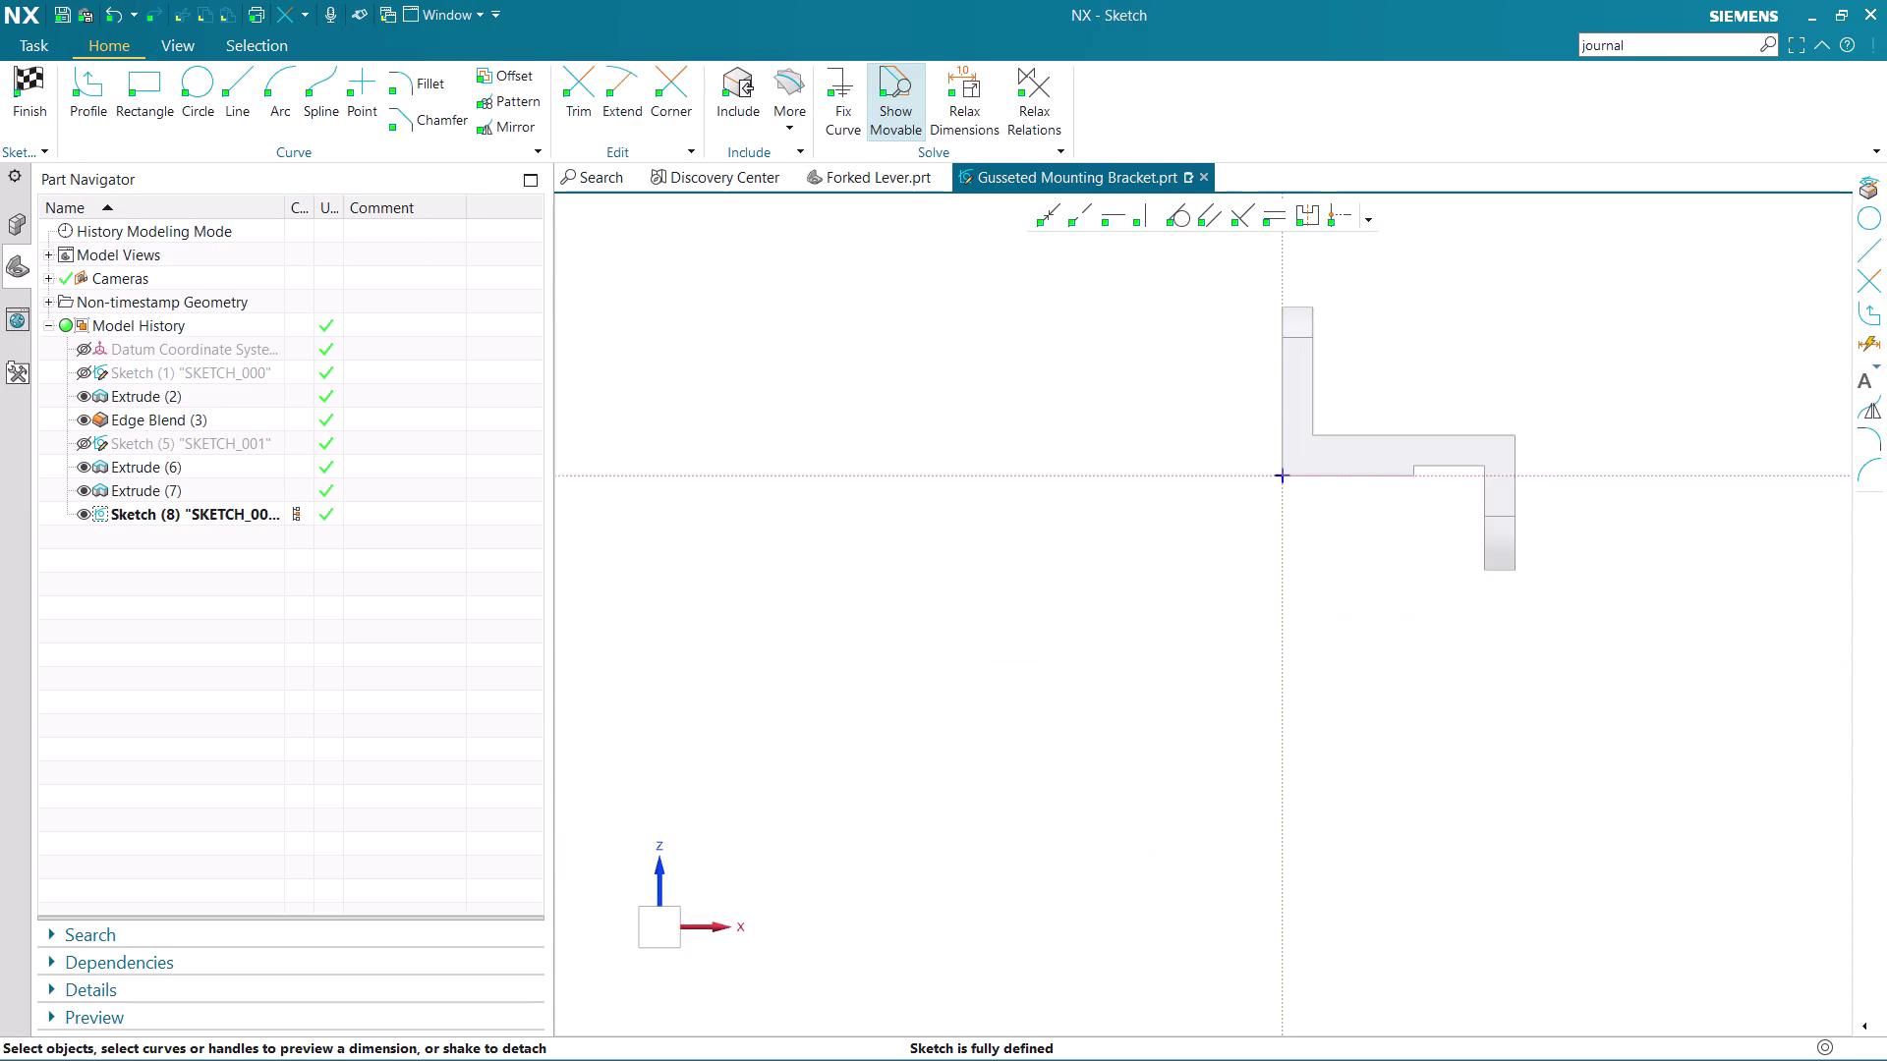
scroll(up, 3)
scroll(up, 3)
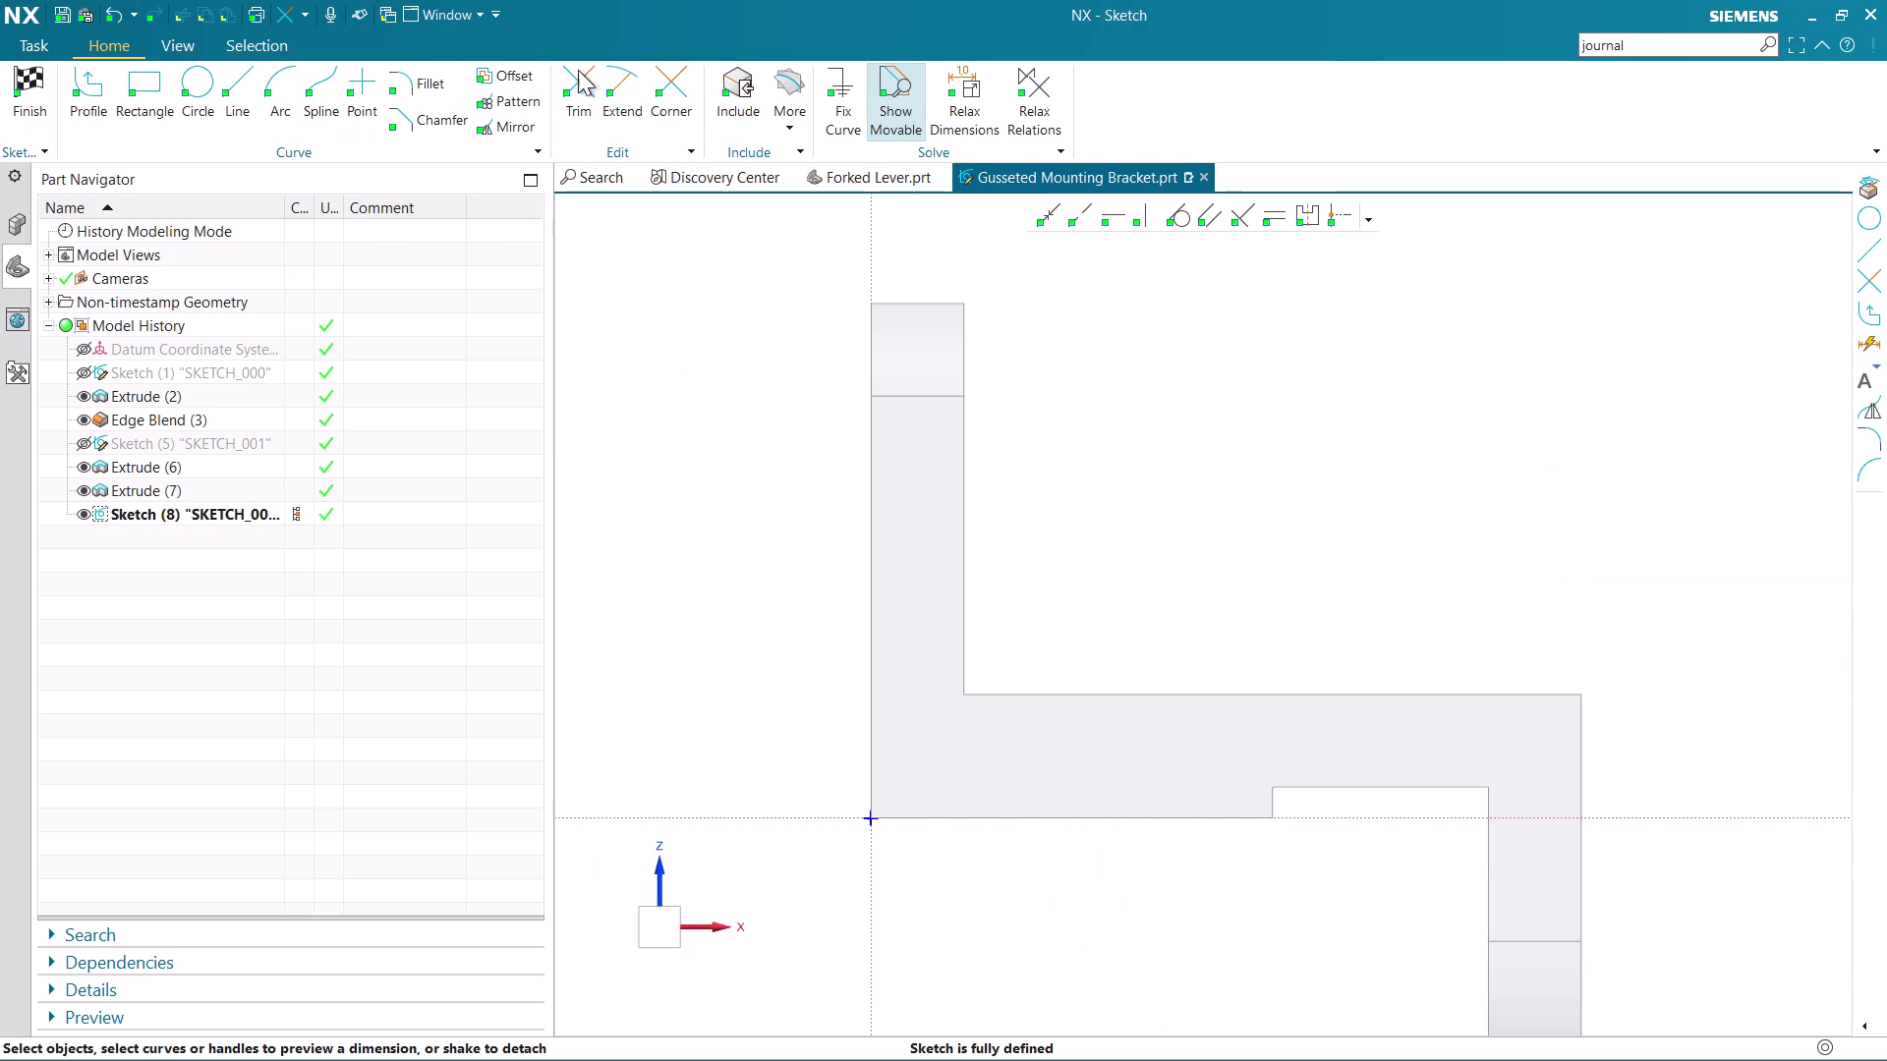
Project the bracket's inner vertical and horizontal edges into the sketch.
click(786, 98)
click(800, 189)
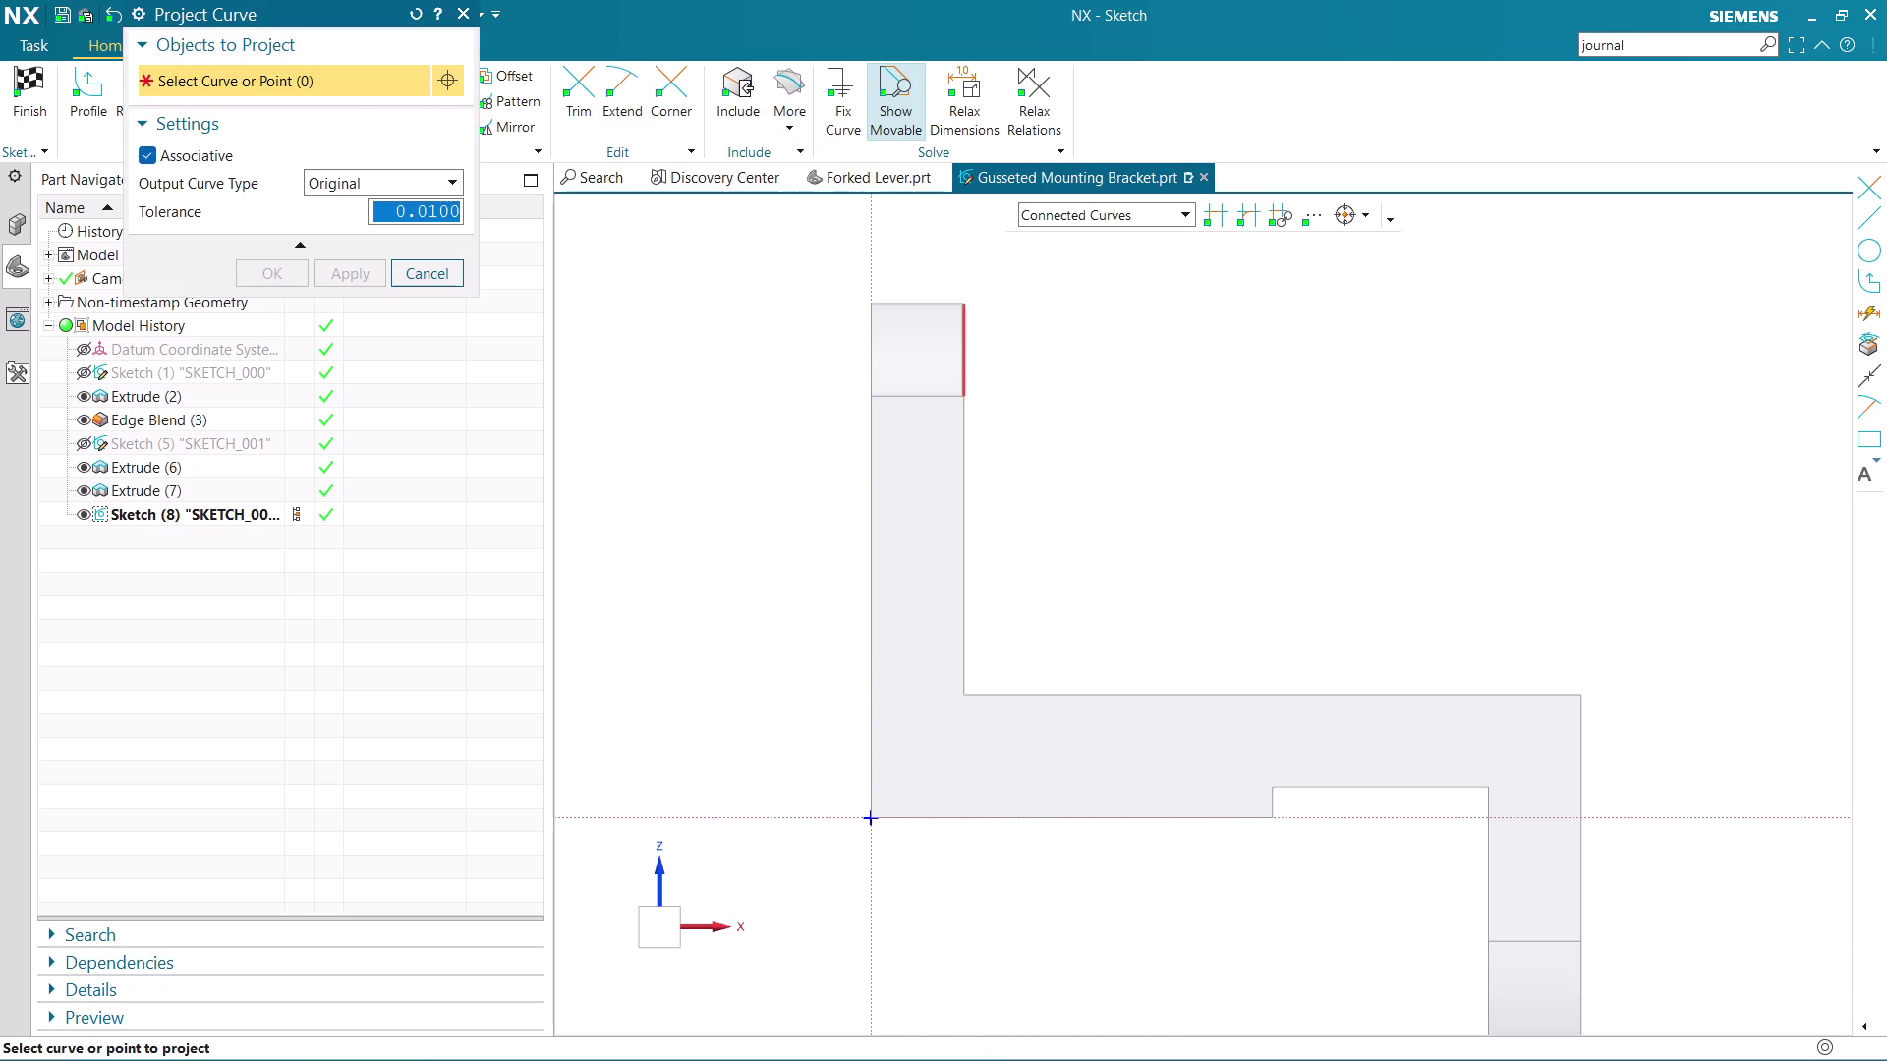
click(969, 339)
click(968, 444)
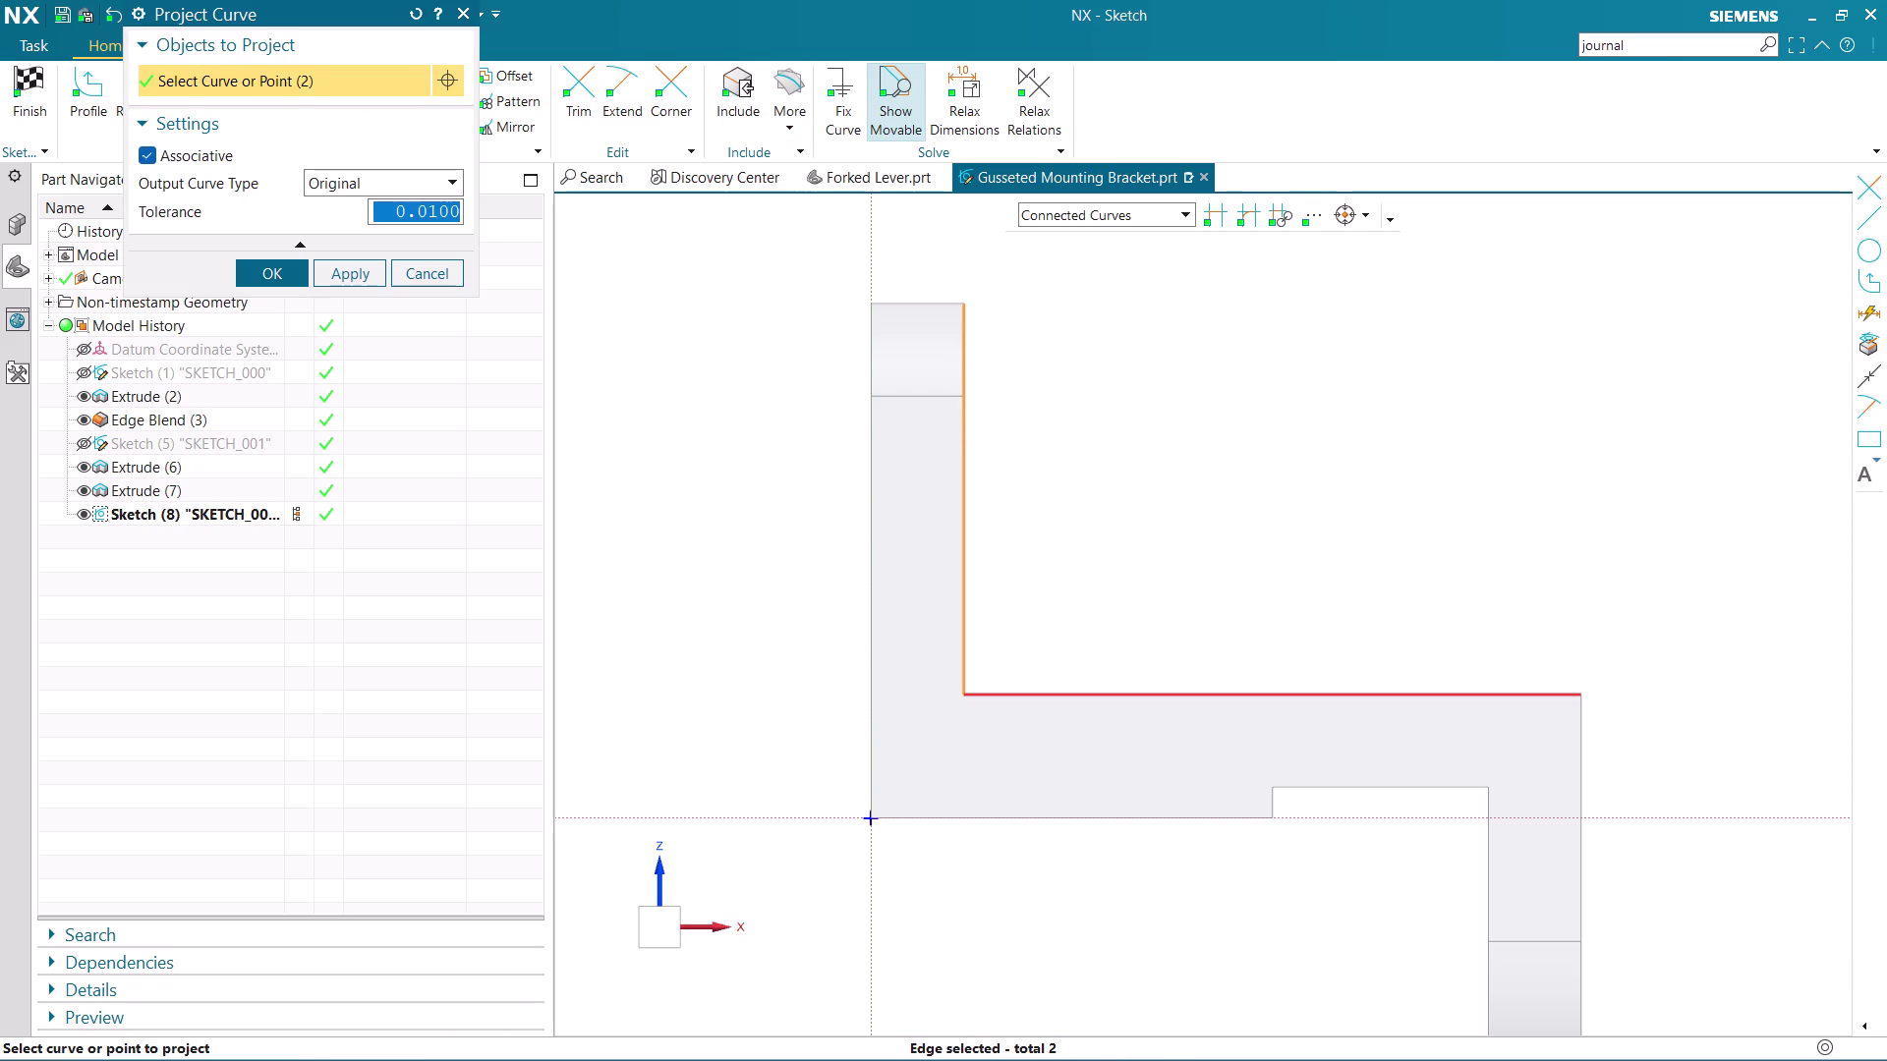
click(1049, 686)
click(297, 276)
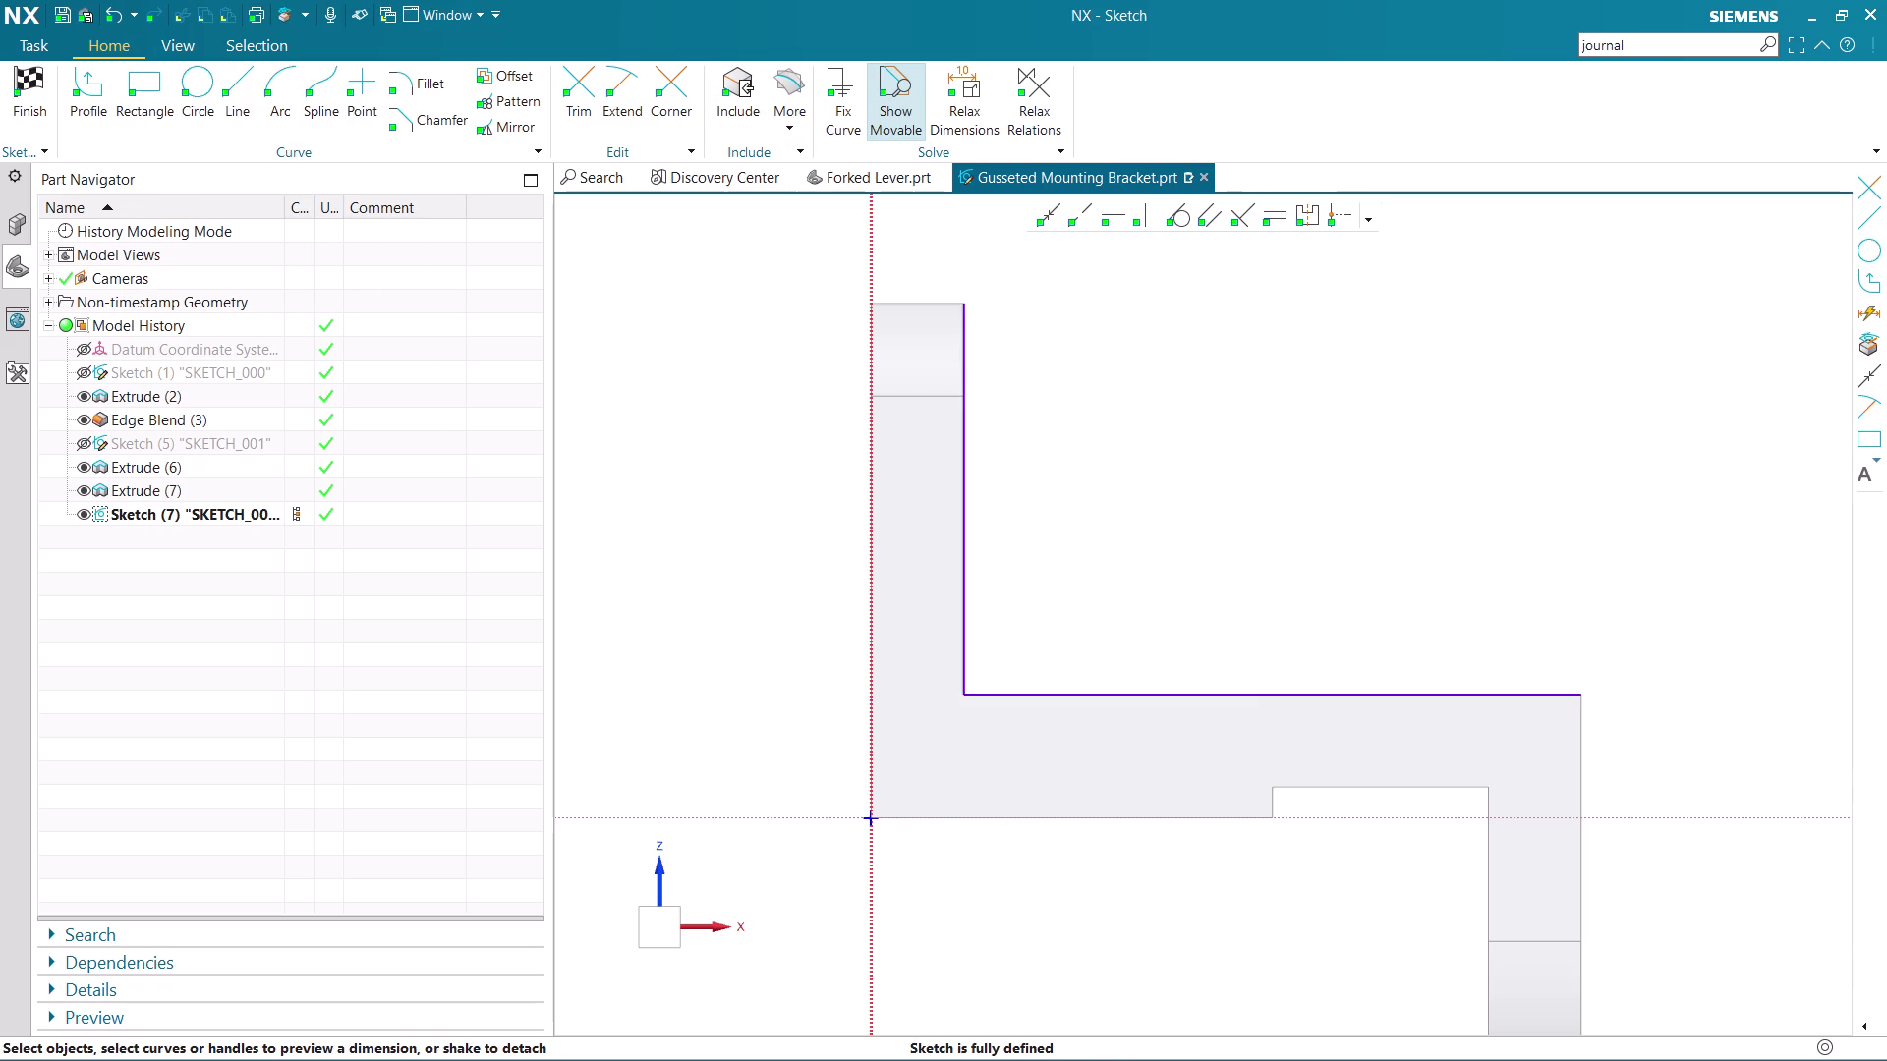
scroll(down, 3)
scroll(up, 3)
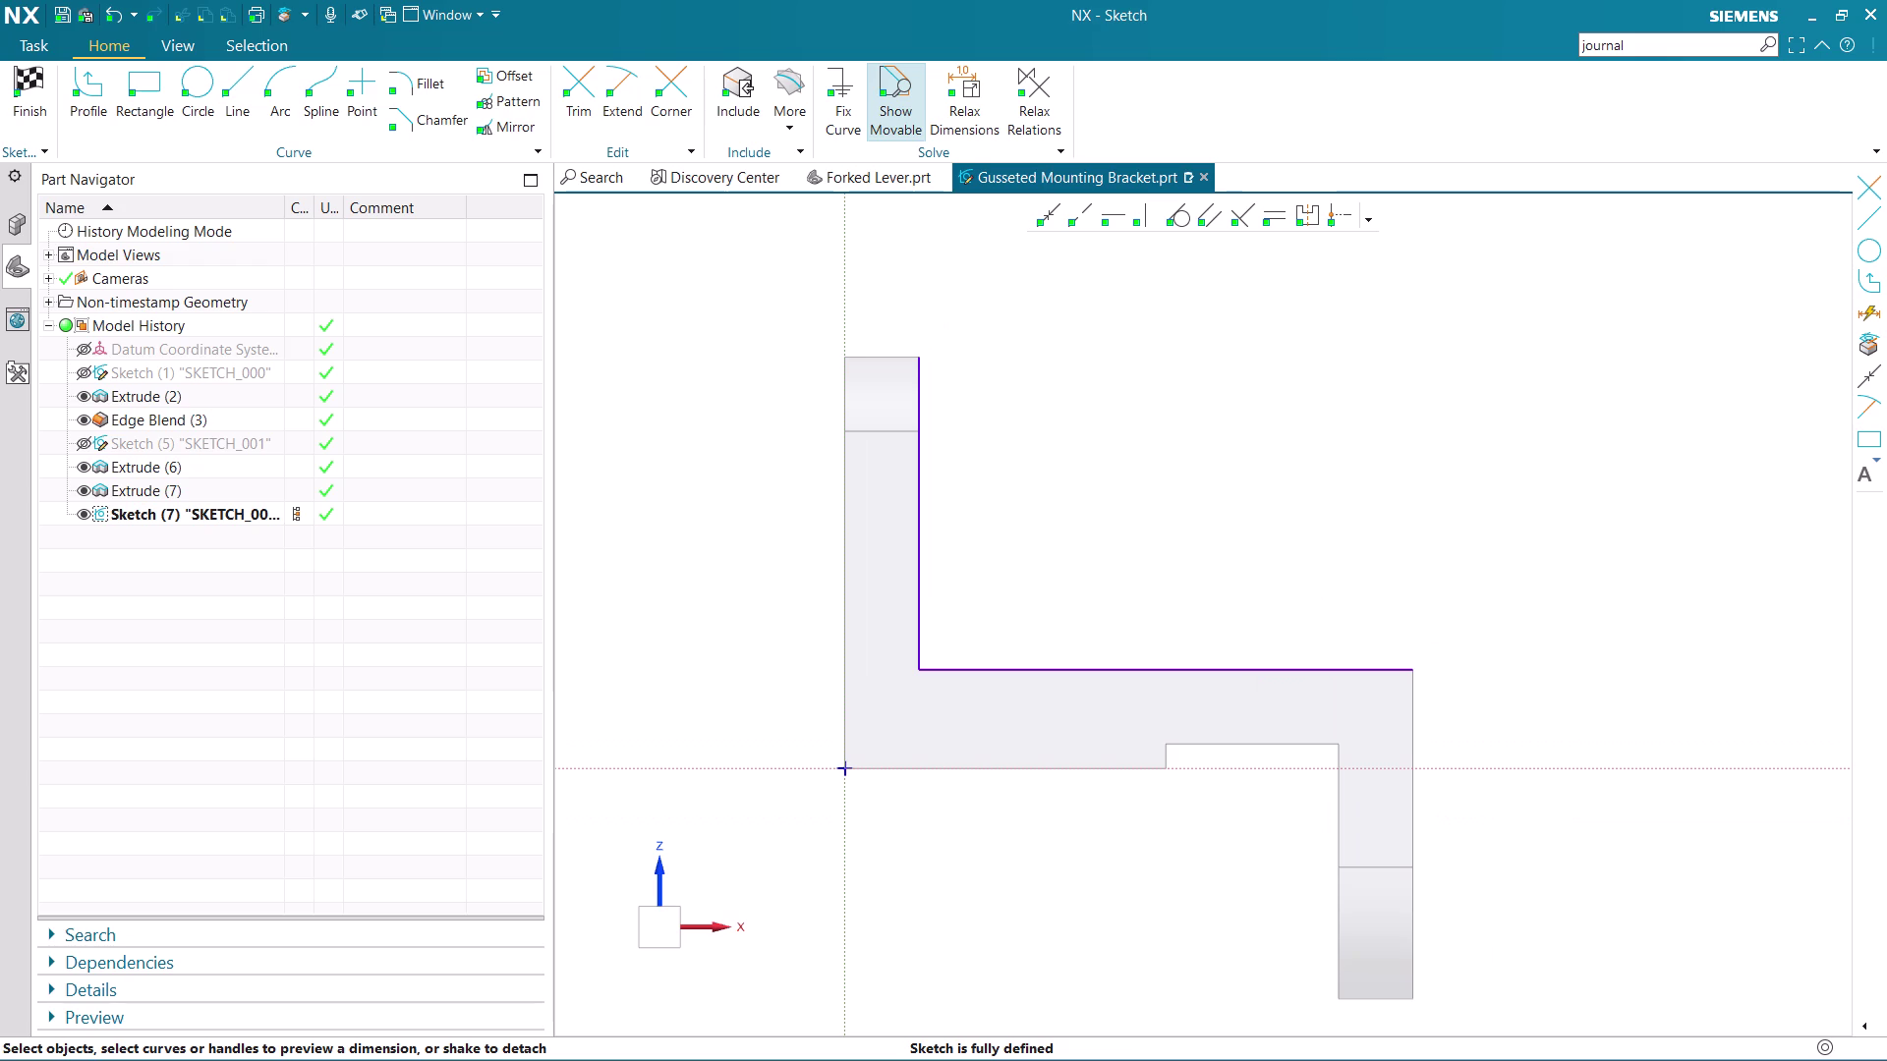
click(191, 95)
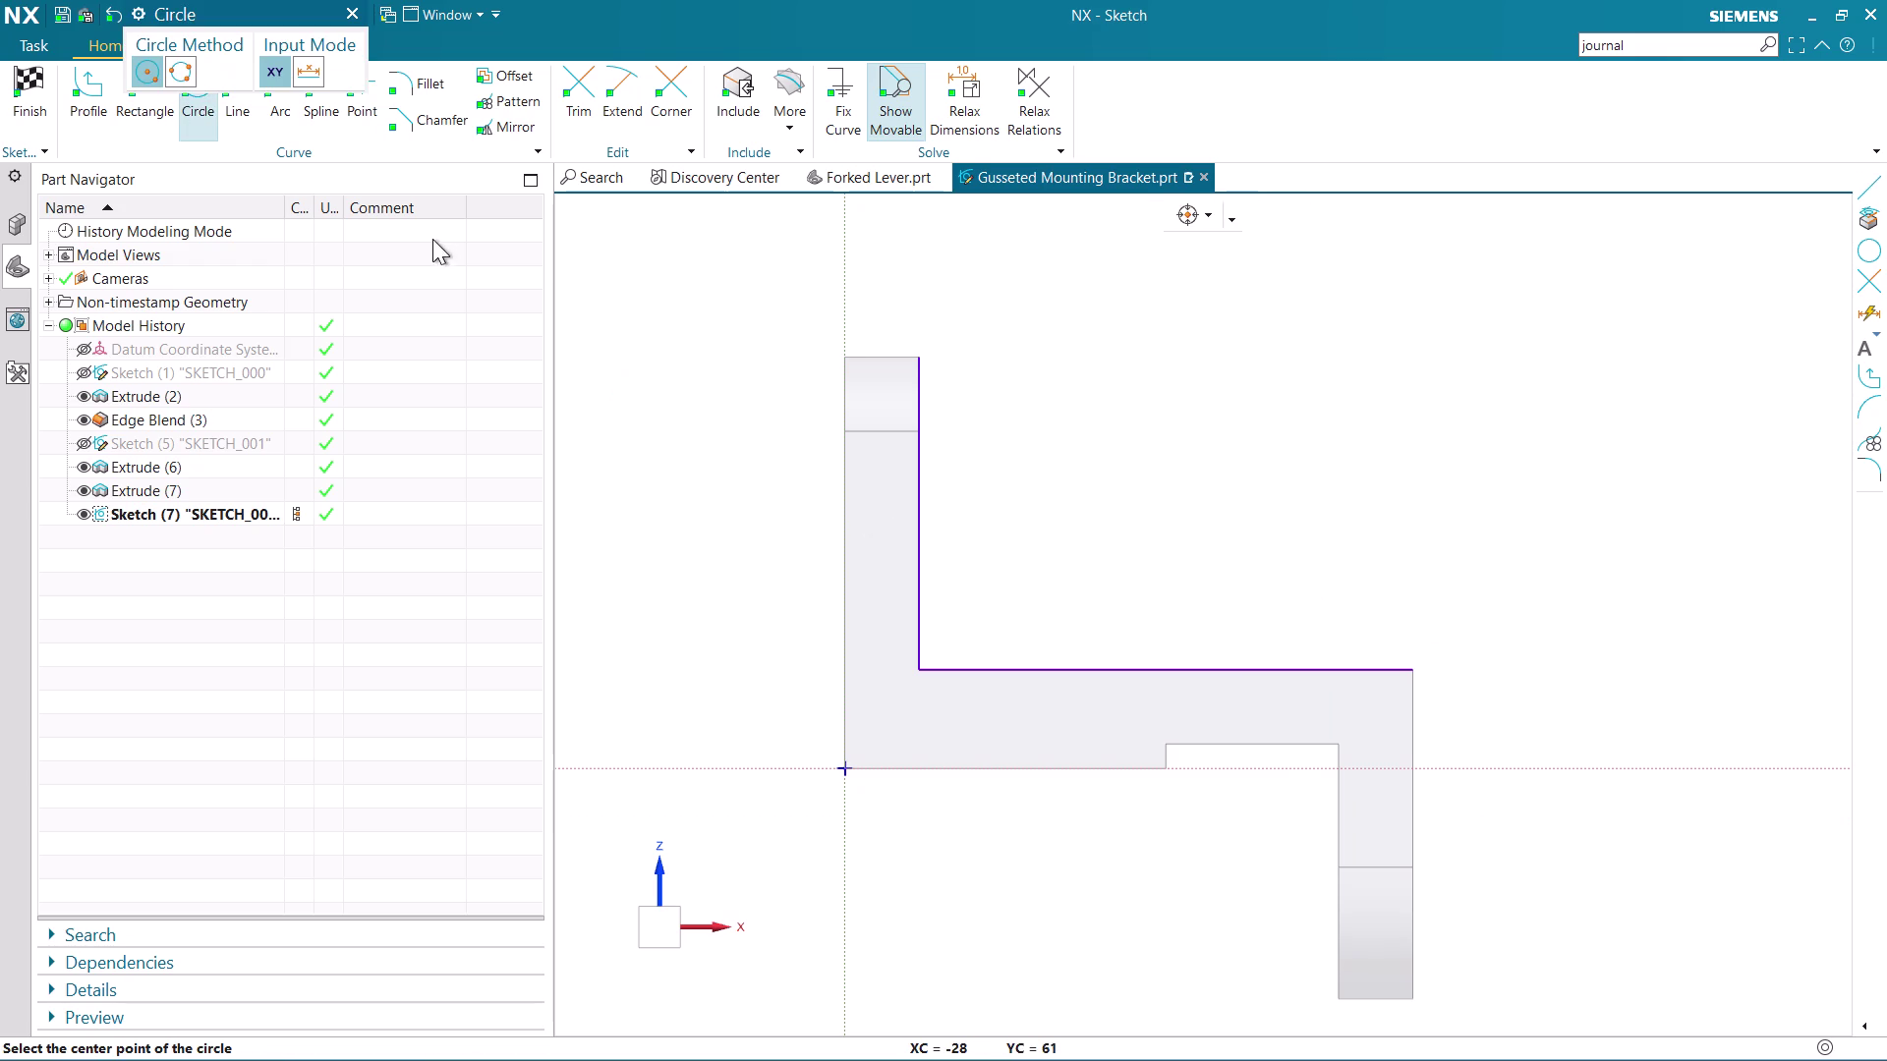
Draw two concentric circles above the bracket's inner corner.
click(1135, 510)
click(1208, 446)
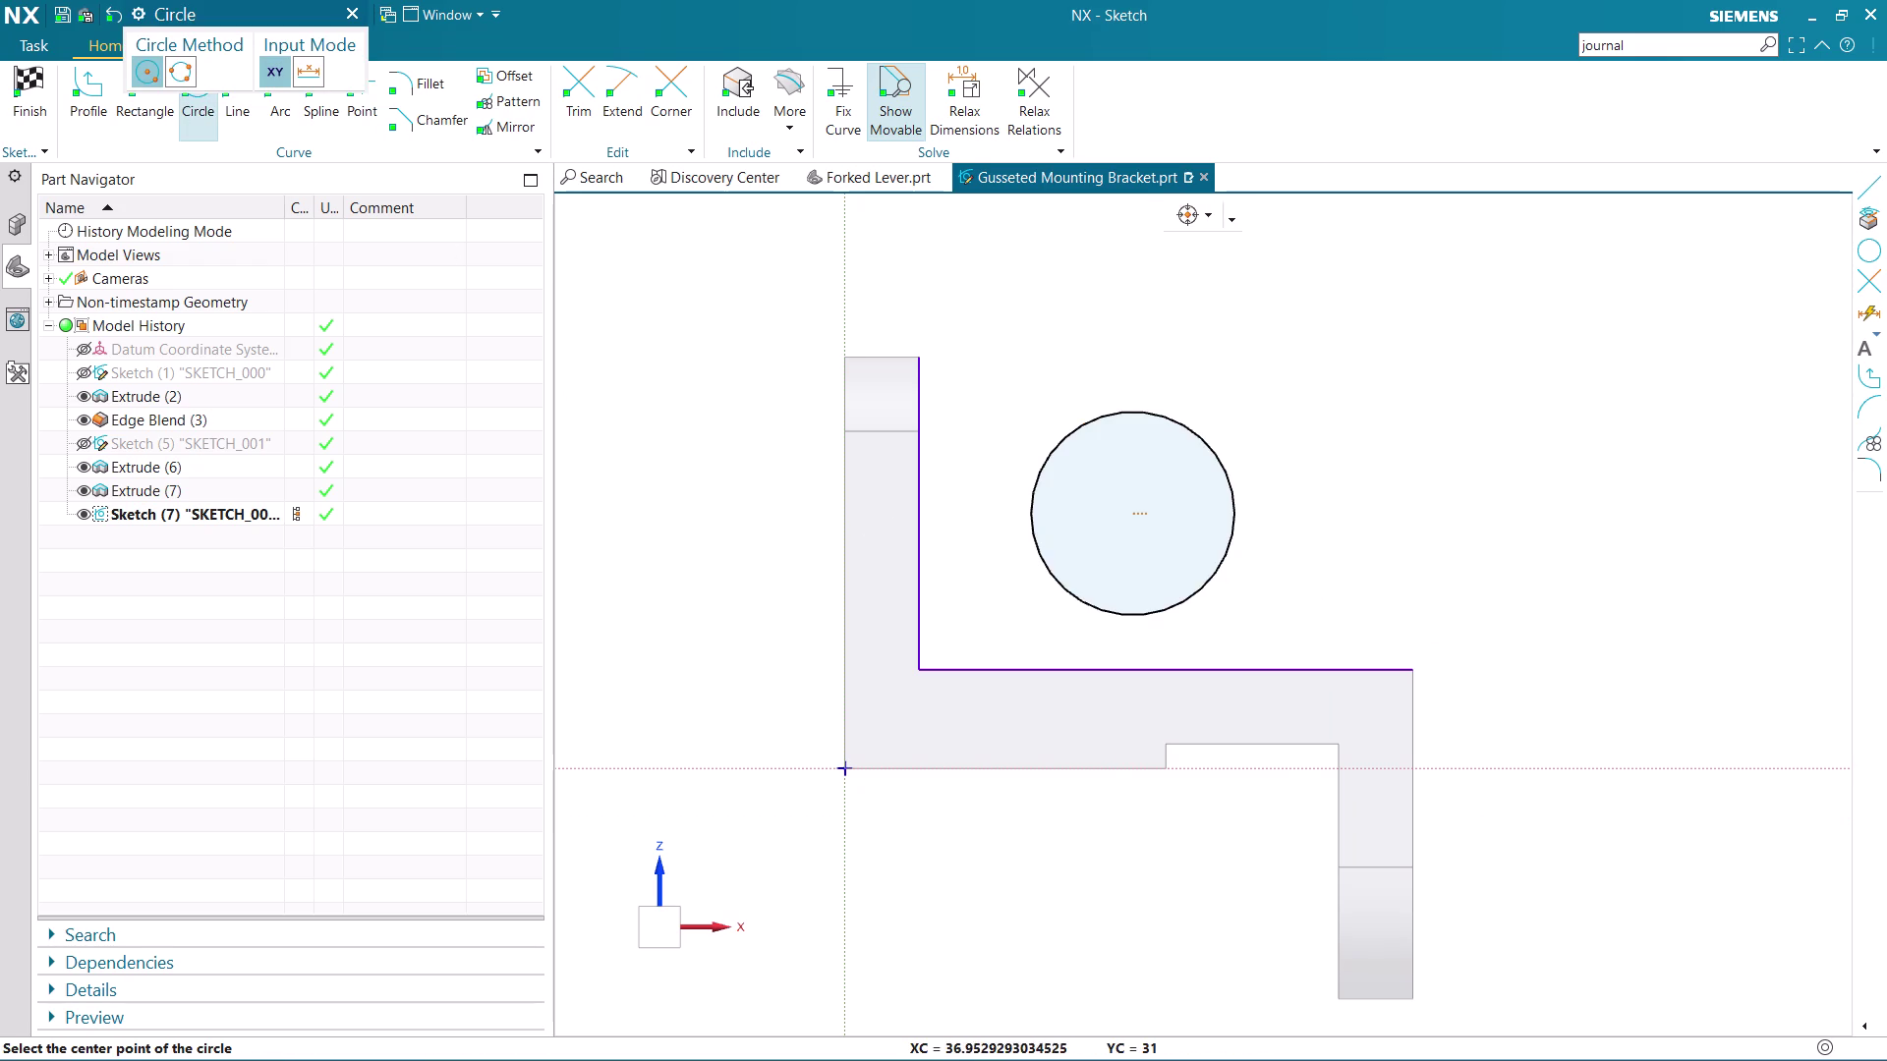
click(1127, 511)
click(1244, 413)
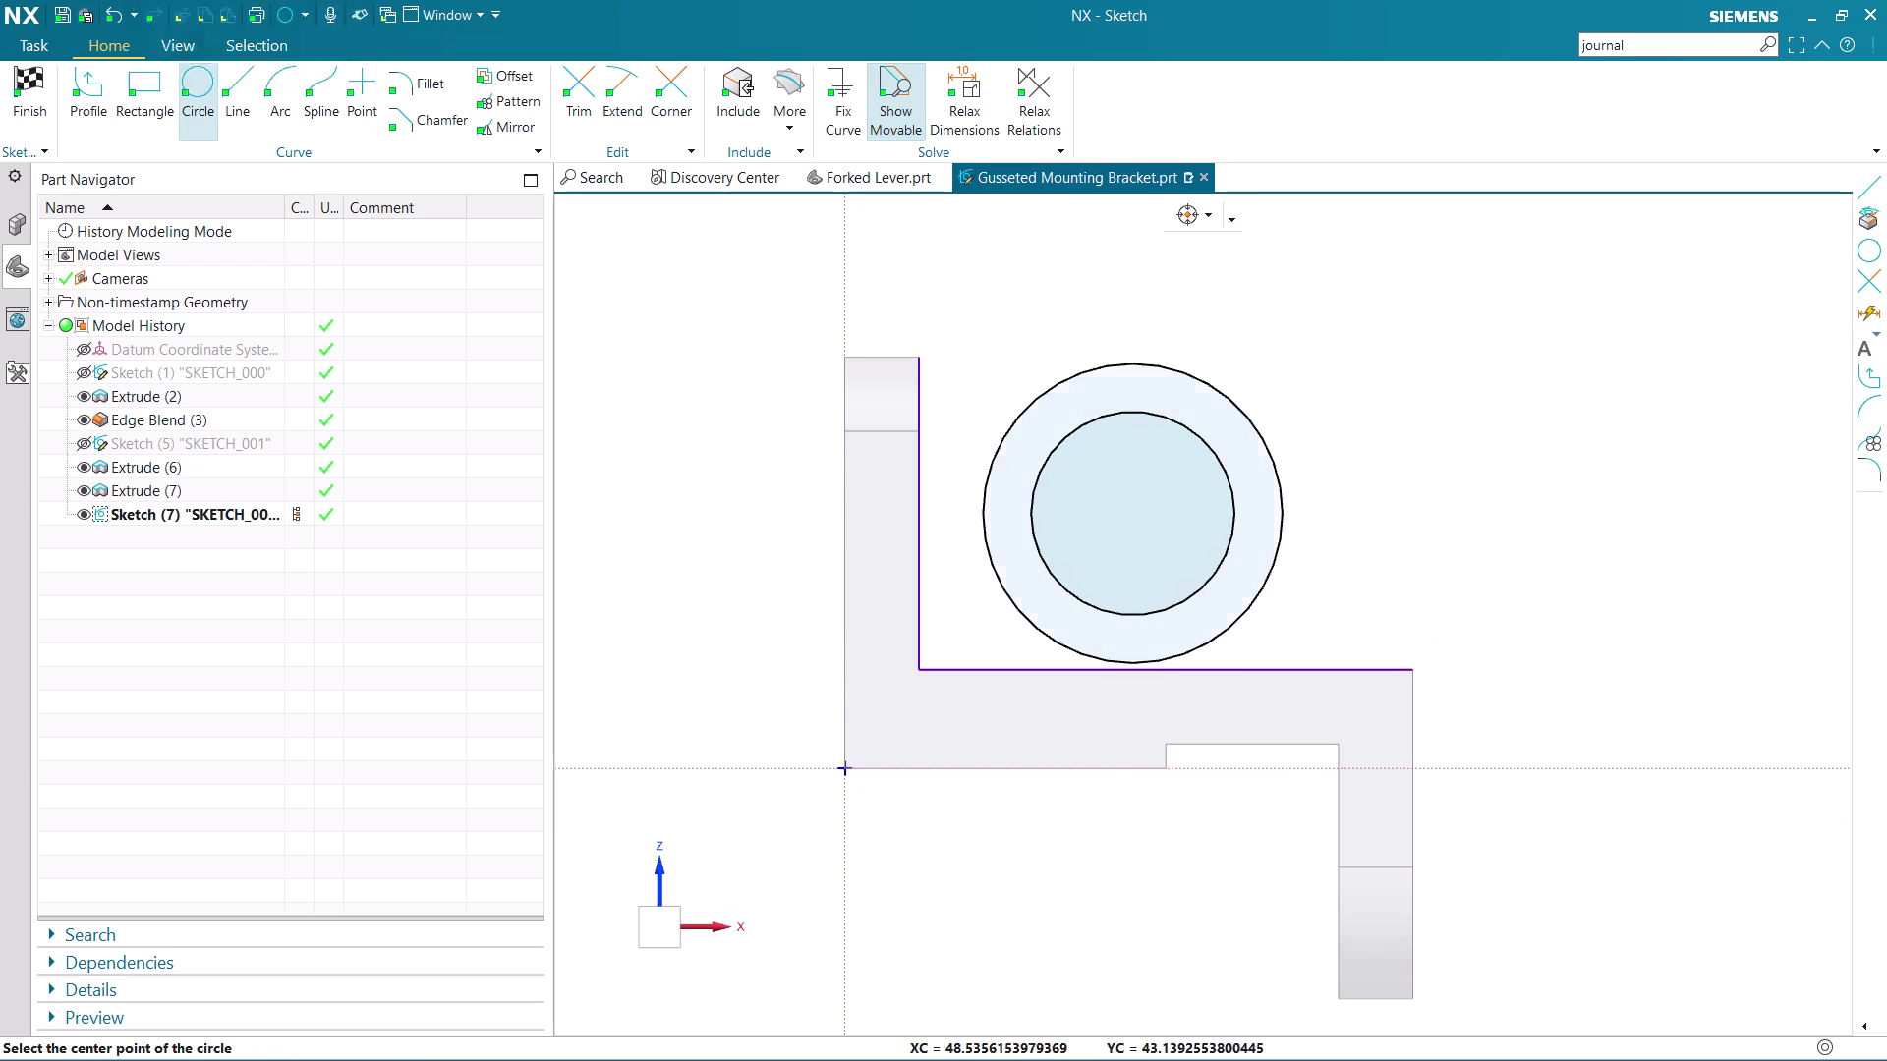
key(Escape)
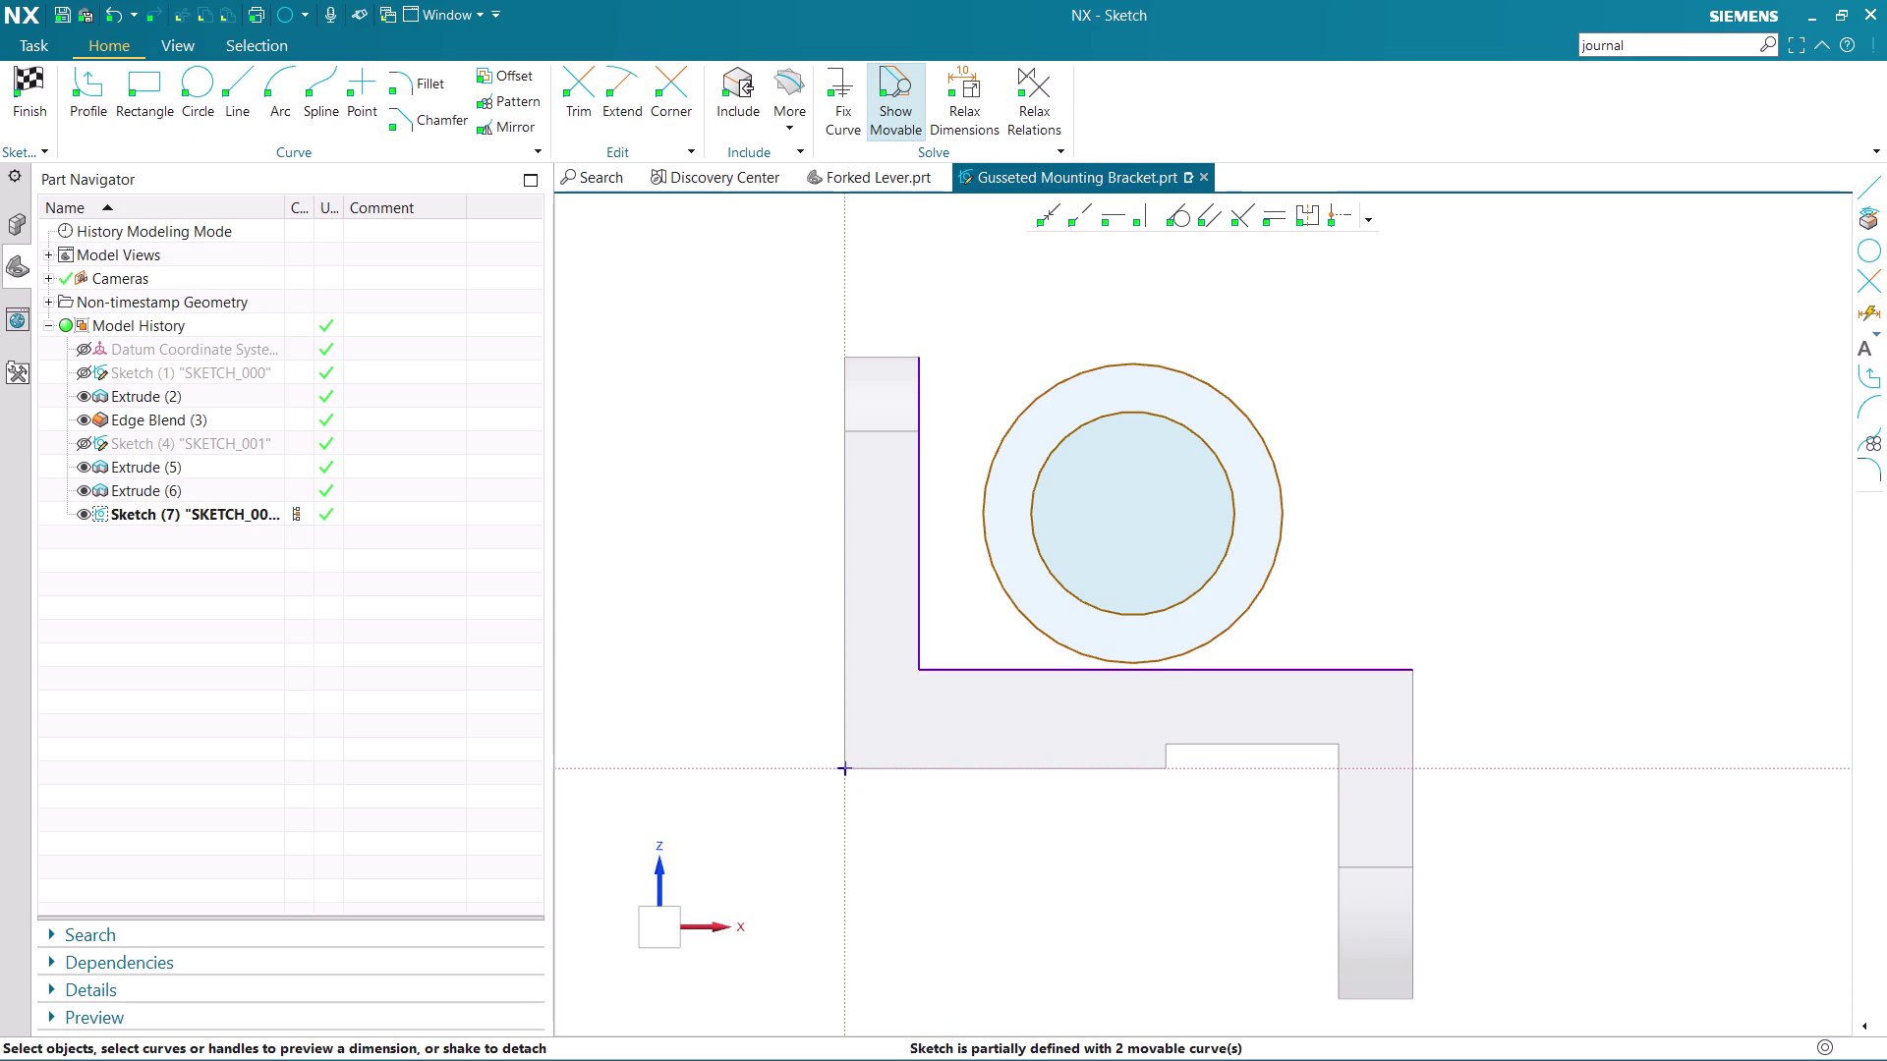
Set the outer circle's diameter to 24 mm.
click(1264, 420)
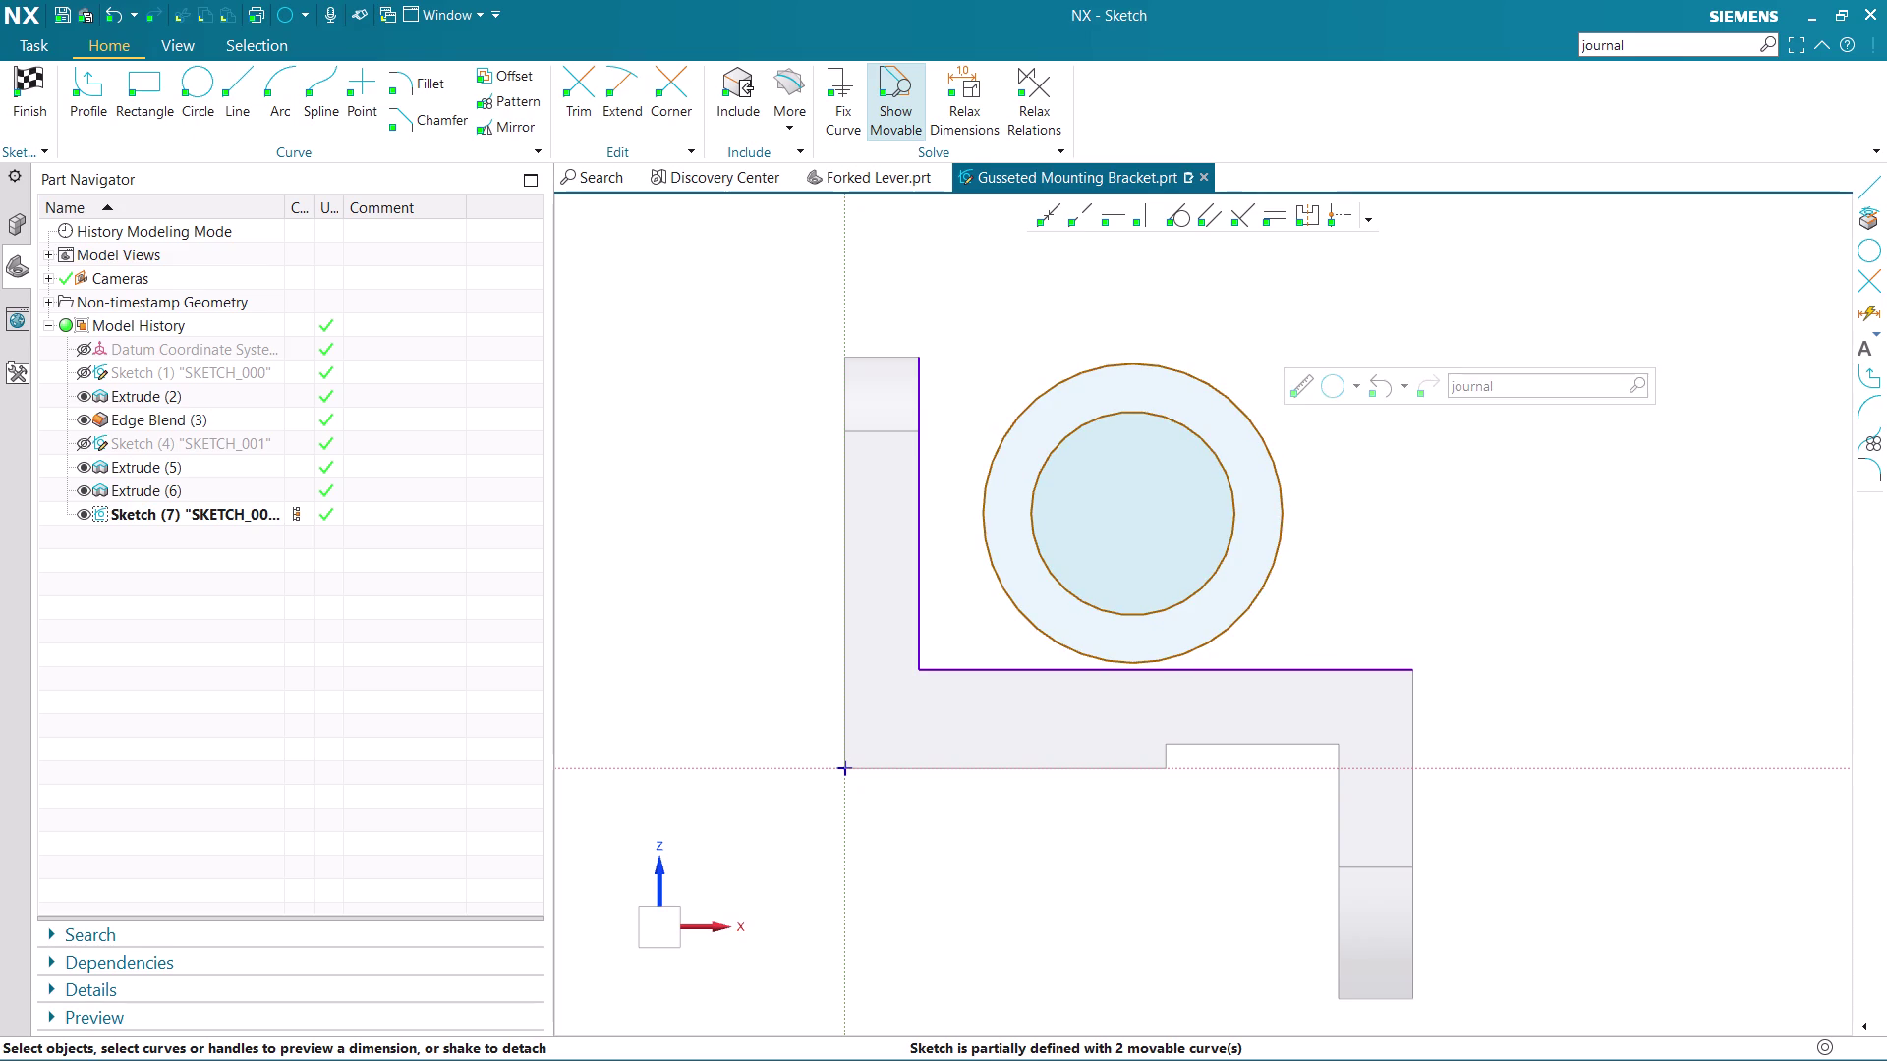
click(1252, 415)
double_click(1330, 437)
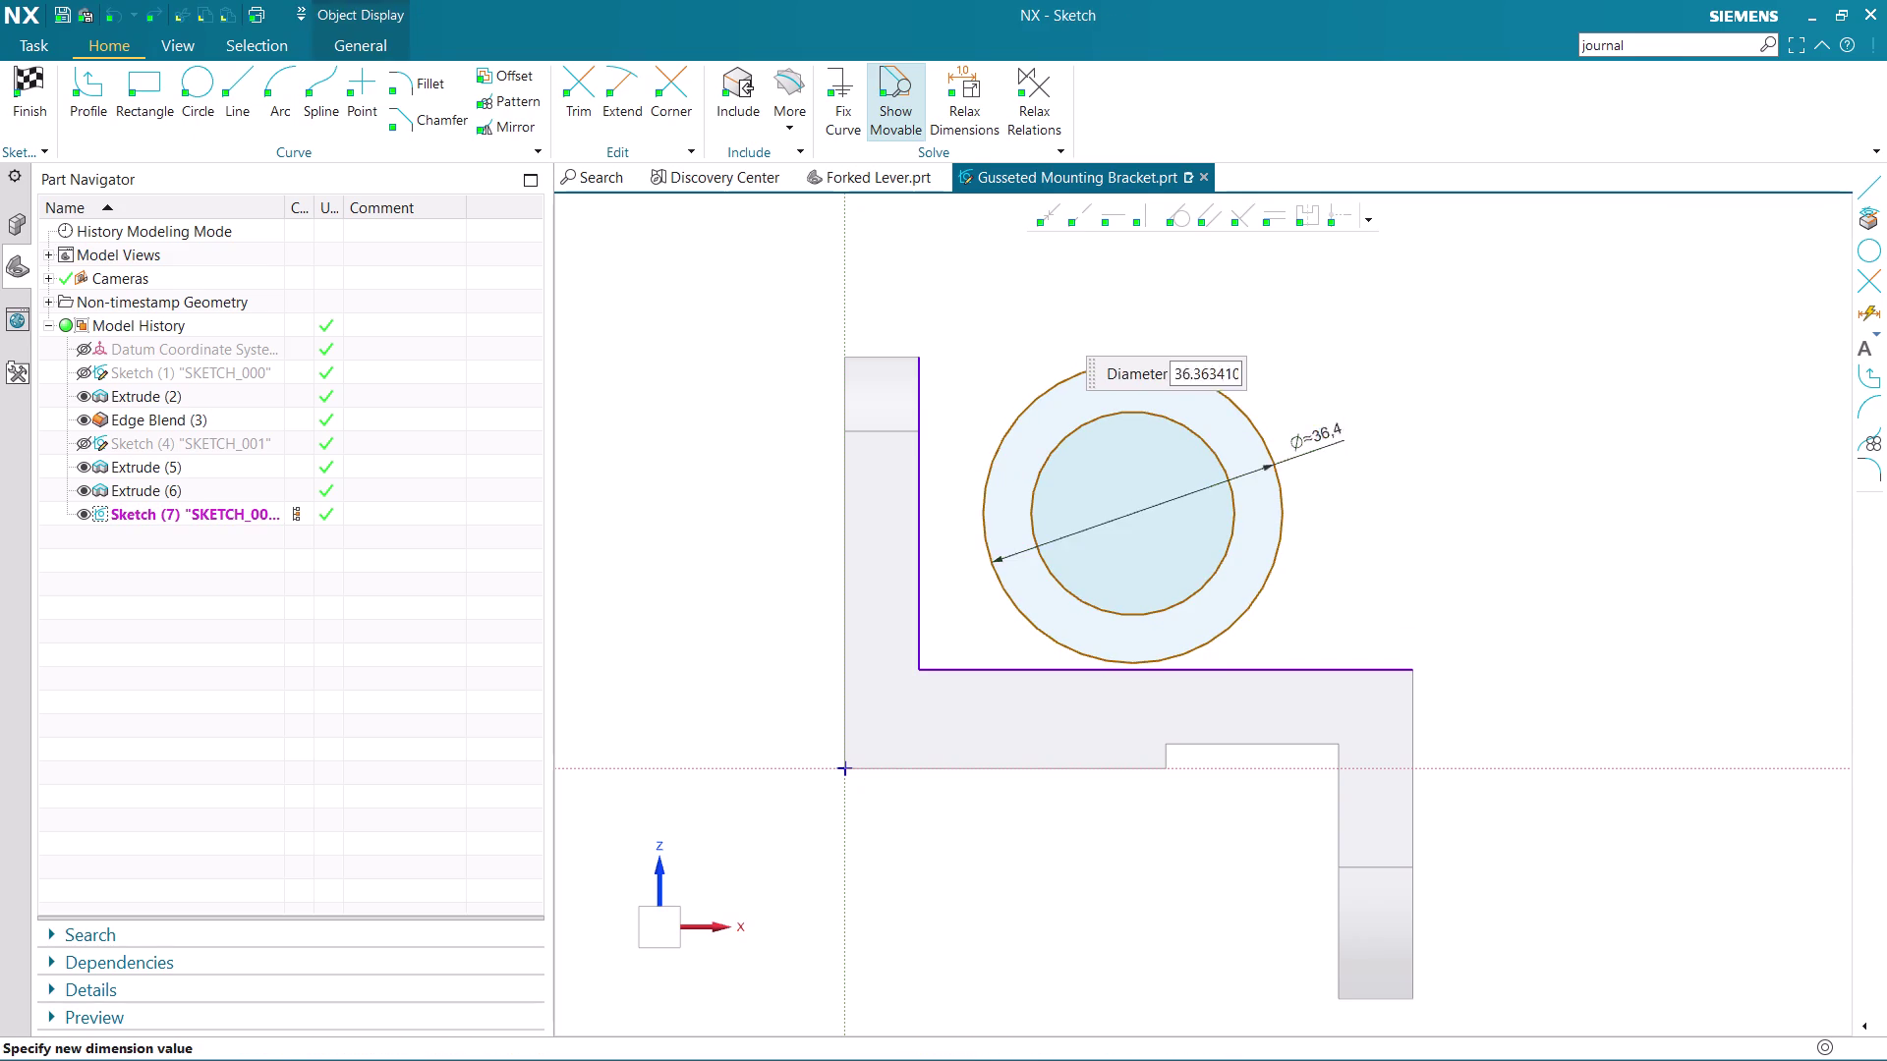
key(2)
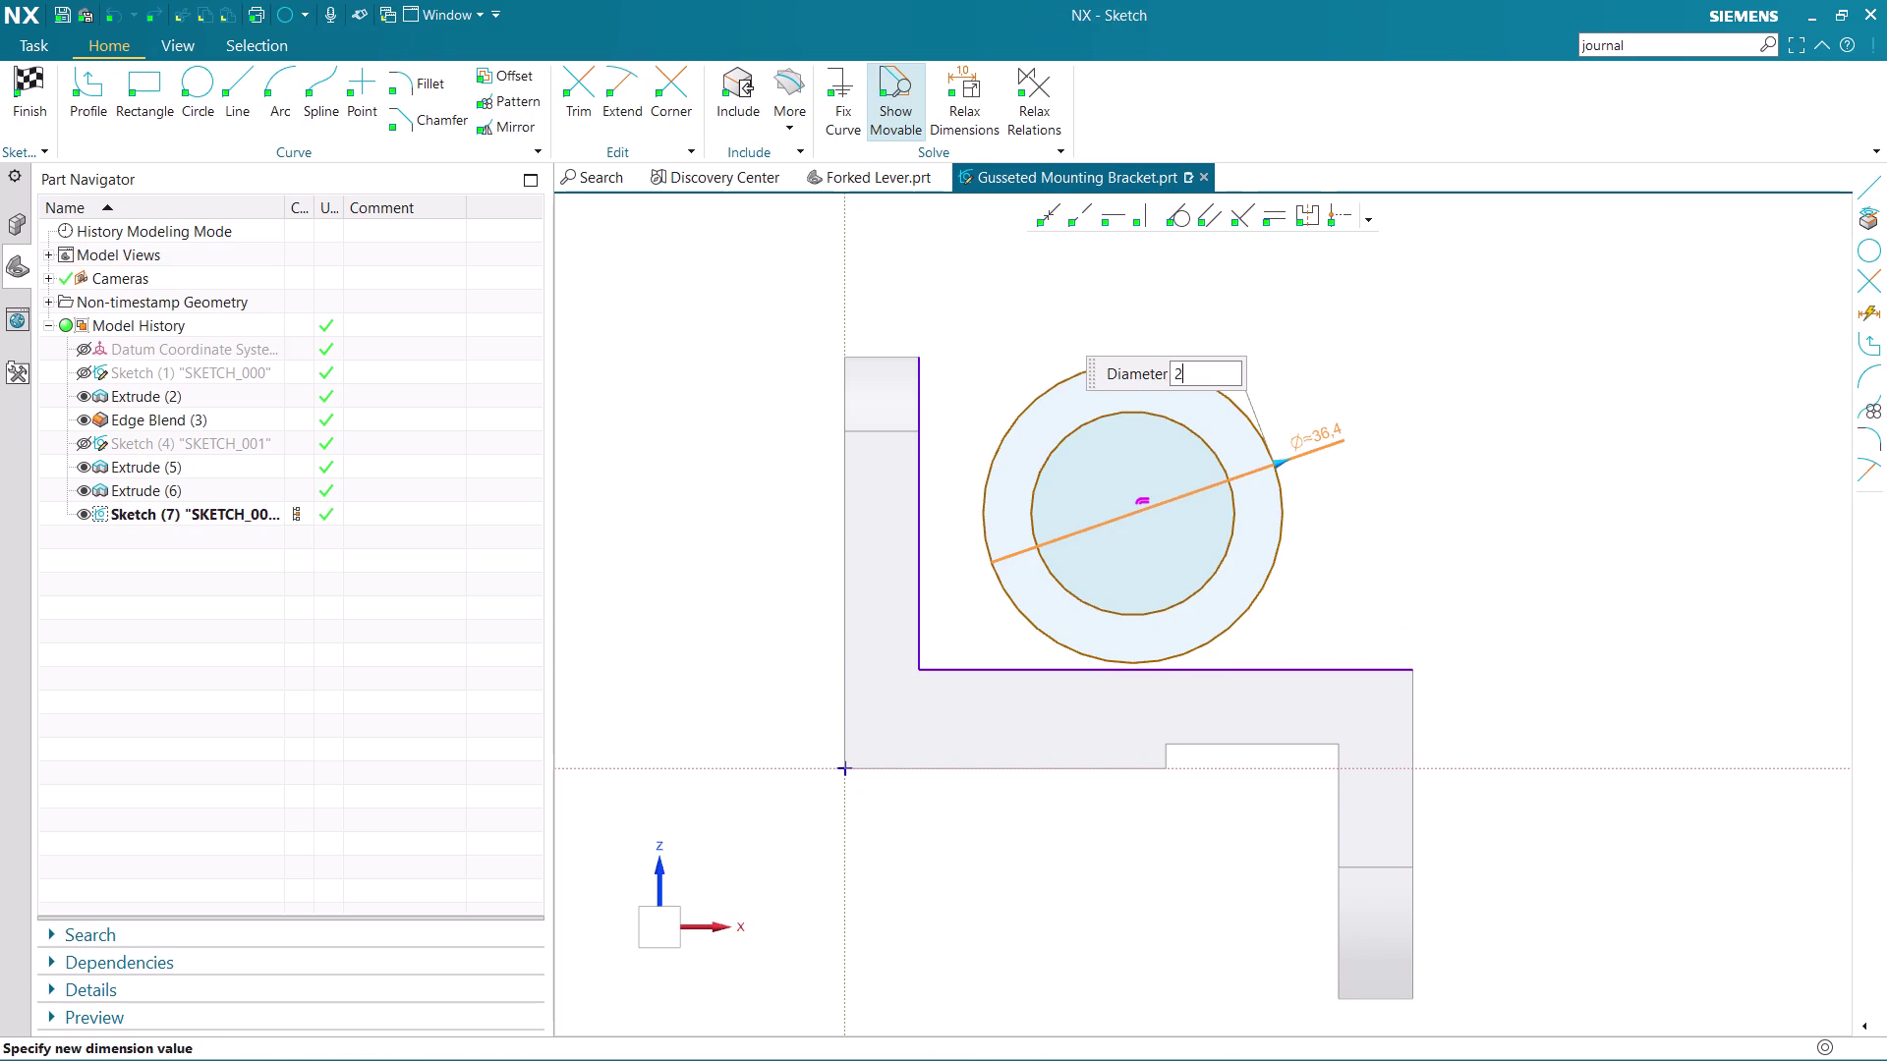
key(4)
key(Return)
scroll(up, 3)
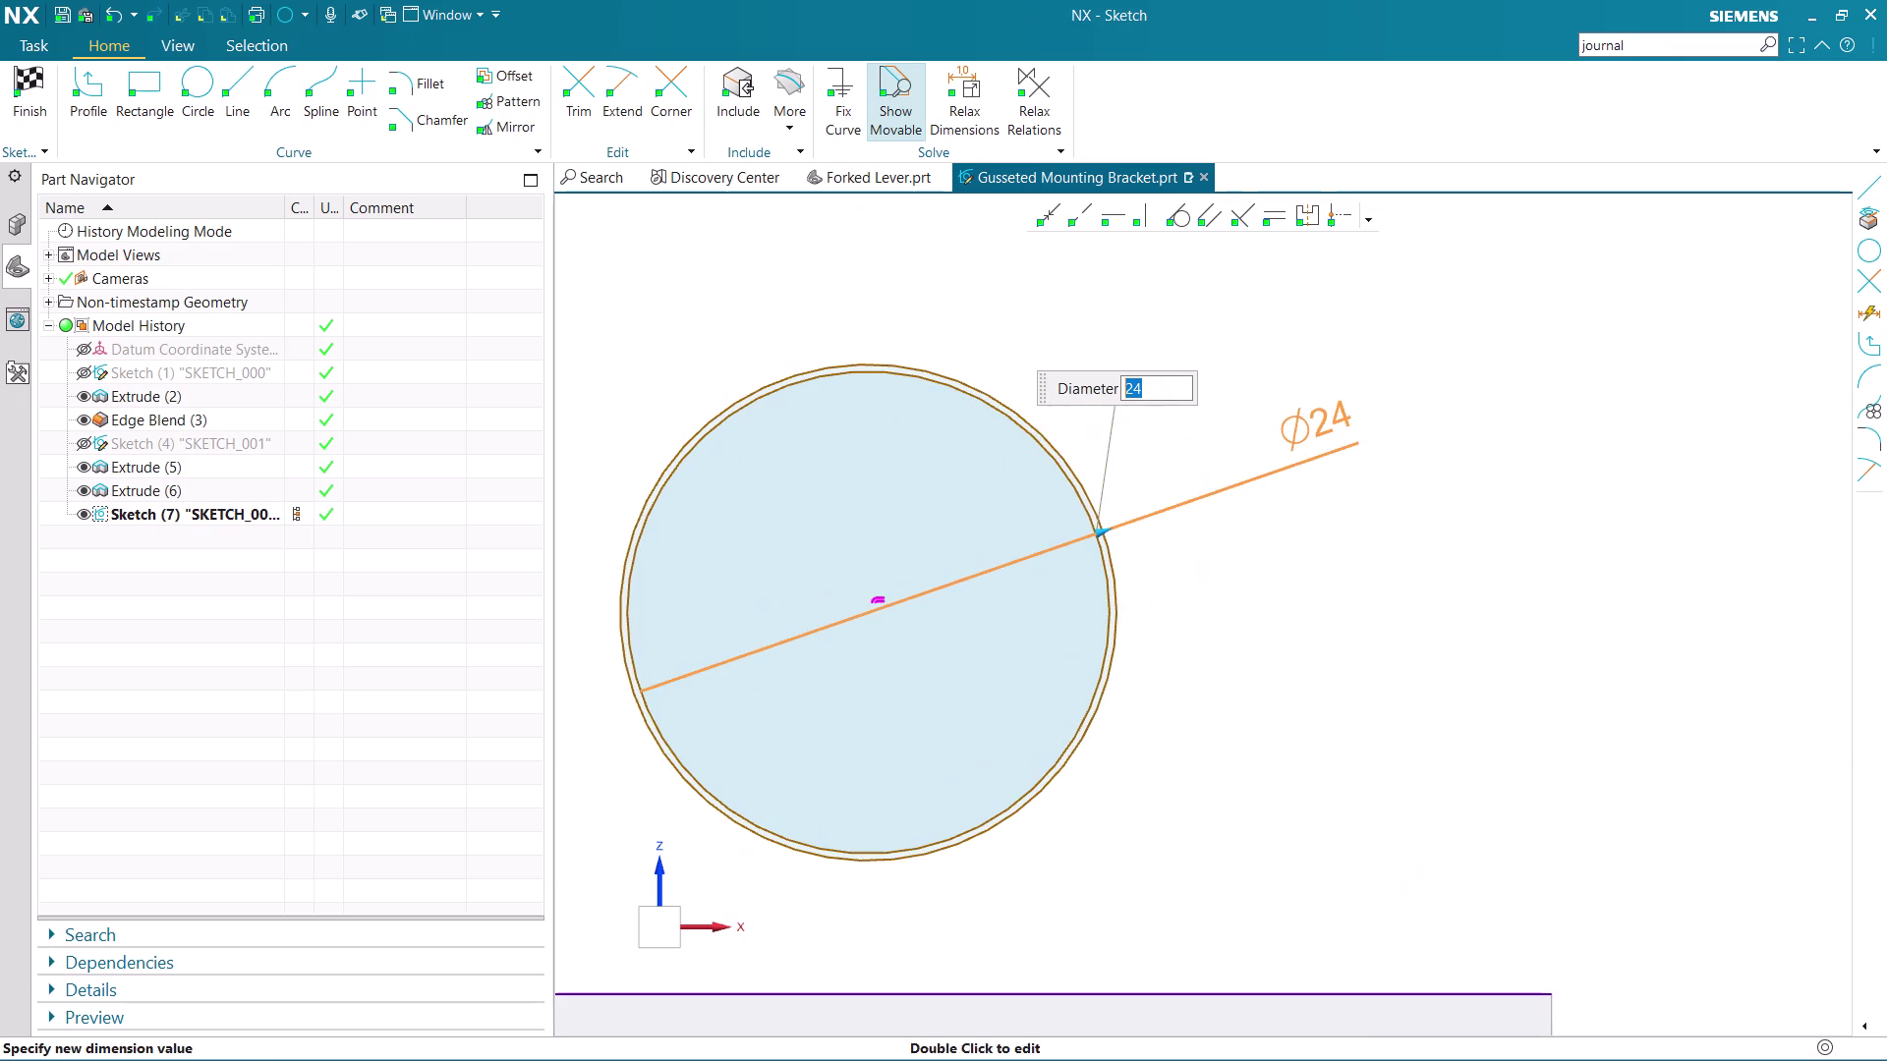
middle_click(1247, 476)
Set the inner circle's diameter to 16 mm.
scroll(up, 3)
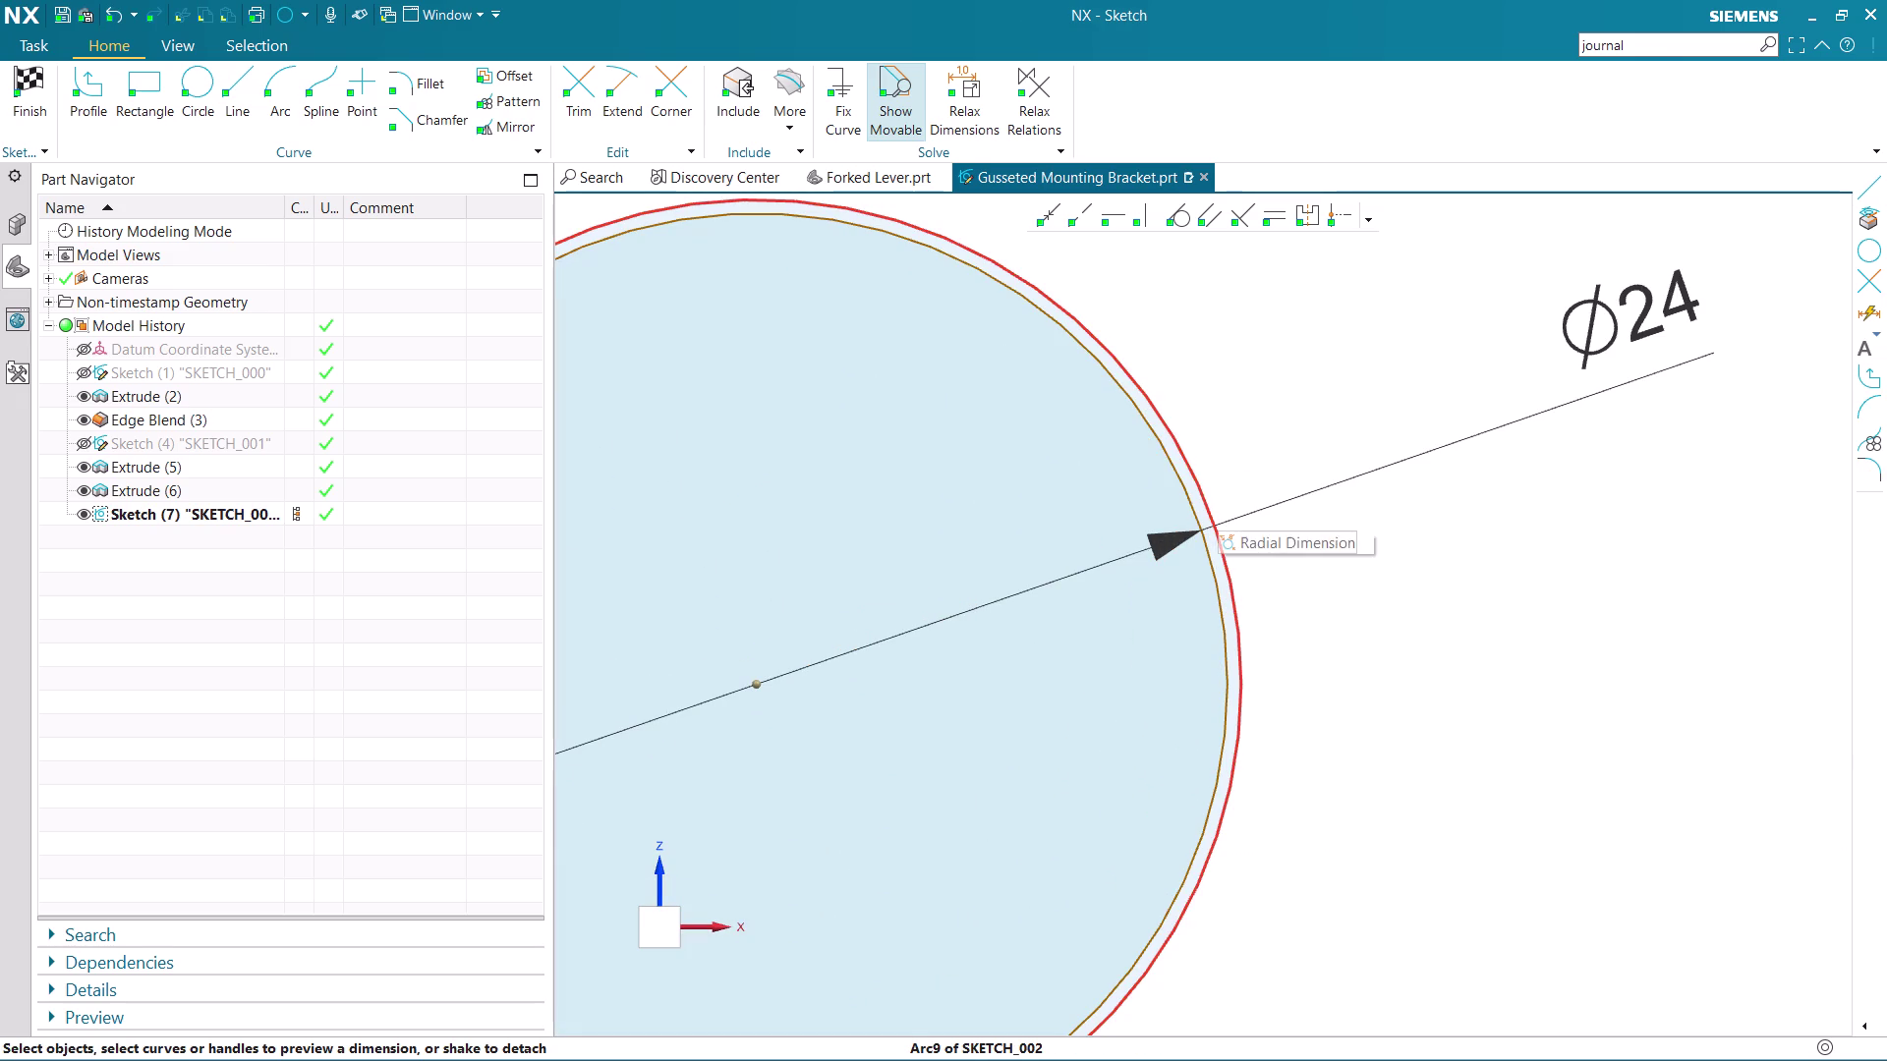
click(1218, 505)
double_click(1412, 384)
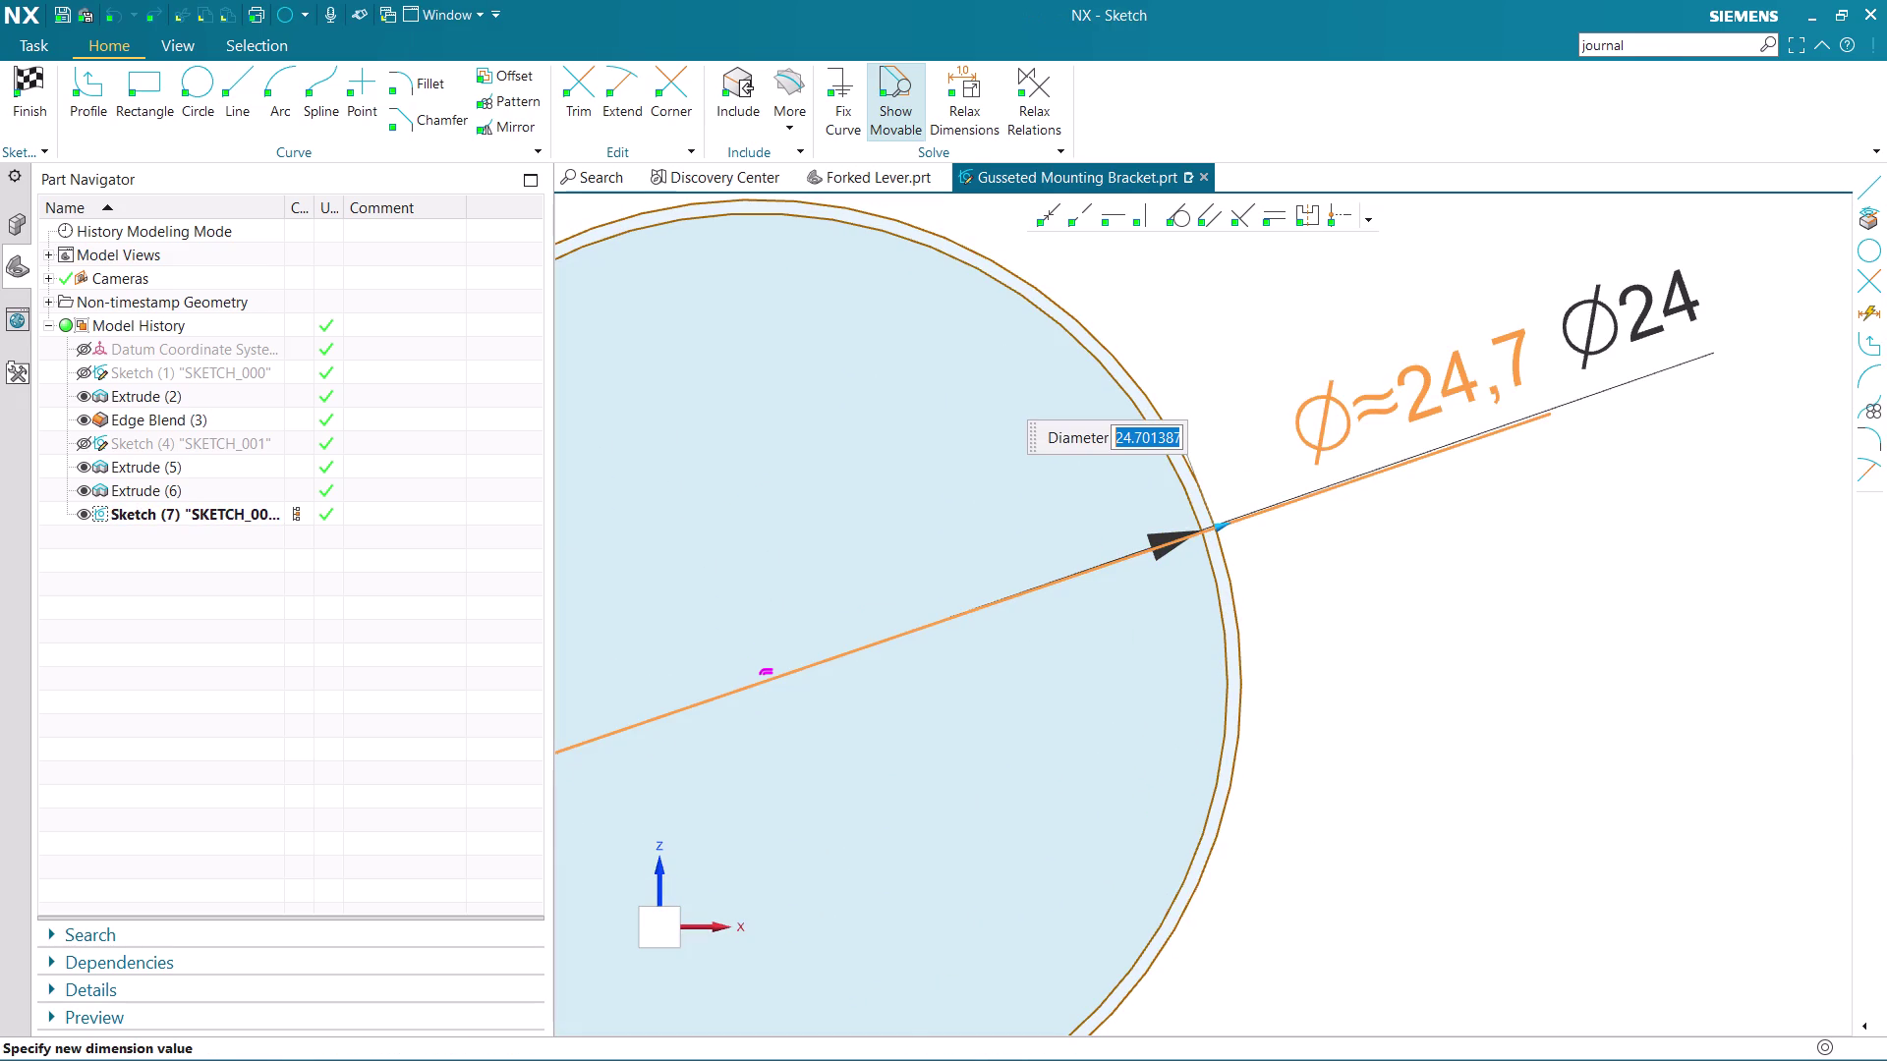
key(1)
key(6)
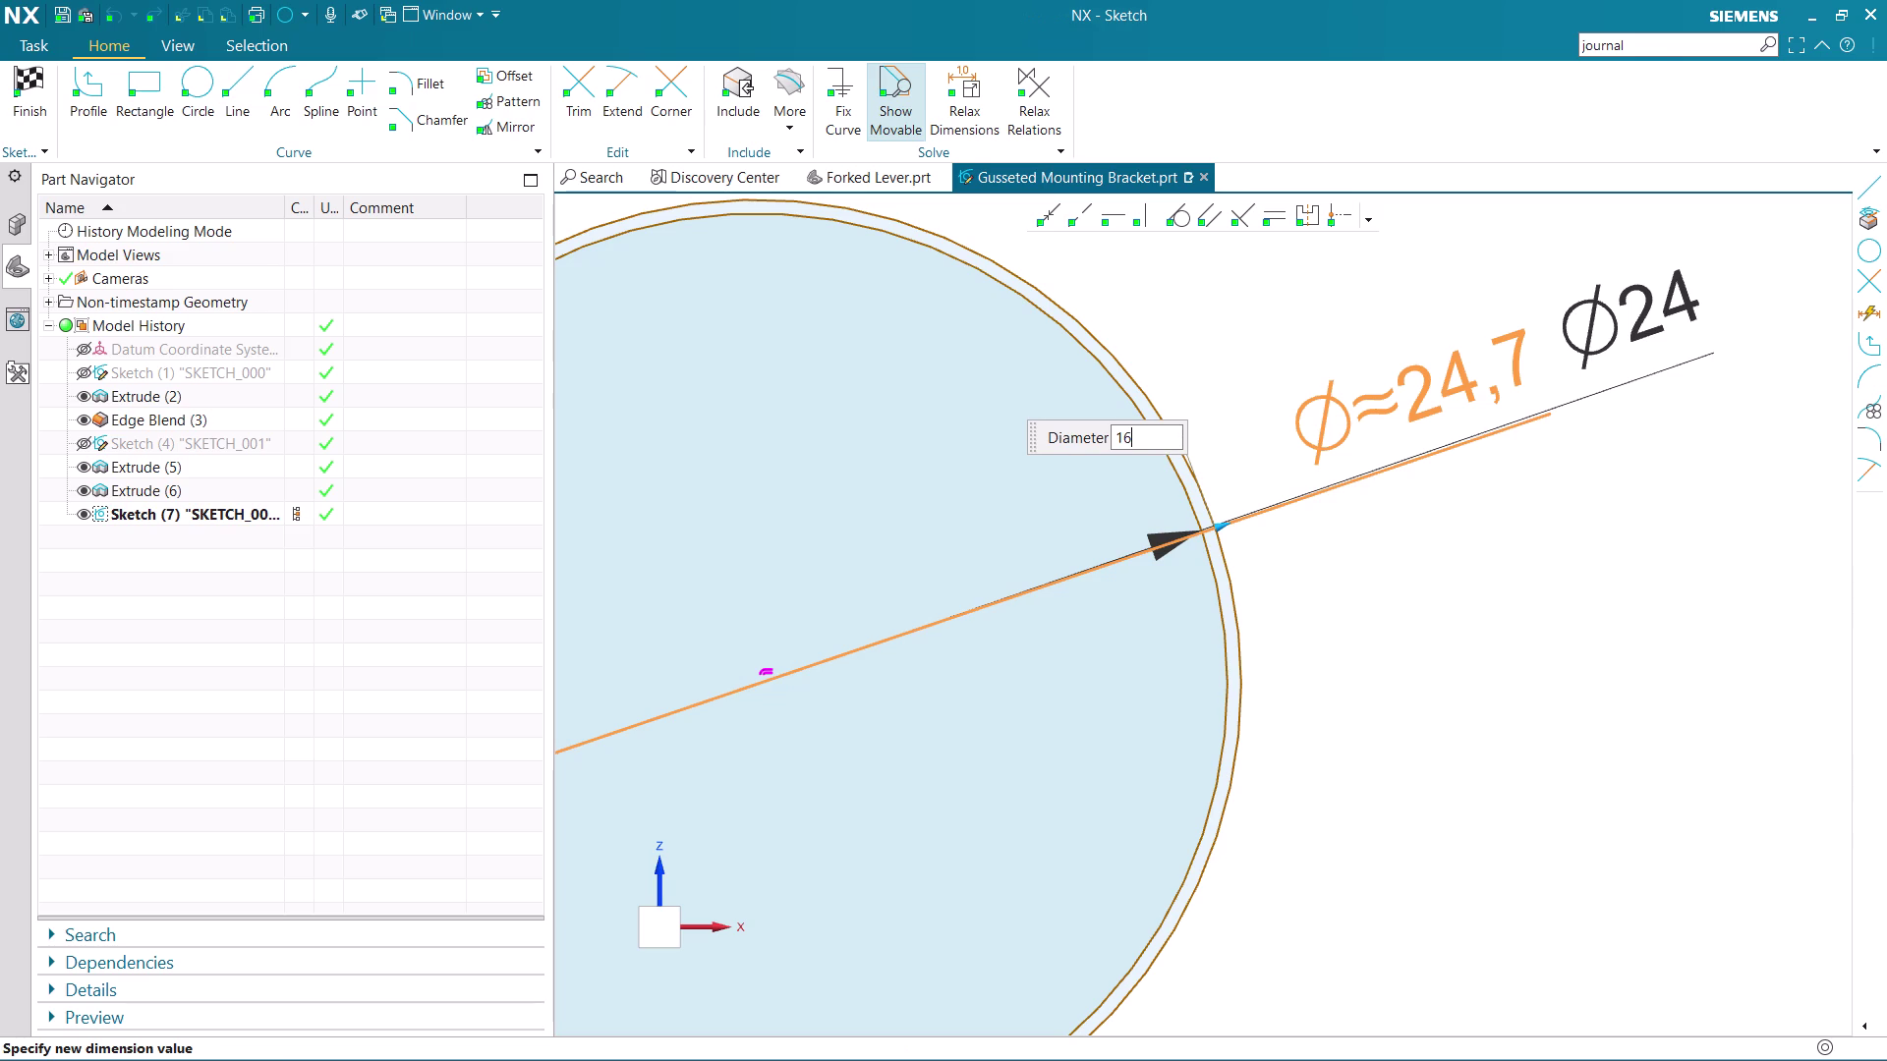
key(Return)
middle_click(1413, 395)
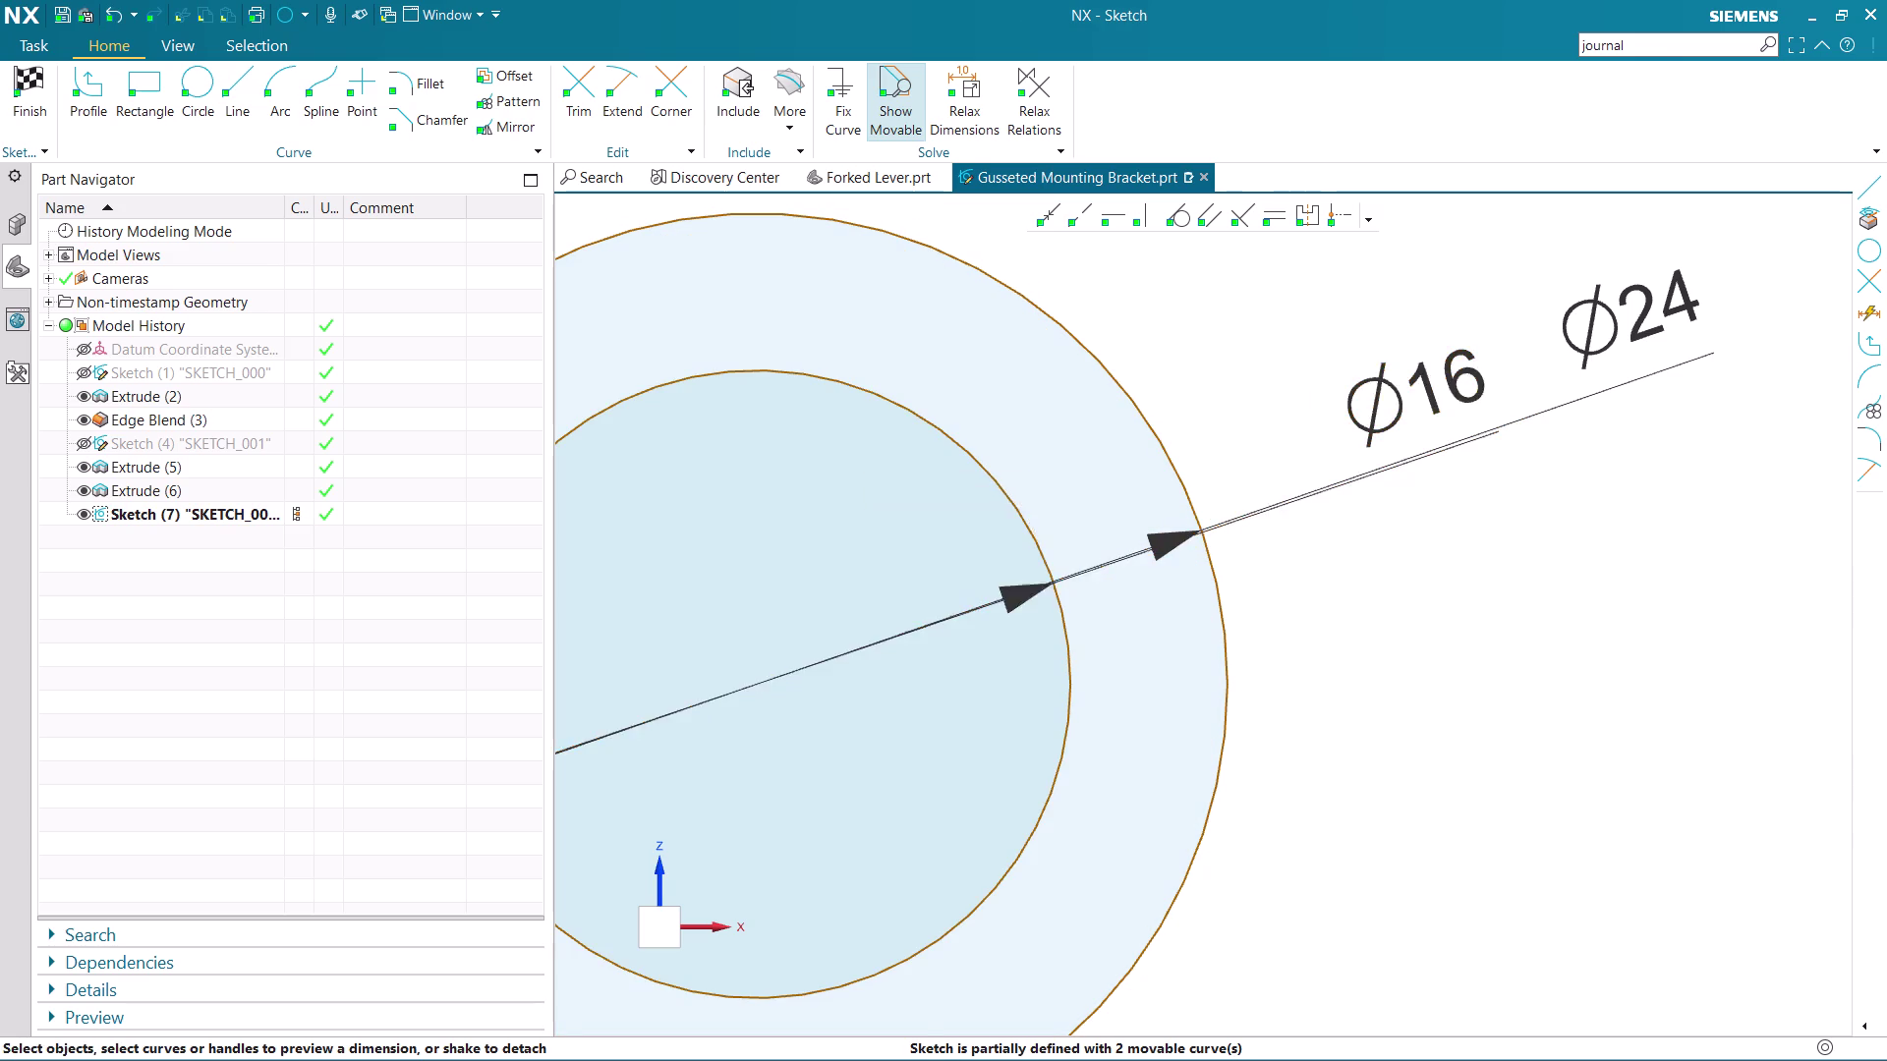
scroll(down, 3)
scroll(down, 3)
scroll(up, 3)
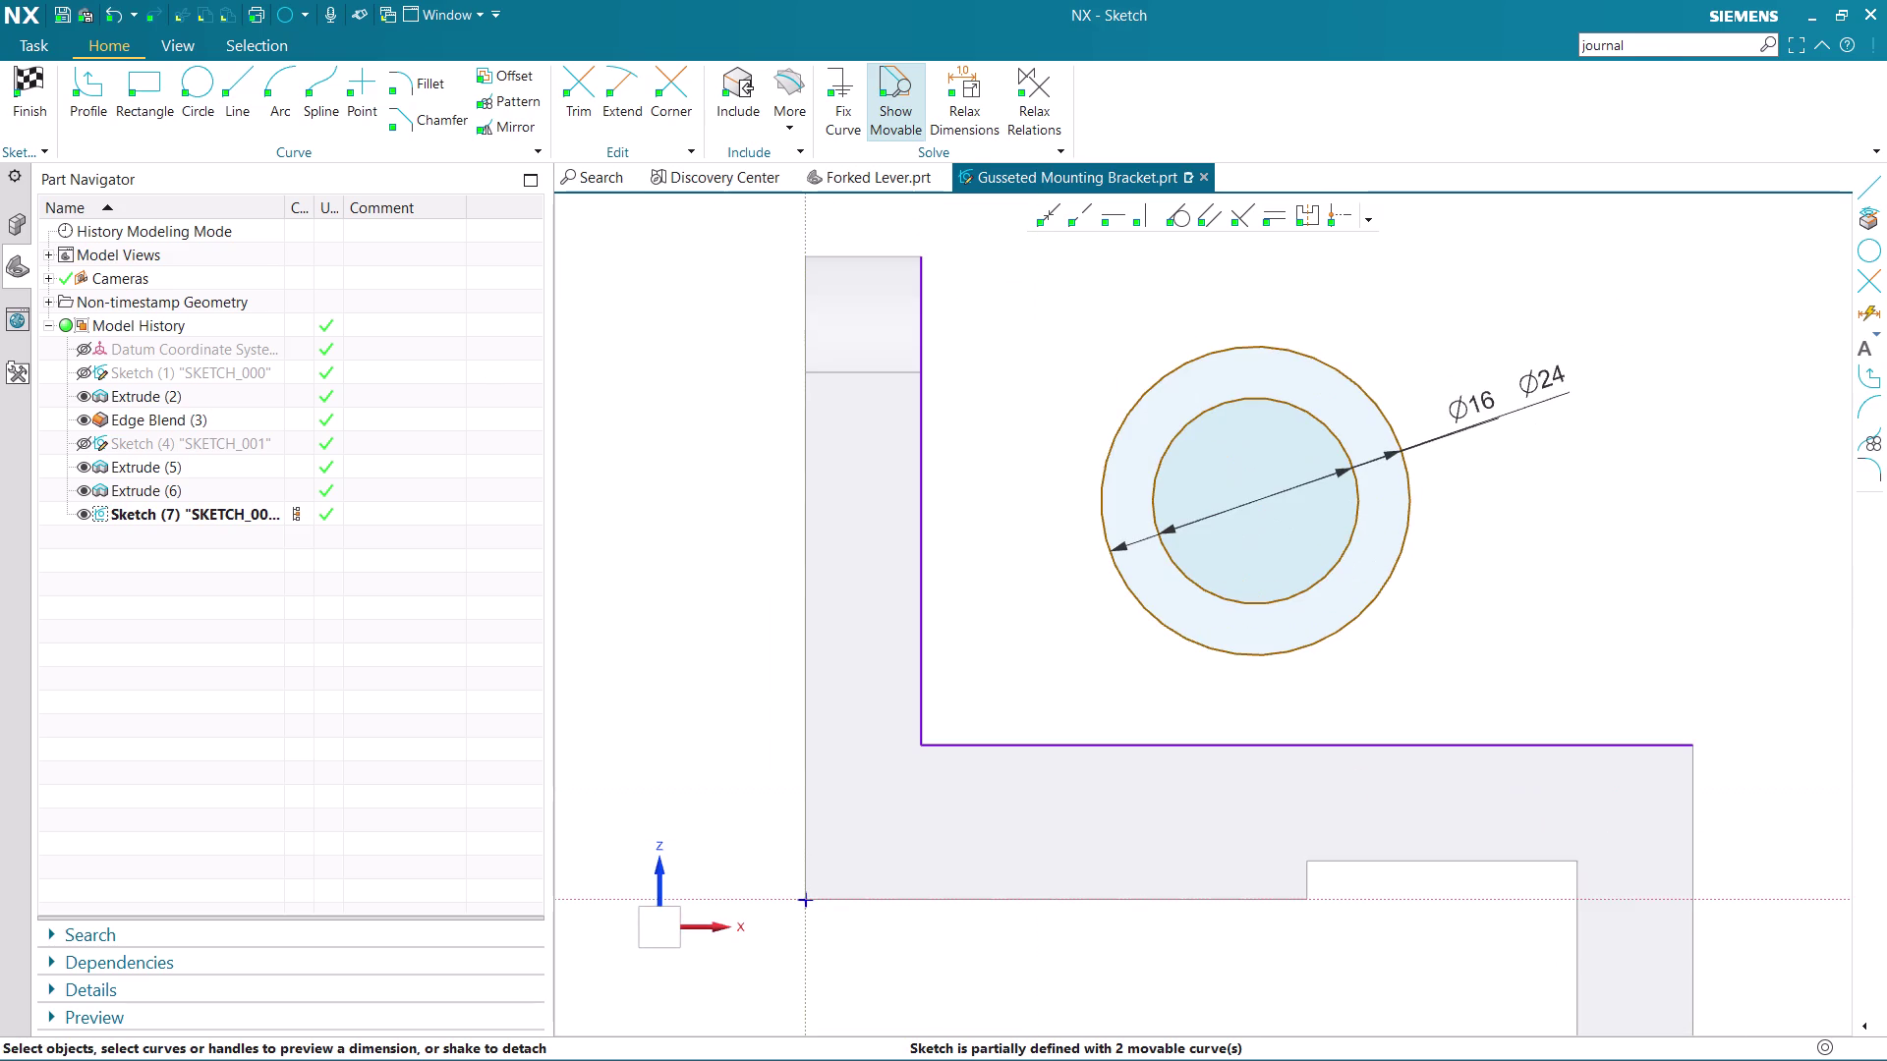
scroll(down, 3)
key(d)
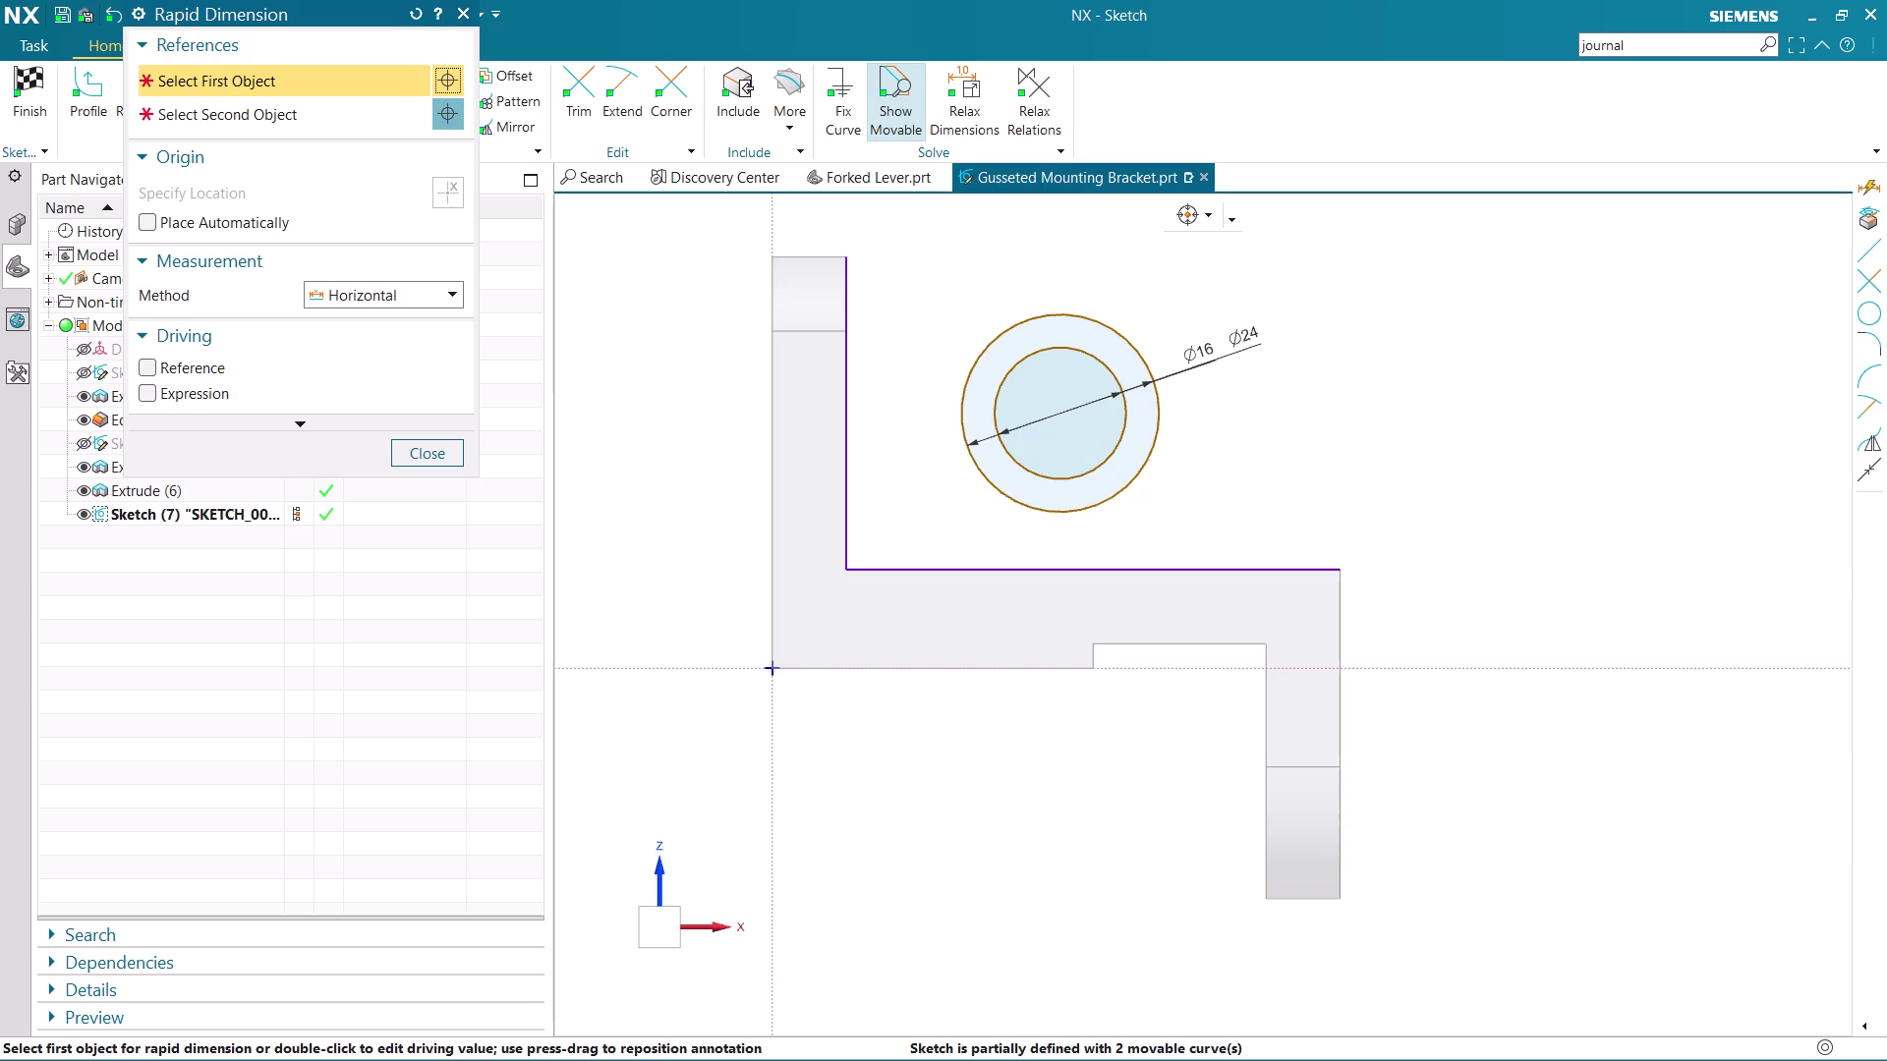
Dimension the circle centre 34 mm horizontally from the top edge's right end.
click(1060, 410)
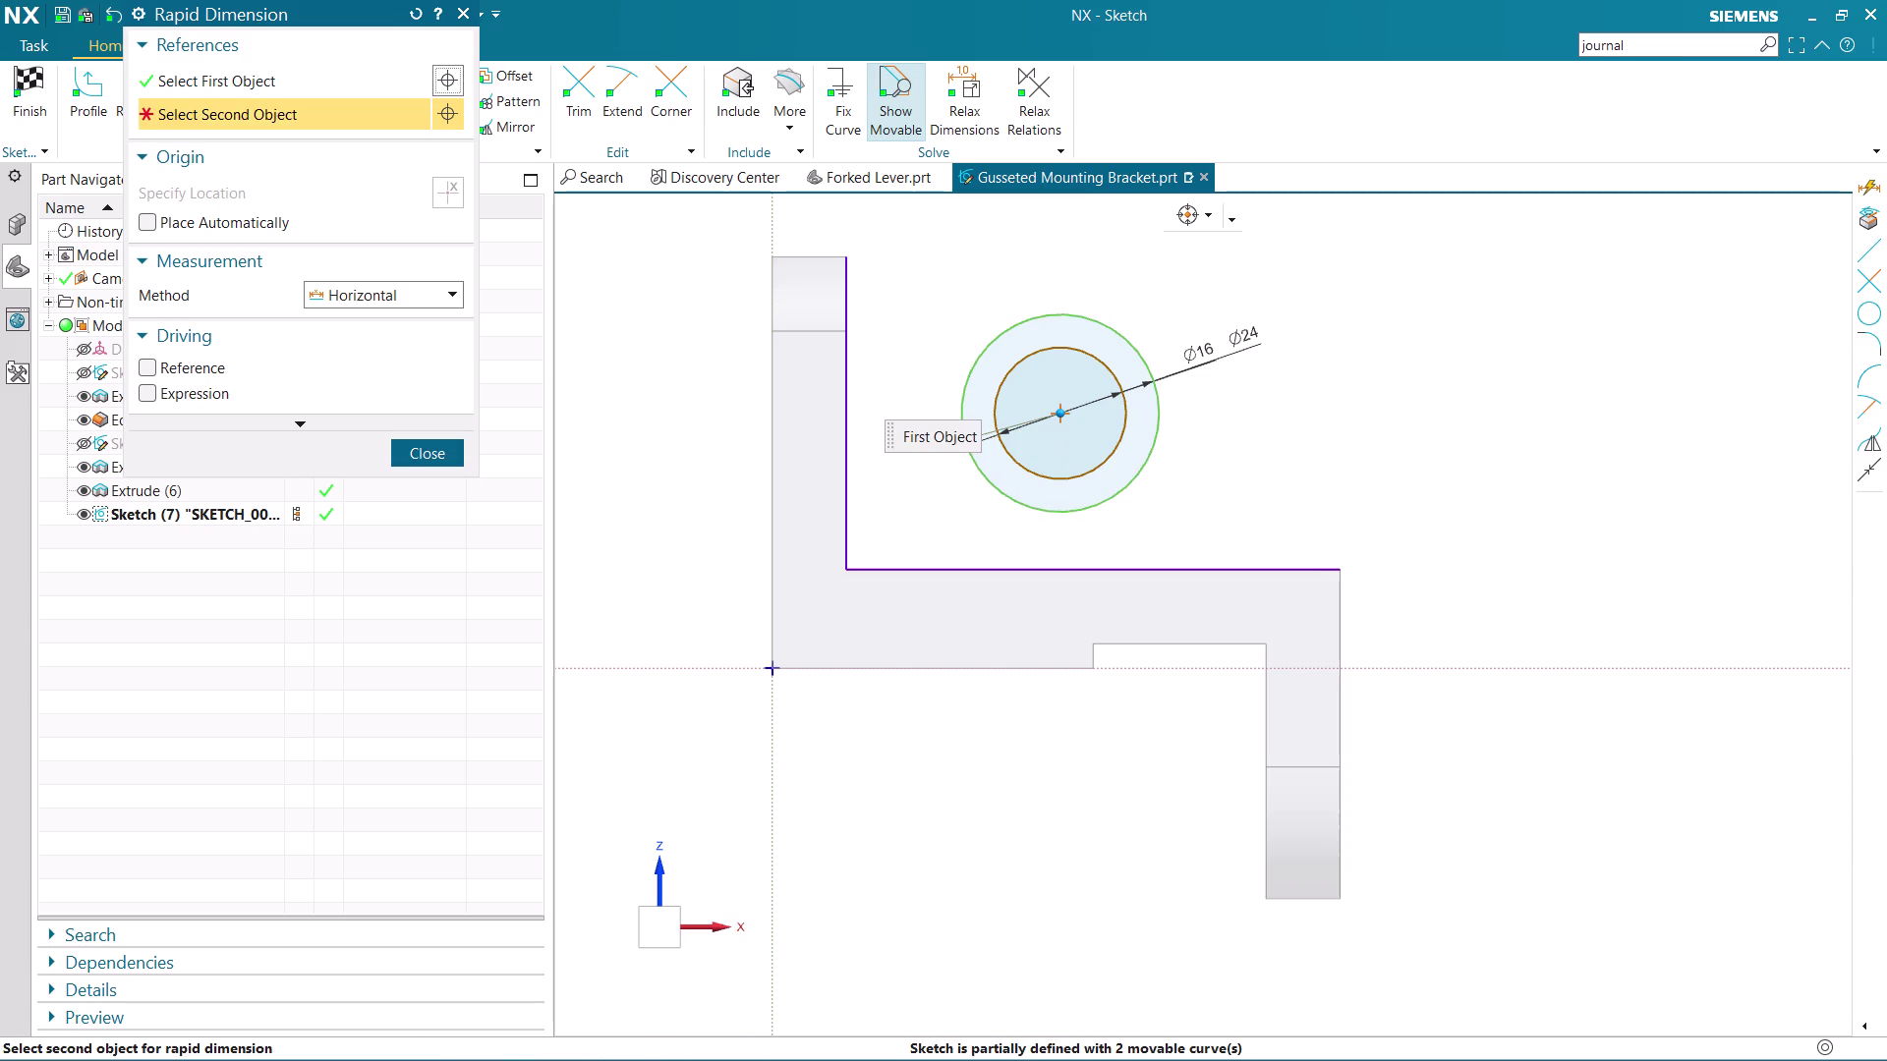
click(1342, 574)
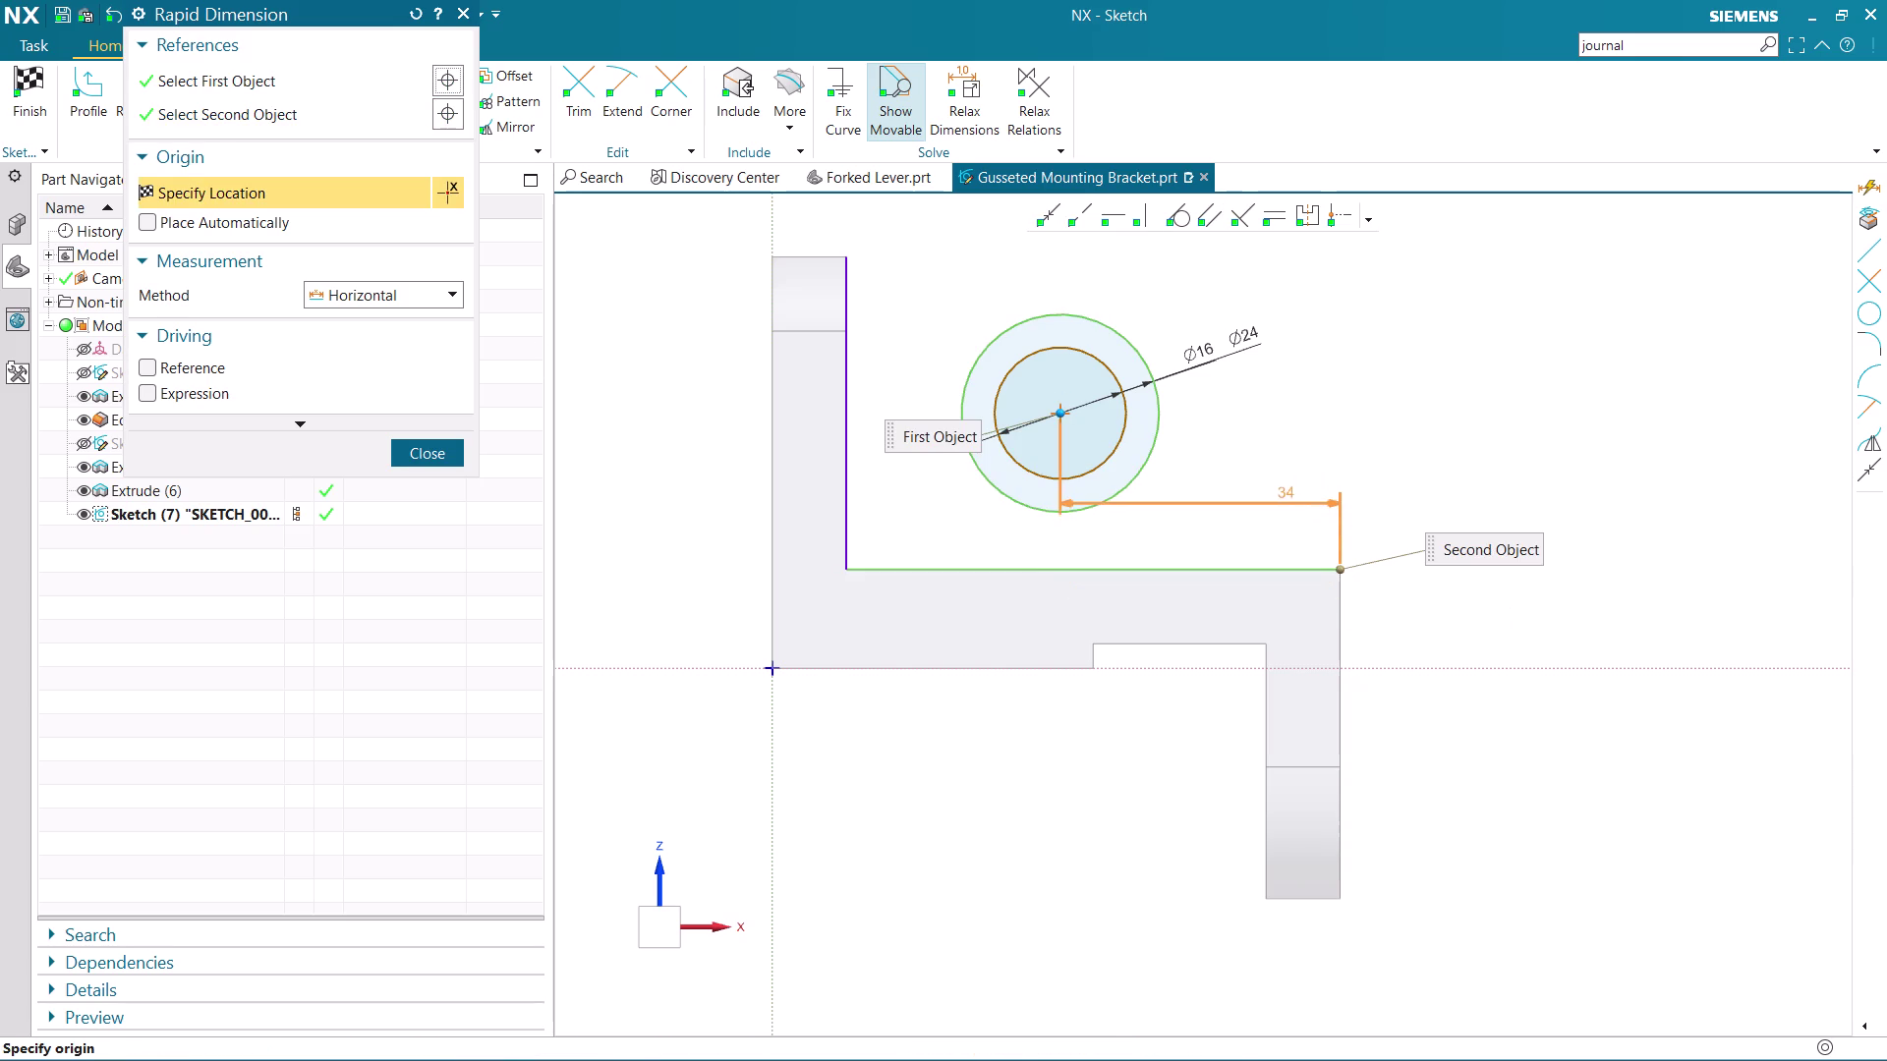
click(1283, 494)
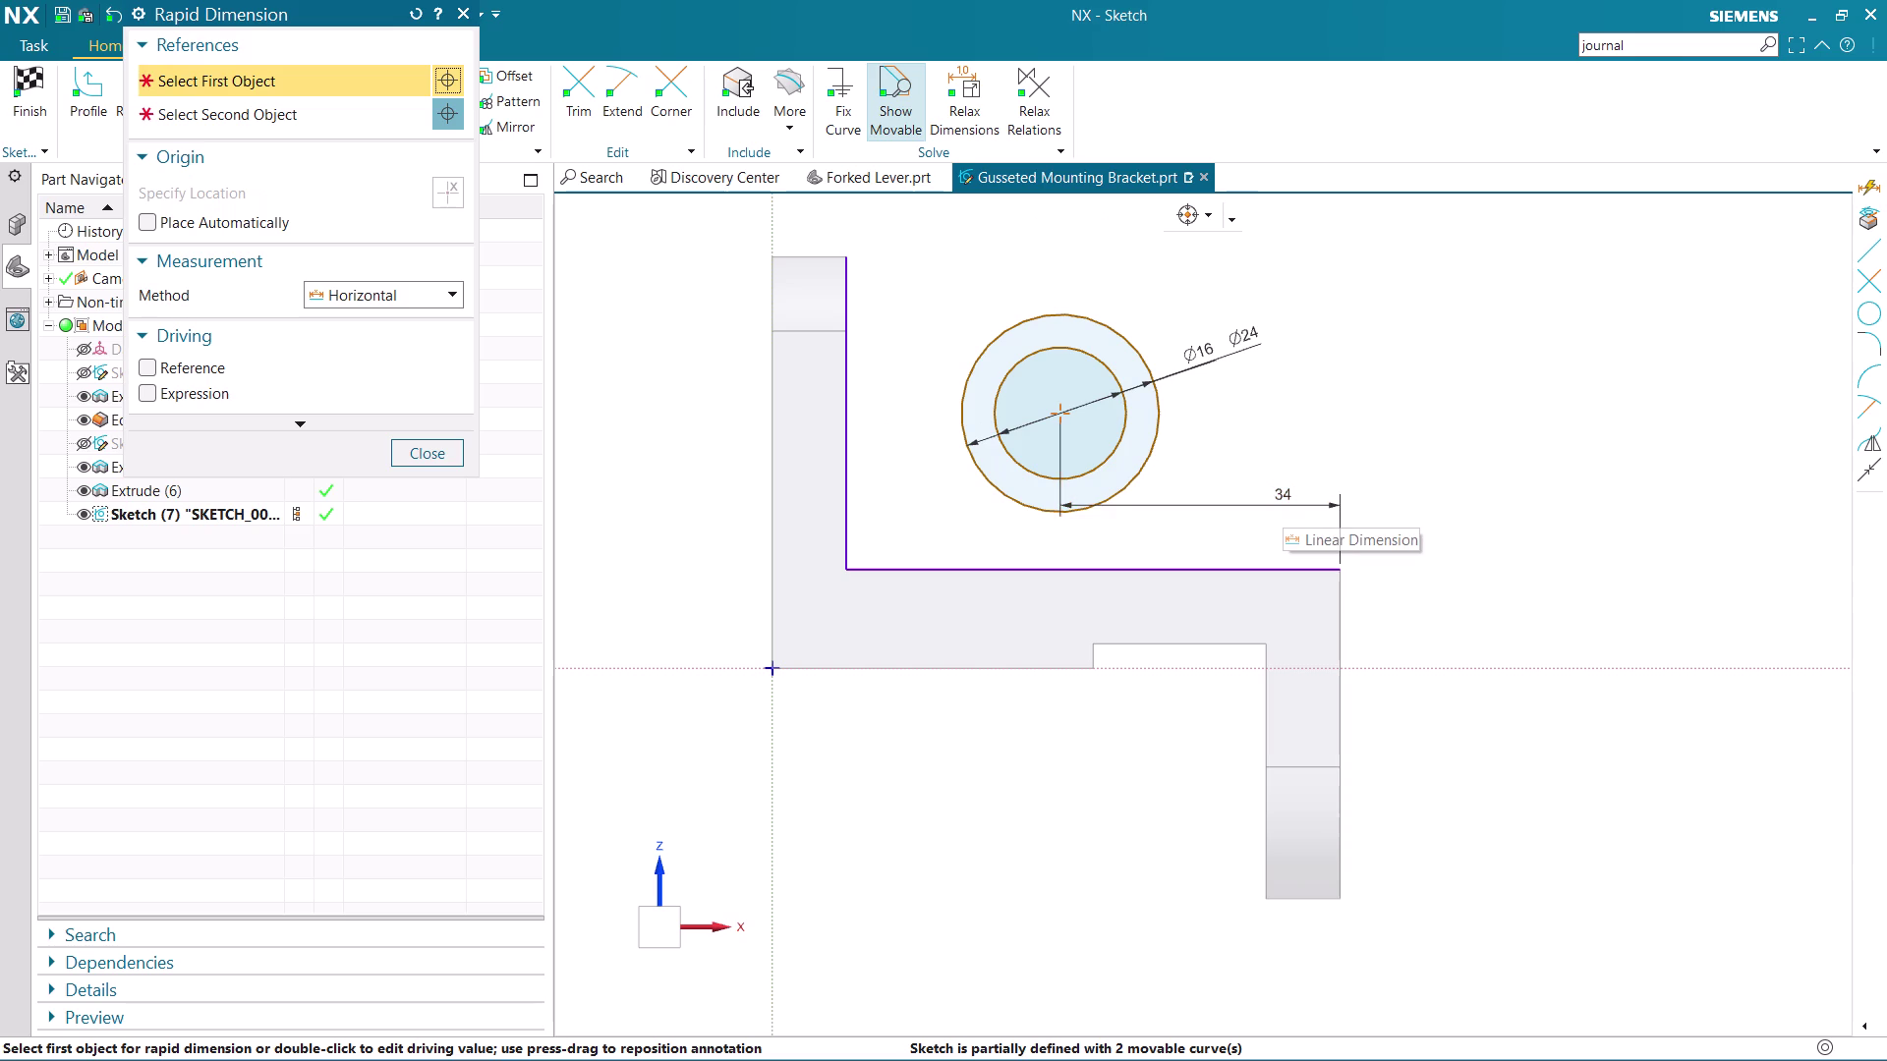
Add a vertical 19 mm dimension from the top edge to the circle centre.
double_click(1284, 497)
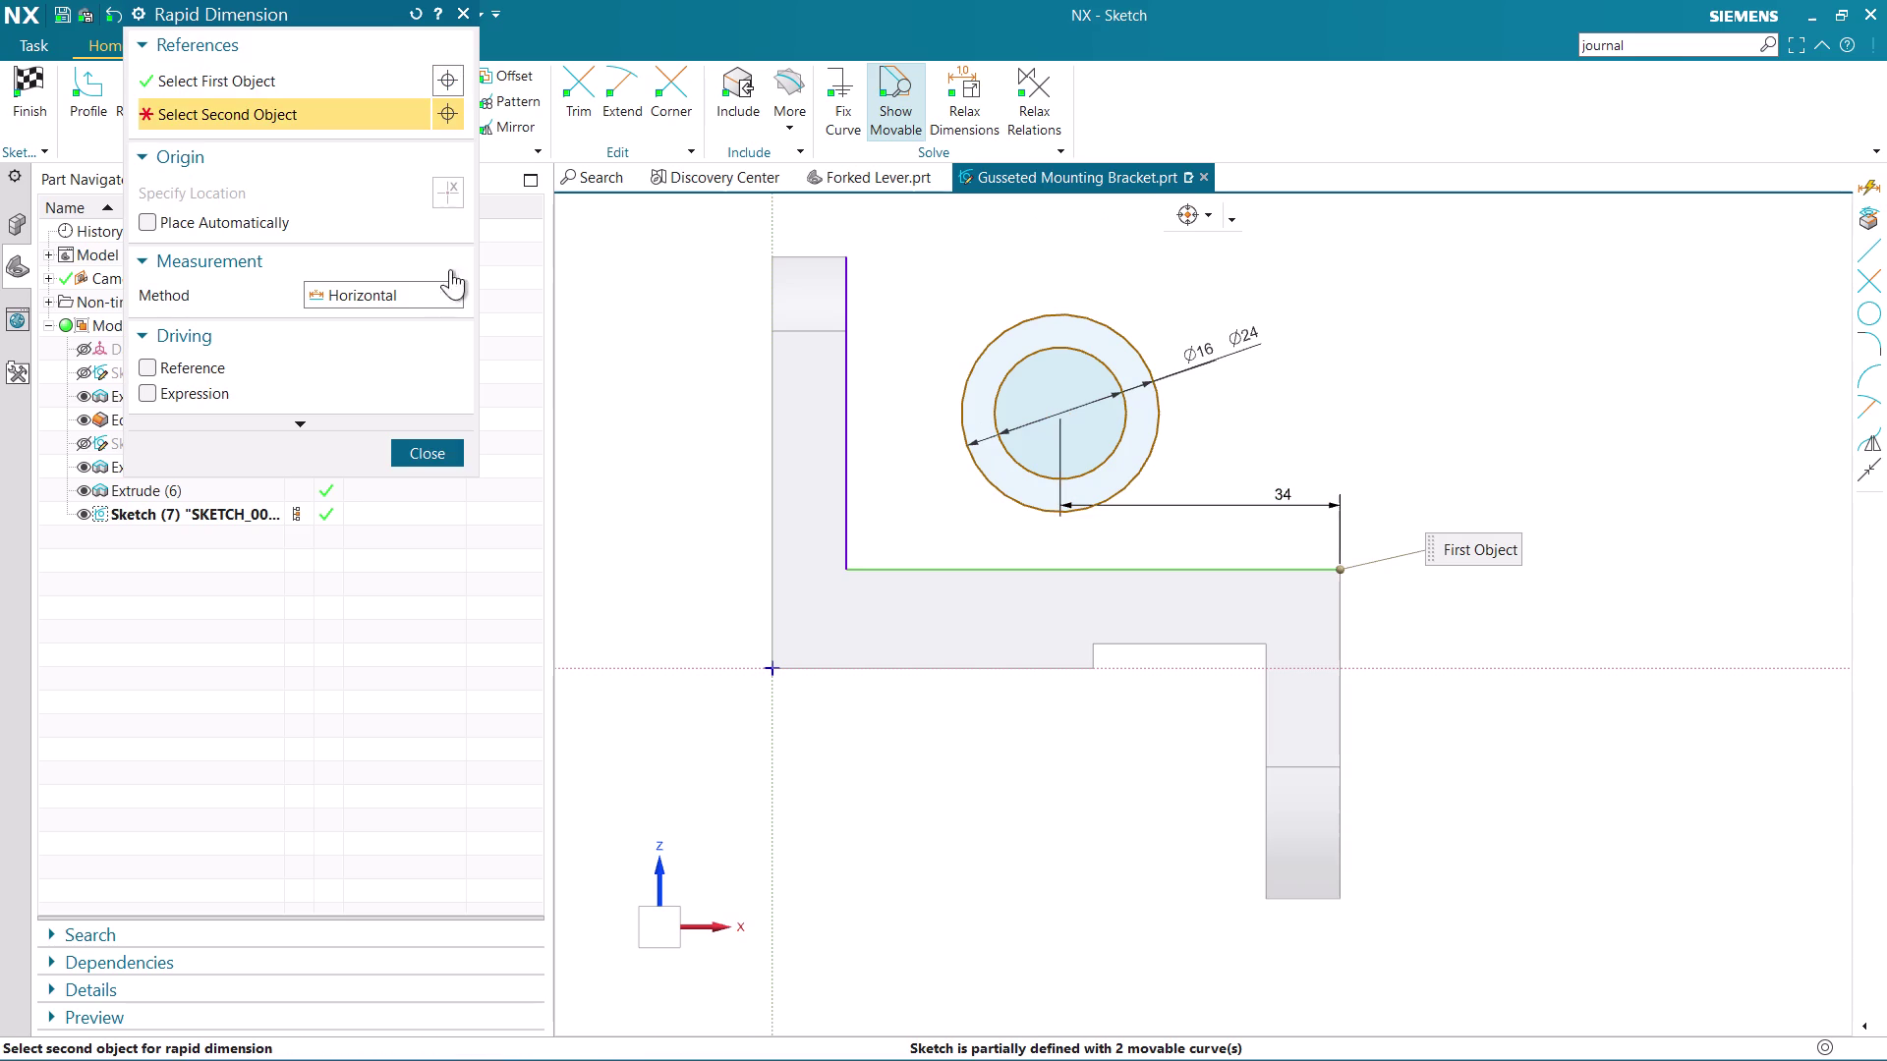
click(411, 294)
click(390, 357)
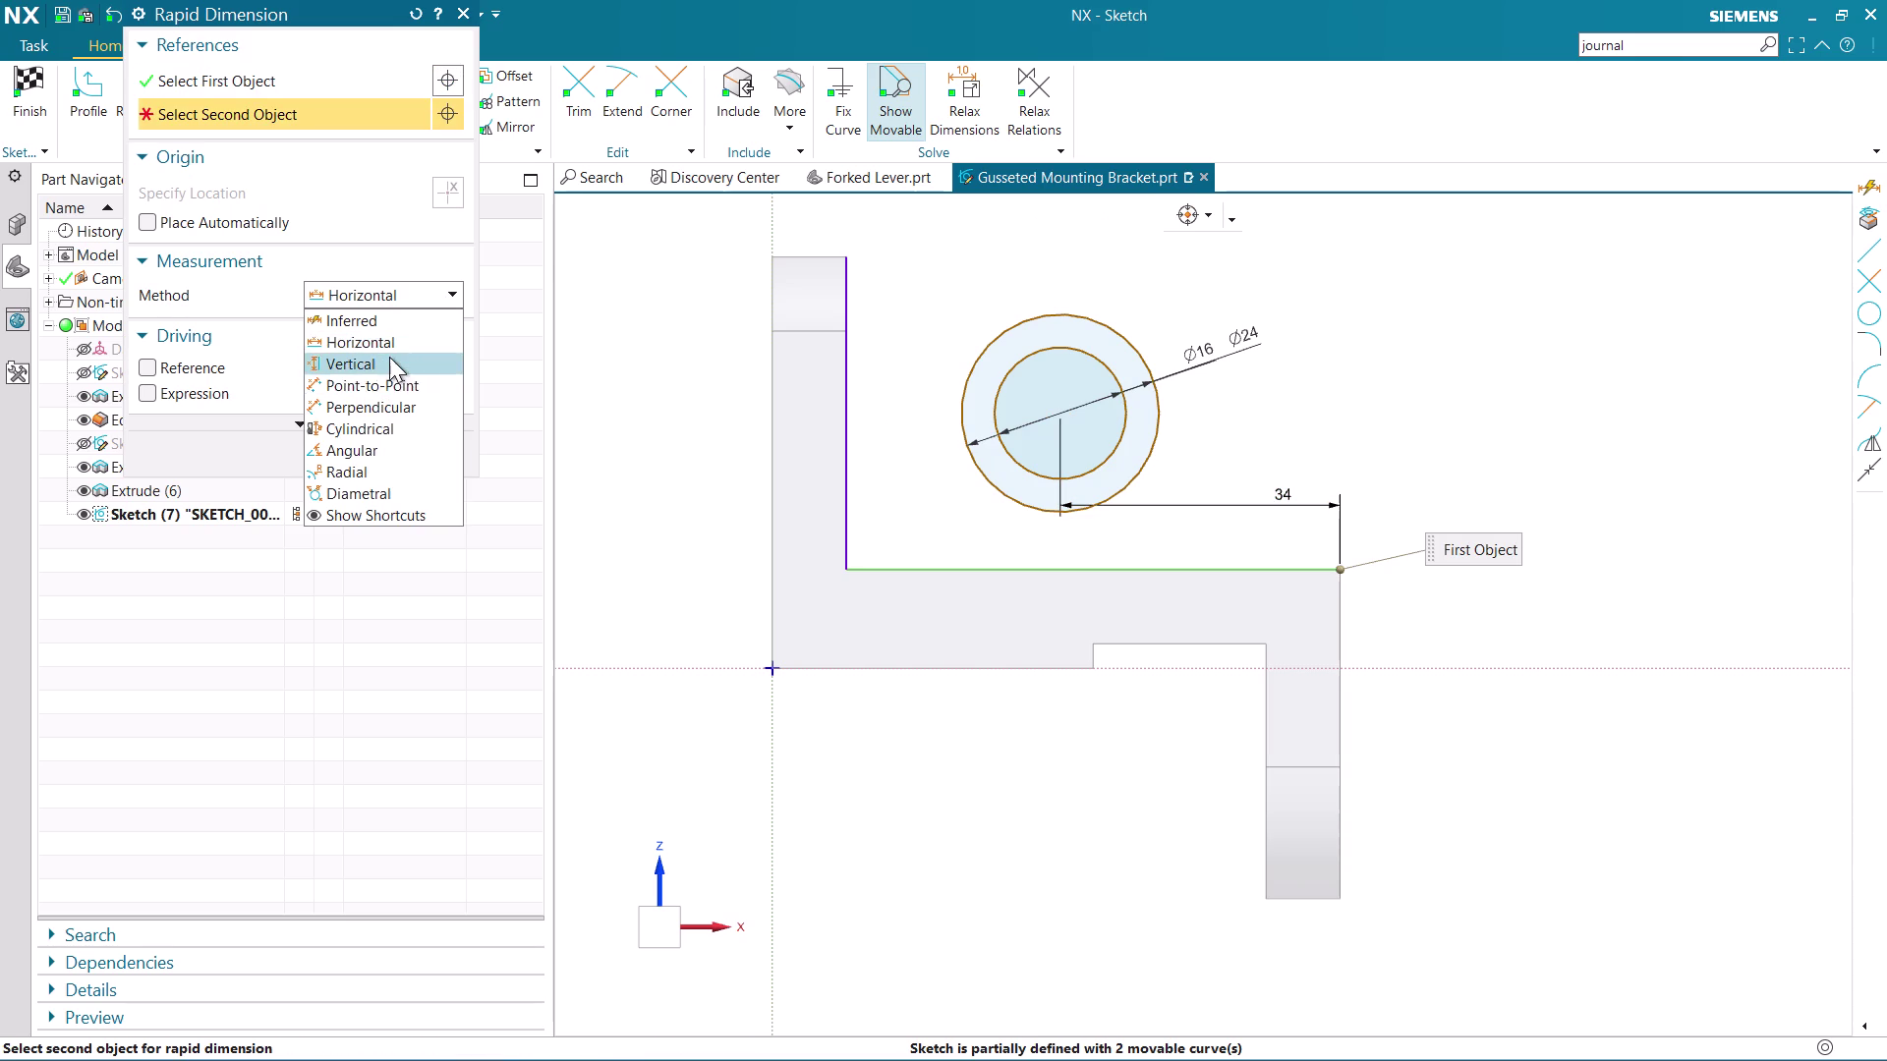
click(1058, 416)
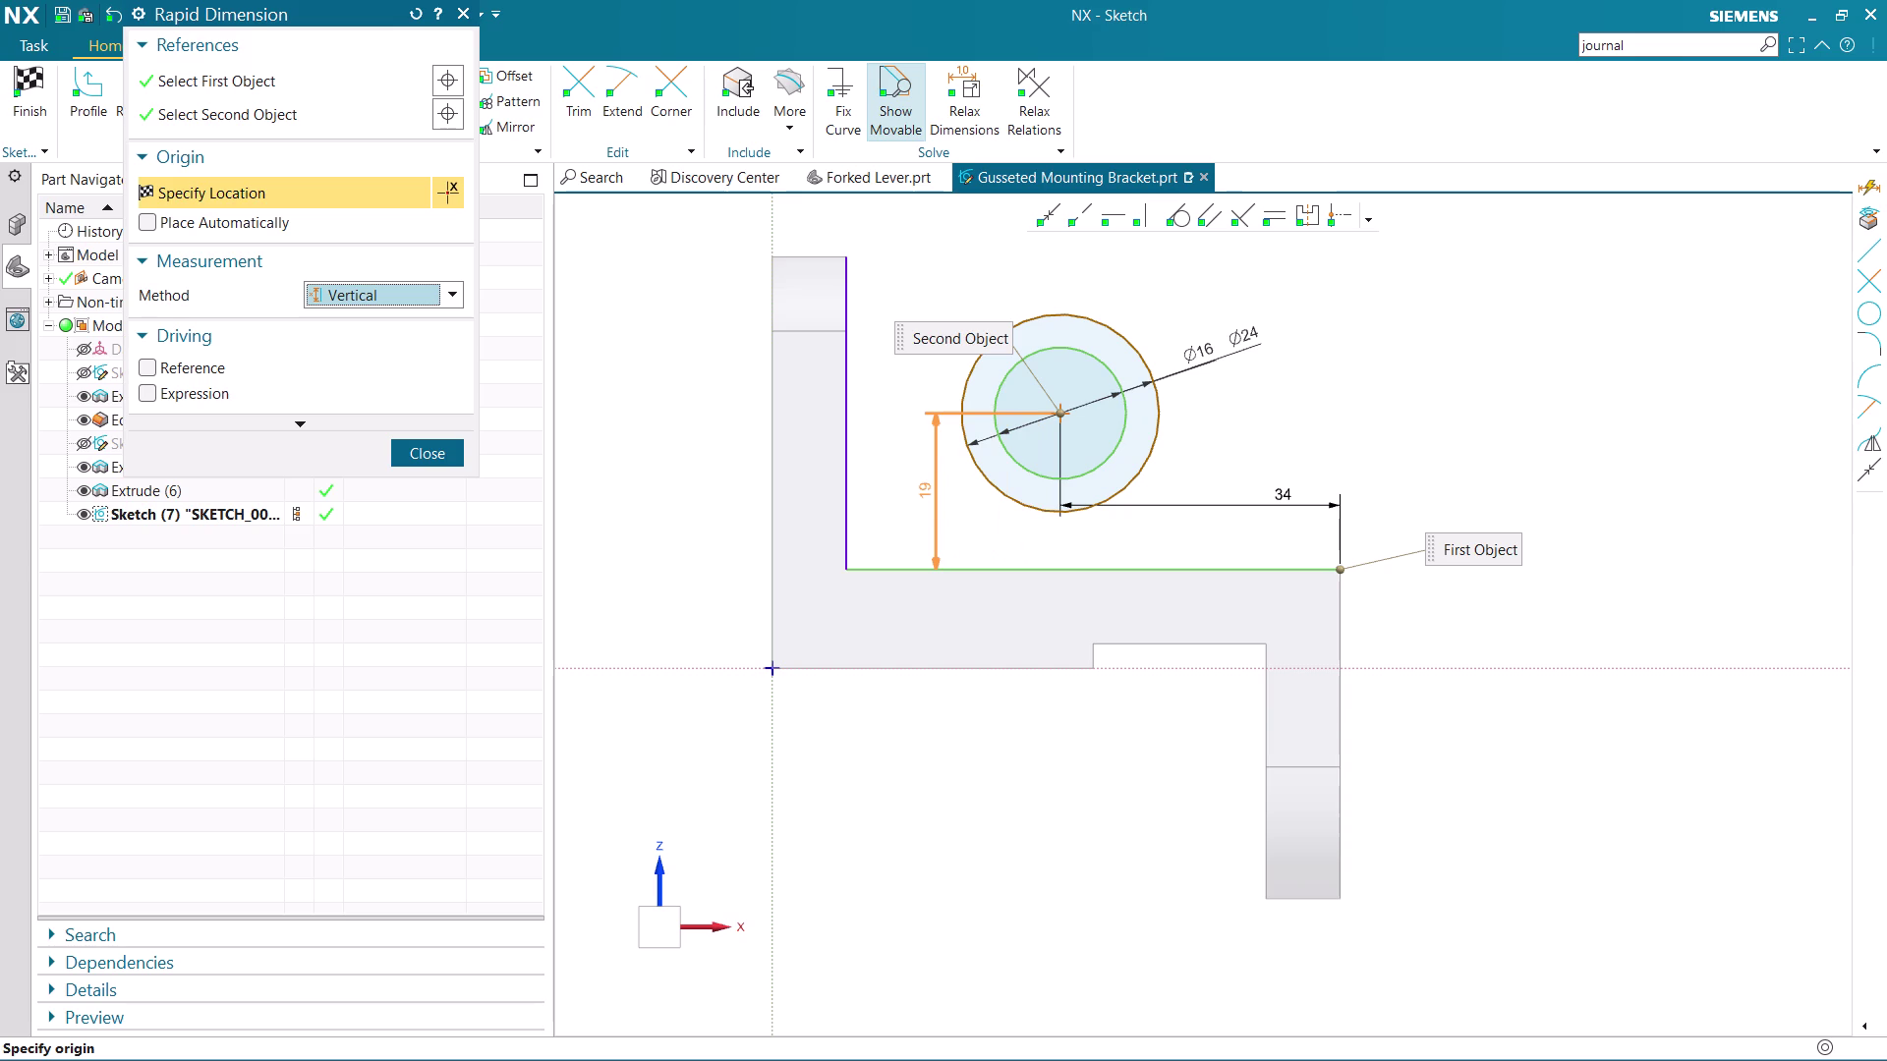
click(925, 506)
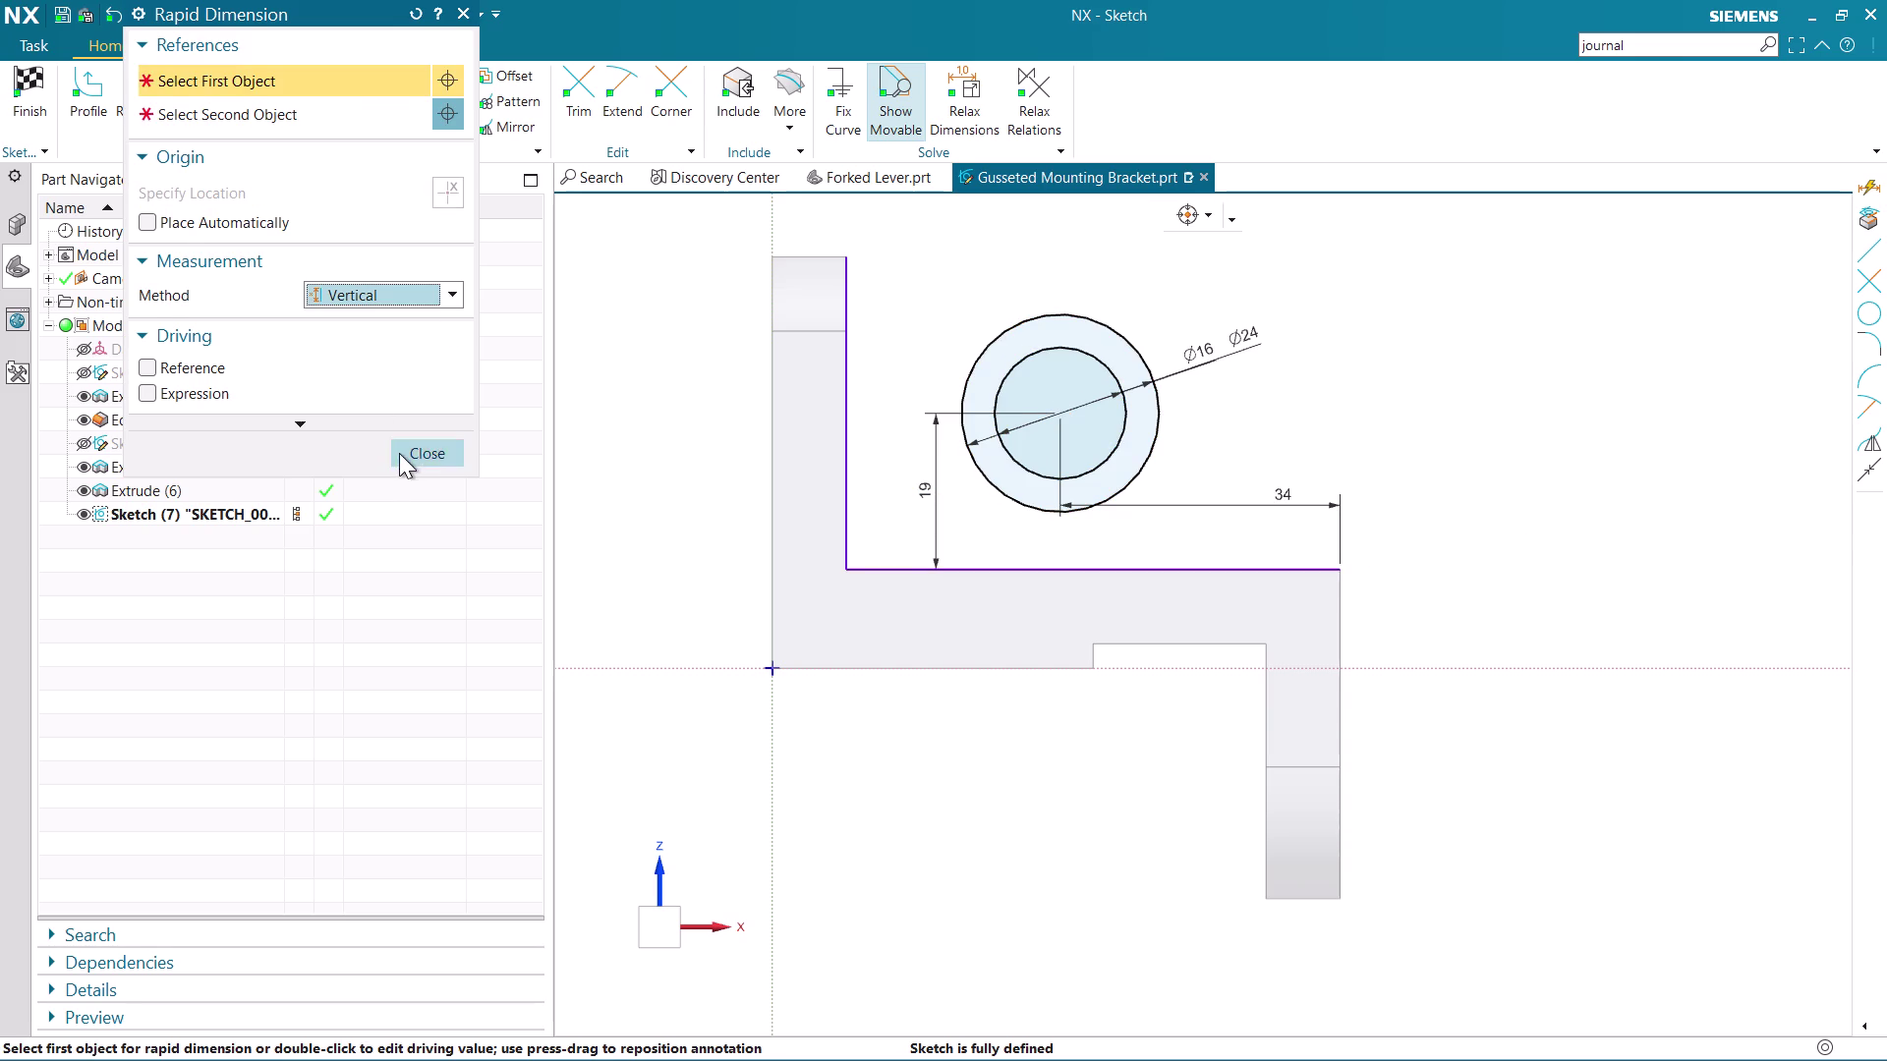
click(399, 453)
scroll(up, 3)
Change the horizontal position dimension from 34 to 32 mm.
double_click(1318, 493)
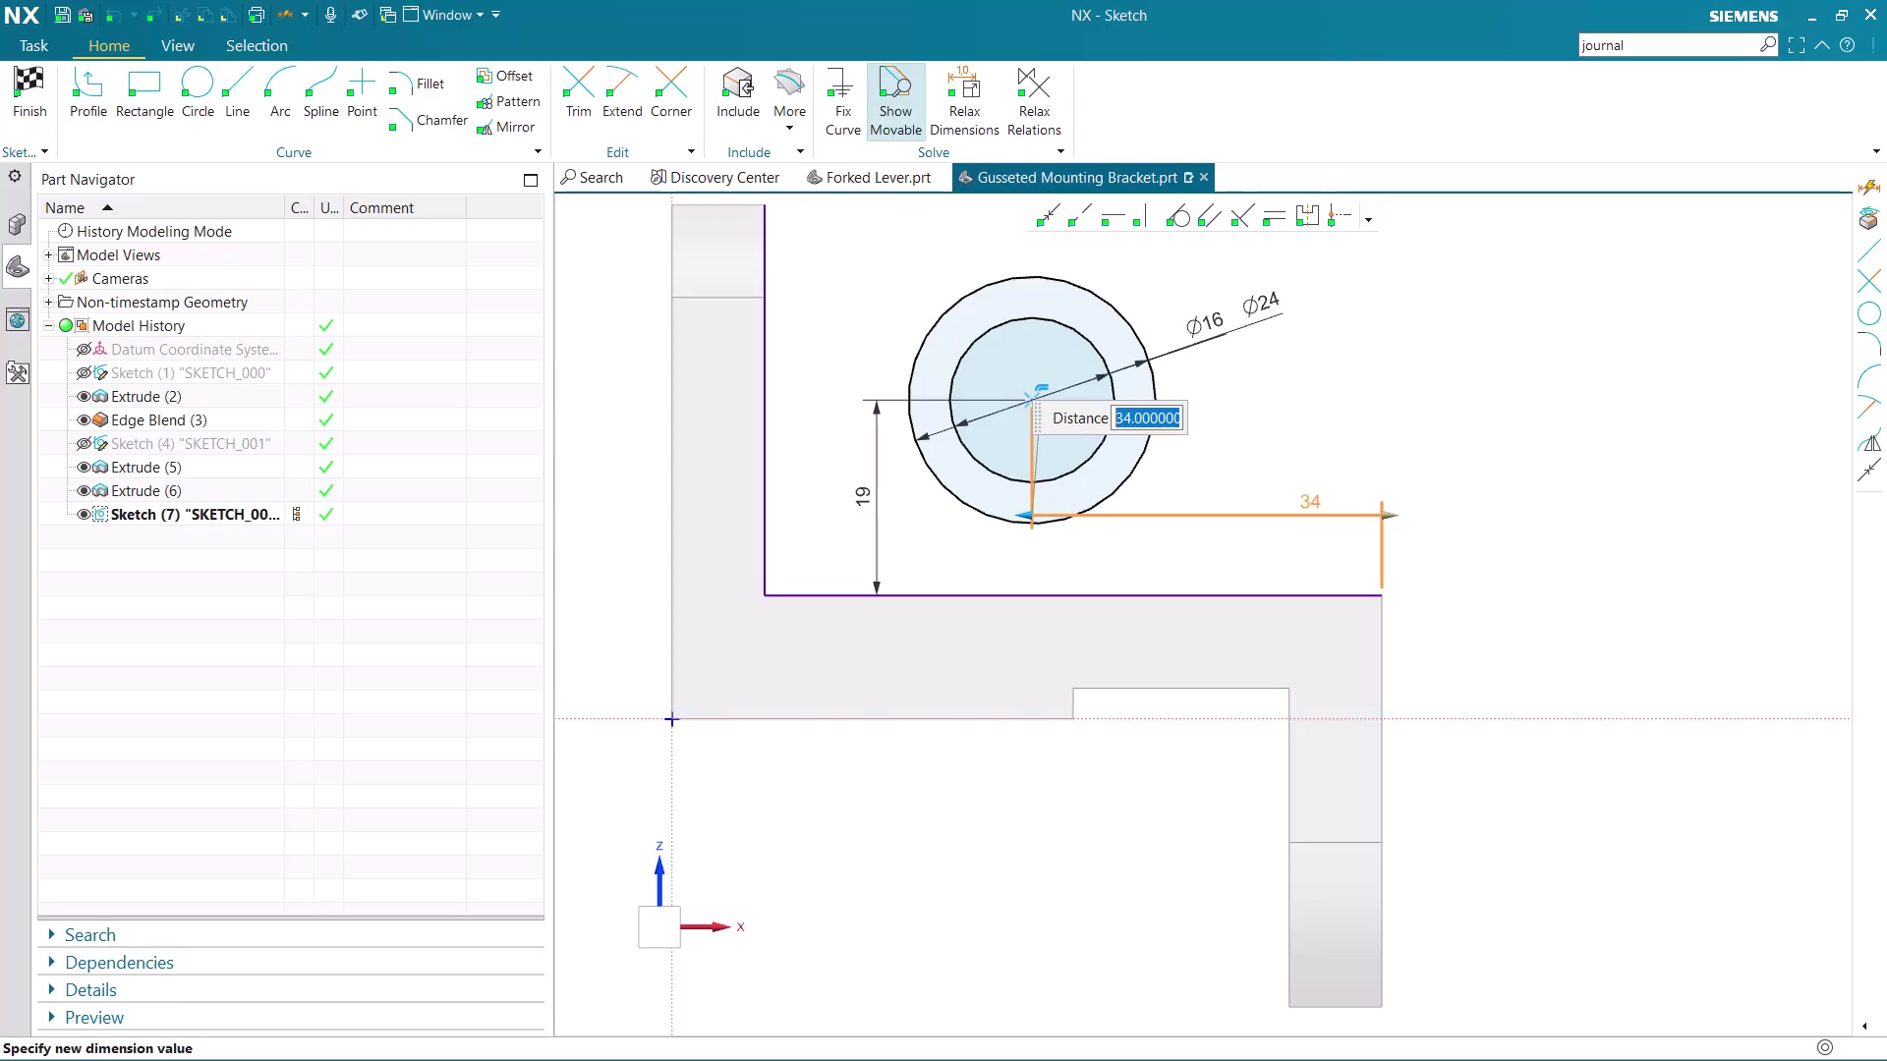
key(3)
key(2)
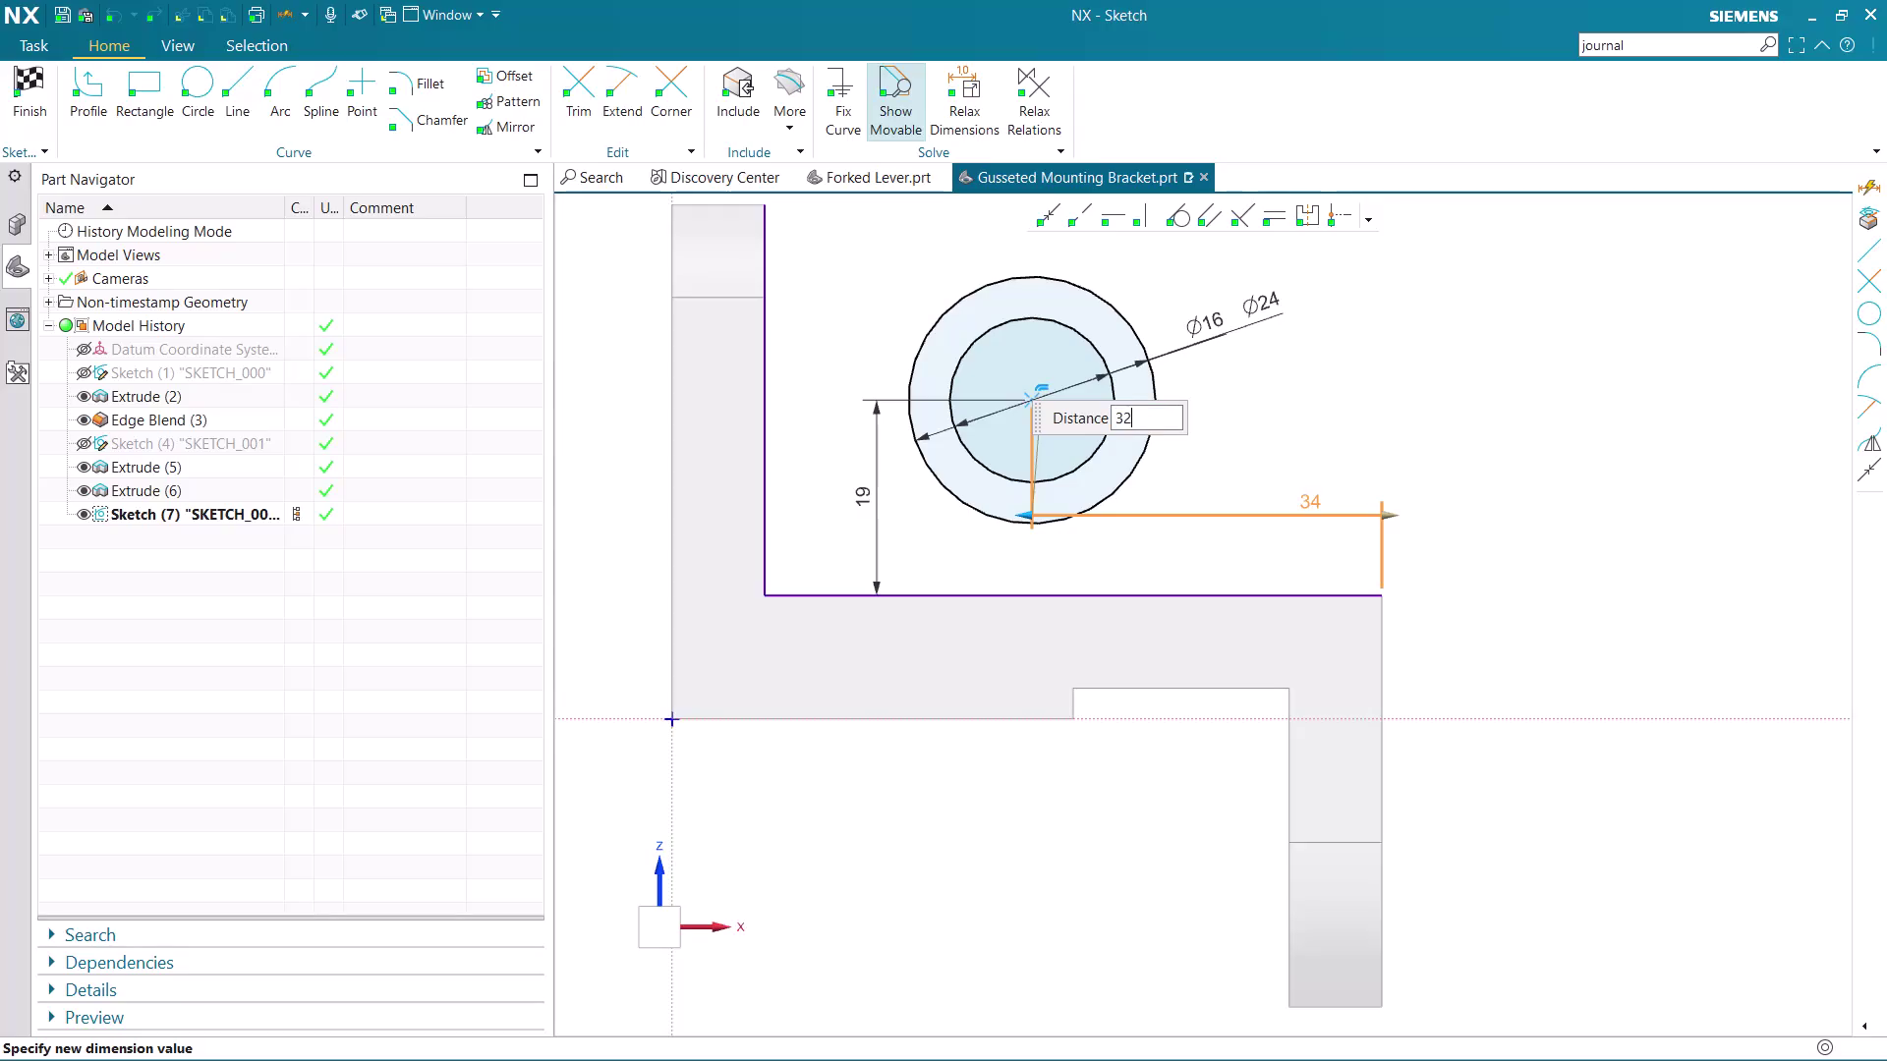
key(Return)
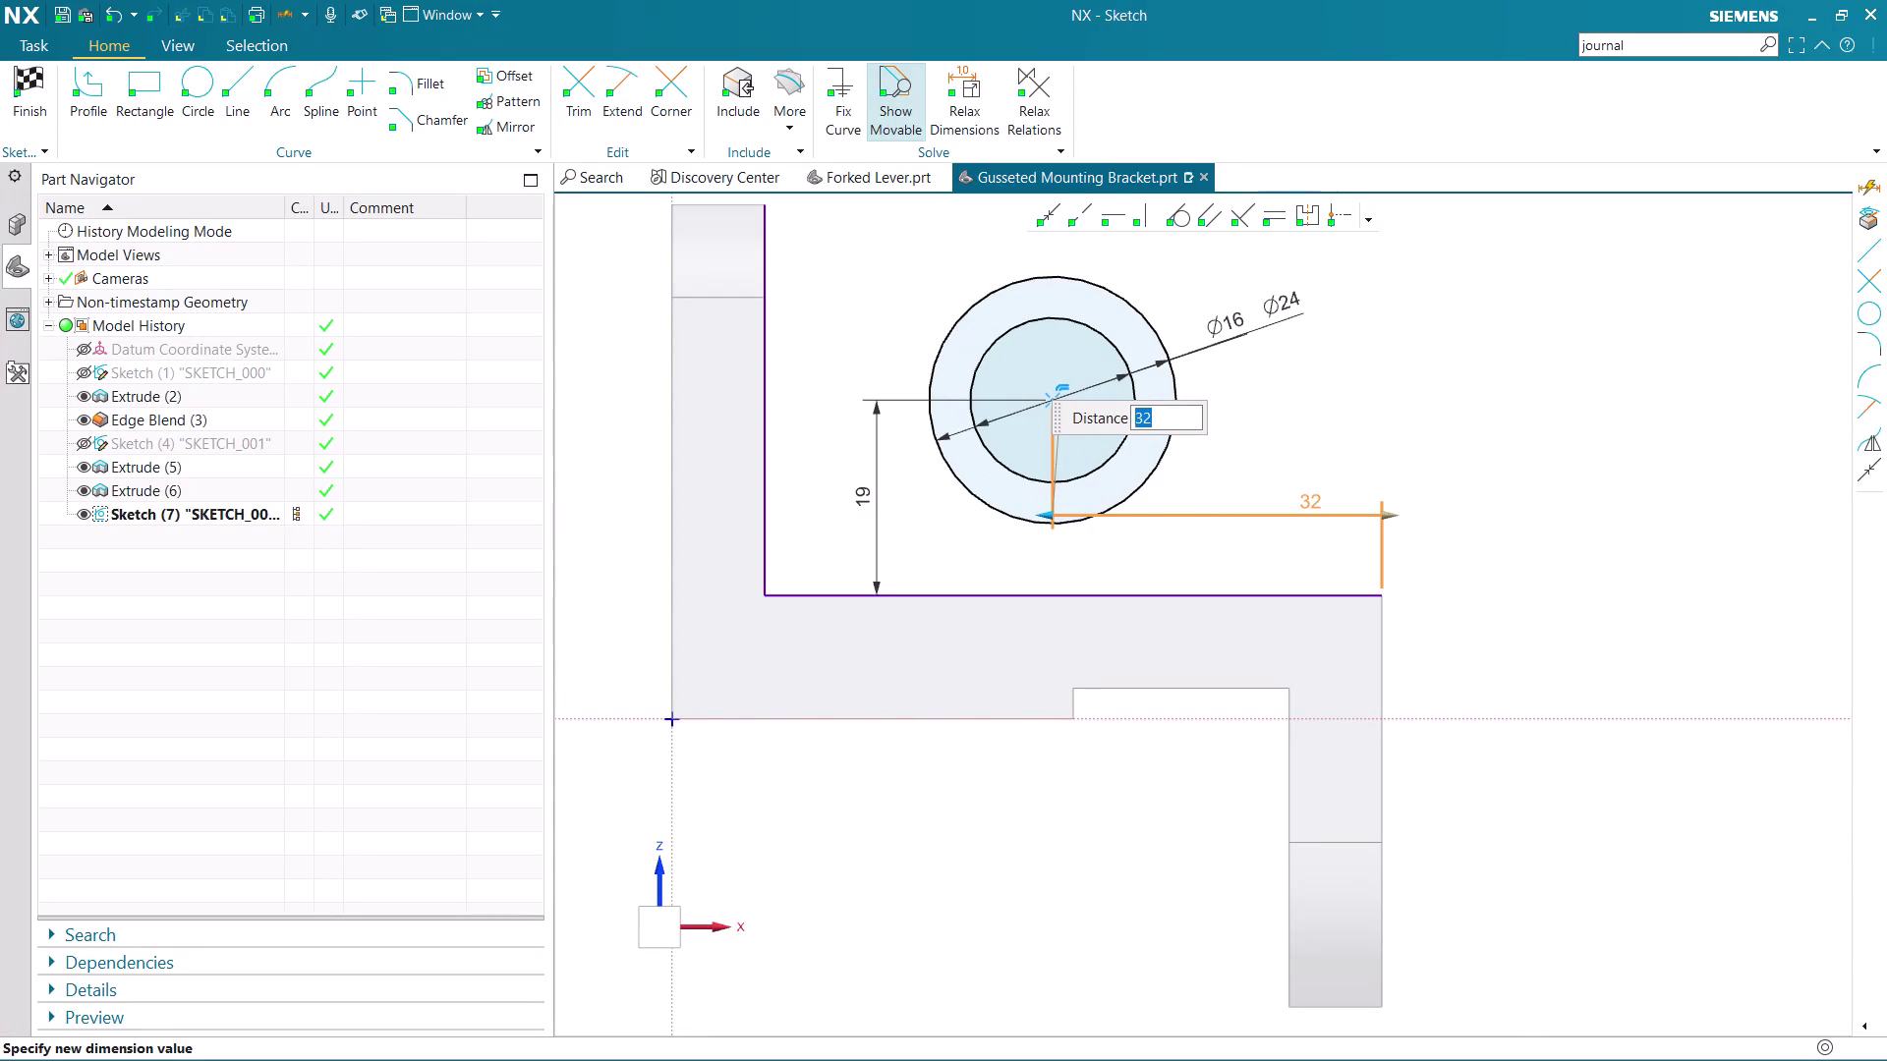
scroll(up, 3)
middle_click(903, 508)
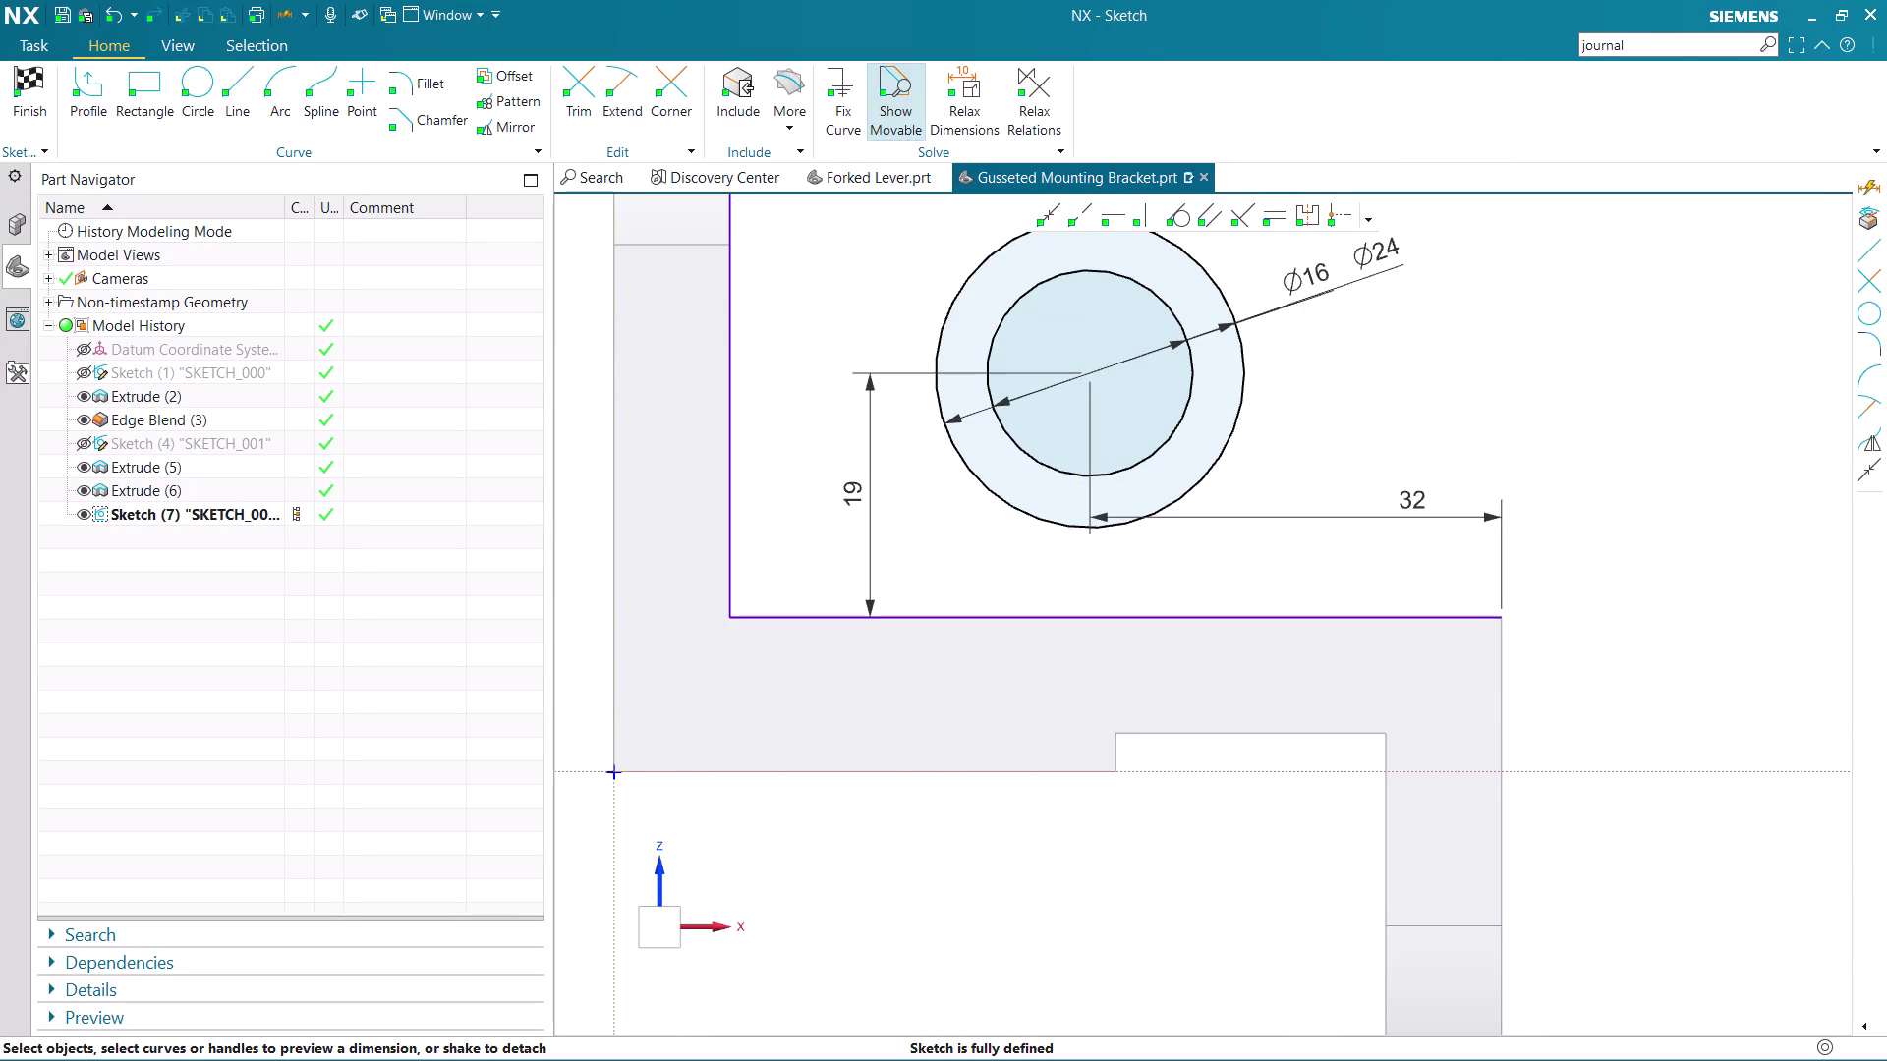
Change the vertical position dimension from 19 to 20 mm.
double_click(849, 498)
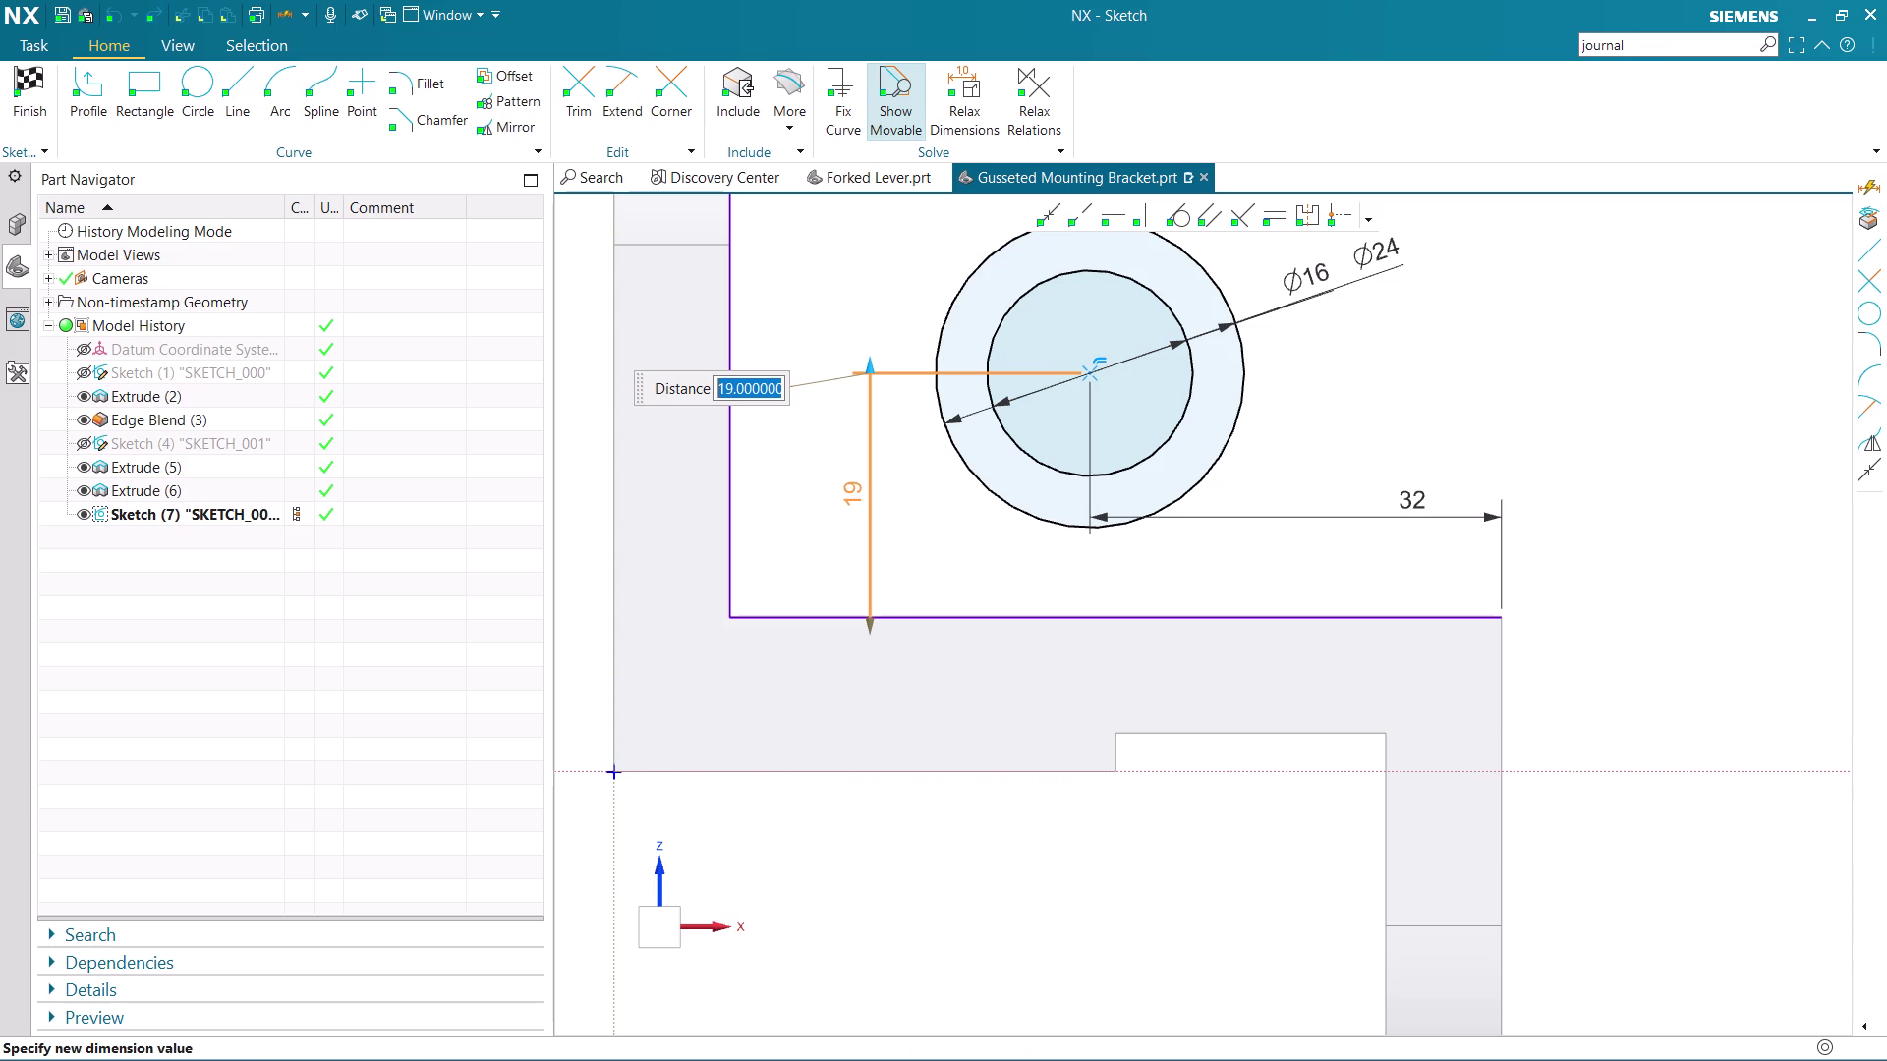
key(2)
key(0)
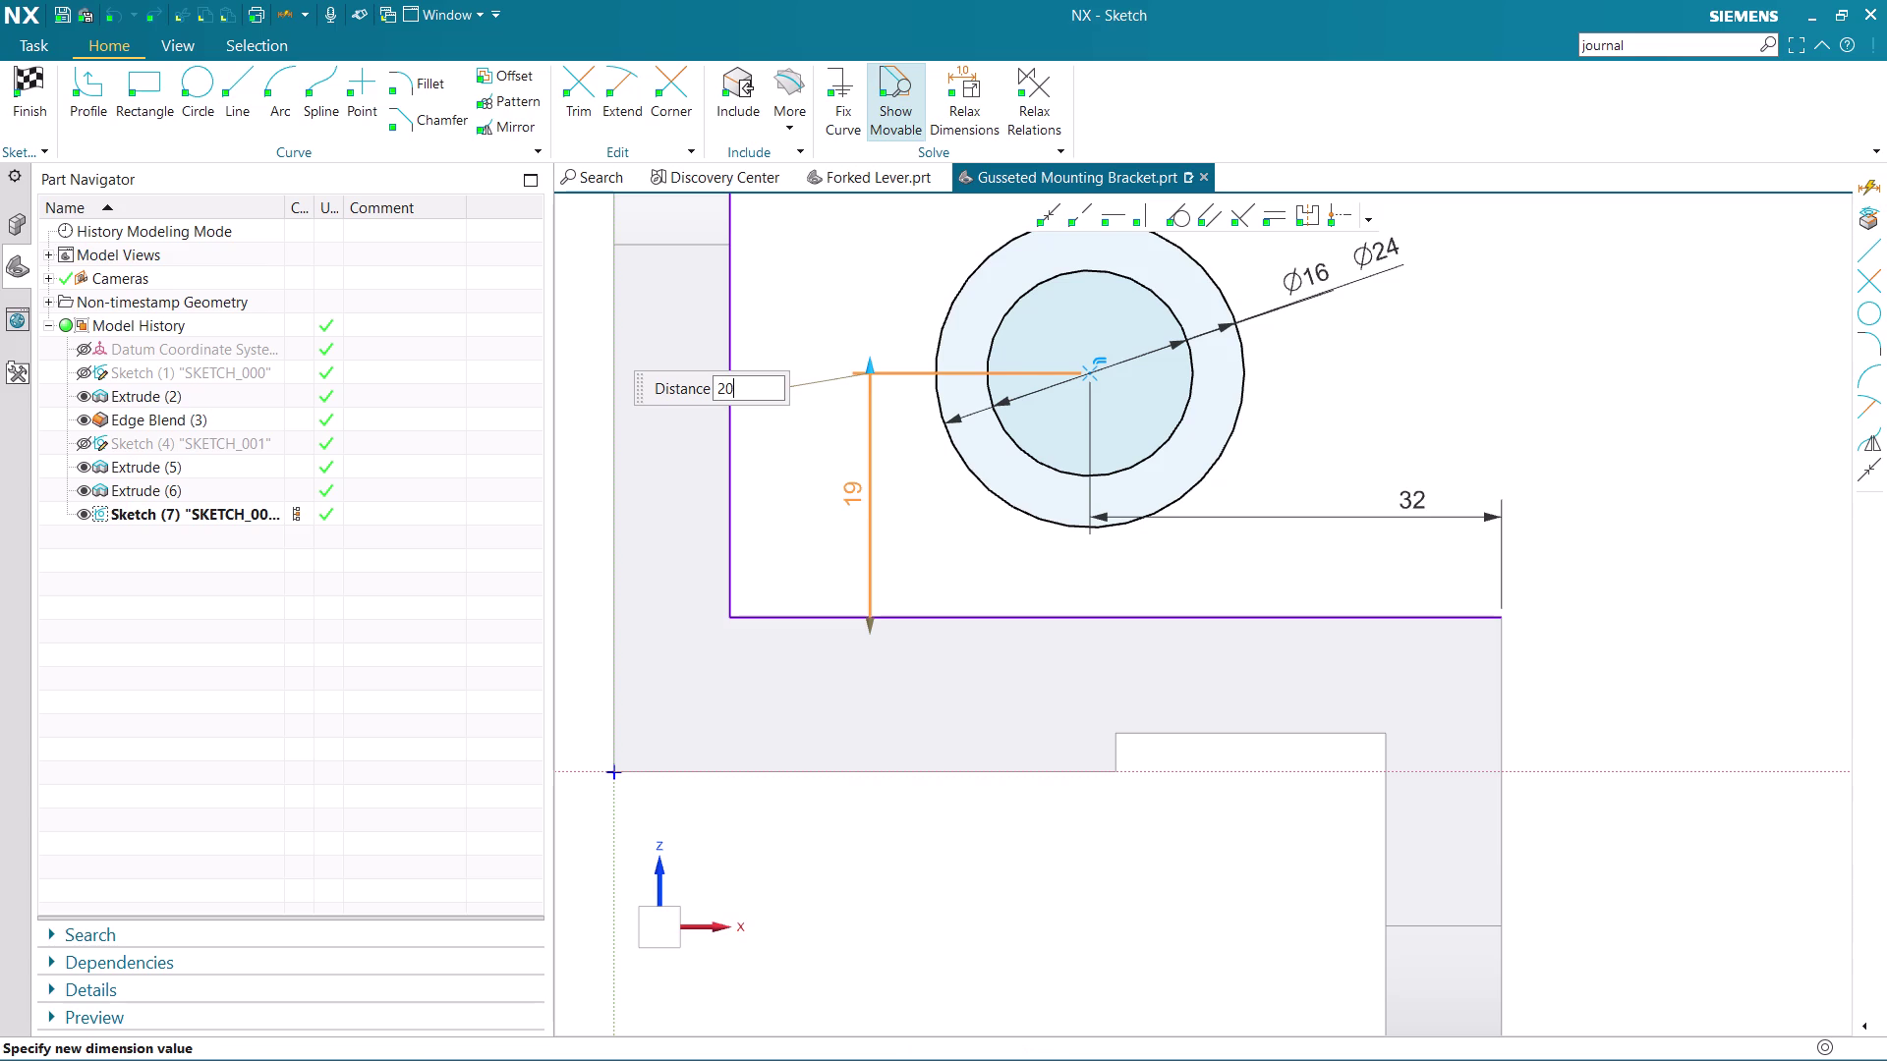
key(Return)
middle_click(962, 533)
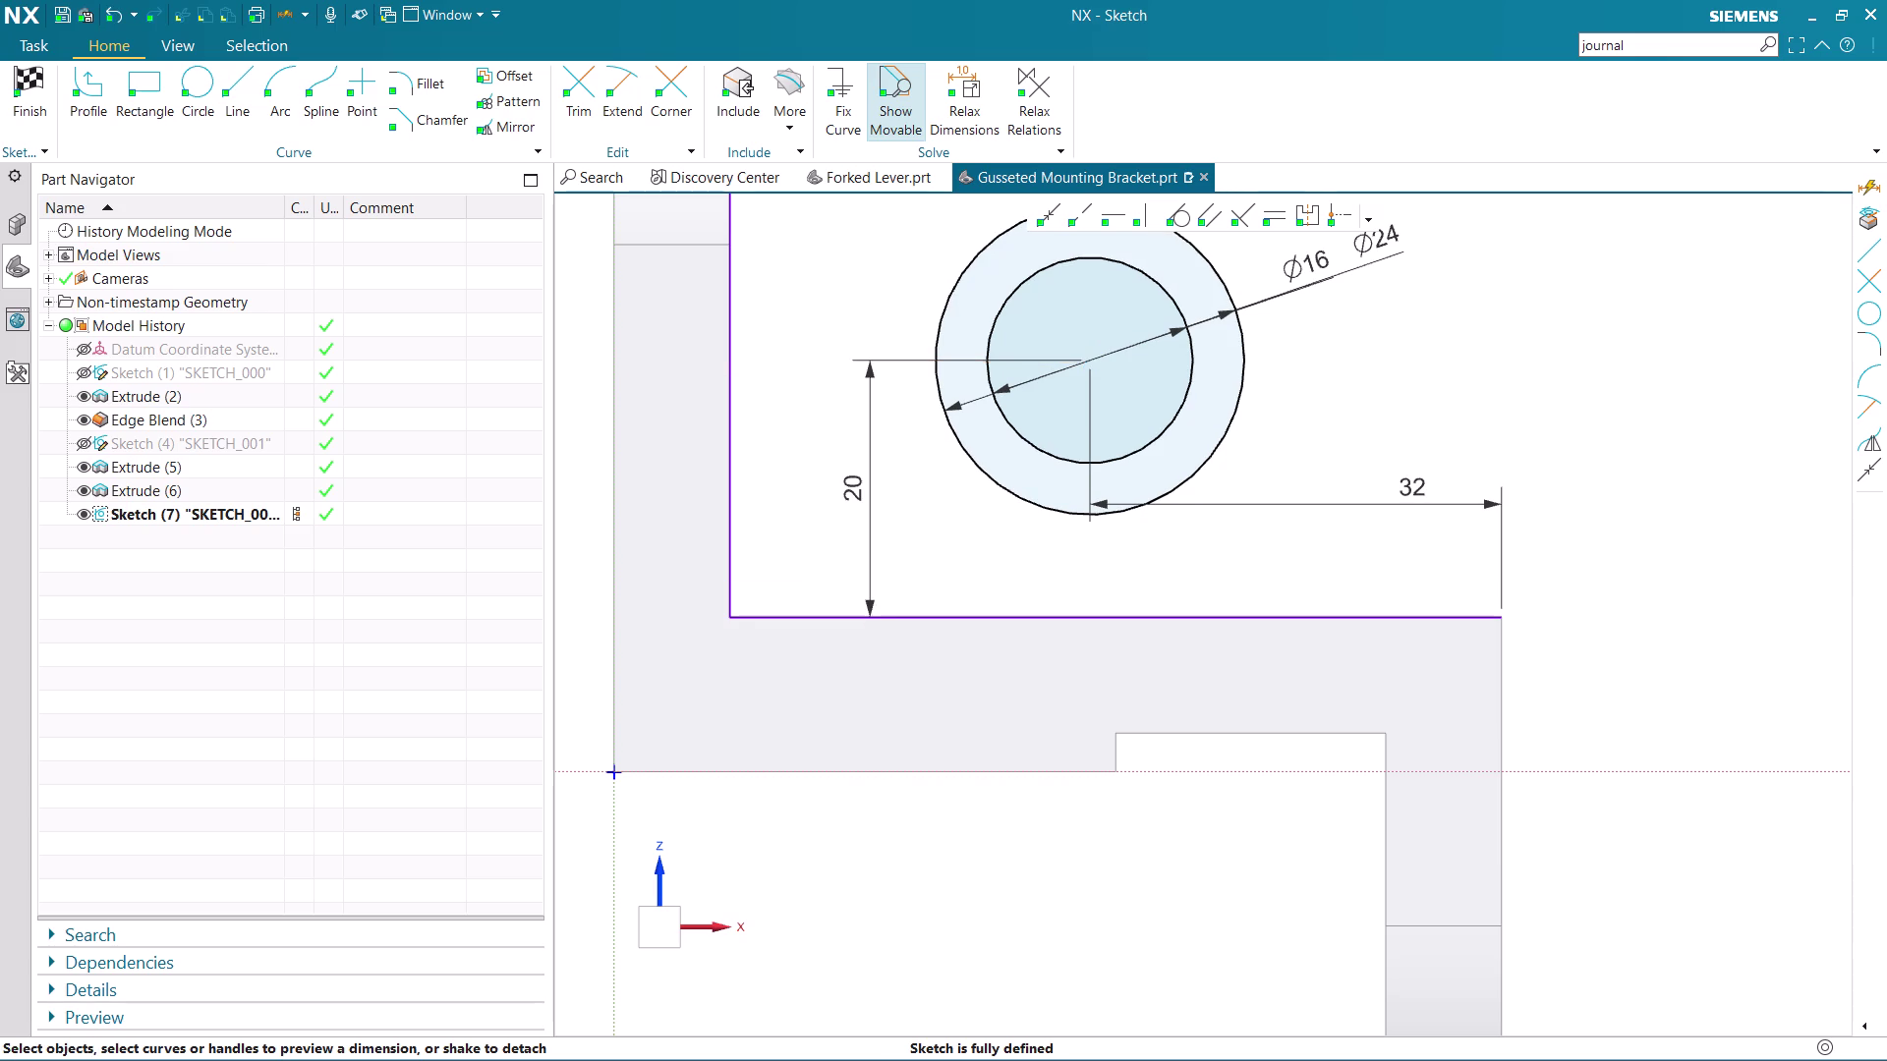
scroll(down, 3)
Save the part with Ctrl+S.
scroll(up, 3)
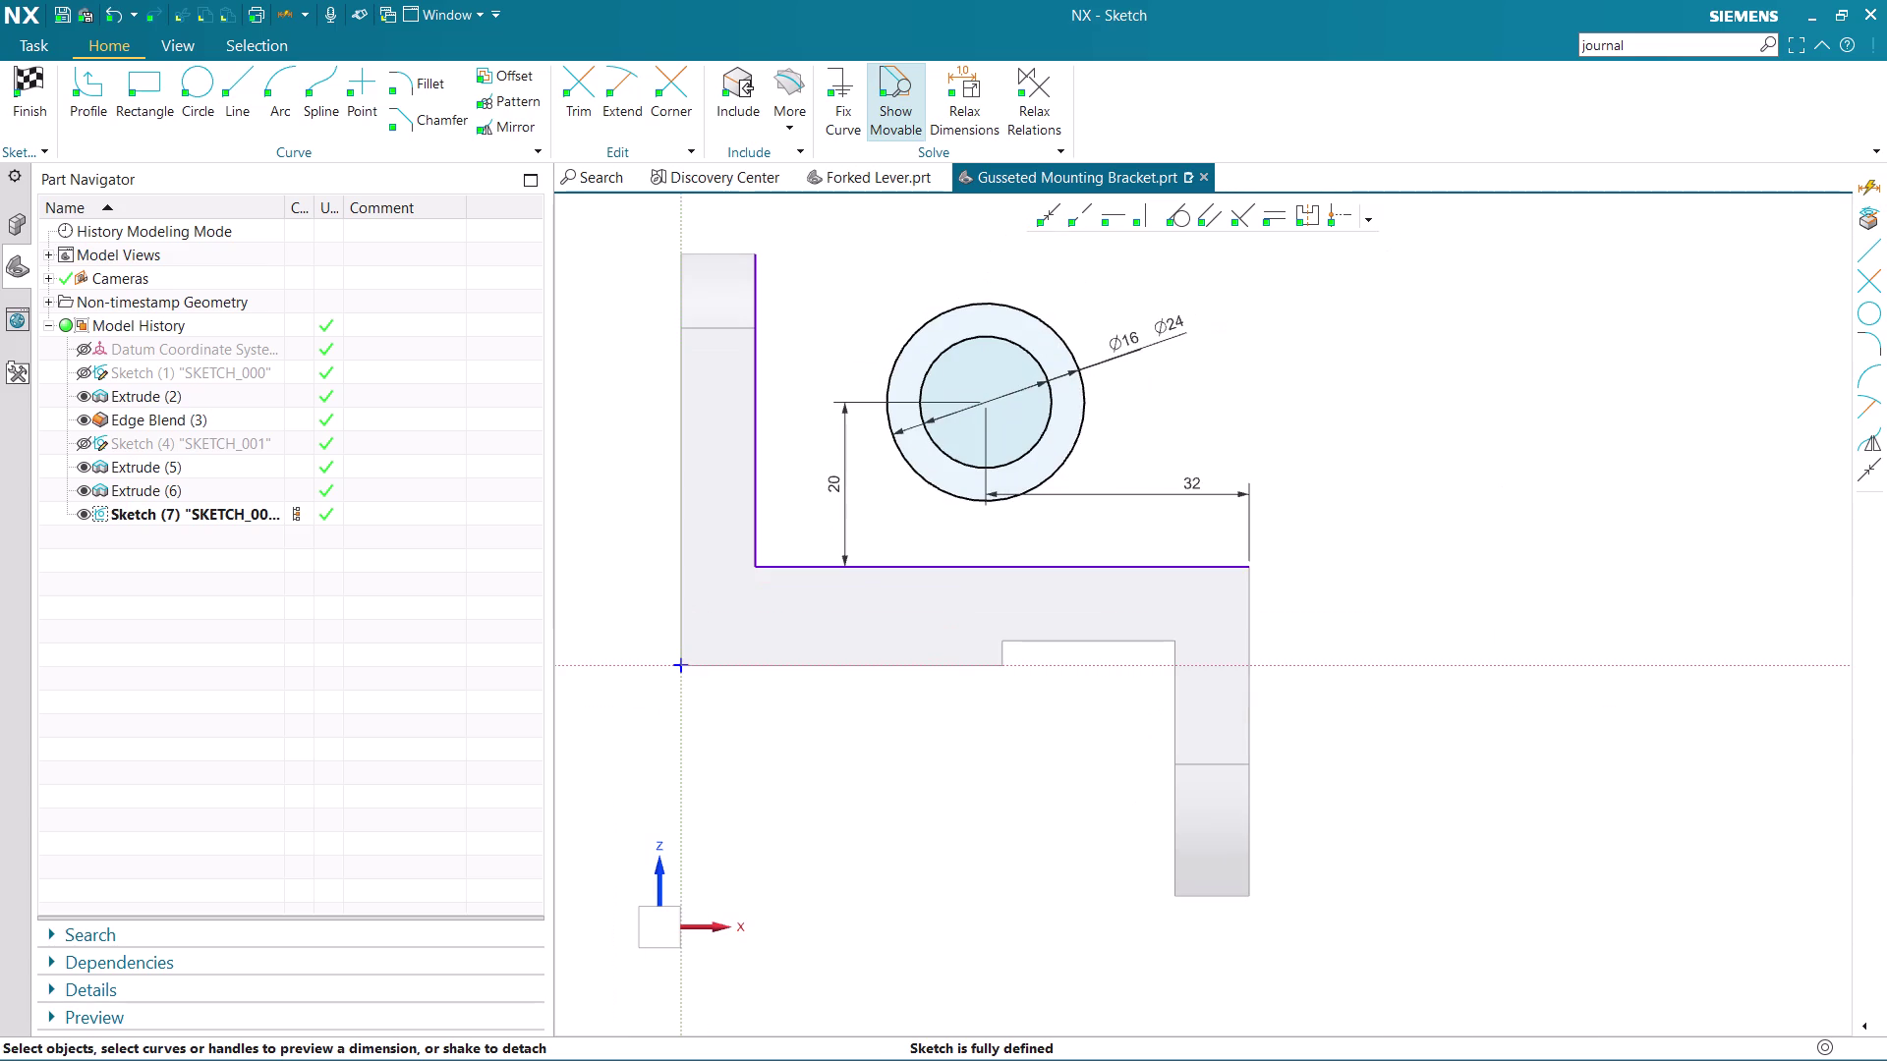
key(ctrl+s)
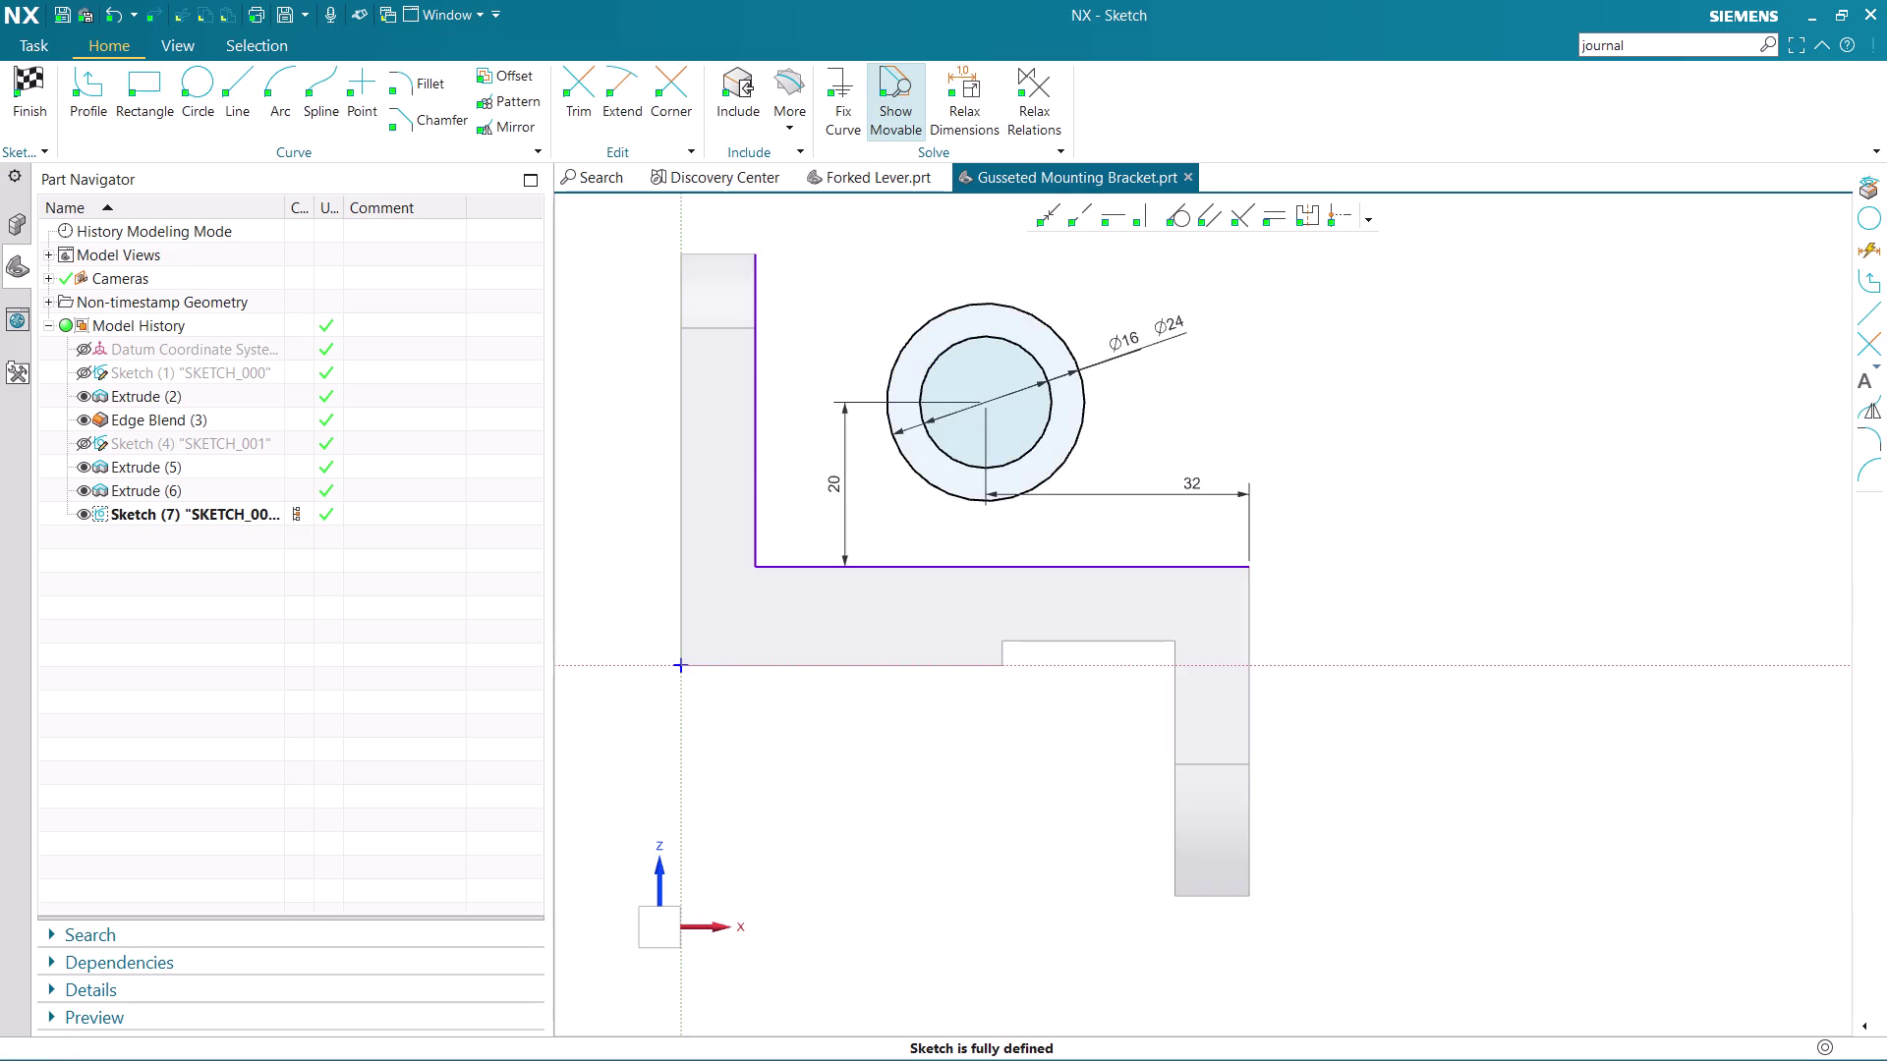
scroll(down, 3)
scroll(up, 3)
scroll(up, 3)
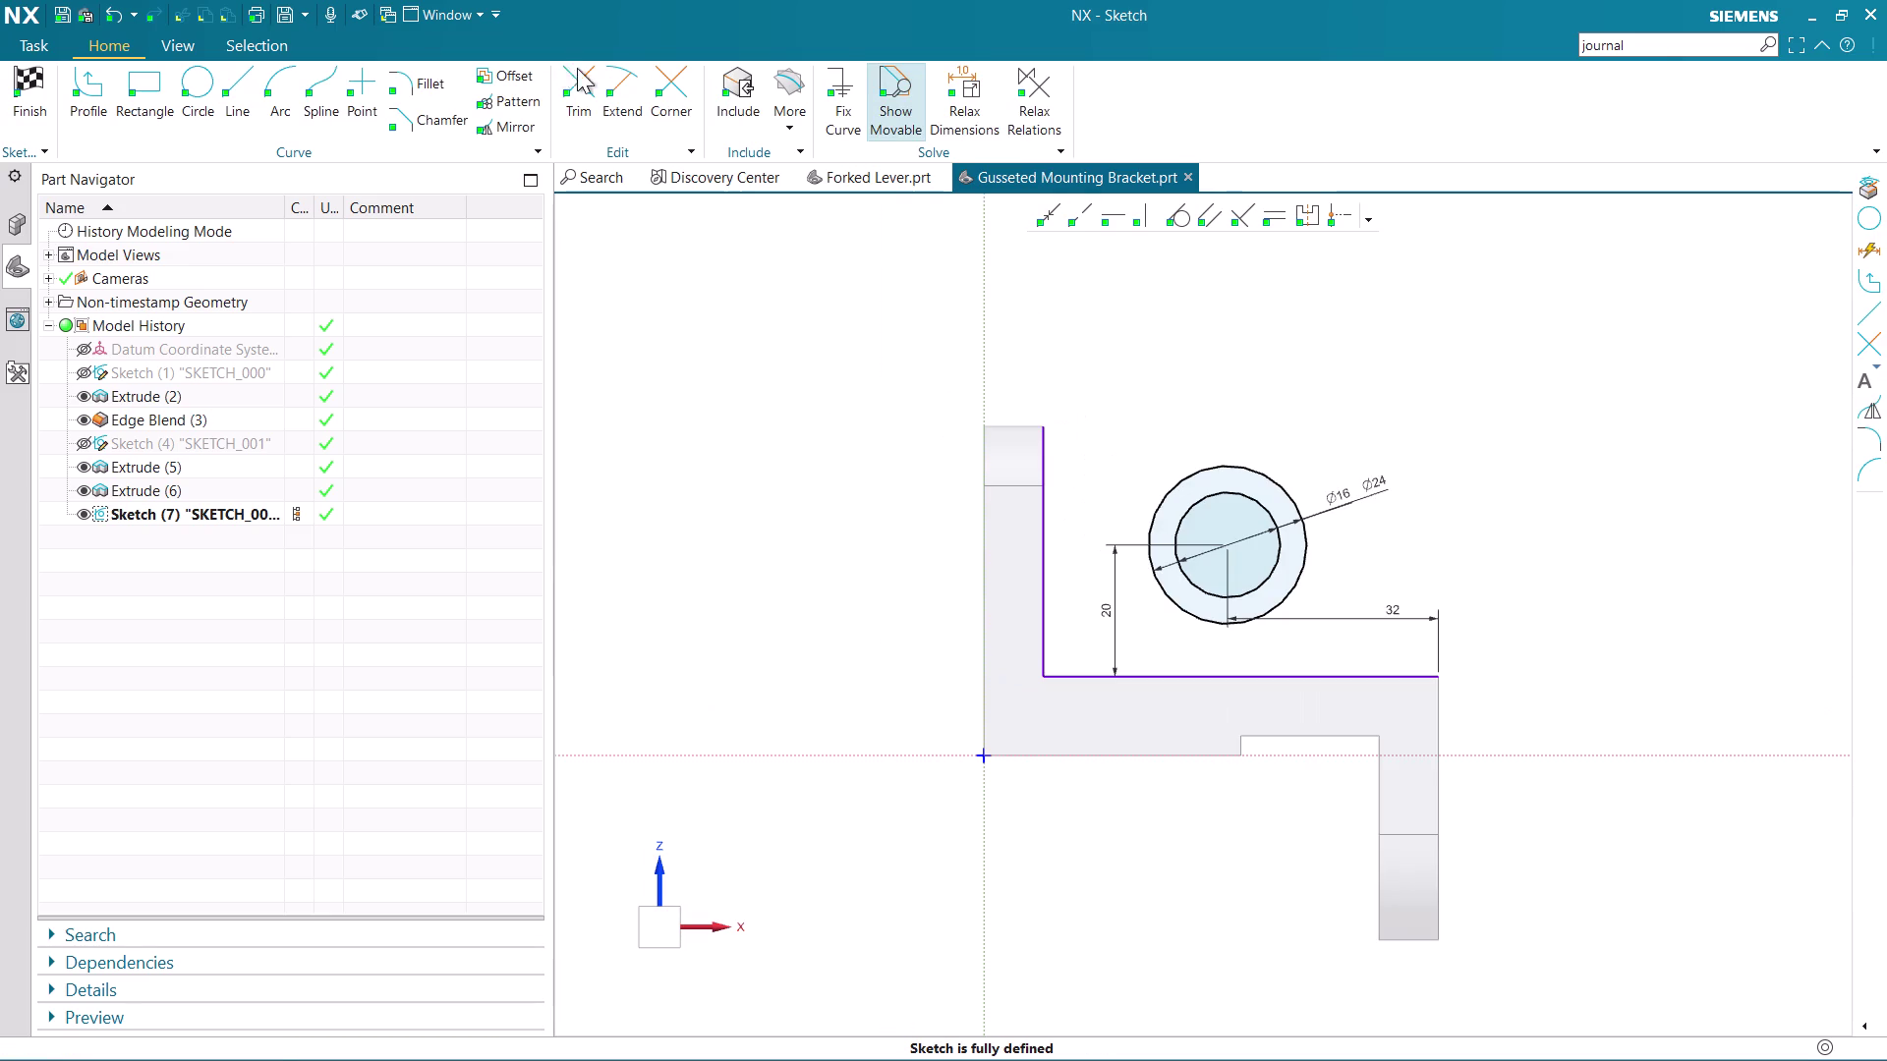
Trim away the projected bracket edge lines, accepting the associativity warning, and finish the sketch.
click(588, 87)
scroll(up, 3)
click(1062, 438)
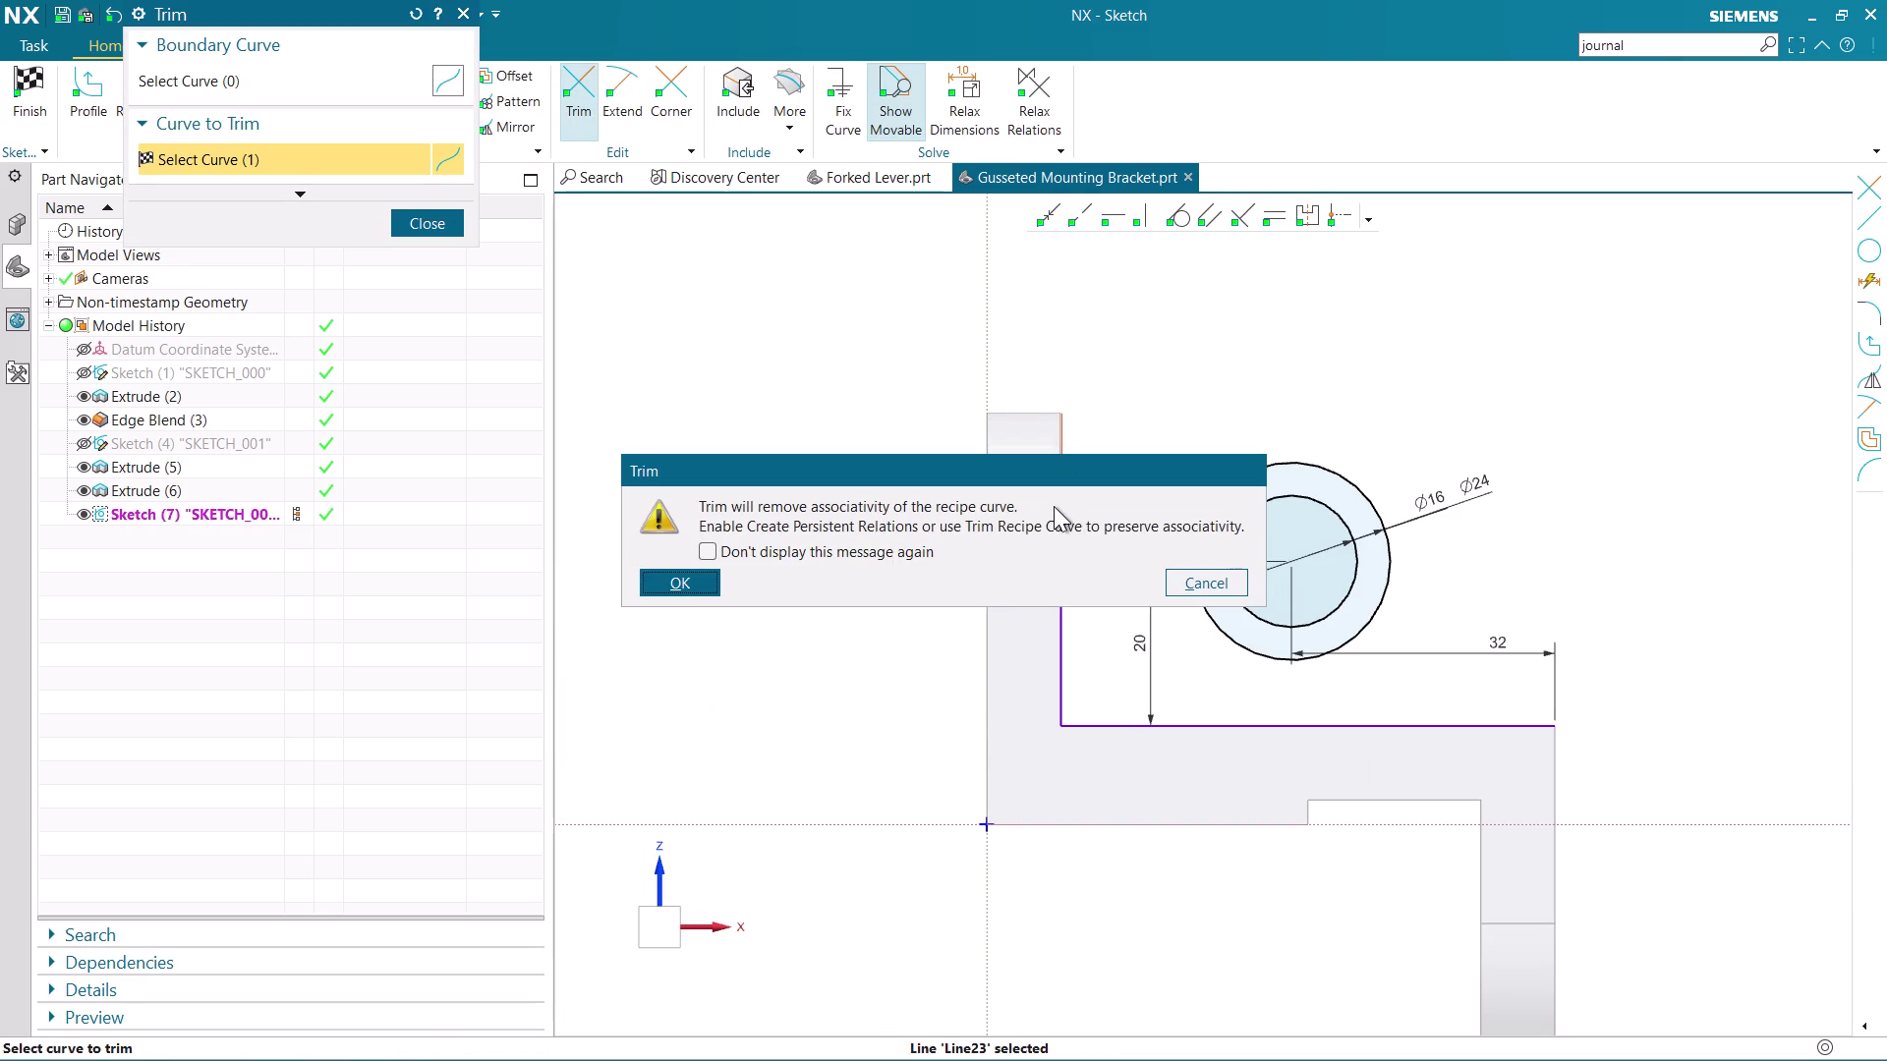
click(706, 592)
click(1068, 582)
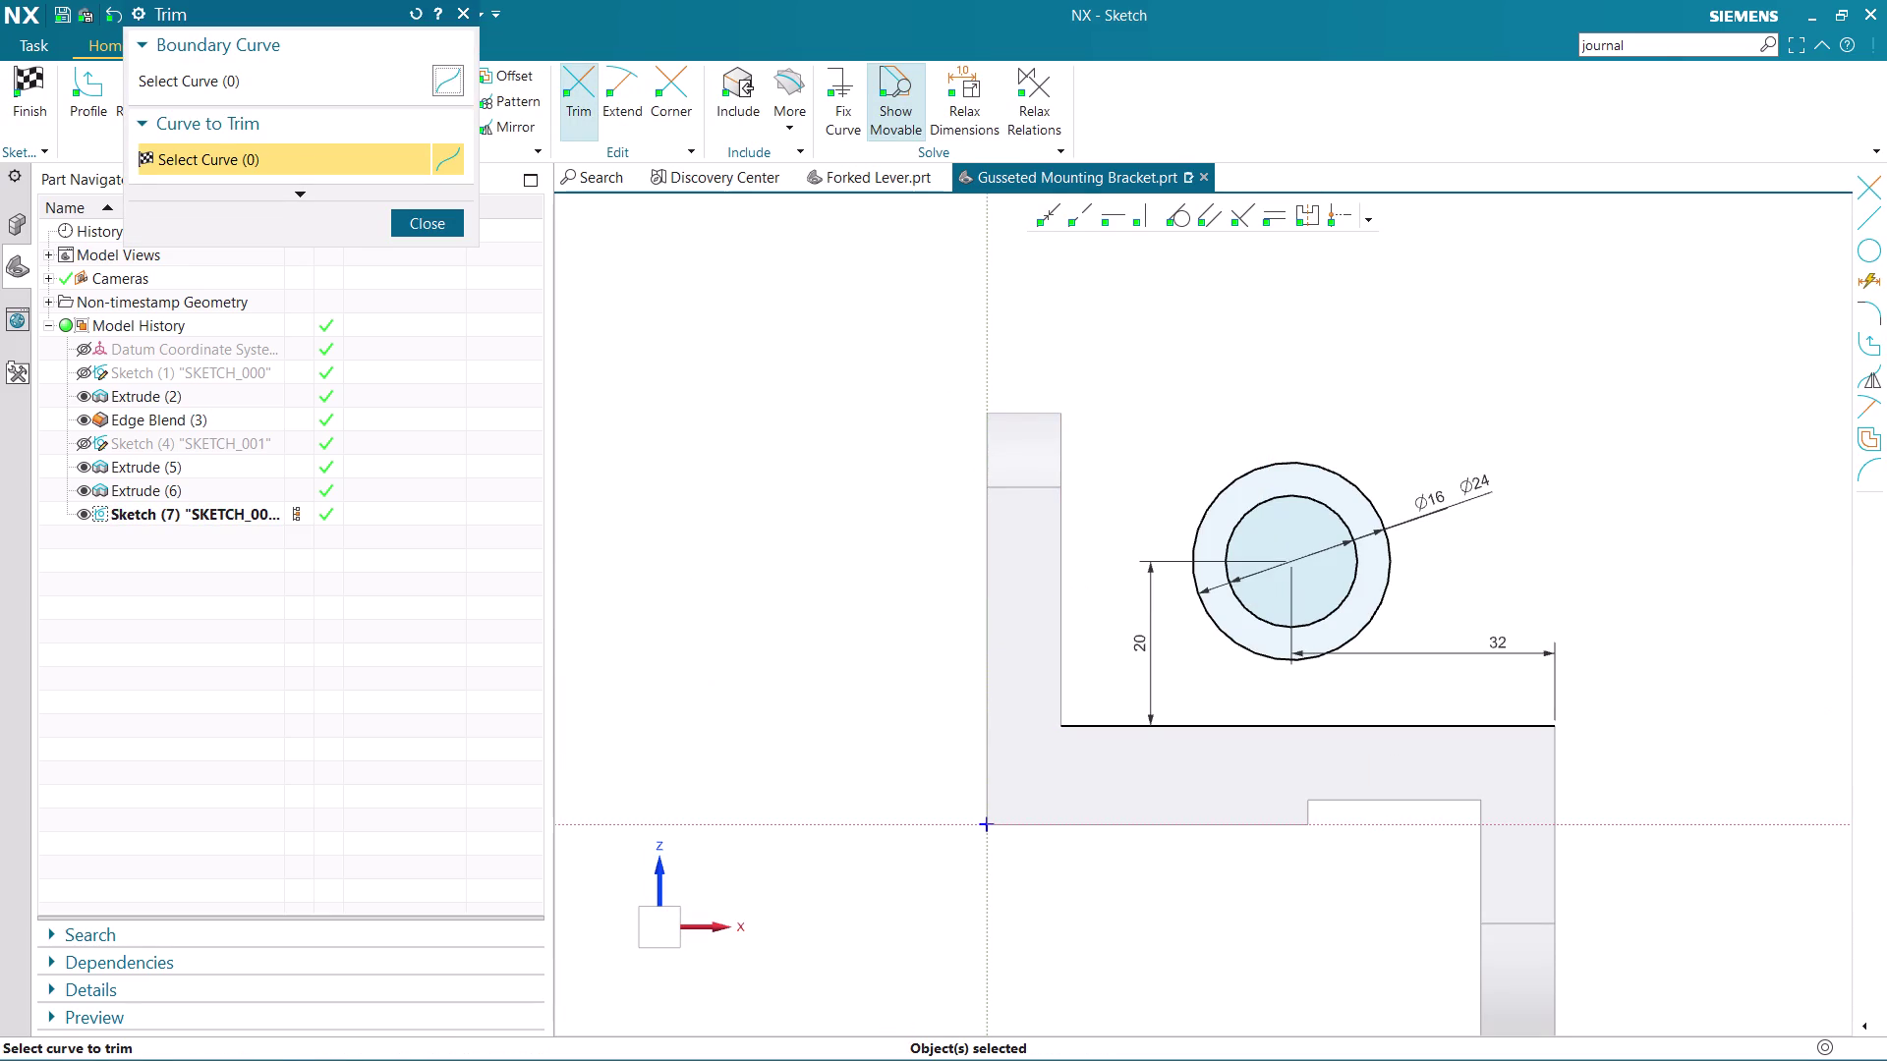
click(1088, 719)
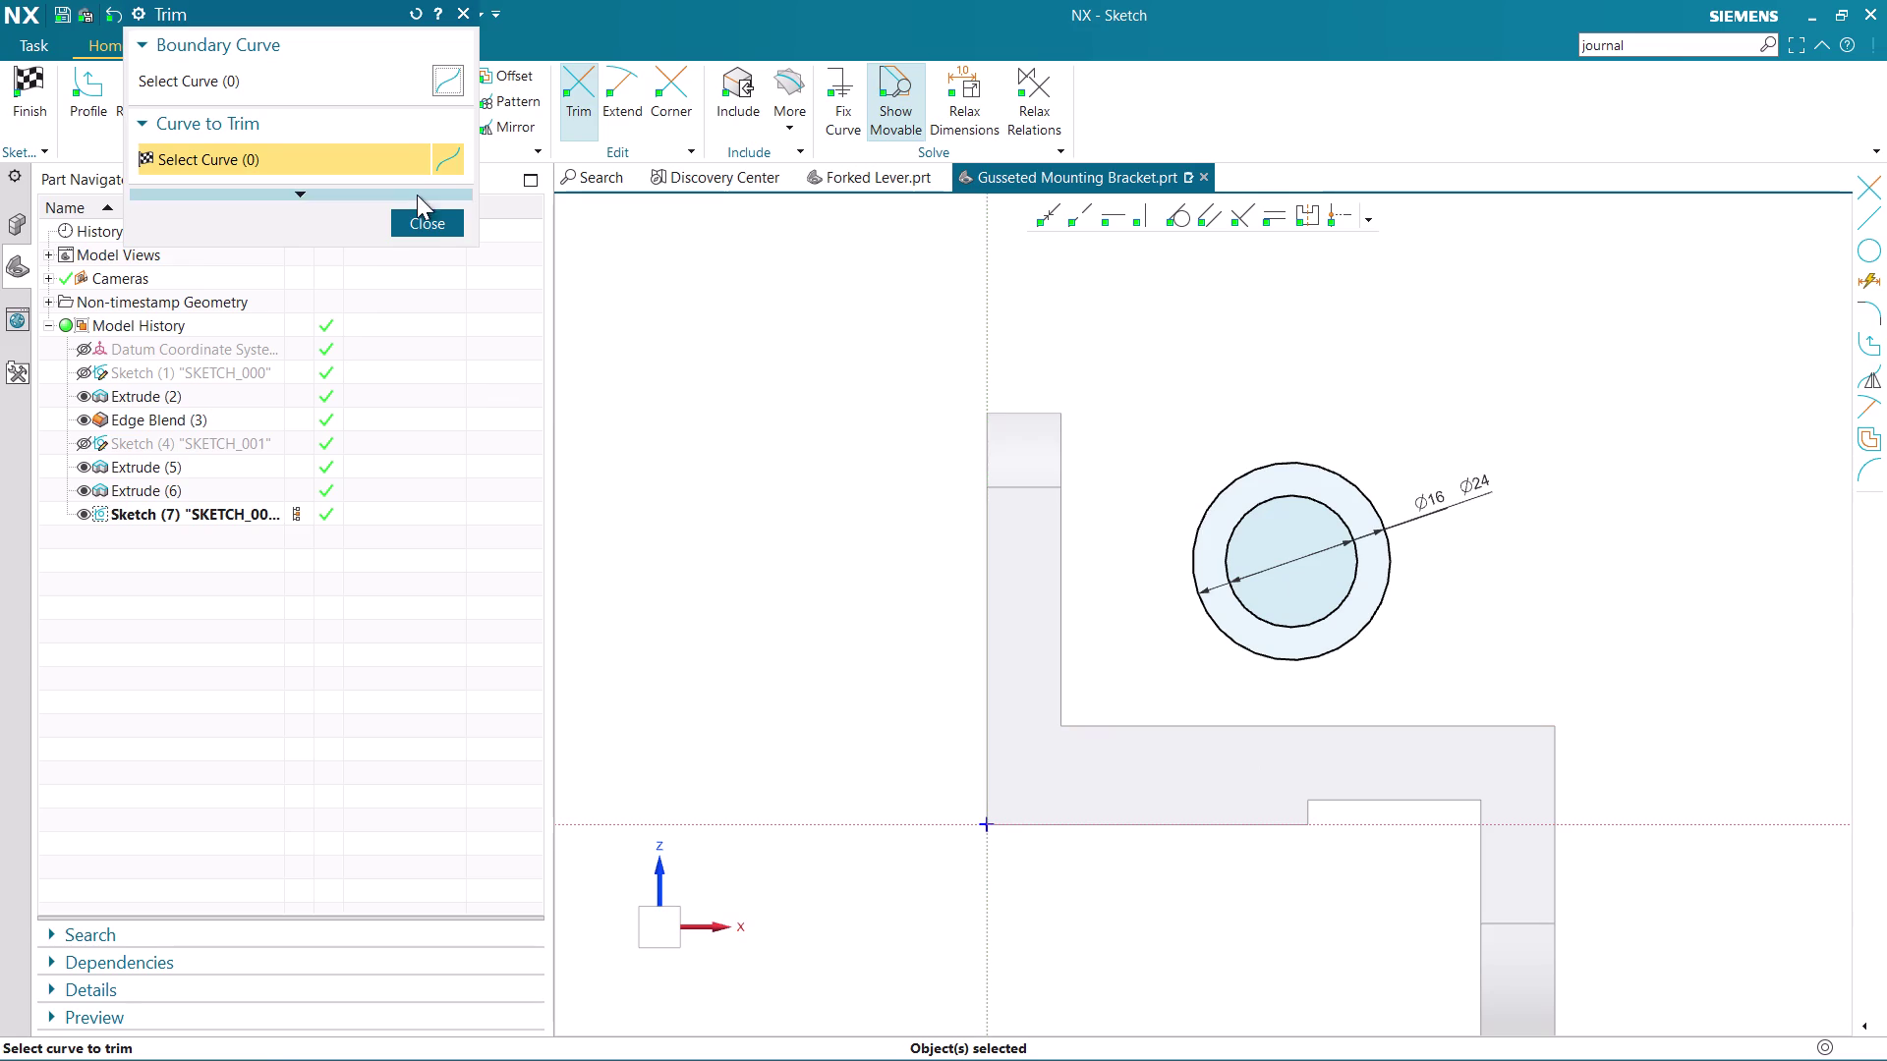
click(422, 230)
click(34, 81)
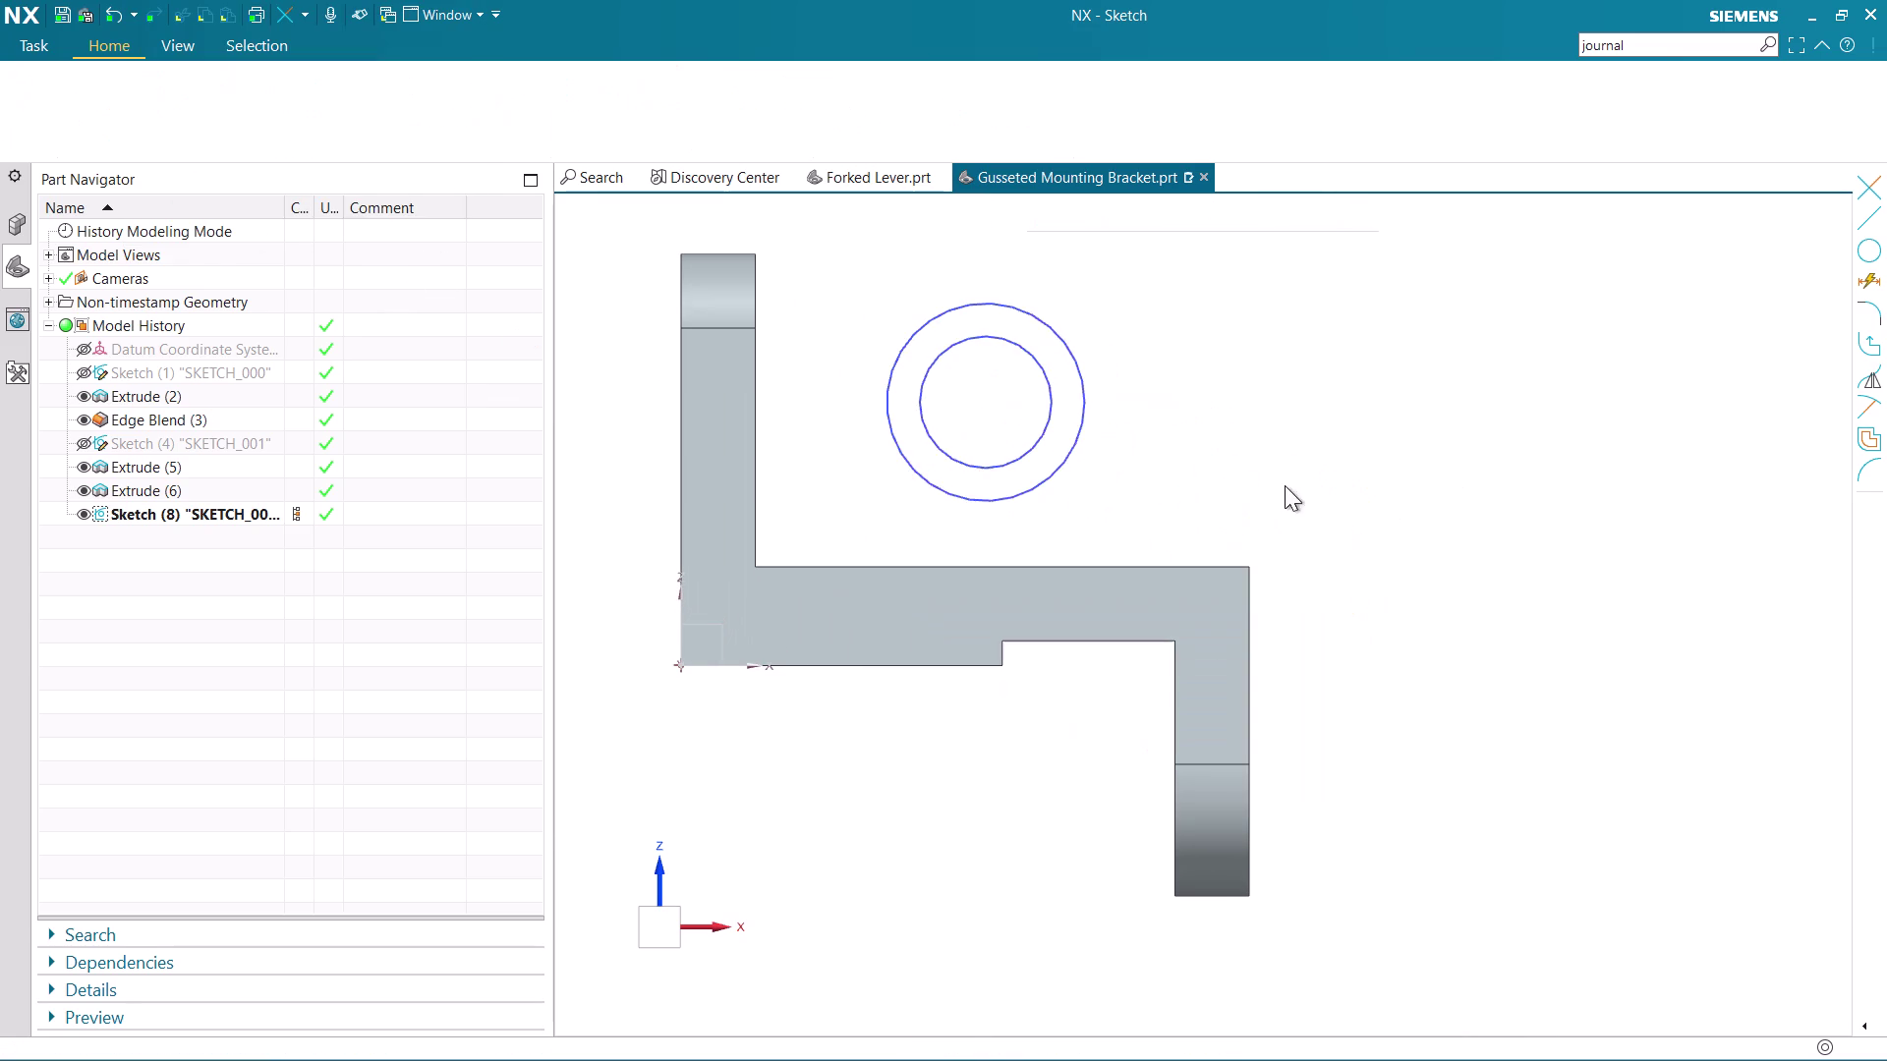
Extrude the concentric circles with a symmetric 18 mm distance, creating Extrude (9).
click(160, 87)
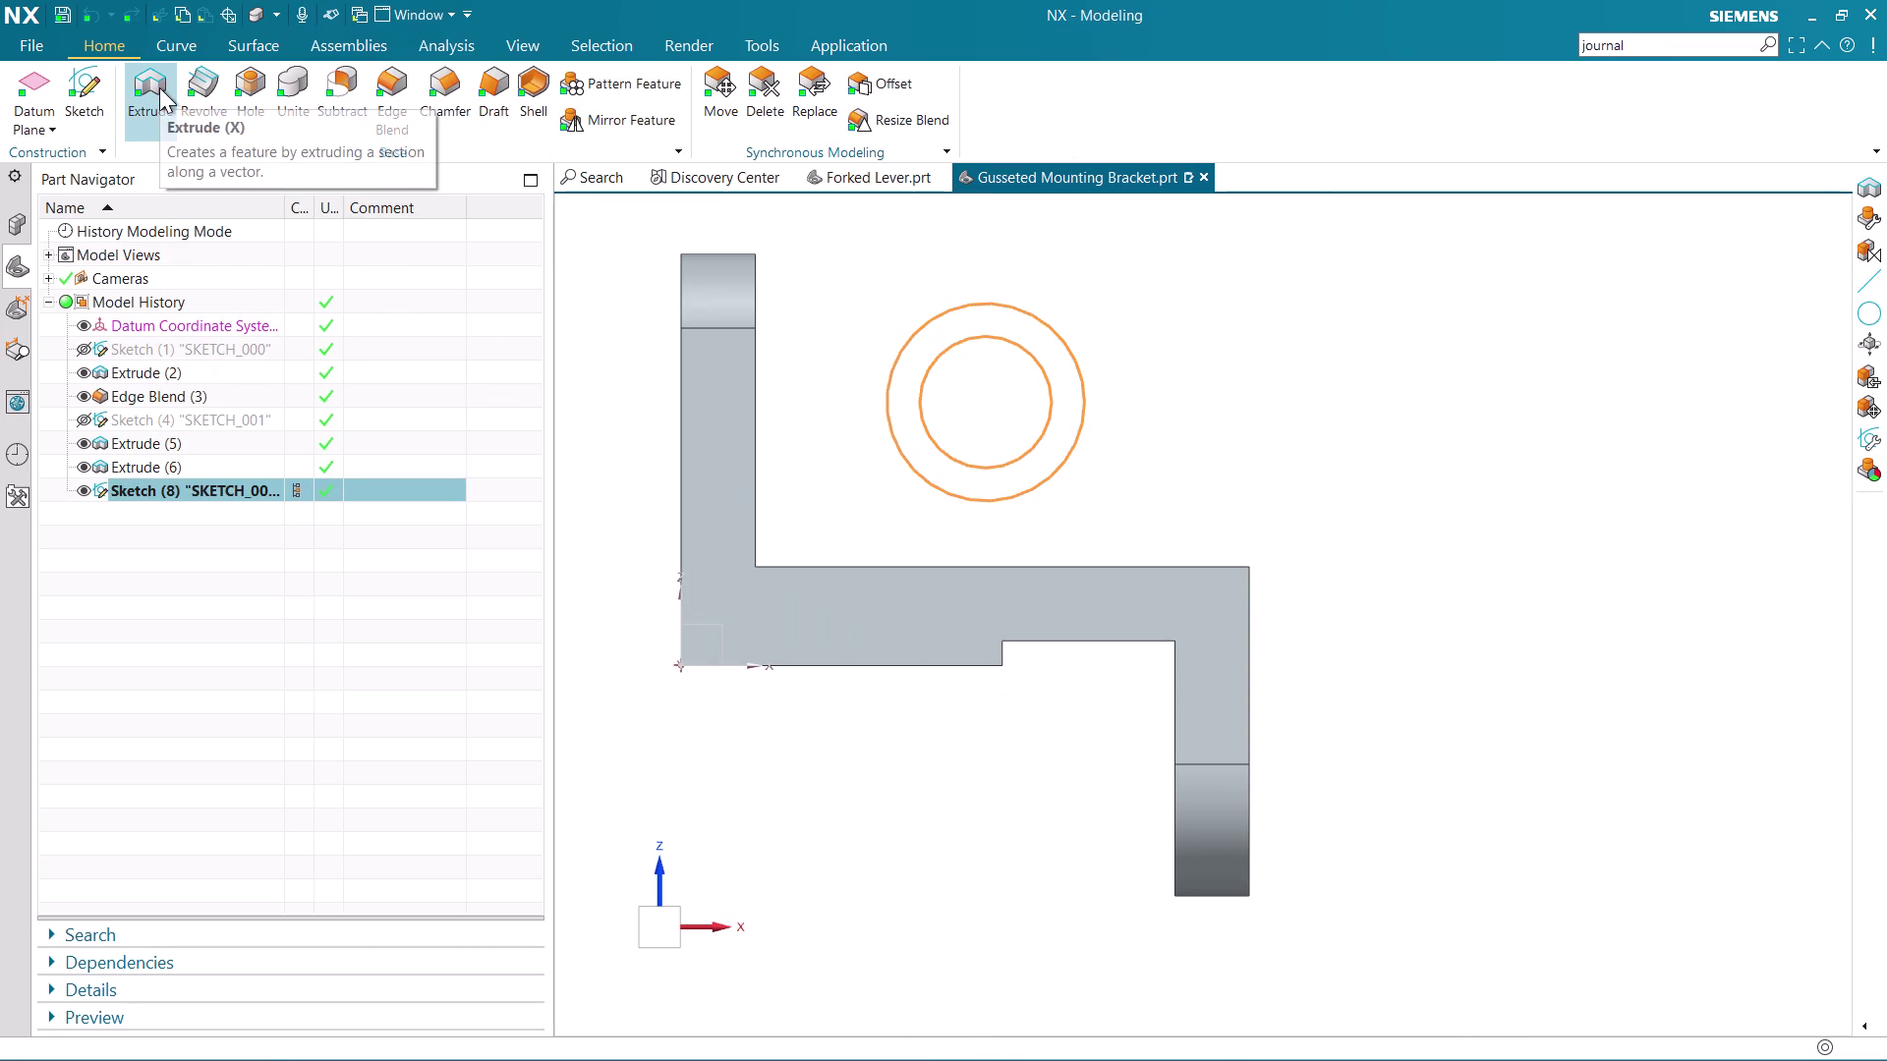
middle_drag(1322, 432, 1191, 551)
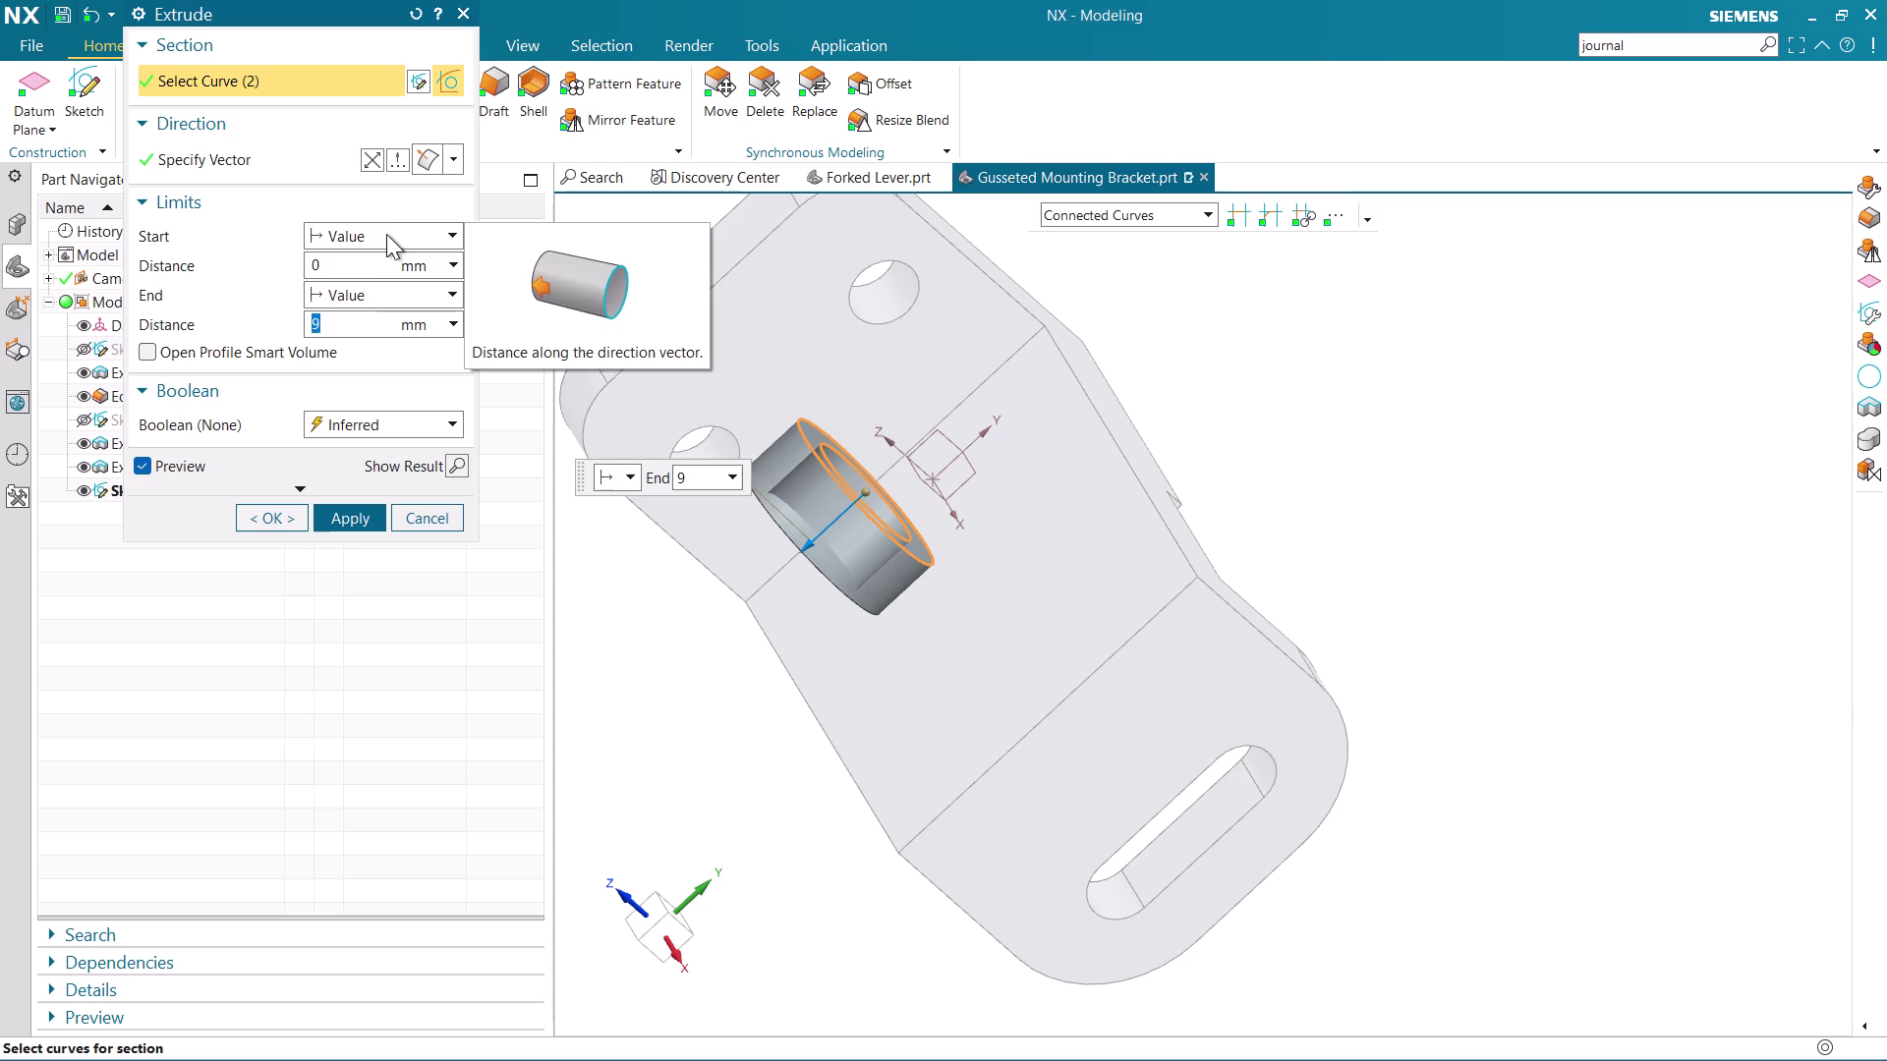
click(387, 234)
click(381, 291)
middle_drag(1459, 469, 1475, 457)
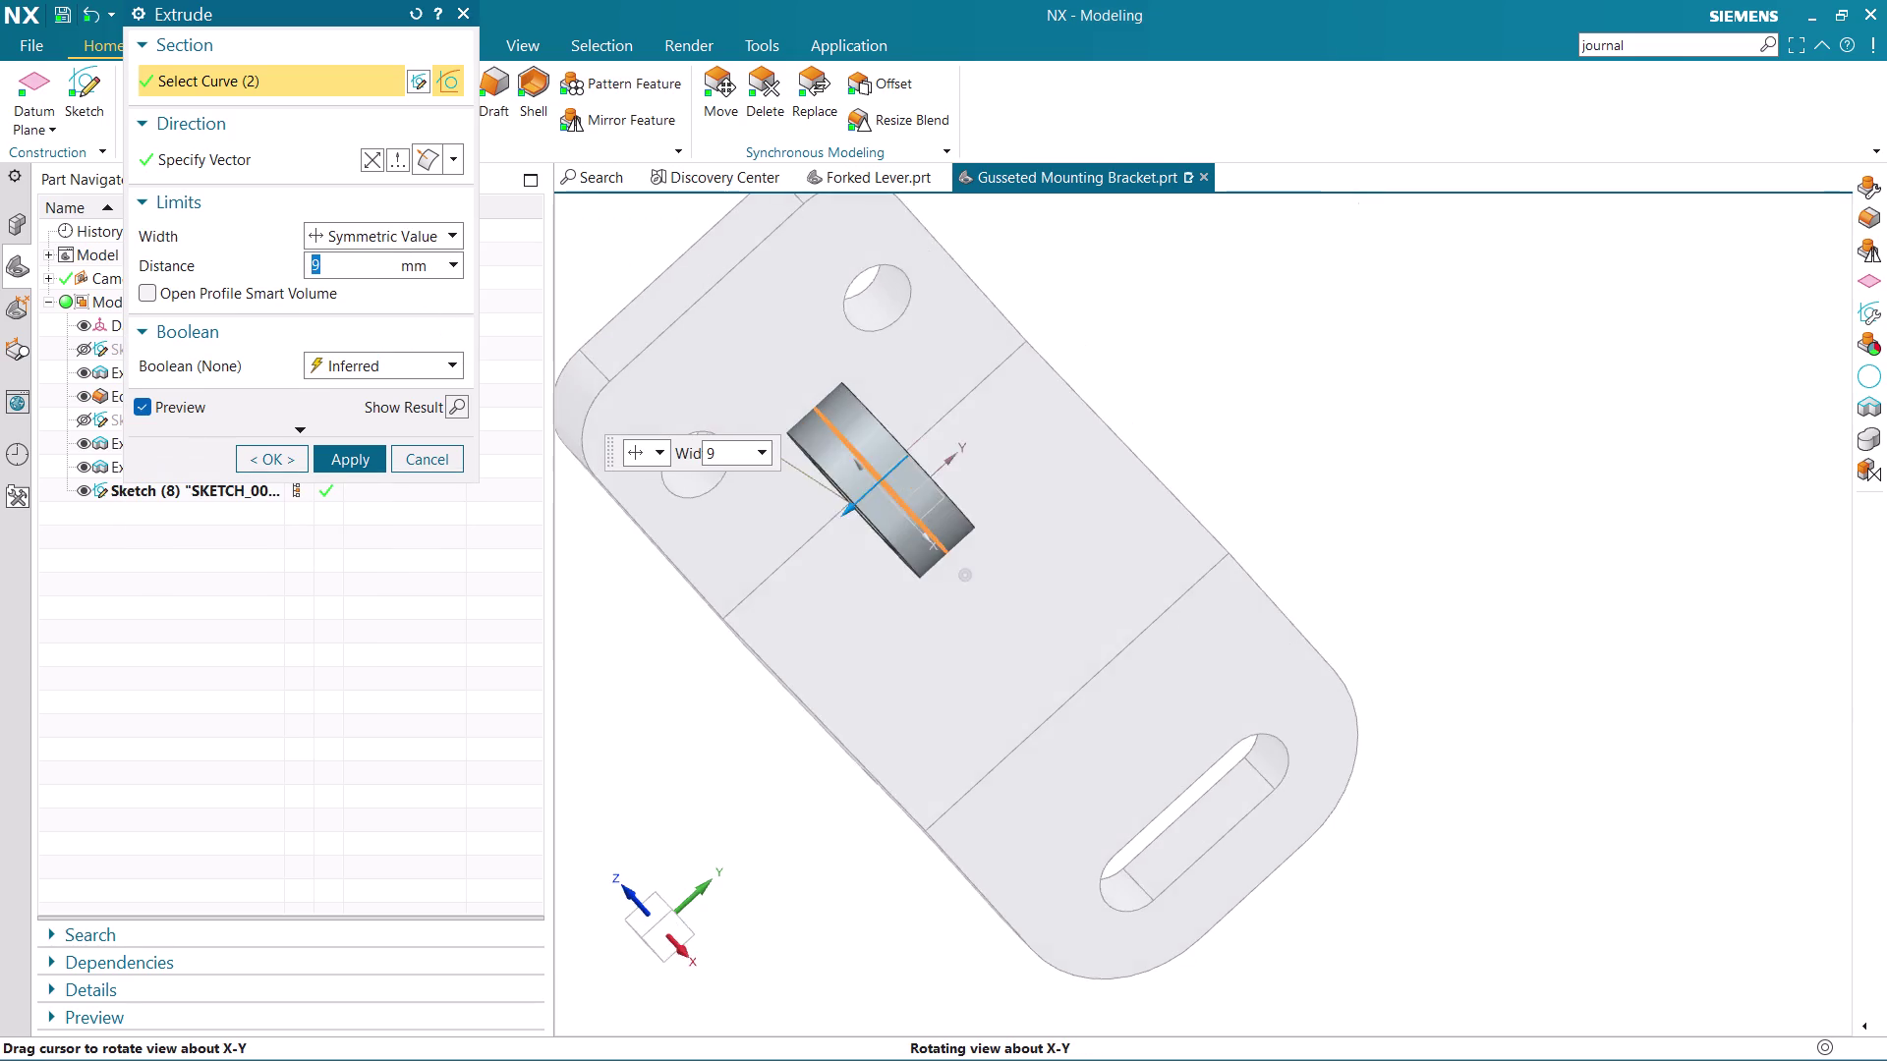
middle_drag(1475, 457, 1495, 443)
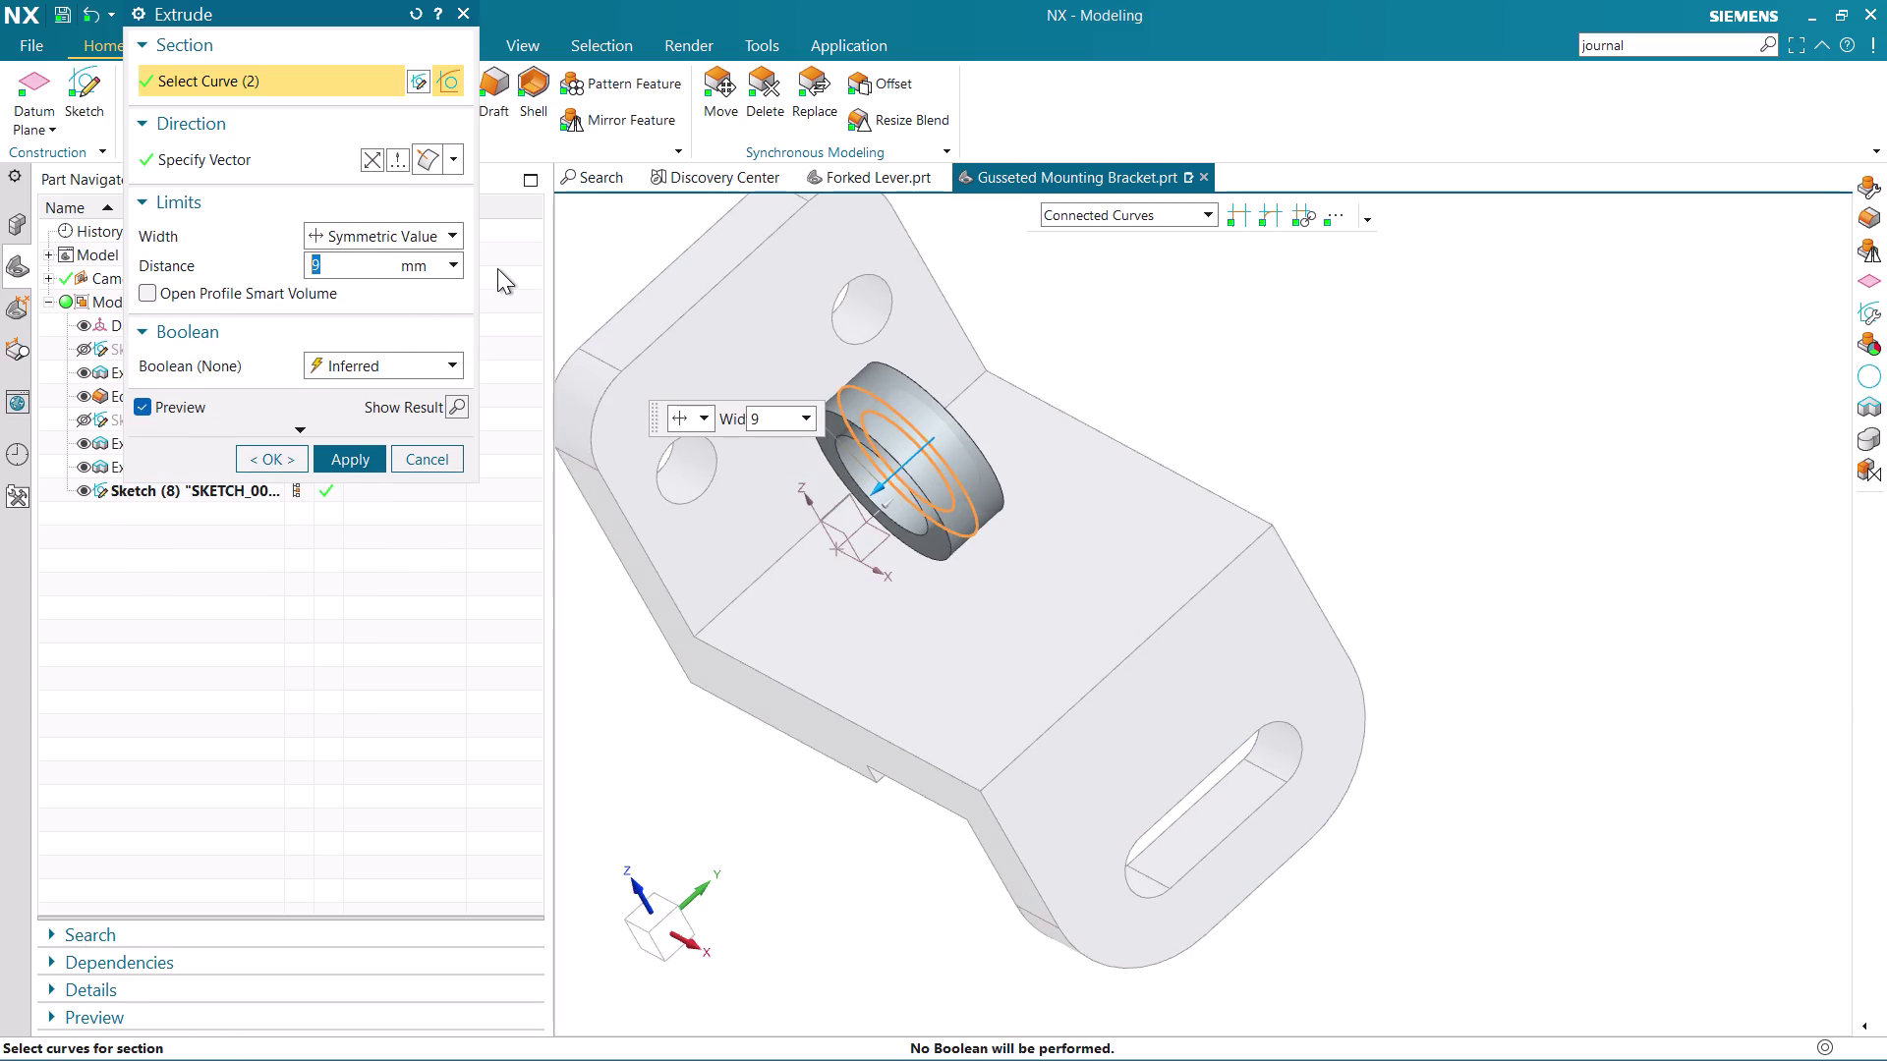
key(BackSpace)
key(1)
key(8)
key(Return)
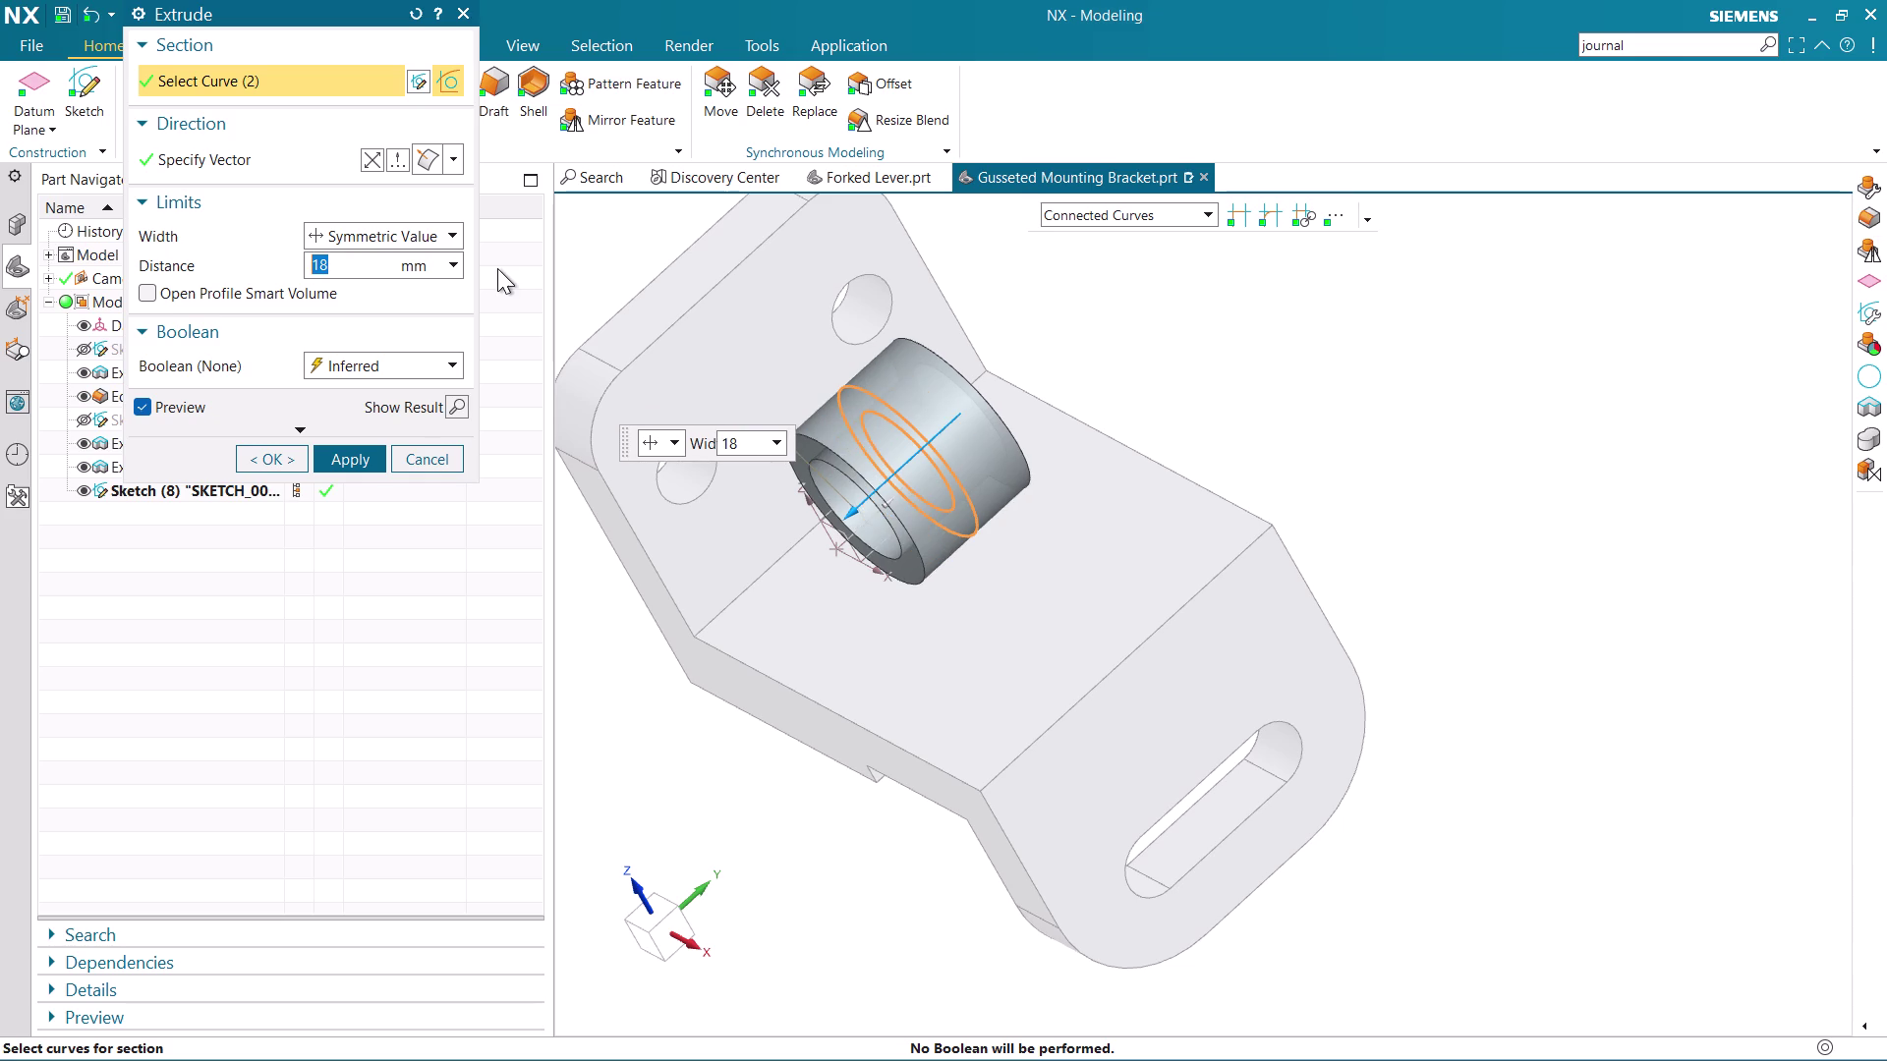
click(363, 459)
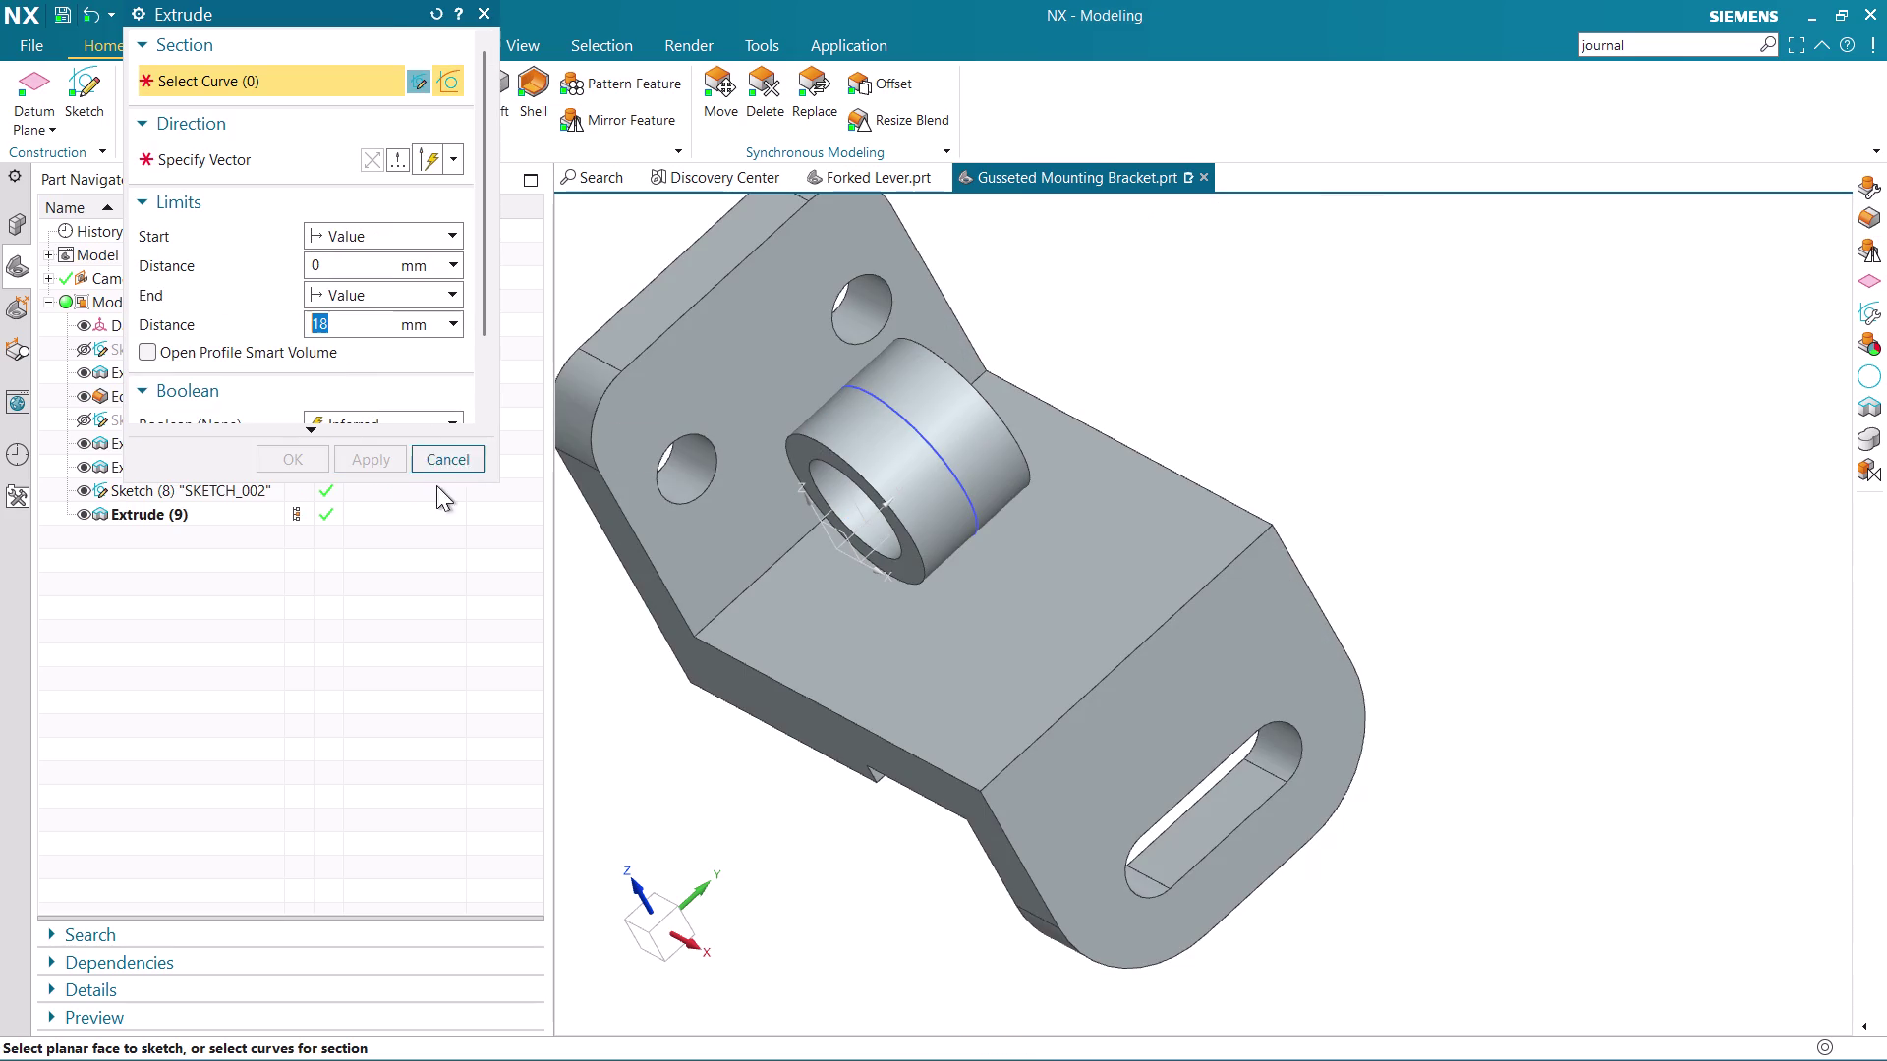
click(447, 444)
click(469, 449)
middle_drag(1093, 575, 1121, 575)
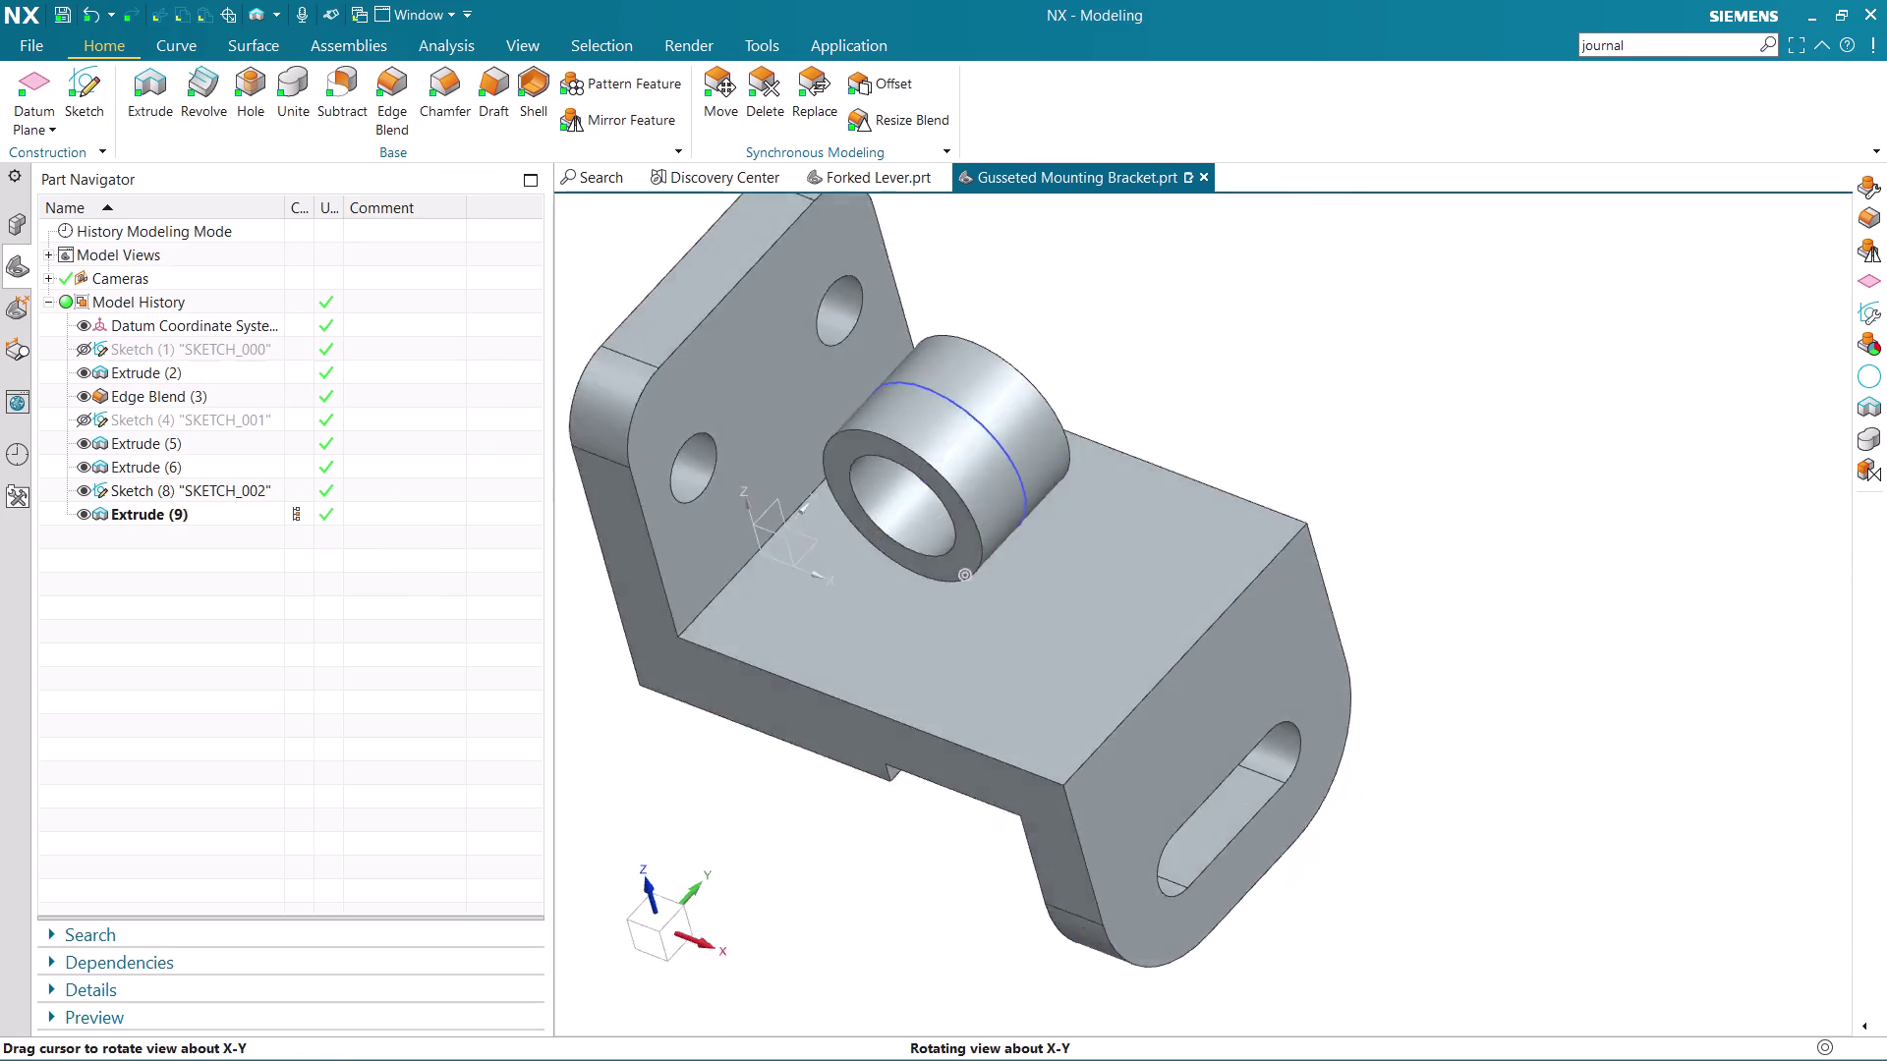
Start a new sketch on the Front datum plane.
middle_drag(1122, 575, 1188, 516)
scroll(down, 3)
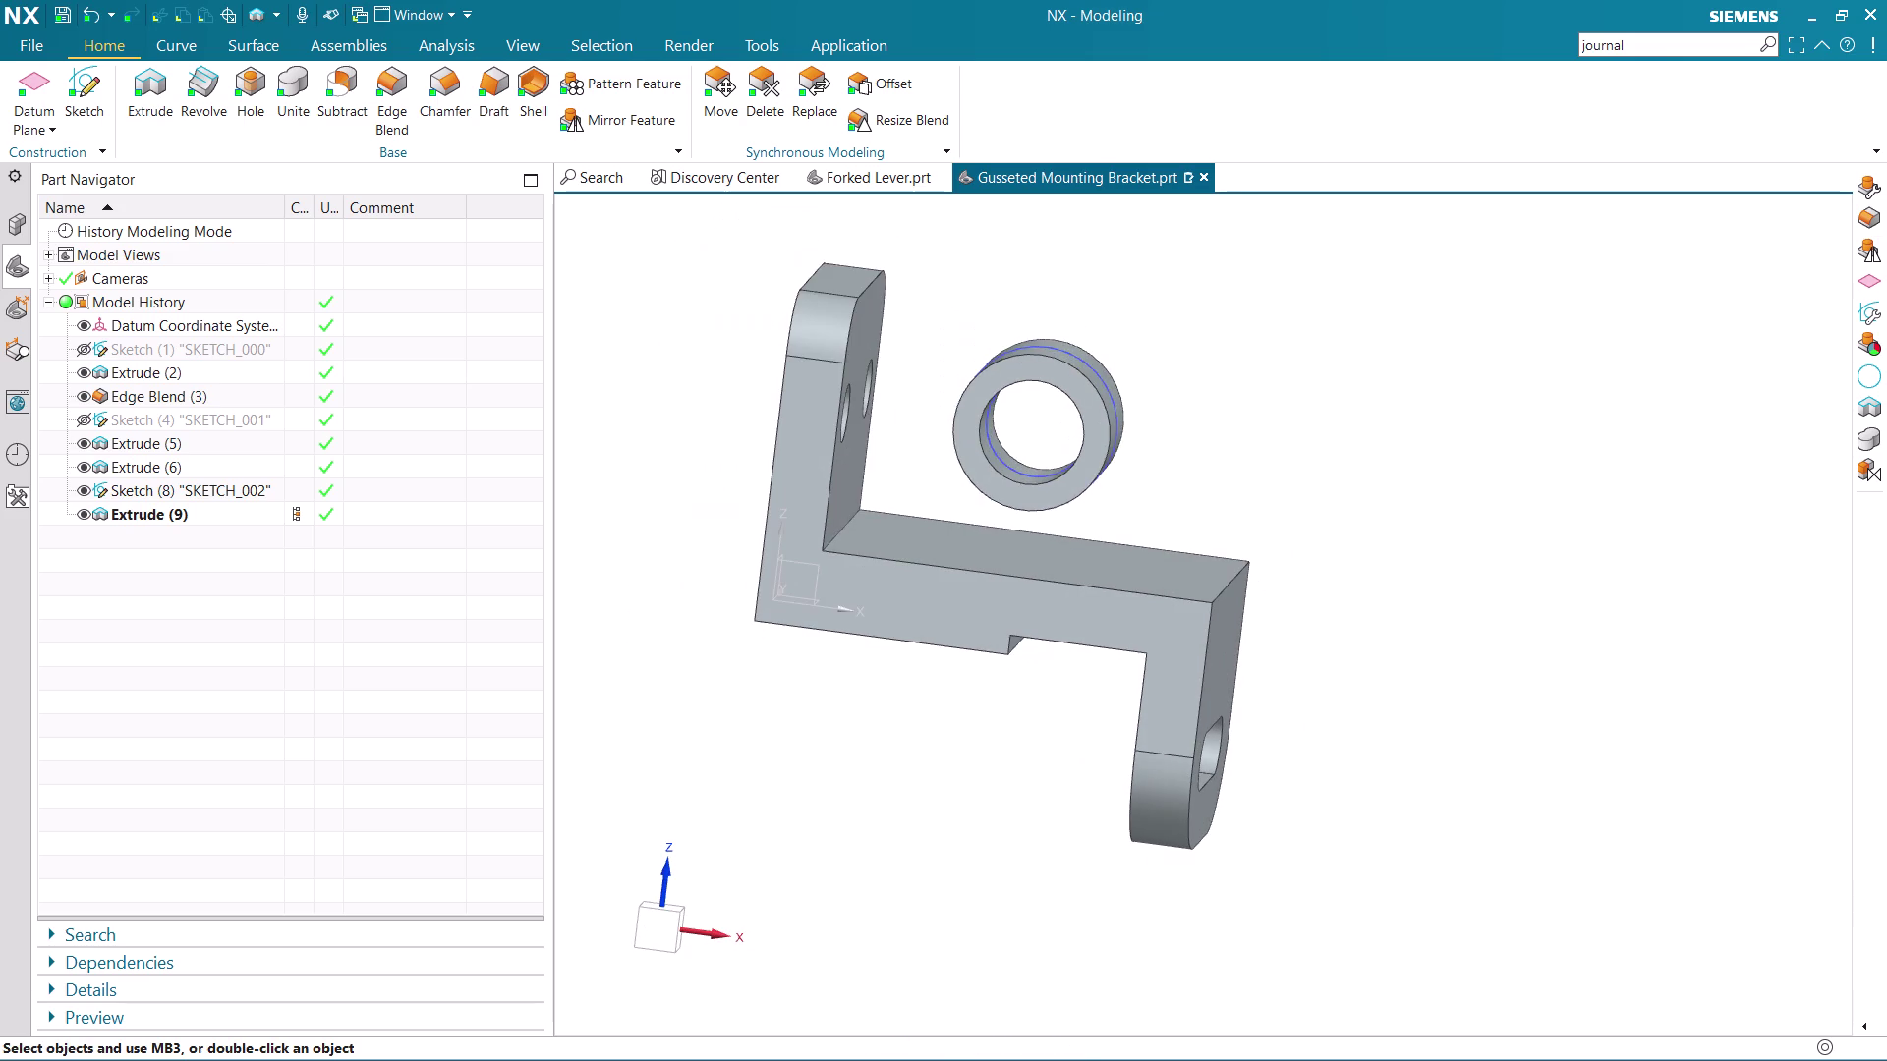
scroll(up, 3)
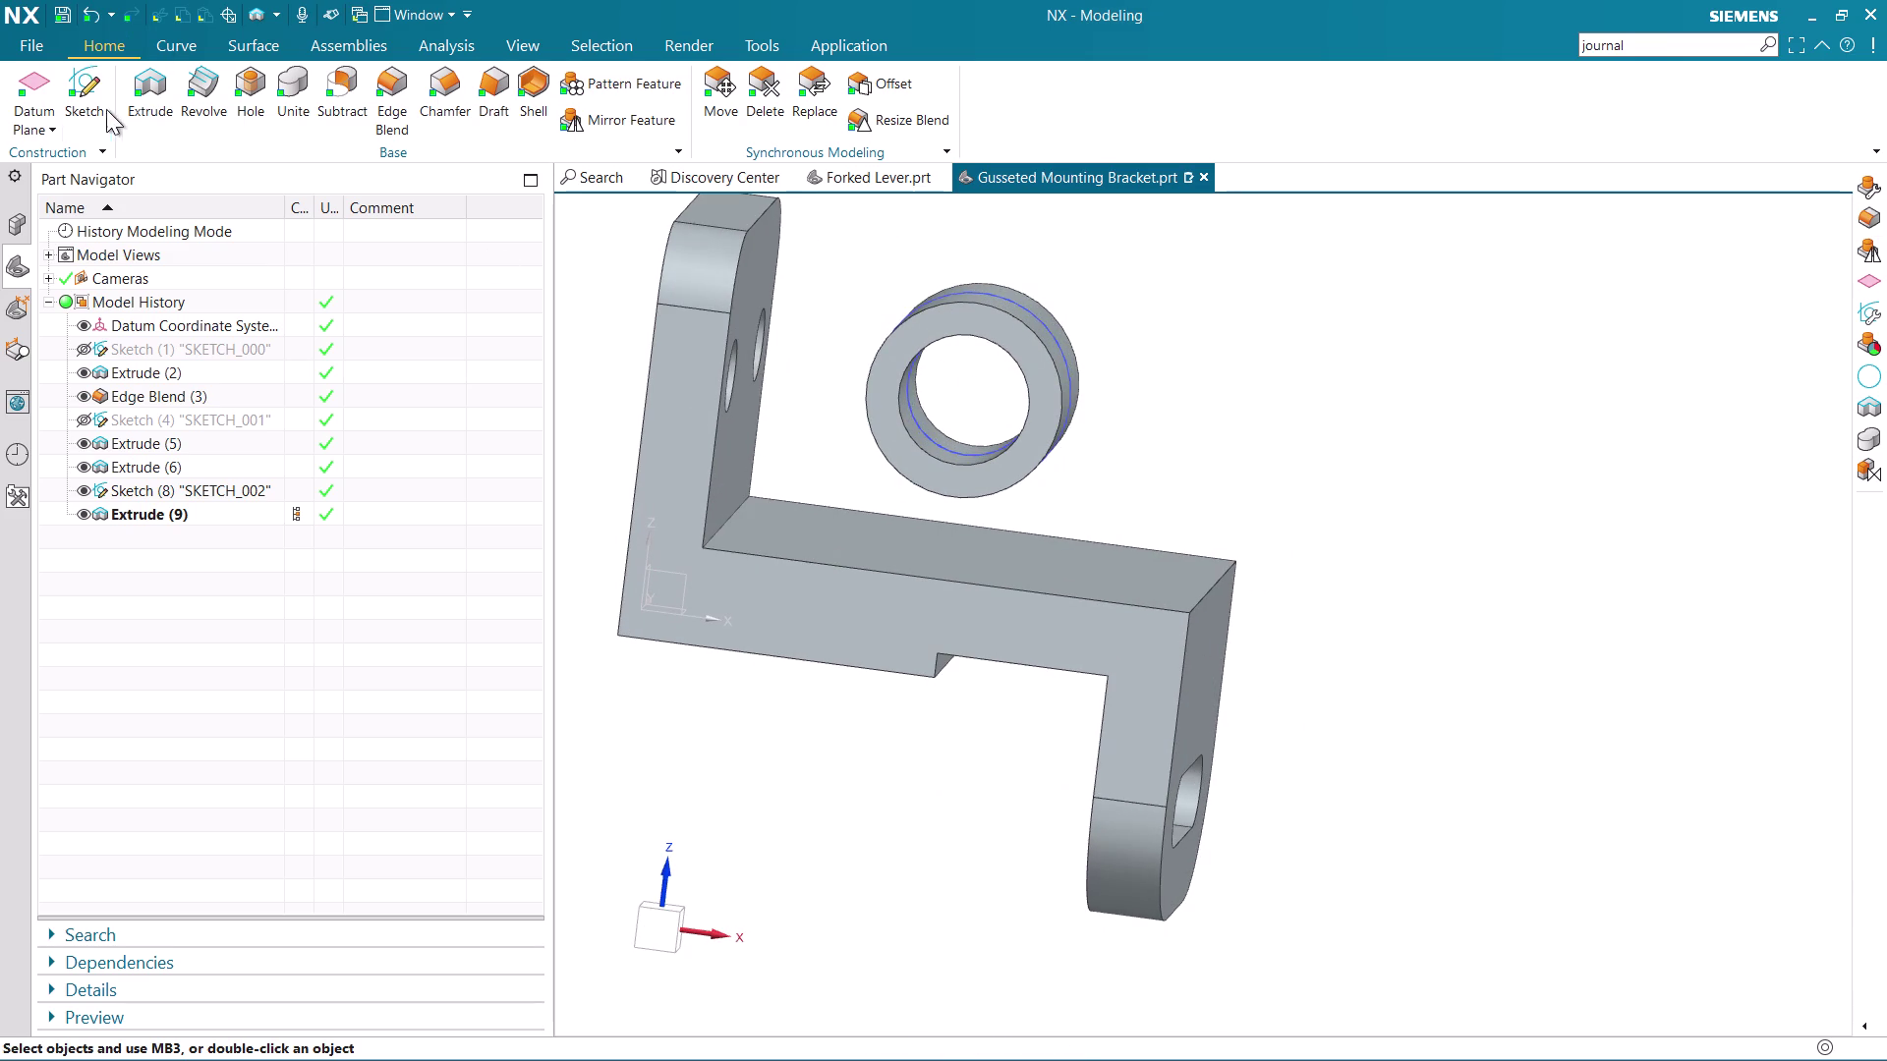
click(97, 91)
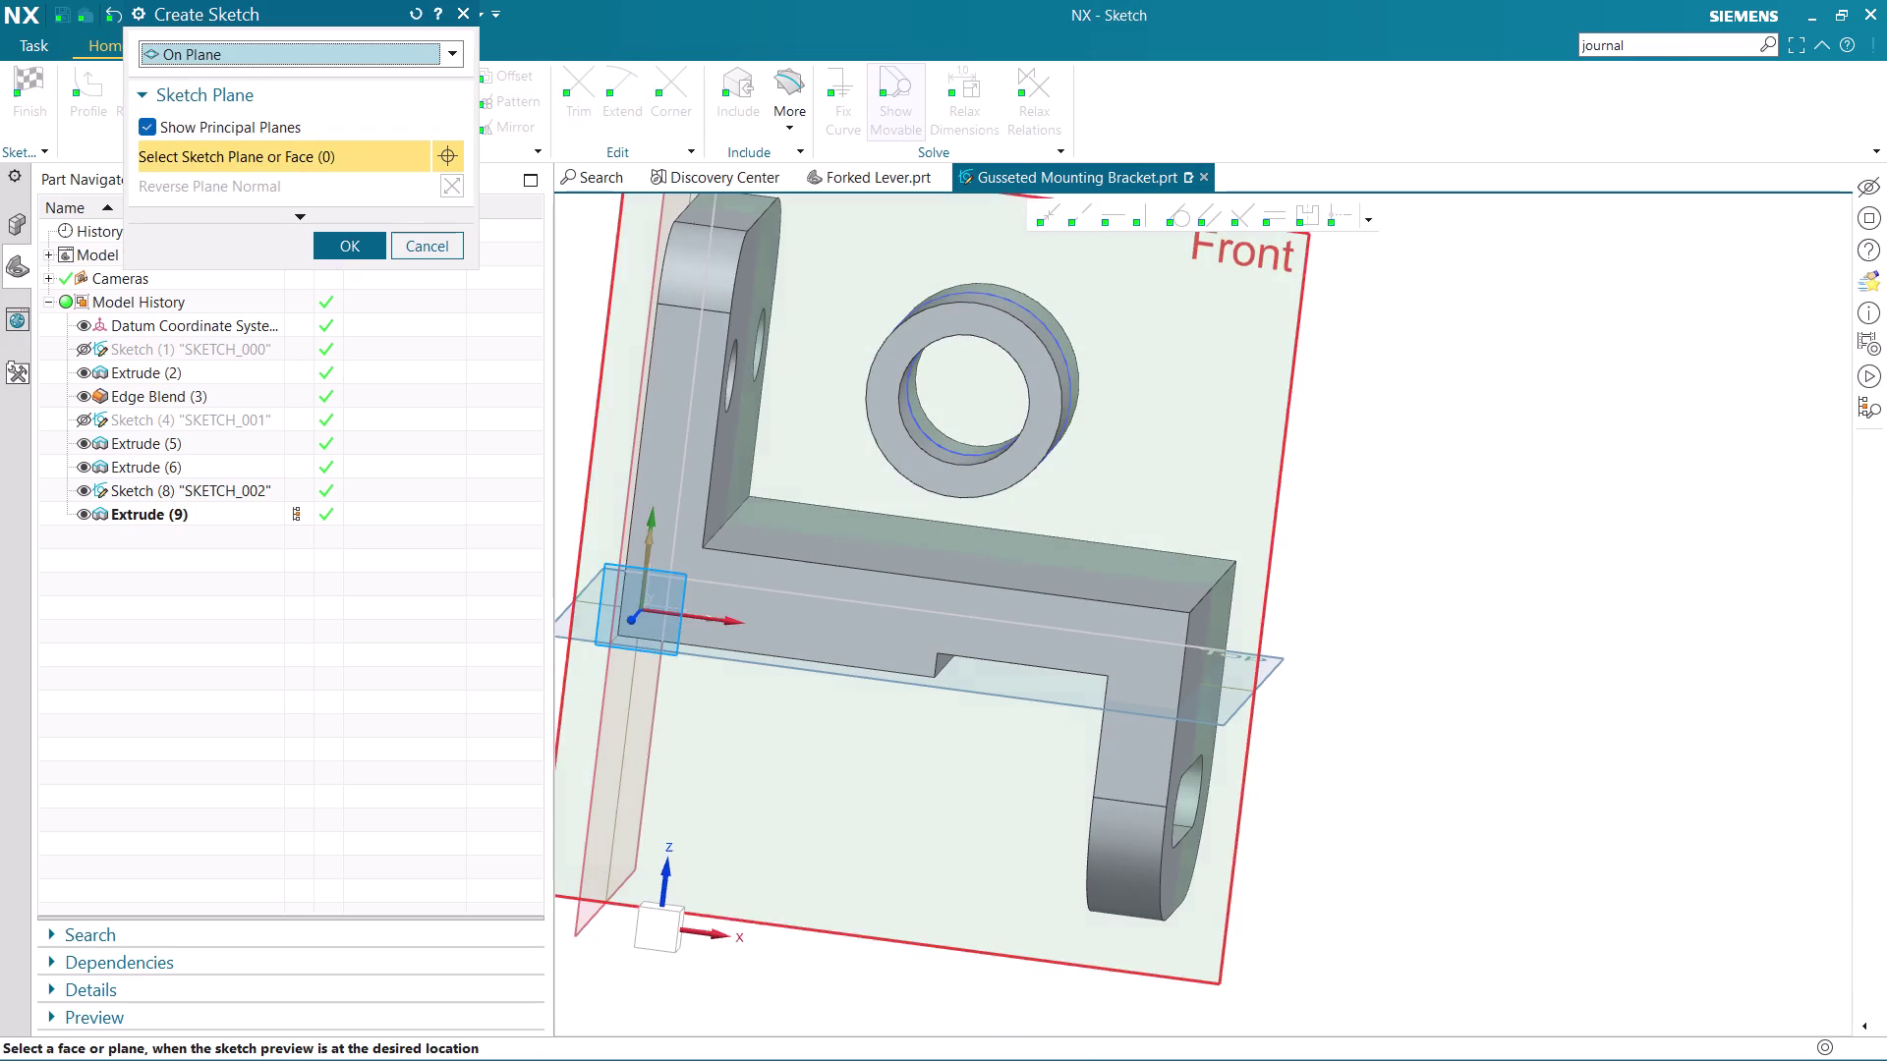
click(1294, 336)
middle_click(1302, 344)
scroll(down, 3)
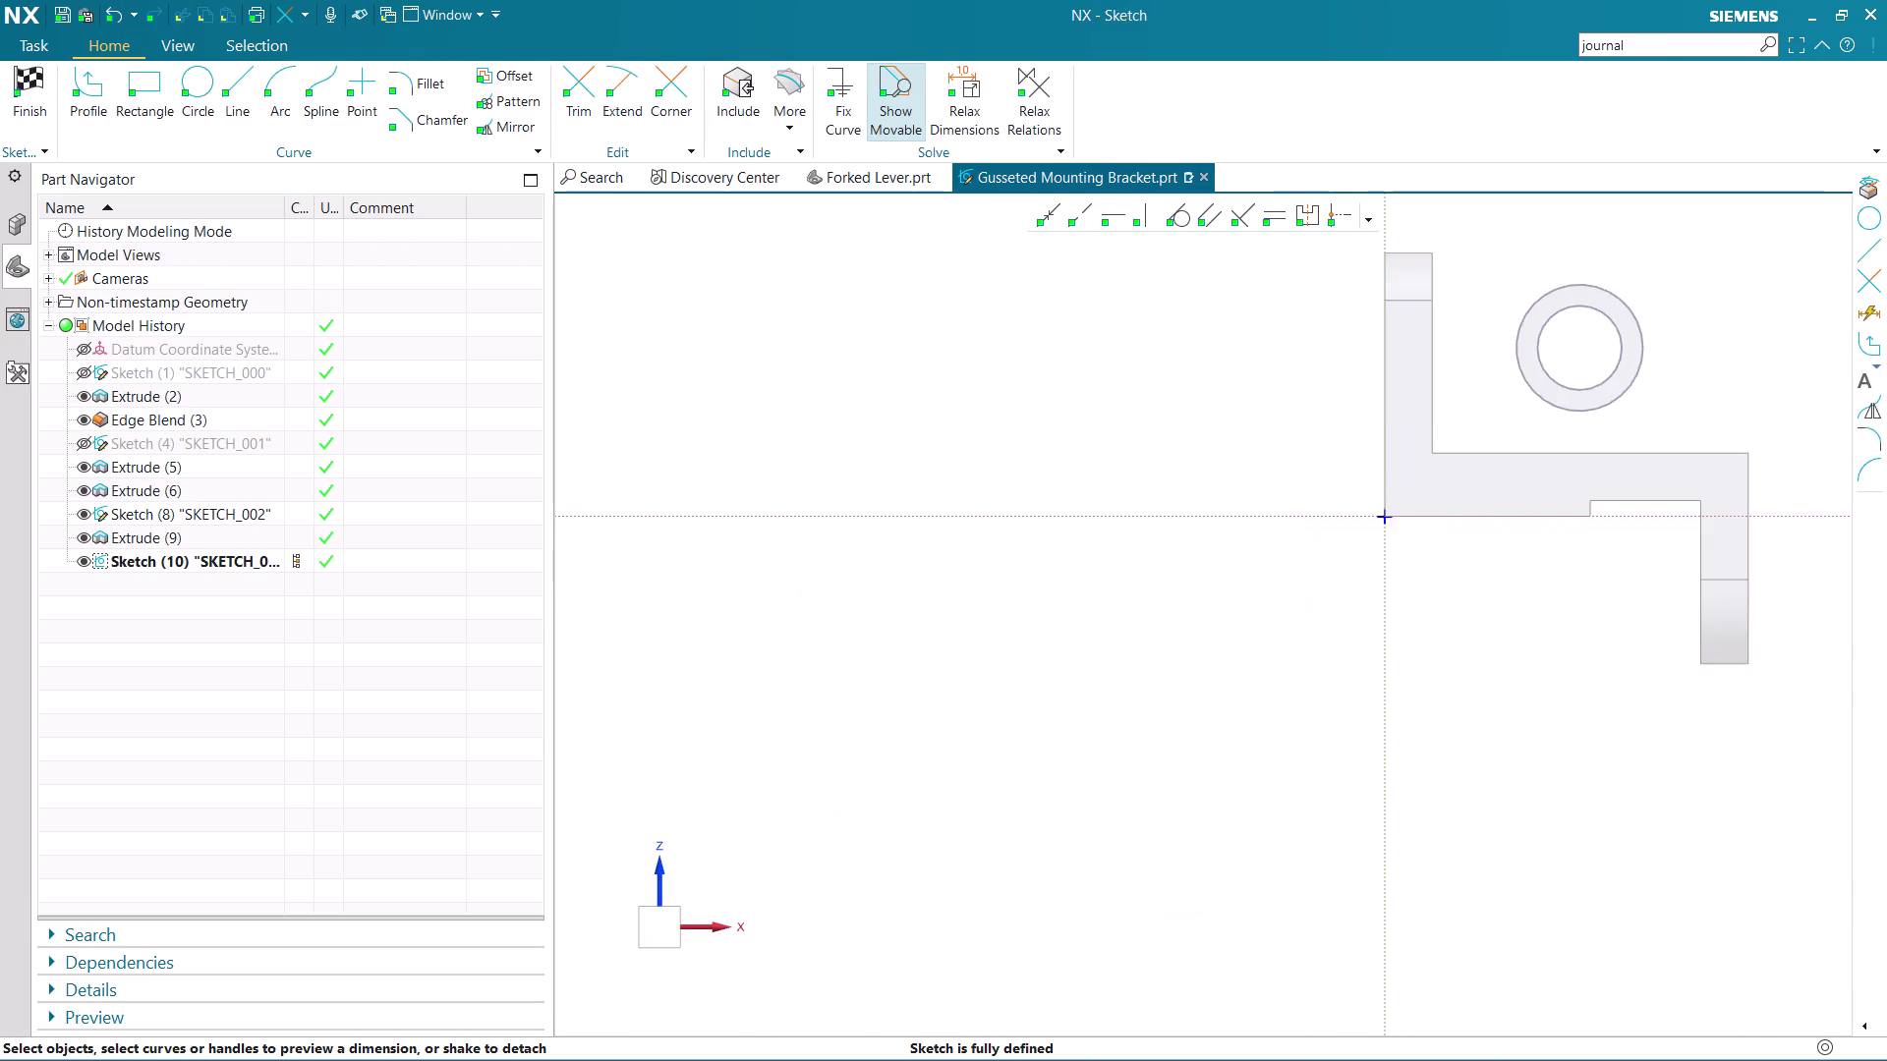
scroll(up, 3)
scroll(up, 3)
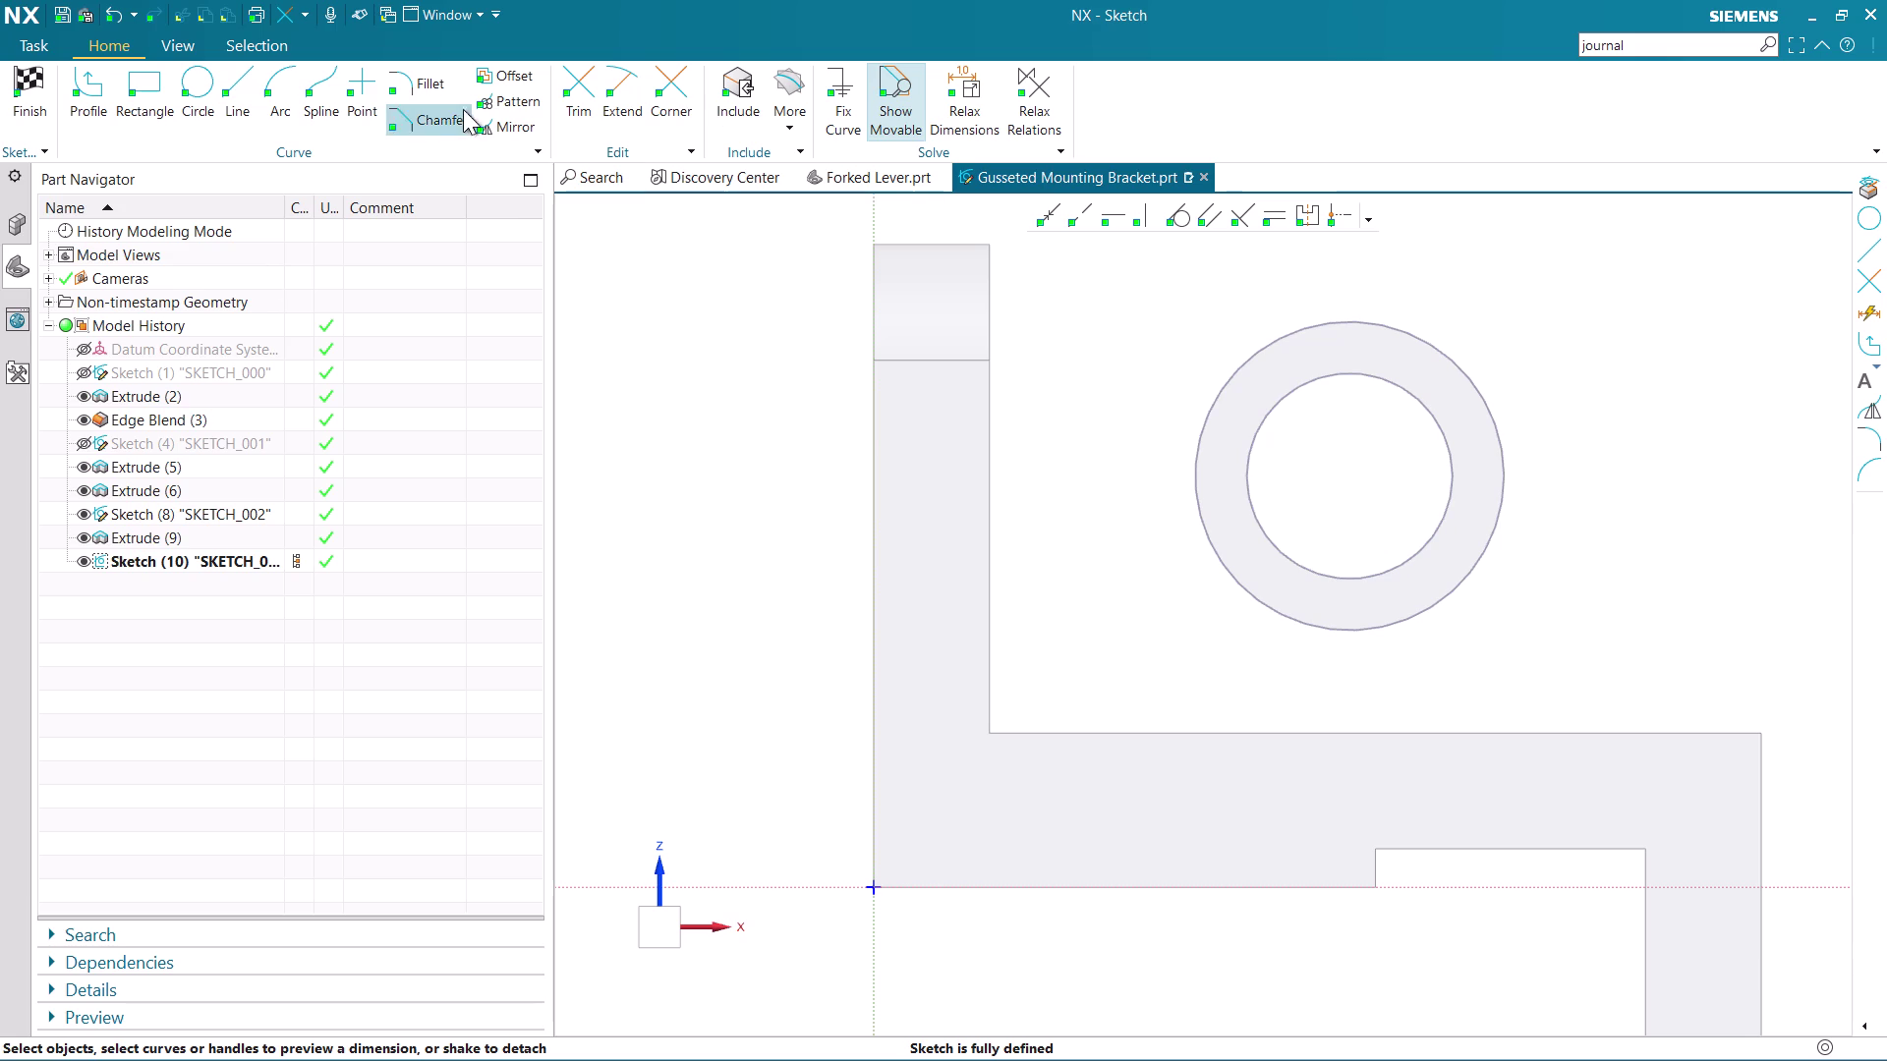
Project the boss's outer circle and the body's inner vertical and horizontal edges.
click(789, 83)
click(816, 188)
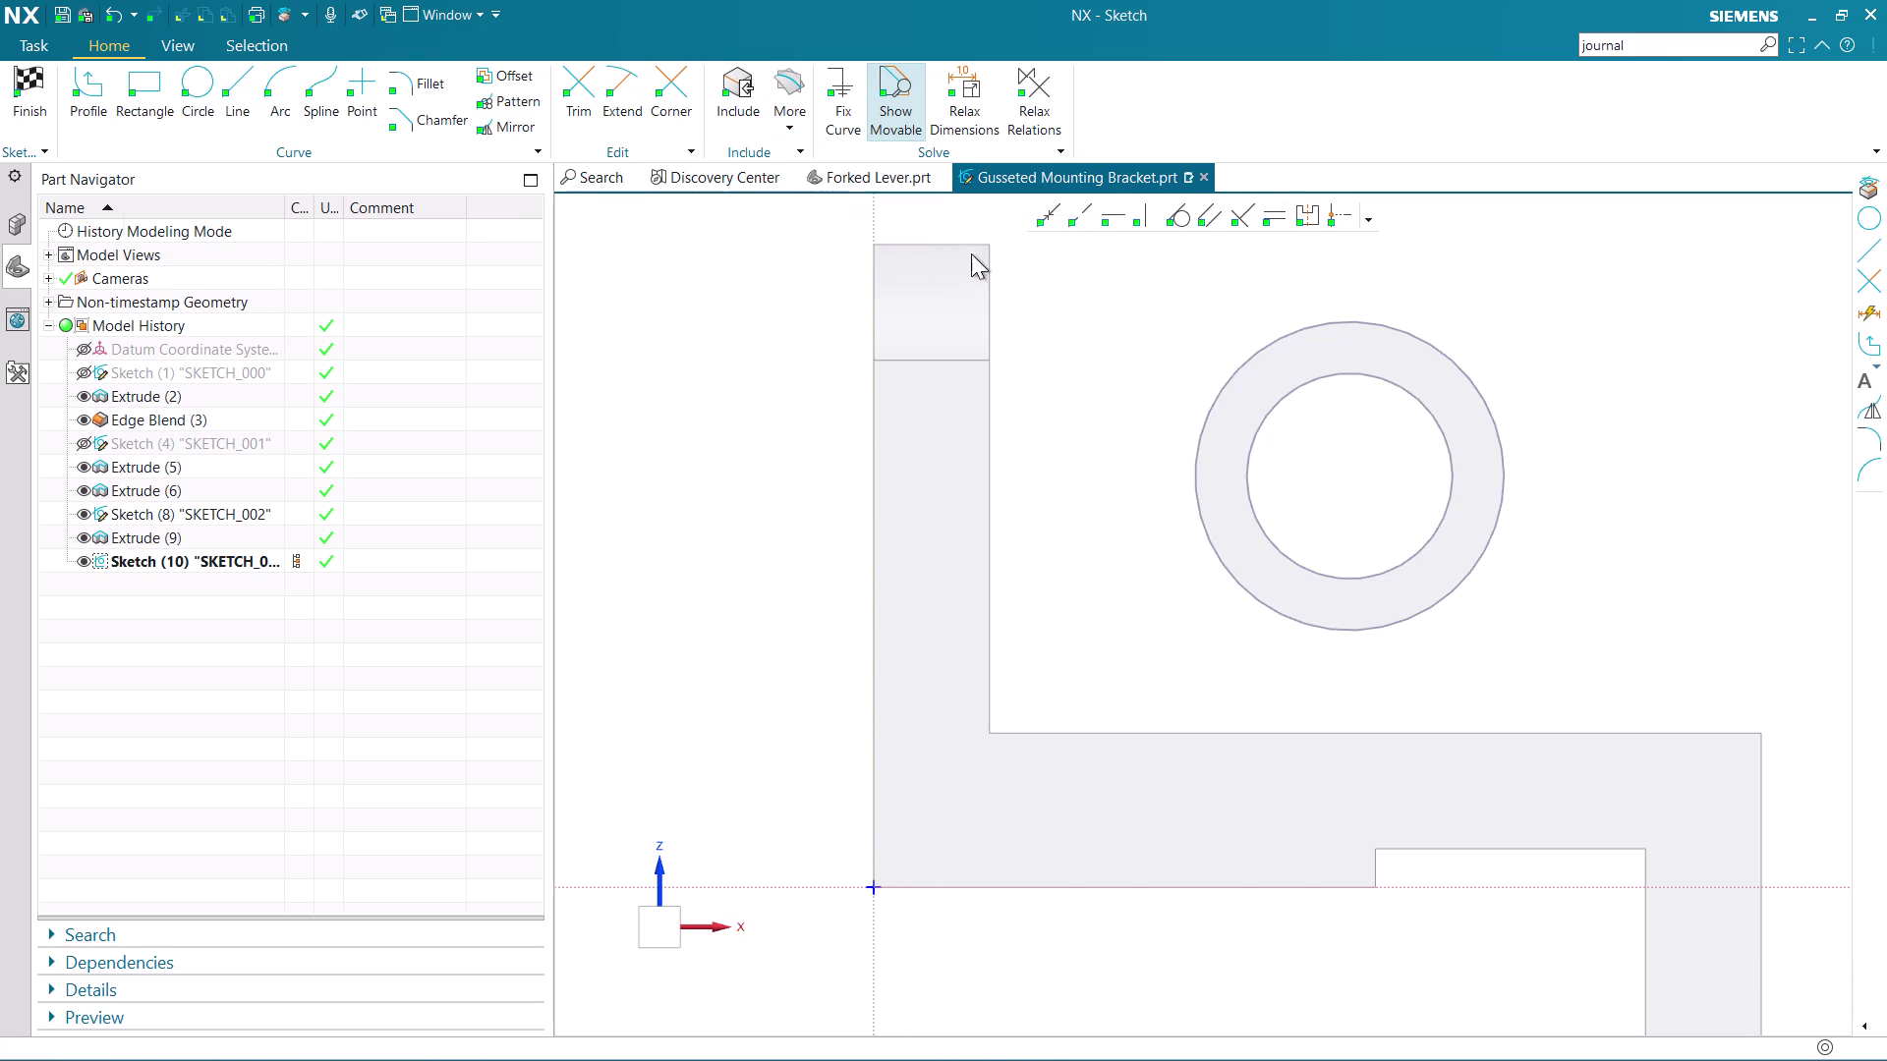
click(1202, 468)
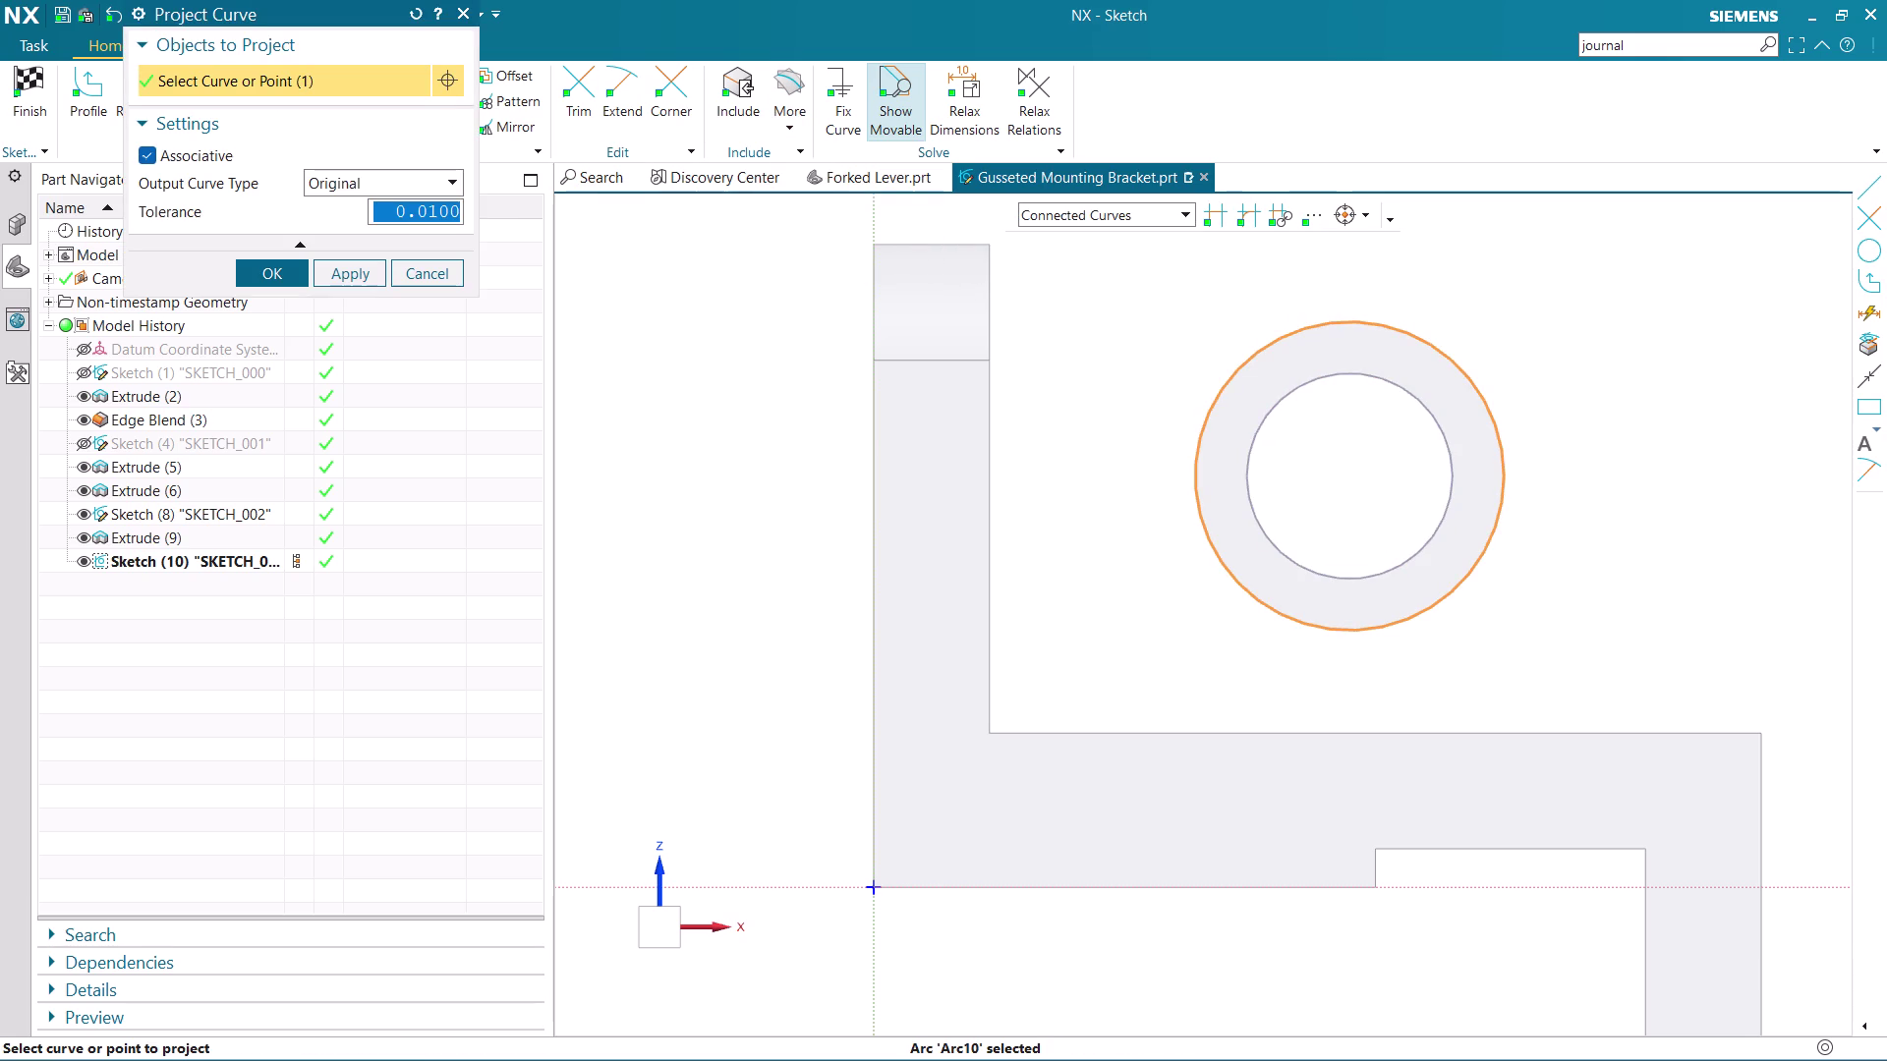
click(989, 279)
click(984, 403)
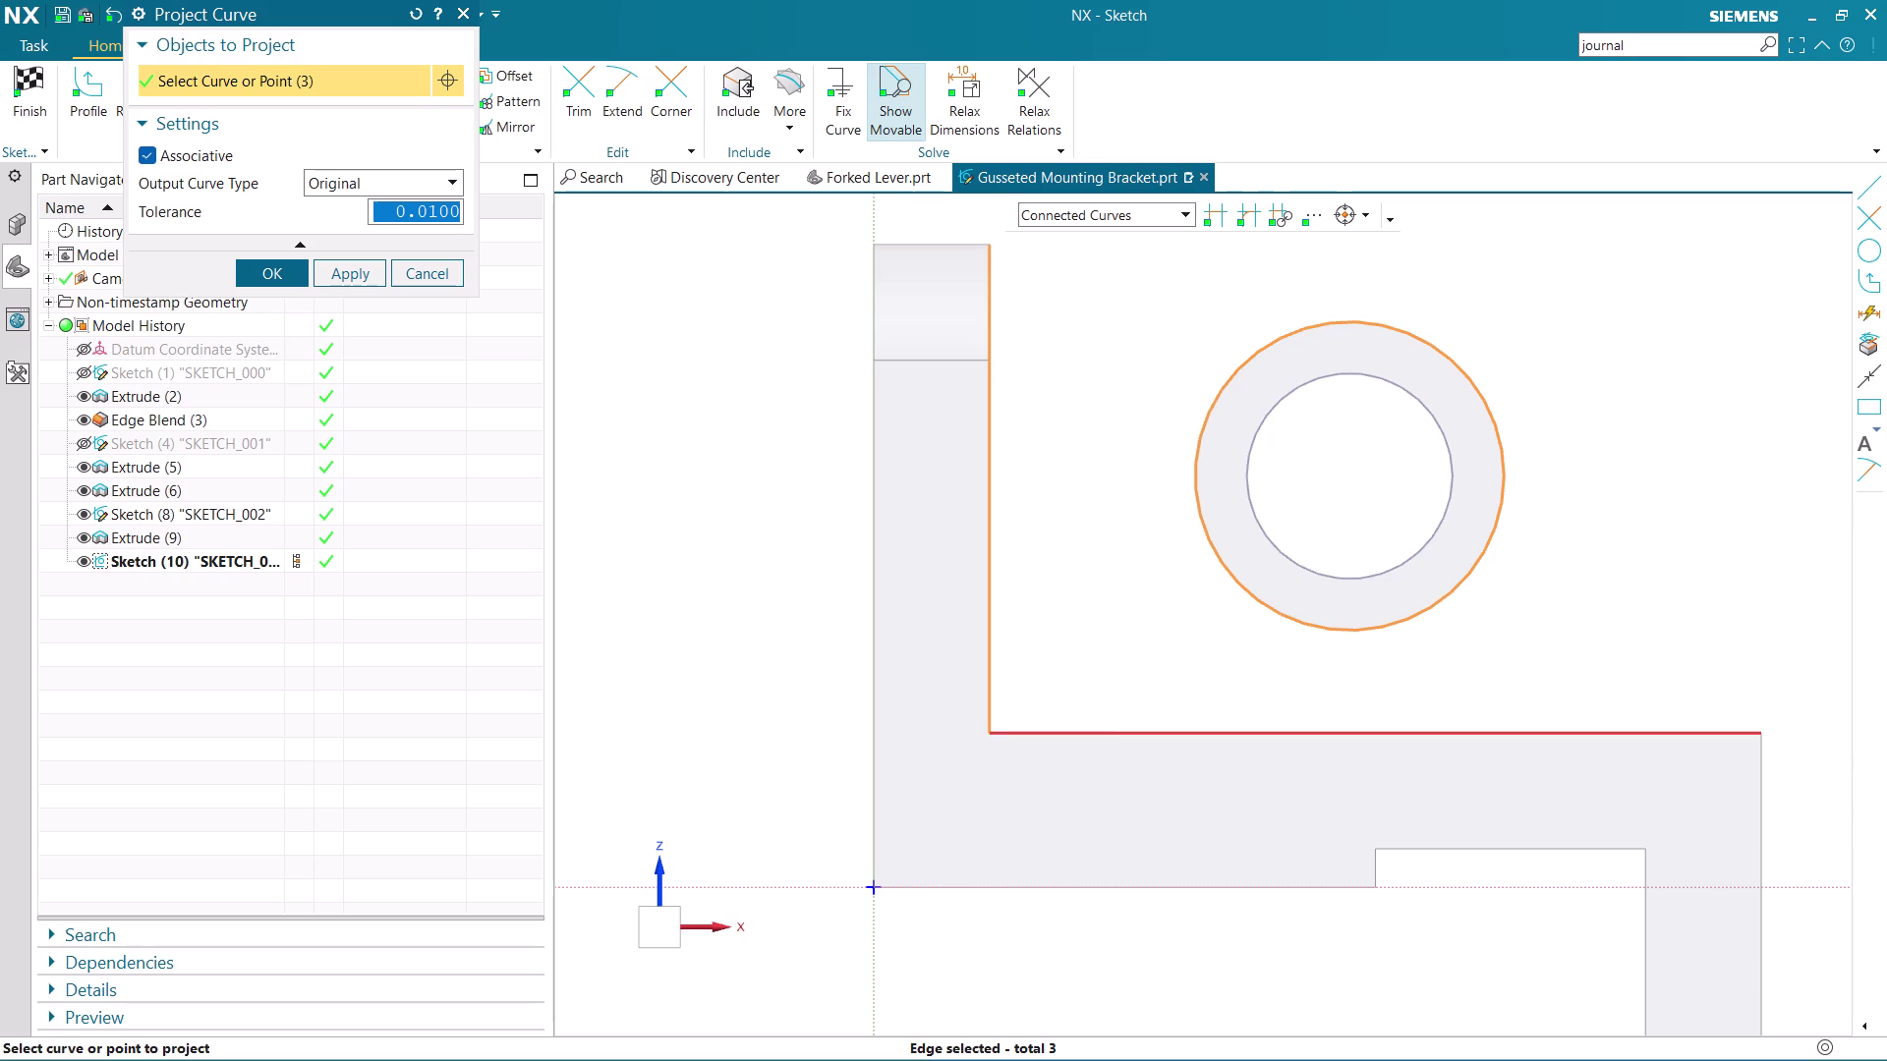
click(1125, 734)
click(252, 274)
scroll(down, 3)
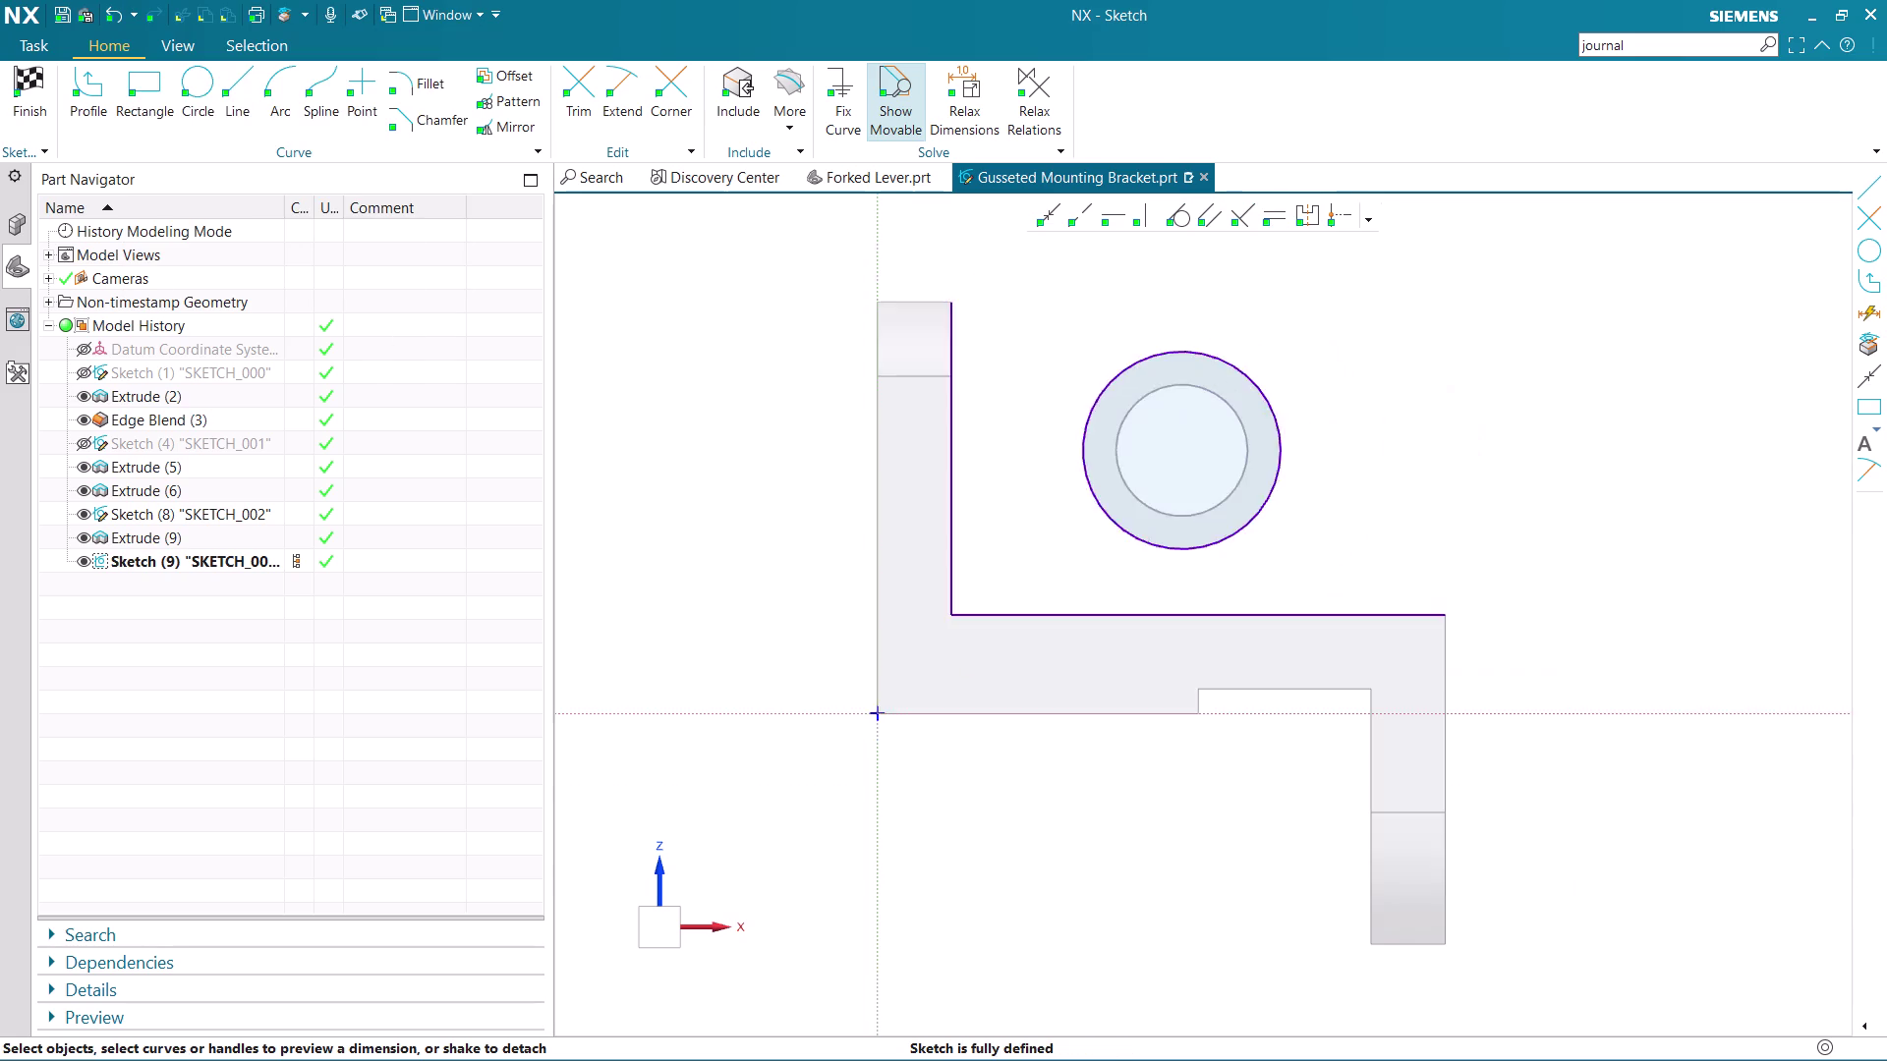
scroll(down, 3)
scroll(up, 3)
scroll(up, 3)
scroll(down, 3)
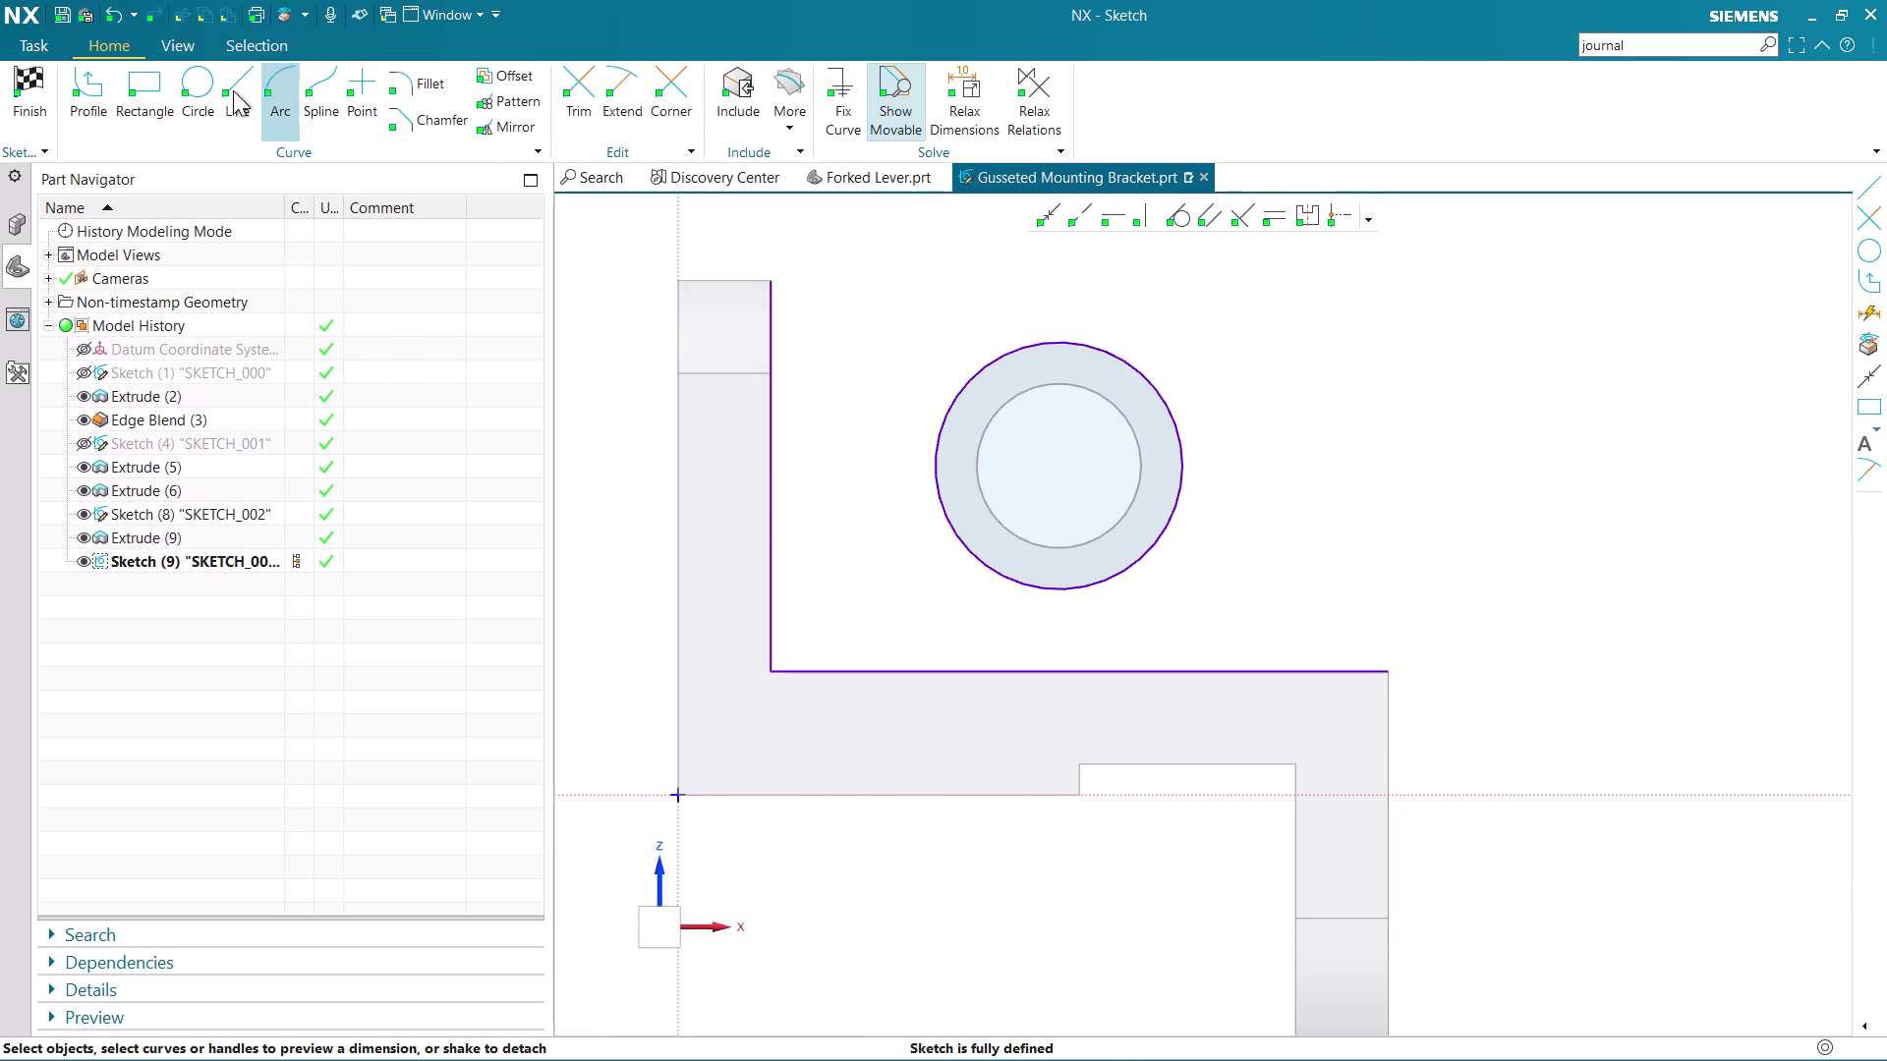
click(88, 99)
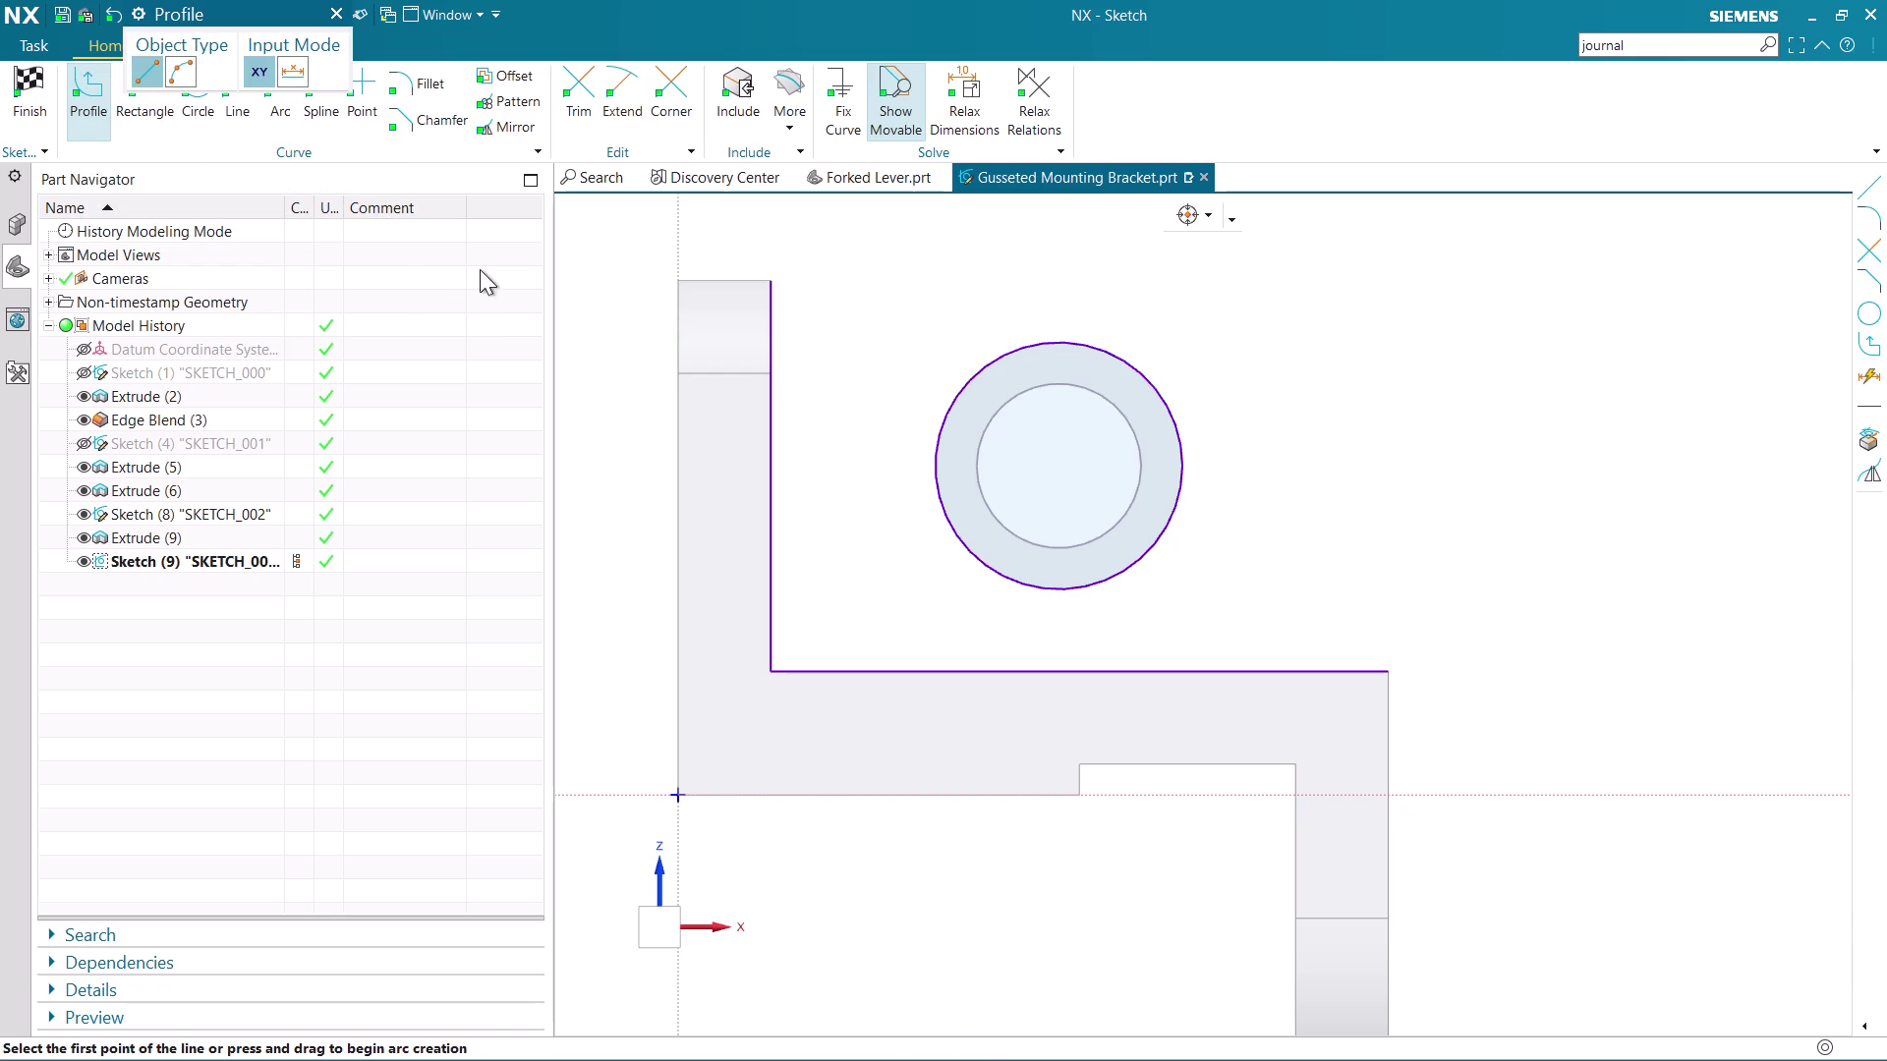
click(332, 12)
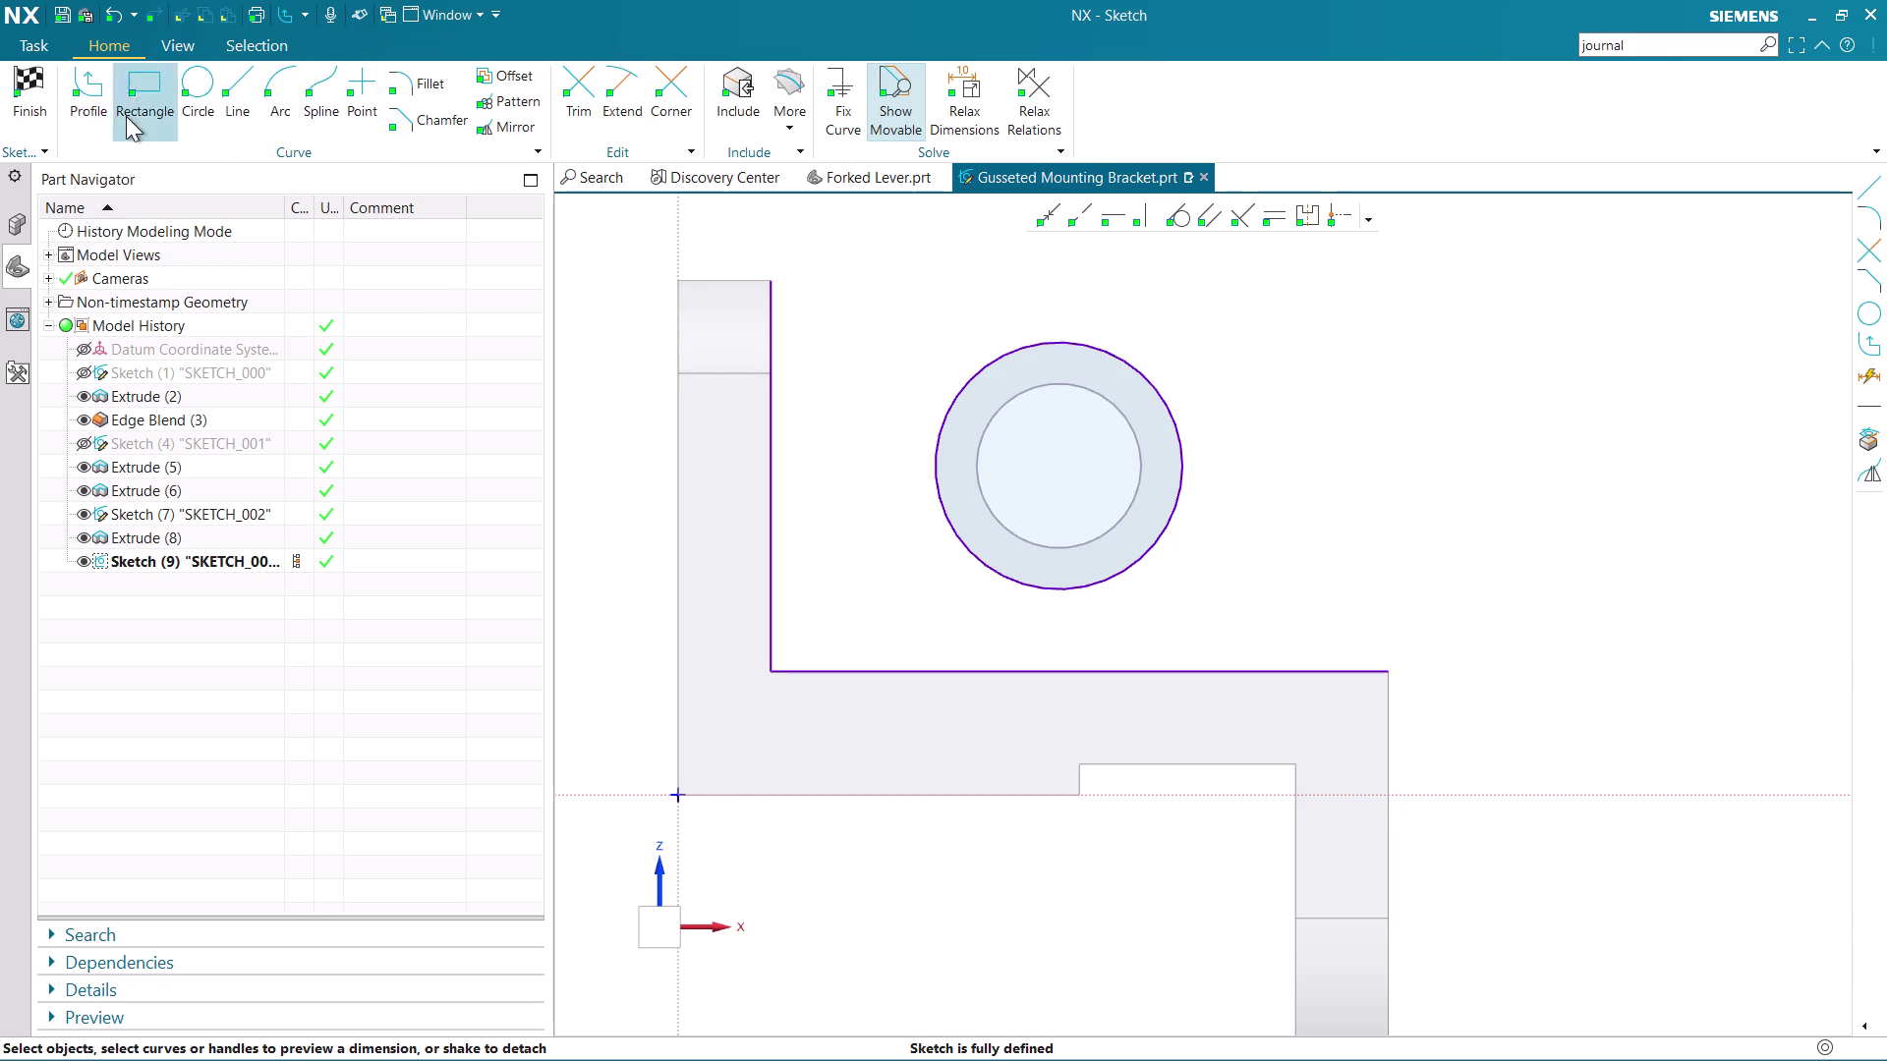
click(90, 94)
click(774, 283)
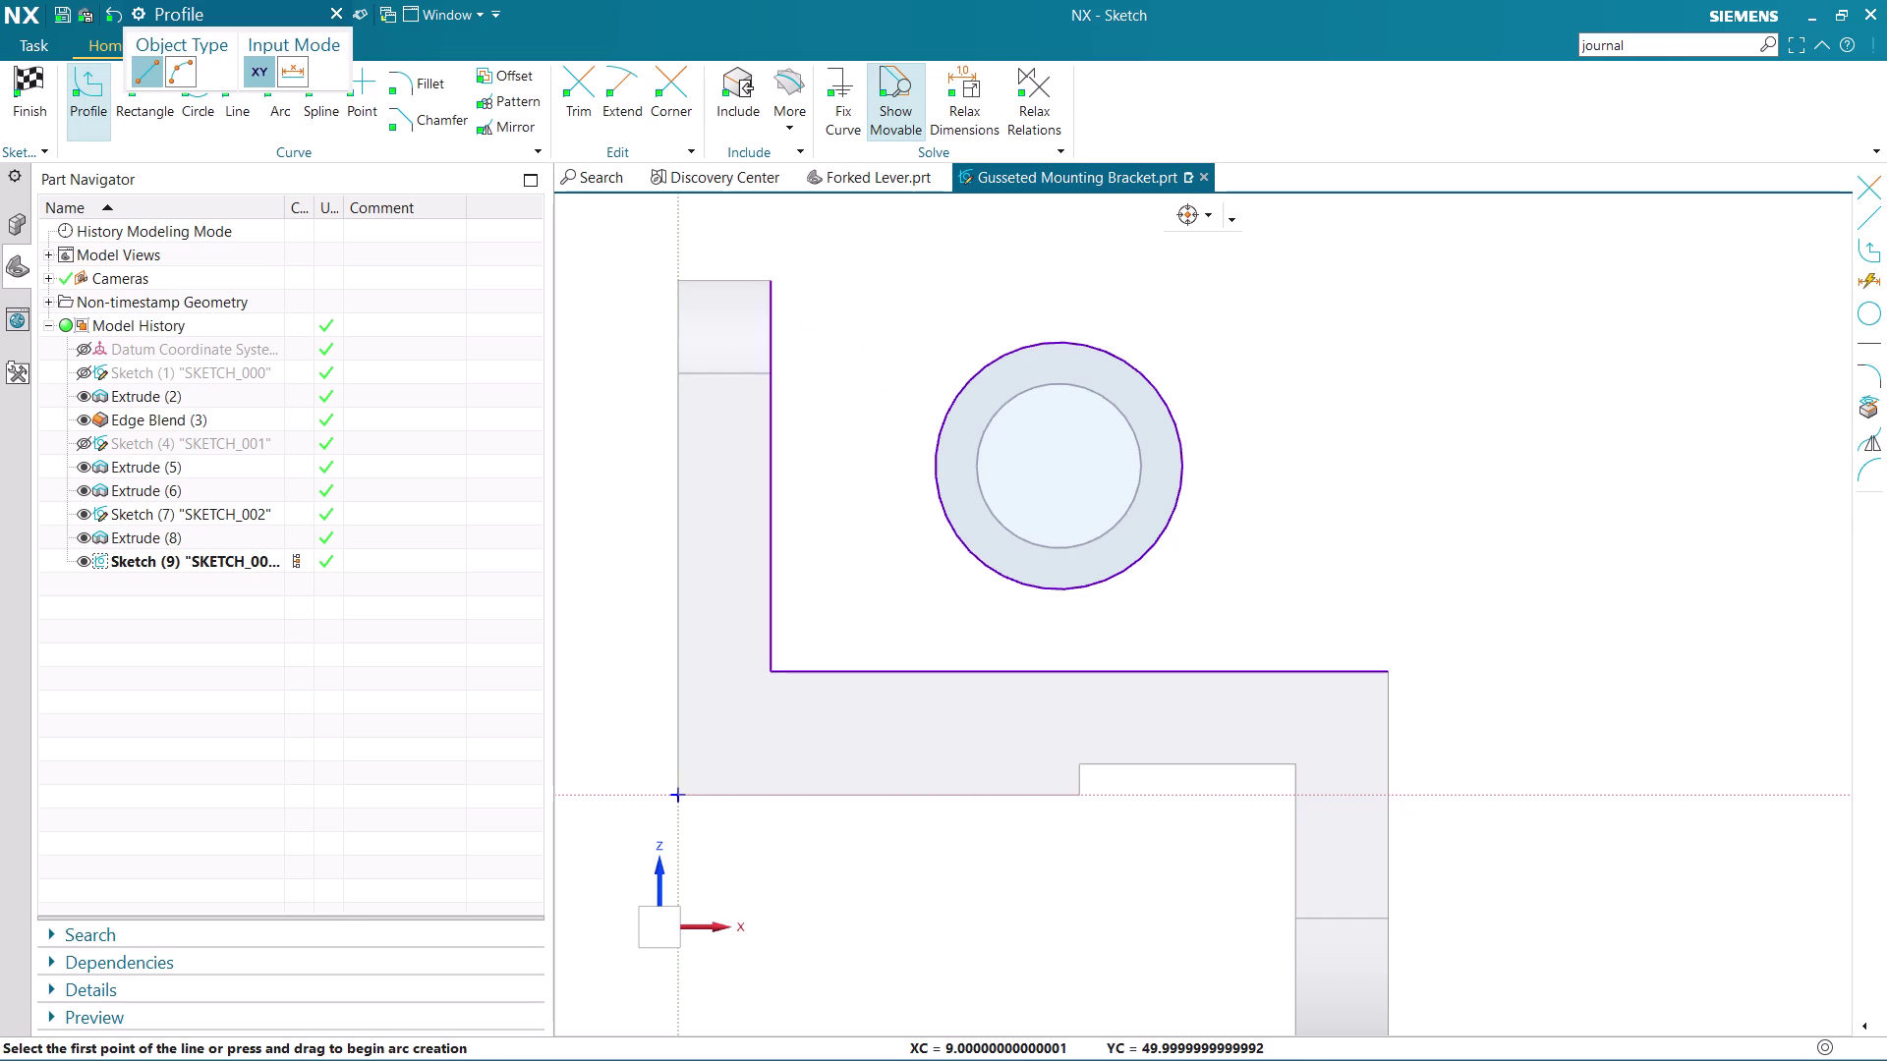
click(1054, 339)
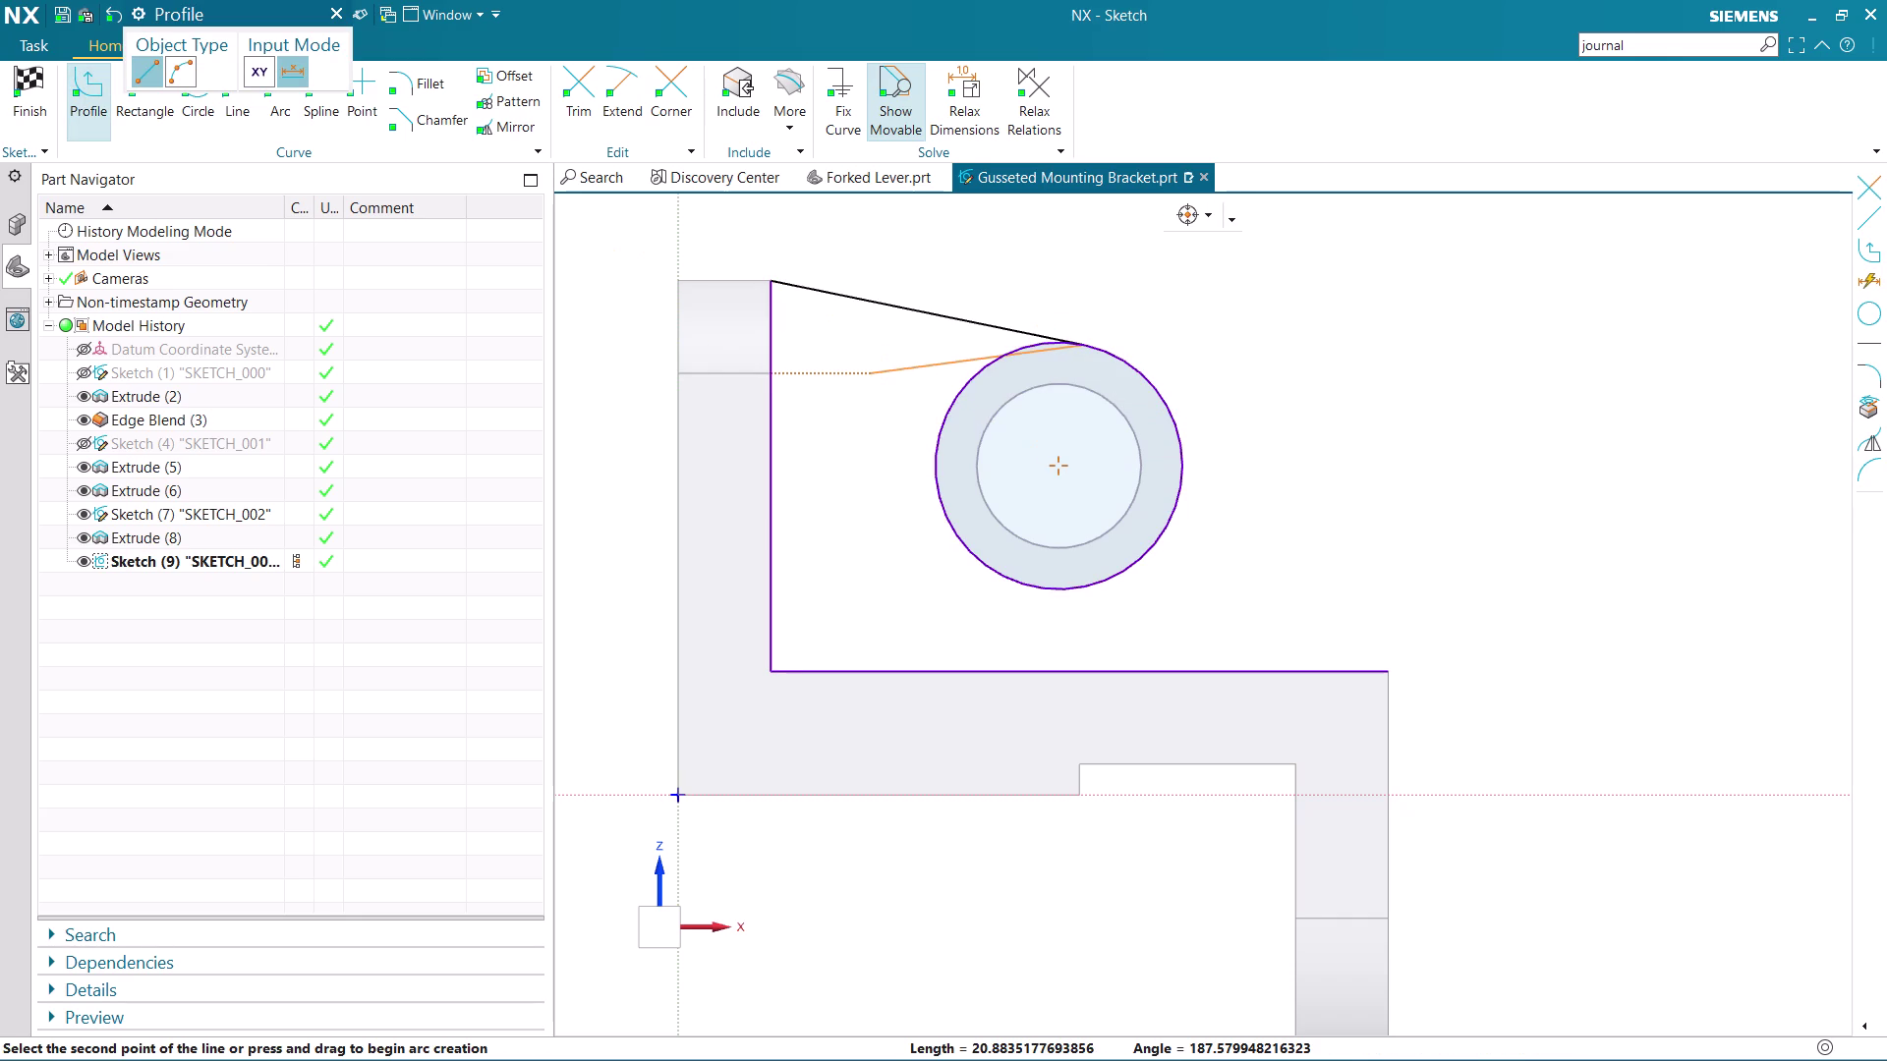
key(Escape)
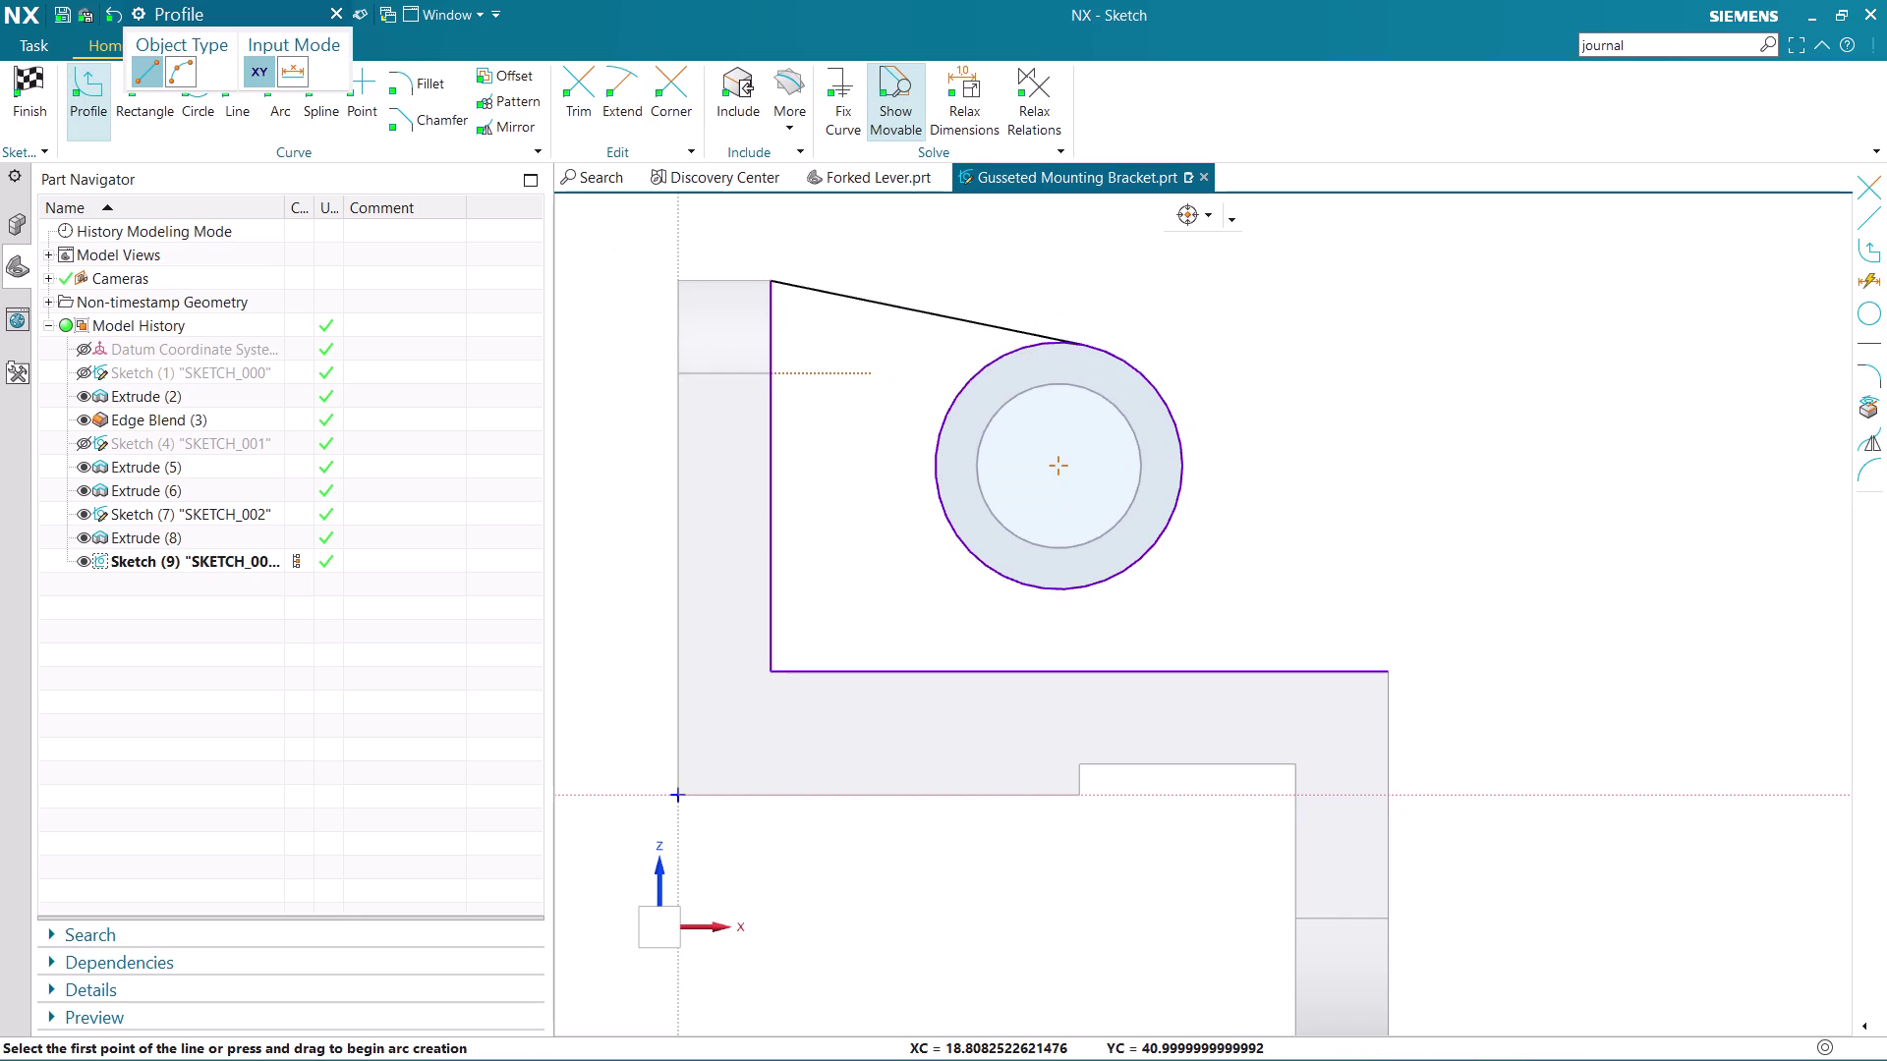
click(328, 4)
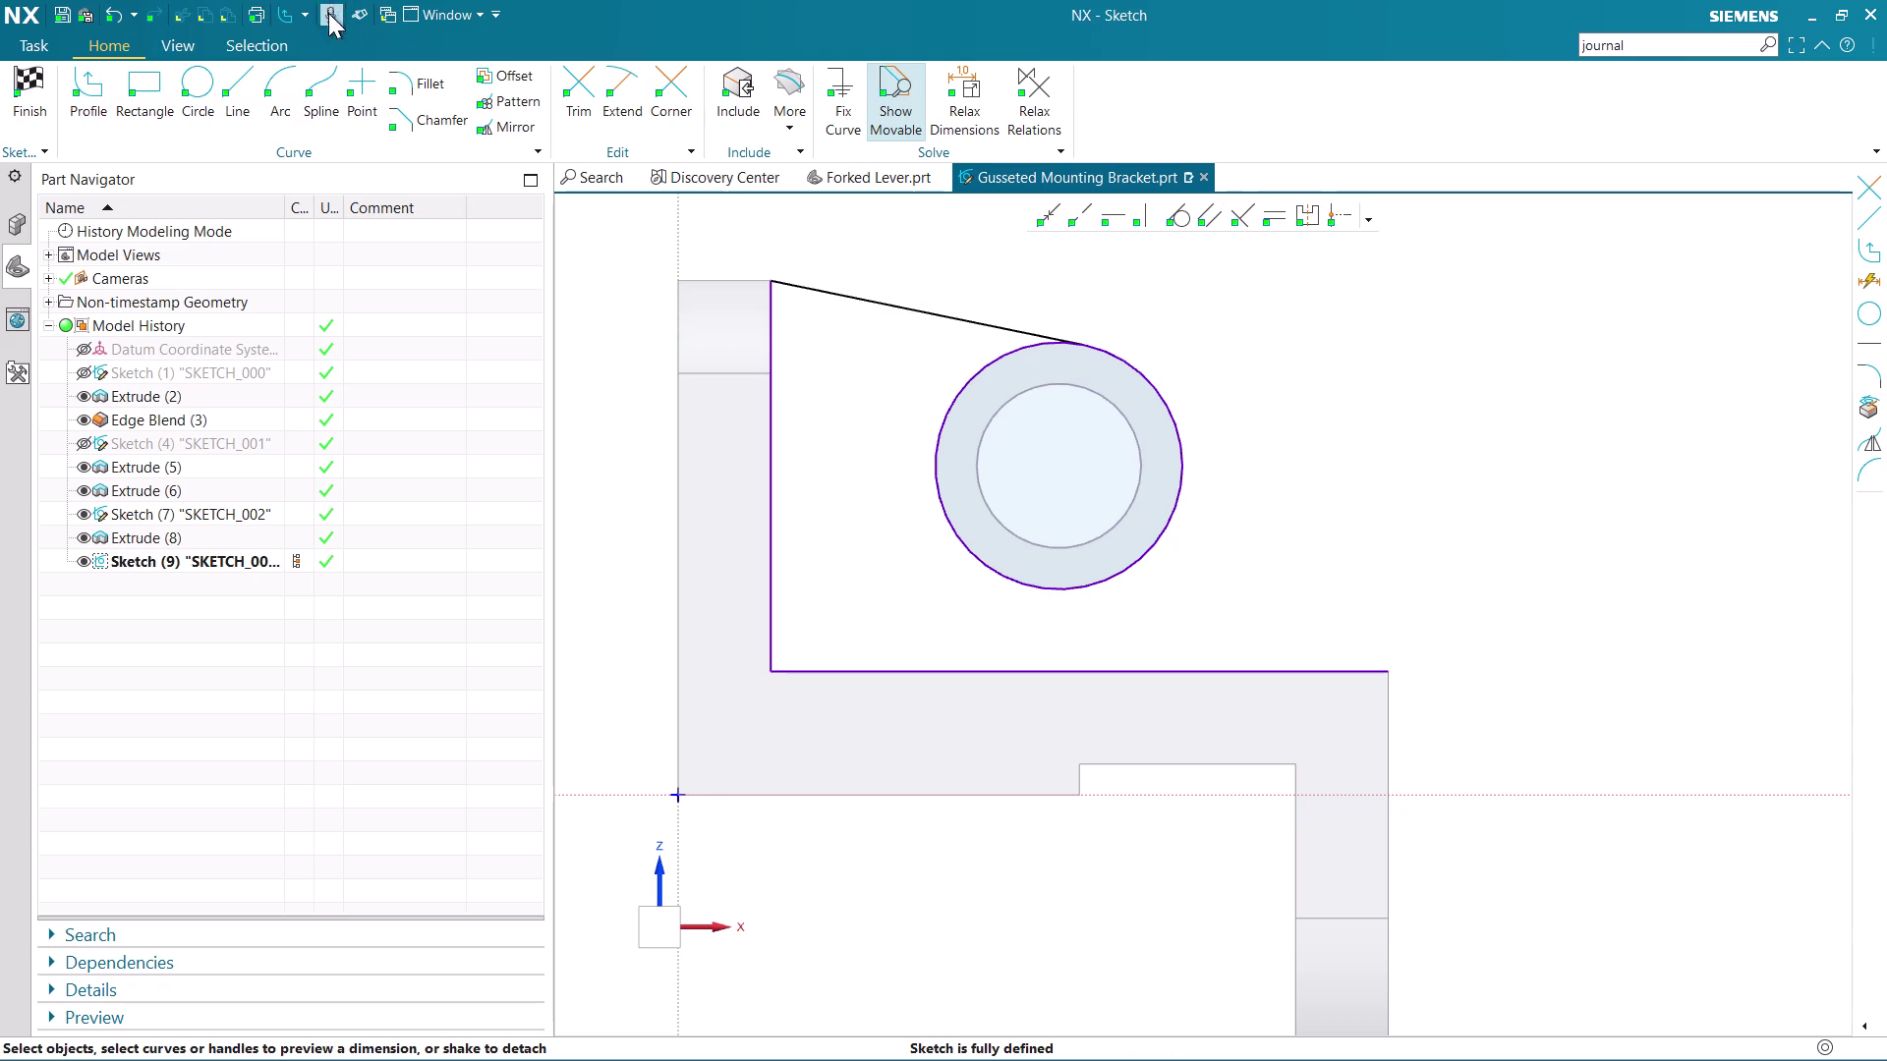
scroll(up, 3)
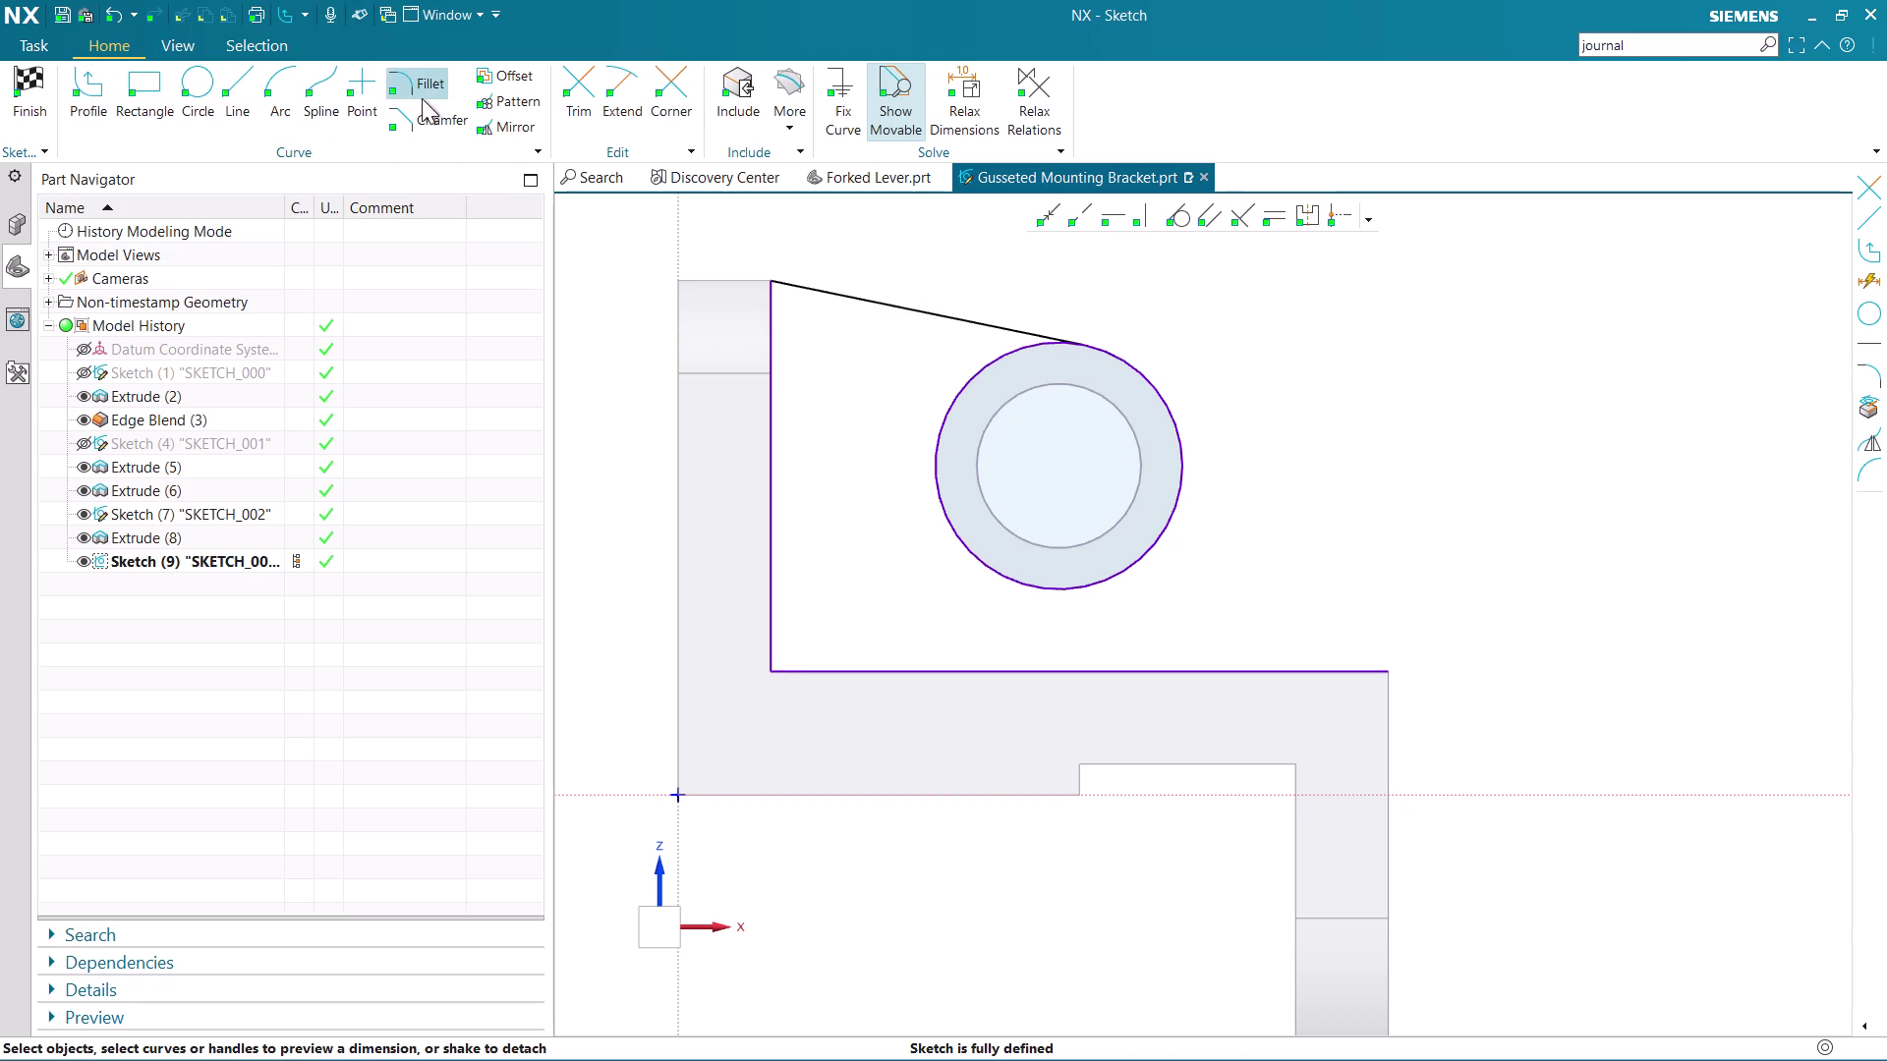
click(425, 93)
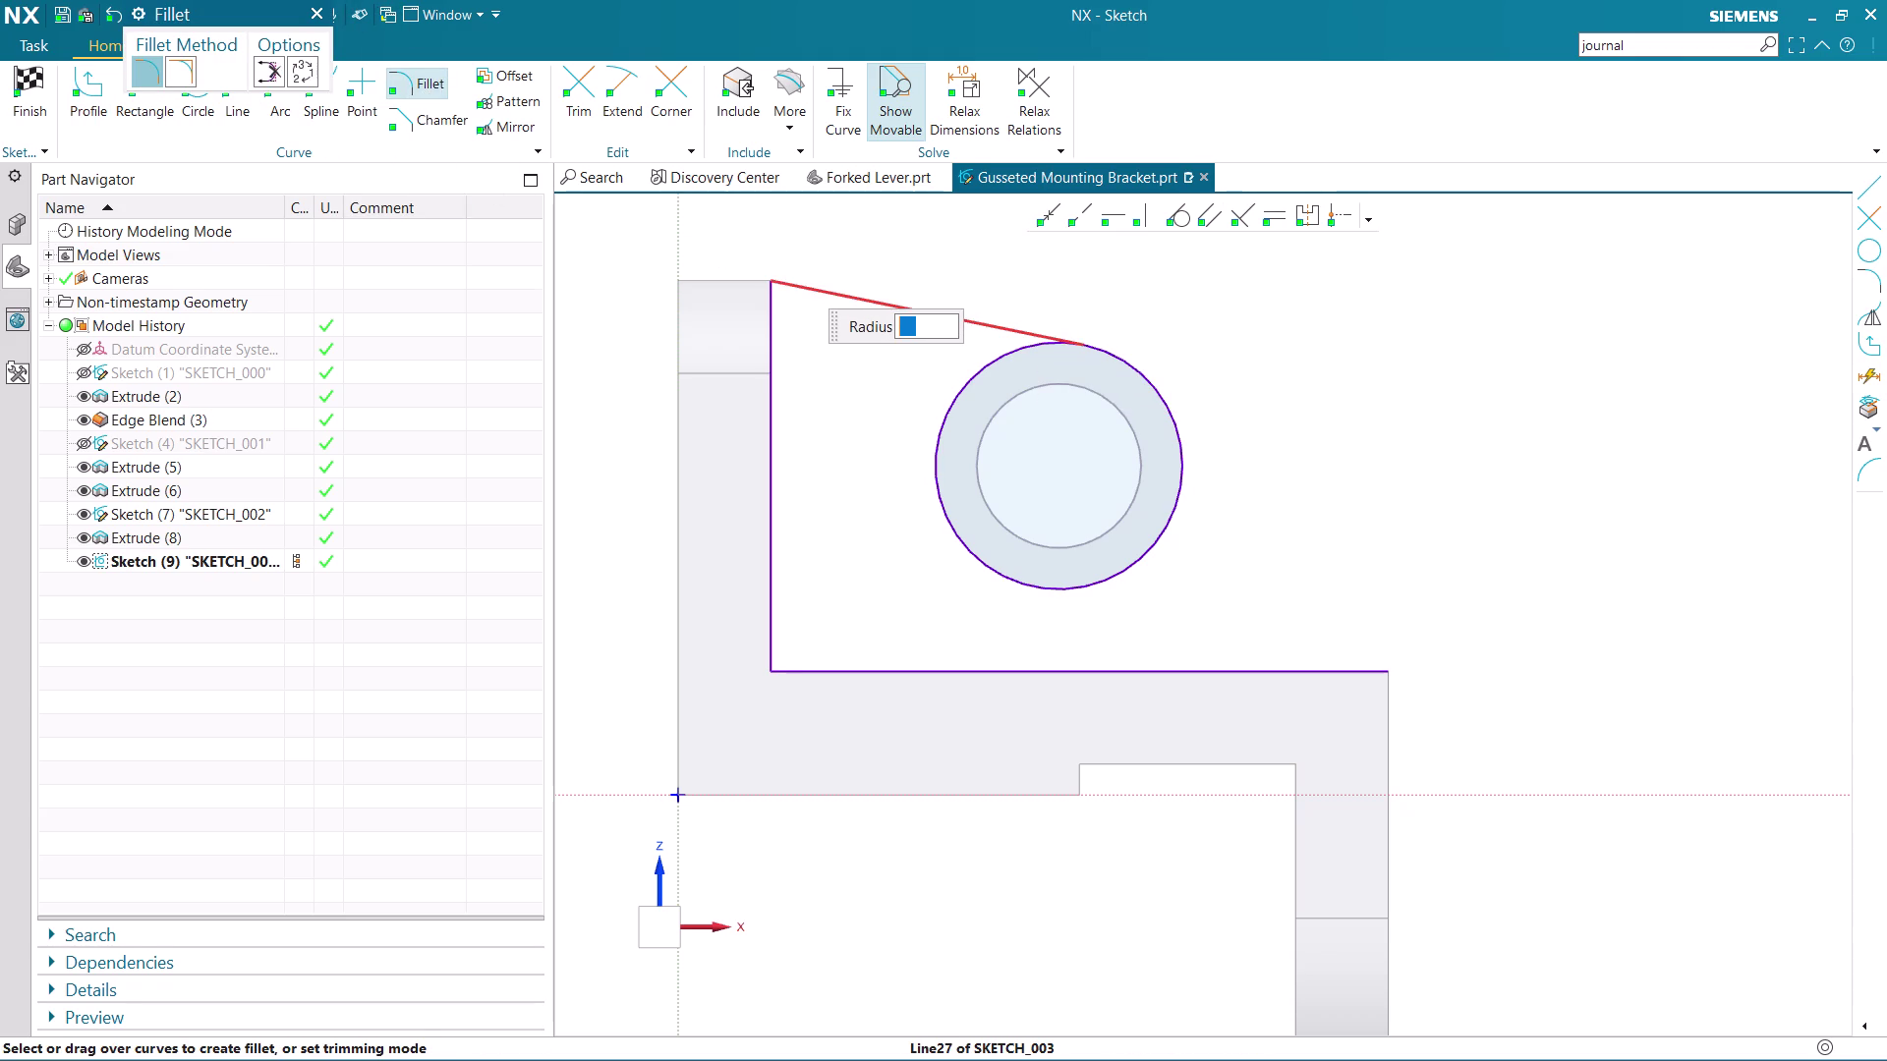
click(795, 283)
click(766, 300)
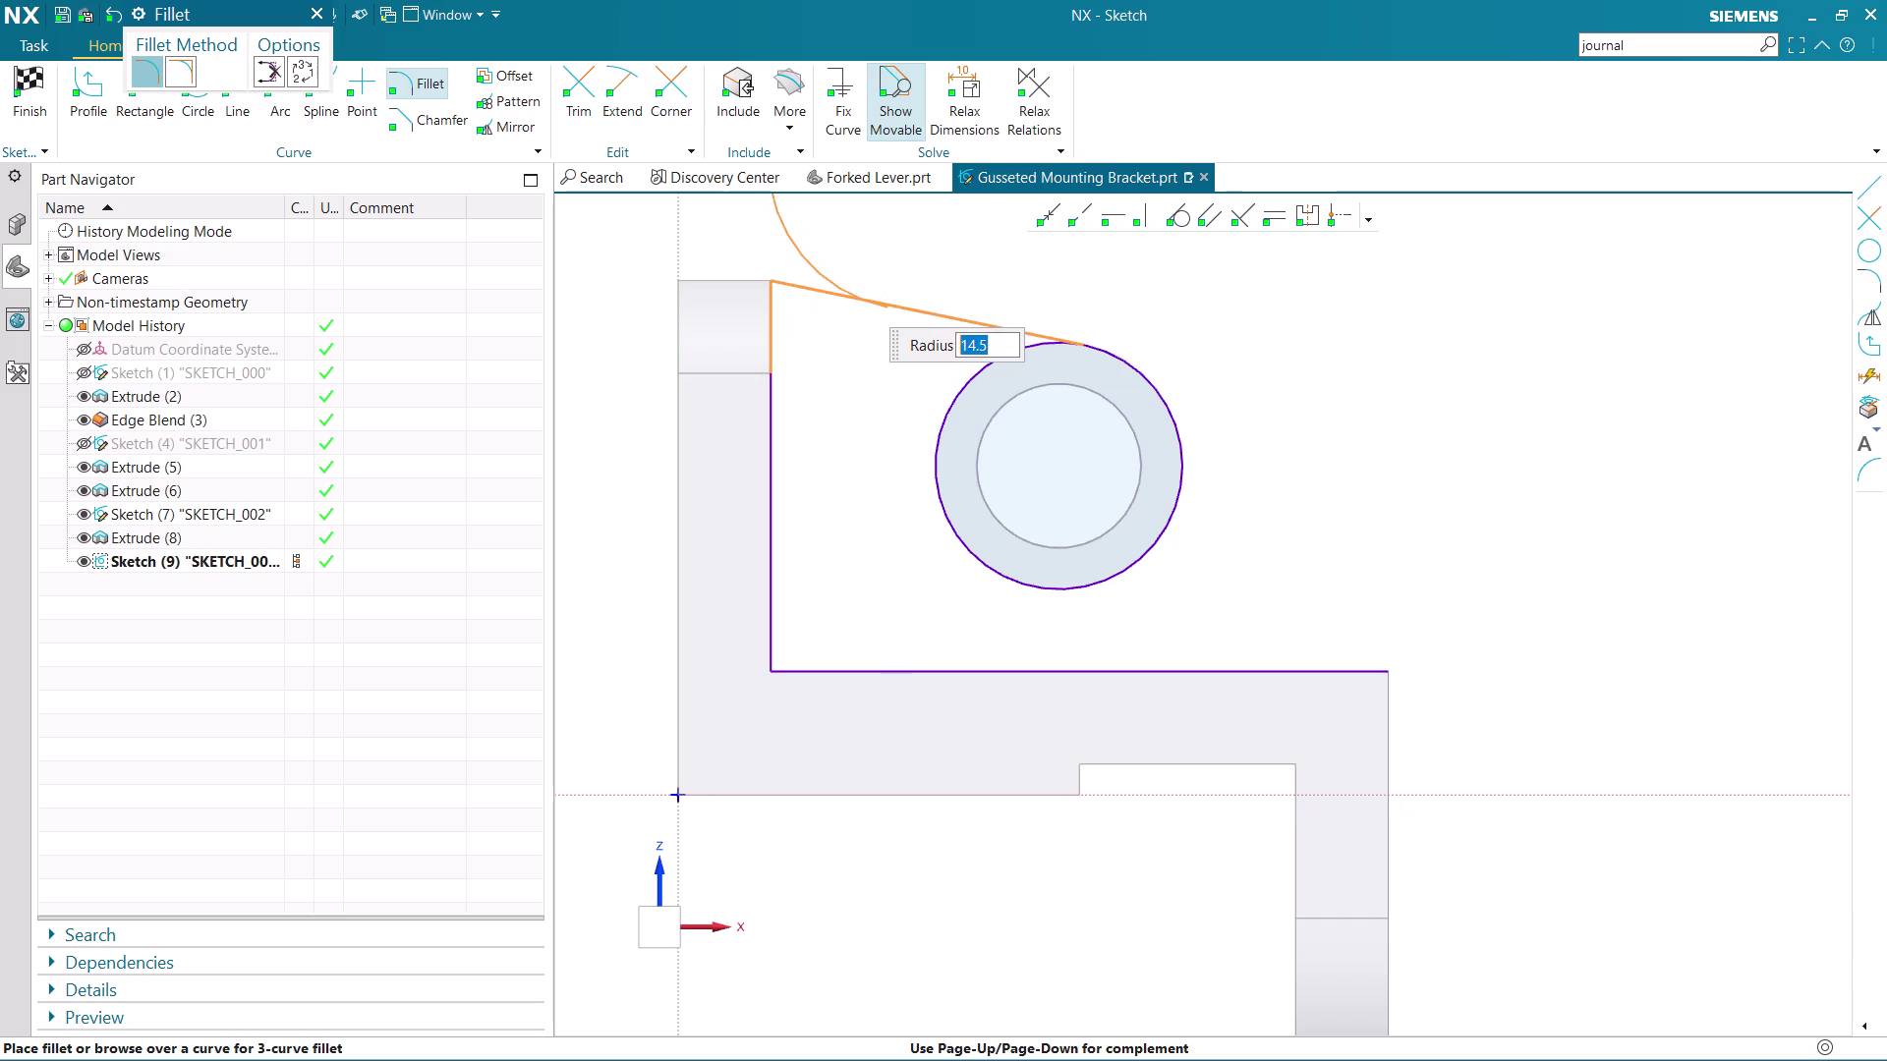
key(Escape)
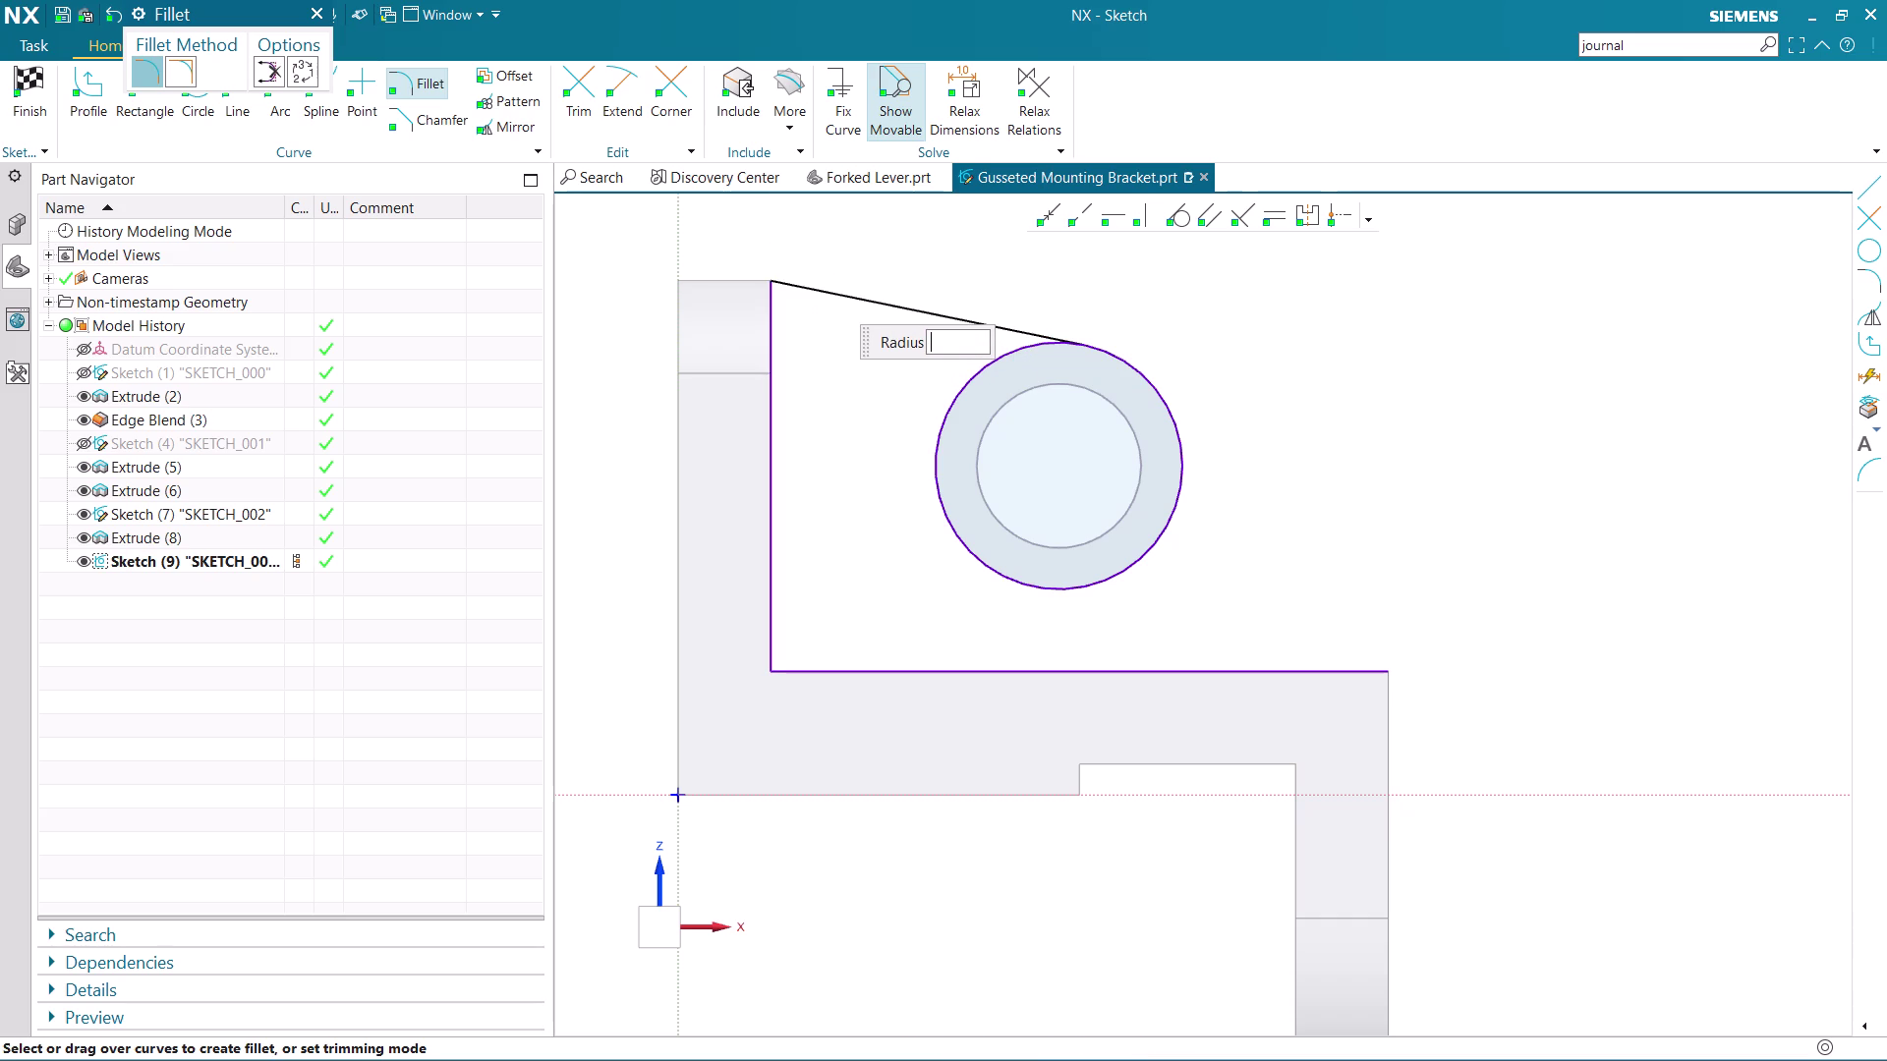
key(Escape)
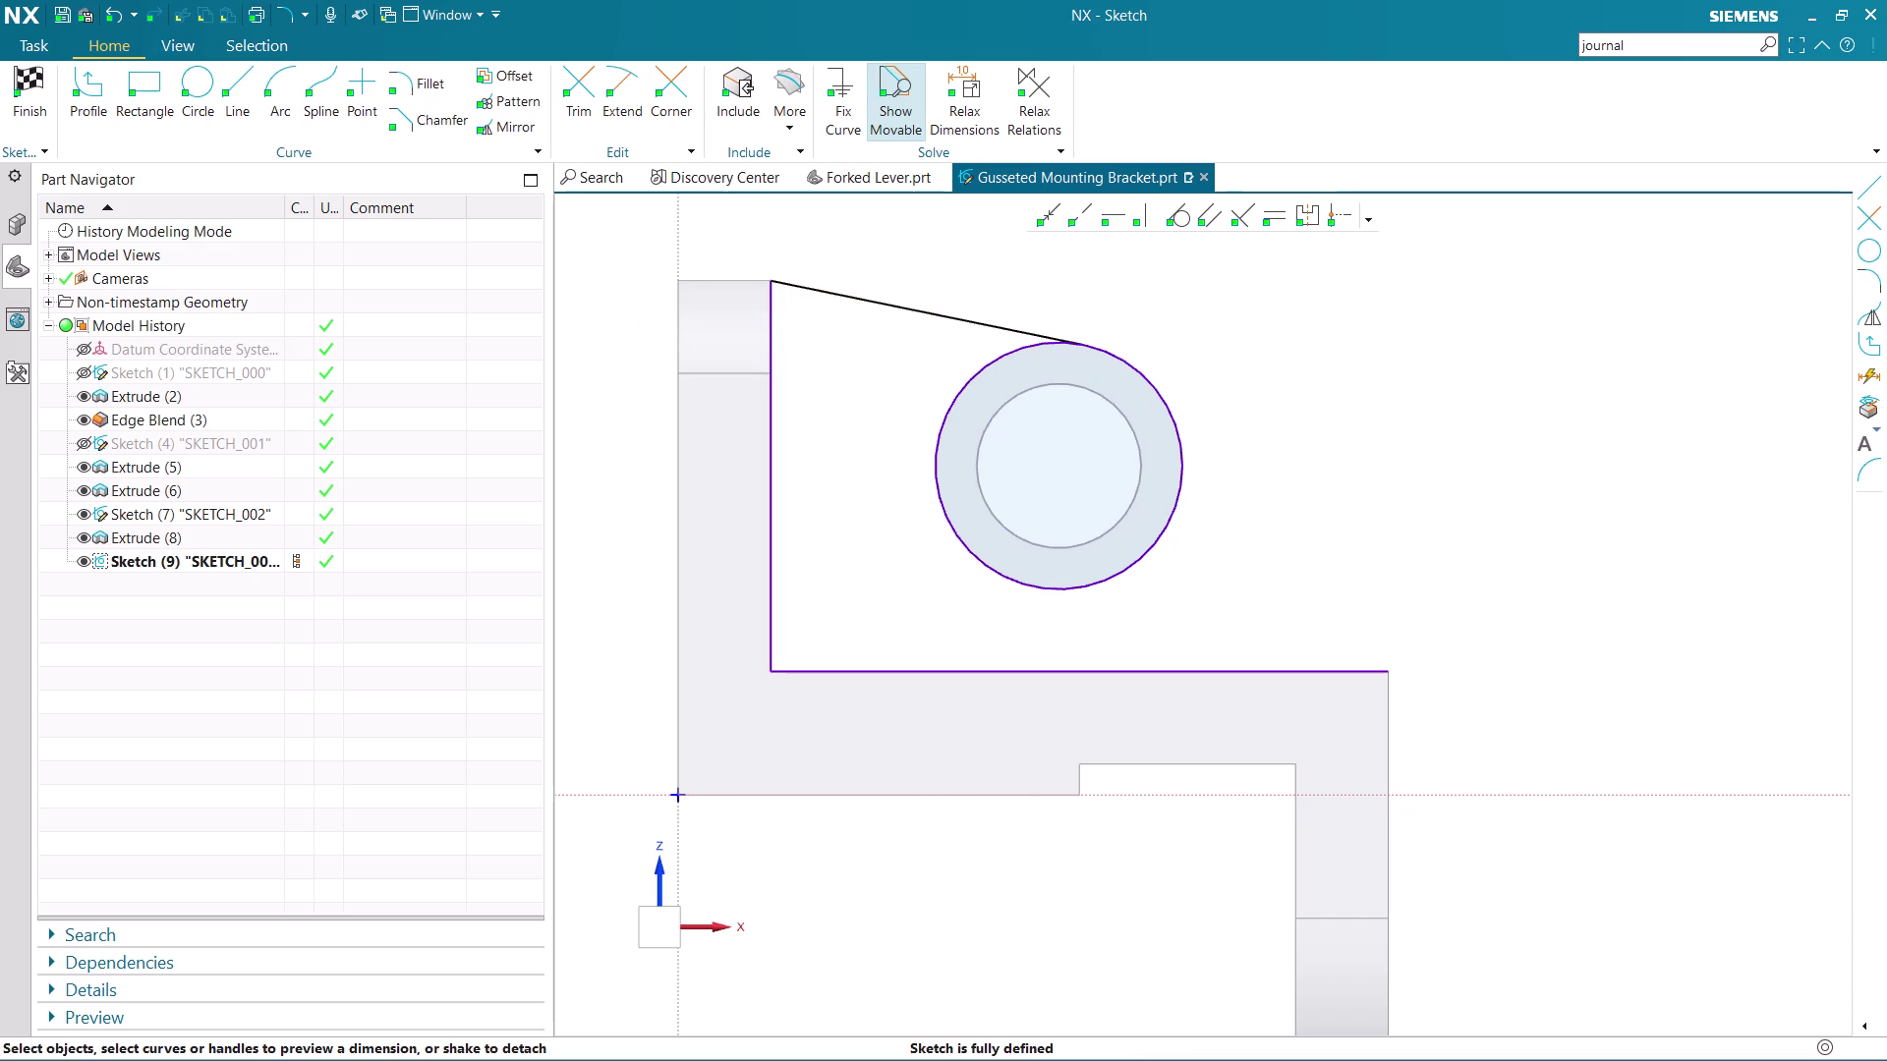
click(855, 308)
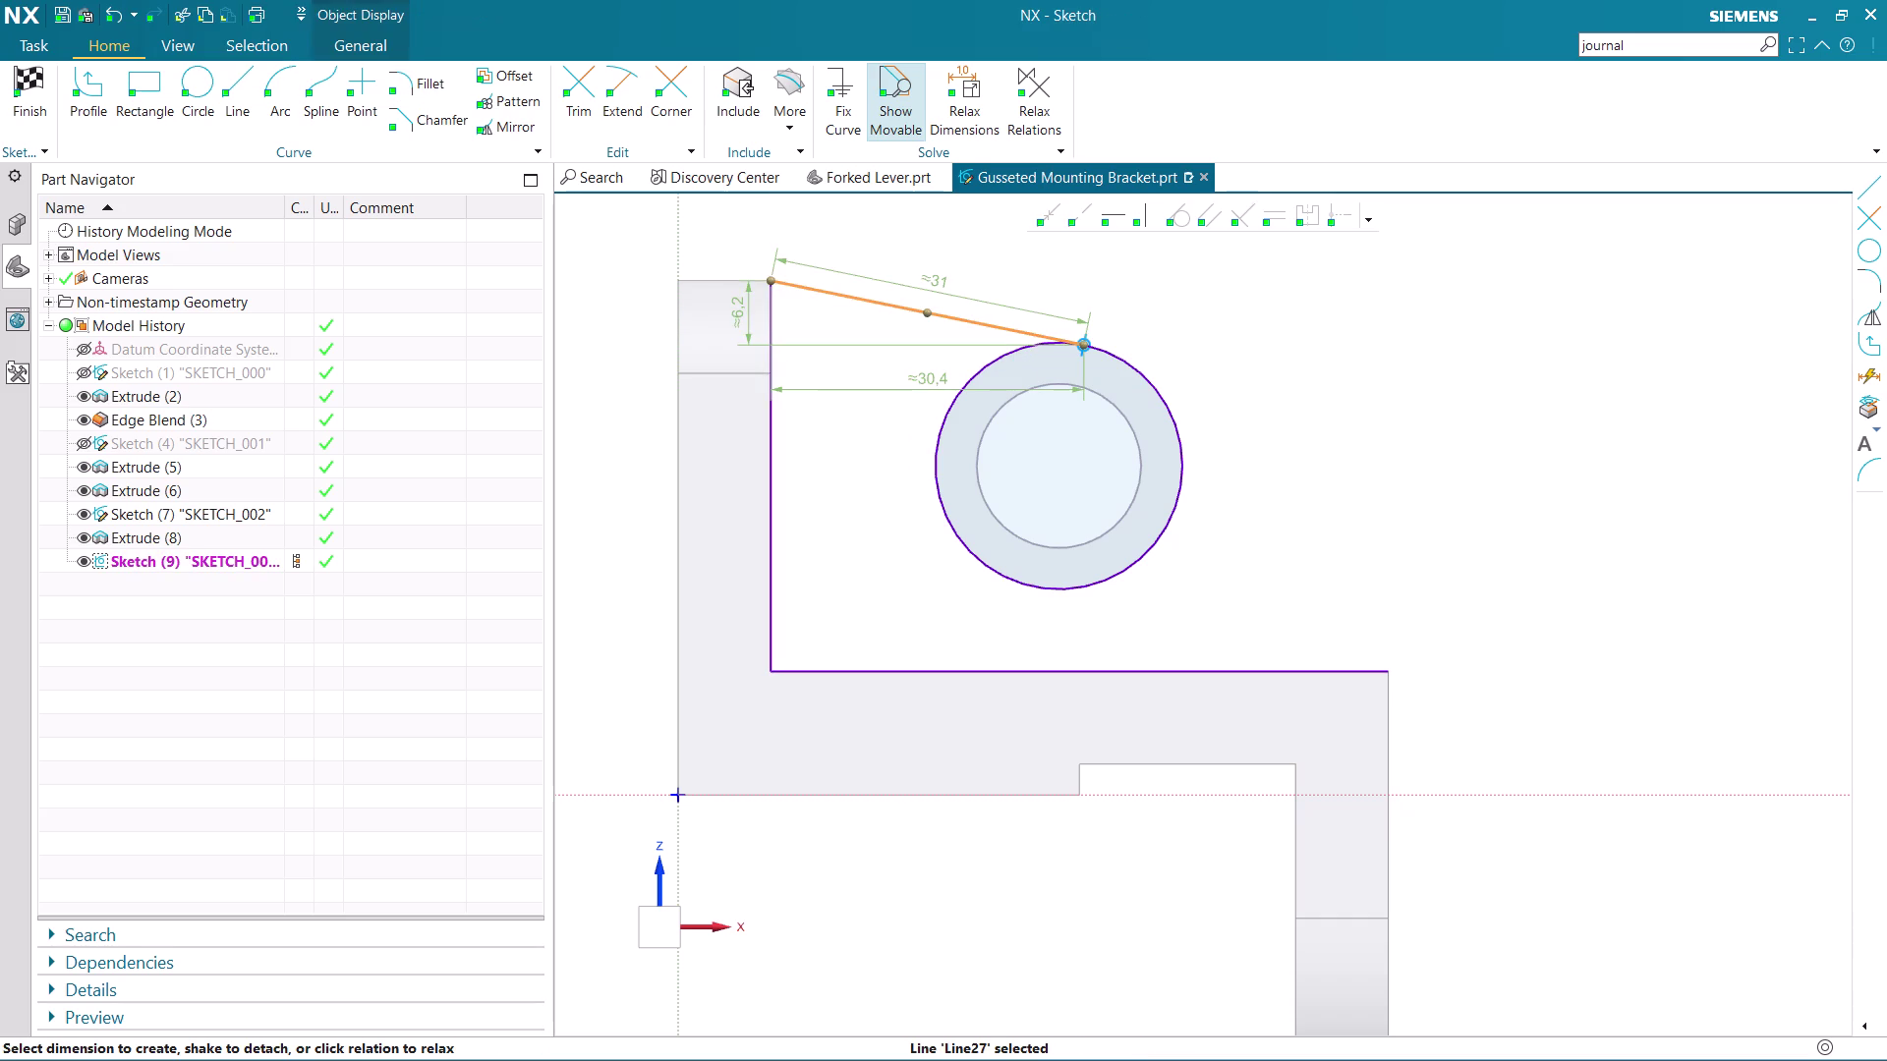
key(Delete)
click(241, 84)
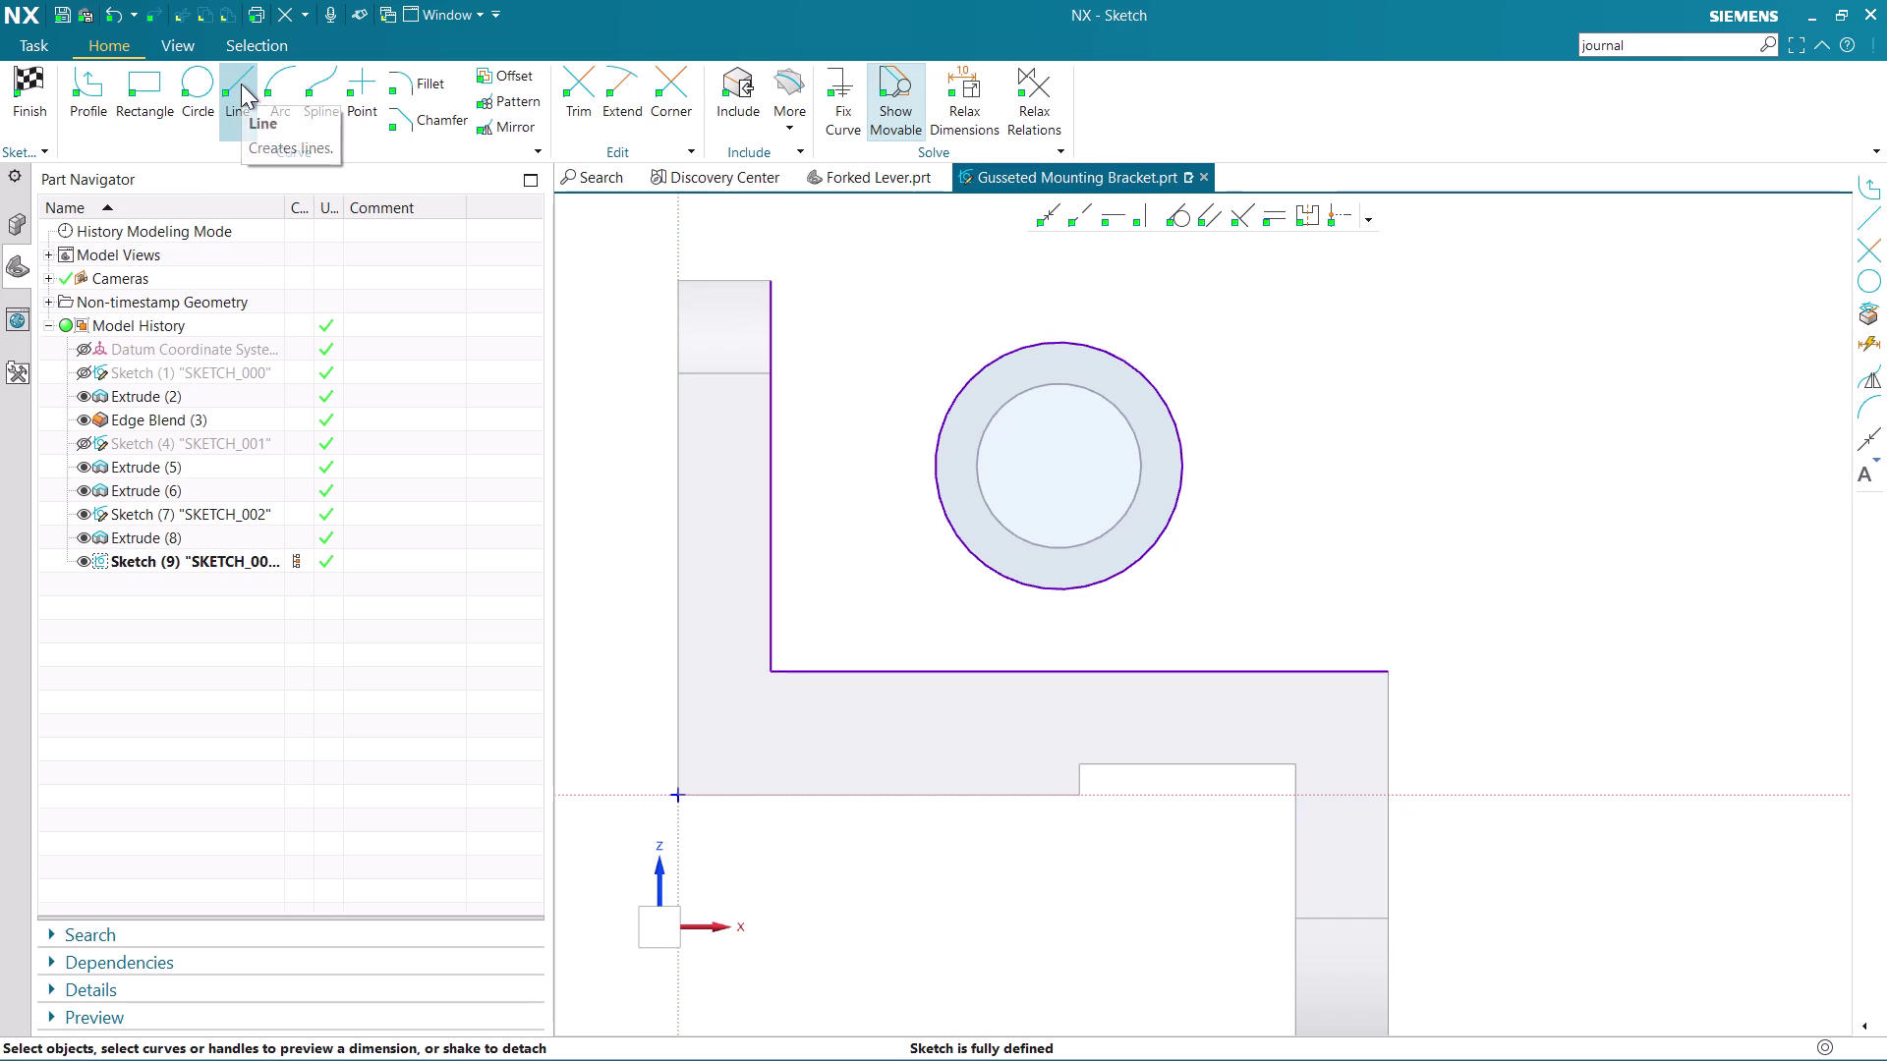
Draw a horizontal line from the boss circle's top and delete the short slanted line.
click(1060, 340)
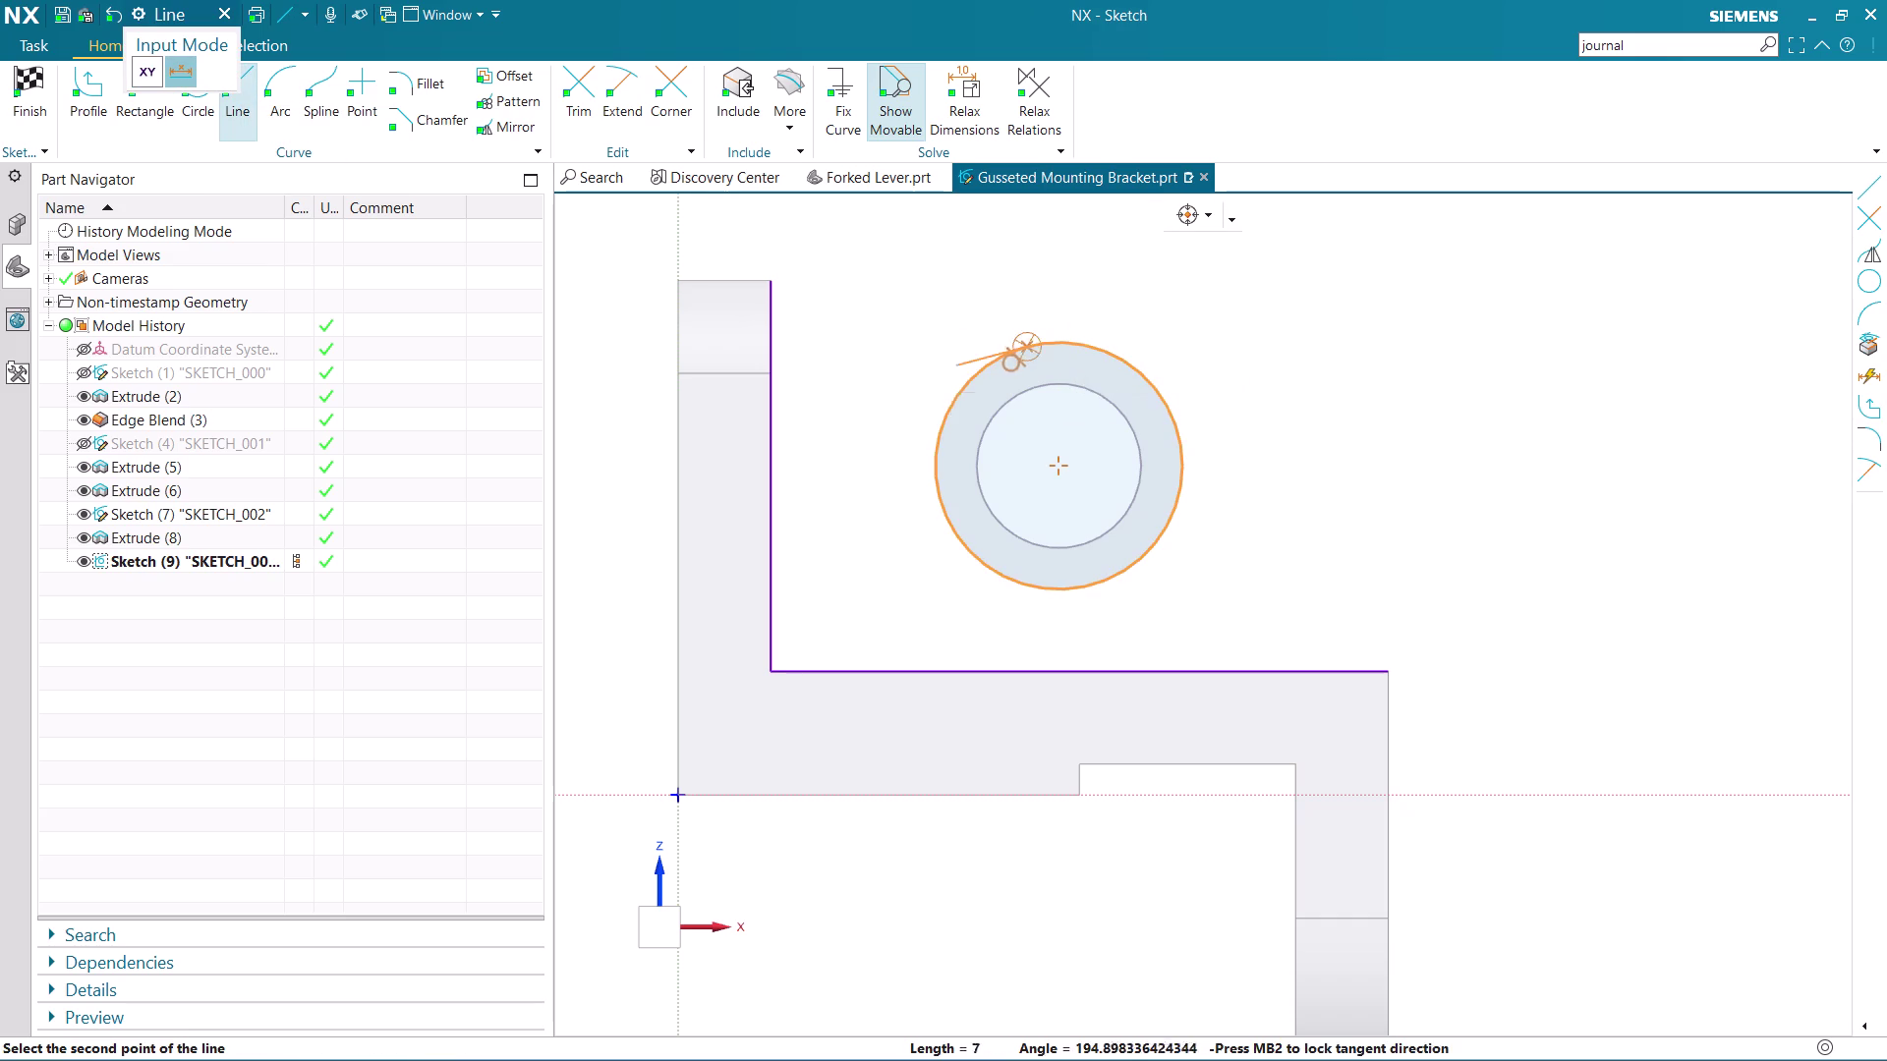
click(843, 336)
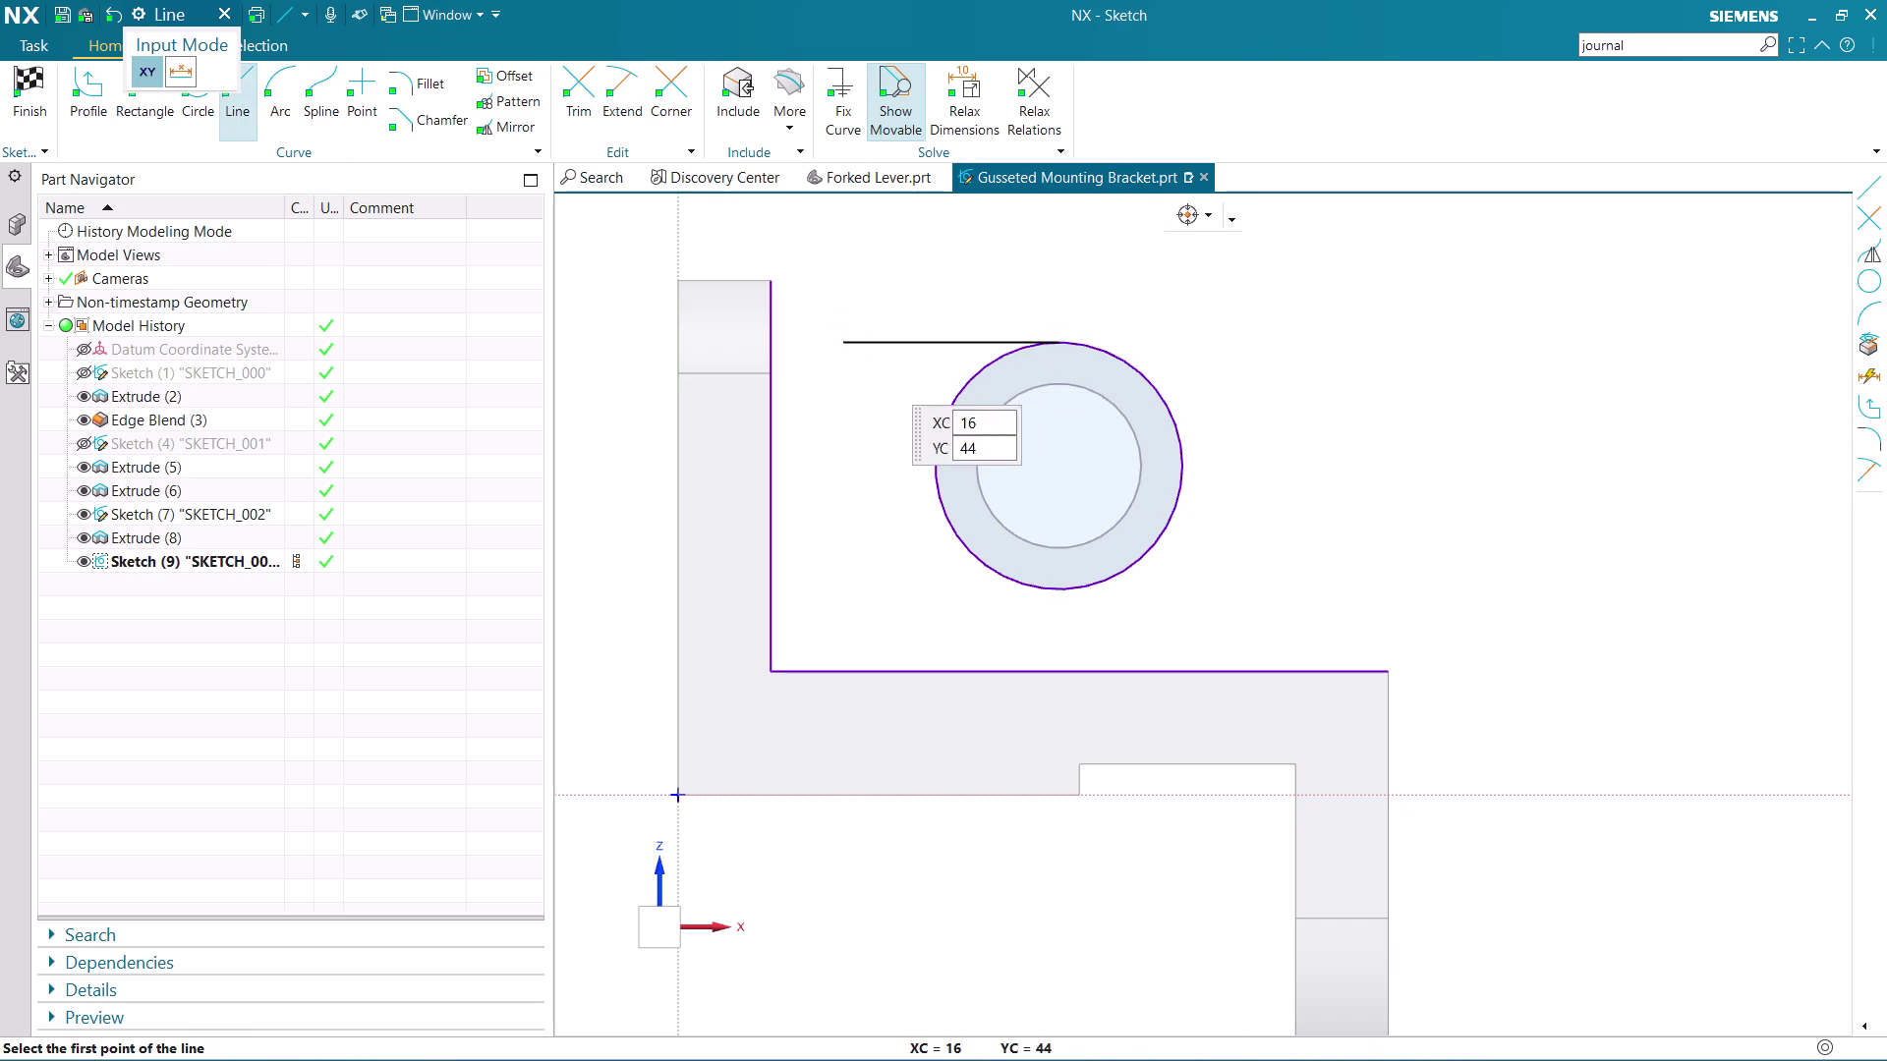
click(773, 288)
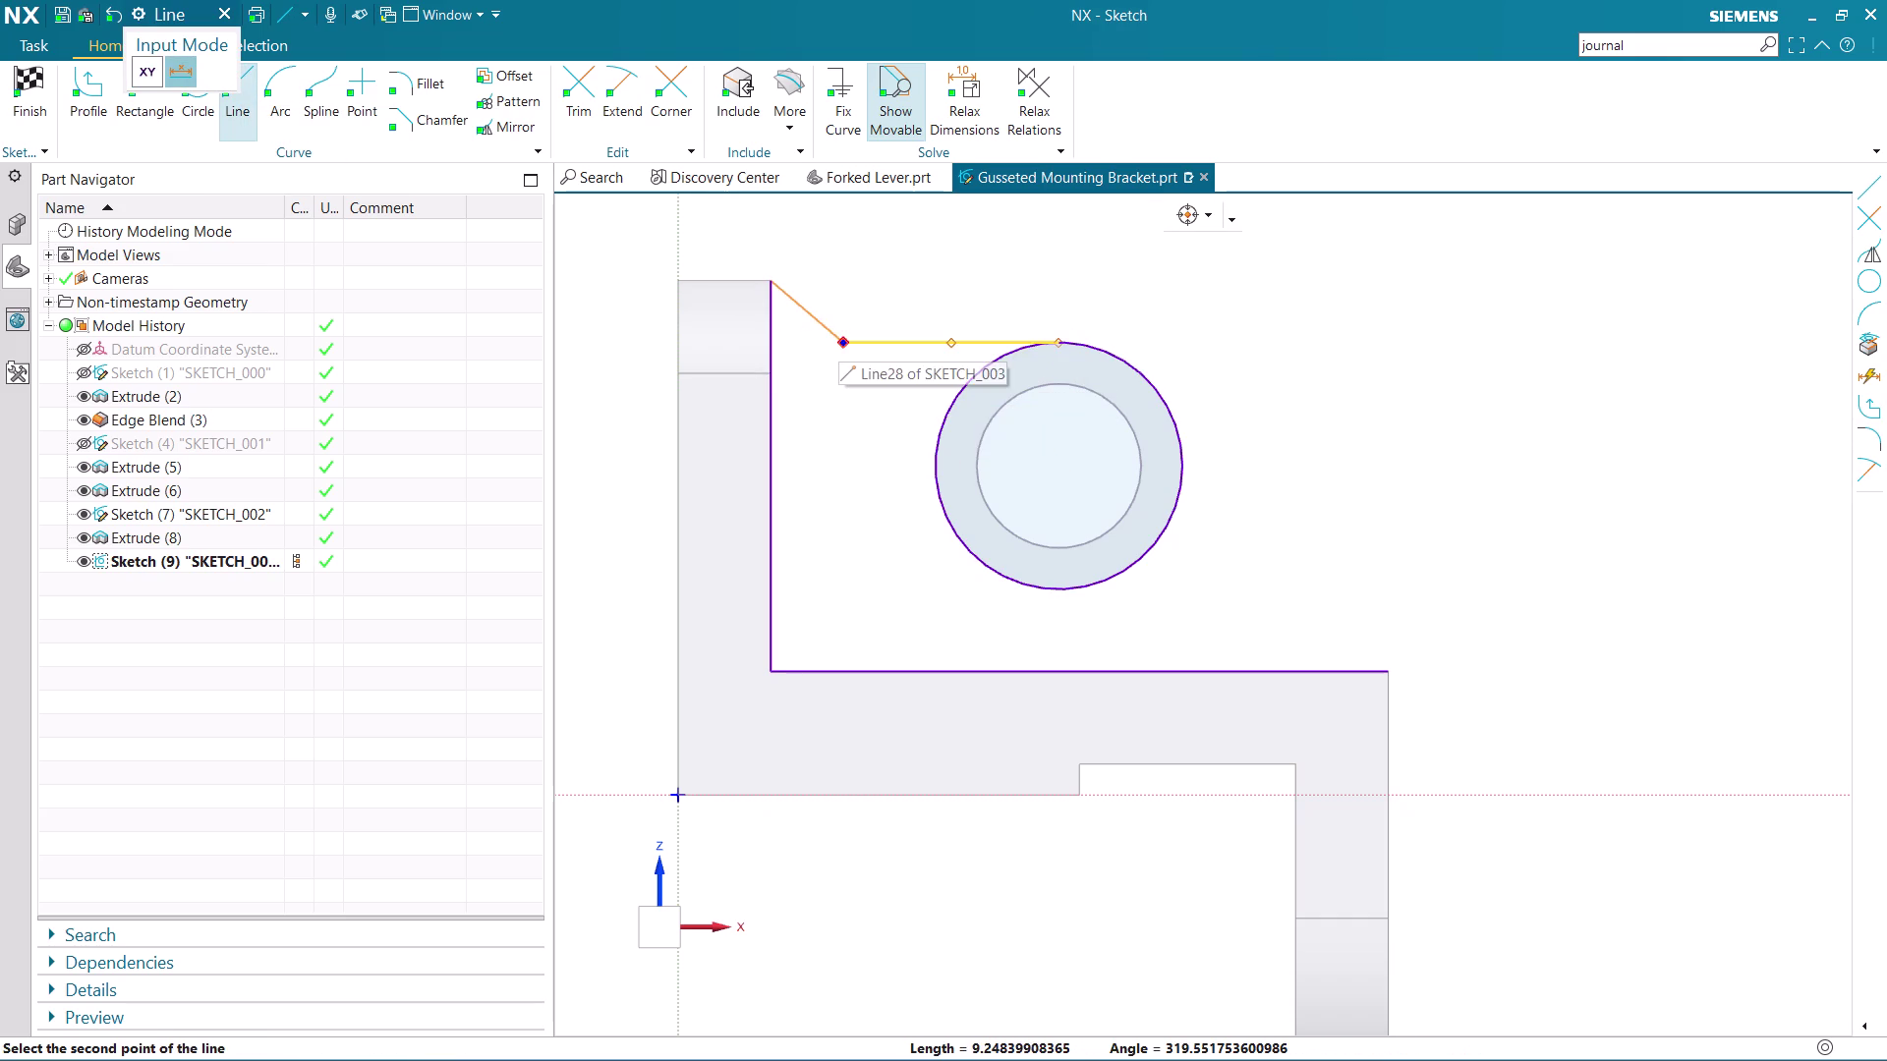
click(844, 342)
key(Escape)
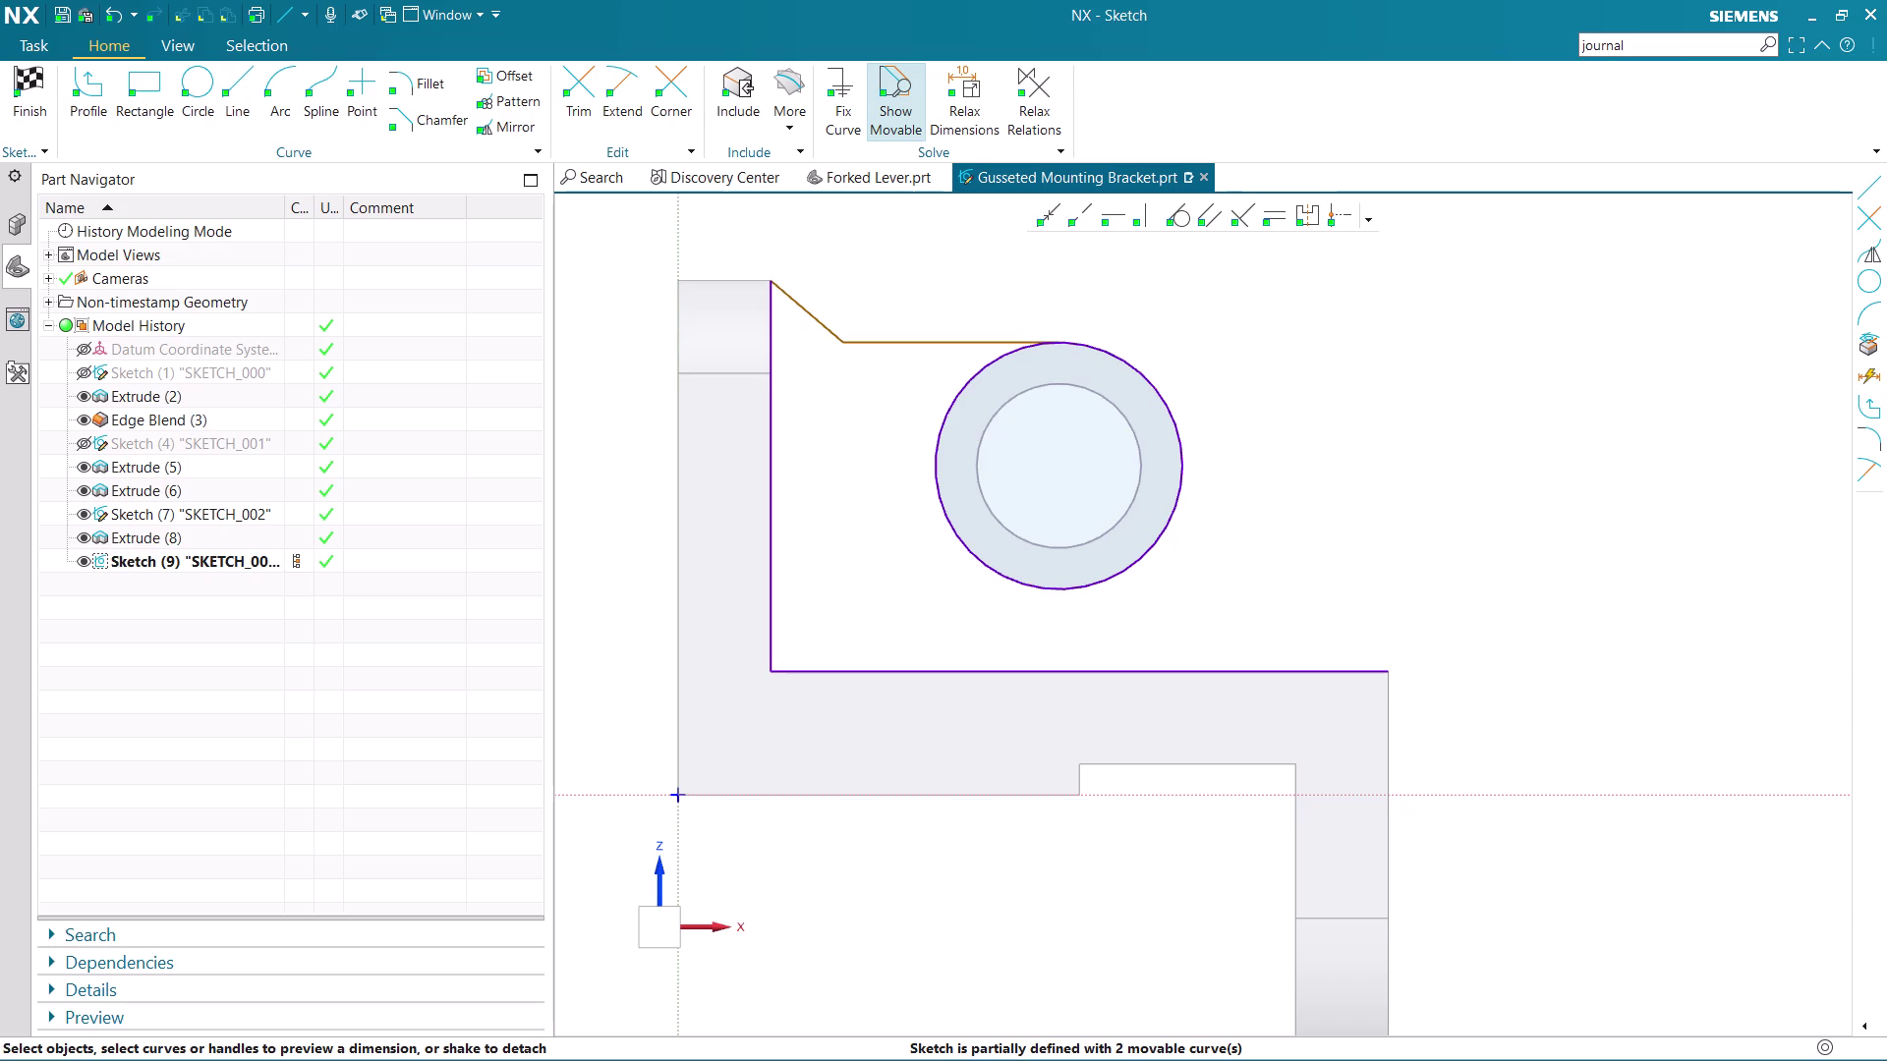
click(819, 318)
key(Delete)
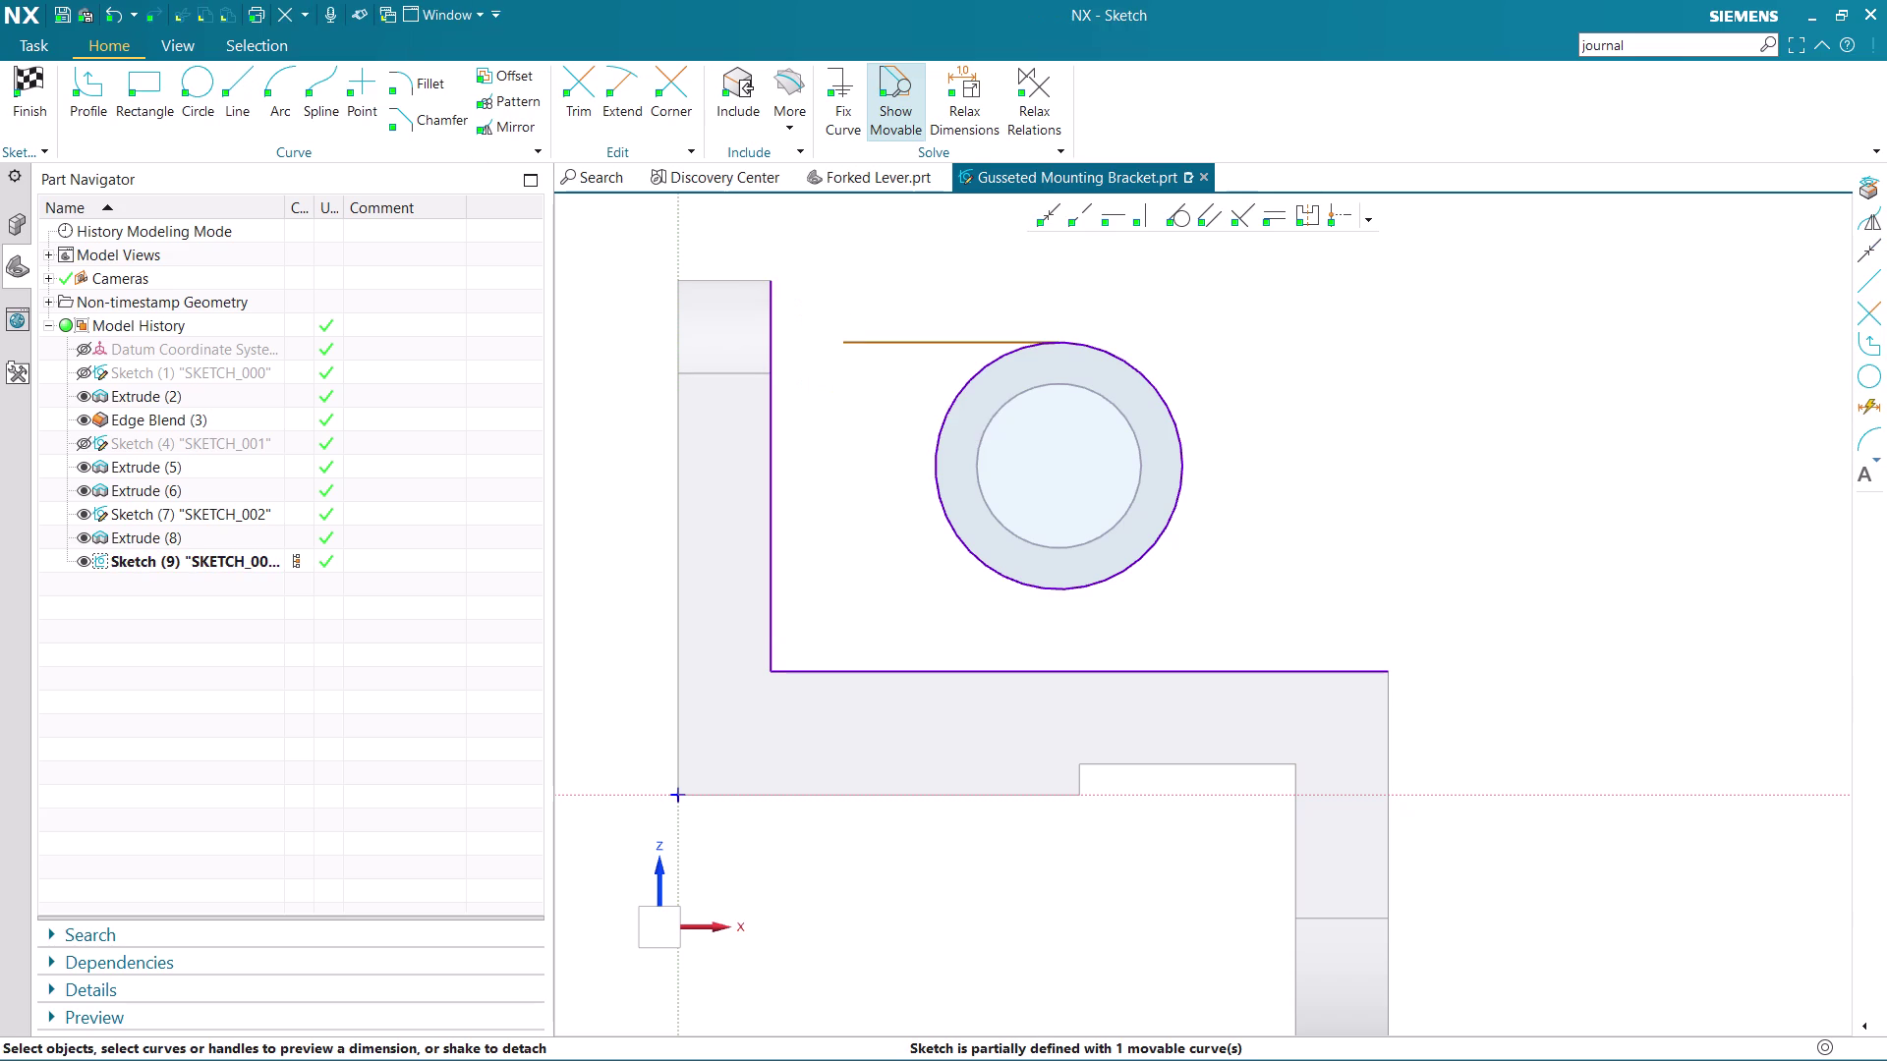
Place a three-point circle against the upright's inner edge and set its diameter to 16 mm.
click(180, 84)
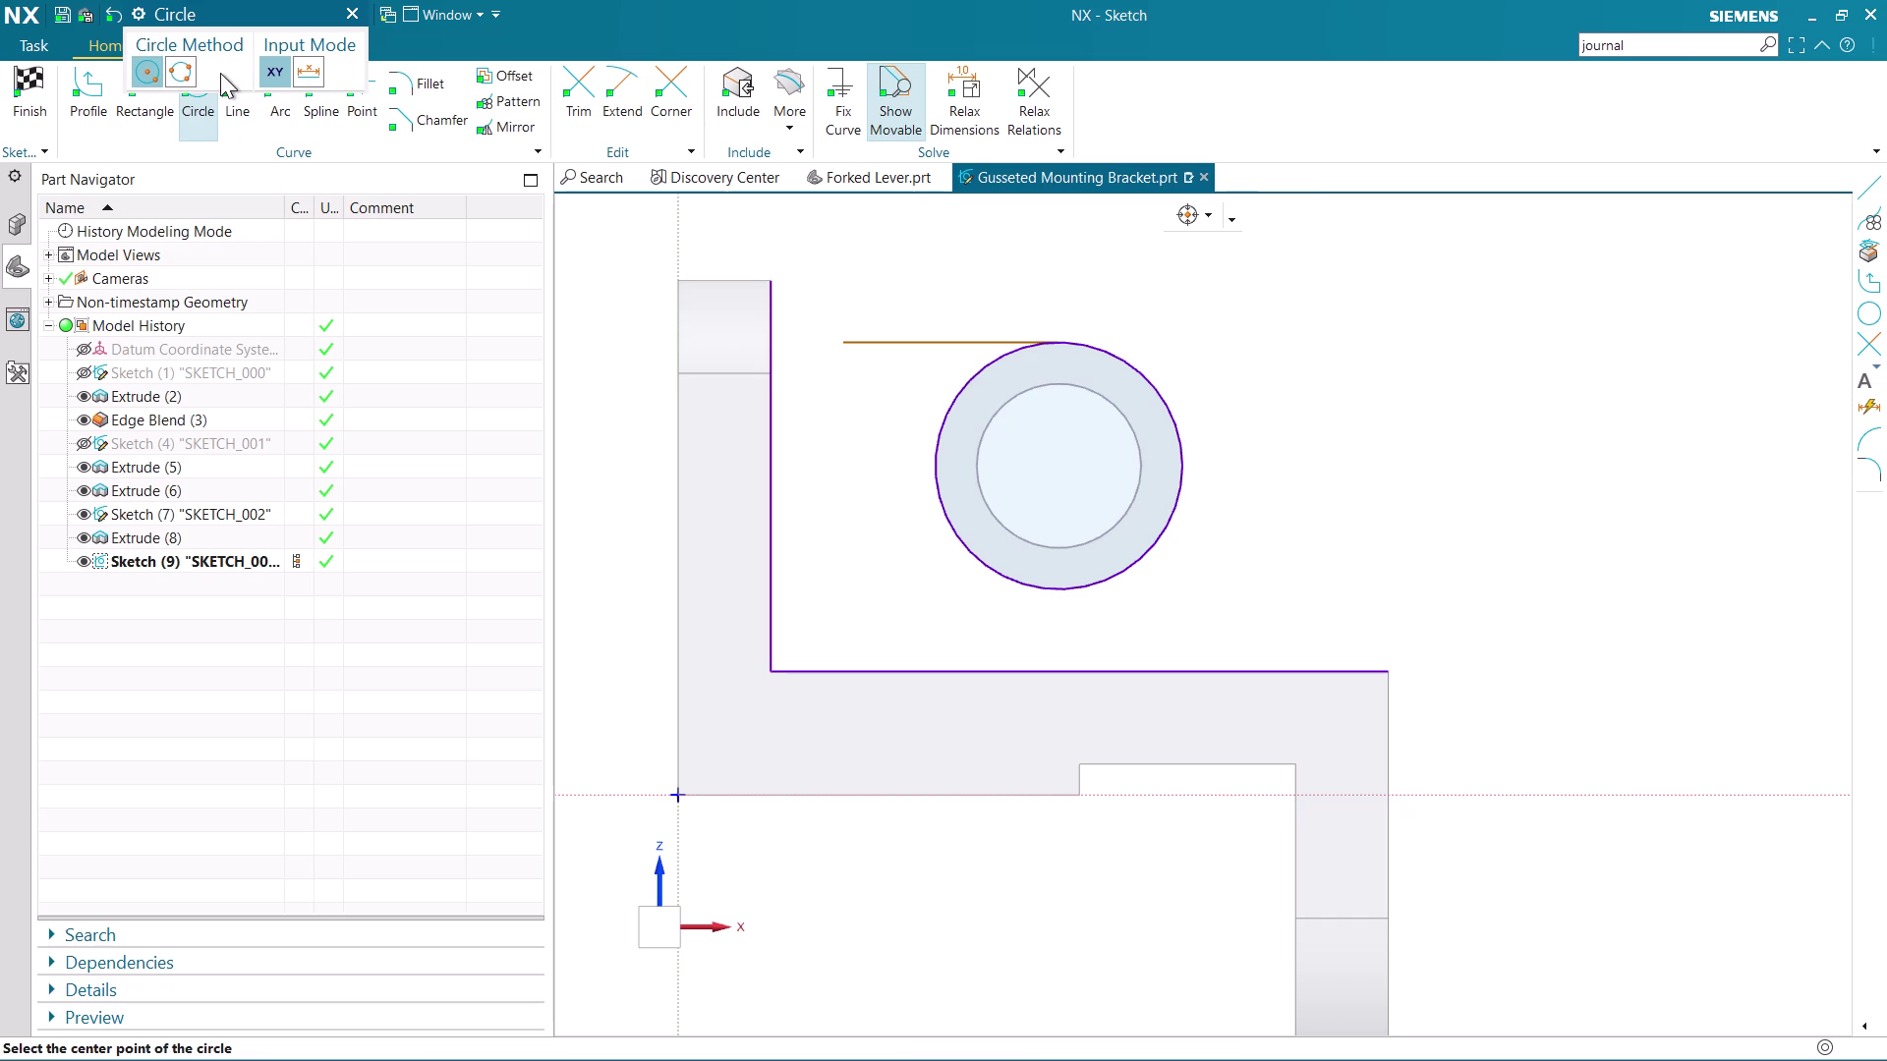
click(183, 77)
click(850, 346)
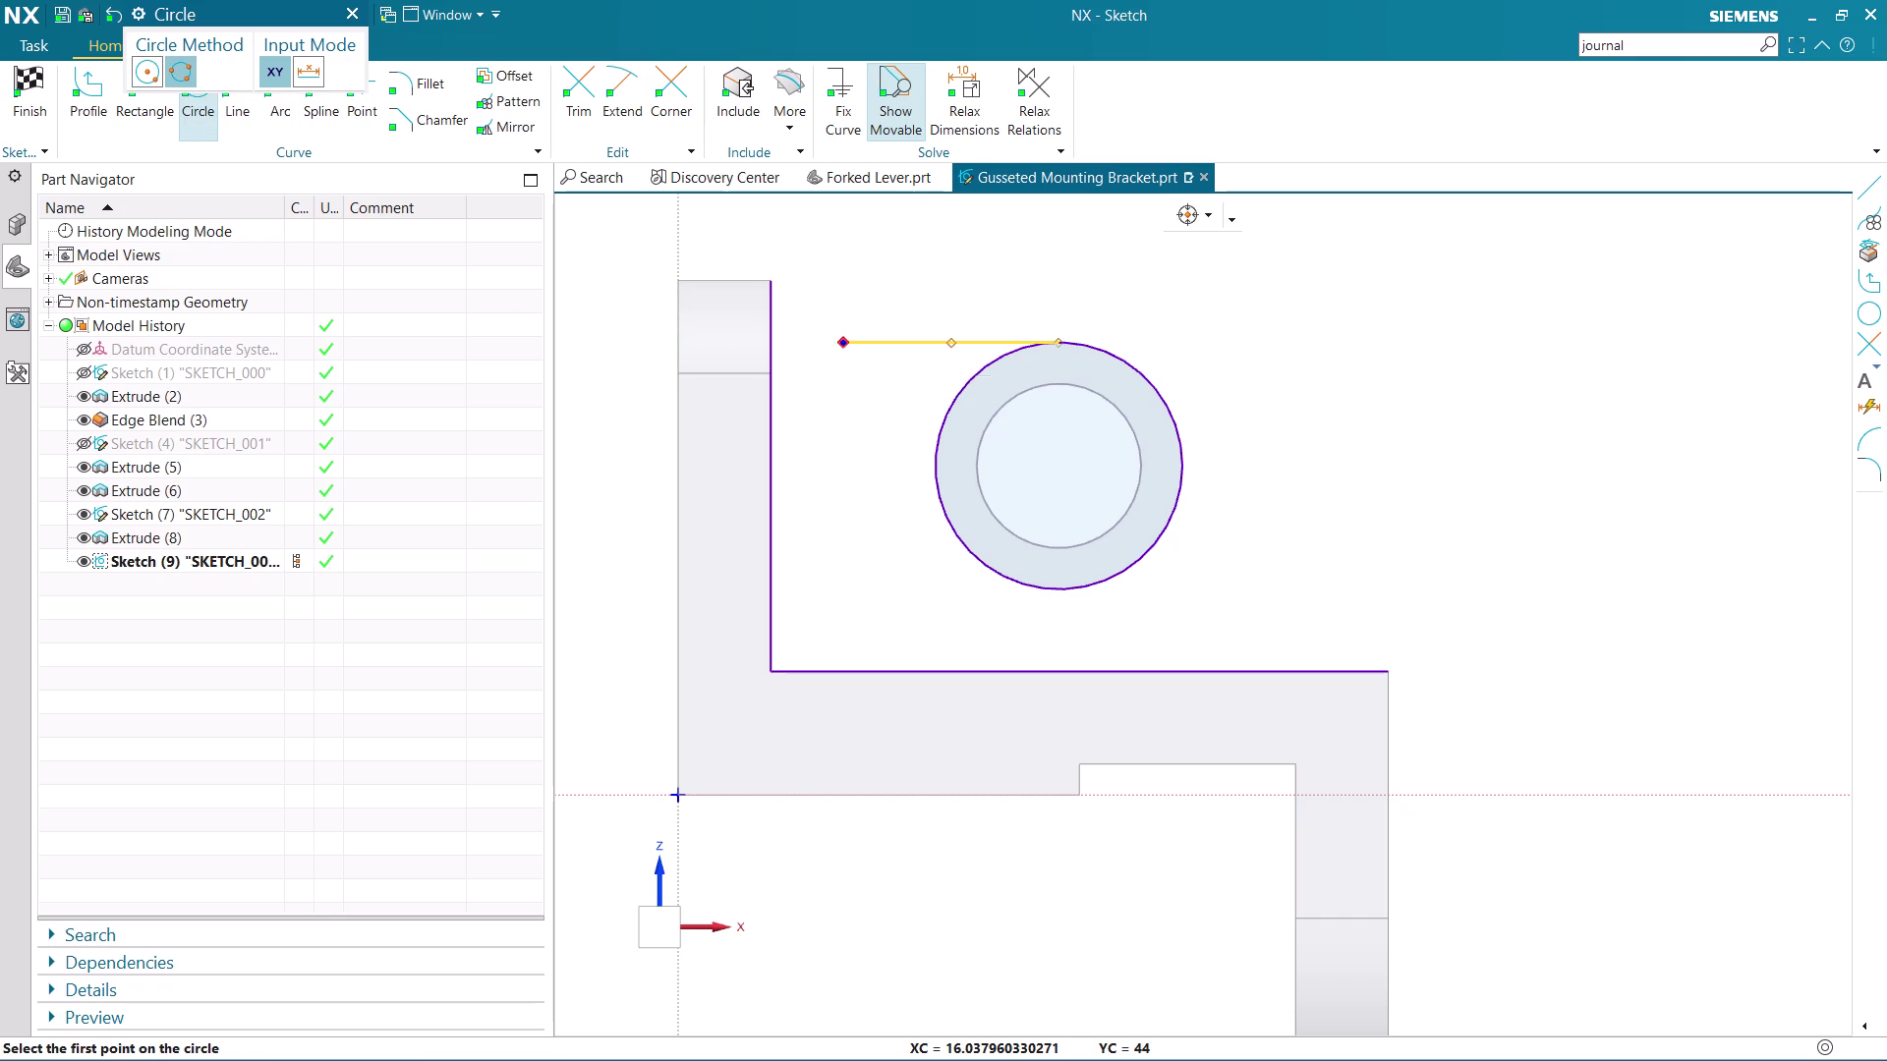
click(767, 283)
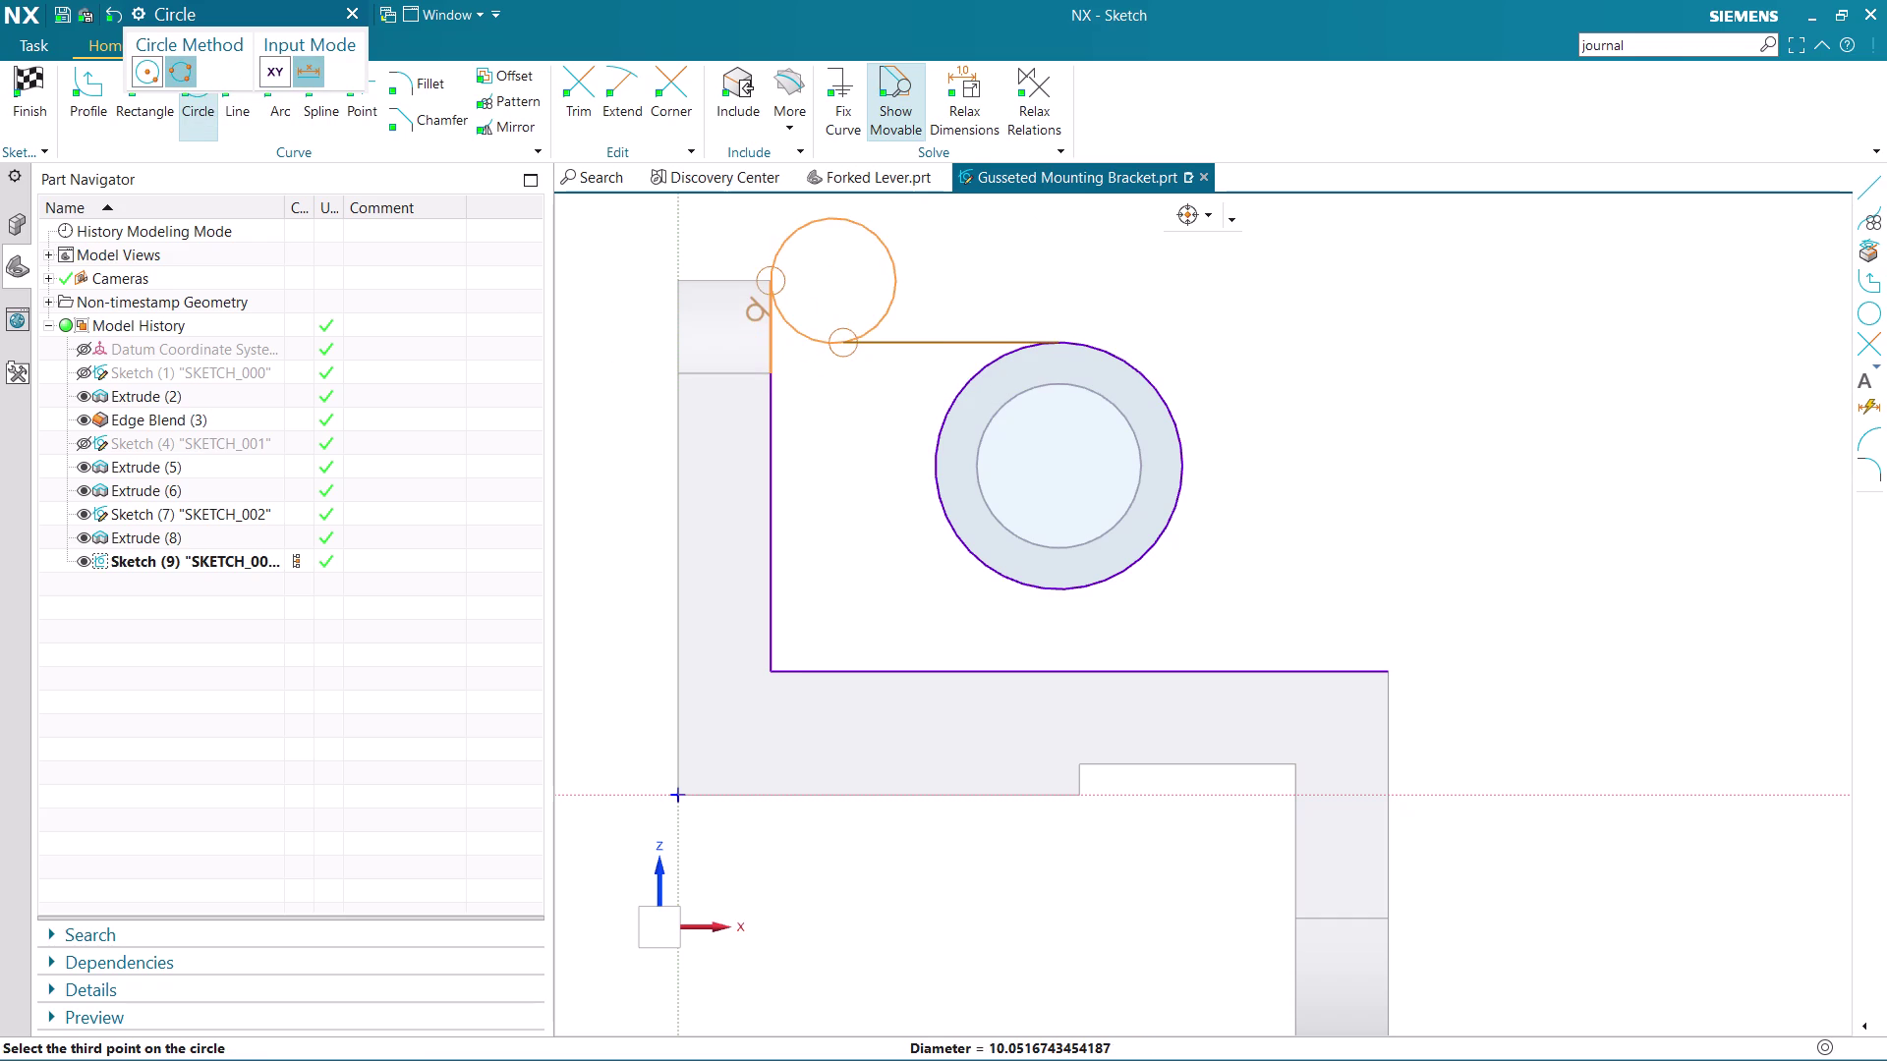
click(824, 242)
key(grave)
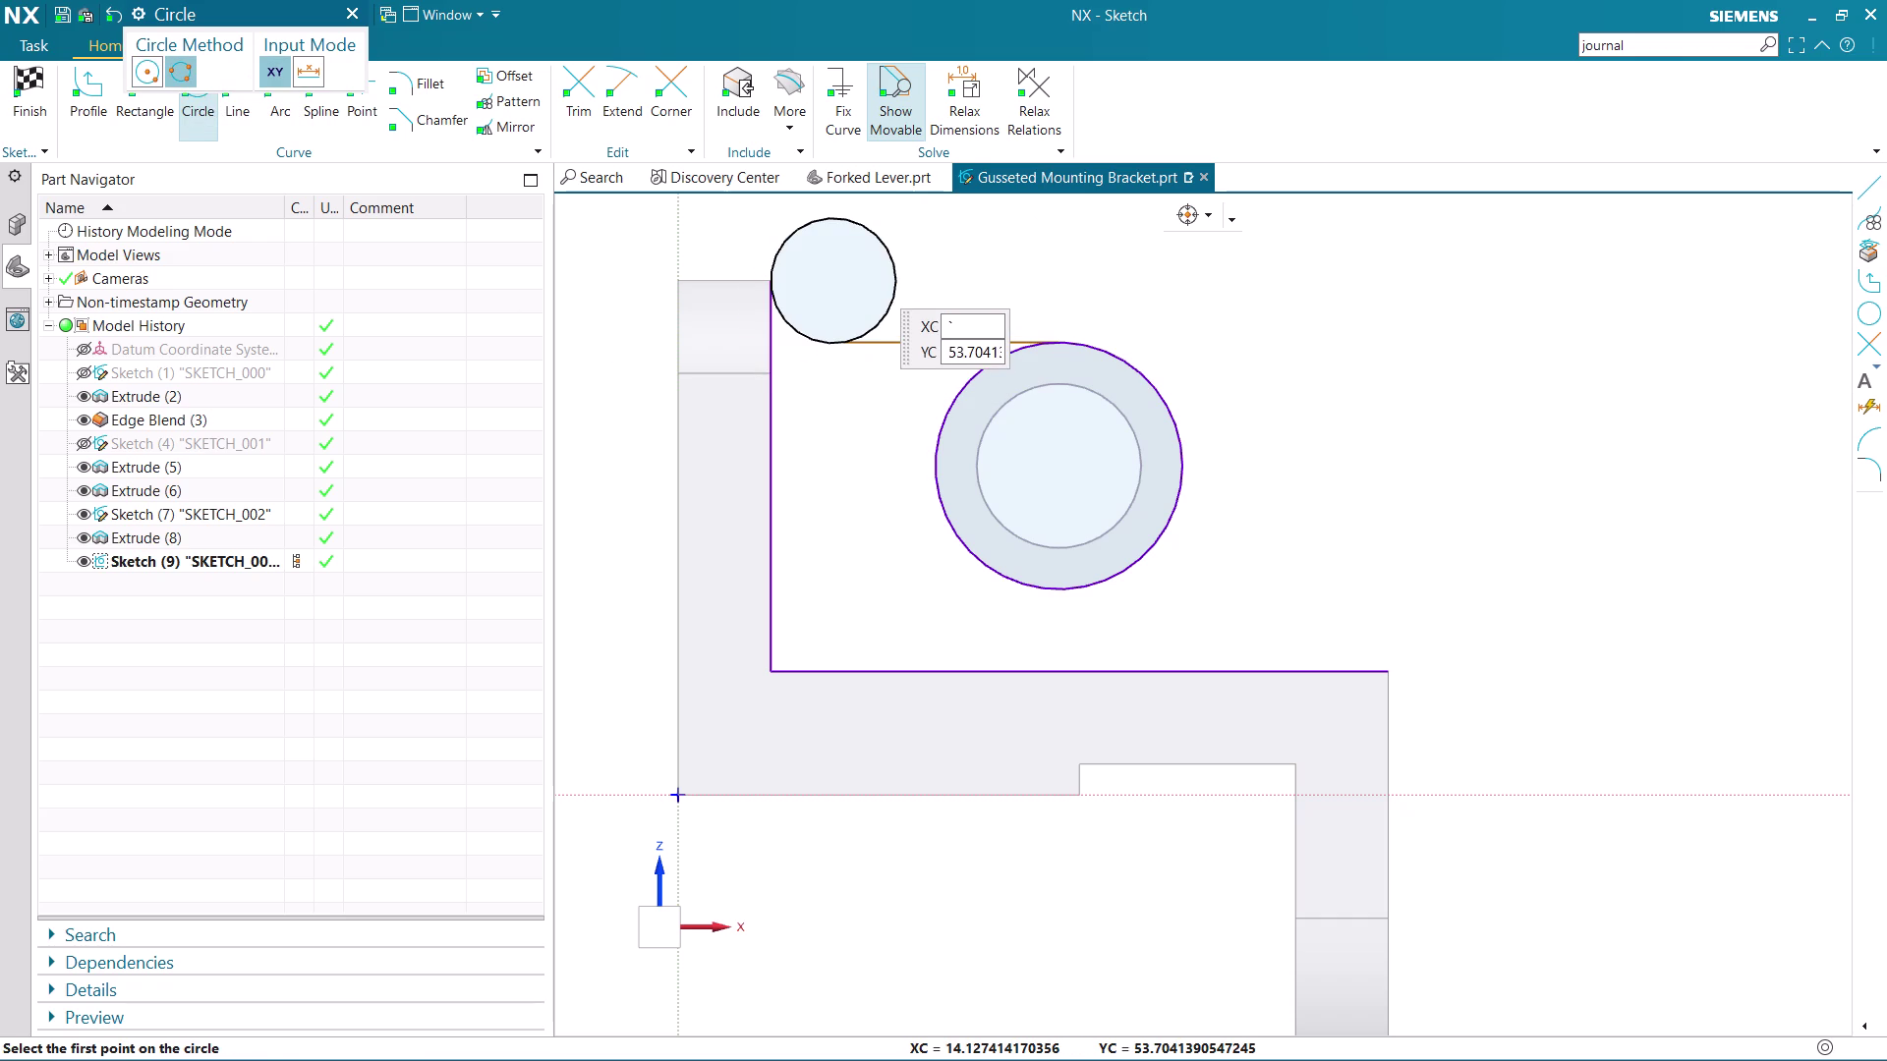
key(Escape)
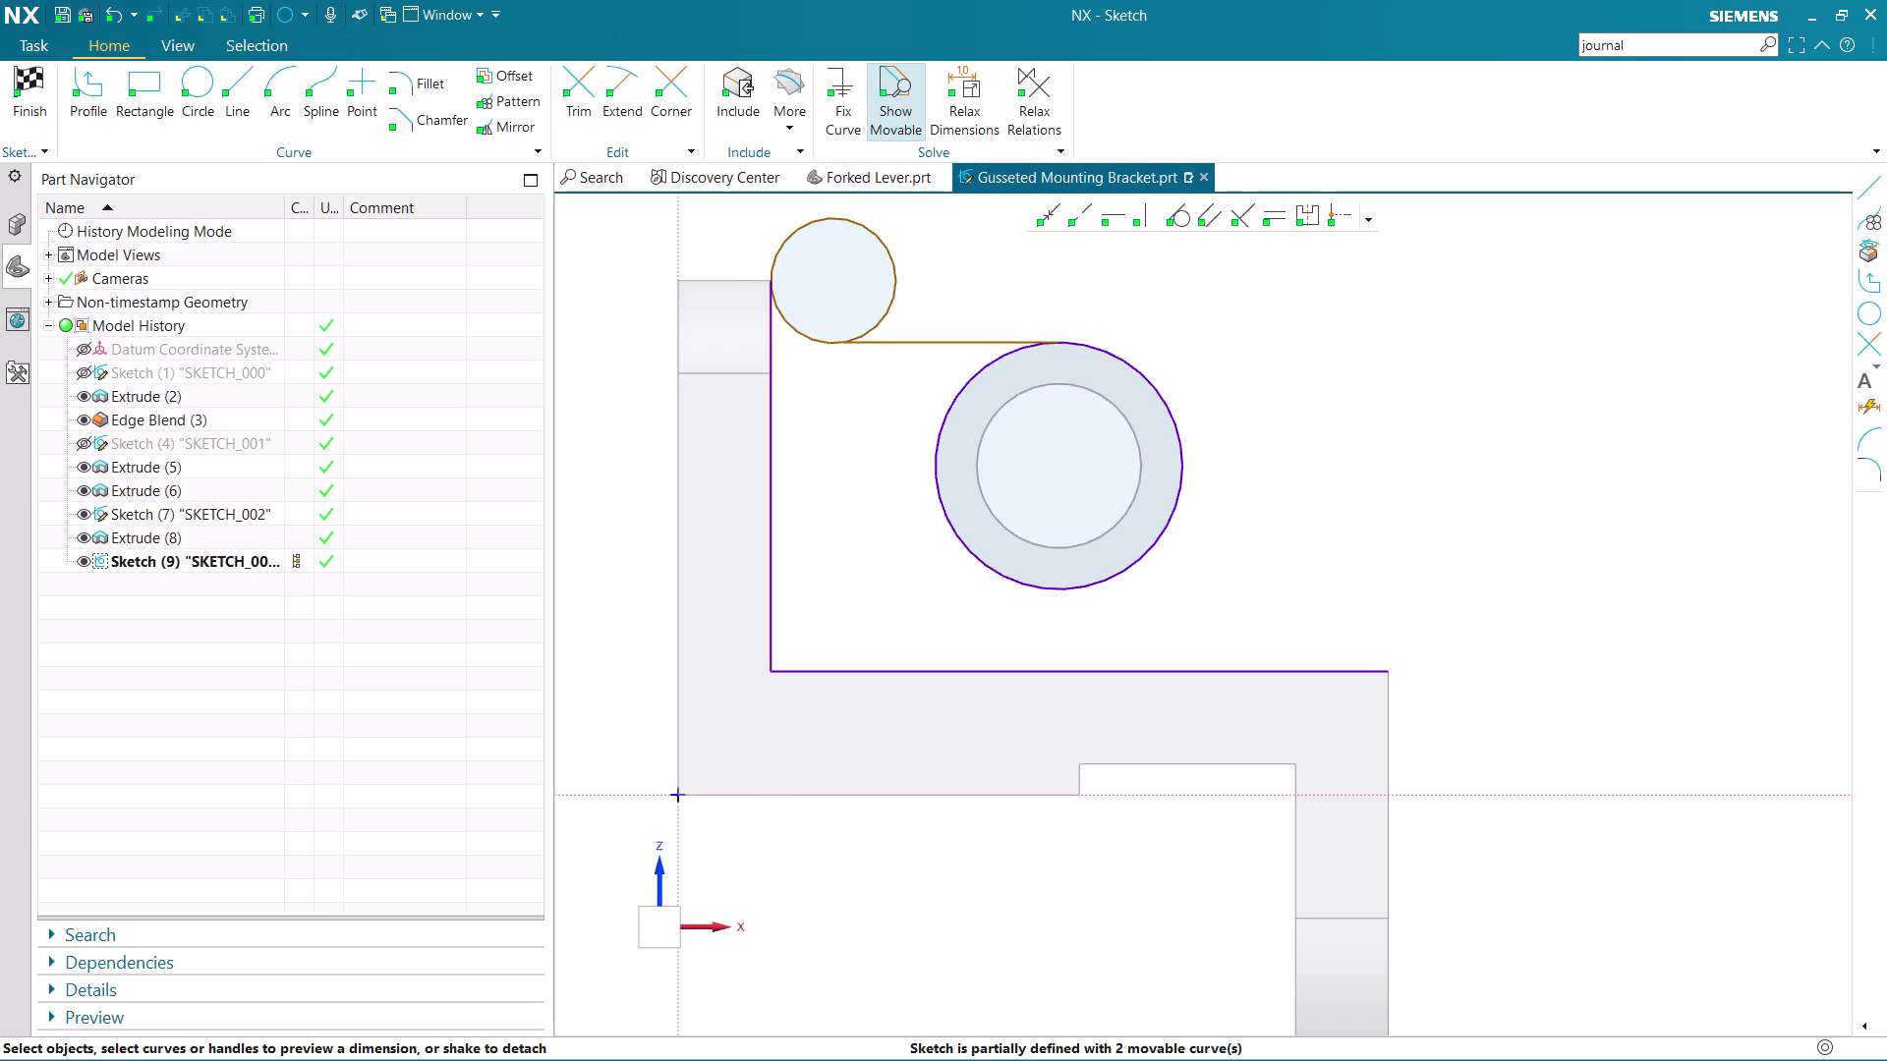
click(895, 271)
double_click(938, 232)
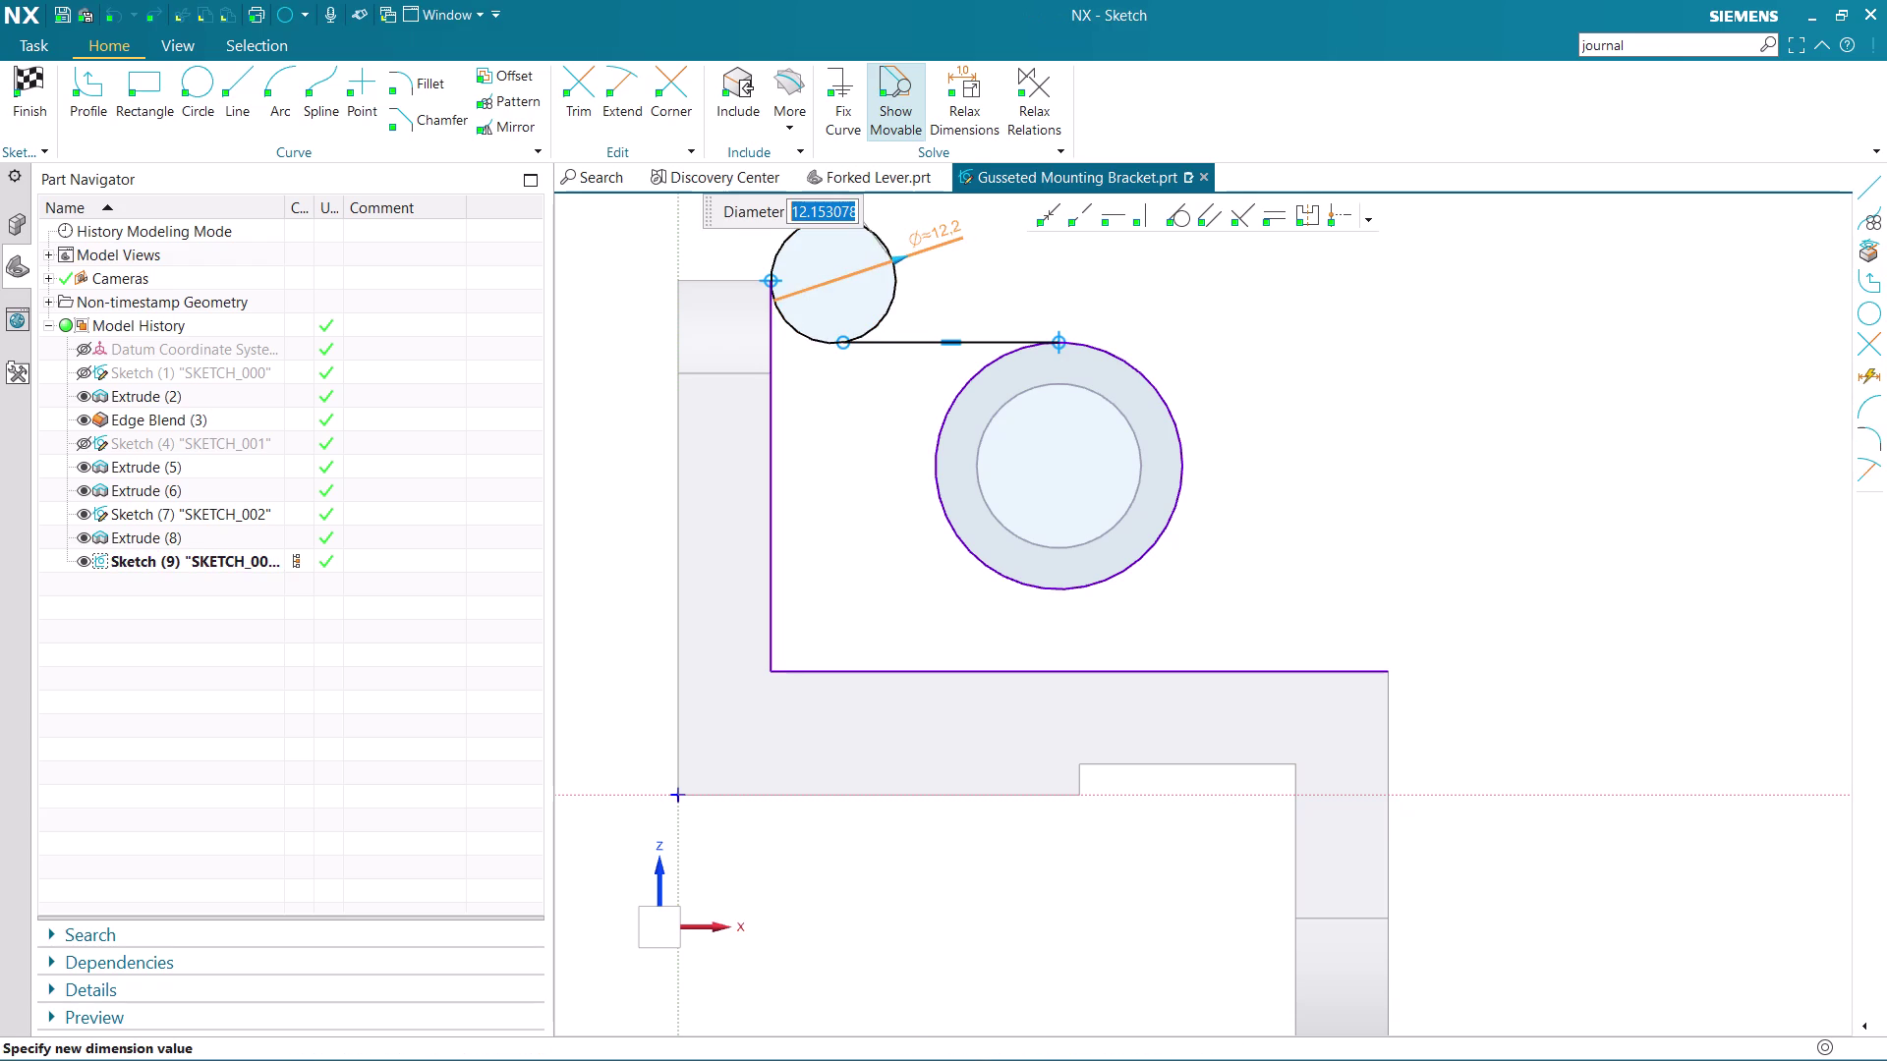
key(1)
key(6)
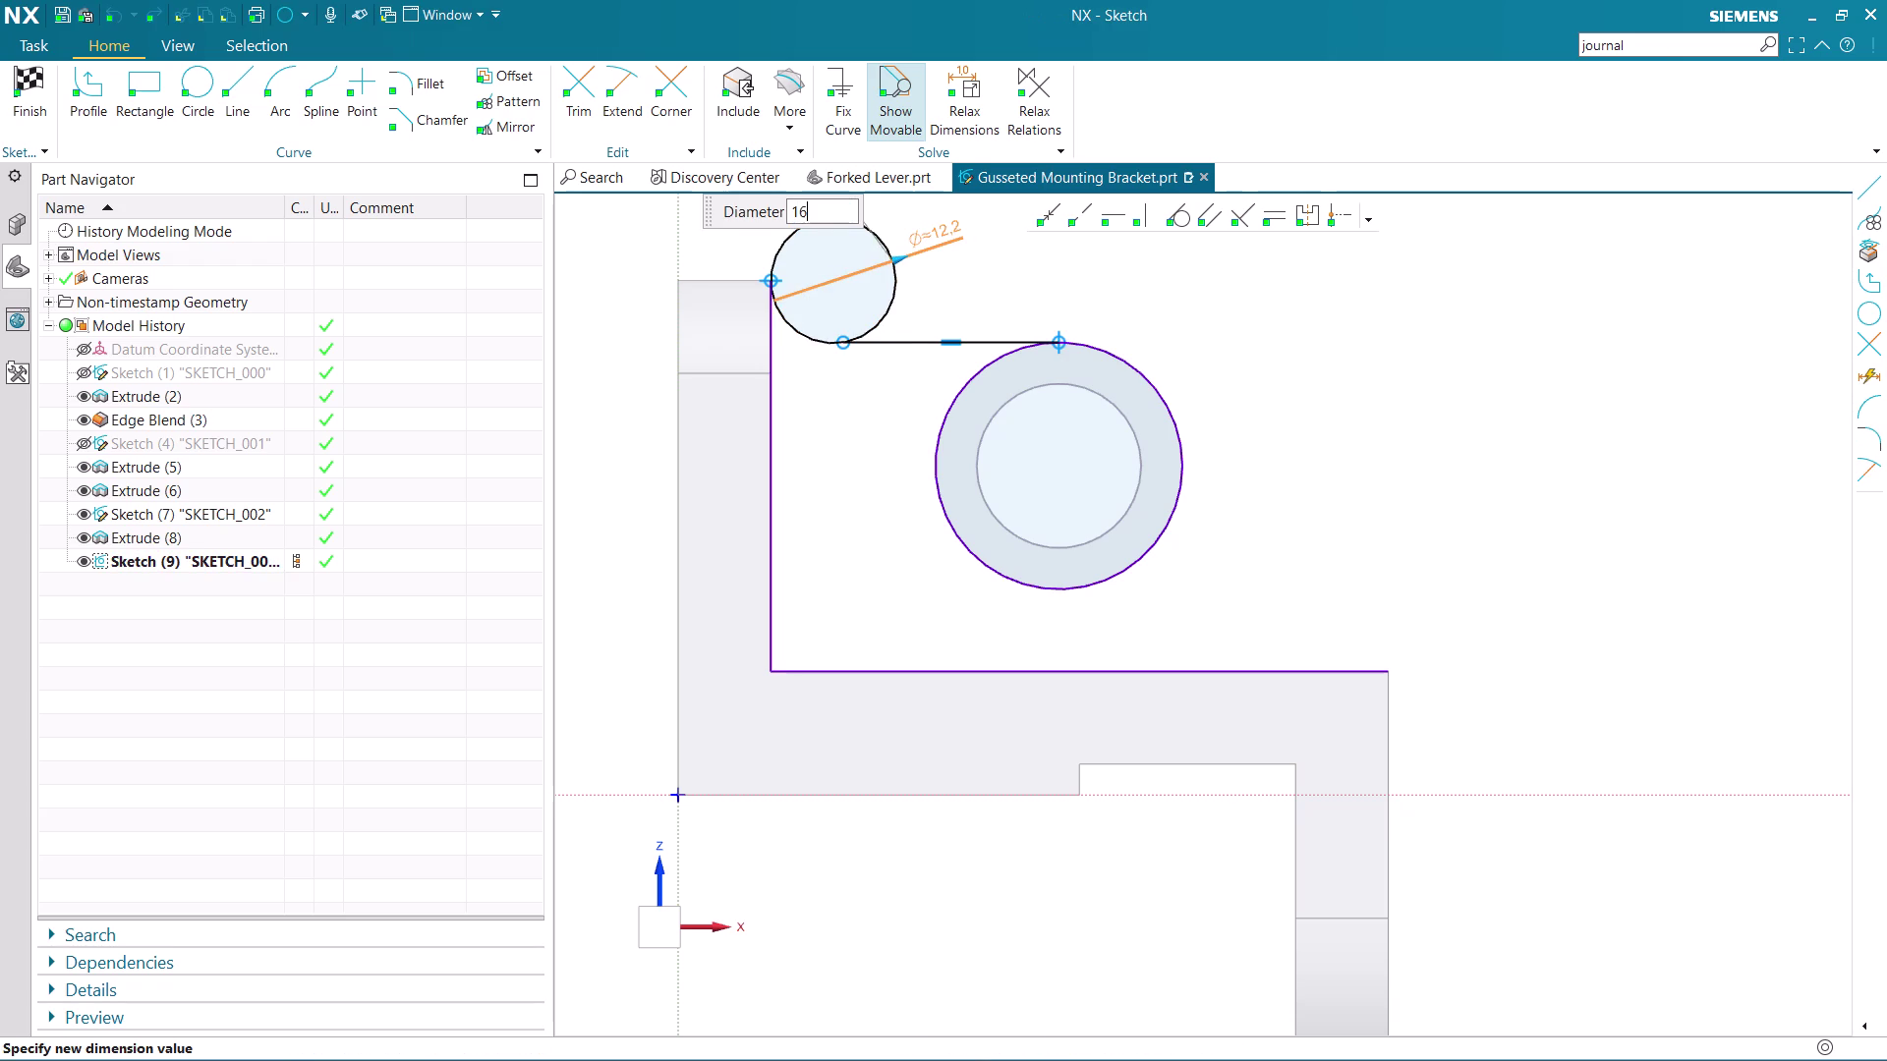
key(Return)
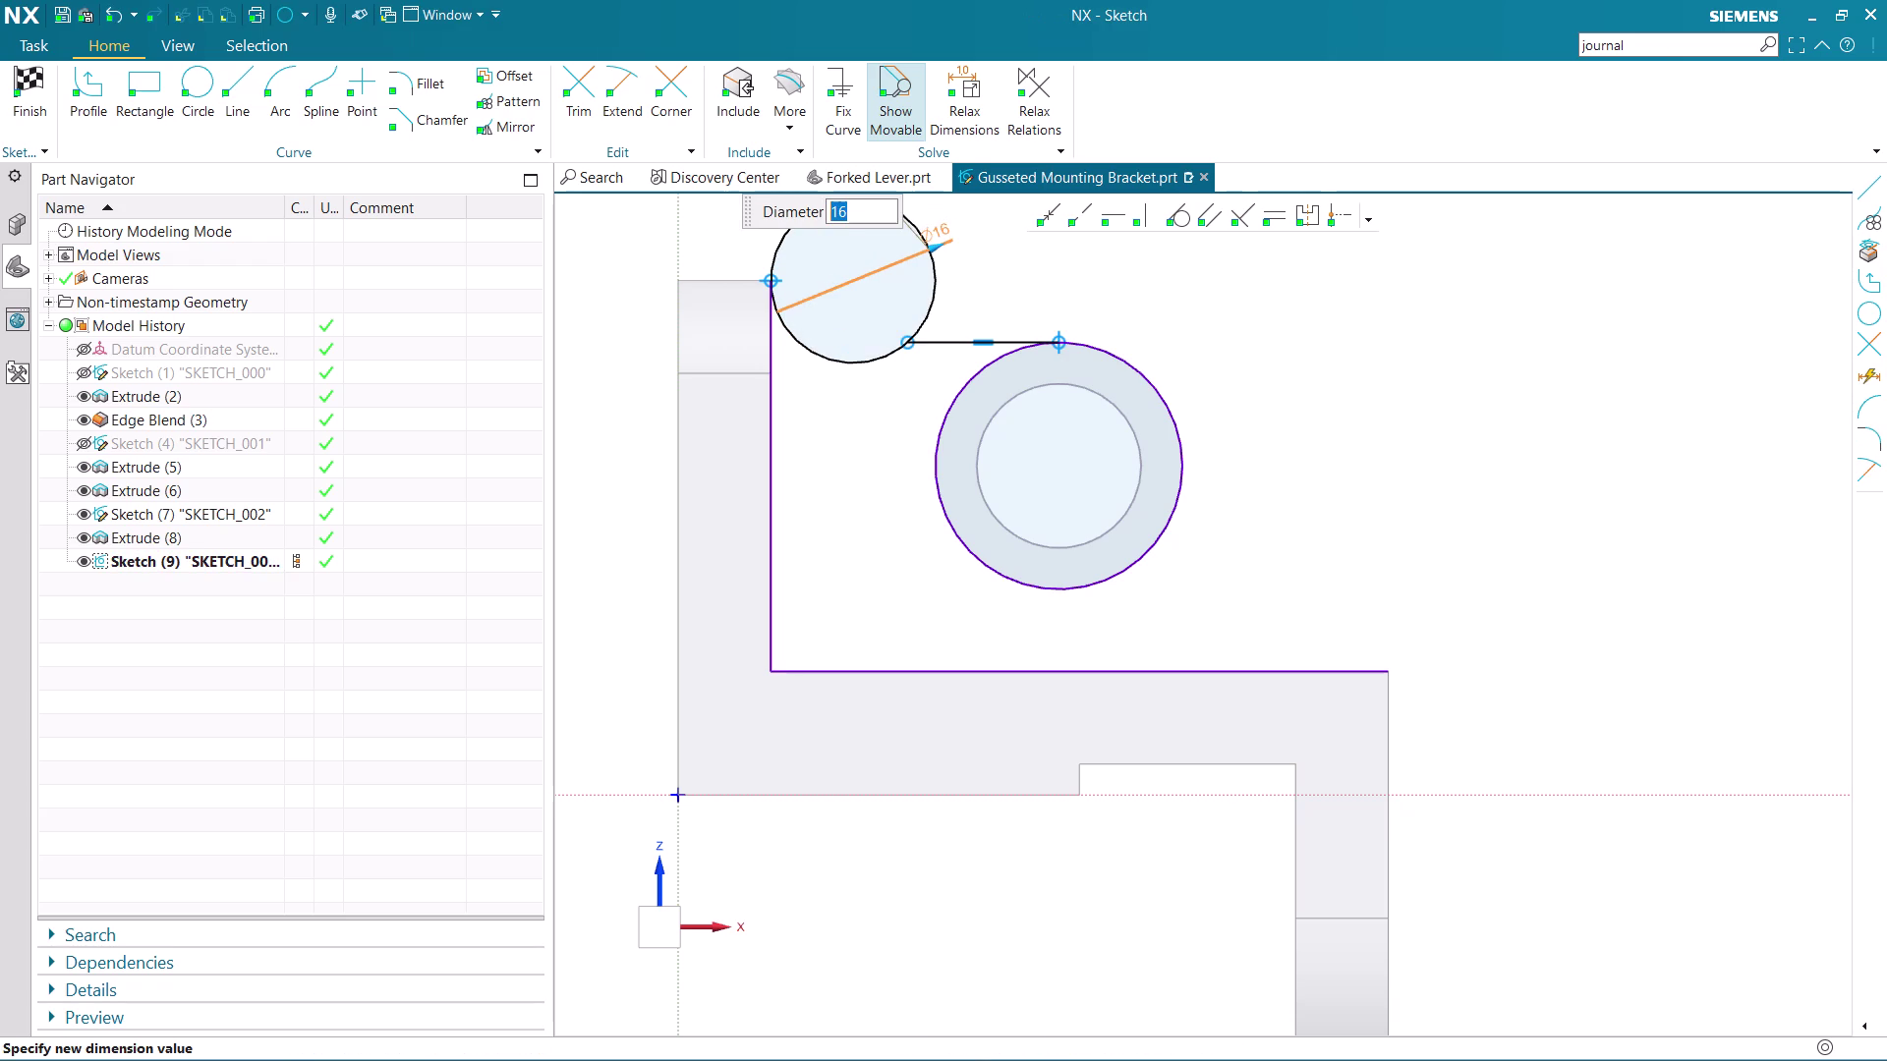
click(1052, 286)
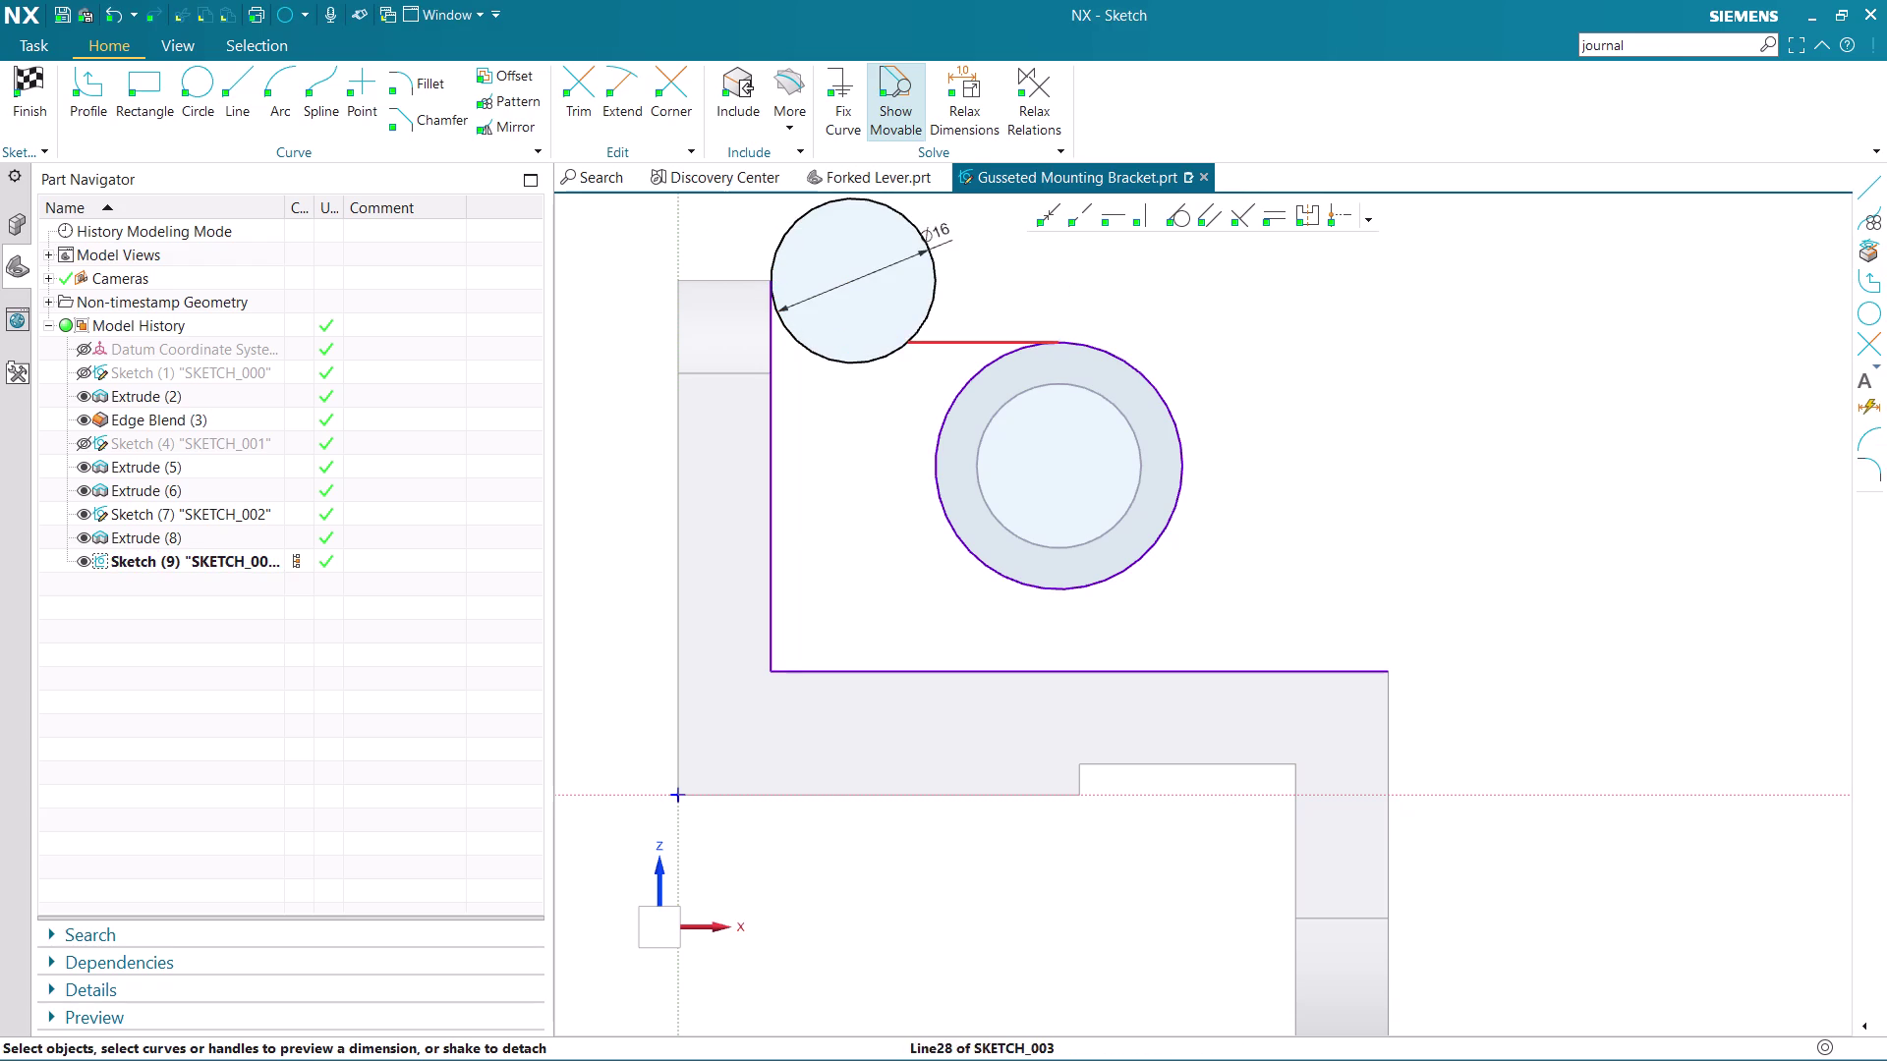
Delete the line connecting the circle to the hub.
click(937, 345)
scroll(up, 3)
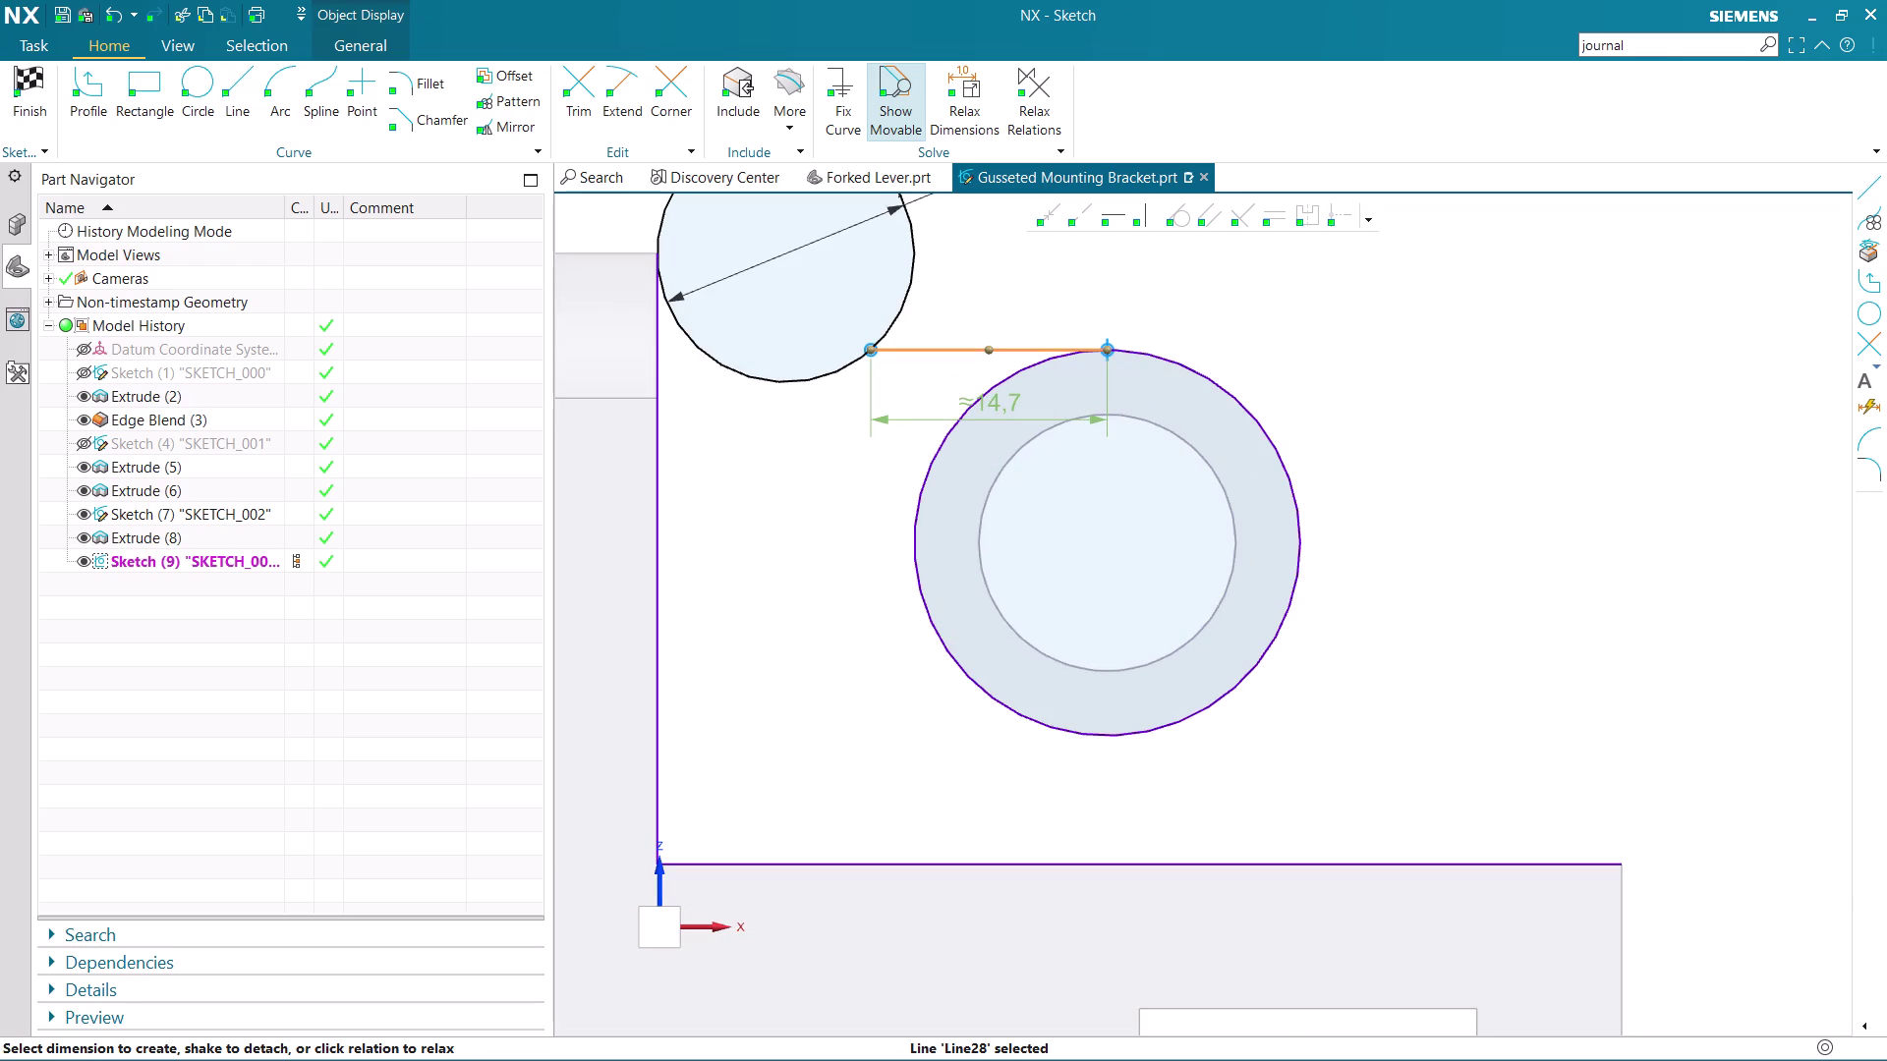
drag(866, 354, 795, 397)
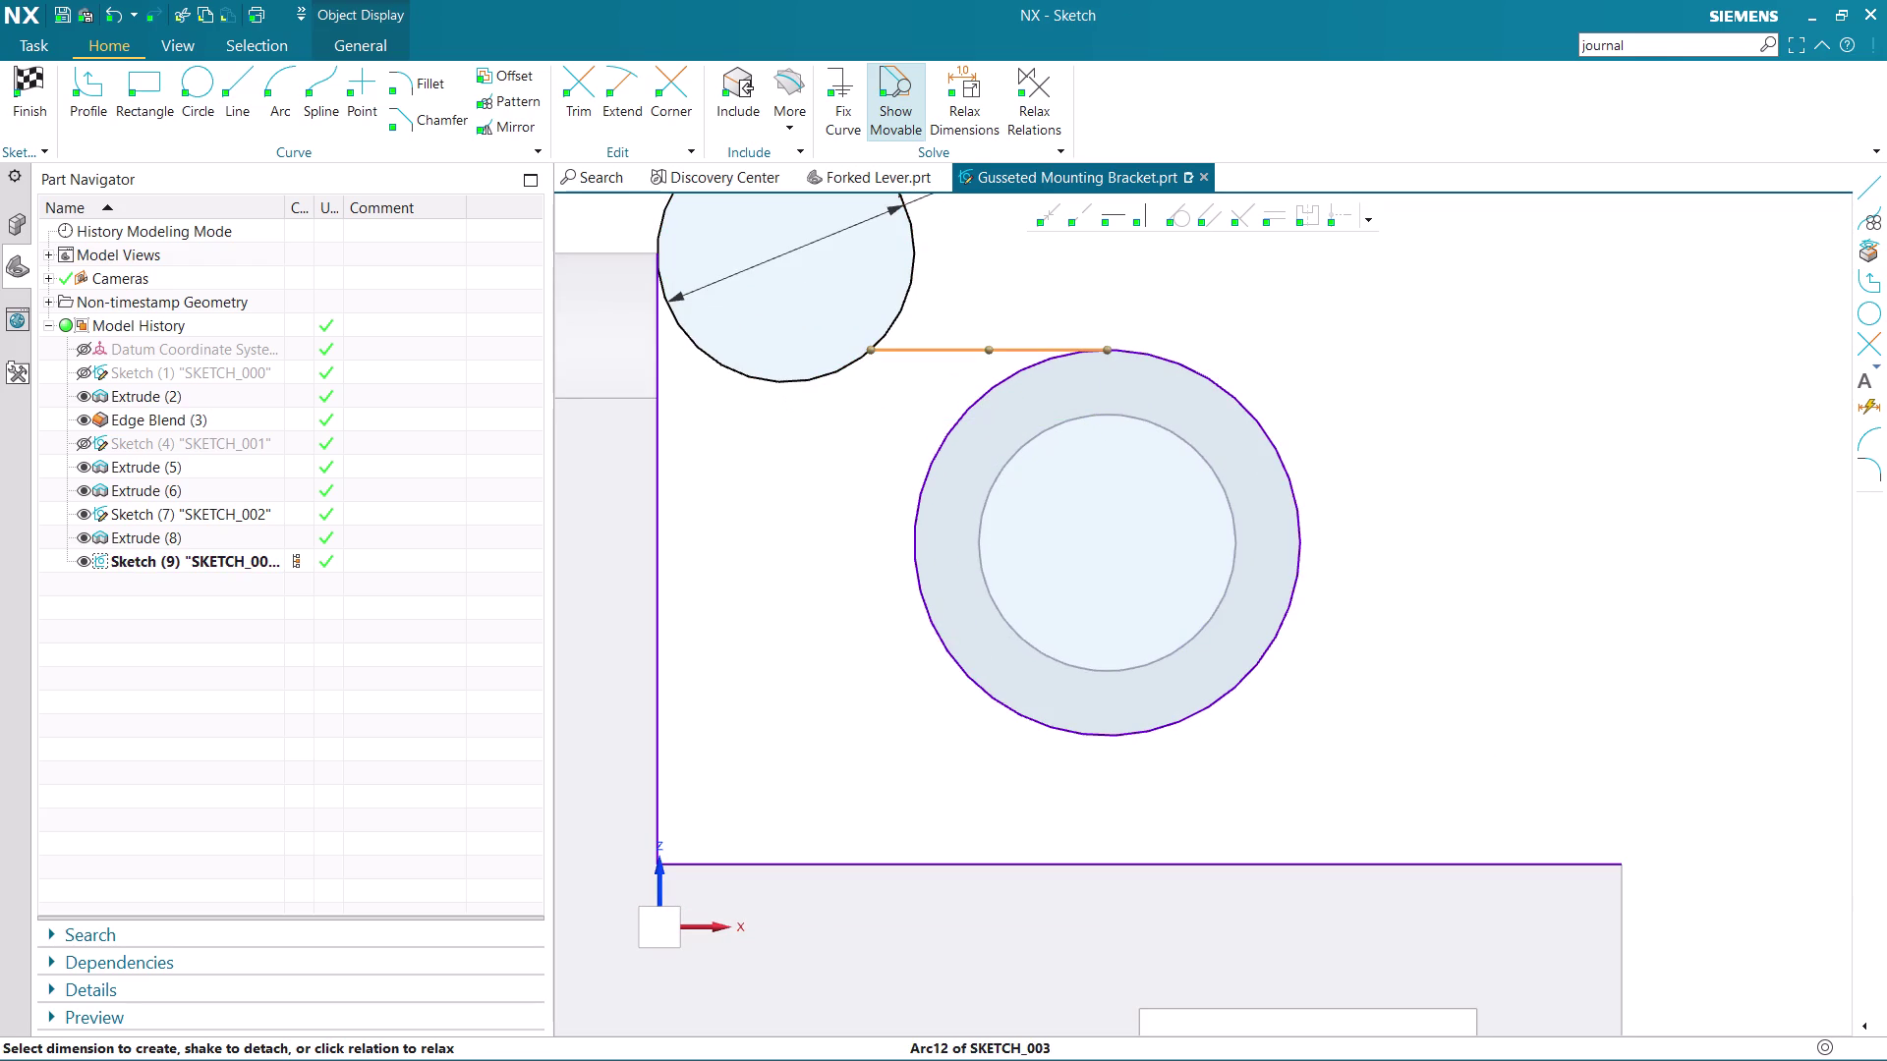
click(881, 349)
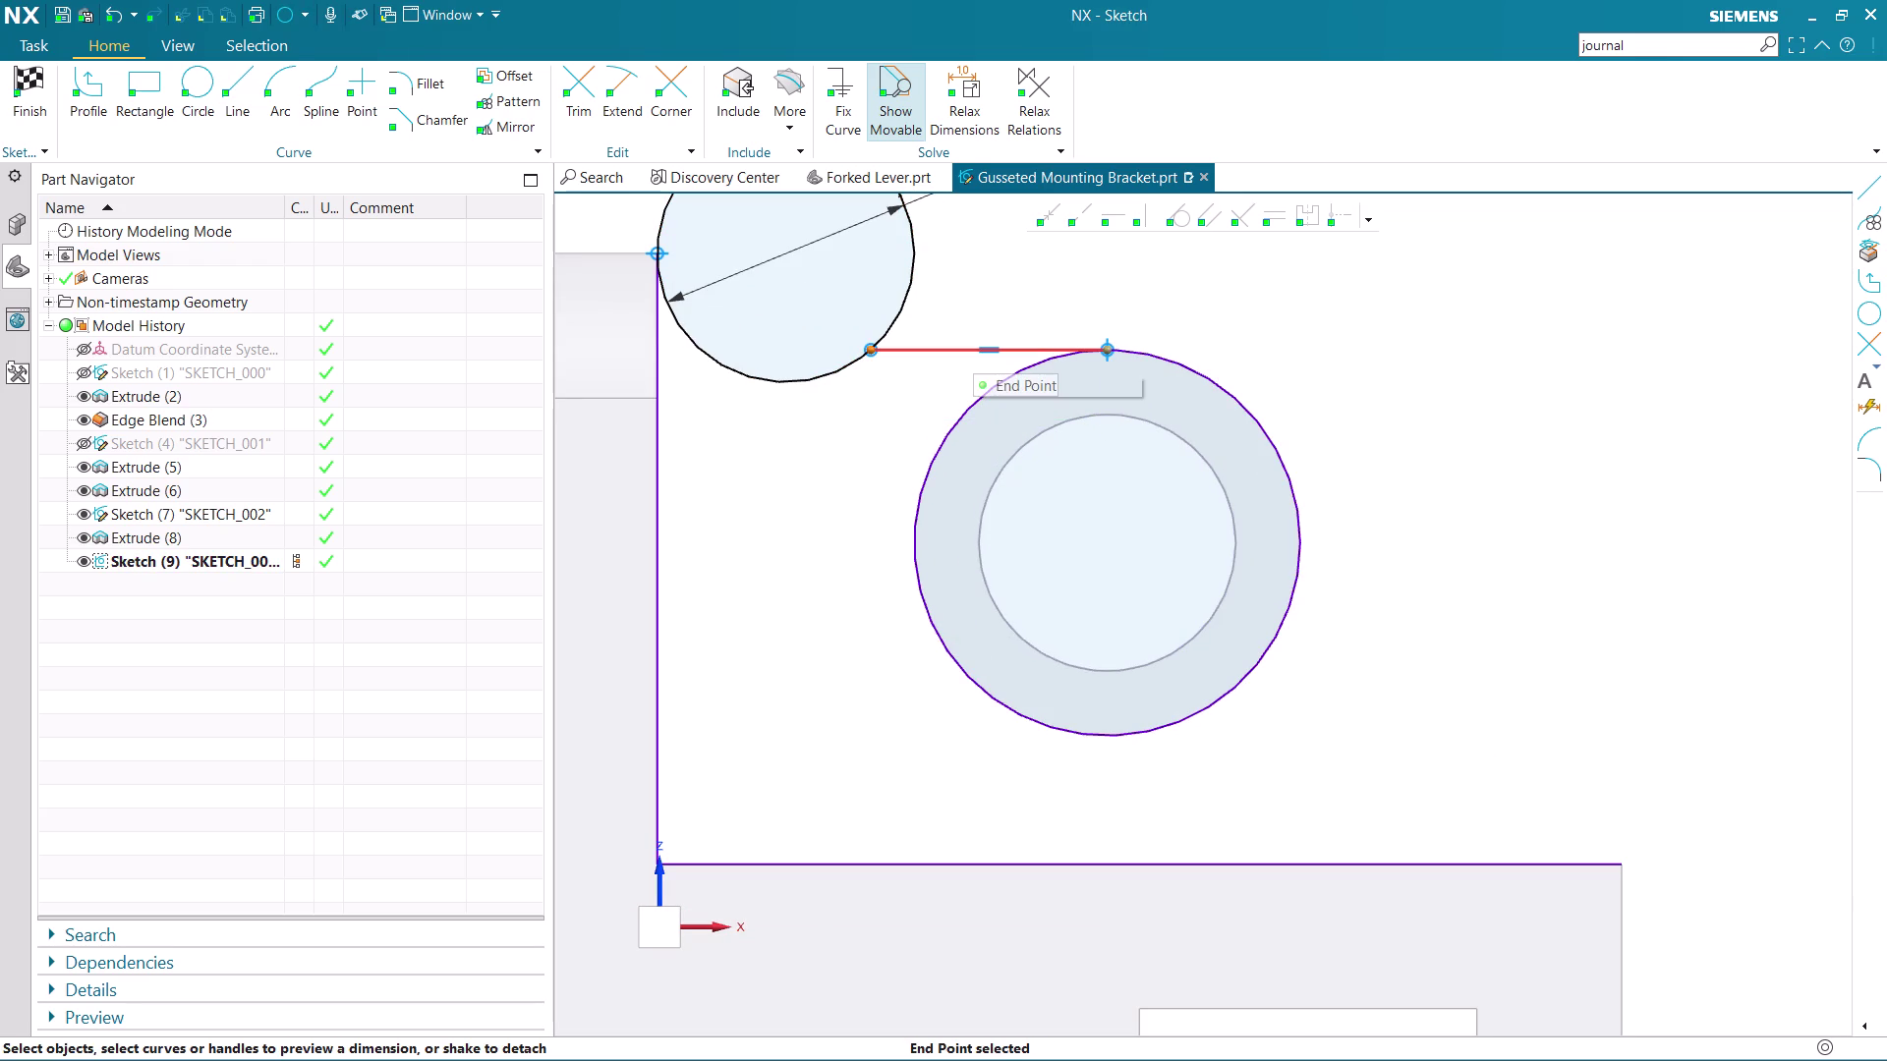
key(Delete)
click(421, 154)
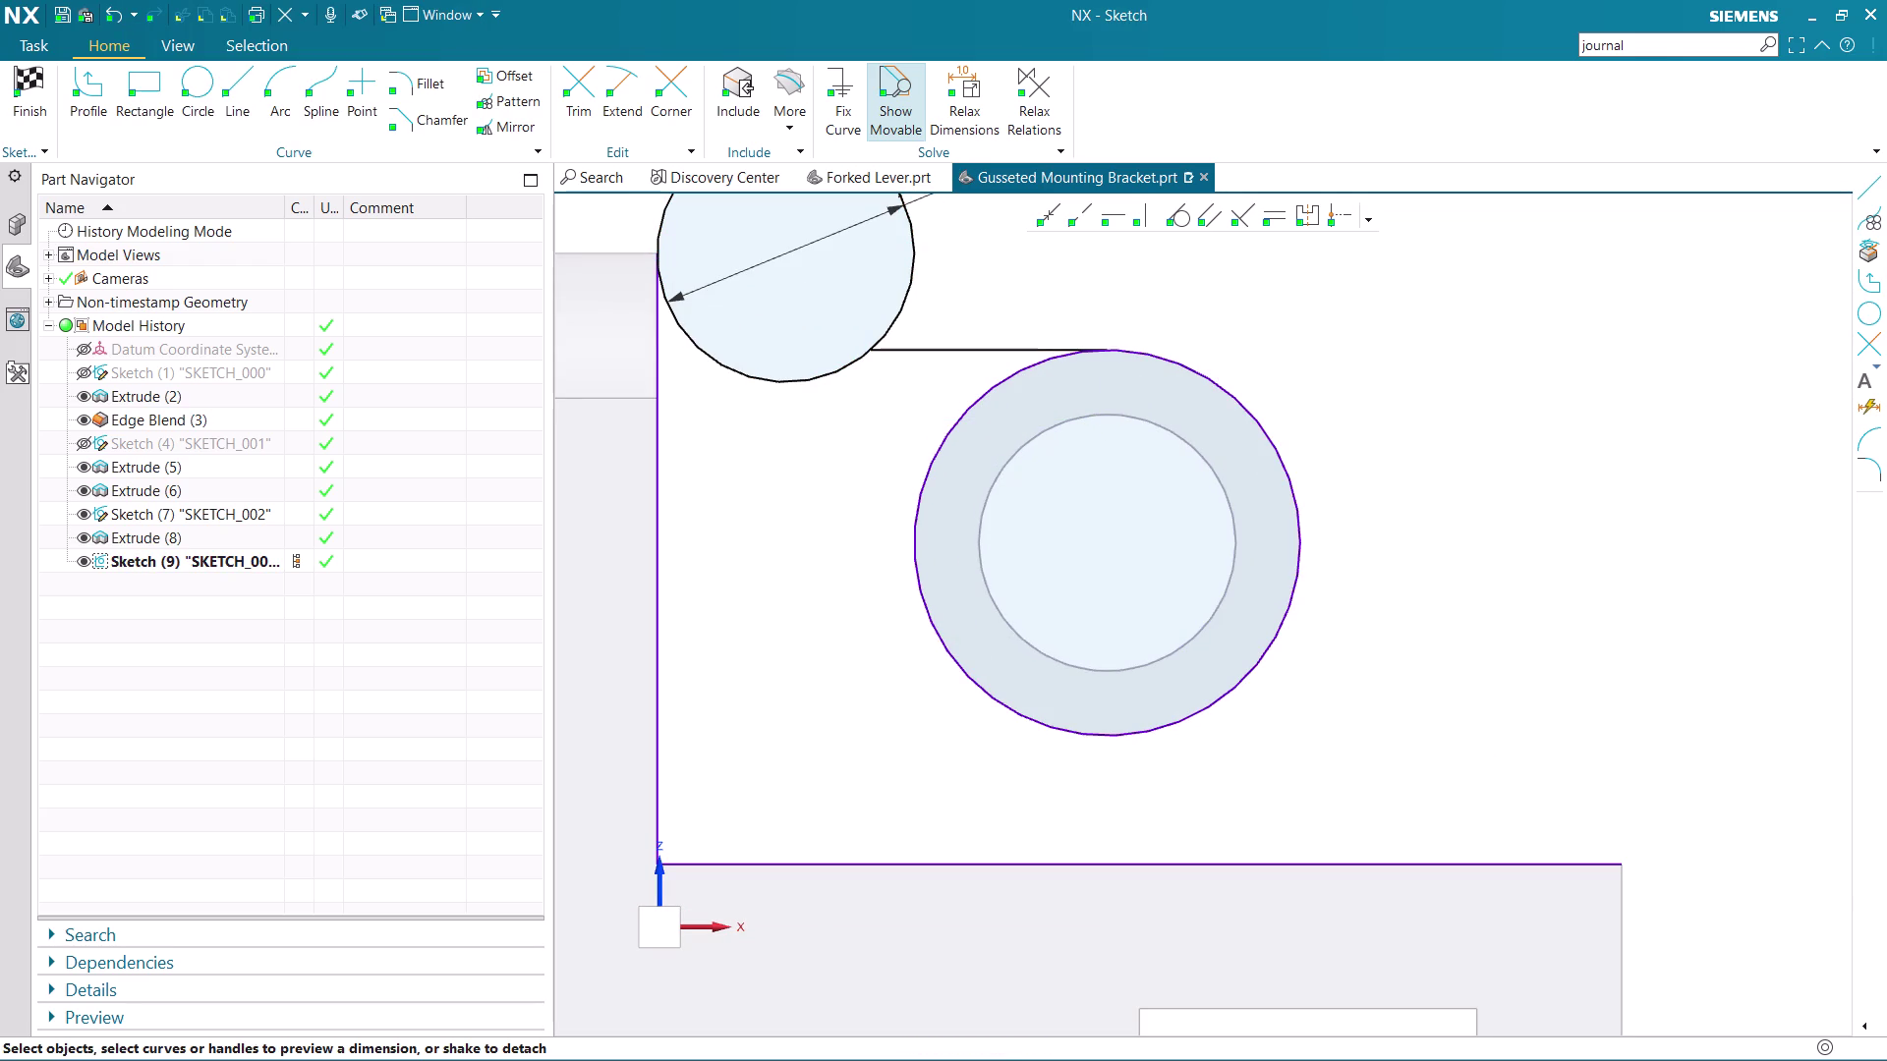
click(912, 350)
key(Delete)
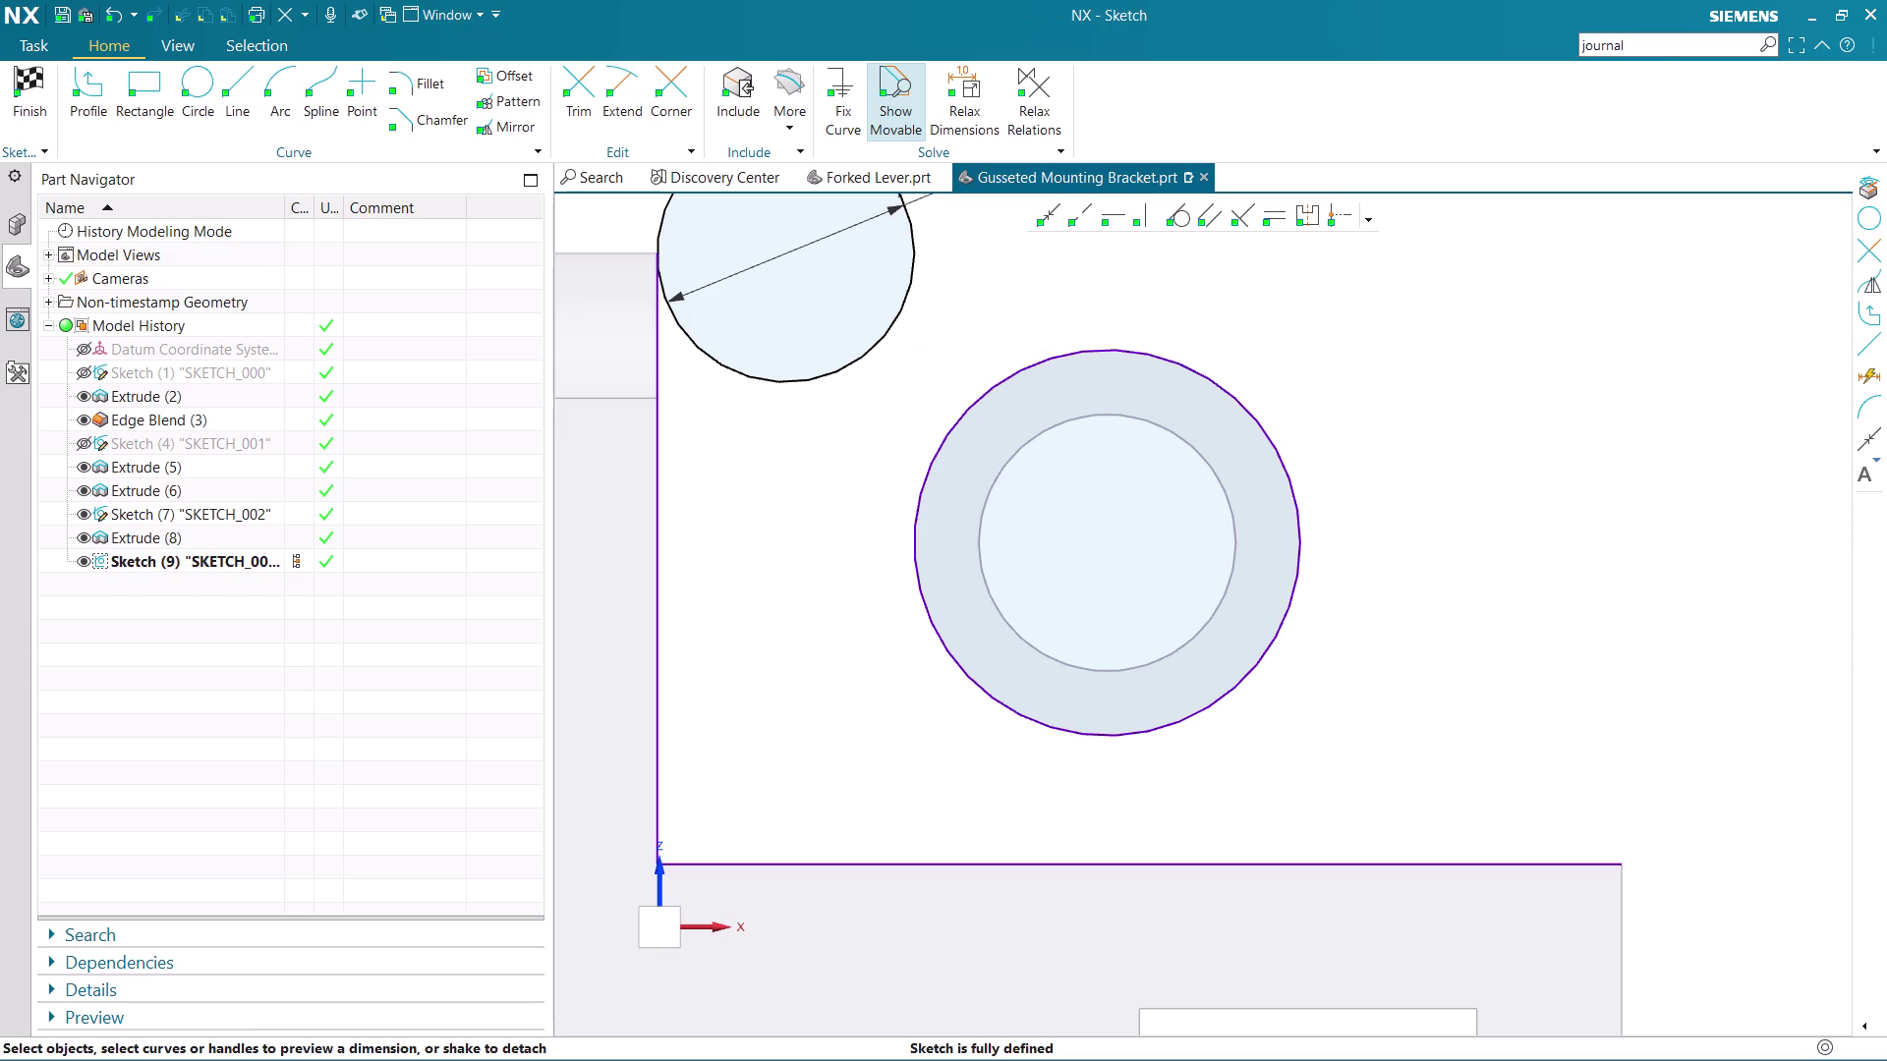
scroll(down, 3)
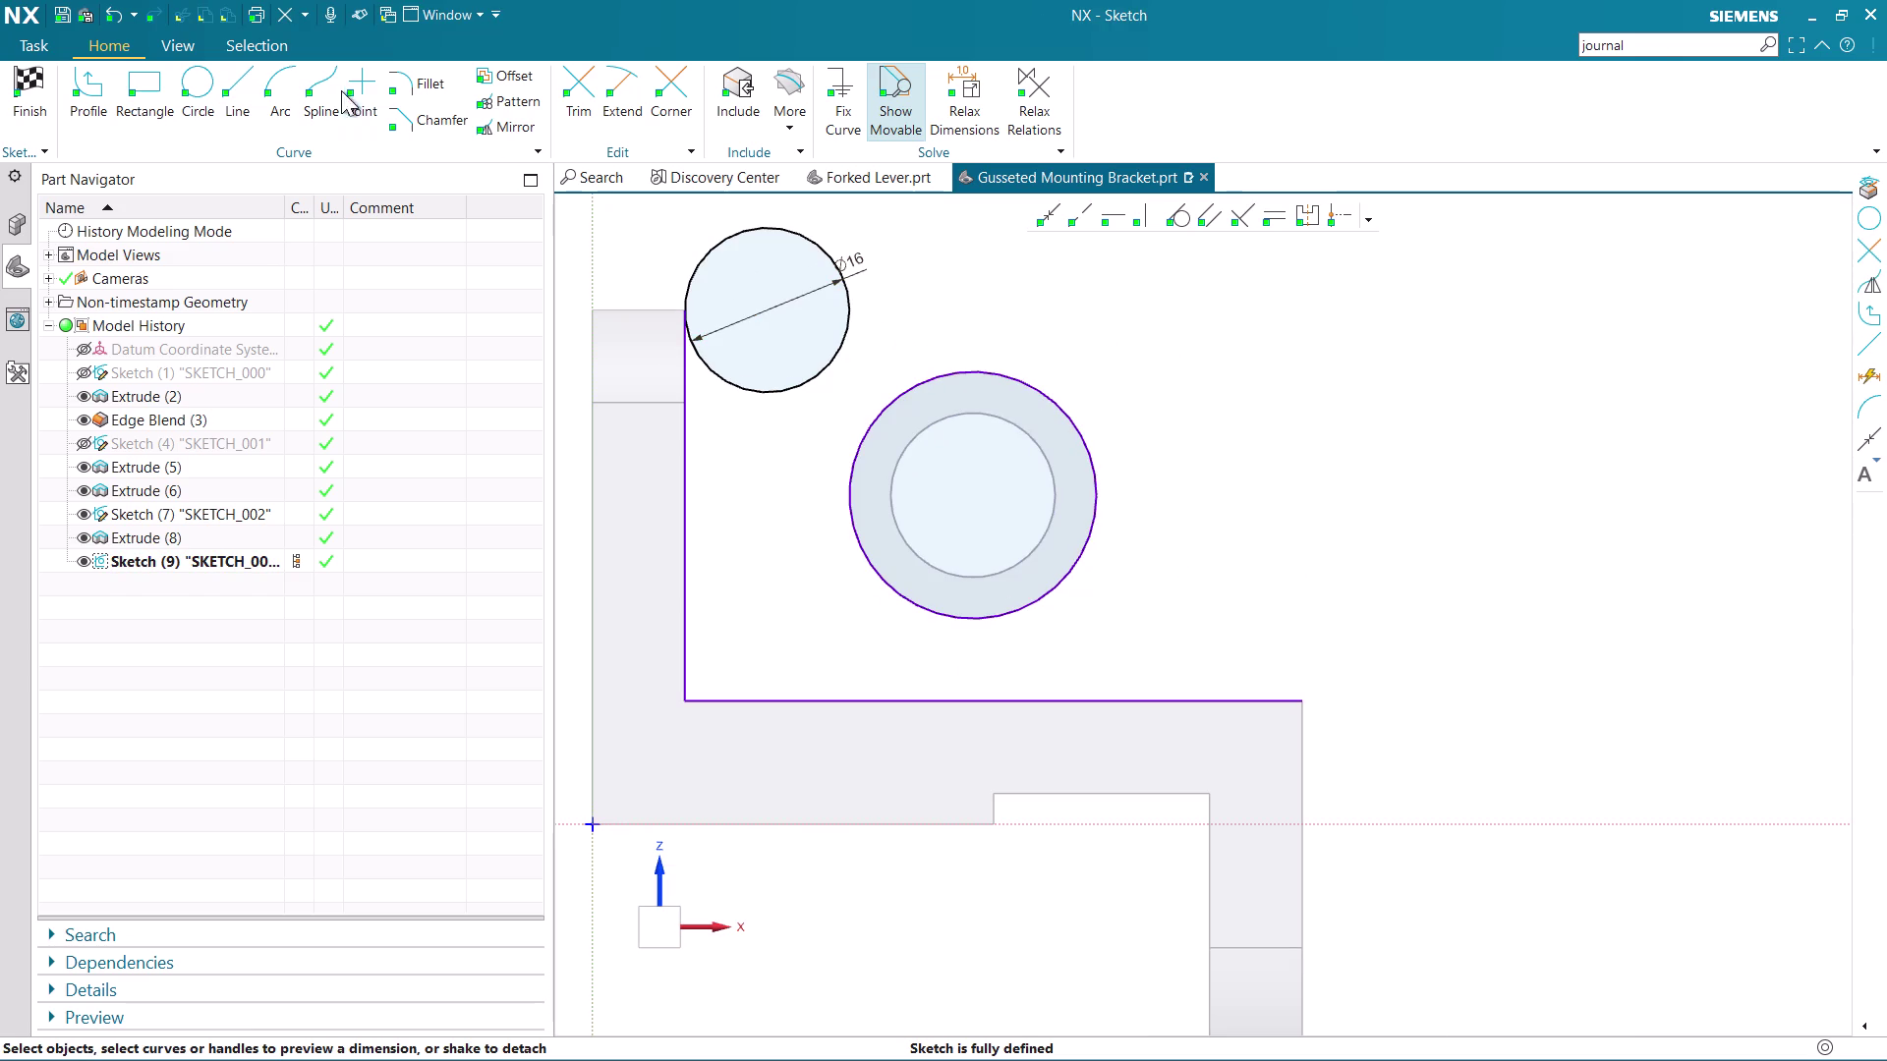
Cancel a new line and delete the 16 mm circle from the sketch.
click(244, 74)
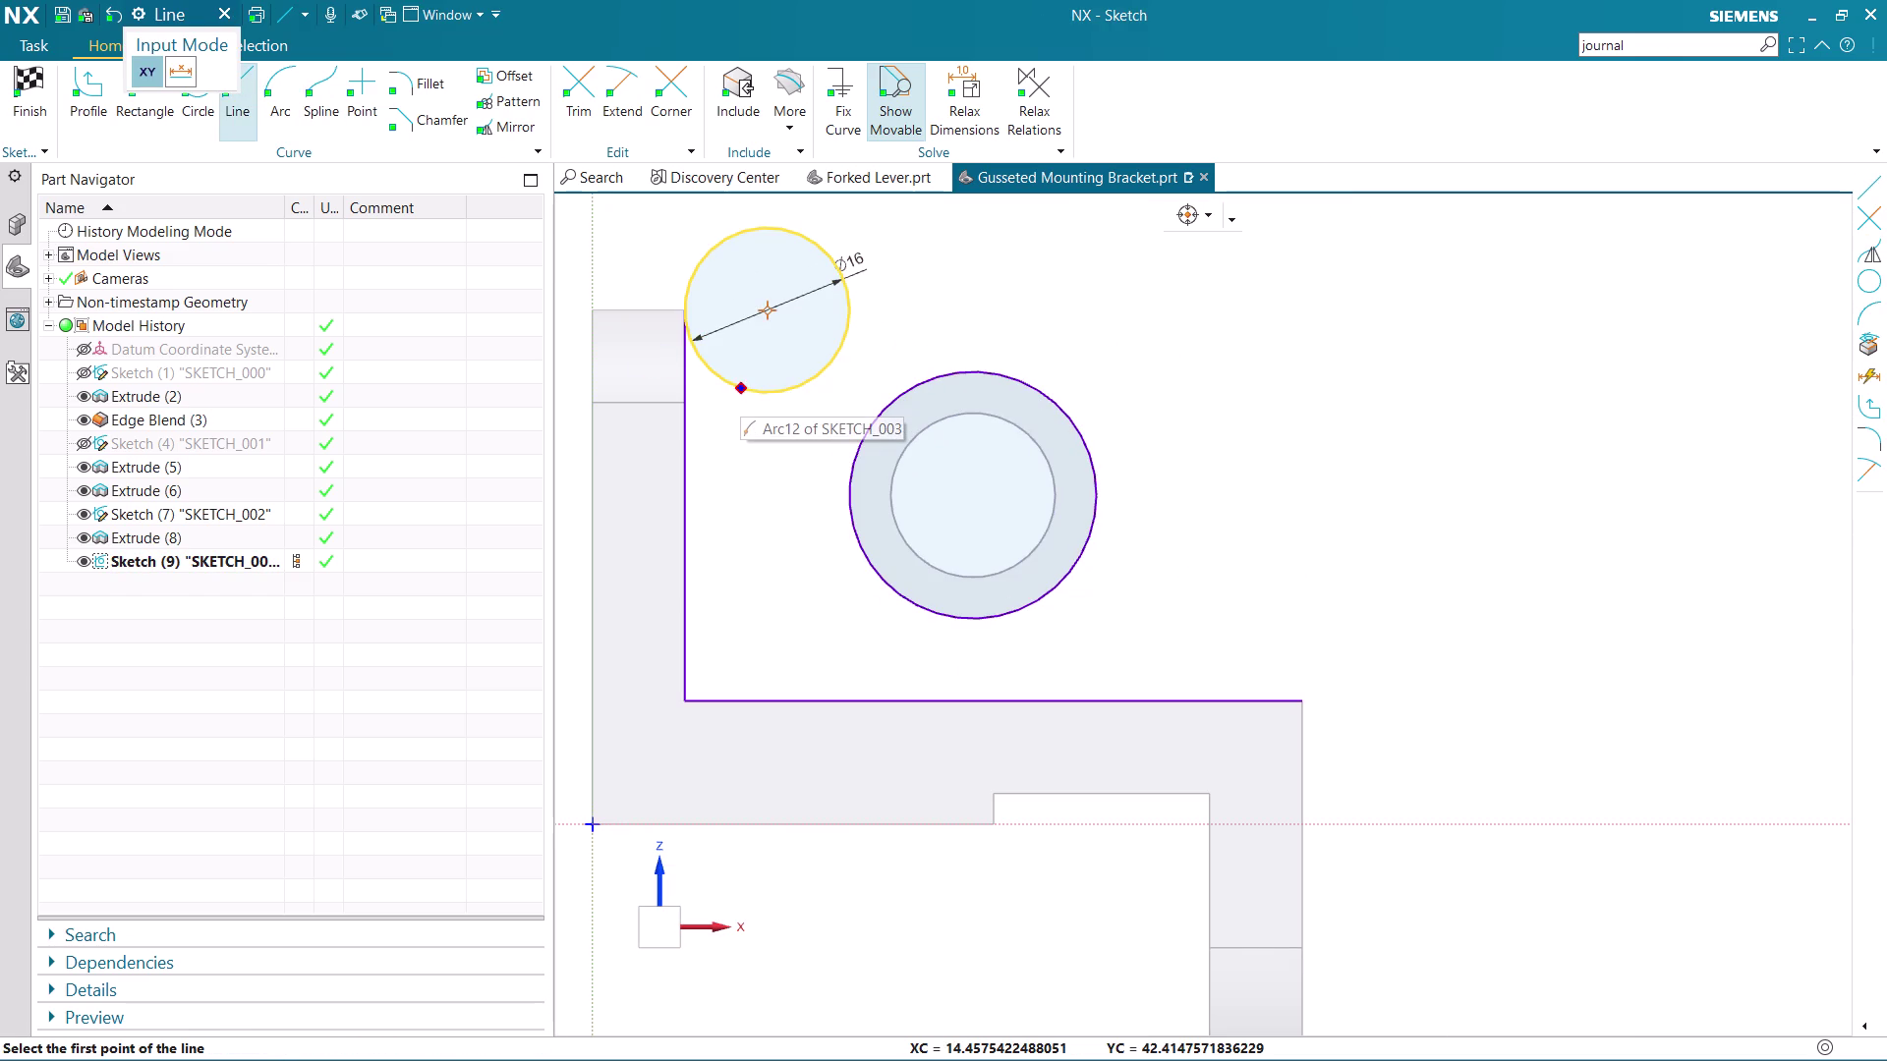
click(766, 399)
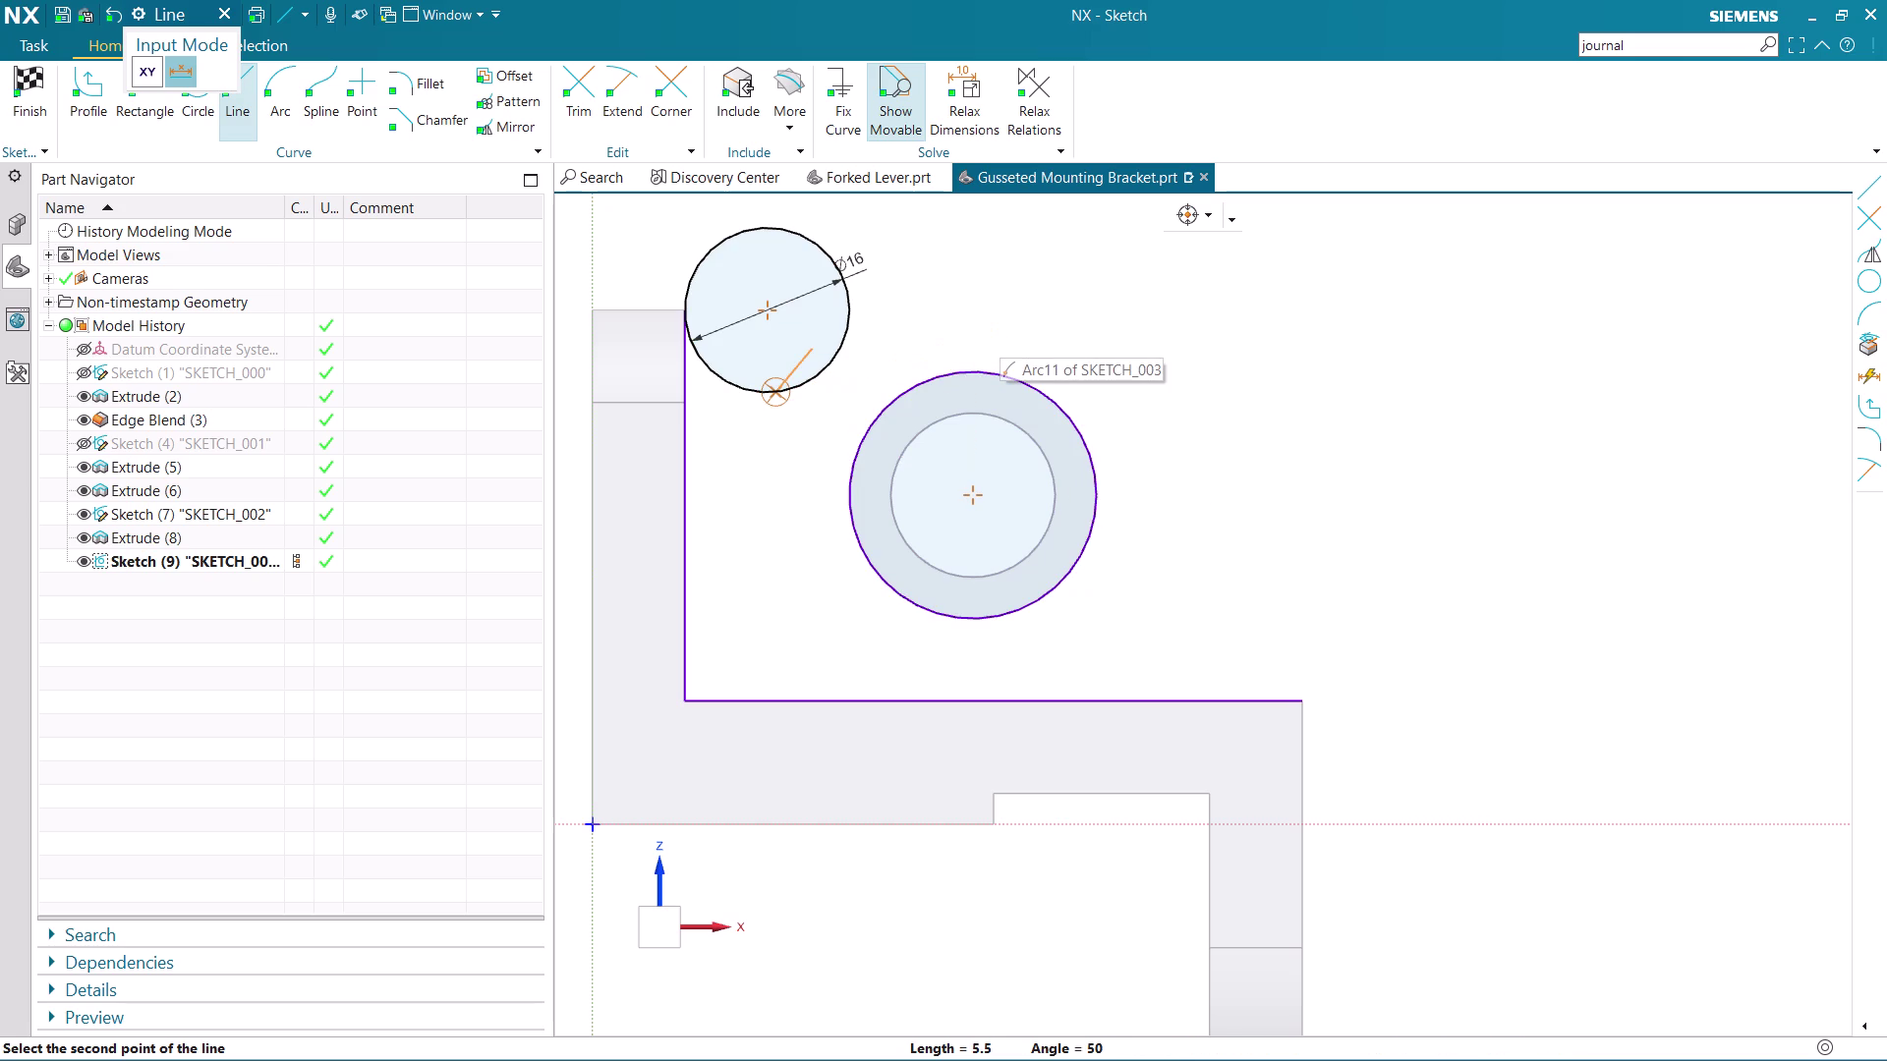
key(Escape)
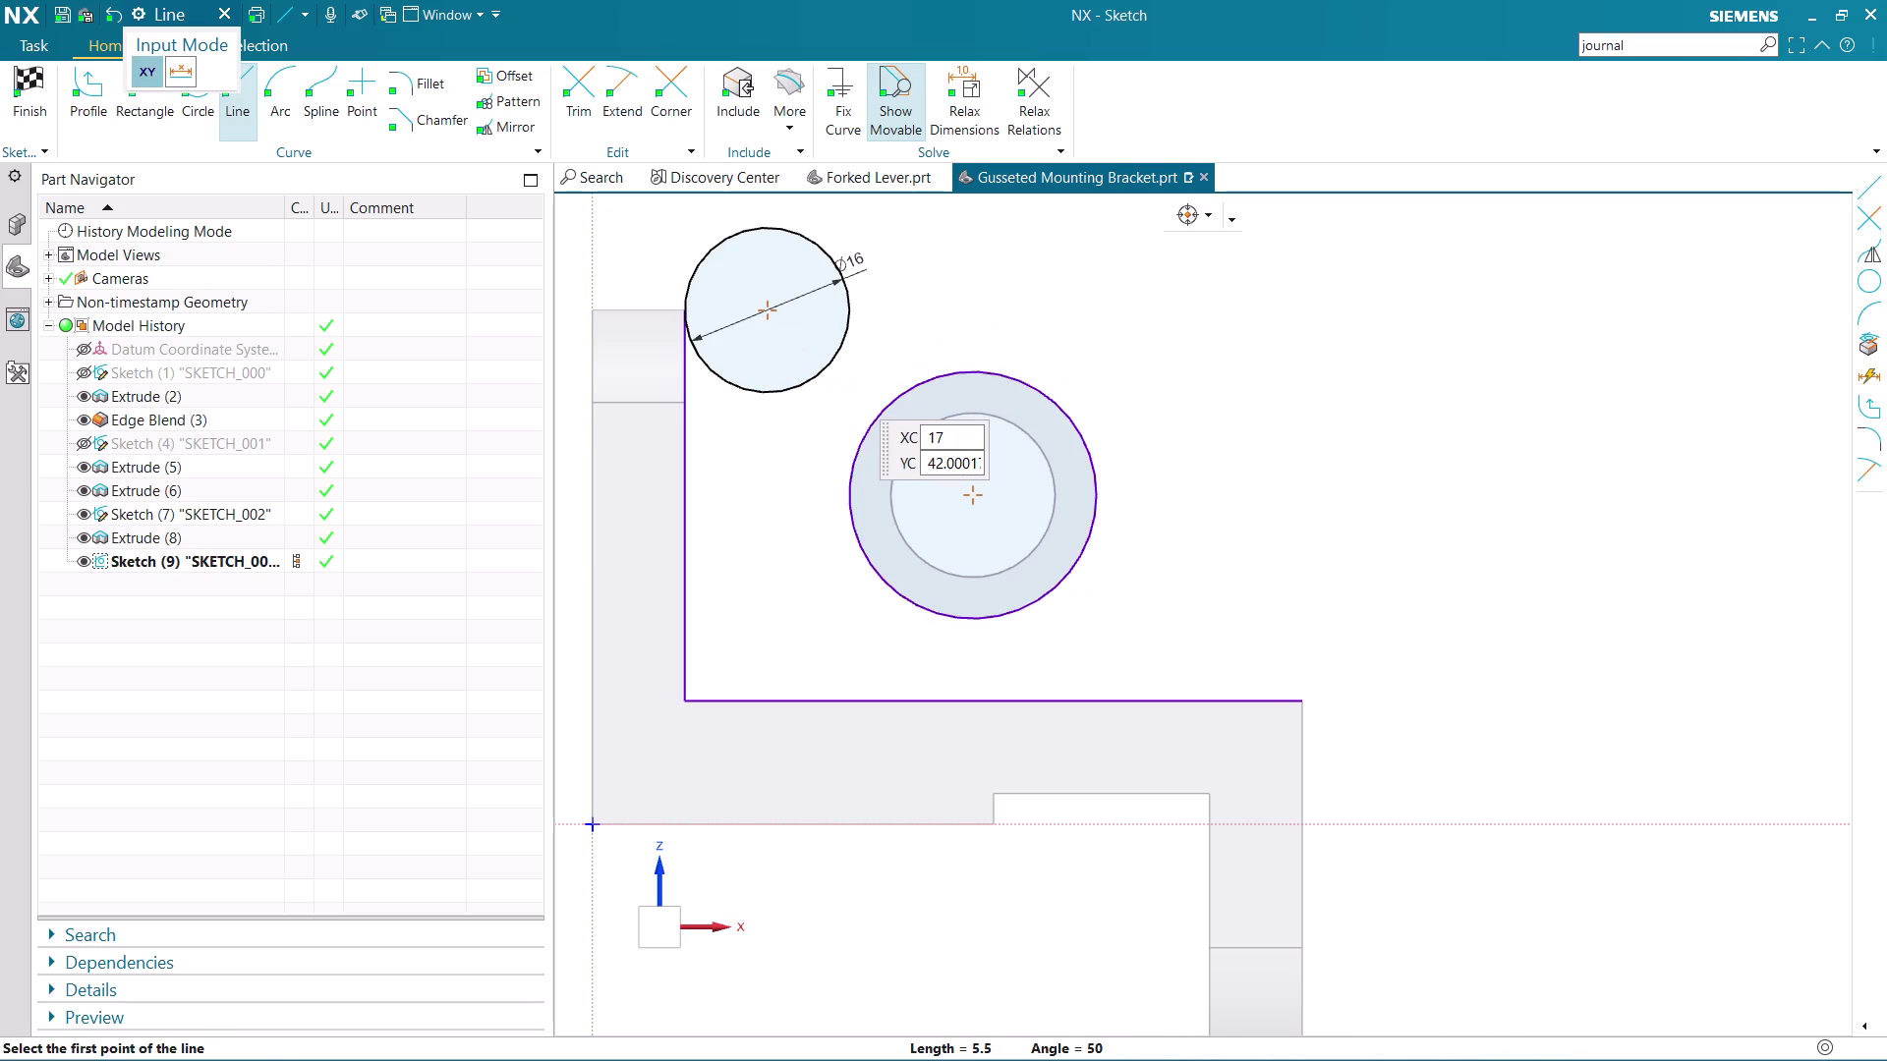
key(Escape)
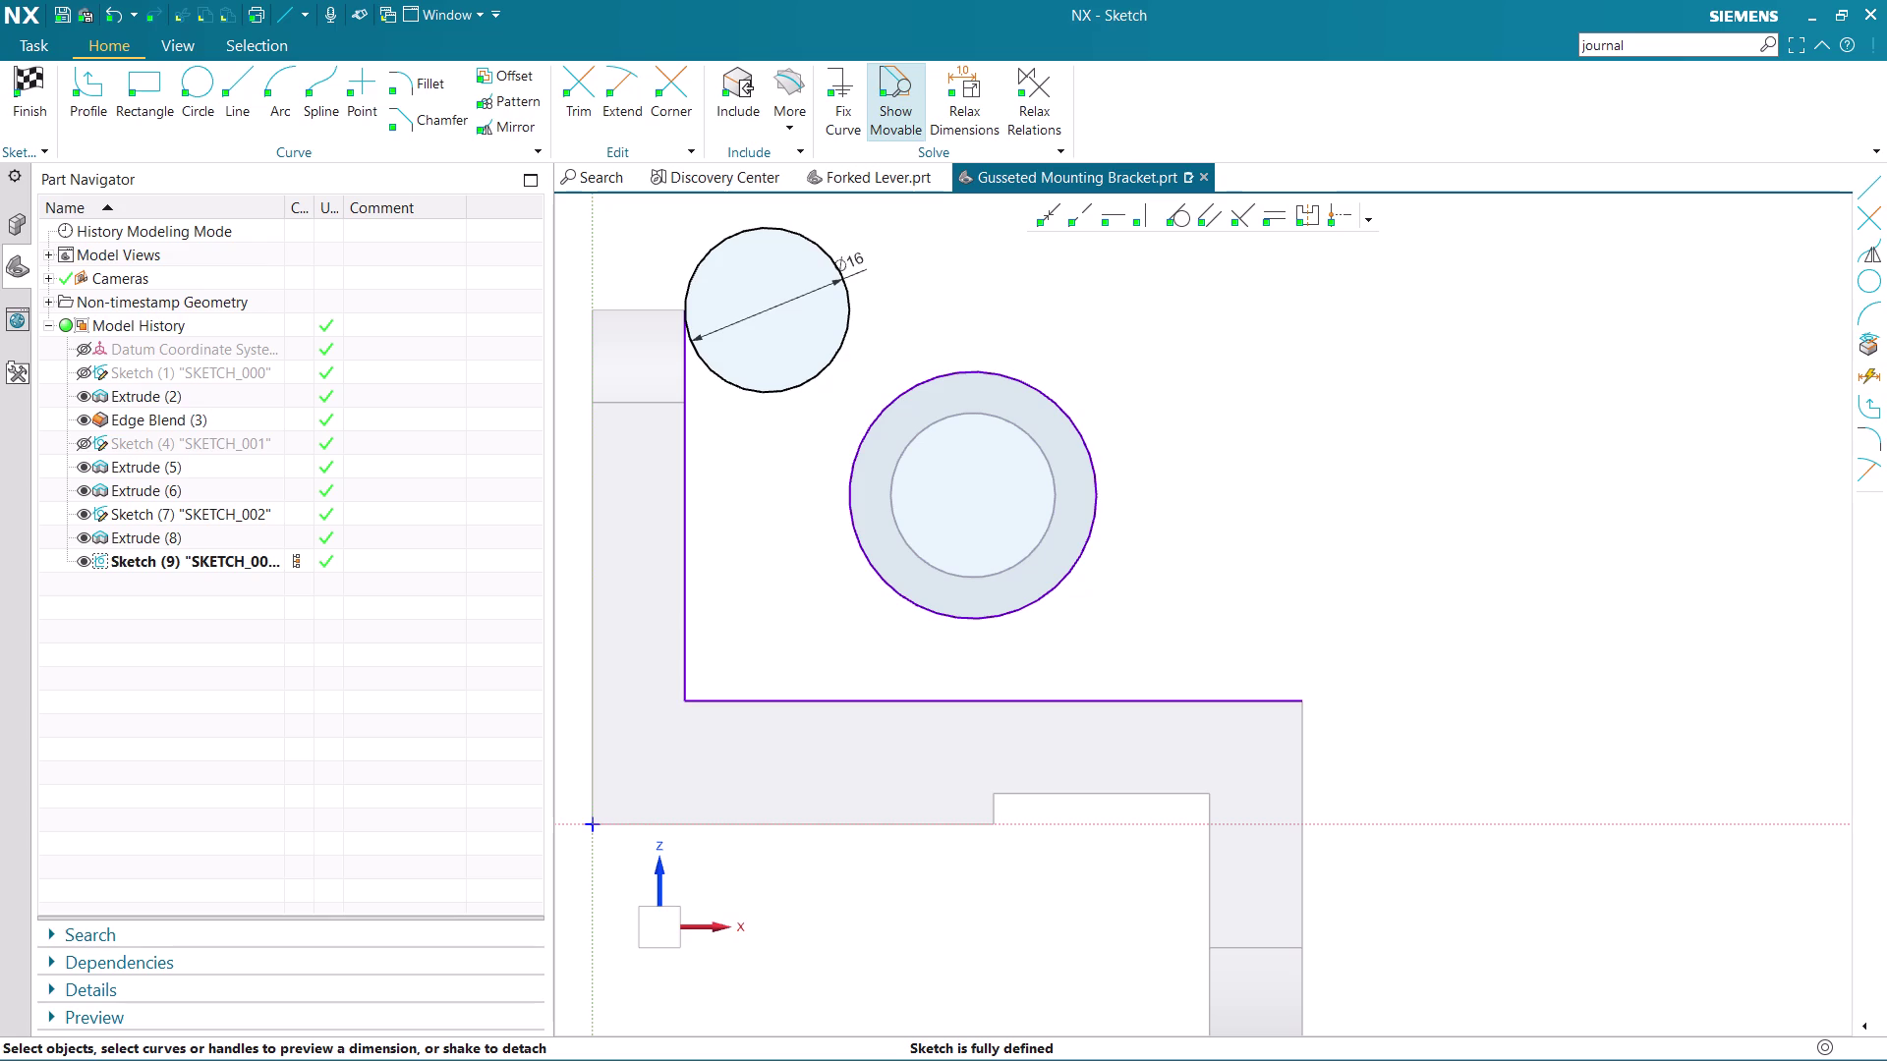
click(855, 308)
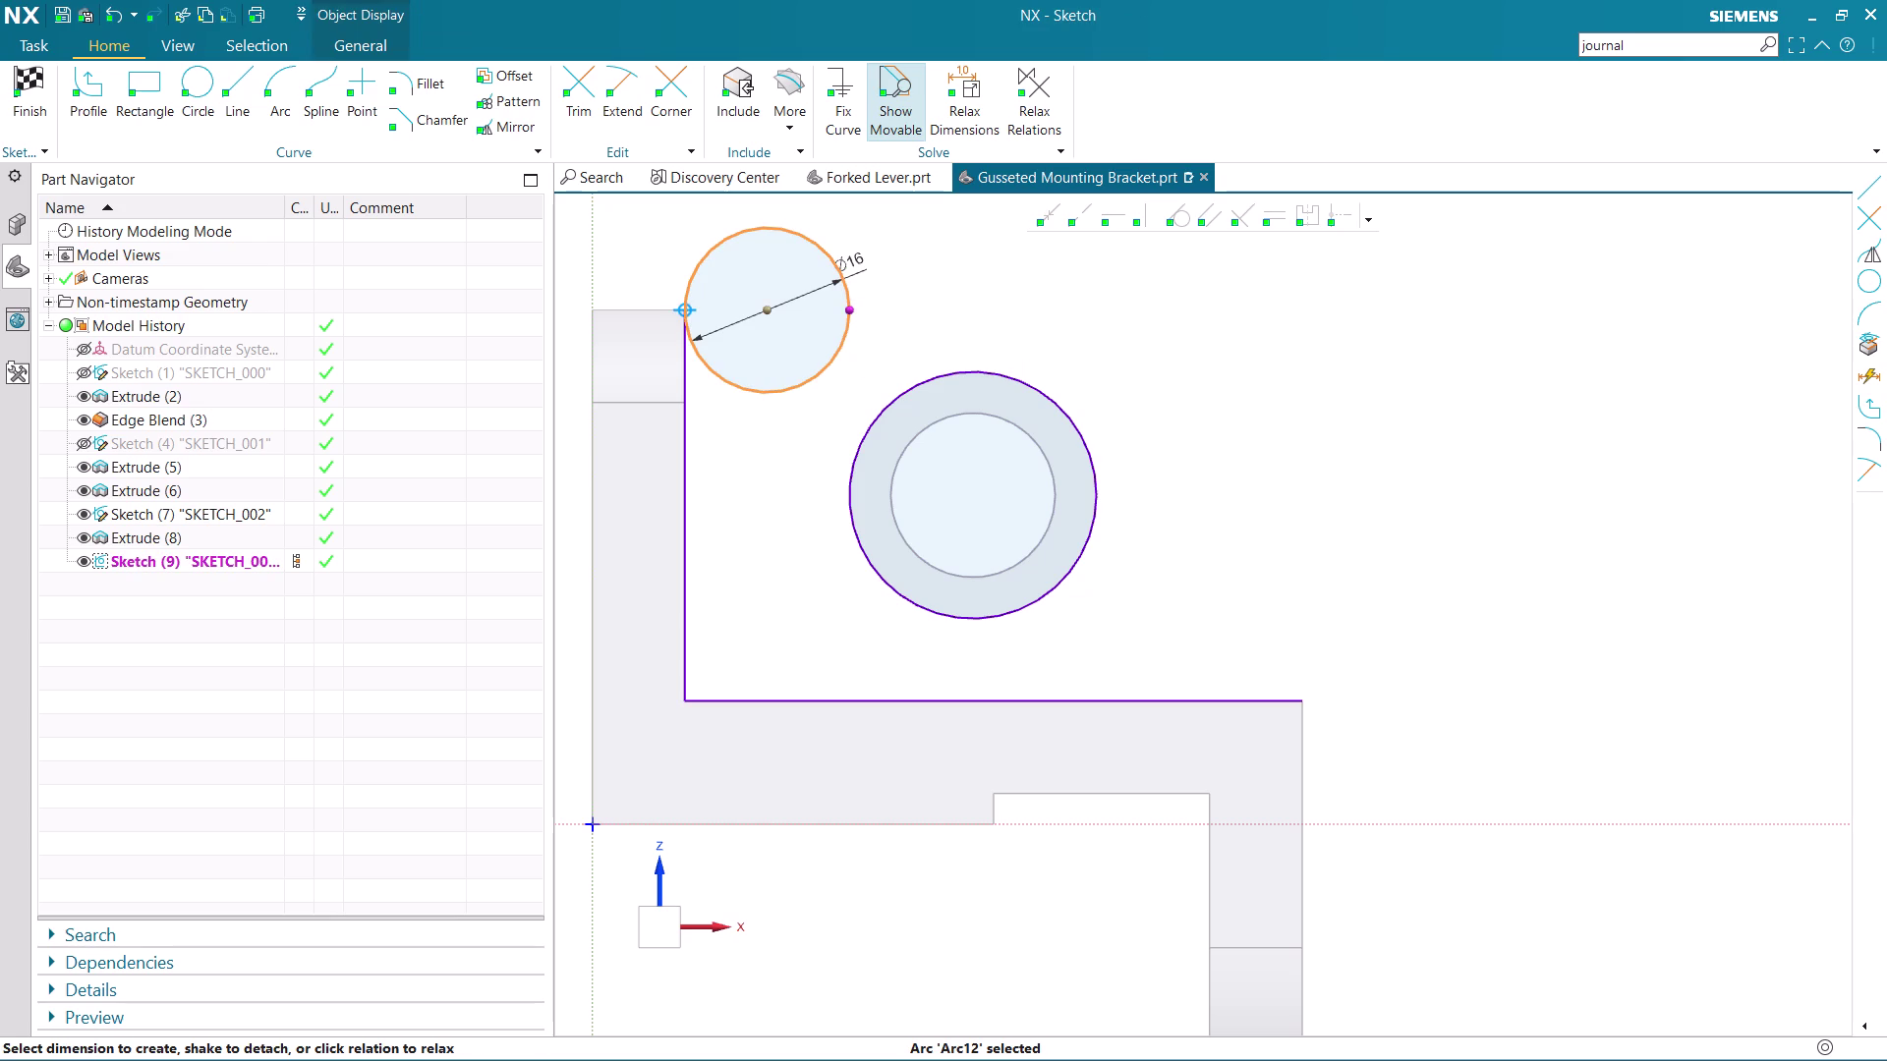
drag(854, 307, 877, 249)
drag(806, 385, 862, 317)
click(809, 227)
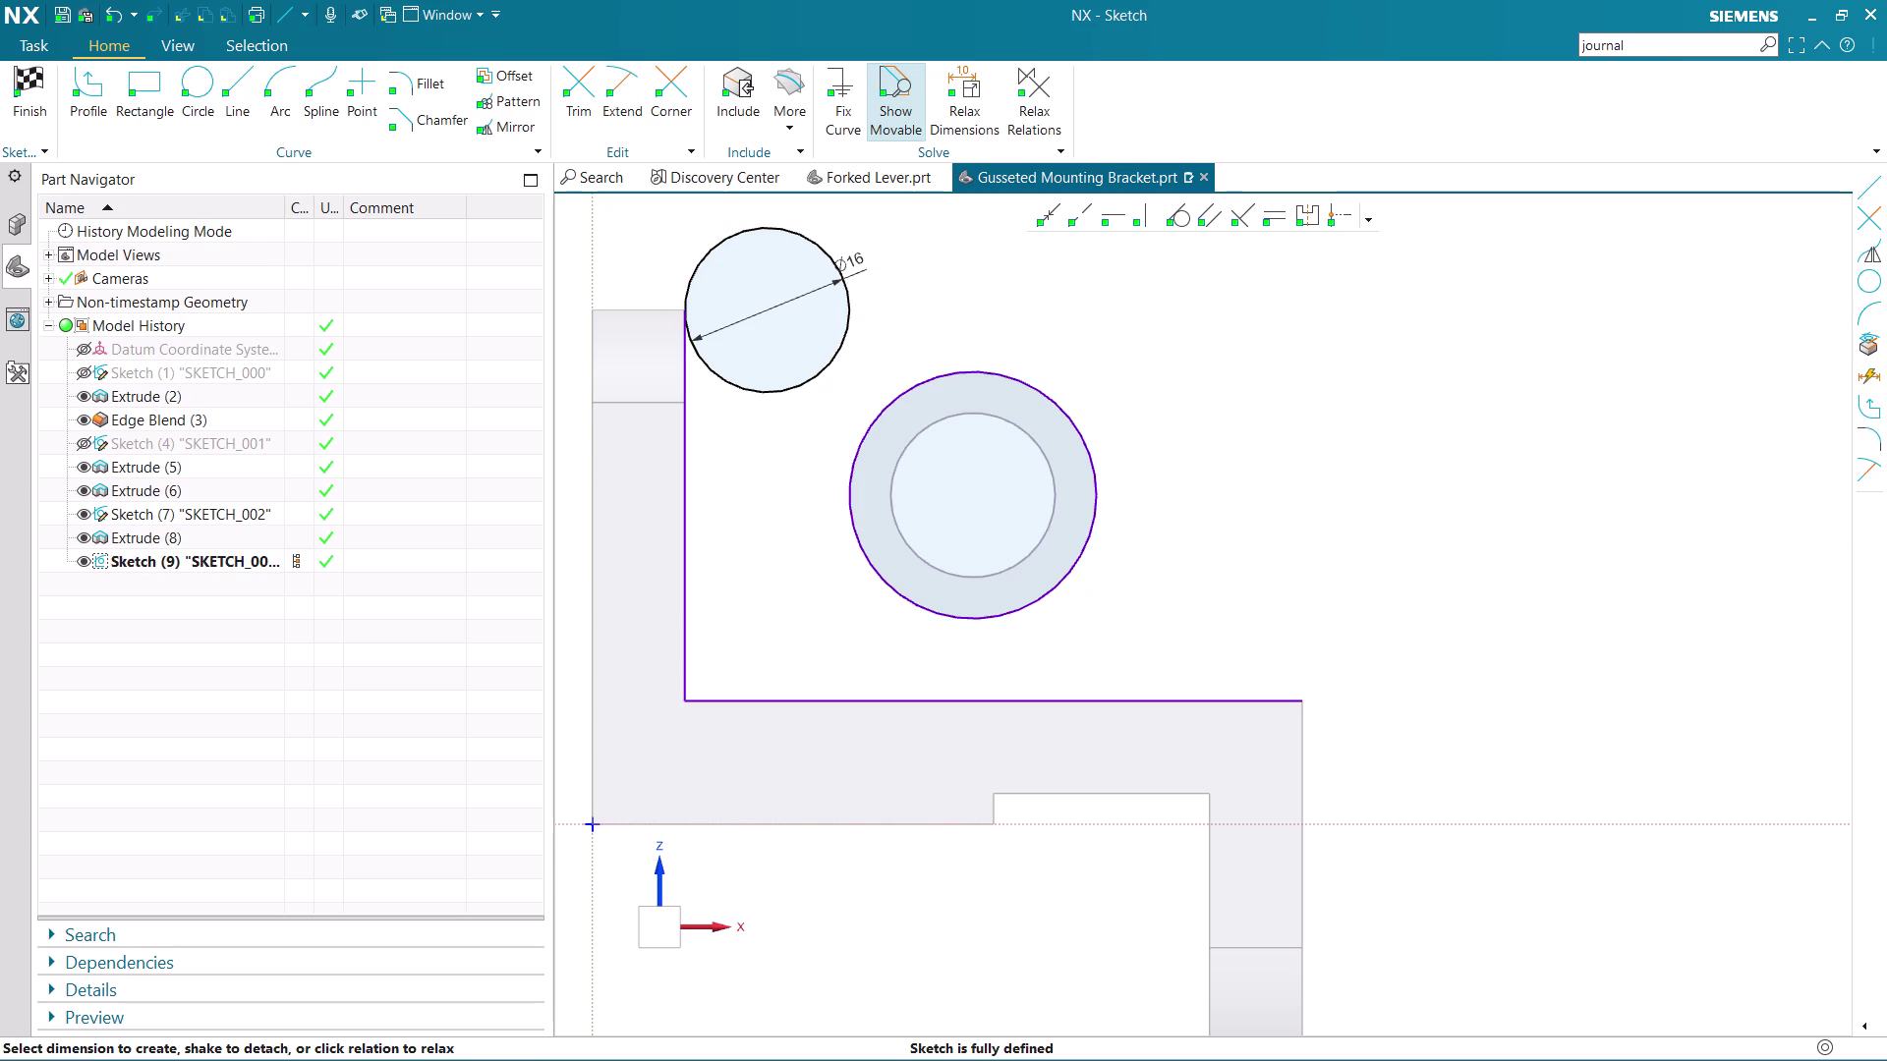
click(841, 326)
right_click(841, 325)
click(947, 305)
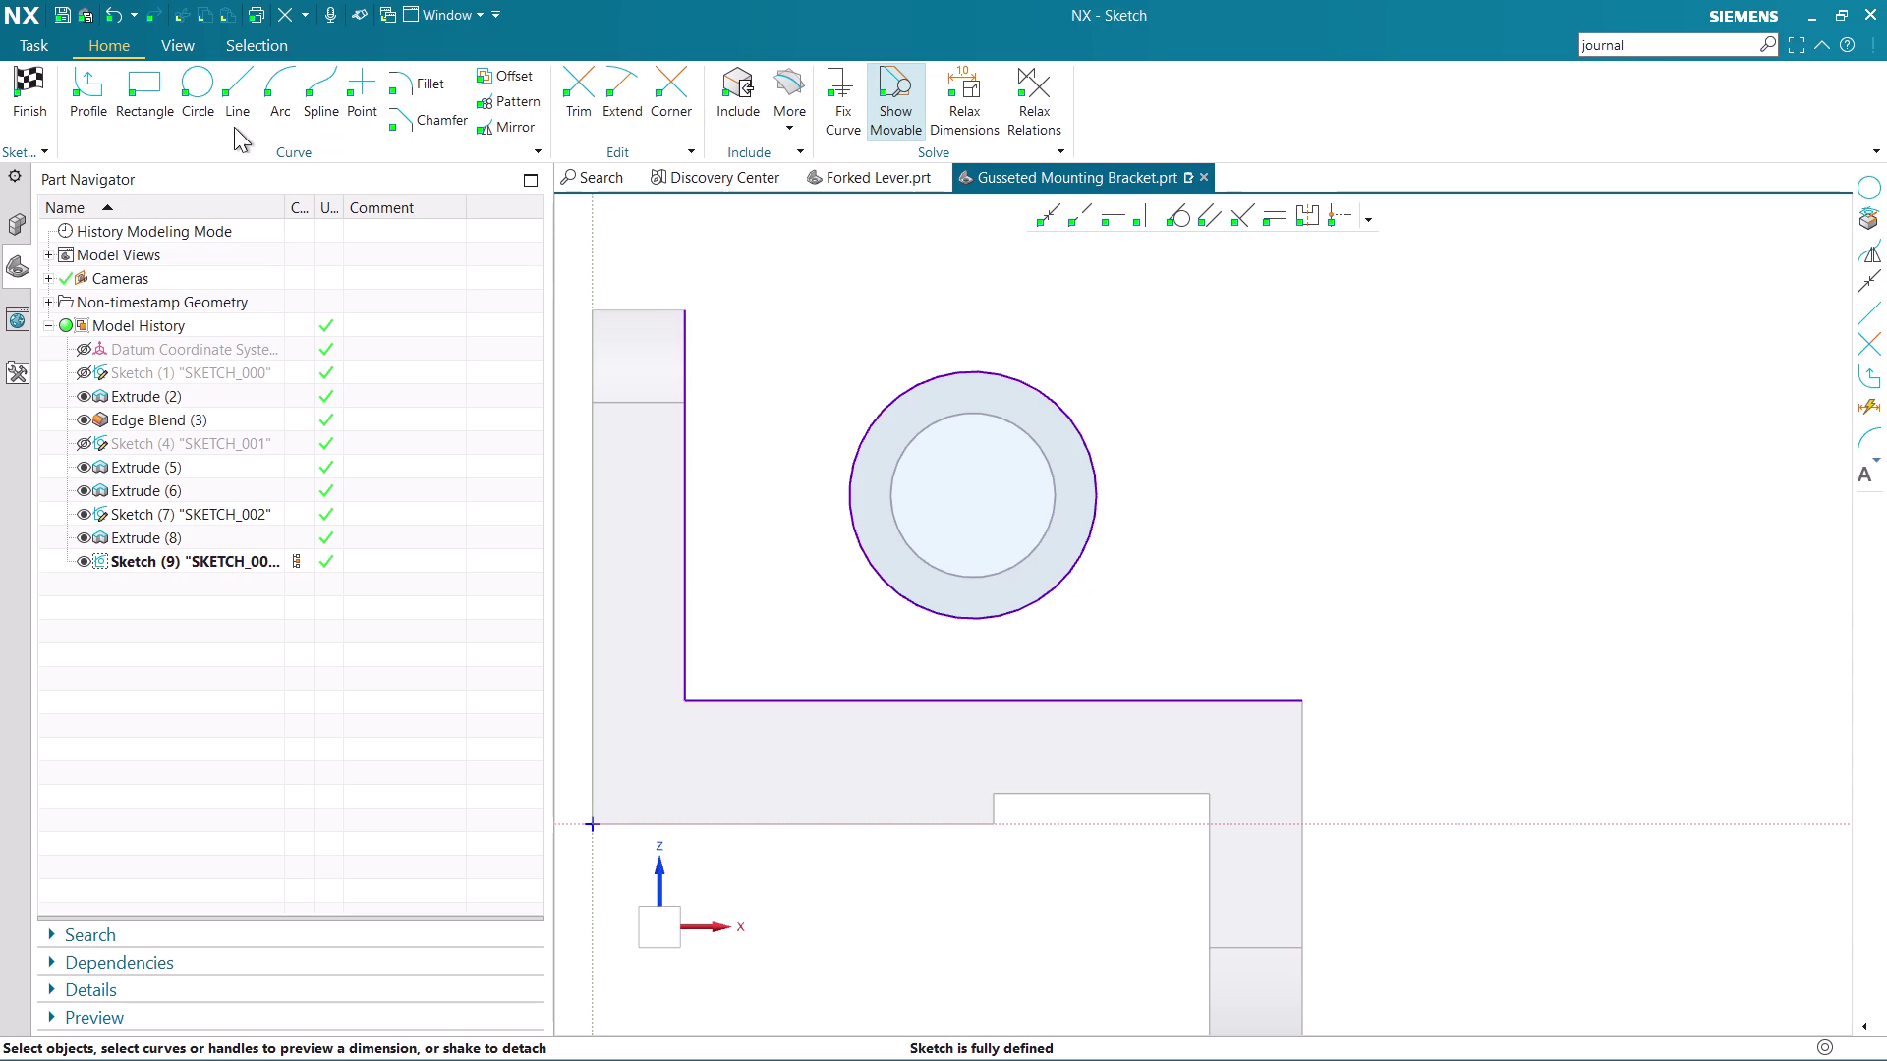
Draw an arc from the bracket's inner corner down toward the hub.
click(274, 72)
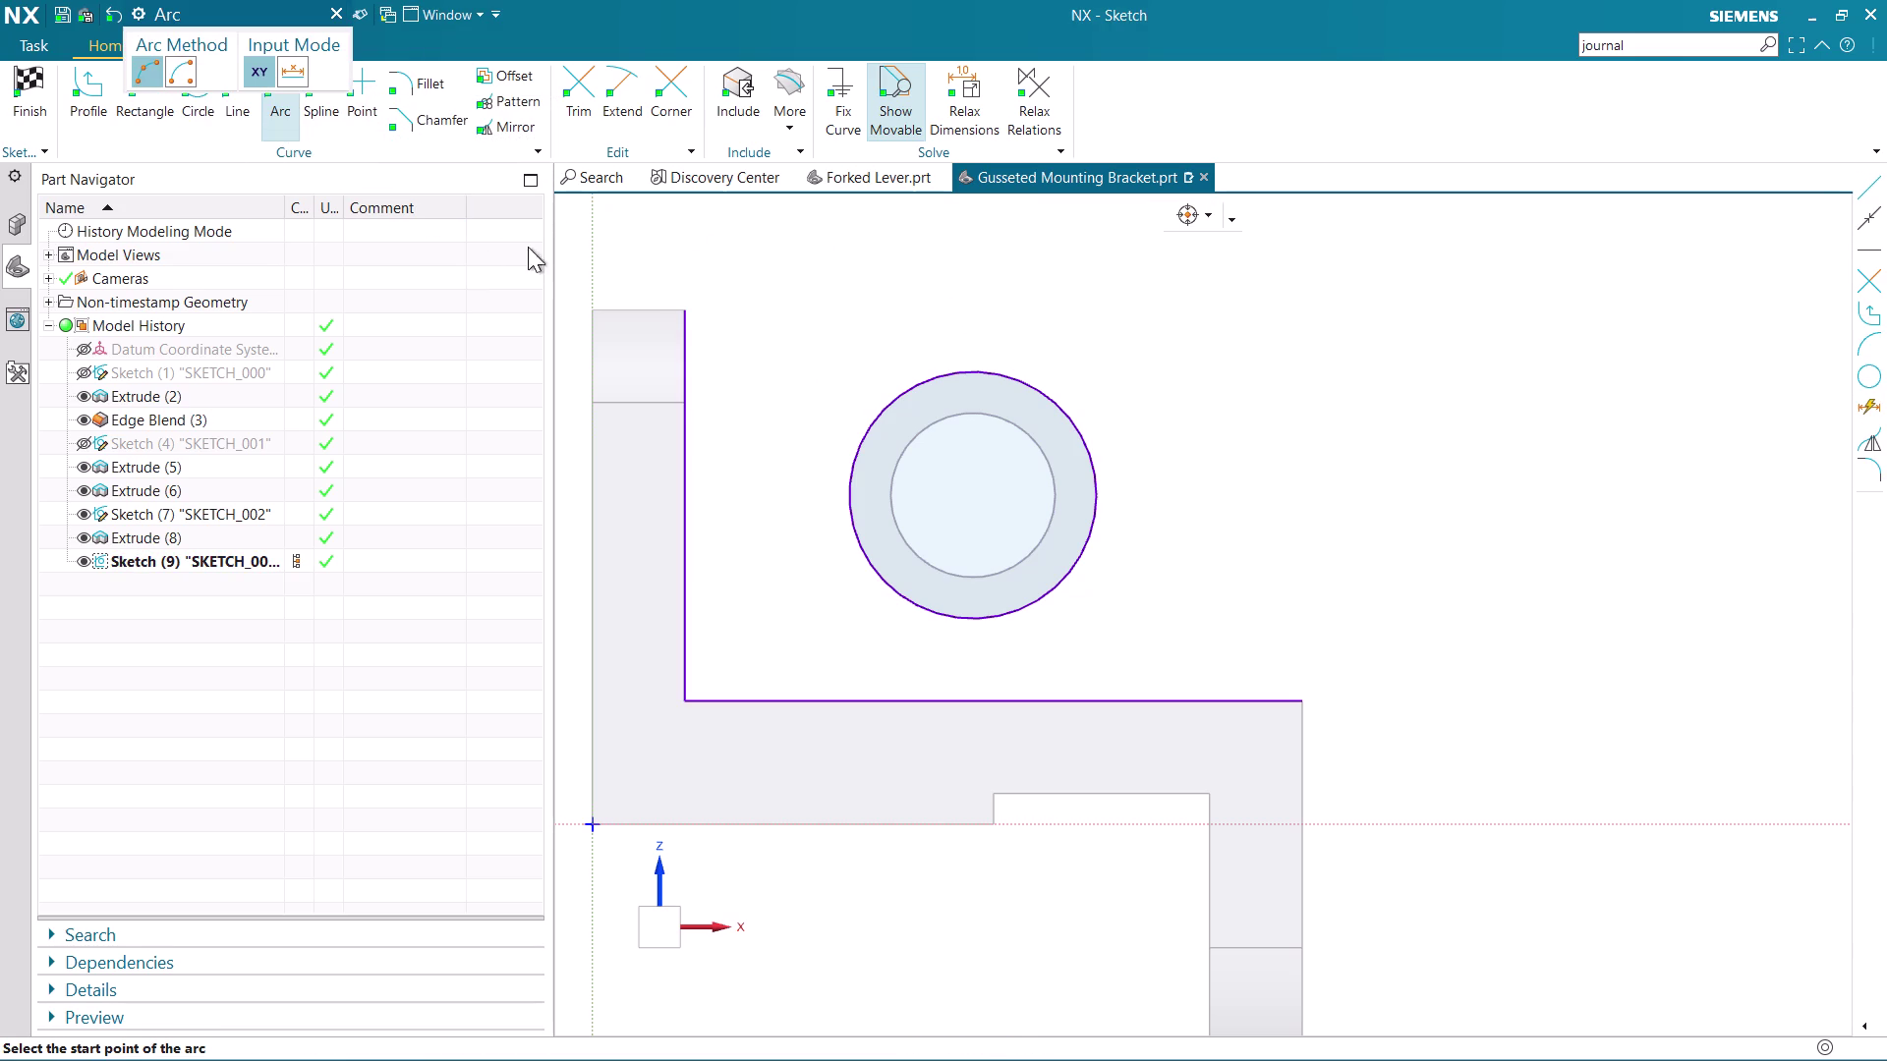
click(688, 312)
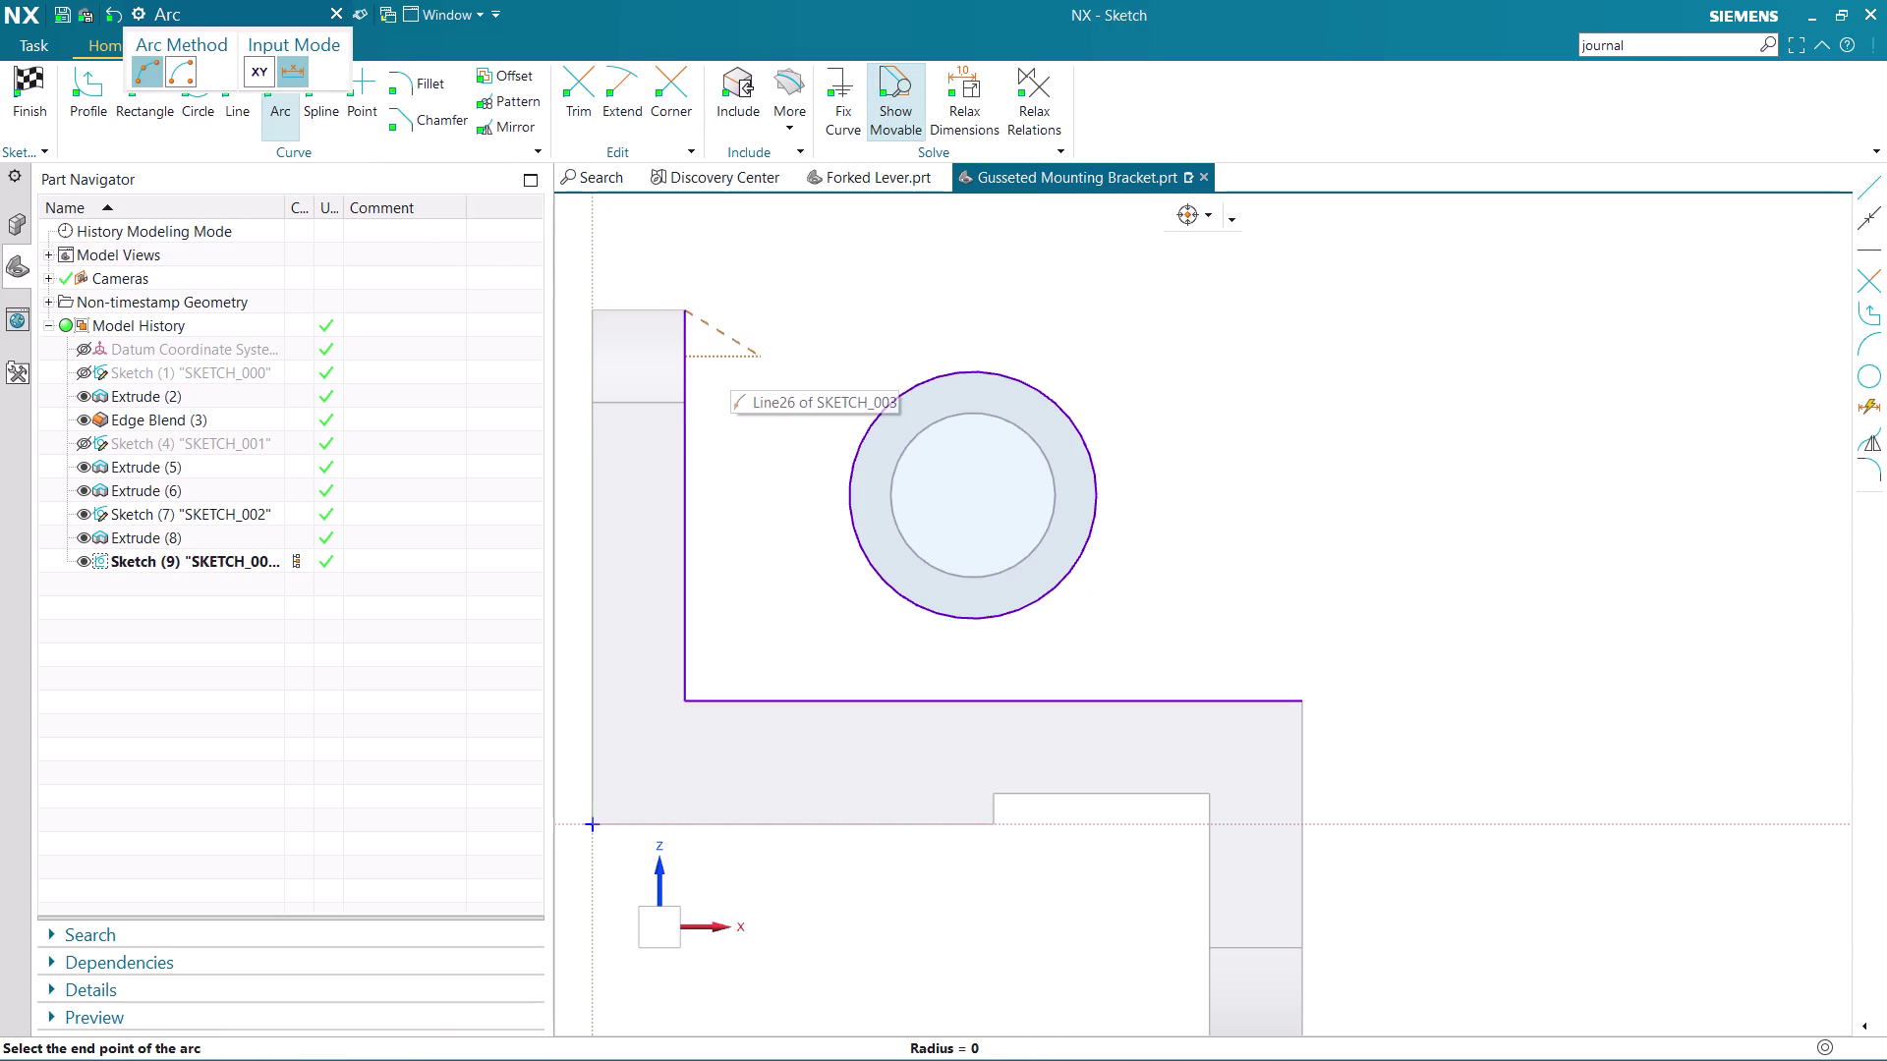
click(800, 348)
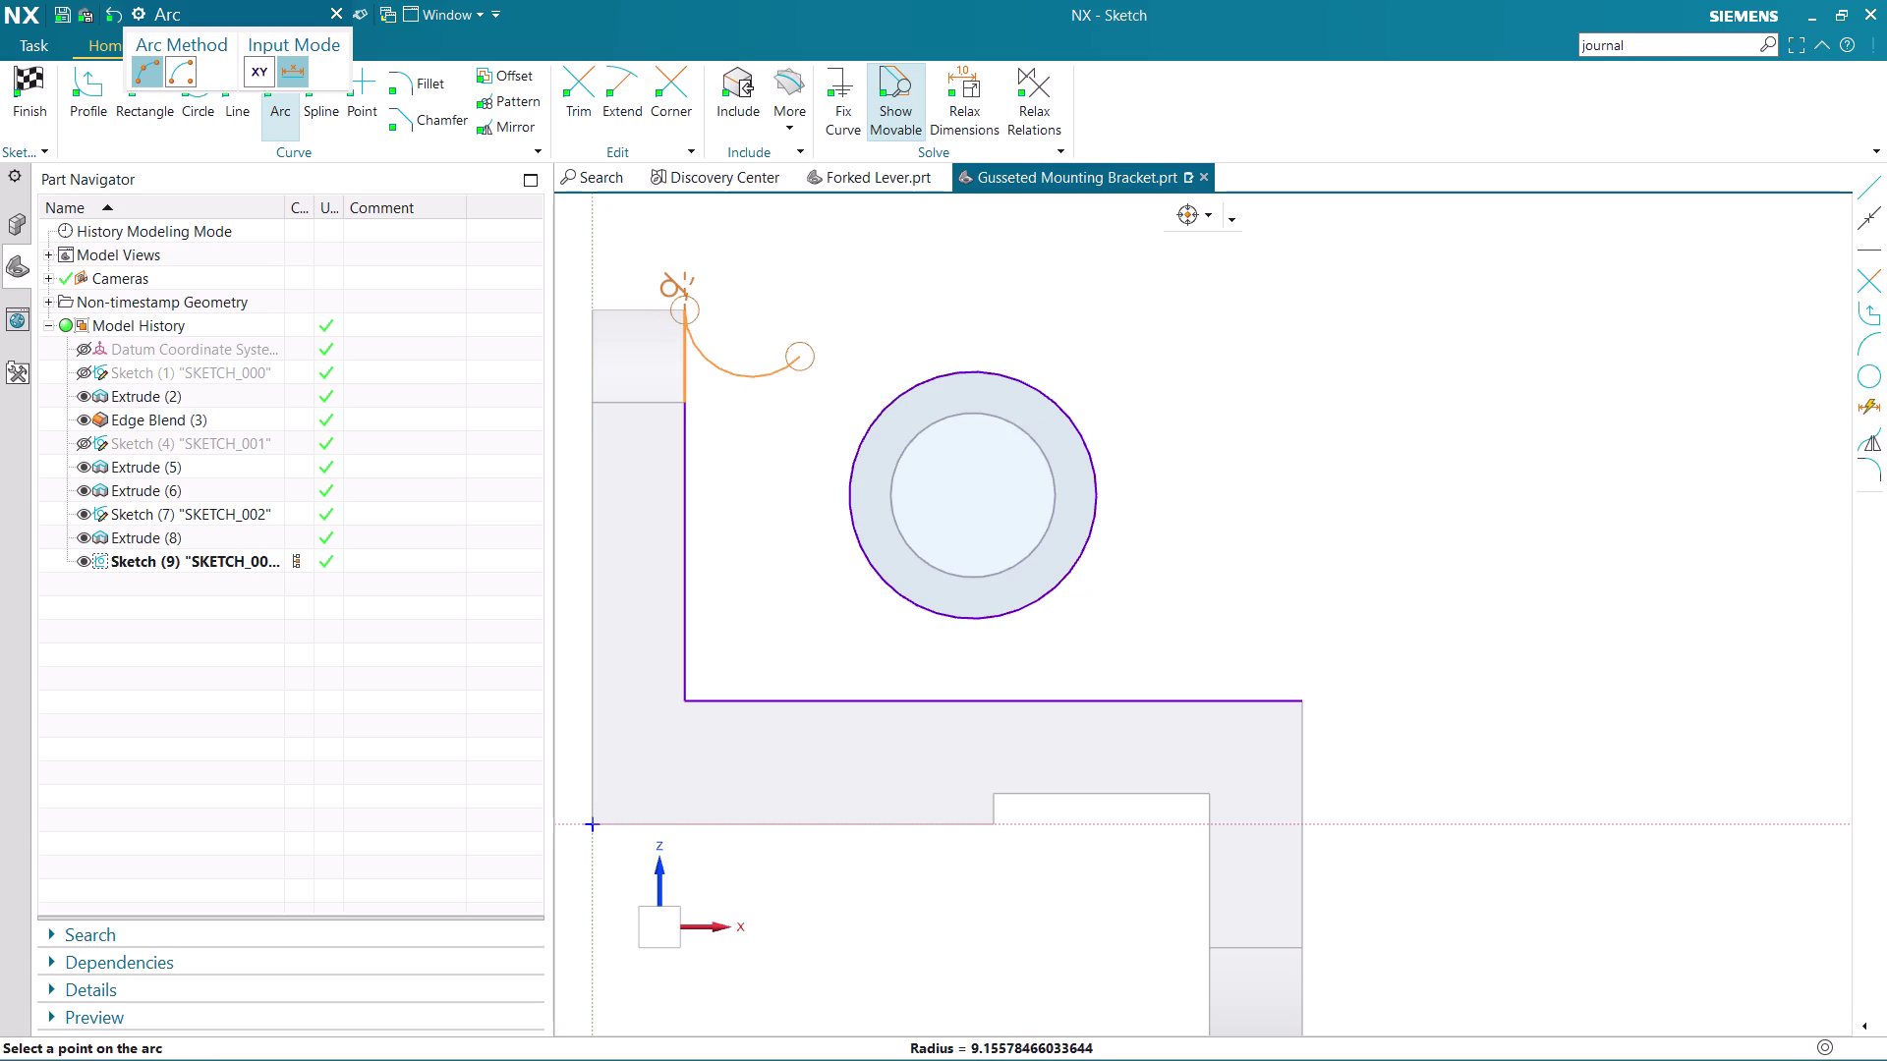
click(762, 347)
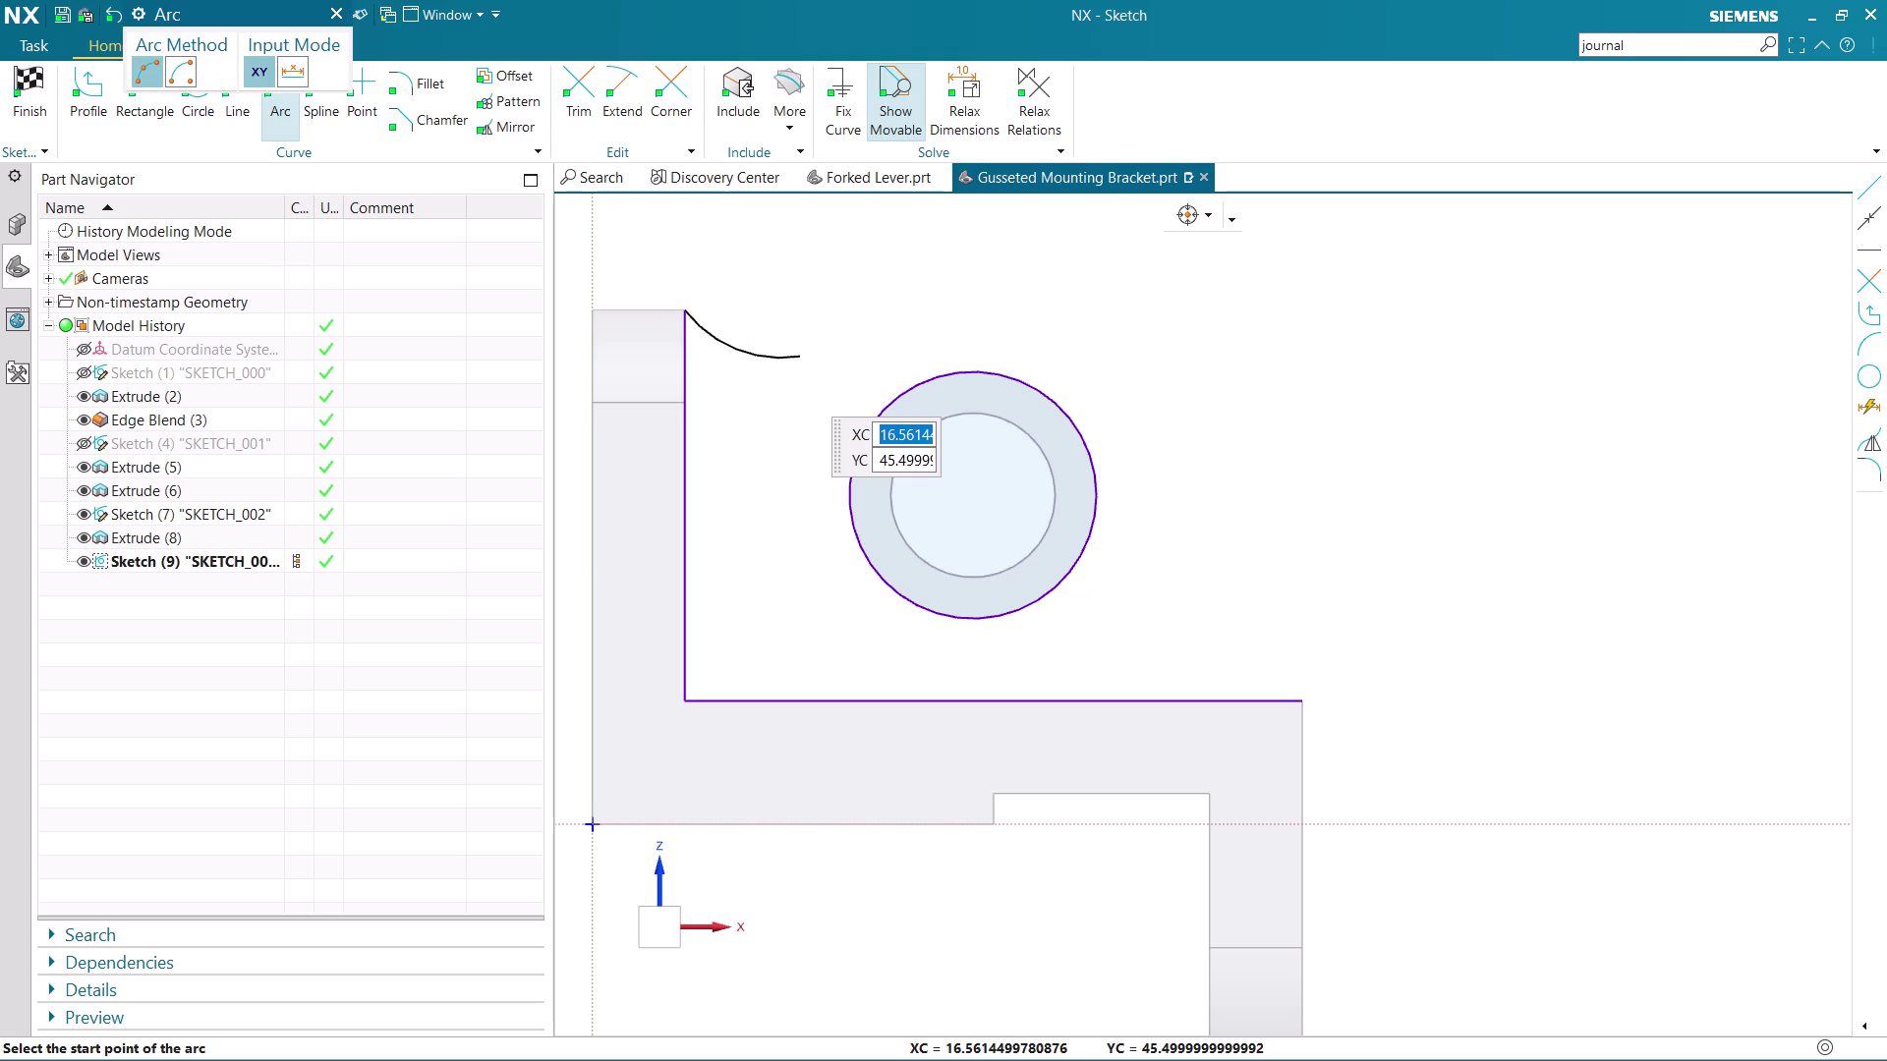
key(Escape)
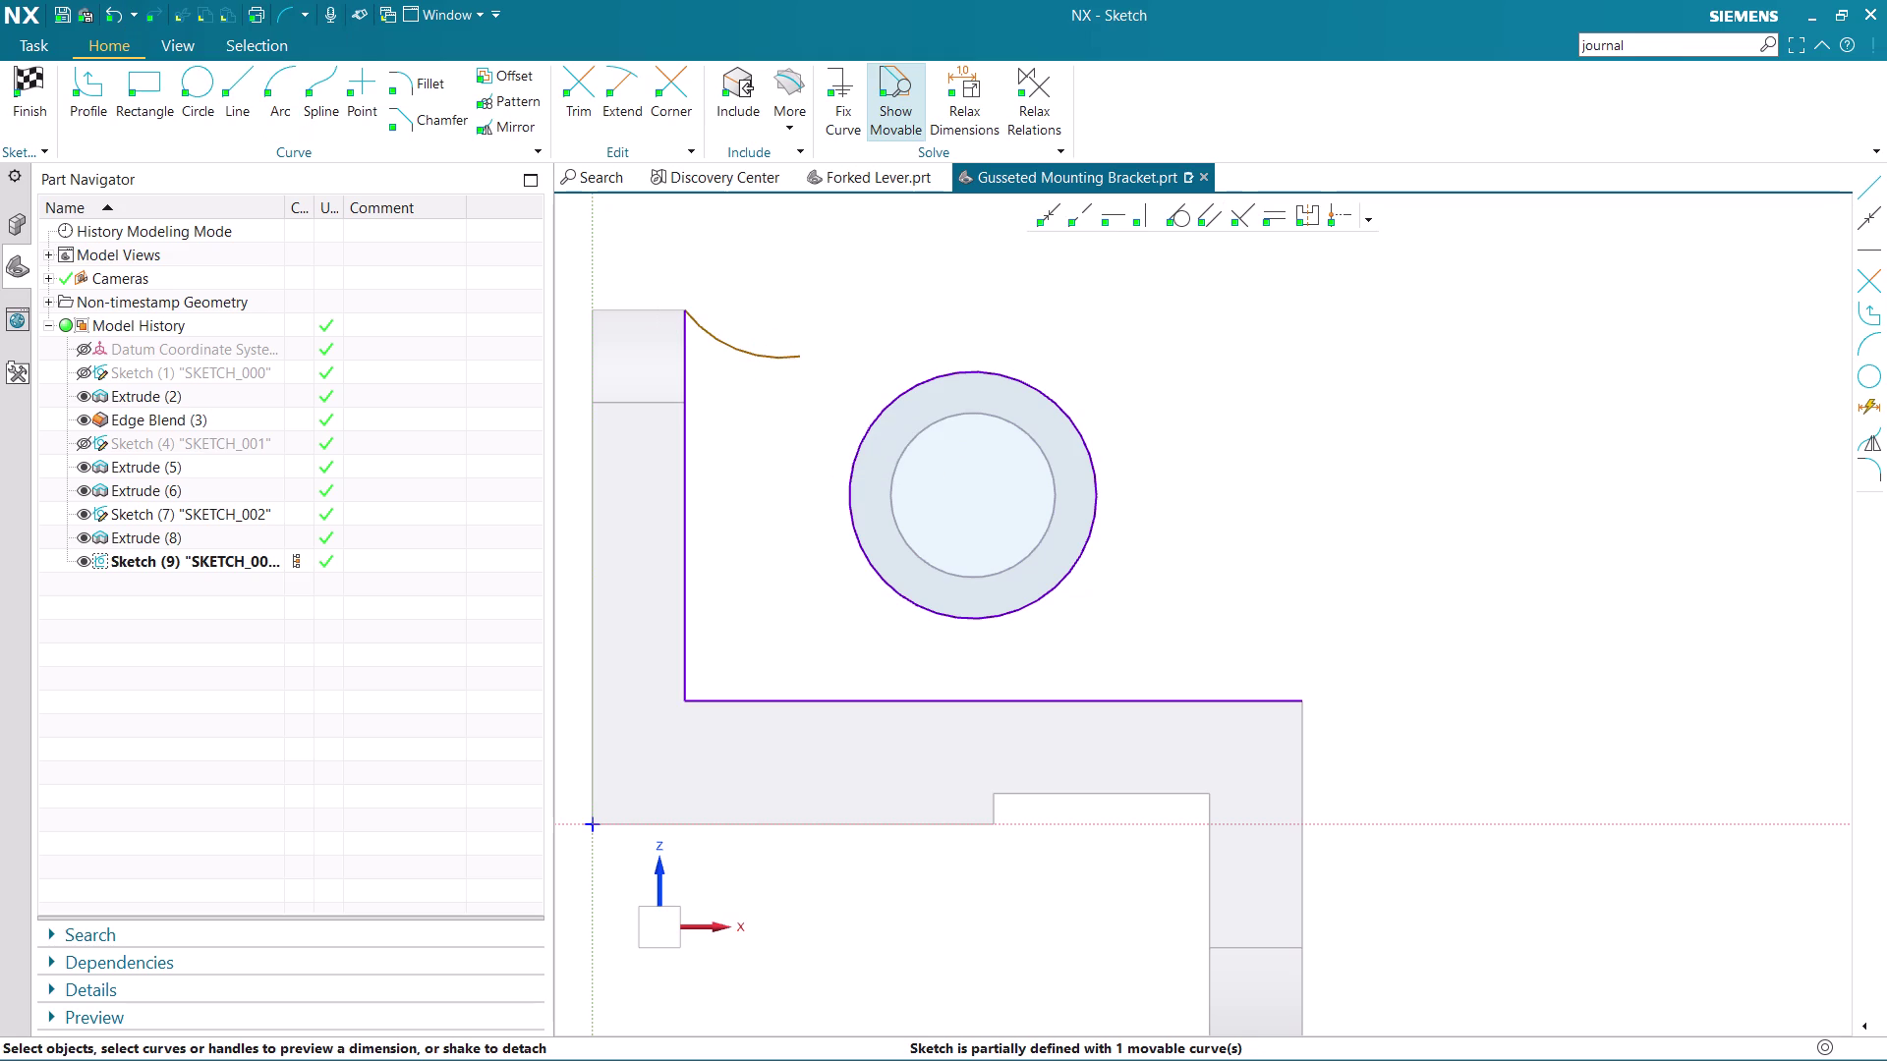
Draw a line from the arc's end to the hub circle.
click(233, 89)
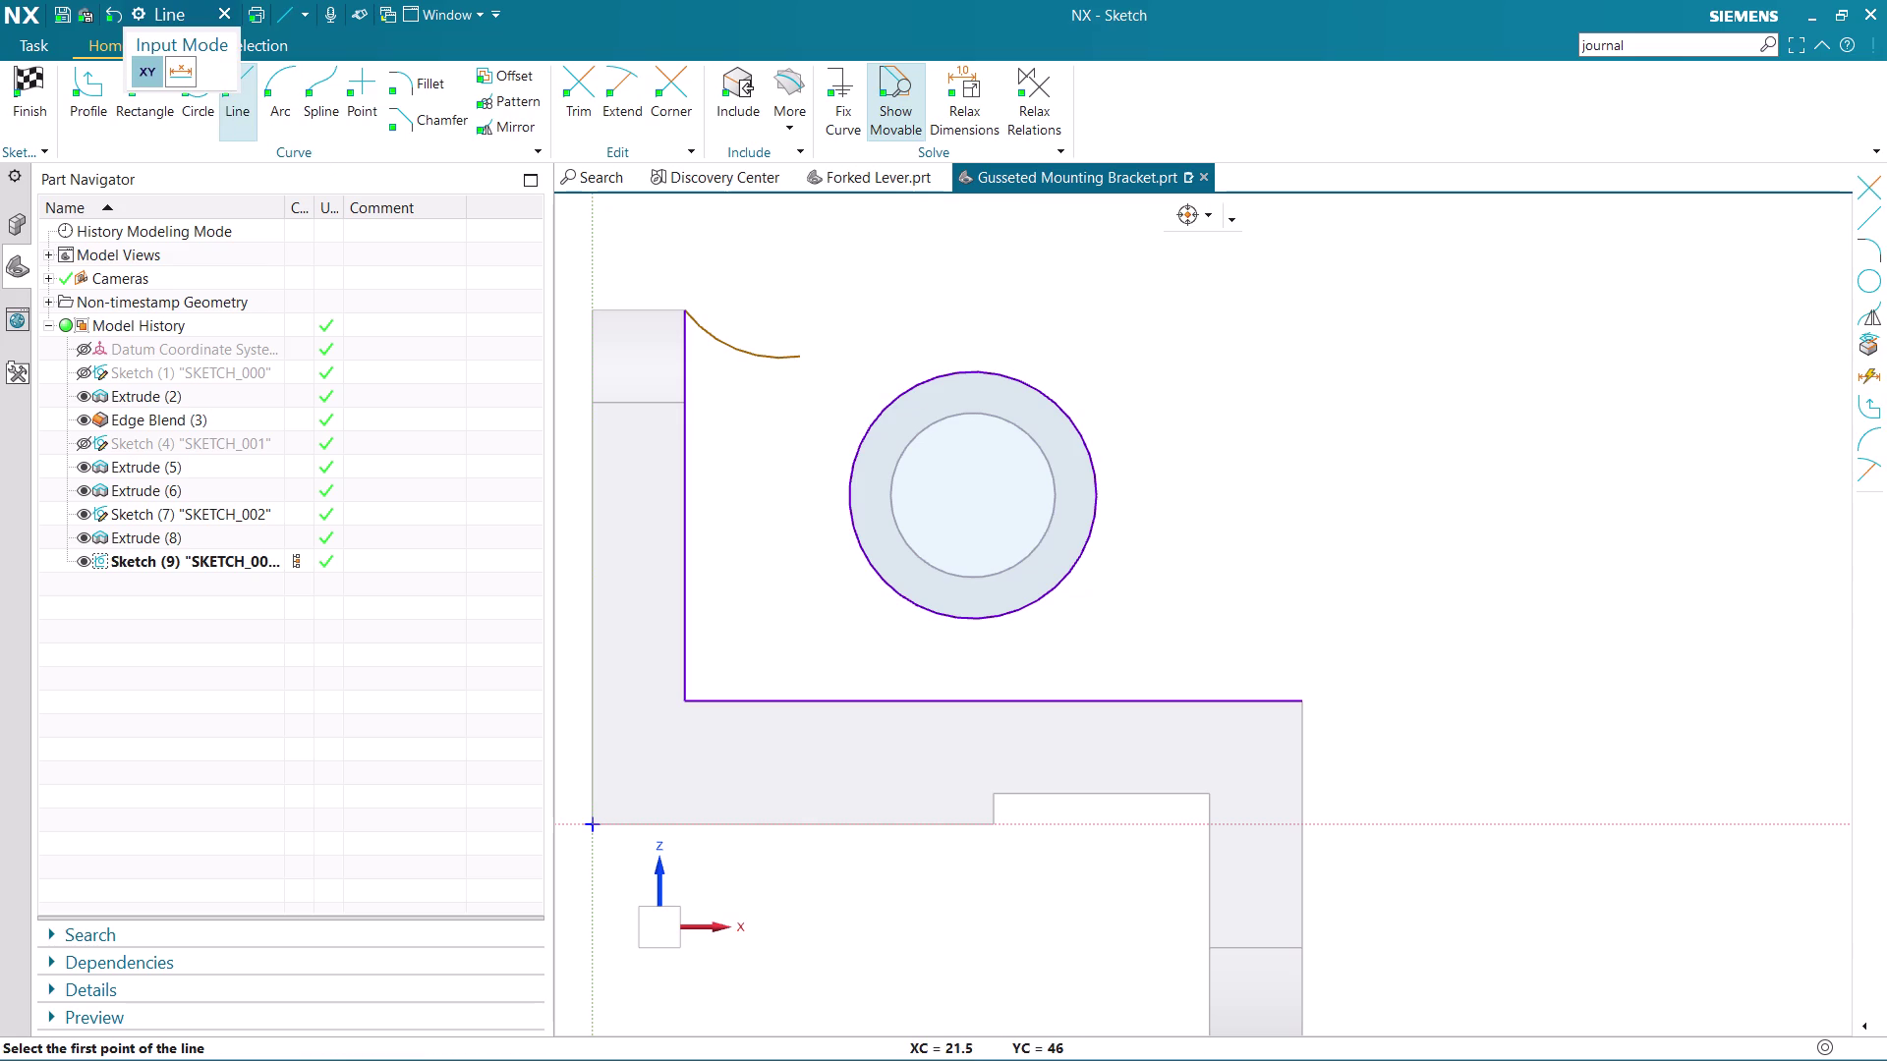
click(802, 351)
click(976, 364)
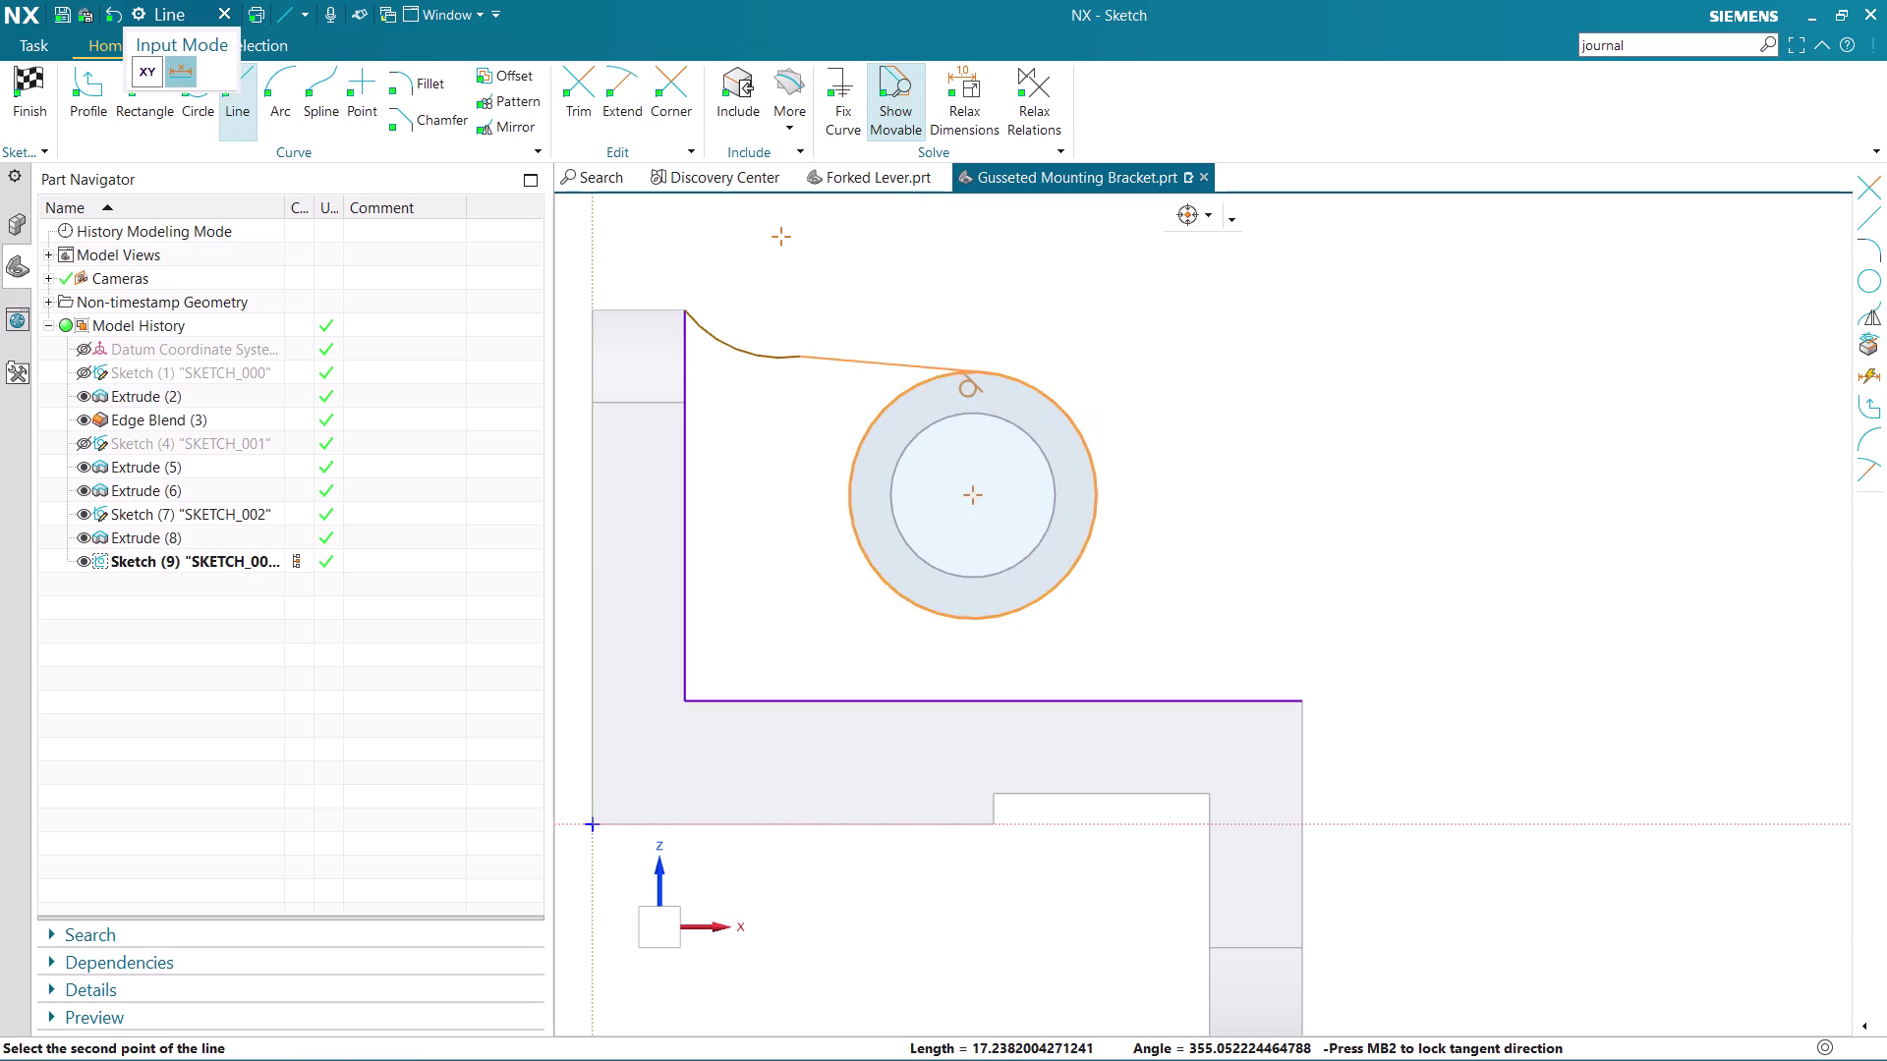
key(Escape)
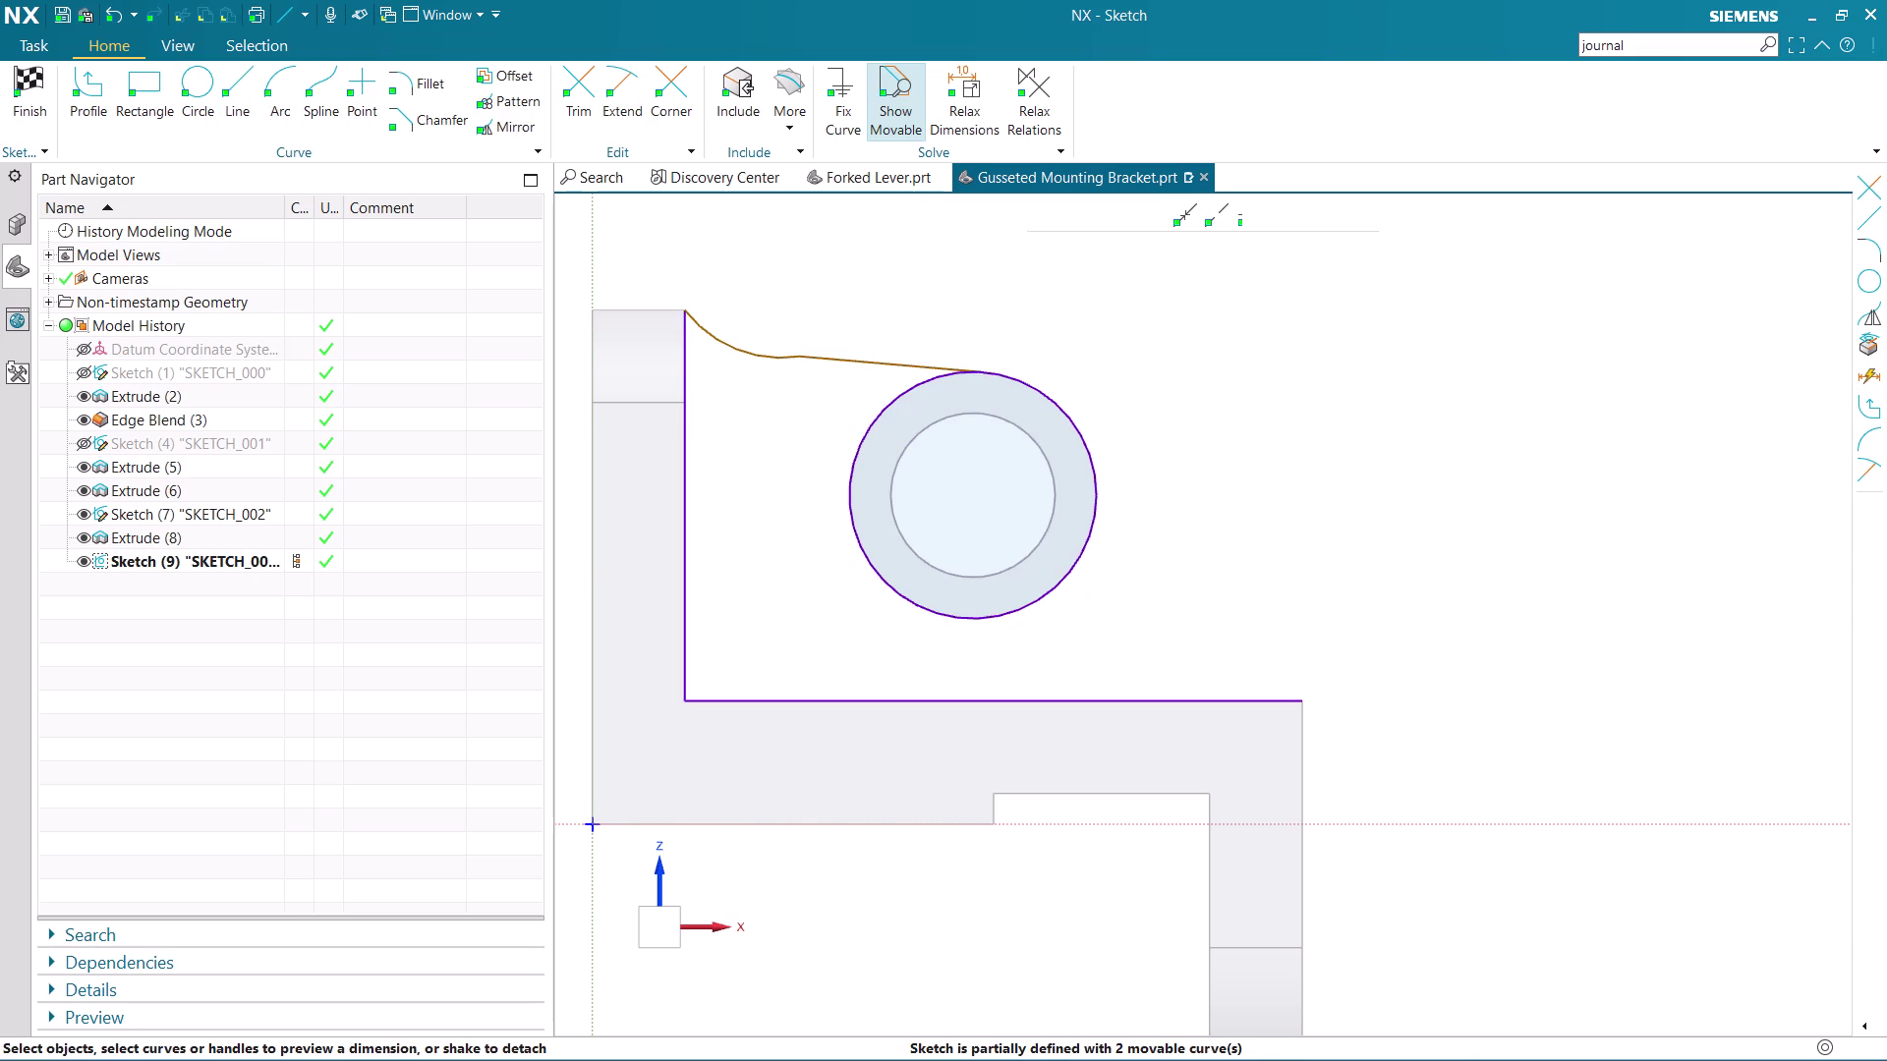
click(820, 353)
scroll(up, 3)
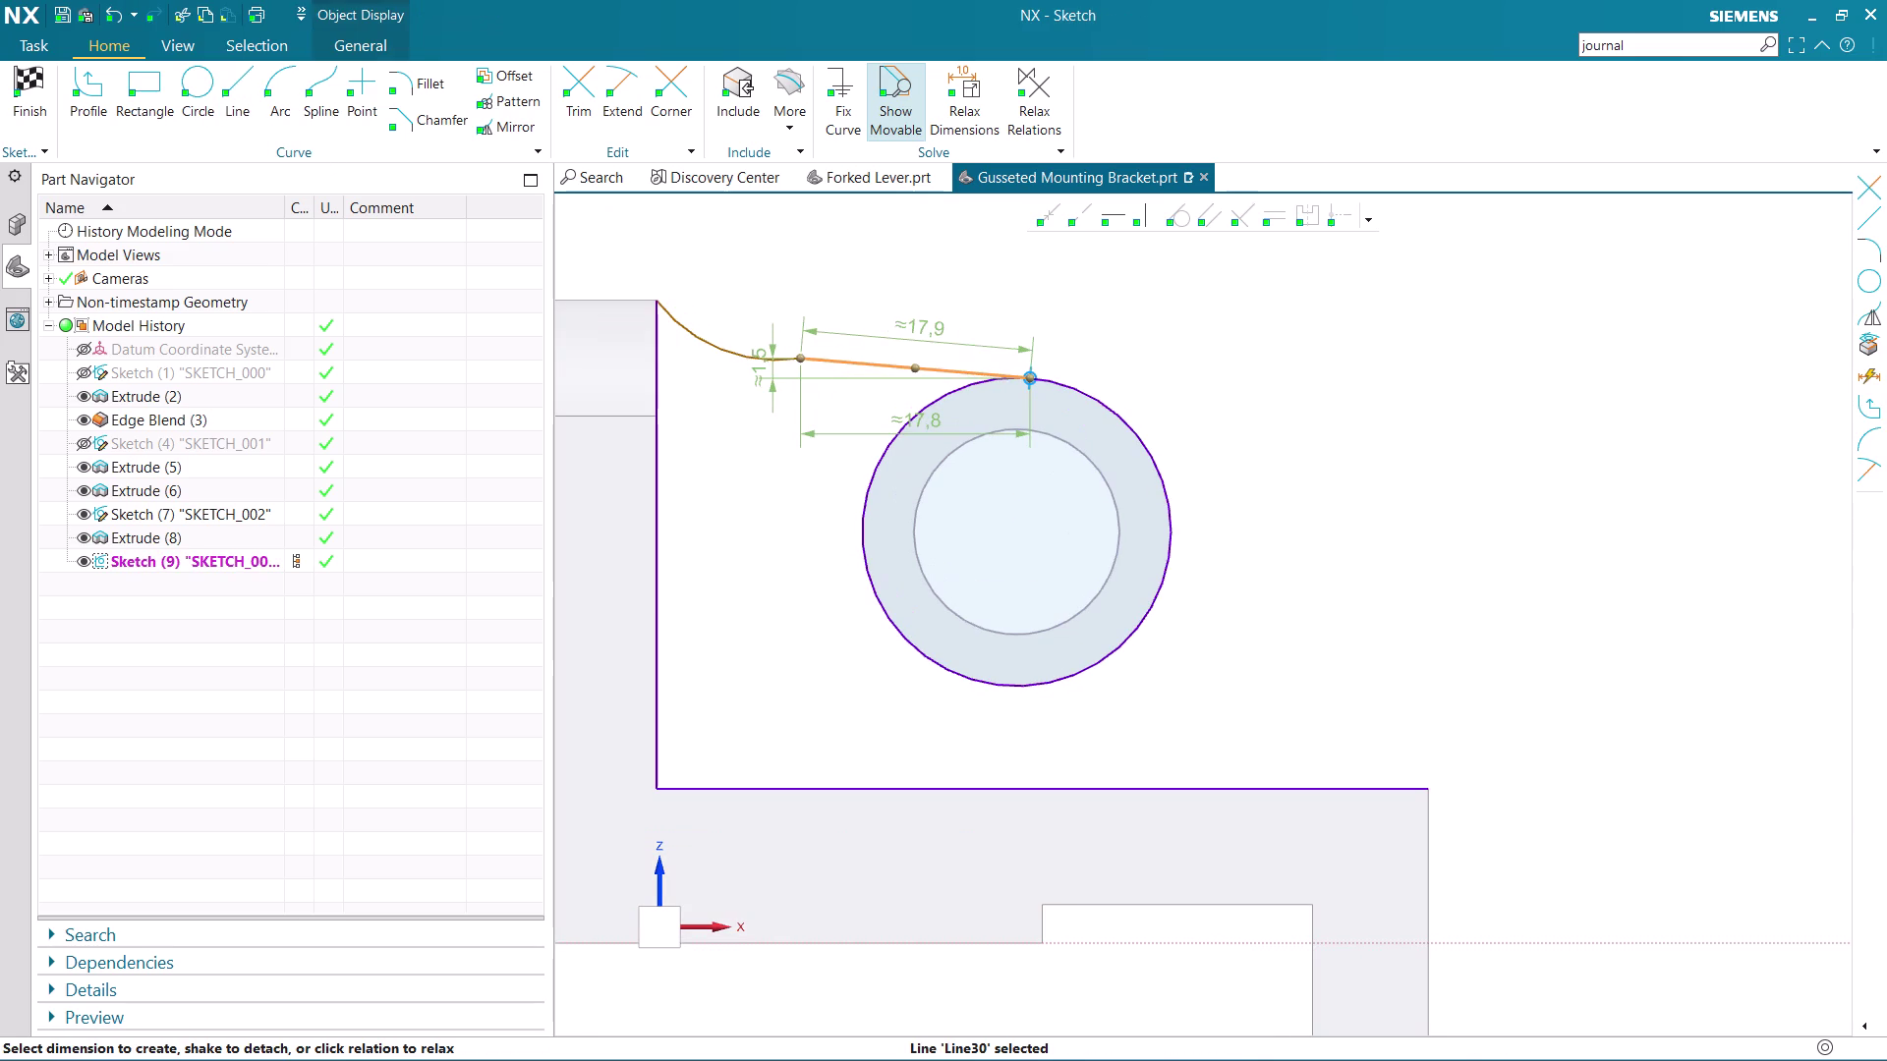
drag(797, 356, 797, 385)
click(985, 265)
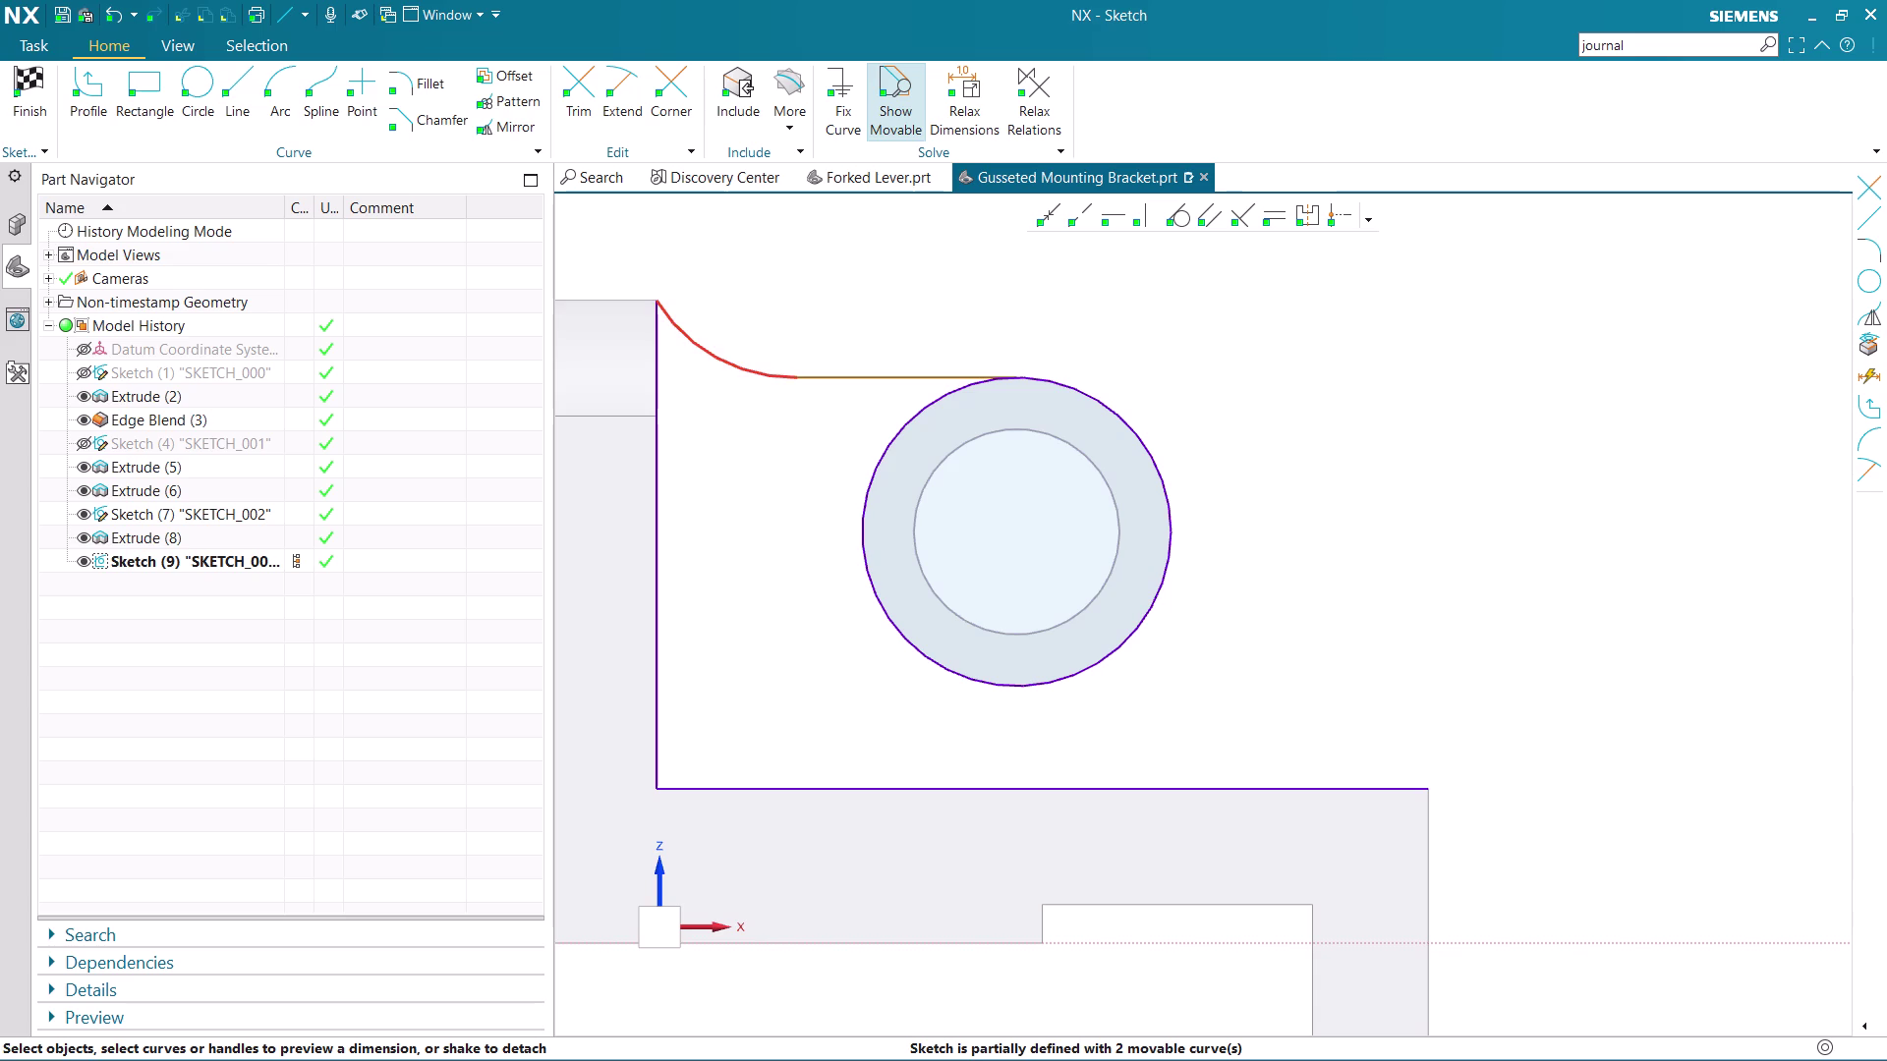
key(Escape)
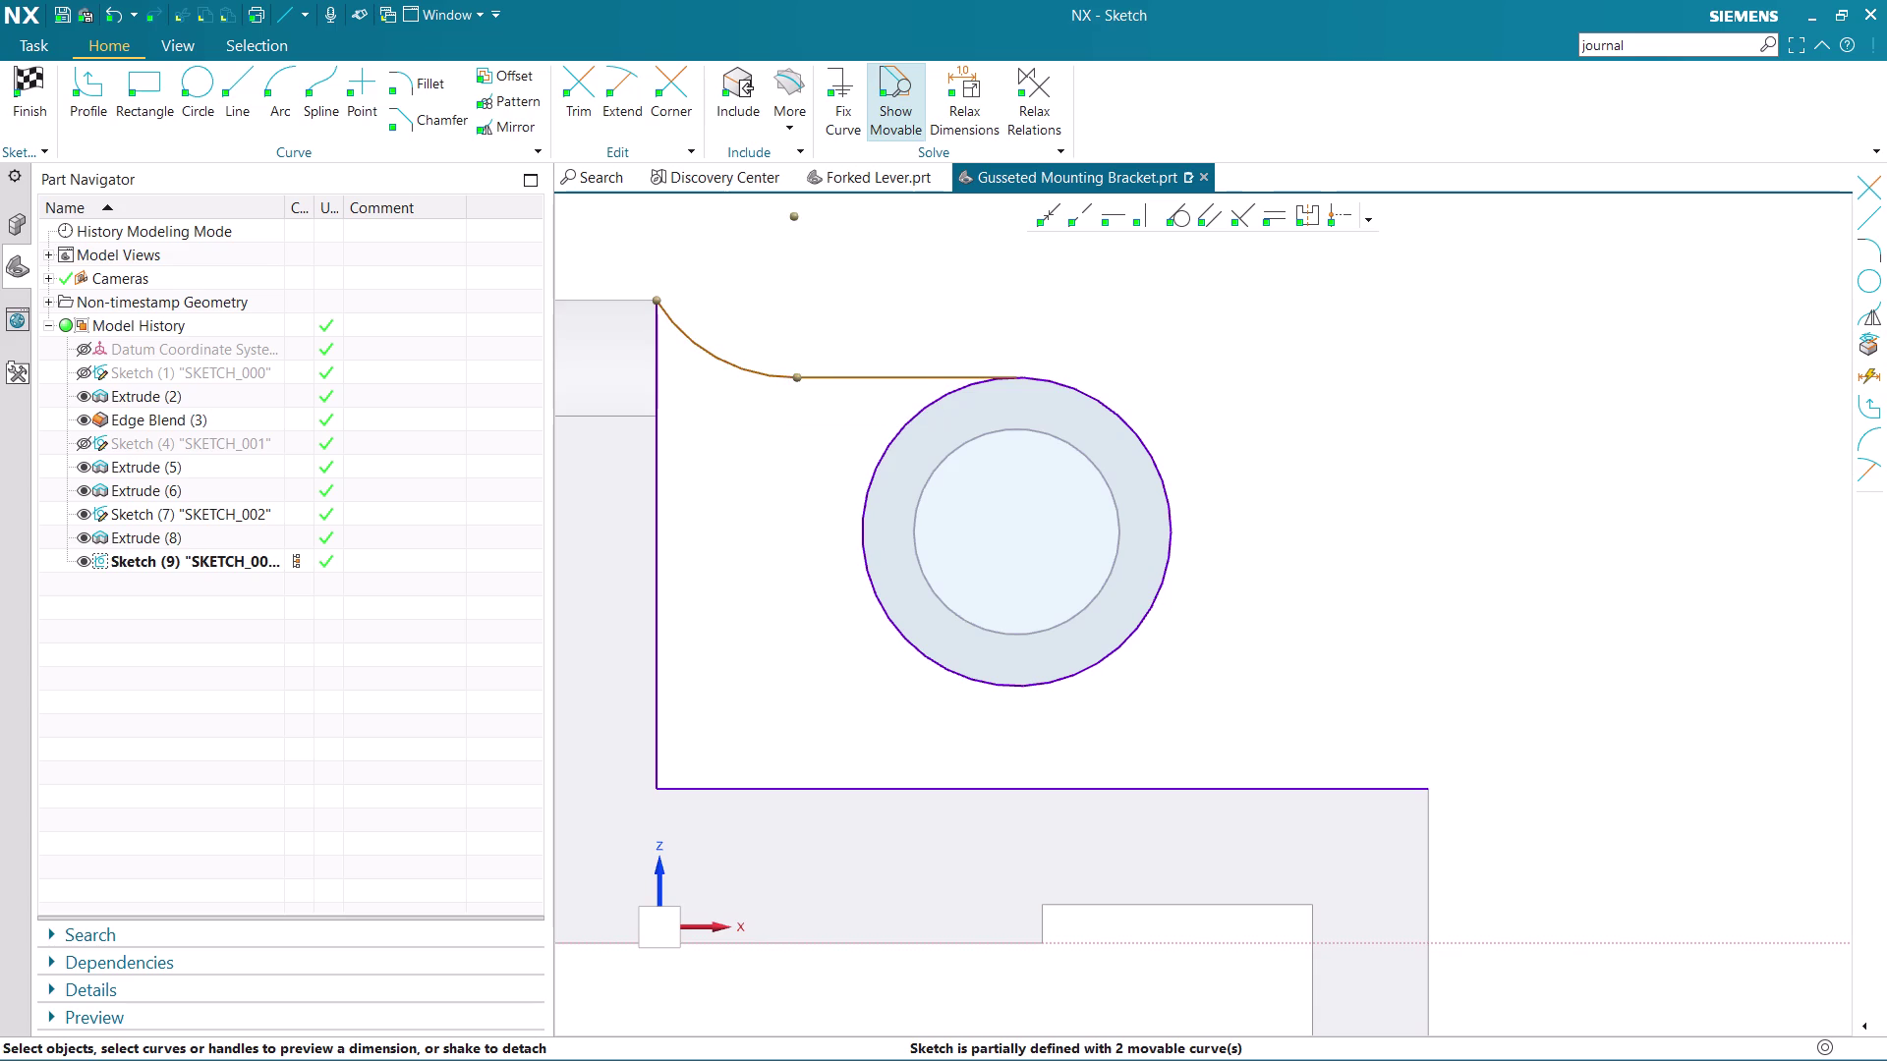
Change the fillet radius dimension from R12.5 to 16 mm.
click(735, 363)
double_click(780, 297)
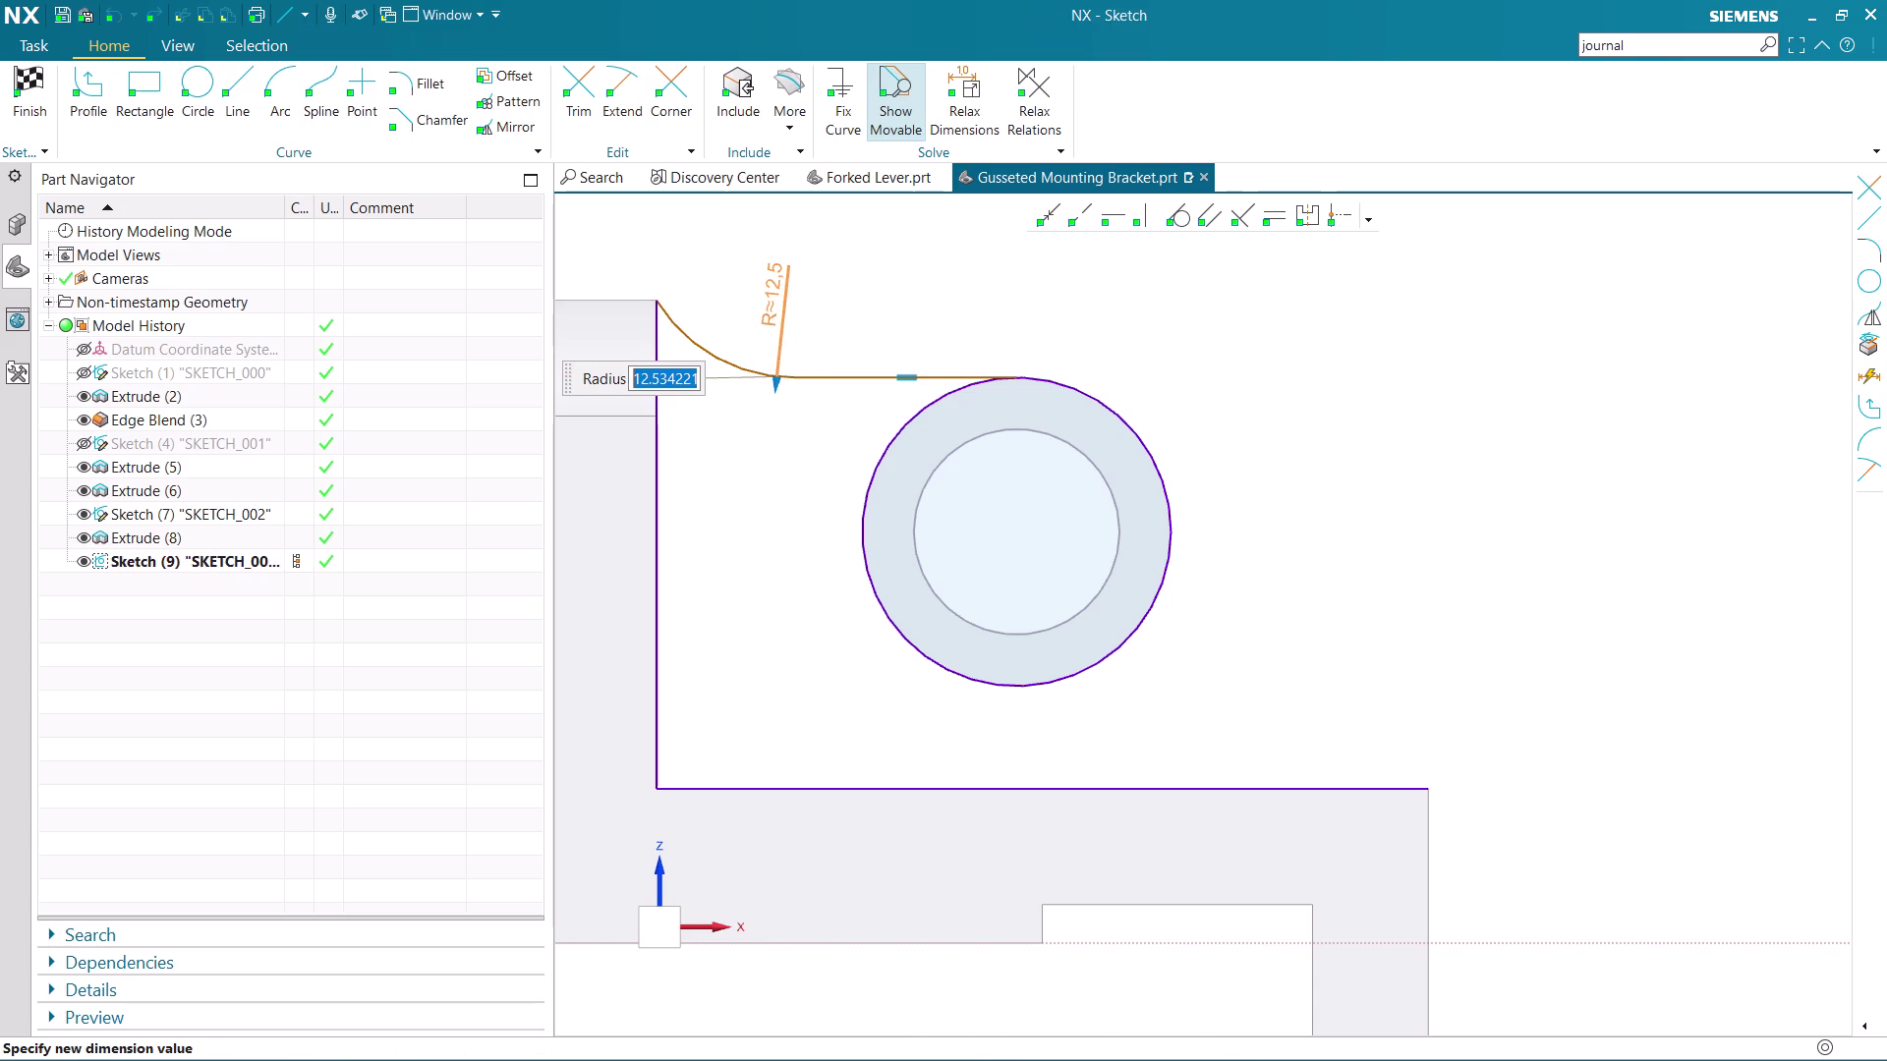
text(16)
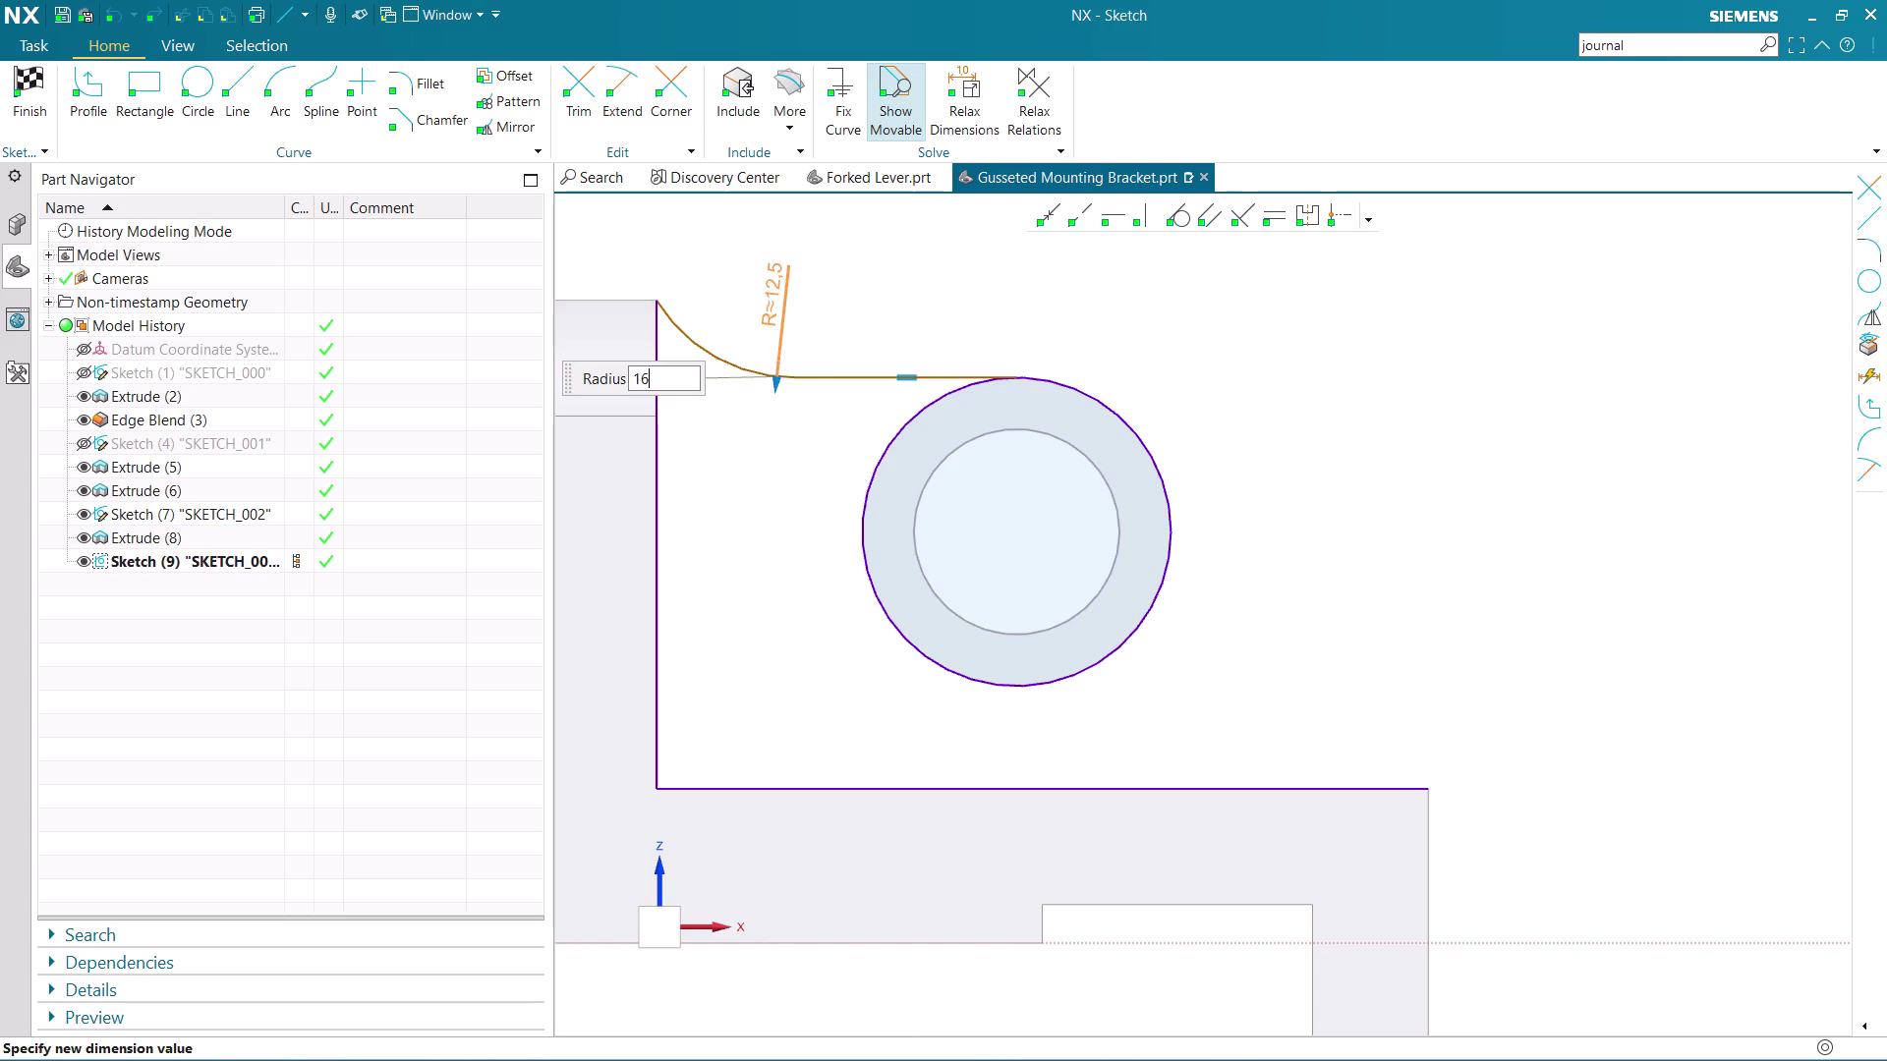
key(Return)
middle_click(847, 296)
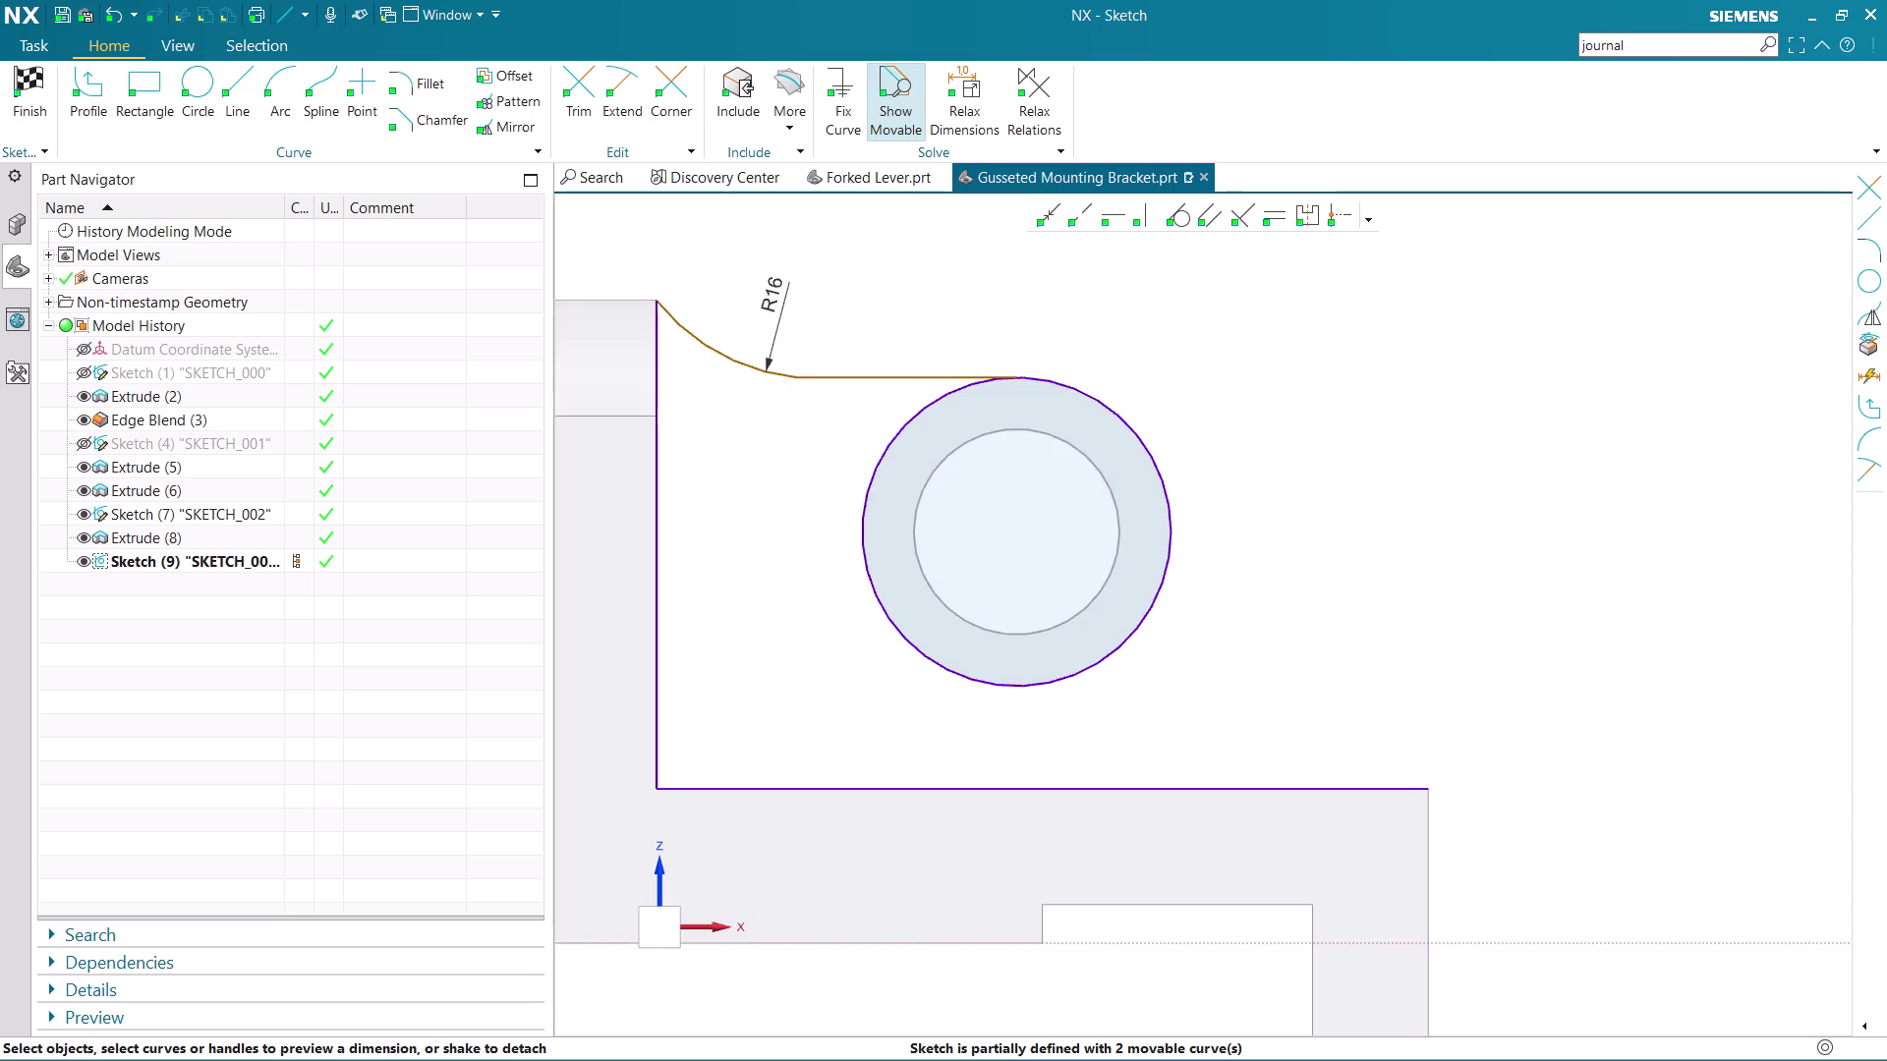
scroll(down, 3)
scroll(up, 3)
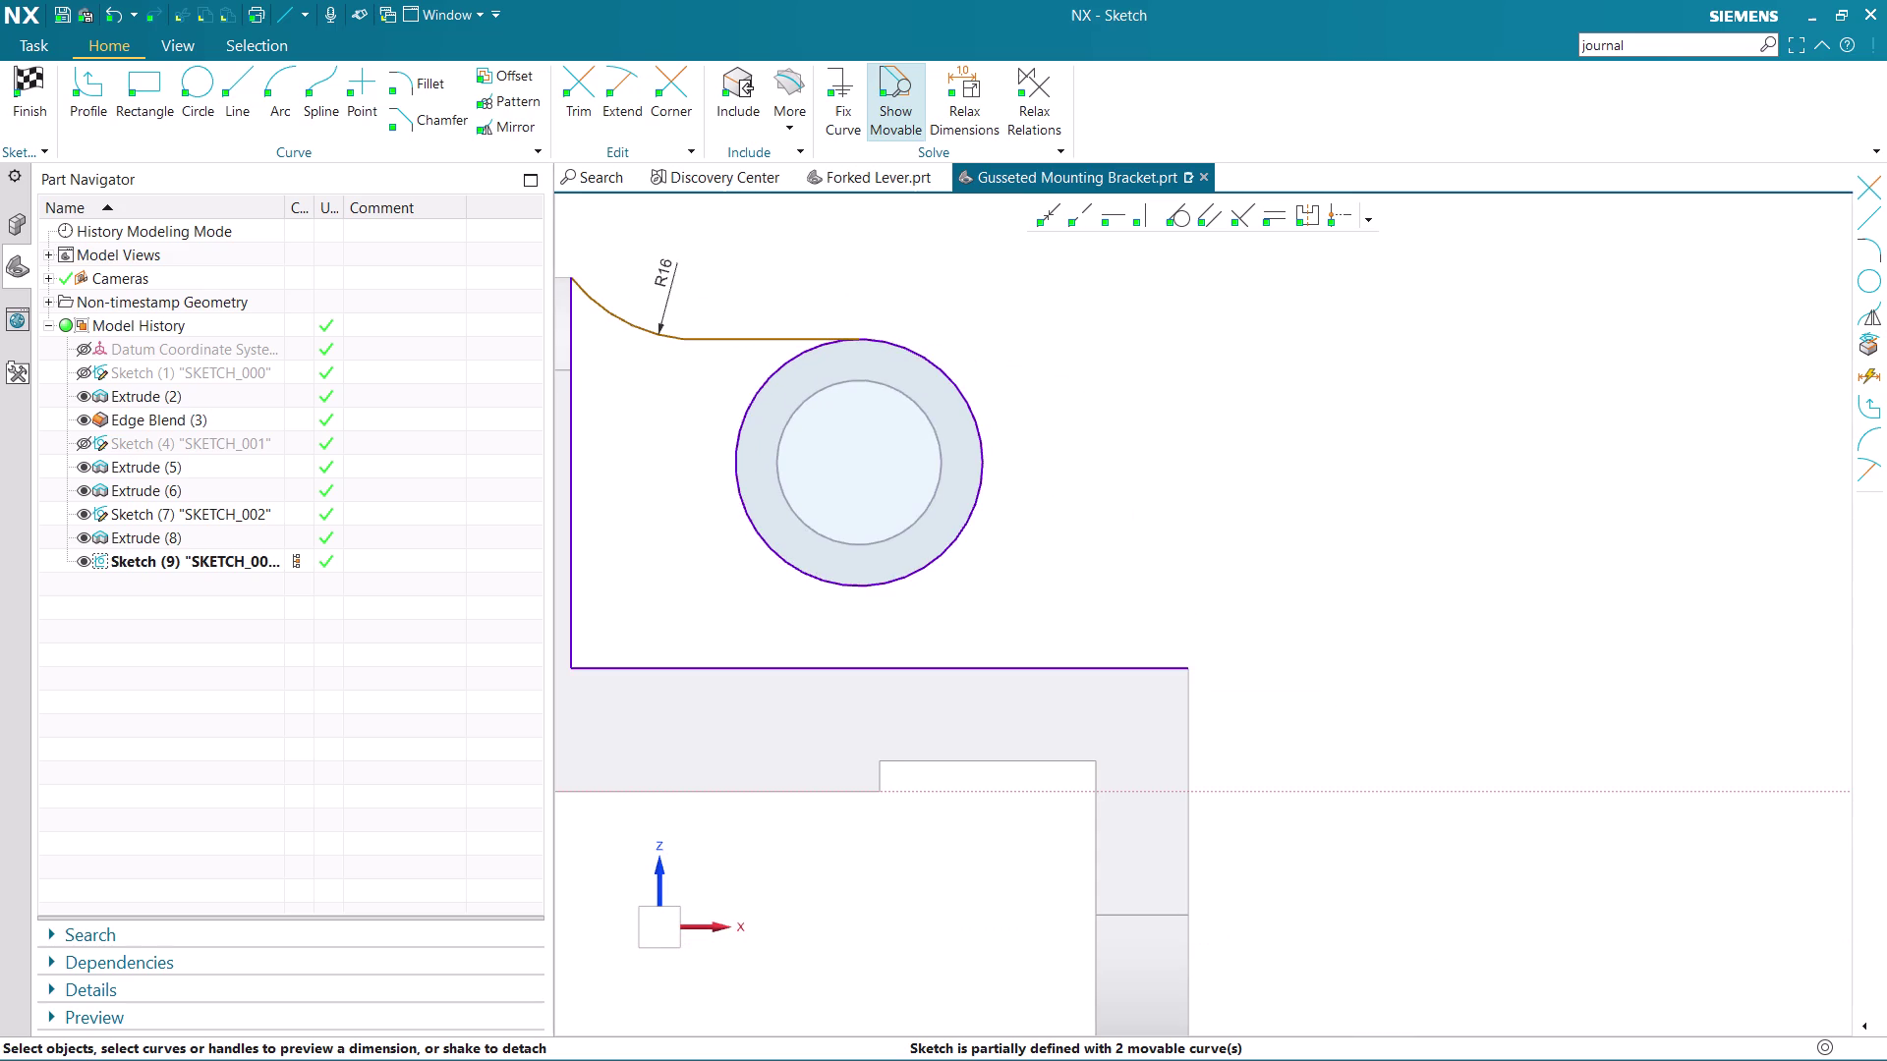
click(252, 77)
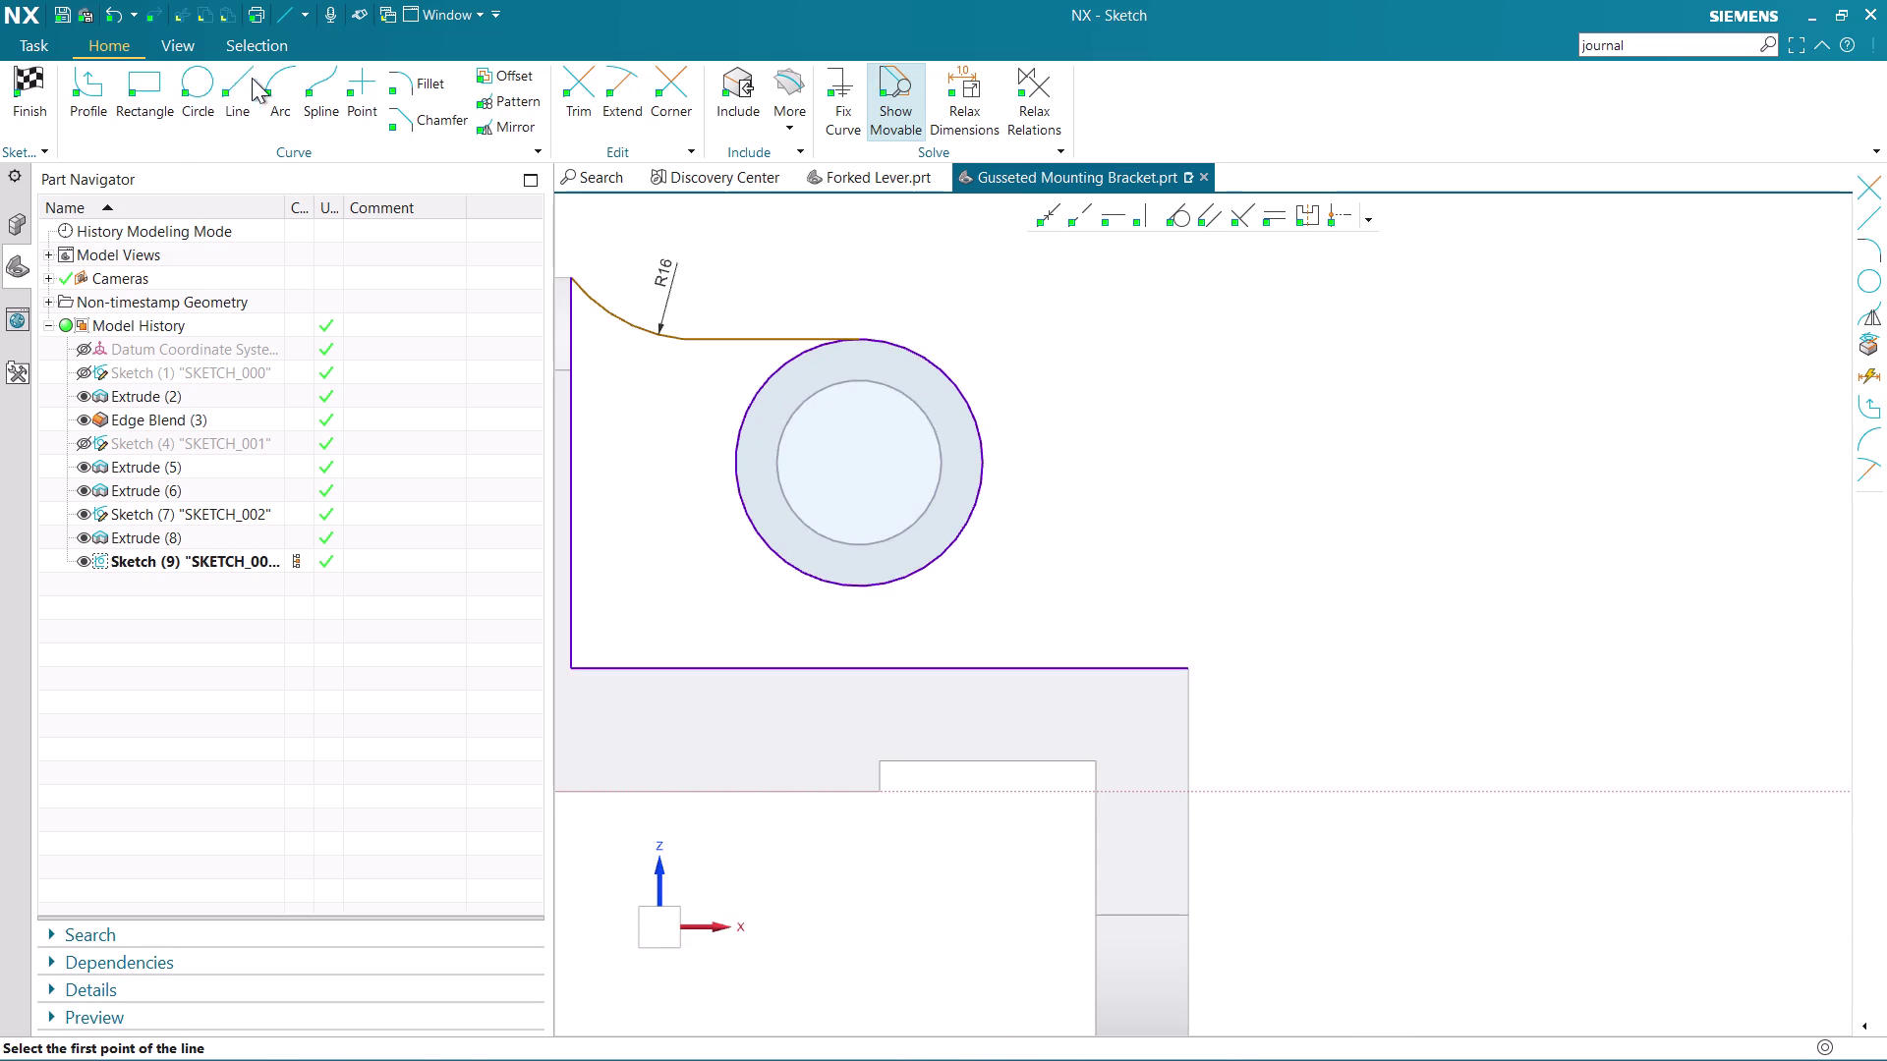
Draw a sloping line from the boss circle to the base's right corner.
click(968, 400)
click(1192, 672)
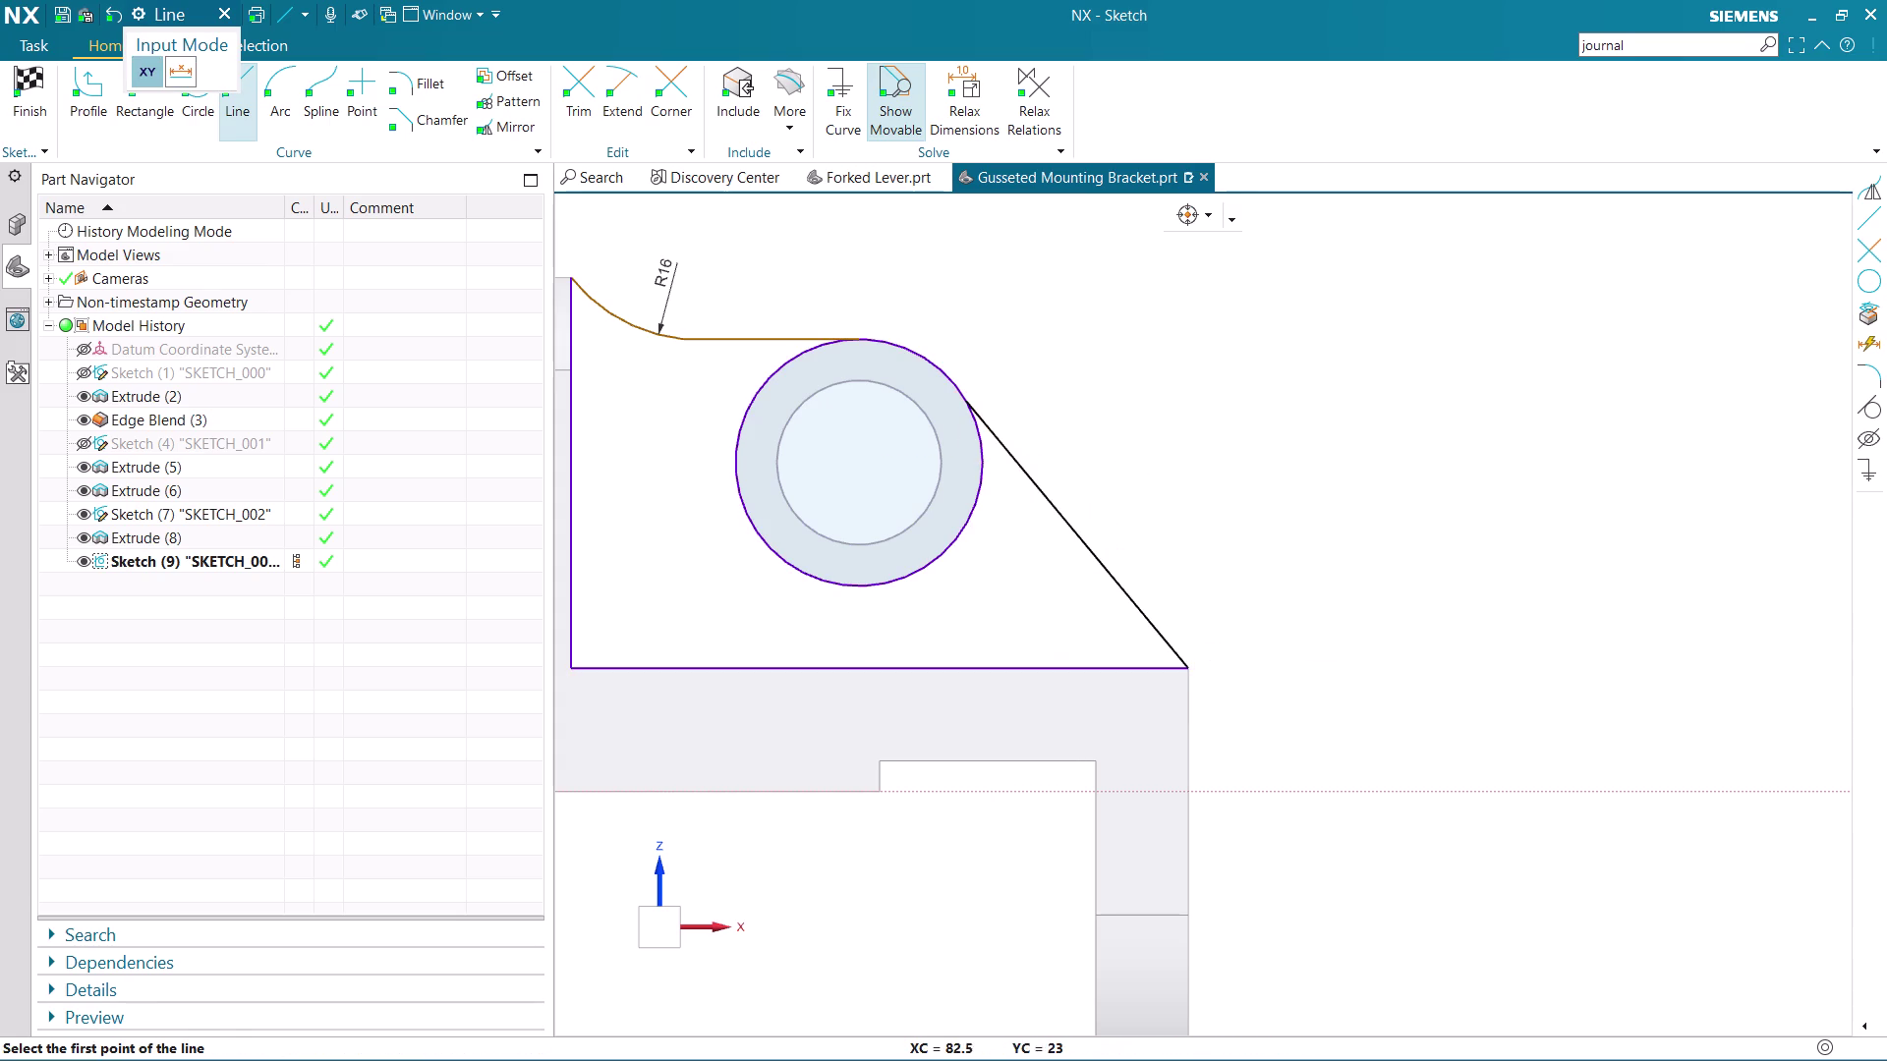
key(Escape)
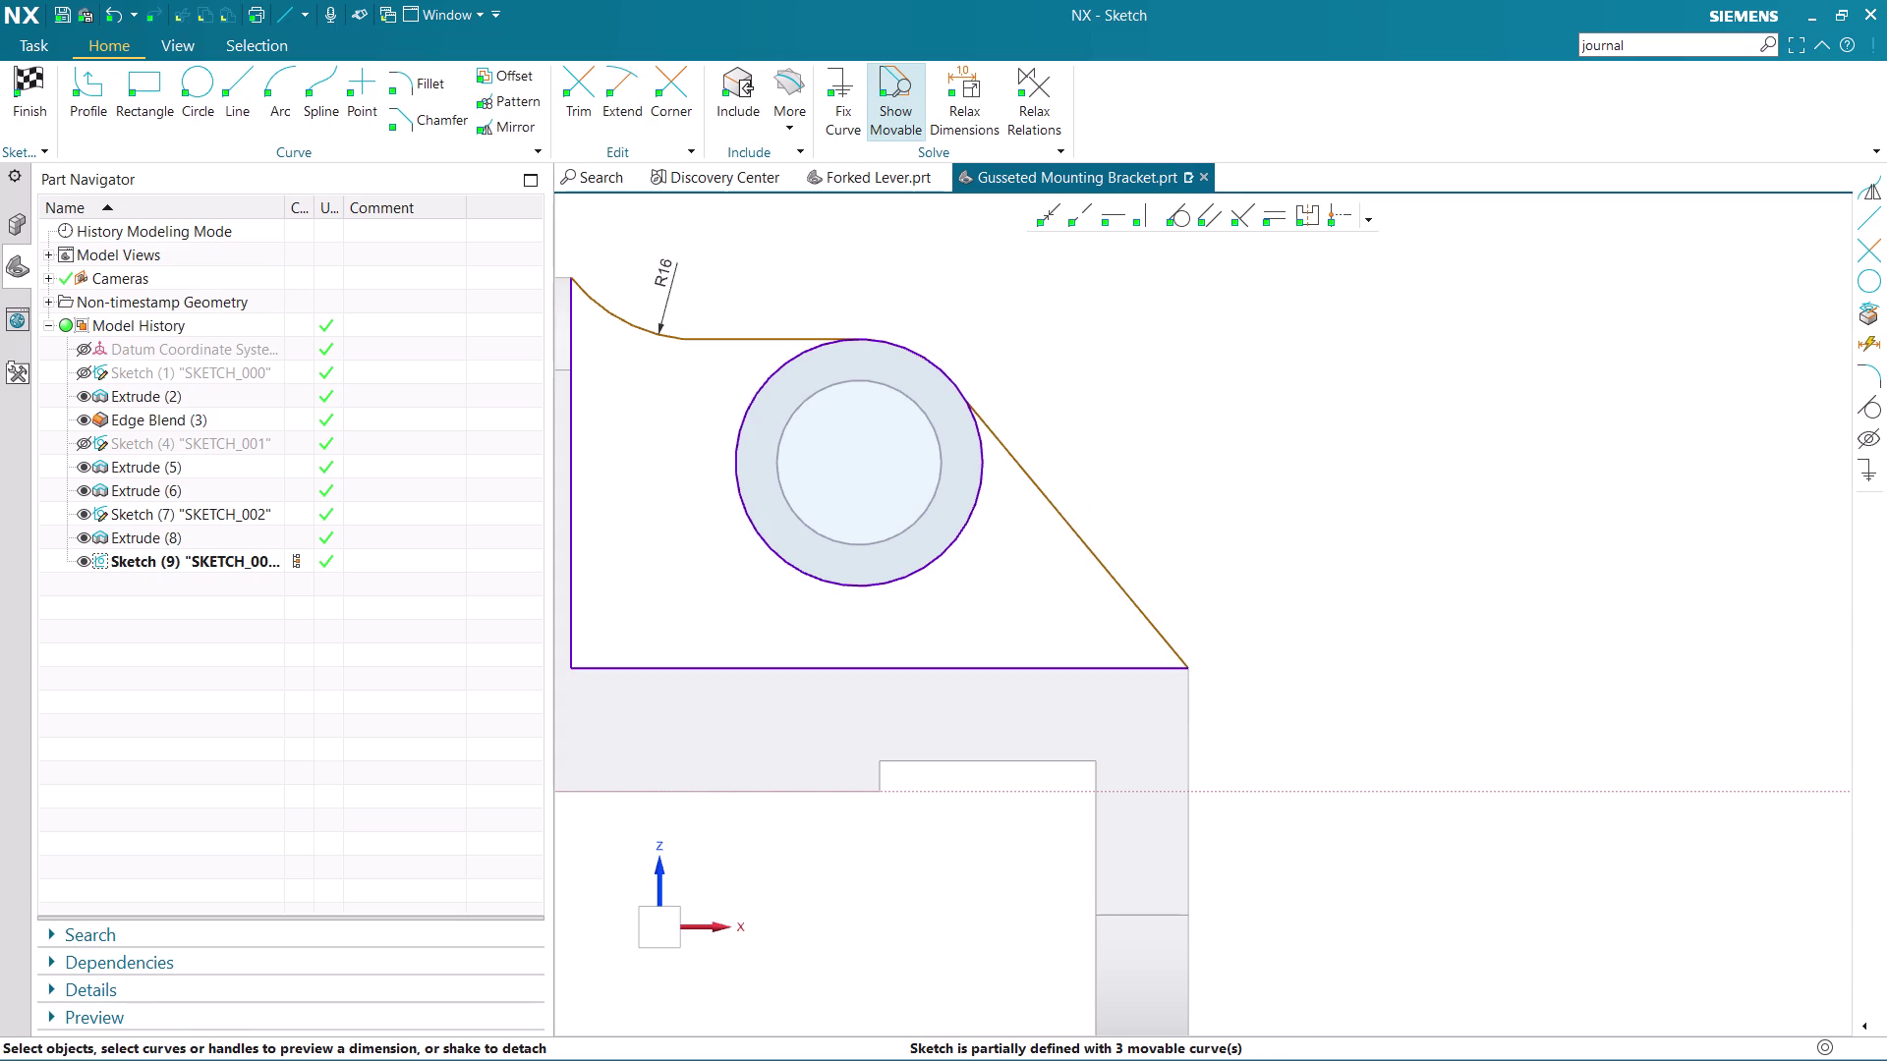
scroll(down, 3)
scroll(up, 3)
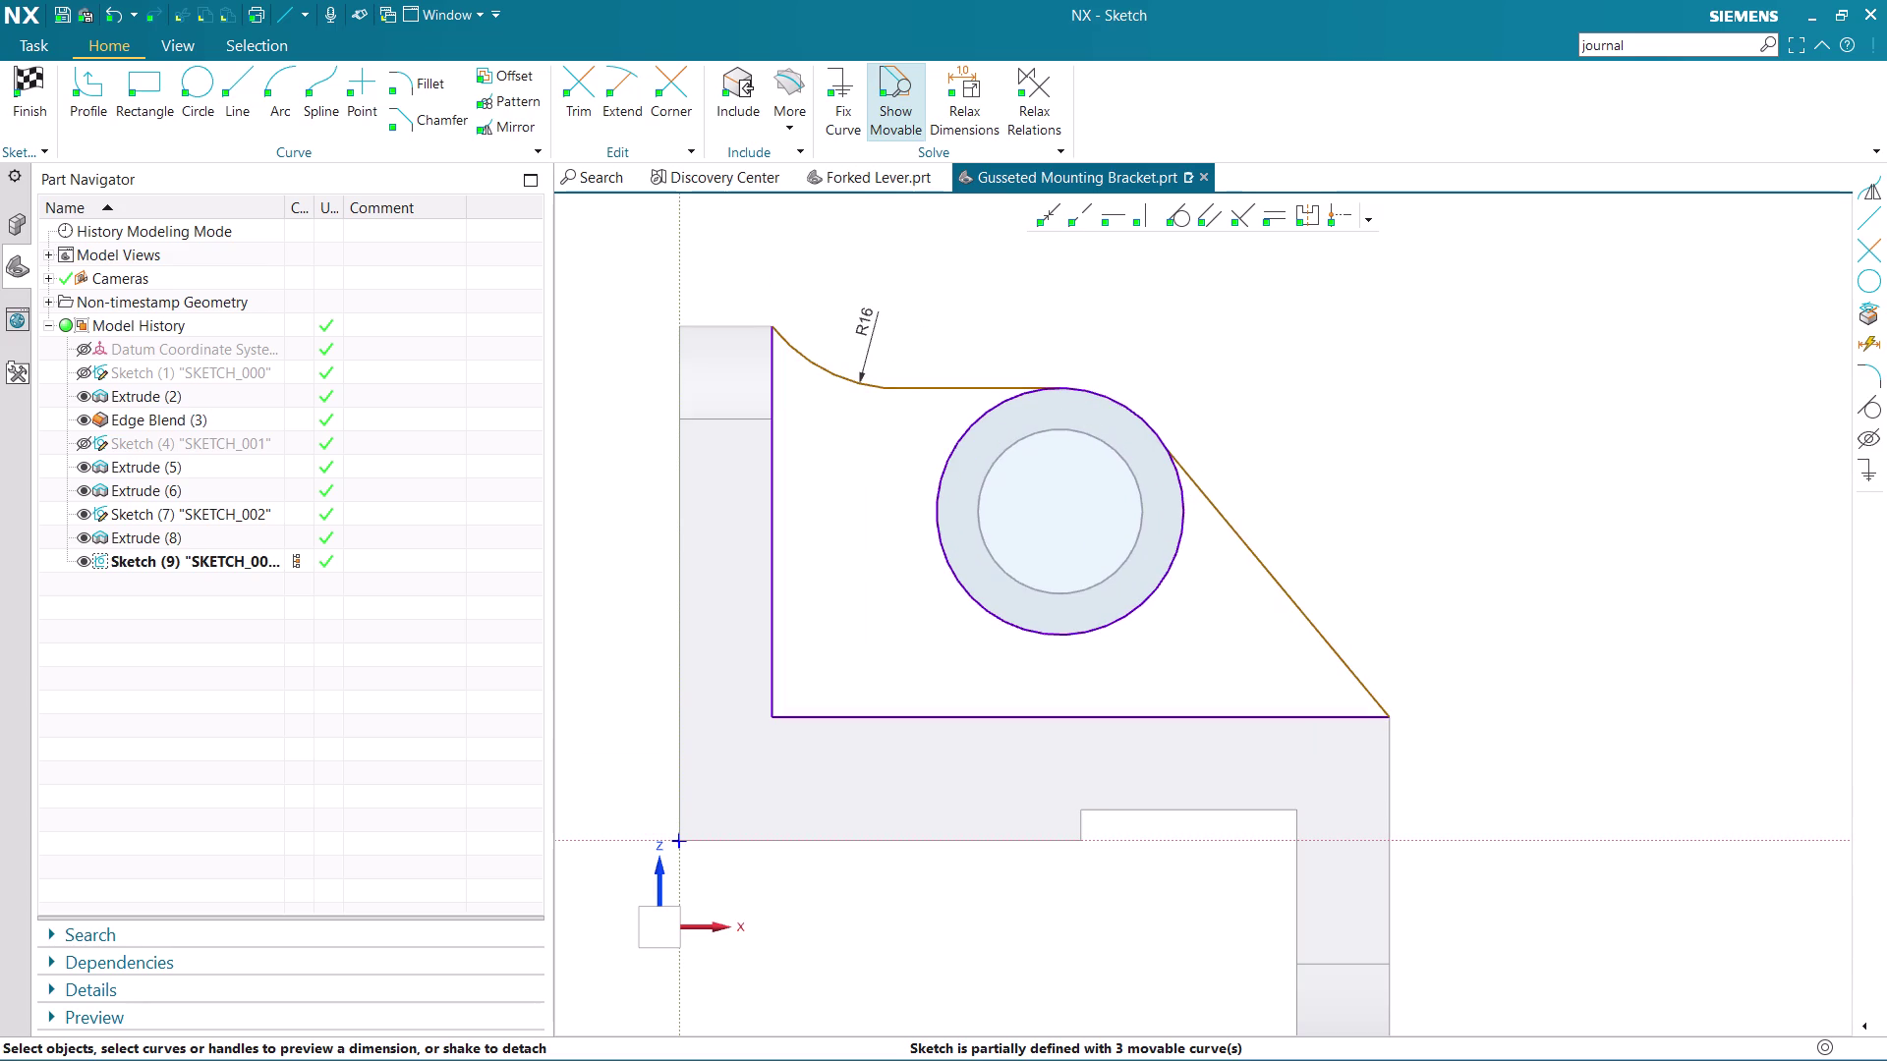
Trim away the circle's upper arc and finish the sketch.
click(581, 80)
click(1107, 394)
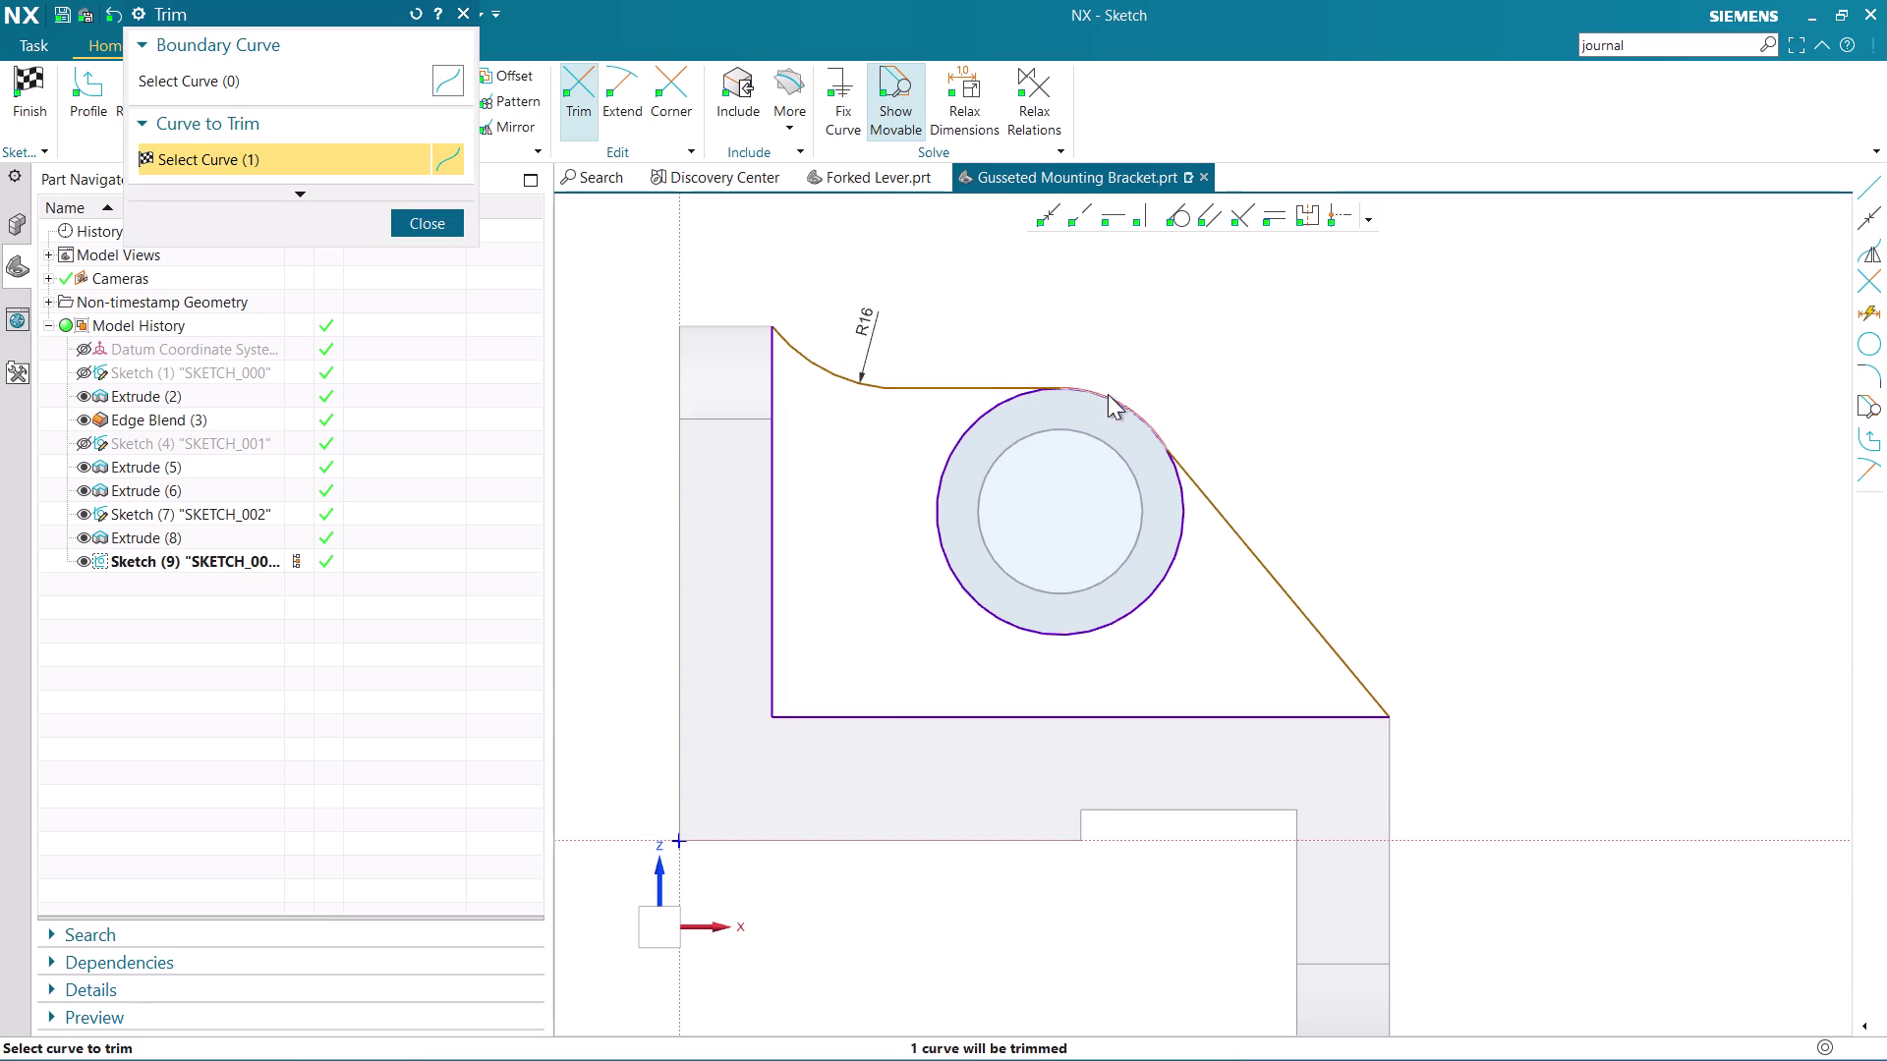
click(691, 578)
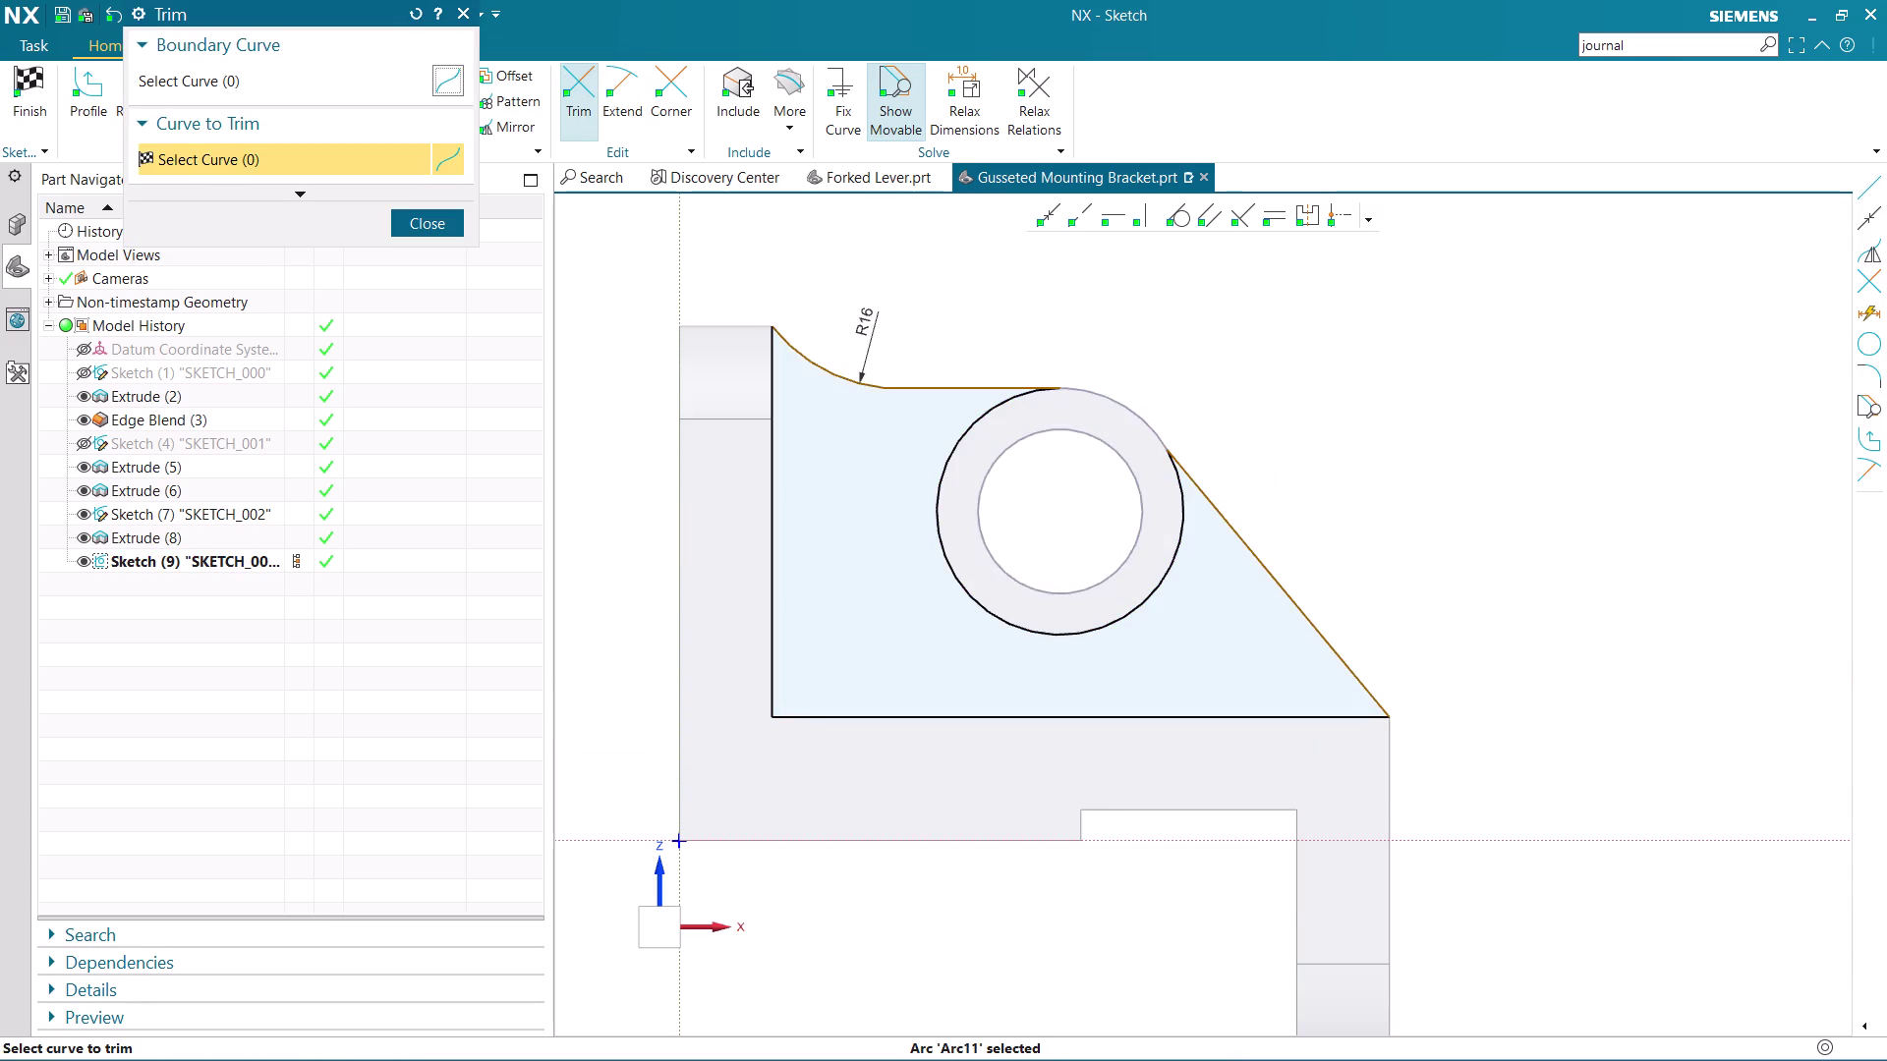
scroll(down, 3)
scroll(up, 3)
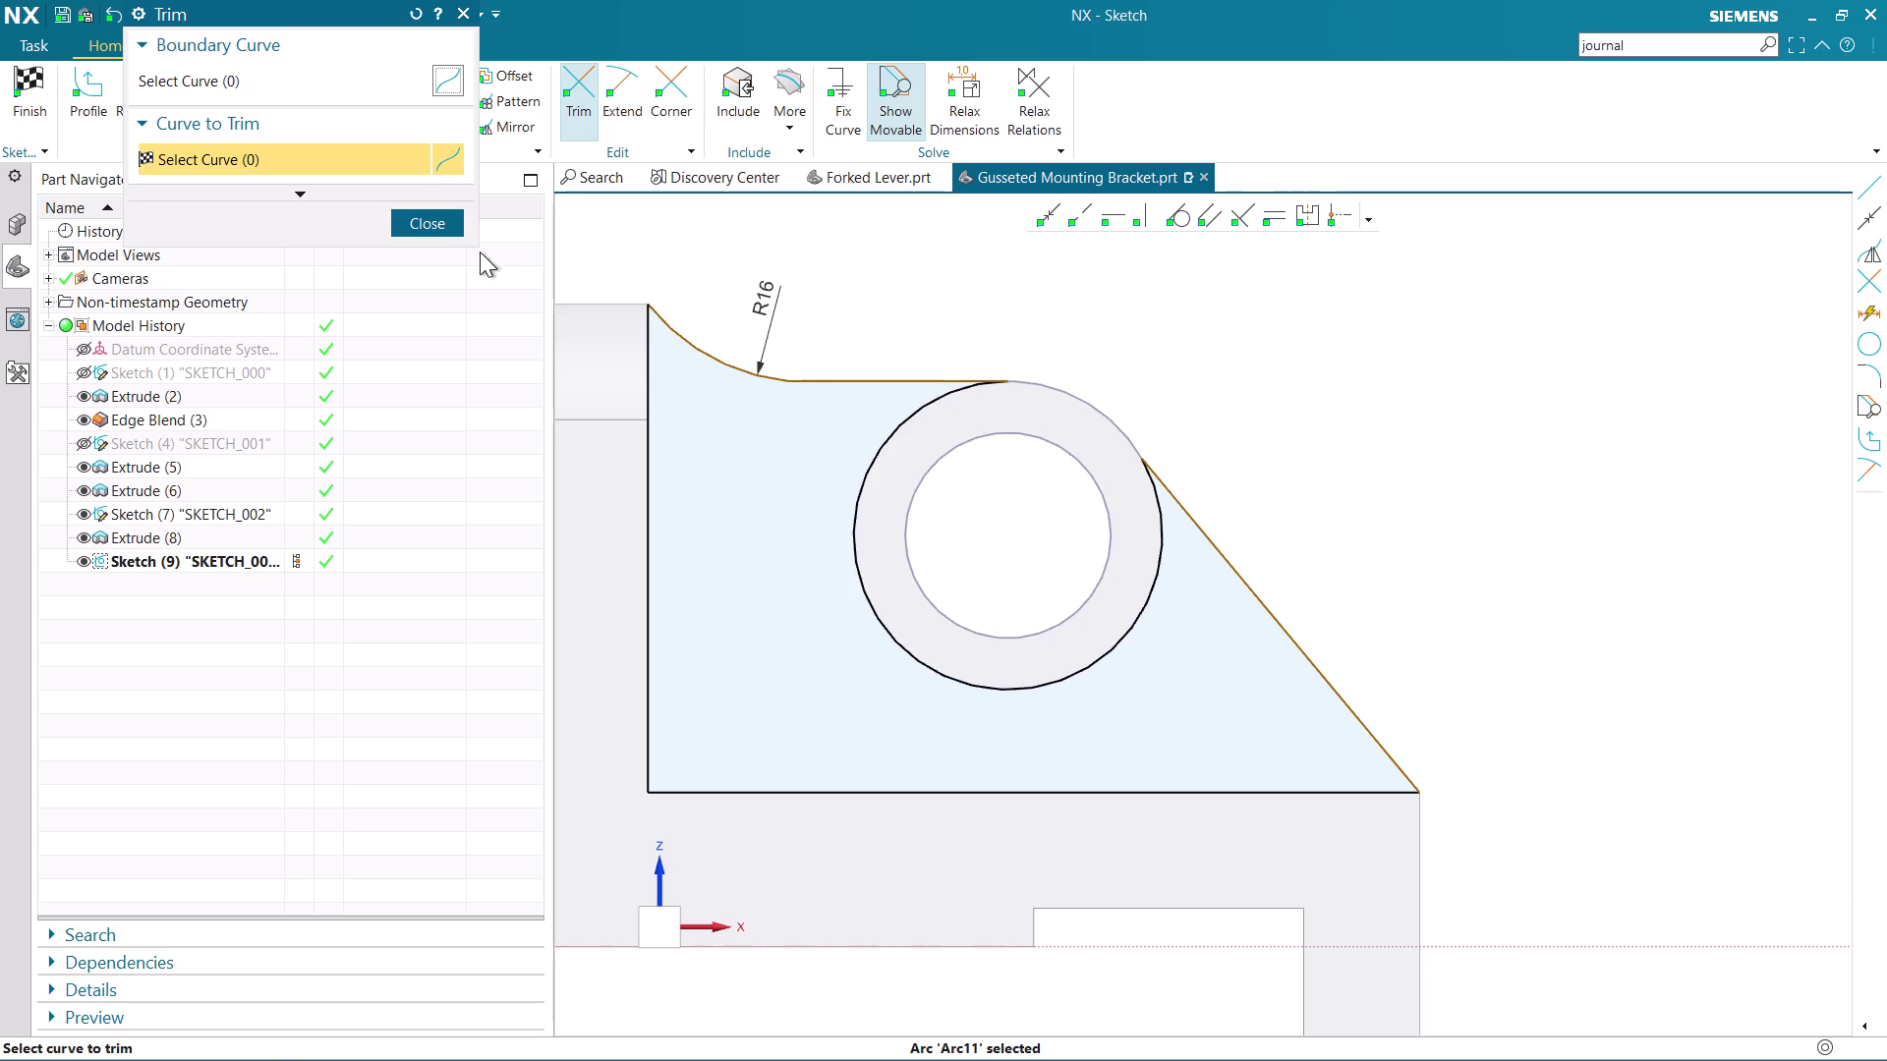
click(461, 231)
scroll(down, 3)
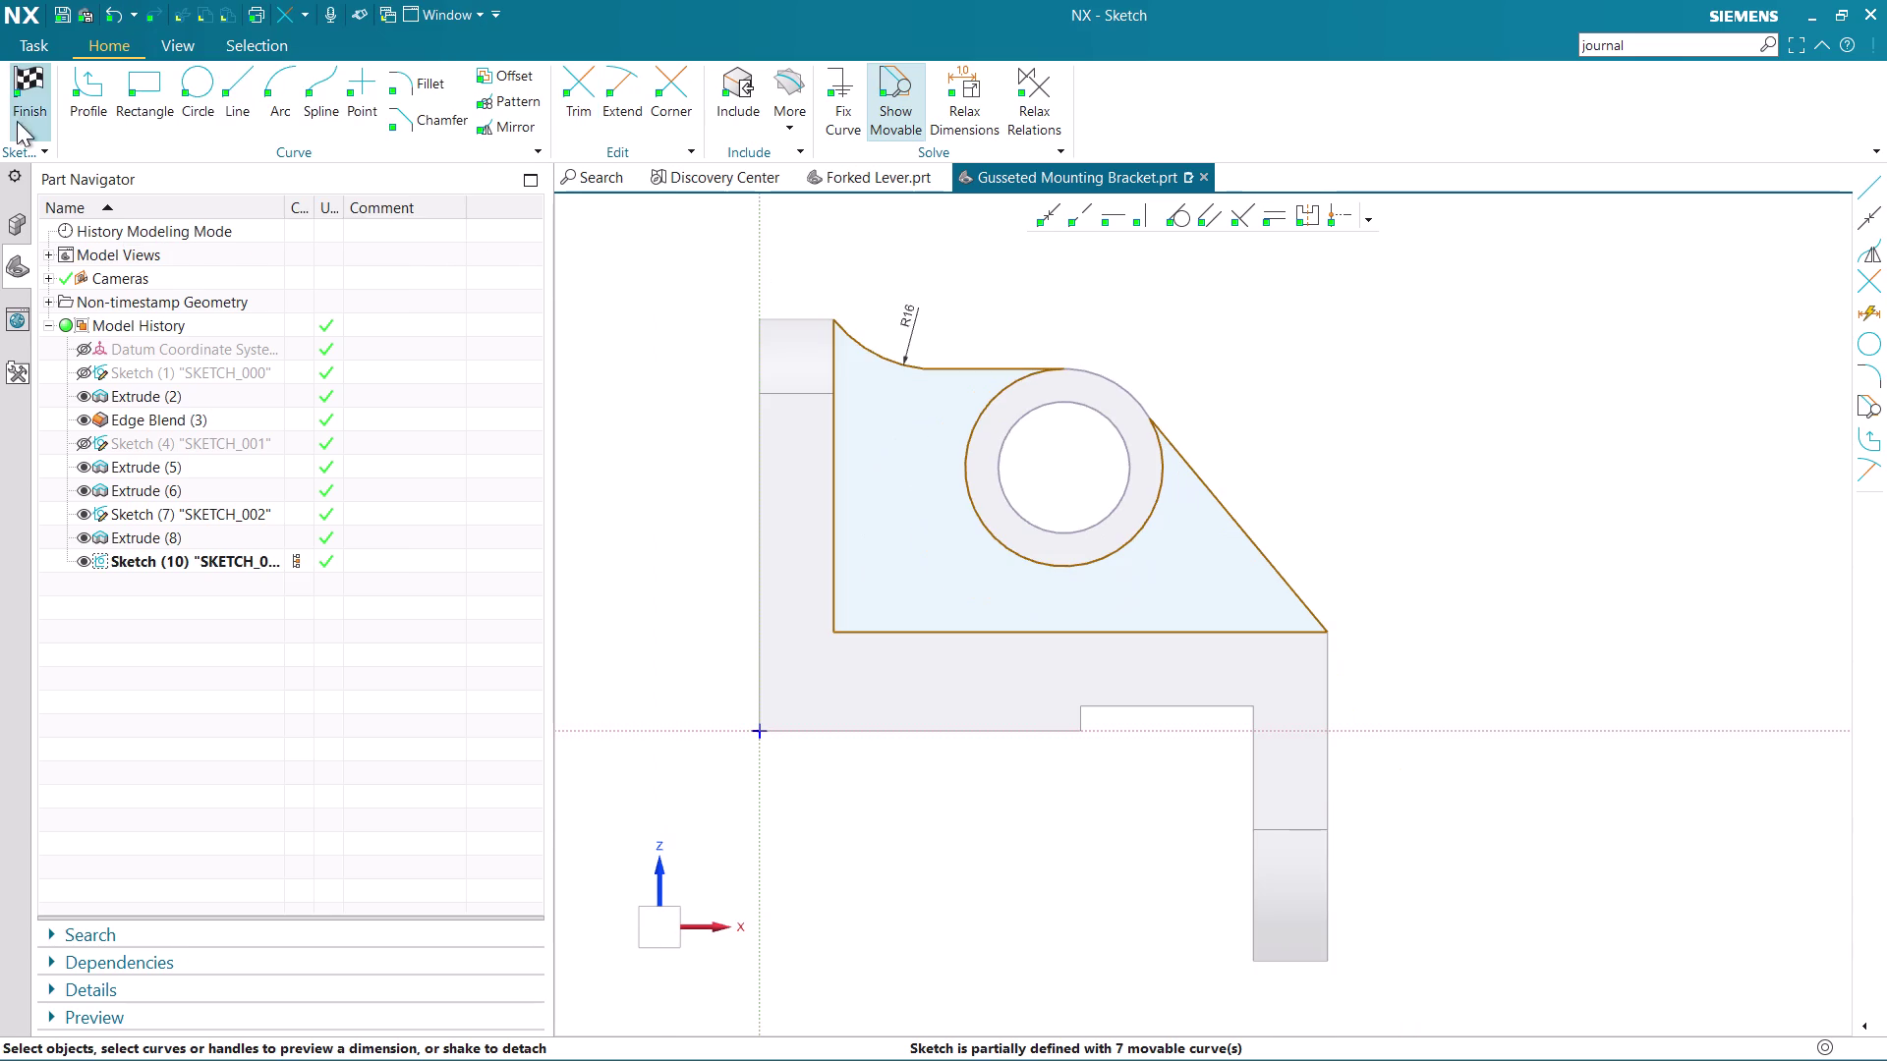
click(36, 85)
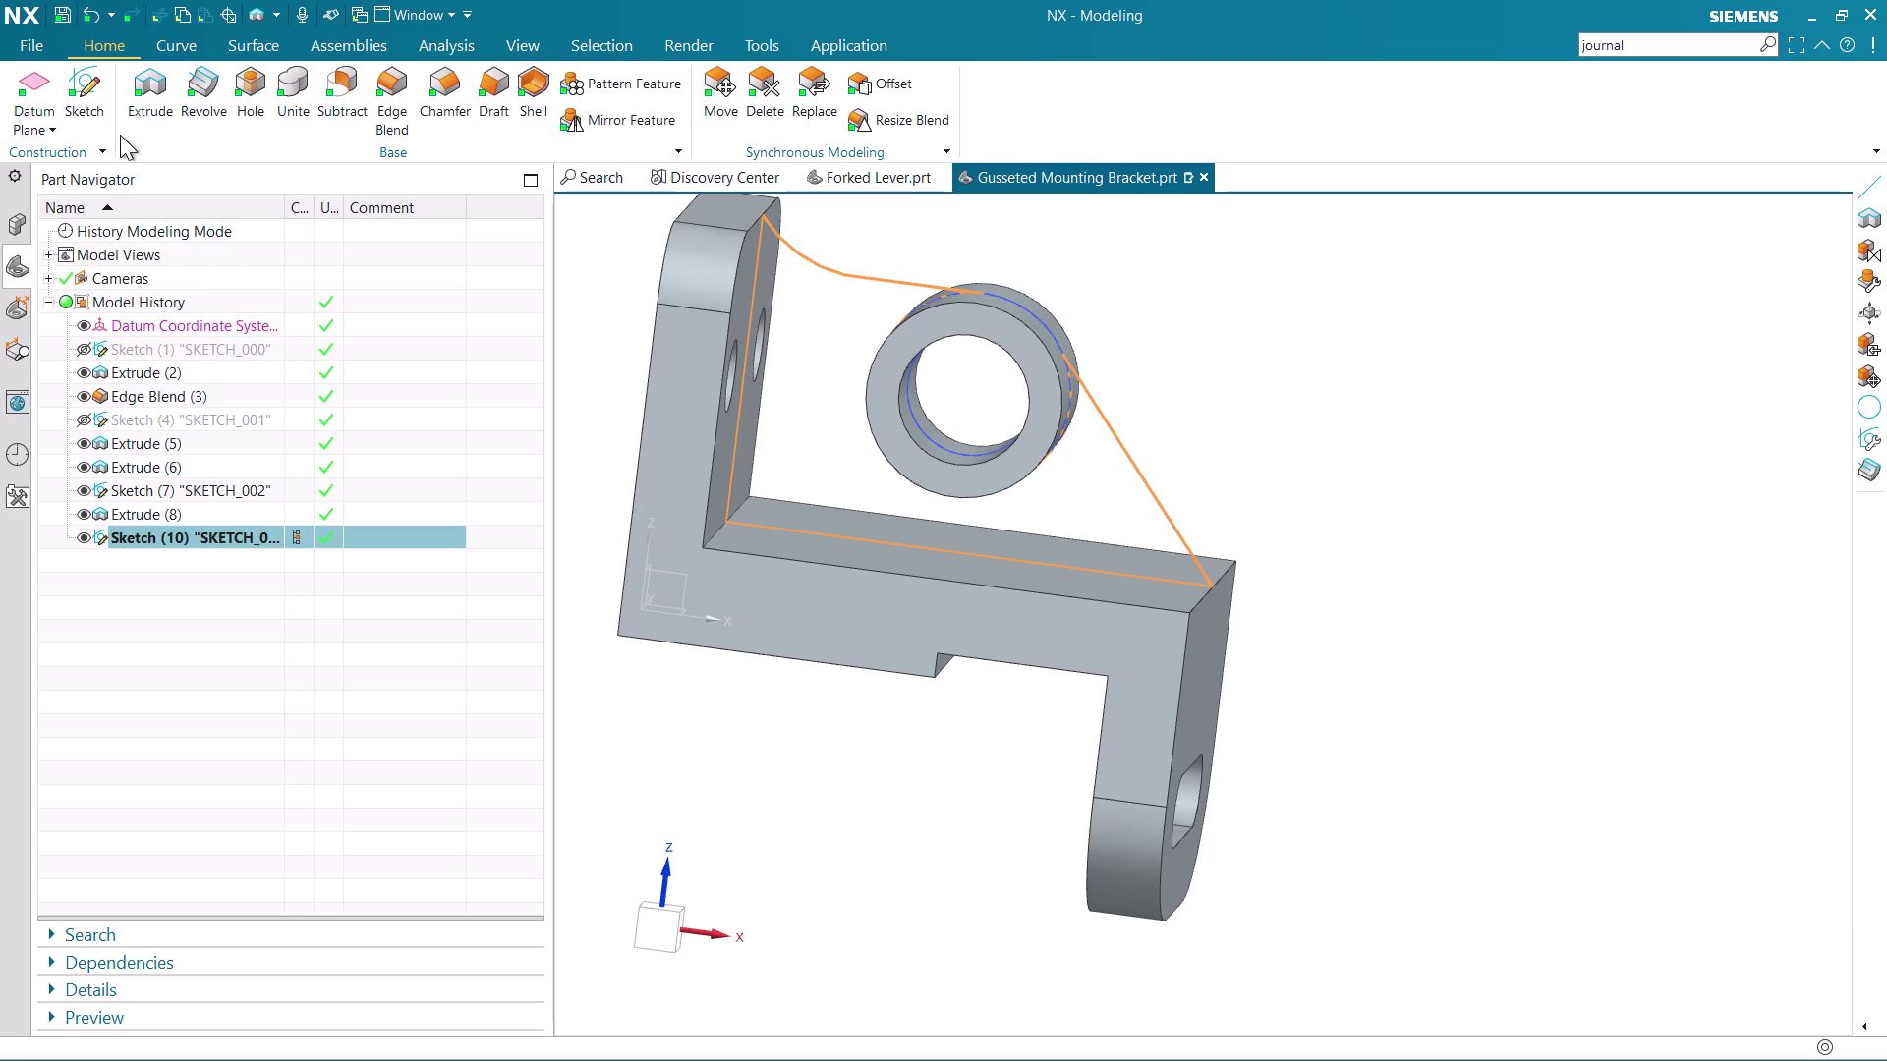
Set up an extrusion of the gusset sketch, Symmetric Value, width 8 mm.
click(159, 87)
scroll(up, 3)
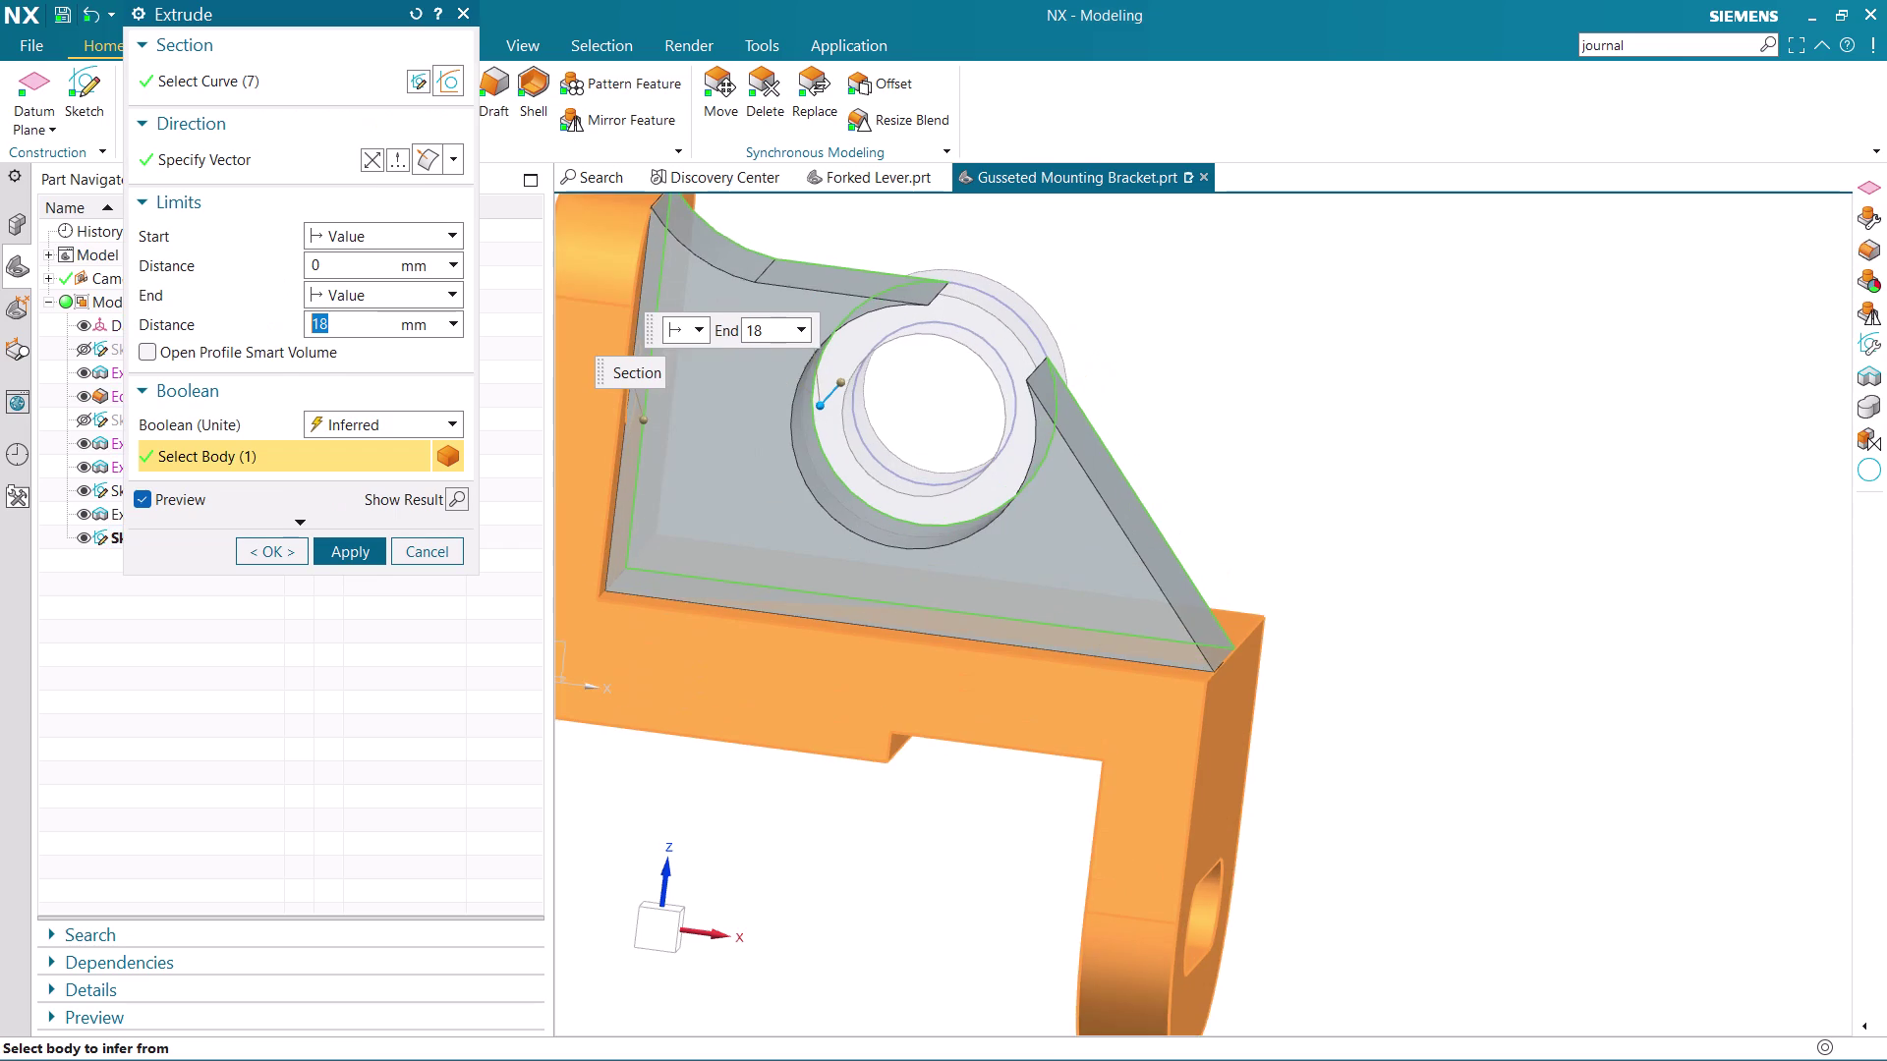
middle_drag(1312, 310, 1271, 353)
scroll(down, 3)
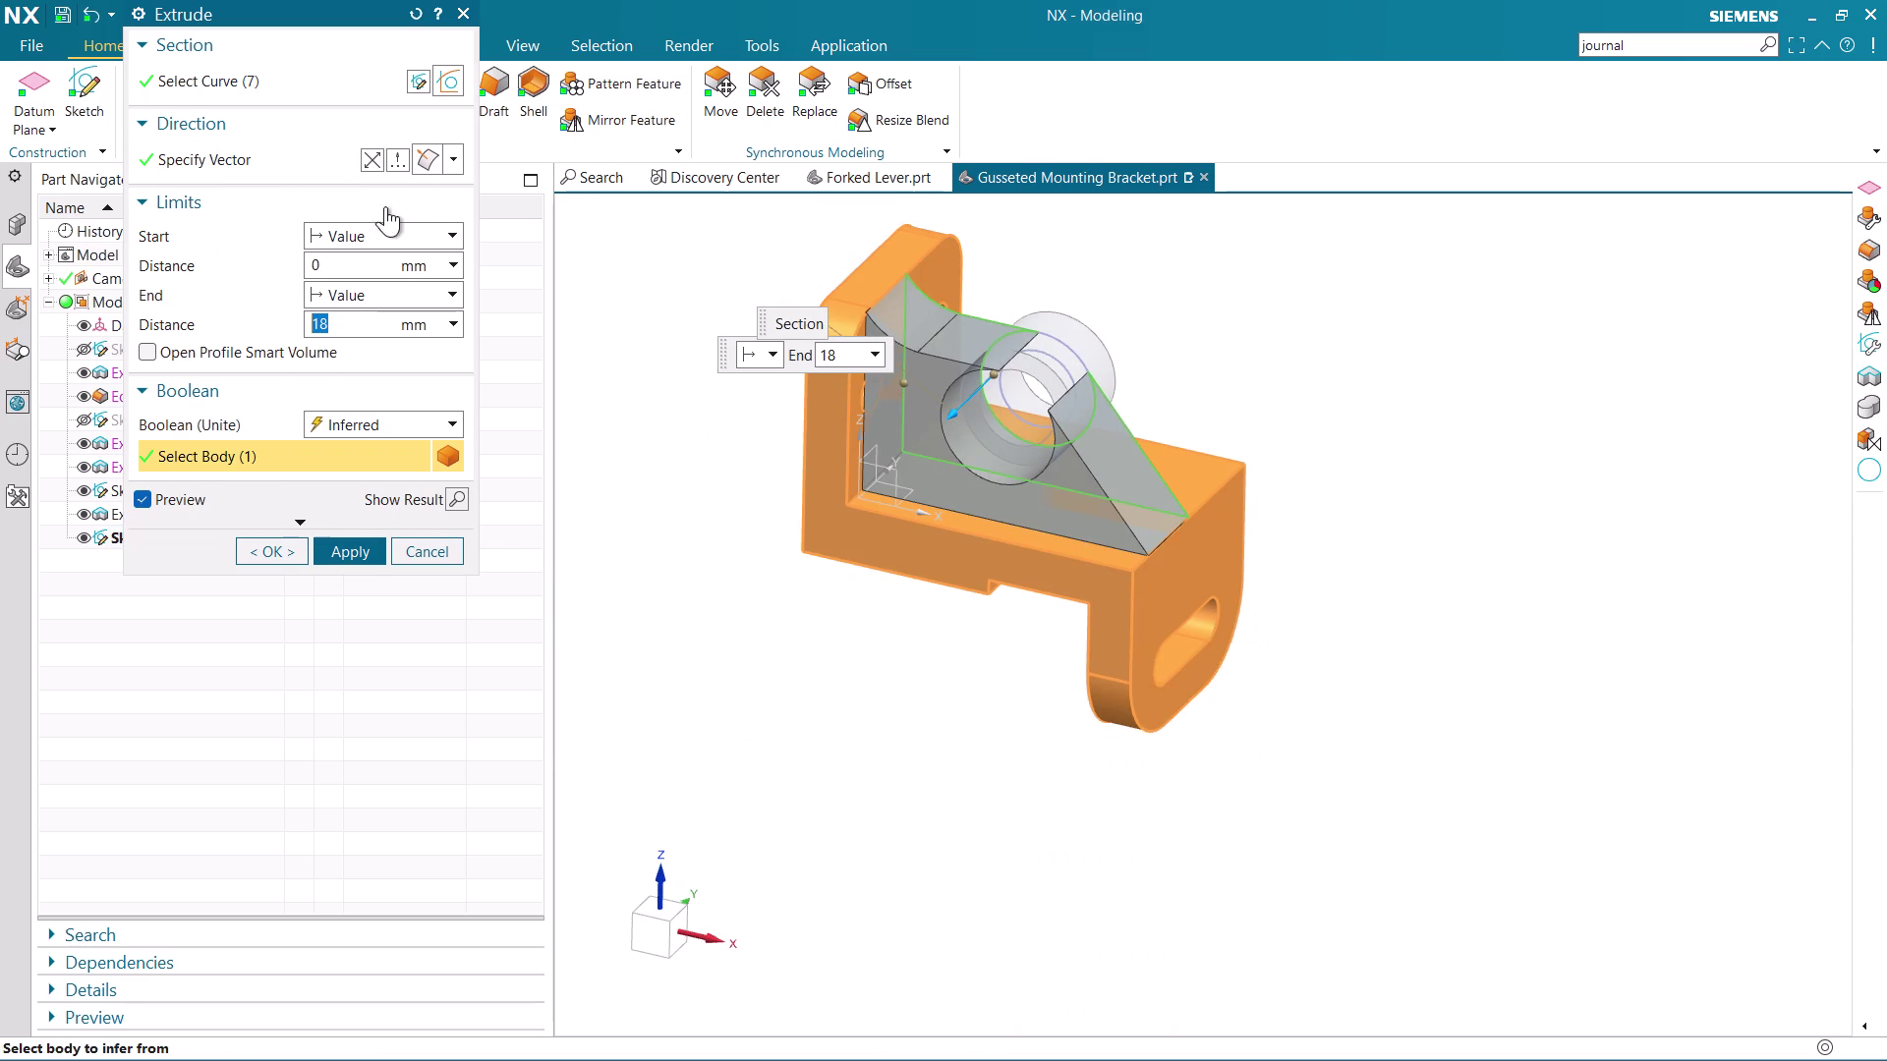
click(376, 156)
click(356, 232)
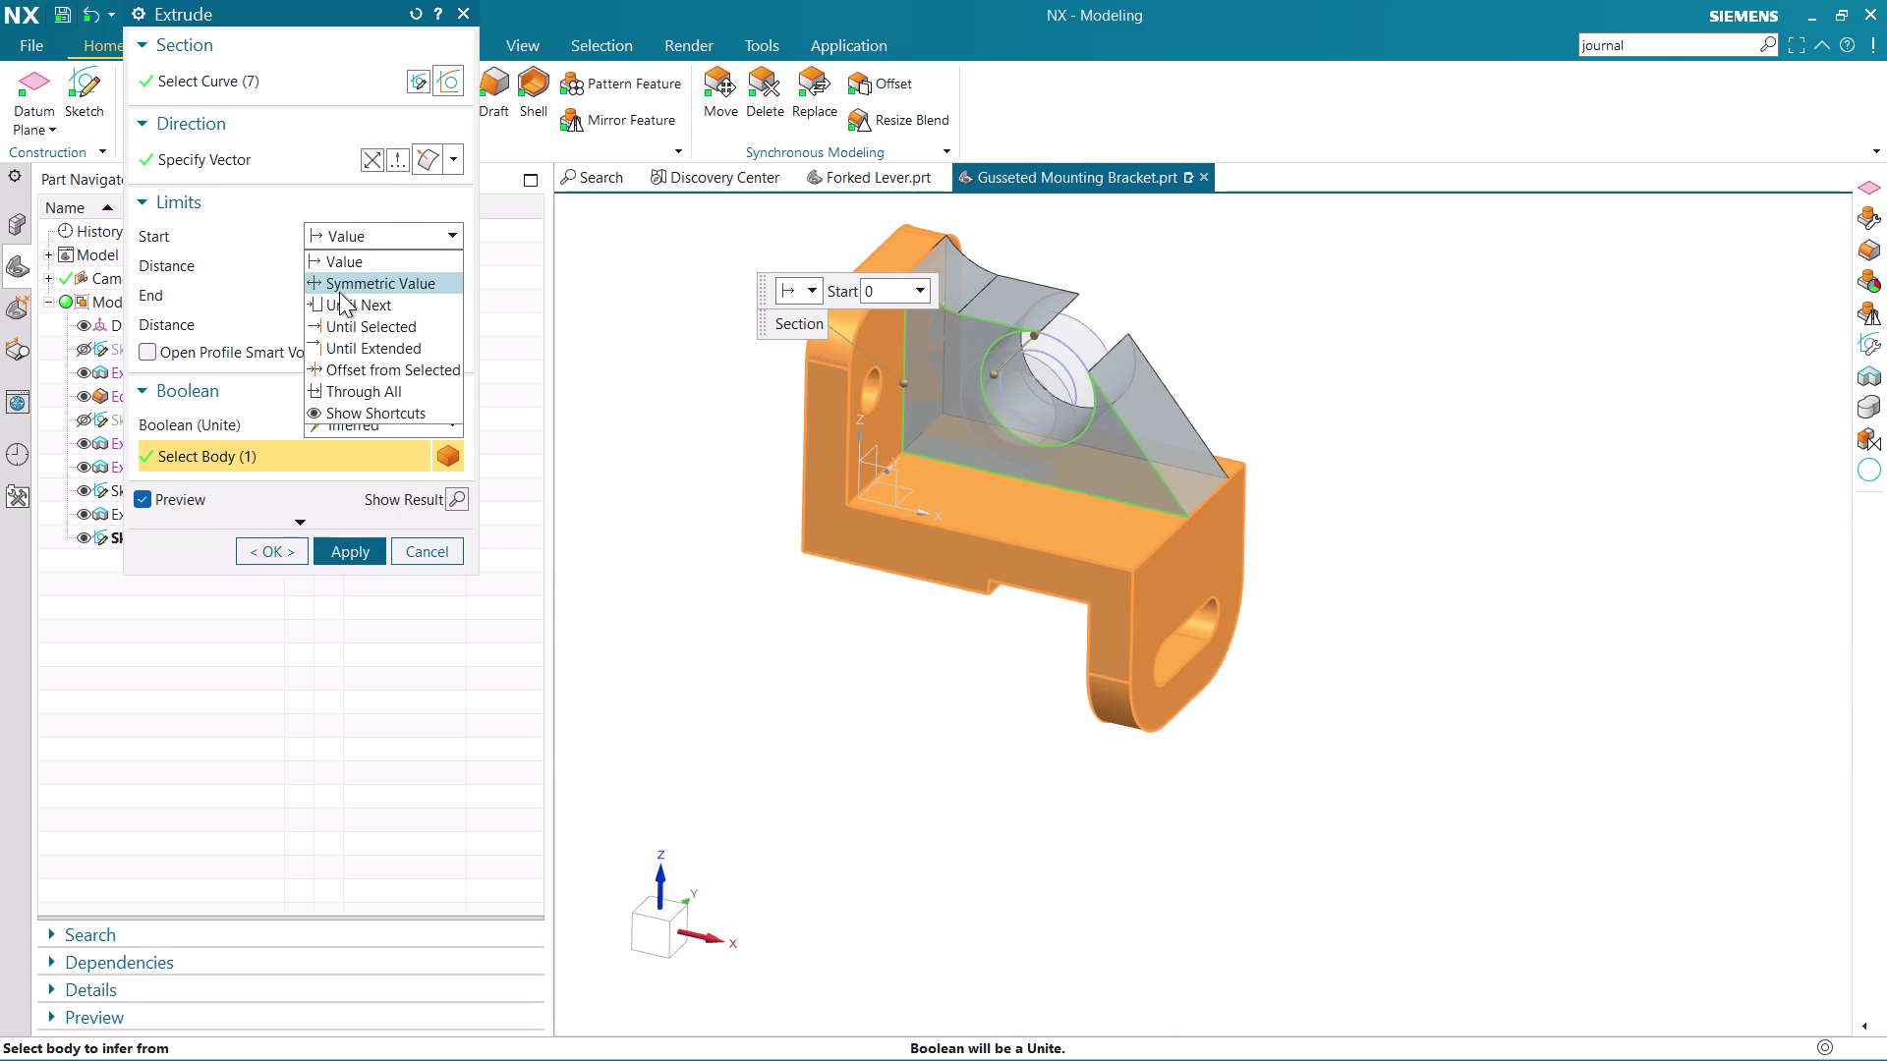
click(339, 290)
middle_drag(1345, 348, 1324, 355)
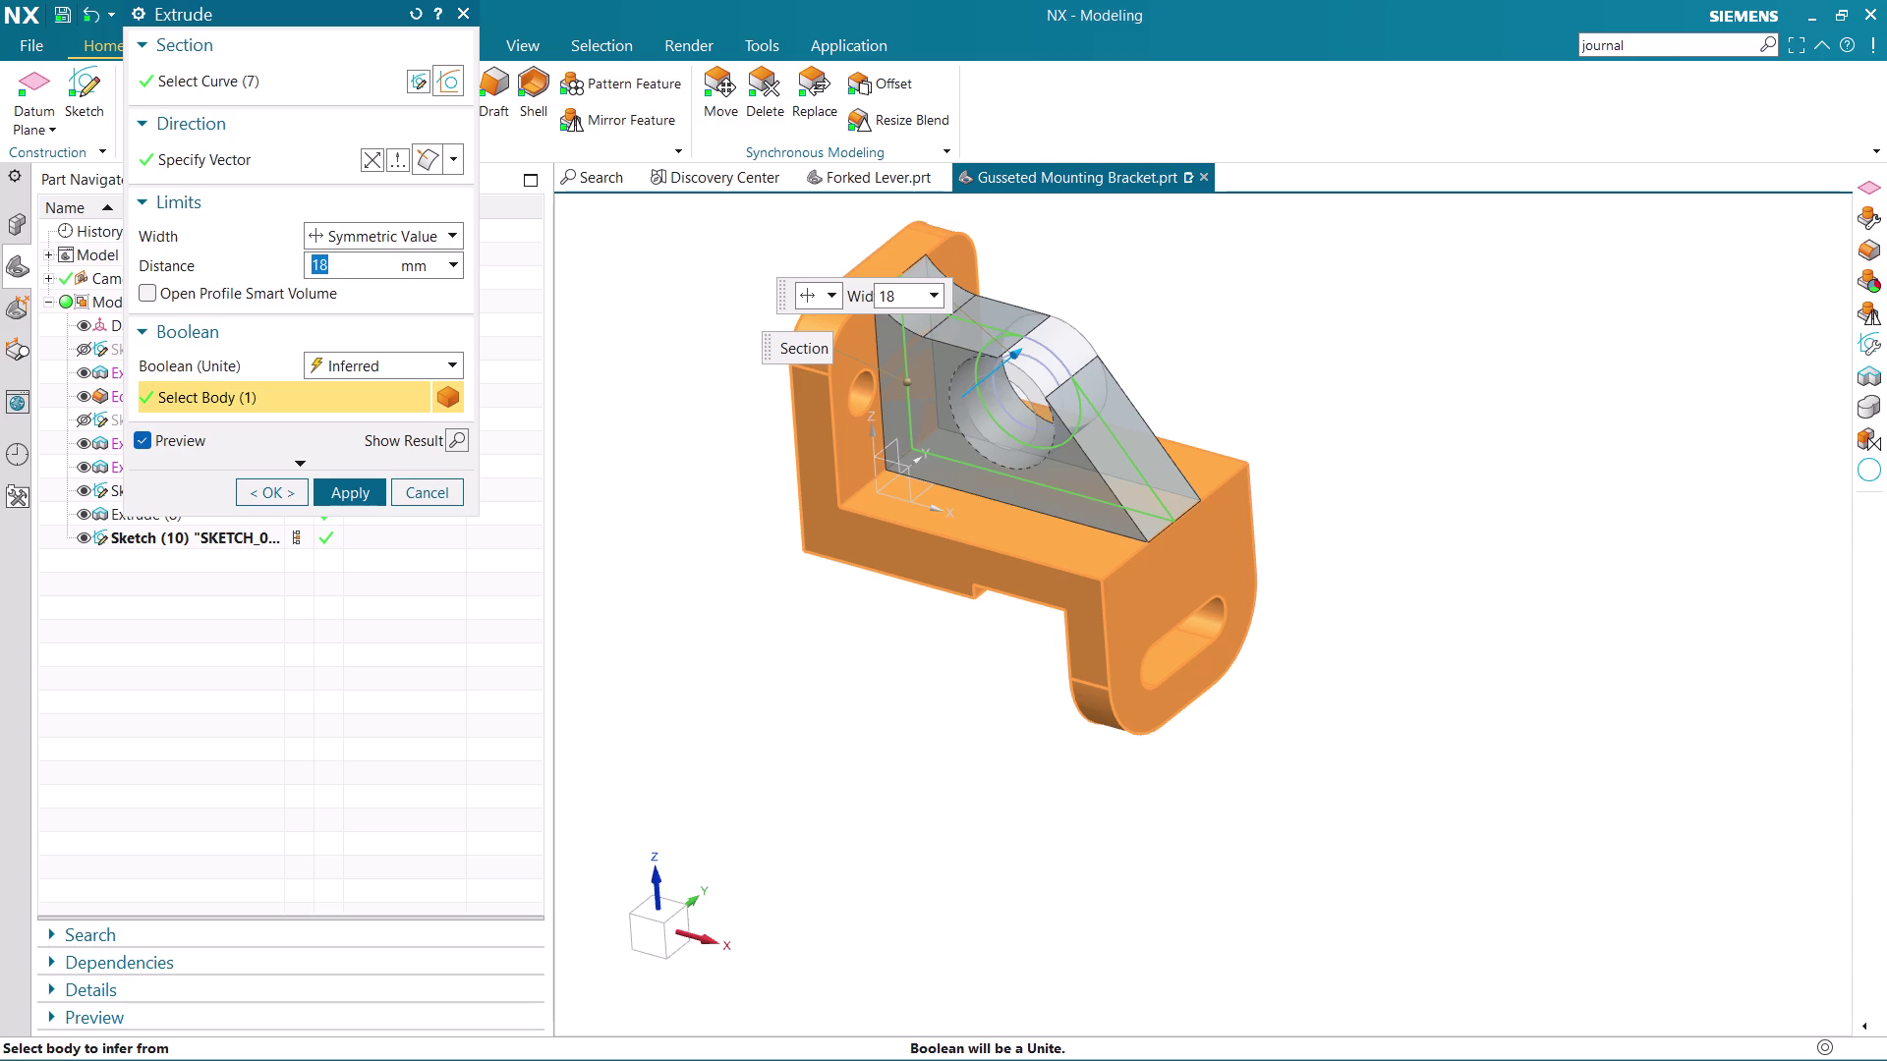
key(BackSpace)
key(8)
key(Return)
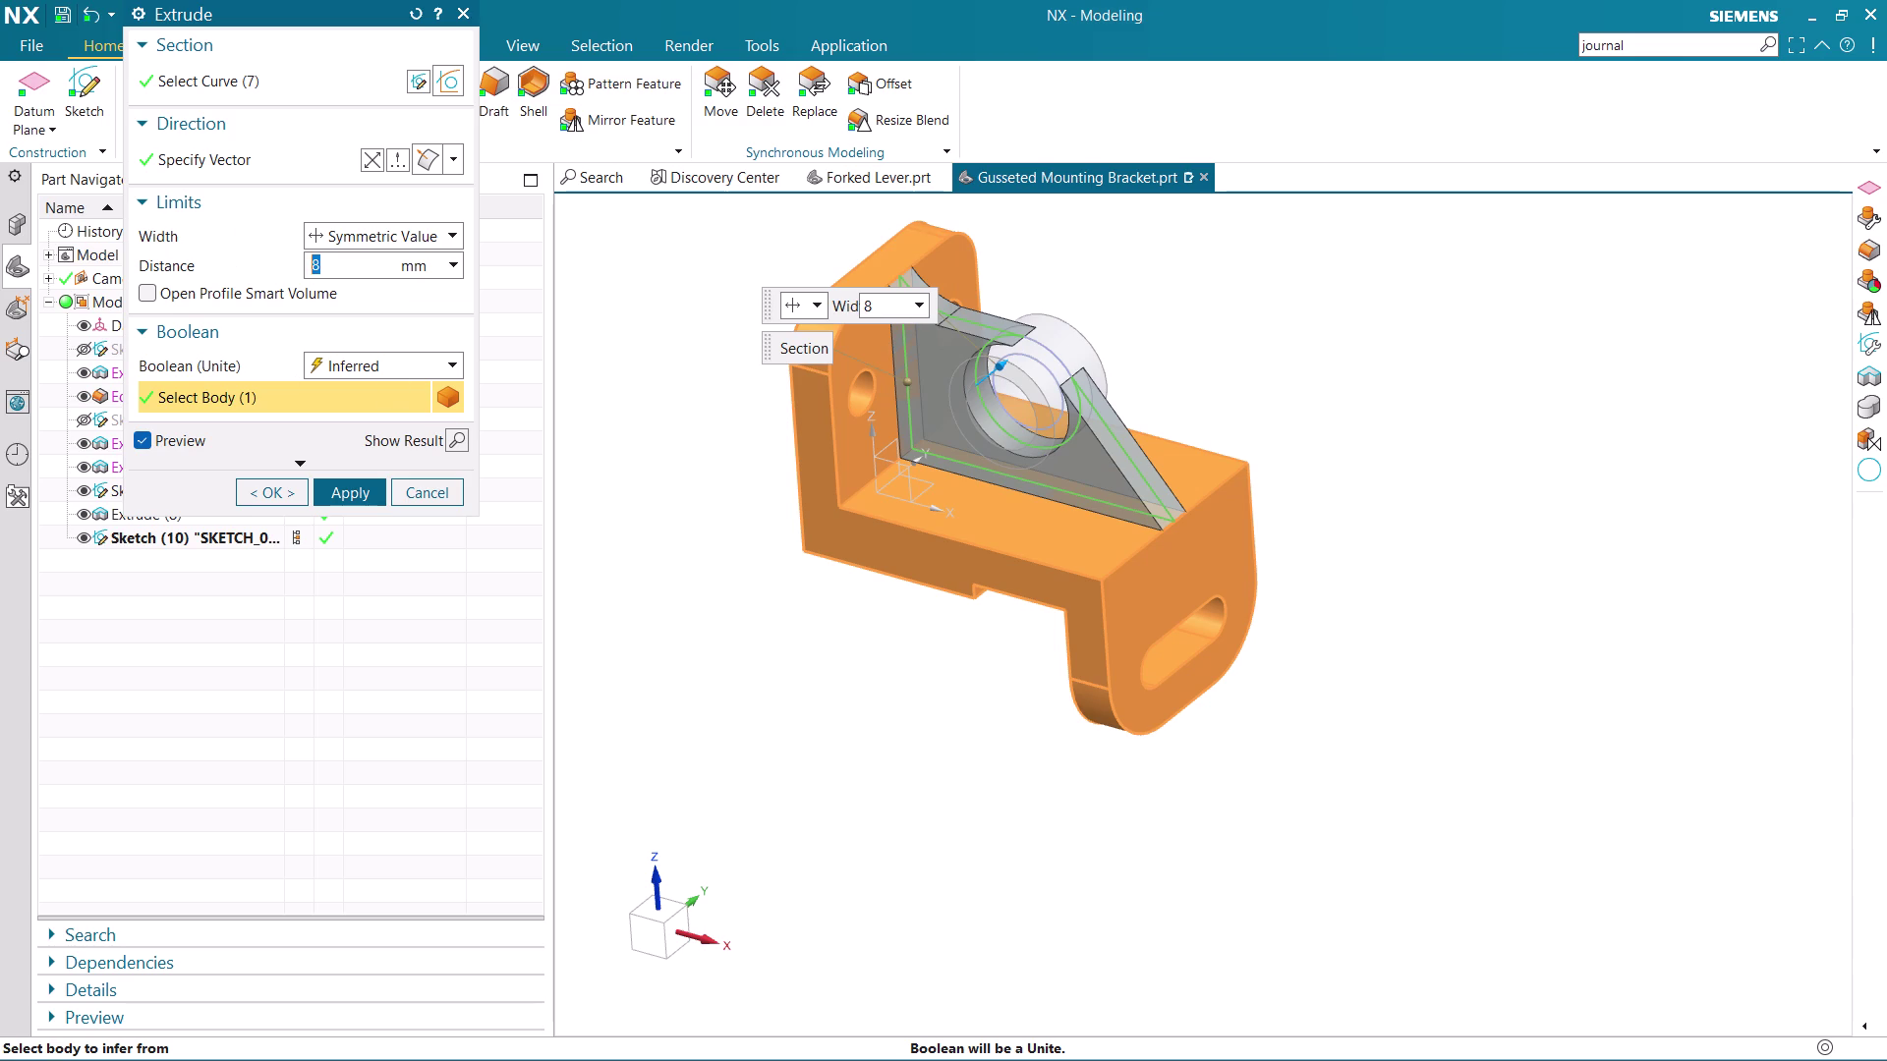
Apply the extrusion and orbit to inspect the new gusset rib.
middle_drag(1201, 387, 1157, 416)
scroll(up, 3)
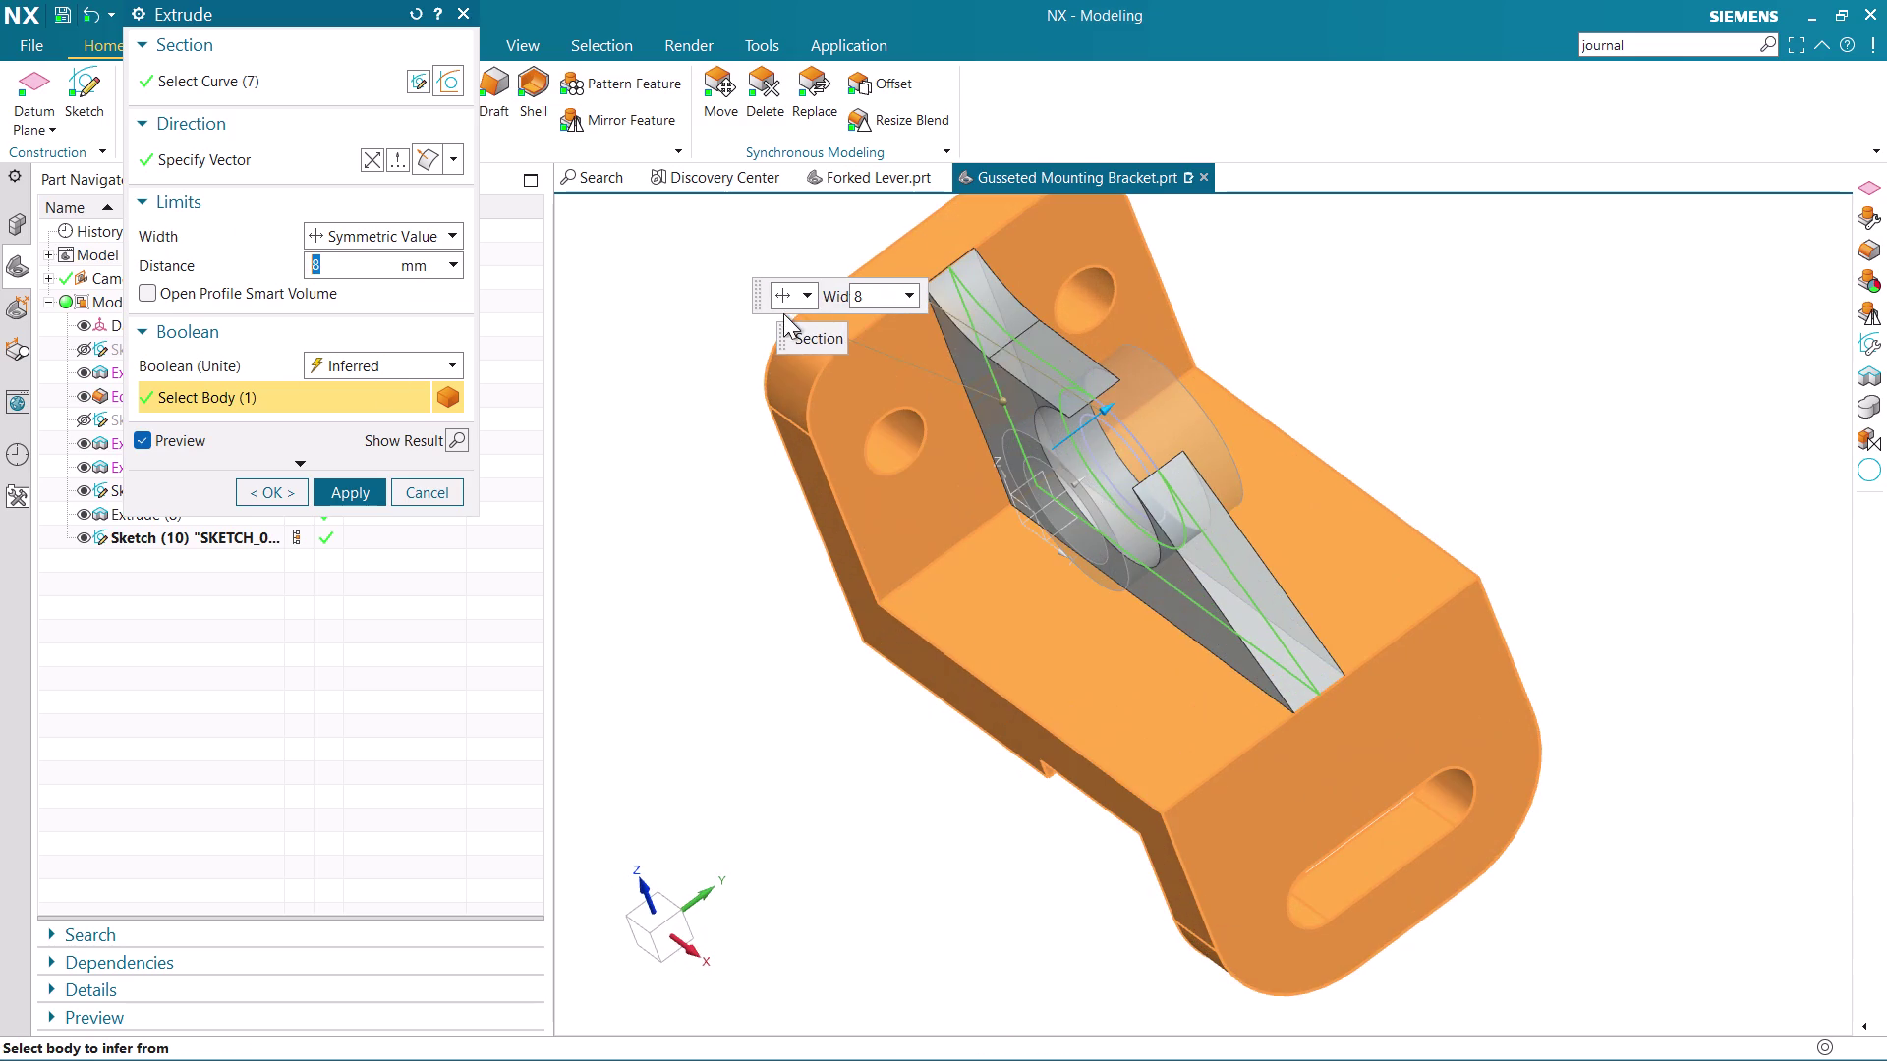
click(342, 505)
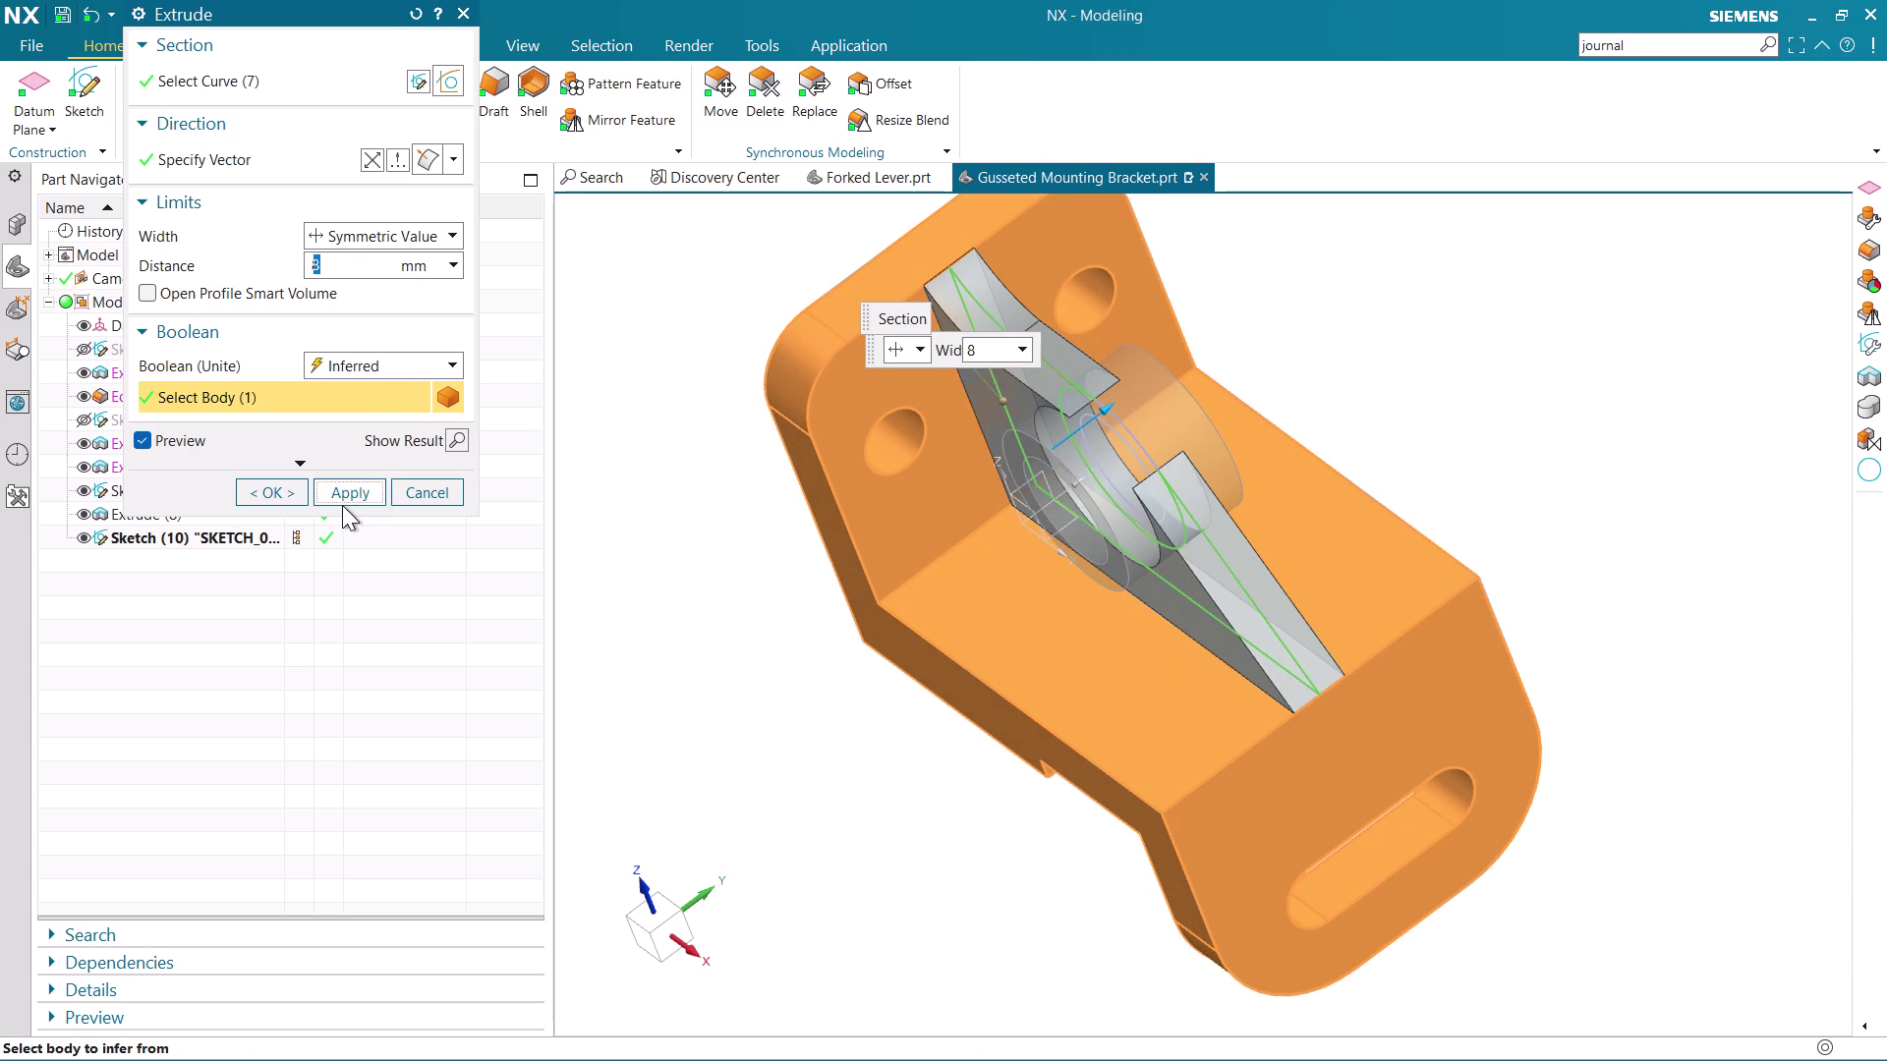
click(447, 503)
middle_drag(955, 669, 1067, 661)
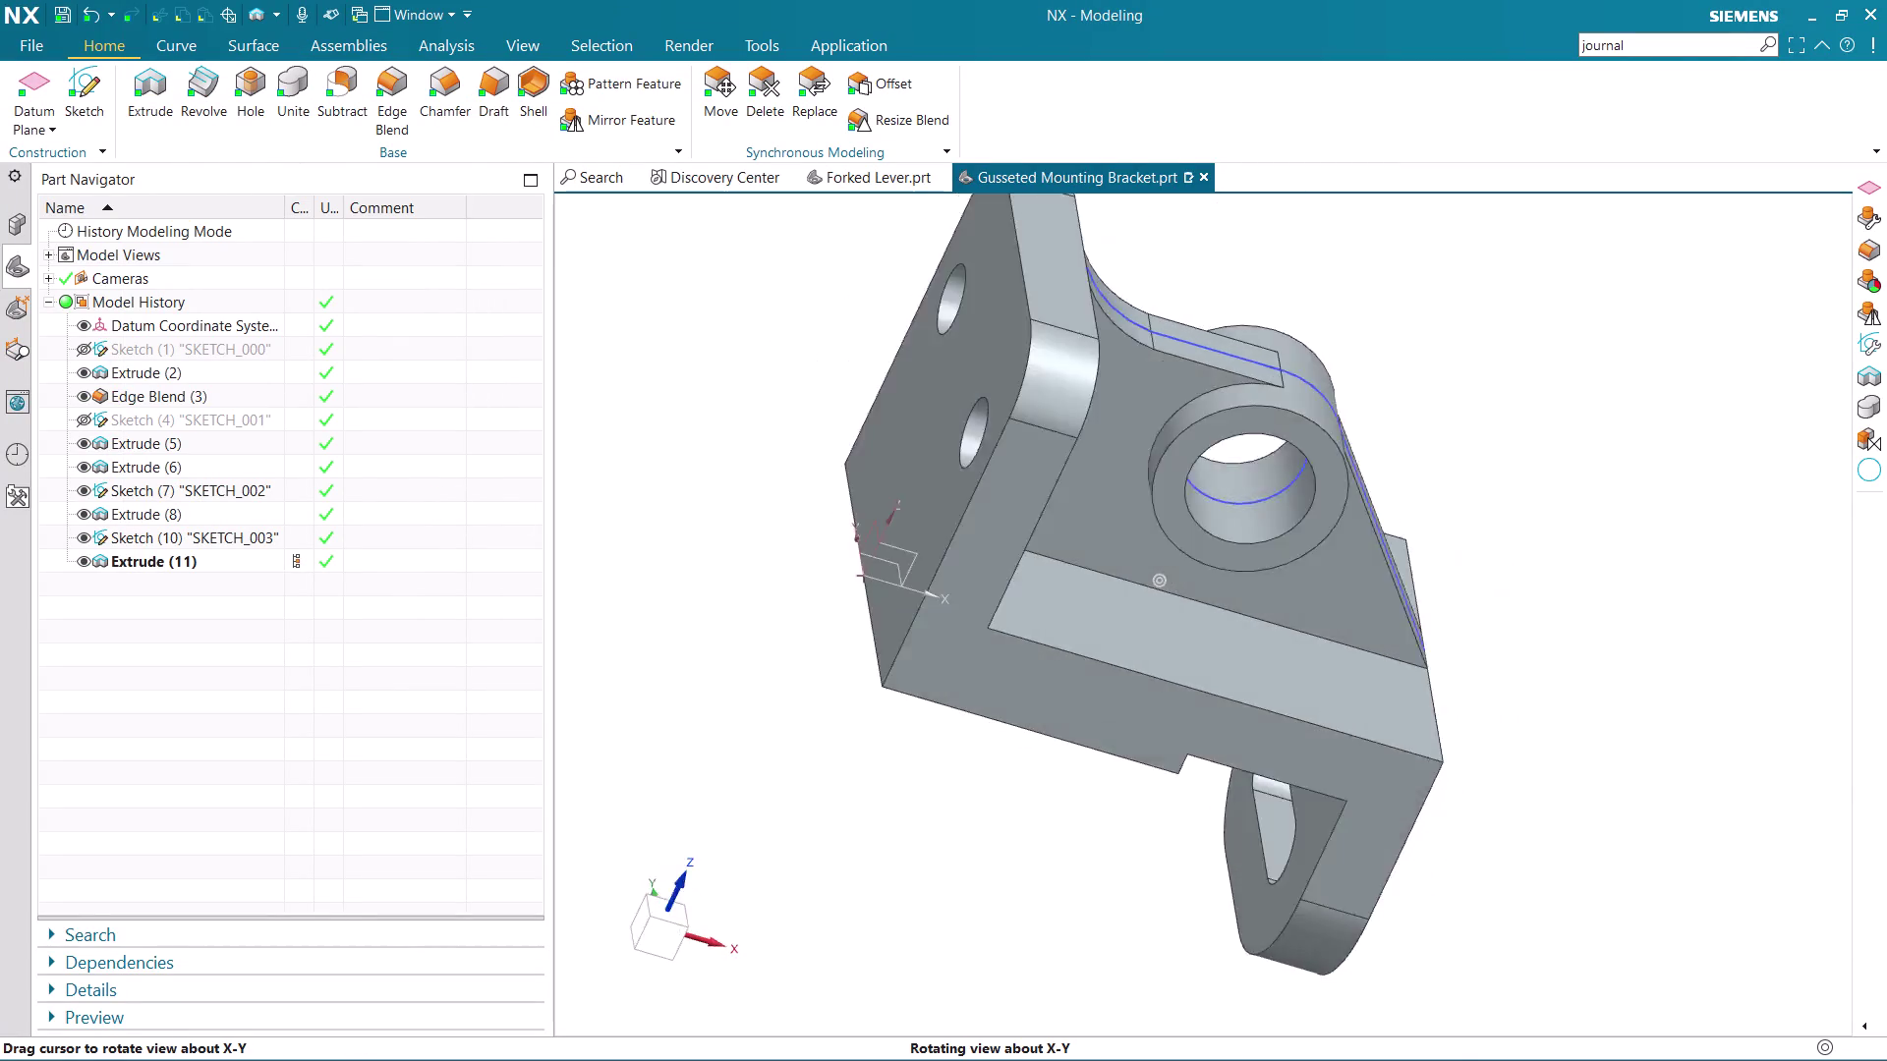
middle_drag(1068, 661, 990, 638)
scroll(up, 3)
scroll(down, 3)
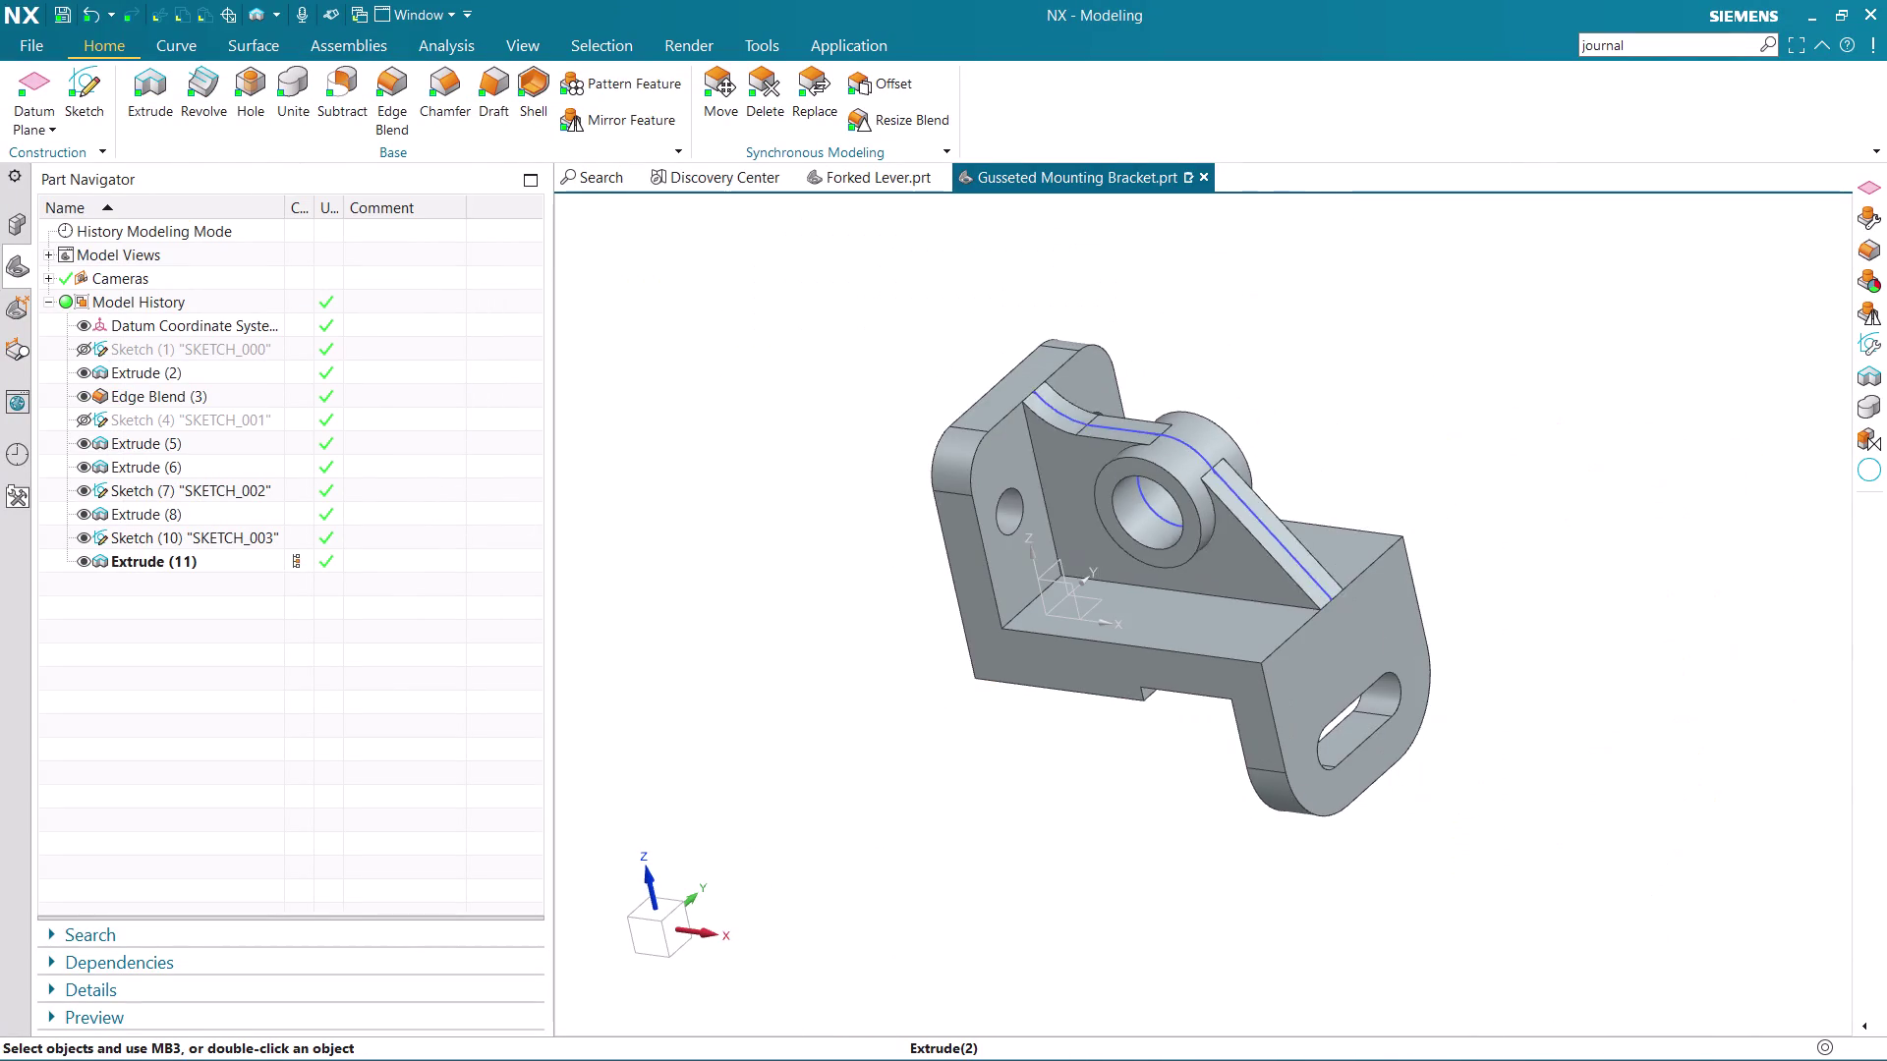
middle_drag(1642, 413, 1694, 406)
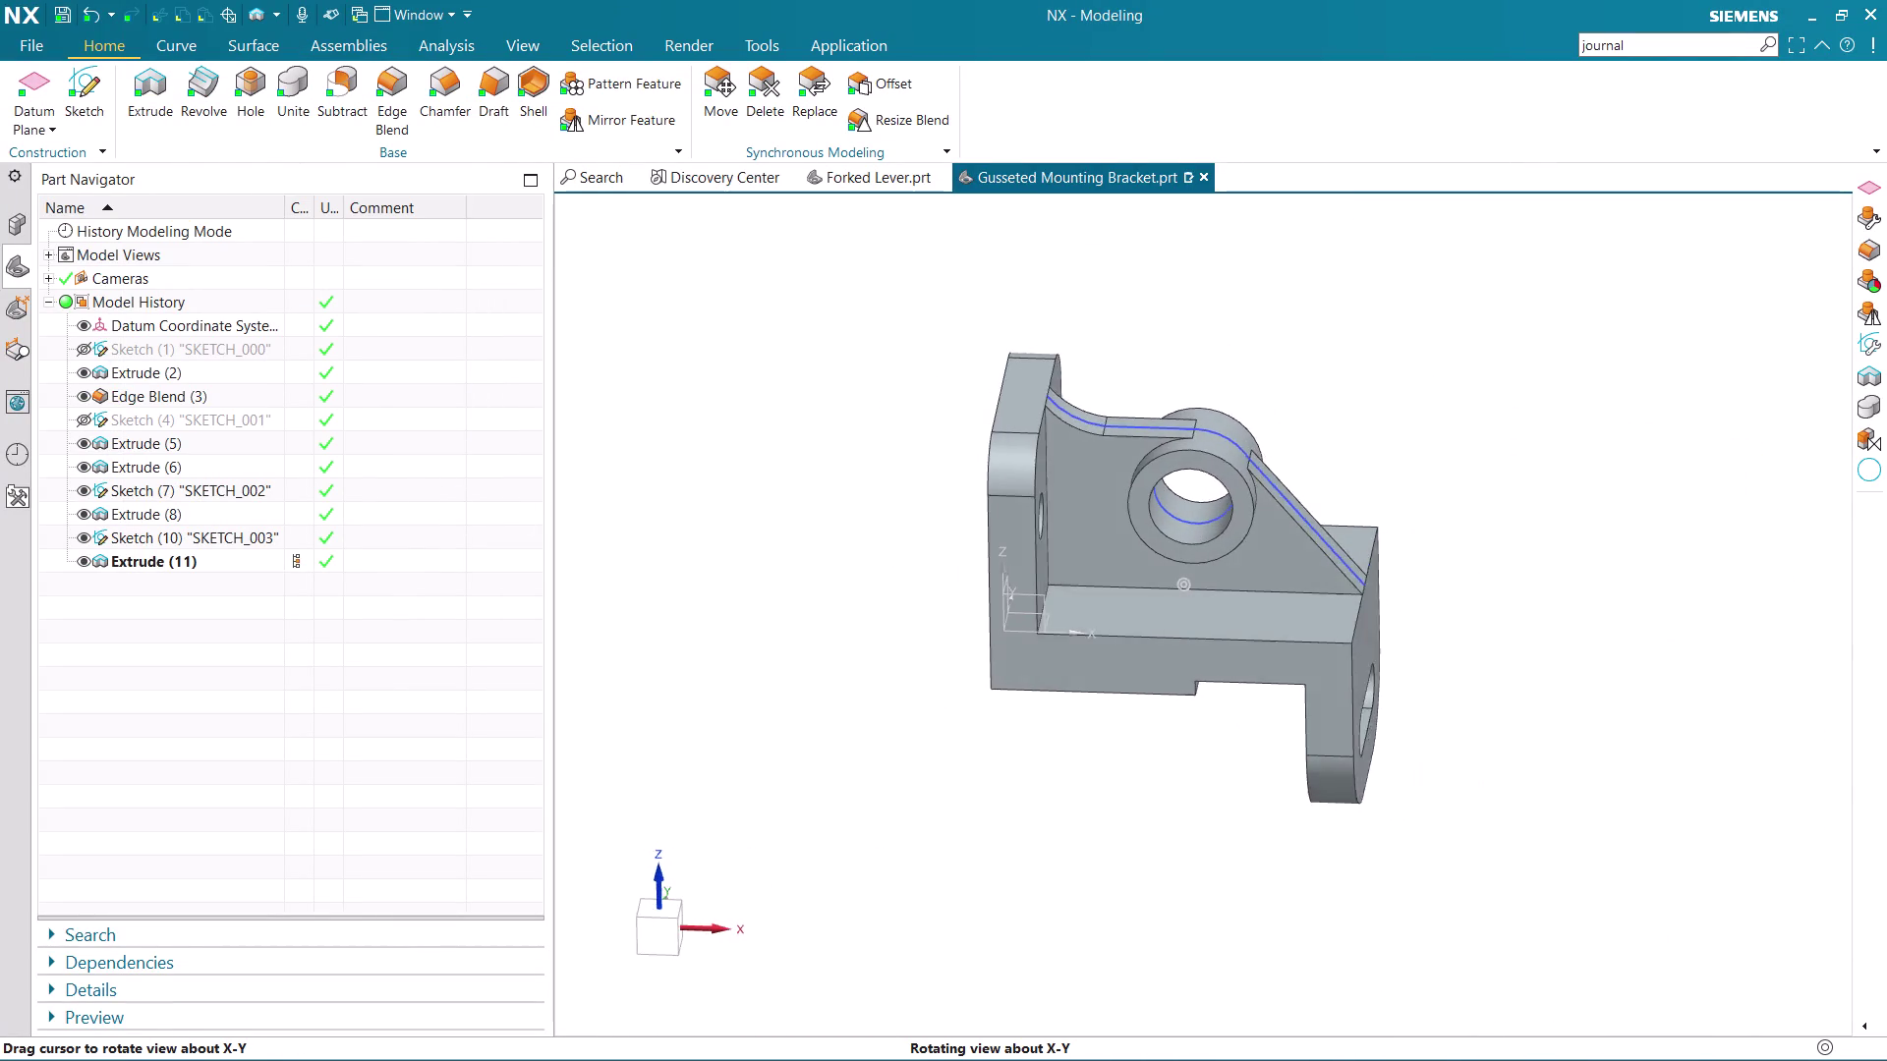
middle_drag(1694, 406, 1640, 431)
scroll(up, 3)
scroll(down, 3)
middle_drag(1463, 430, 1474, 400)
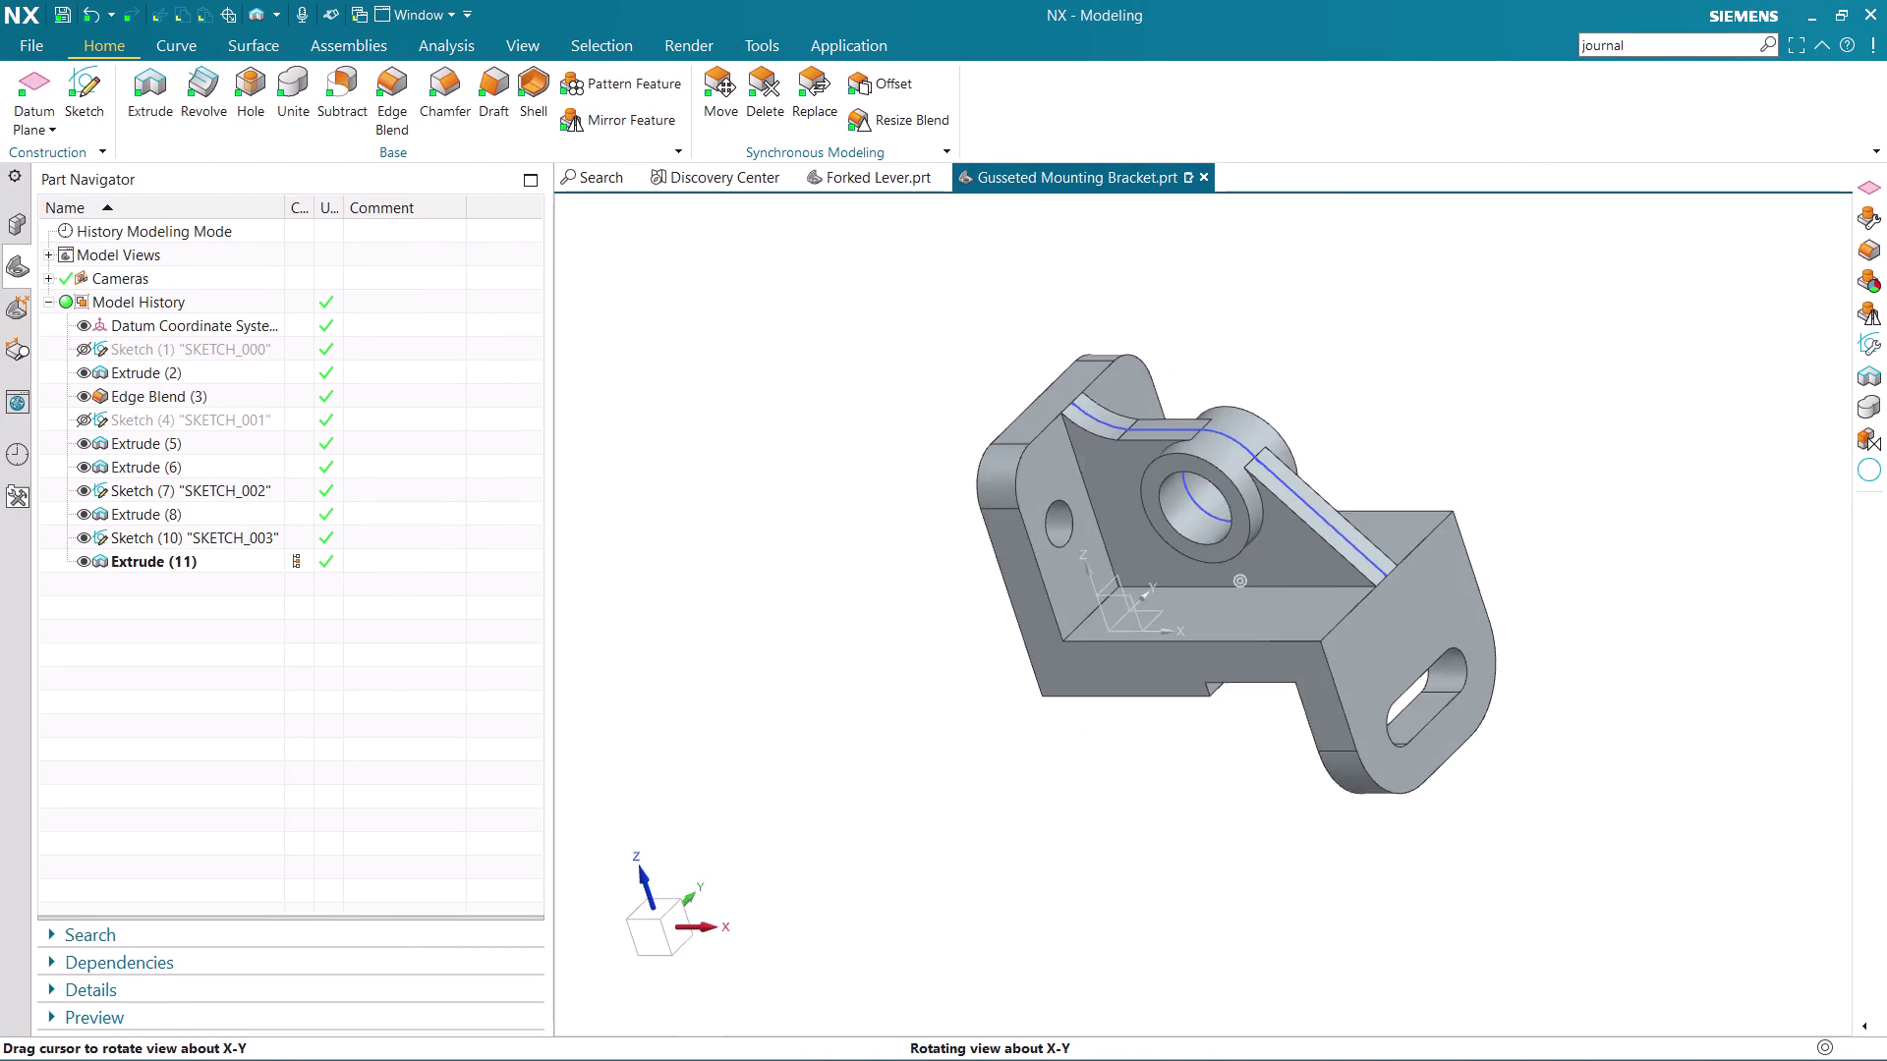
middle_drag(1474, 400, 1483, 412)
Unite the gusset tool body with the main bracket target body.
click(287, 99)
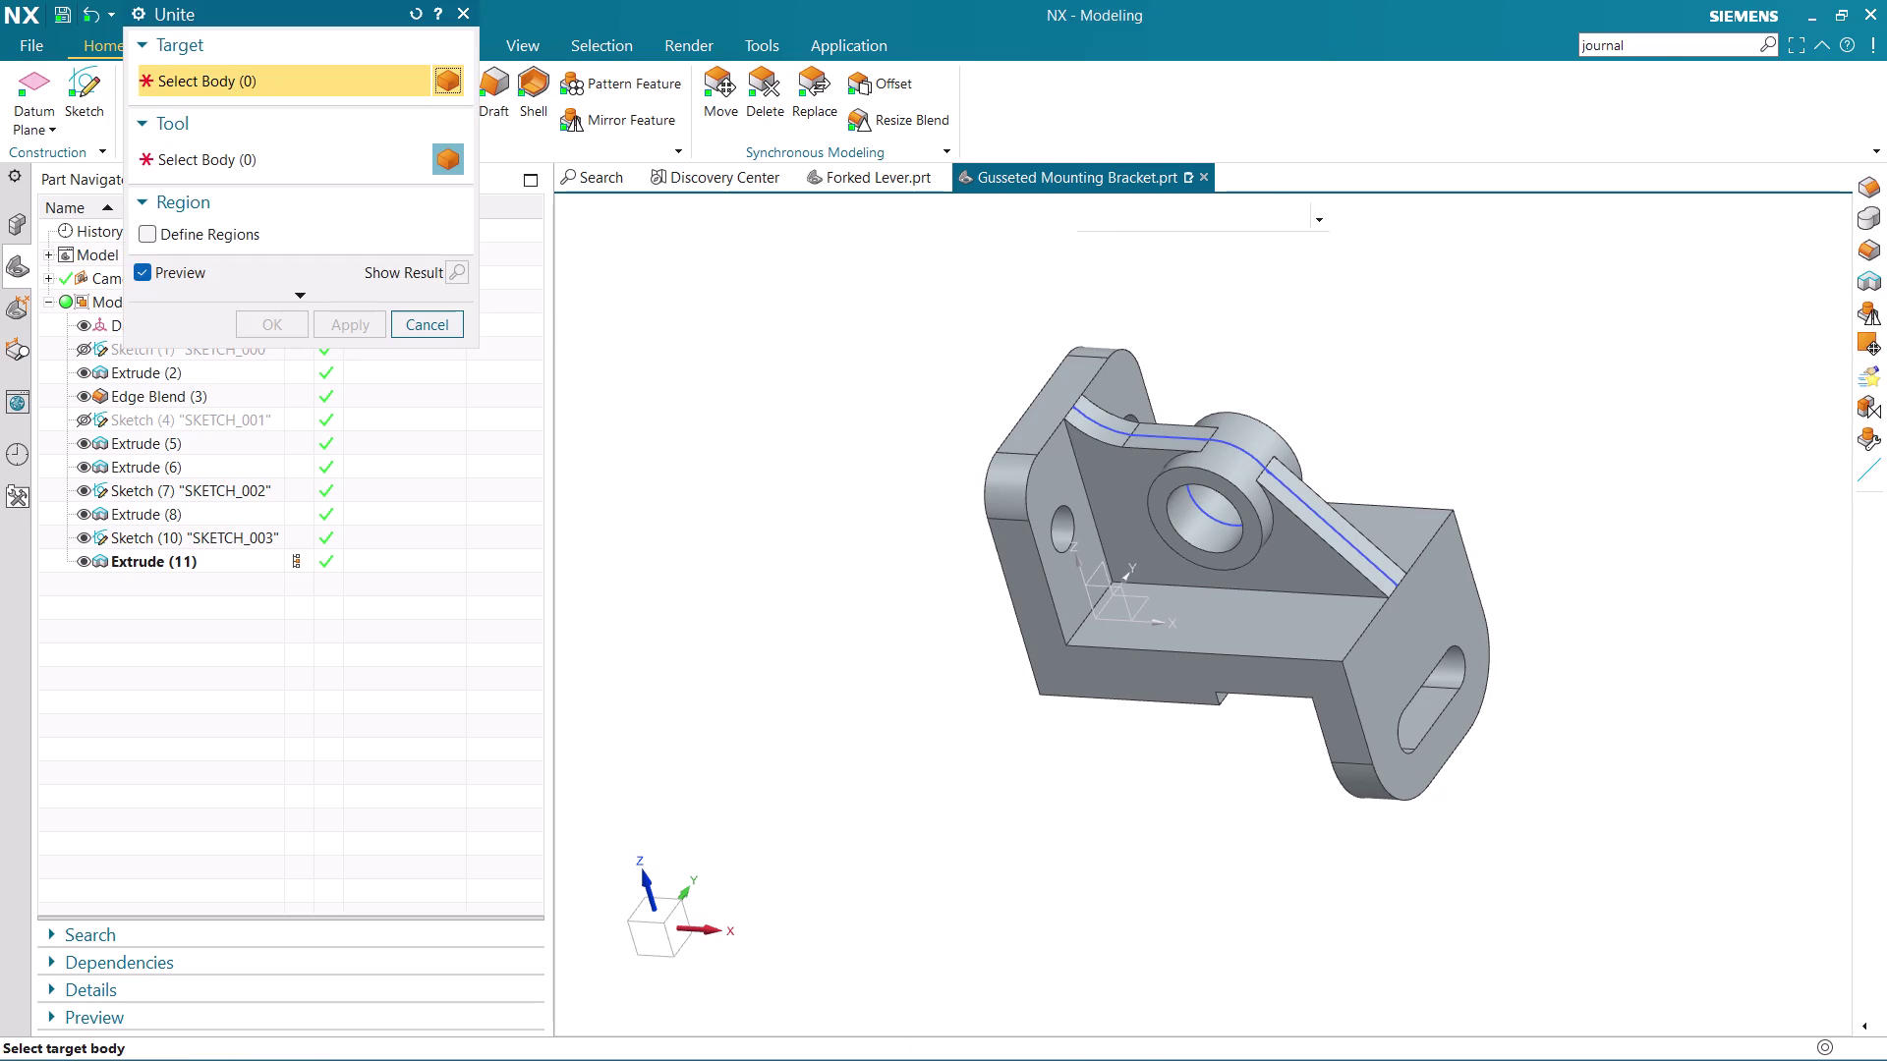
click(1135, 524)
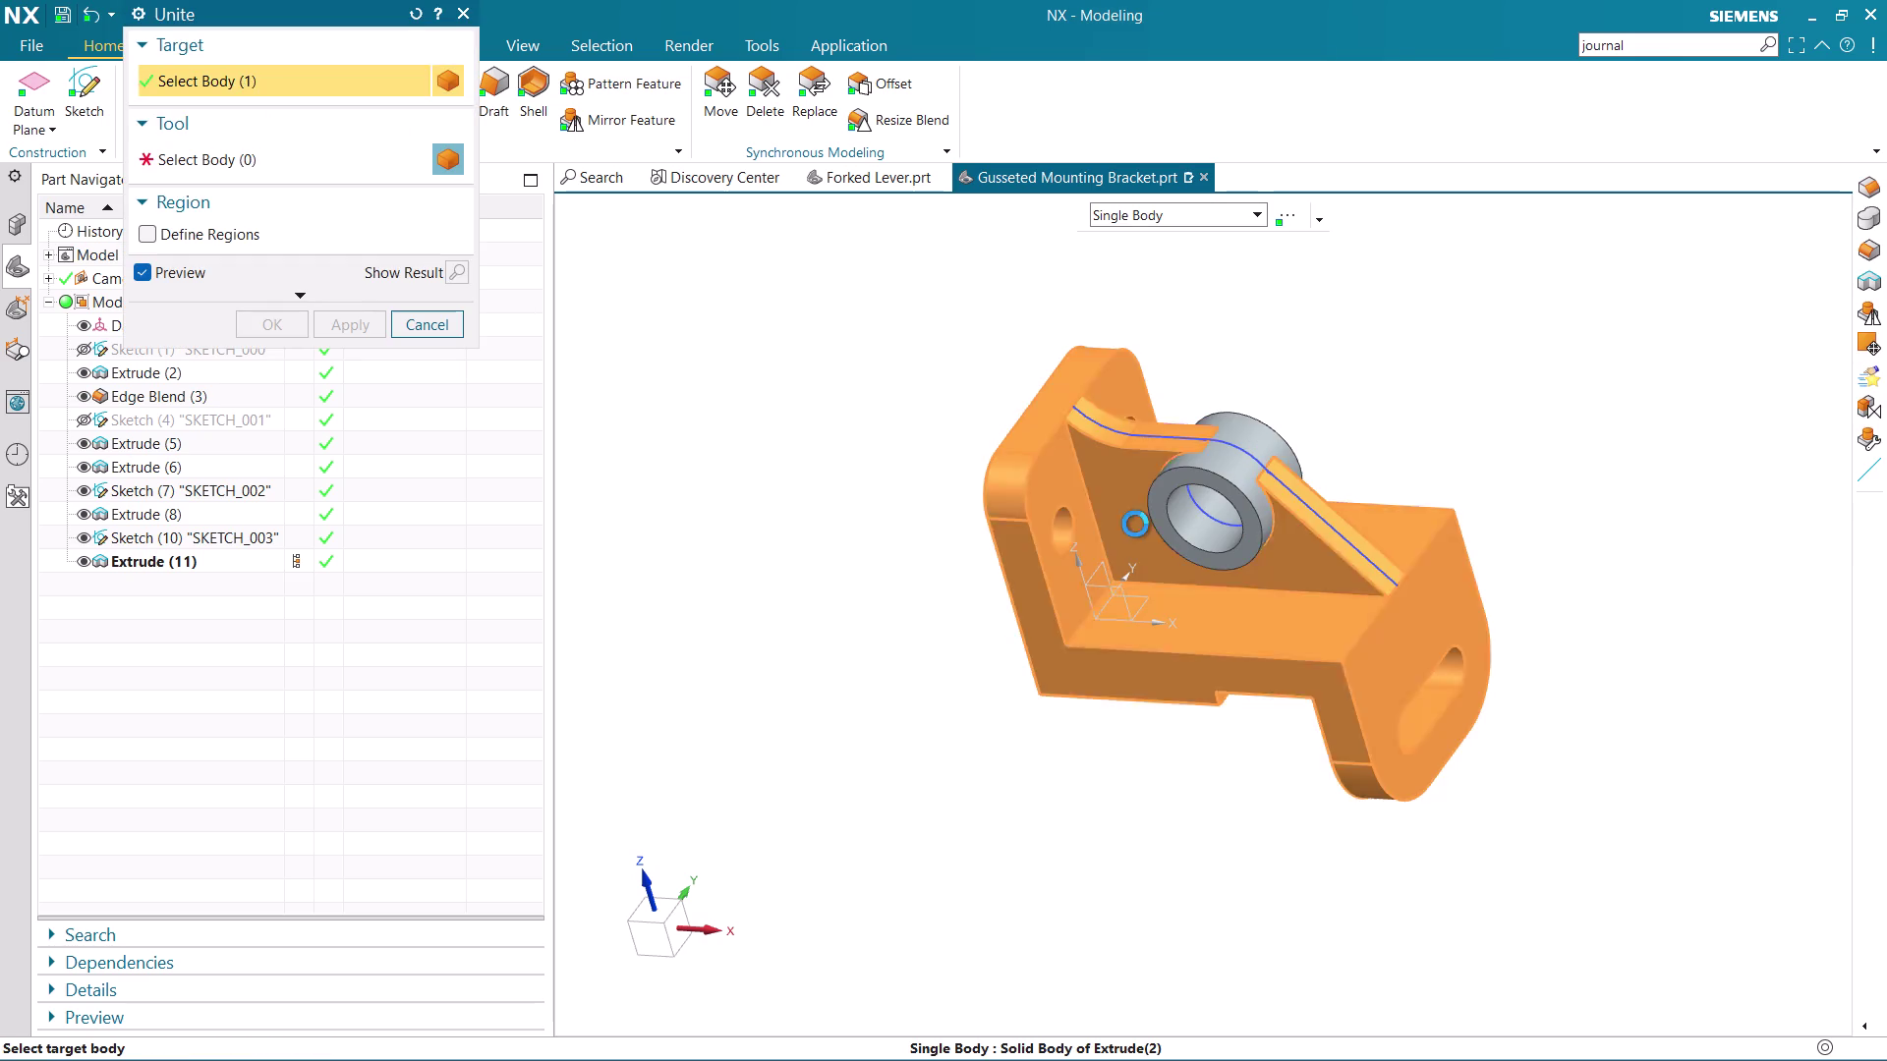
click(1199, 504)
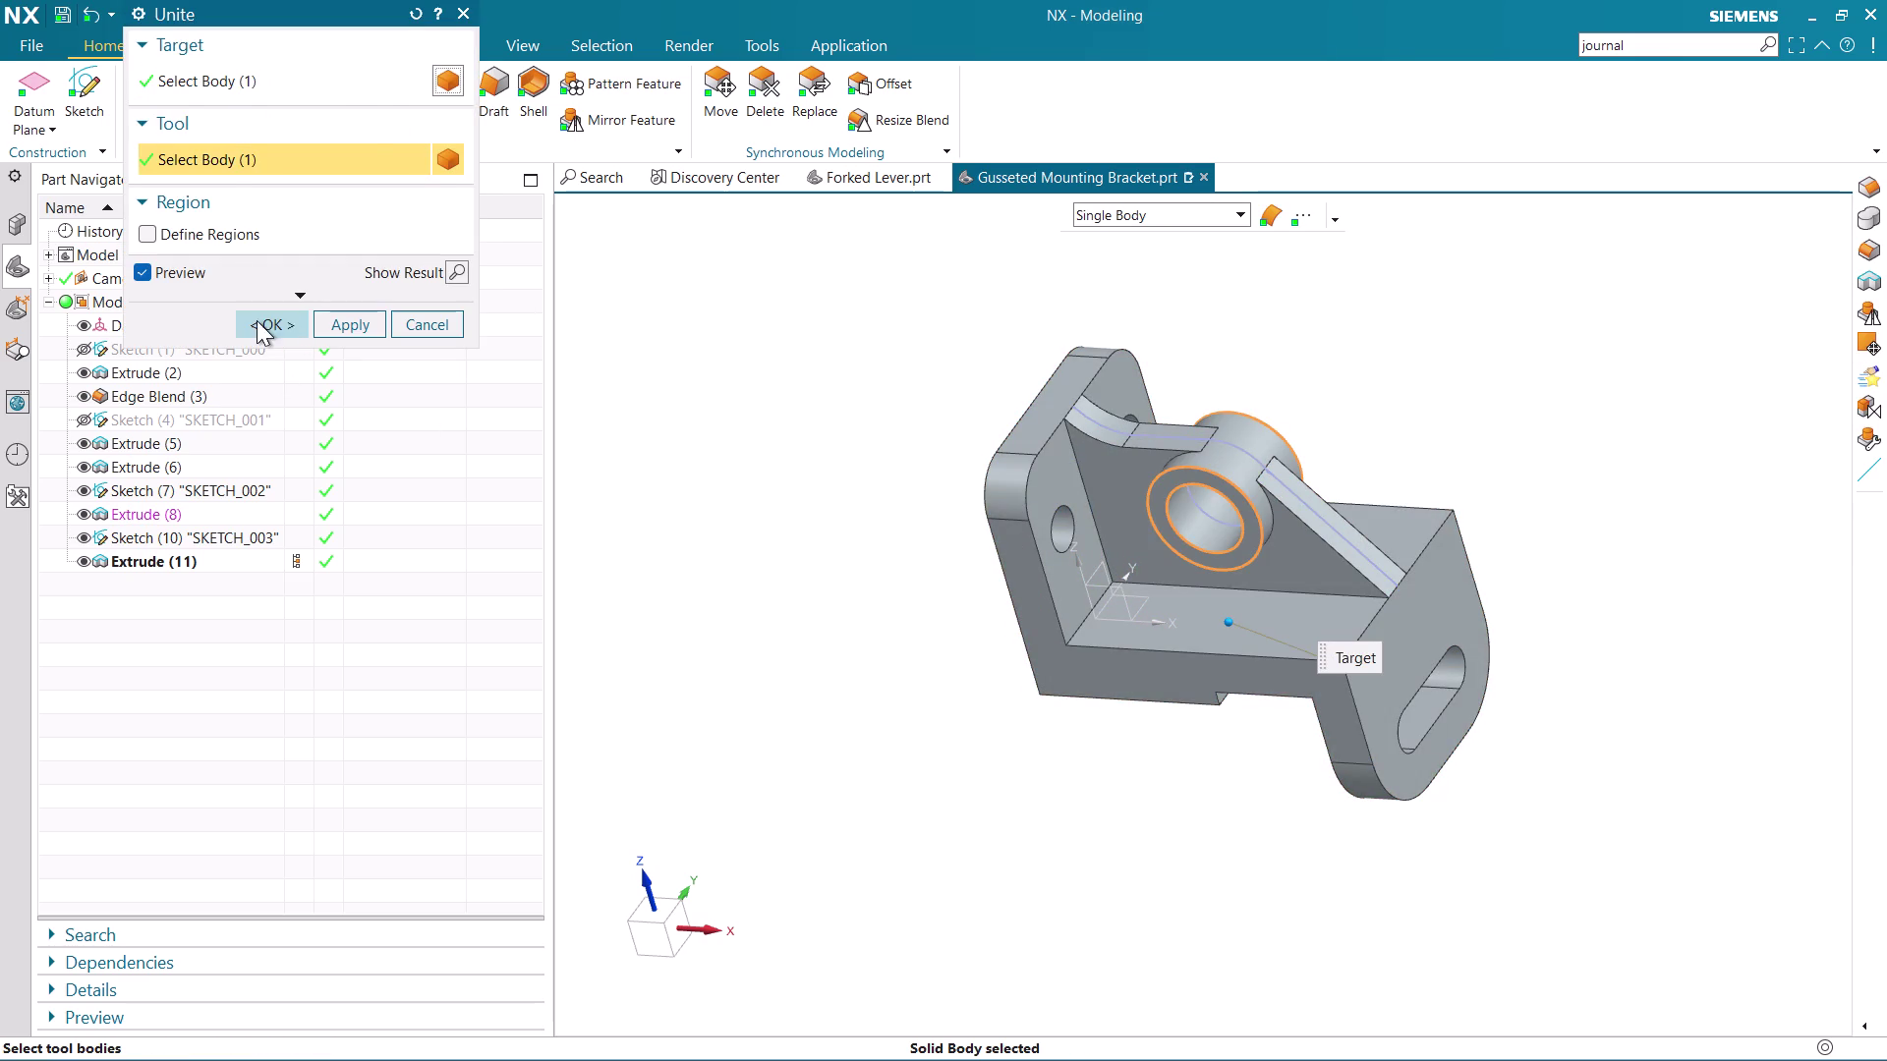
click(257, 321)
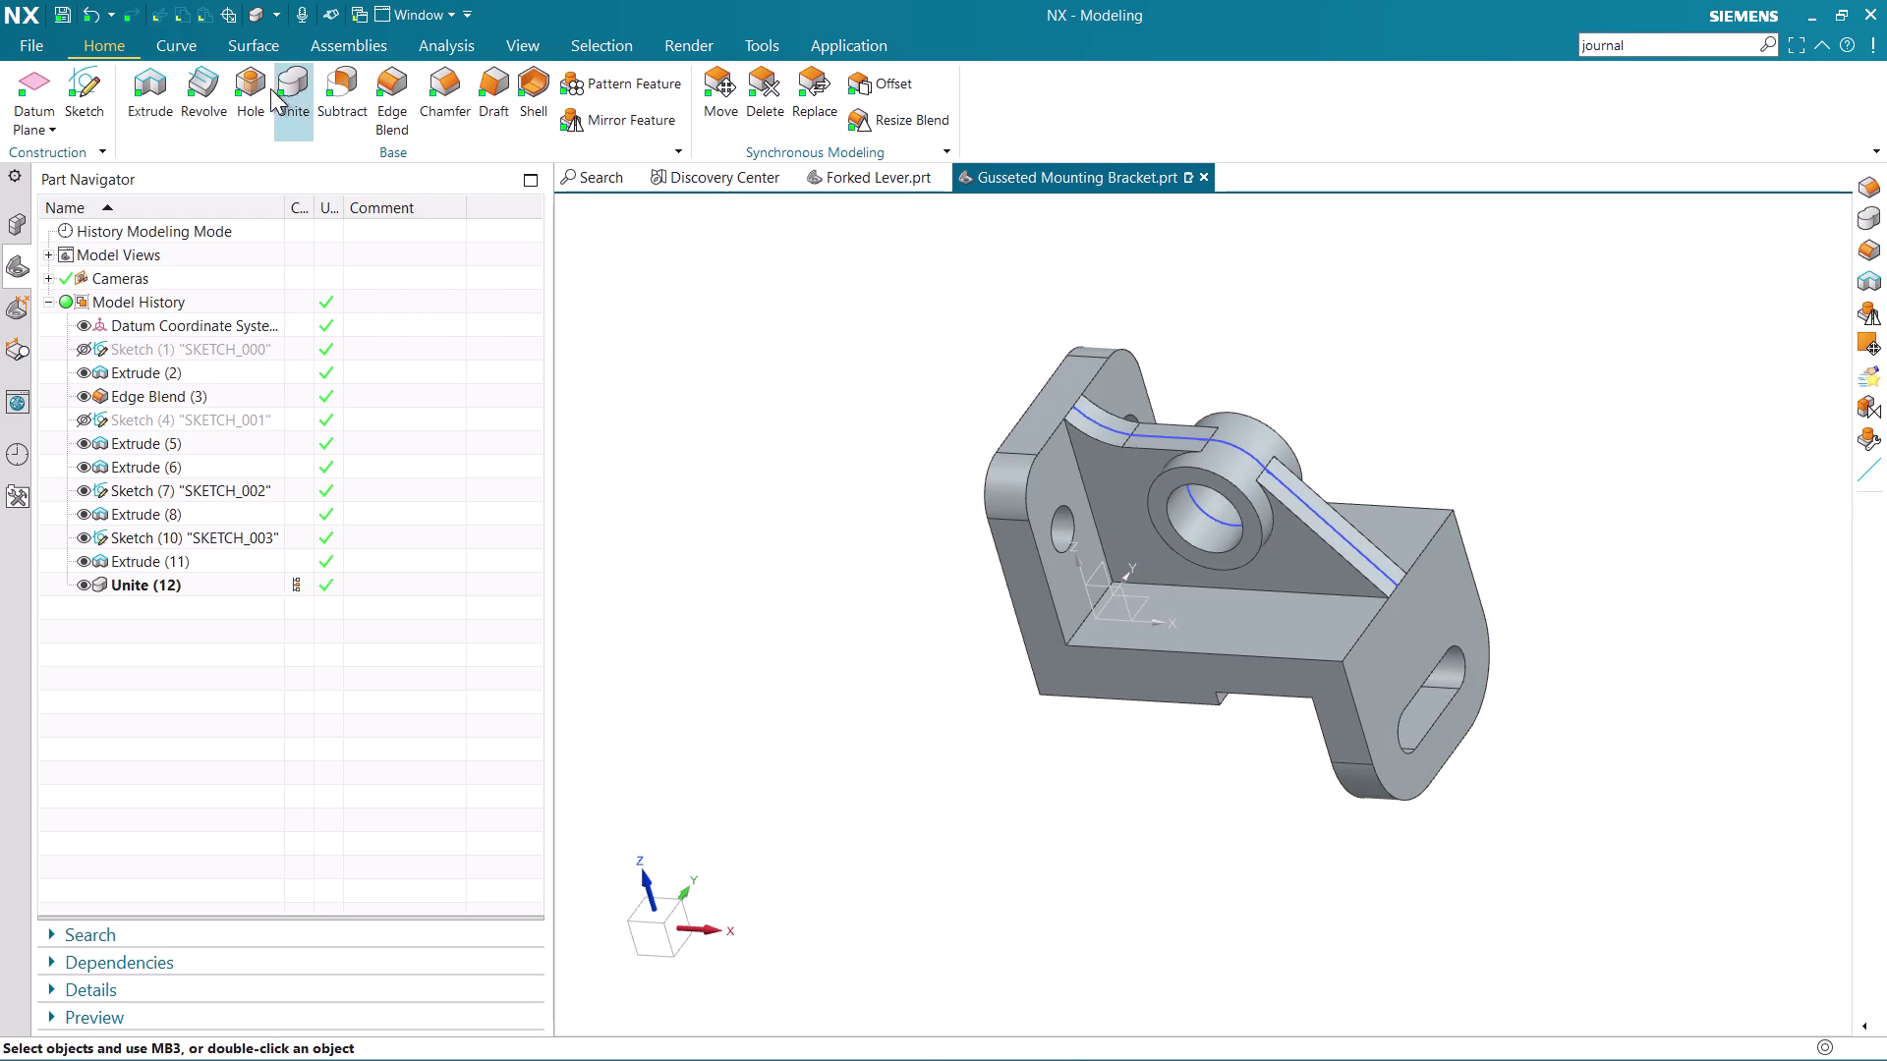
click(260, 78)
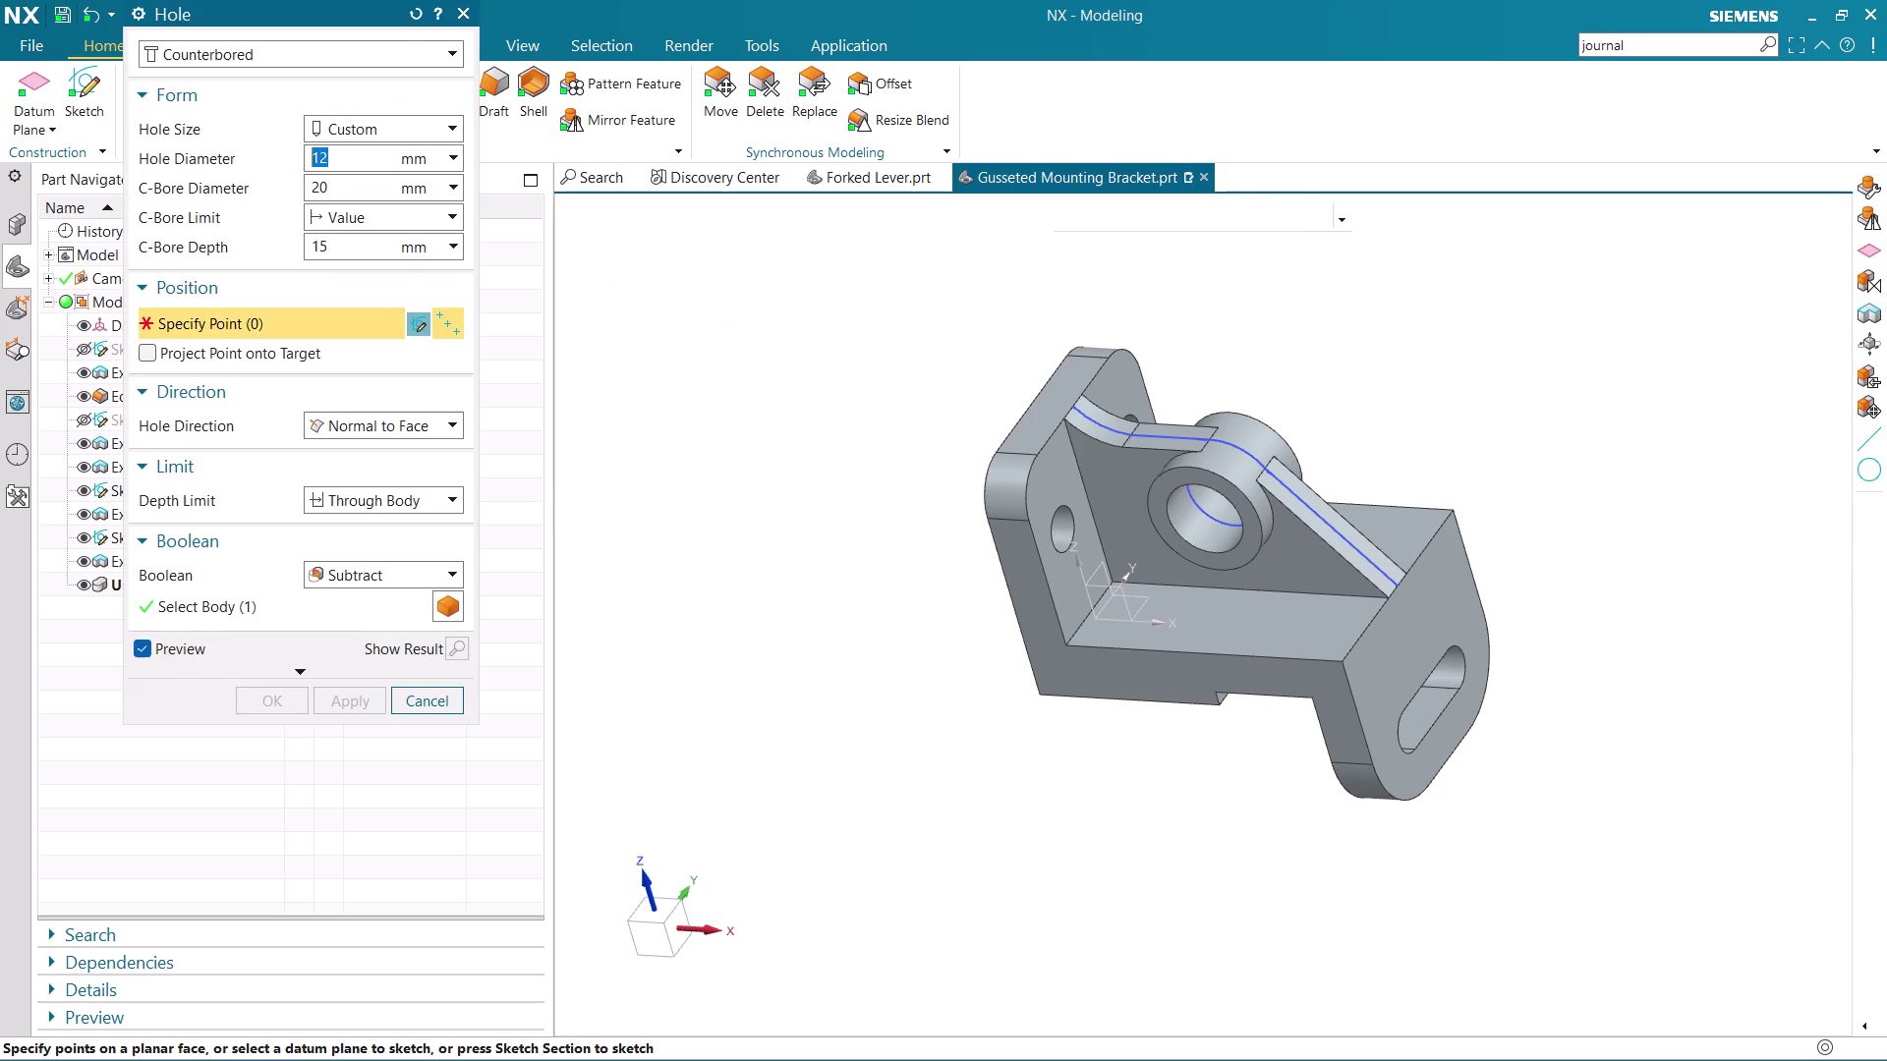
click(463, 16)
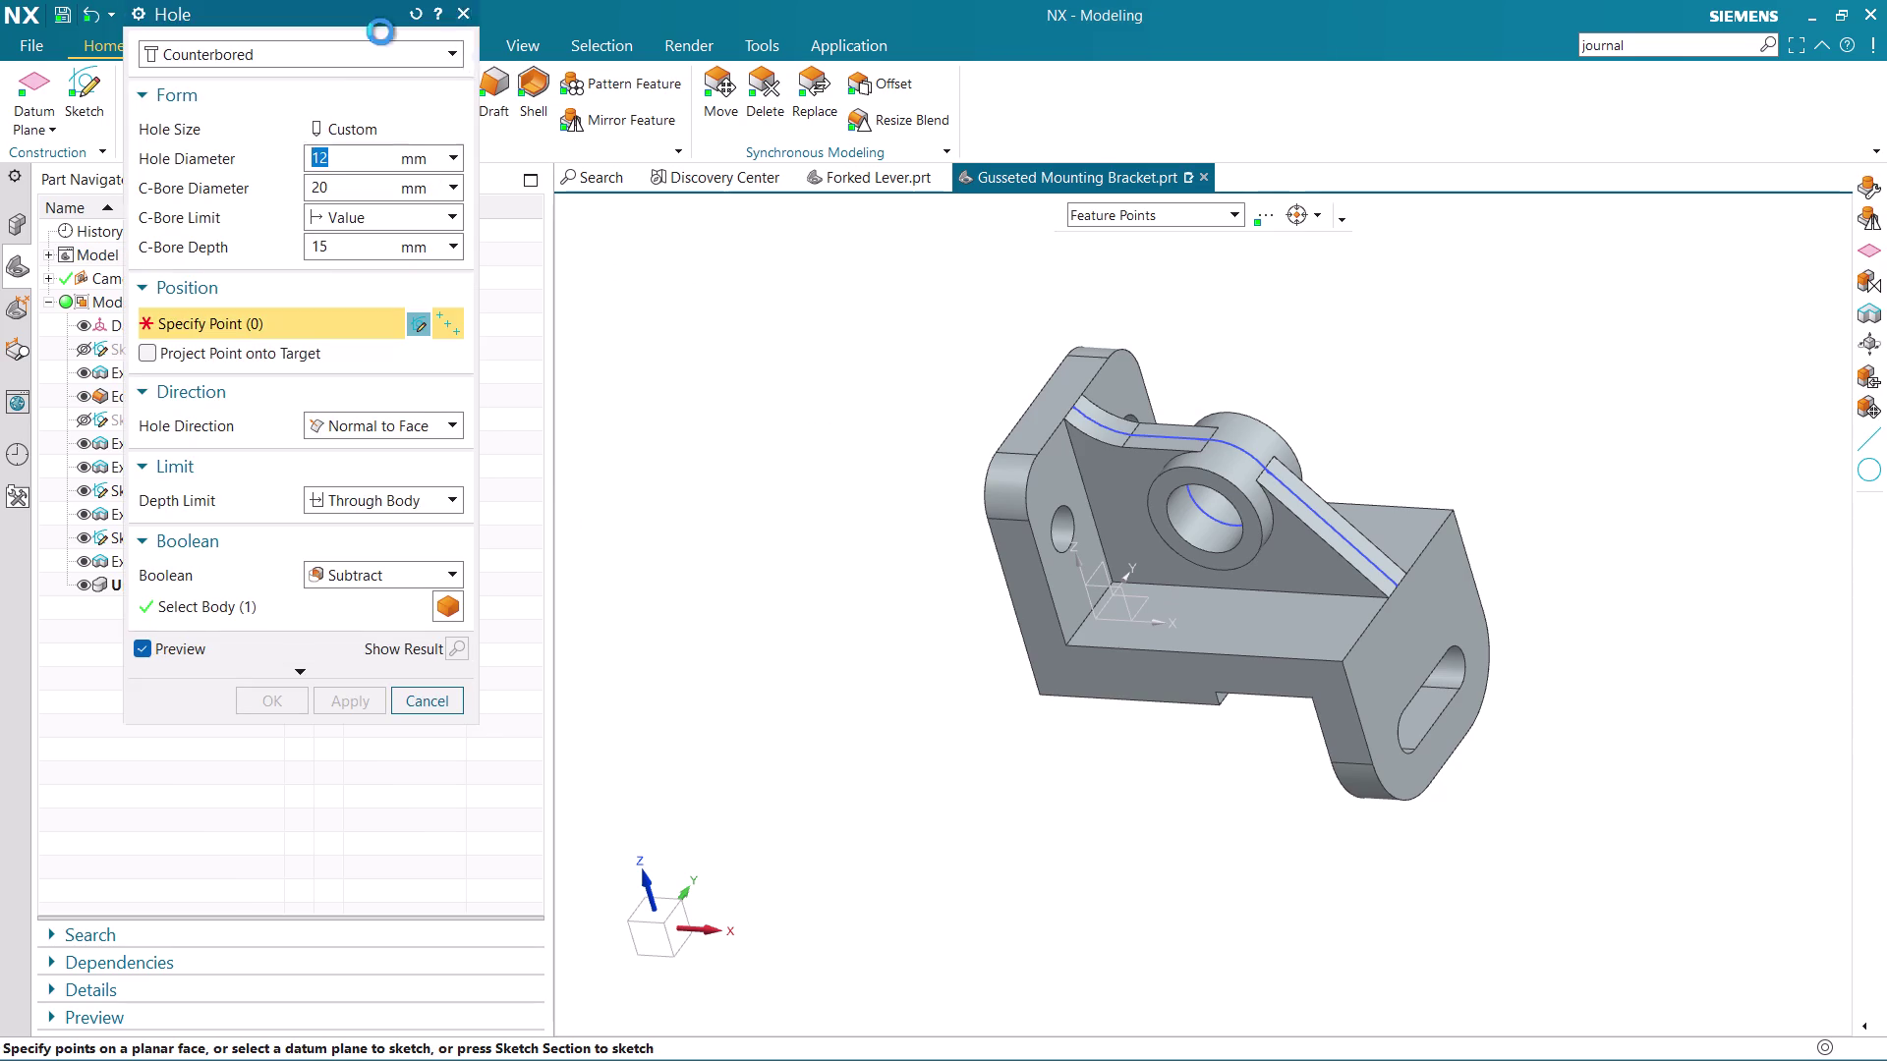
click(297, 102)
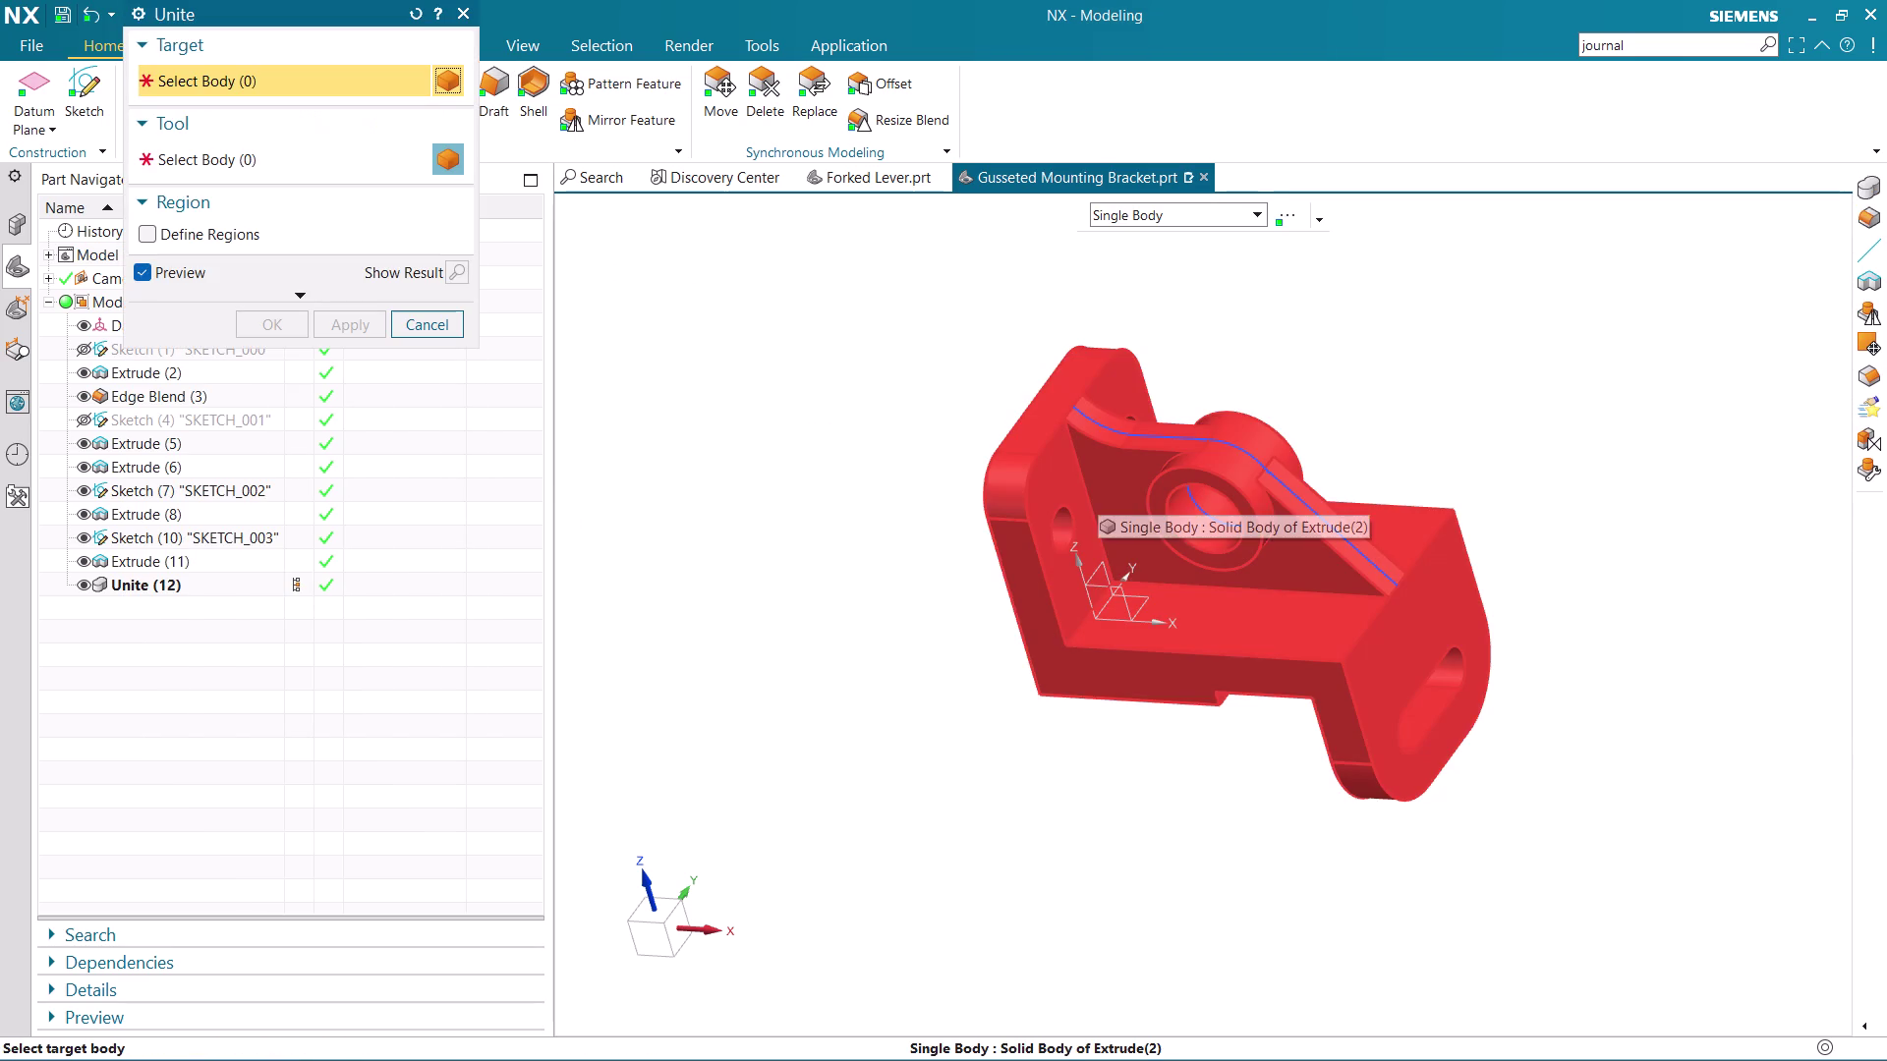
click(420, 327)
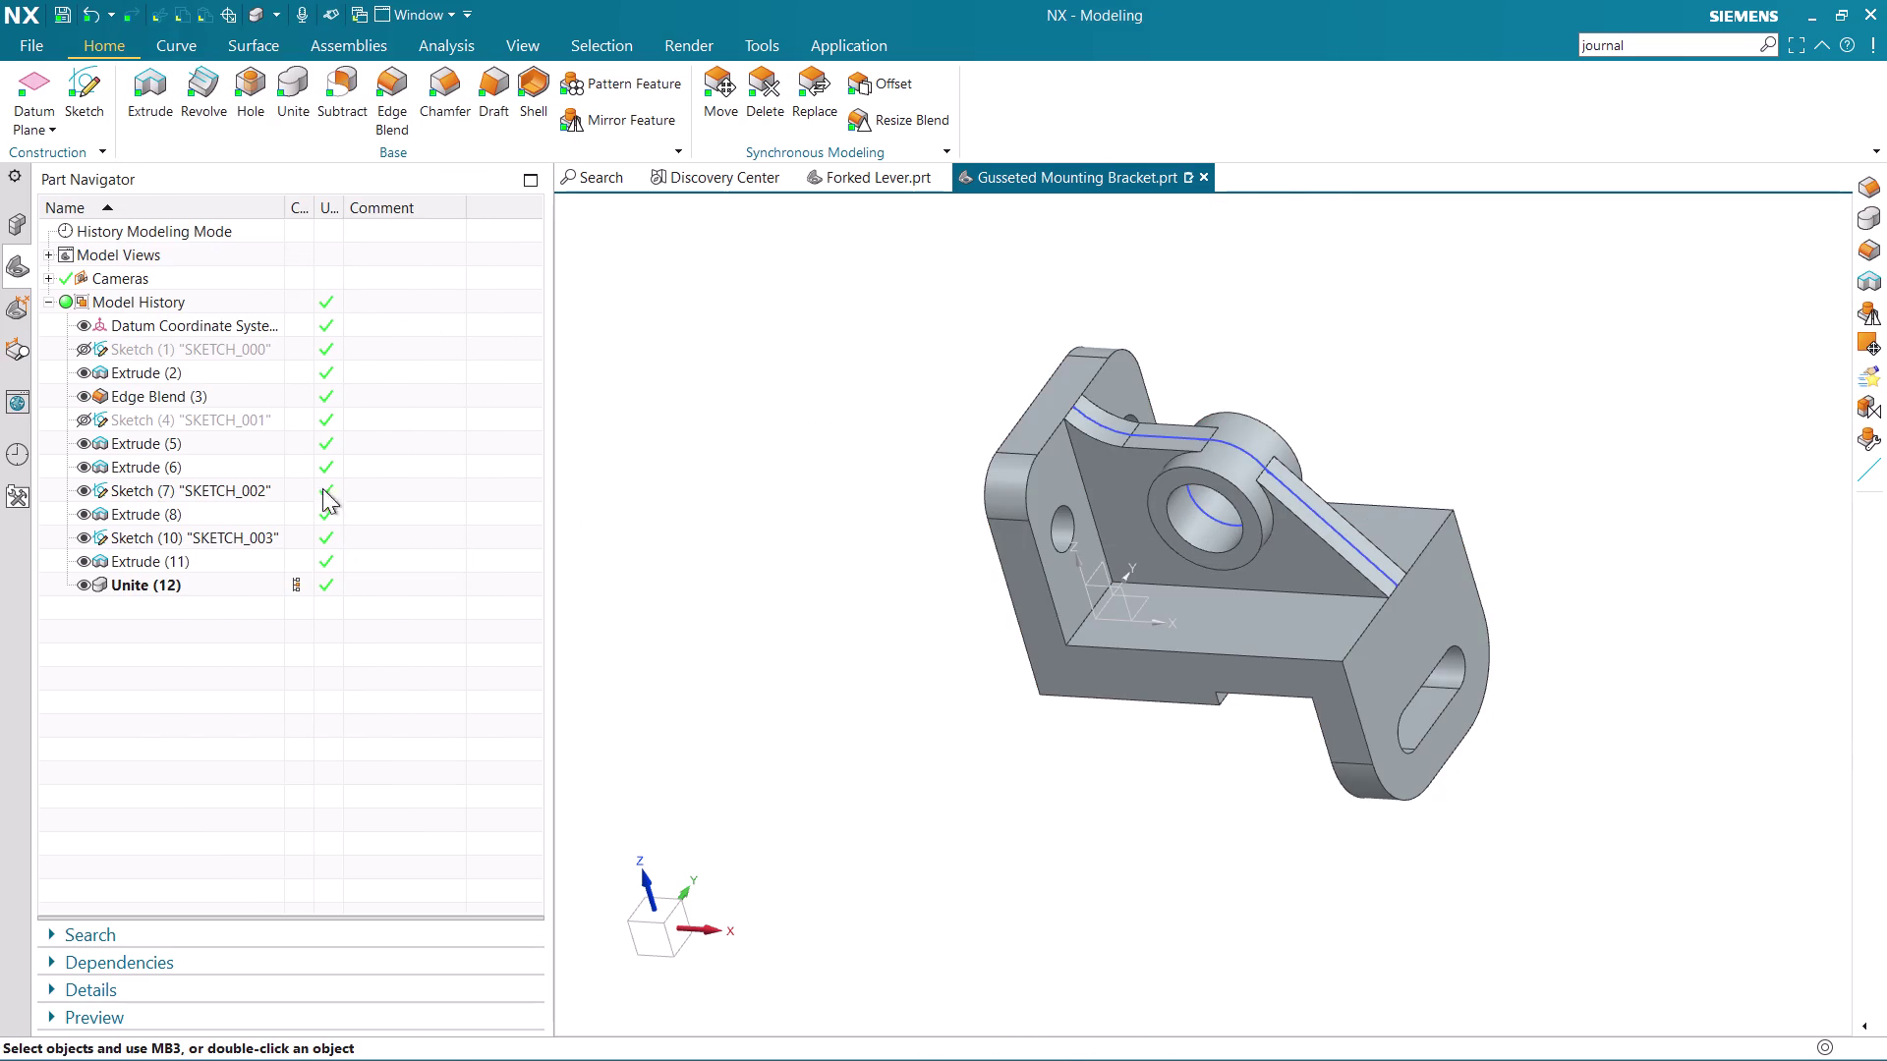
Orbit around the bracket to inspect the united gusset from all sides.
click(81, 543)
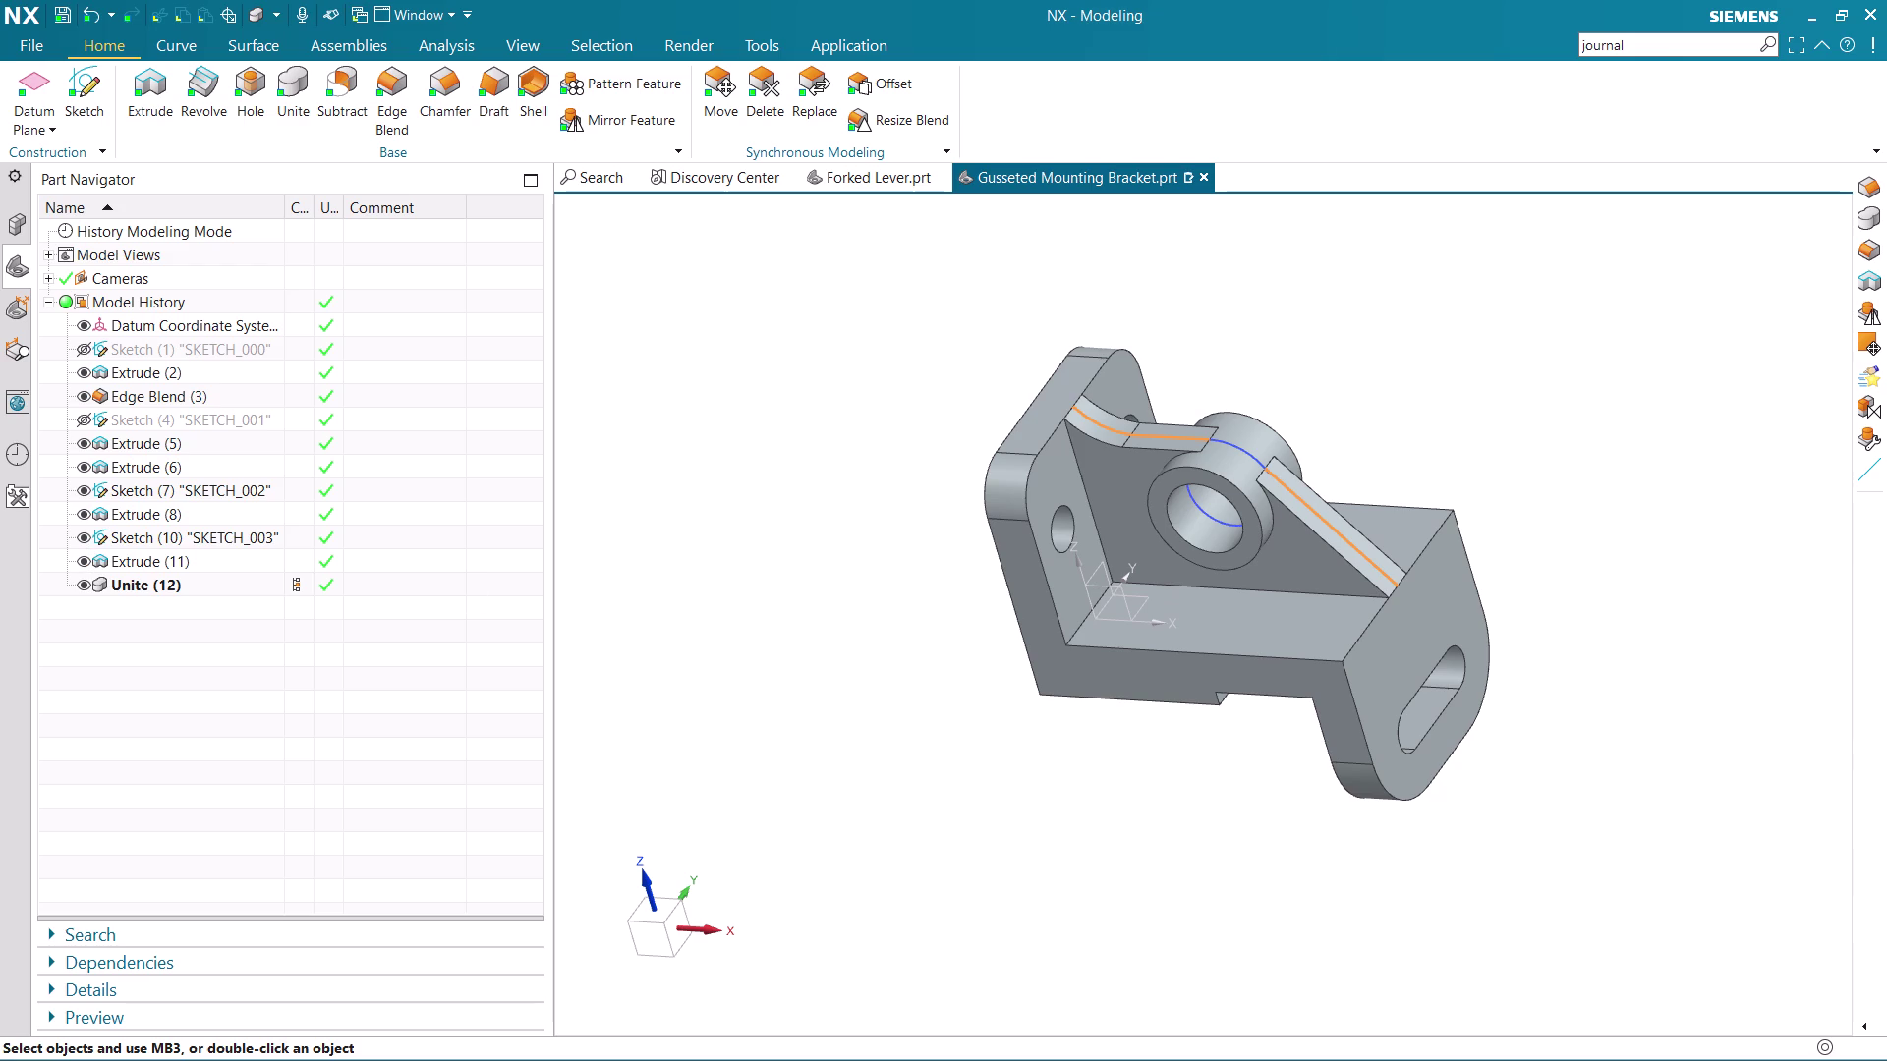
click(83, 489)
middle_drag(1249, 770, 1096, 807)
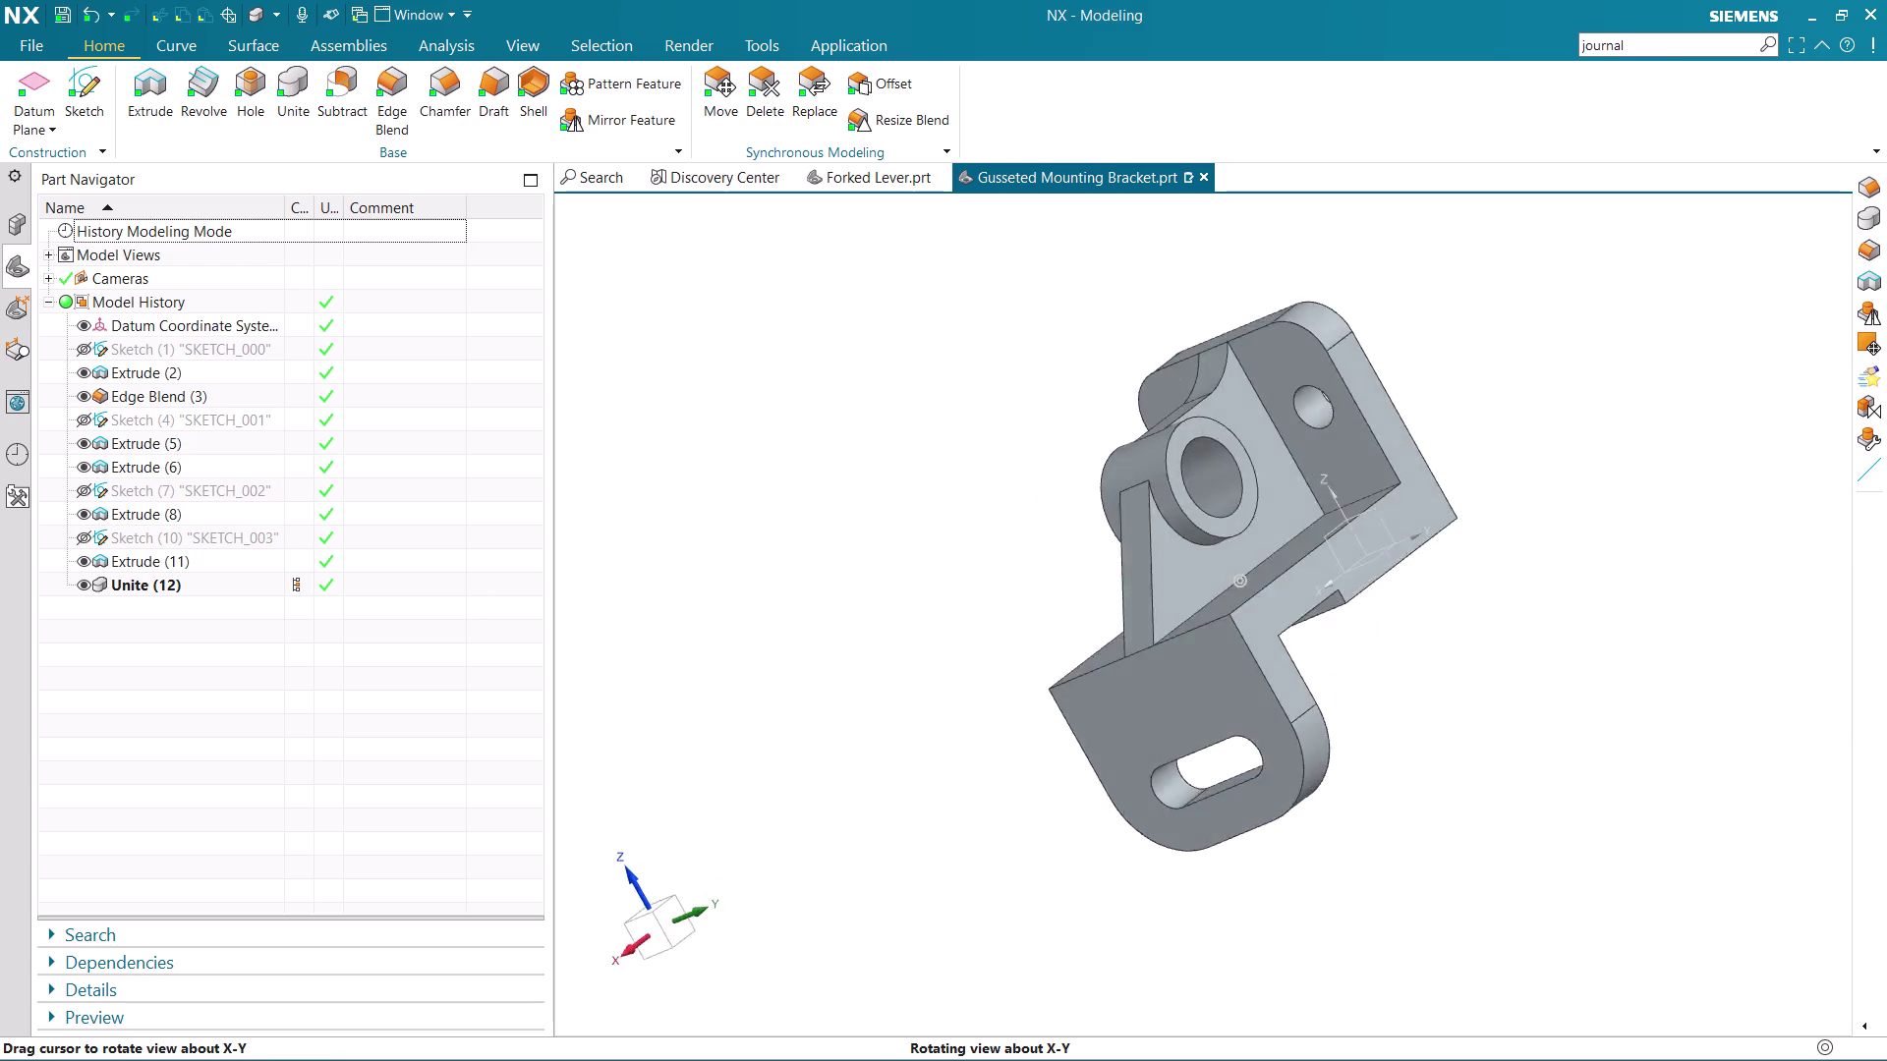
middle_drag(1096, 807, 1190, 847)
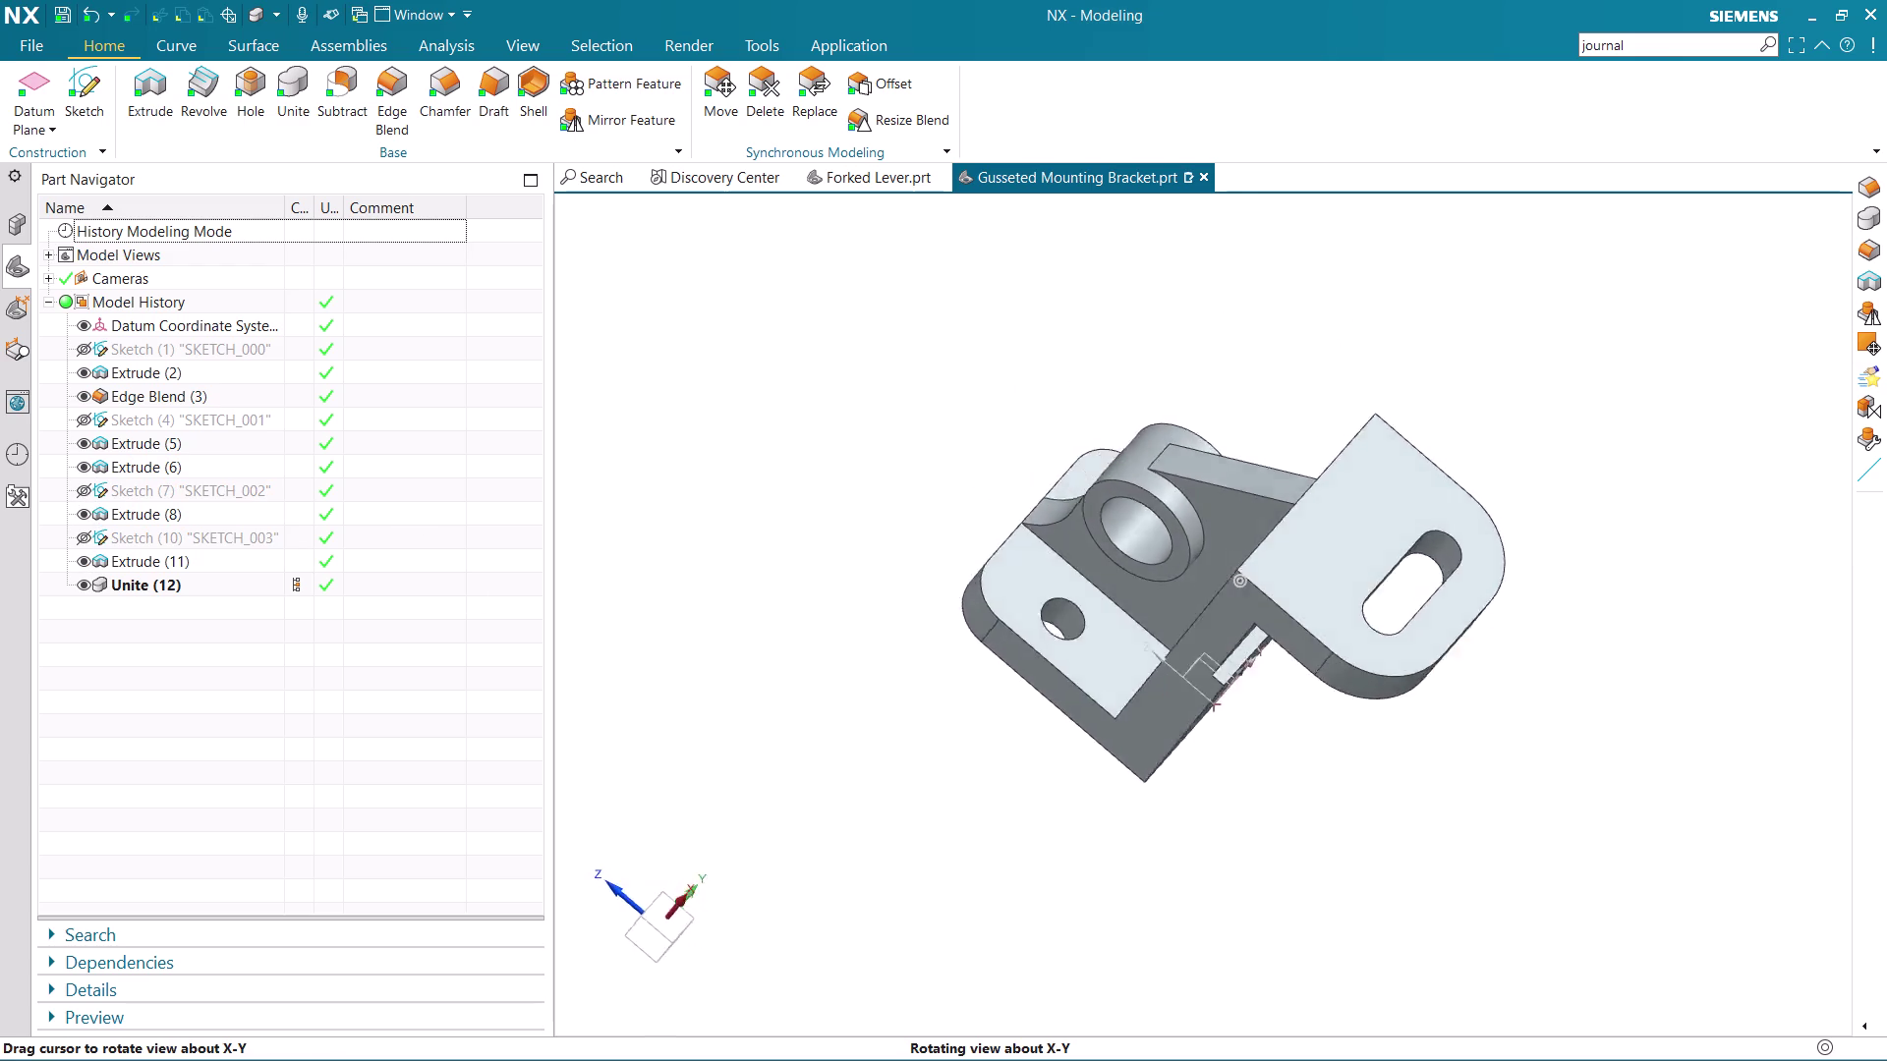
middle_drag(1190, 847, 1301, 842)
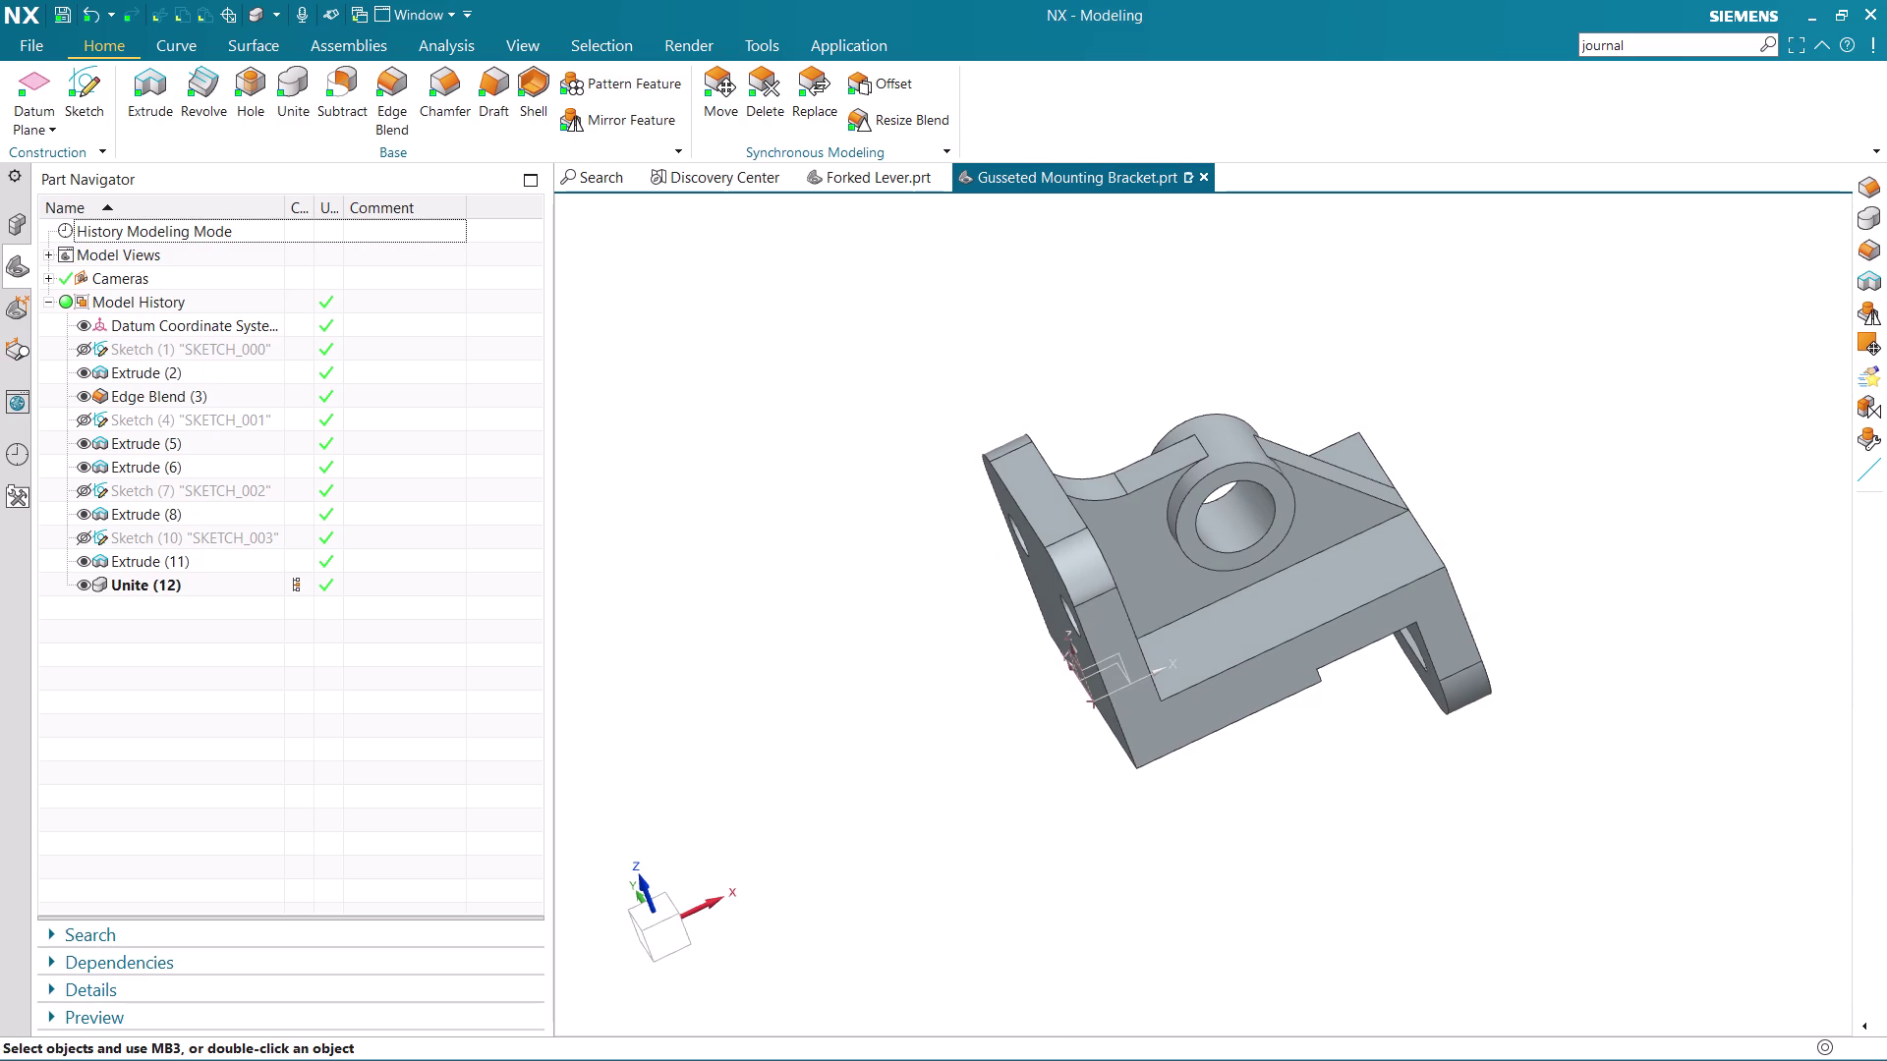
middle_drag(1547, 752, 1505, 824)
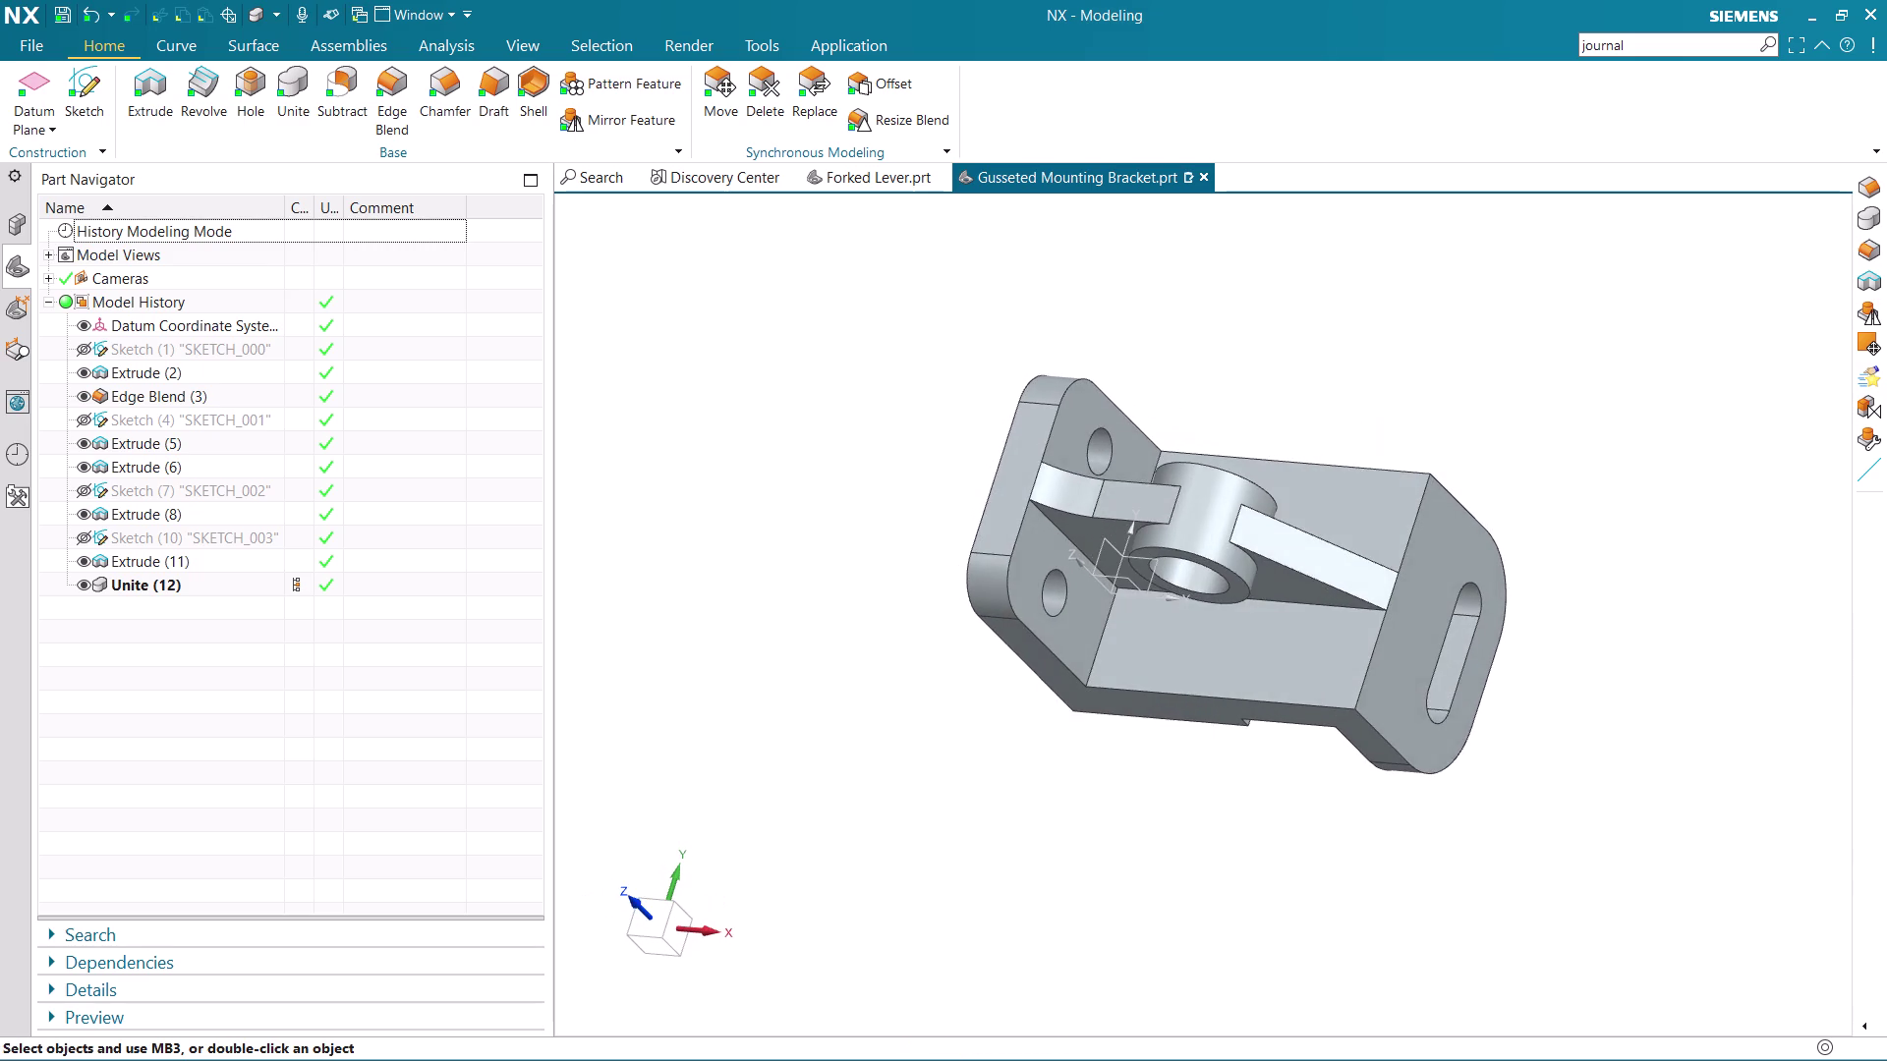
scroll(up, 3)
scroll(down, 3)
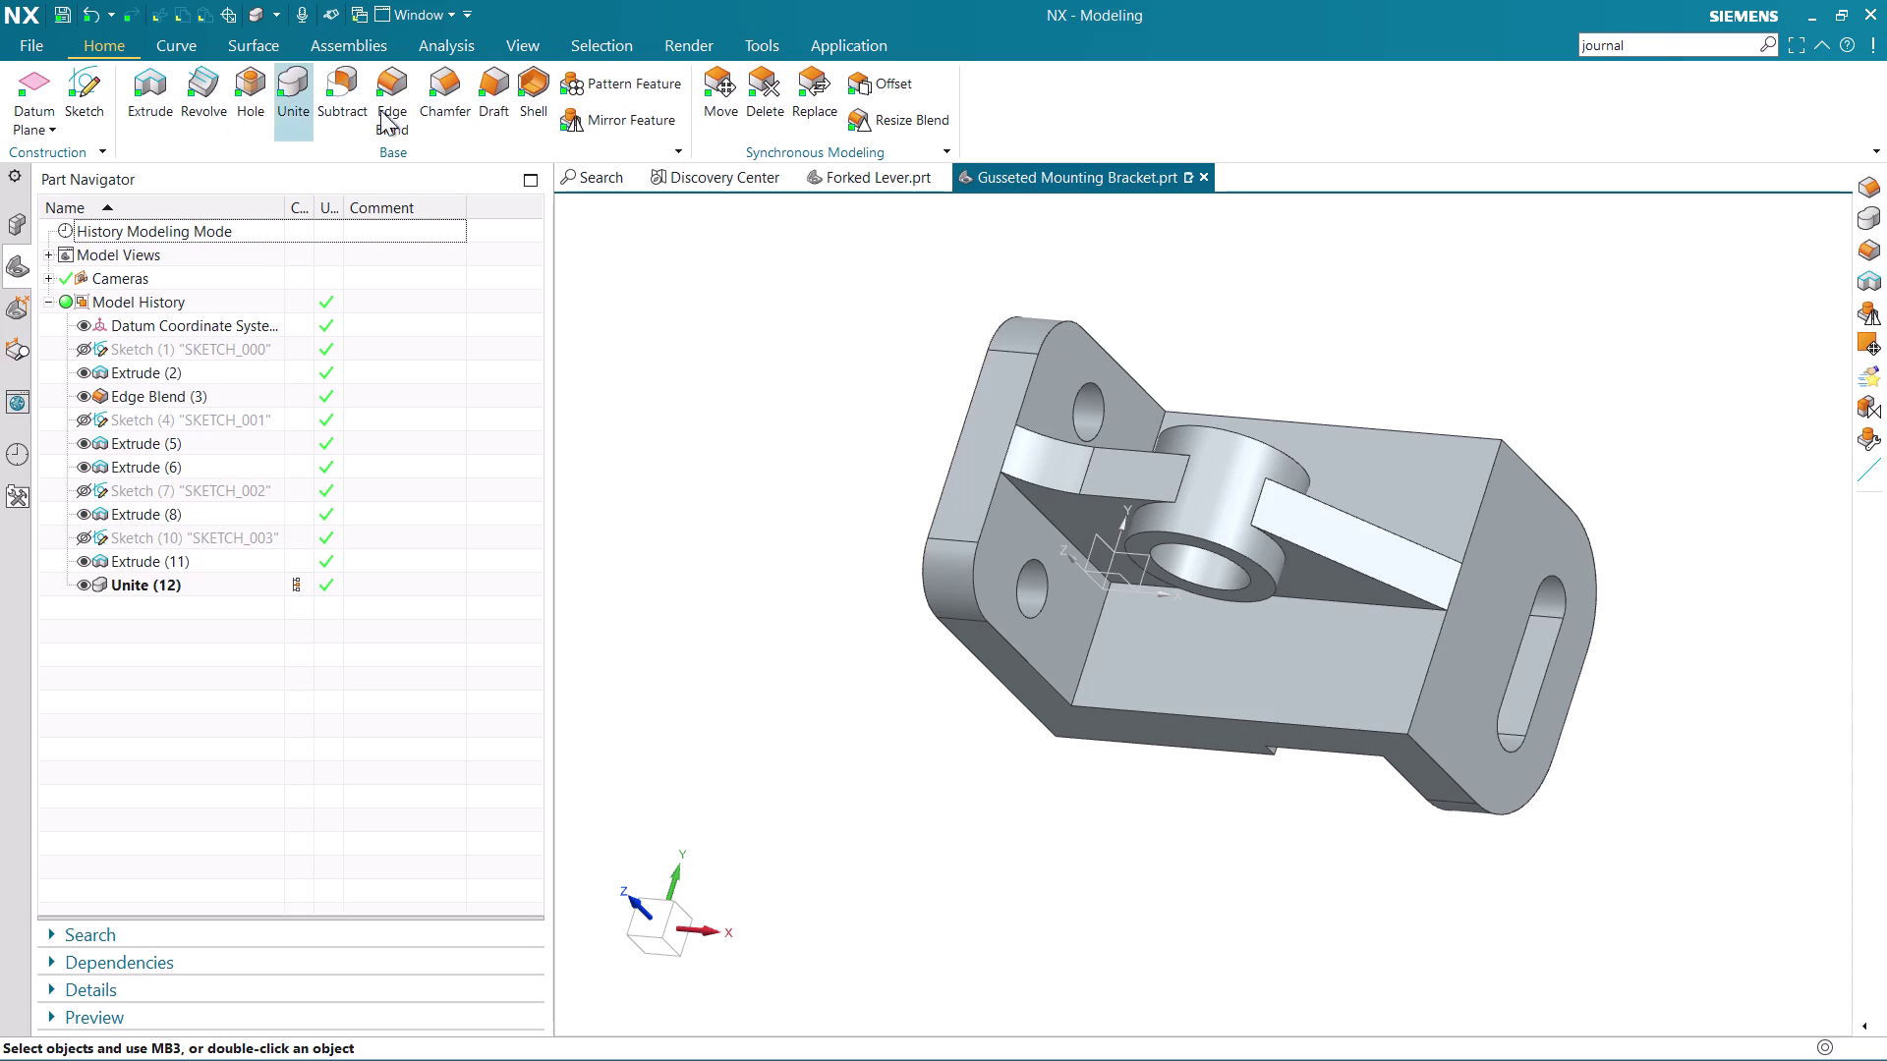
Start a symmetric chamfer on the first two gusset edges.
click(443, 93)
click(407, 107)
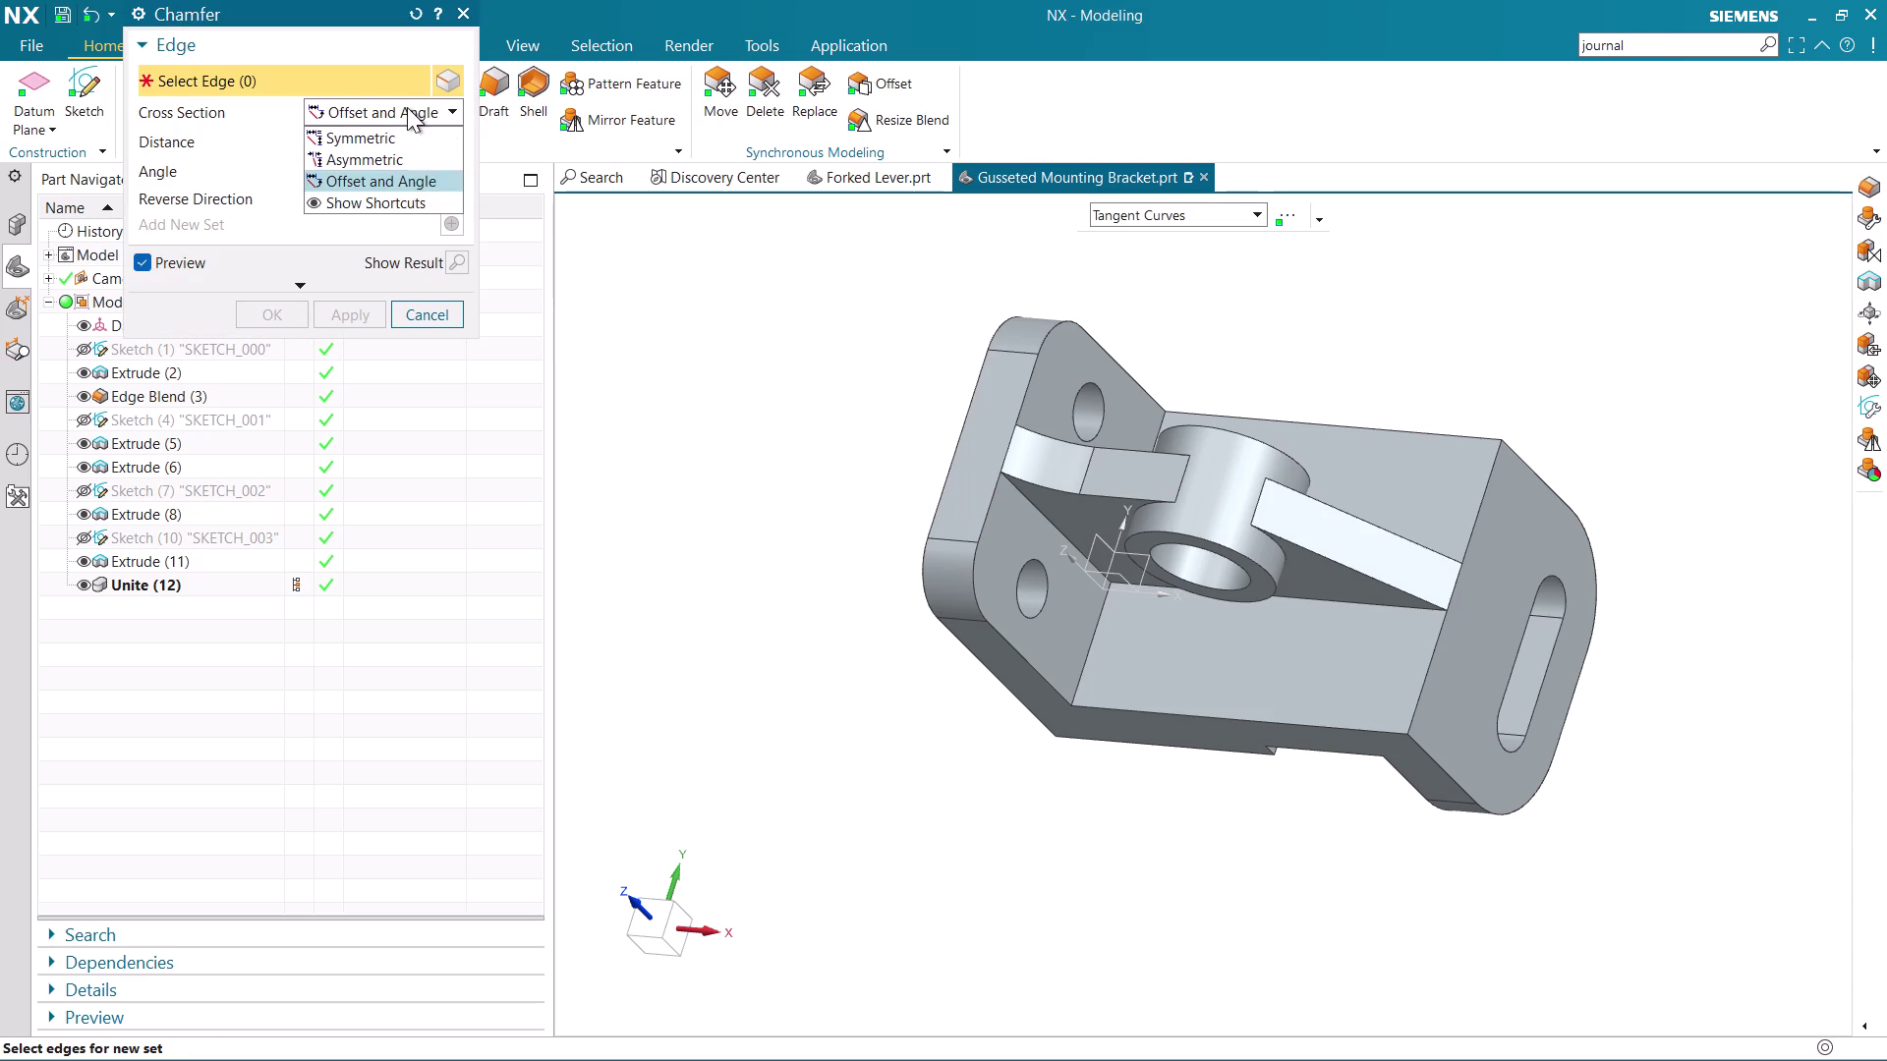
click(403, 145)
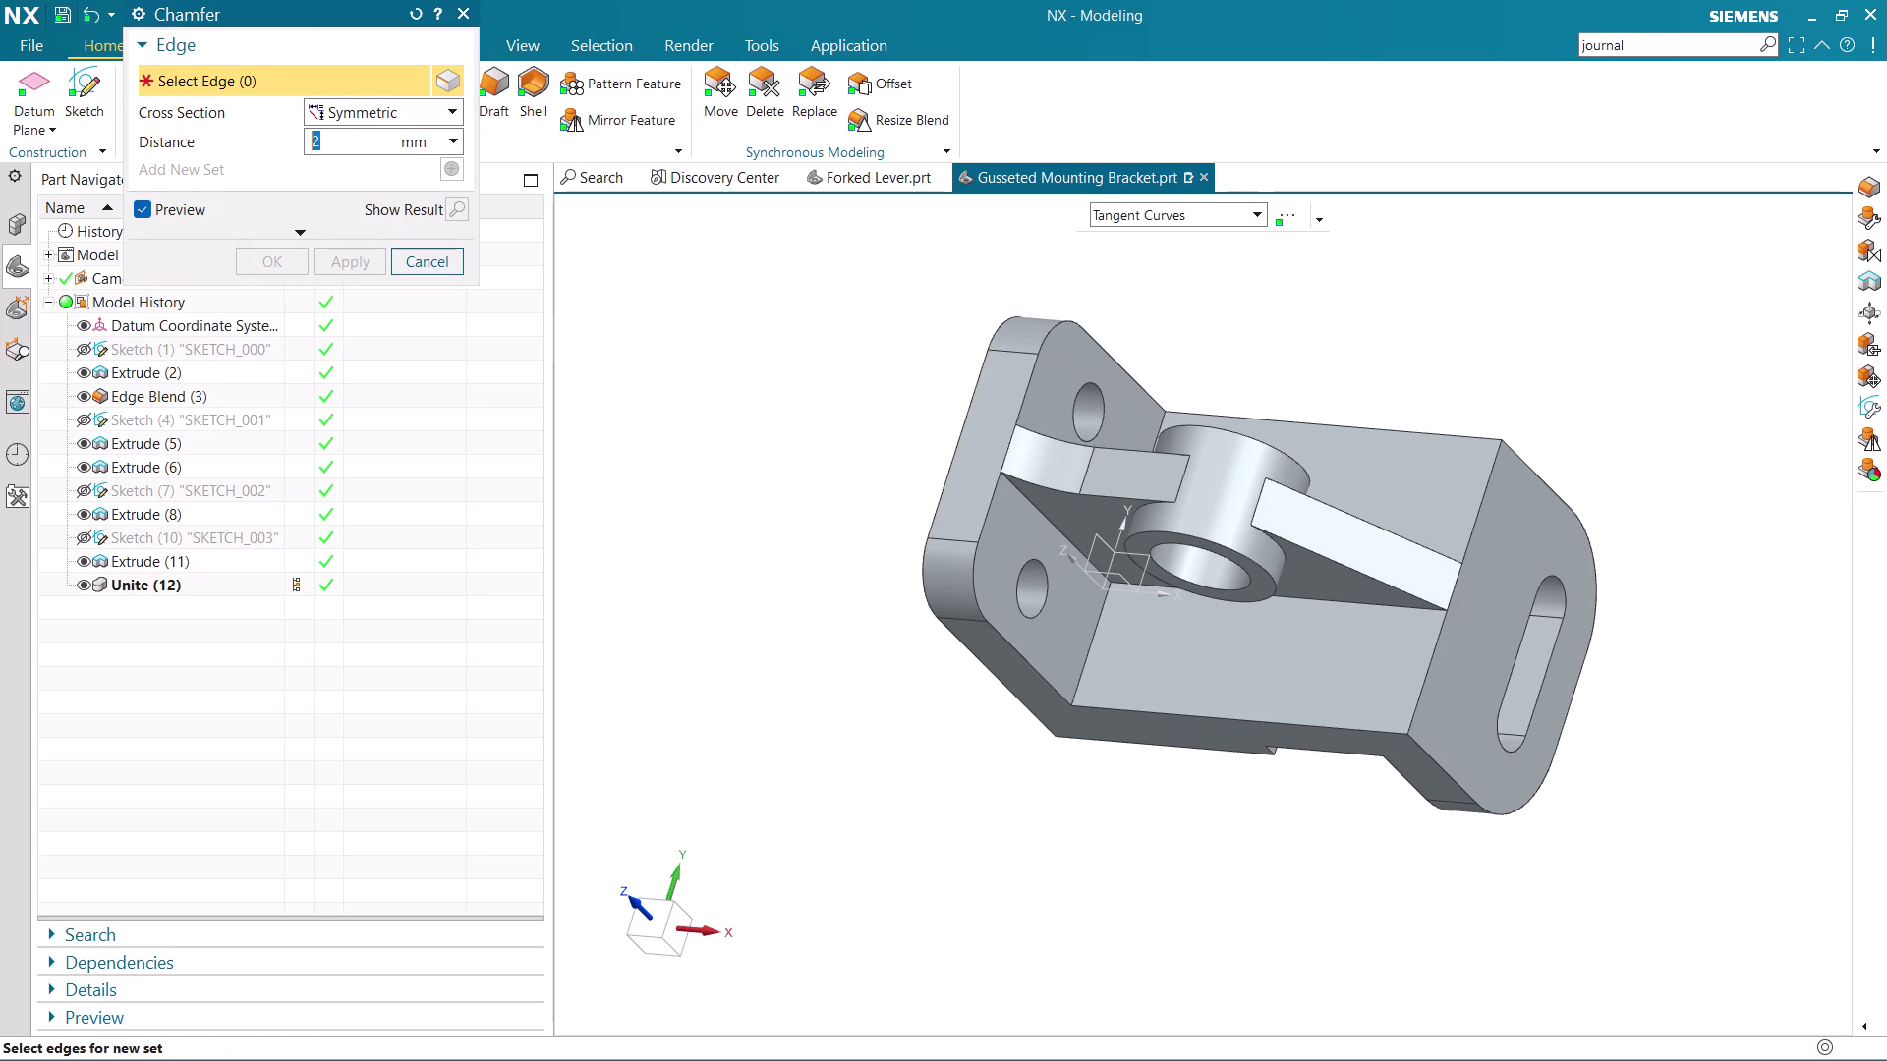
click(1021, 495)
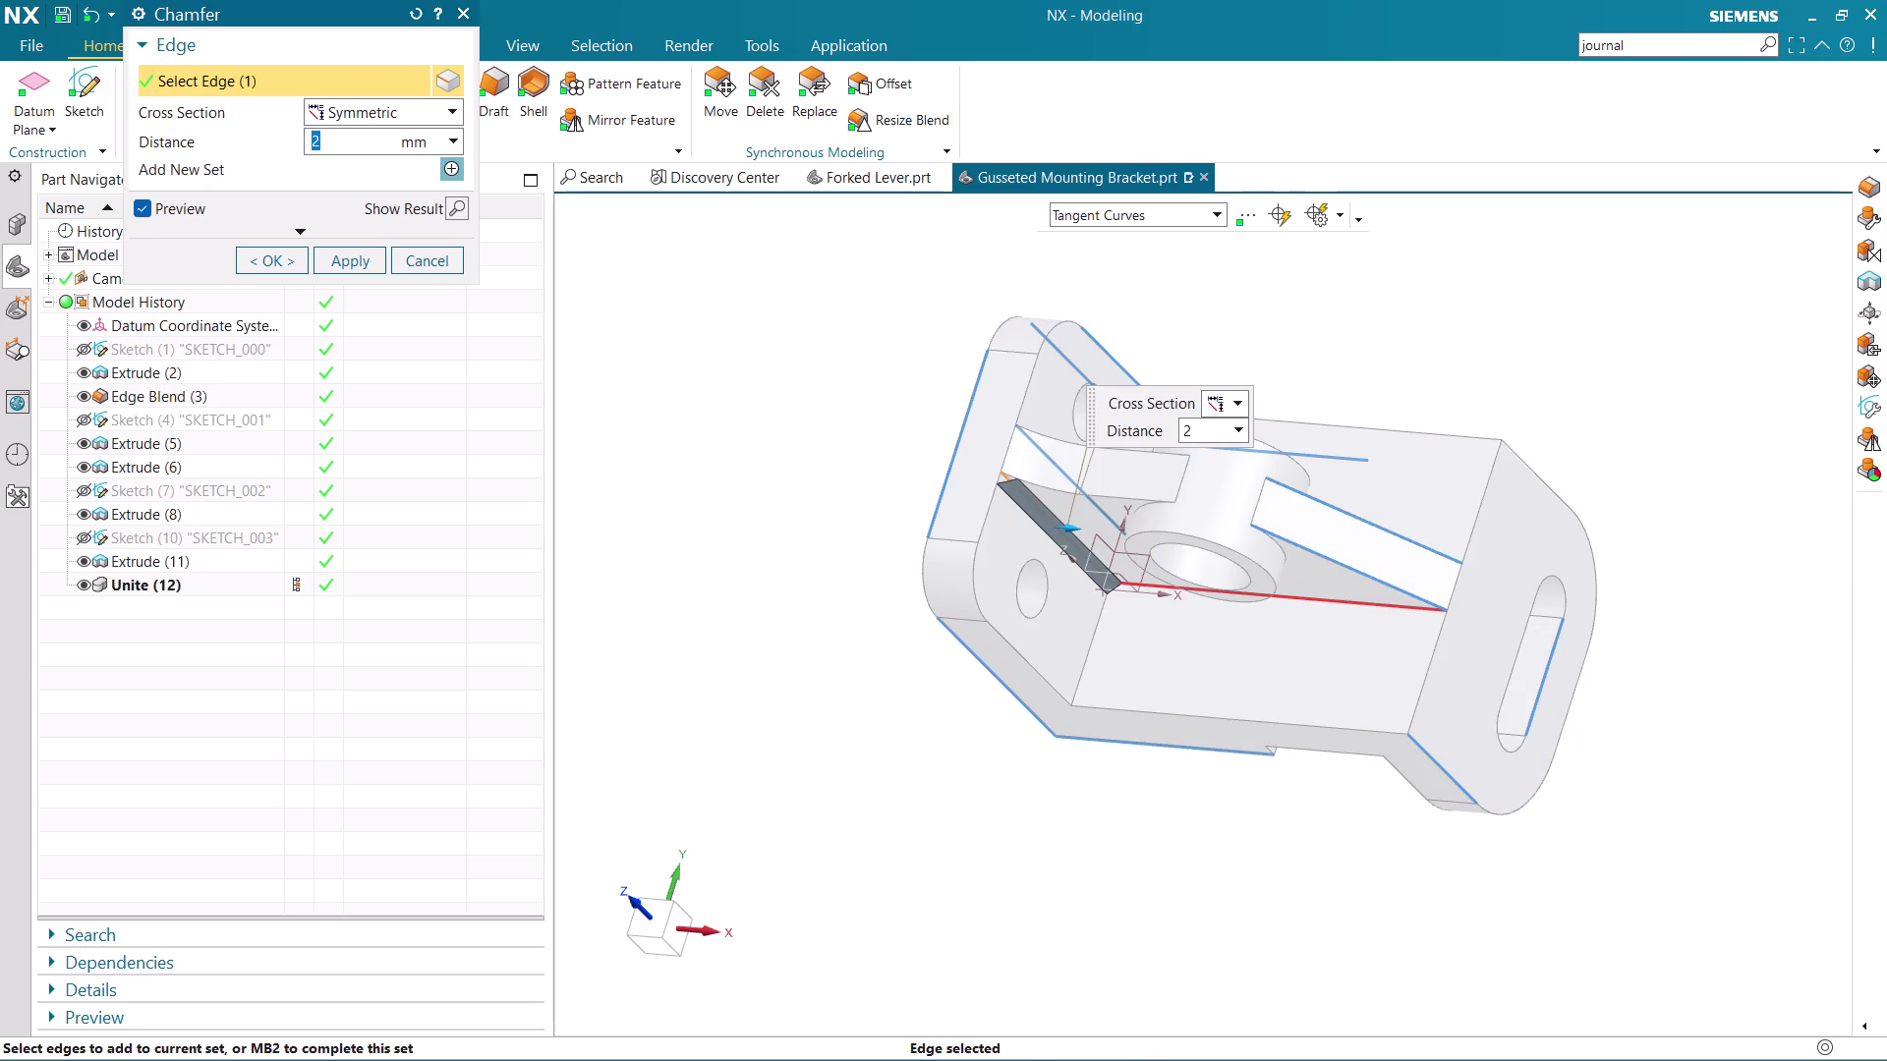
click(1149, 587)
middle_drag(1455, 411, 1454, 358)
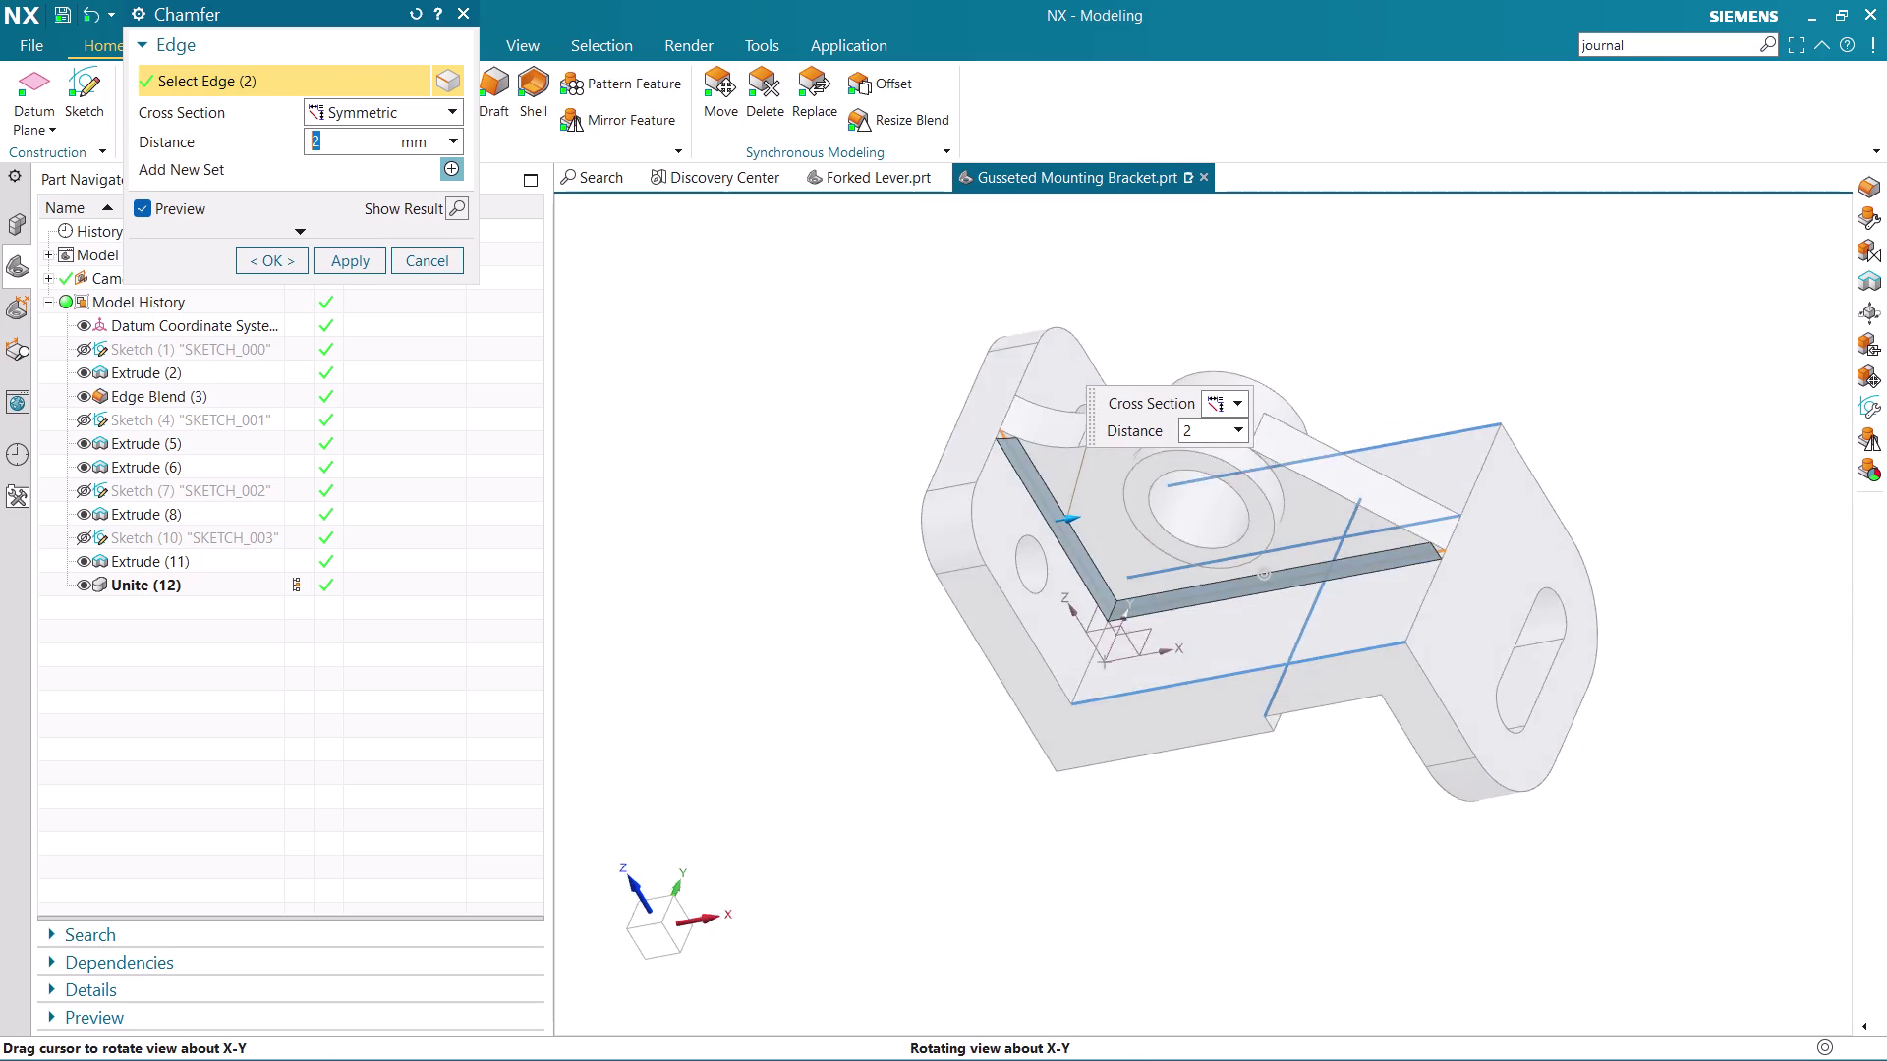
middle_drag(1455, 357, 1390, 370)
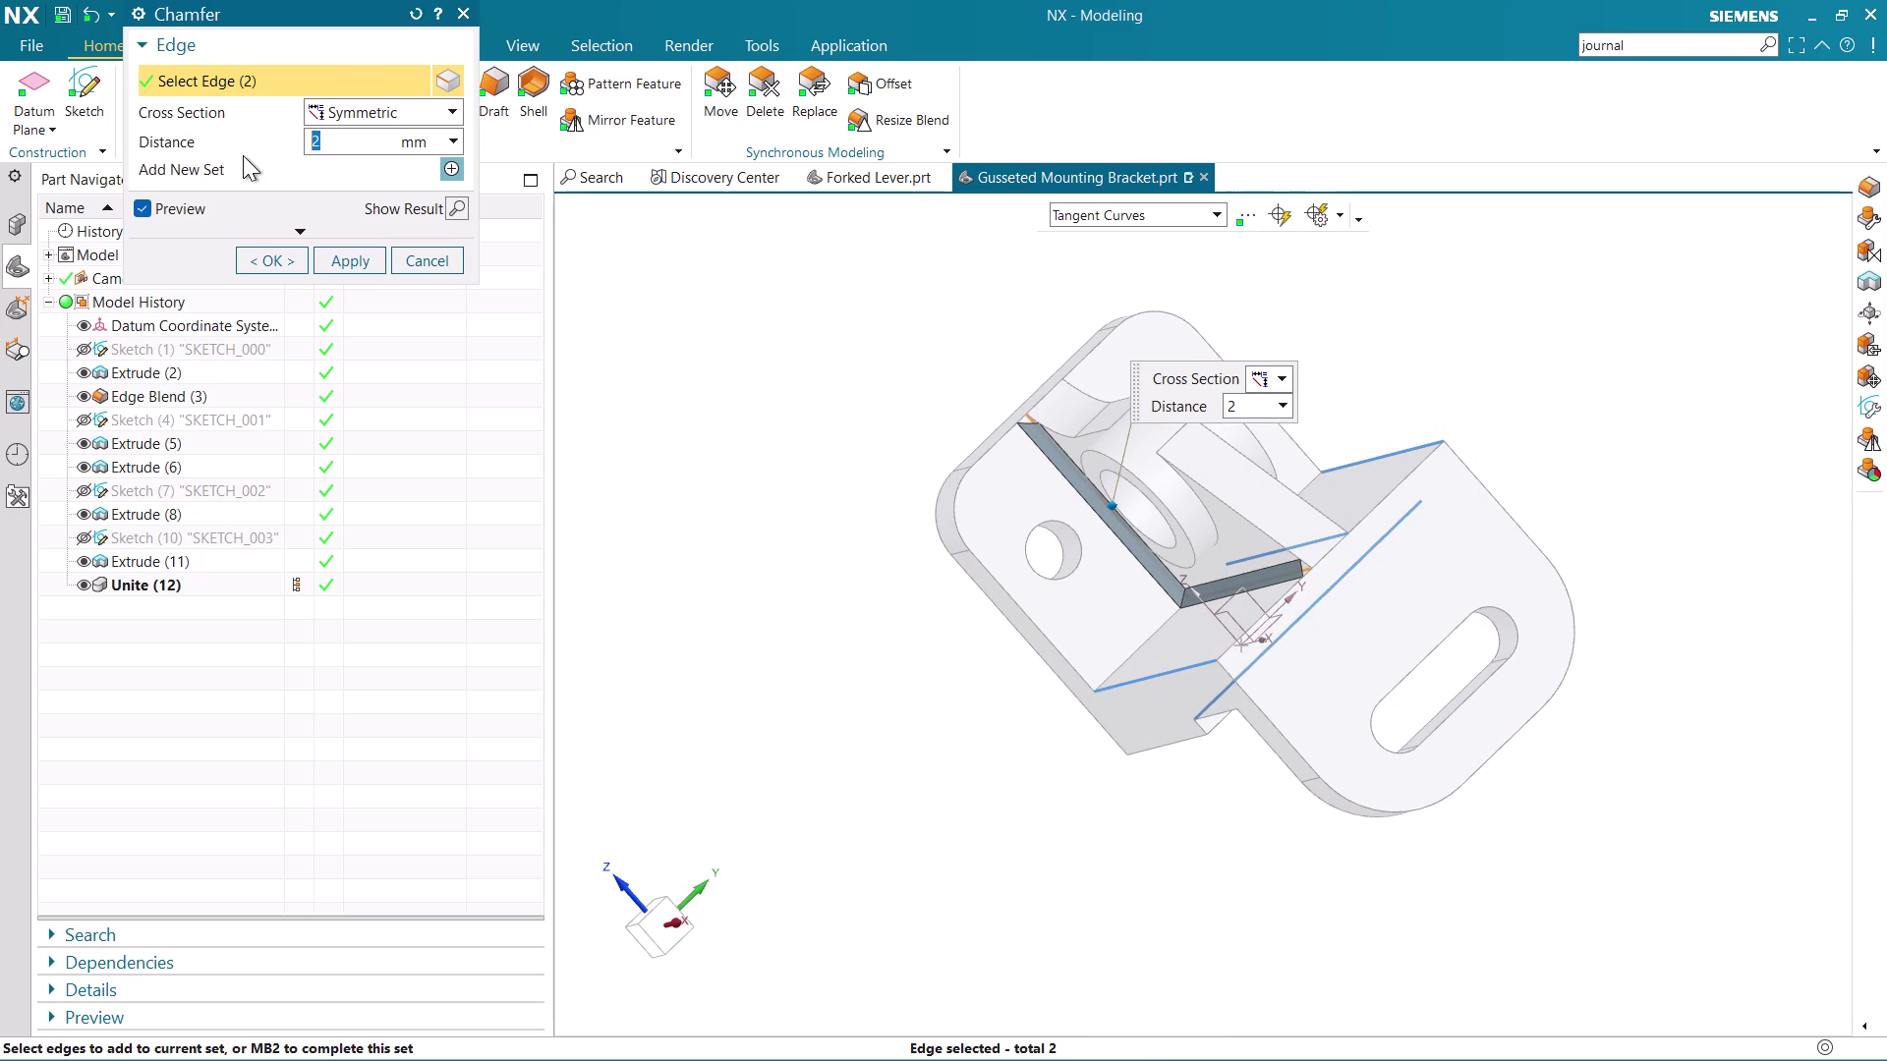
Set the chamfer distance to 1 mm, add the other two gusset edges, and apply.
key(BackSpace)
key(1)
key(Return)
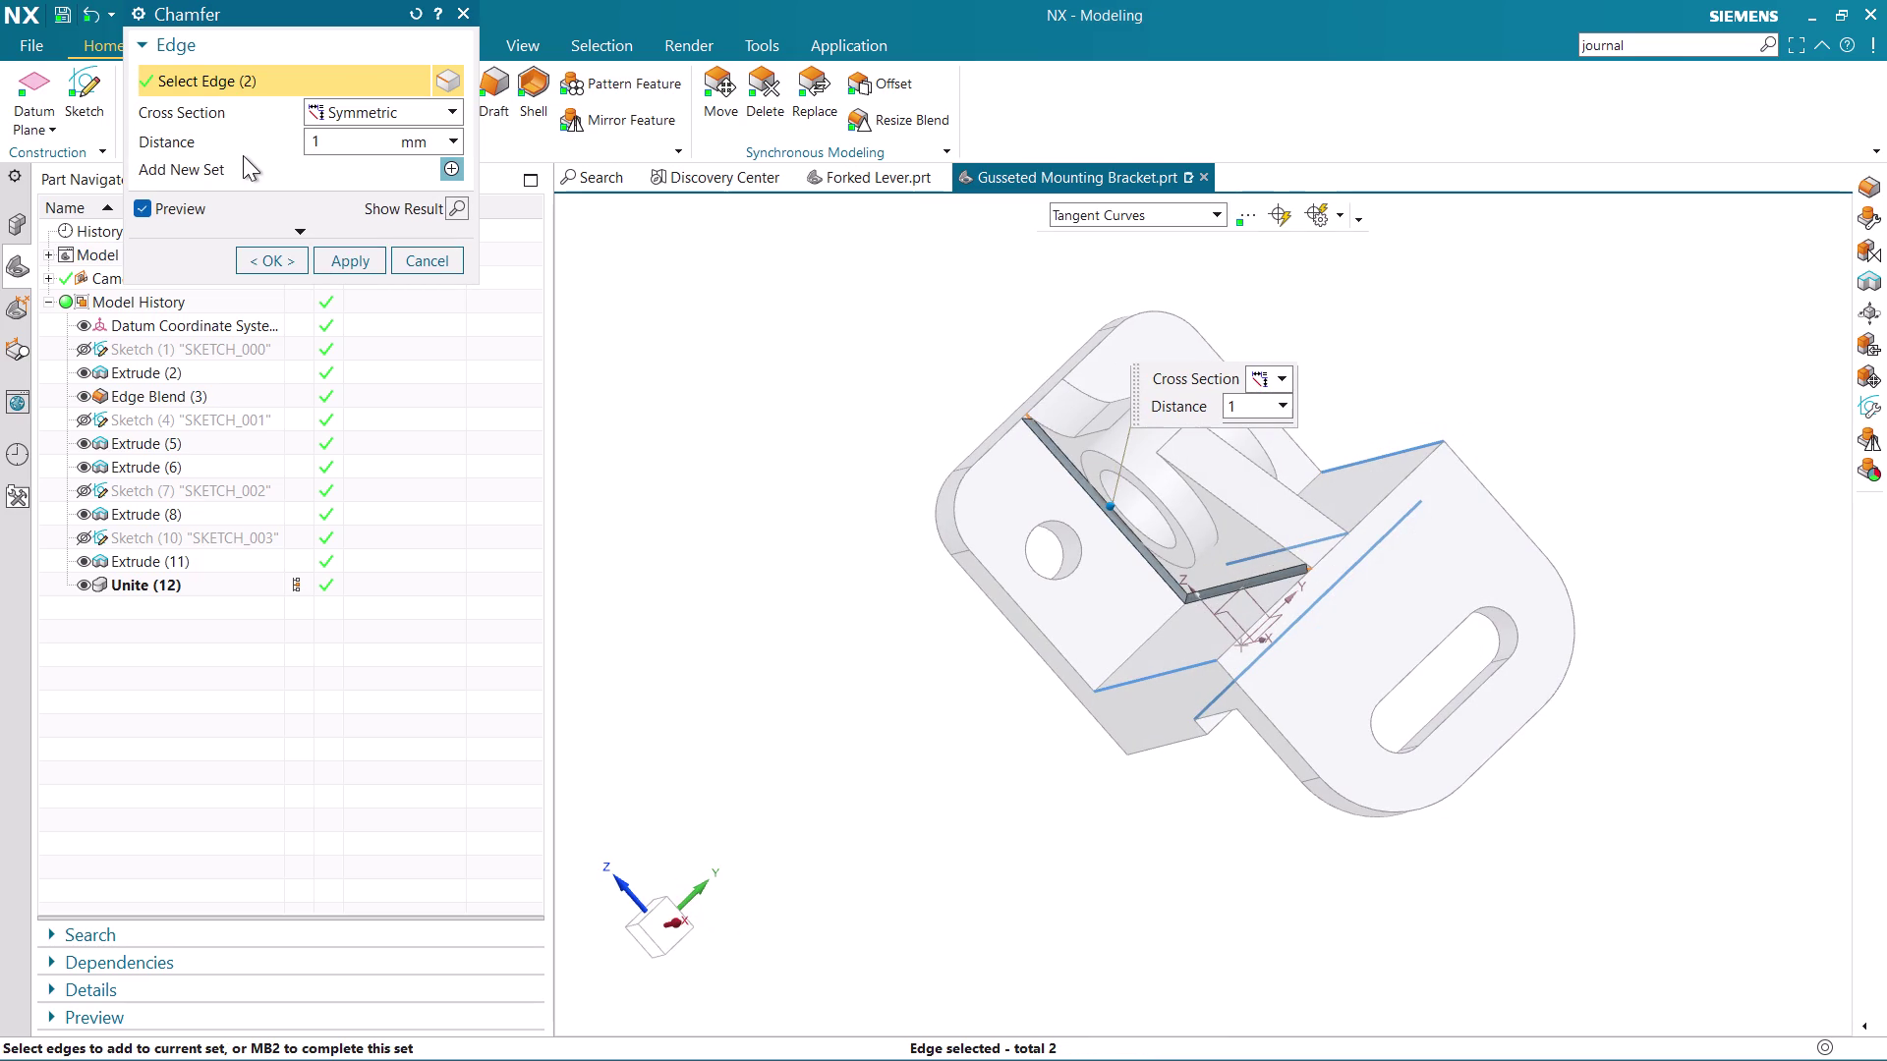
middle_drag(1548, 338, 1480, 430)
click(1173, 344)
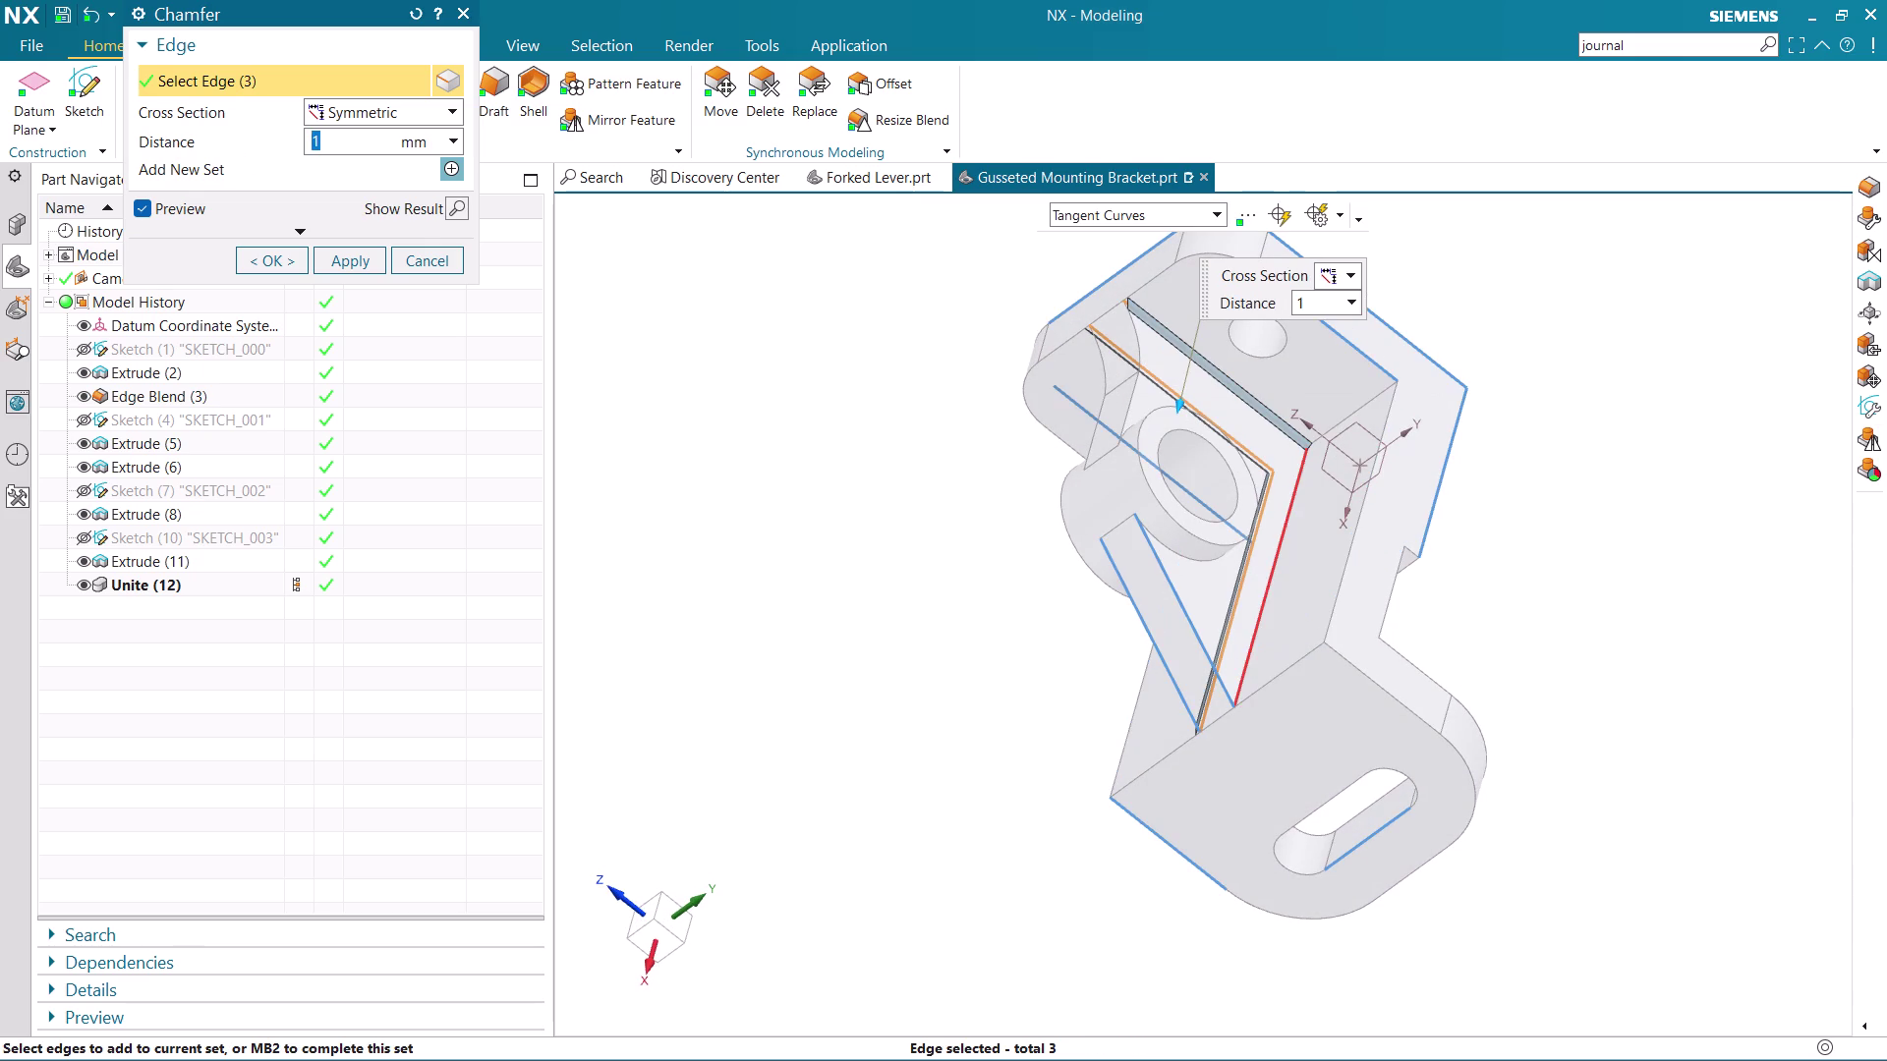
click(1299, 487)
middle_drag(1728, 502, 1823, 449)
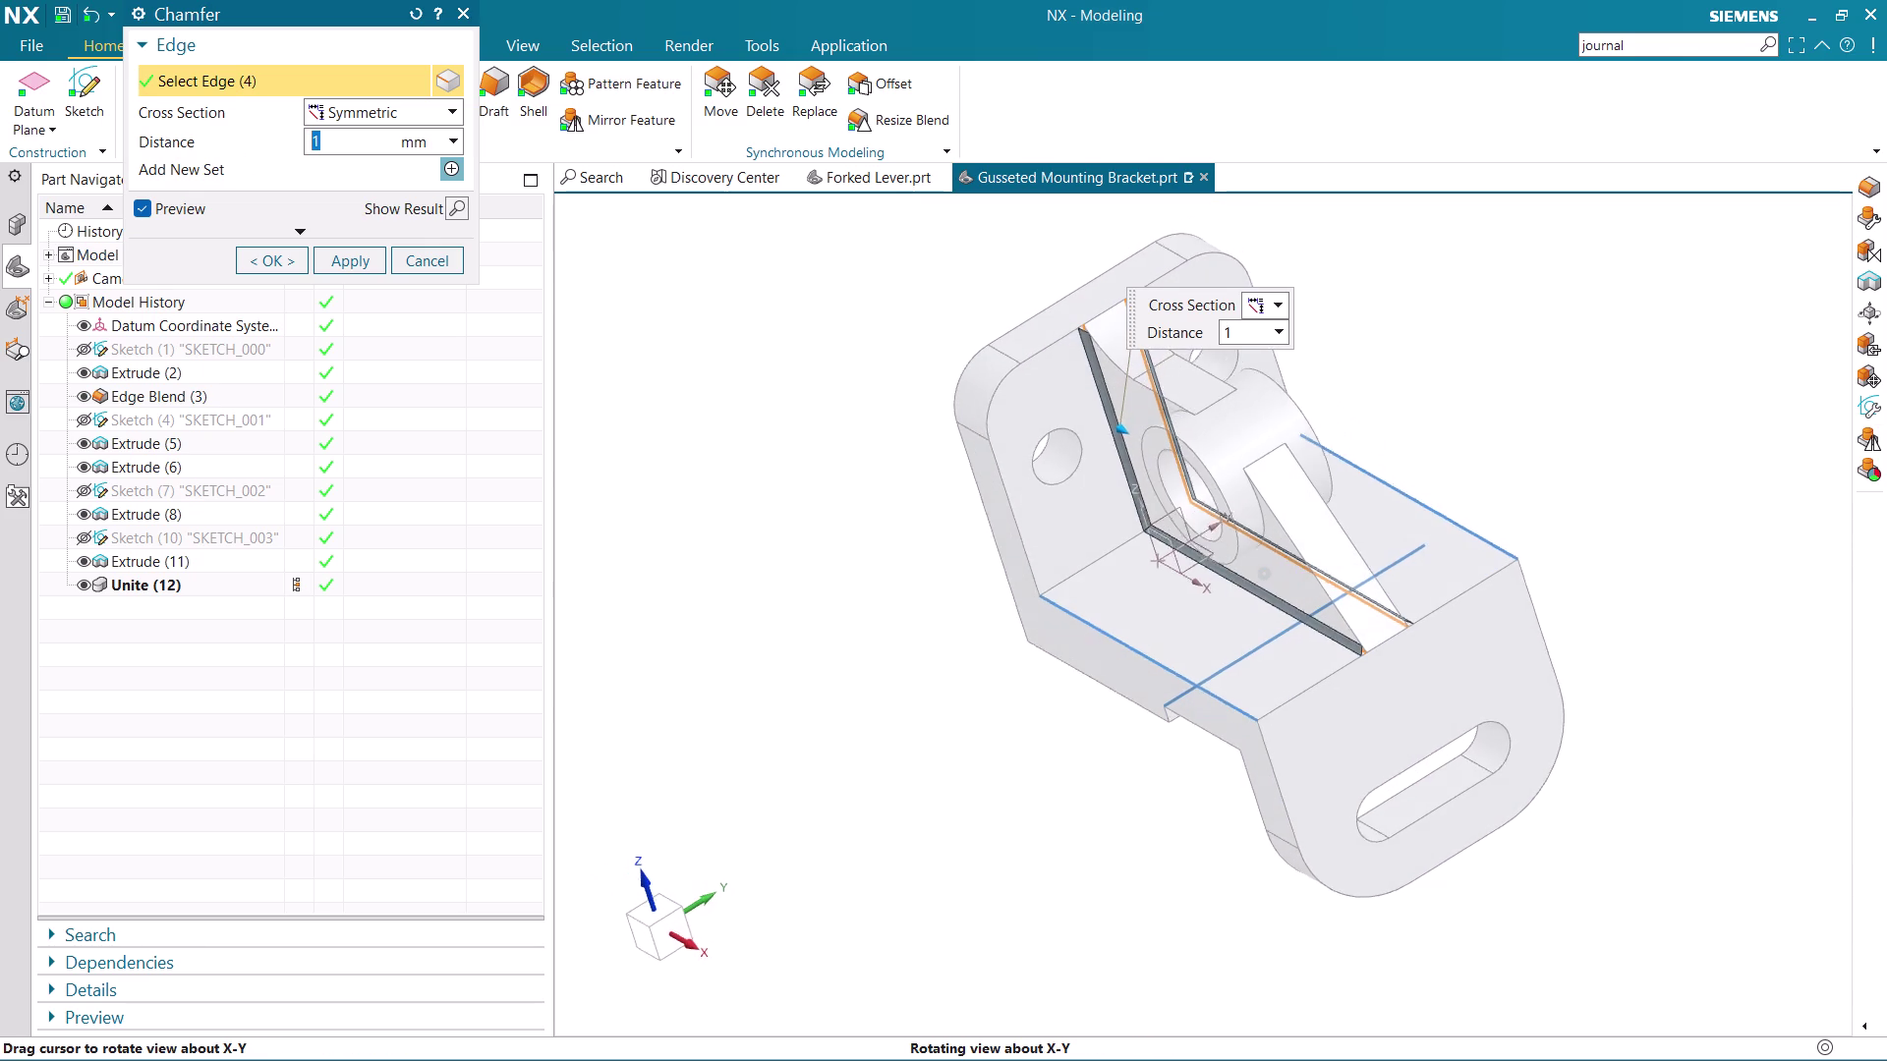
middle_drag(1823, 450, 1825, 446)
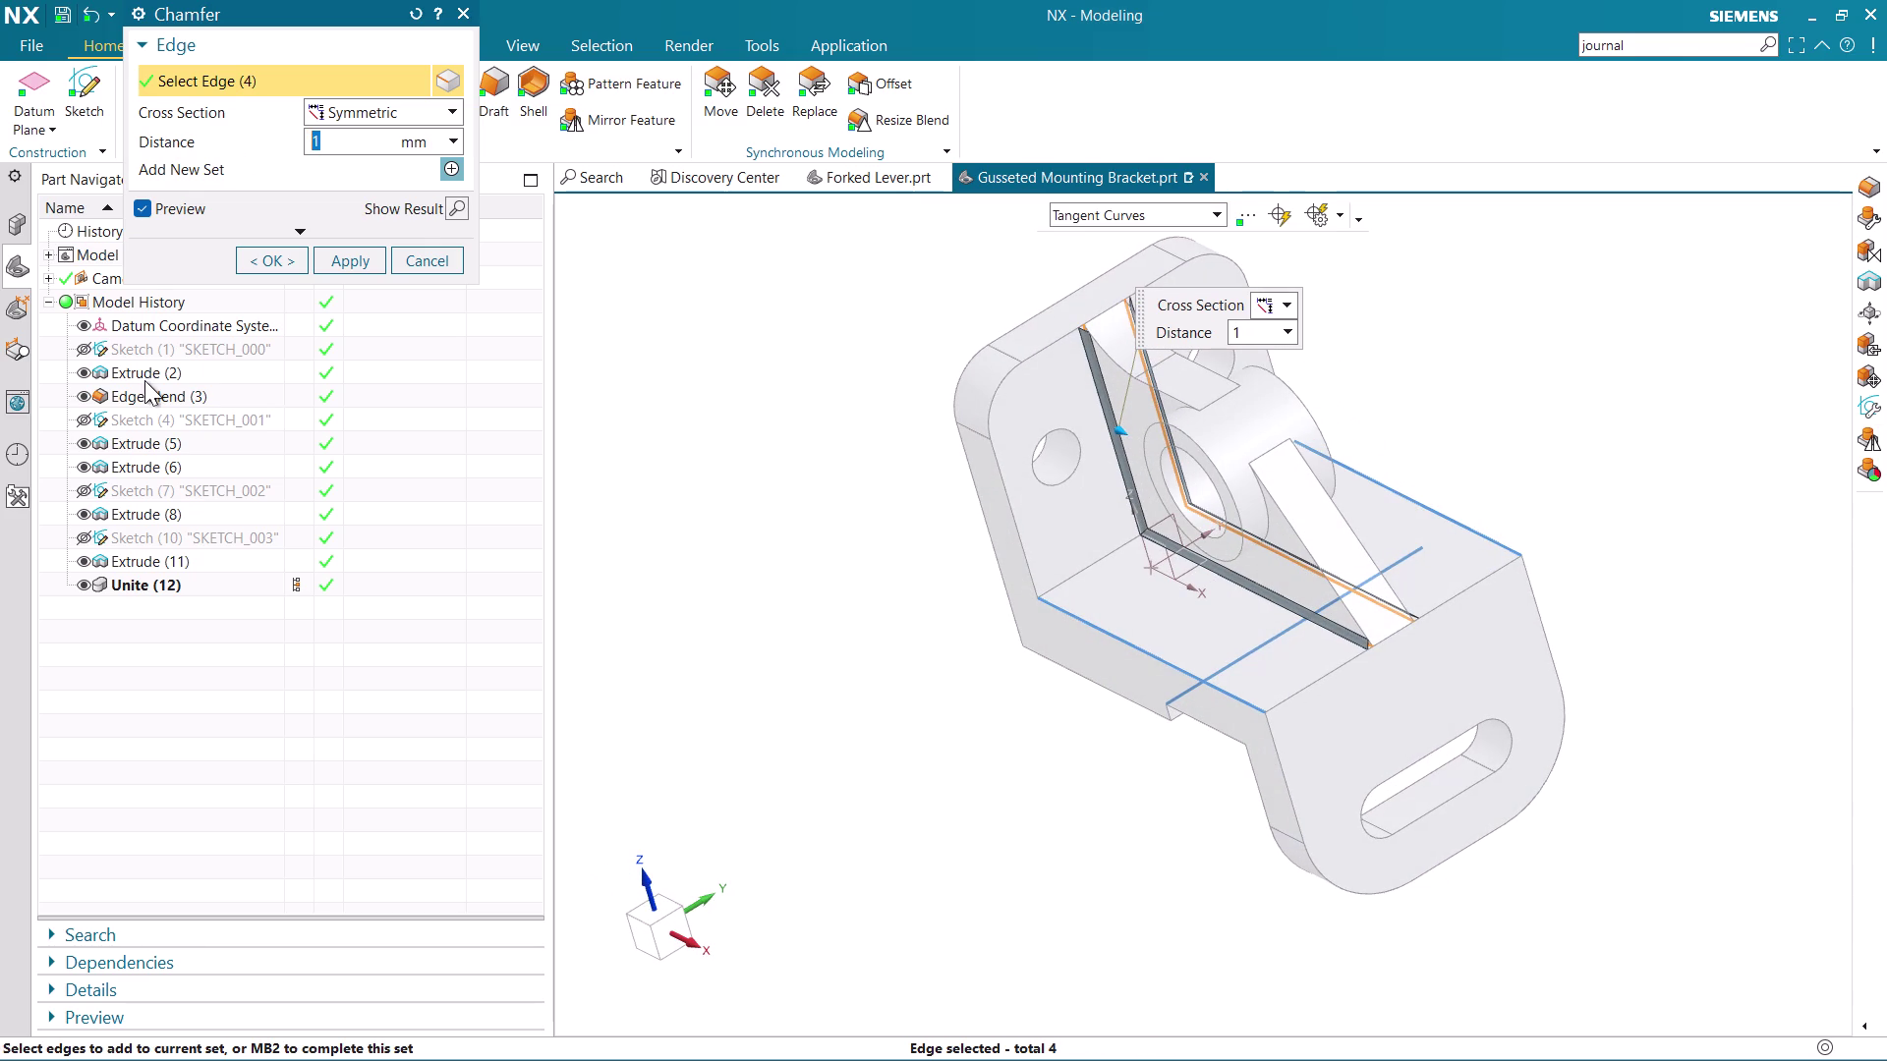
click(277, 268)
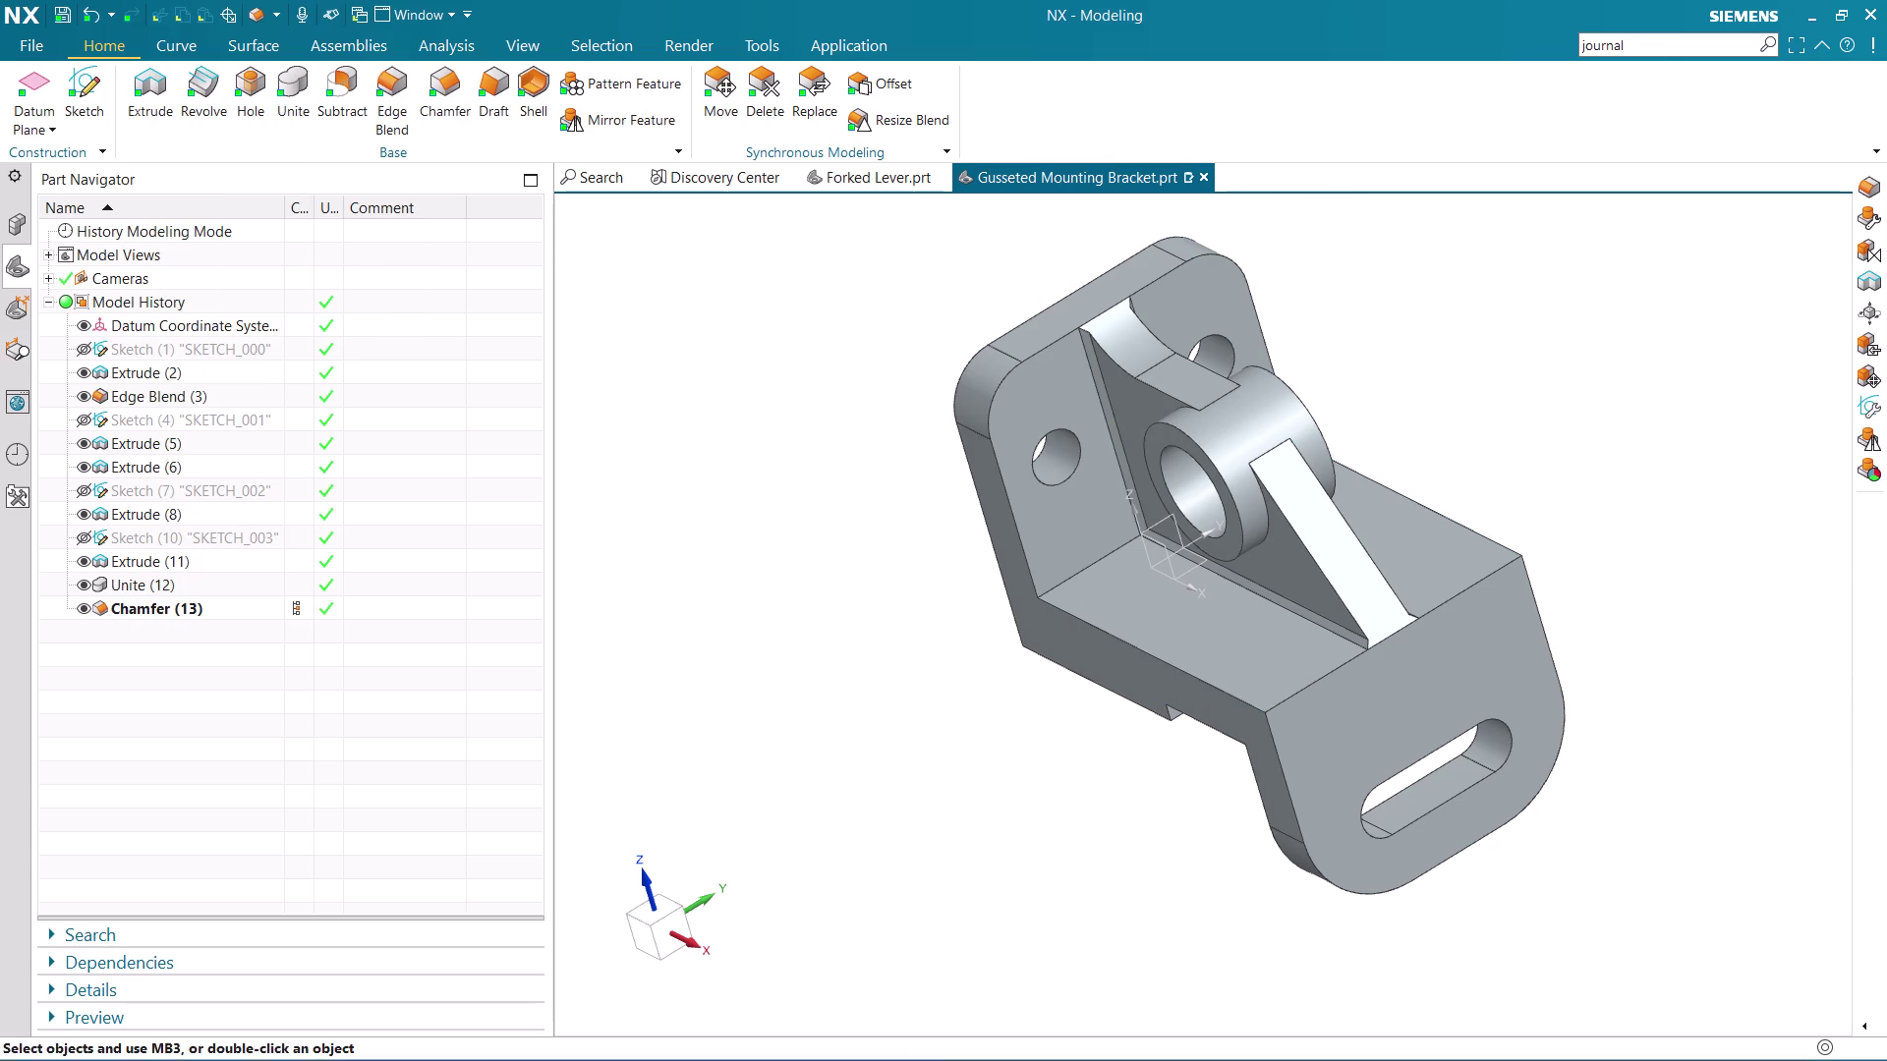
Check the 1 mm gusset chamfers from a few angles and save the part with Ctrl+S.
middle_drag(1817, 539, 1755, 504)
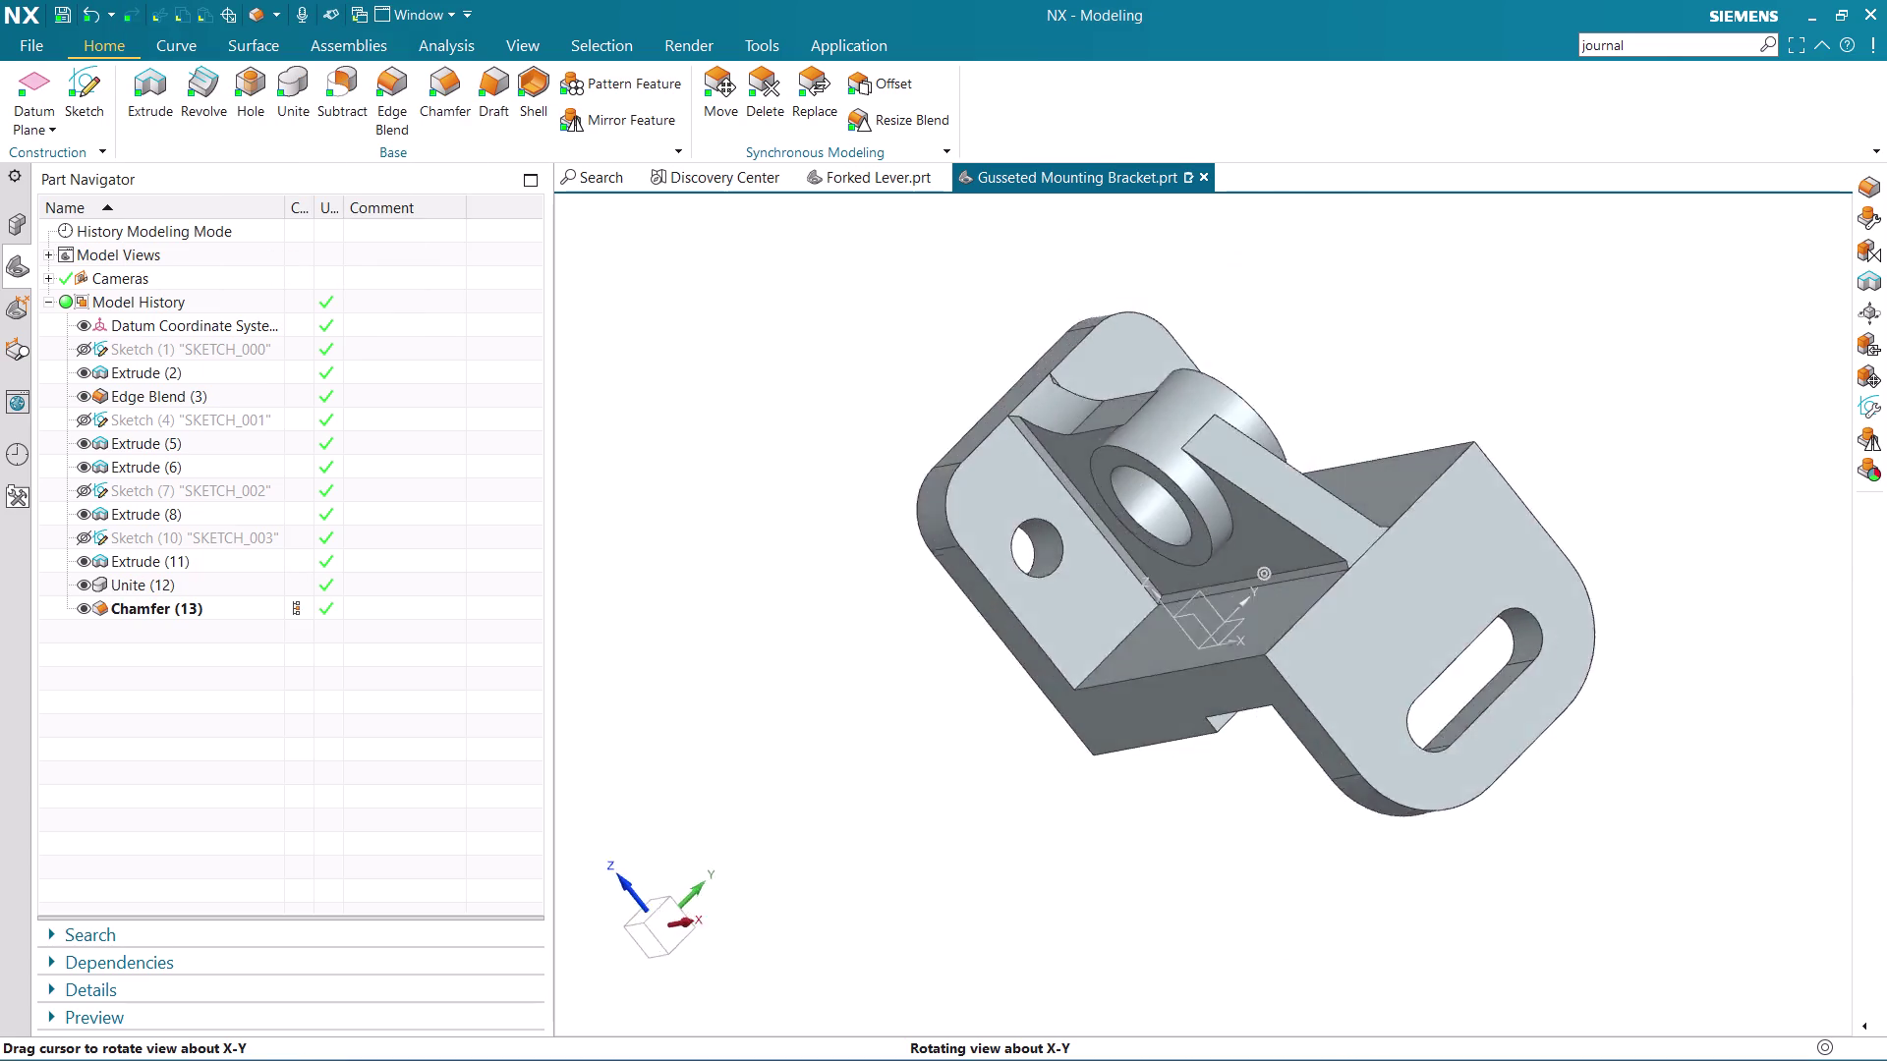
middle_drag(1756, 504, 1756, 542)
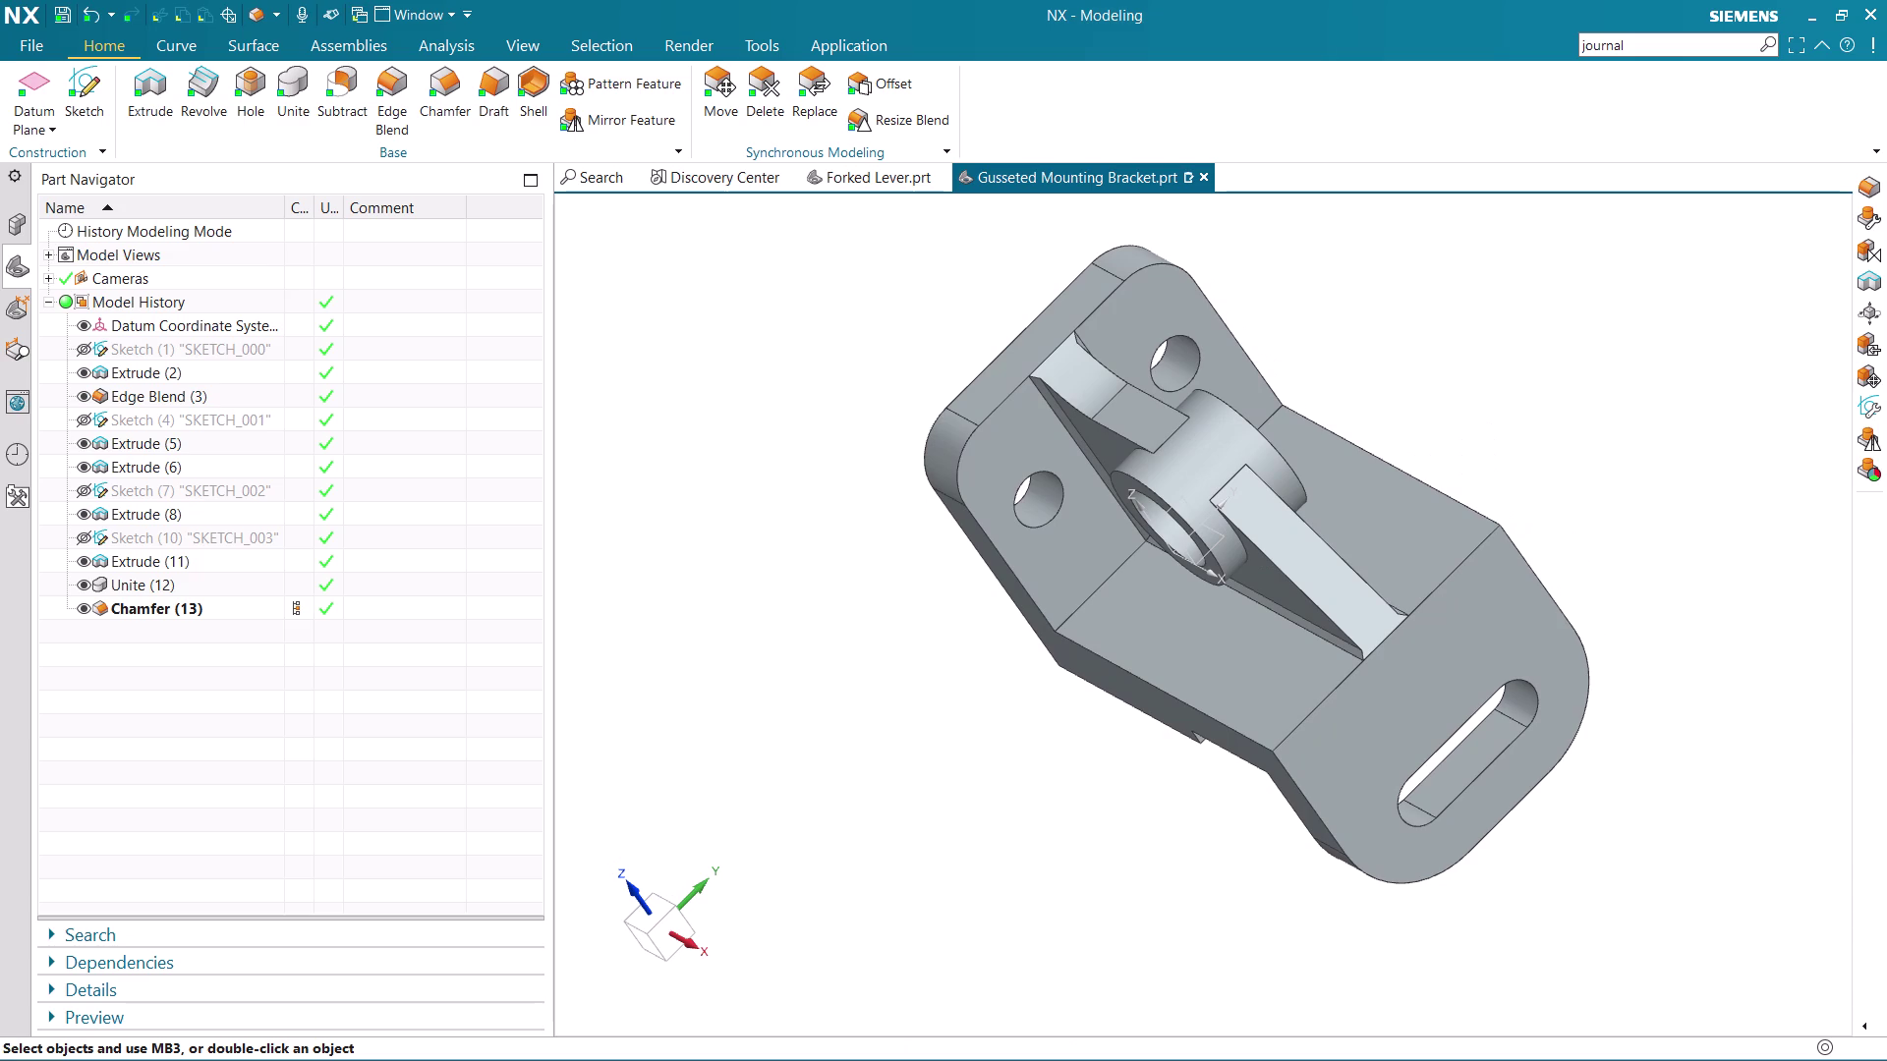
middle_drag(1190, 844, 1218, 786)
key(ctrl+s)
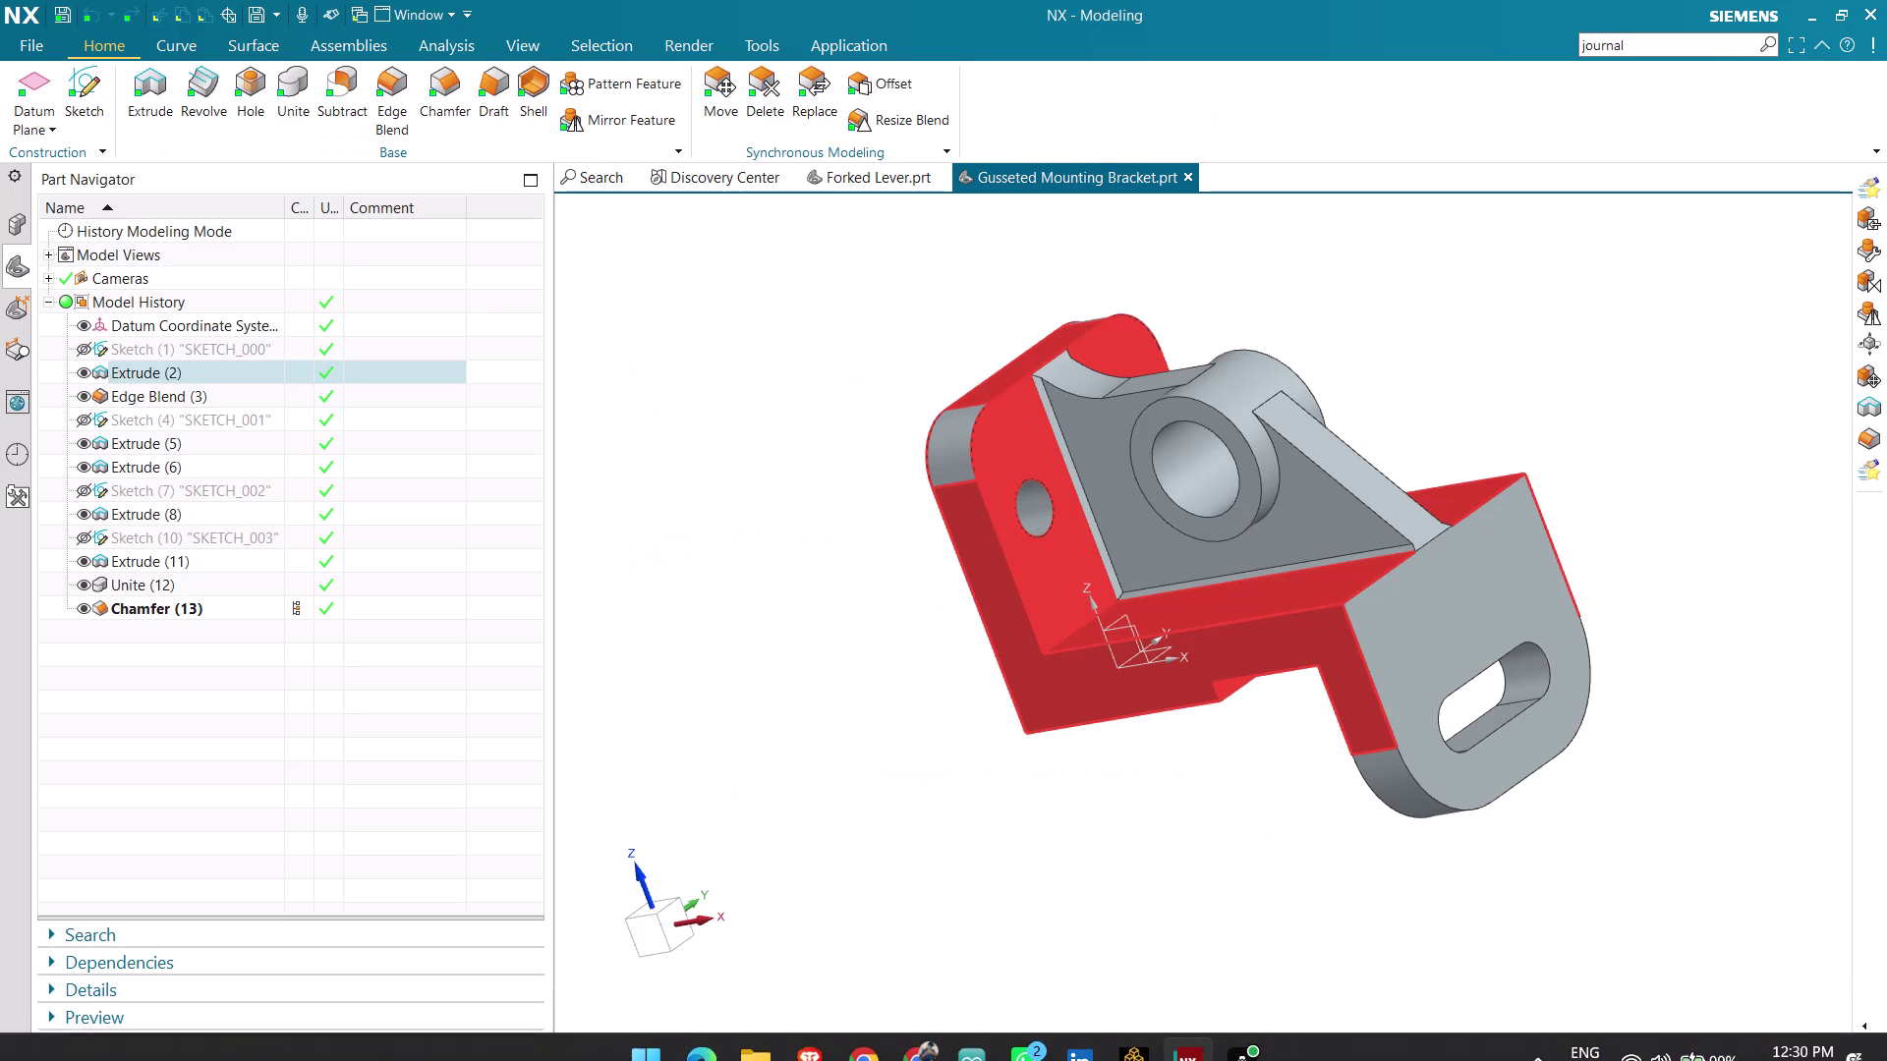
Orbit the saved bracket to inspect its back, front, top, underside and chamfered gusset.
middle_drag(1636, 630, 1301, 871)
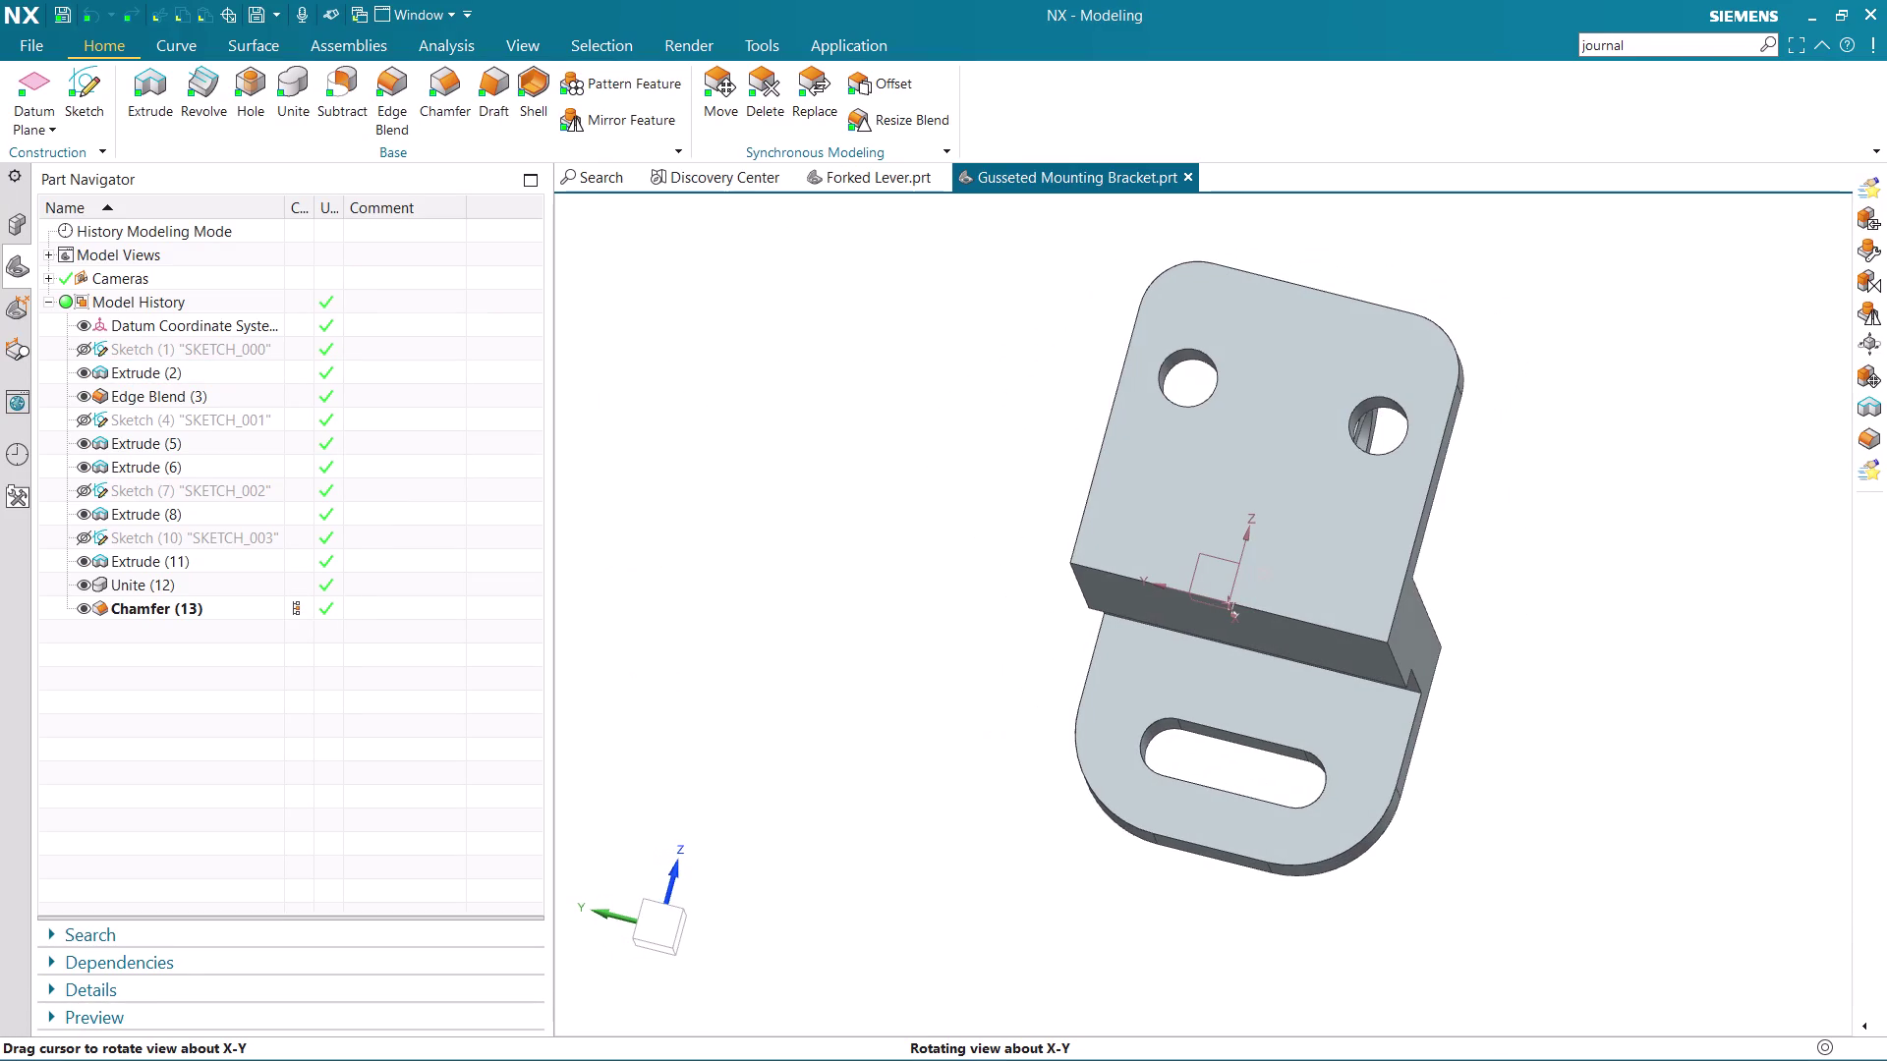
middle_drag(1300, 871, 1505, 873)
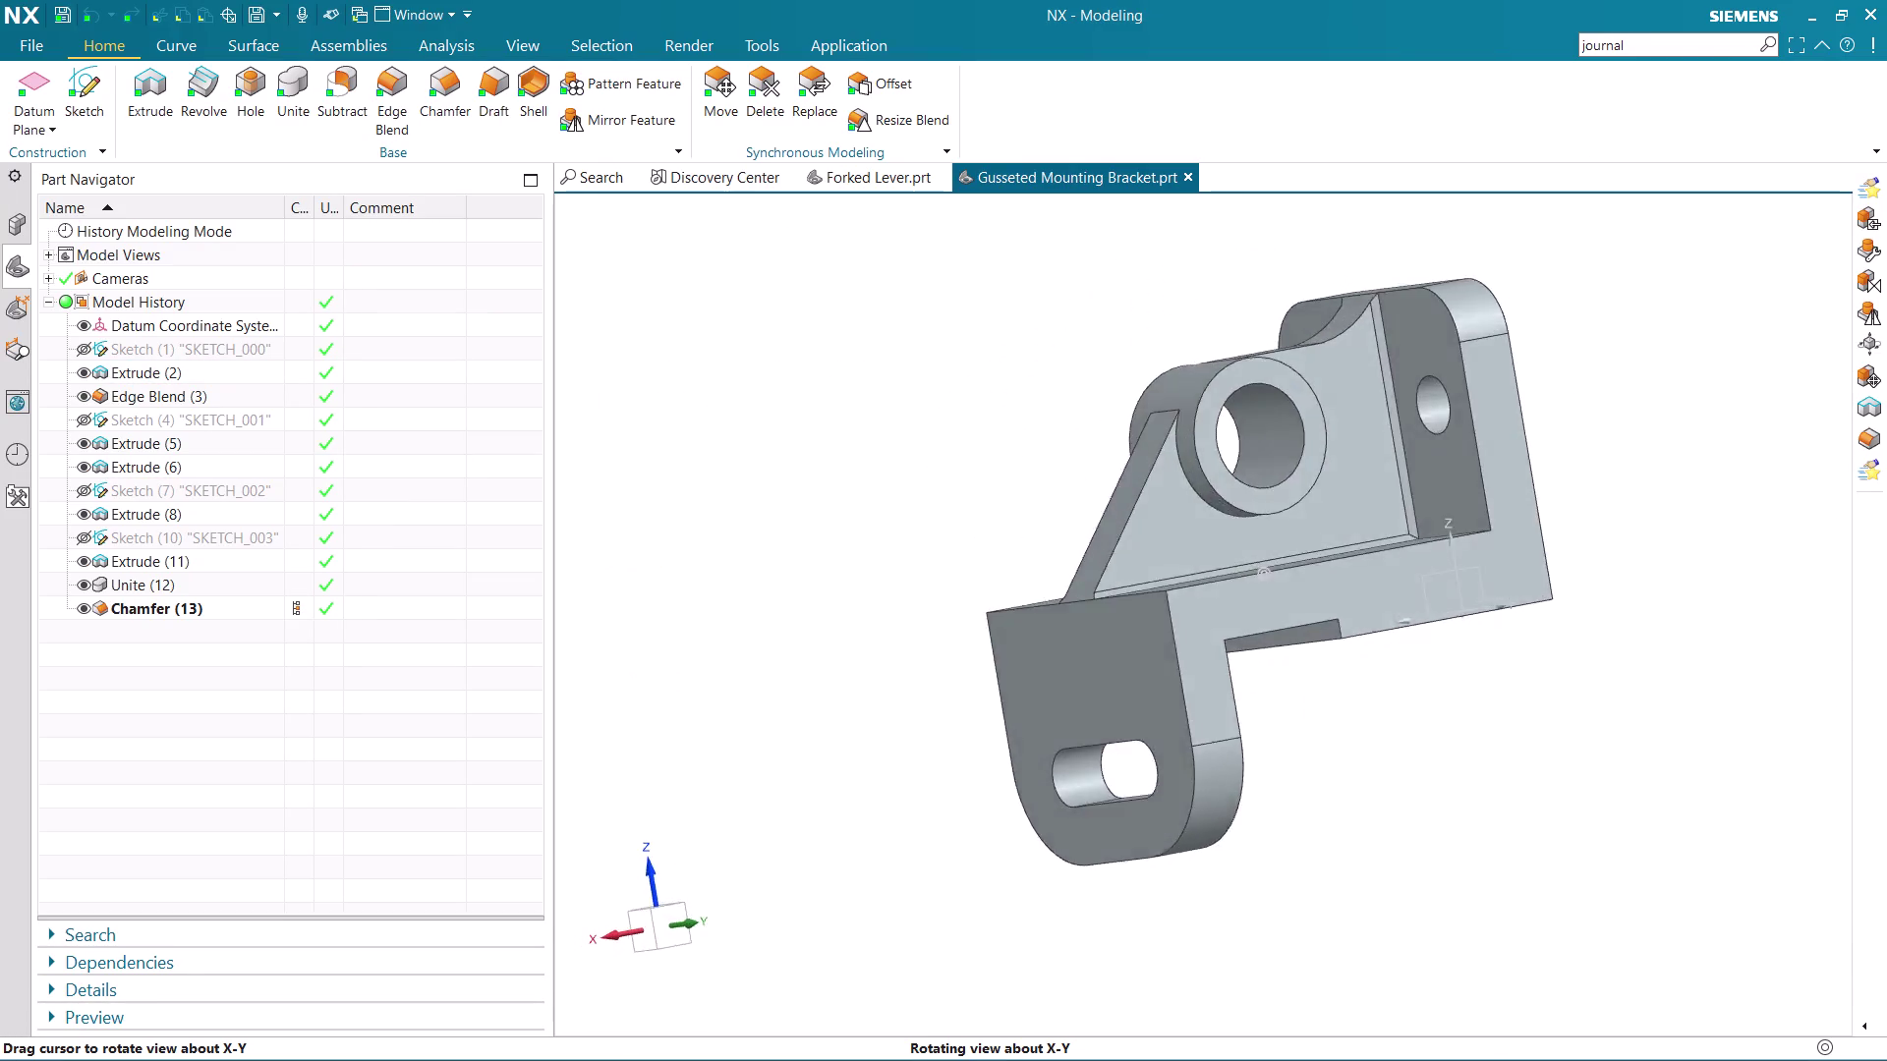
middle_drag(1506, 873, 1704, 819)
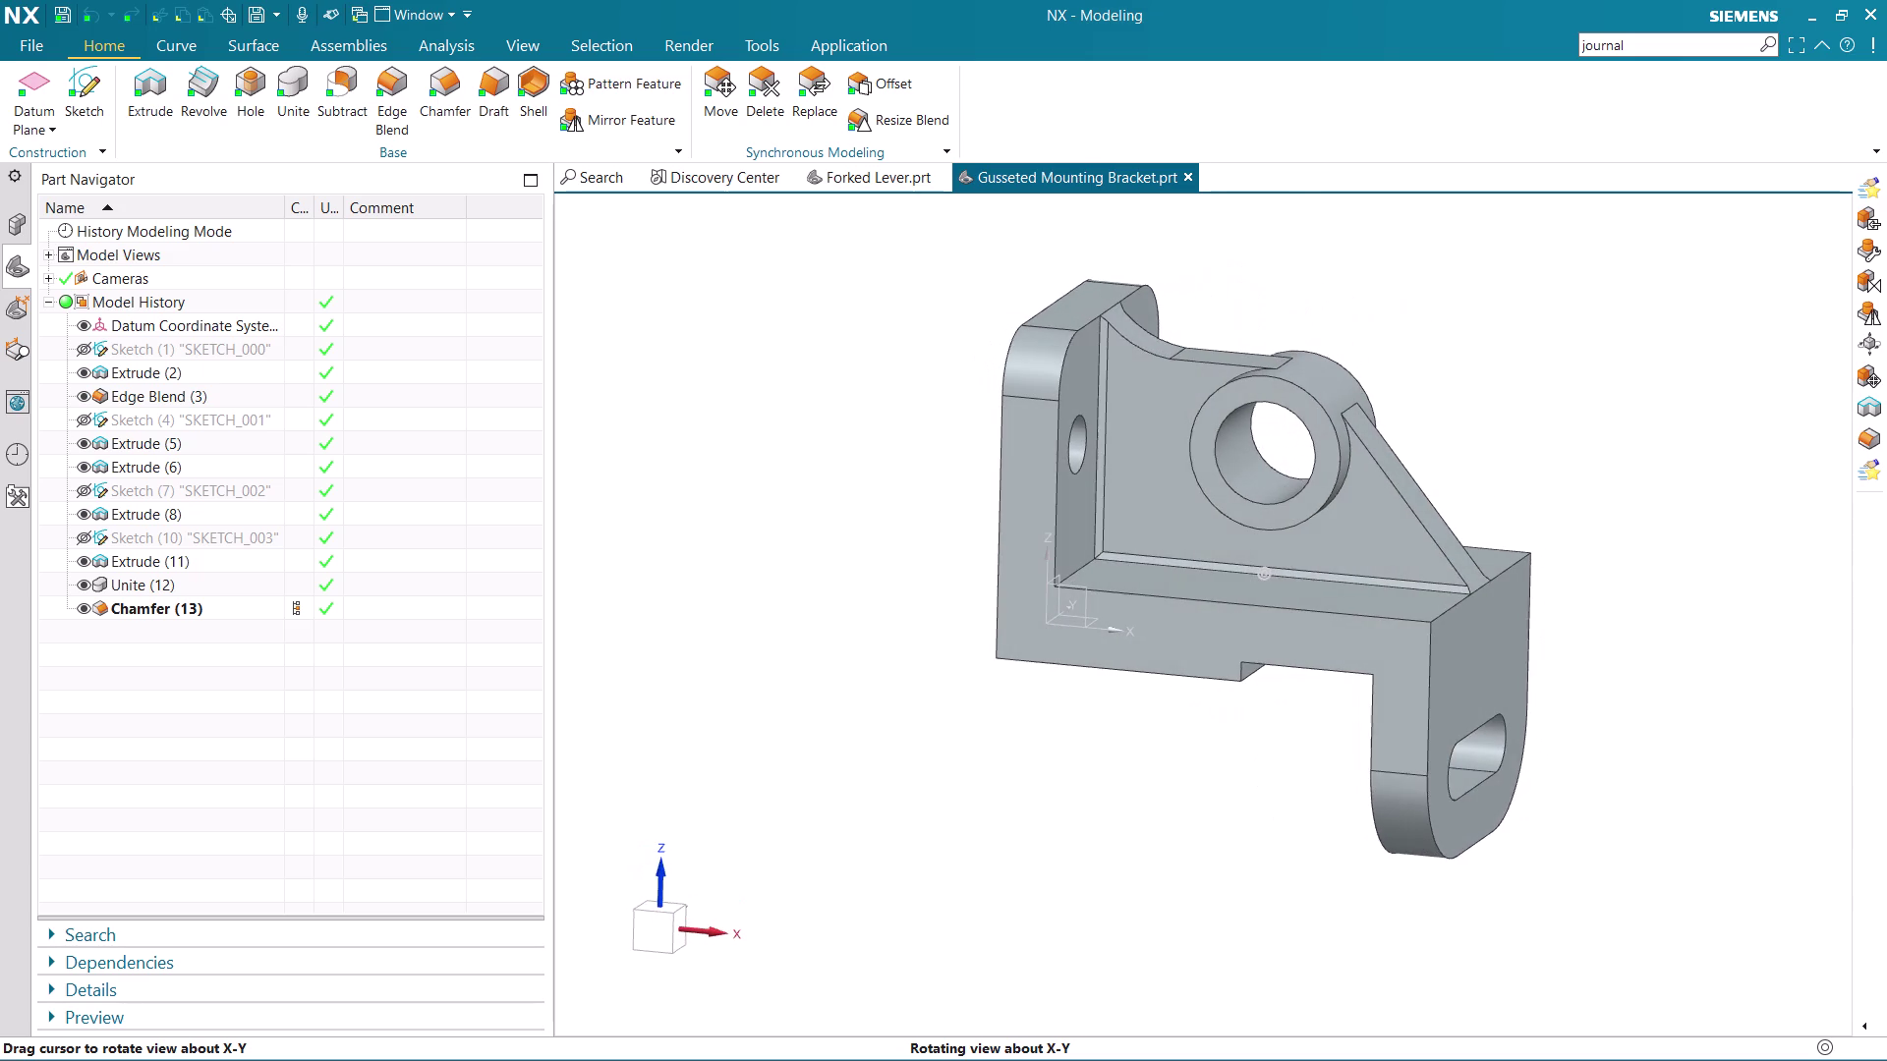
middle_drag(1704, 820, 1588, 784)
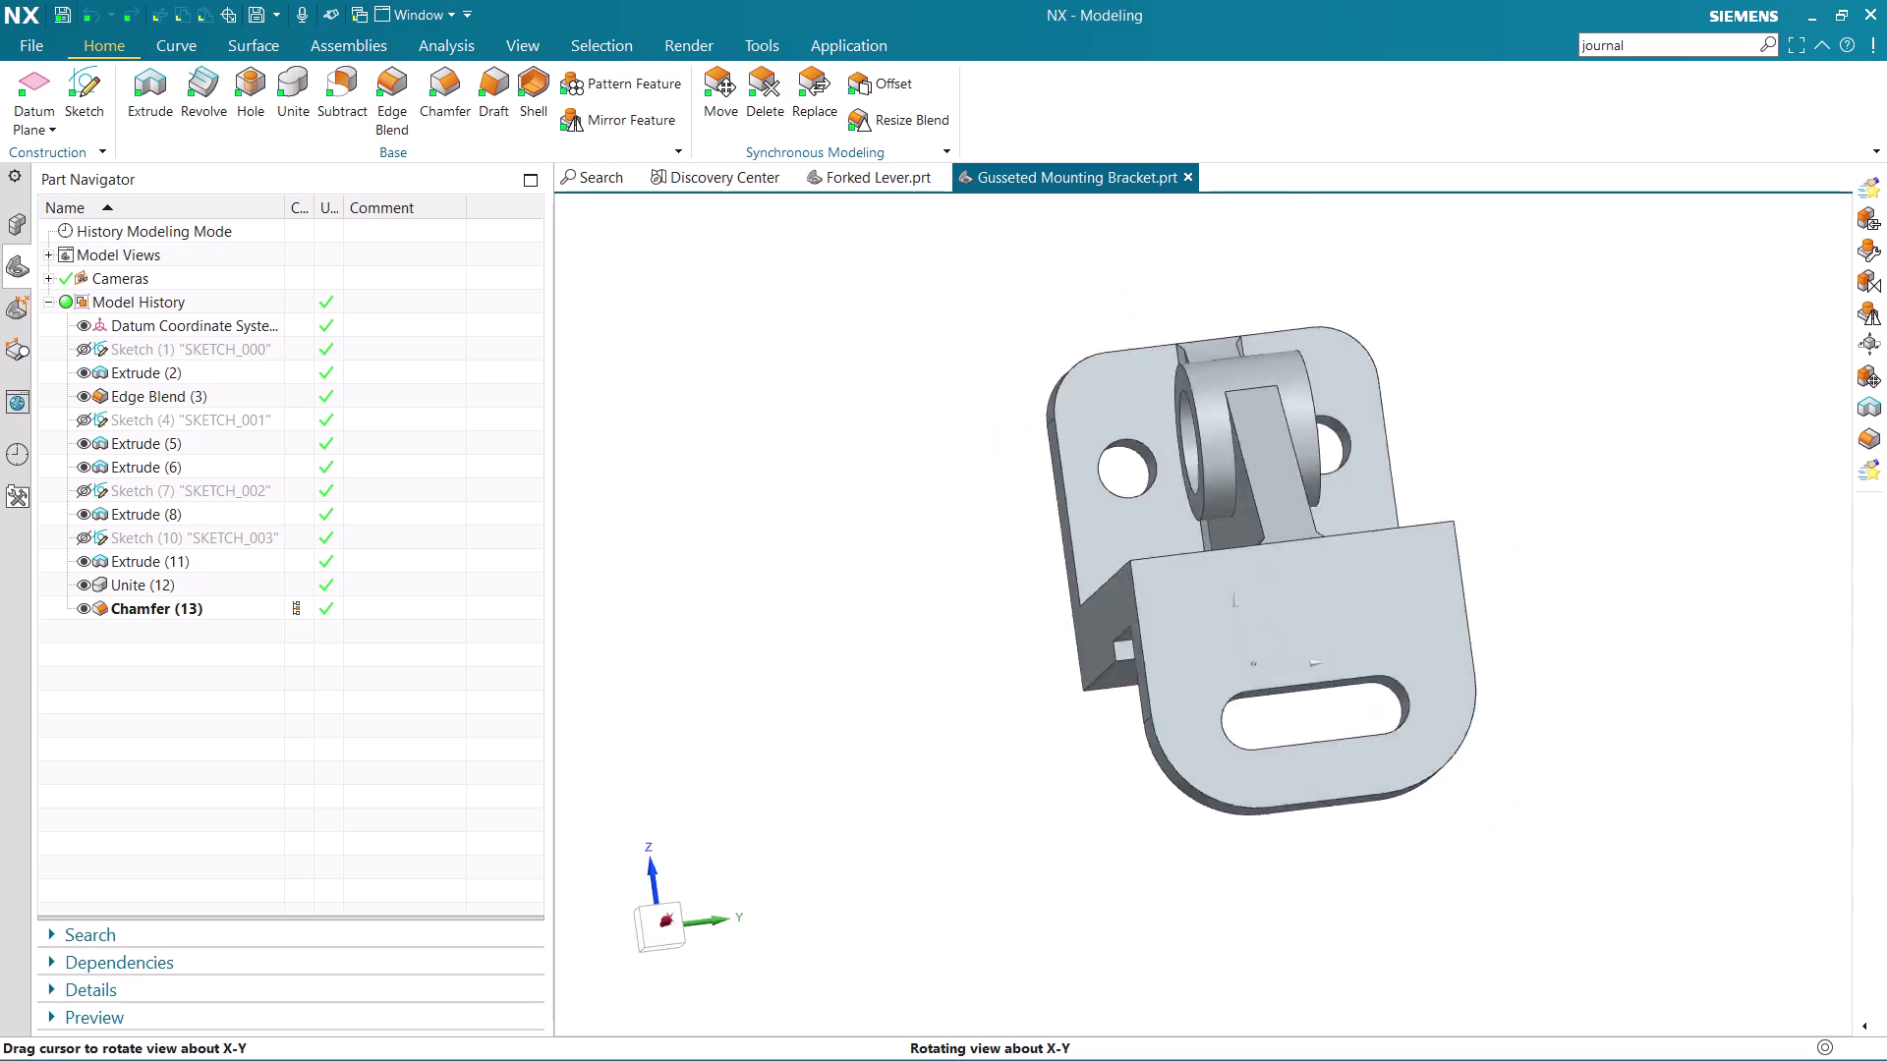
middle_drag(1588, 784, 1687, 835)
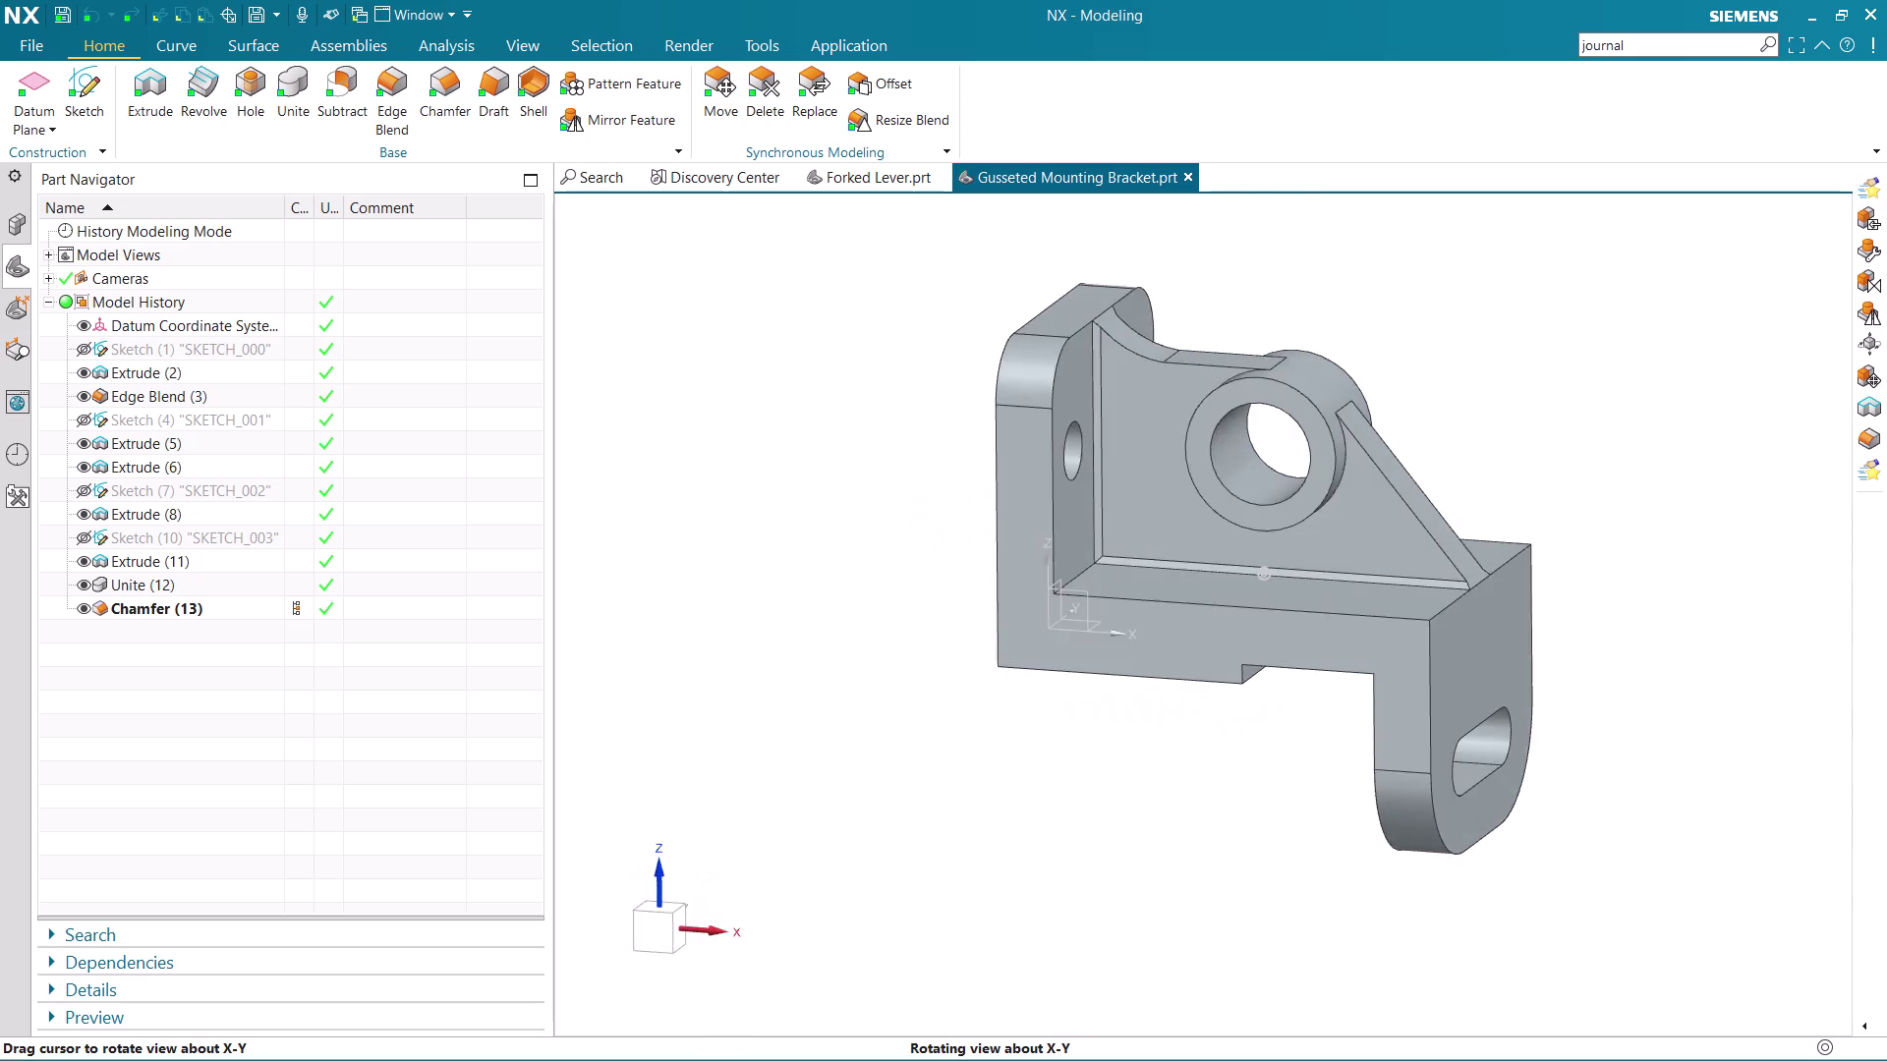
middle_drag(1687, 834, 1674, 830)
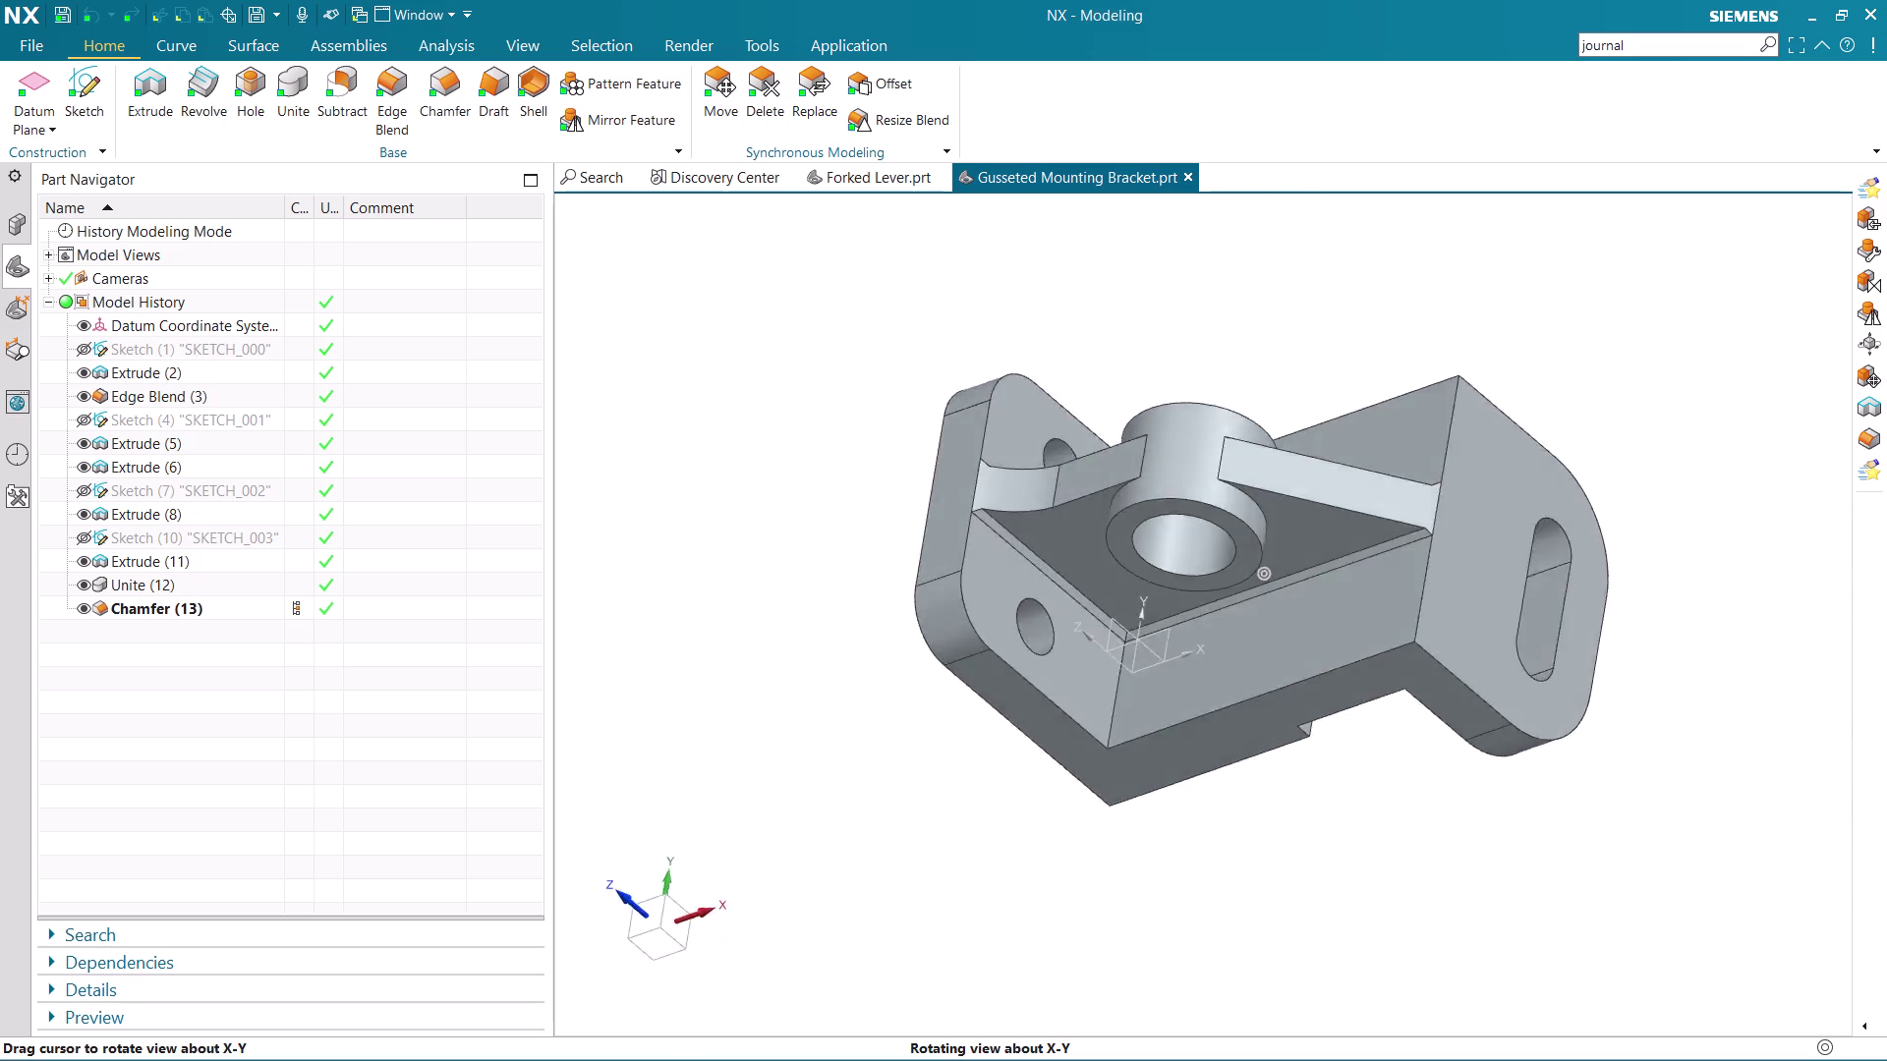
middle_drag(1674, 831, 1584, 859)
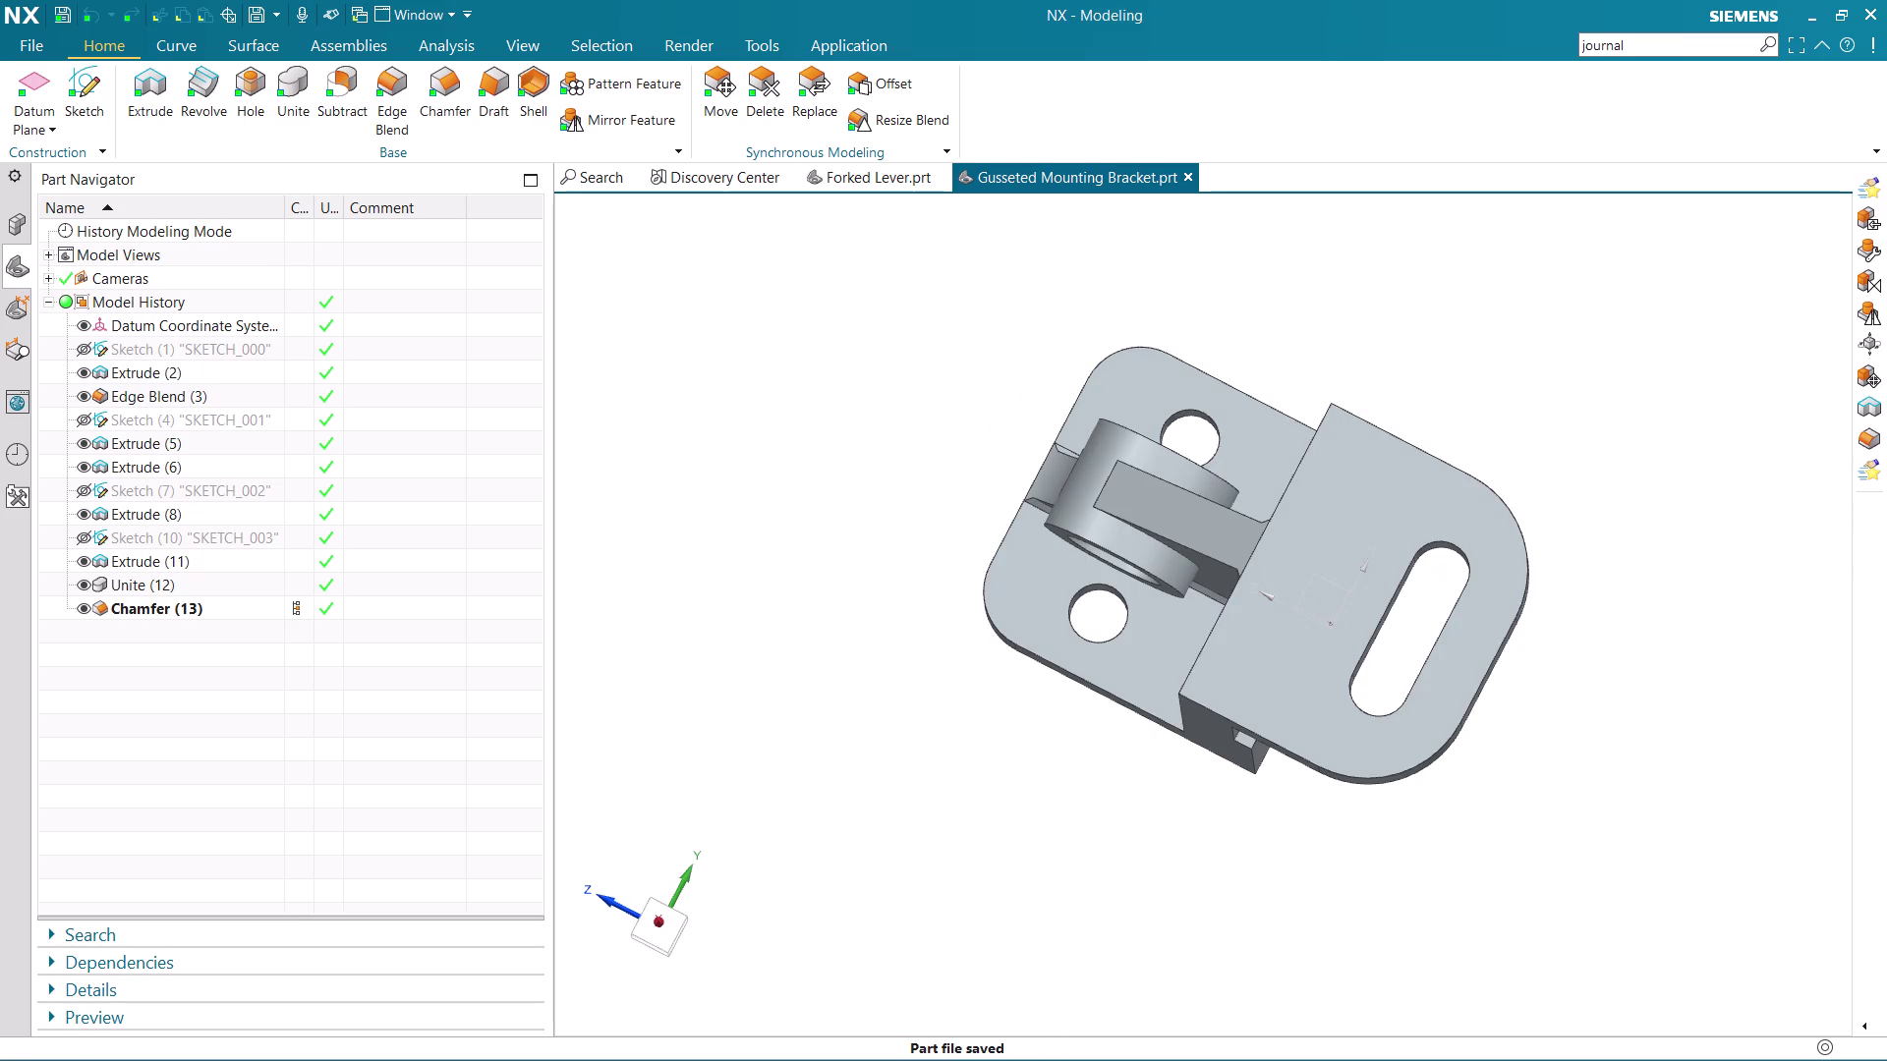
middle_drag(1482, 416, 1466, 567)
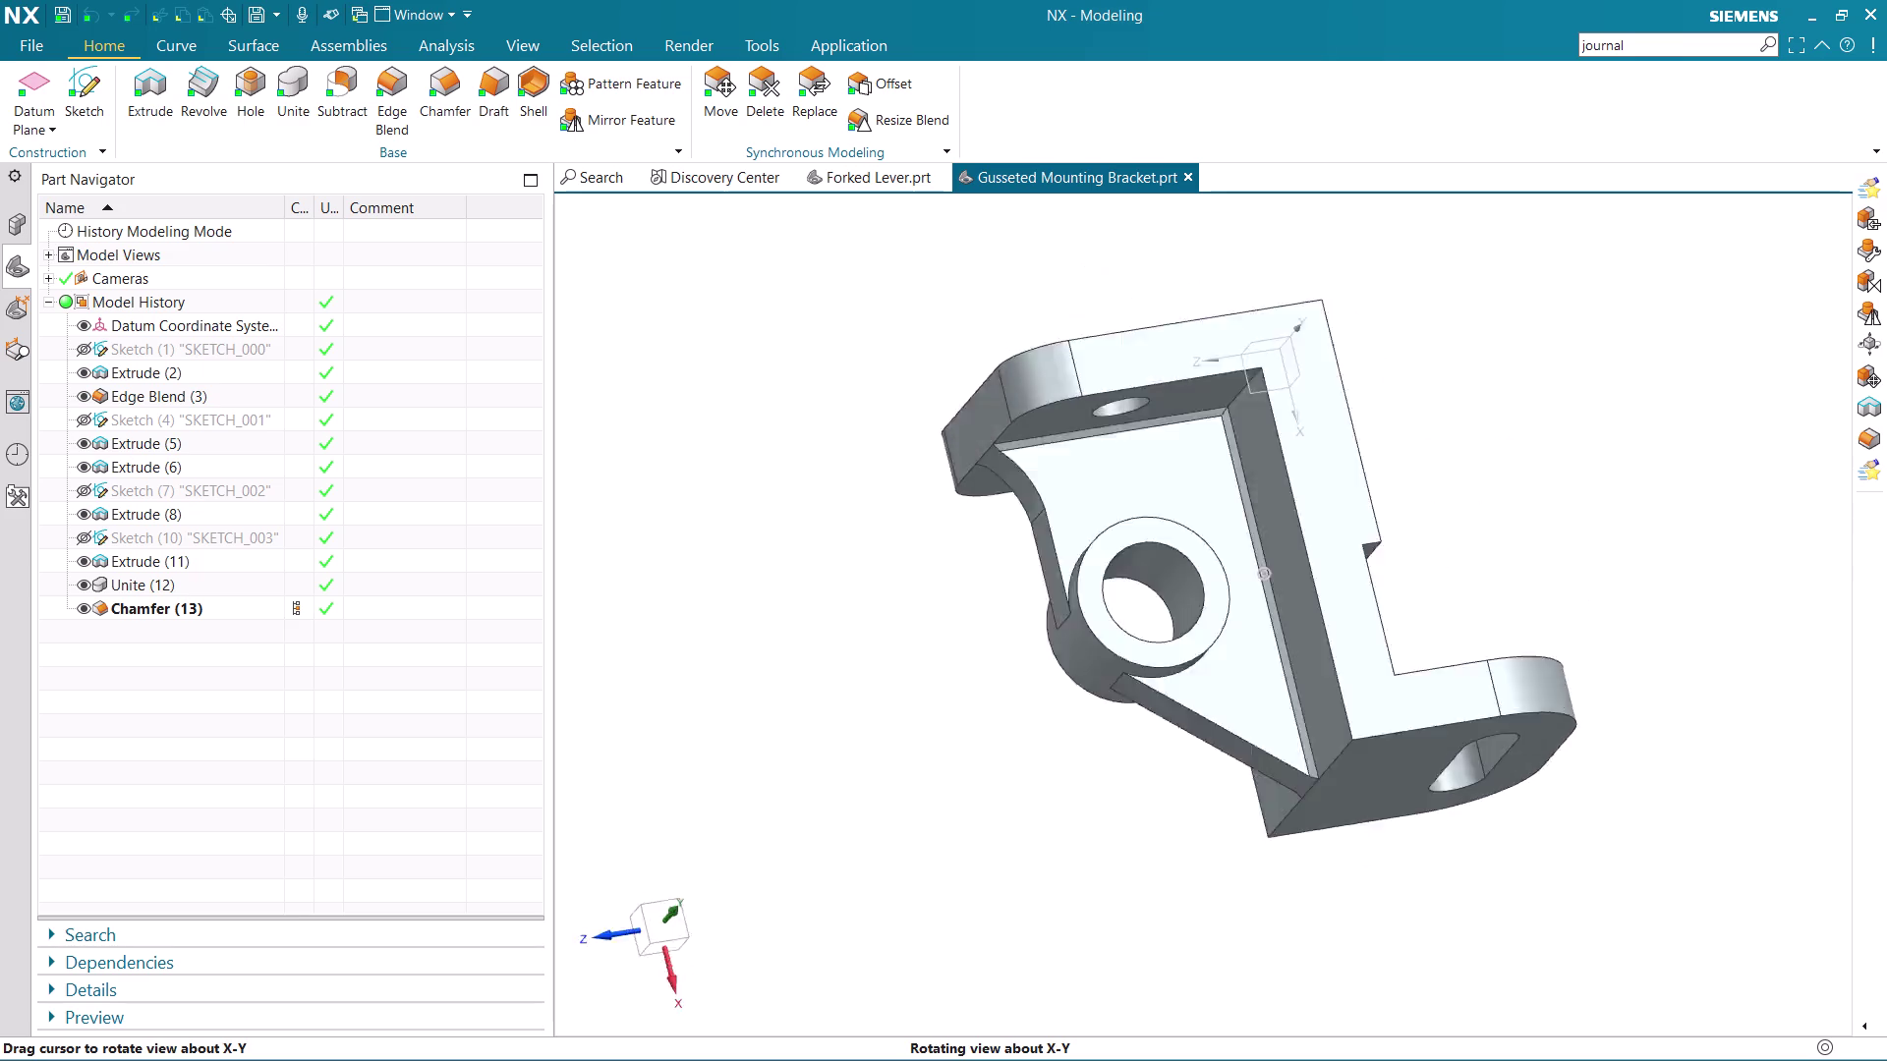
middle_drag(1467, 567, 1571, 525)
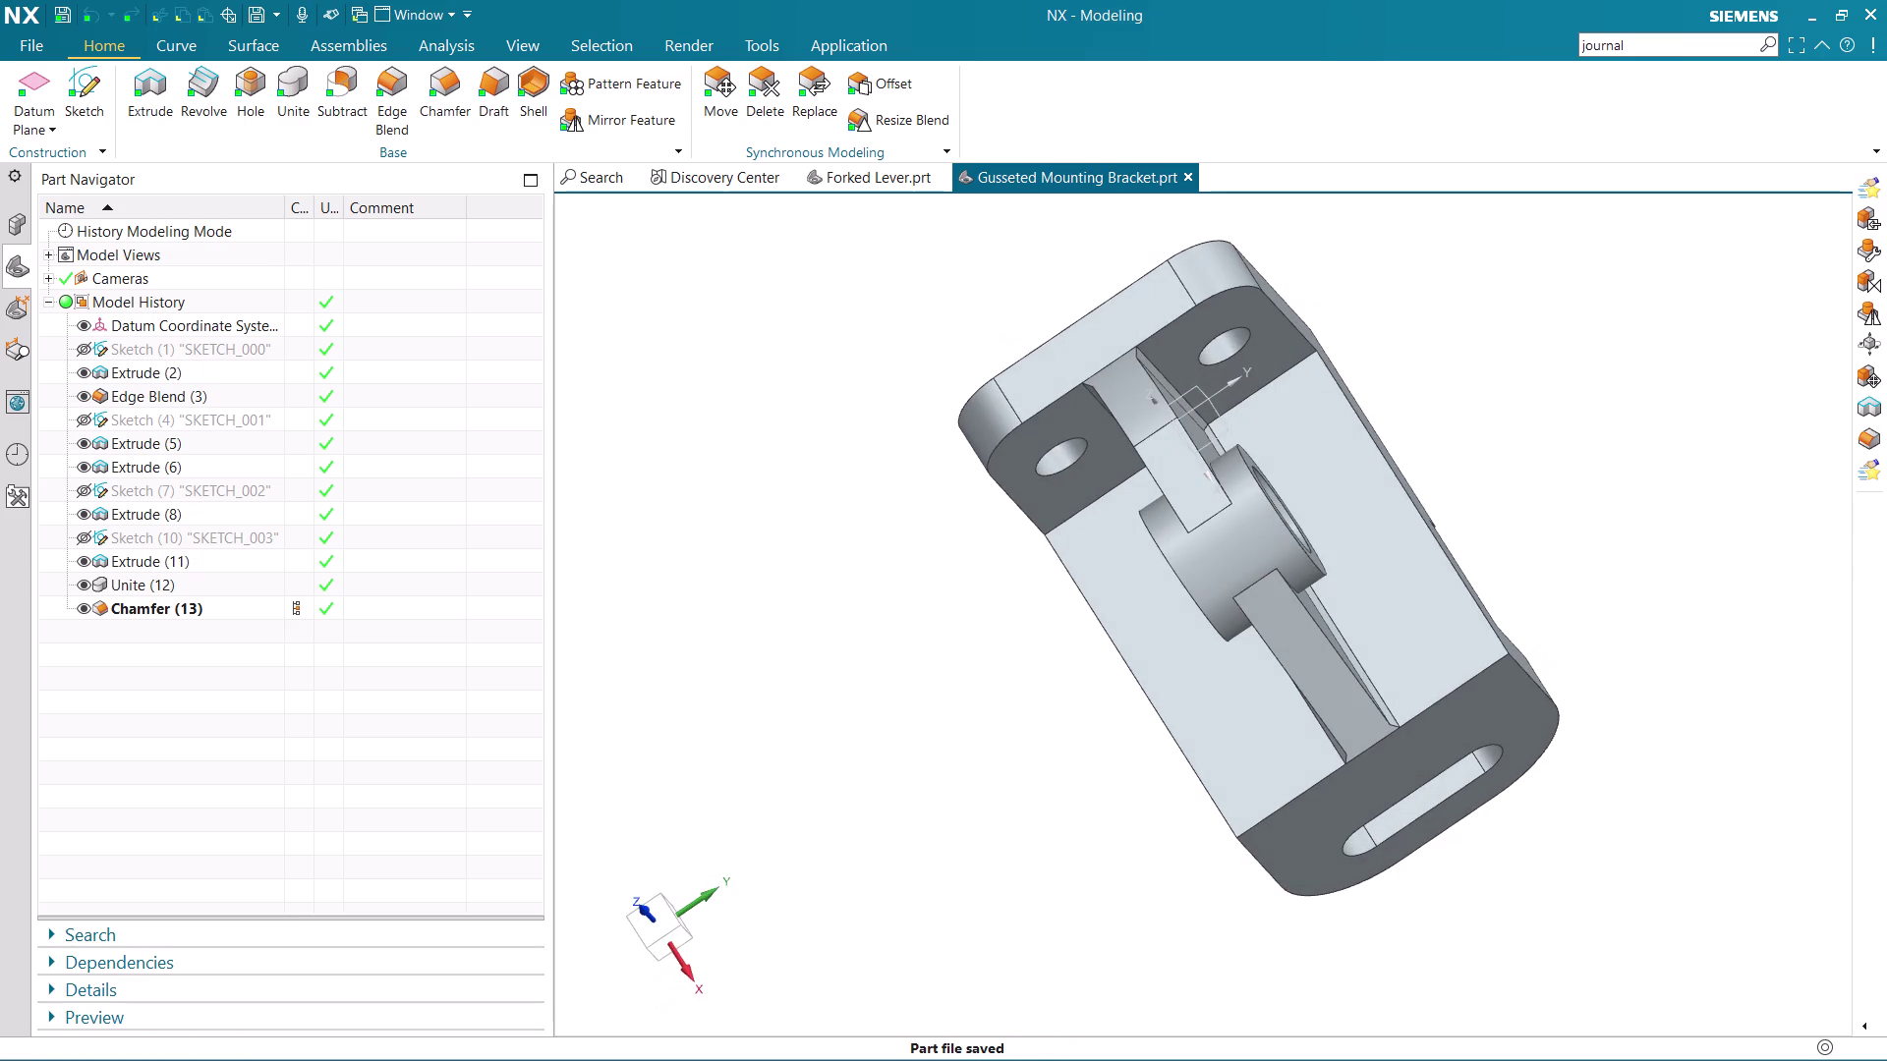